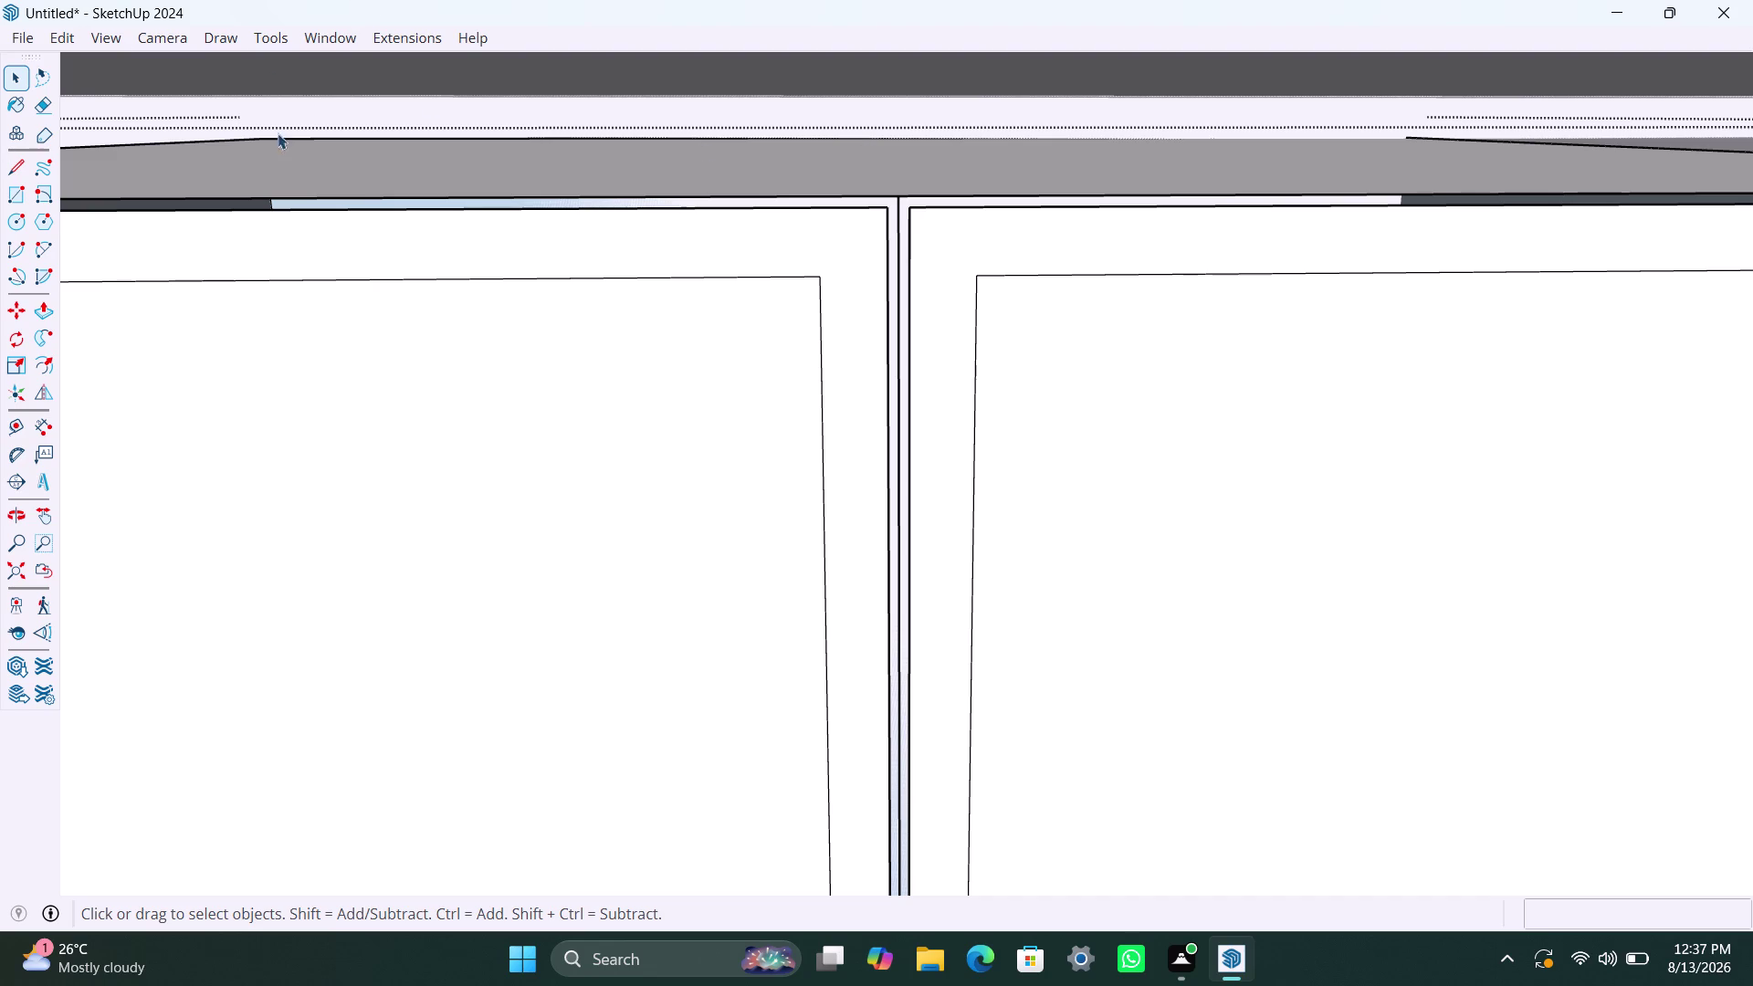
Orbit and zoom around the room to face the end cabinet's two doors head-on.
scroll(down, 3)
middle_click(209, 467)
scroll(down, 3)
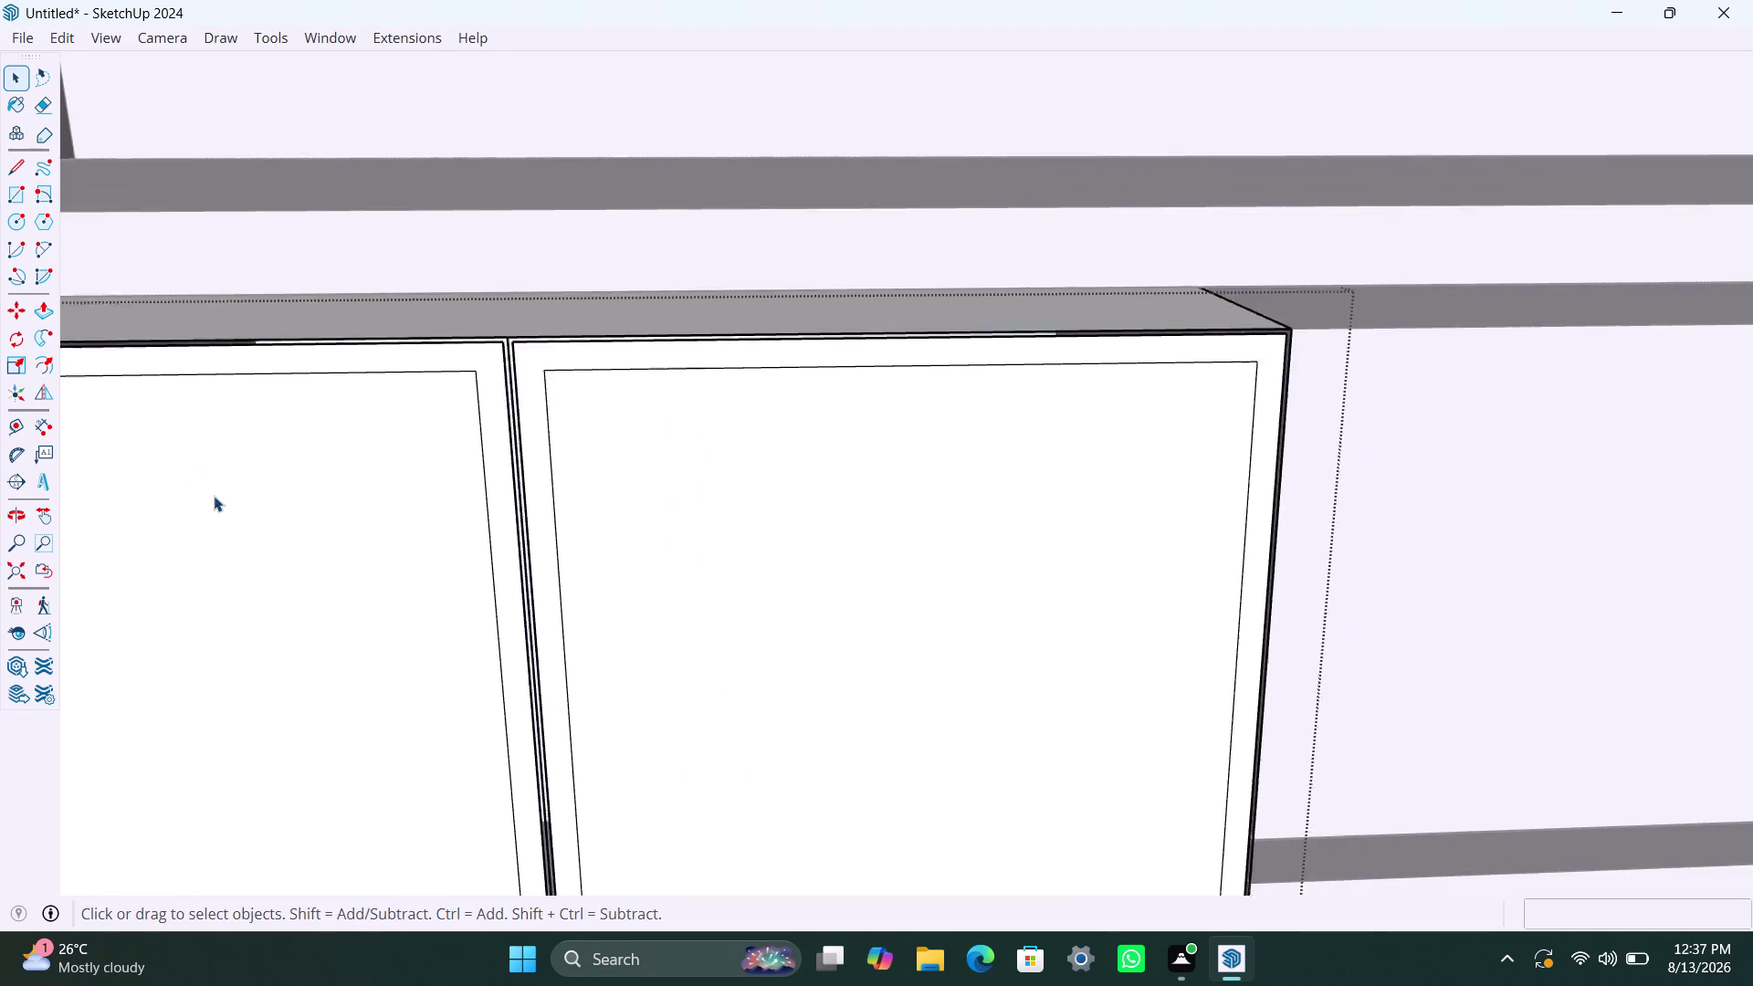
scroll(down, 3)
middle_drag(215, 519, 385, 247)
scroll(down, 3)
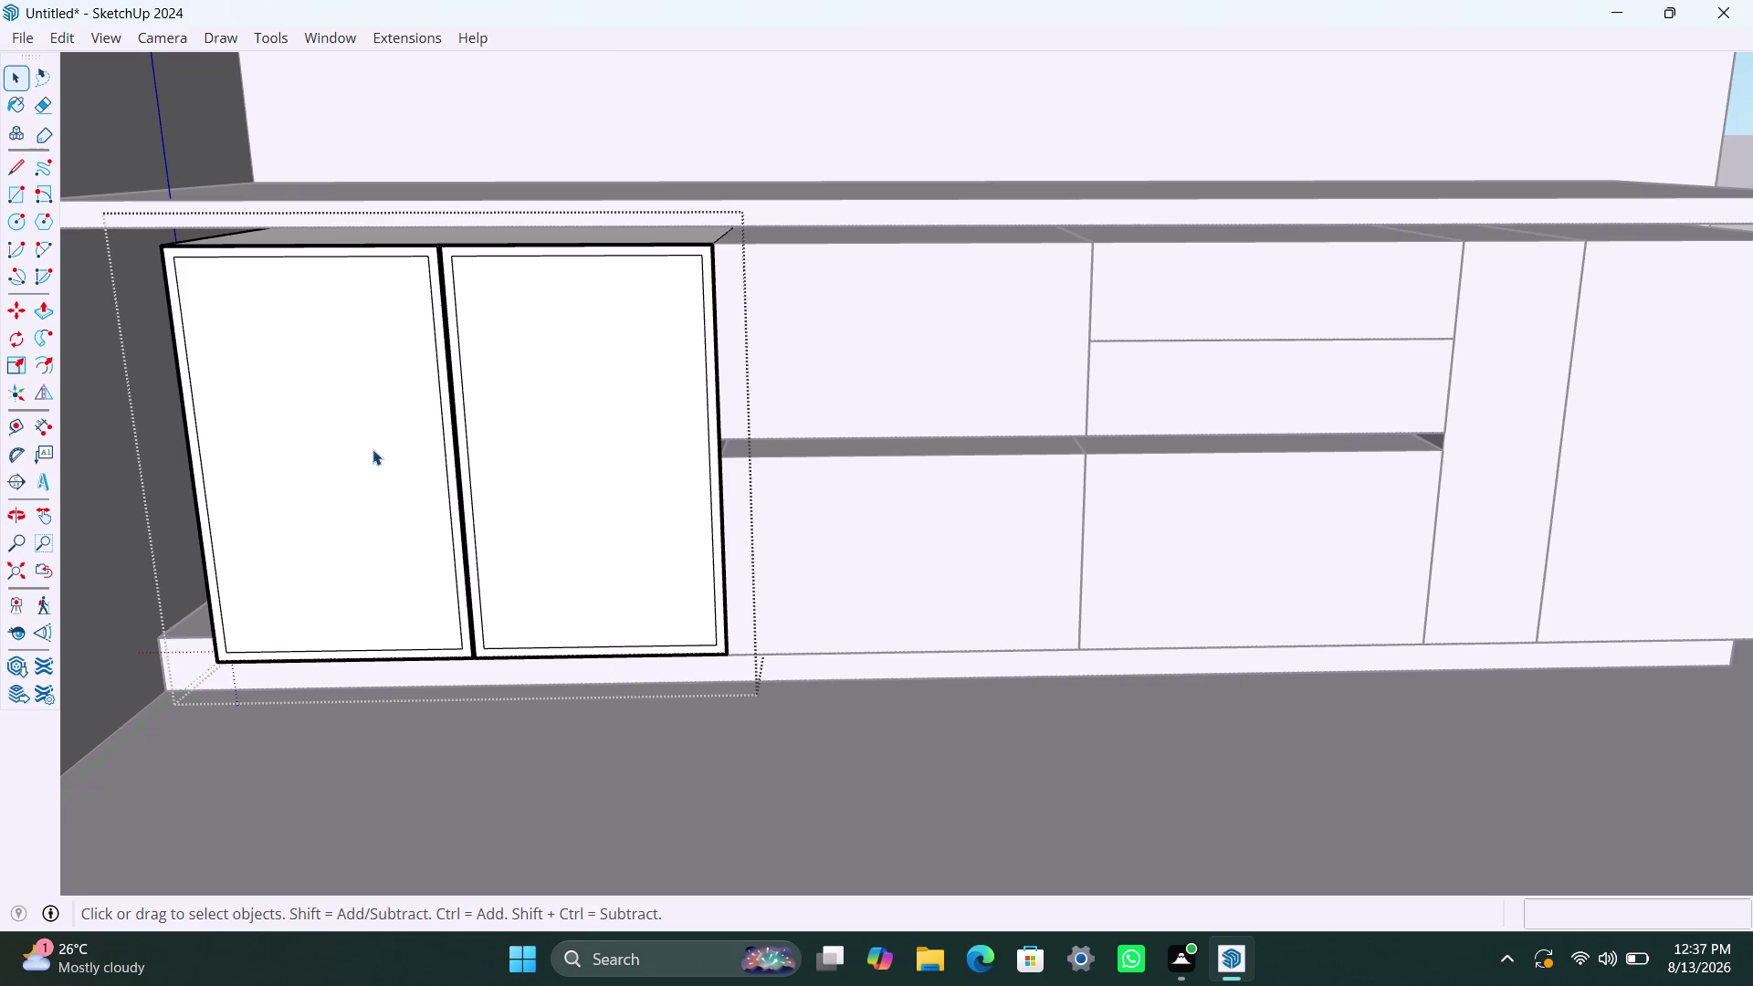
scroll(down, 3)
scroll(up, 3)
click(22, 567)
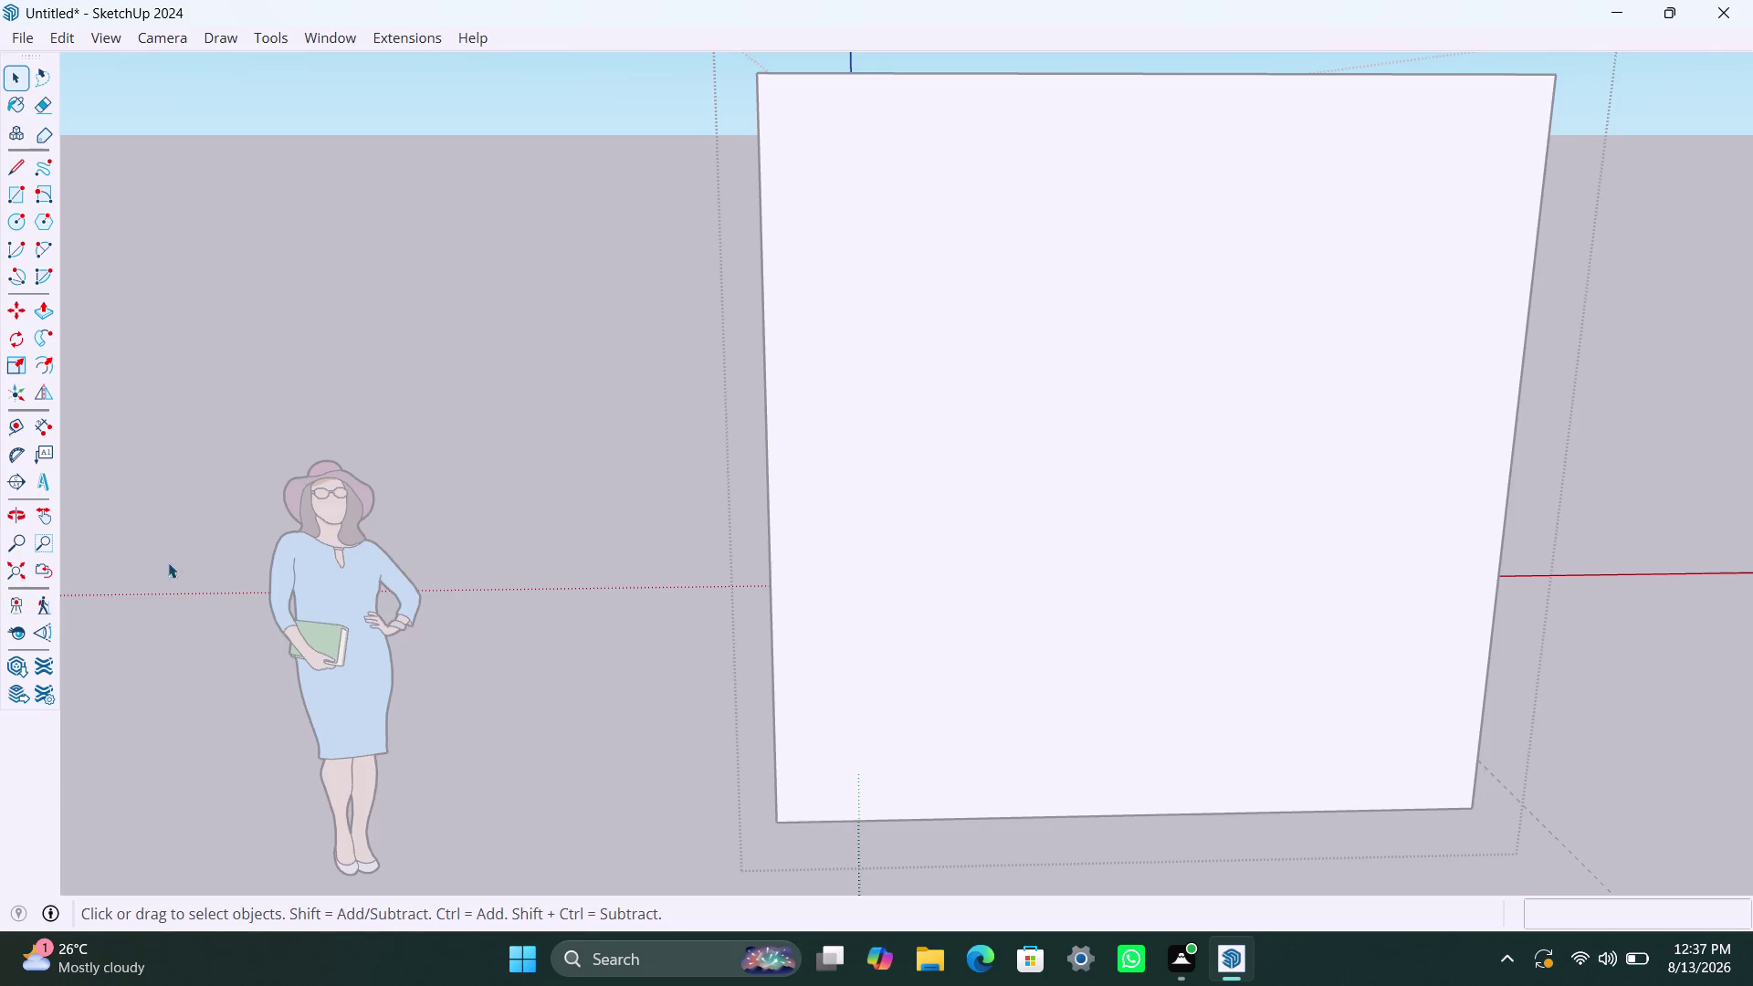
scroll(up, 3)
scroll(down, 3)
scroll(up, 3)
middle_drag(962, 288, 904, 347)
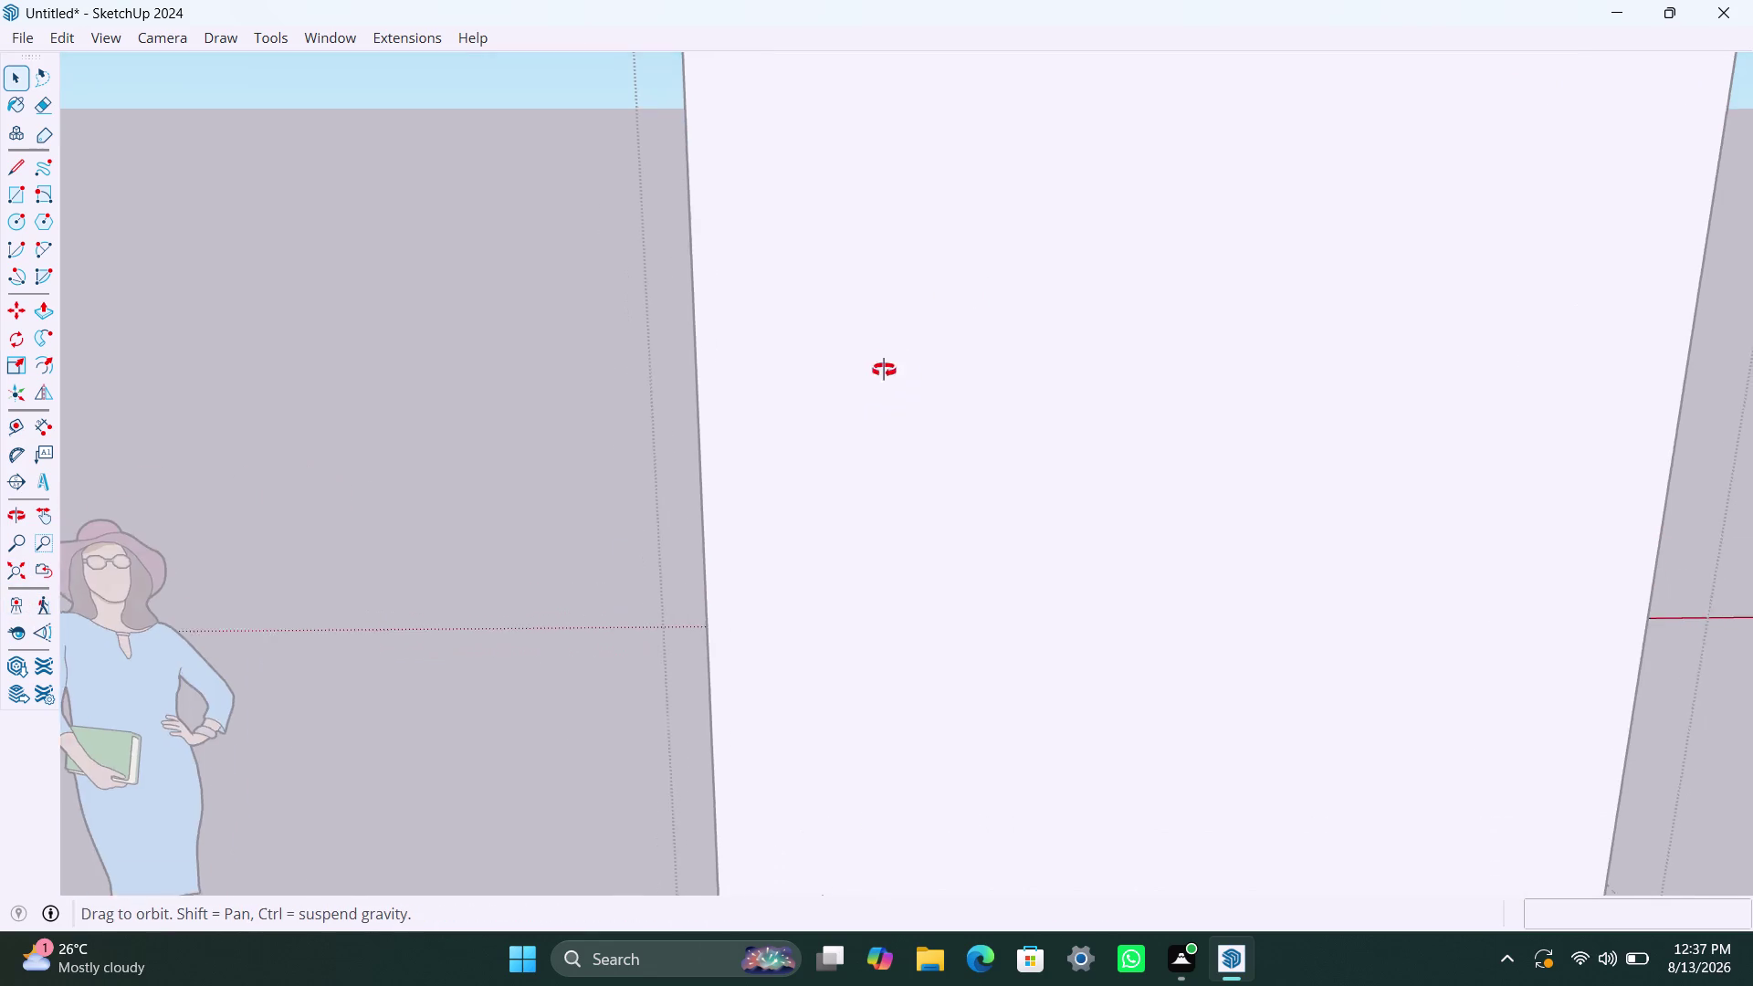
middle_drag(904, 347, 852, 765)
scroll(up, 3)
middle_drag(907, 712, 904, 616)
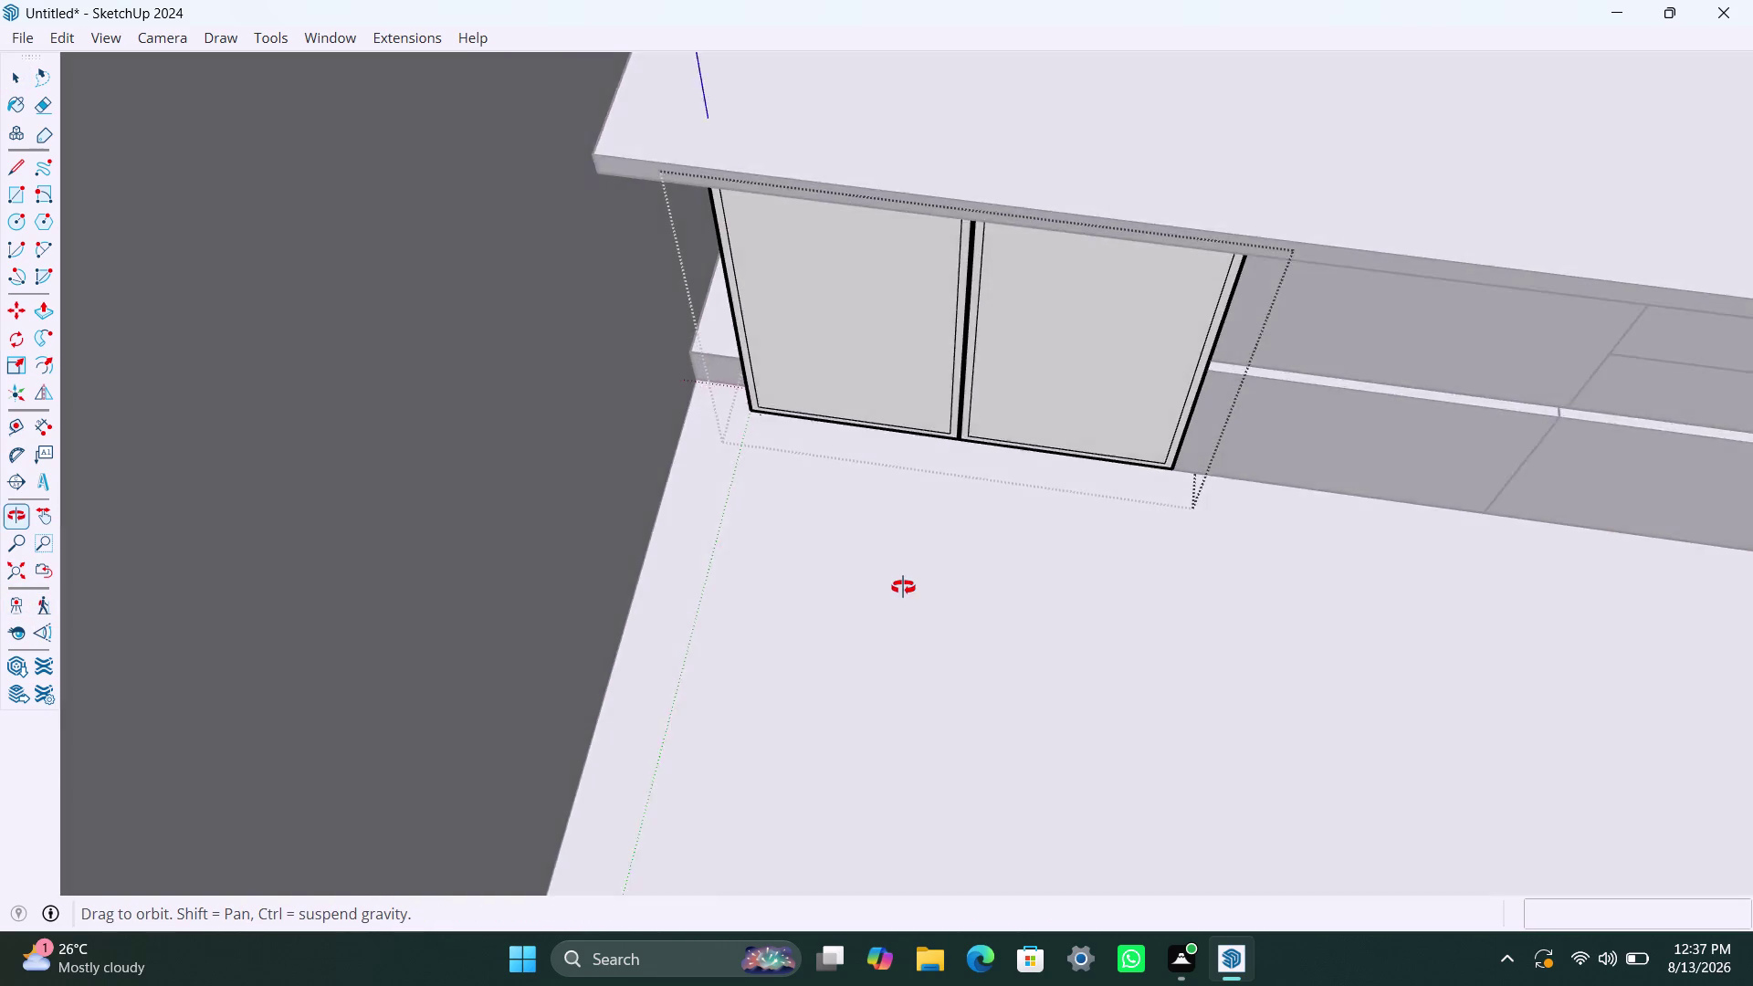
middle_drag(904, 616, 895, 461)
scroll(up, 3)
middle_drag(834, 429, 887, 450)
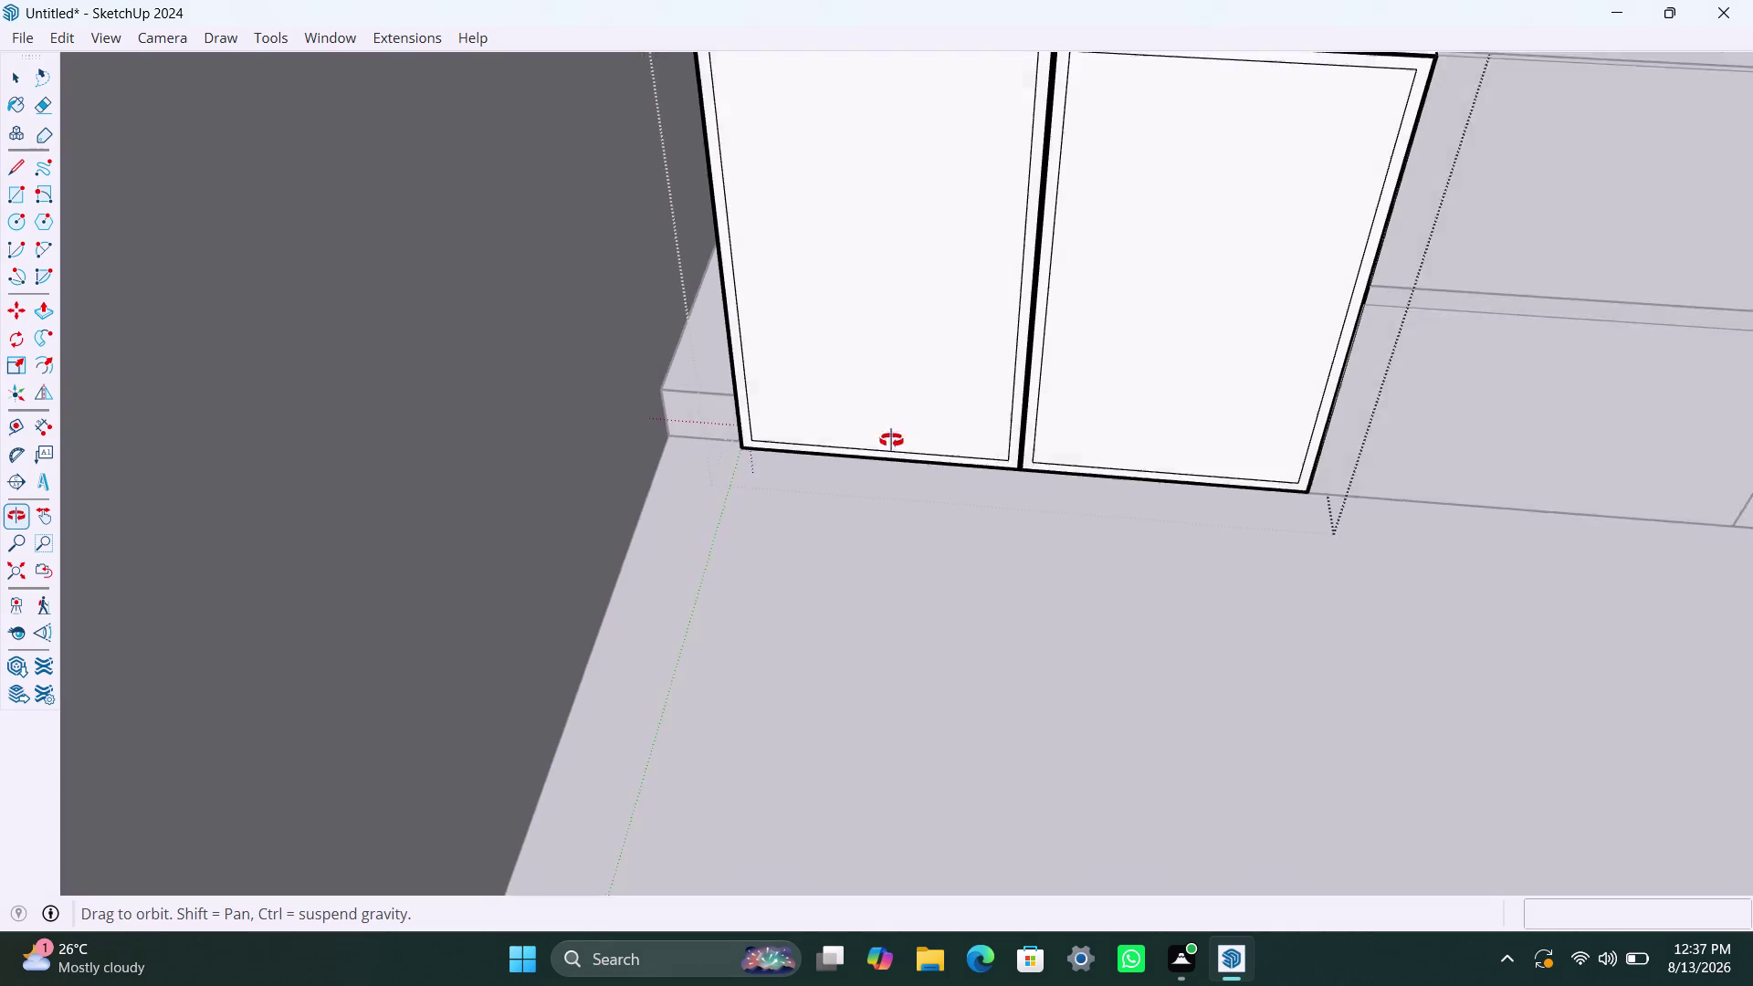
middle_drag(888, 450, 893, 427)
middle_drag(897, 426, 762, 752)
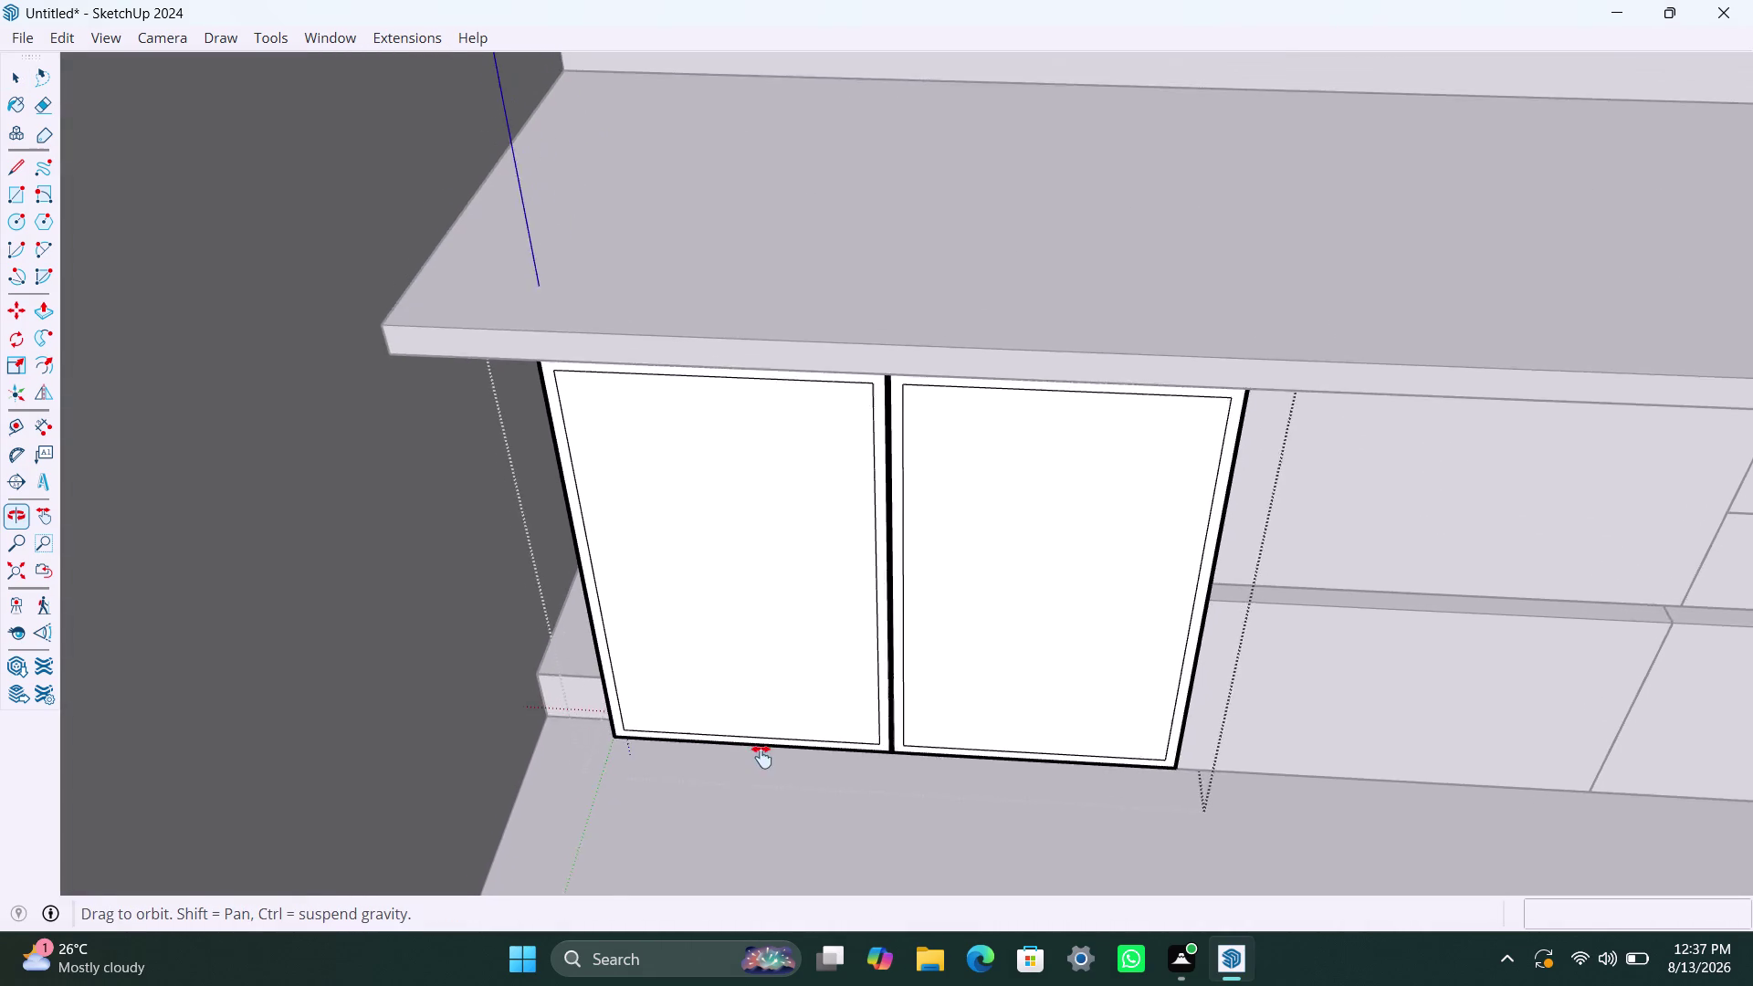
middle_drag(763, 752, 759, 766)
middle_drag(797, 697, 810, 446)
scroll(up, 3)
middle_drag(783, 309, 738, 397)
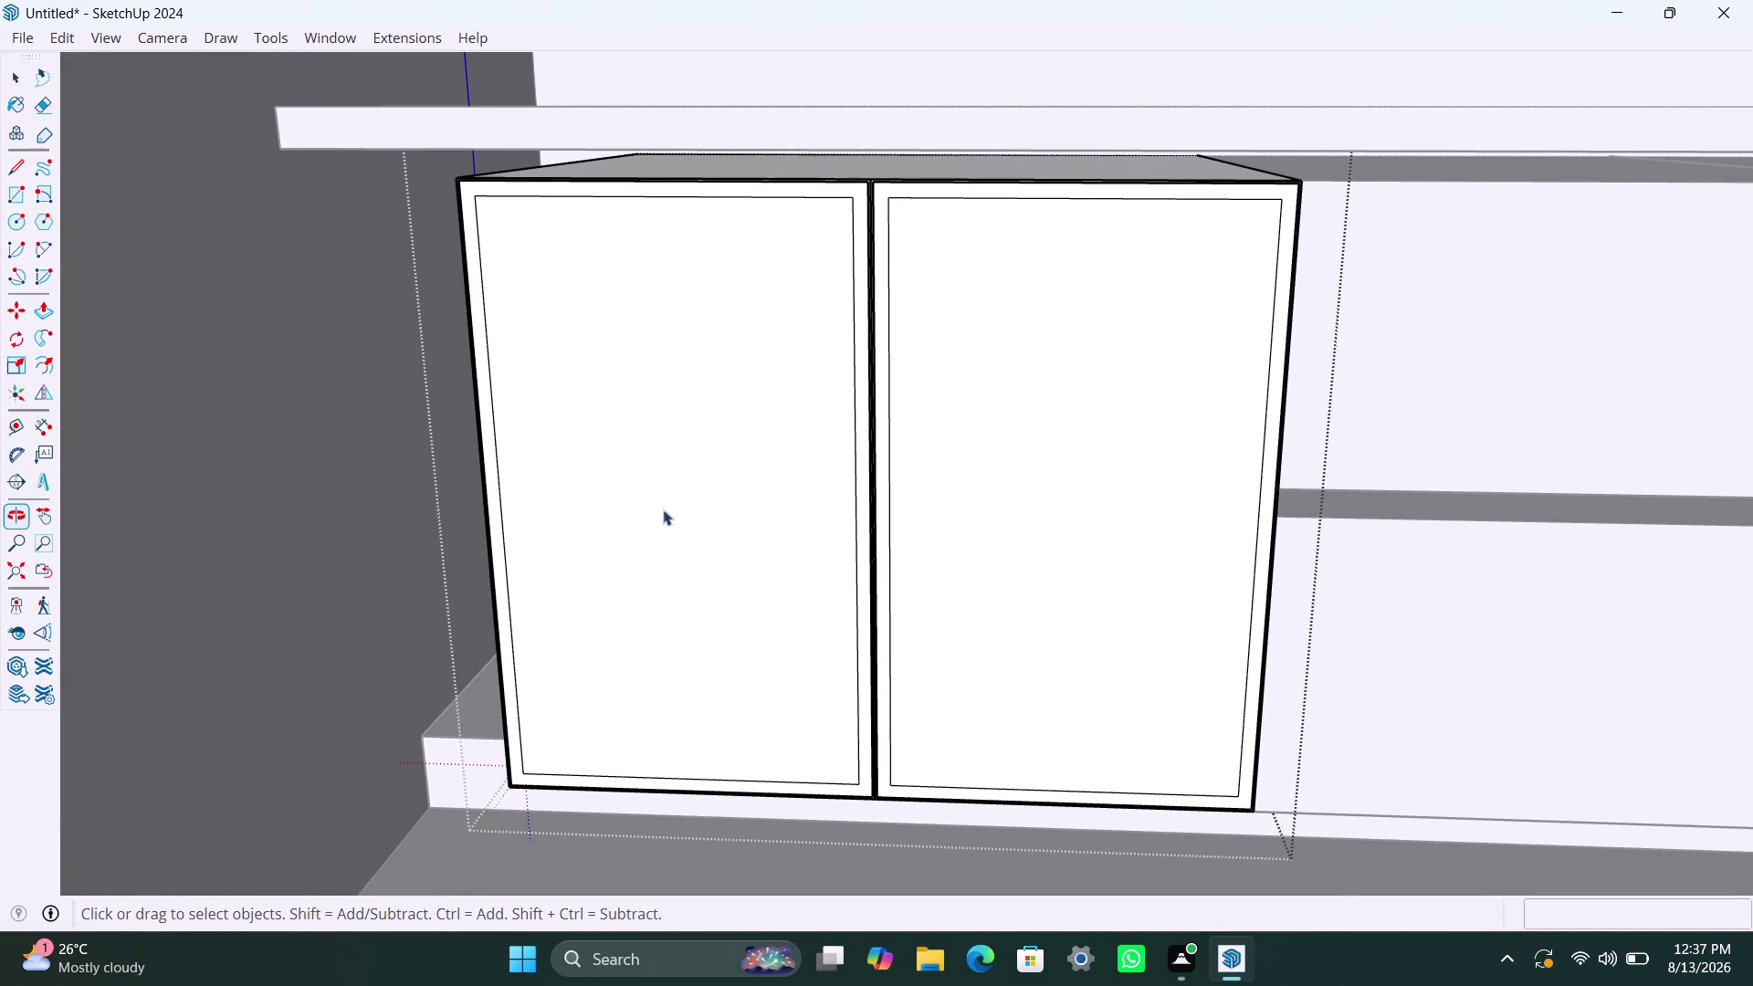
scroll(up, 3)
Push the left door face inward 50mm with Push/Pull, correcting an initial 900 entry.
click(693, 502)
key(p)
click(692, 500)
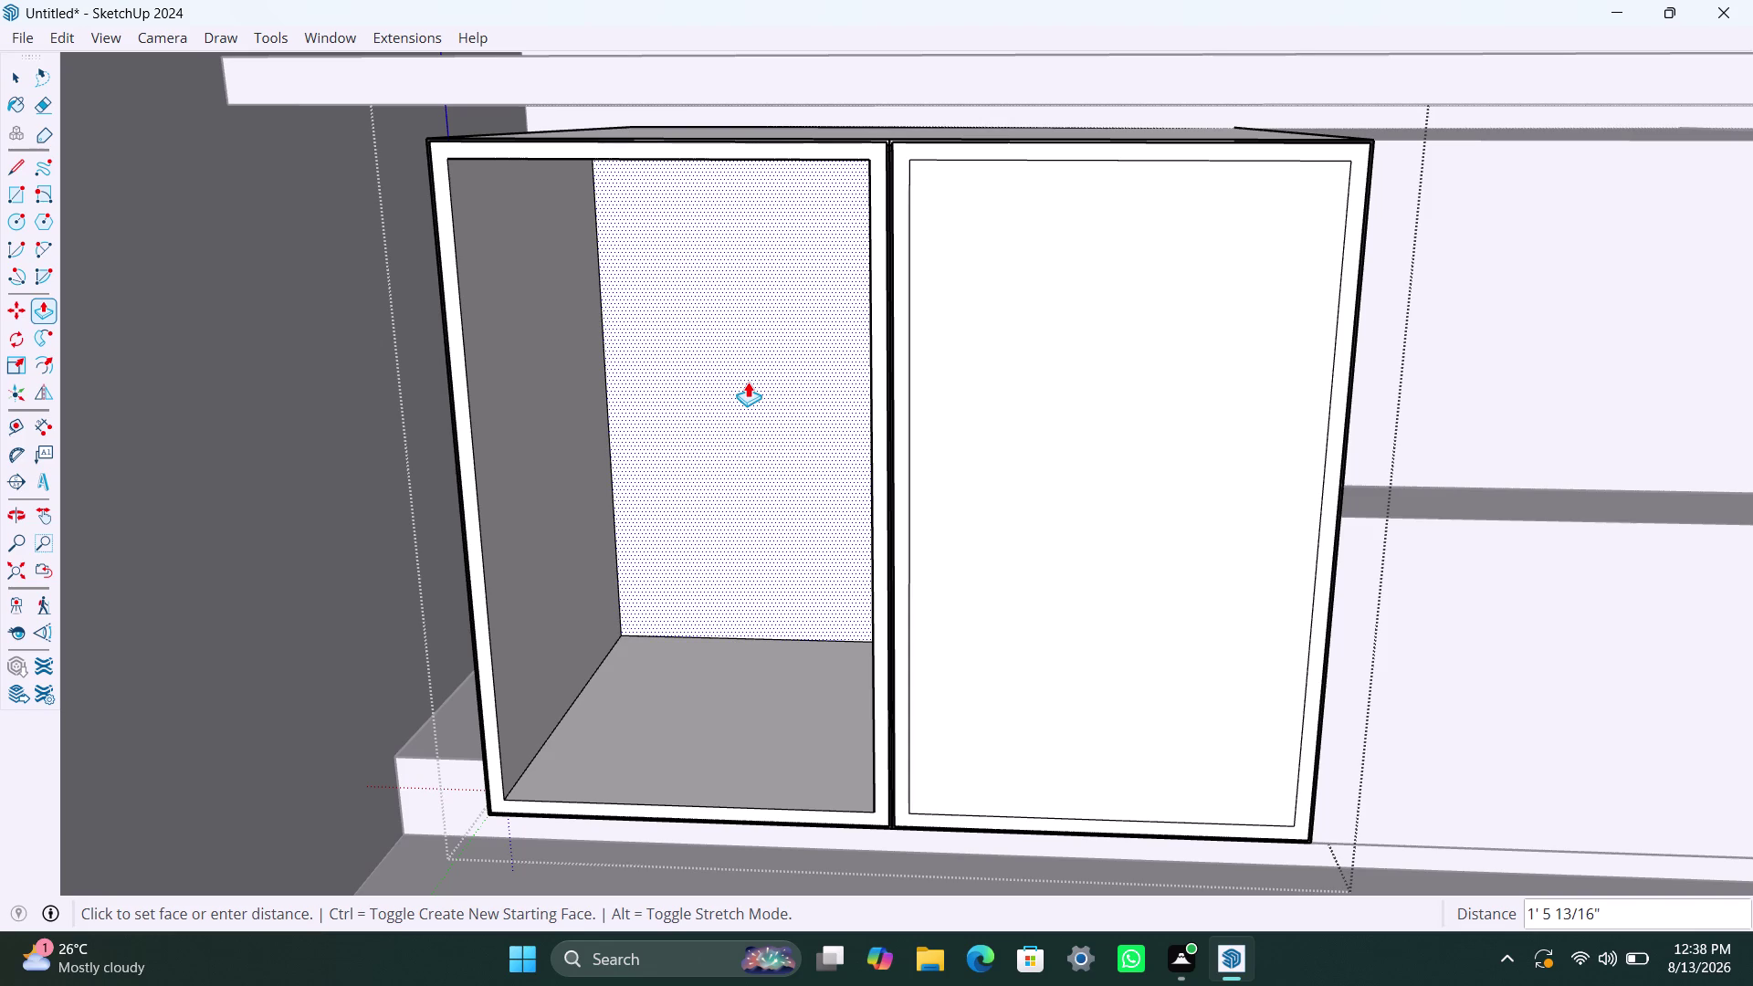
text(900)
key(BackSpace)
key(BackSpace)
text(50mm)
key(Return)
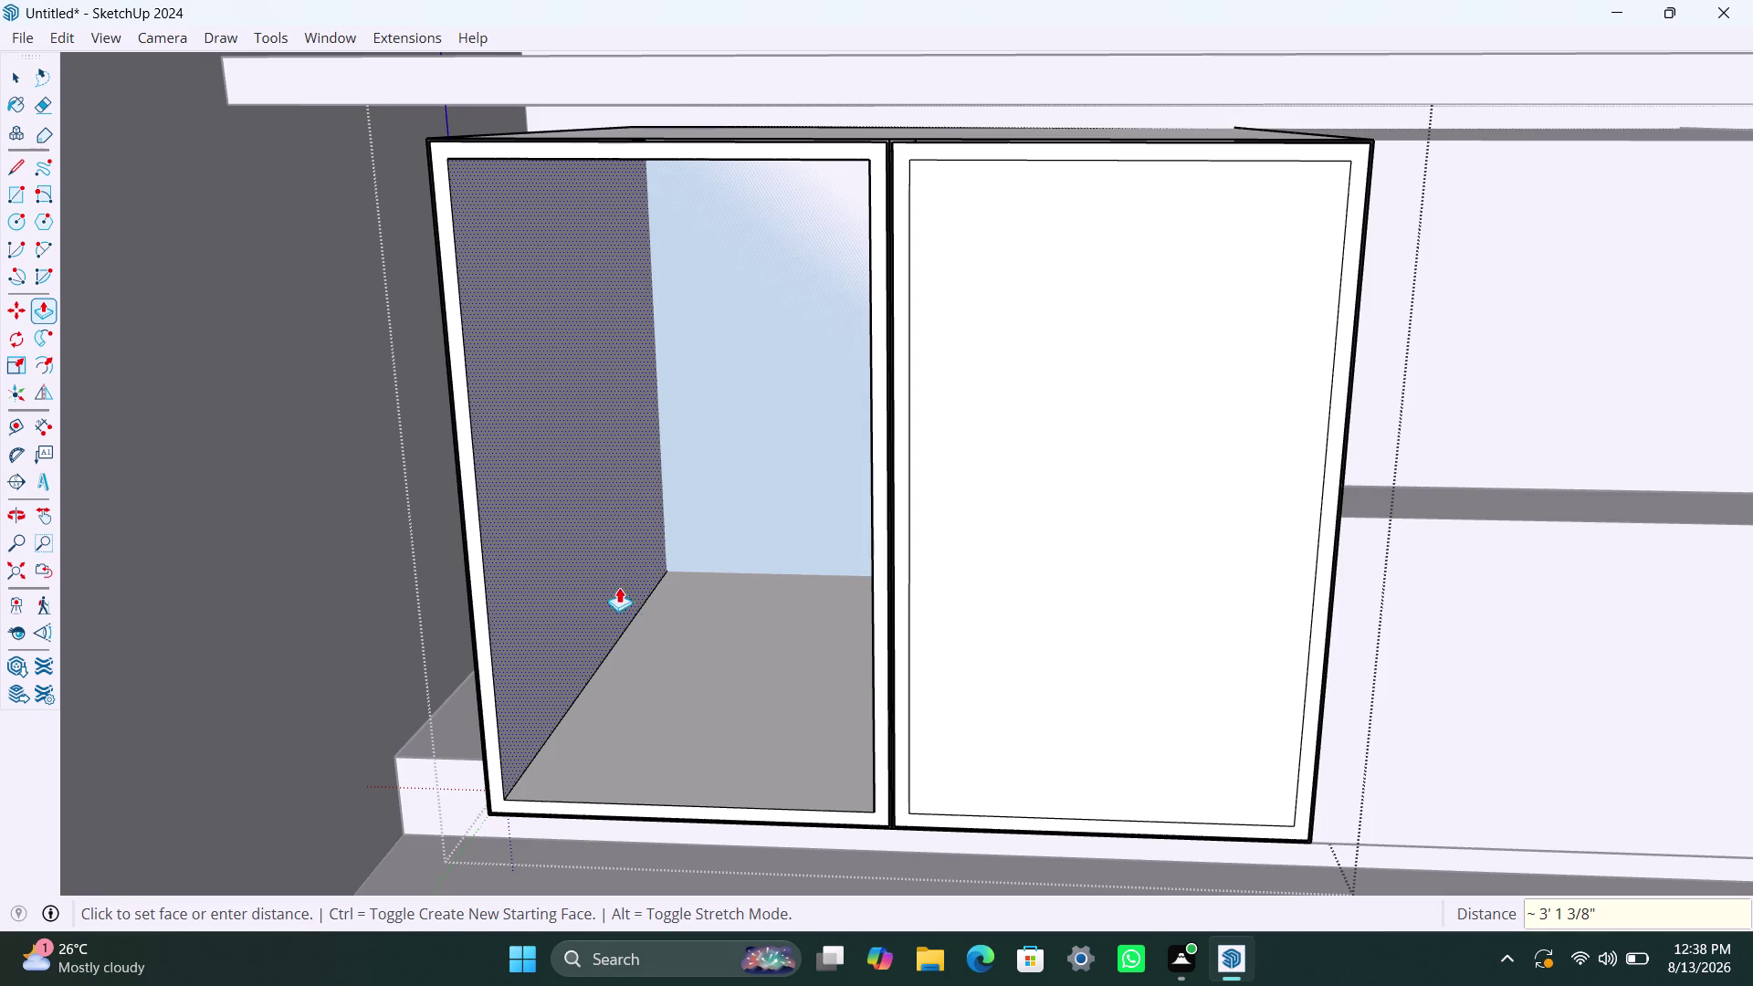
Orbit into the opened left cabinet to inspect its interior back and floor.
scroll(down, 3)
scroll(down, 3)
scroll(up, 3)
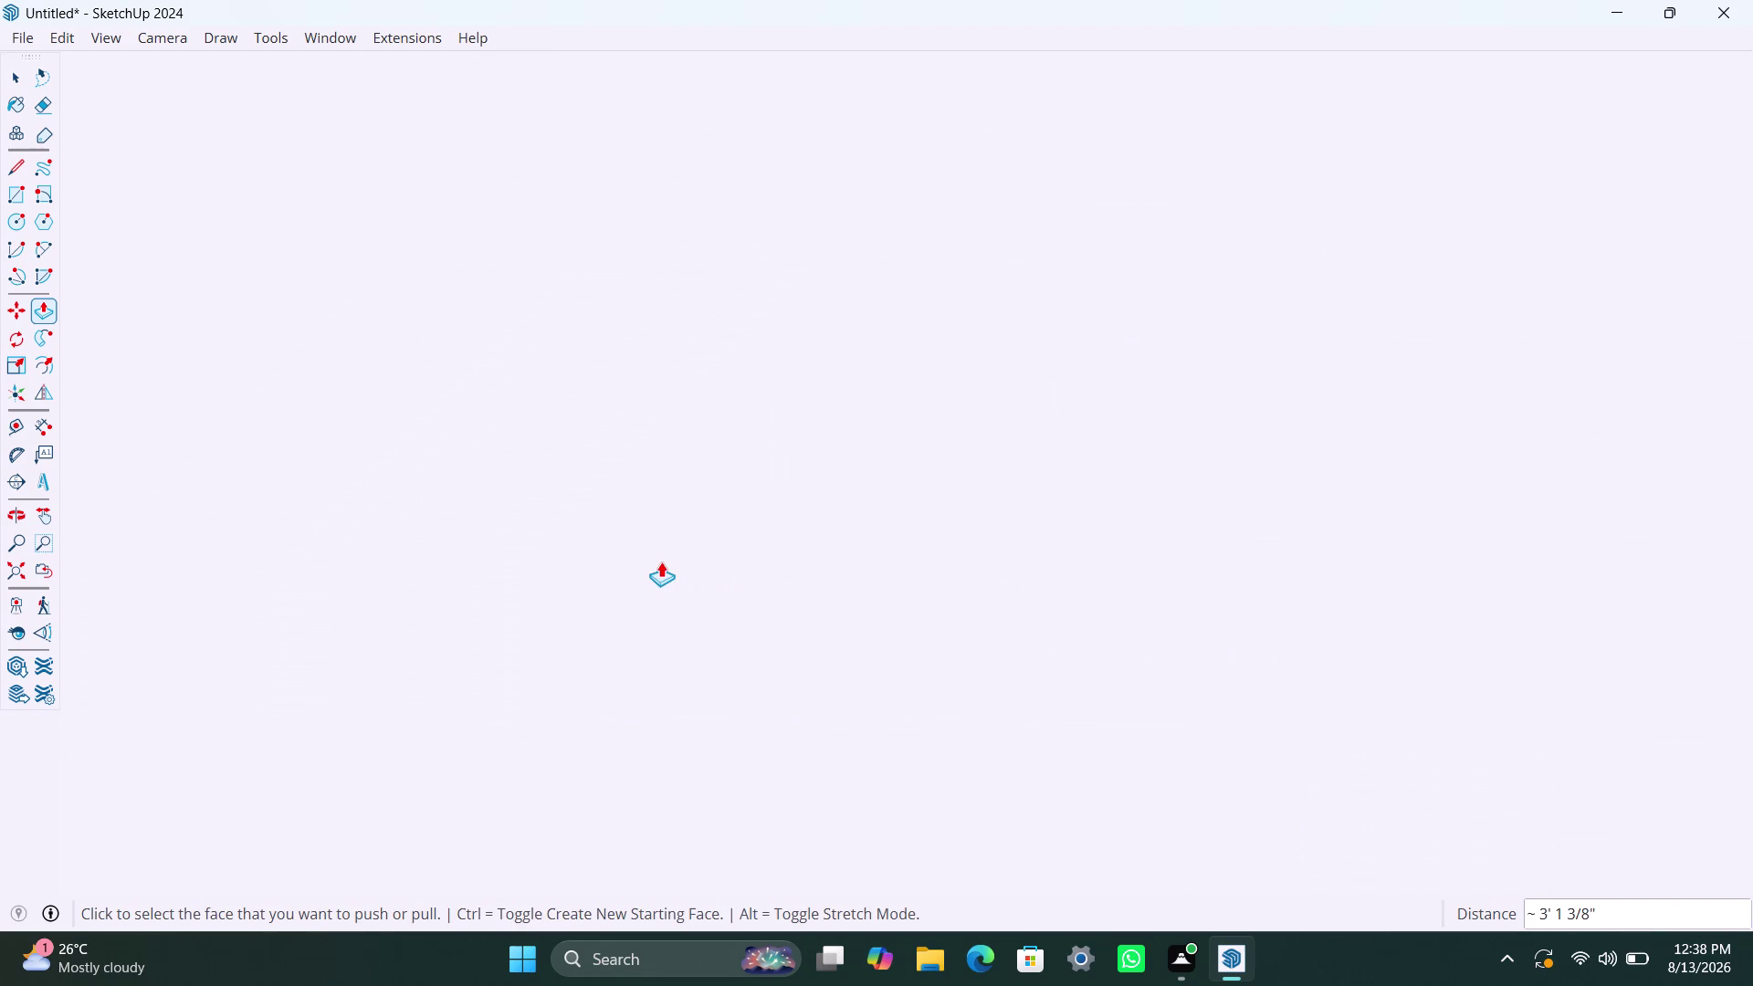
scroll(up, 3)
click(17, 572)
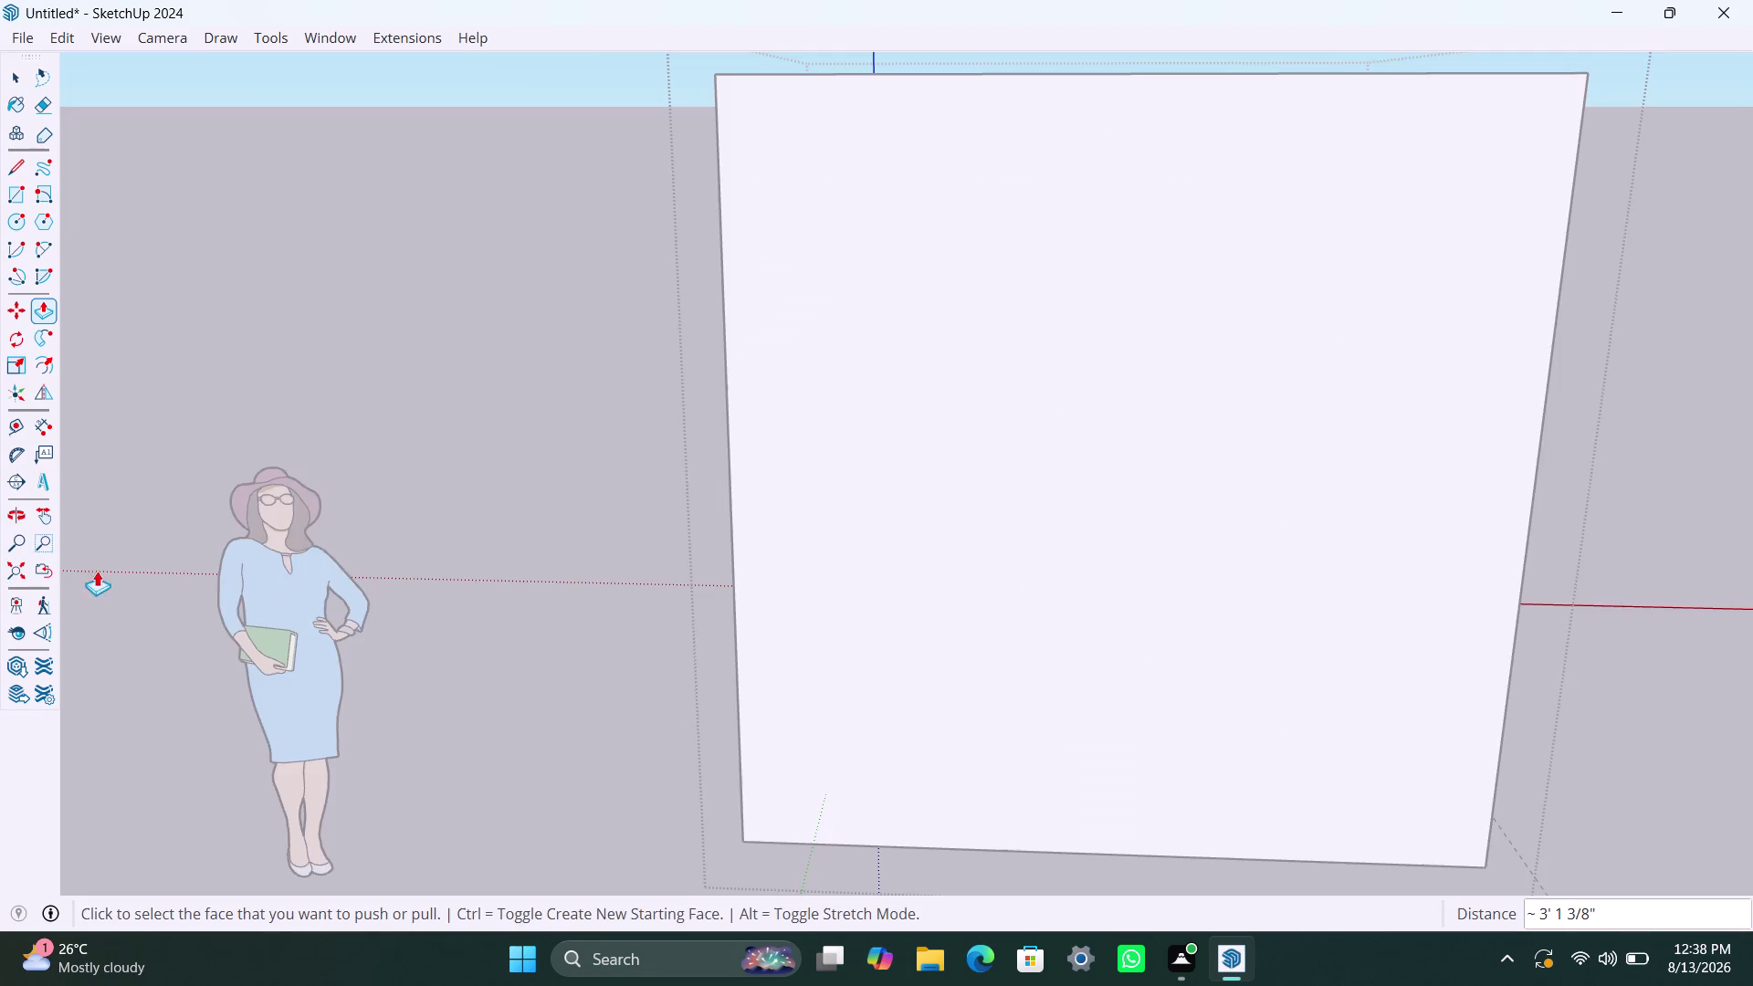
scroll(up, 3)
middle_drag(919, 242, 1043, 920)
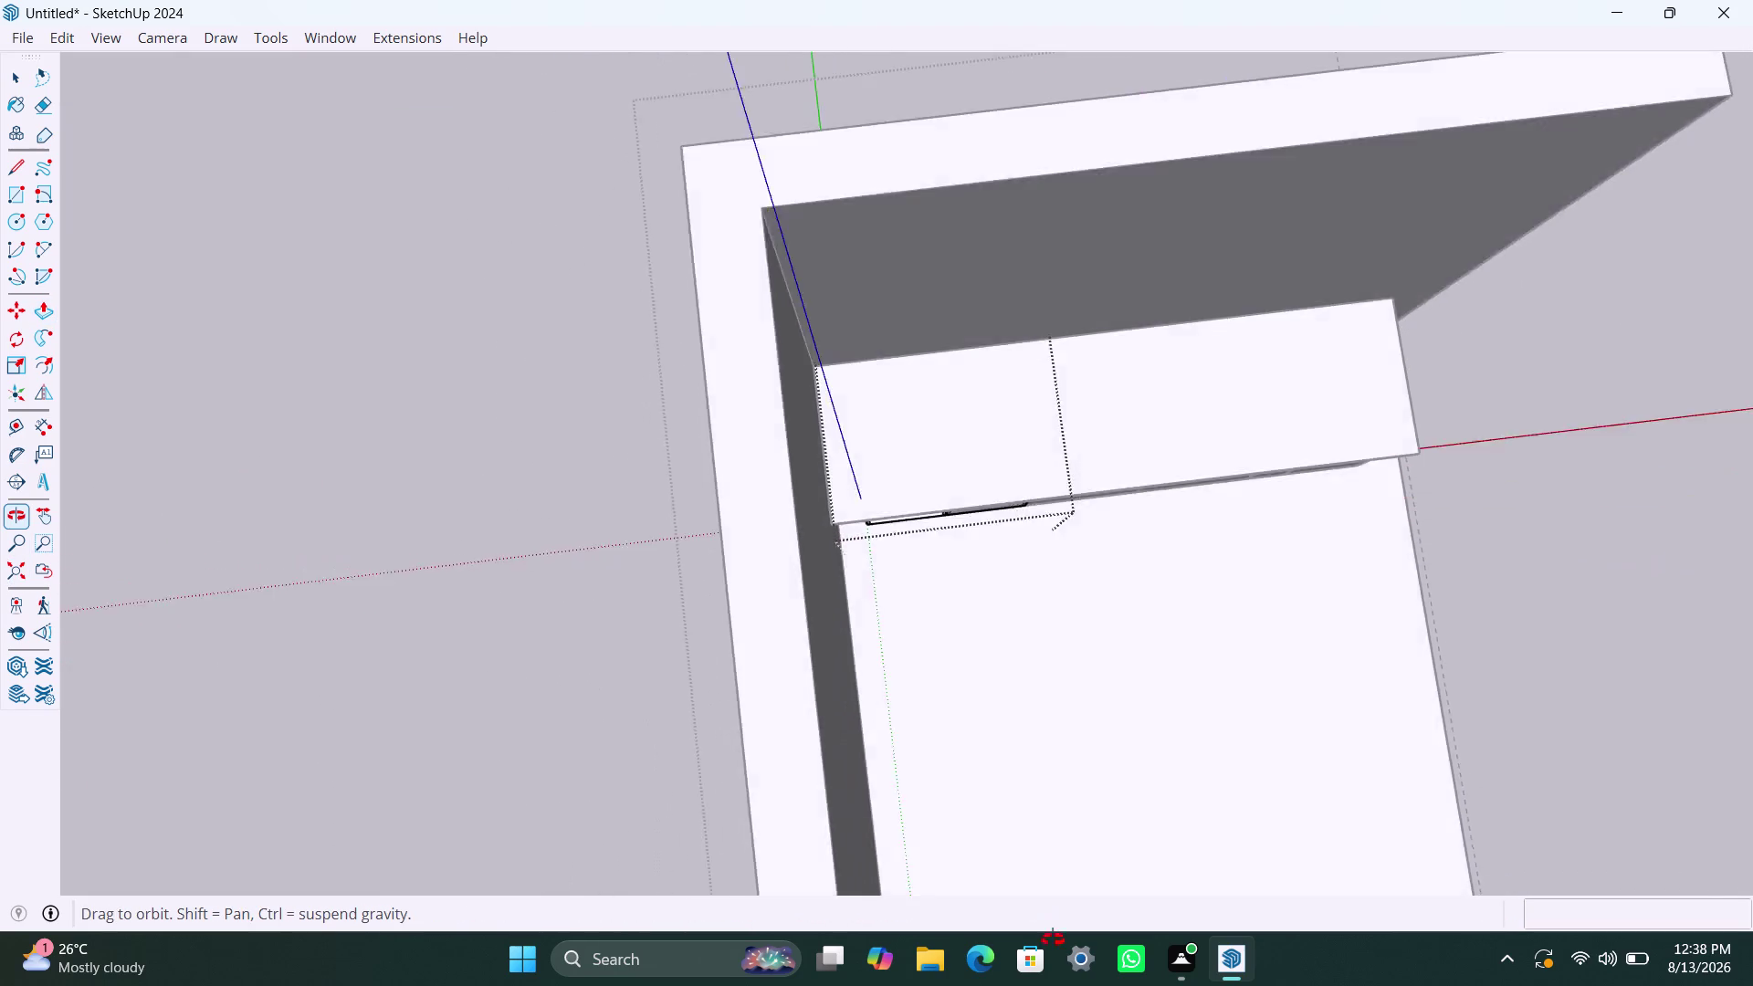
middle_drag(1043, 921, 1147, 976)
middle_drag(1058, 594, 1066, 772)
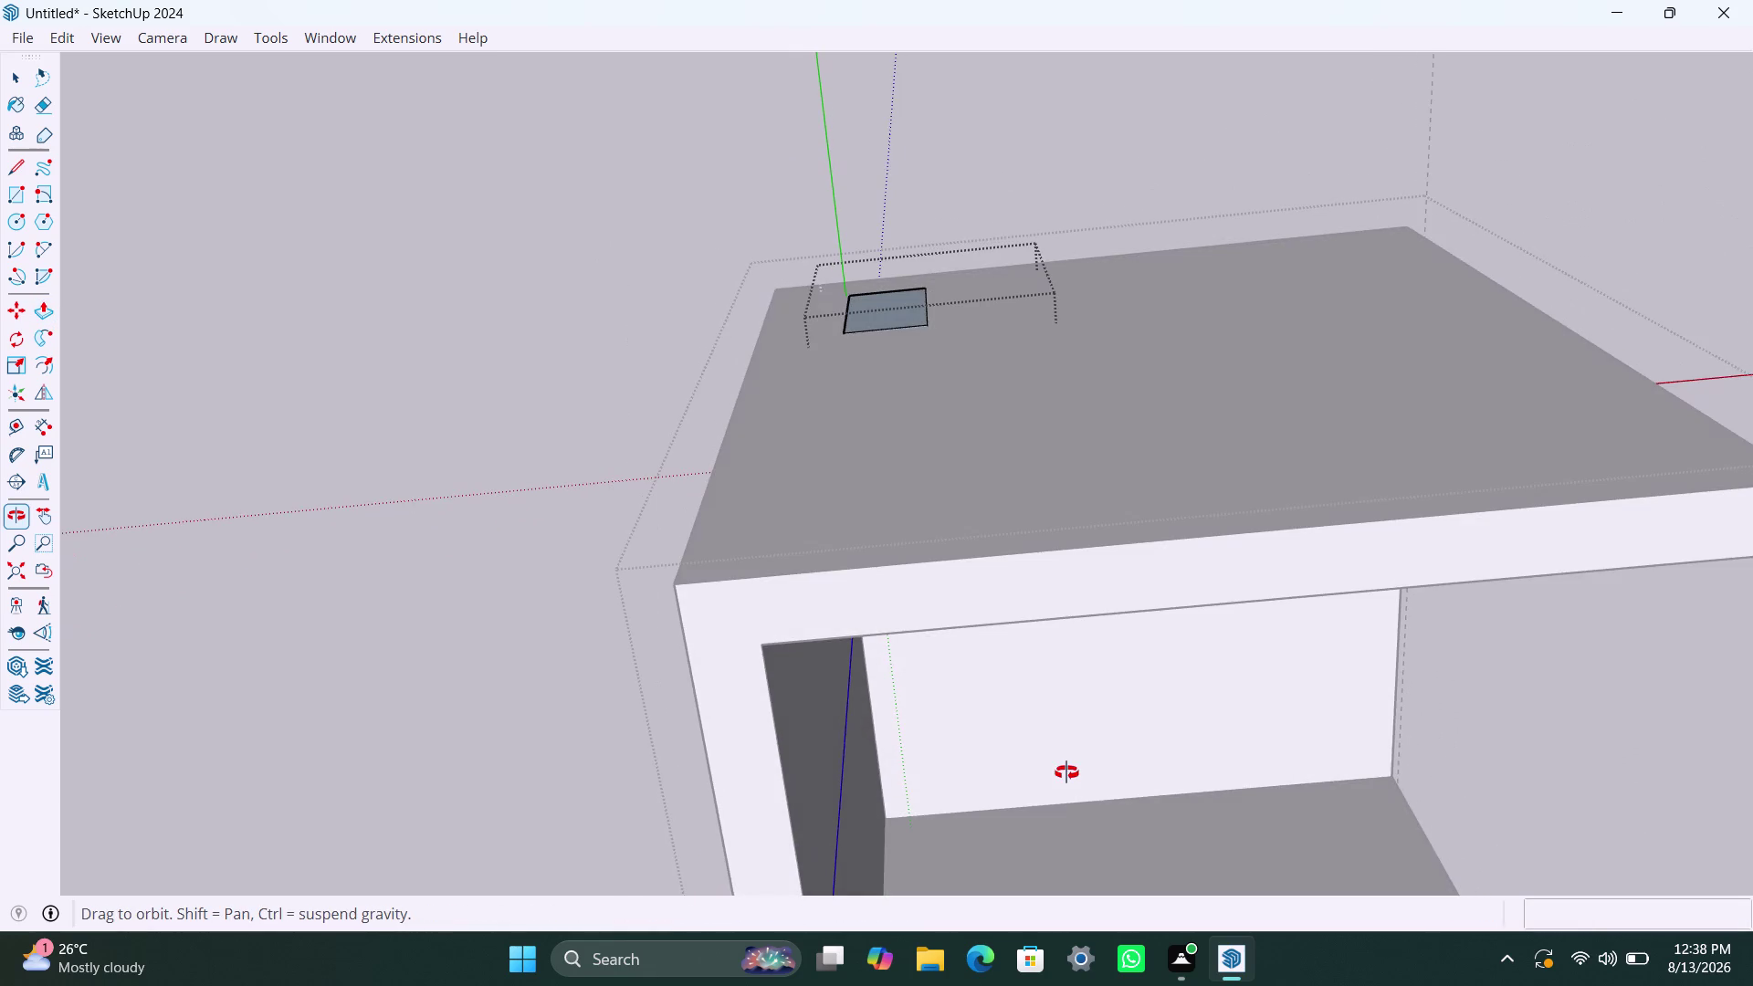
middle_drag(1067, 772, 670, 309)
scroll(up, 3)
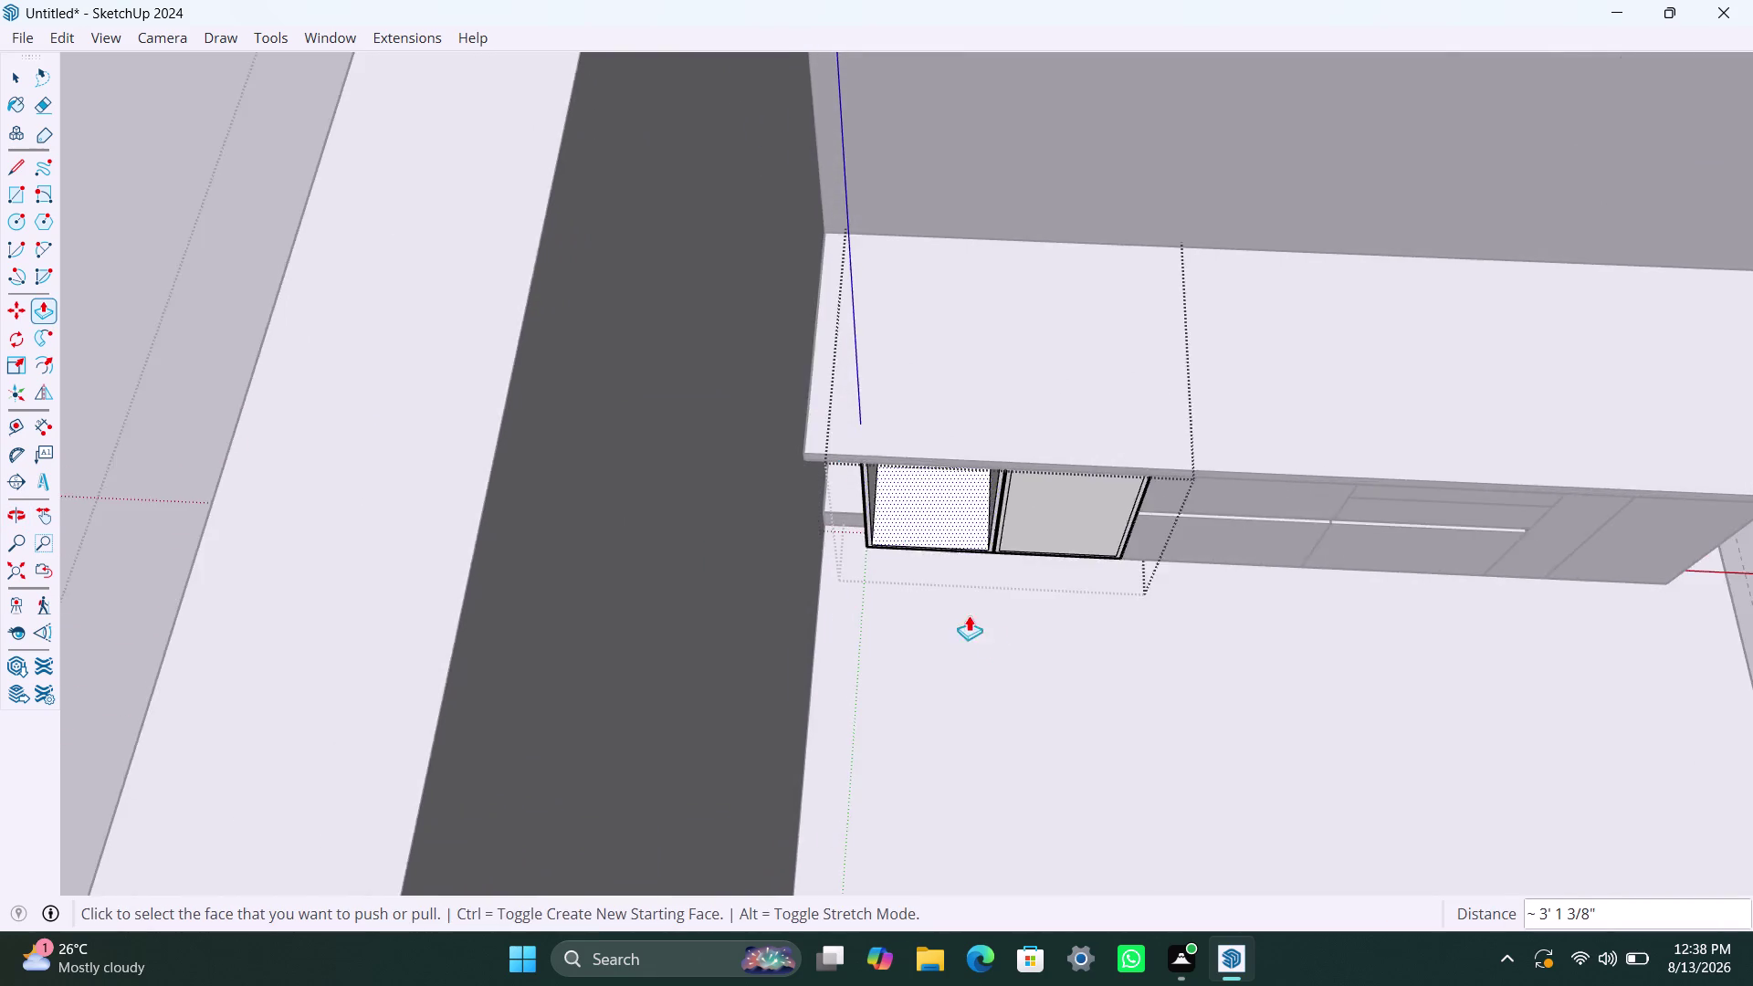
scroll(up, 3)
middle_drag(921, 611, 885, 292)
scroll(up, 3)
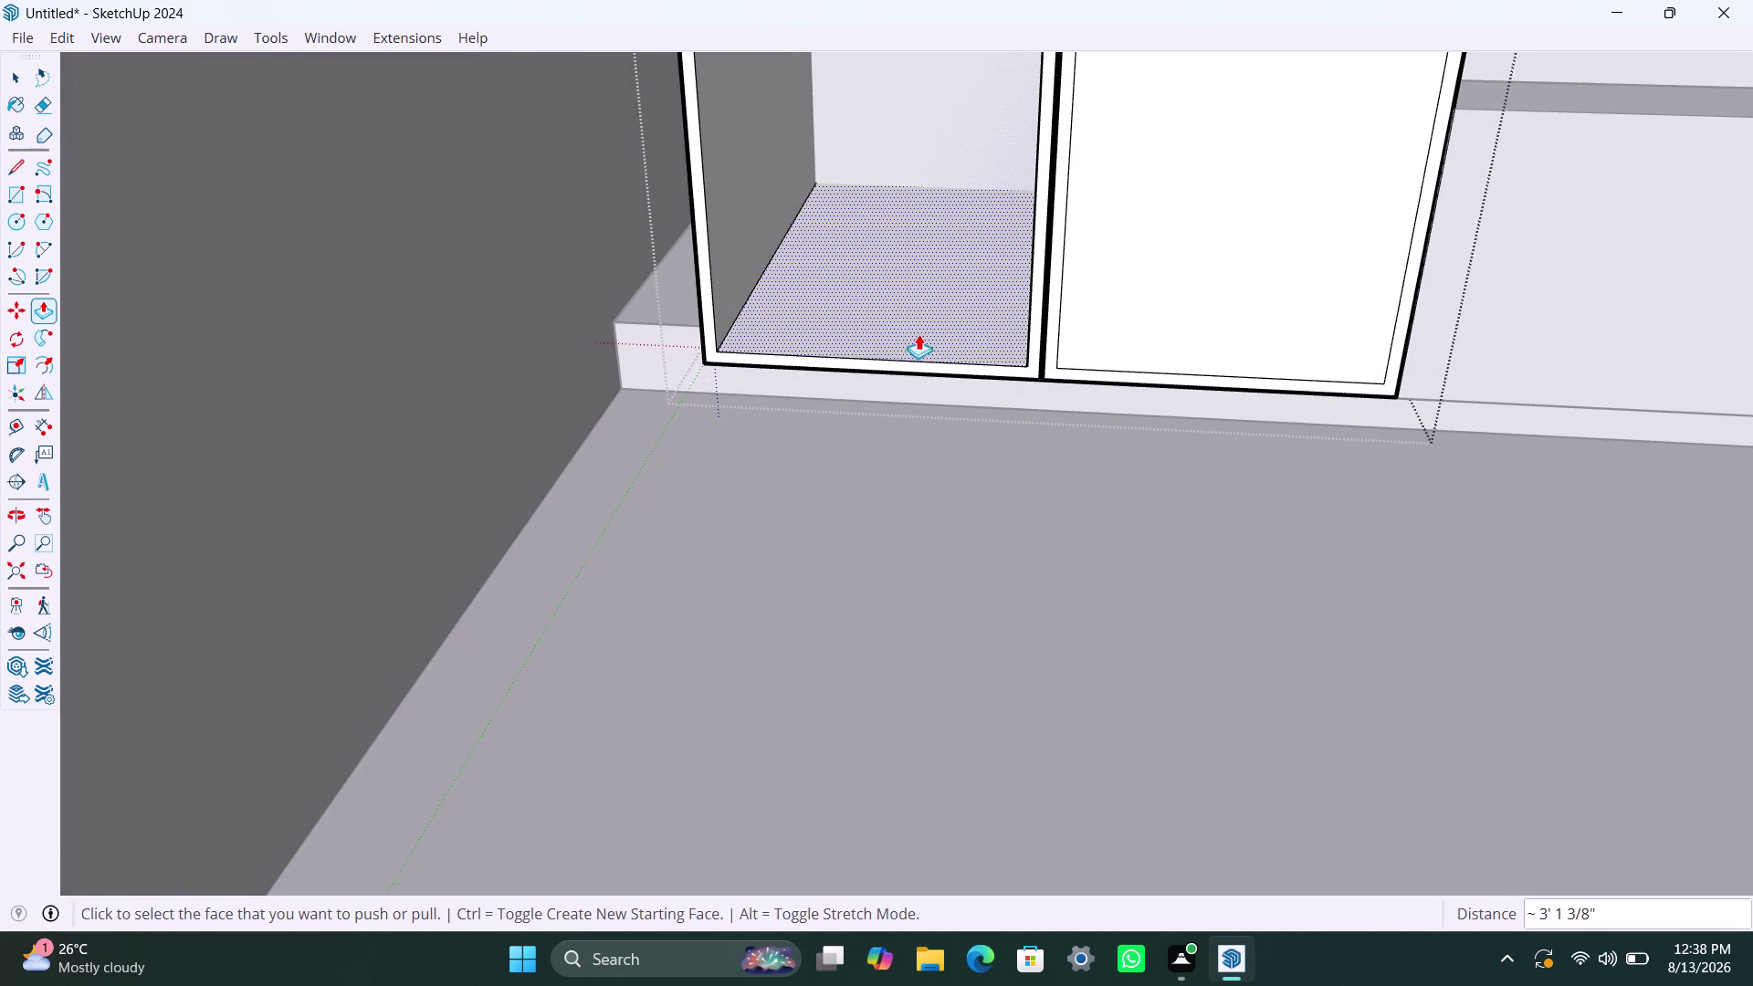
middle_drag(924, 334, 960, 778)
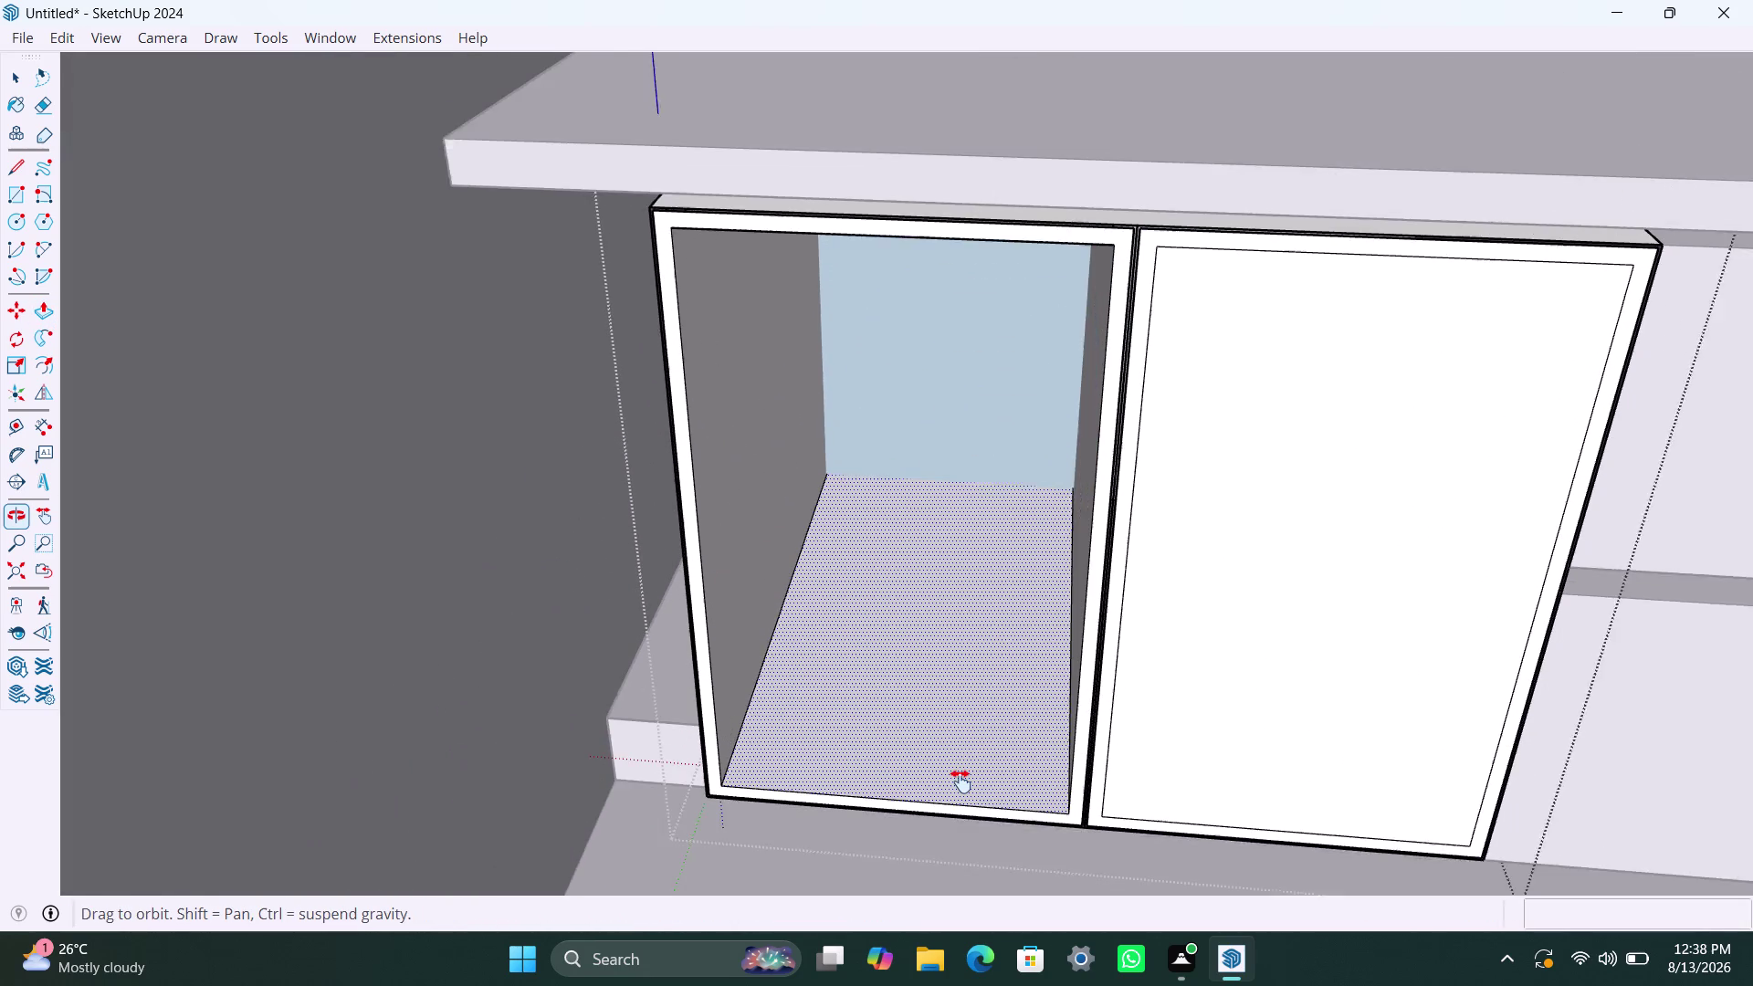
middle_drag(960, 778, 961, 781)
scroll(up, 3)
middle_drag(993, 660, 1016, 453)
scroll(down, 3)
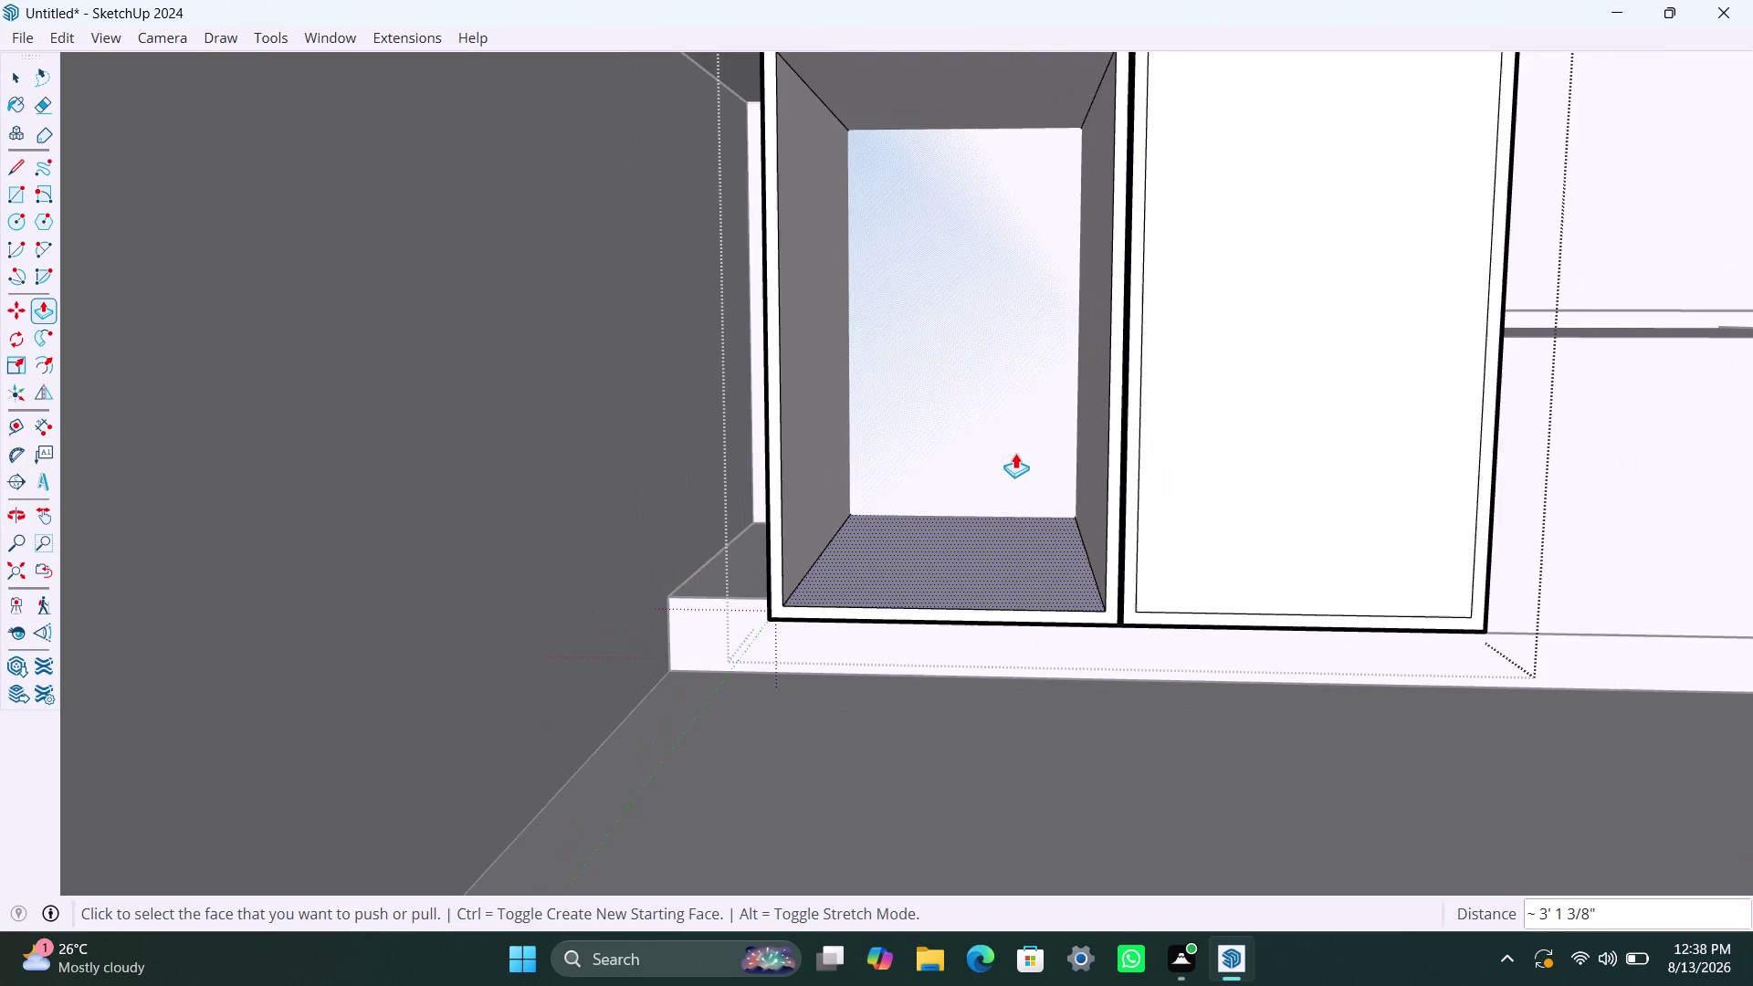
middle_drag(1015, 452, 1035, 514)
scroll(down, 3)
middle_click(1078, 404)
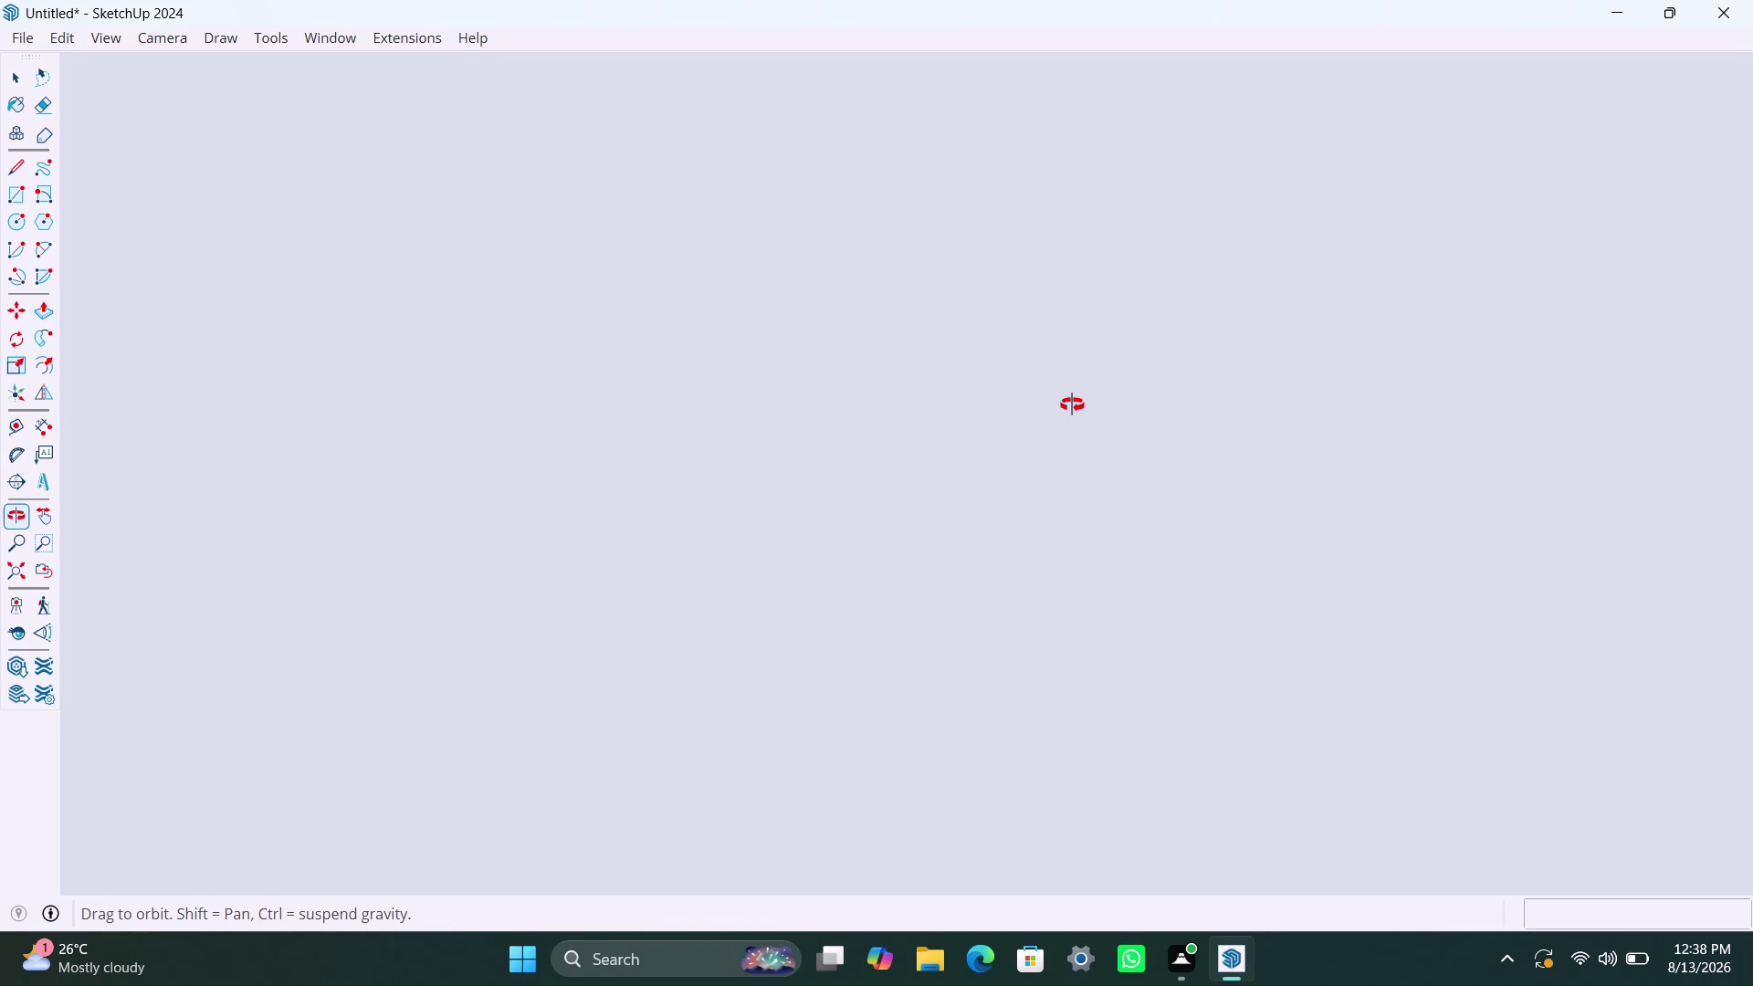
Orbit around the end cabinet to examine the remaining closed right door.
click(19, 567)
middle_drag(935, 142, 937, 142)
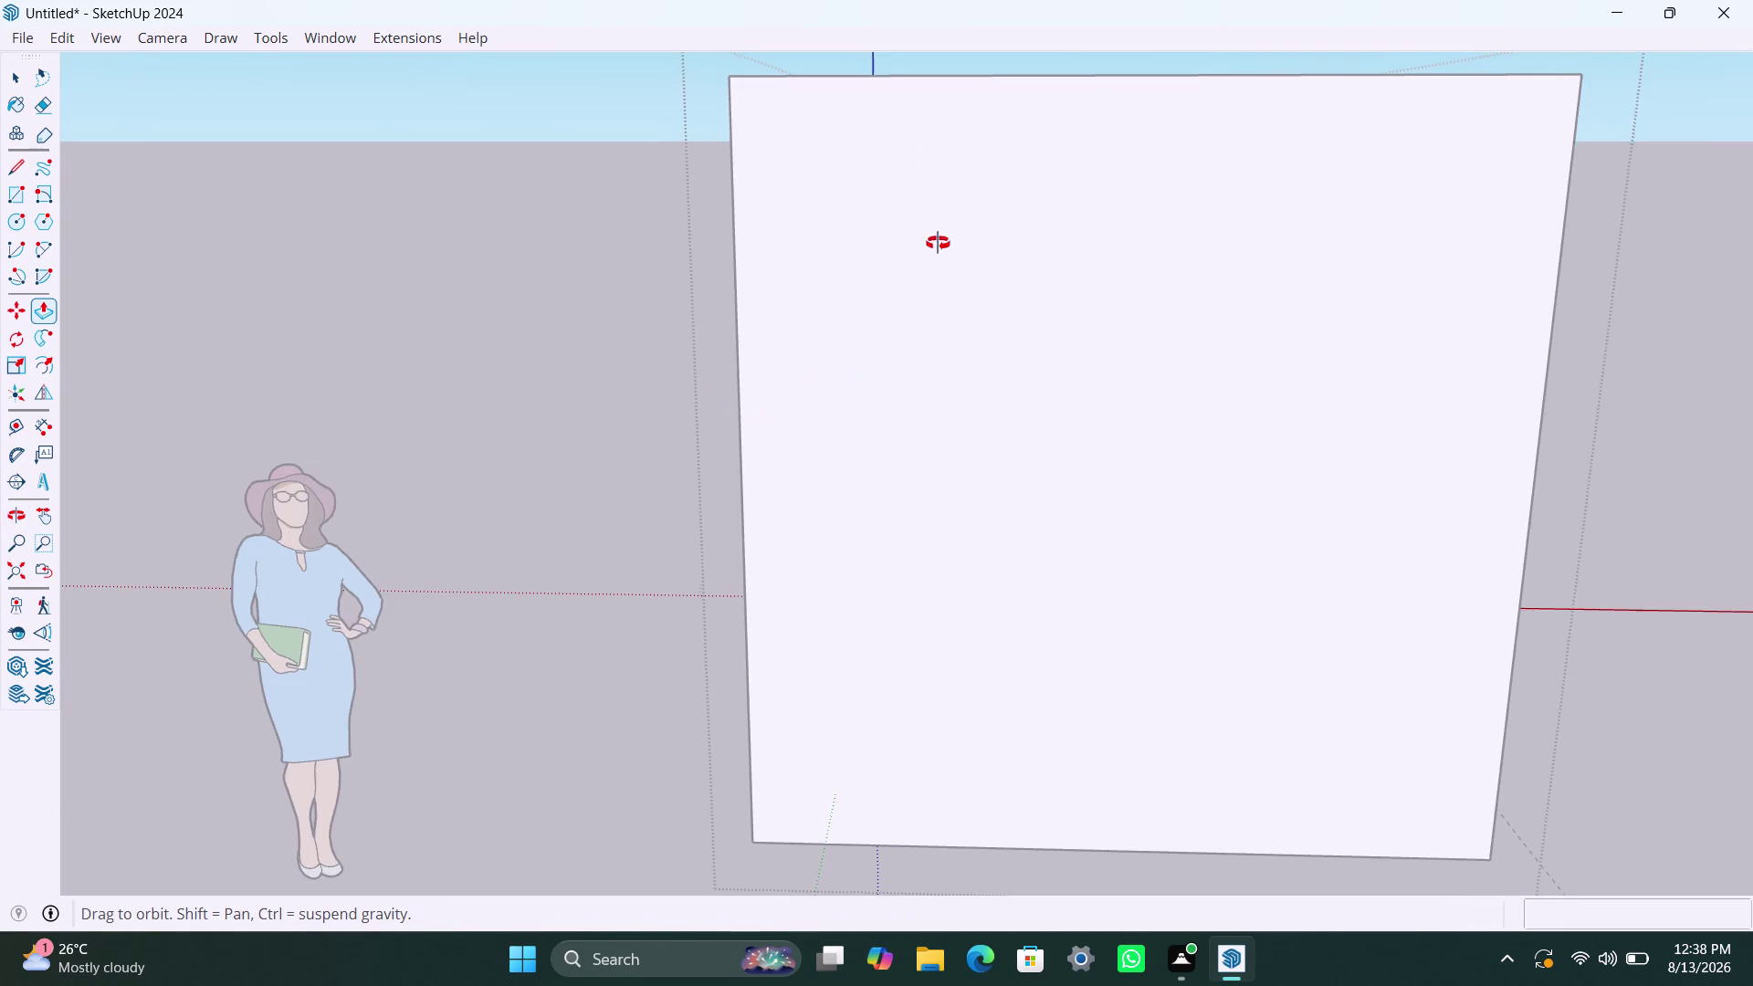
middle_drag(936, 142, 912, 655)
scroll(up, 3)
middle_drag(967, 593, 967, 439)
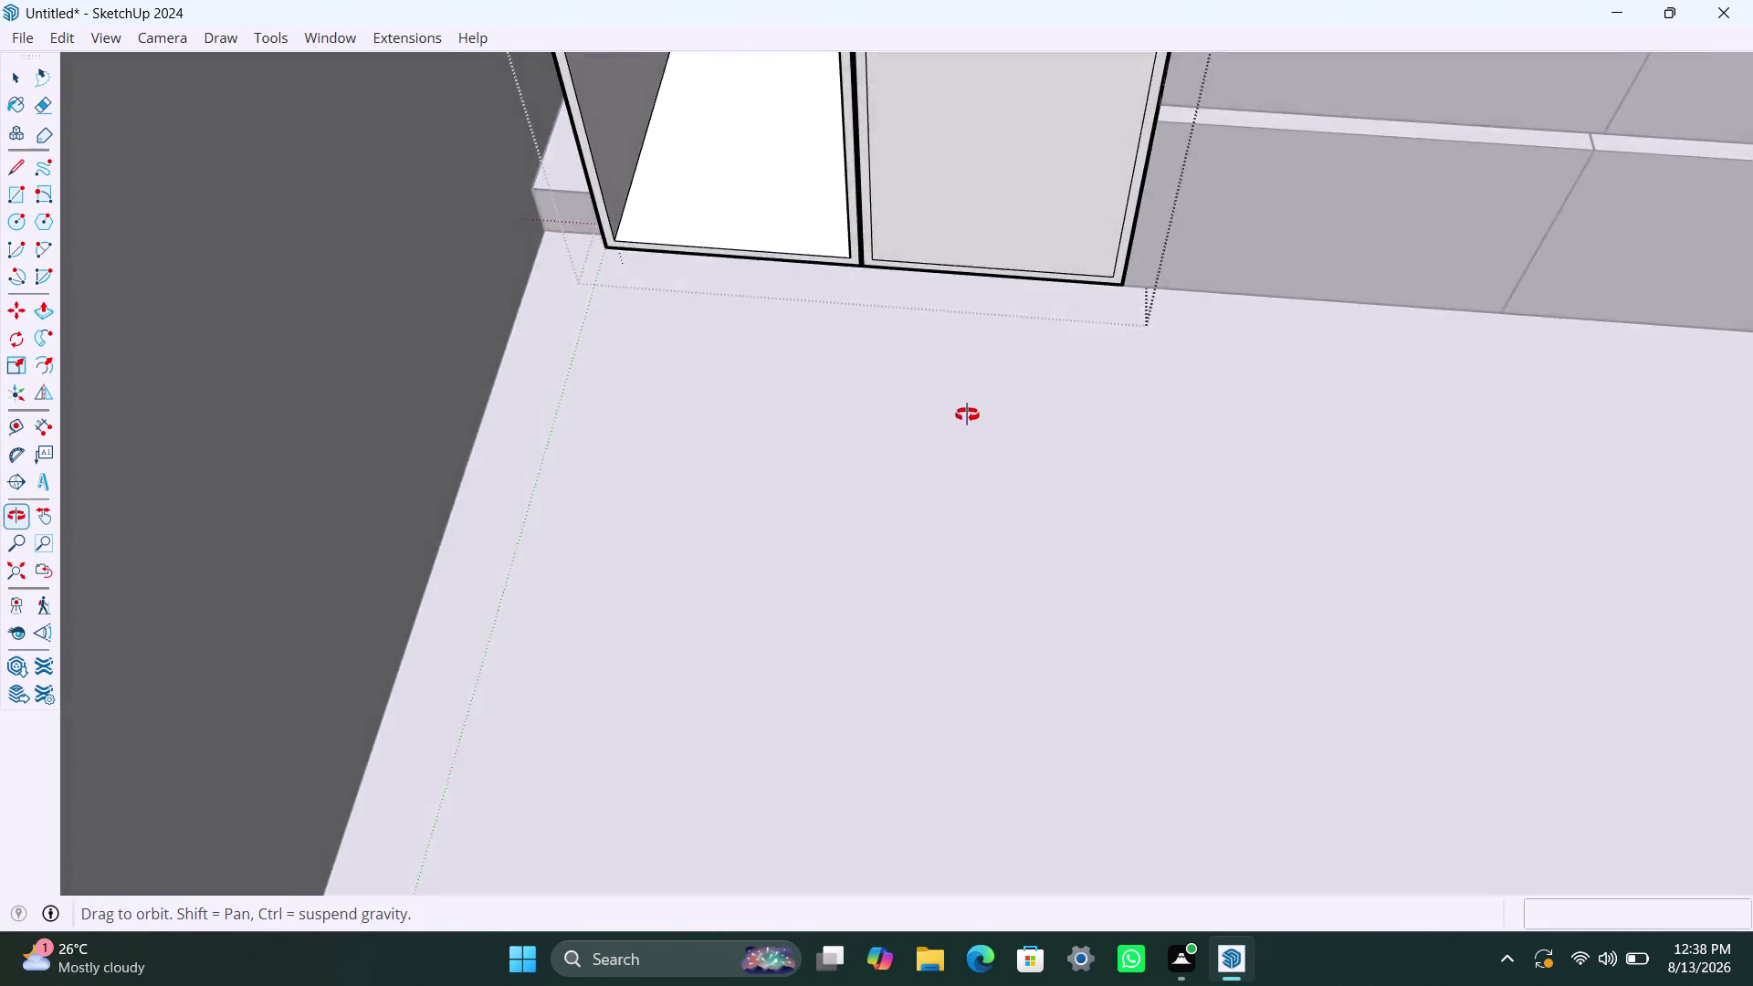
middle_drag(967, 439, 967, 389)
scroll(down, 3)
middle_drag(976, 105, 964, 134)
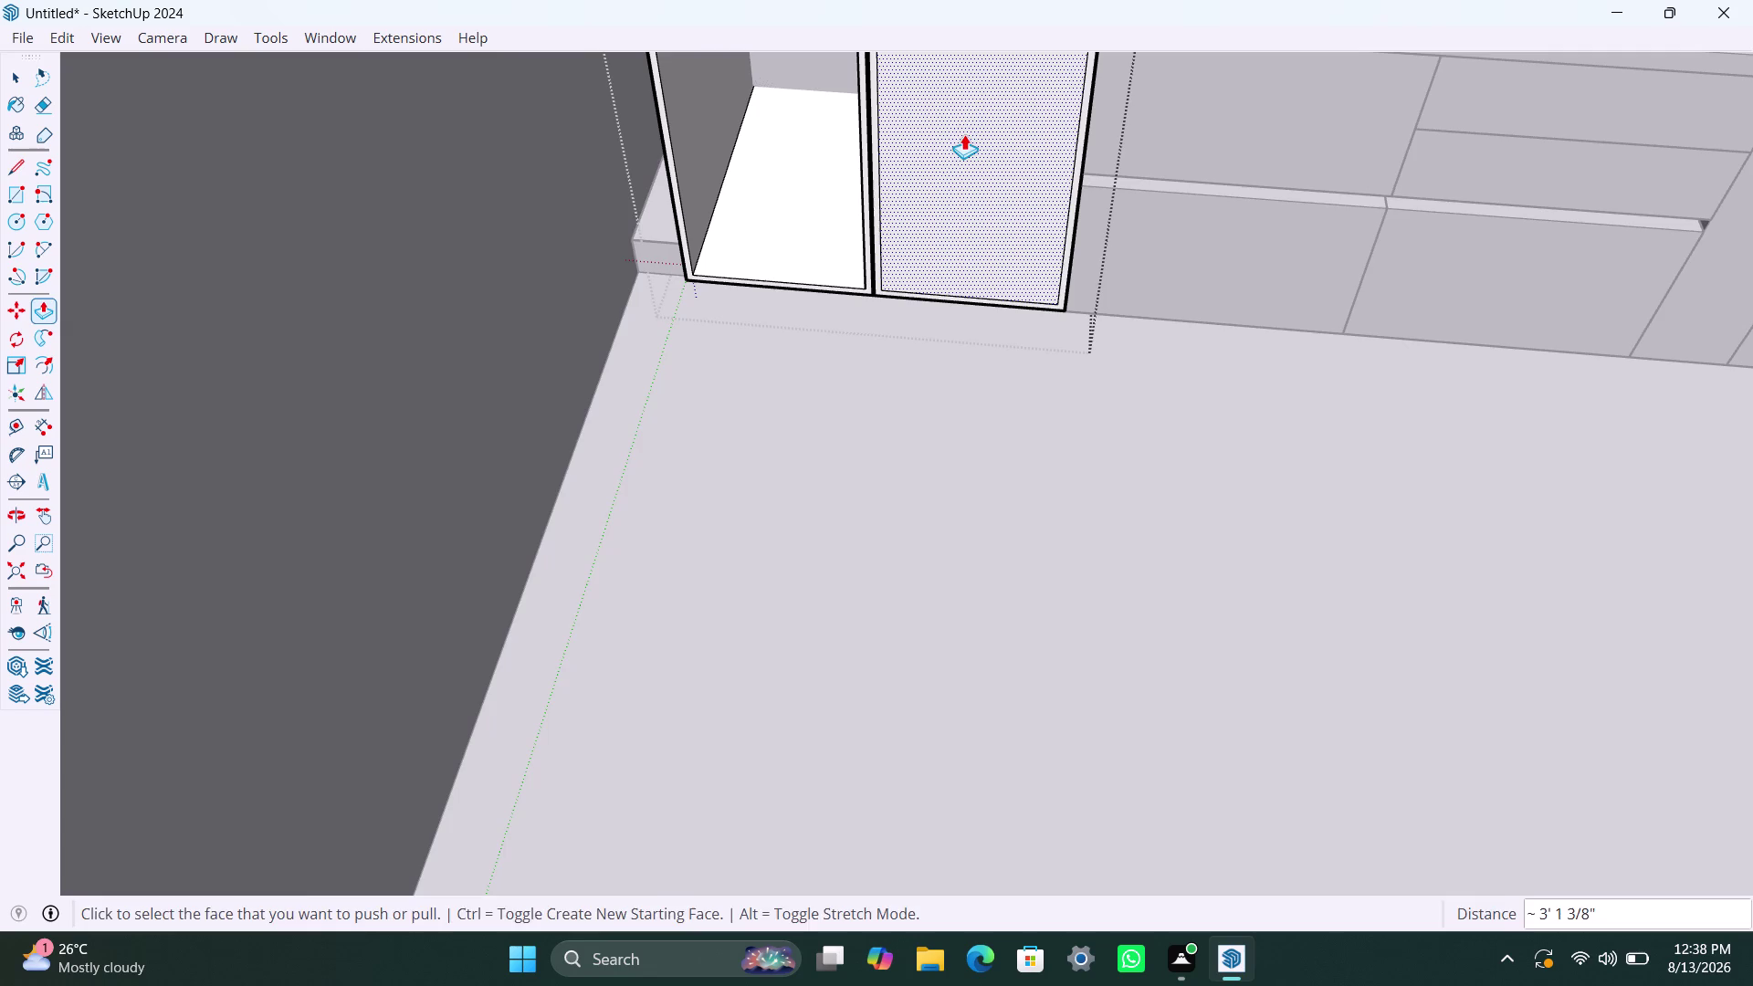
middle_drag(964, 135, 984, 481)
scroll(up, 3)
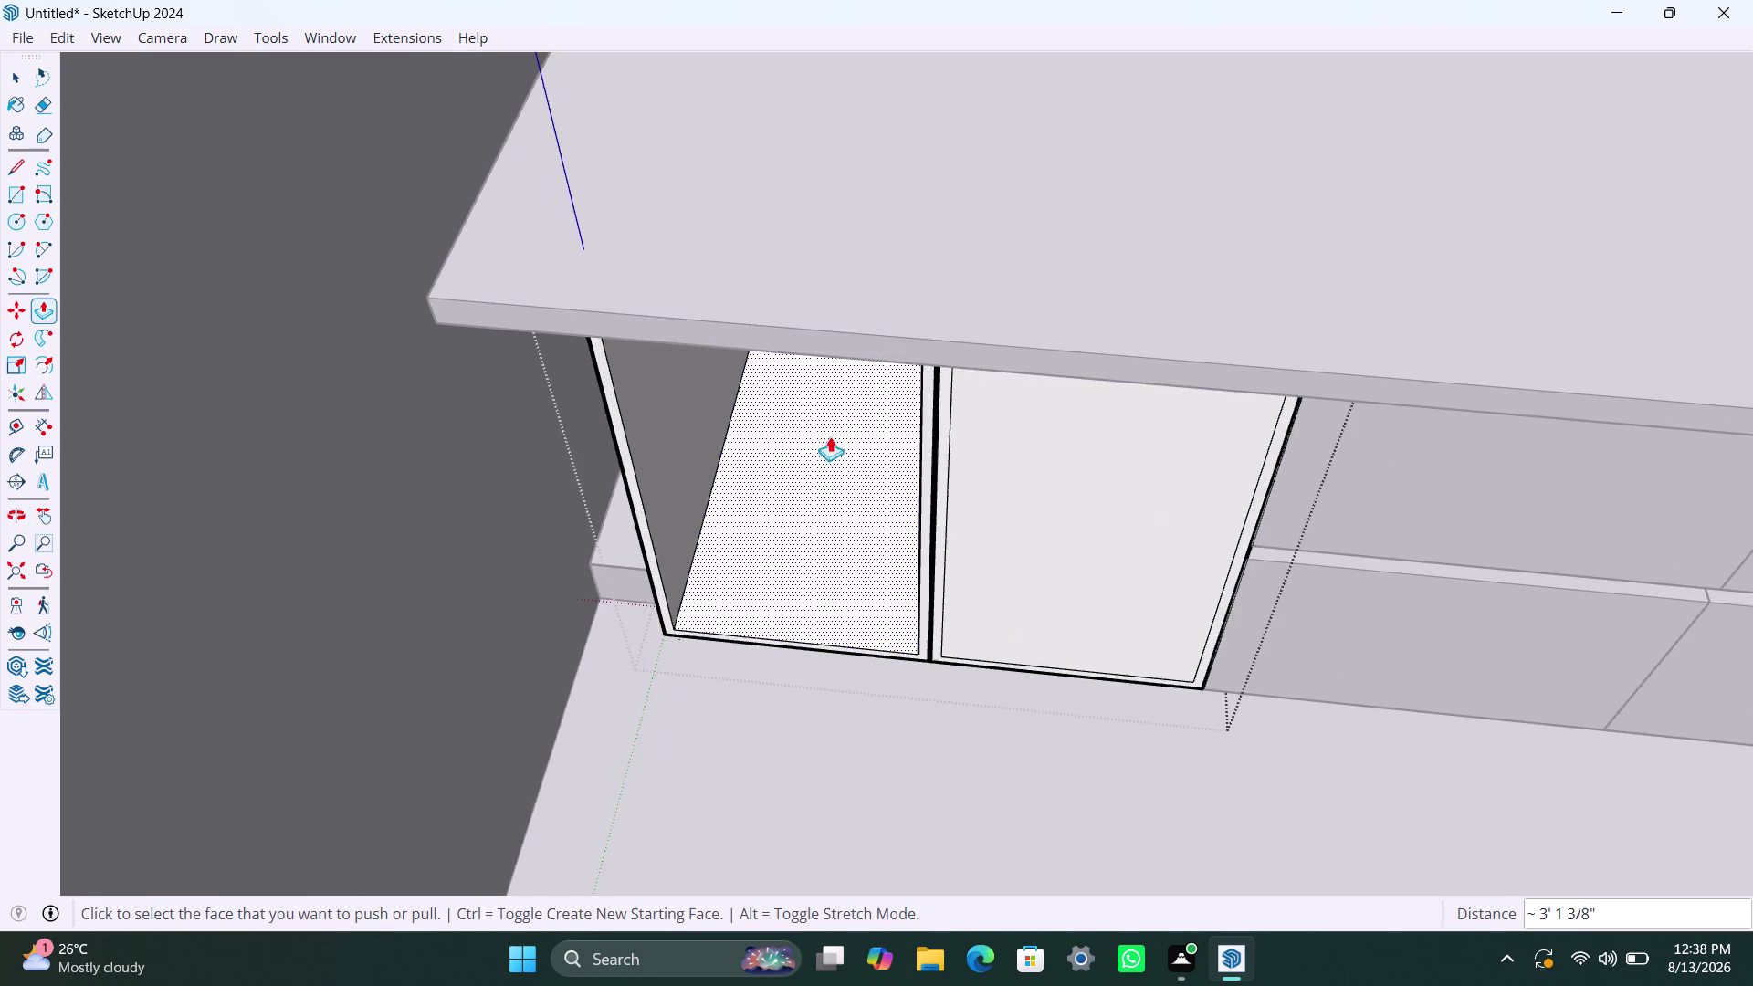
middle_drag(910, 410, 930, 288)
scroll(up, 3)
middle_drag(1022, 236, 1060, 183)
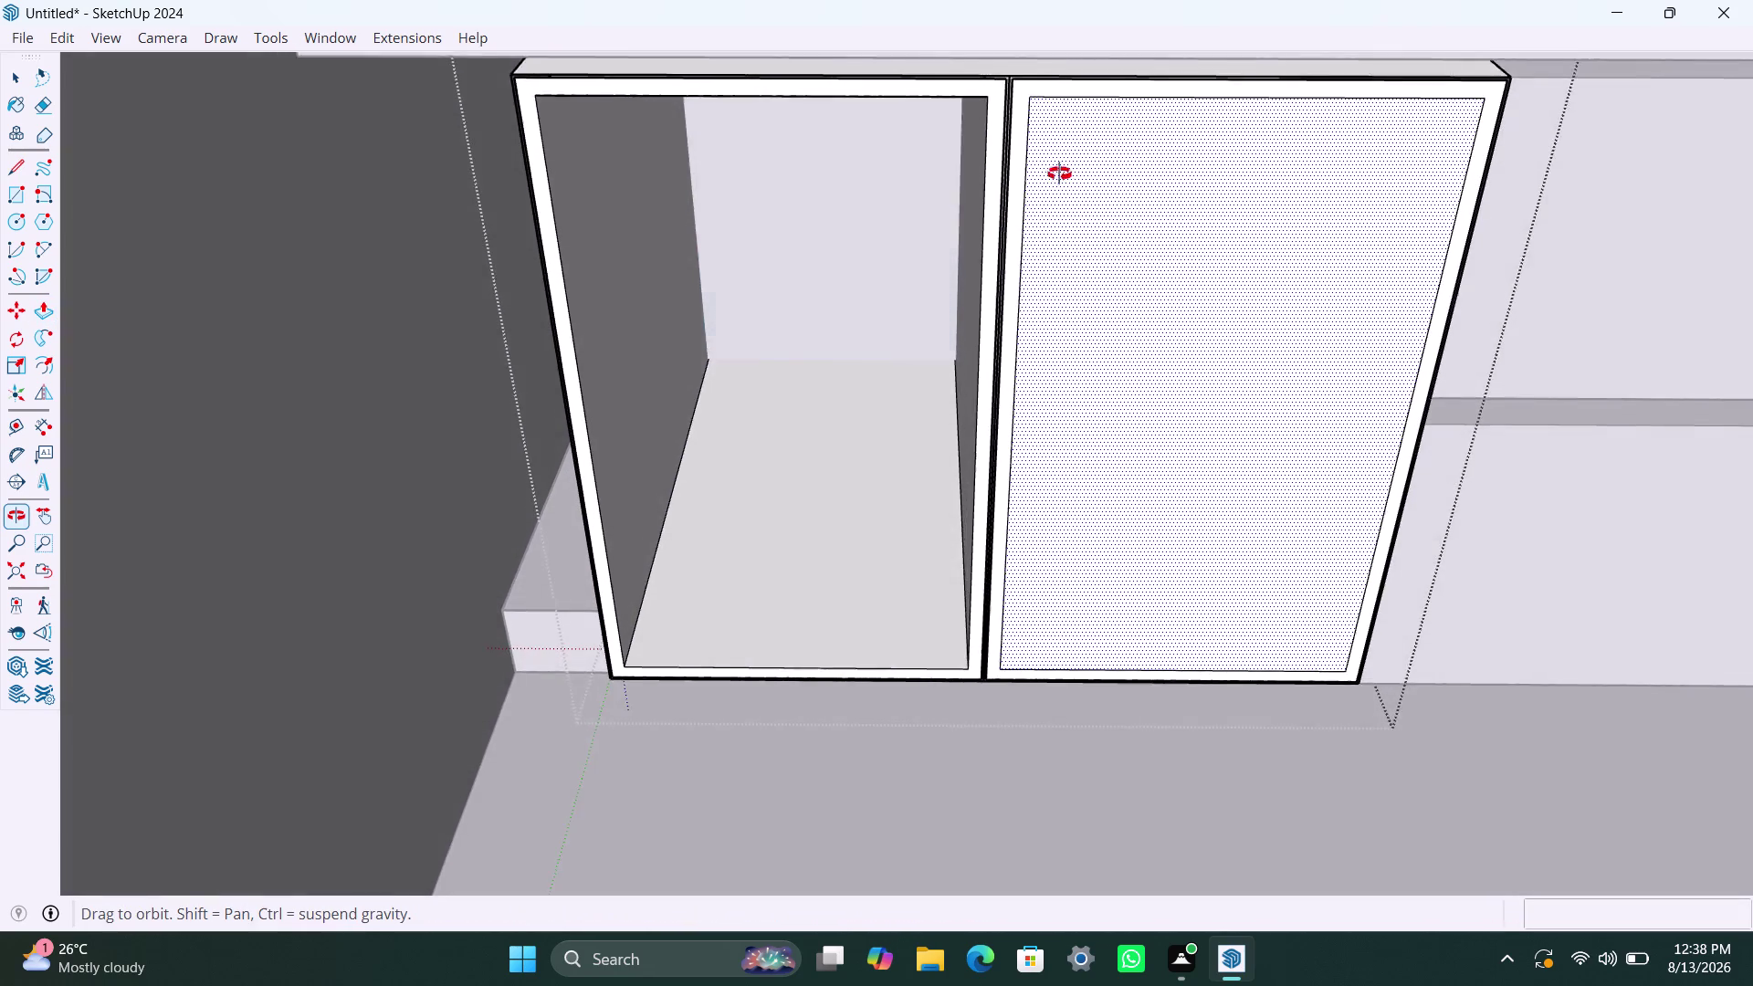
middle_drag(1060, 182, 1018, 211)
scroll(down, 3)
middle_drag(1070, 303, 1074, 269)
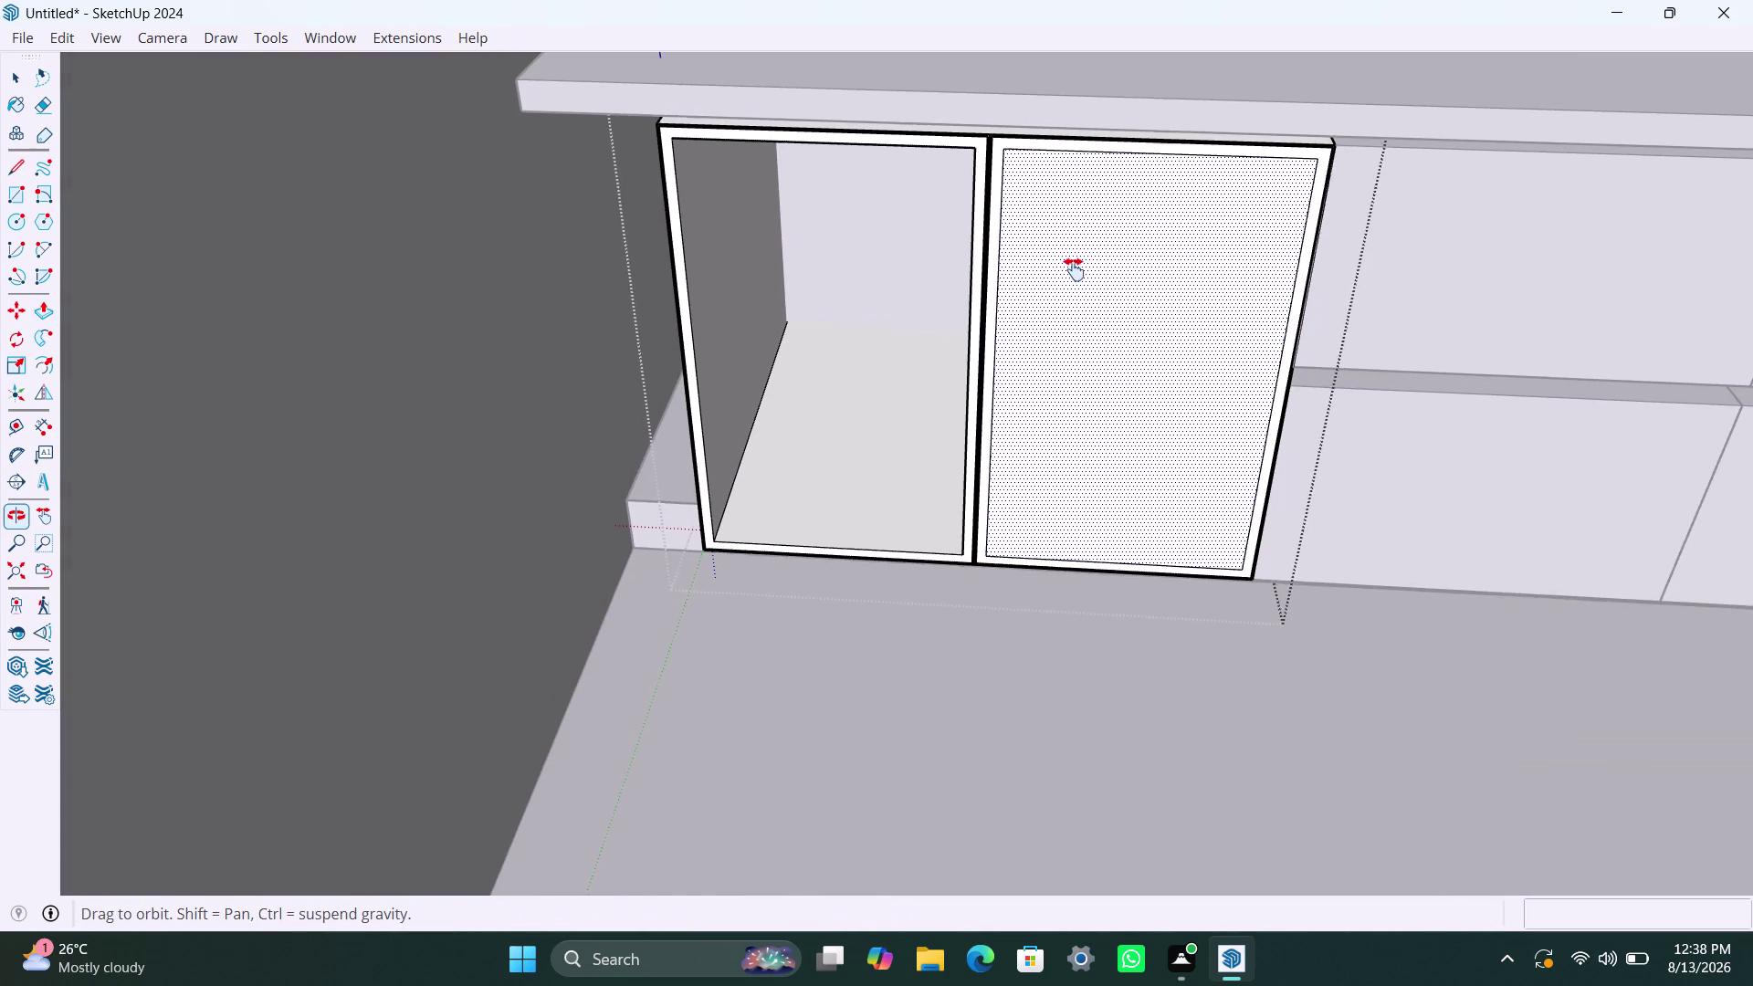
middle_drag(1073, 270, 1078, 186)
scroll(down, 3)
middle_click(1076, 171)
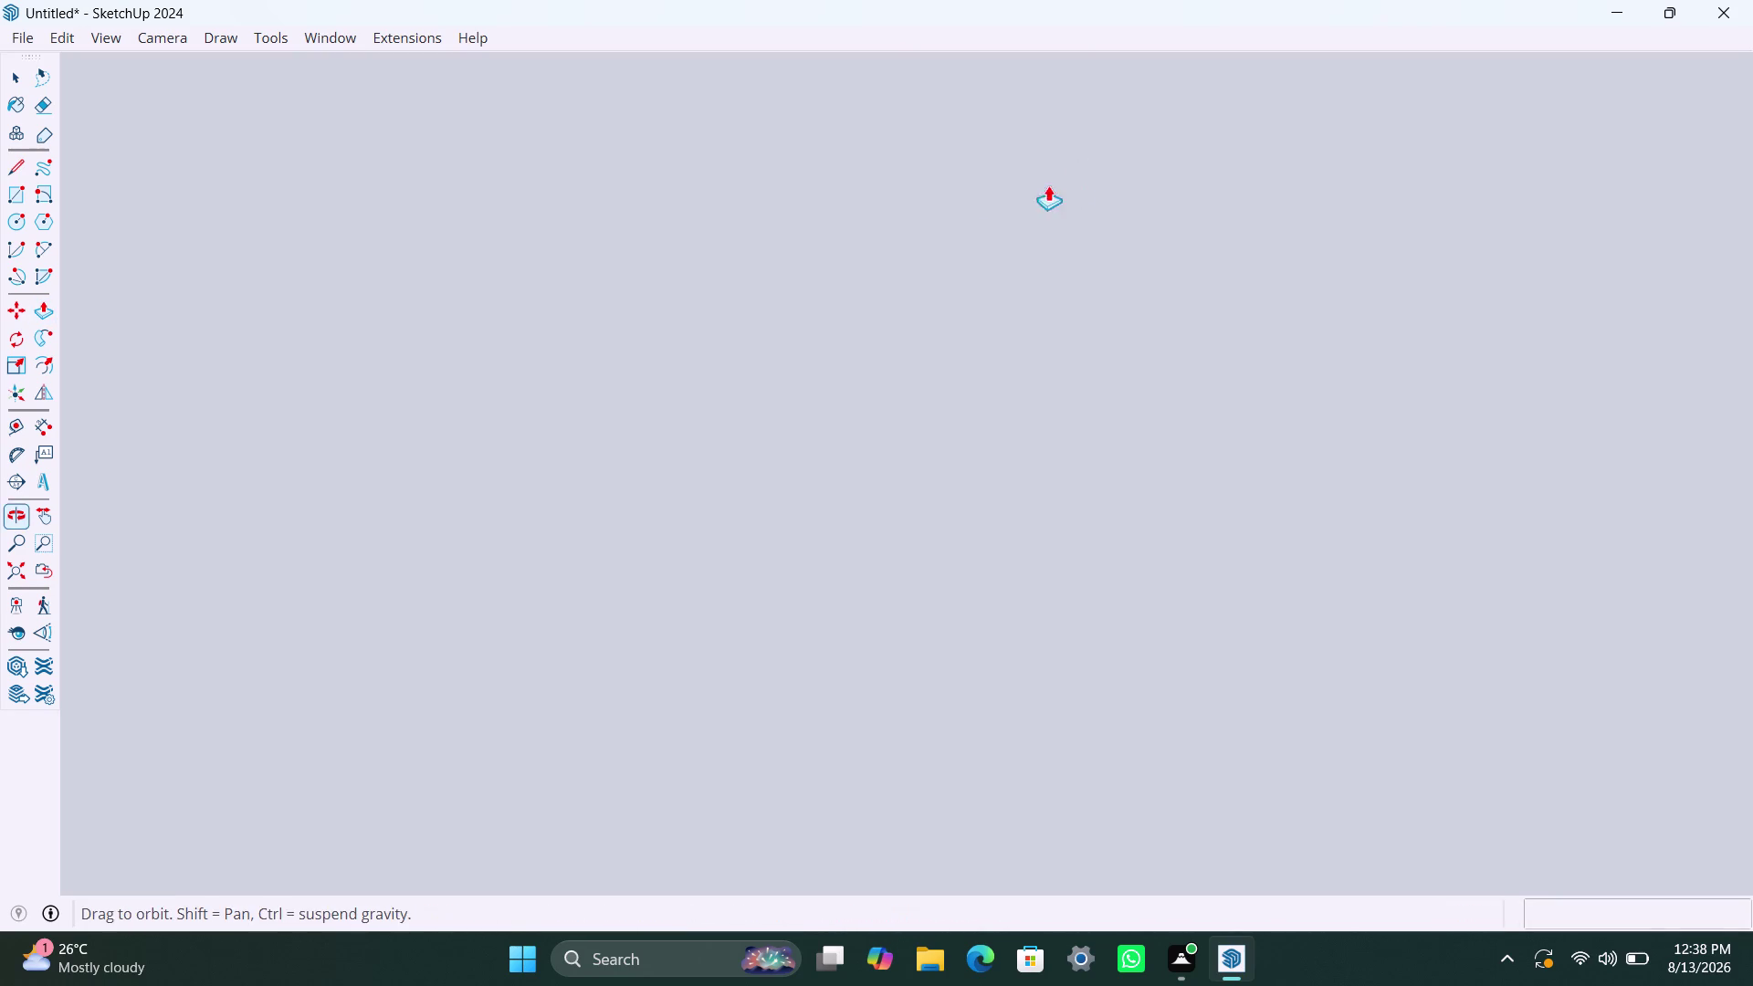
click(30, 568)
click(12, 574)
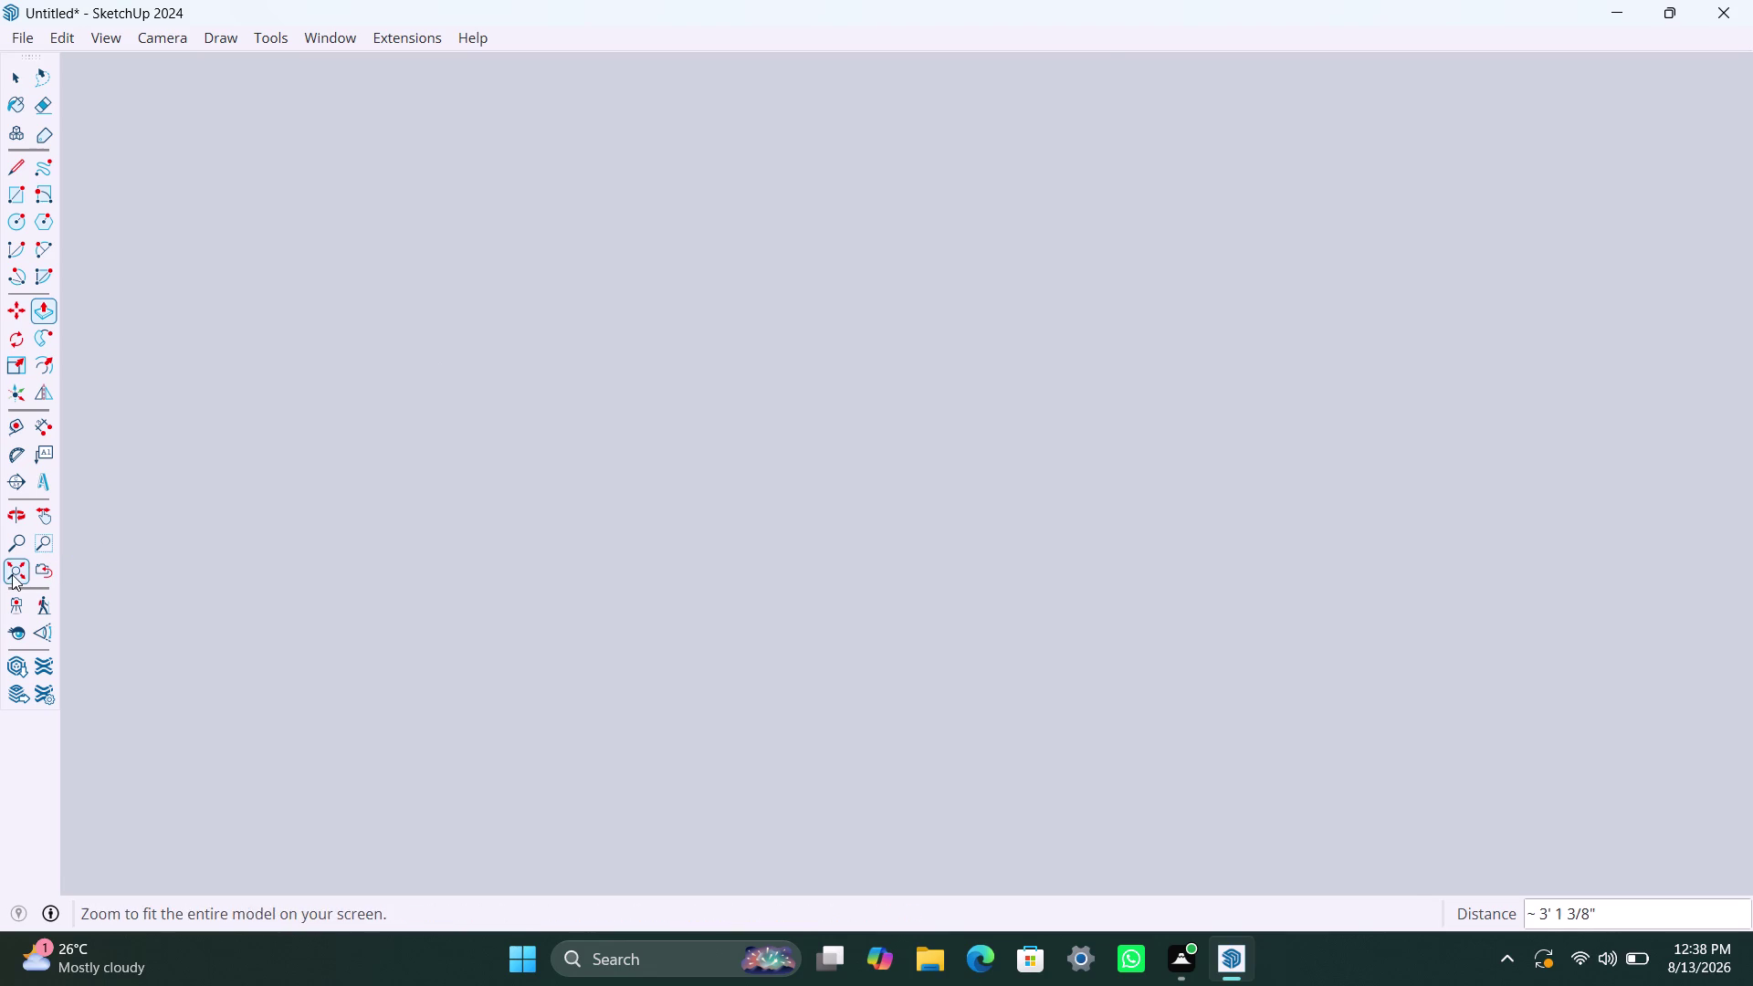
middle_drag(955, 176, 909, 641)
scroll(up, 3)
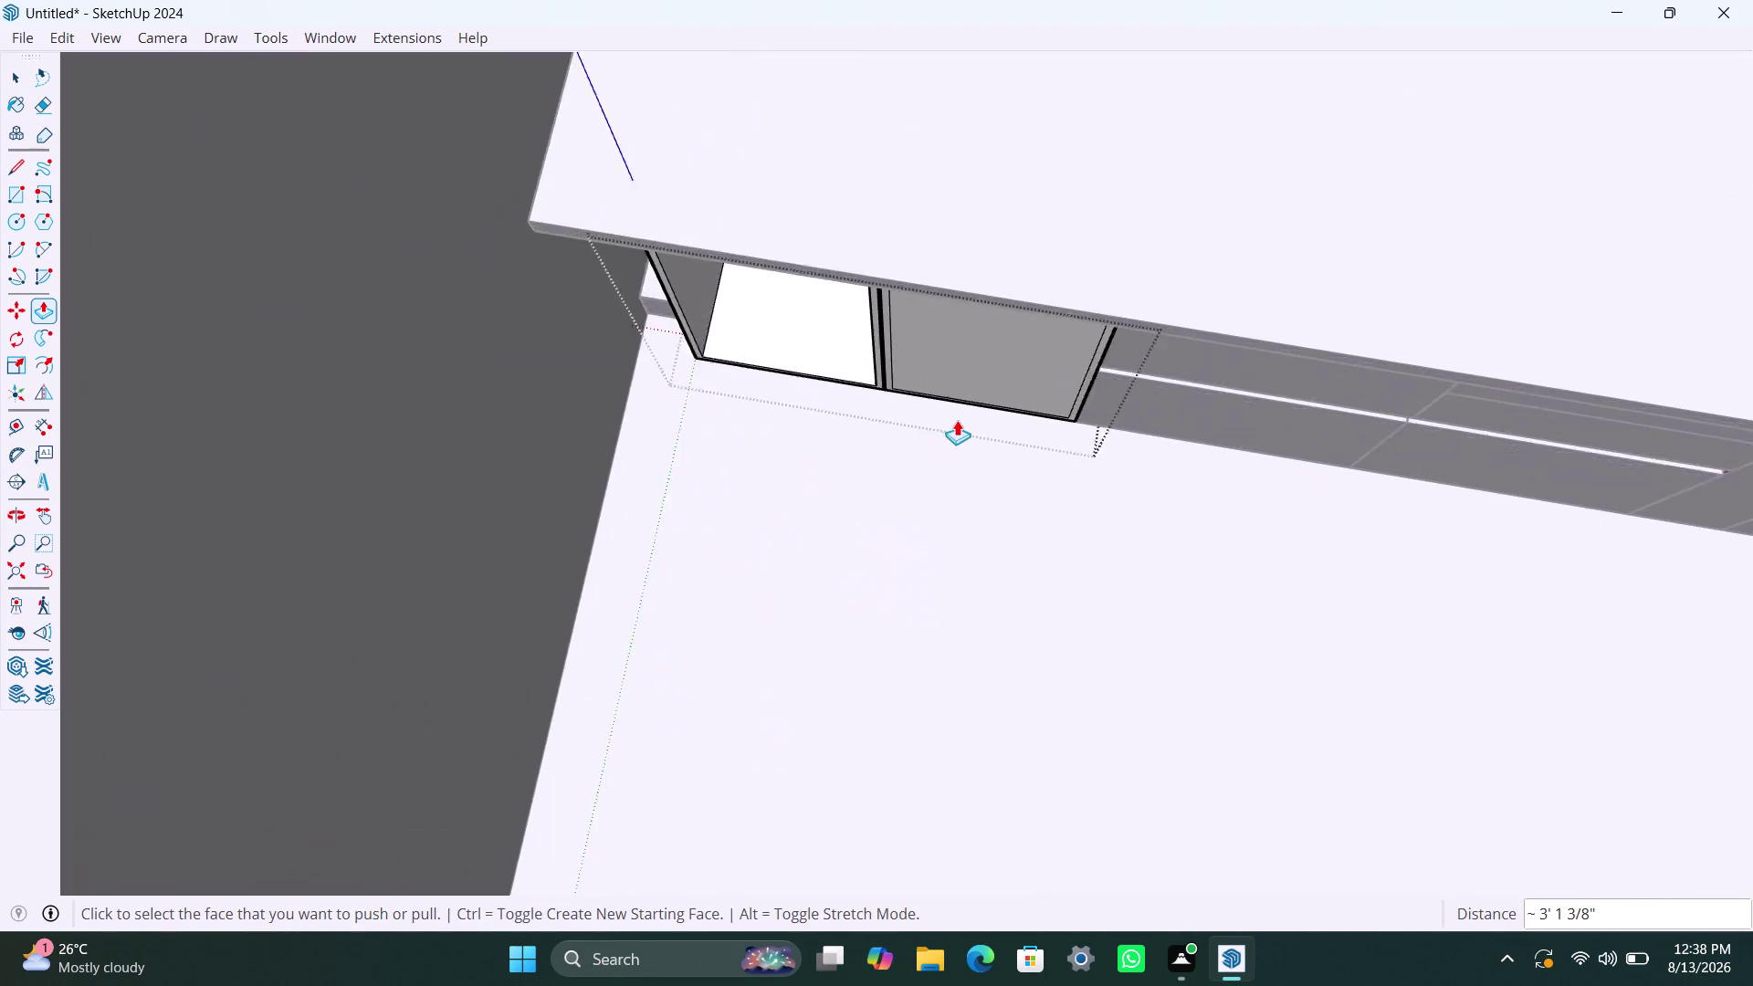
scroll(up, 3)
middle_drag(1010, 530, 1072, 148)
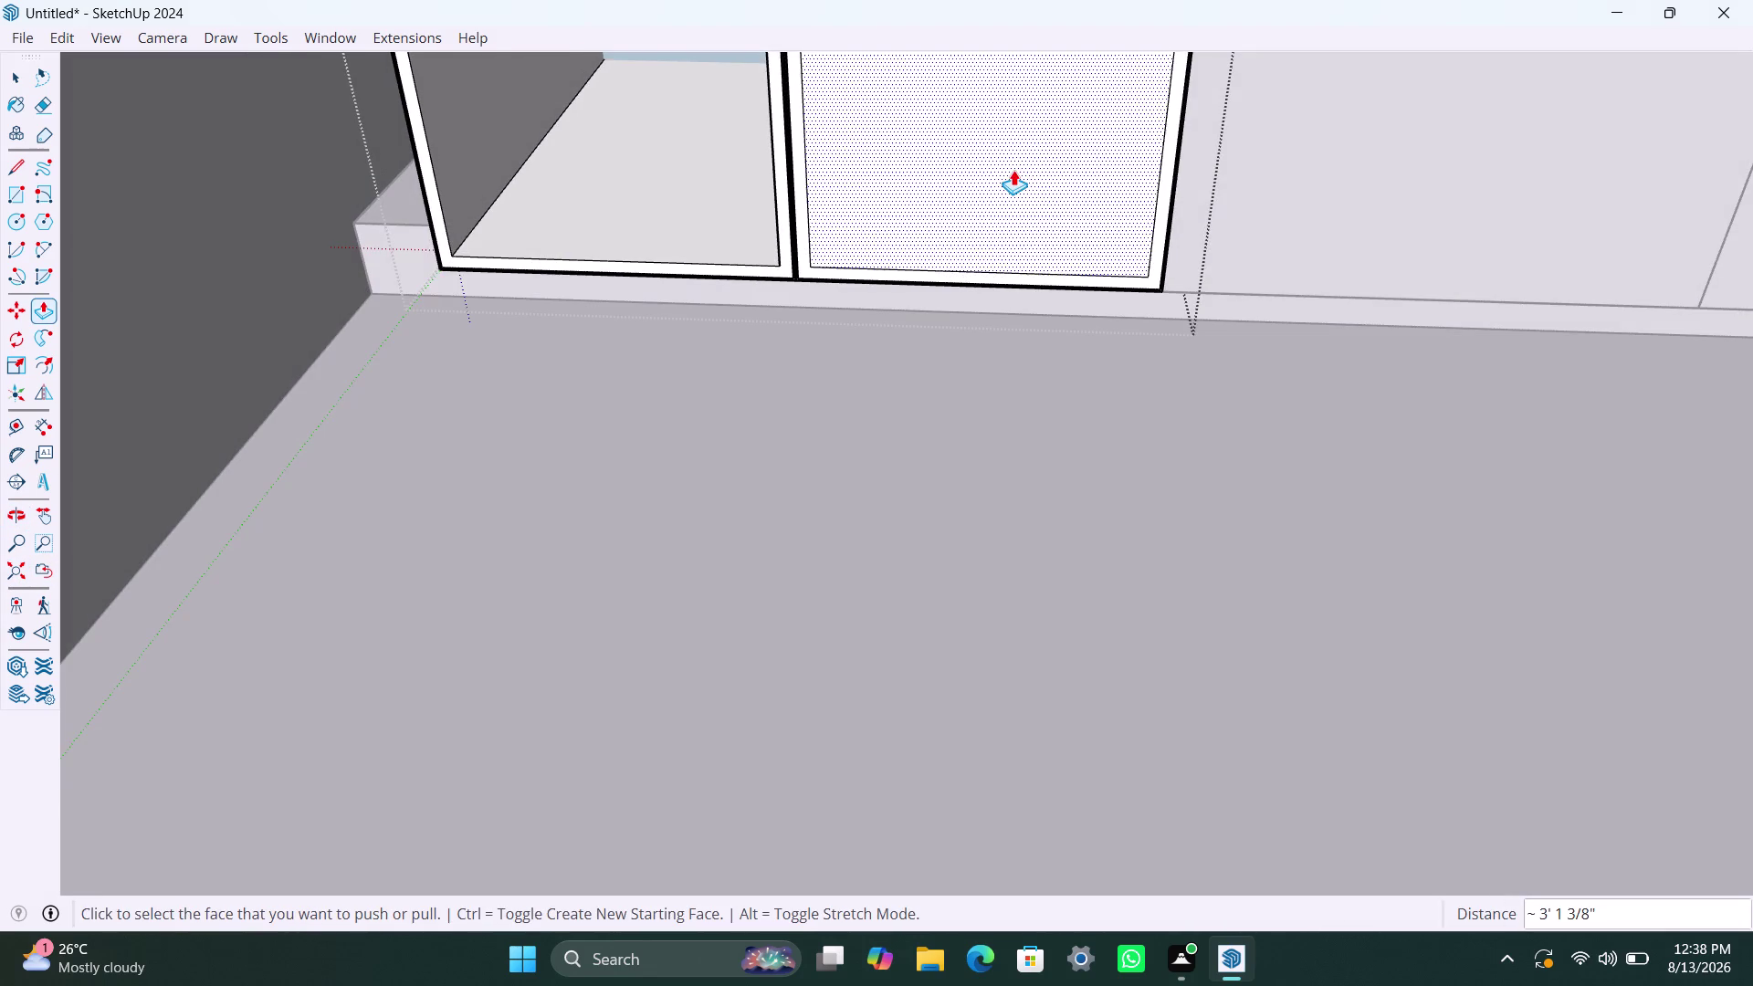
scroll(down, 3)
middle_drag(1046, 176, 1069, 213)
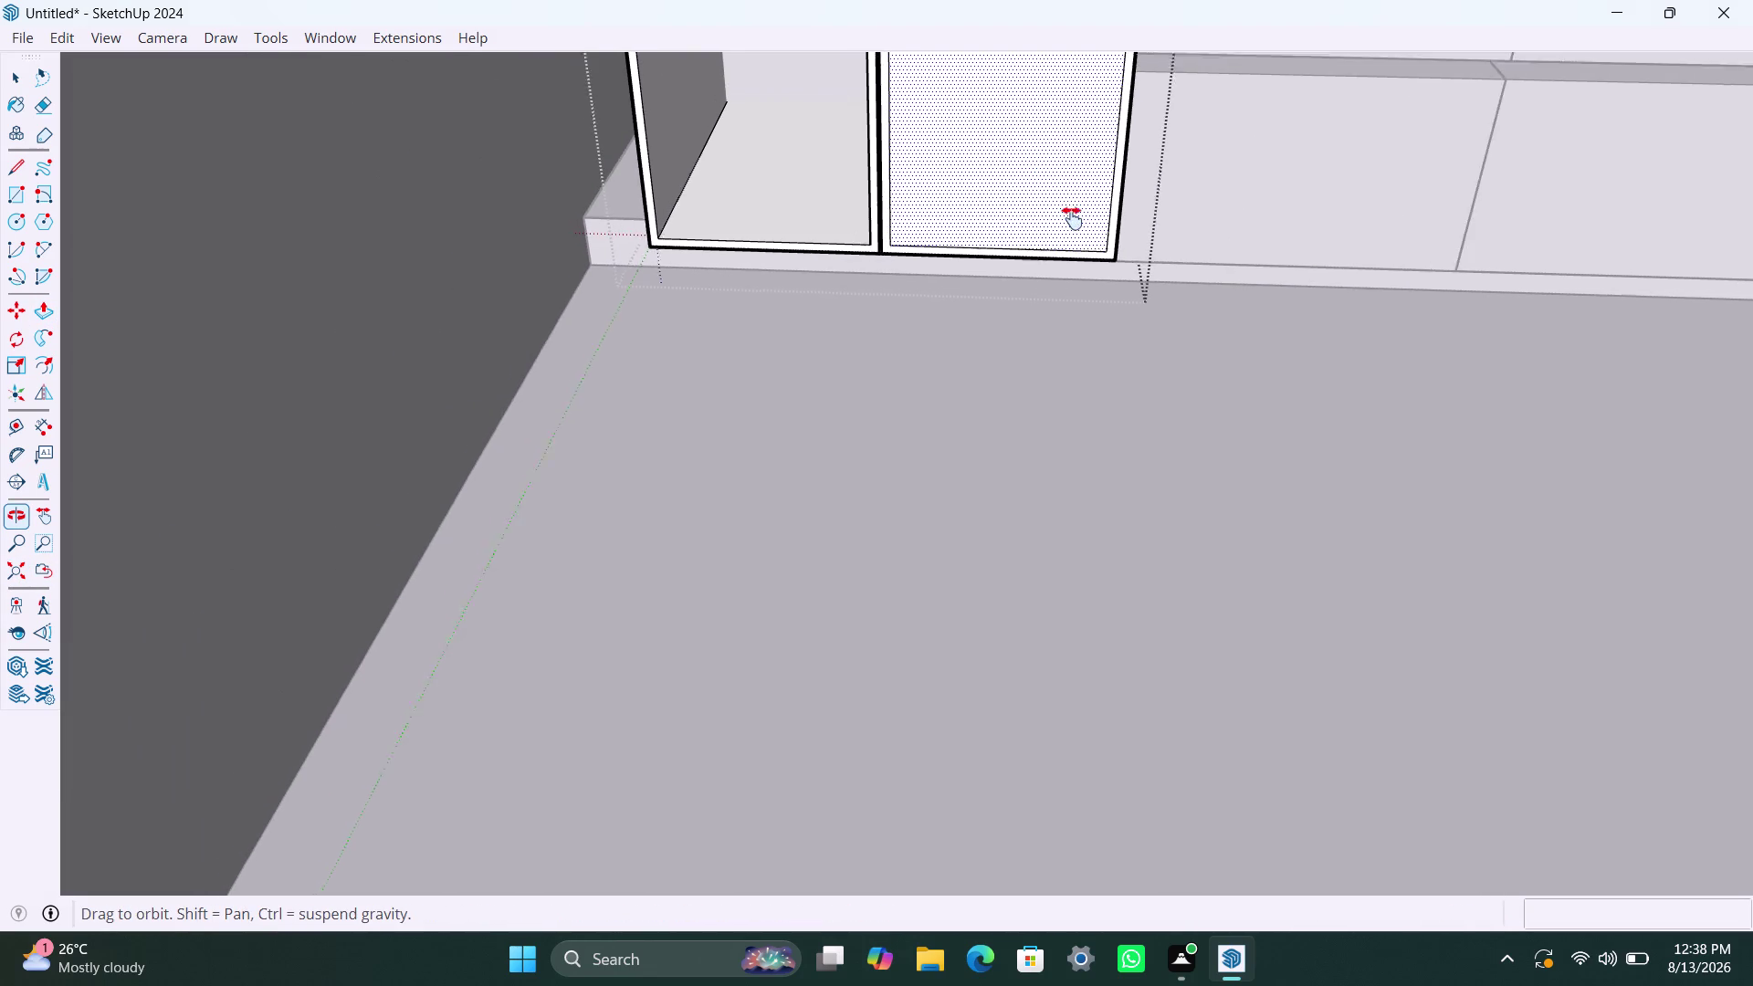
middle_drag(1070, 212, 1105, 755)
middle_drag(1079, 720, 1100, 487)
scroll(up, 3)
scroll(up, 3)
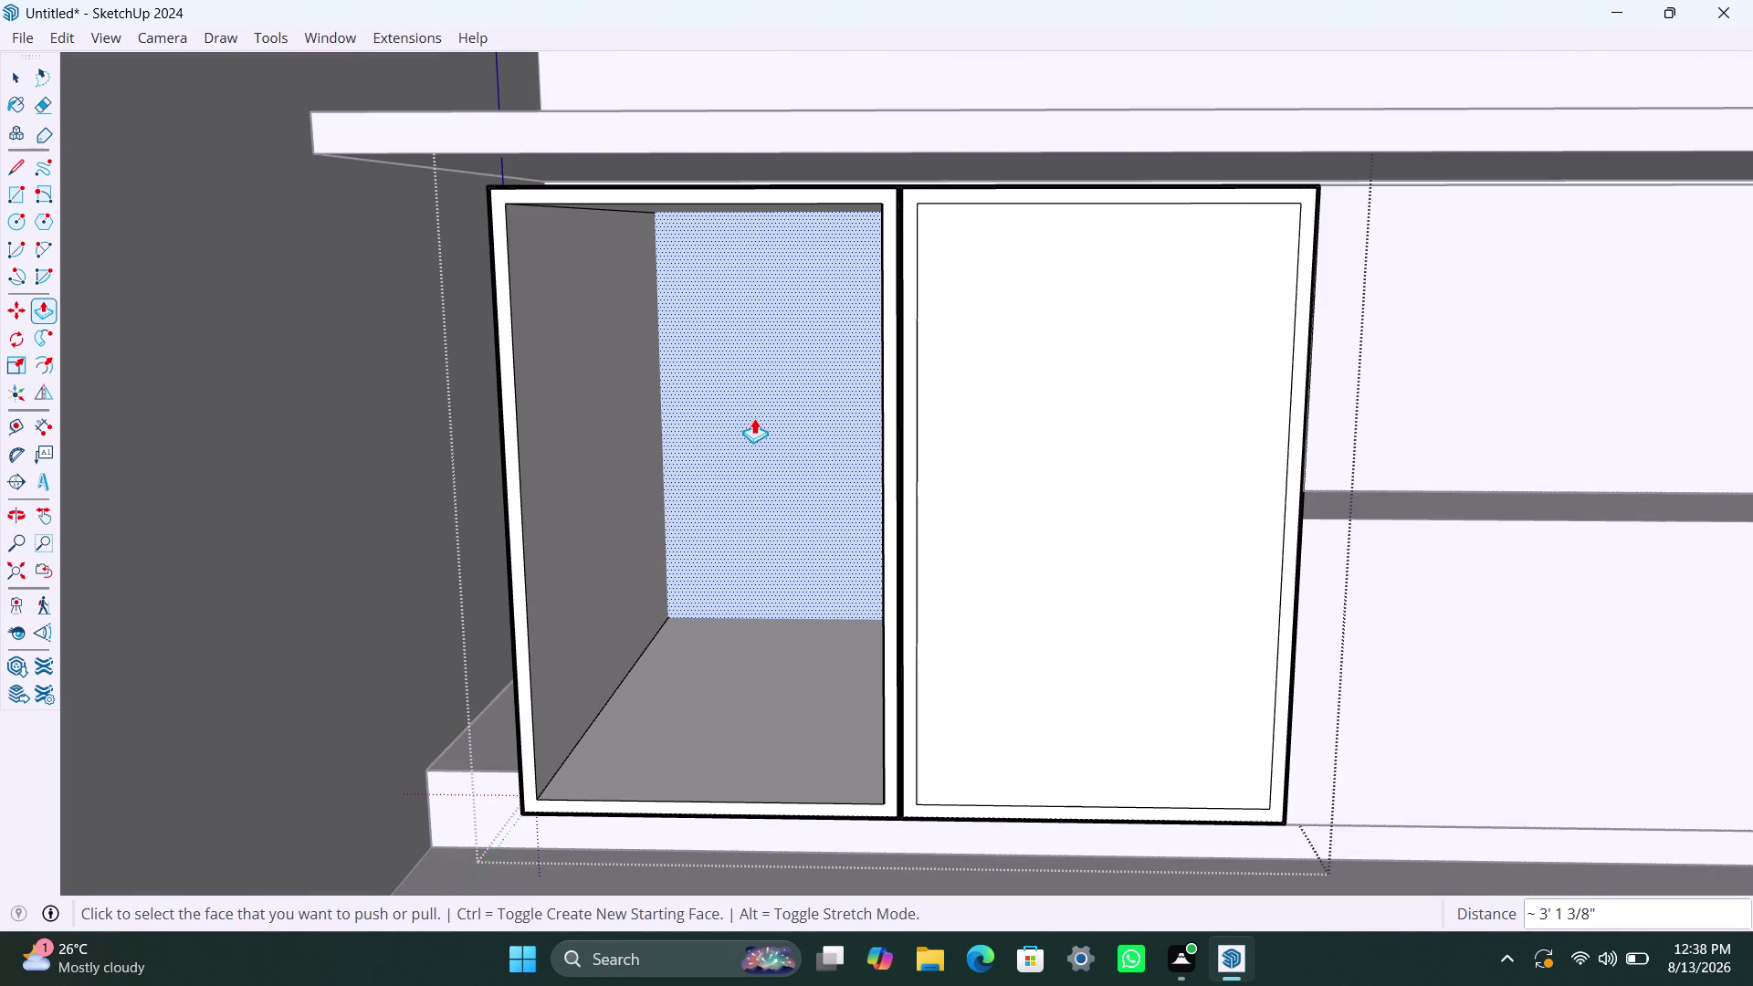
Recess the left cabinet front 940 mm into the box, redoing a first attempt.
click(756, 416)
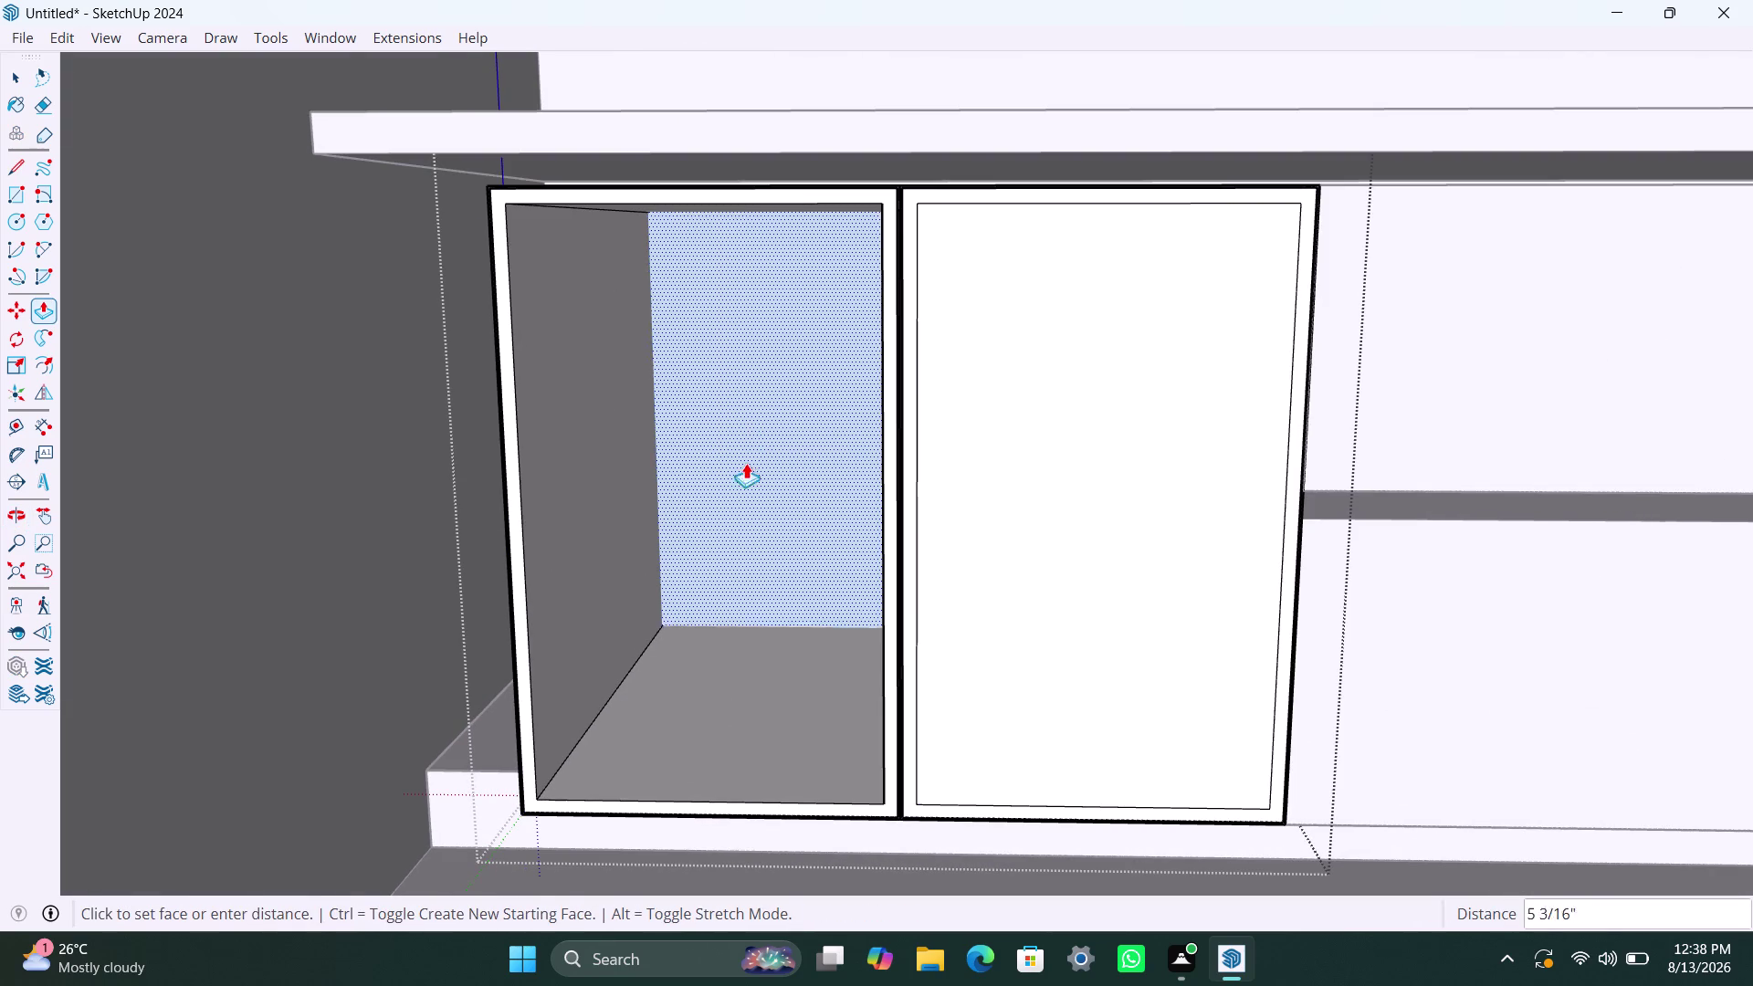
click(761, 446)
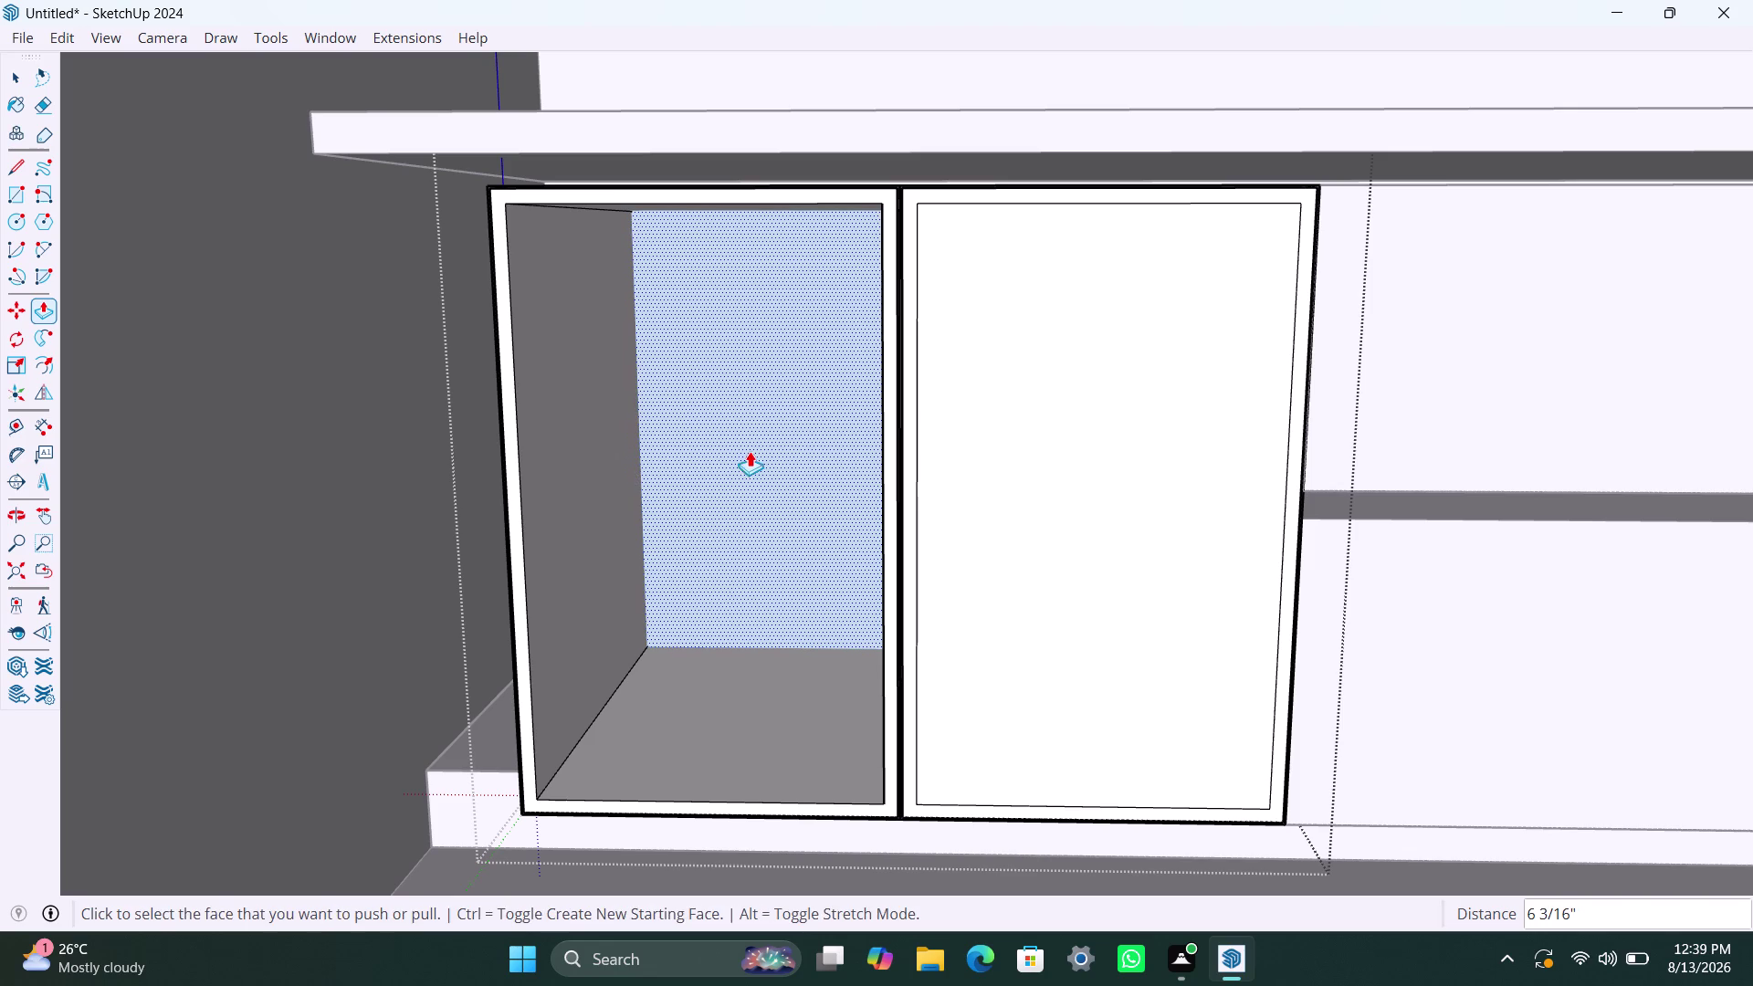
key(space)
click(730, 563)
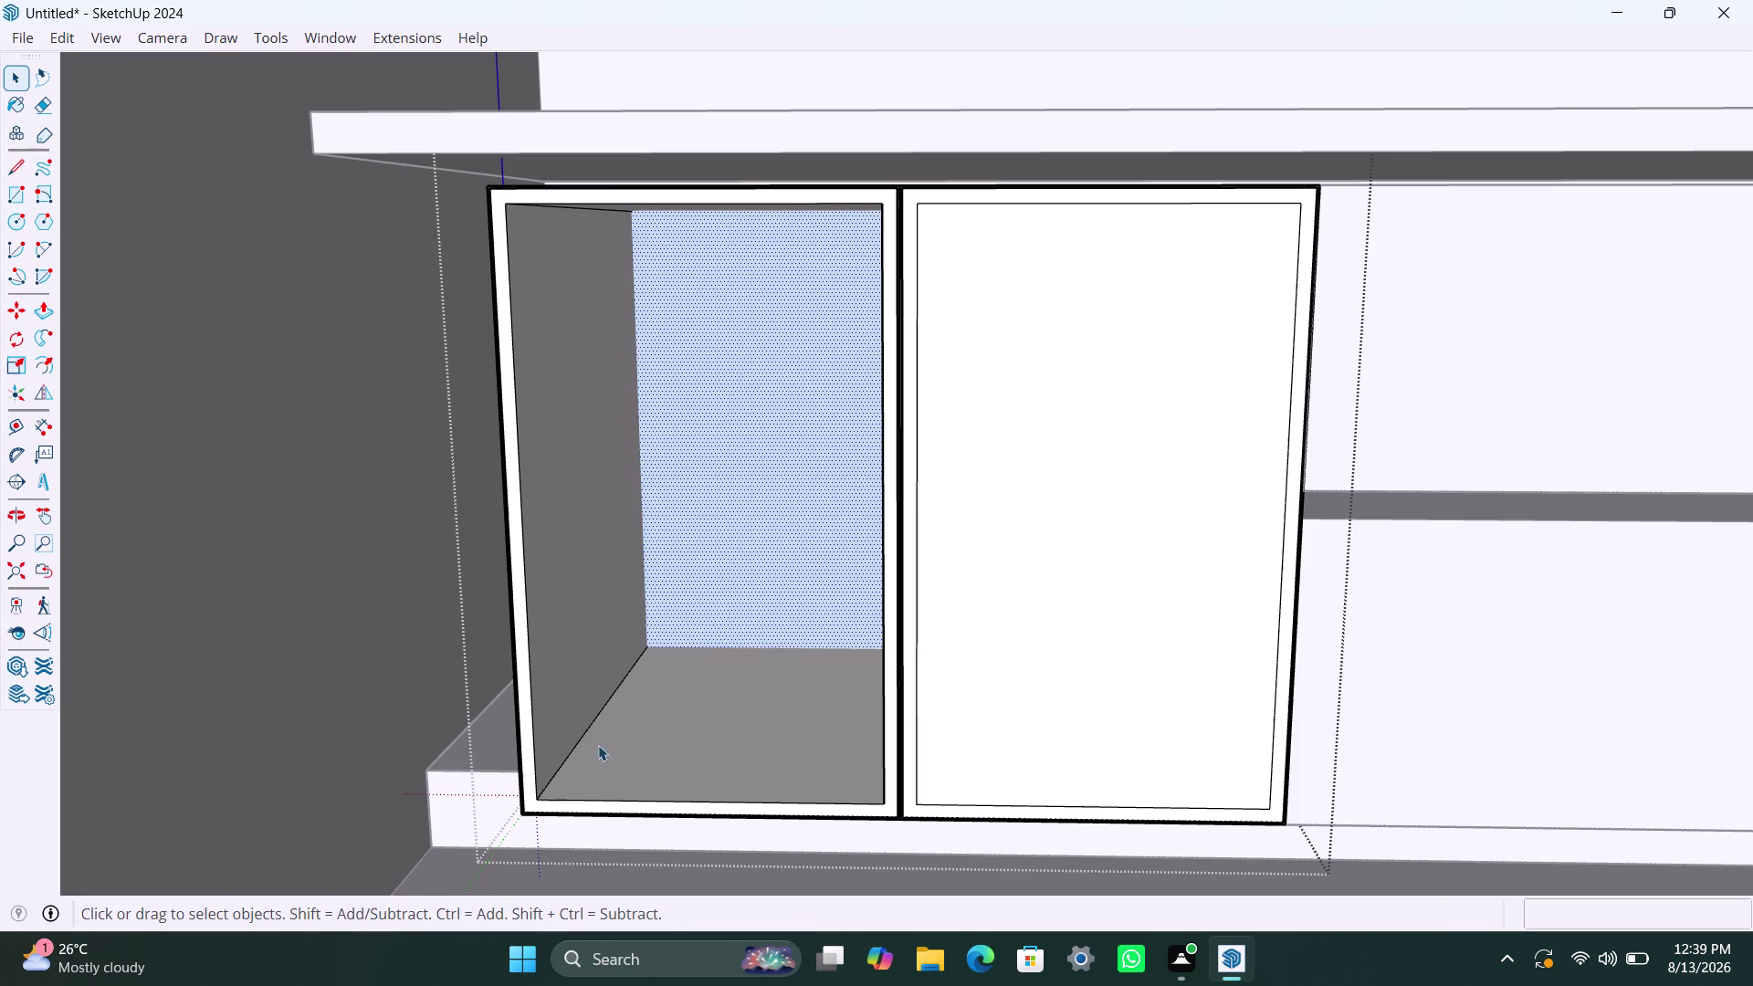
key(ctrl+z)
key(ctrl+z)
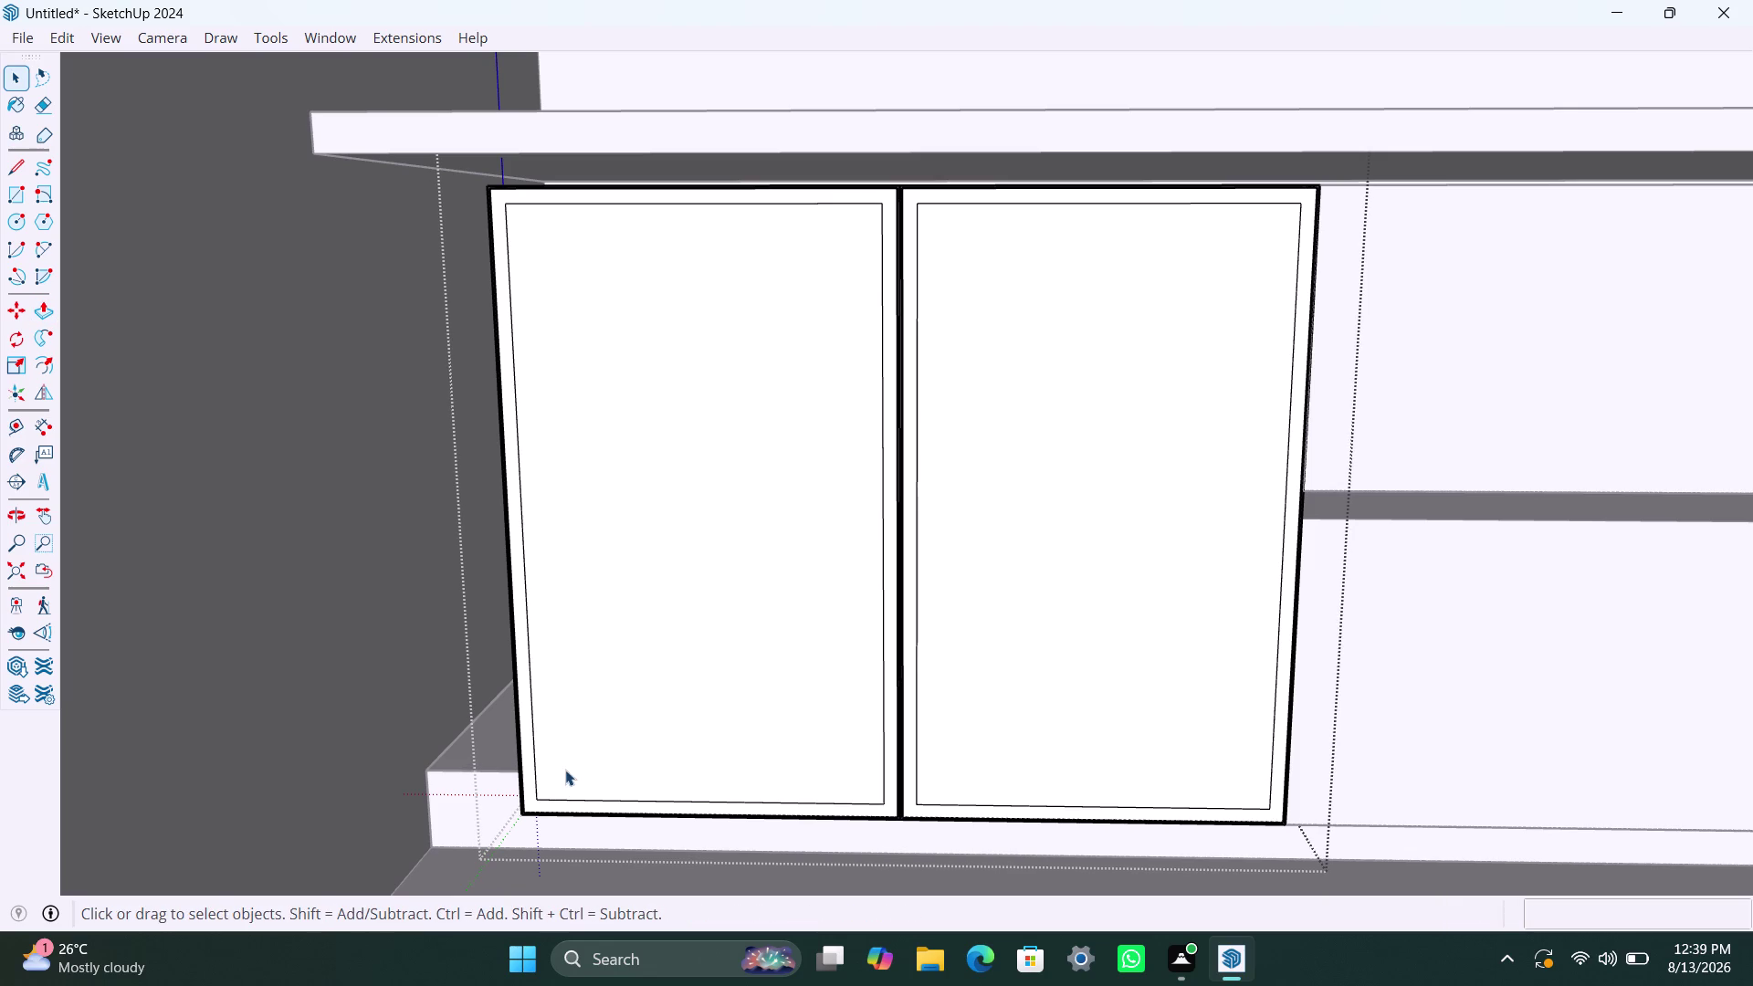
click(579, 720)
key(p)
click(626, 701)
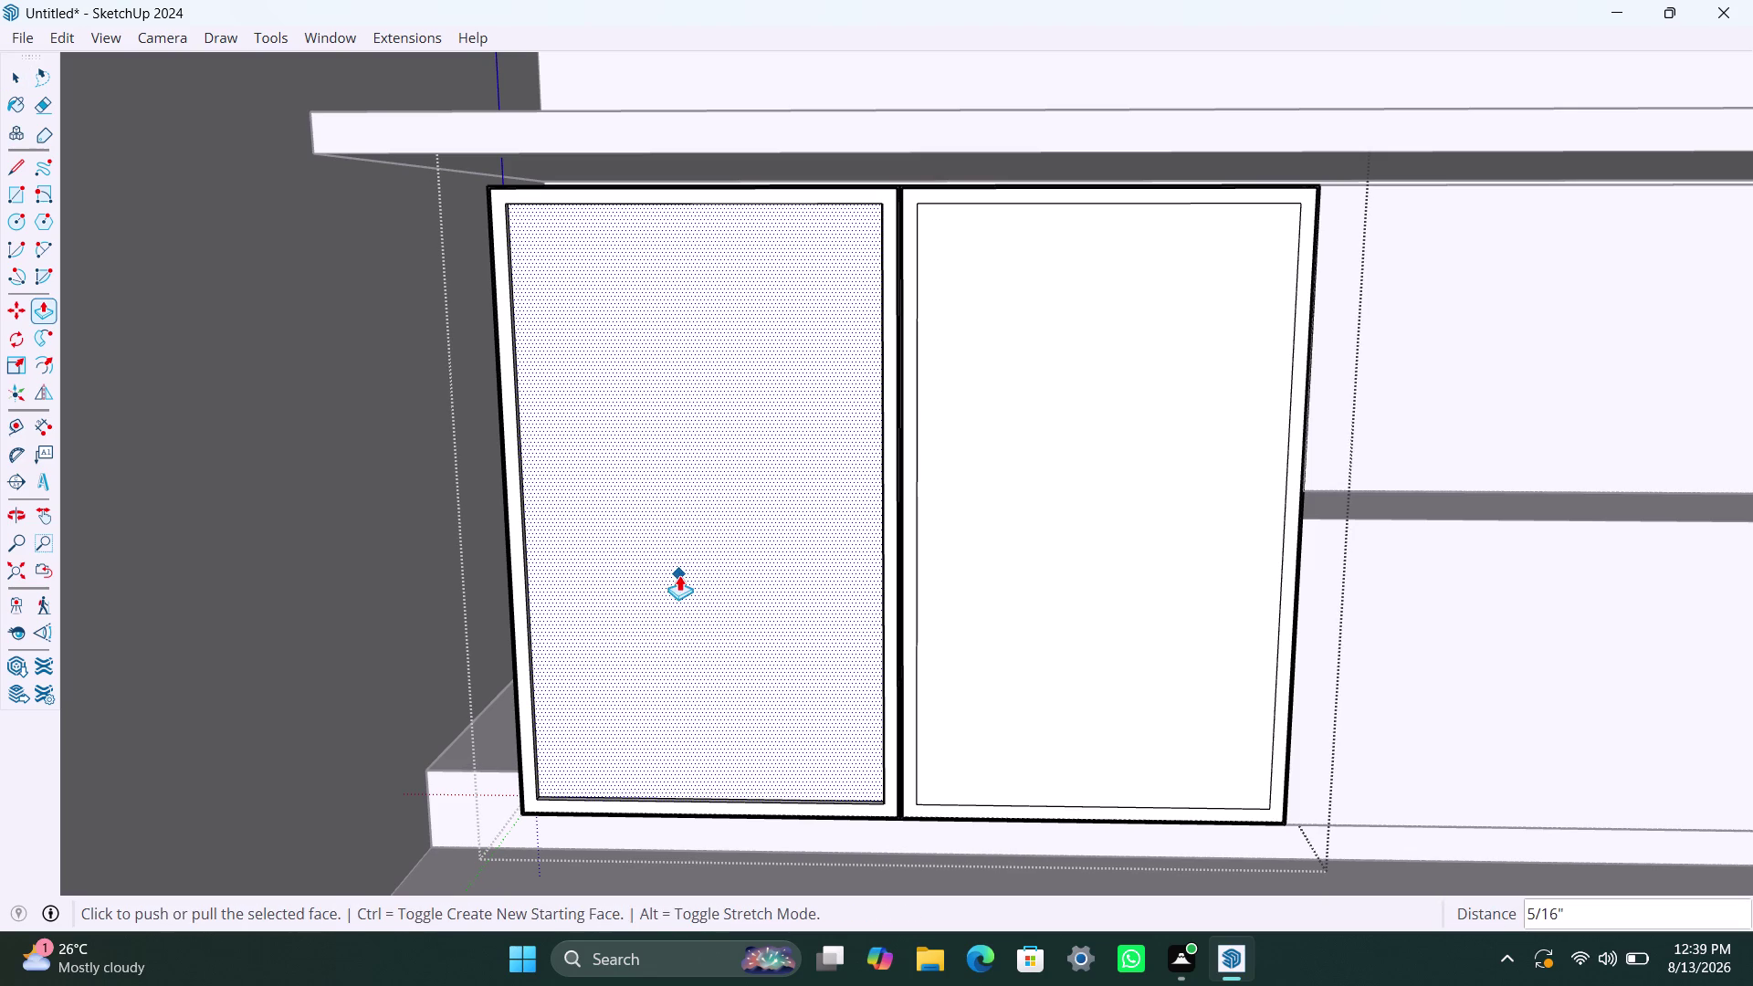
click(679, 575)
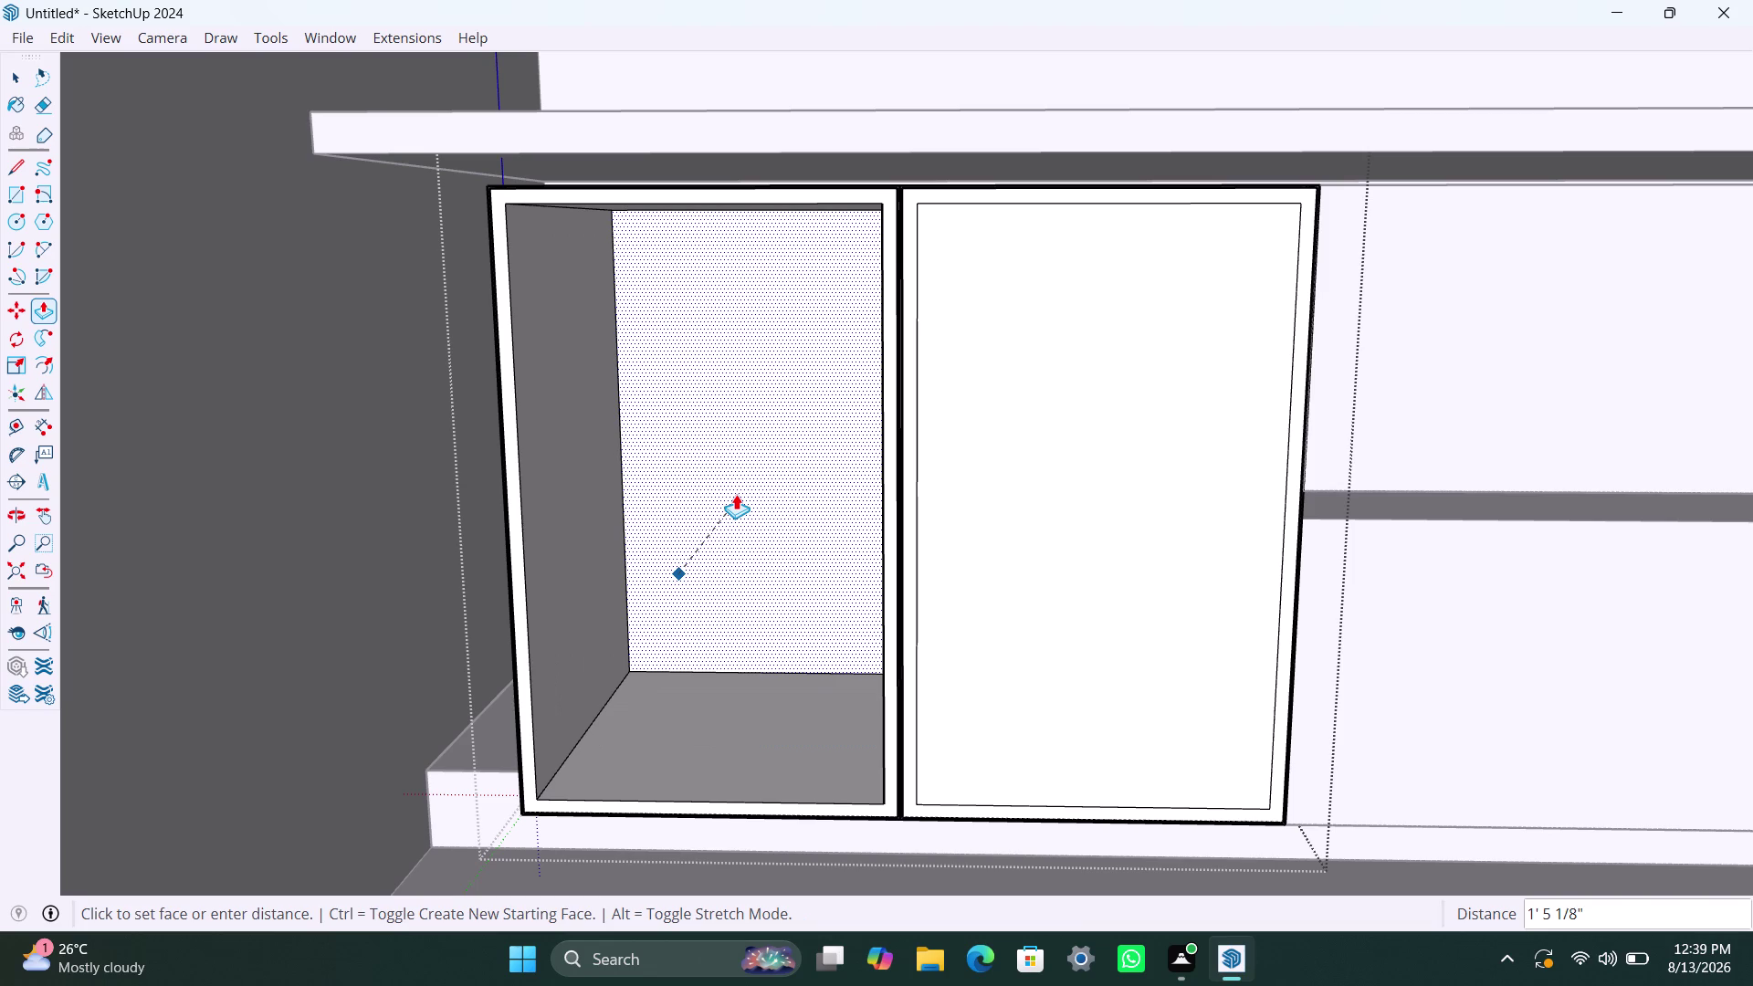
text(940mm)
key(Return)
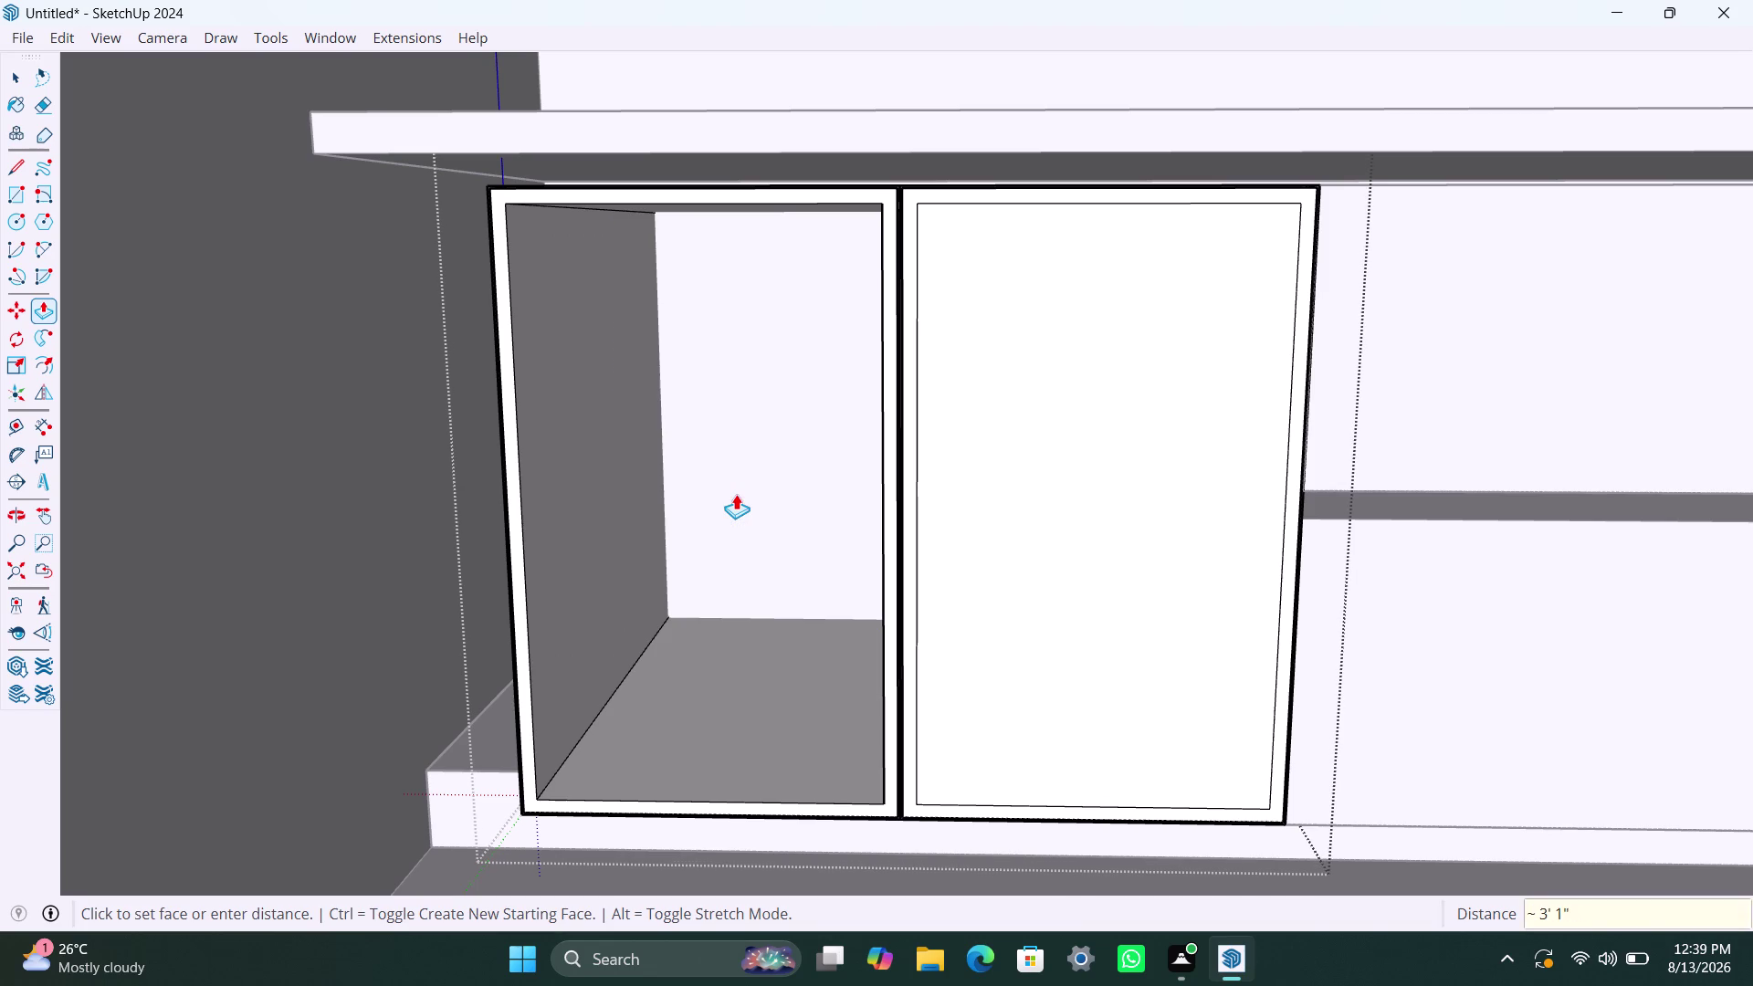
key(space)
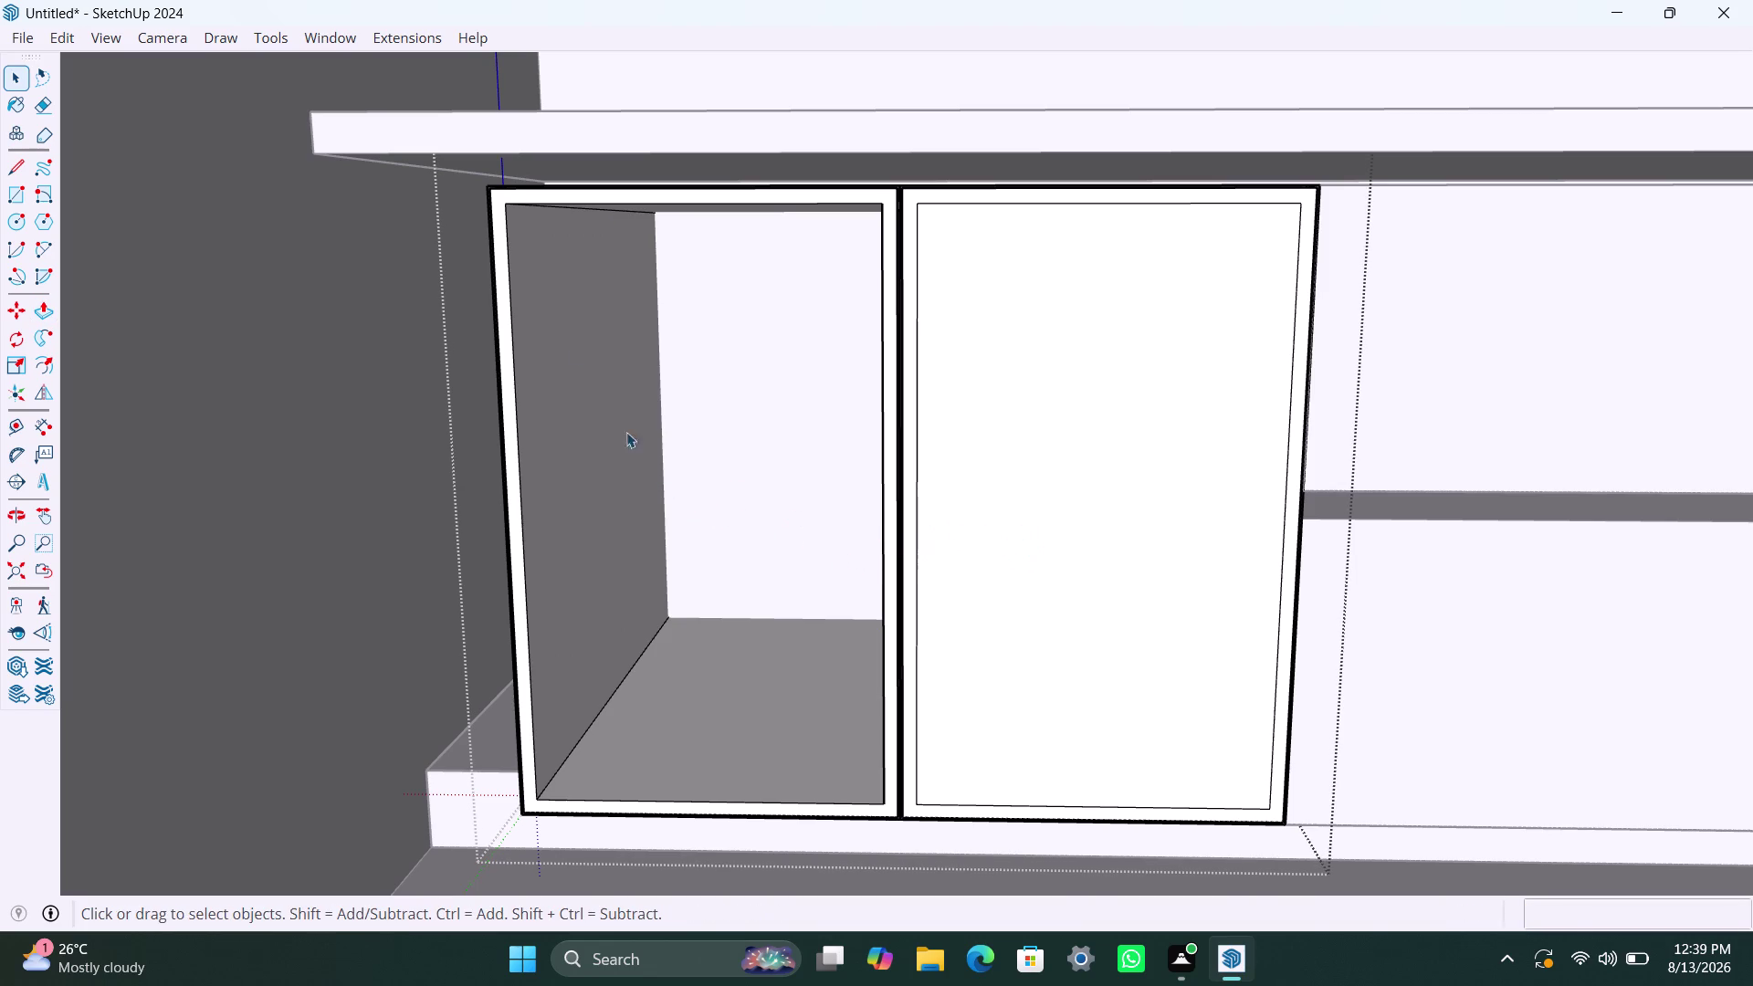
Draw a rectangle across the left opening to form a new door face.
key(r)
click(503, 205)
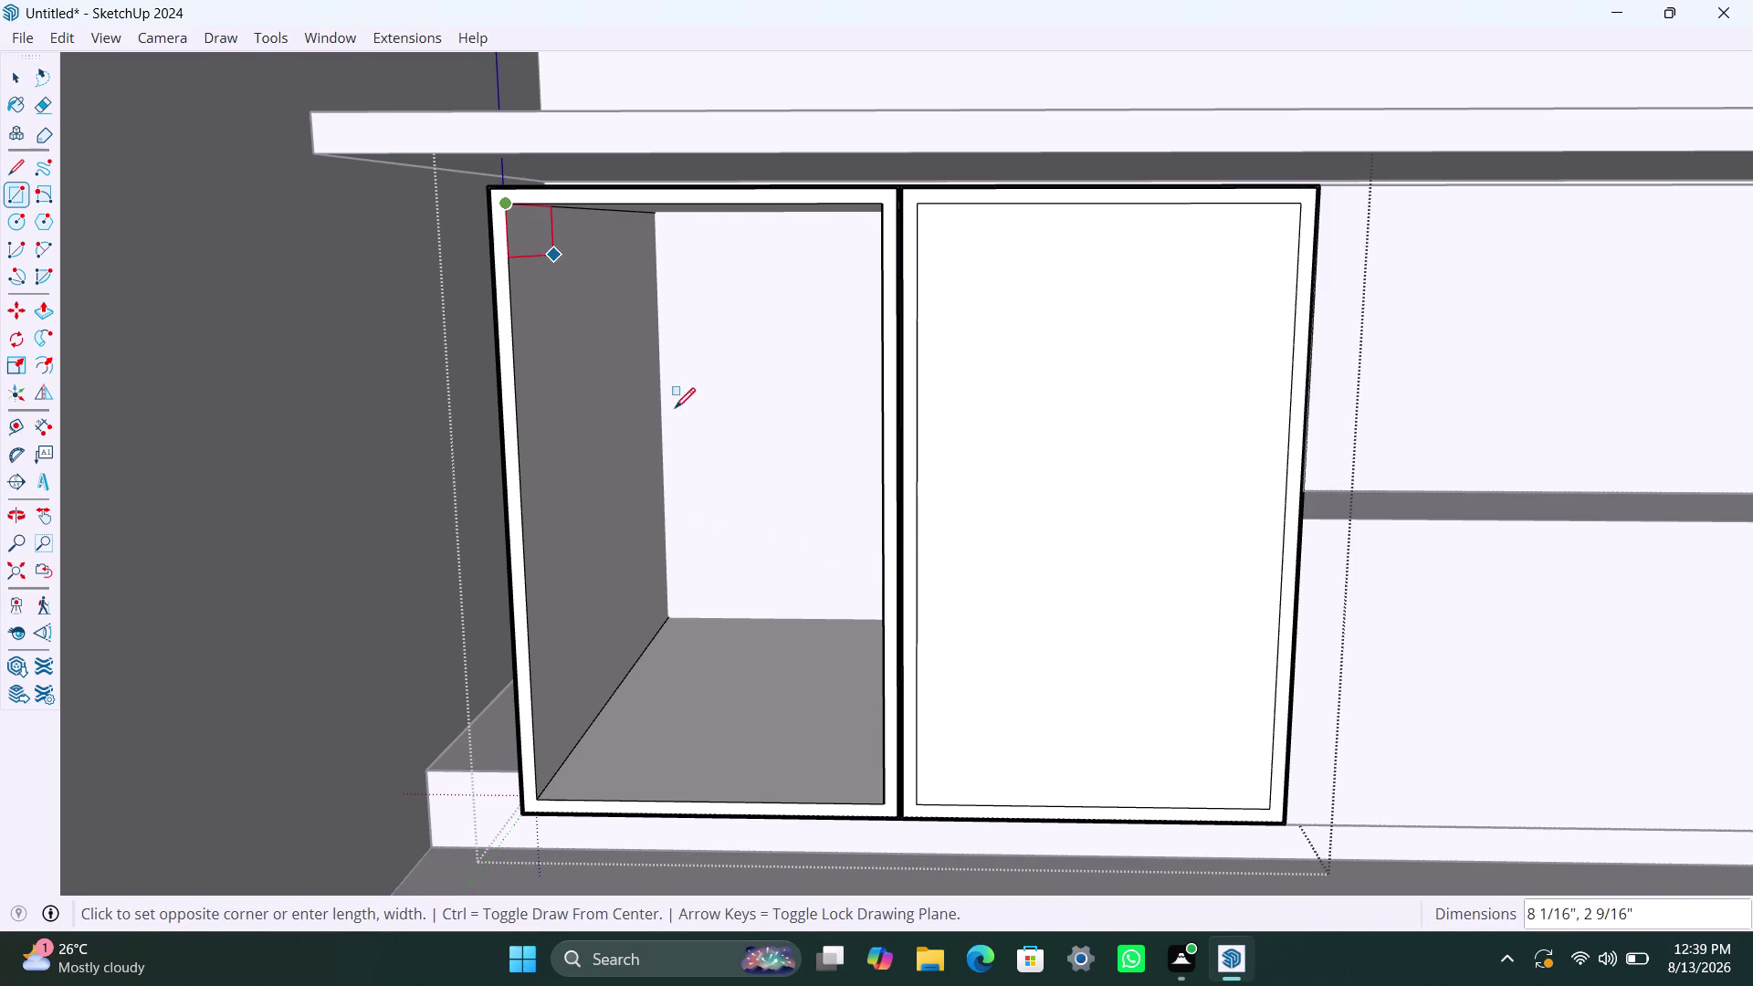
click(886, 800)
key(space)
double_click(787, 736)
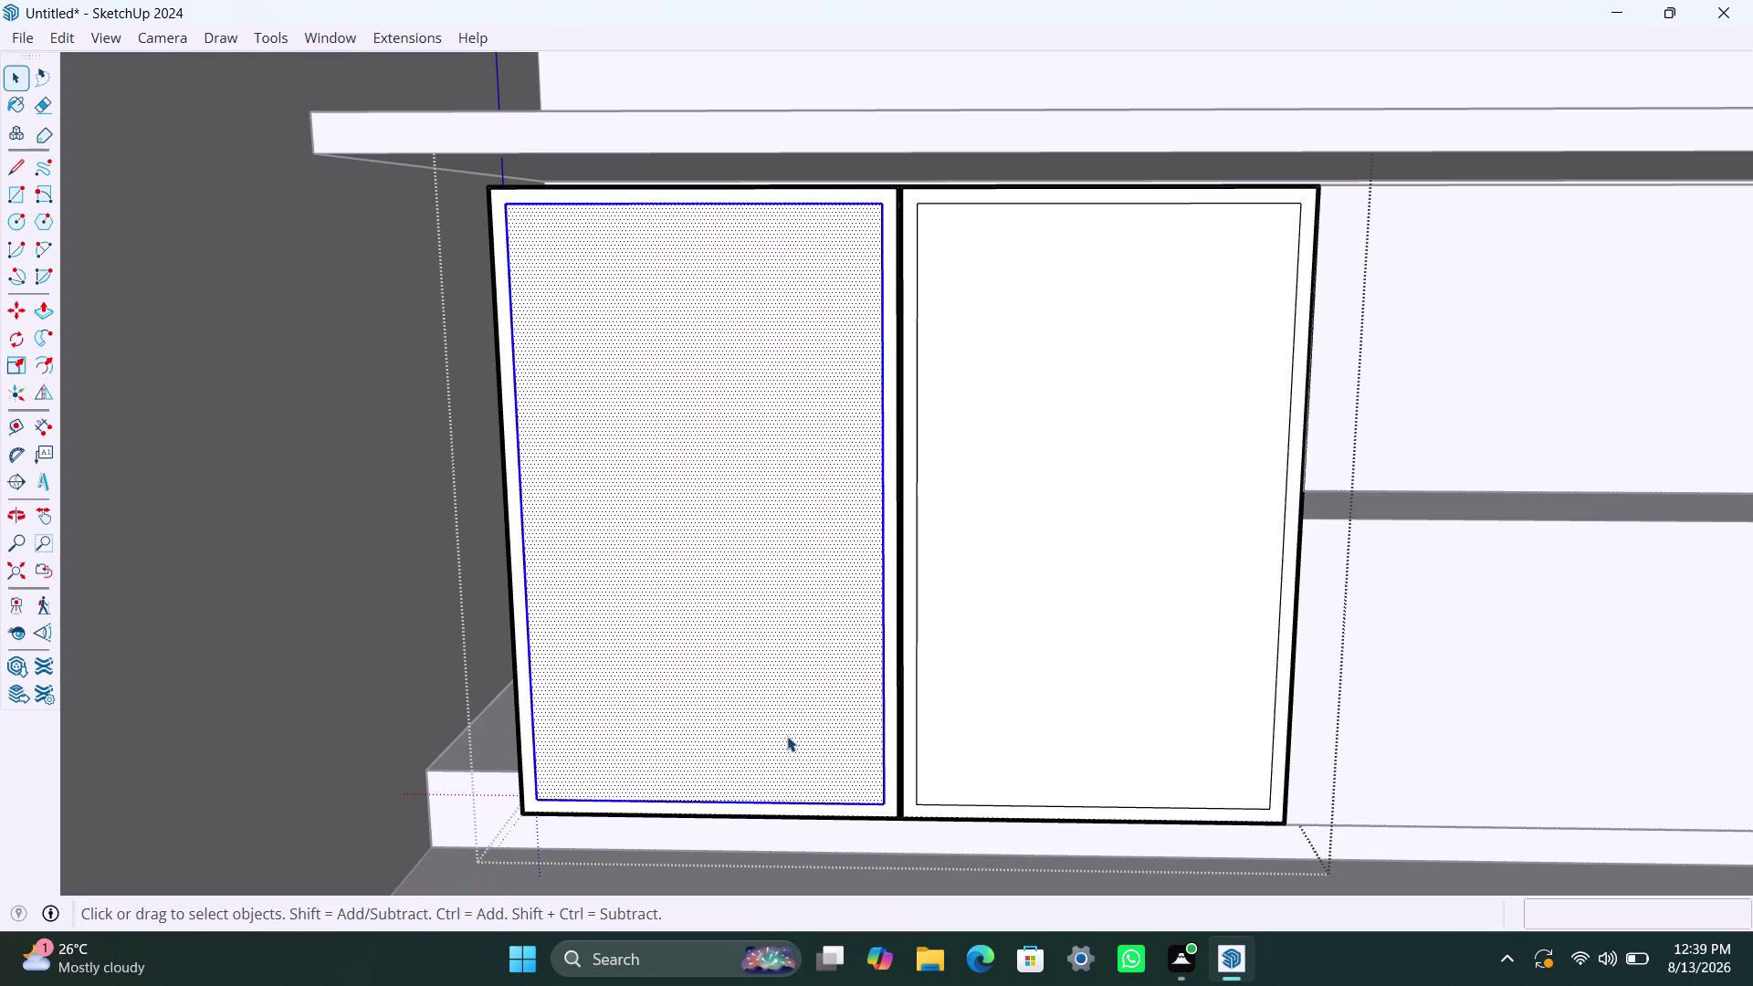
click(787, 736)
right_click(785, 733)
triple_click(683, 722)
right_click(682, 722)
click(800, 397)
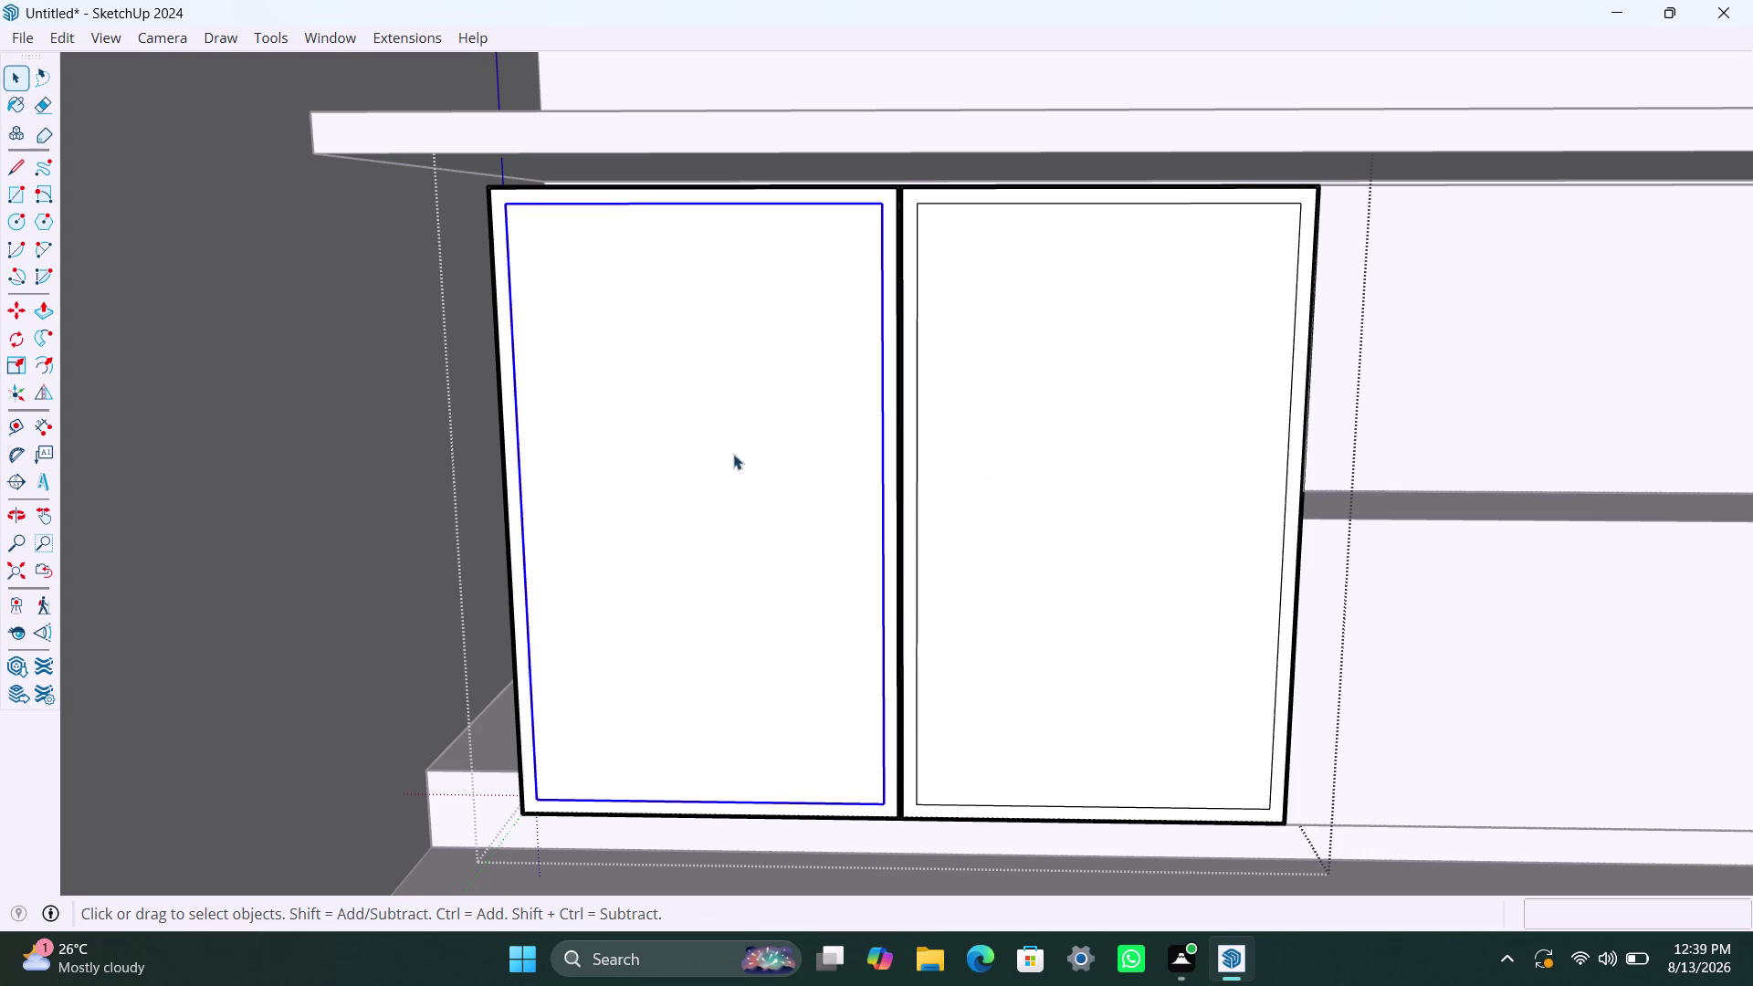
click(663, 507)
Pull the left door face out 18 mm.
double_click(664, 508)
key(p)
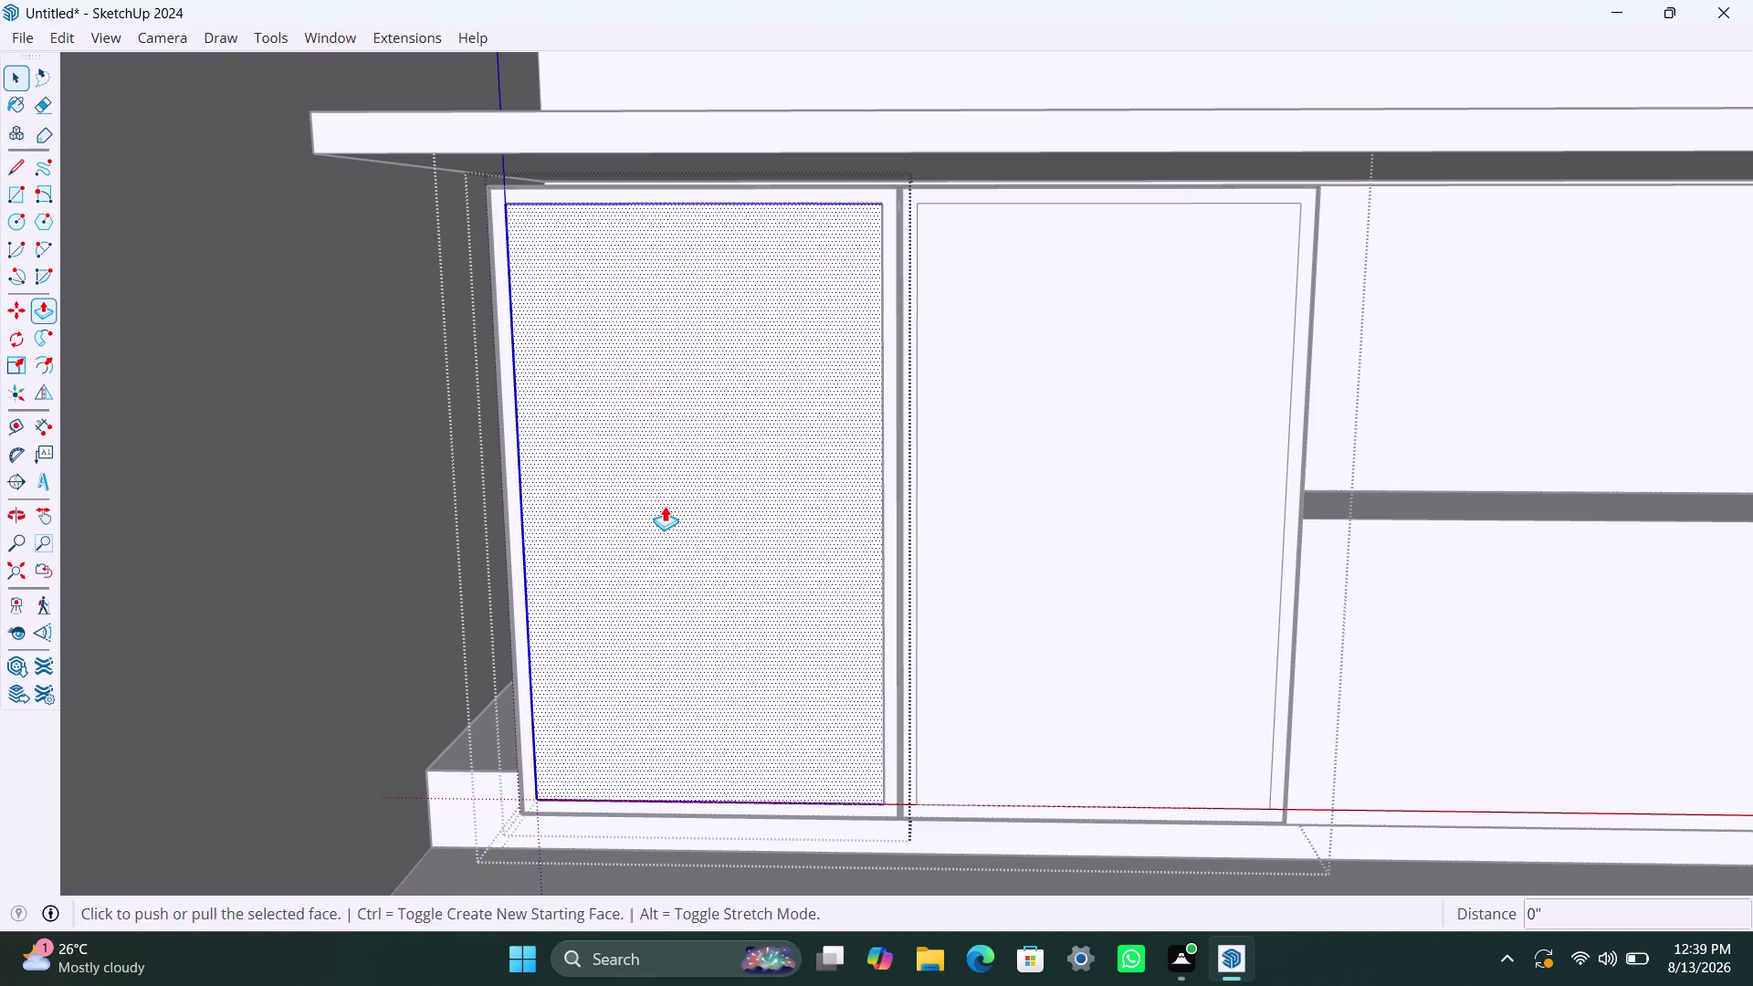
click(665, 506)
text(18m)
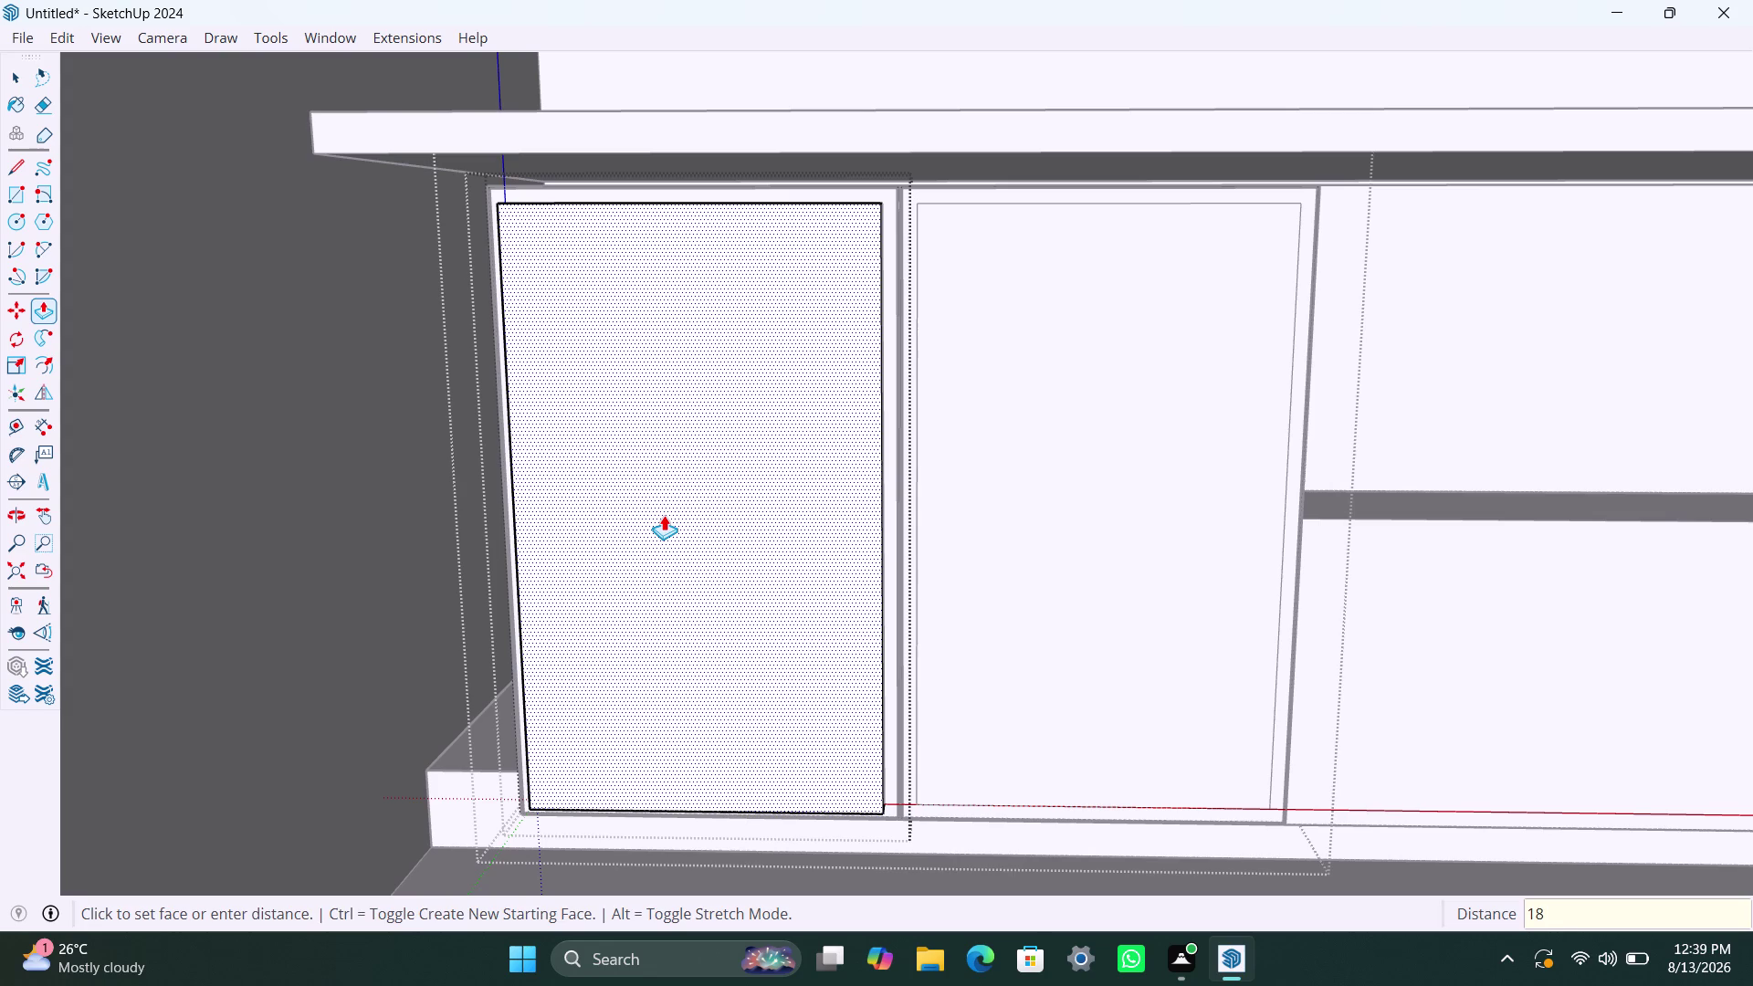
text(m)
key(Return)
key(space)
click(1019, 474)
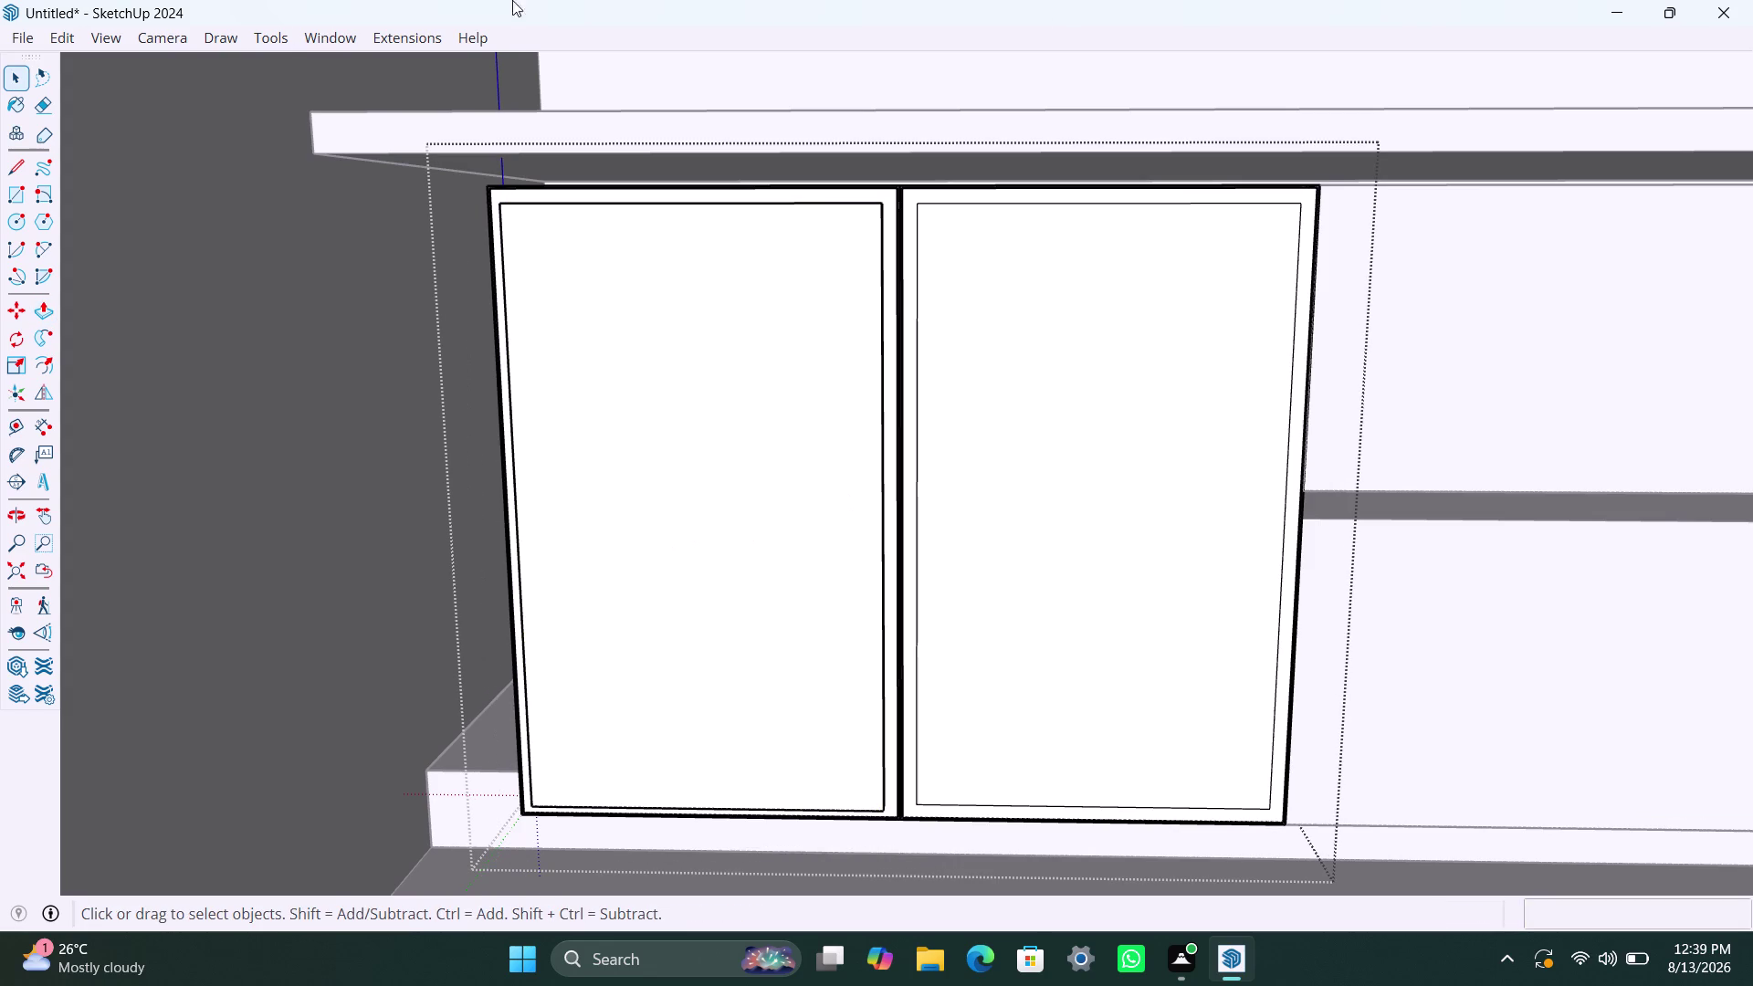
Recess the right cabinet front 940 mm into the box.
double_click(1041, 379)
click(1040, 380)
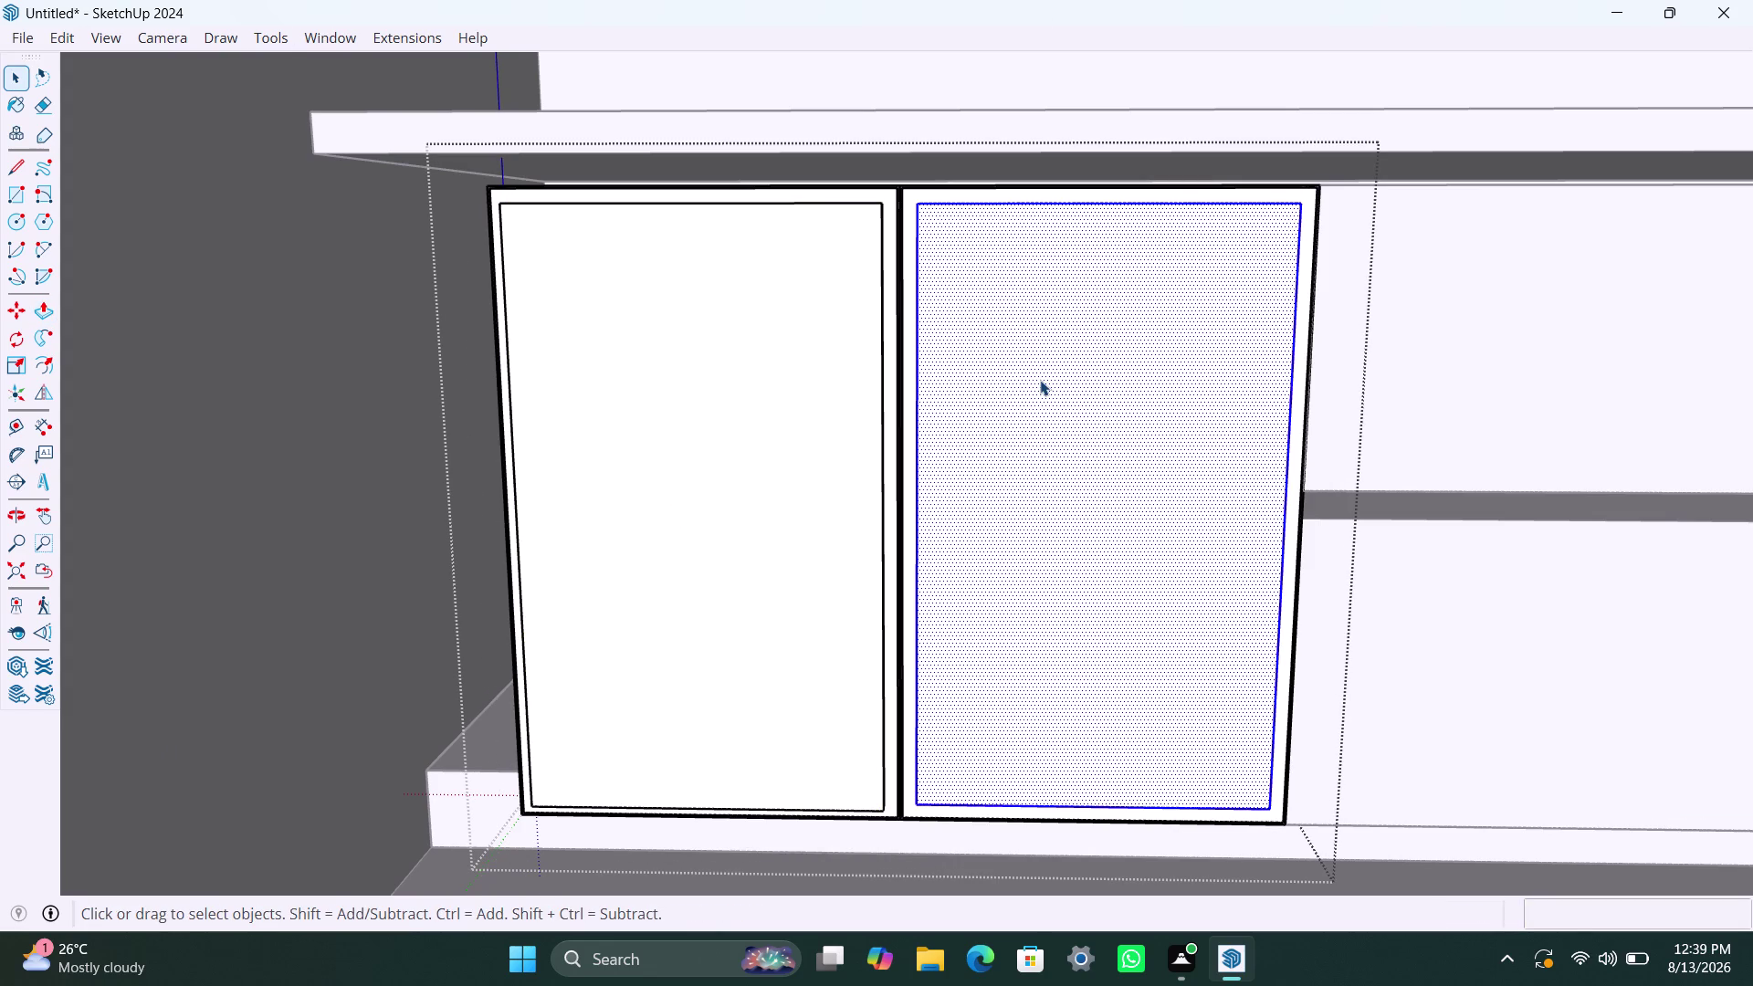
click(1039, 380)
key(p)
click(1039, 382)
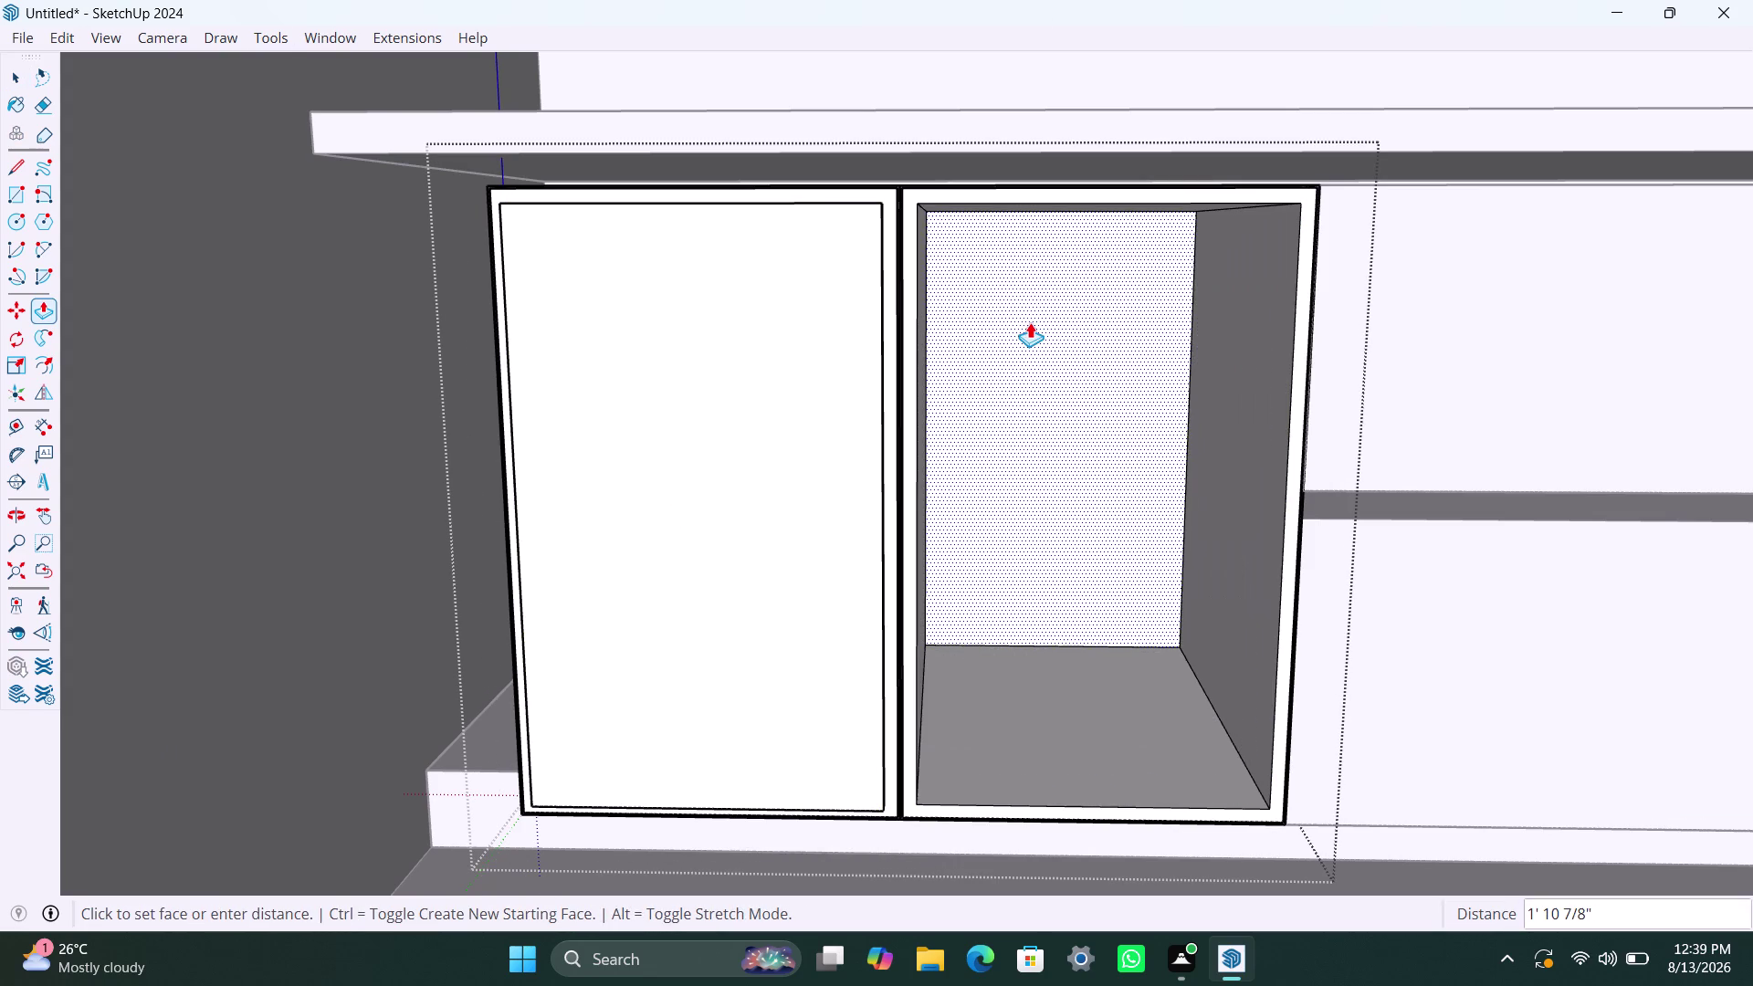
text(94)
text(0mm)
key(Return)
key(space)
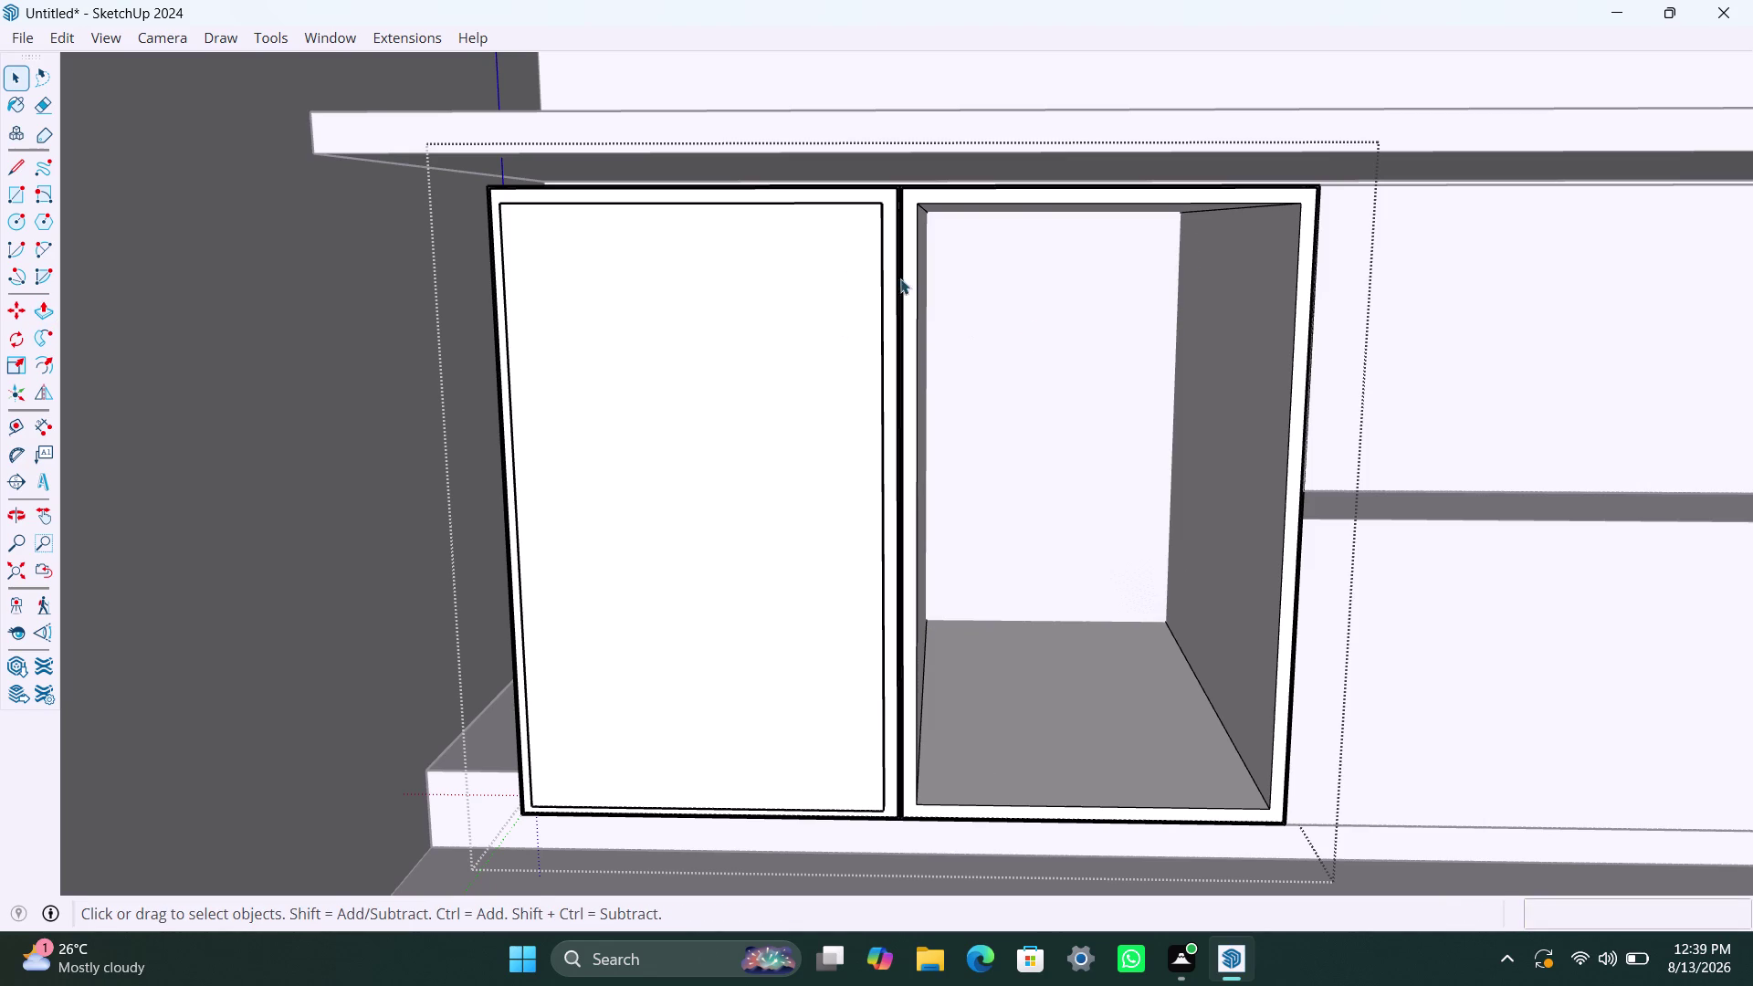
Draw a rectangle across the right opening to form a new door face.
key(r)
click(927, 204)
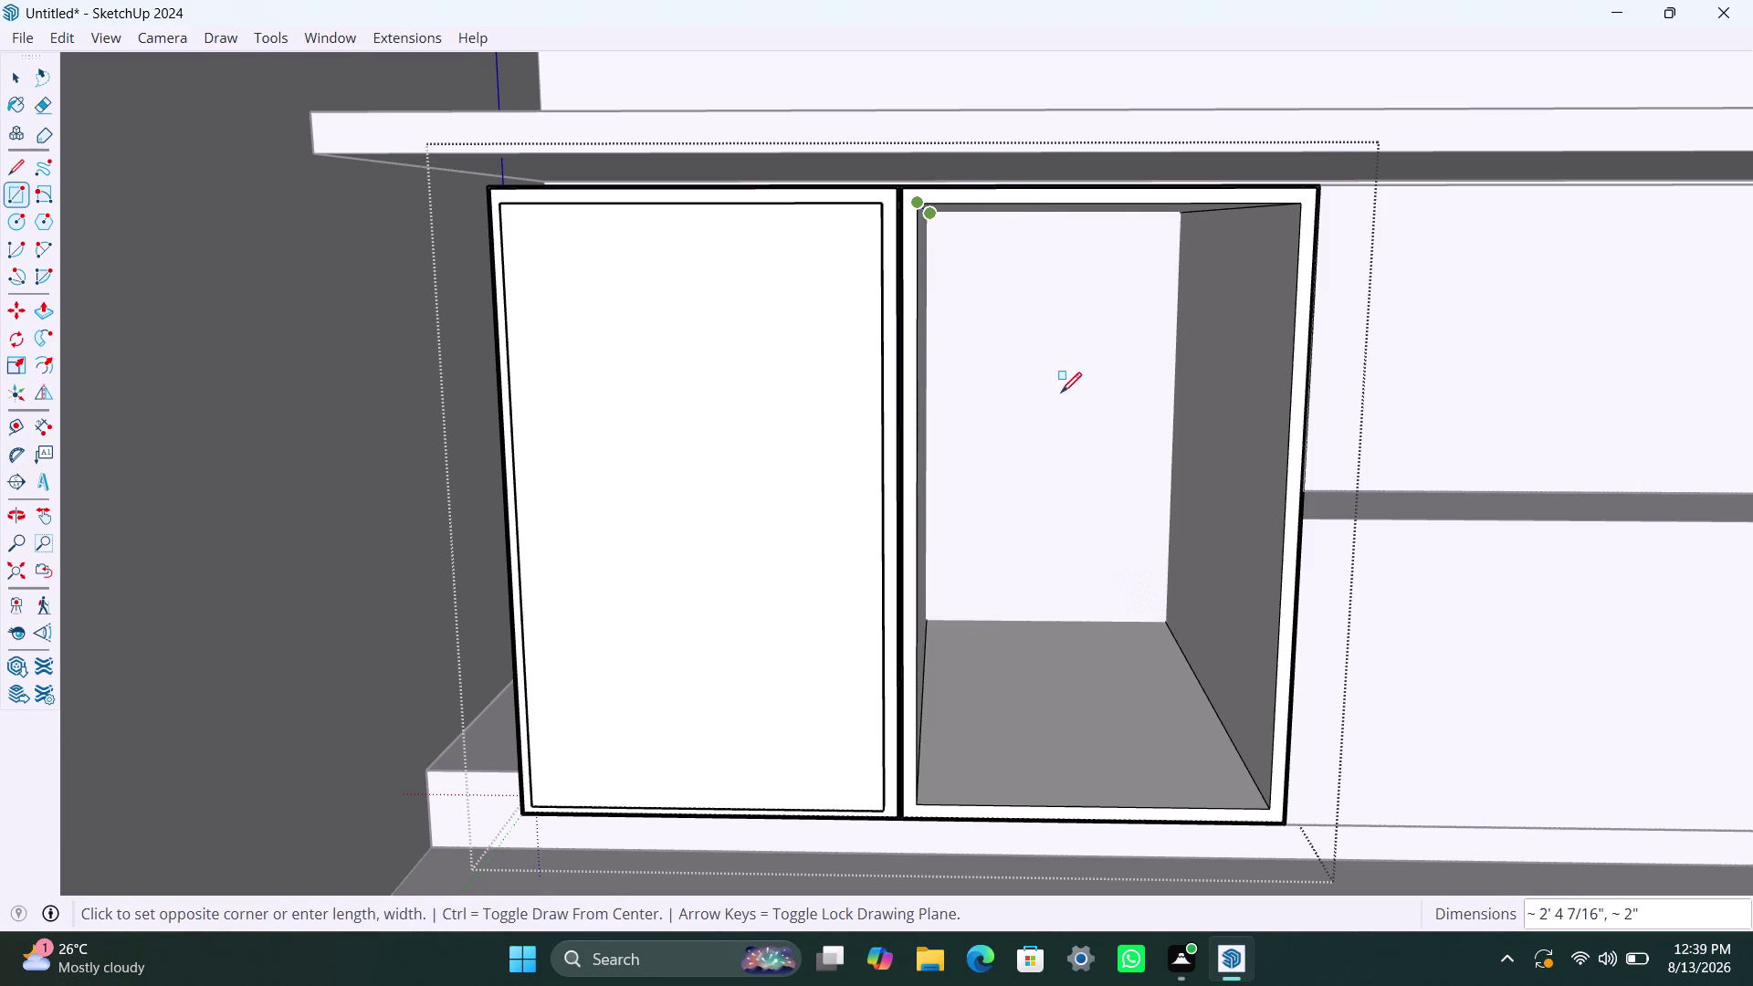
click(1264, 813)
key(v)
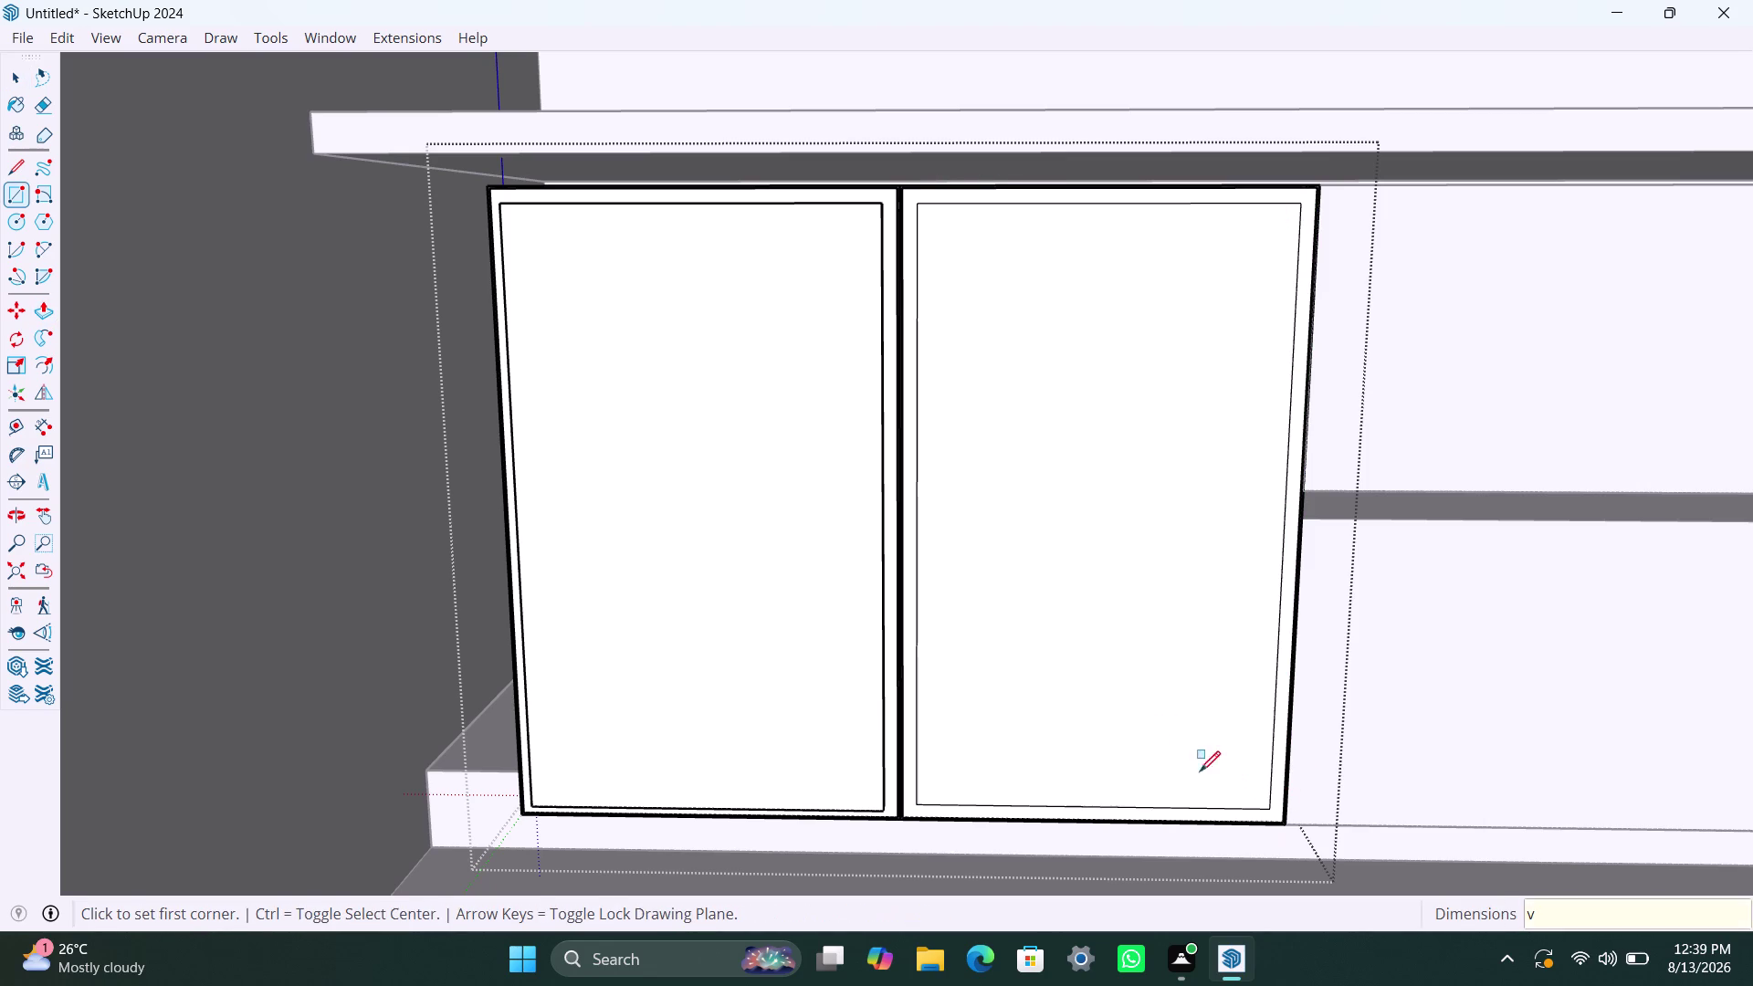
key(space)
double_click(1064, 679)
right_click(1065, 677)
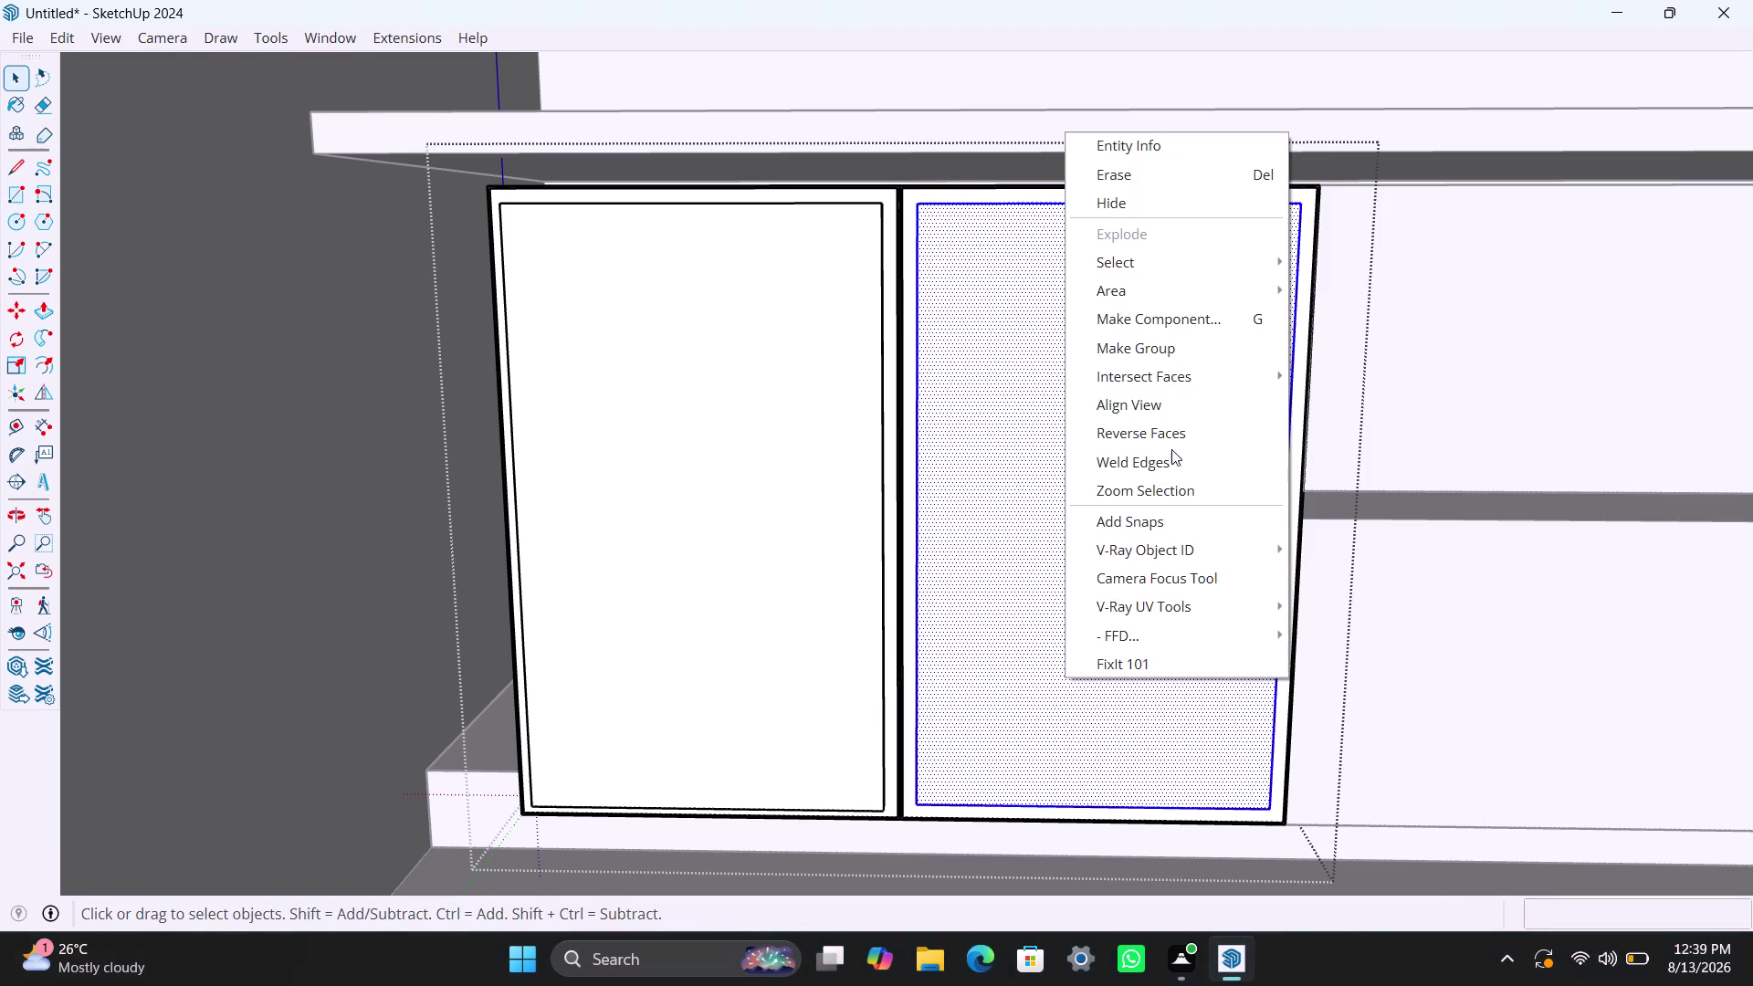
click(1164, 345)
Pull the right door face out 18 mm and finish editing the cabinet.
double_click(1032, 477)
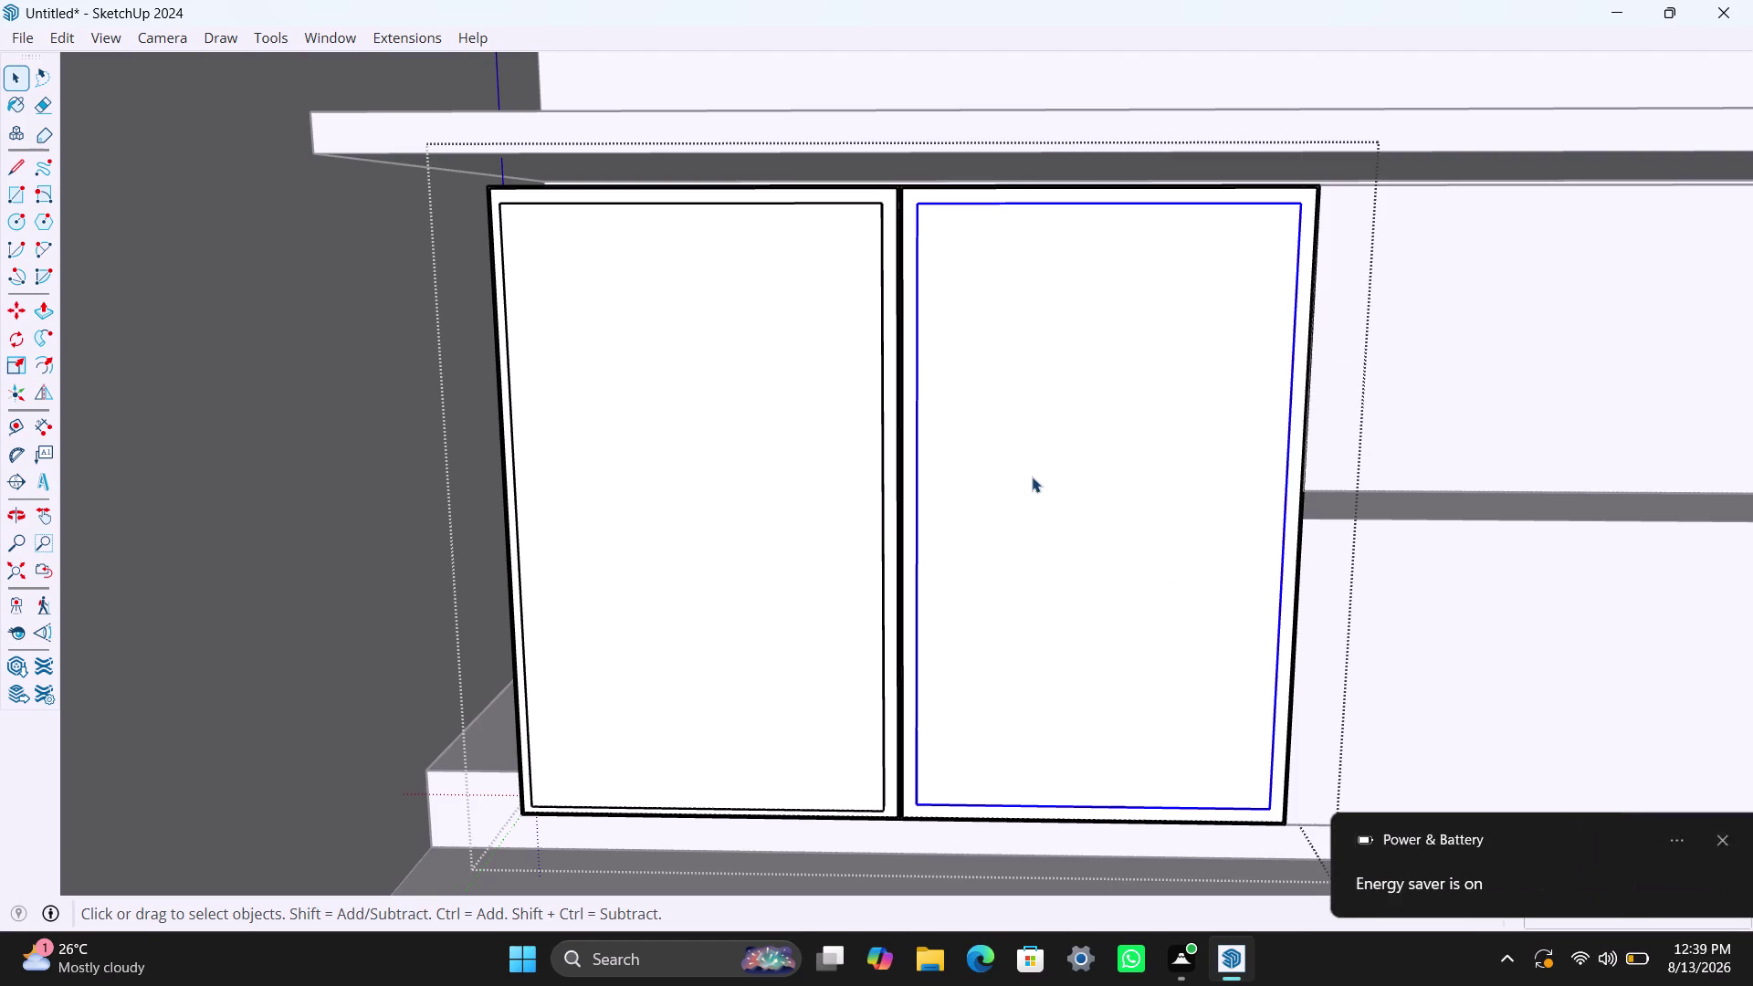
click(1031, 477)
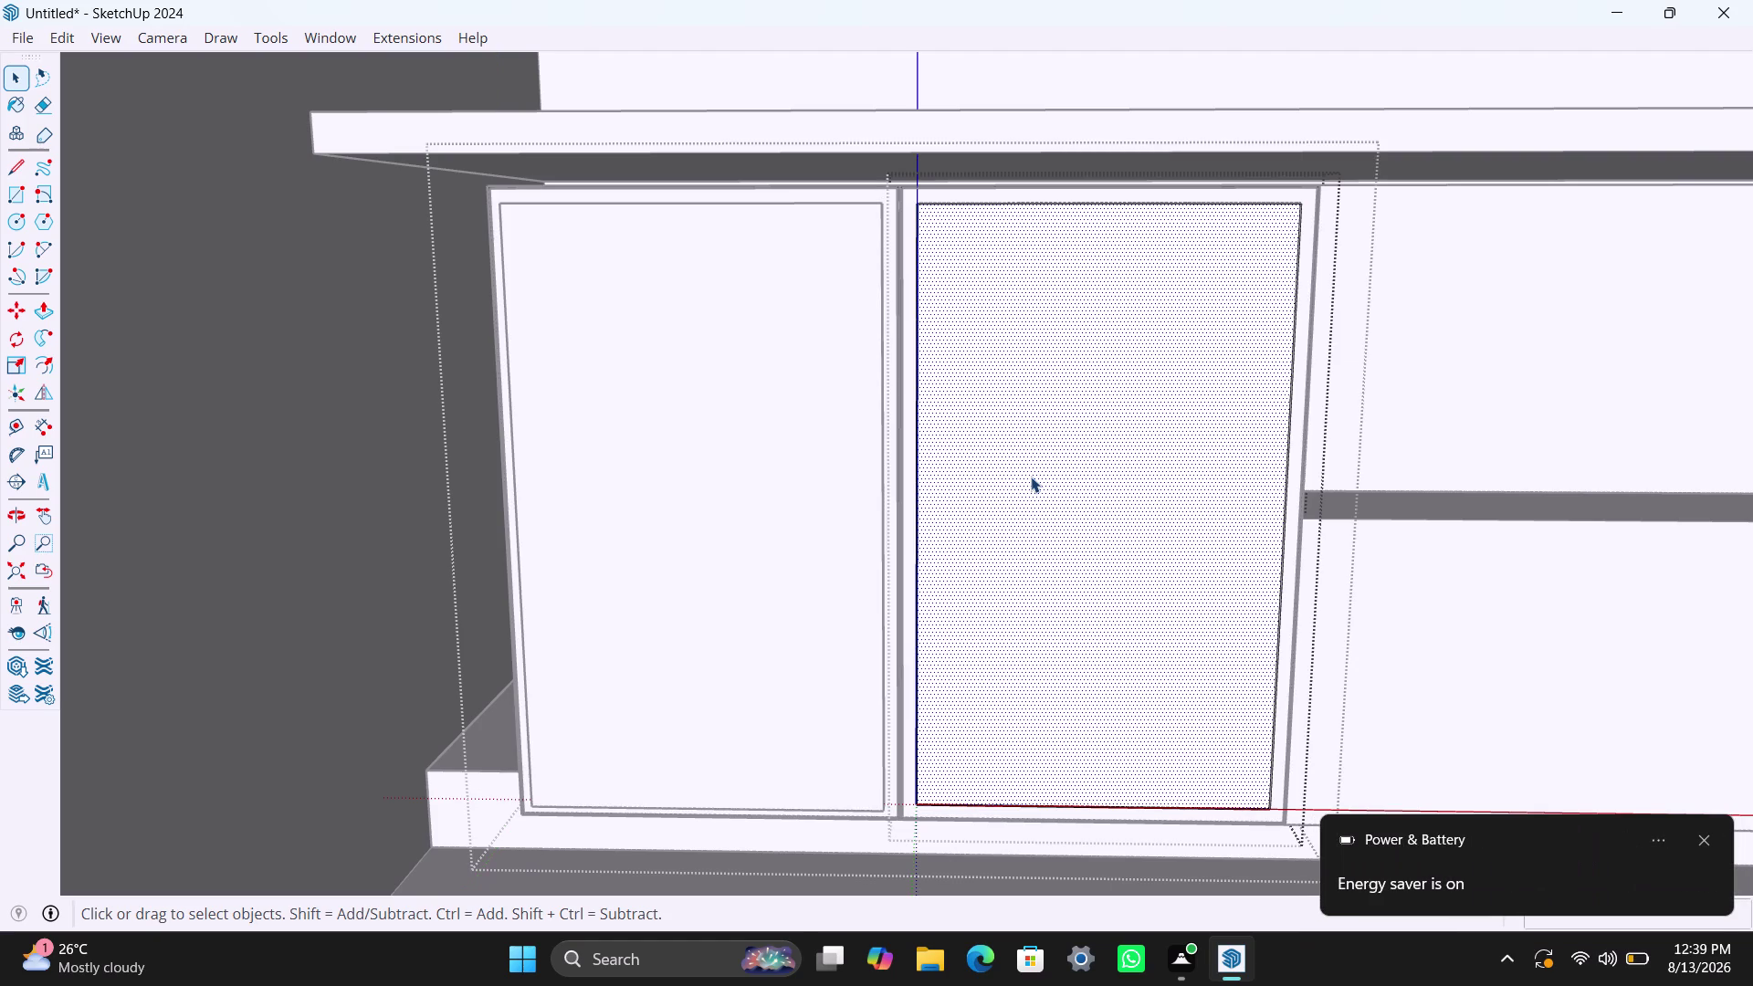
key(p)
click(1031, 477)
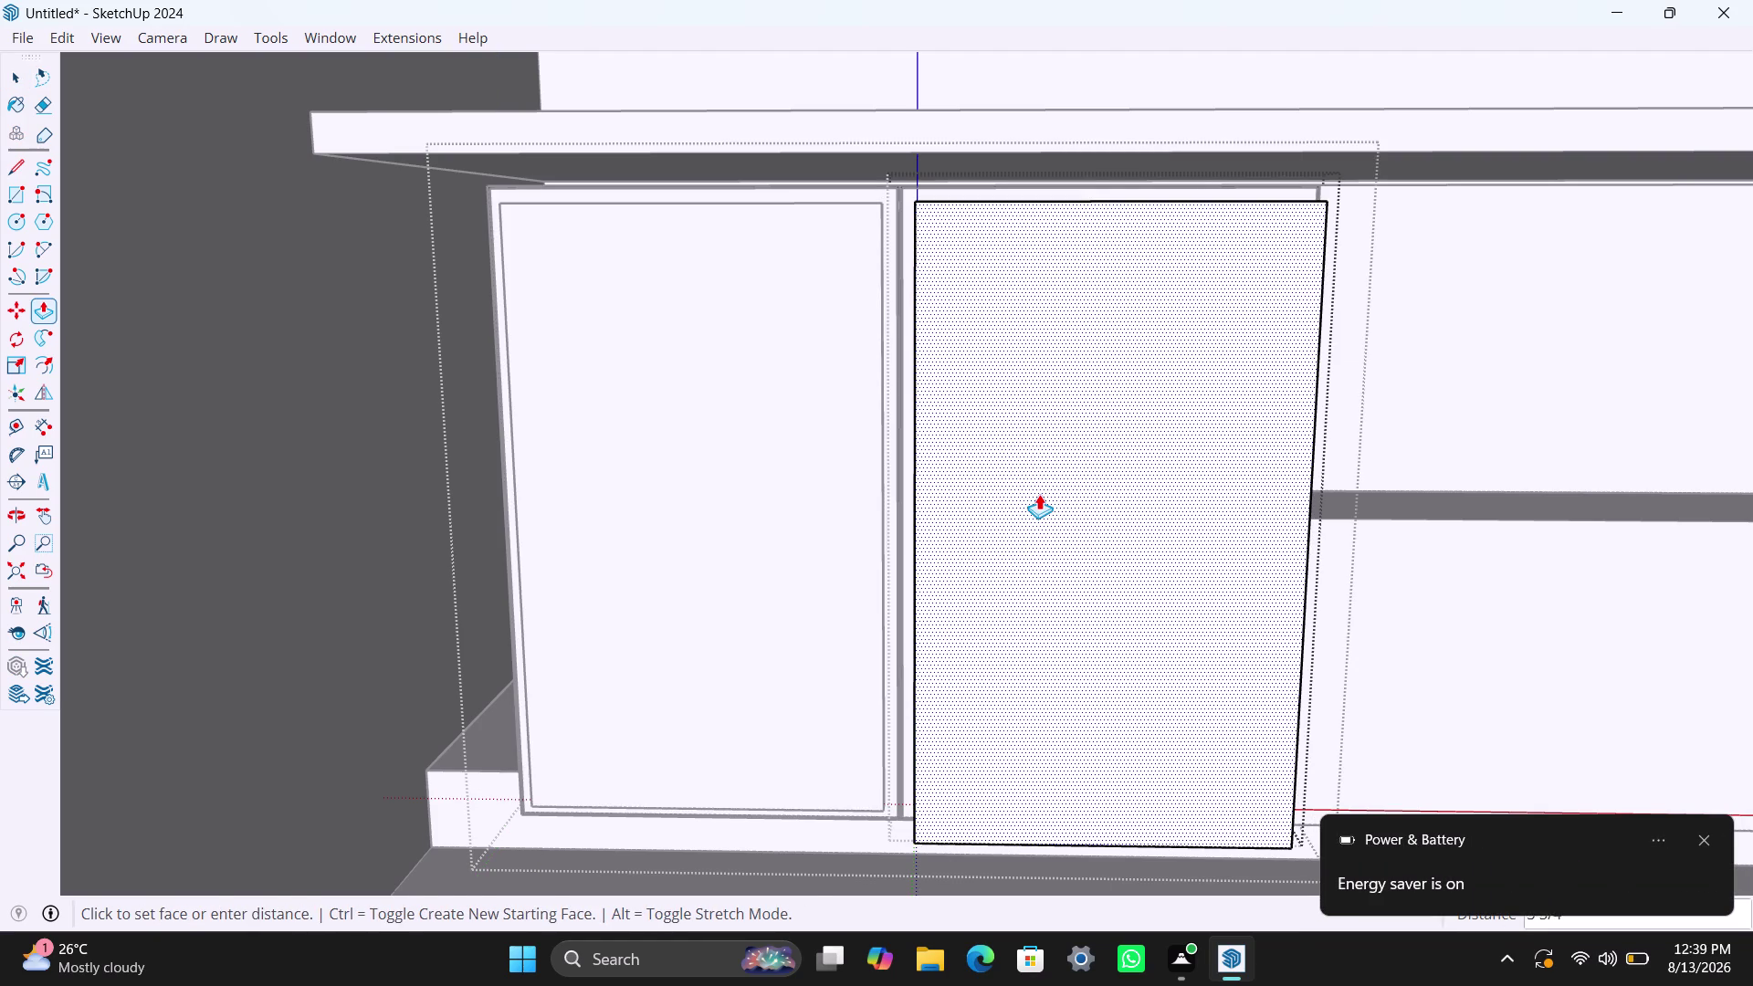
text(18mm)
key(Return)
key(space)
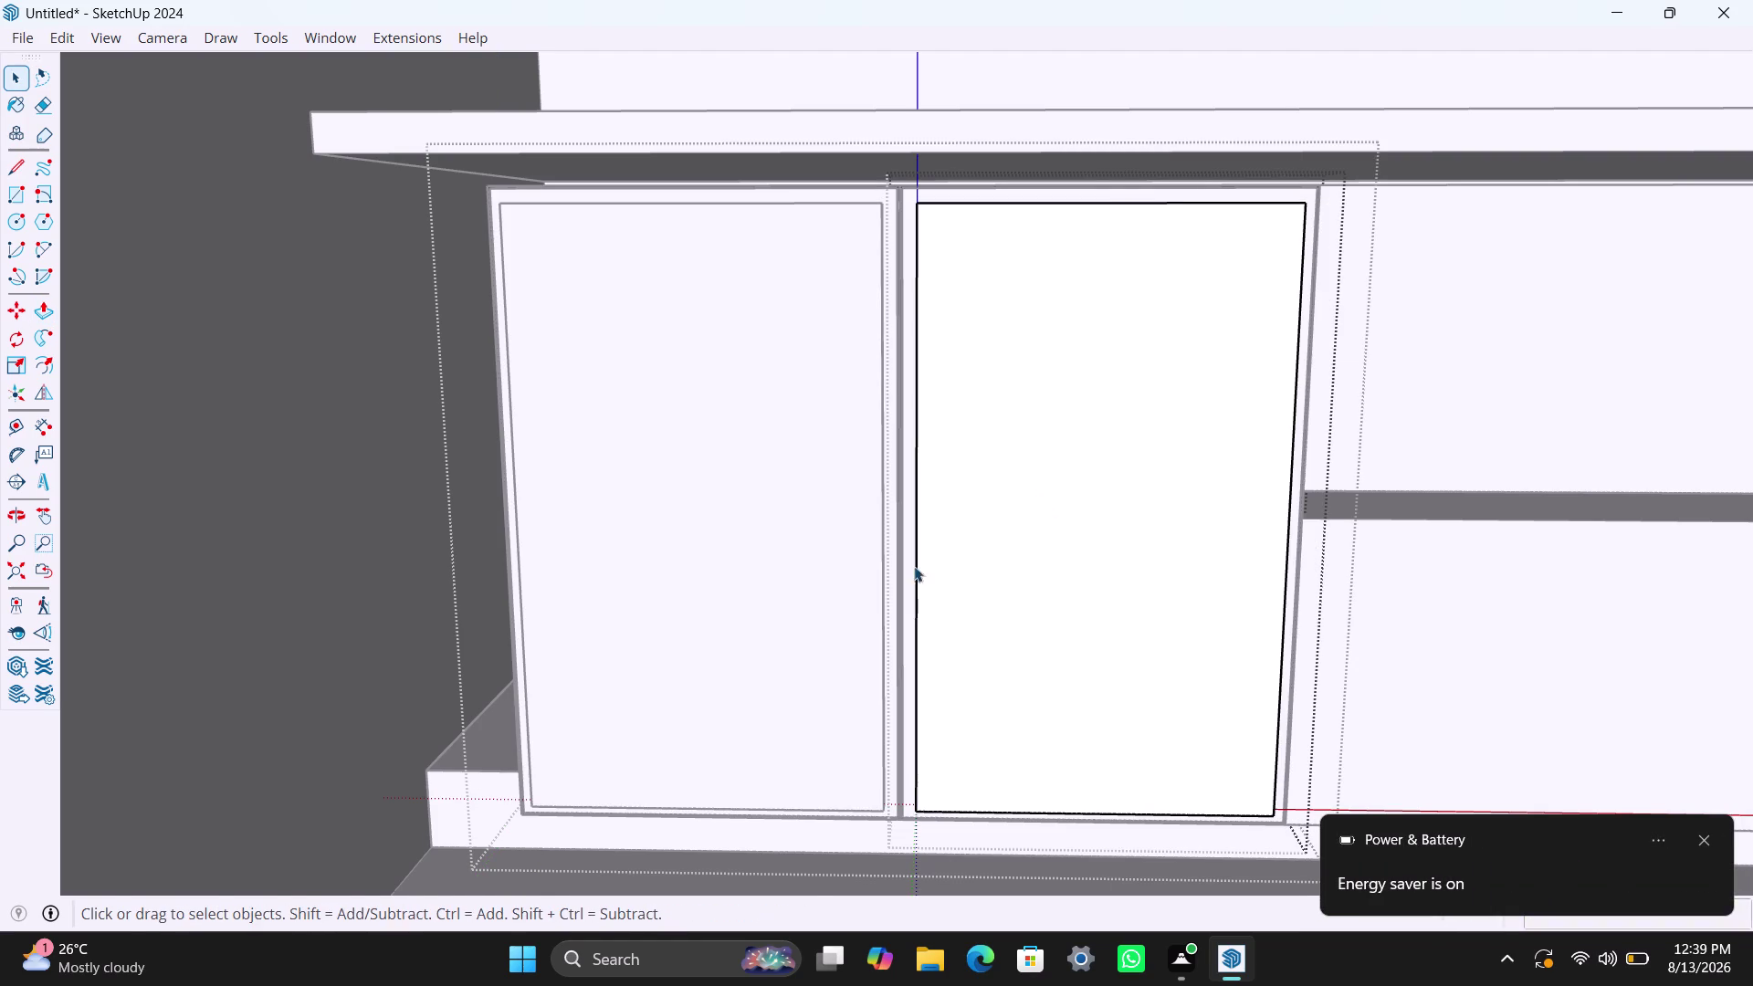
scroll(down, 3)
click(1312, 591)
scroll(down, 3)
middle_click(1005, 435)
click(1283, 368)
click(1331, 601)
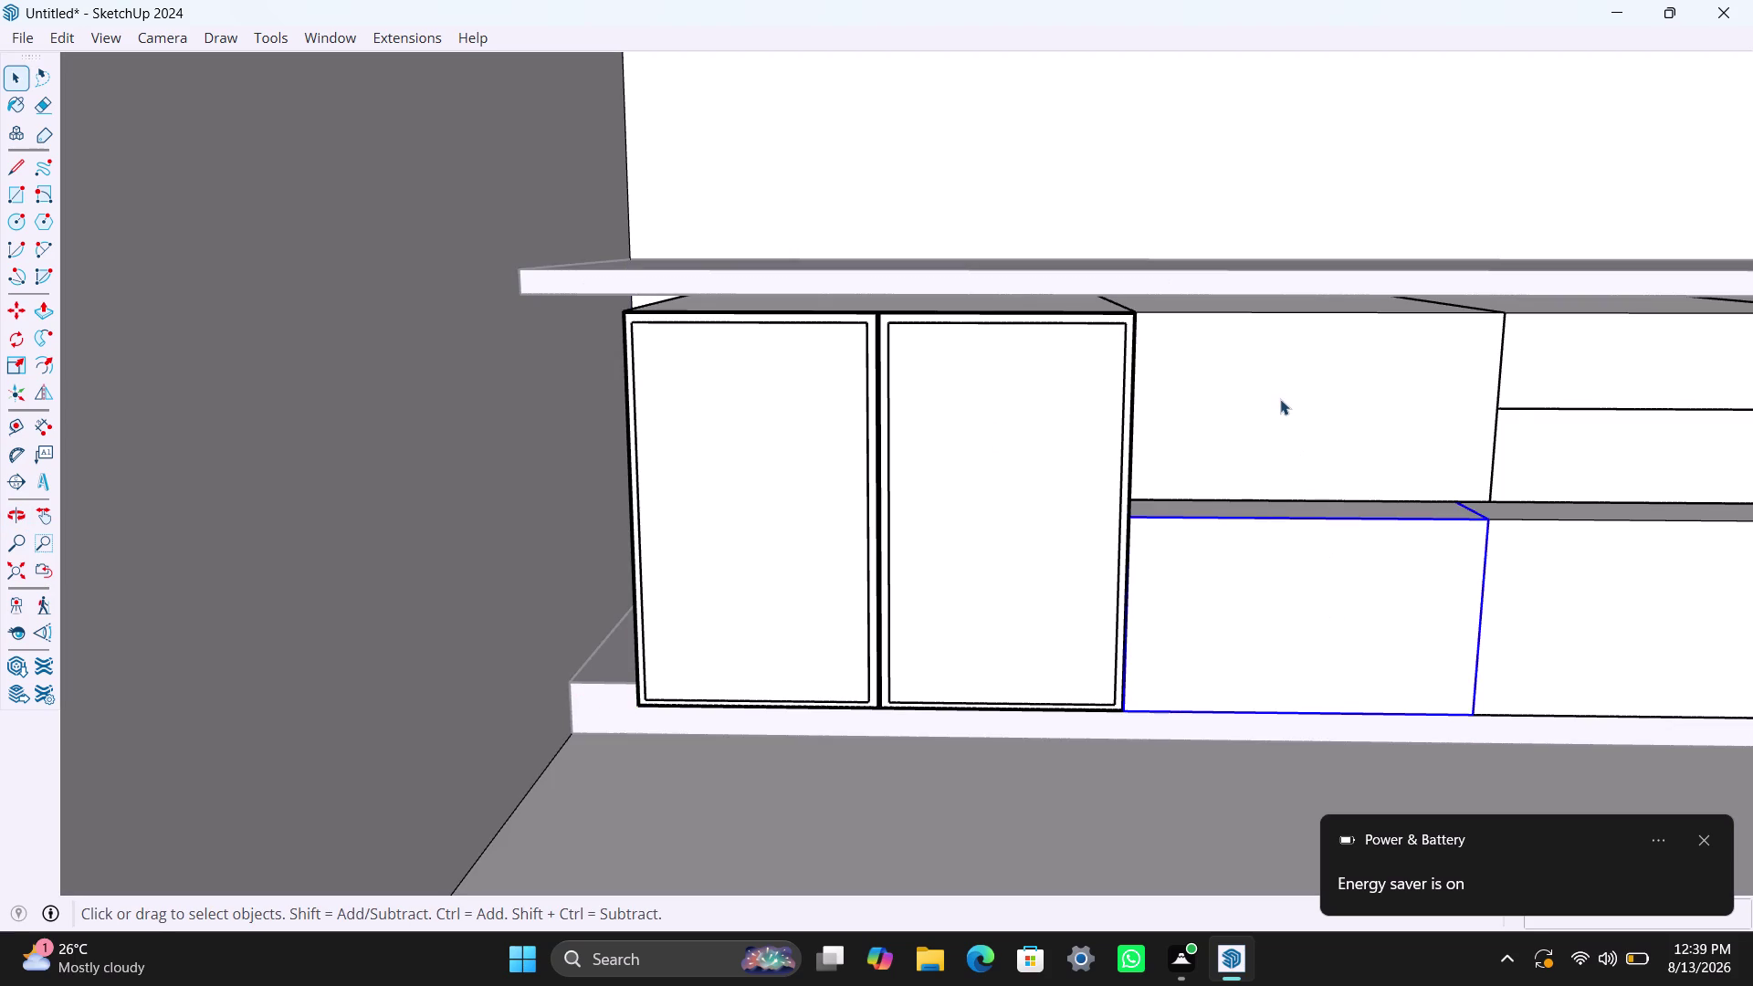
scroll(up, 3)
middle_drag(1304, 447, 1185, 456)
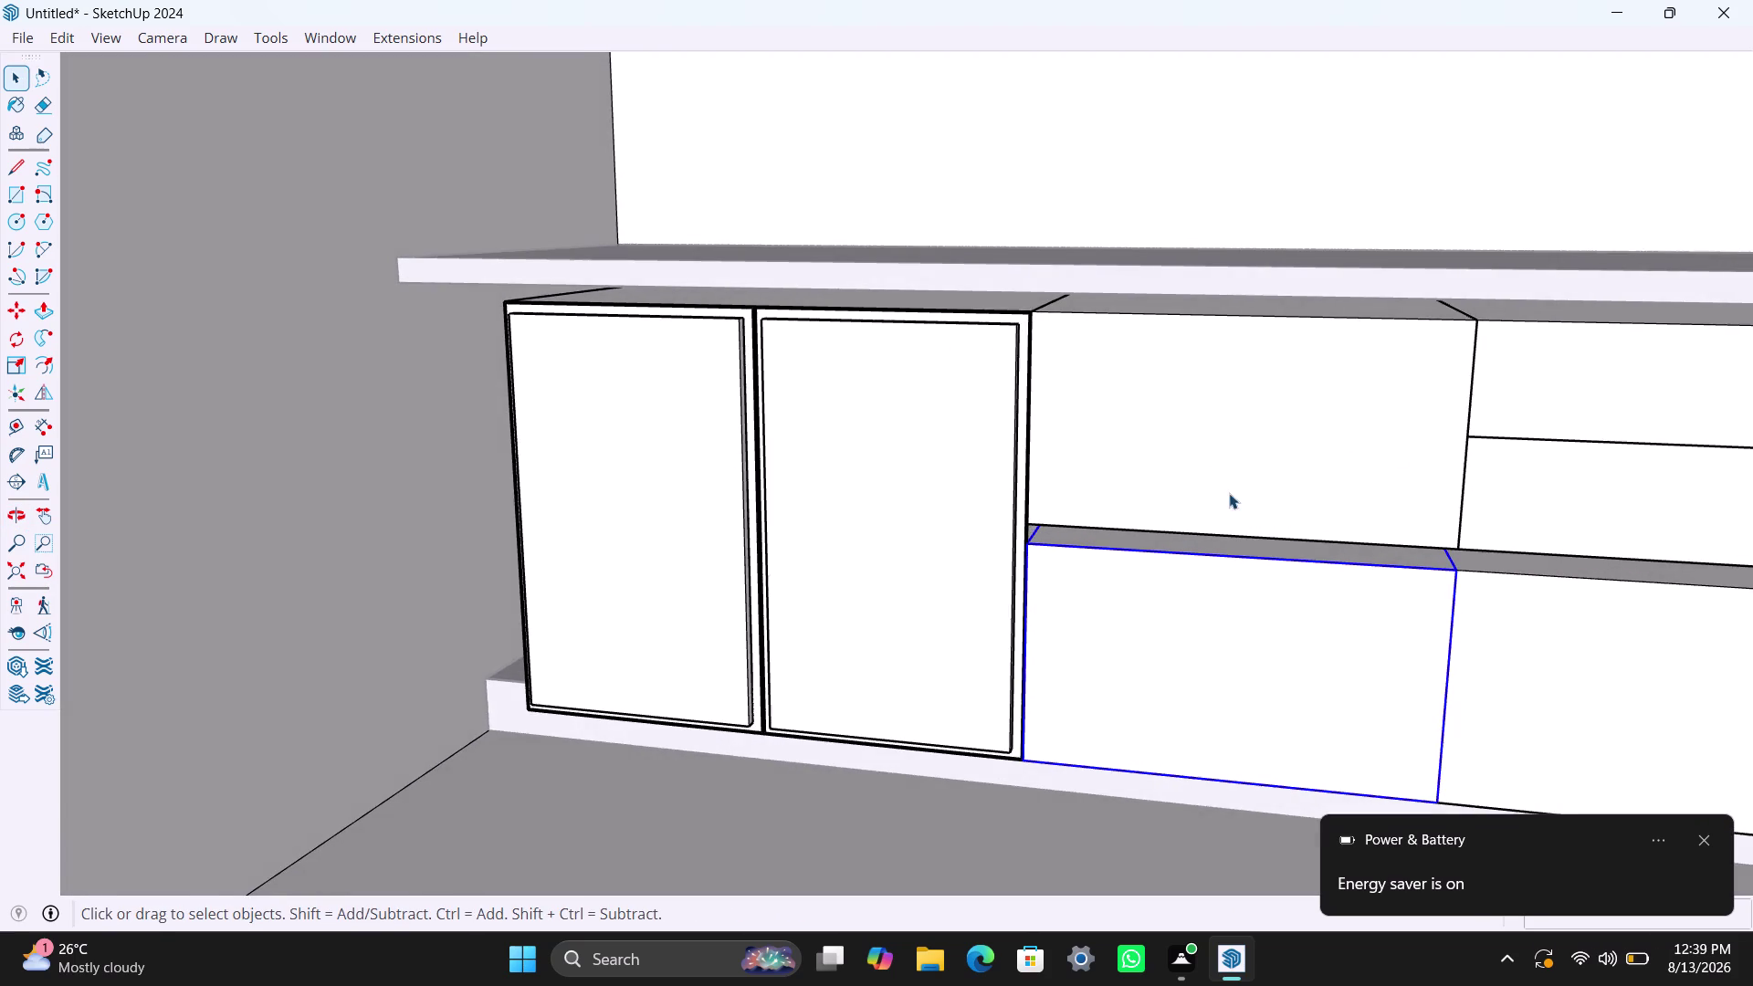
scroll(up, 3)
click(1179, 410)
click(1179, 412)
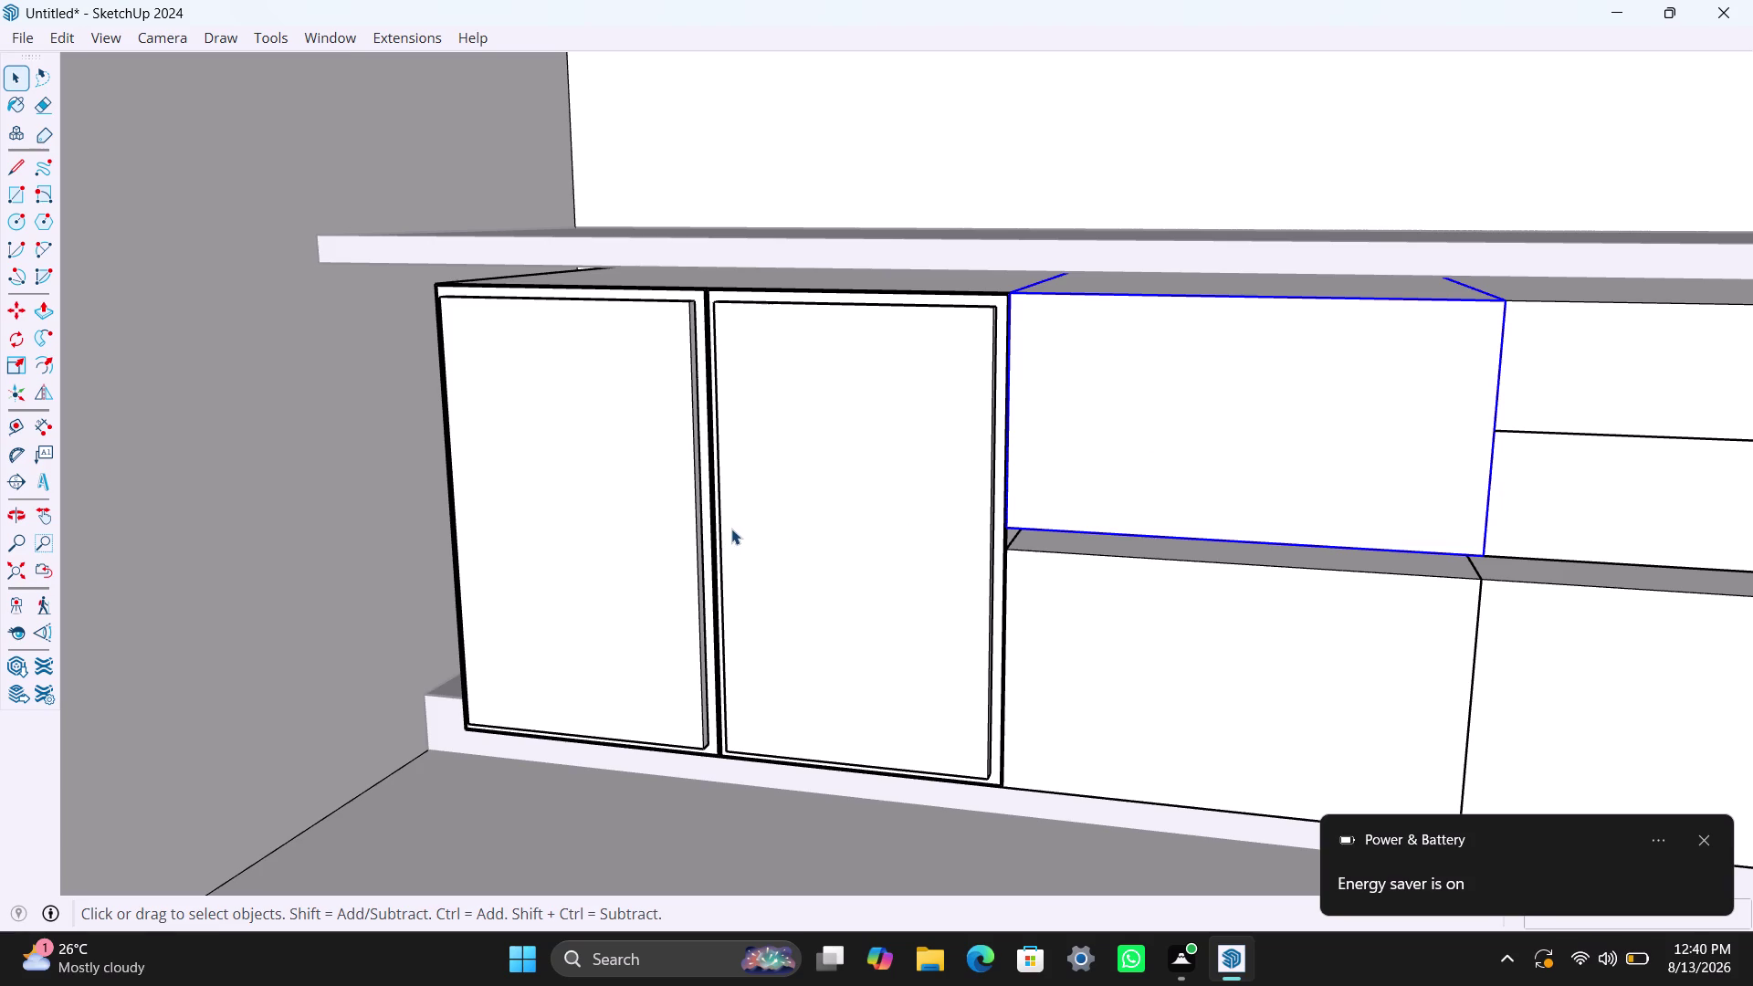
middle_drag(734, 532, 880, 567)
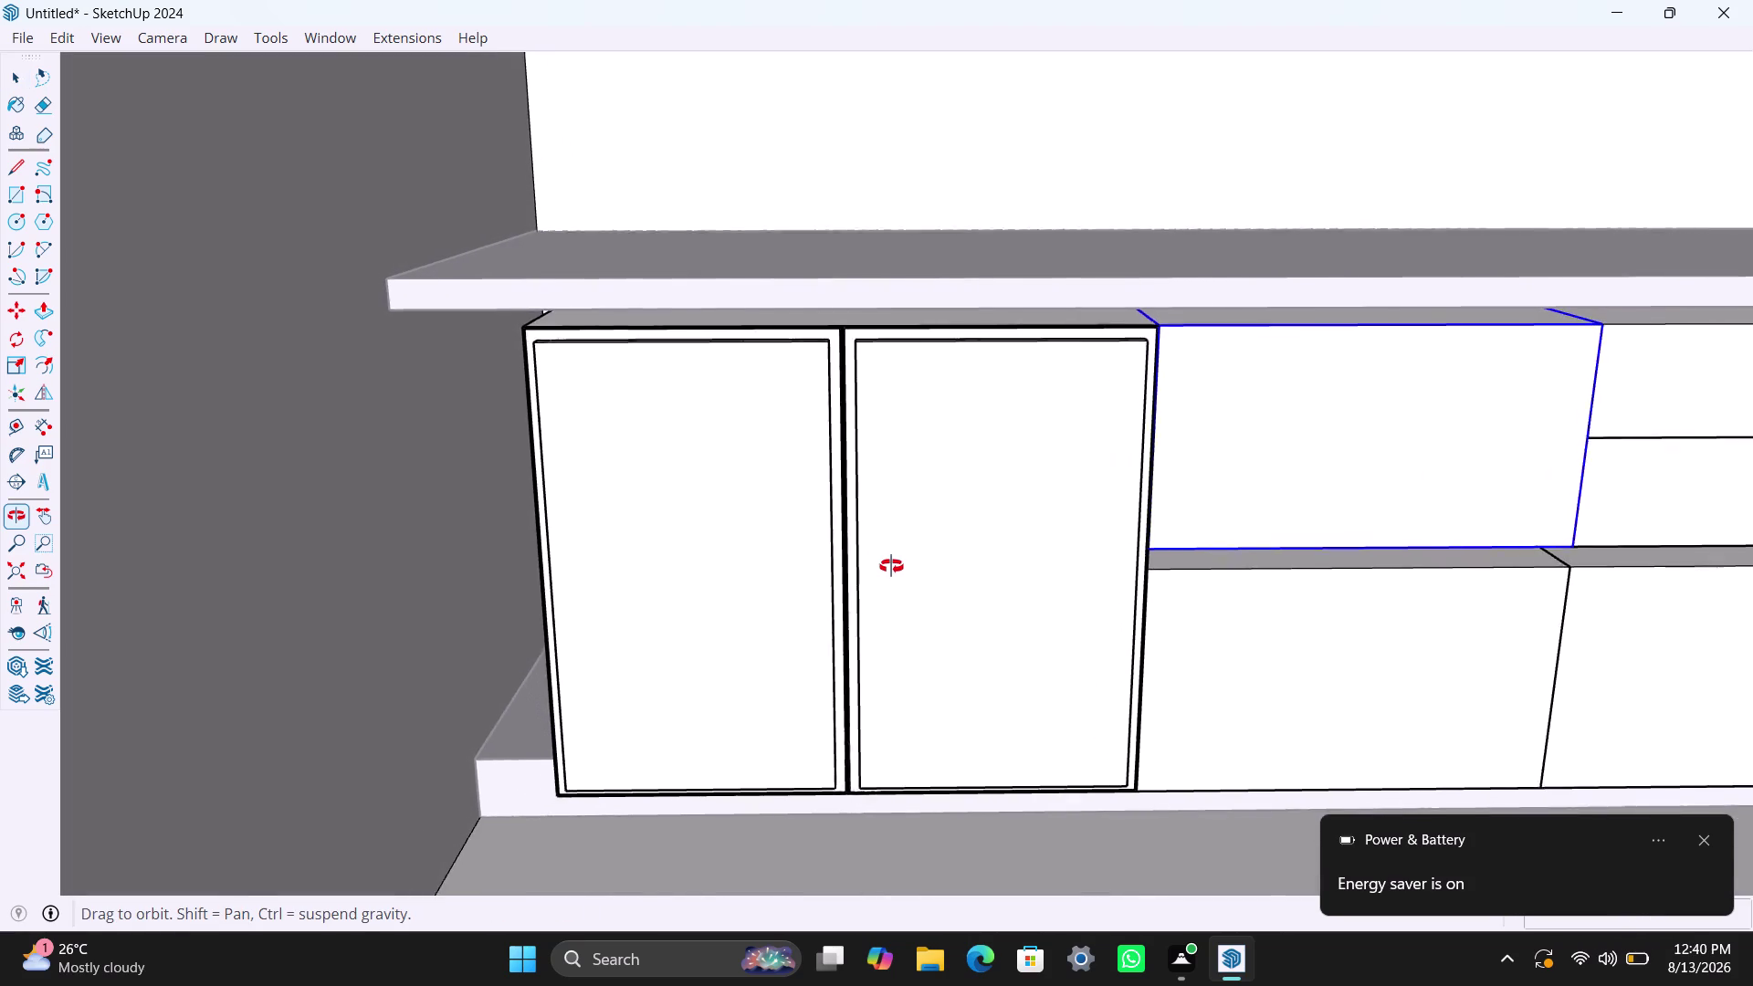
middle_drag(879, 567, 891, 567)
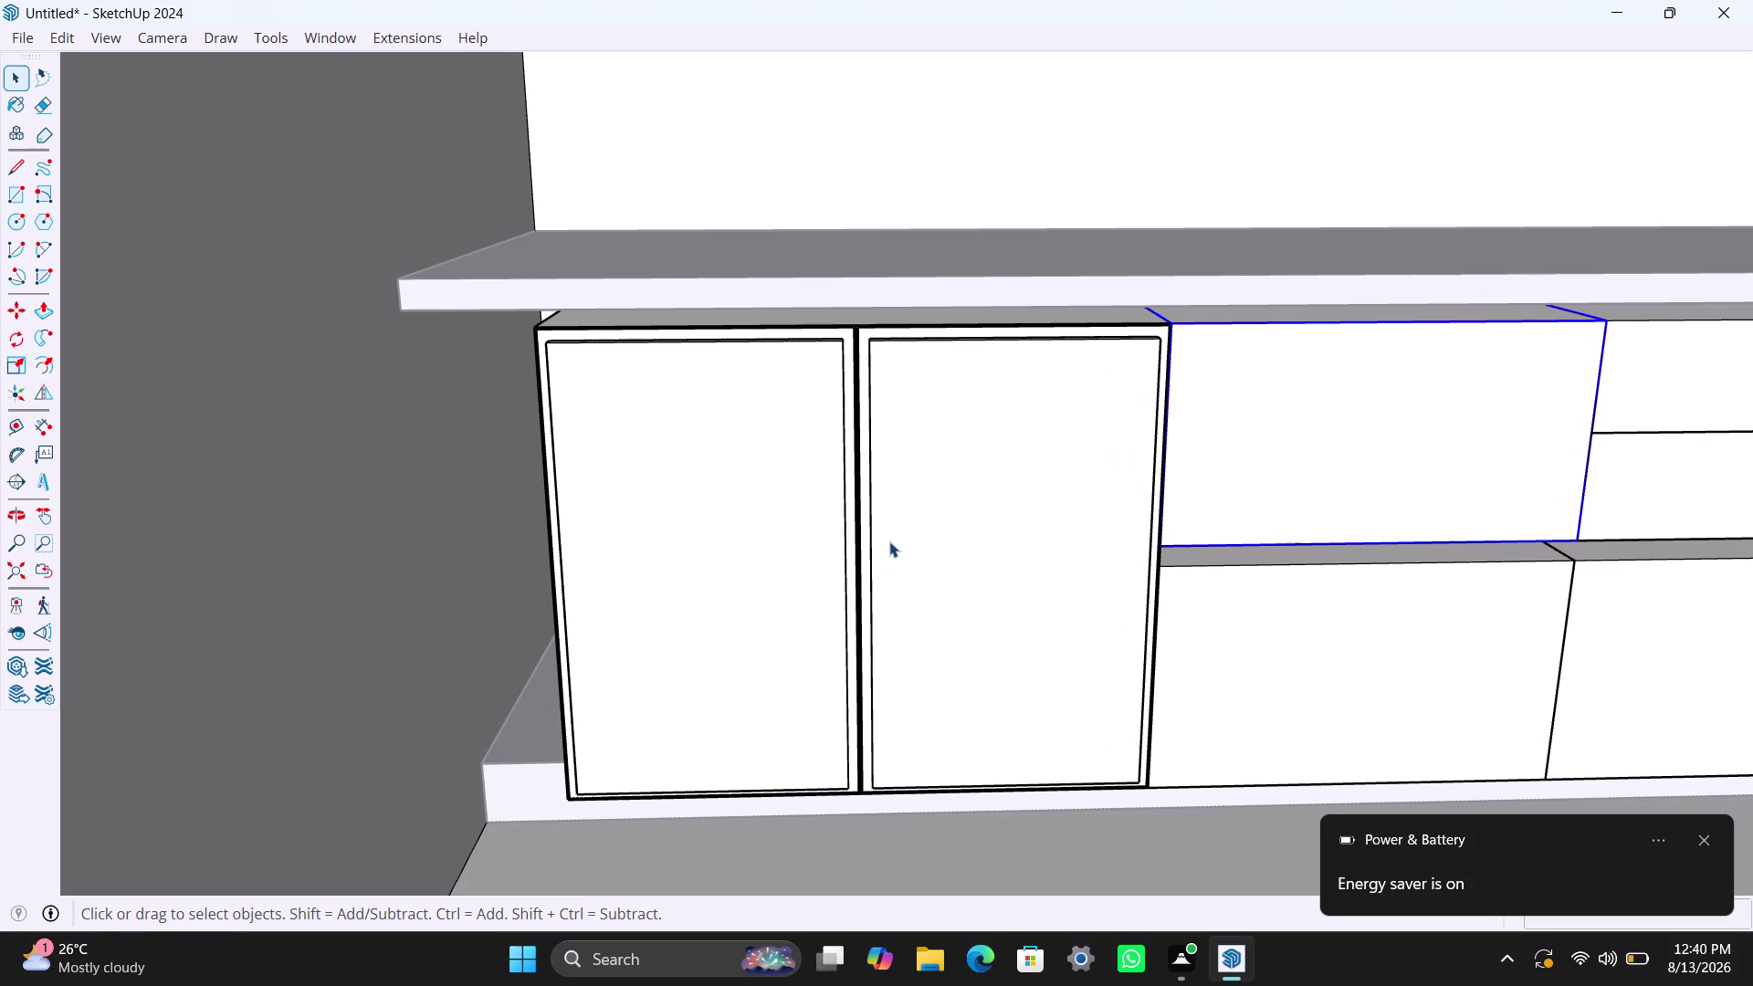
scroll(down, 3)
middle_drag(1048, 568, 1010, 566)
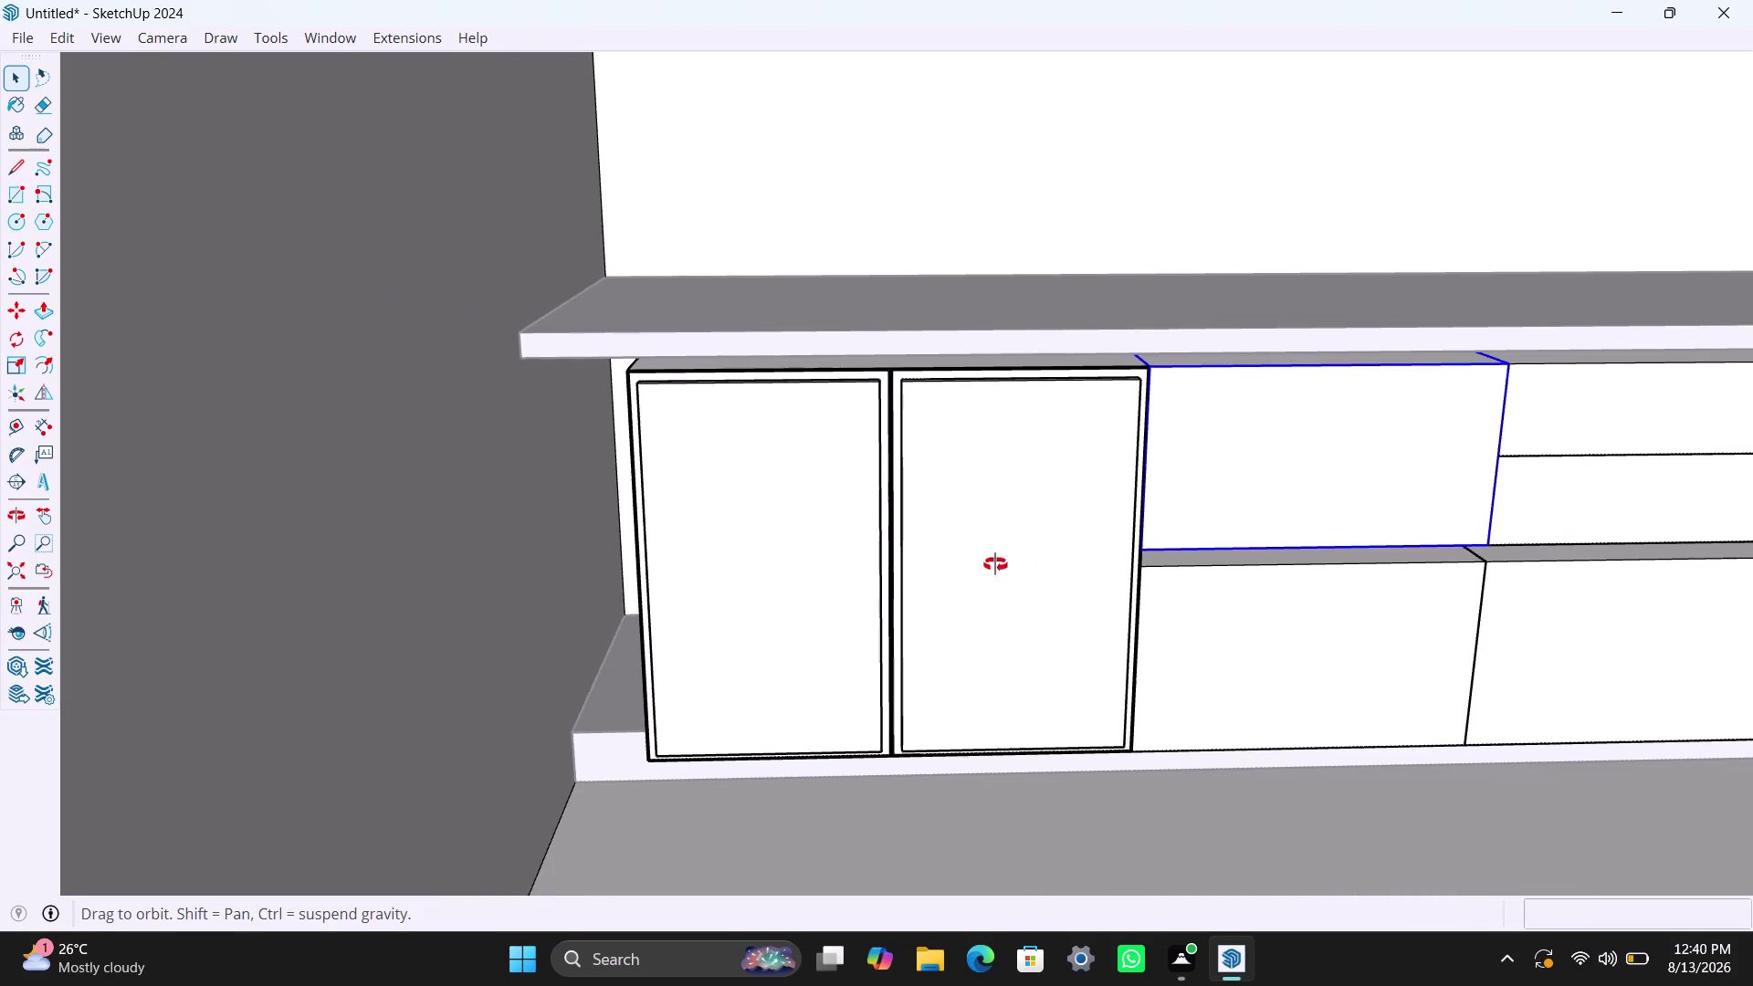
middle_drag(1010, 566, 962, 561)
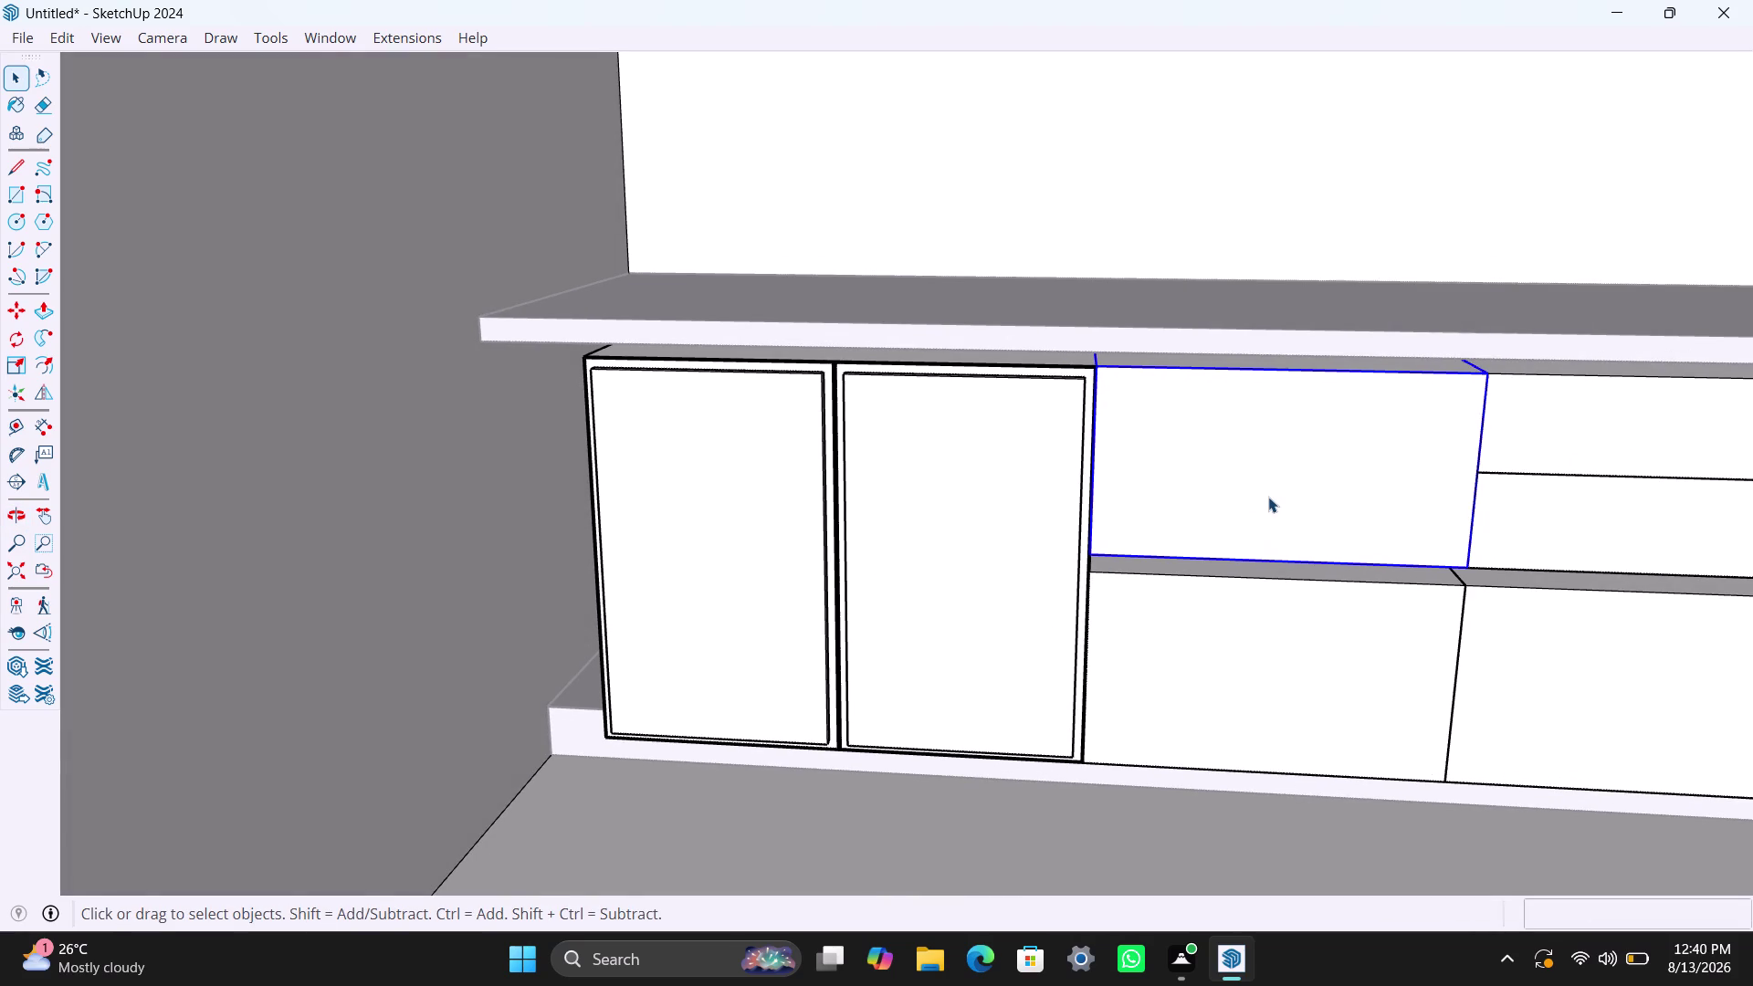
scroll(up, 3)
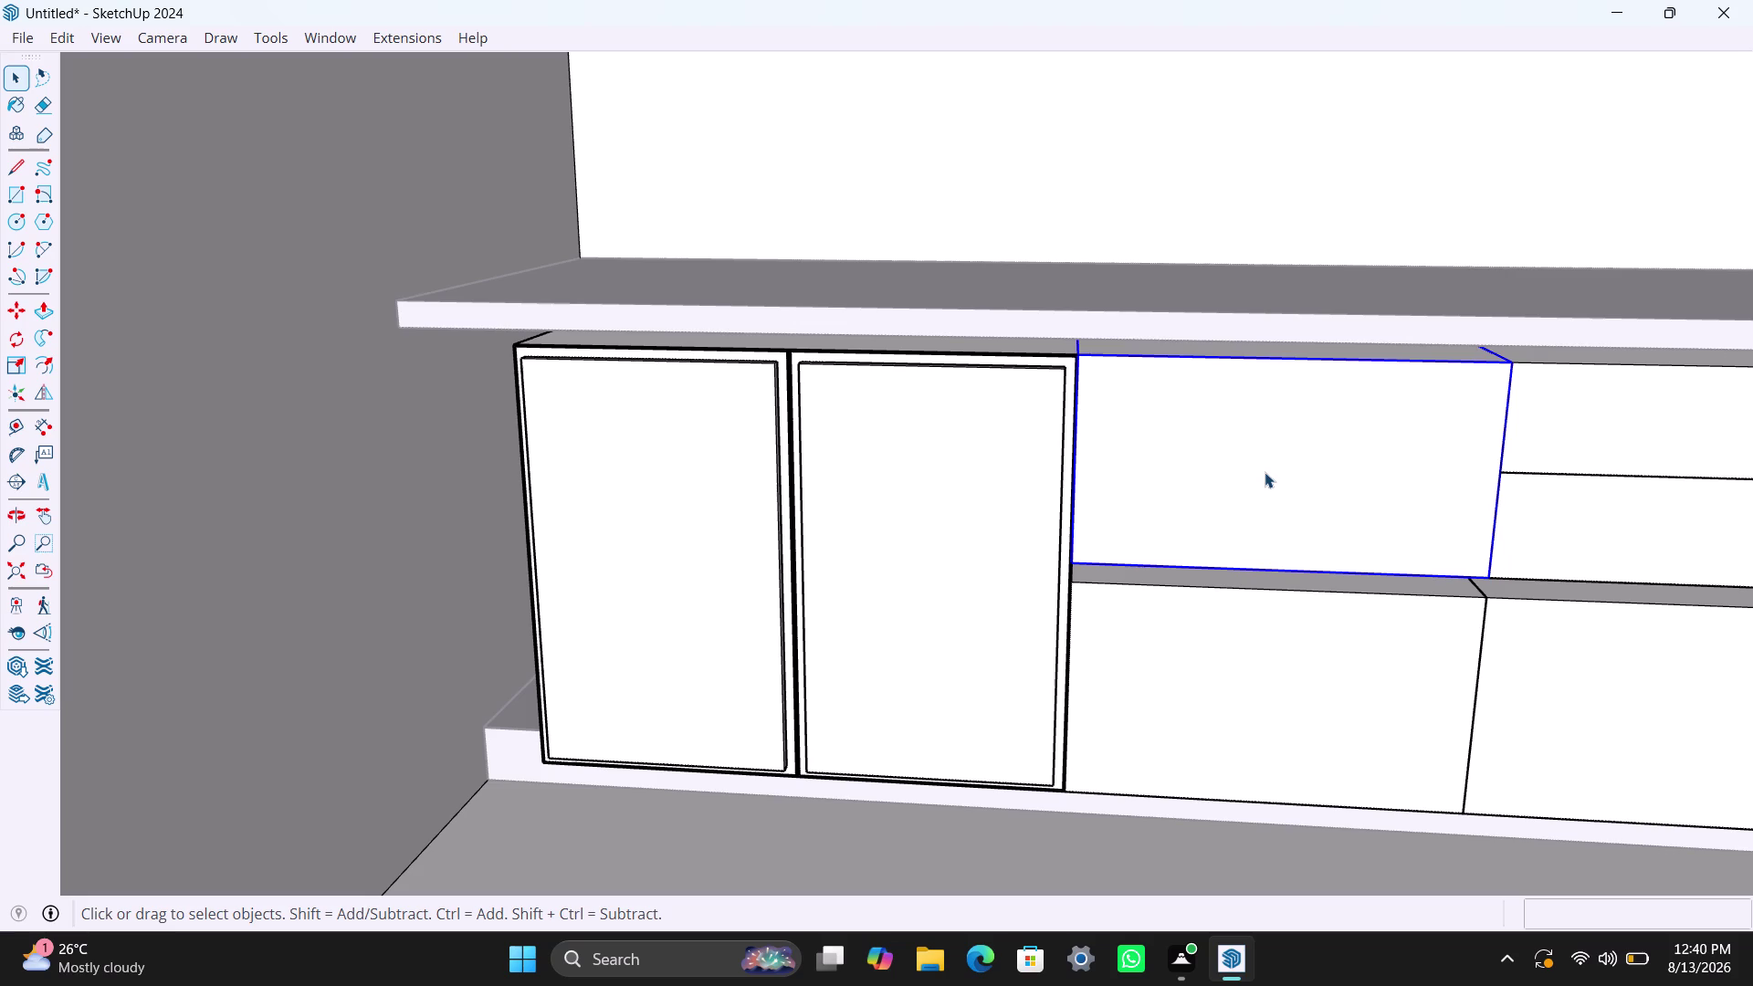
Open the upper box and offset its front face inward 2.5 mm, then 18 mm.
key(f)
key(space)
triple_click(1212, 463)
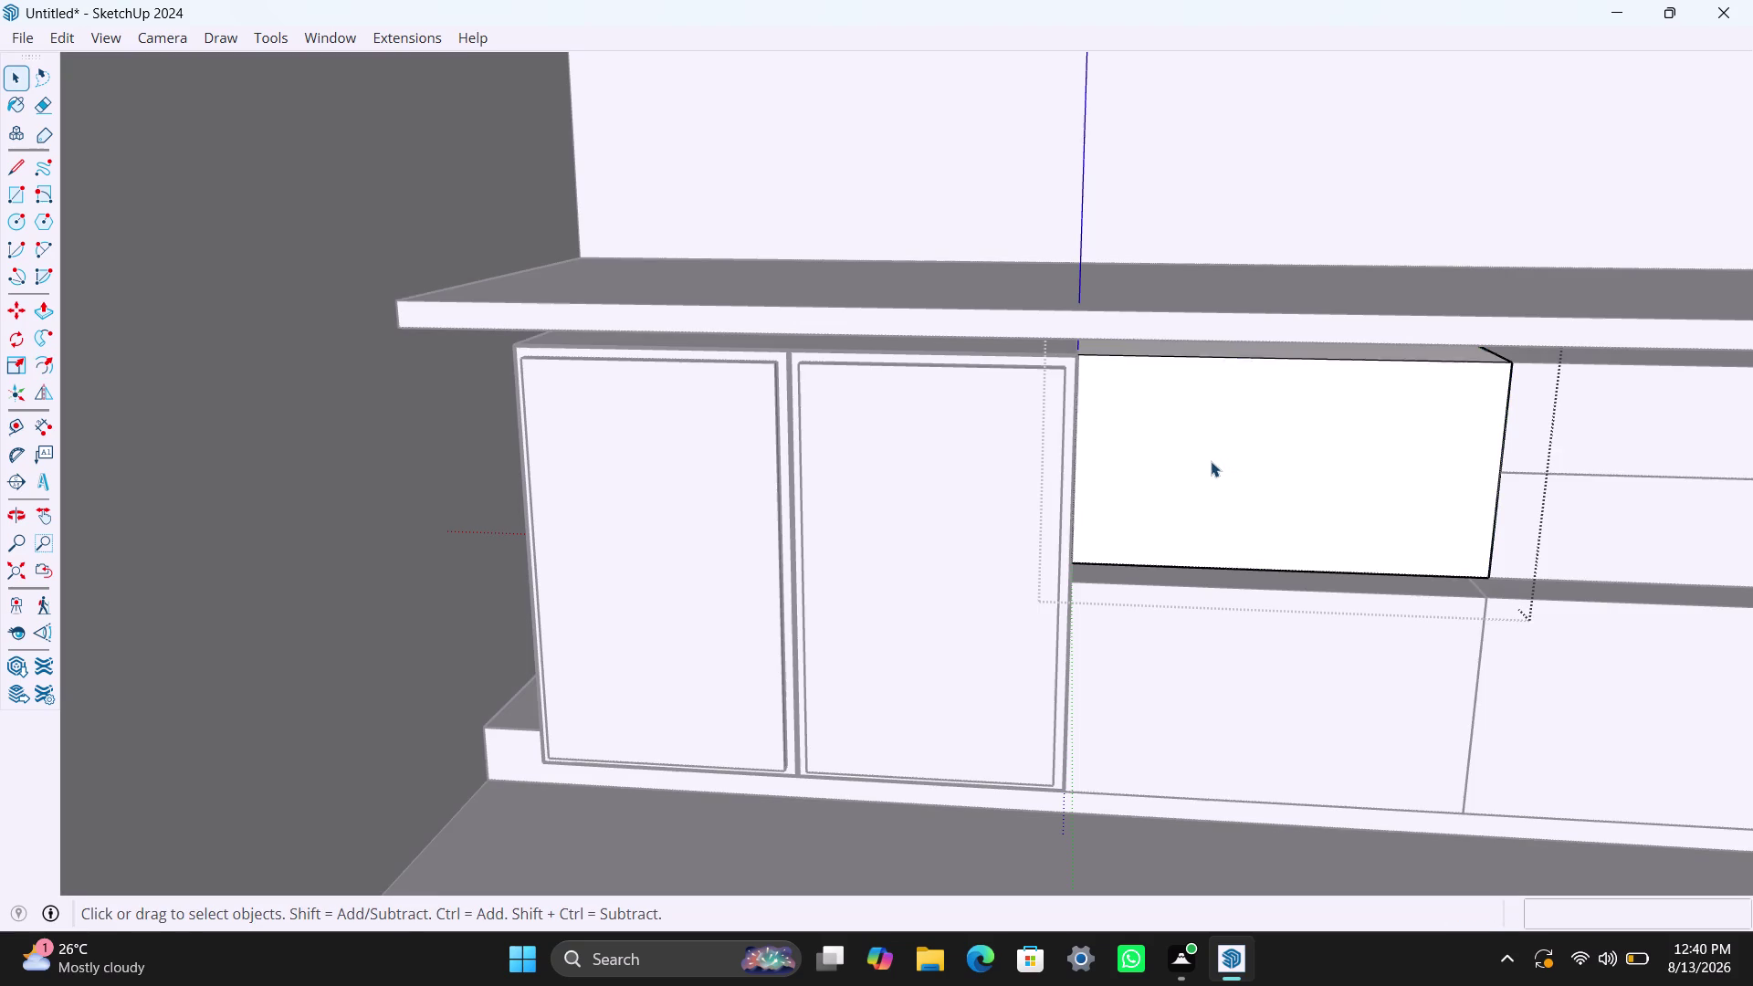
key(f)
click(1200, 461)
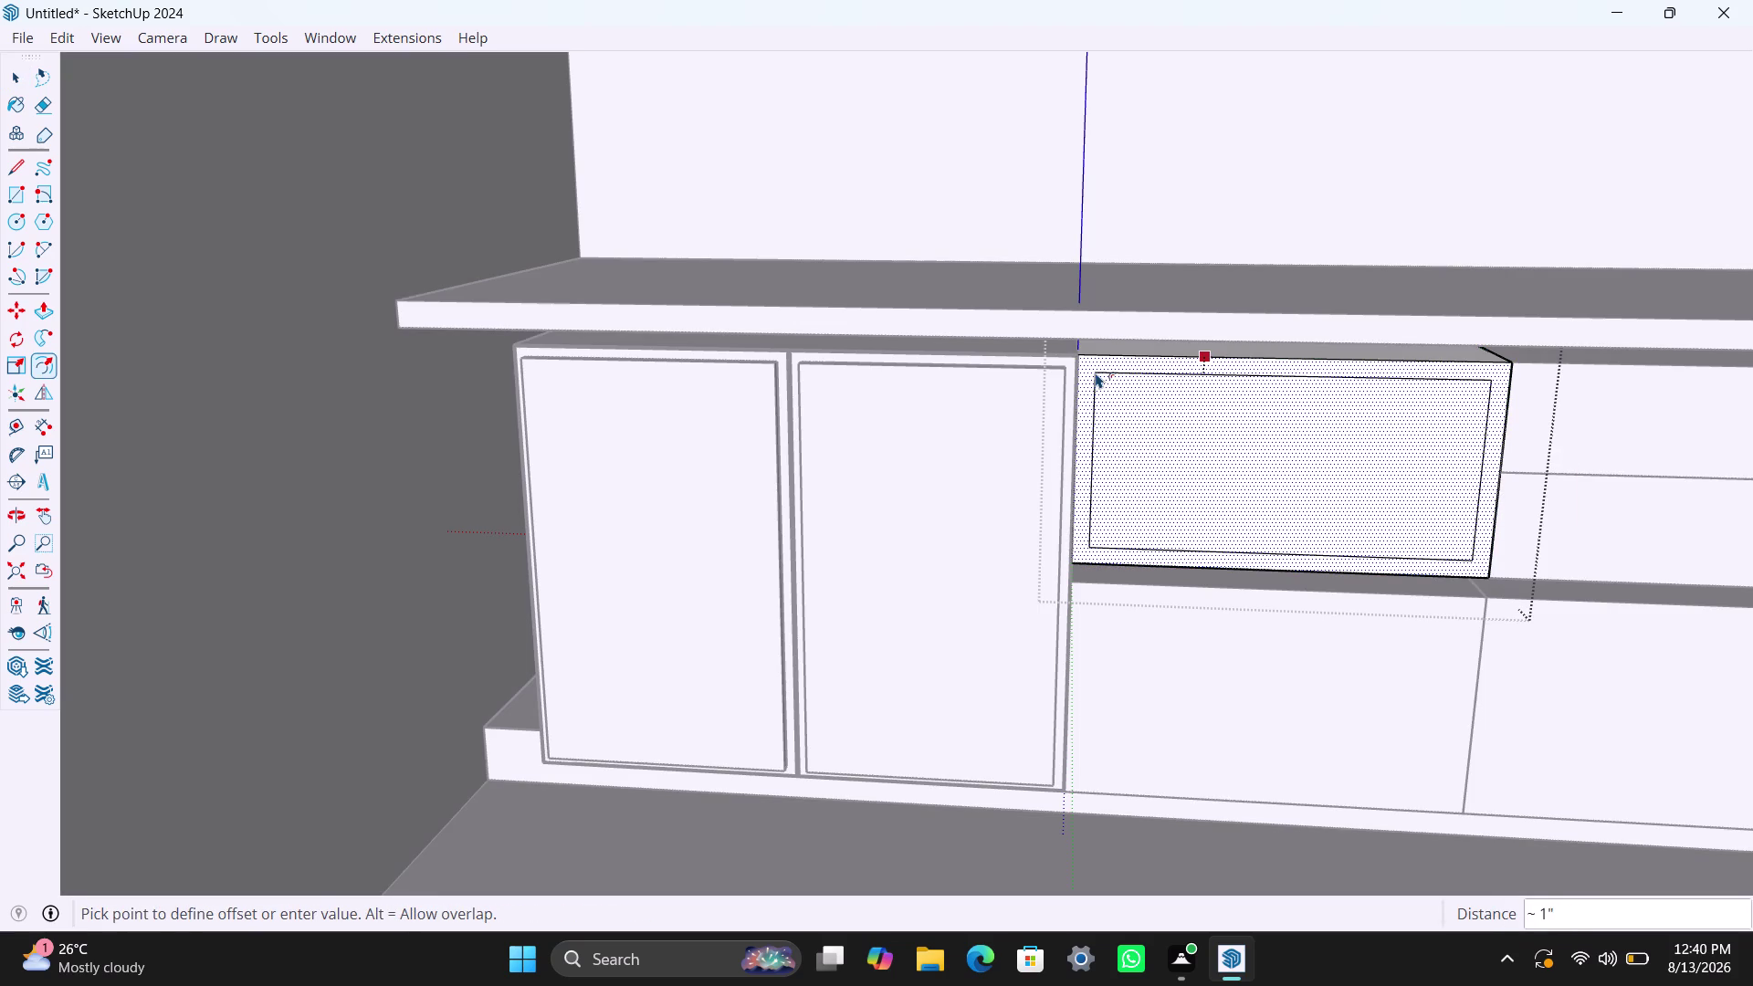
text(2.)
text(5mm)
key(Return)
click(1153, 440)
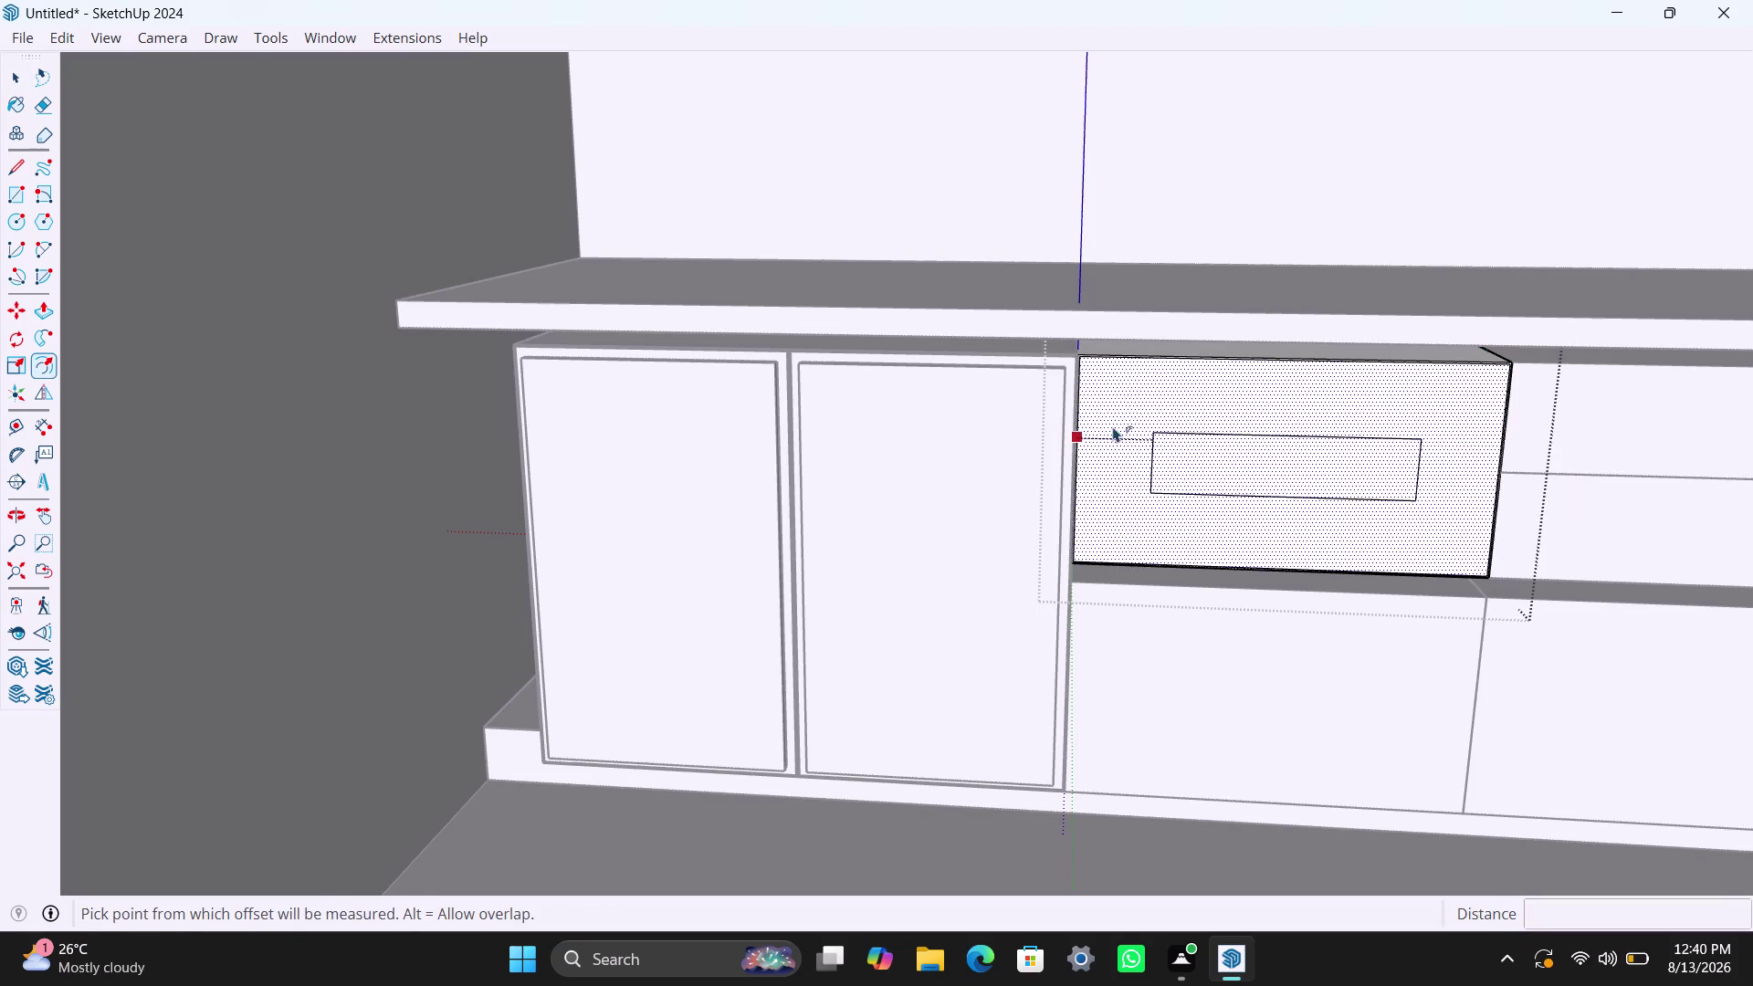
text(18m)
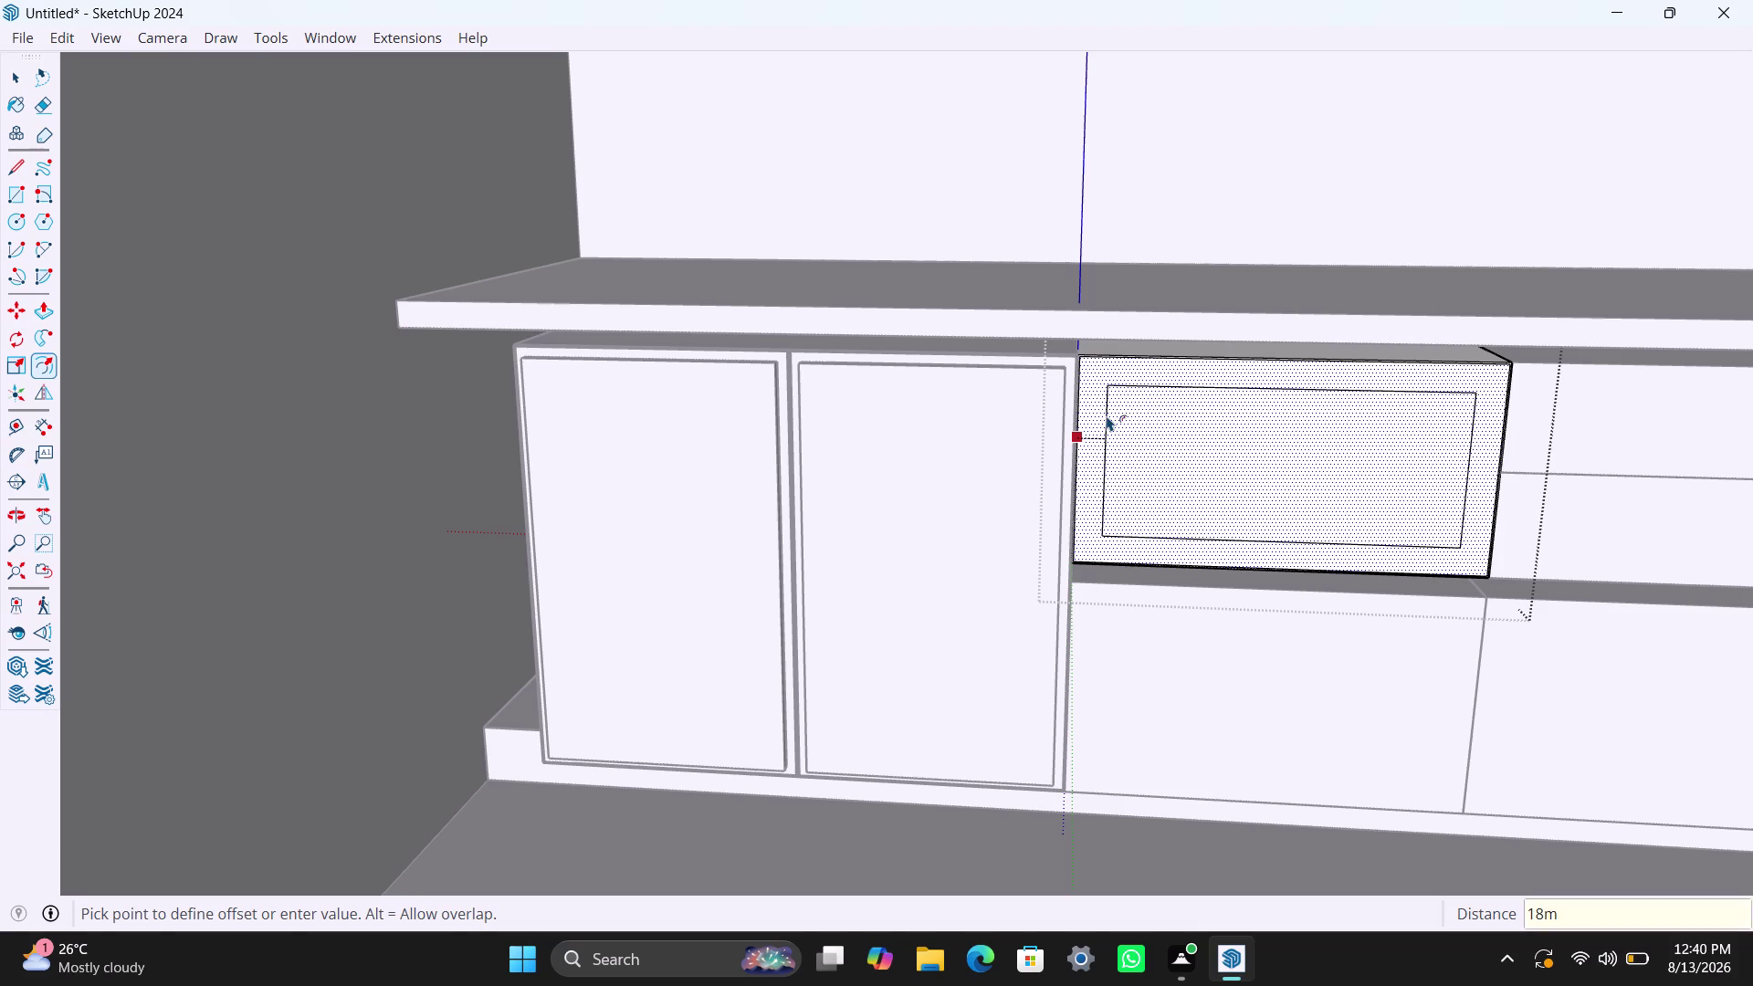
text(m)
key(Return)
key(space)
Push the inner offset face 940 mm into the box to form the niche.
click(1128, 419)
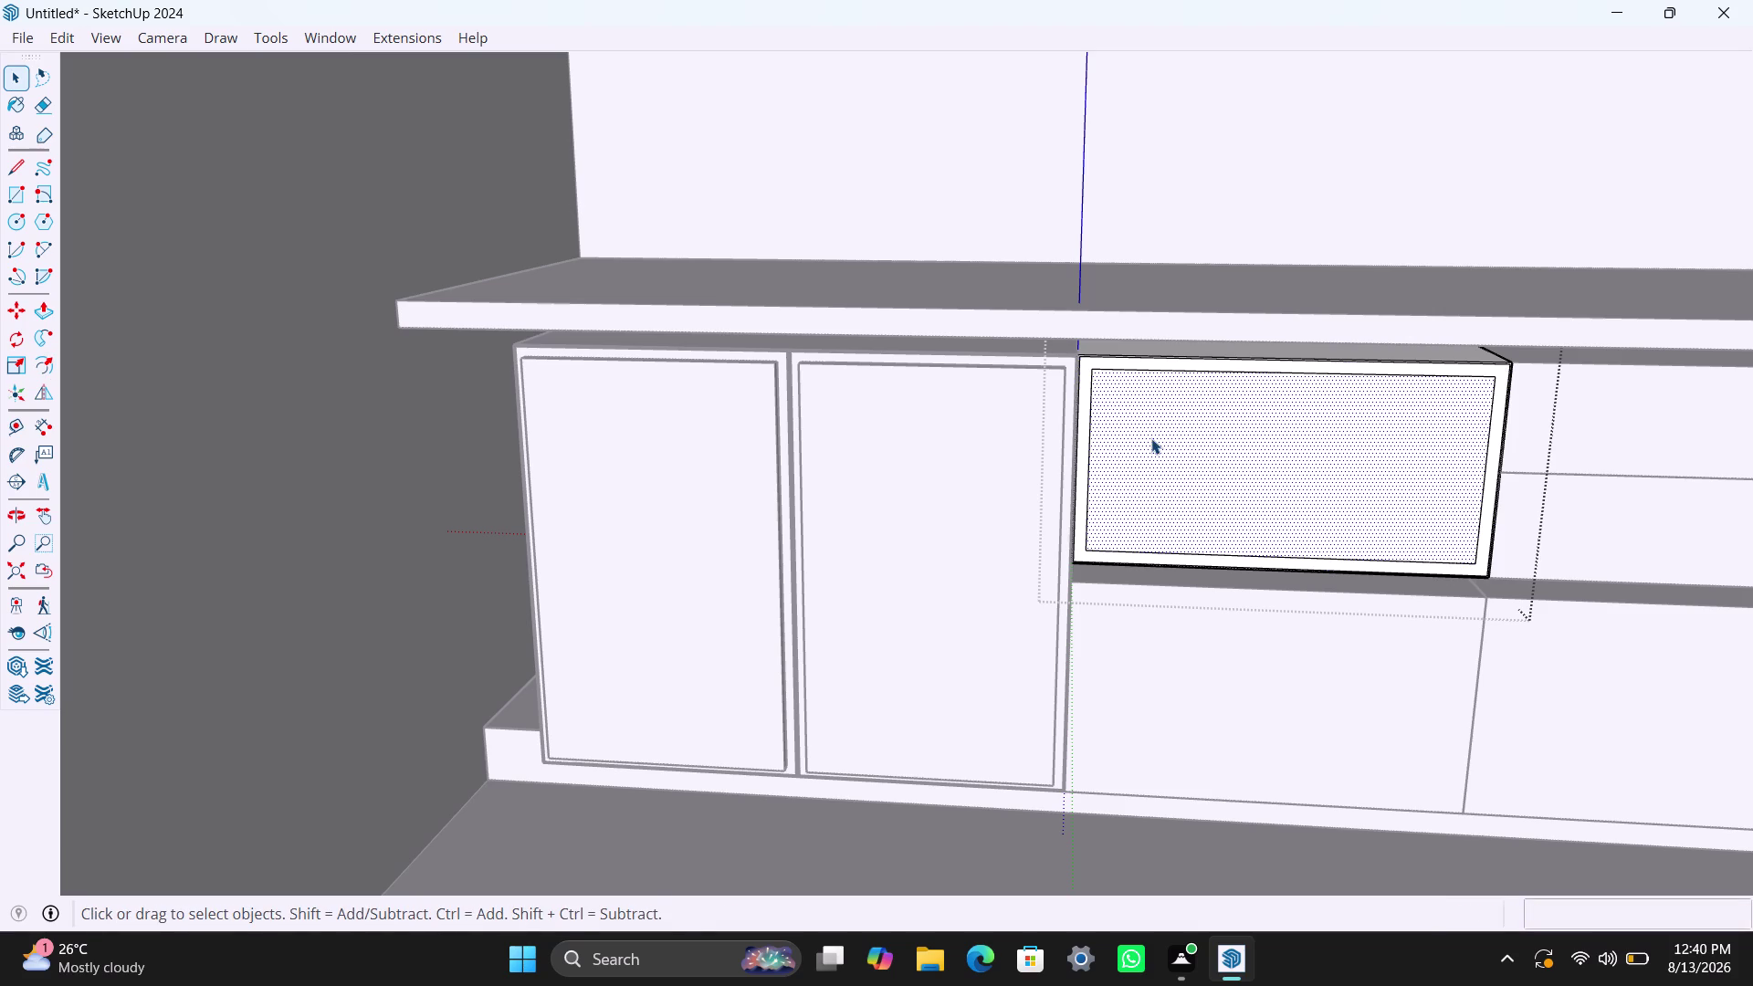
key(p)
click(1151, 438)
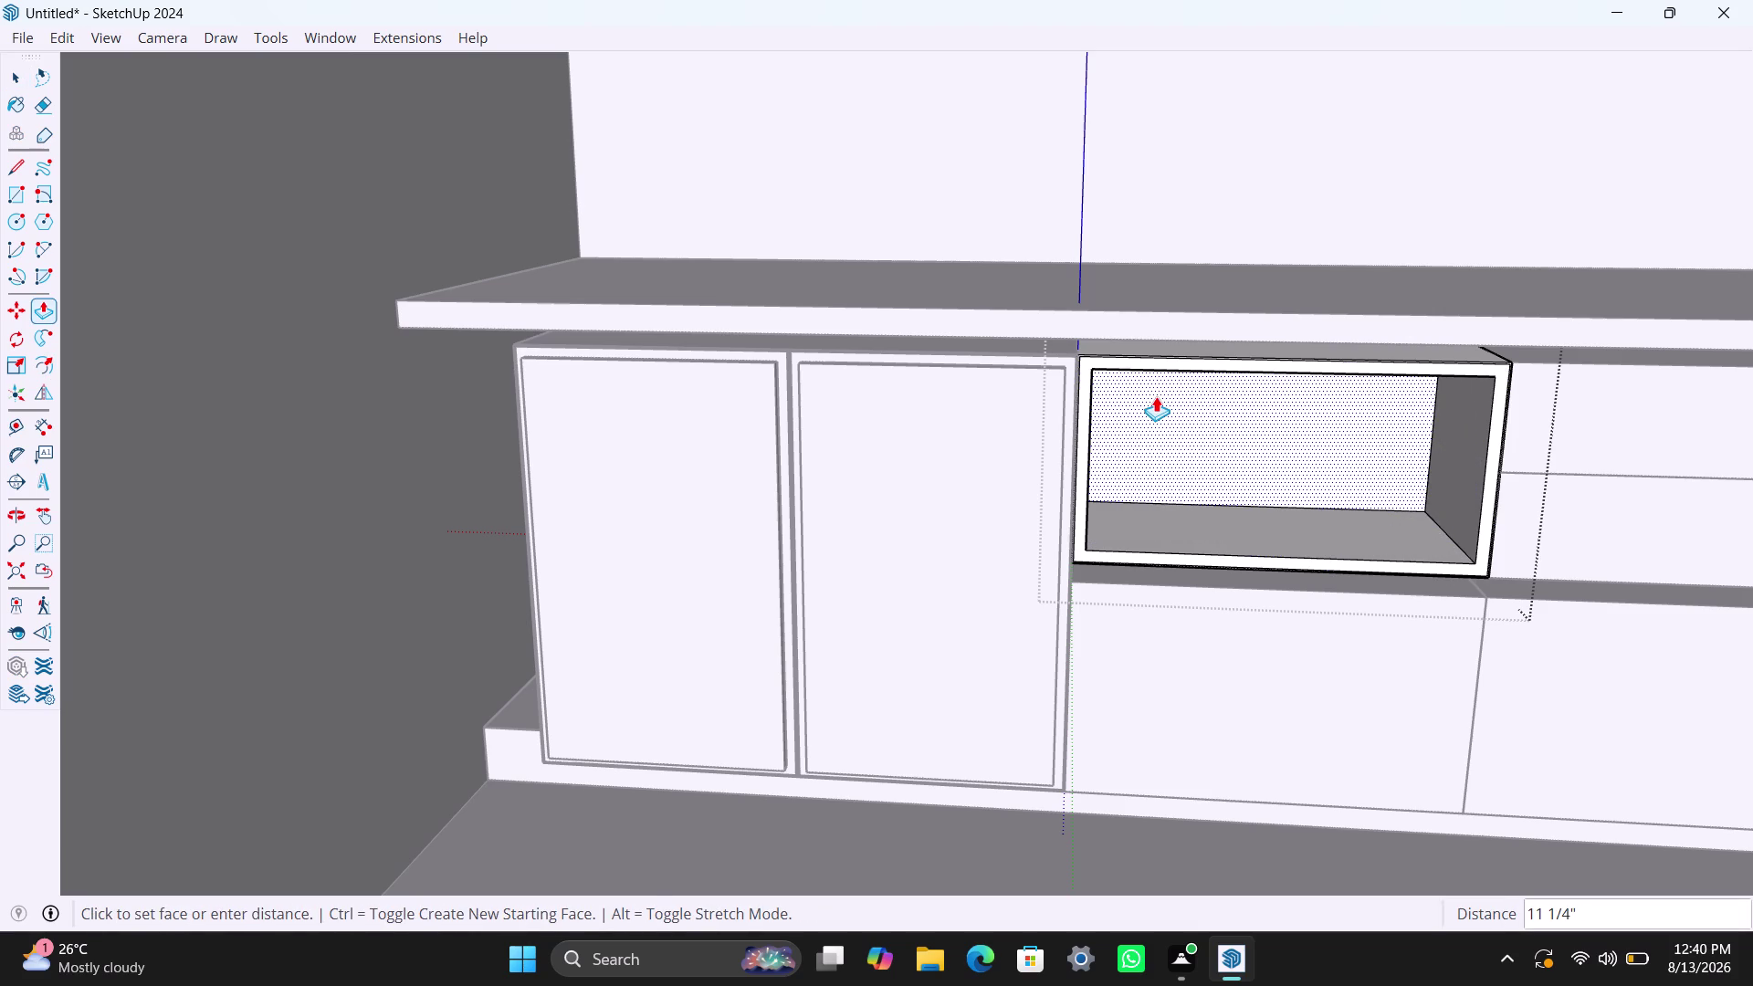
text(940mm)
key(Return)
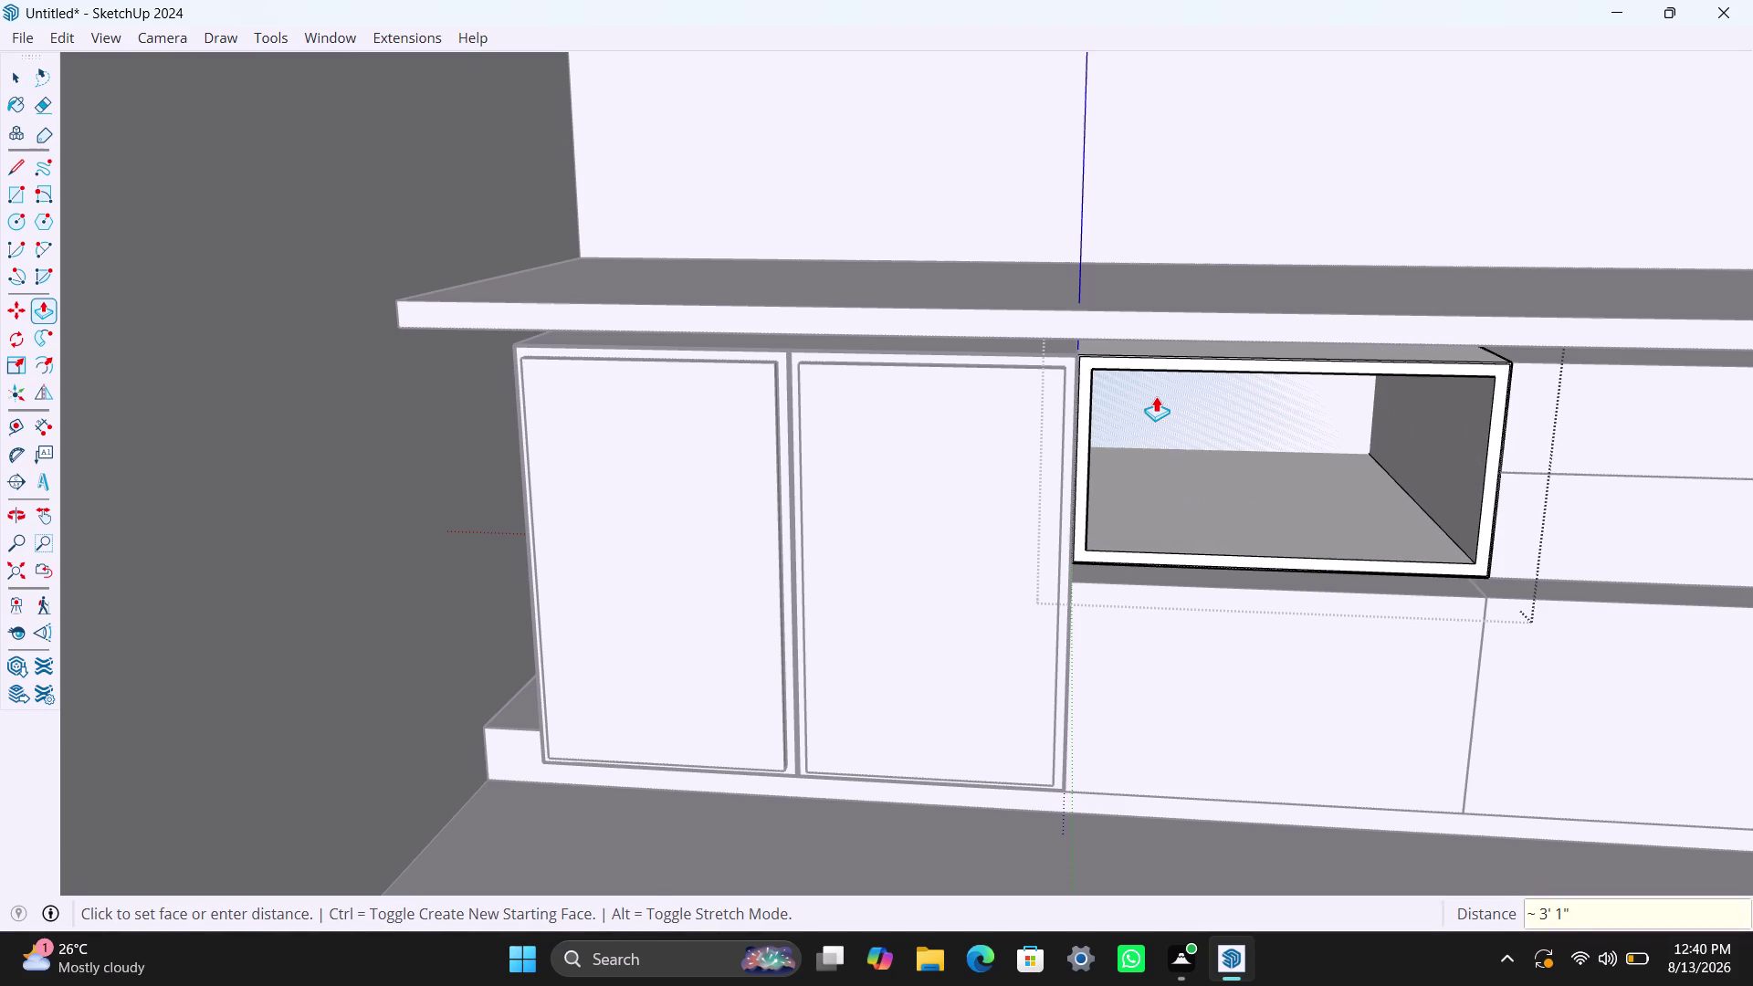
key(ctrl+z)
click(1216, 466)
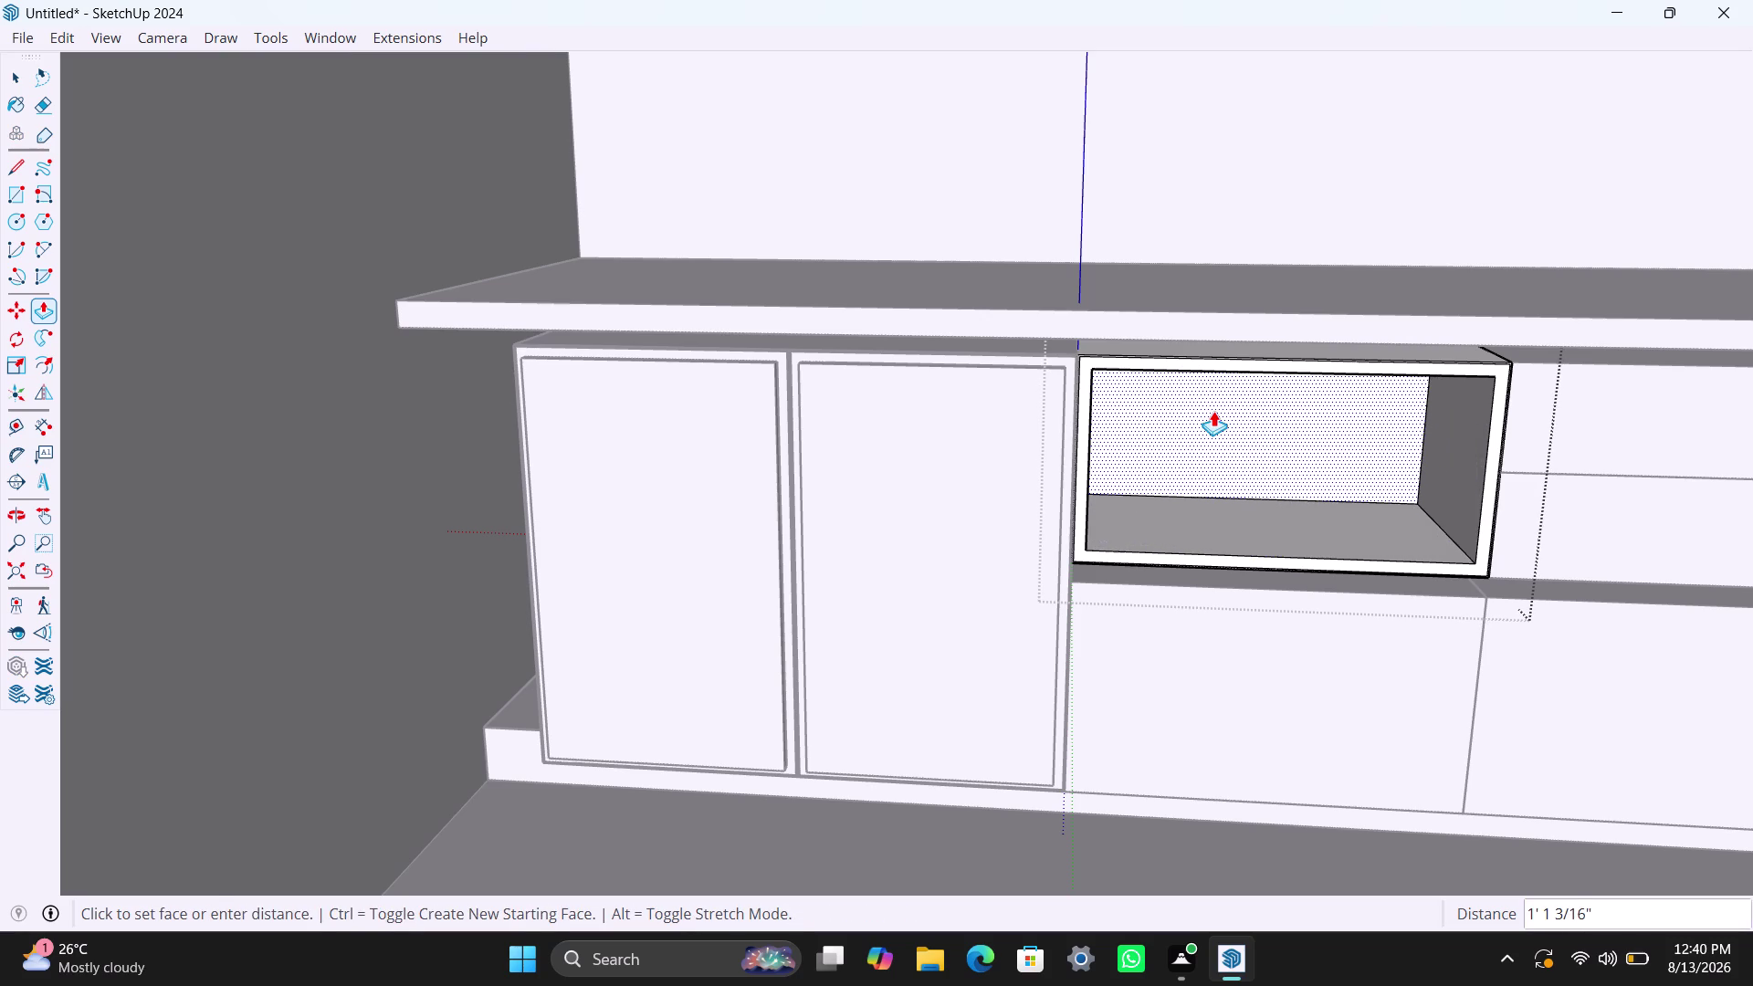
text(94)
text(0mm)
key(Return)
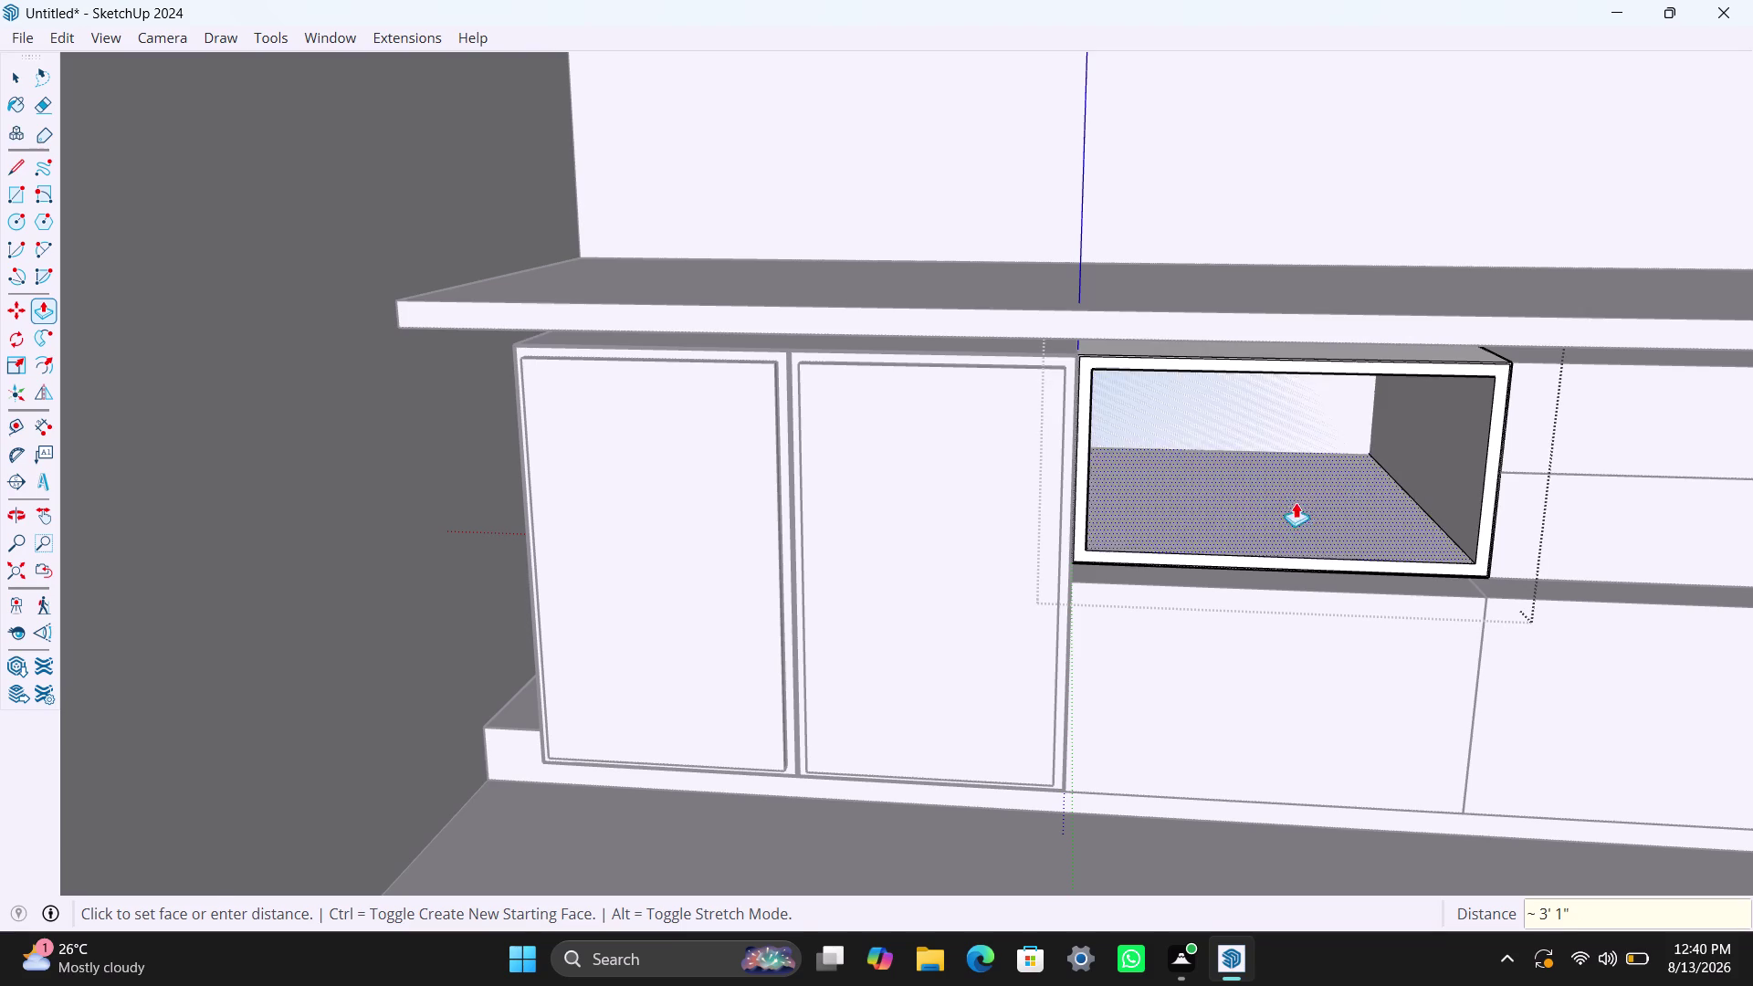
scroll(down, 3)
click(10, 564)
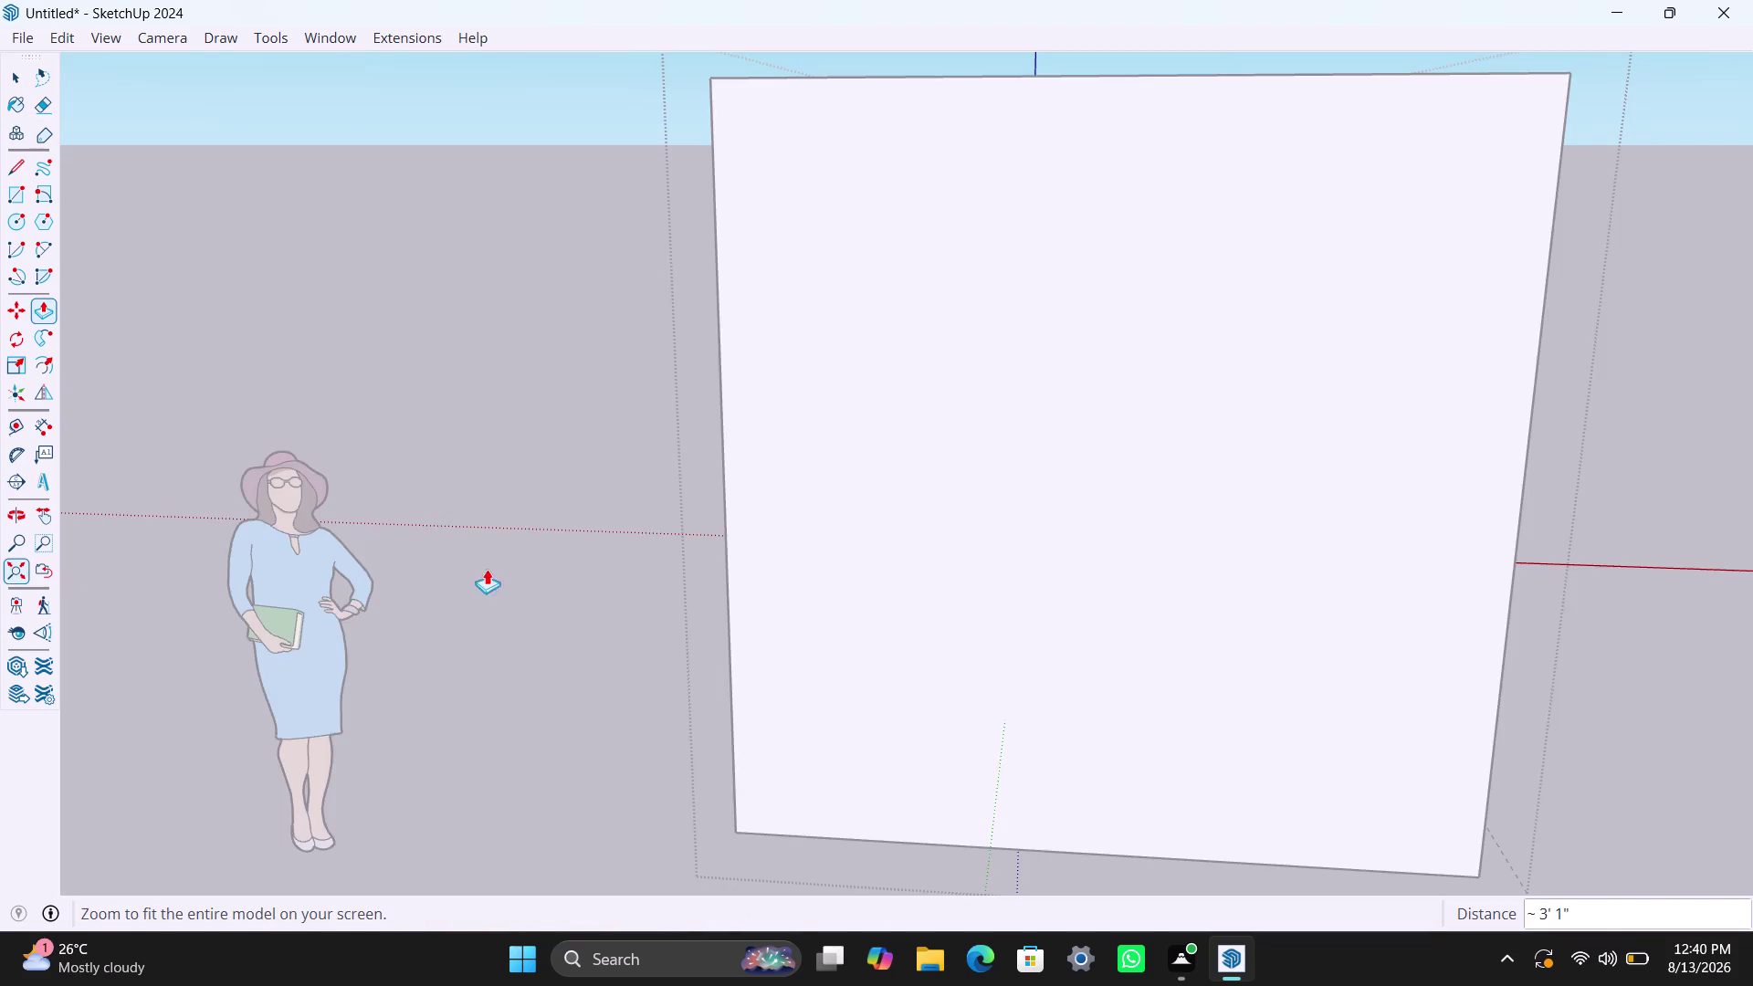
scroll(down, 3)
middle_drag(859, 411, 1594, 349)
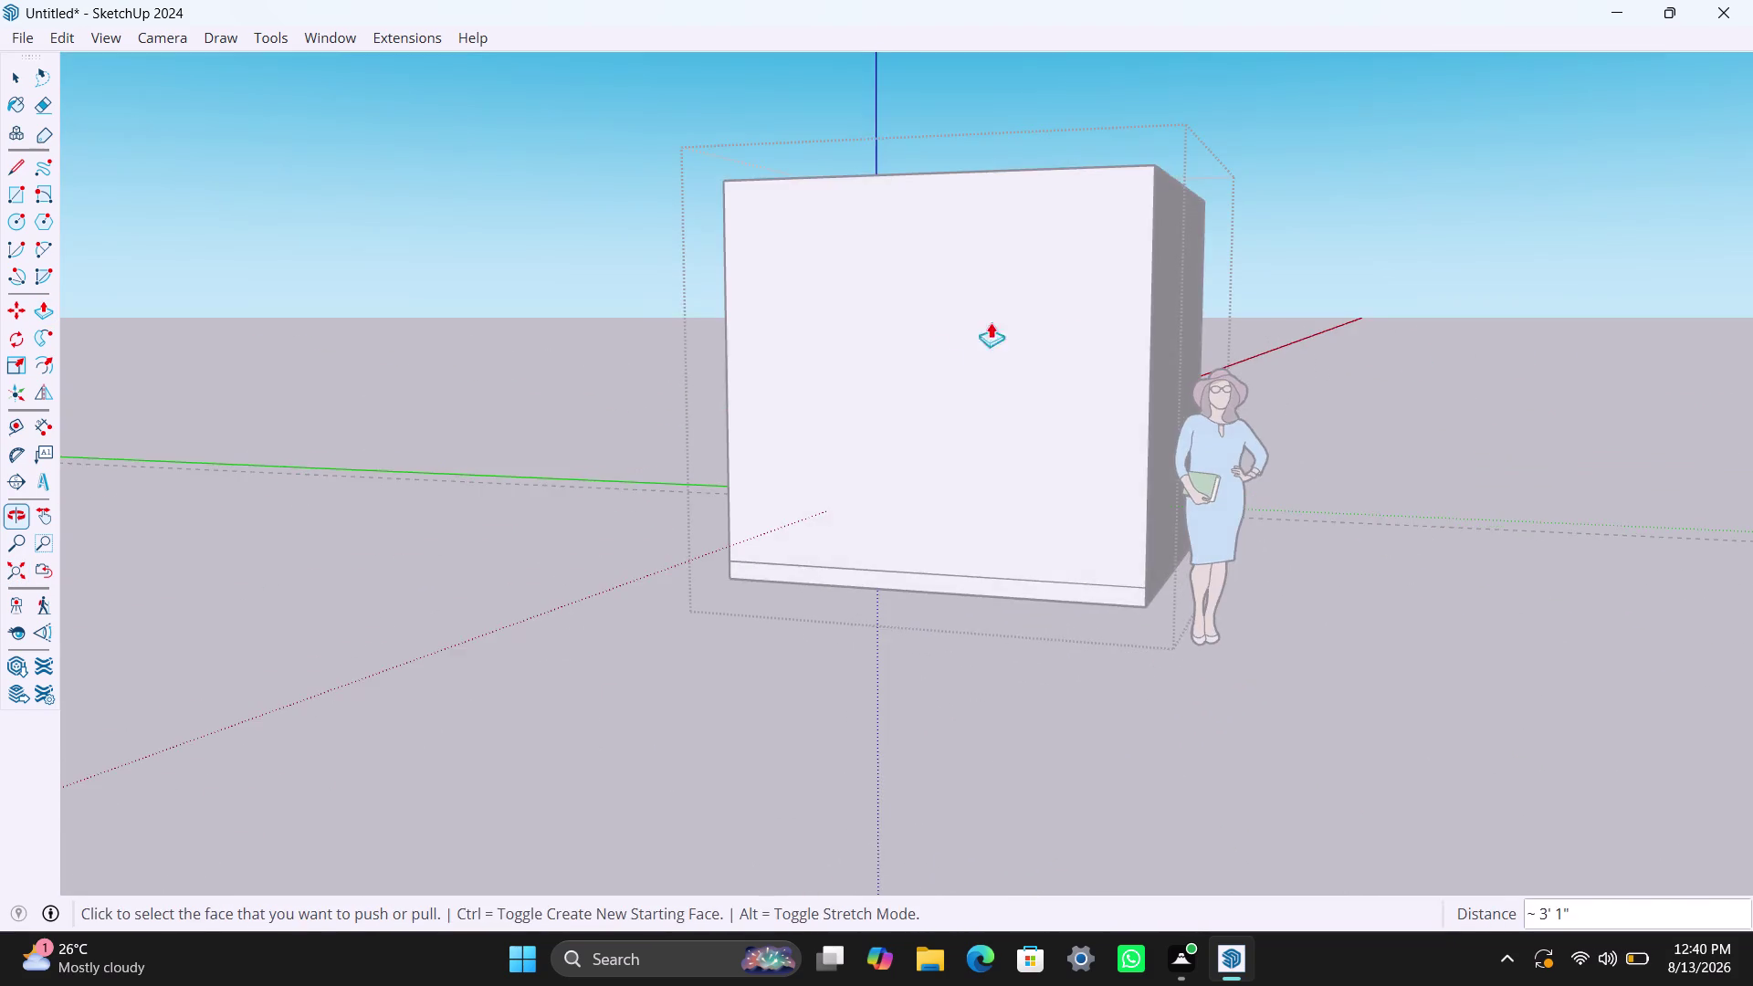
scroll(down, 3)
middle_drag(768, 398, 1279, 383)
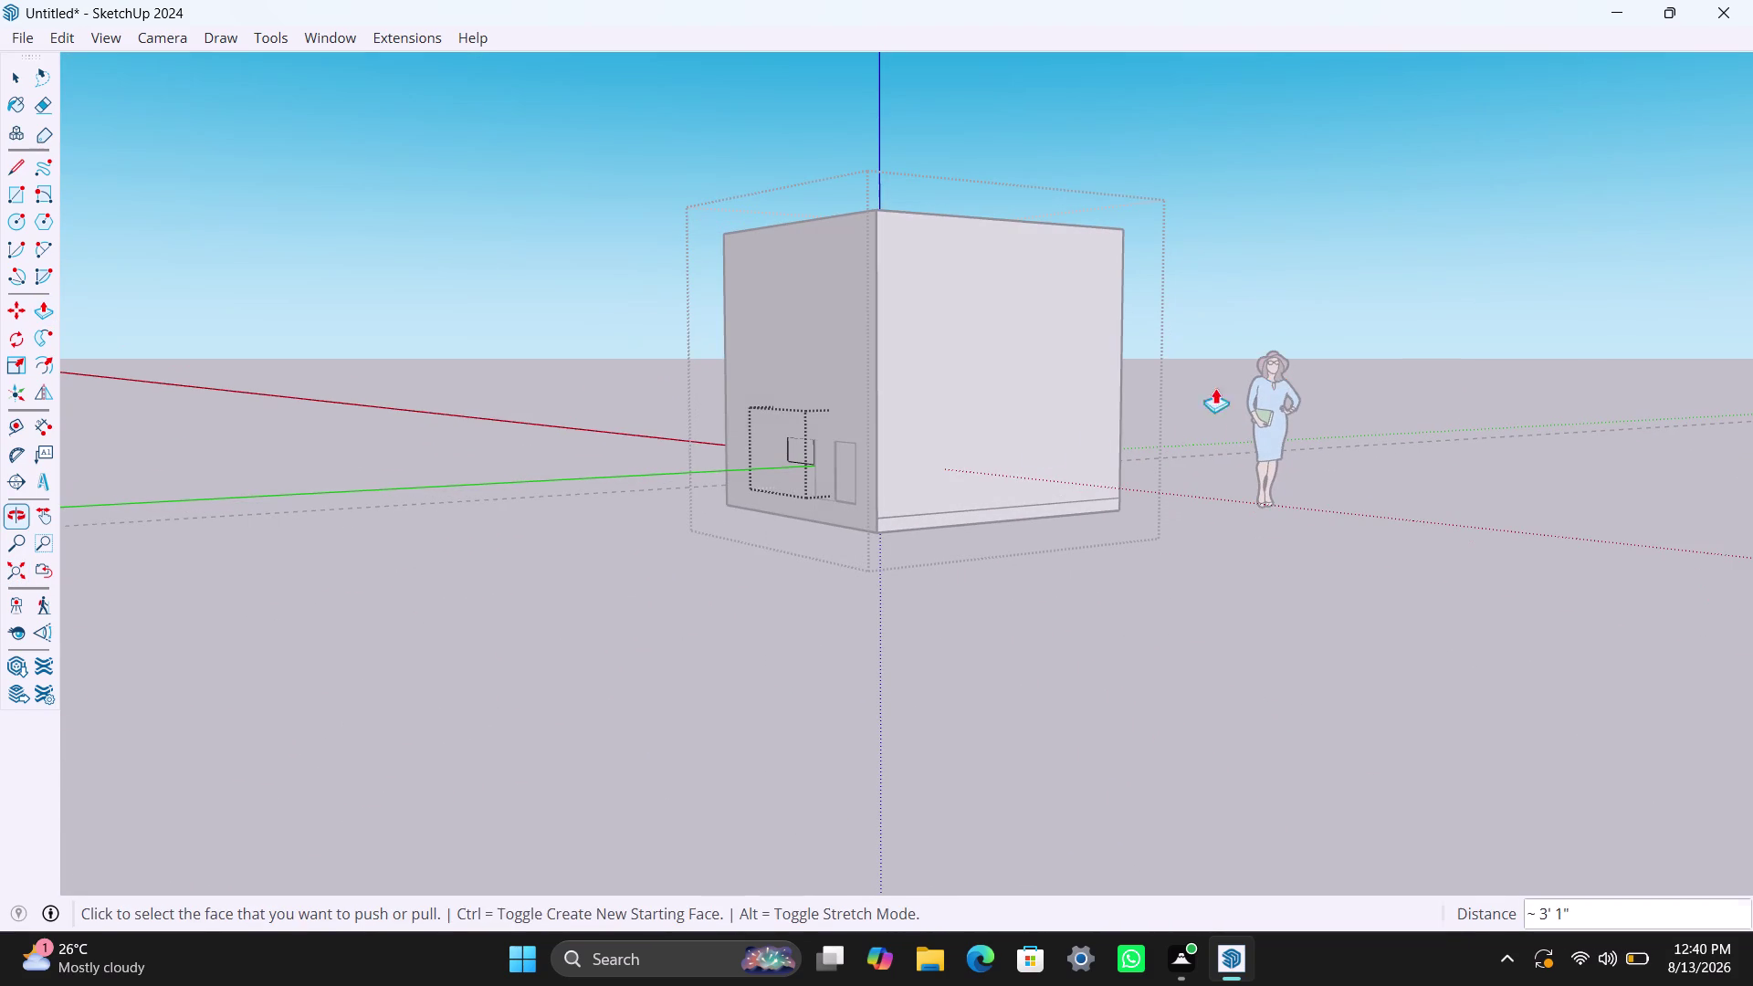
scroll(up, 3)
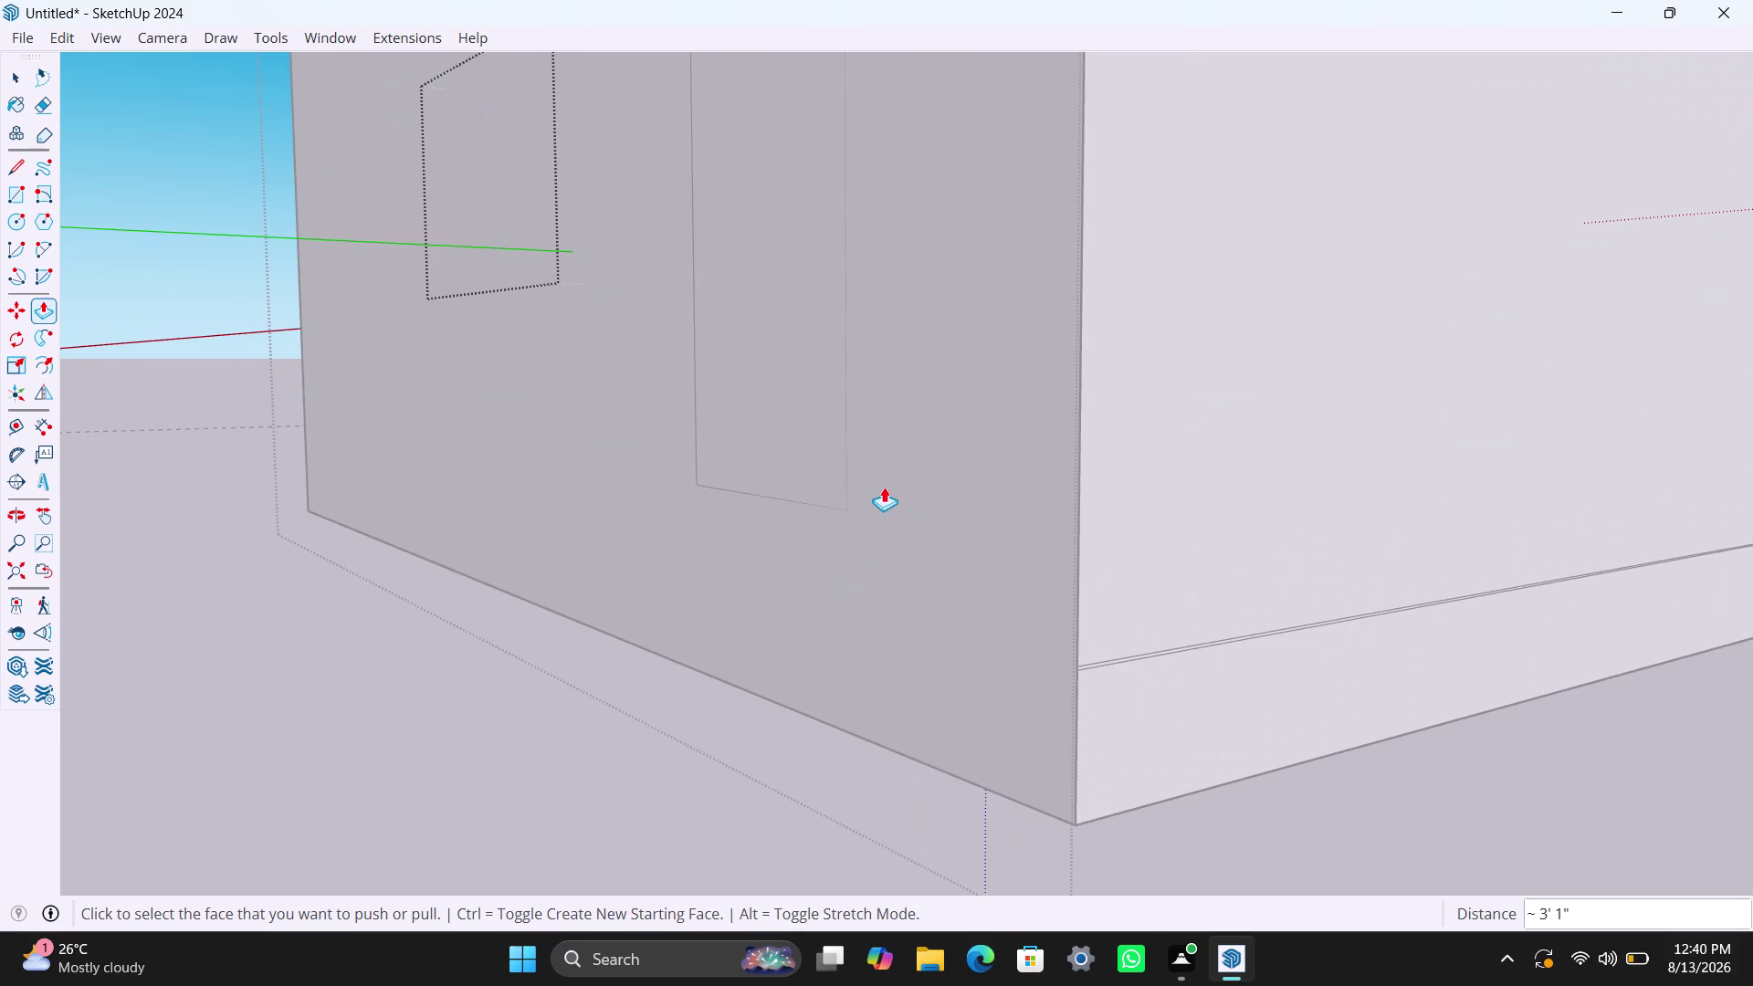
scroll(down, 3)
middle_drag(1165, 334, 1085, 444)
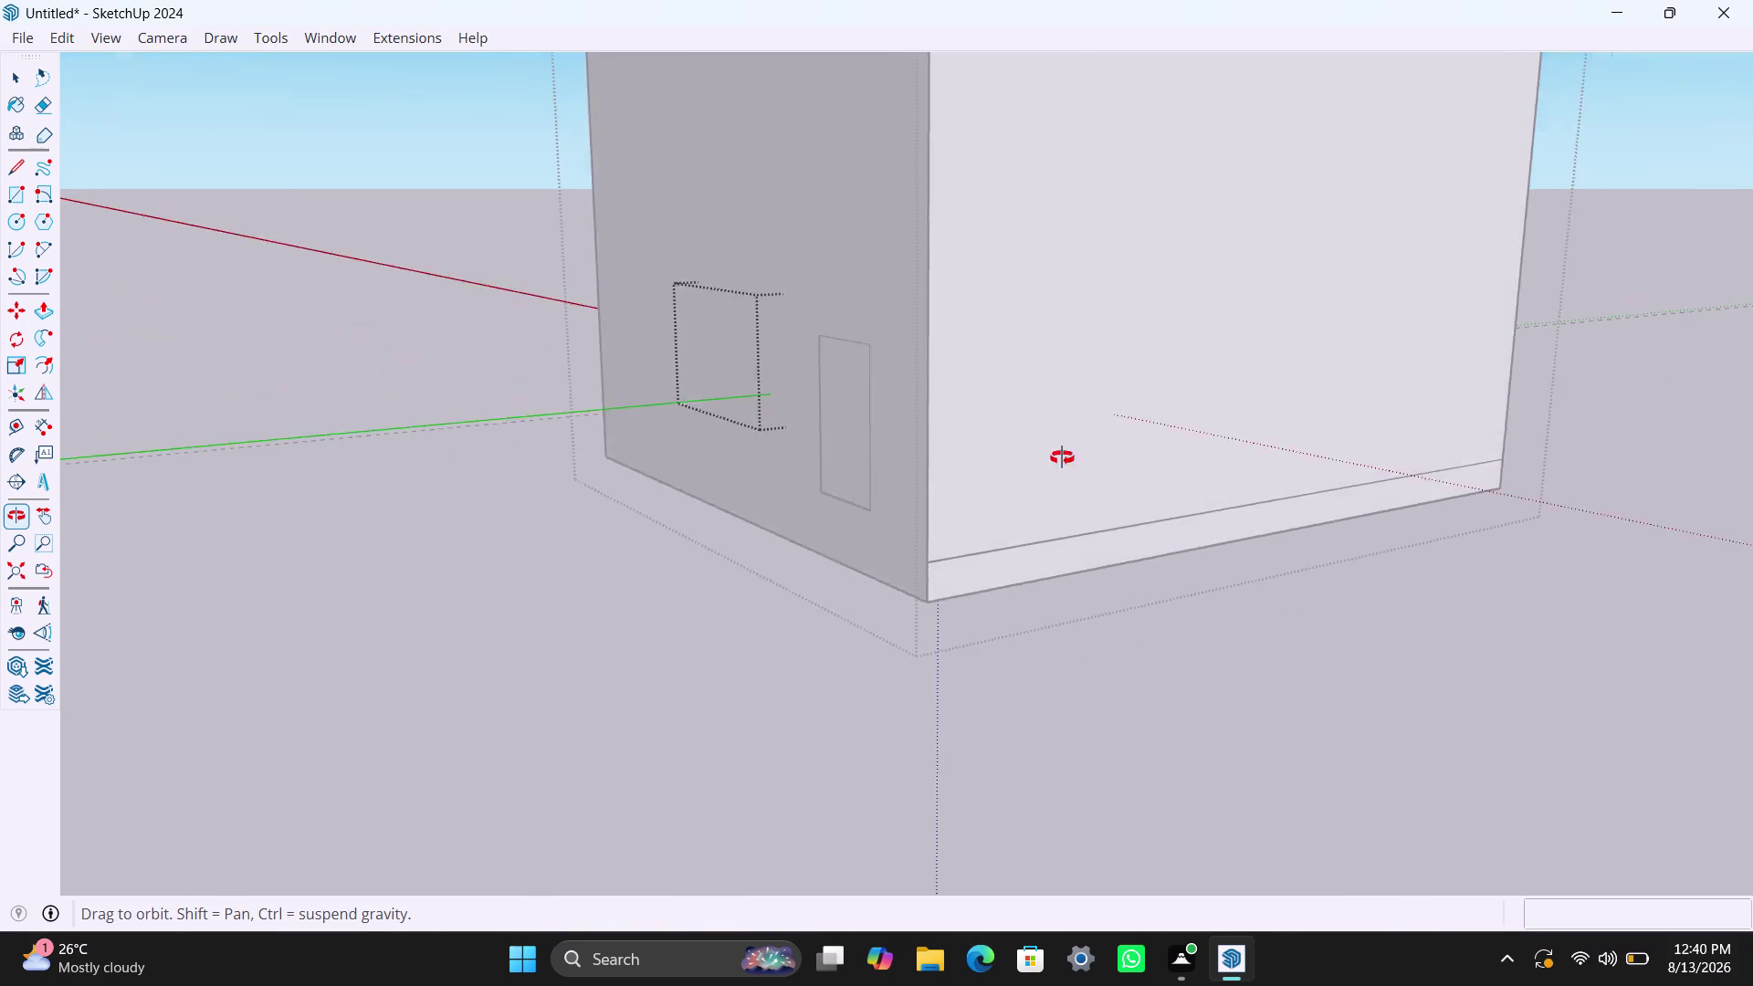
middle_drag(1085, 444, 0, 496)
scroll(down, 3)
middle_drag(943, 381, 944, 431)
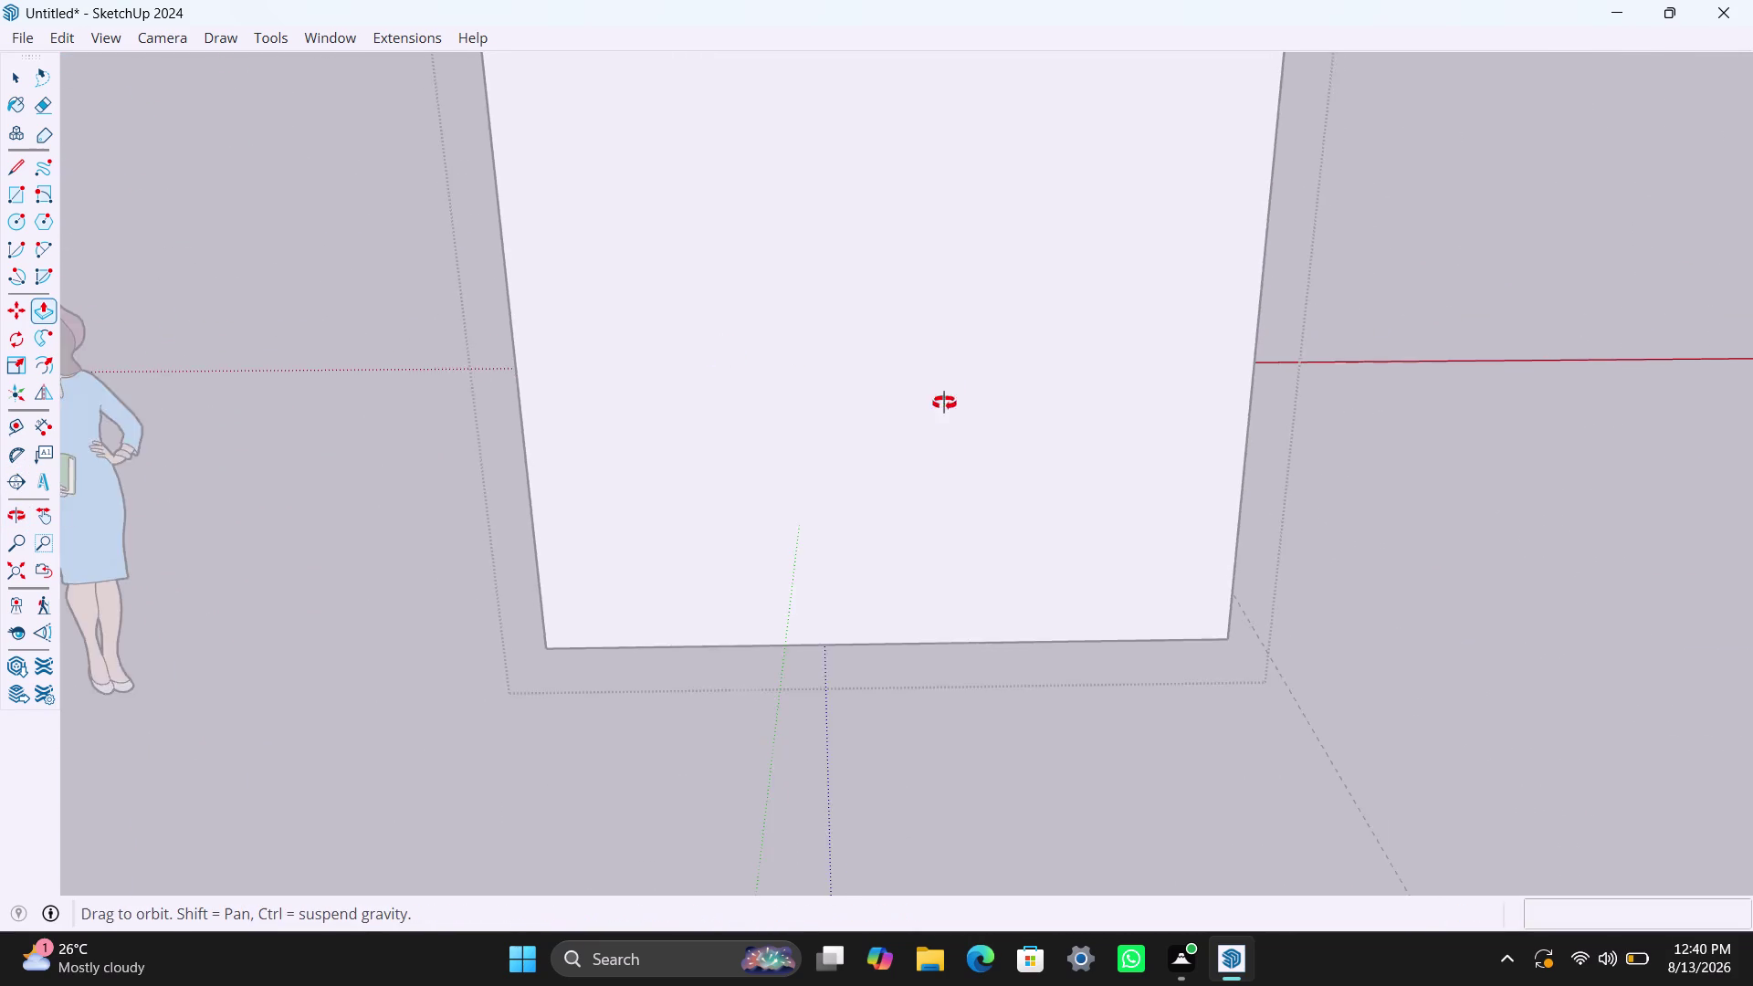
middle_drag(944, 431, 847, 808)
key(space)
click(1425, 443)
scroll(up, 3)
middle_drag(878, 422, 903, 431)
scroll(up, 3)
middle_drag(898, 504, 968, 507)
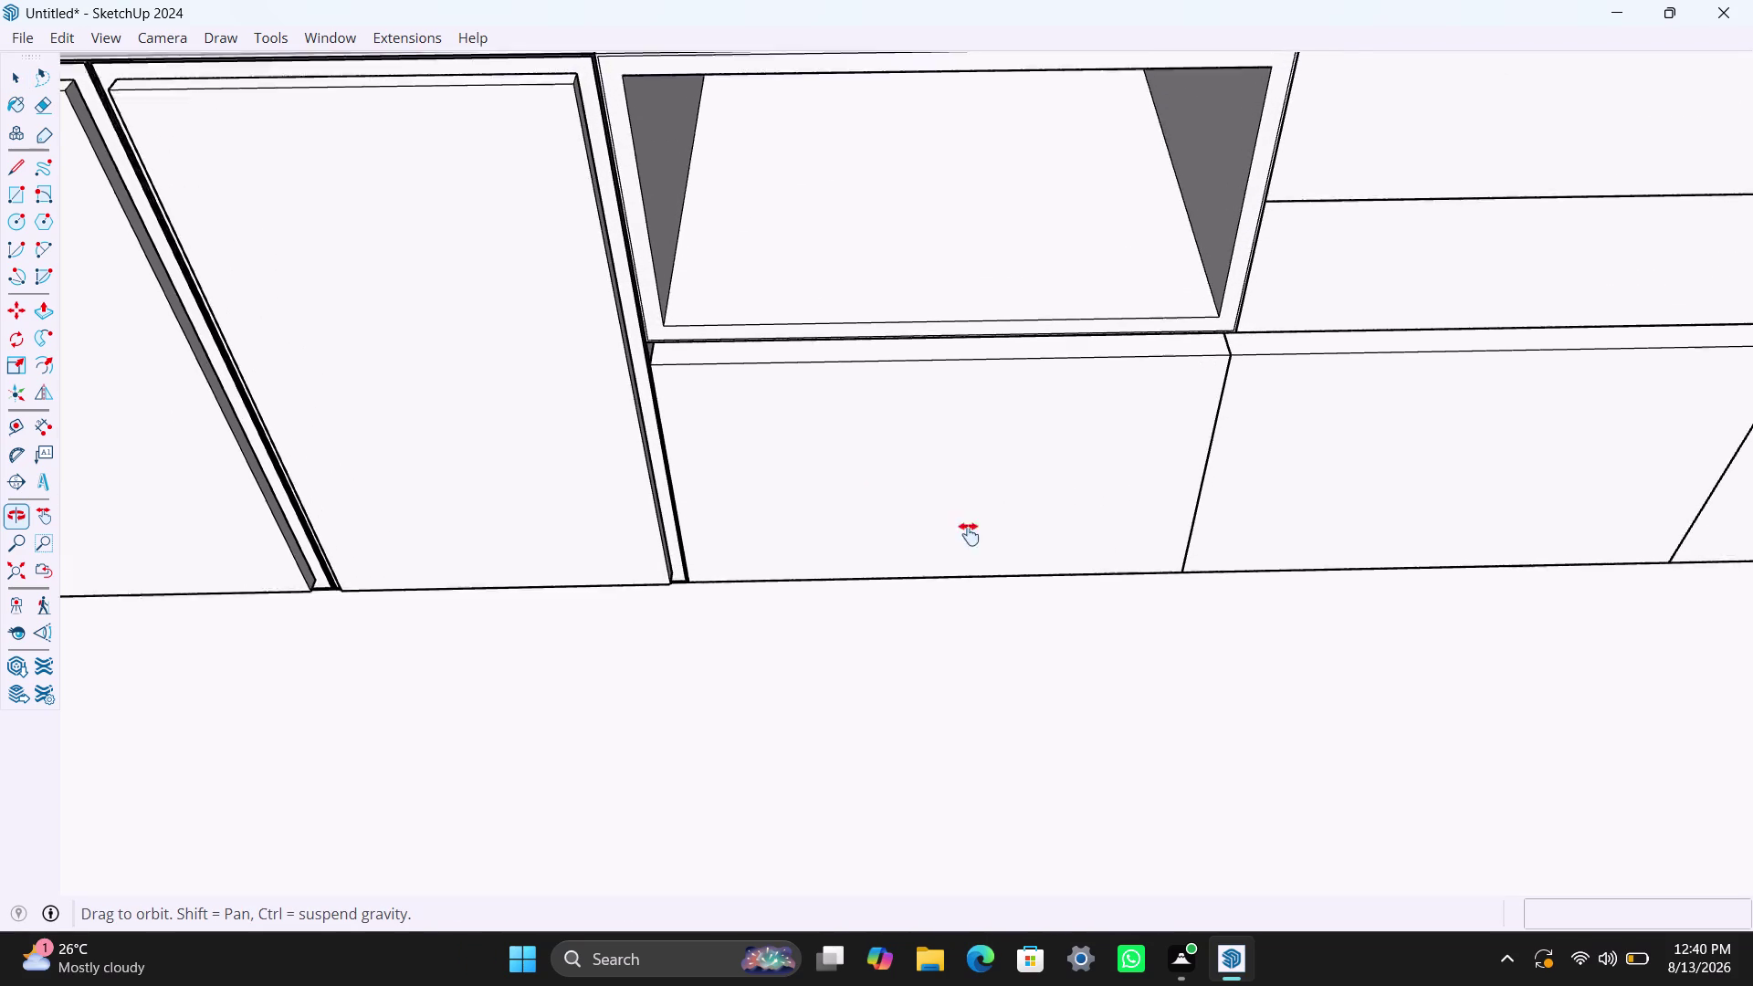
Open the upper-middle niche box and undo its earlier recess.
middle_drag(968, 507, 967, 509)
scroll(up, 3)
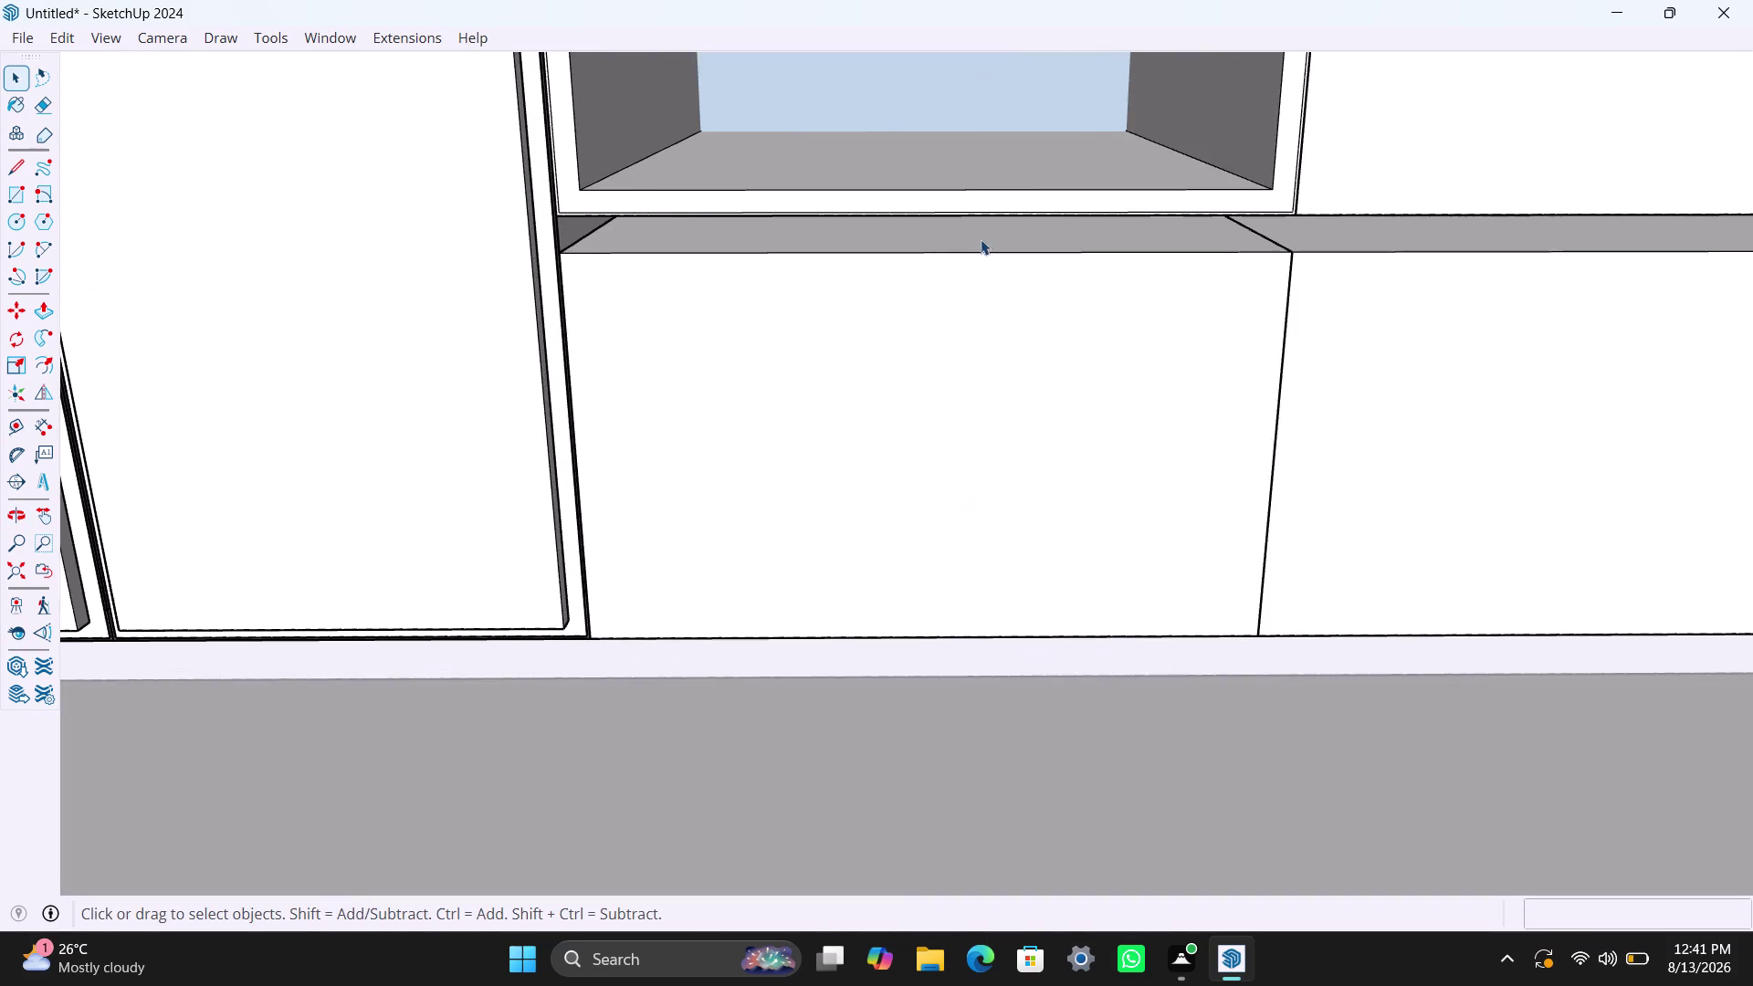
scroll(down, 3)
middle_drag(990, 290, 950, 409)
scroll(down, 3)
middle_drag(929, 359, 956, 342)
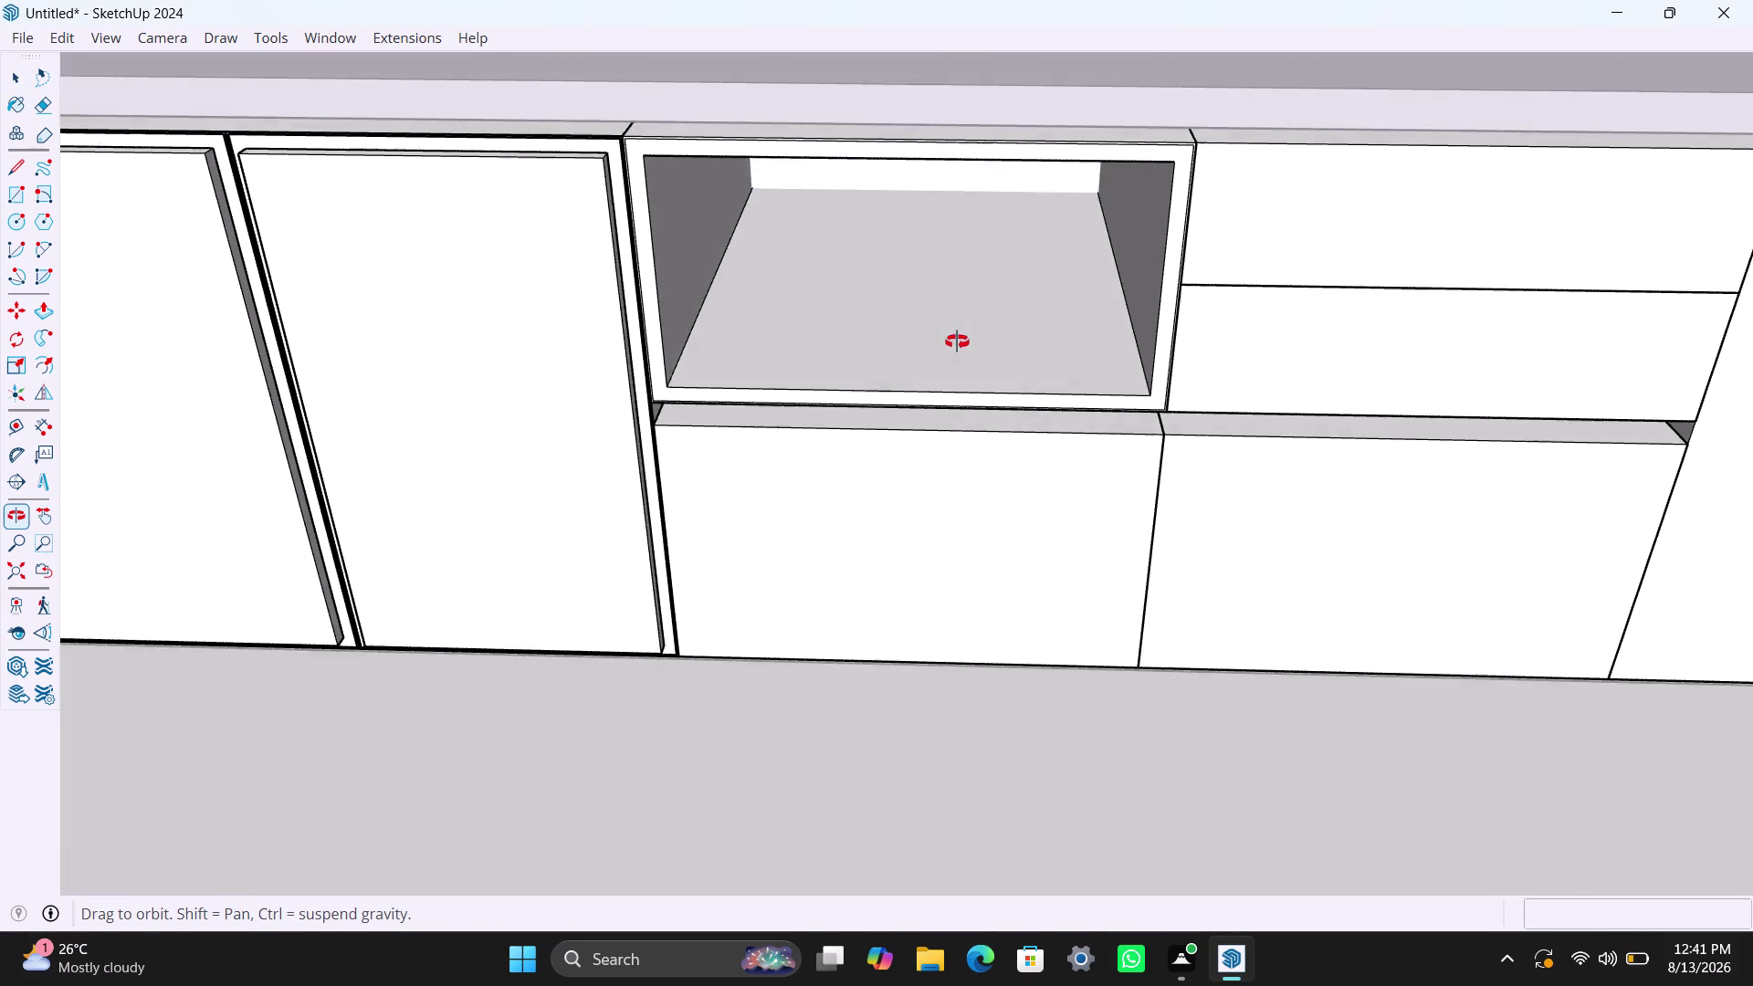
middle_drag(957, 342, 963, 292)
key(space)
click(940, 148)
click(923, 147)
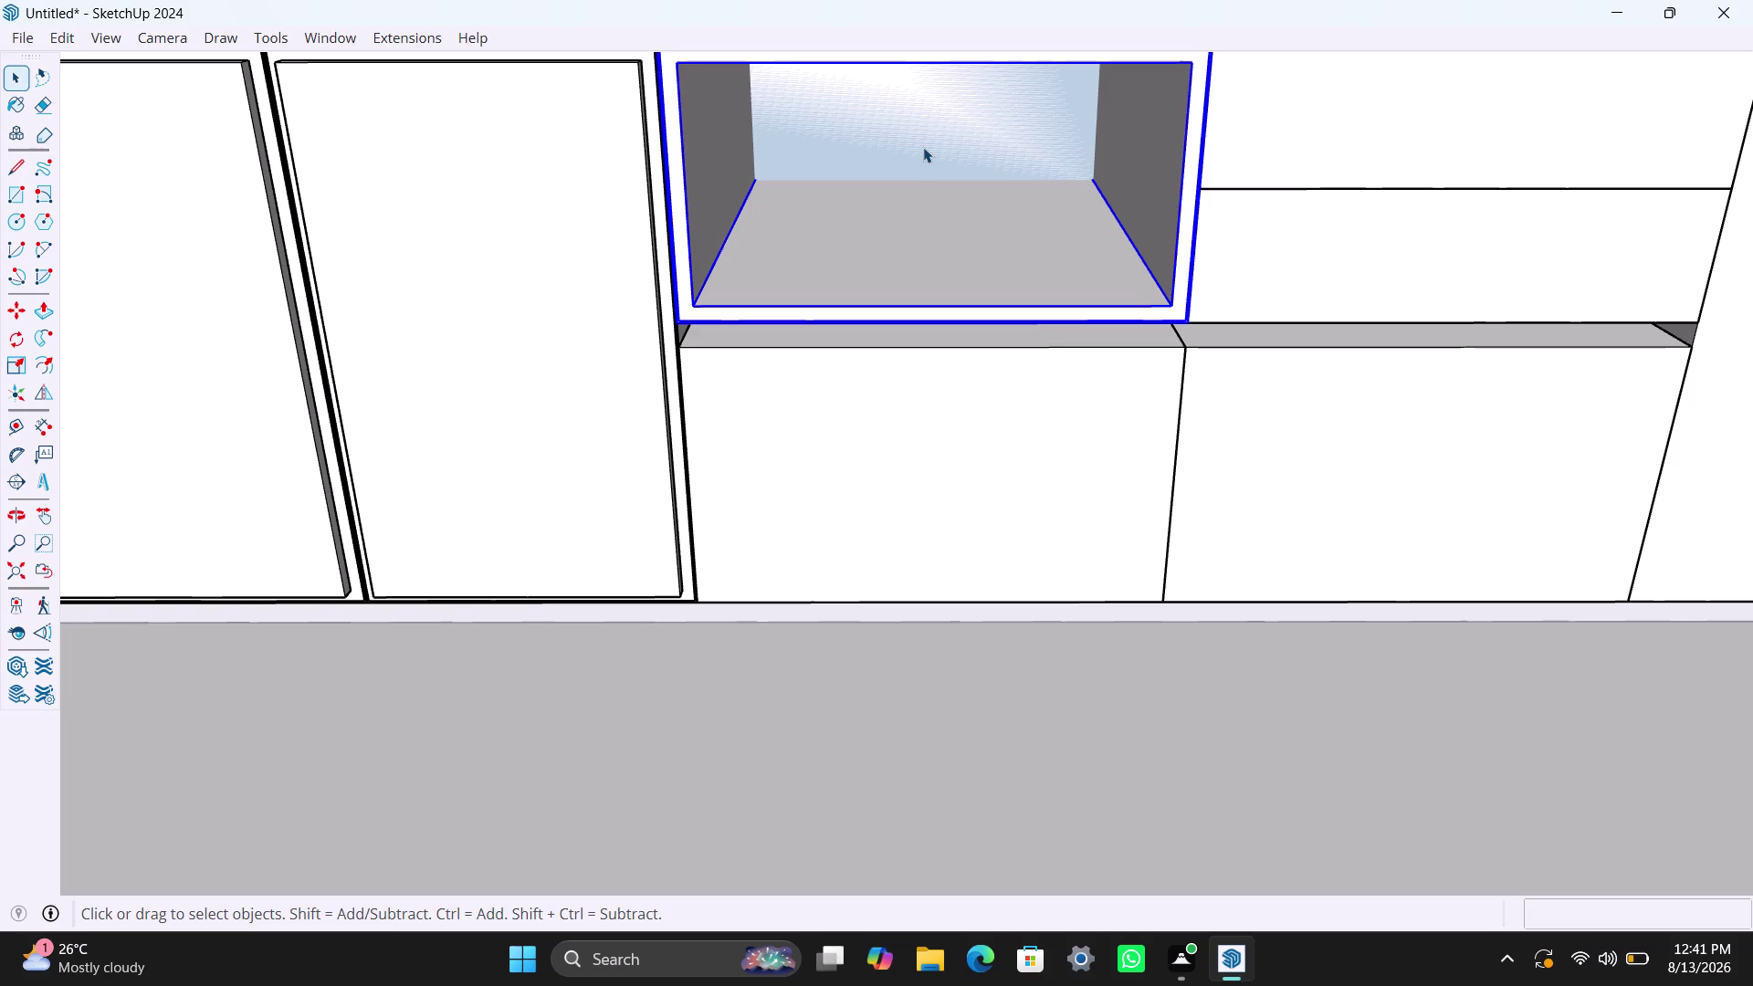
triple_click(912, 135)
click(912, 135)
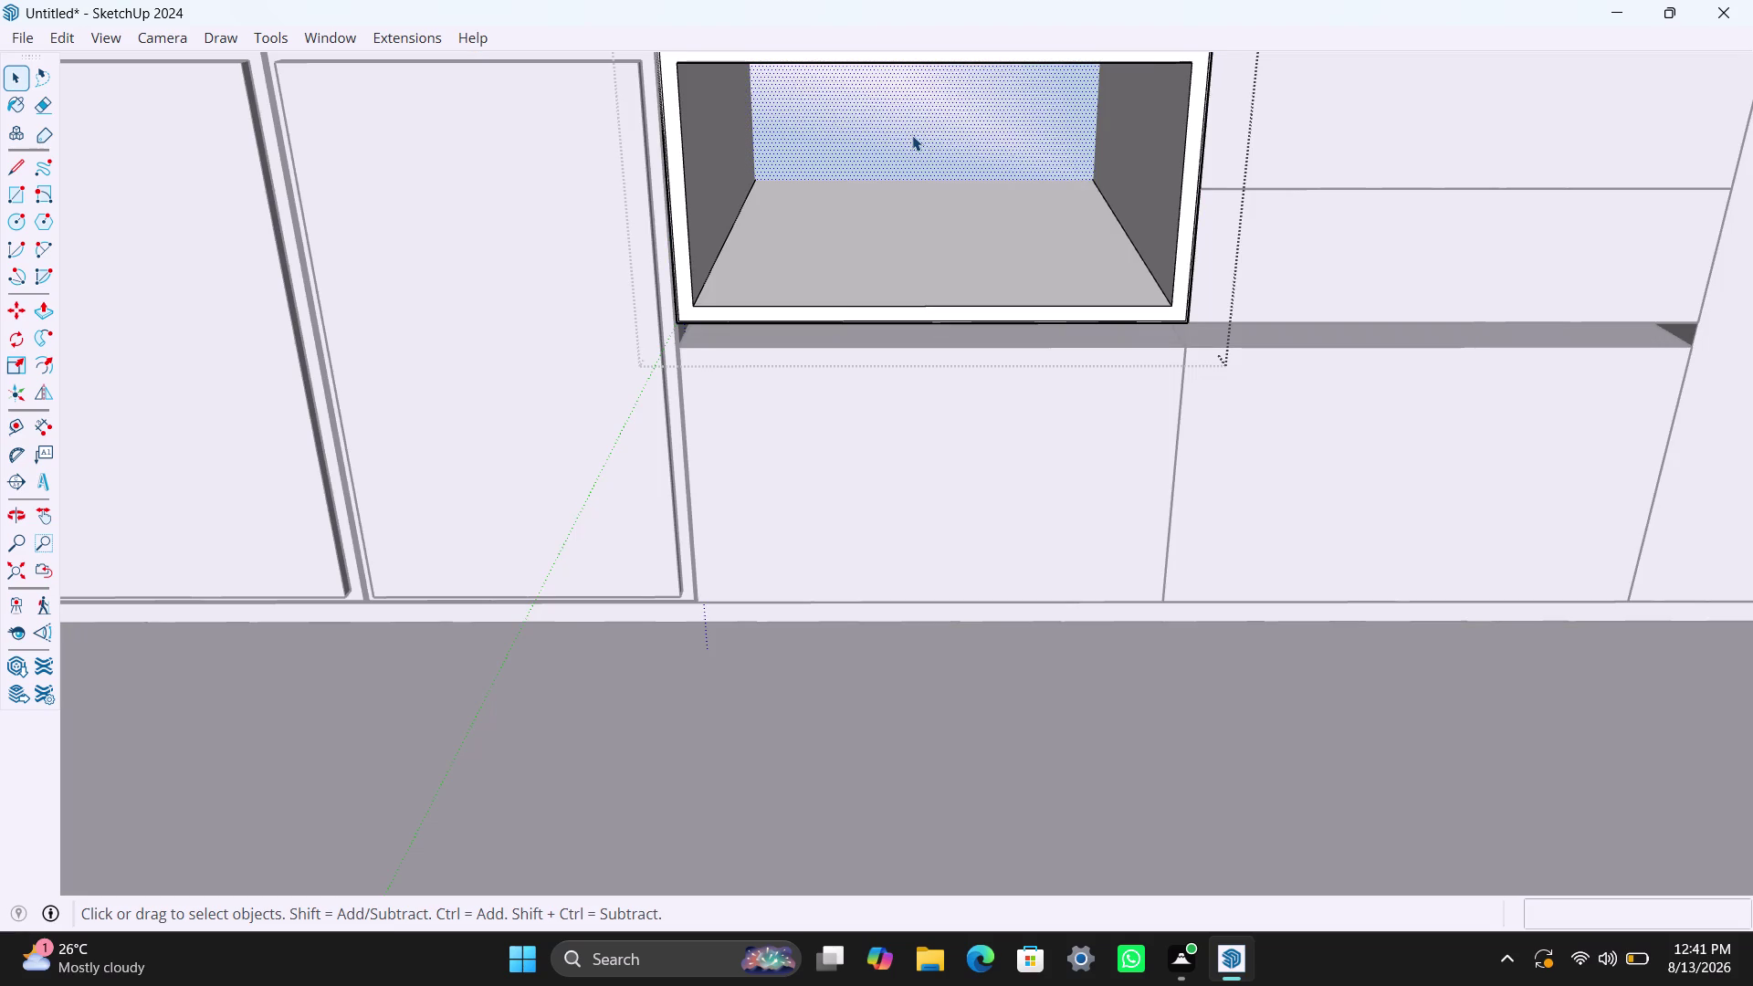
key(ctrl+z)
key(ctrl+z)
key(ctrl+z)
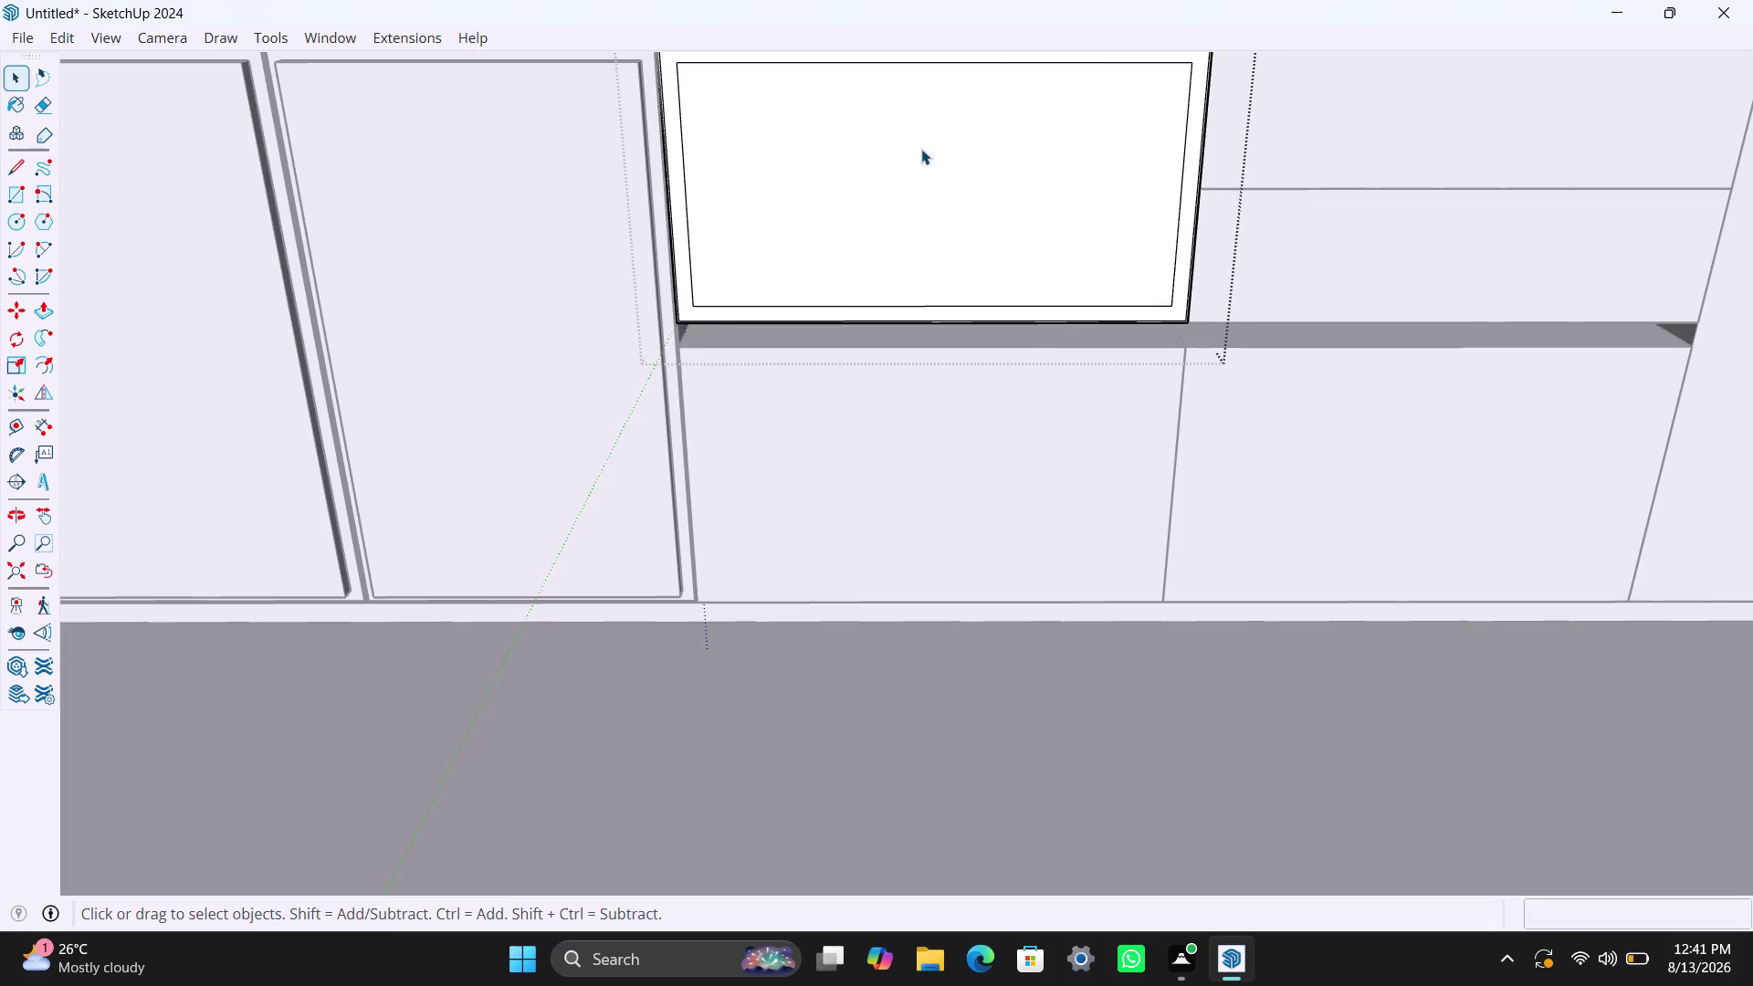
Push the niche's inner front face back 930 mm and inspect the niche floor.
click(921, 175)
key(p)
click(915, 203)
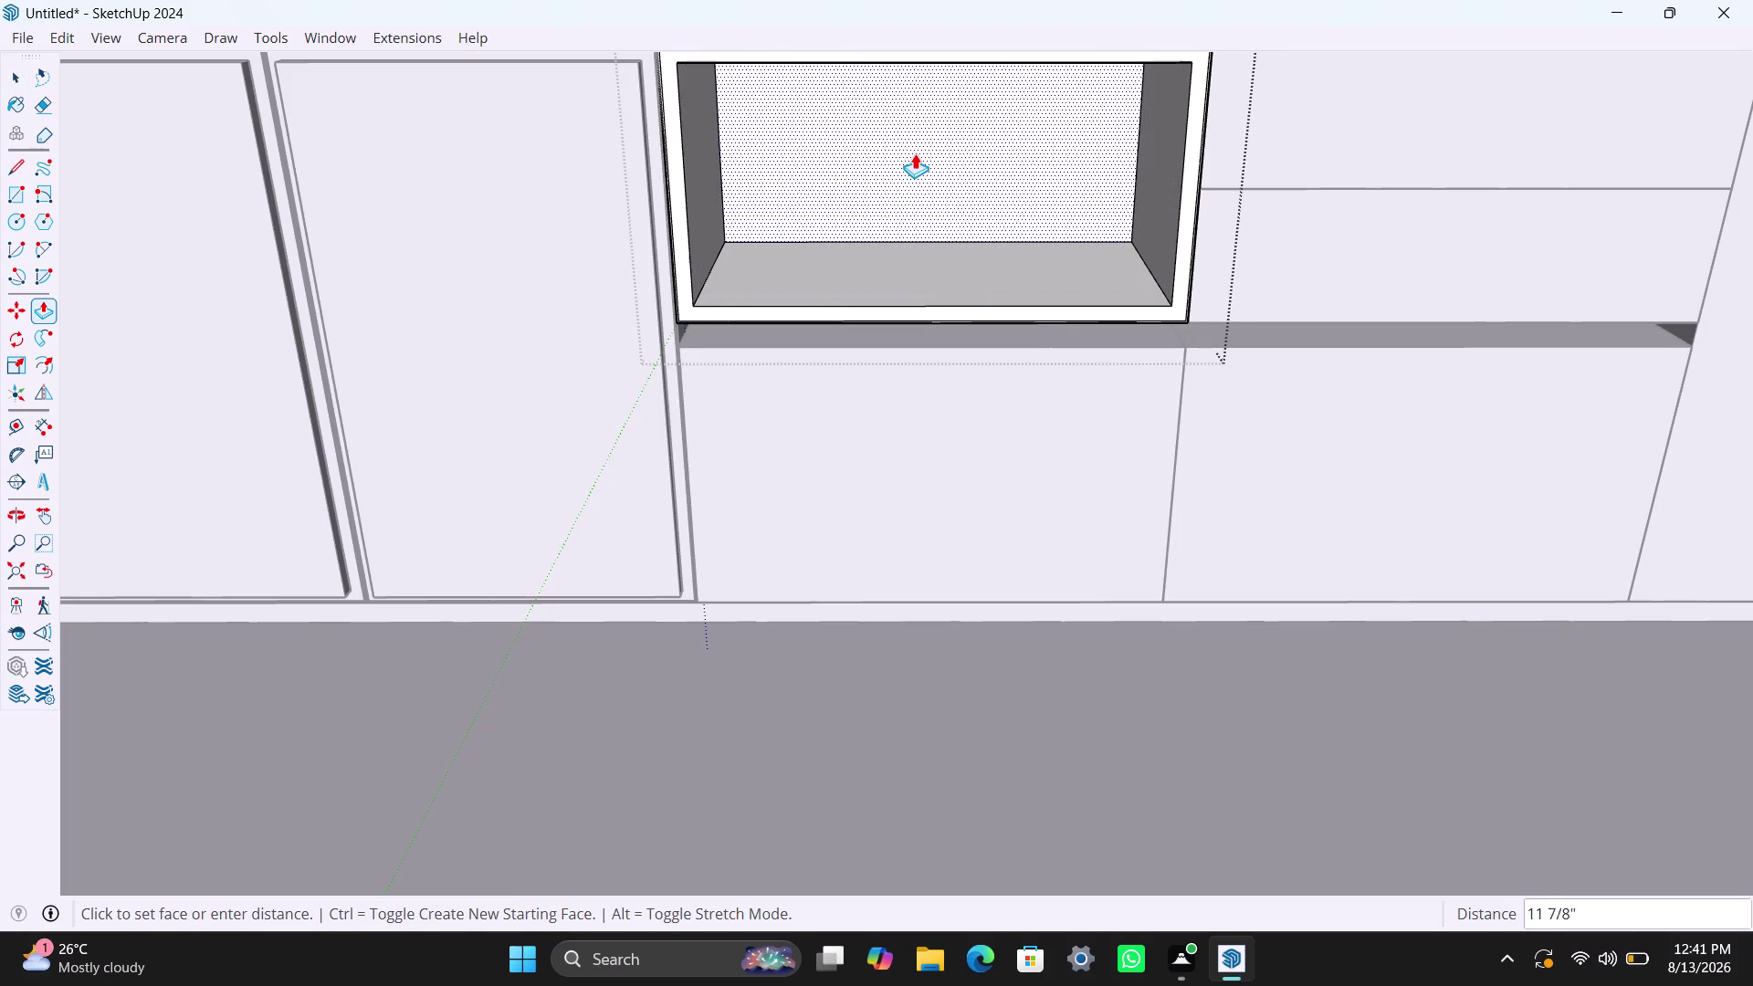
text(9)
text(30mm)
key(Return)
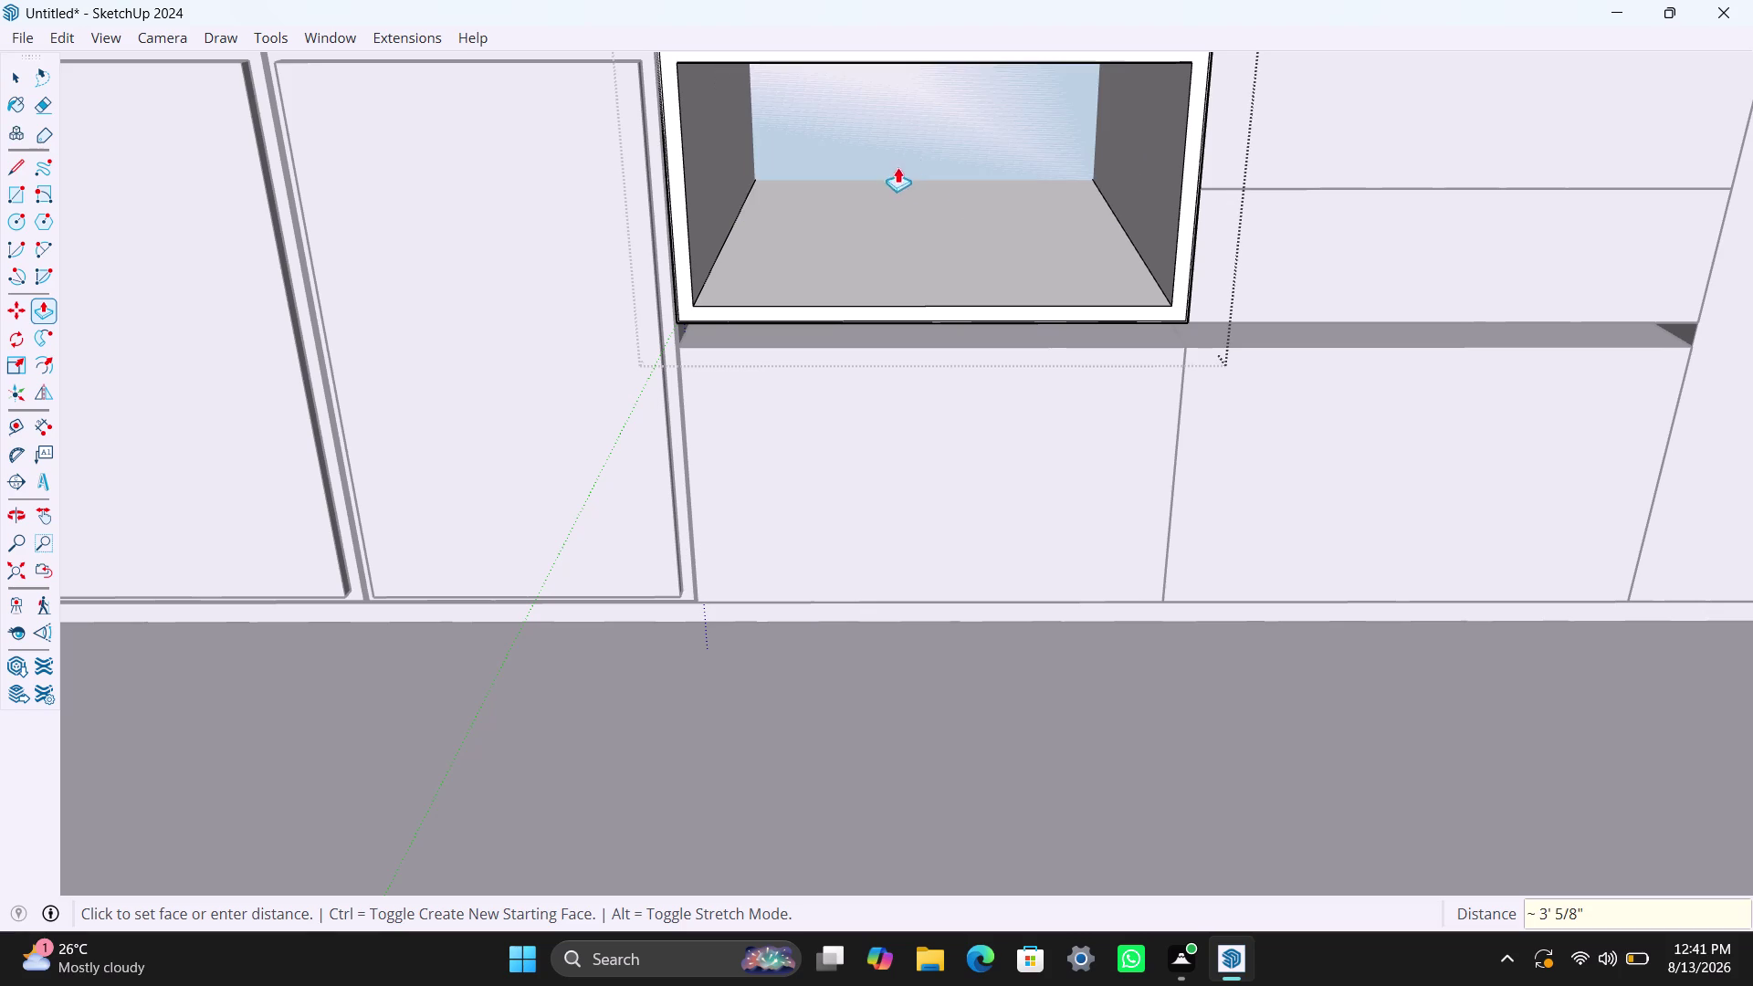
middle_drag(960, 215, 925, 103)
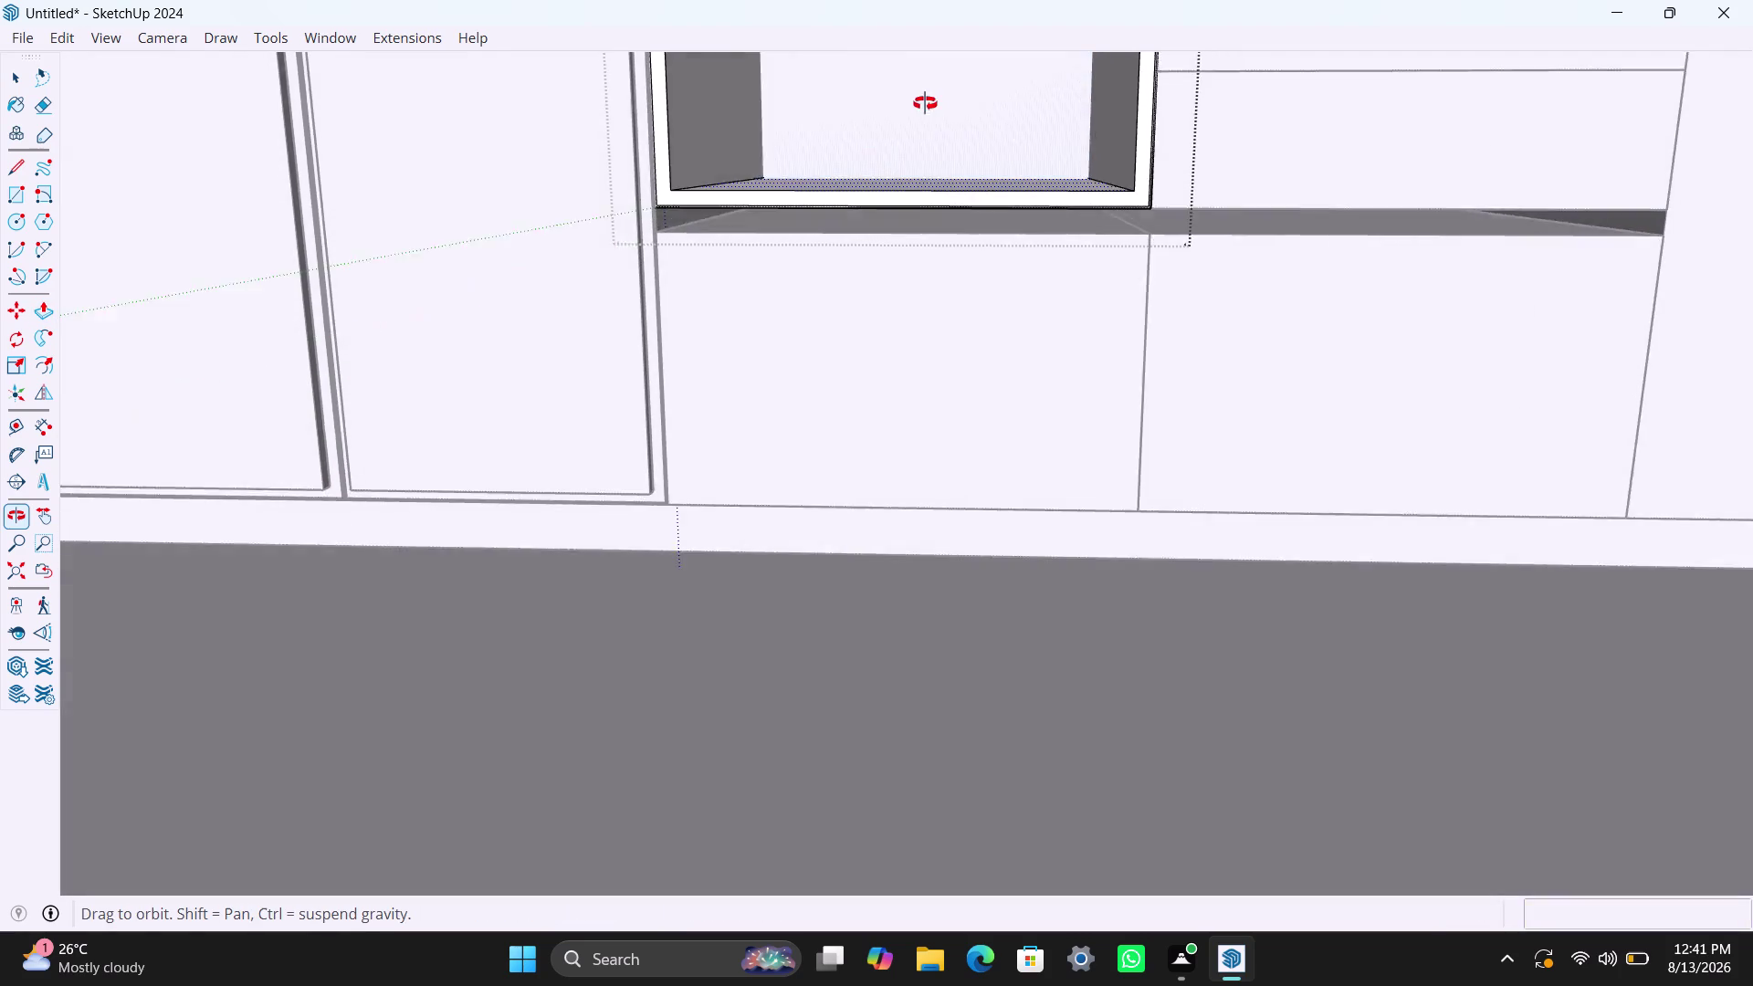
middle_drag(925, 103, 943, 83)
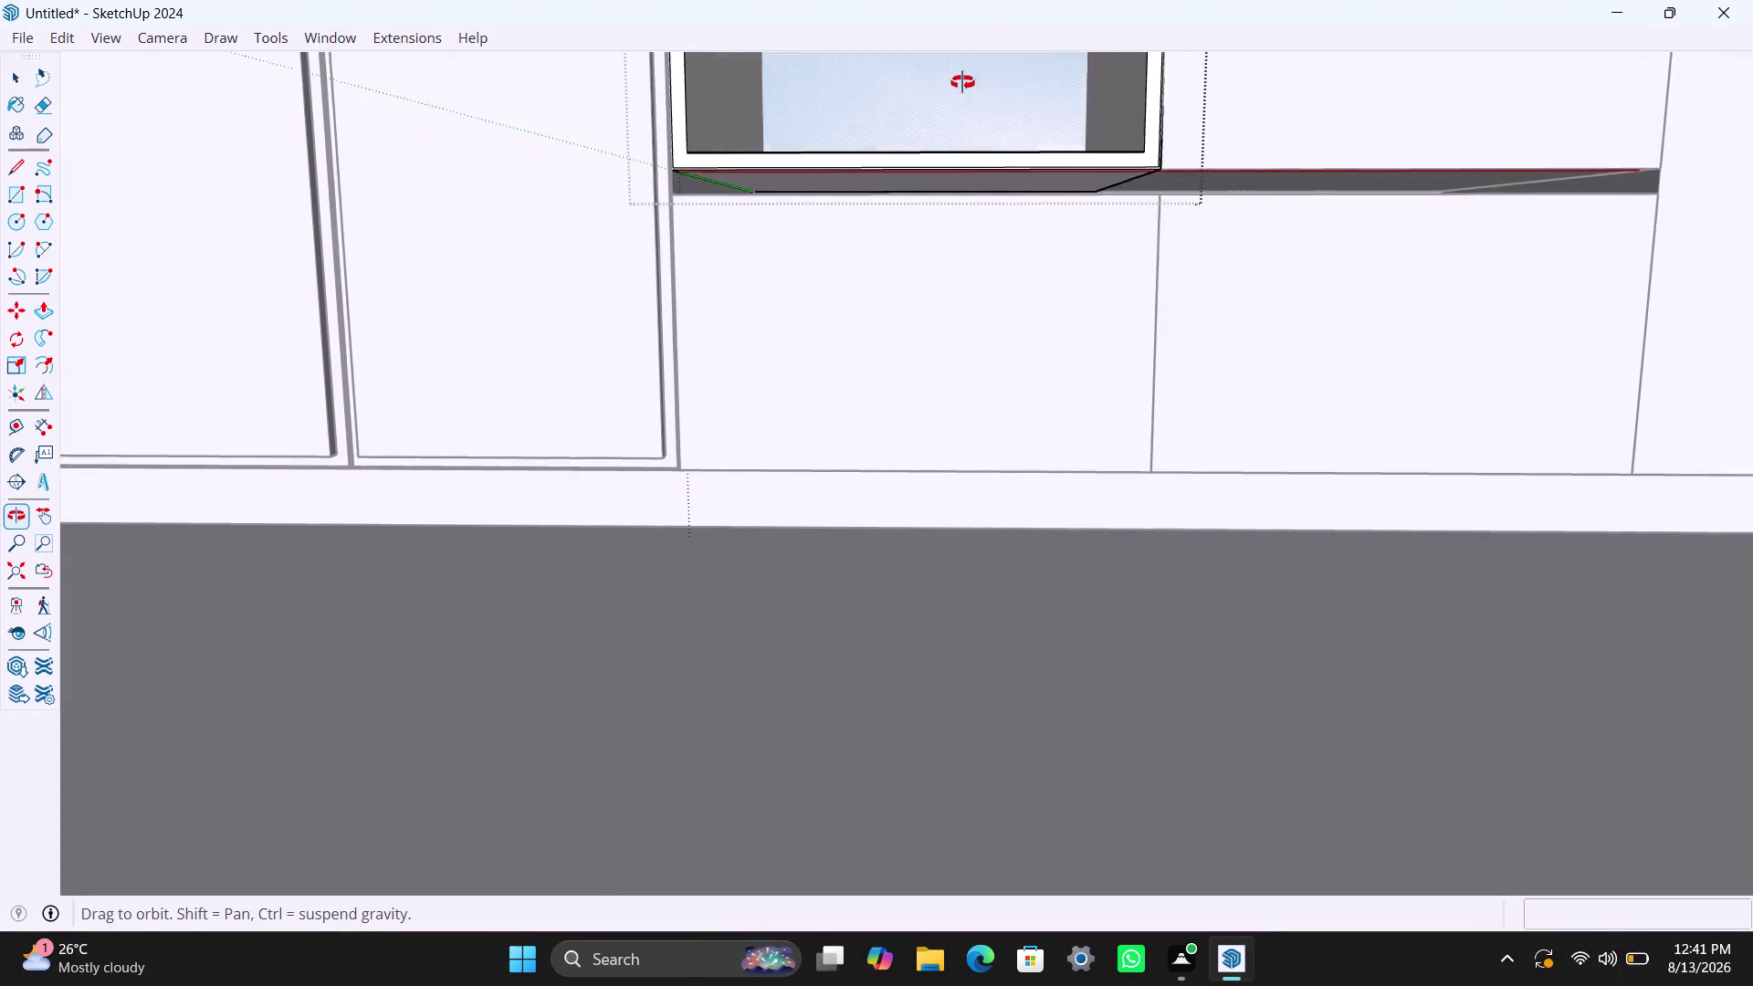
middle_drag(943, 82, 969, 138)
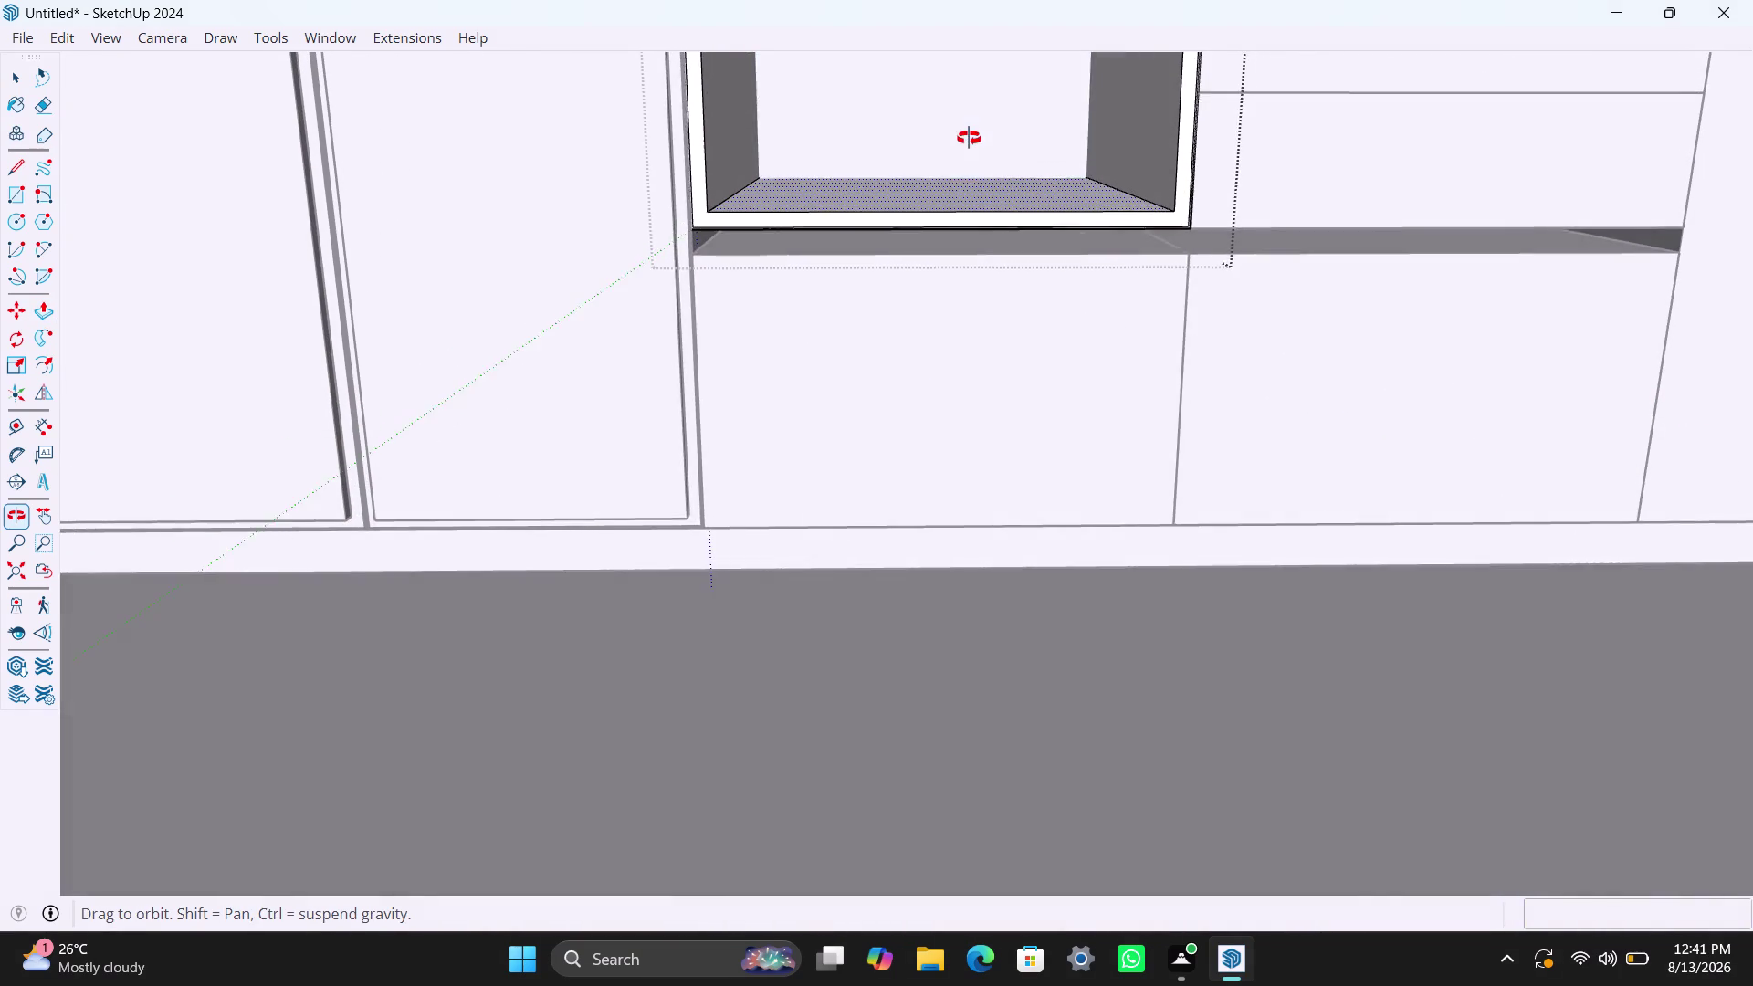
middle_drag(969, 138, 934, 101)
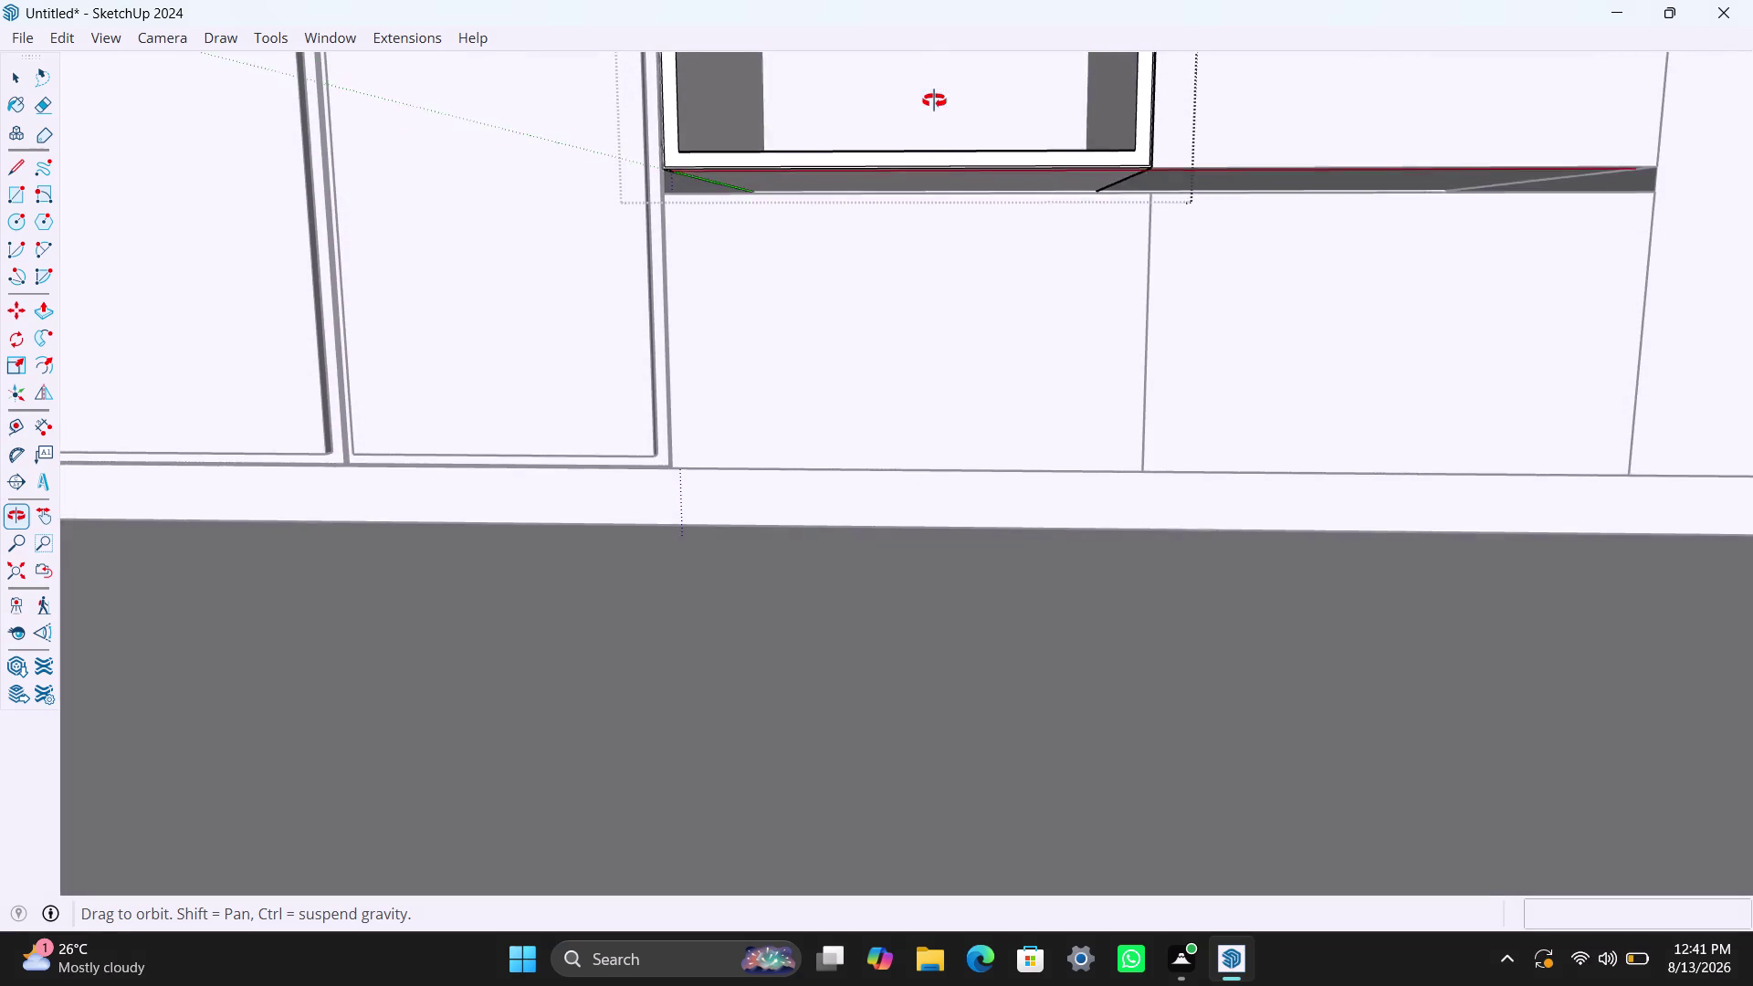
middle_drag(934, 100, 957, 164)
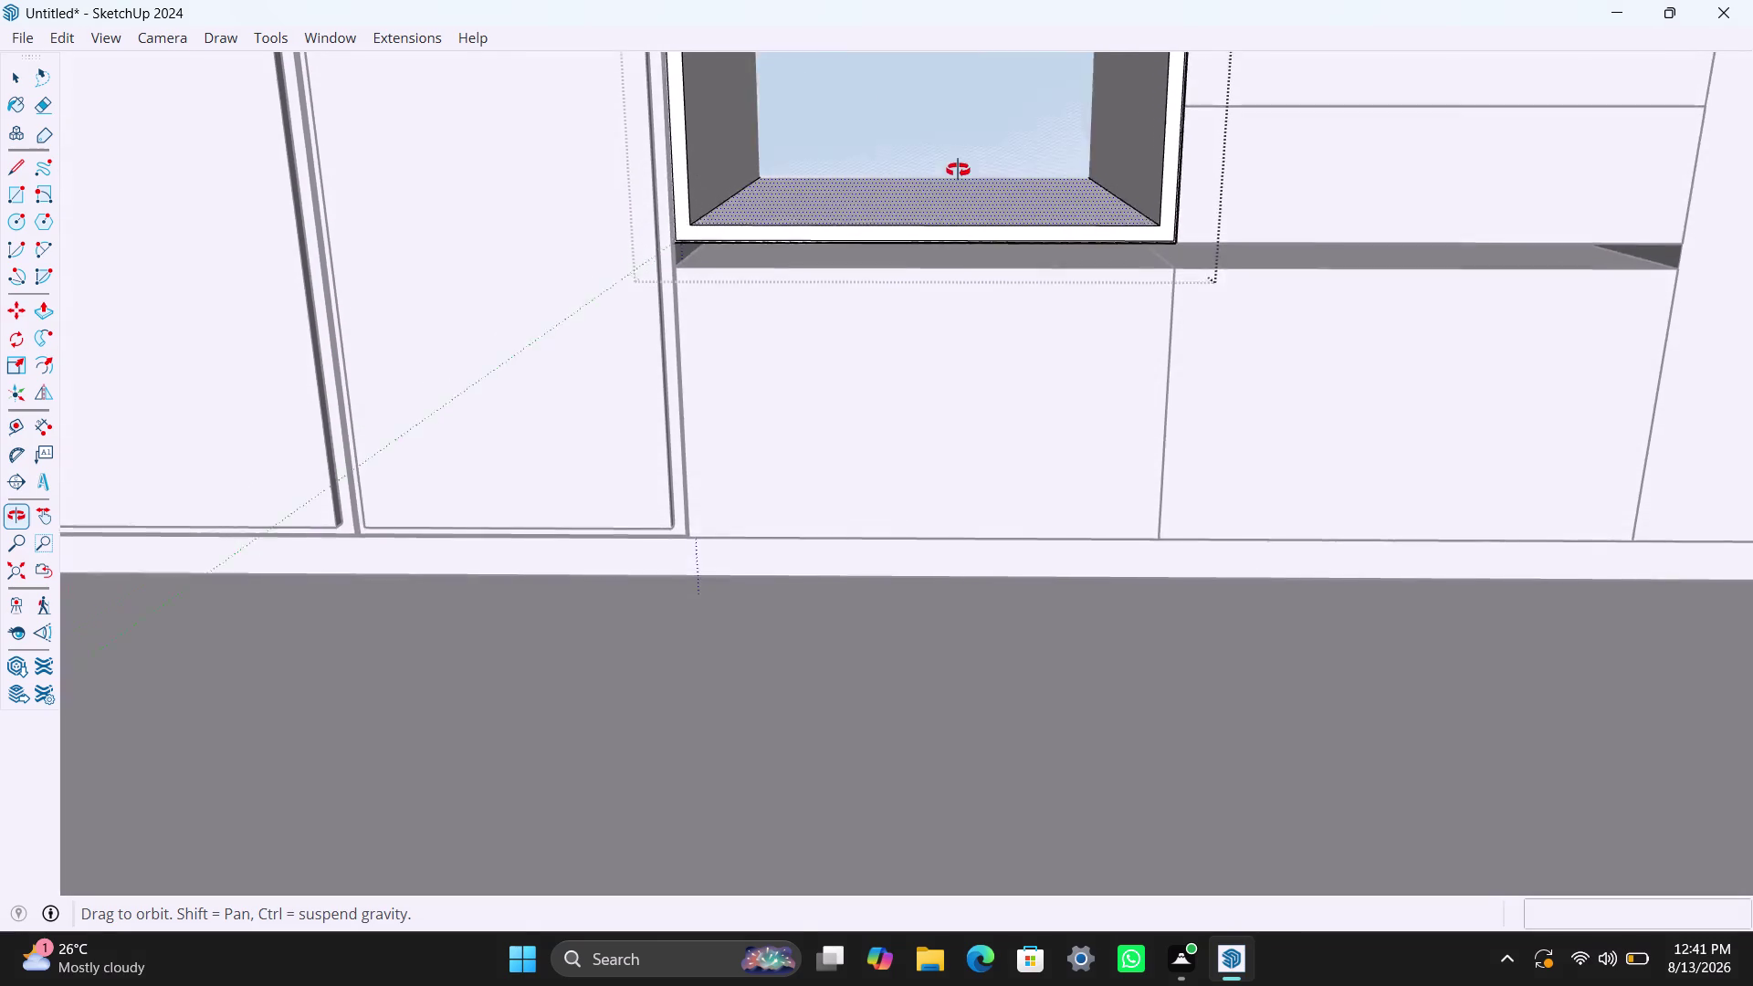
middle_drag(957, 164, 958, 176)
scroll(down, 3)
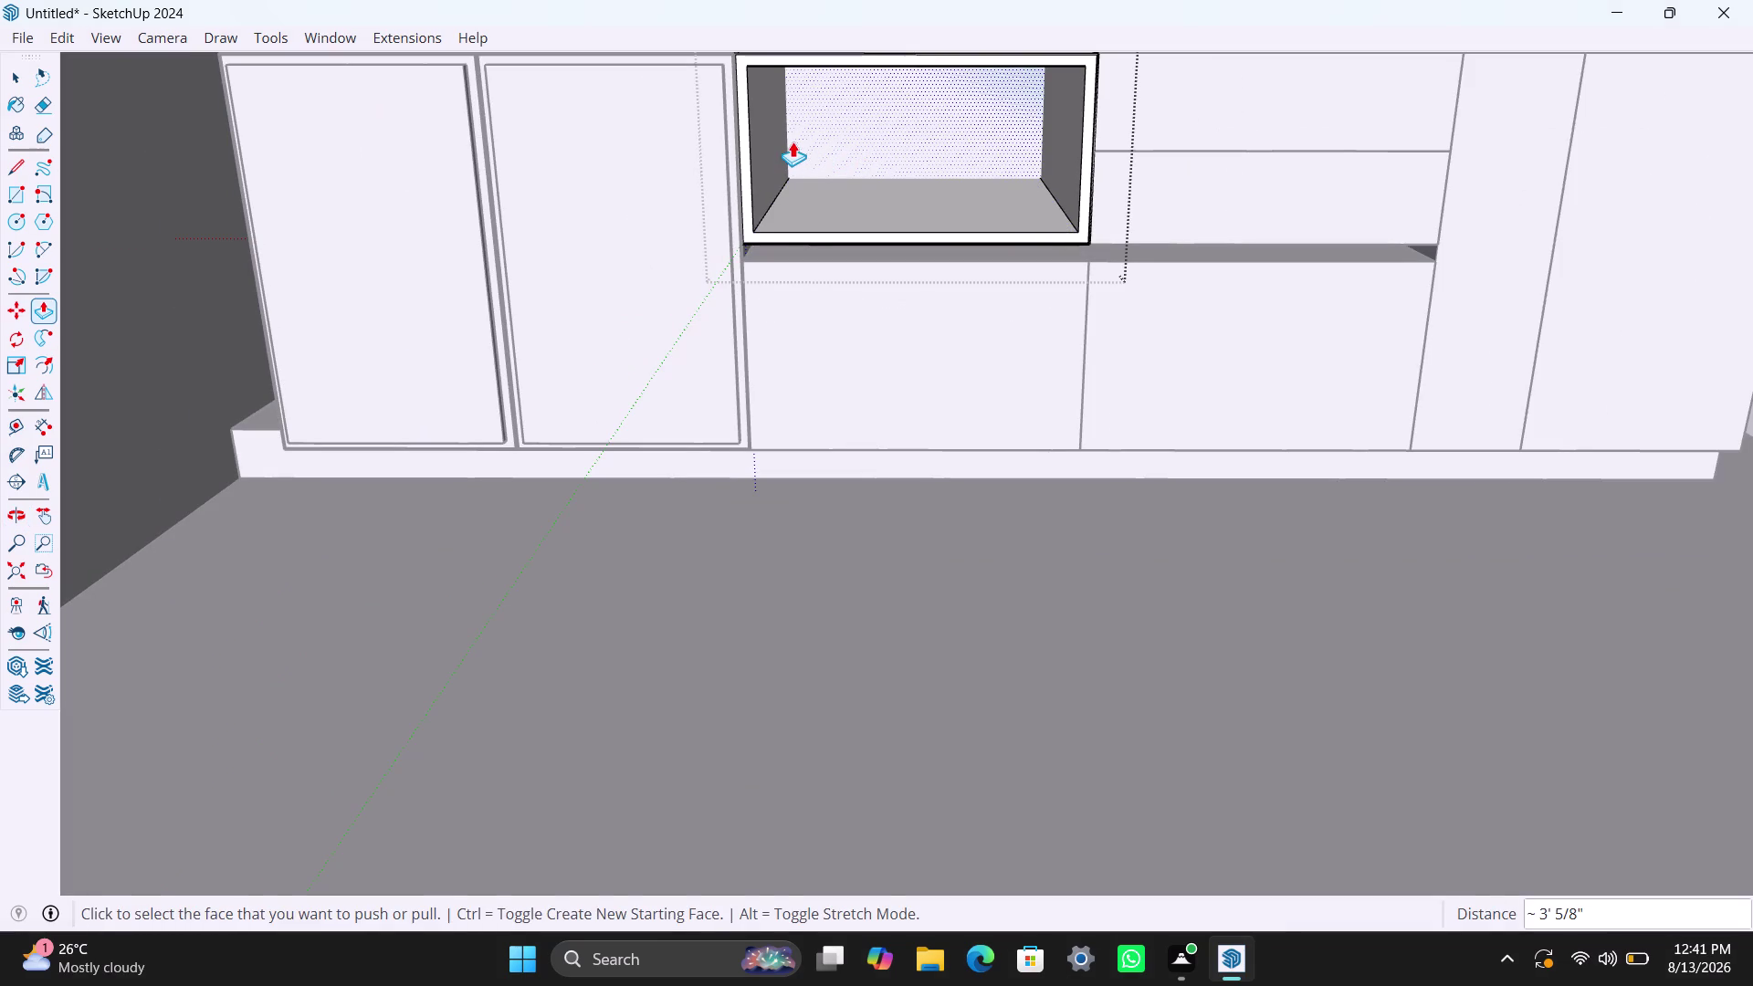
Undo that recess and push the inner front face back 900 mm instead.
key(ctrl+z)
click(821, 132)
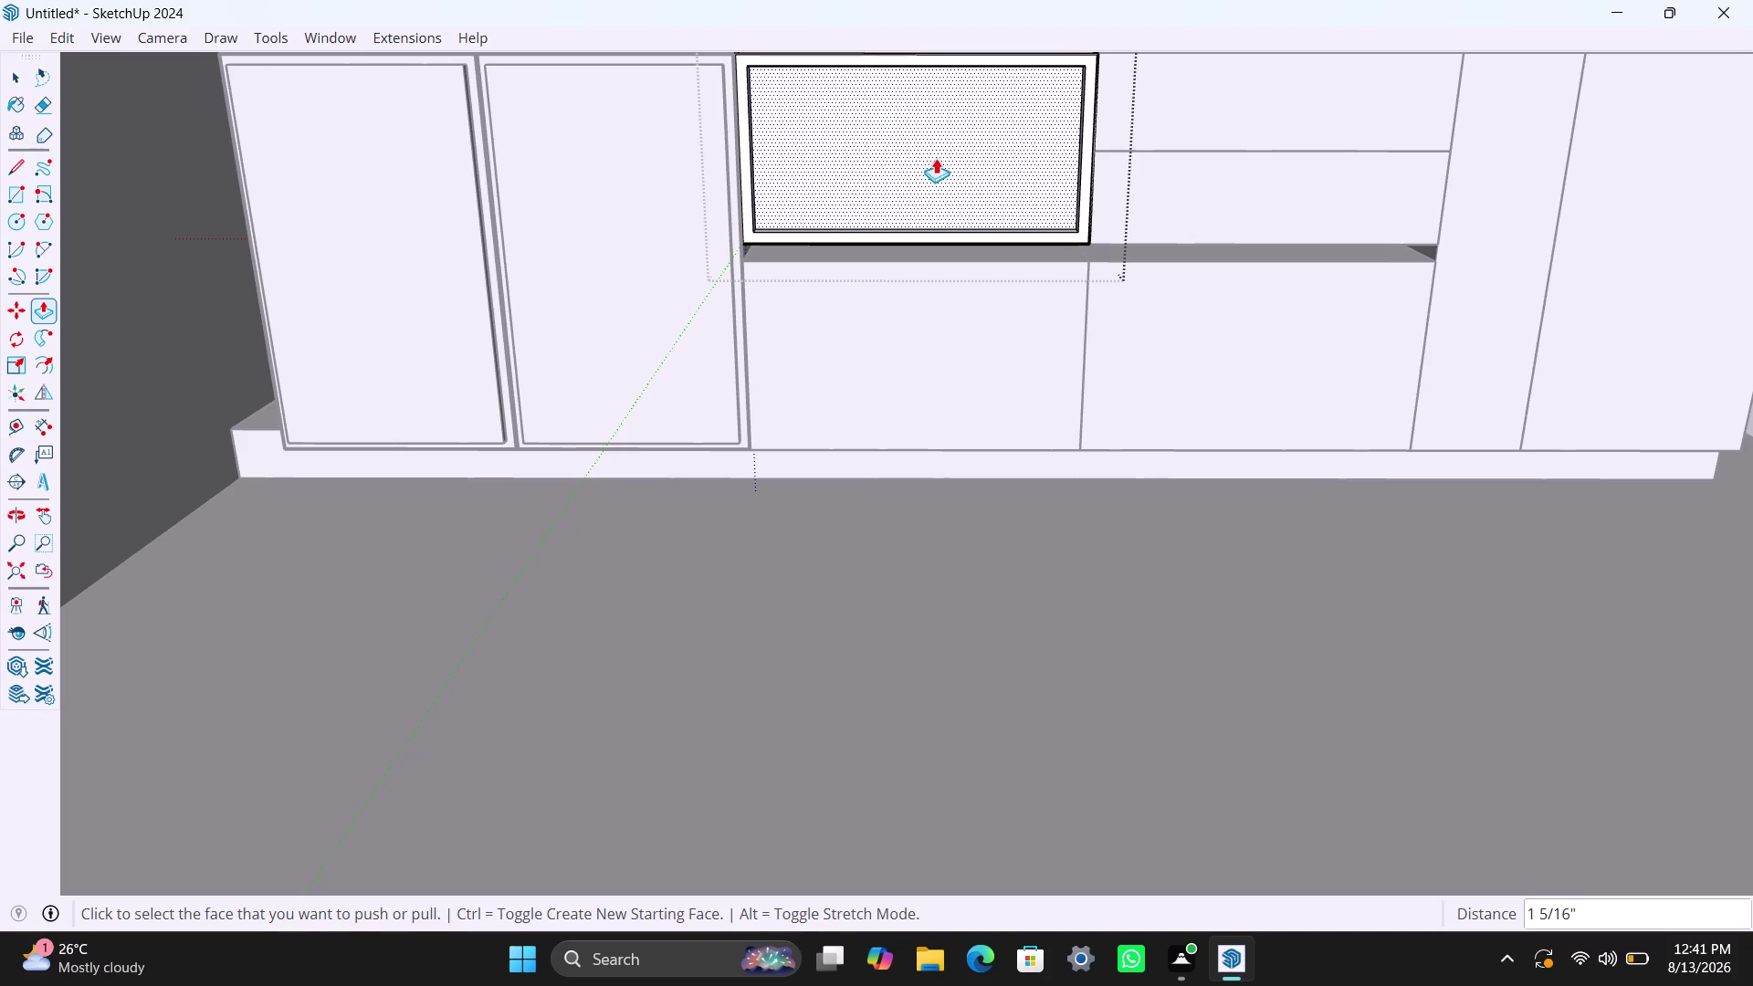
click(935, 162)
text(90)
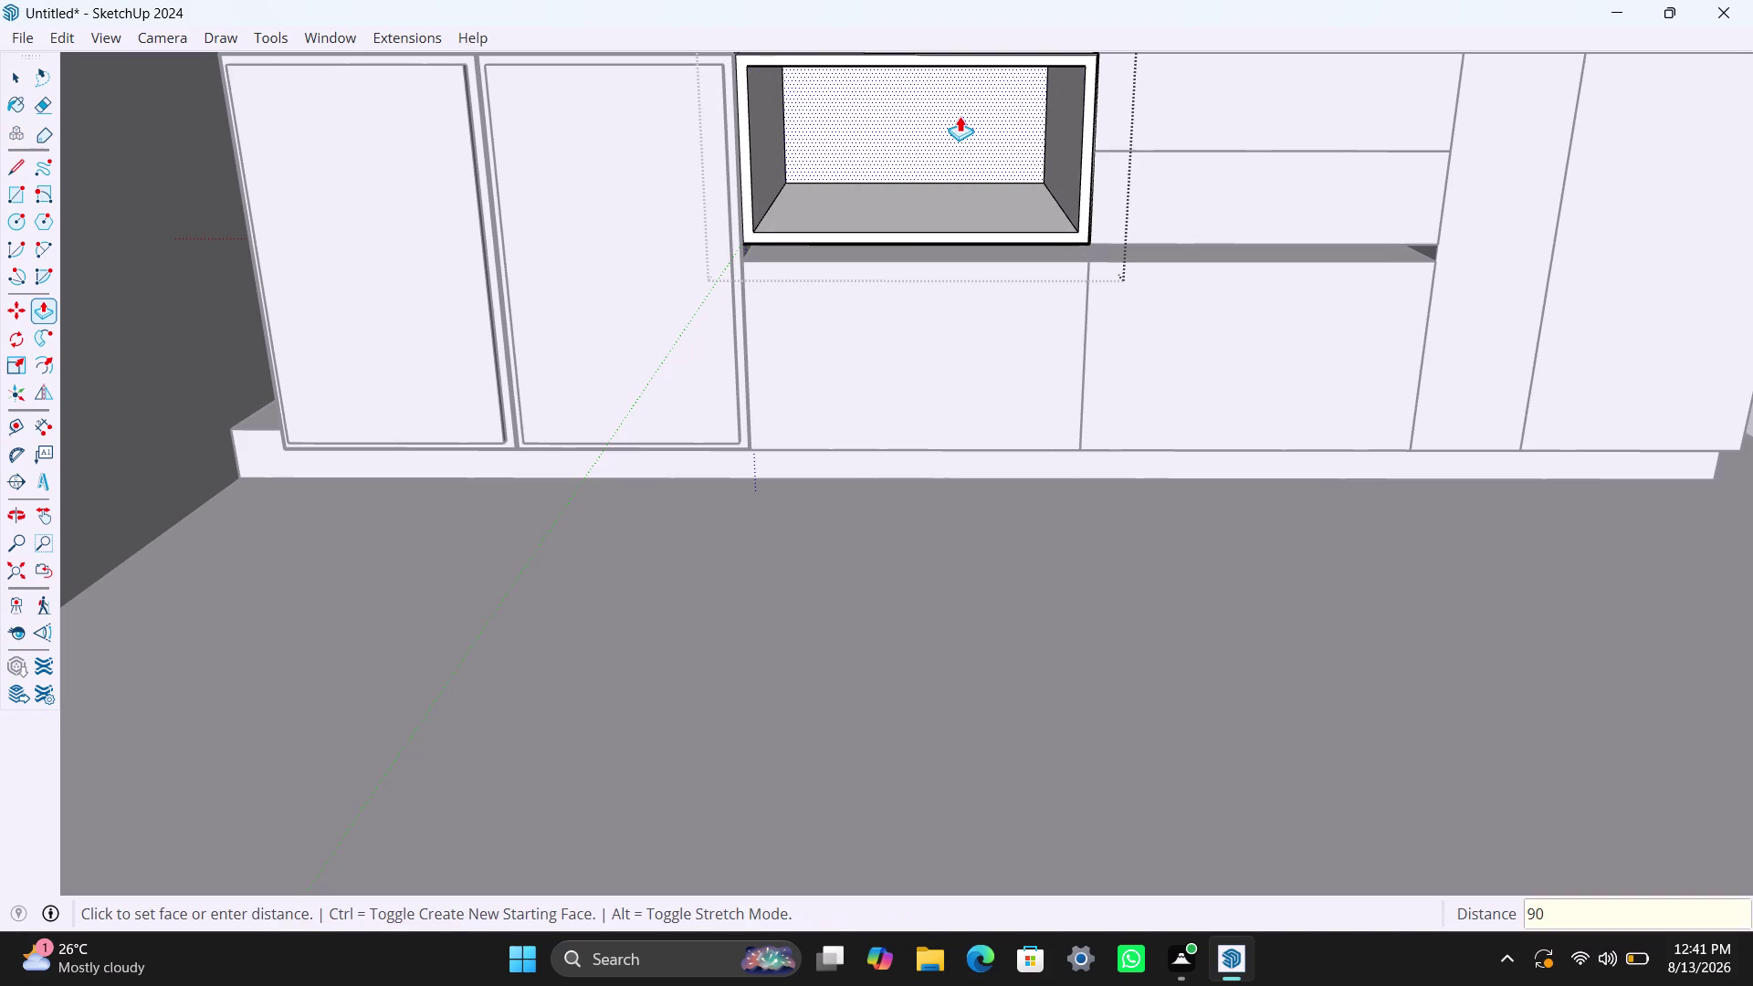
text(0mm)
key(Return)
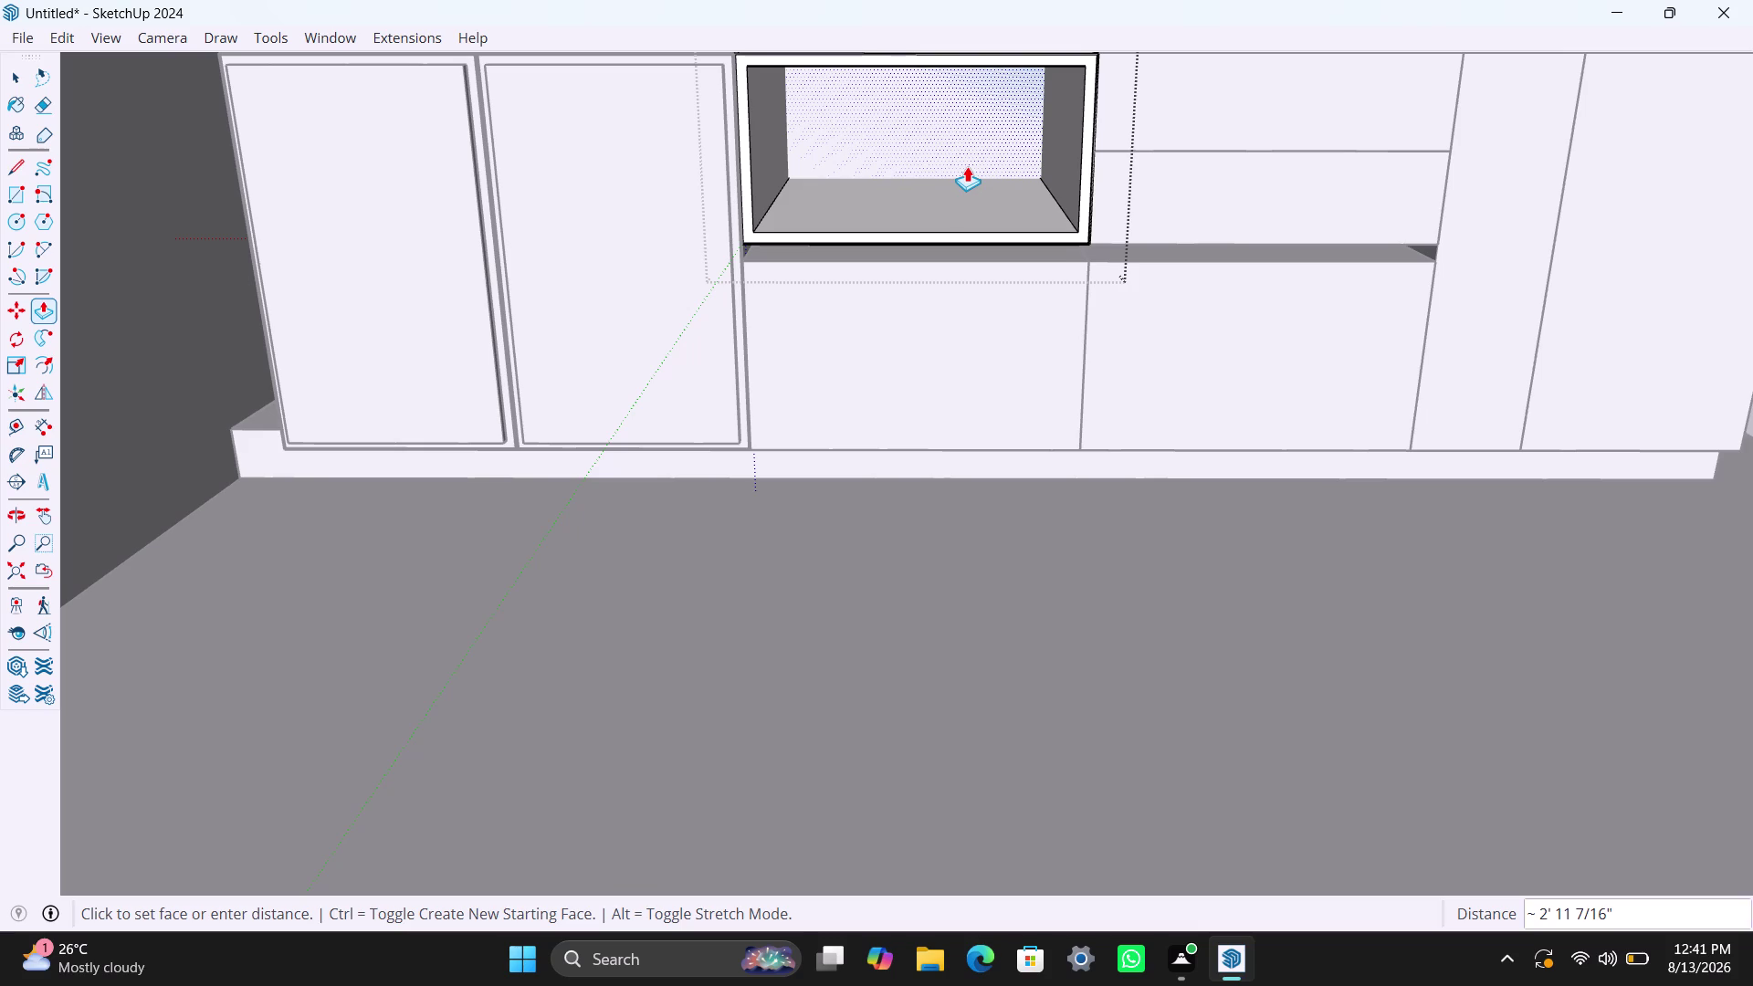
key(space)
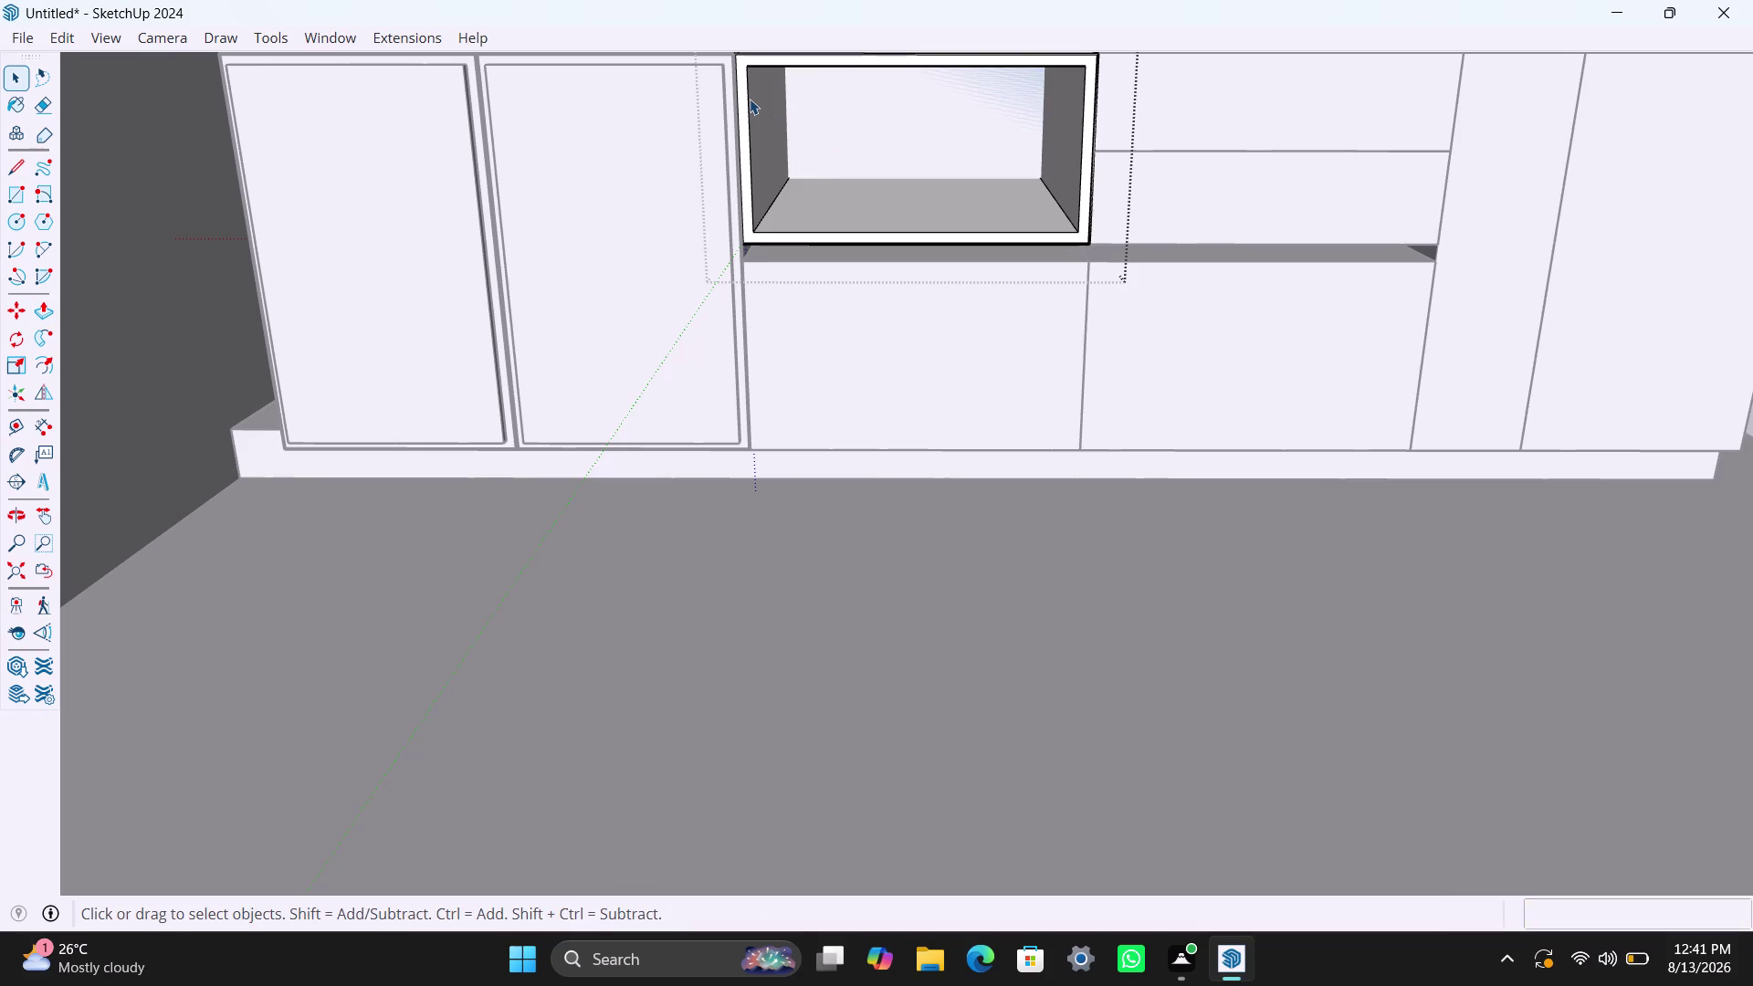
Draw a rectangle across the upper-middle cabinet opening and select its new face.
key(r)
click(756, 67)
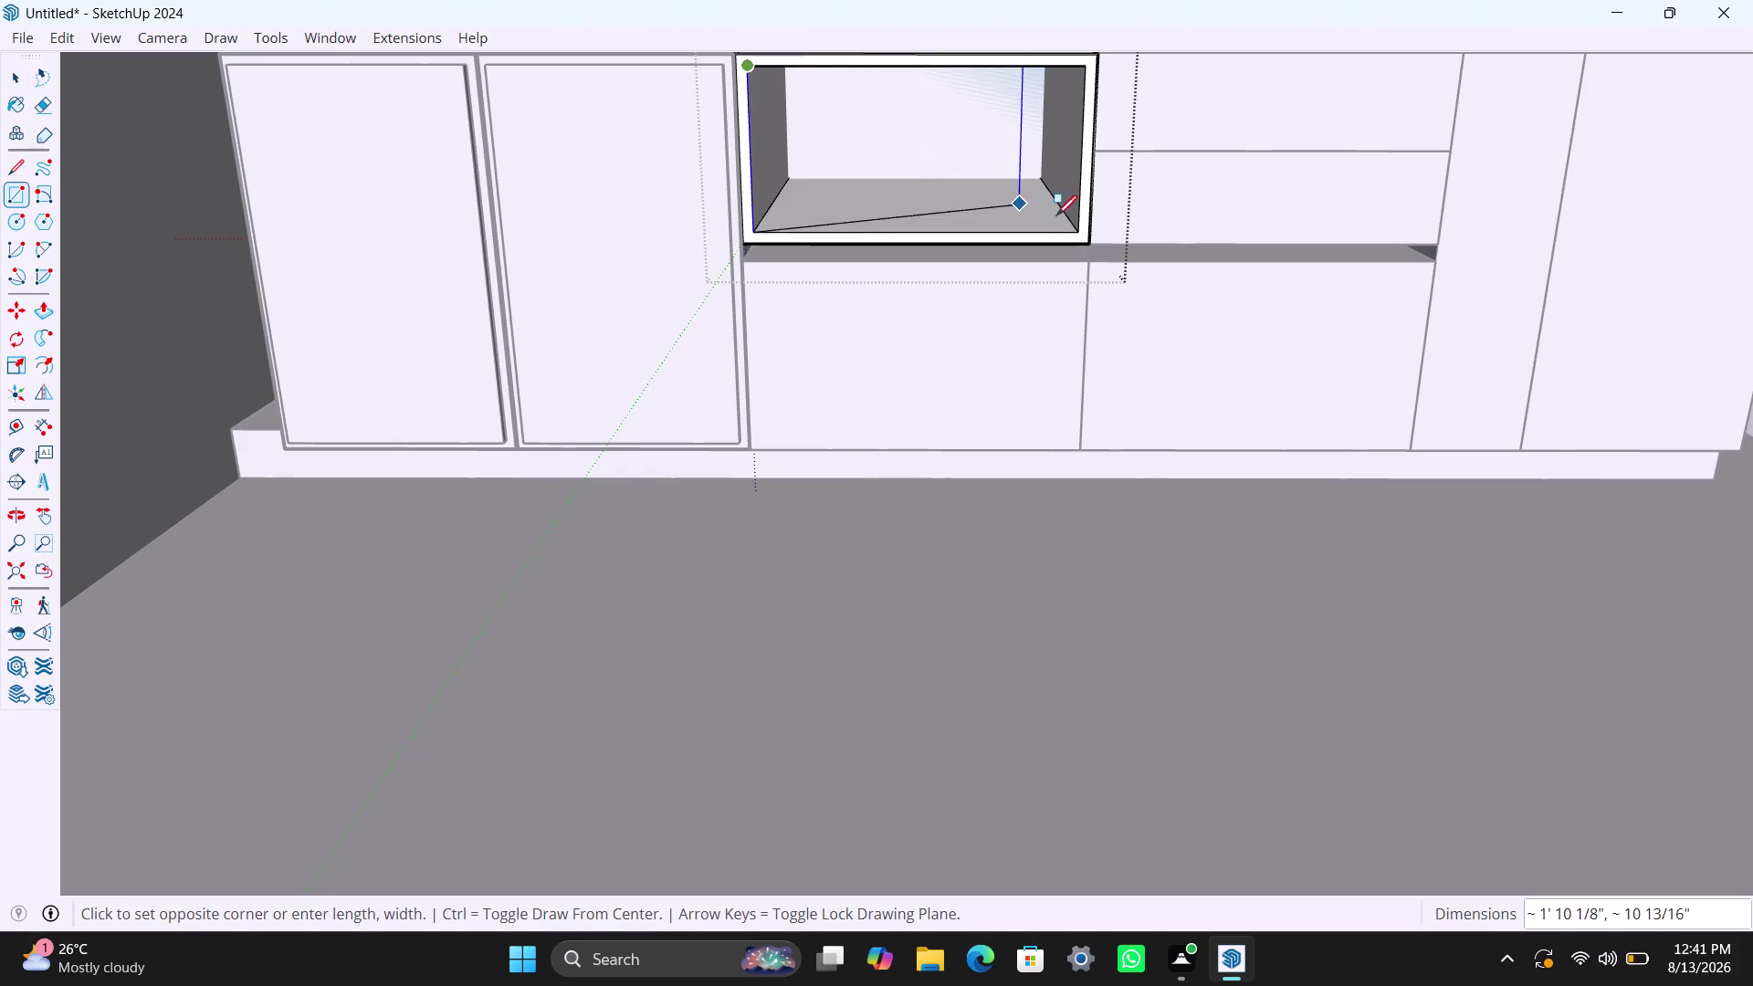
click(1081, 233)
key(space)
triple_click(963, 184)
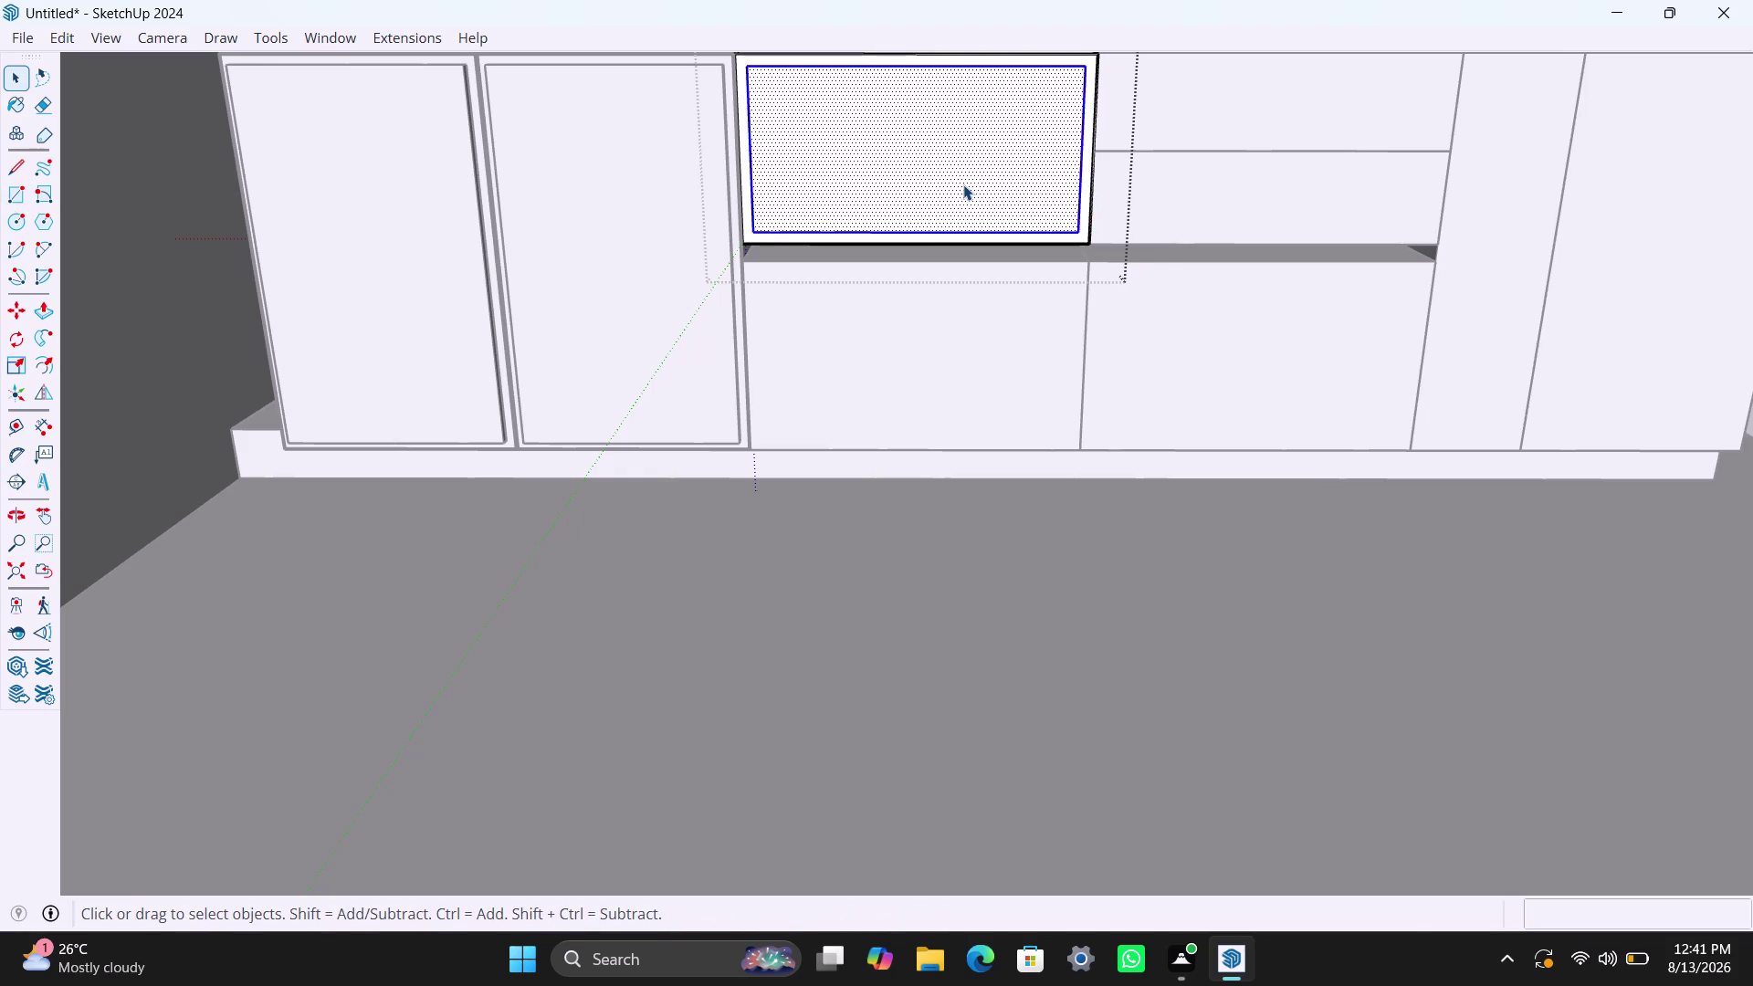
right_click(963, 185)
triple_click(908, 176)
right_click(906, 176)
click(973, 391)
click(895, 218)
triple_click(894, 213)
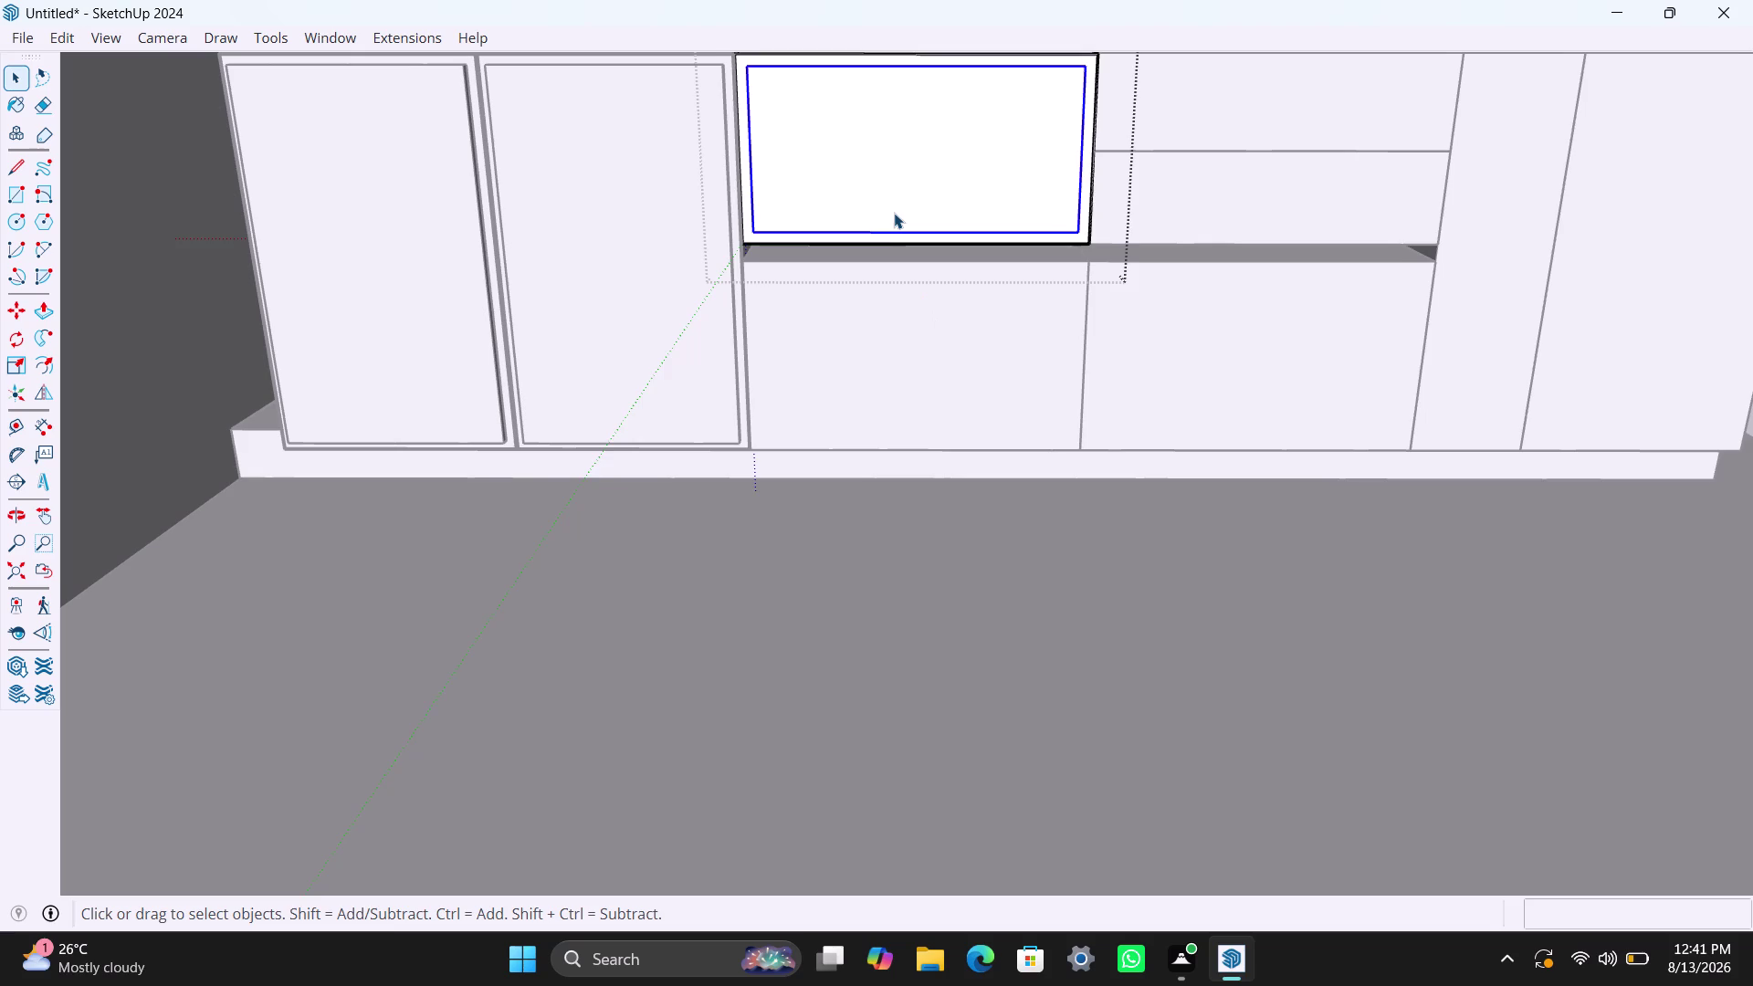
Pull the new face out 18 mm into a door panel, then open the lower-middle box.
key(p)
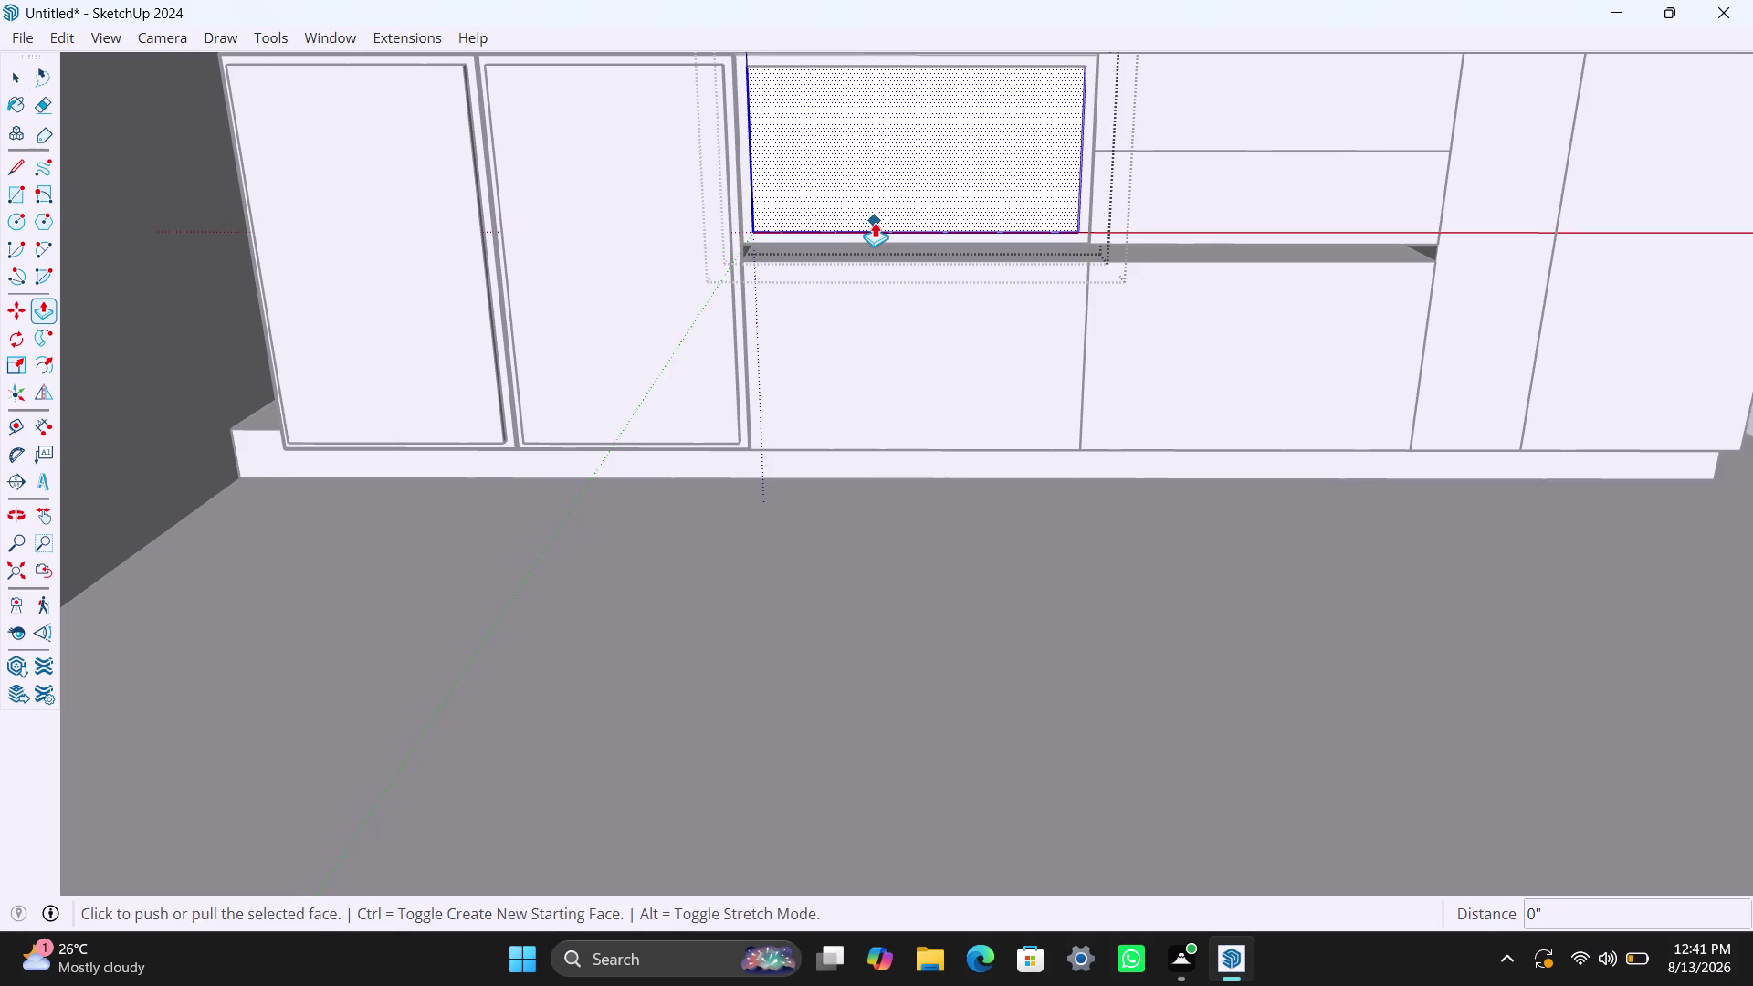
click(874, 221)
text(1)
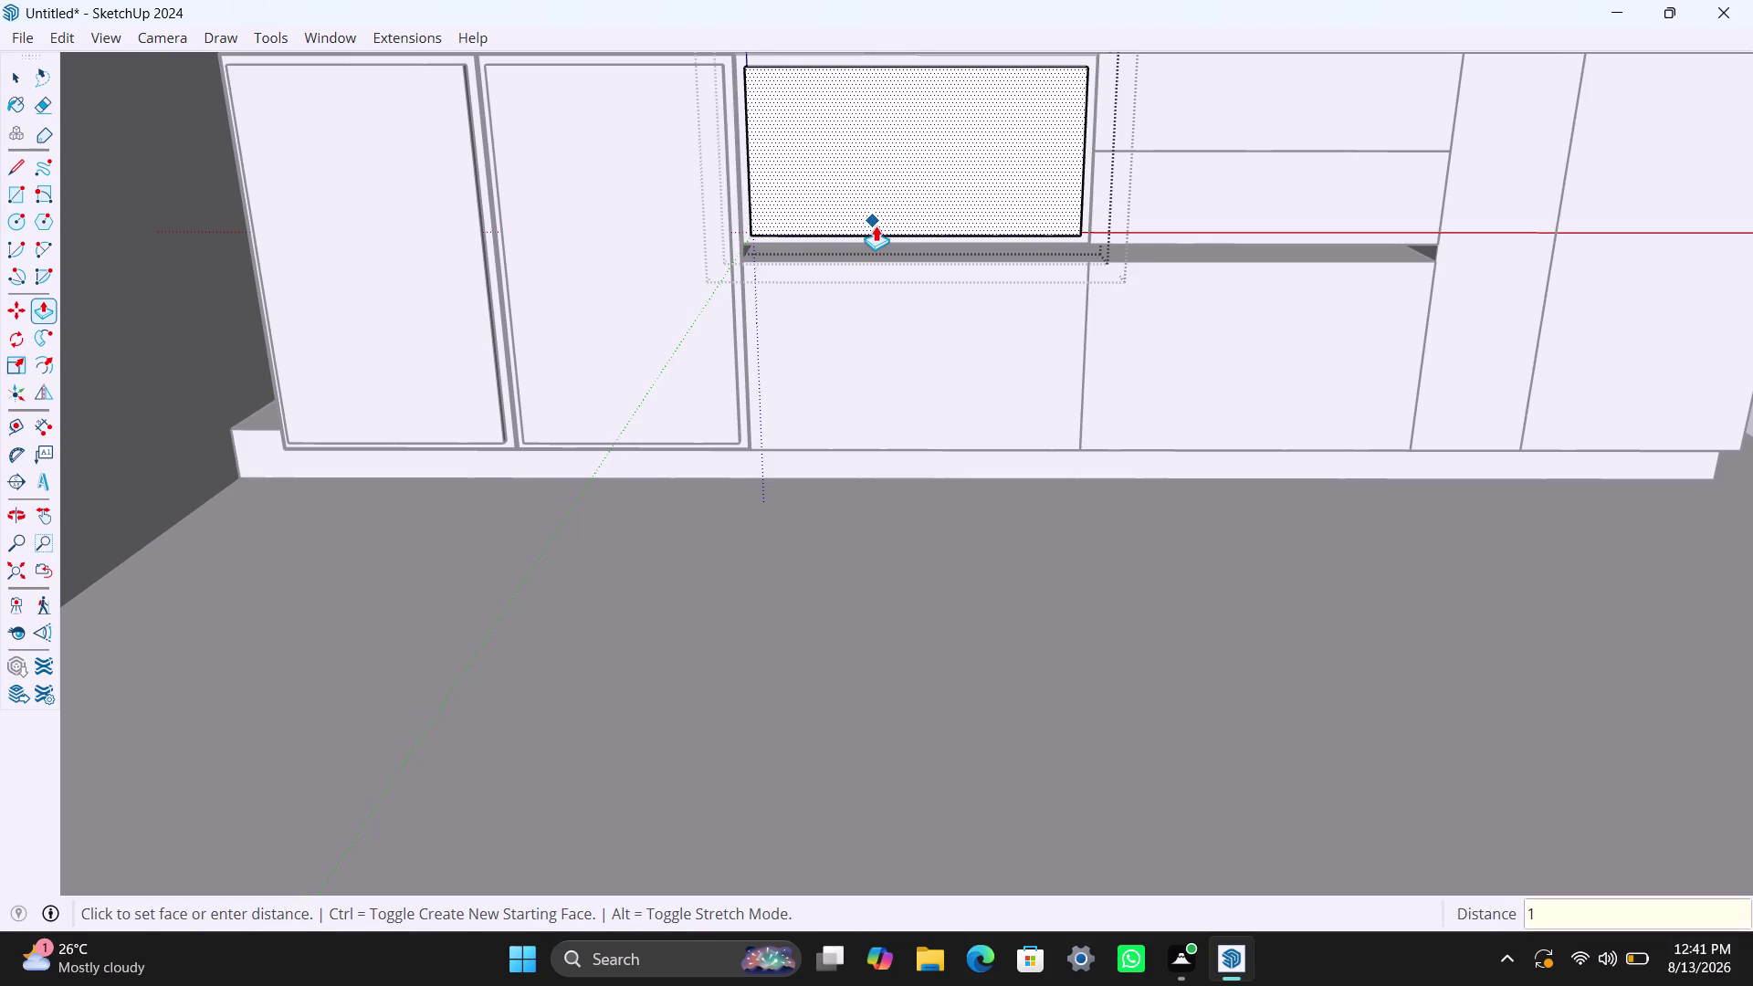
text(8mm)
key(Return)
key(space)
click(855, 381)
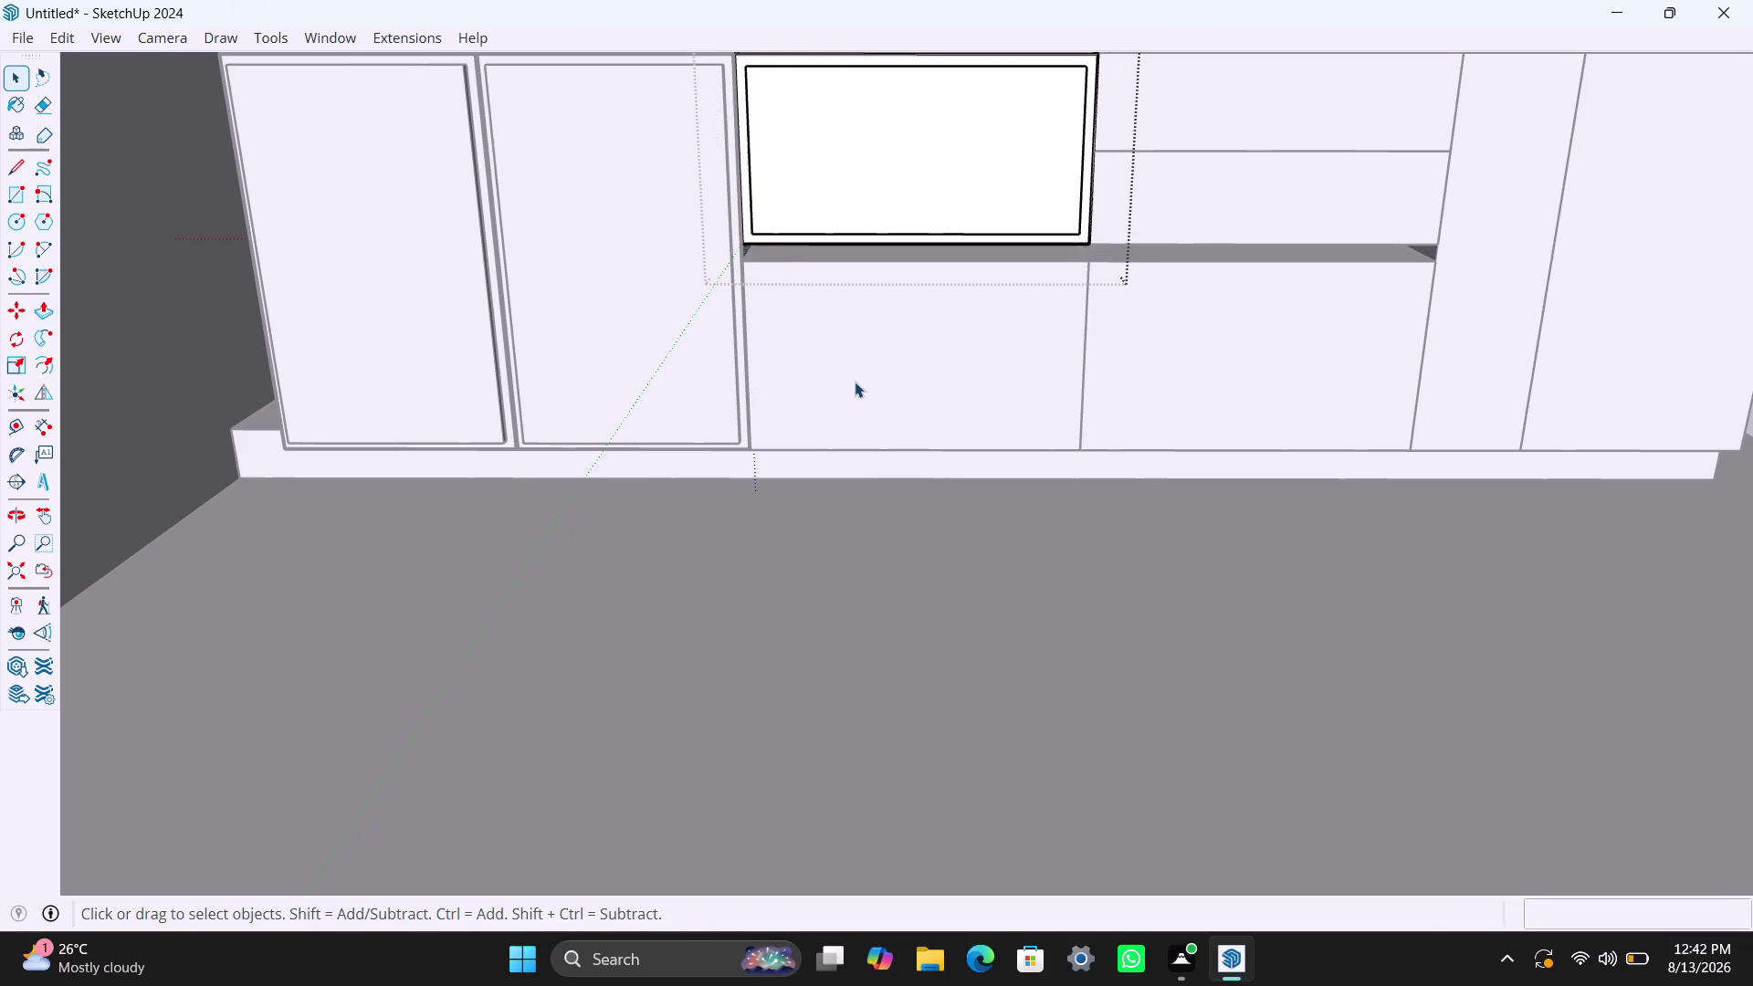
double_click(854, 381)
click(850, 375)
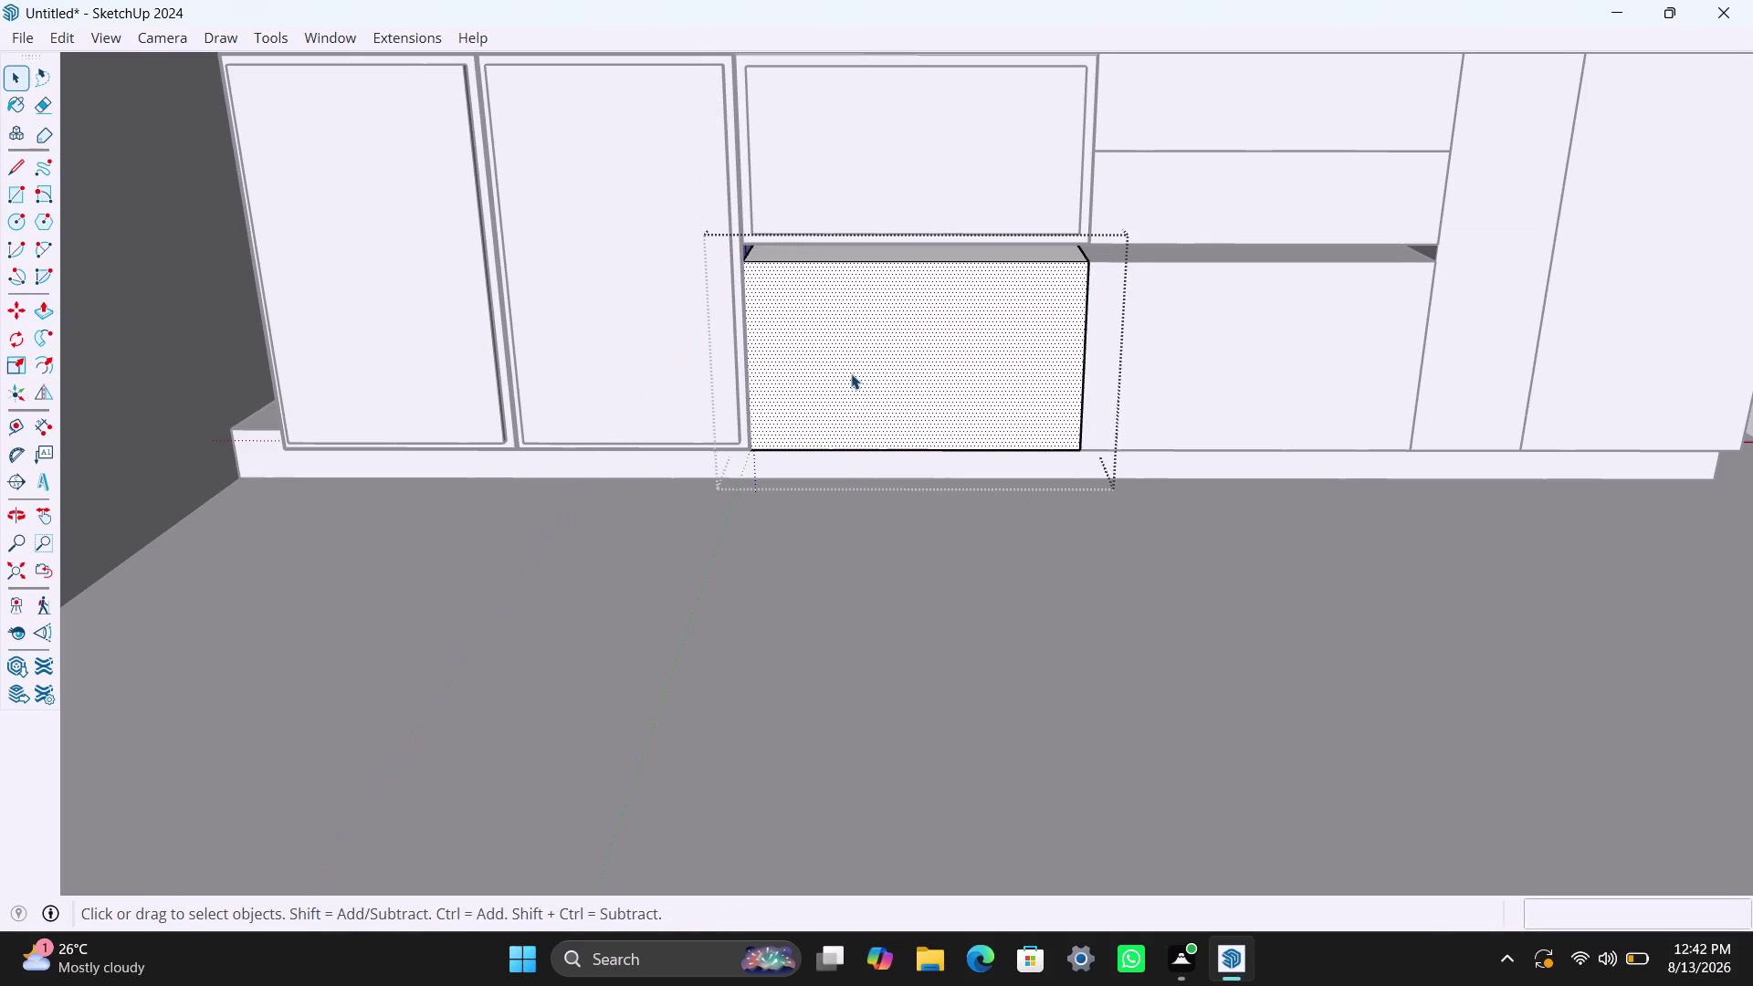
Offset the lower box's front face outline inward by 2.5 mm.
key(p)
click(851, 374)
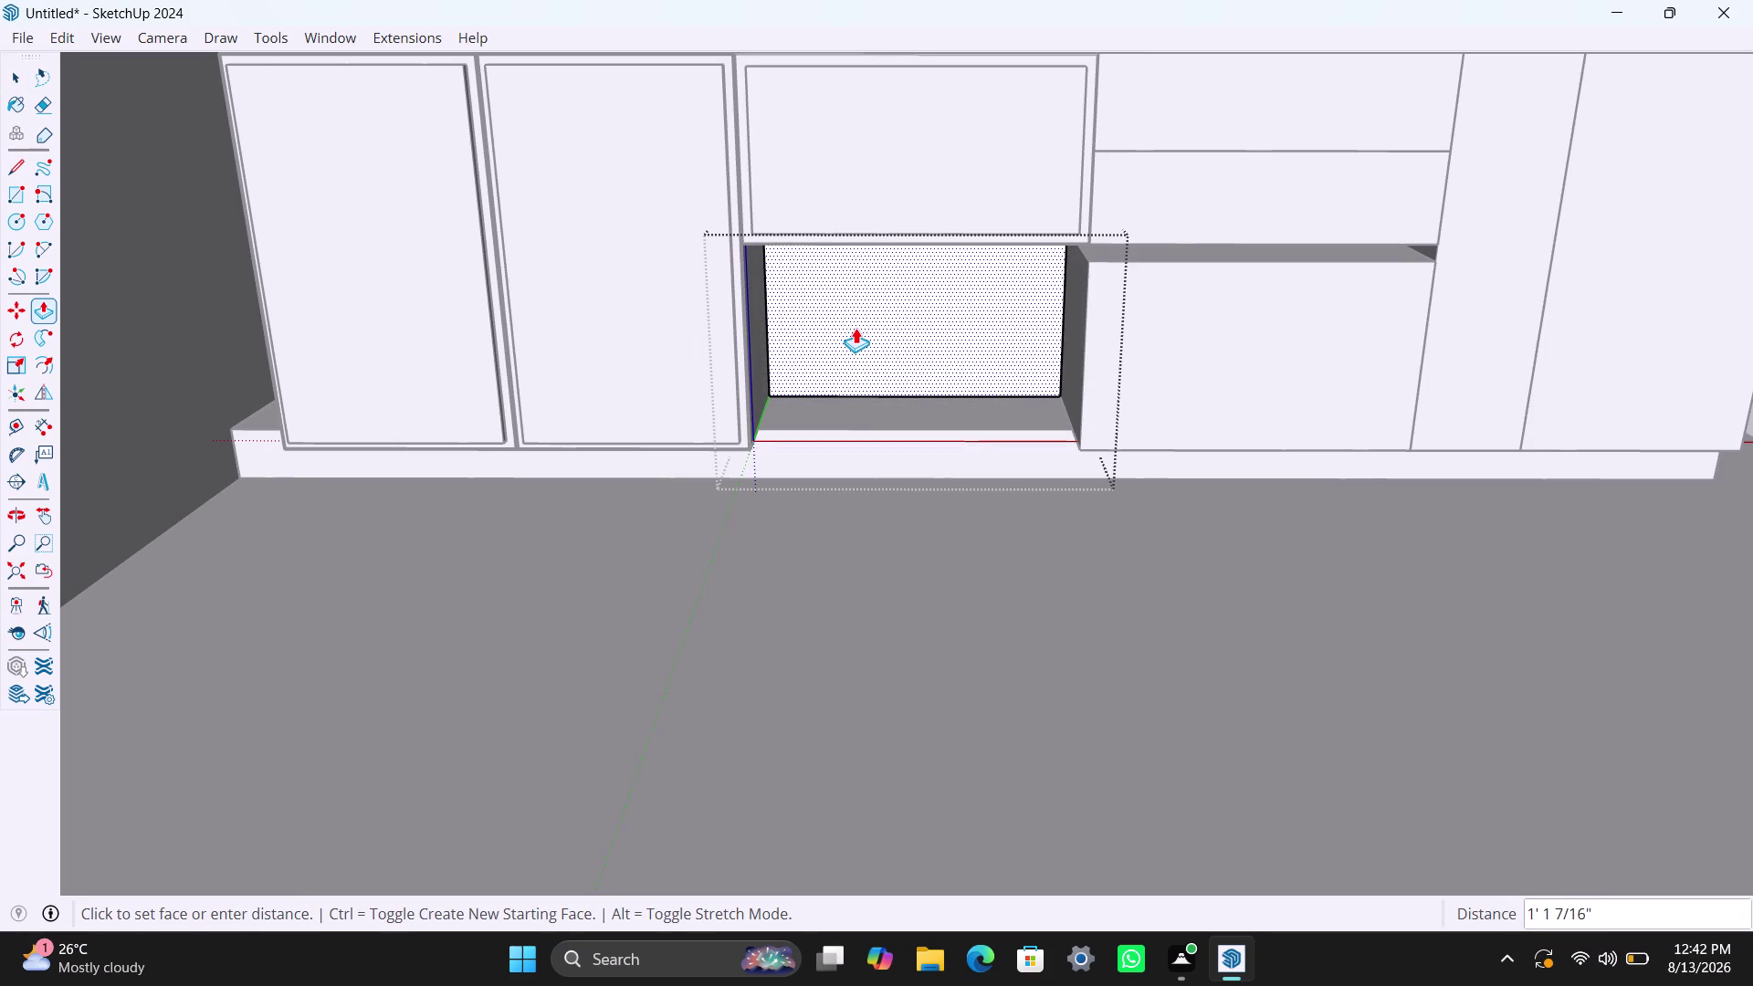
key(Escape)
key(space)
click(897, 371)
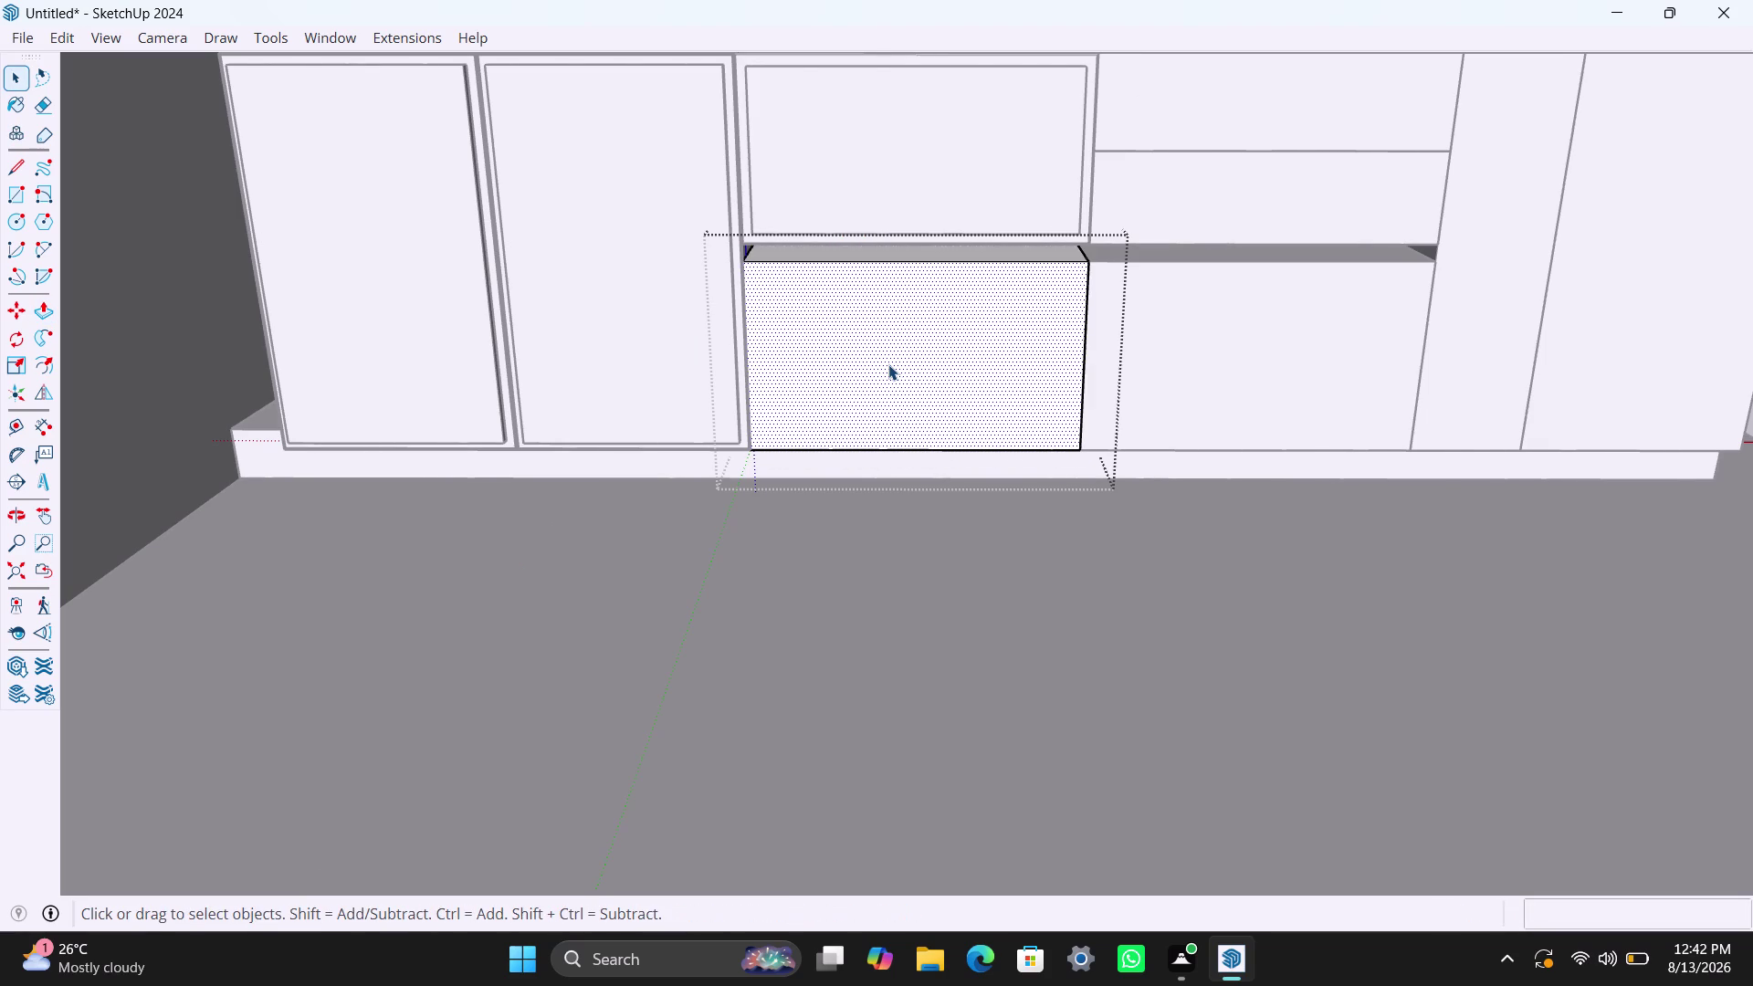
key(f)
click(864, 350)
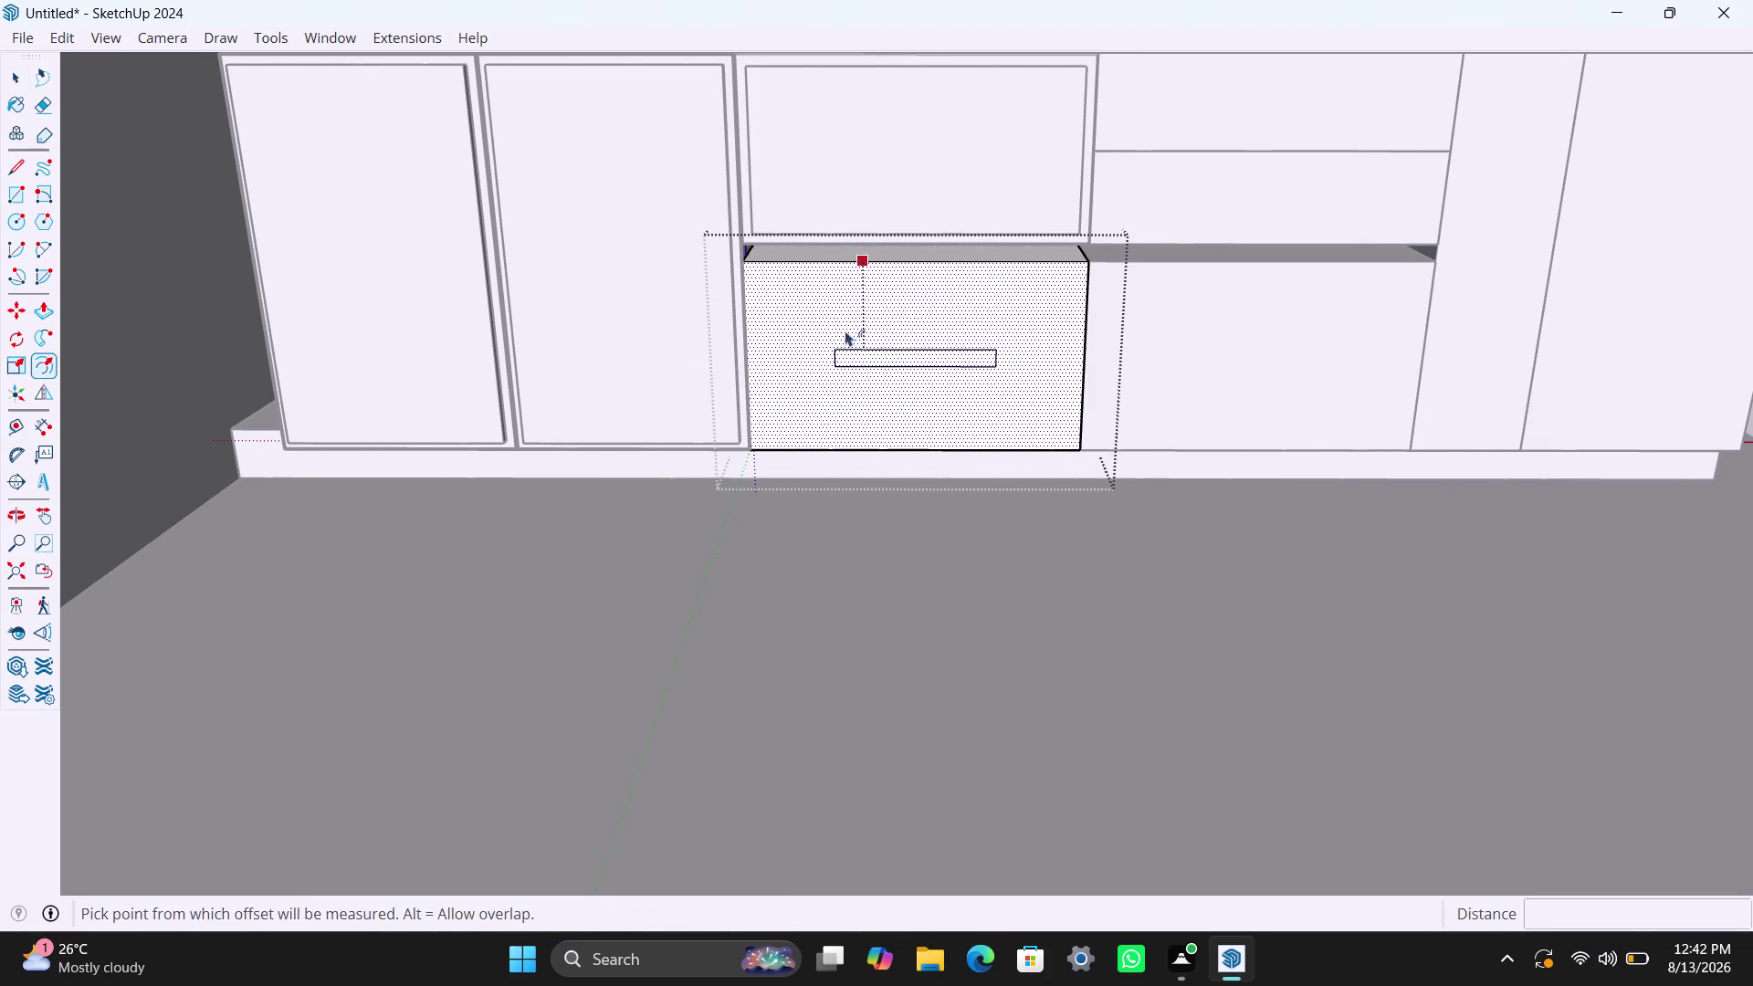
text(2.5)
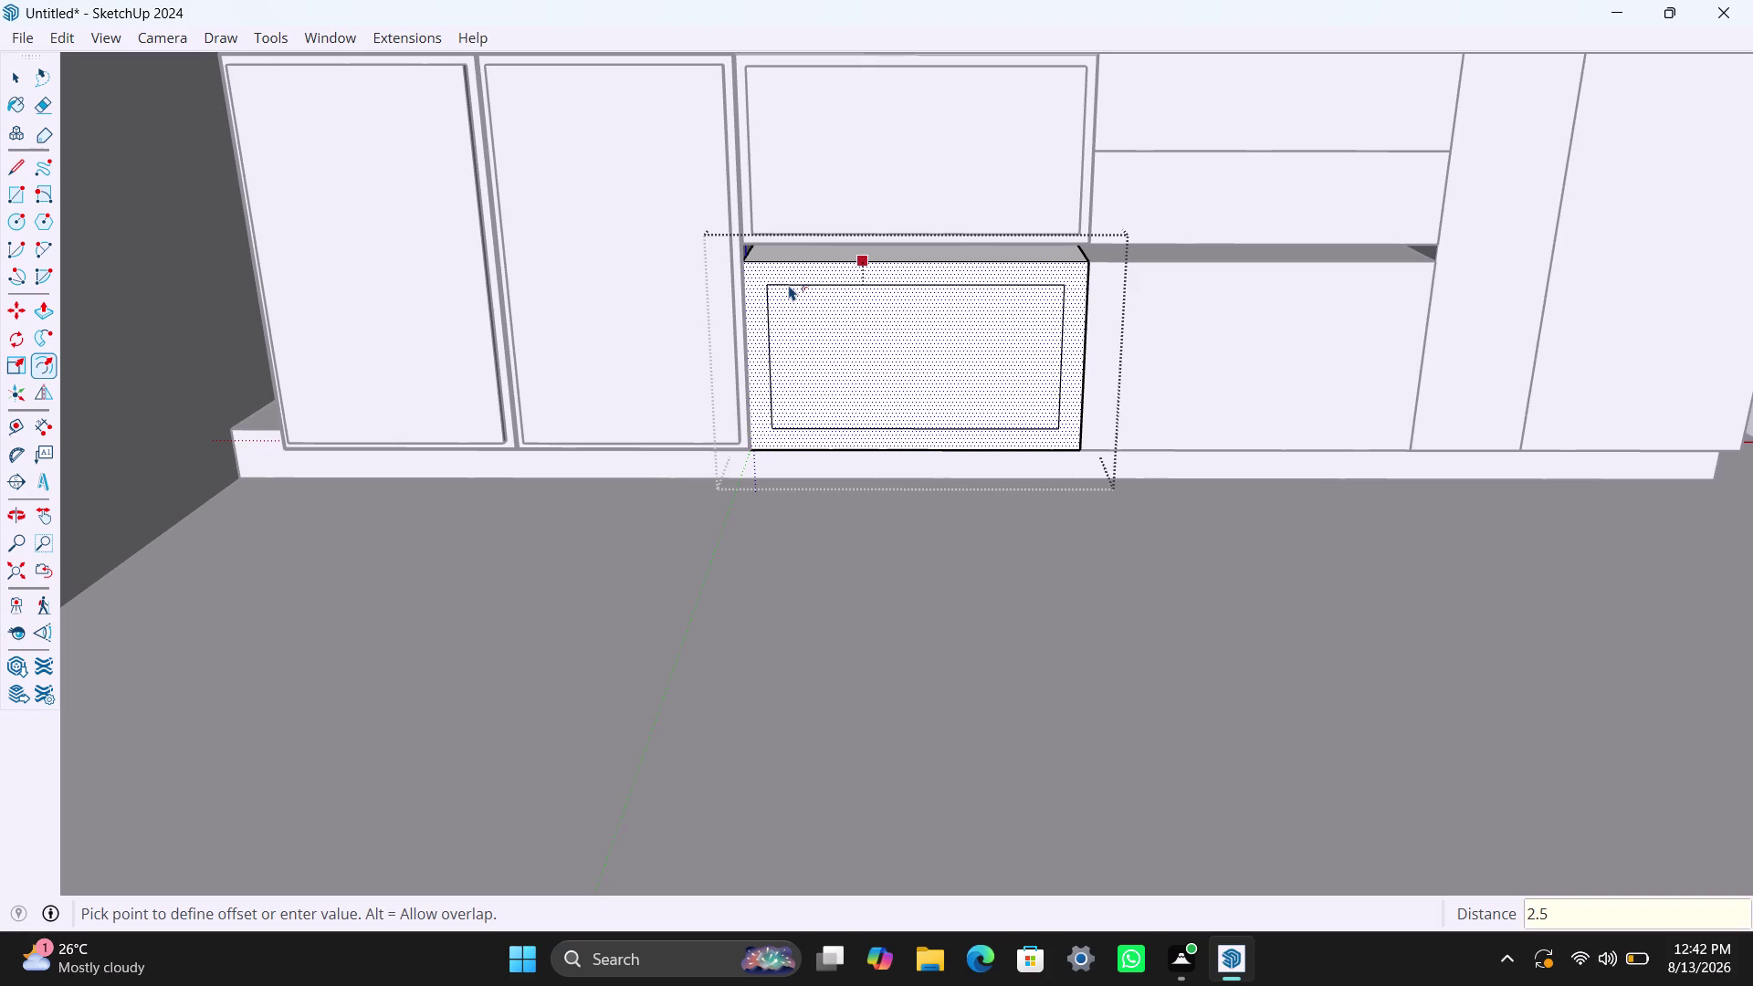
text(mm)
key(Return)
Offset an 18 mm border frame inside the lower front face.
click(797, 297)
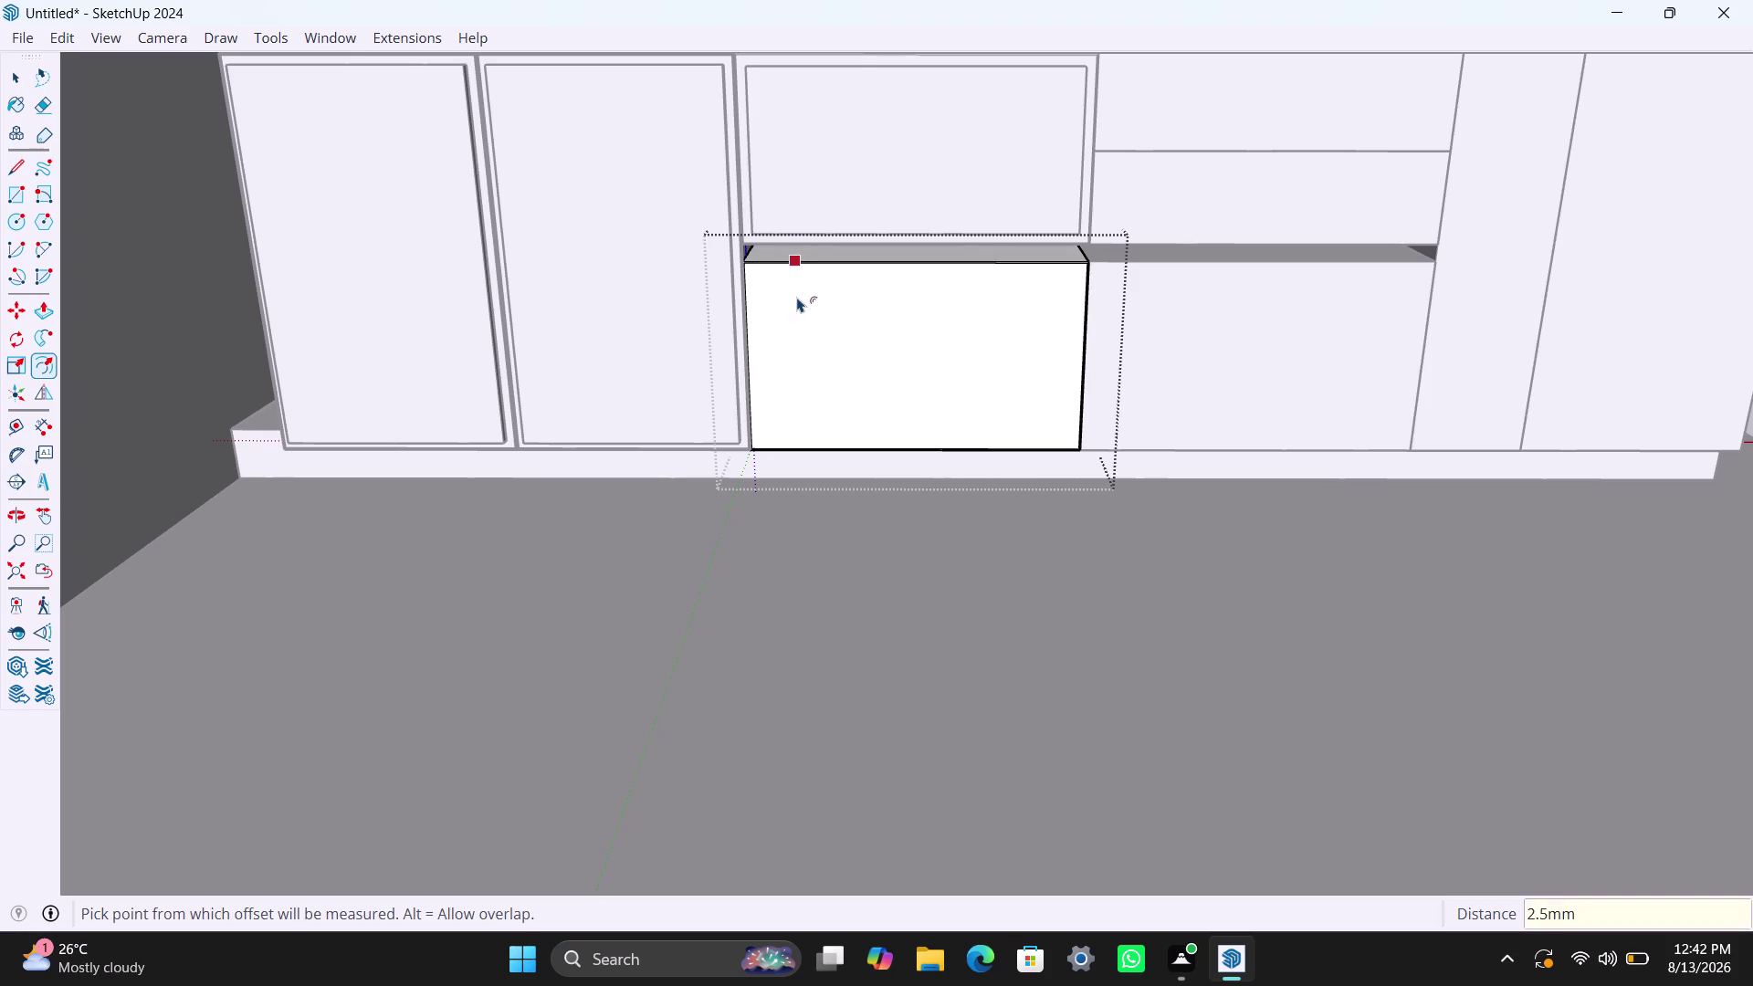
key(1)
text(8)
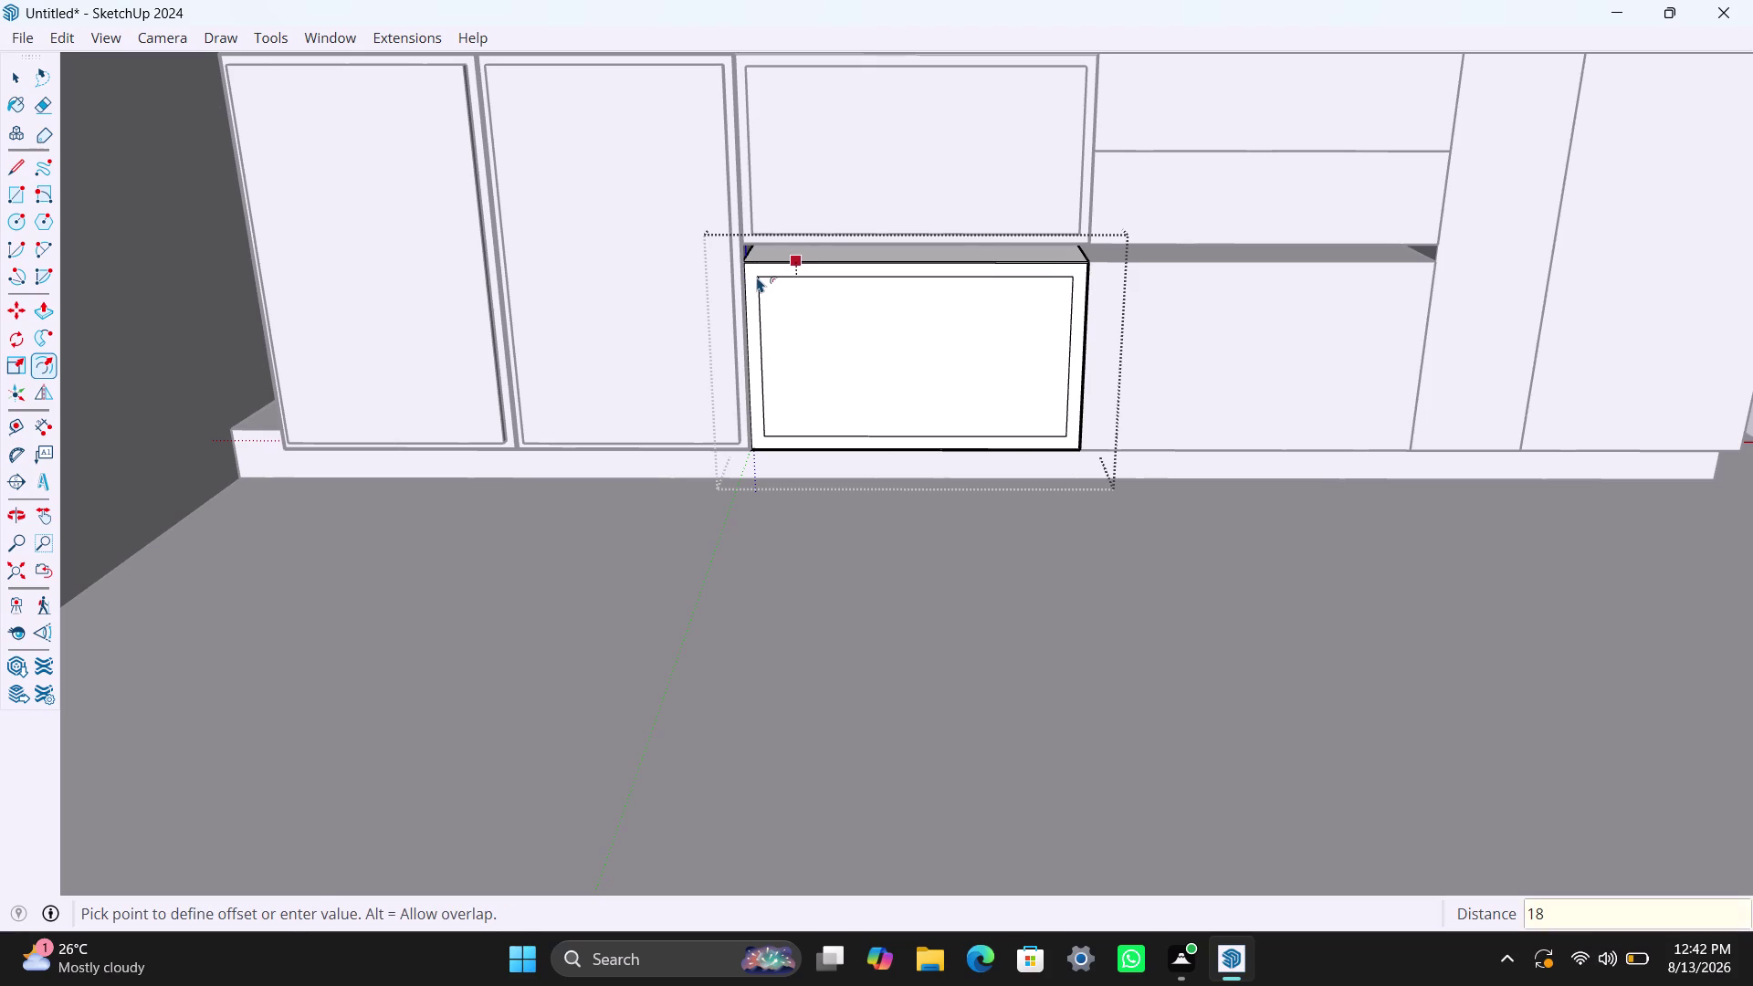
text(mm)
key(Return)
key(space)
click(832, 316)
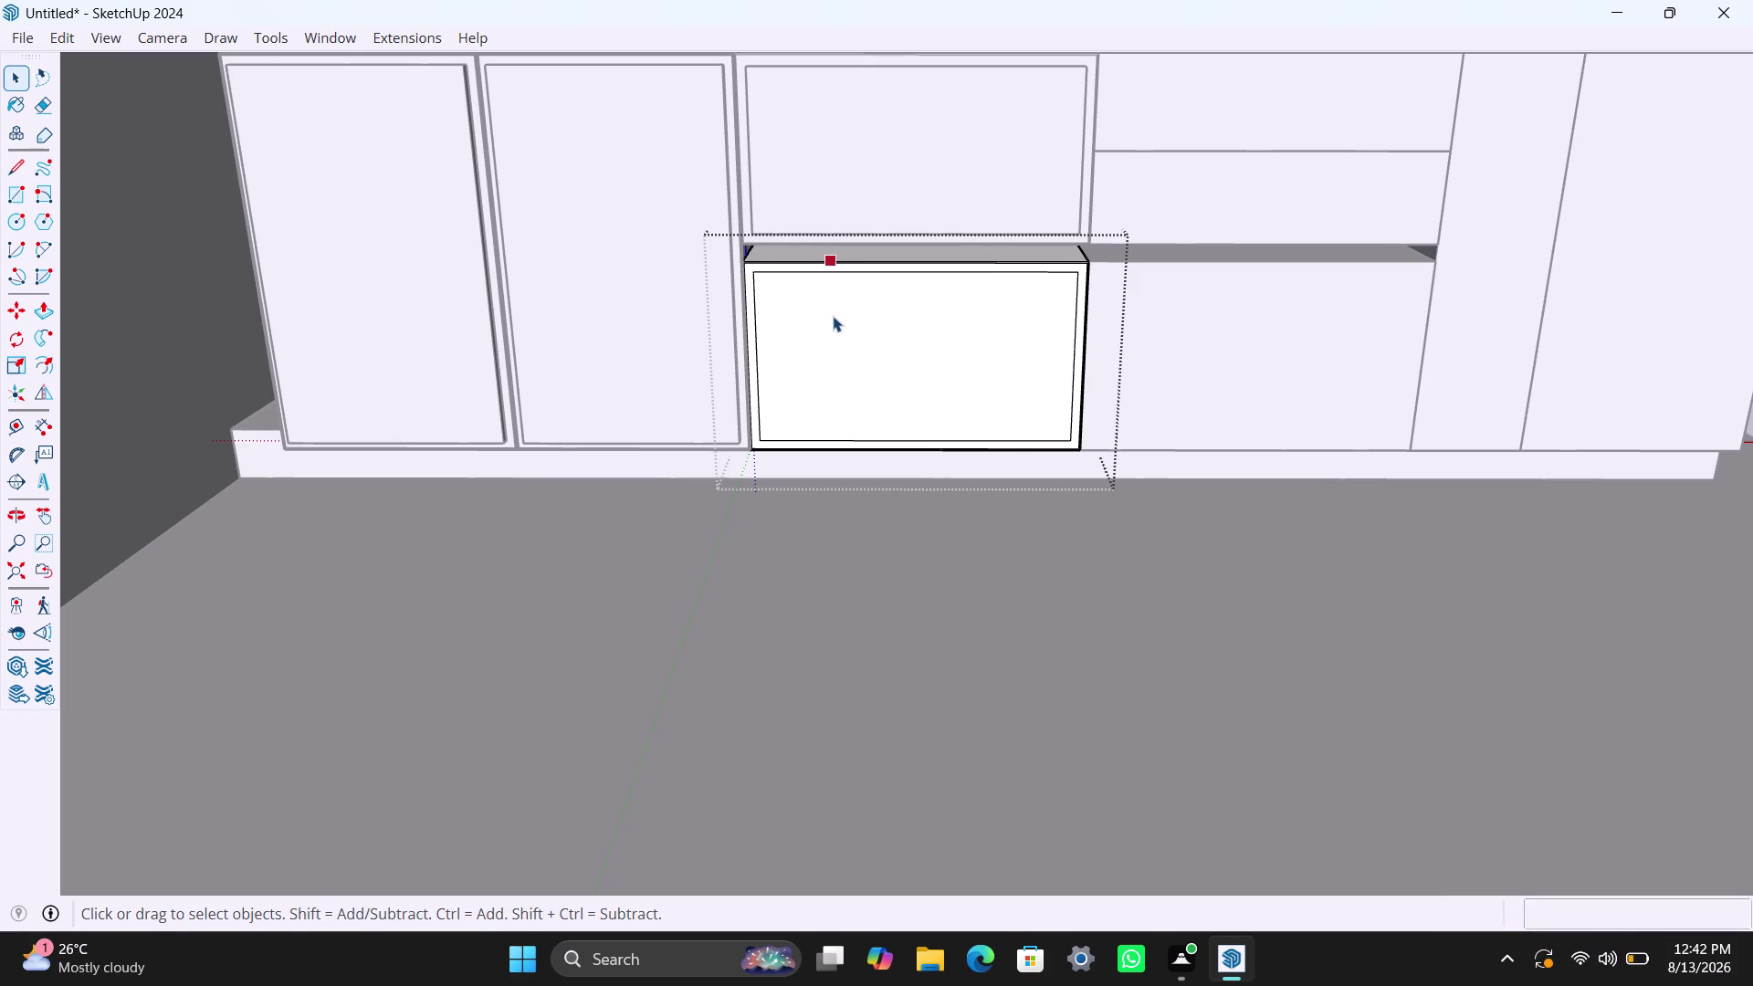
Push the inner face back 900 mm to hollow the lower cabinet.
key(p)
click(833, 316)
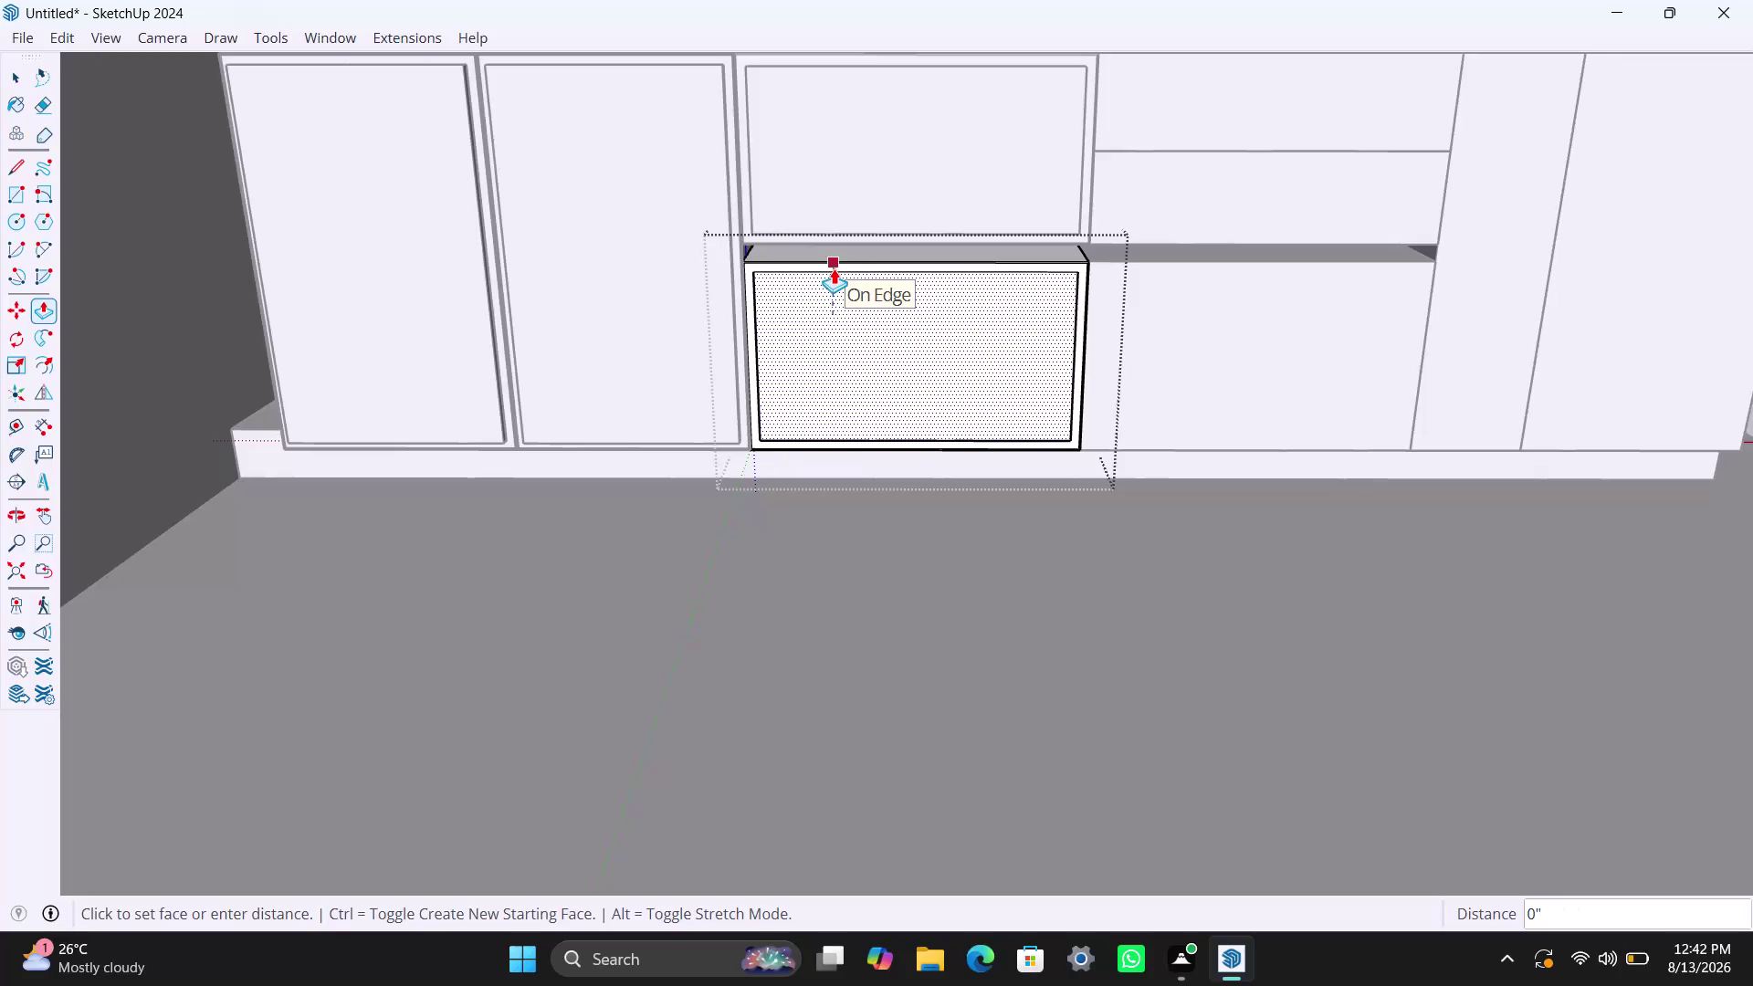
scroll(up, 3)
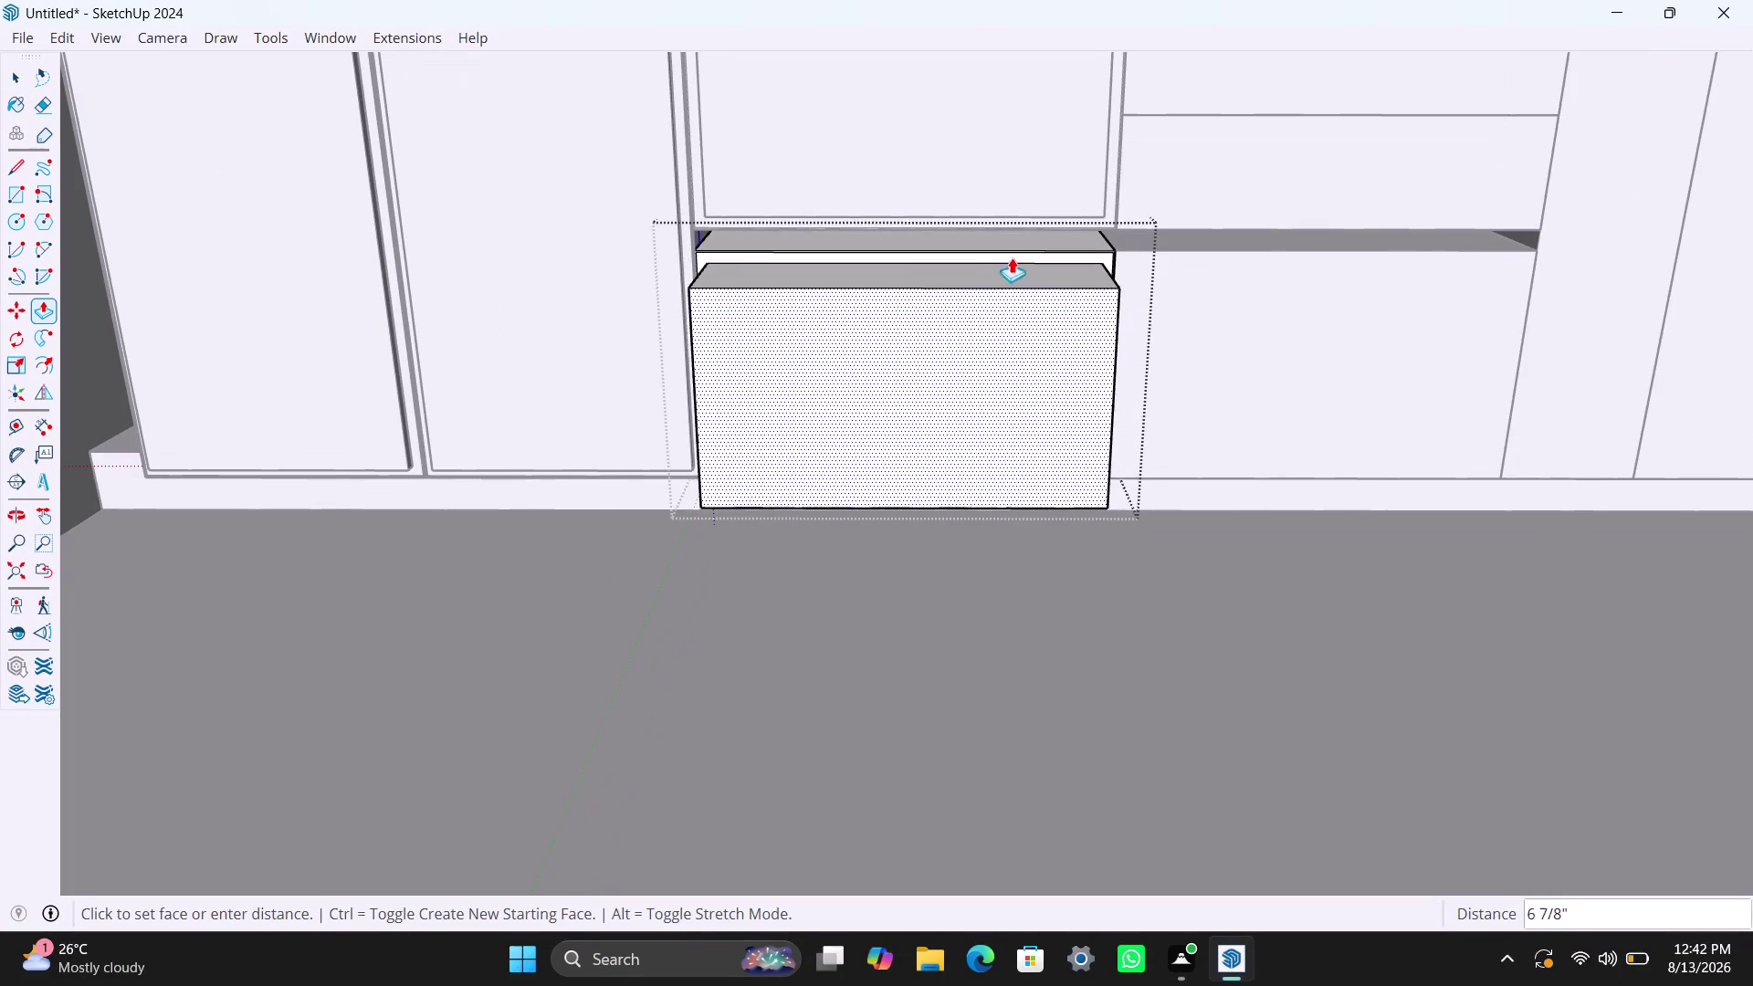
key(space)
click(967, 363)
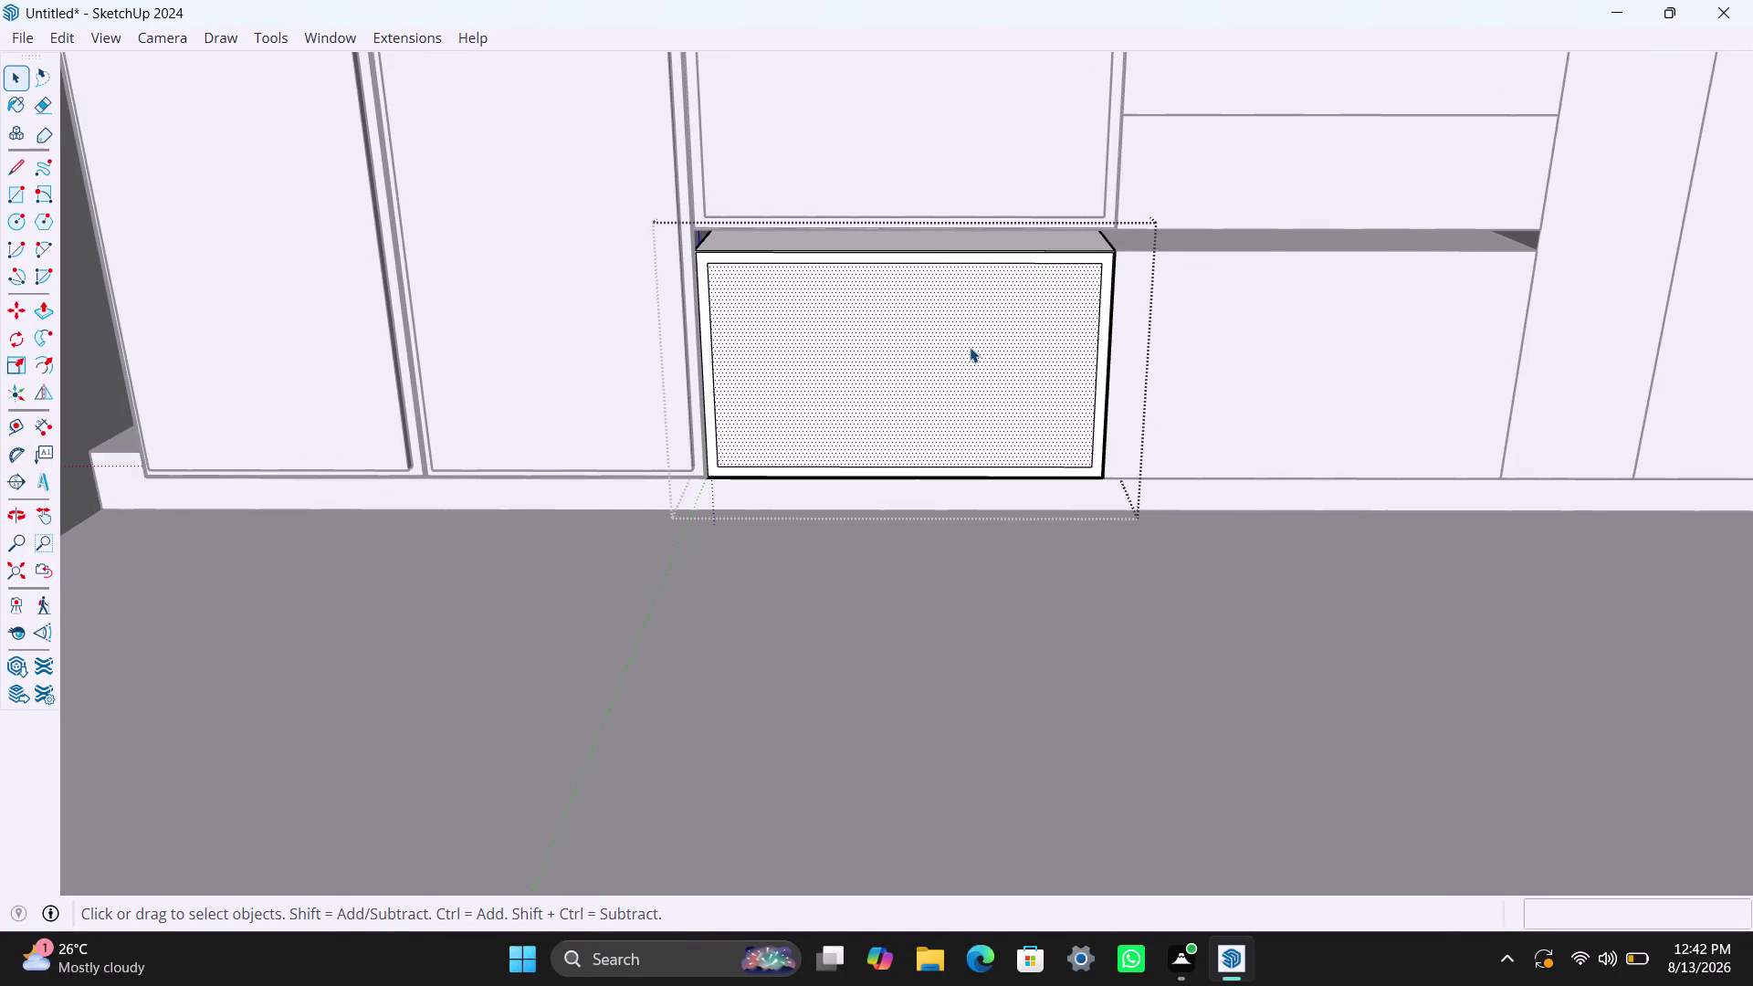
key(p)
click(970, 347)
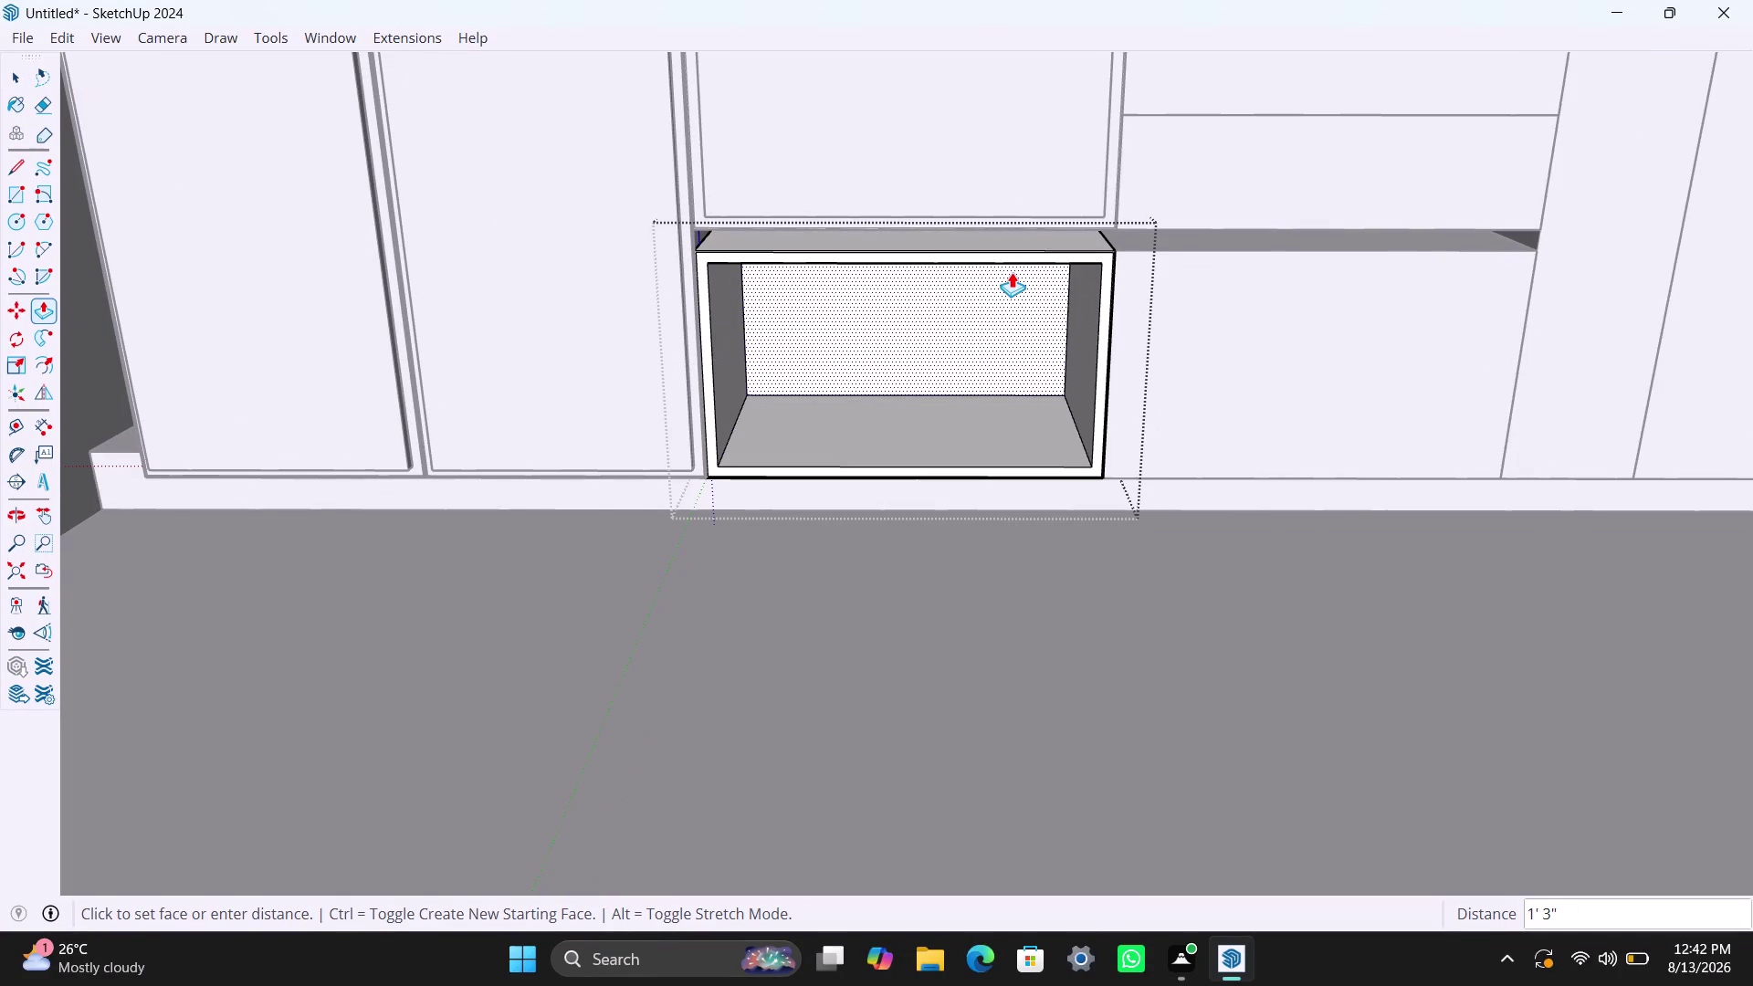
text(900)
text(mm)
key(Return)
key(space)
Draw a rectangle over the lower opening and select the new face.
key(r)
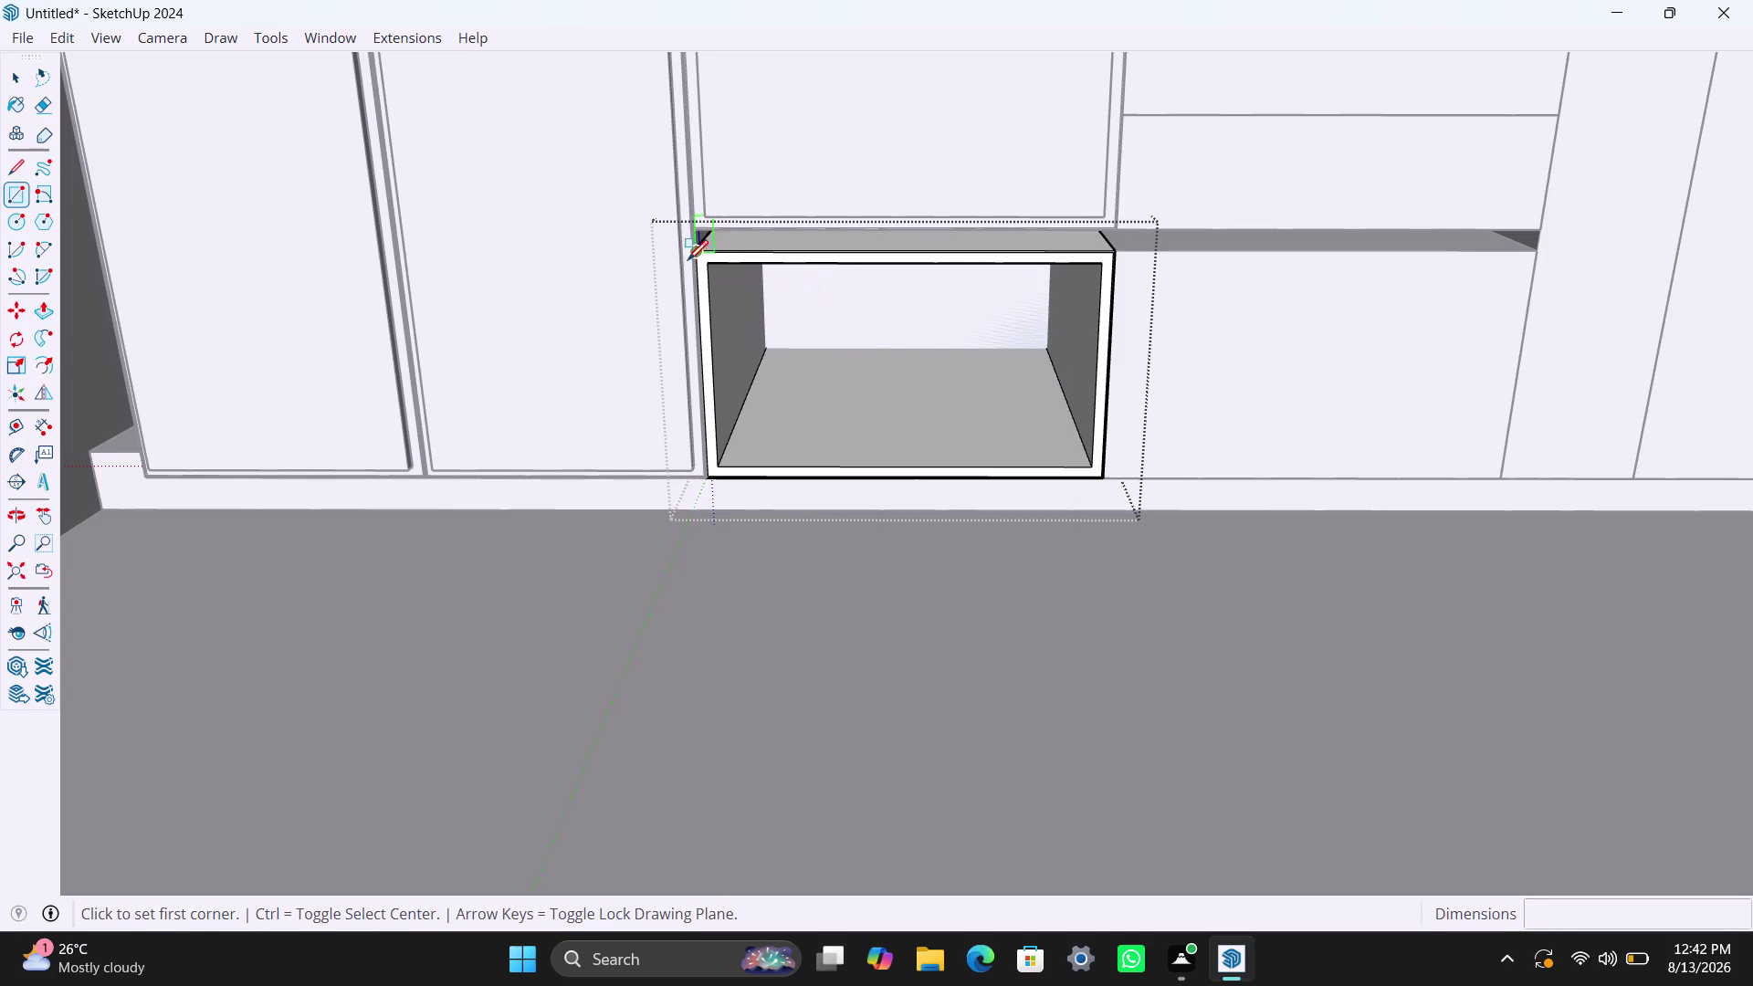
click(706, 267)
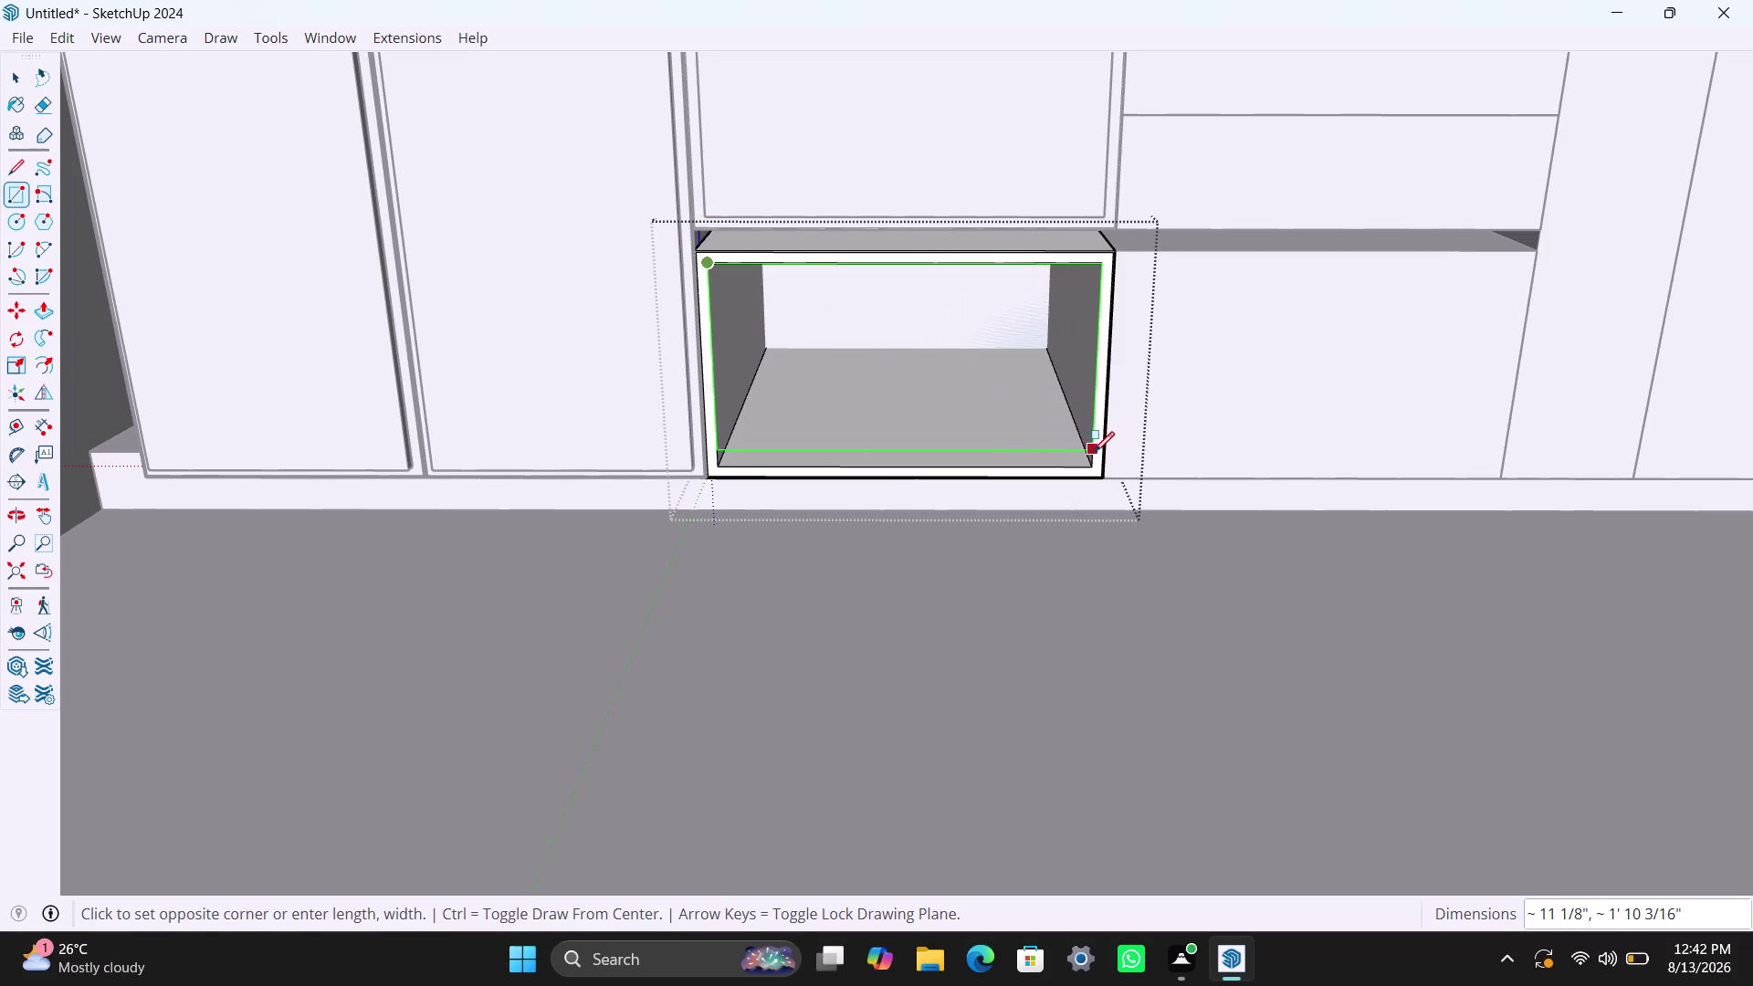
click(1093, 463)
key(space)
double_click(891, 355)
right_click(891, 355)
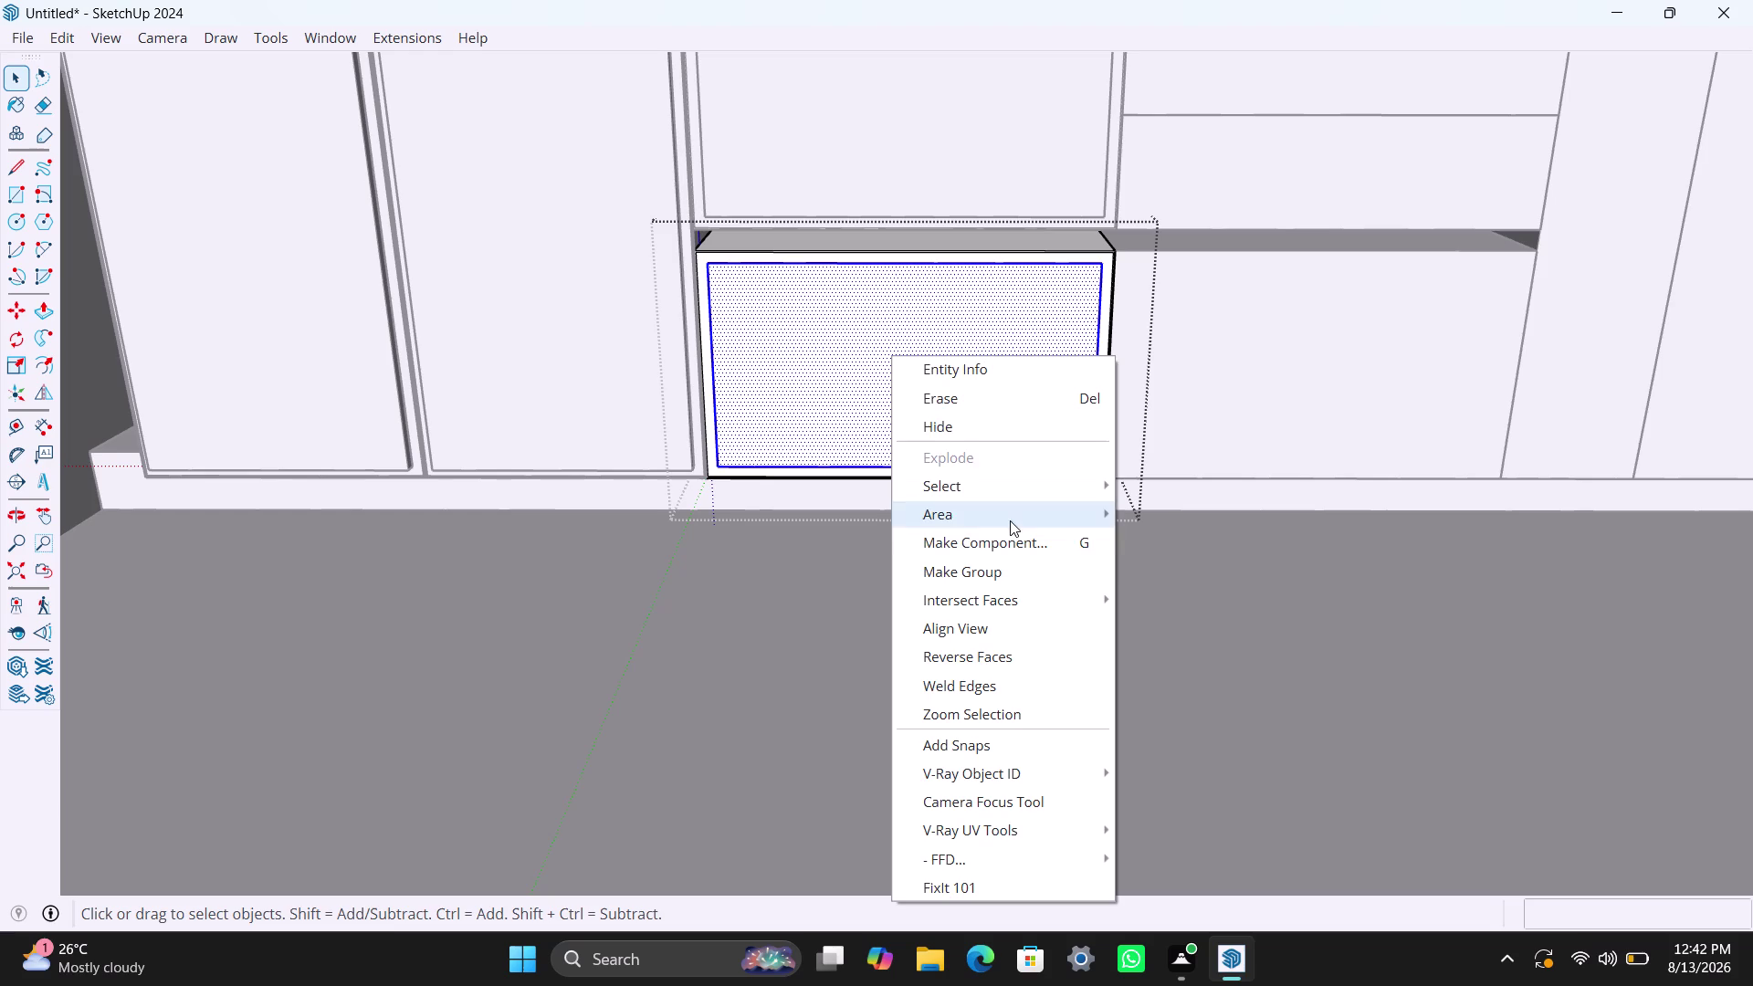
click(1014, 569)
triple_click(903, 399)
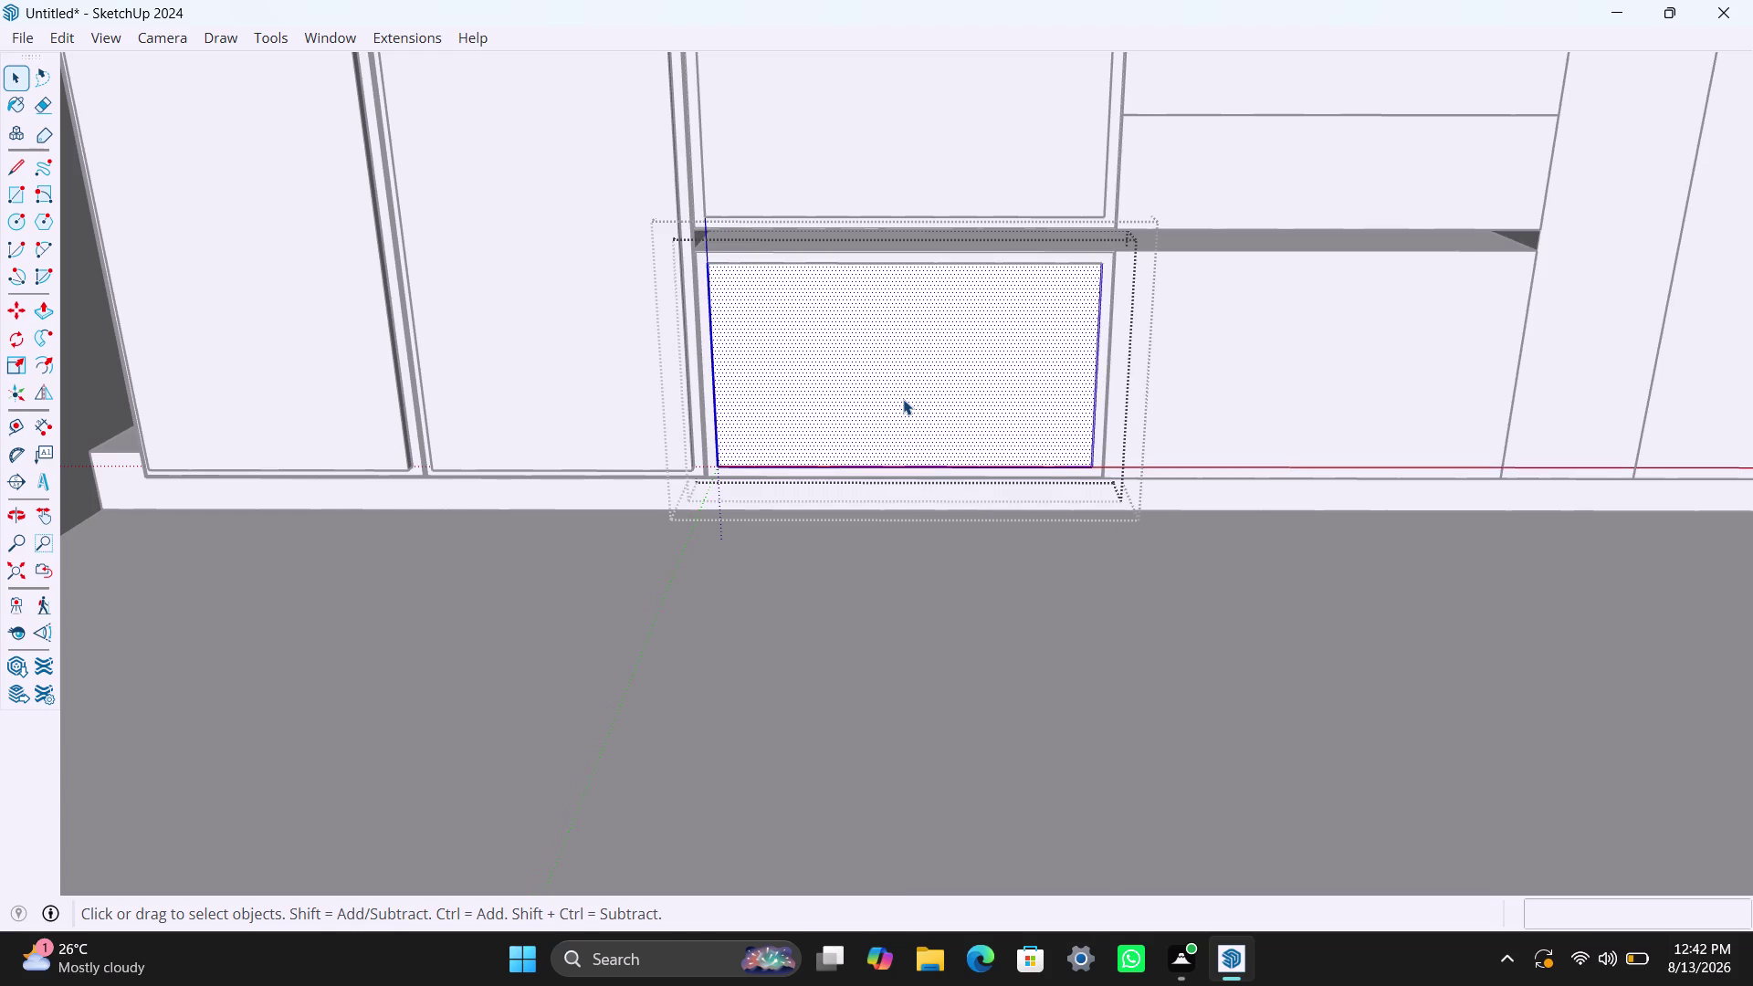
Pull the new face out 18 mm to form the lower front panel.
key(p)
click(903, 397)
text(18m)
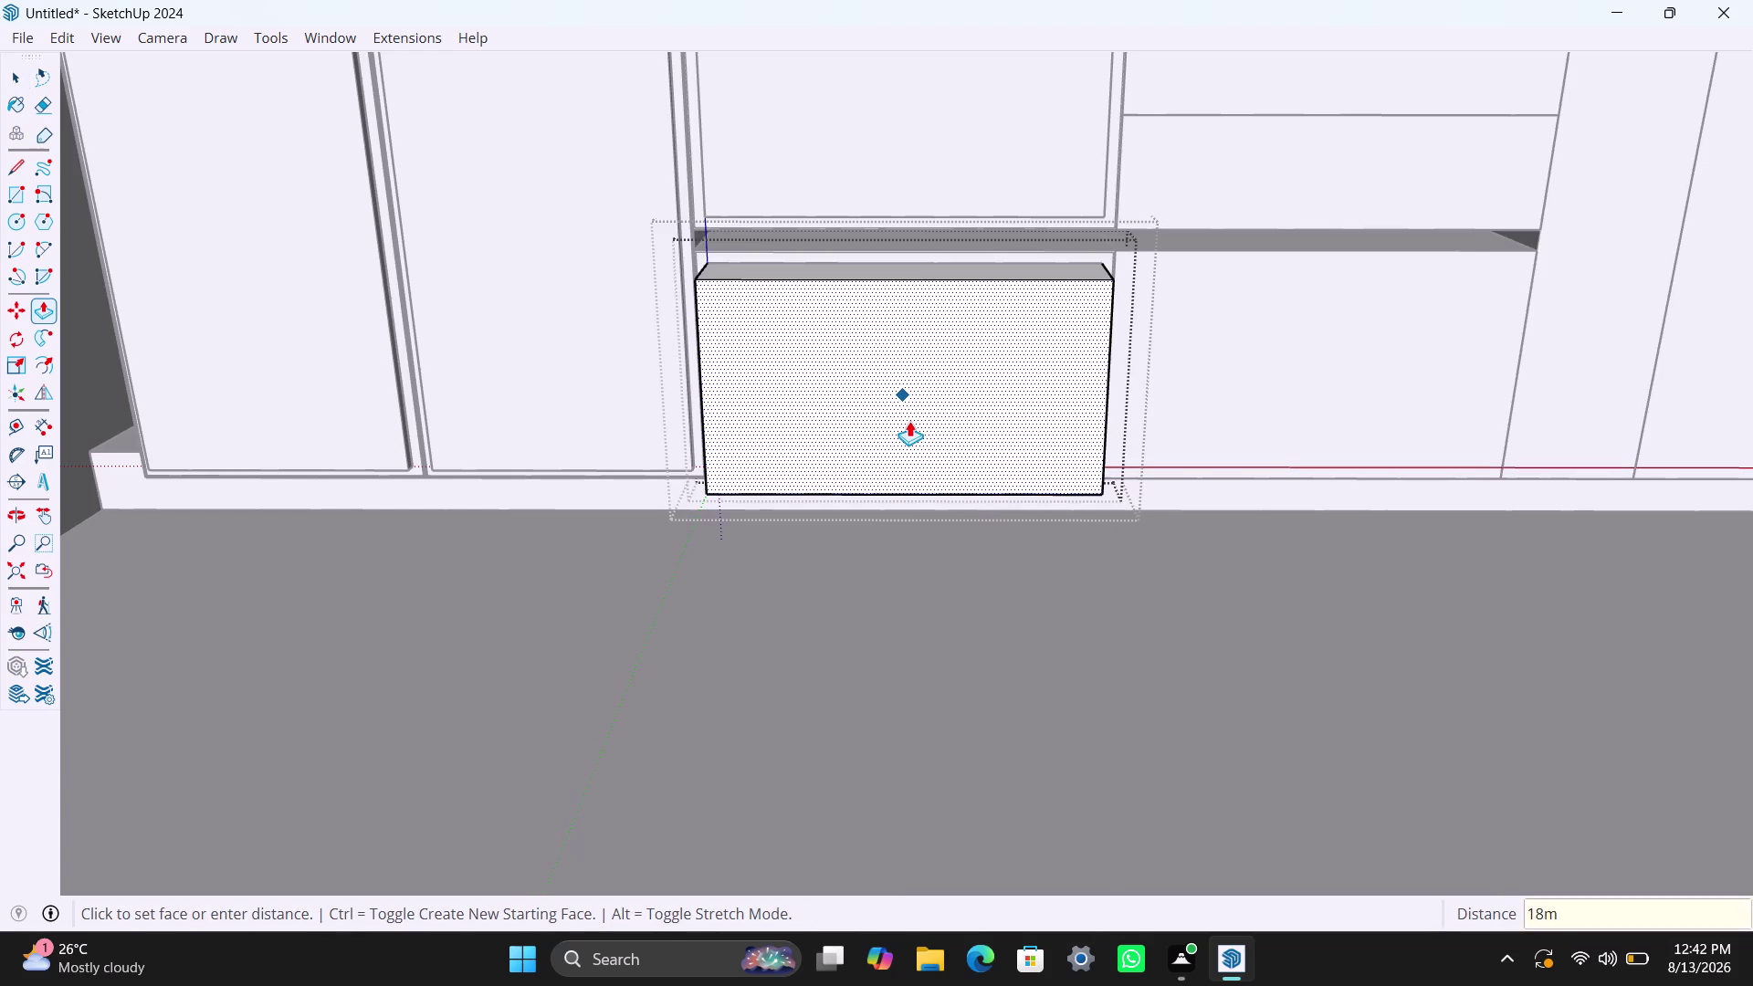
text(m)
key(Return)
key(space)
scroll(down, 3)
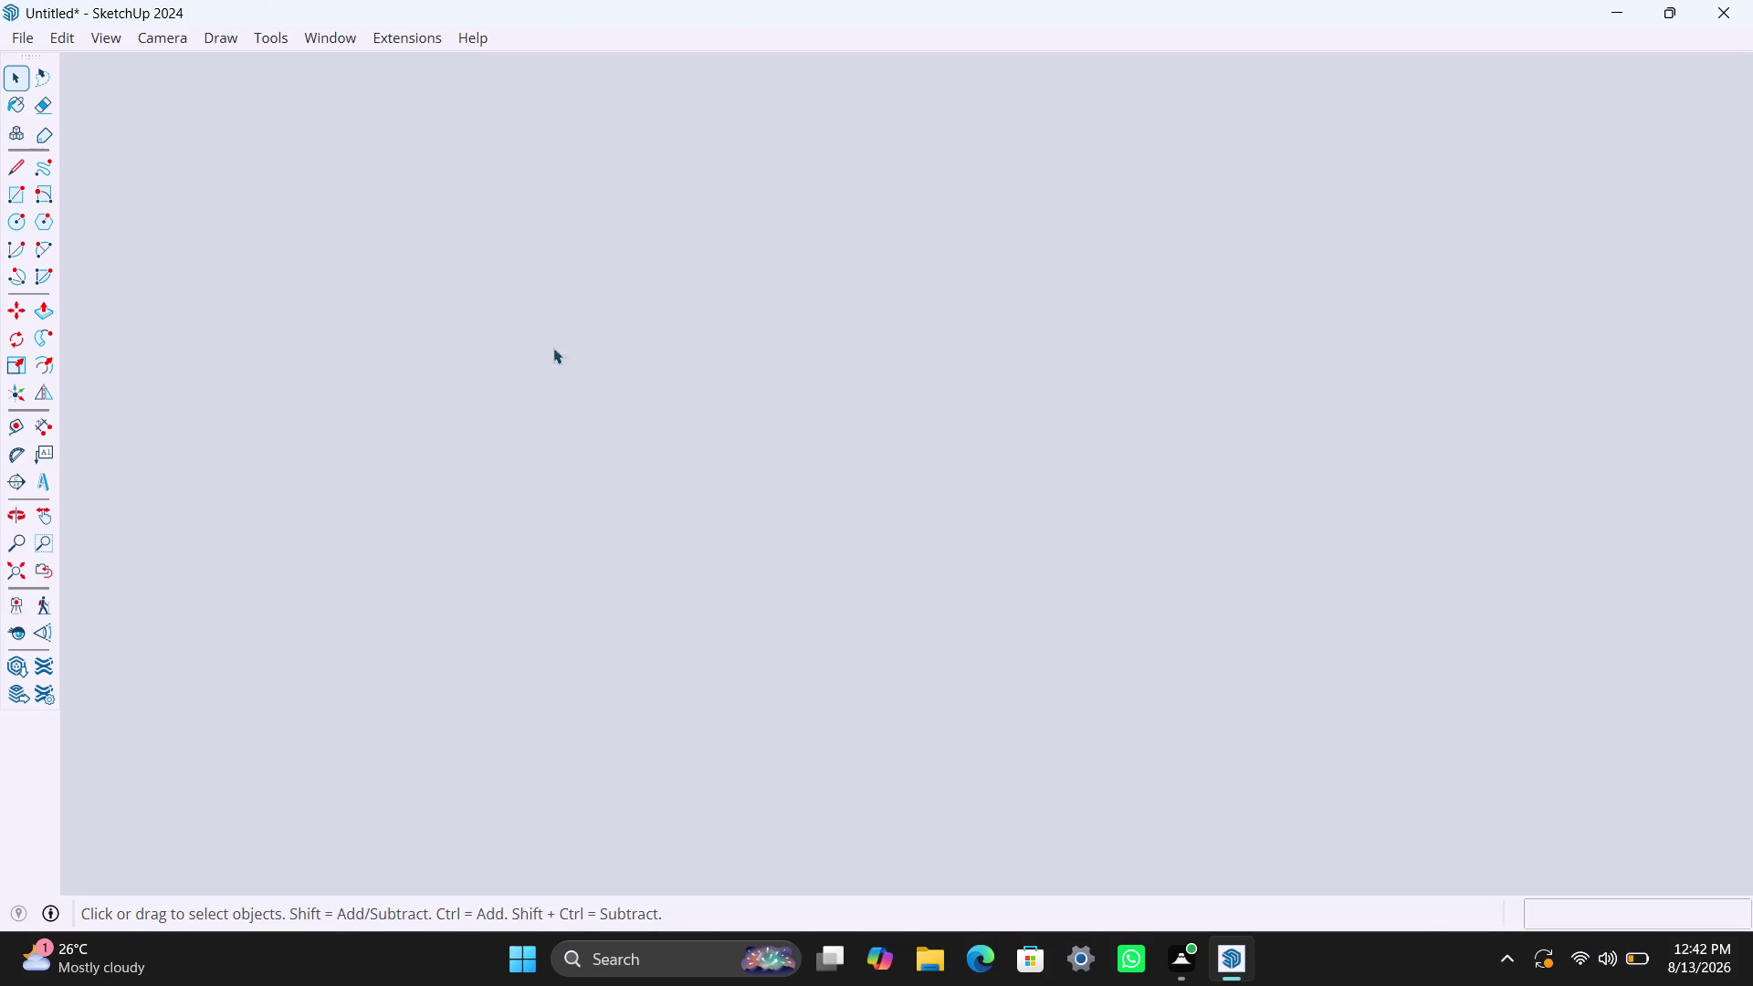
click(21, 566)
middle_drag(758, 406, 662, 812)
scroll(up, 3)
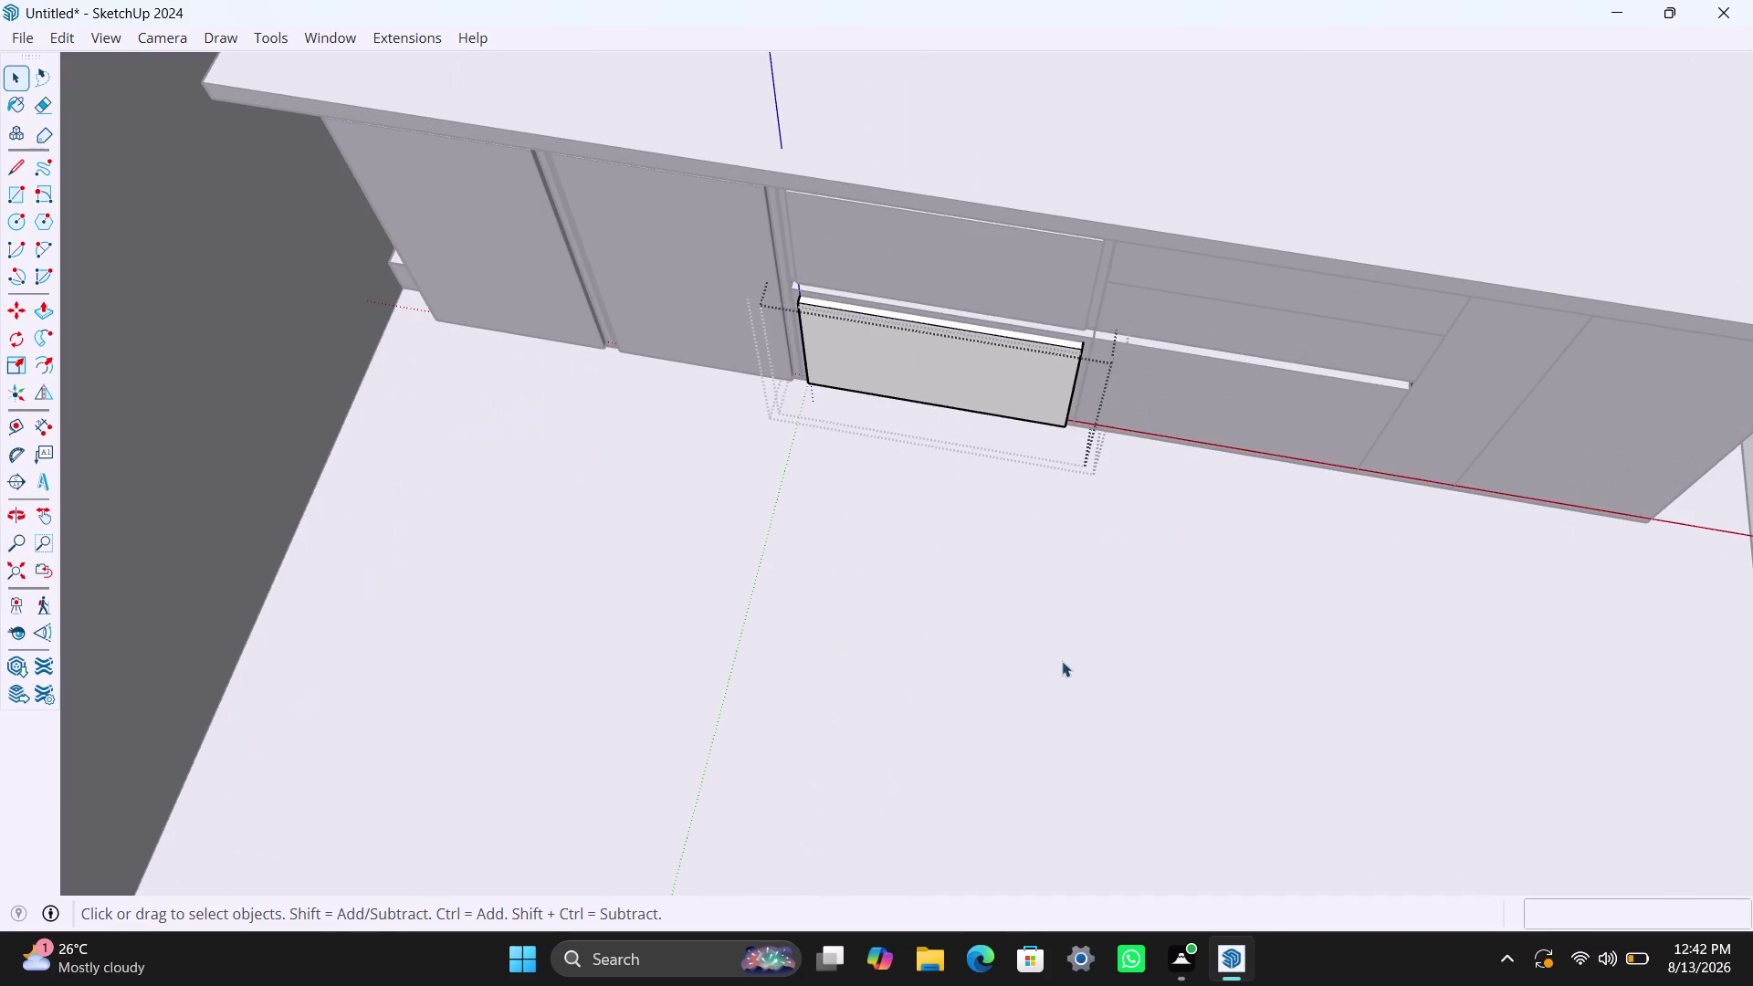
middle_drag(889, 670, 934, 644)
scroll(up, 3)
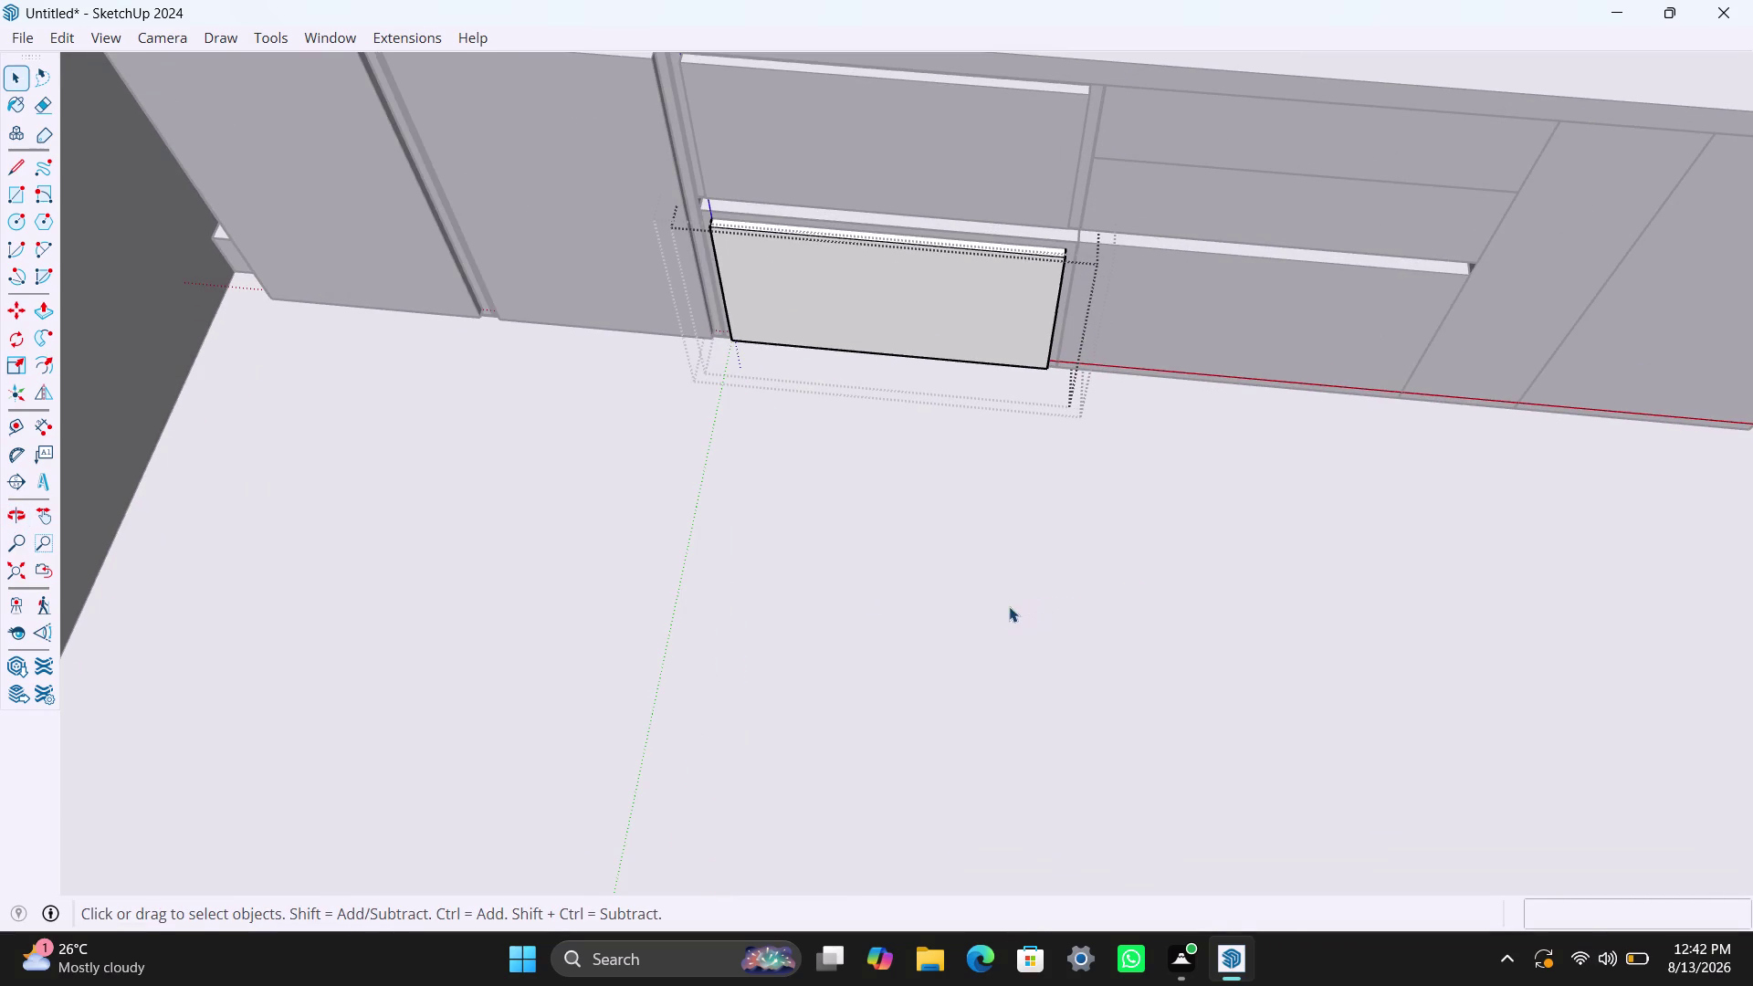
click(965, 611)
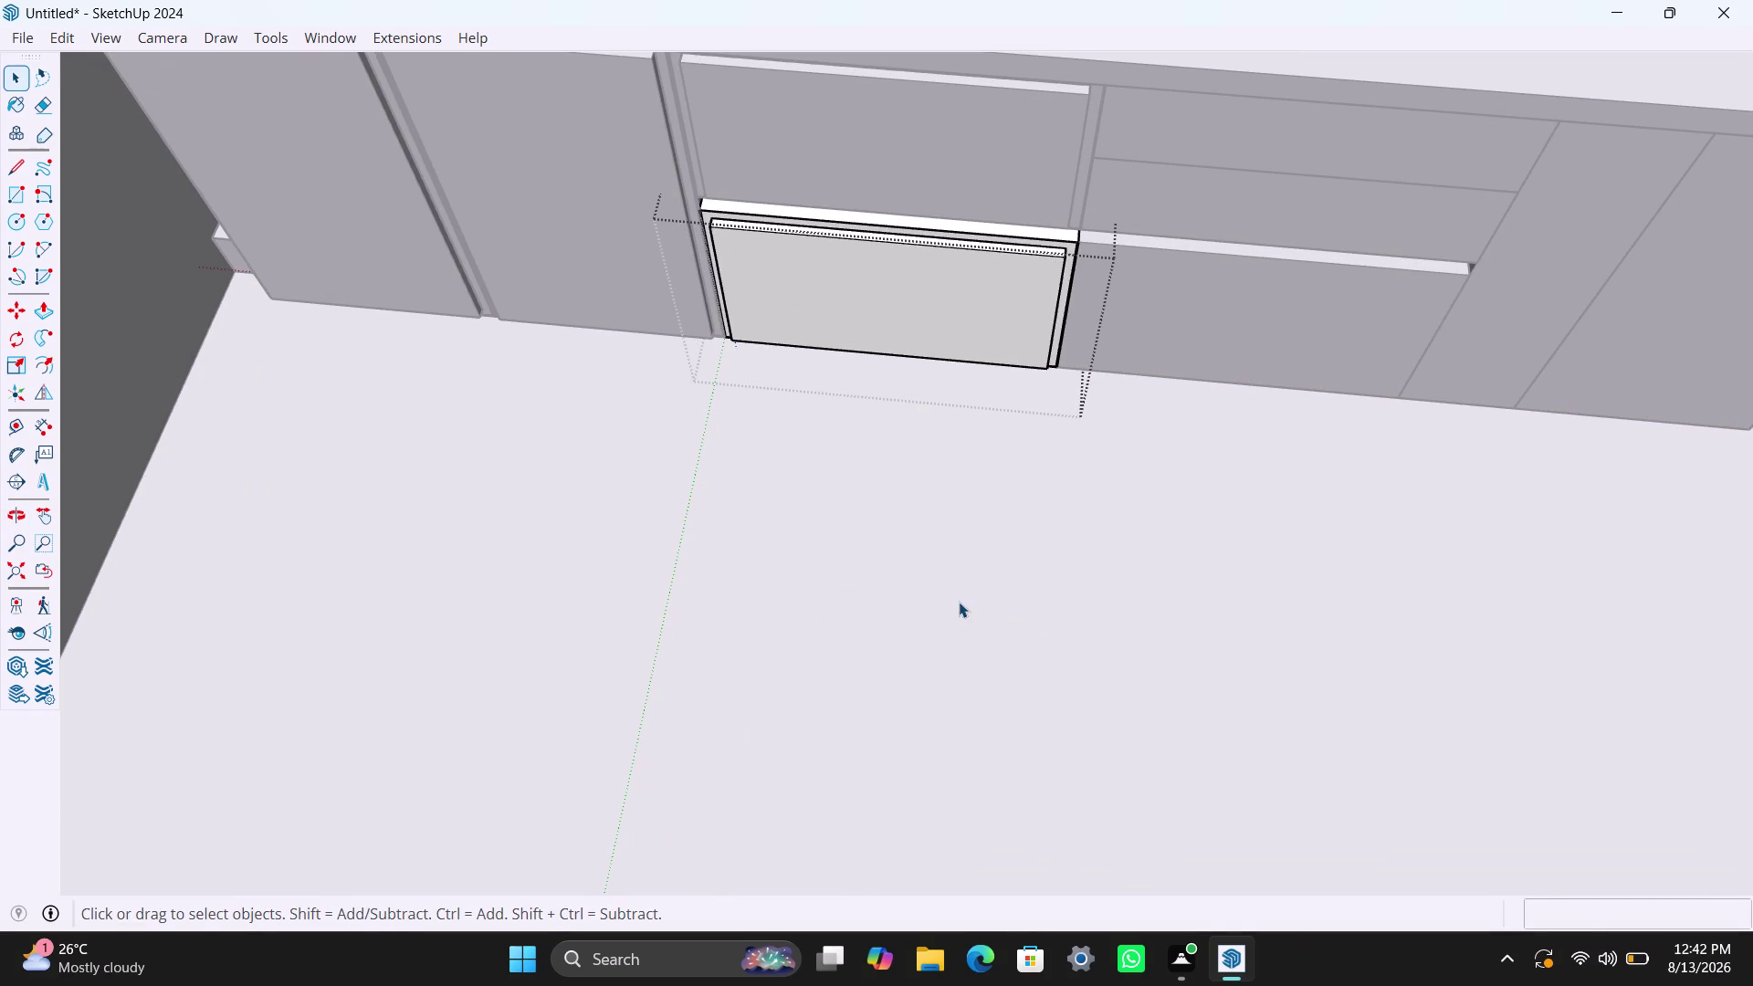
middle_drag(995, 662, 1143, 500)
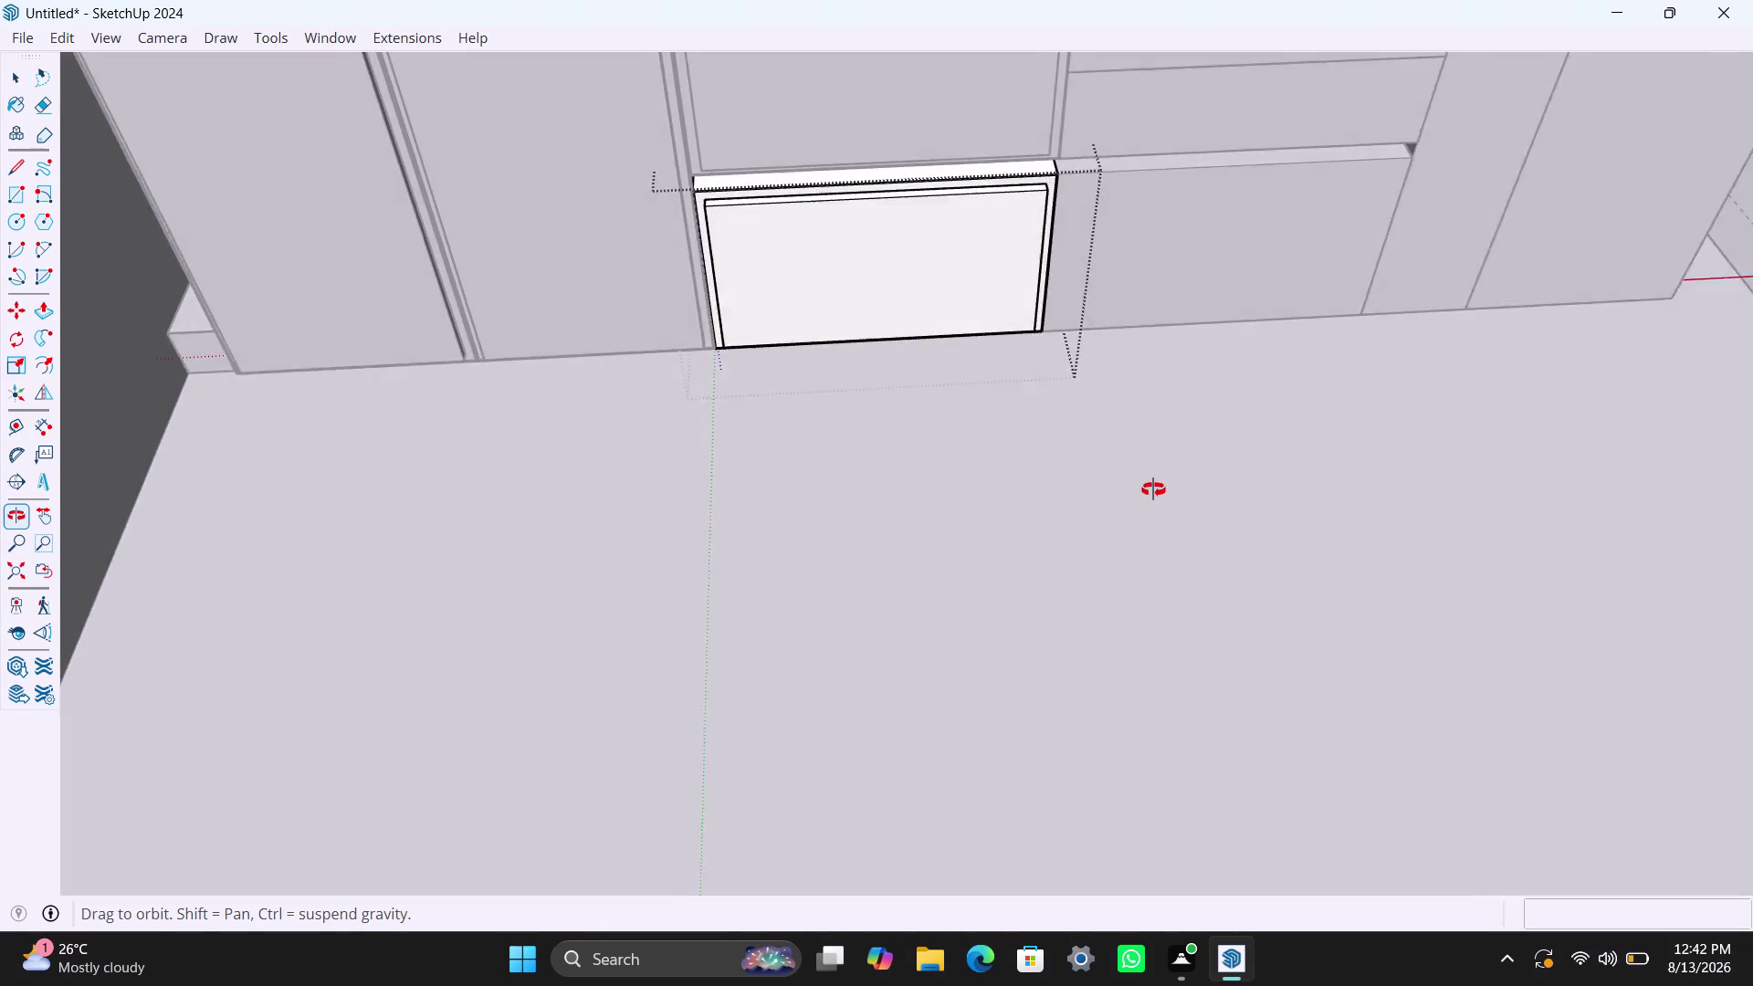
middle_drag(1142, 501, 1156, 486)
click(917, 526)
scroll(up, 3)
middle_drag(619, 351, 755, 371)
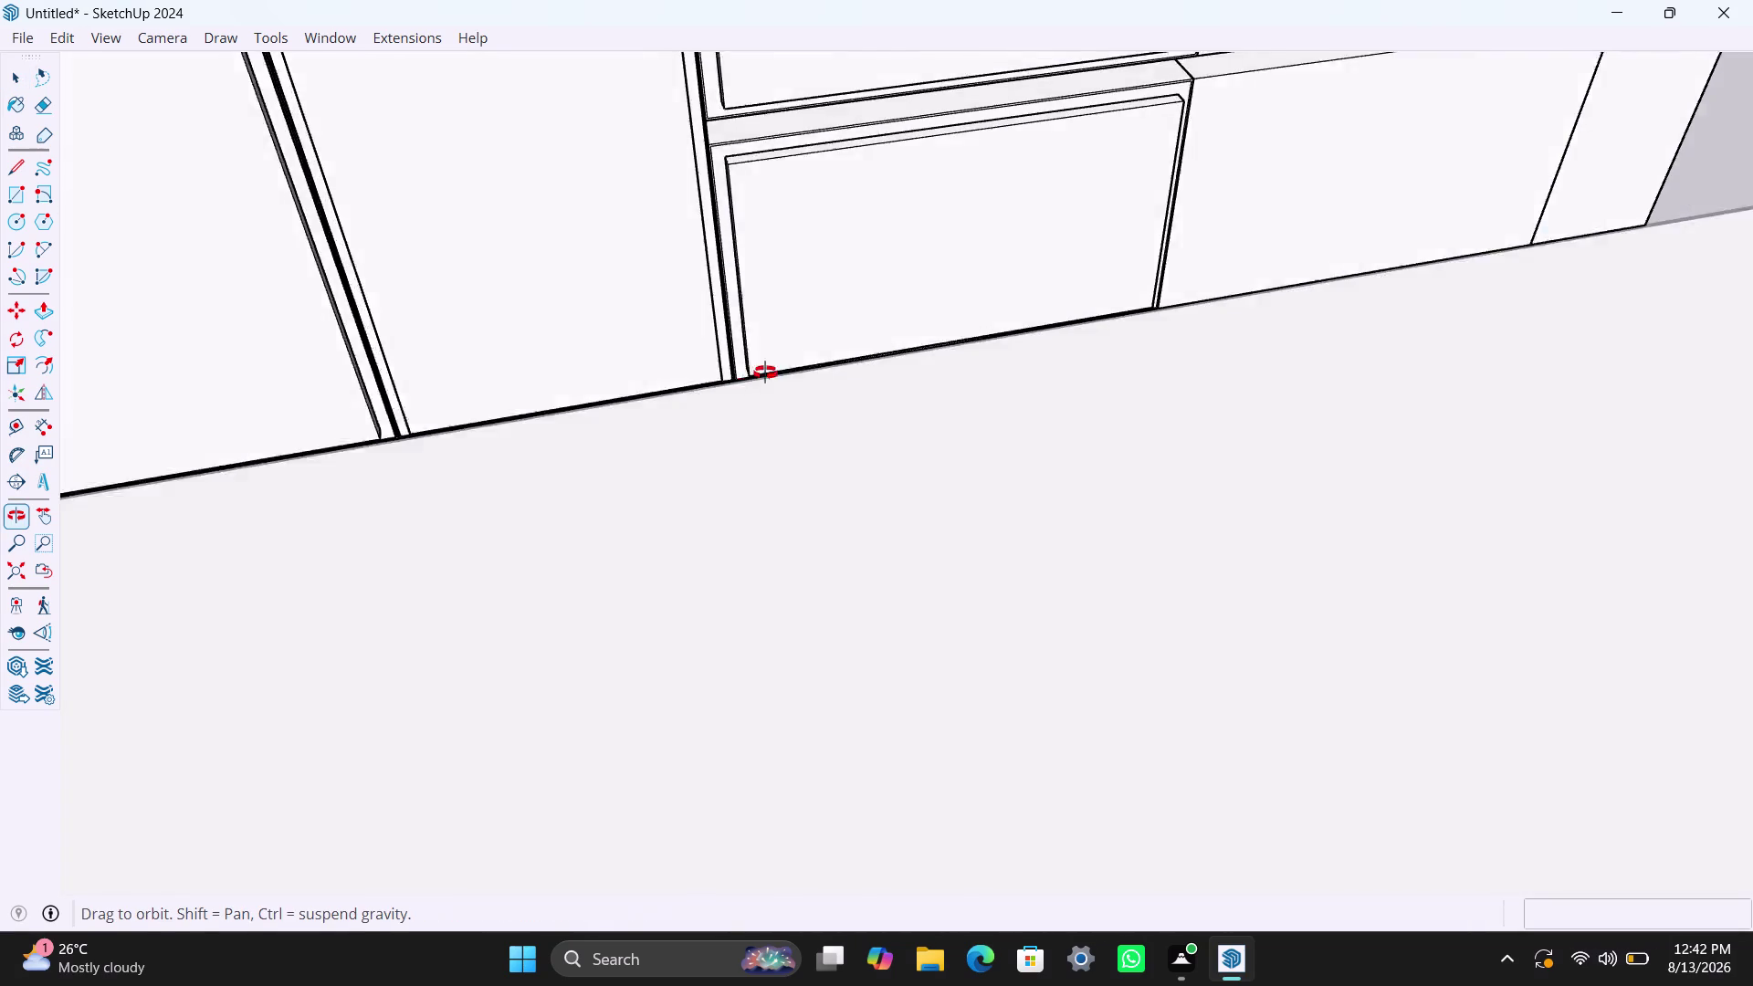
middle_drag(755, 370, 807, 368)
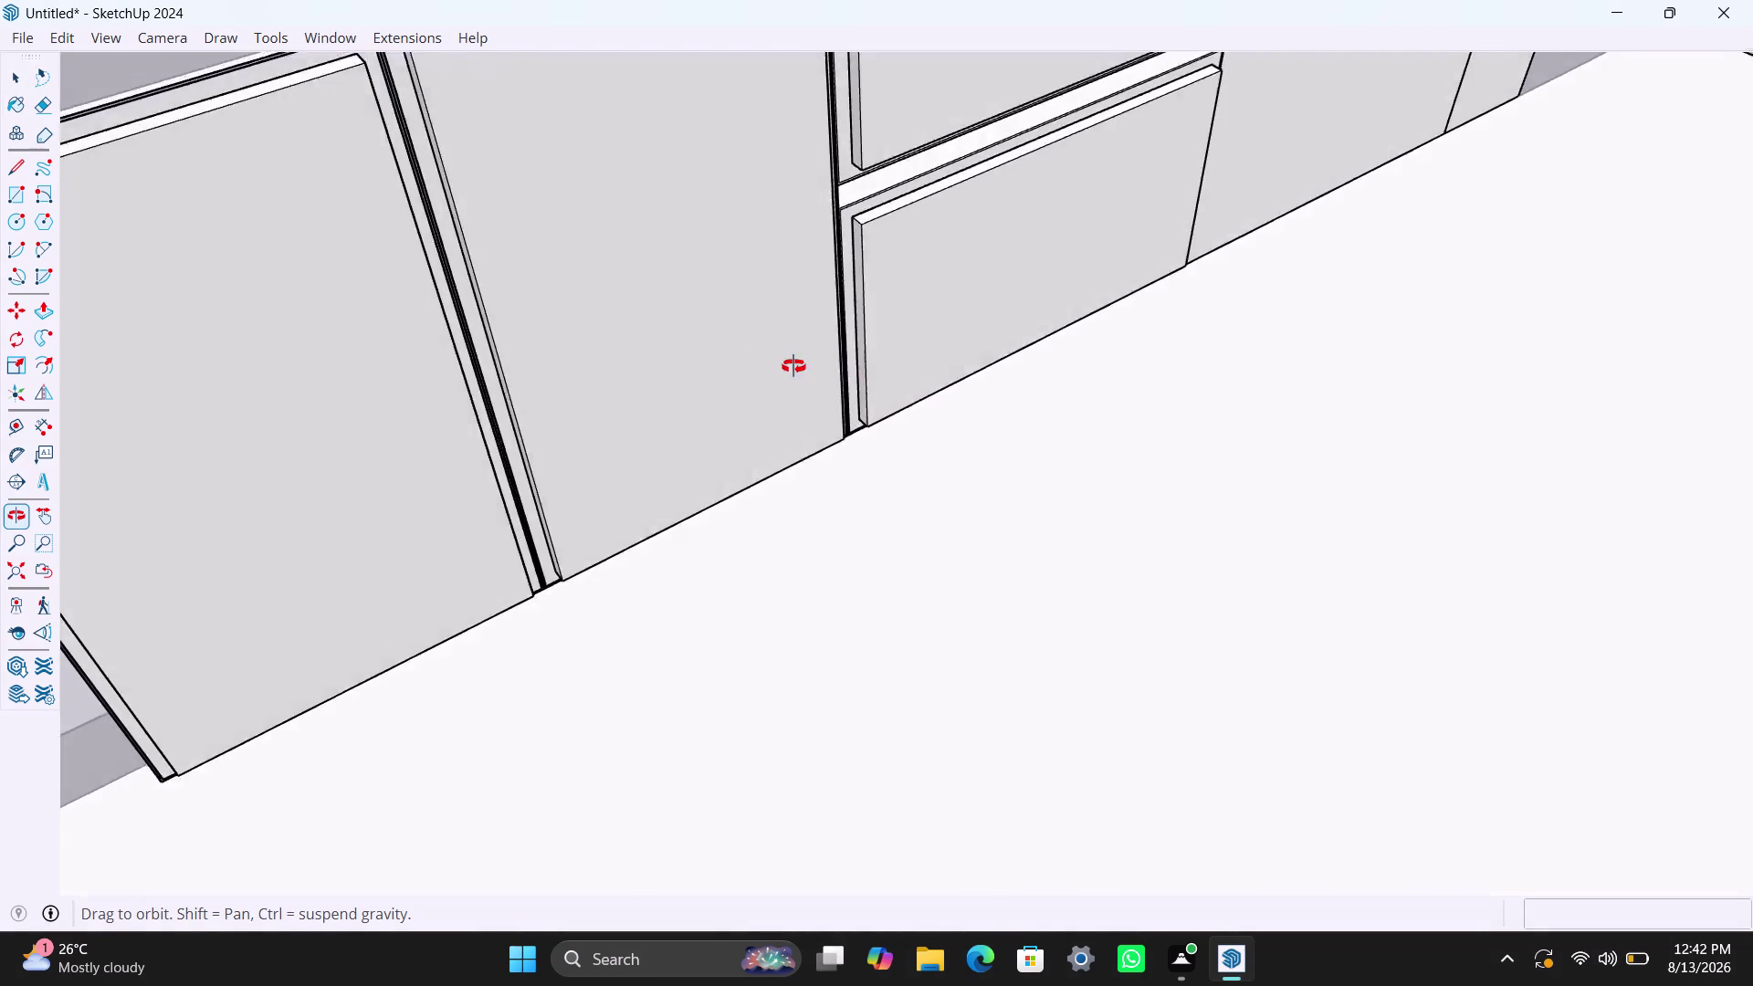
middle_drag(807, 368, 411, 317)
scroll(down, 3)
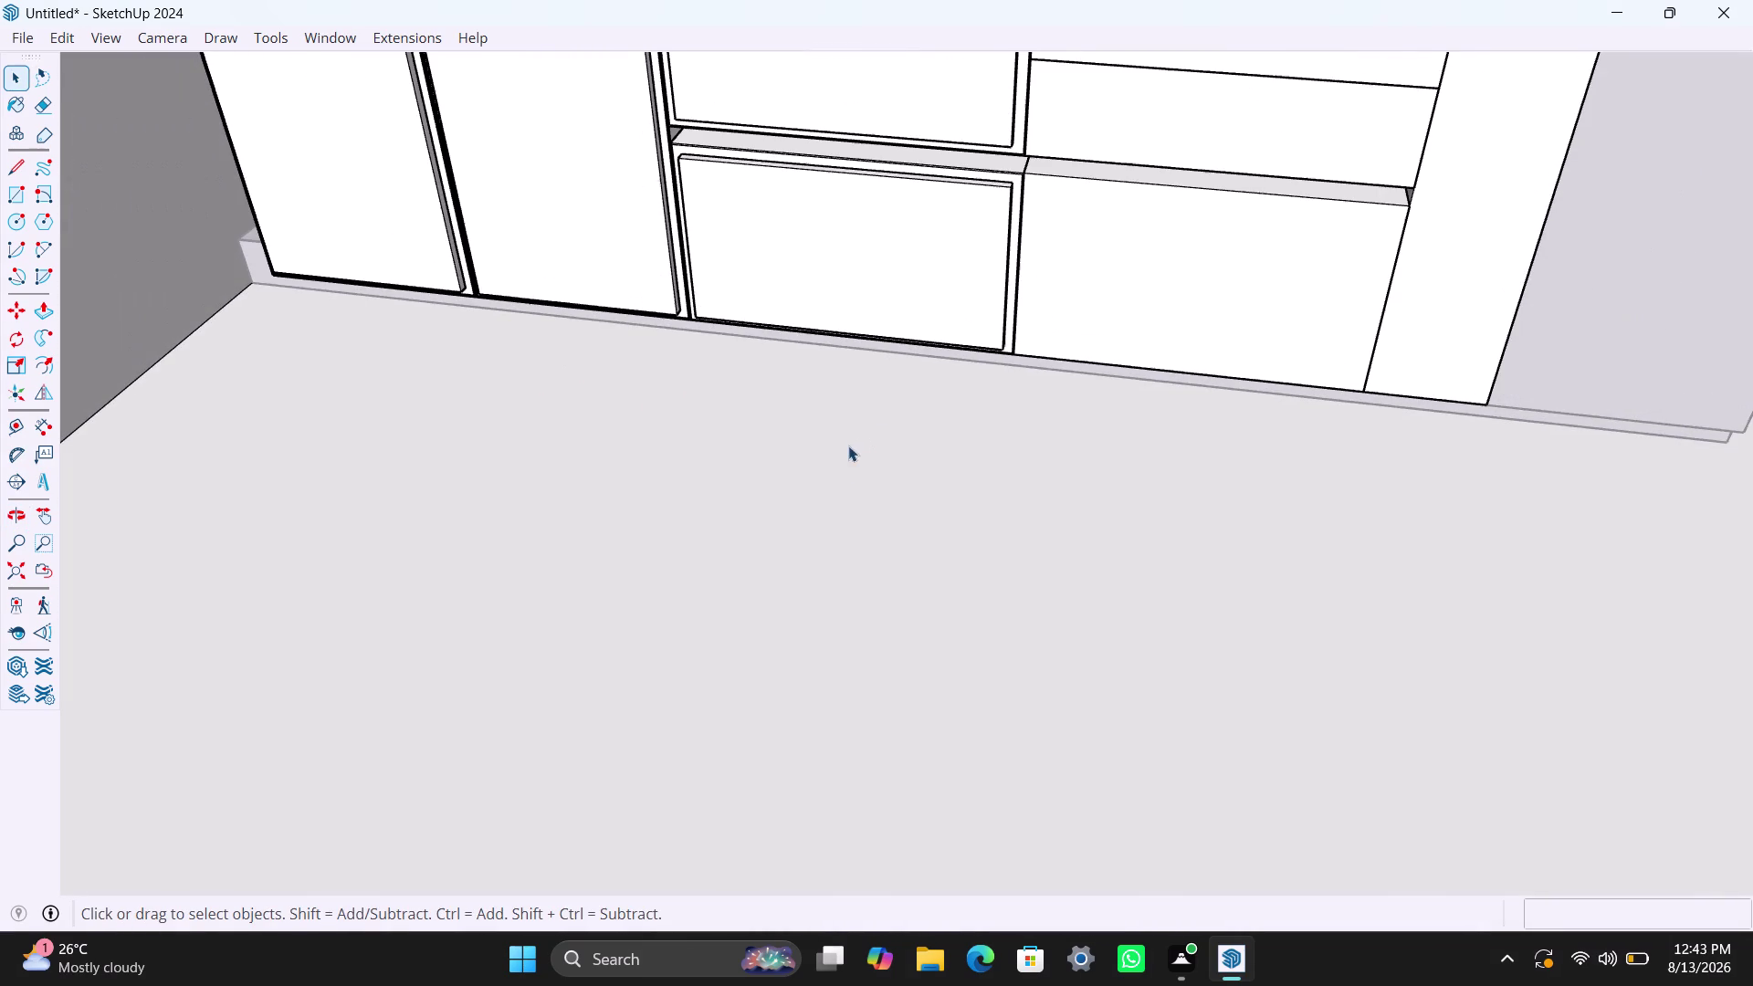
middle_drag(842, 464, 873, 465)
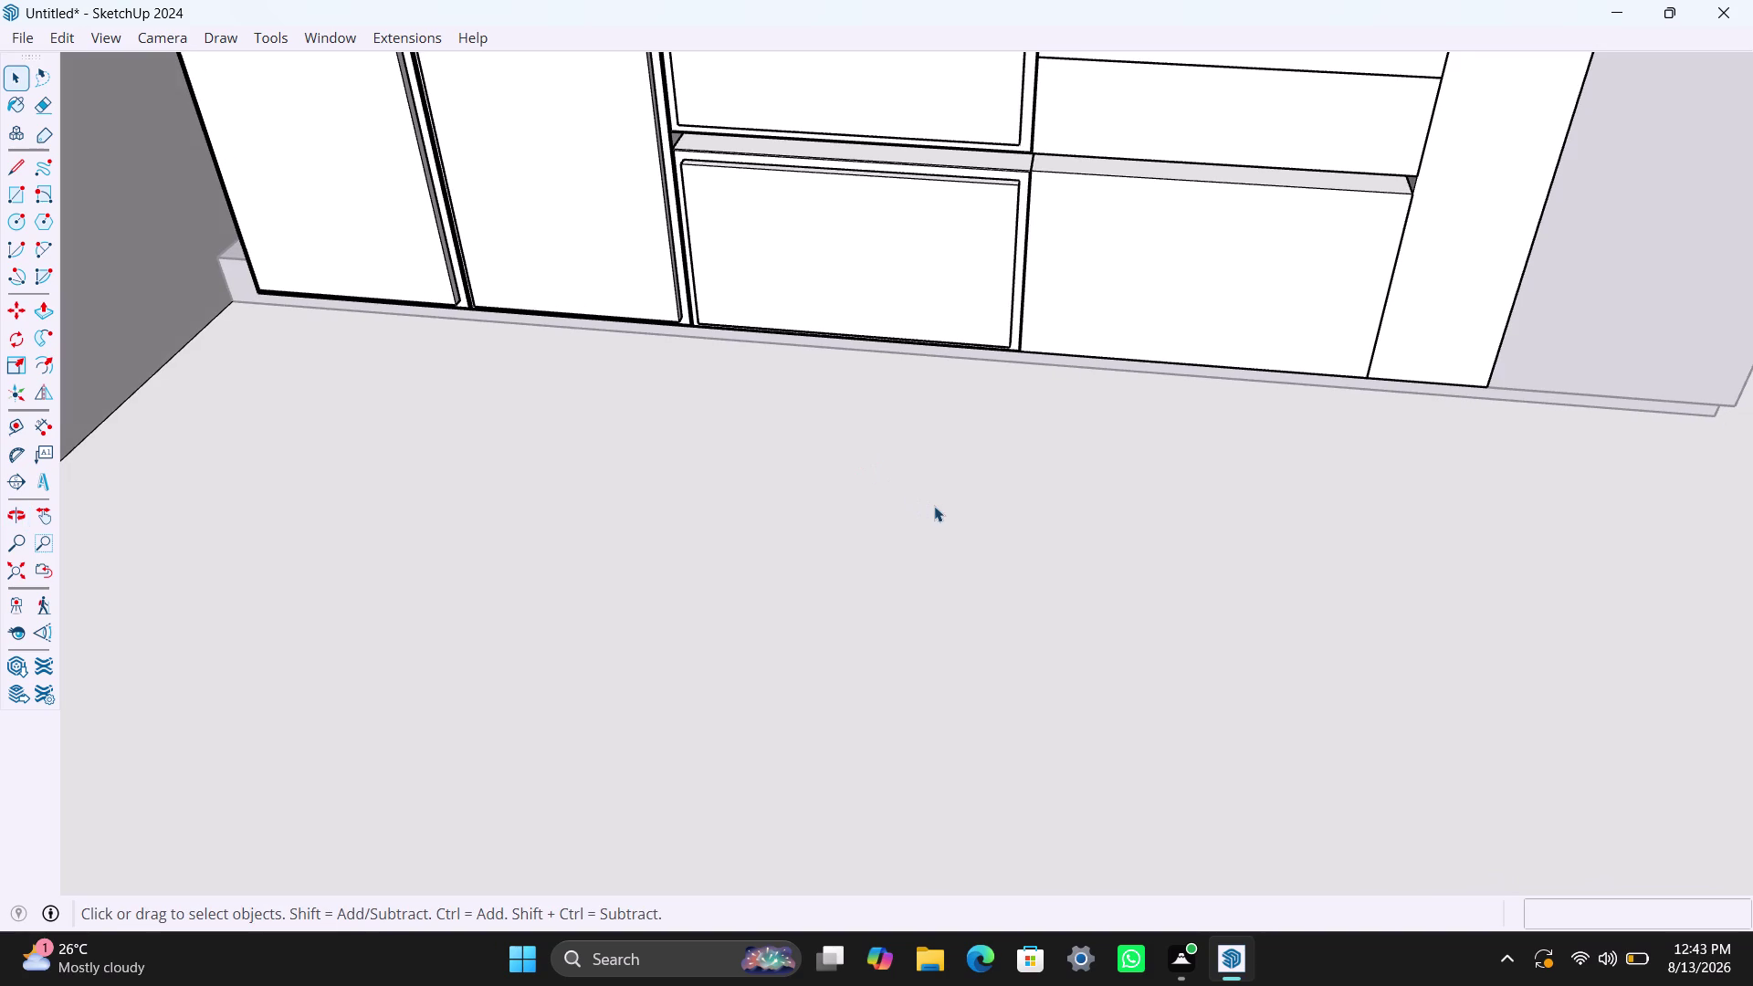
middle_drag(926, 503, 1015, 811)
scroll(up, 3)
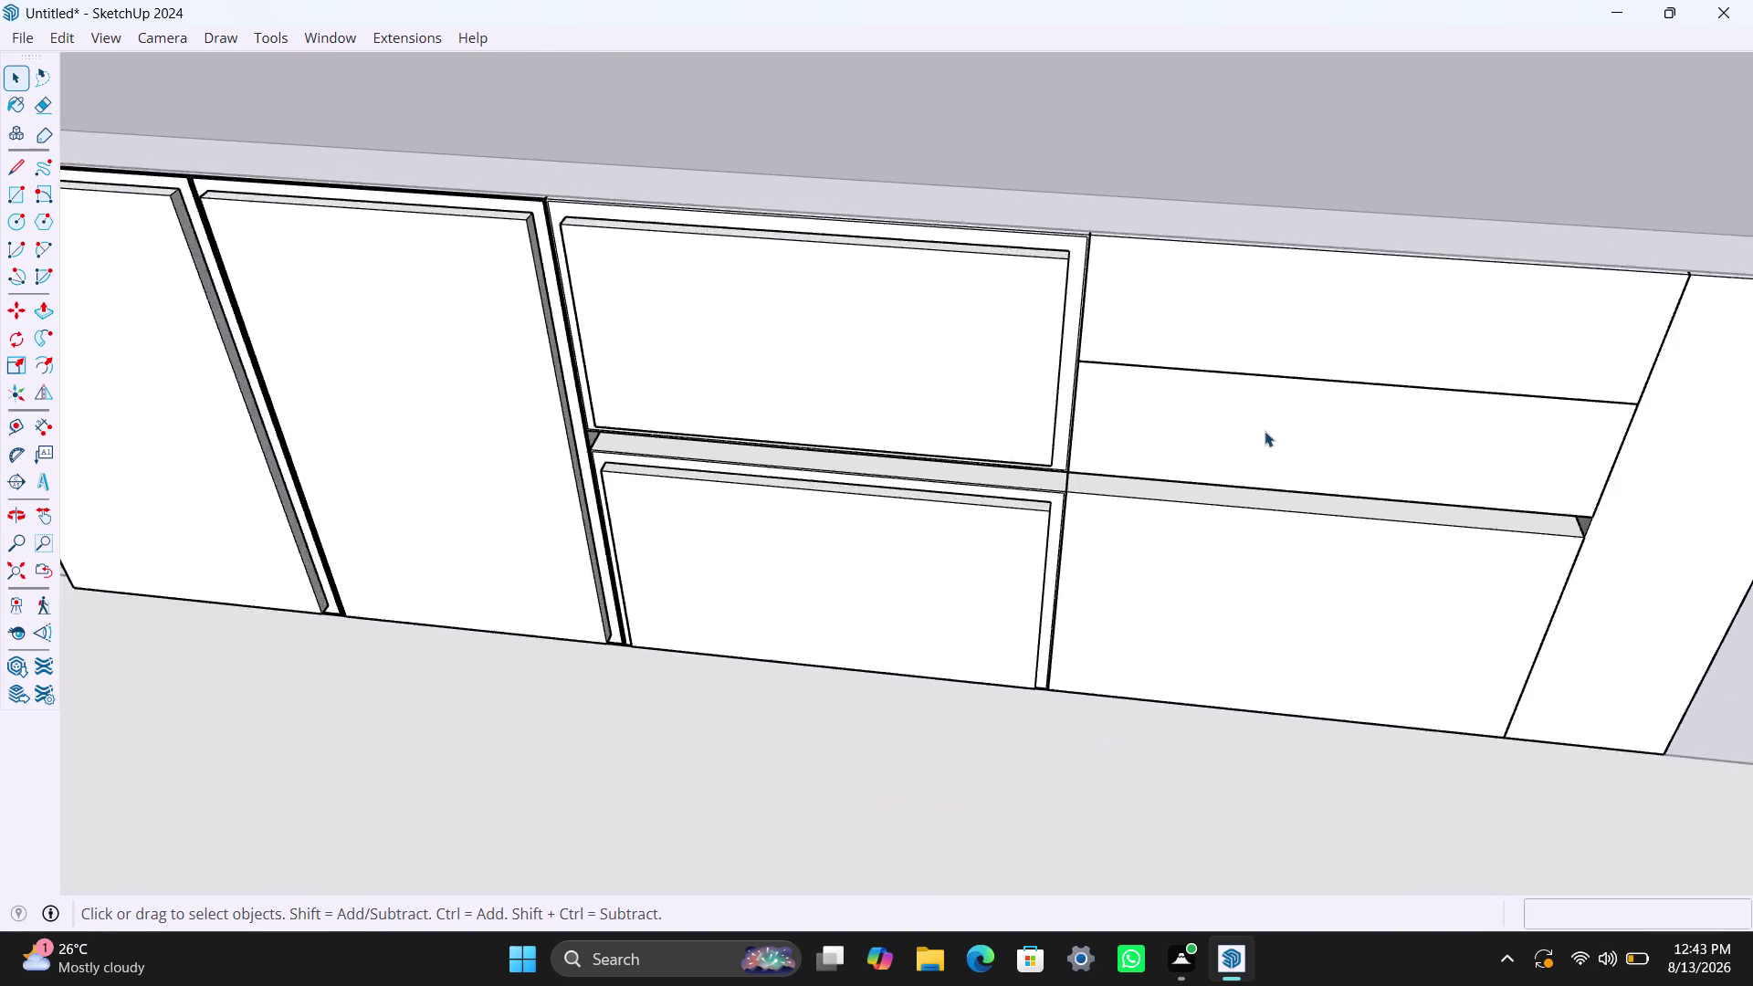
middle_drag(1223, 479, 1295, 483)
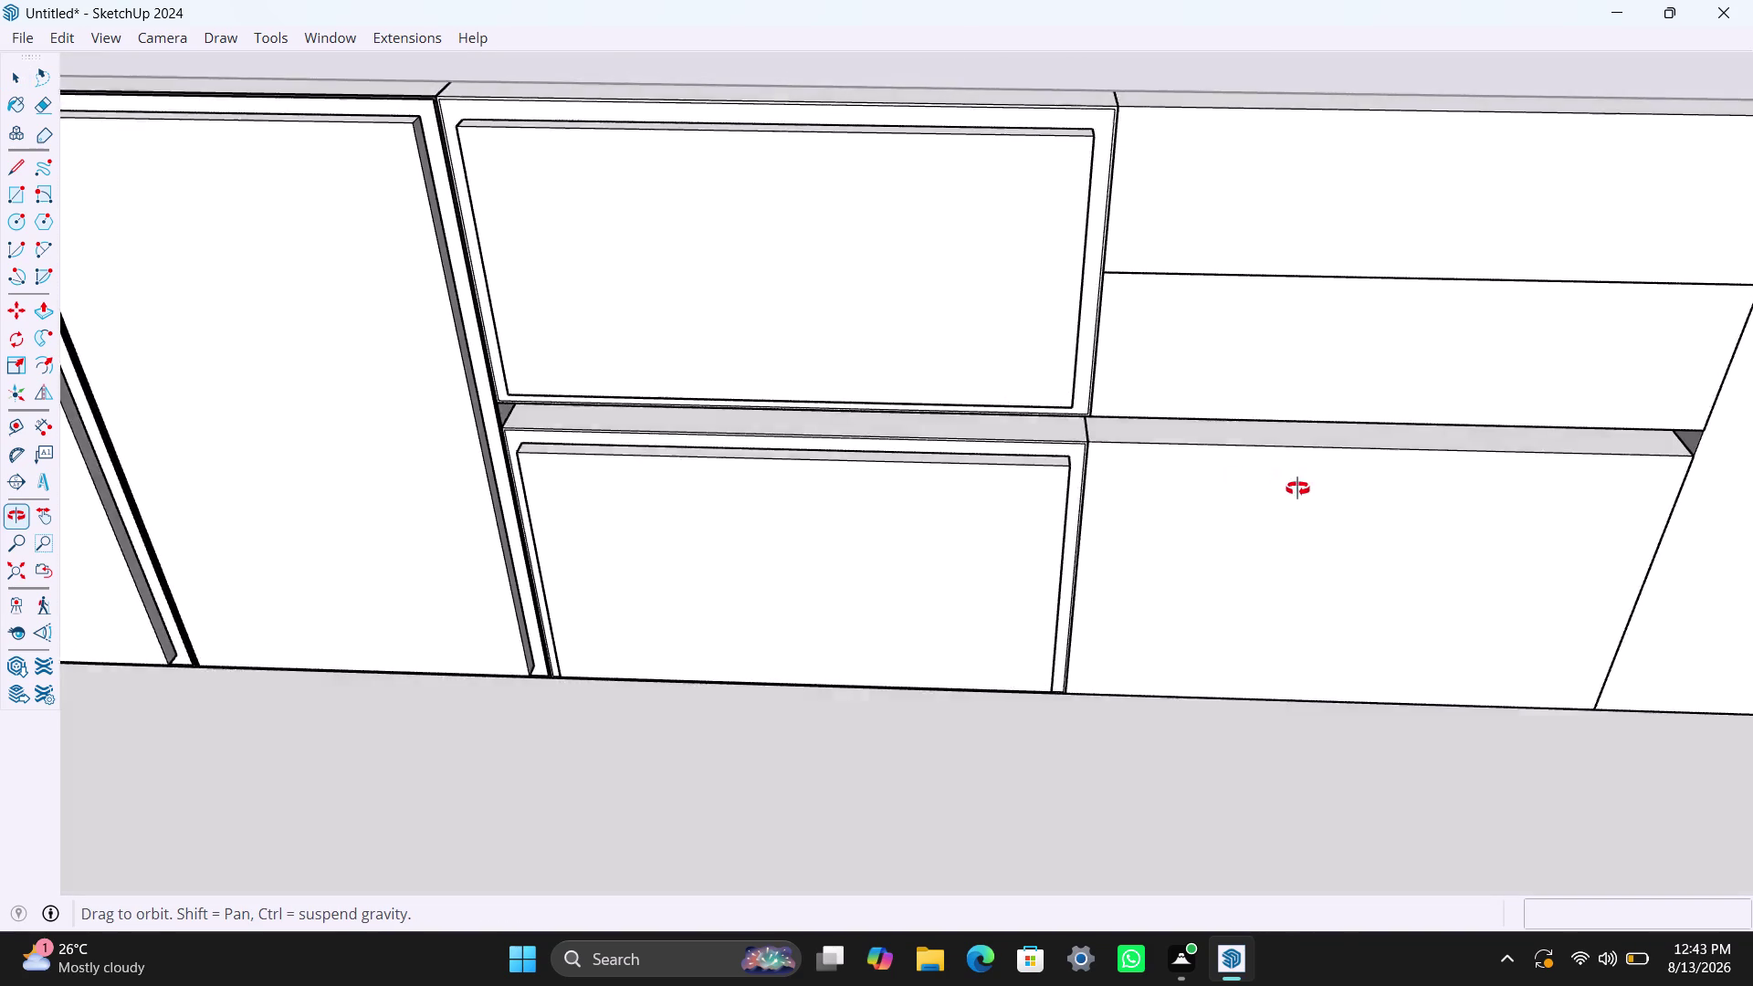
middle_drag(1294, 483, 1298, 489)
middle_drag(1229, 619, 1192, 307)
scroll(down, 3)
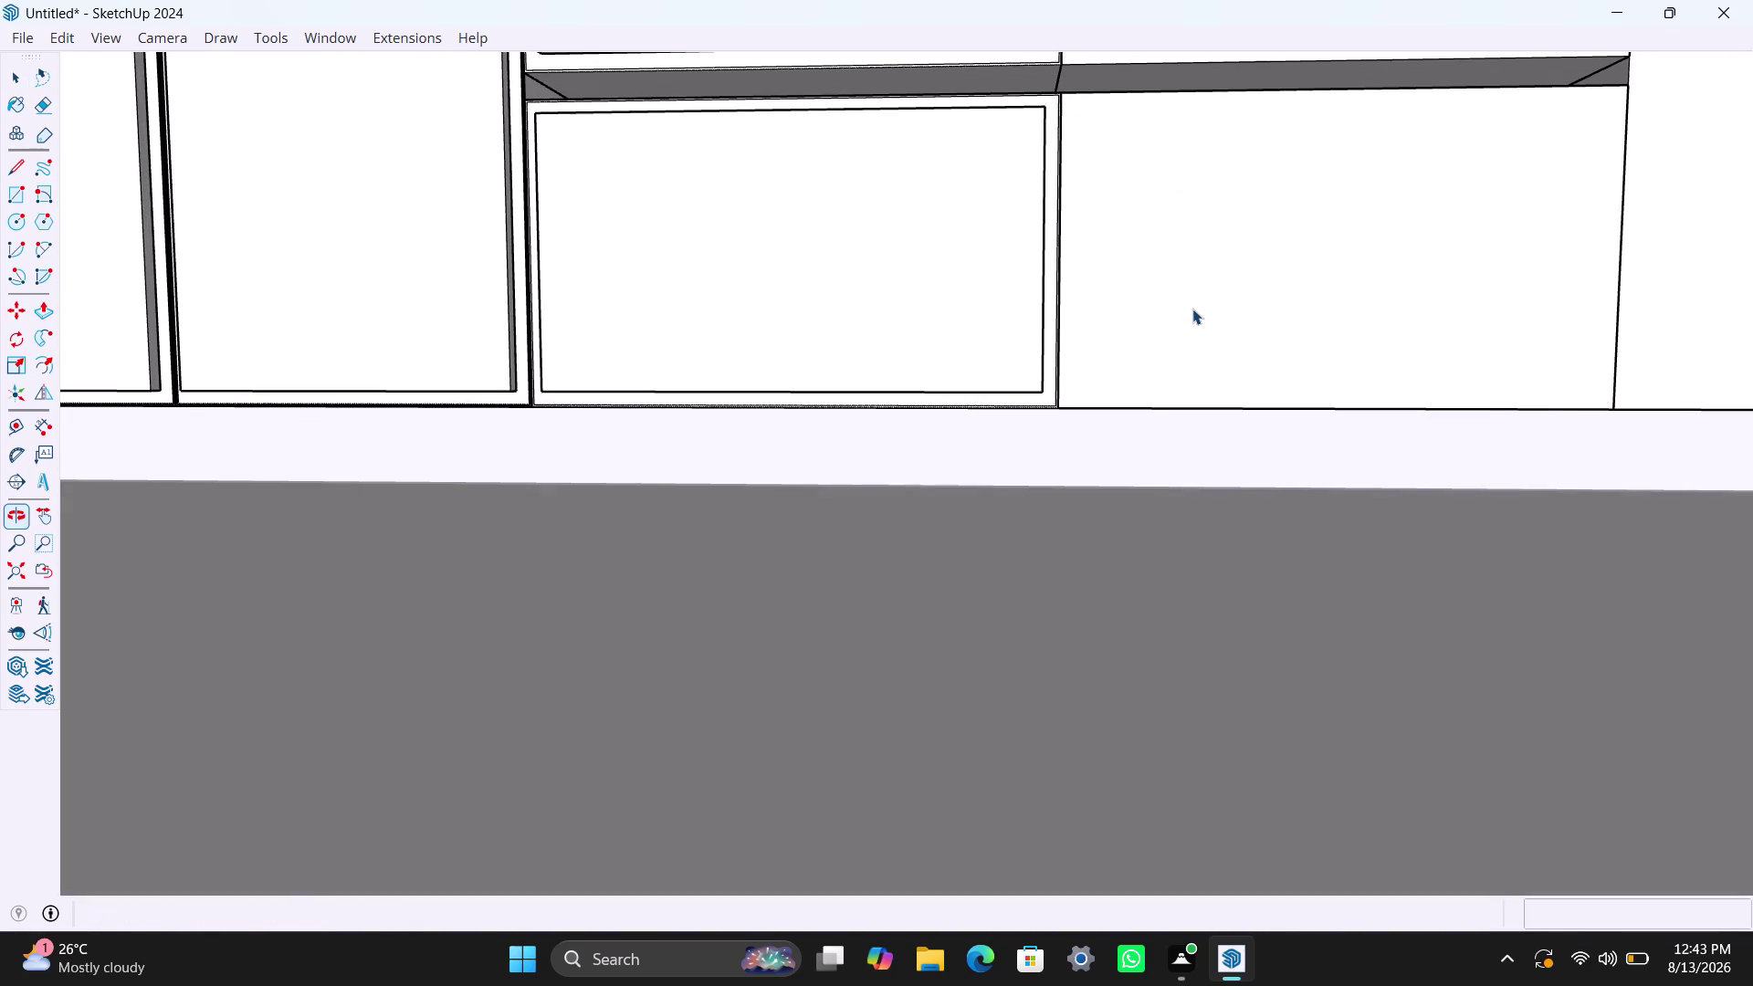
scroll(down, 3)
middle_drag(1189, 328, 1157, 411)
scroll(down, 3)
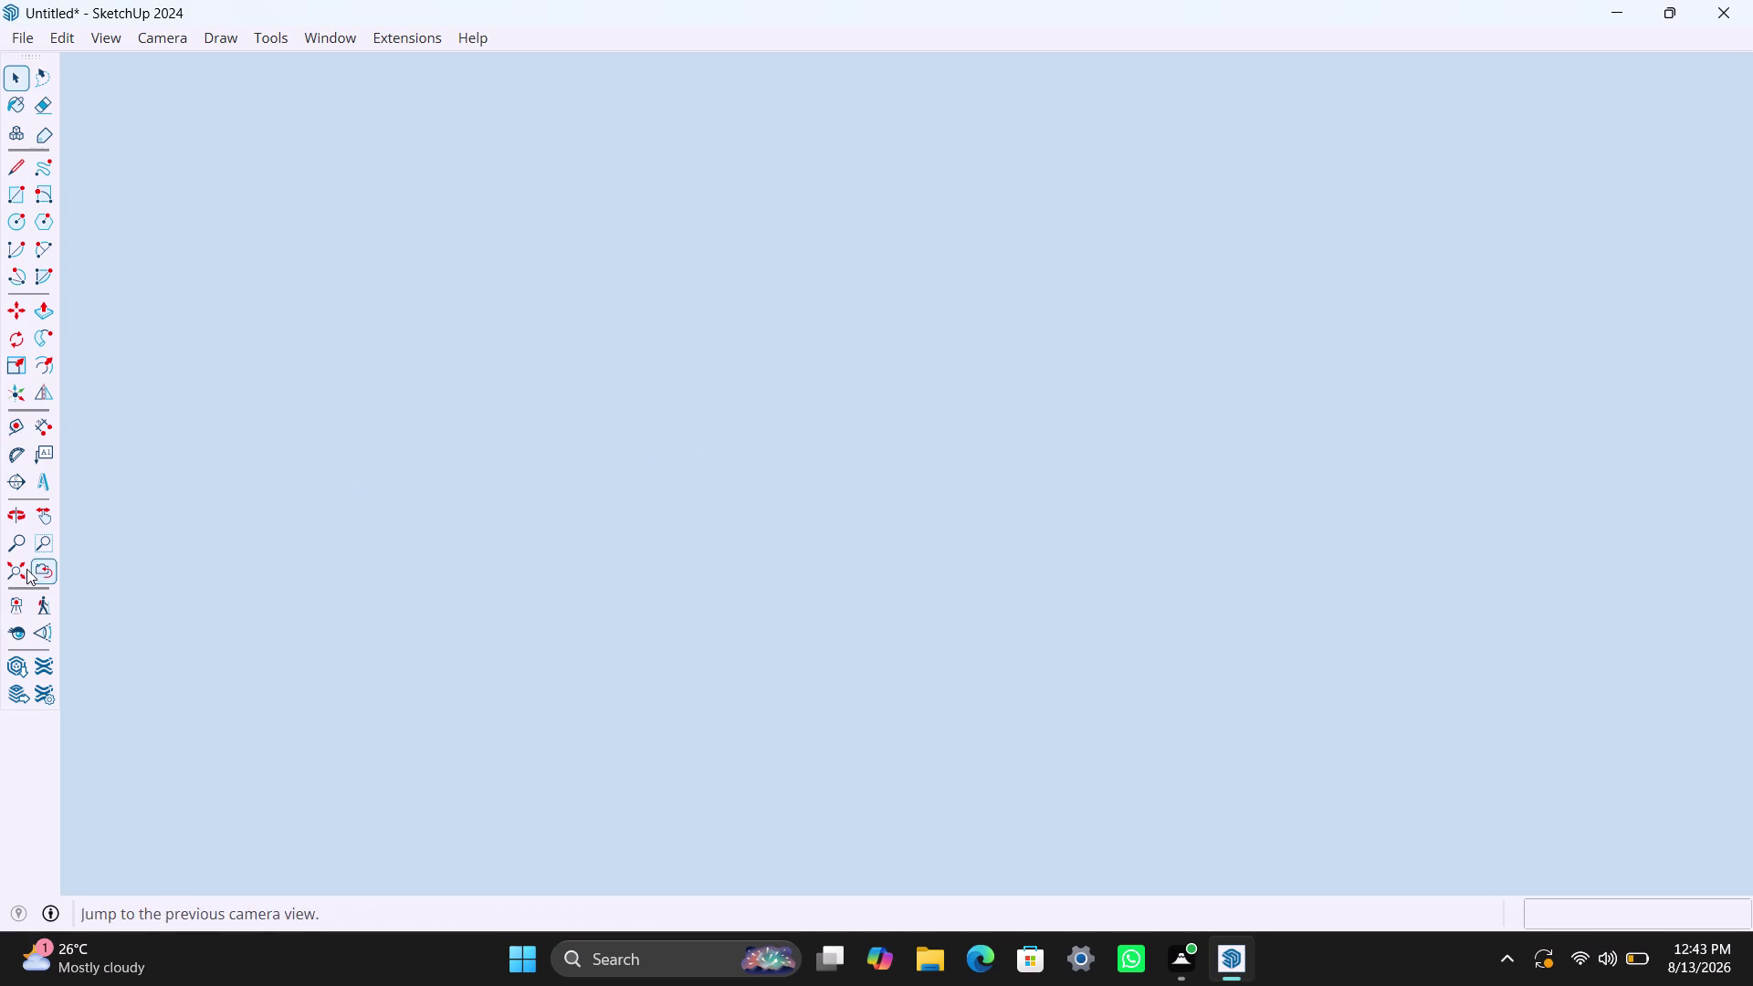
click(8, 572)
scroll(down, 3)
middle_drag(1032, 359, 1021, 735)
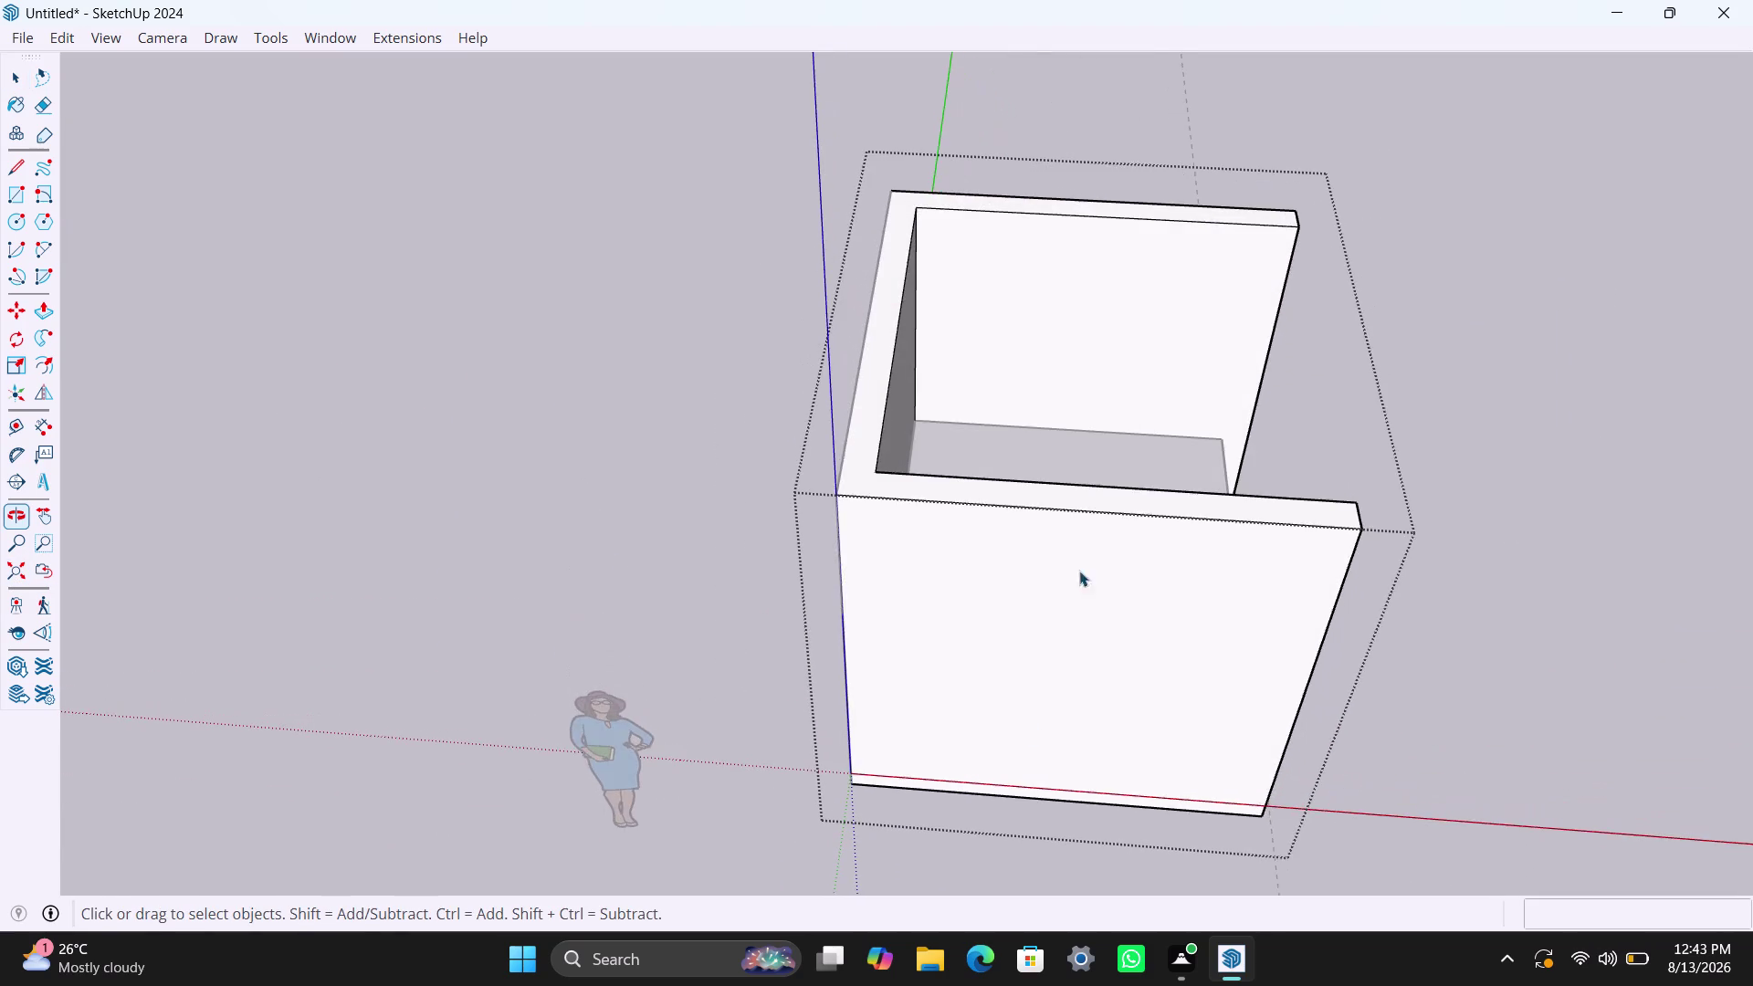
scroll(up, 3)
middle_drag(1056, 675, 1065, 581)
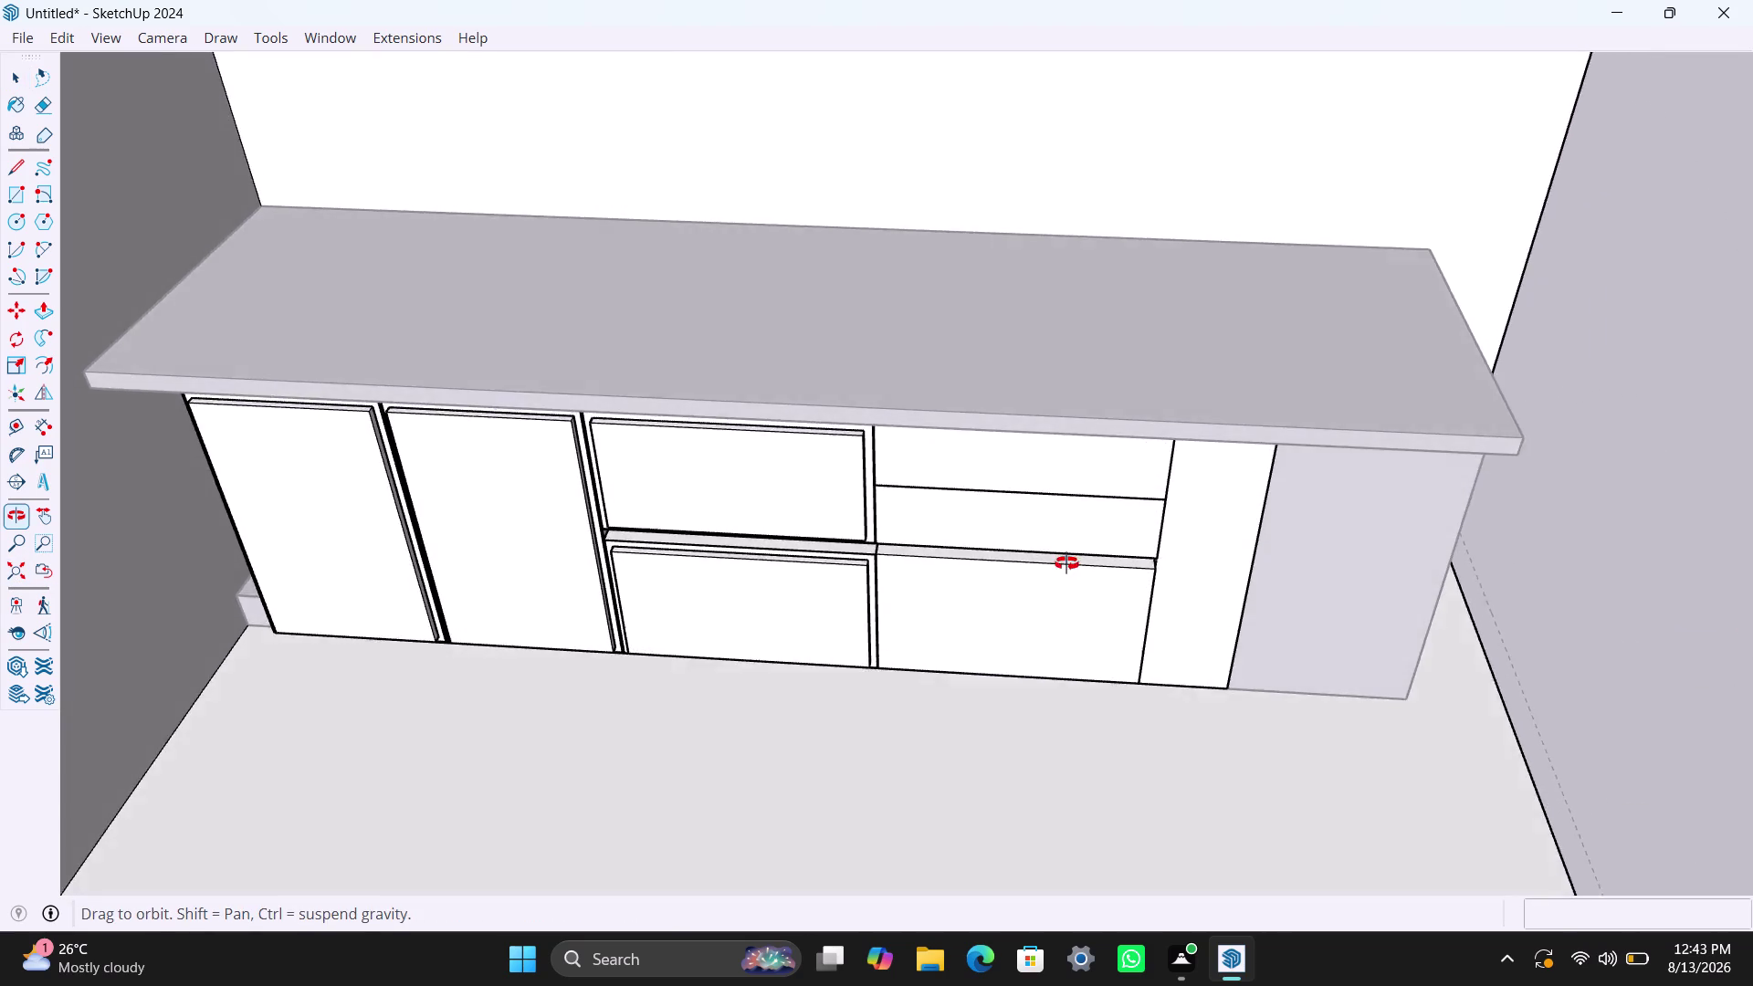
middle_drag(1065, 582, 1071, 532)
scroll(up, 3)
middle_drag(1074, 533, 1059, 694)
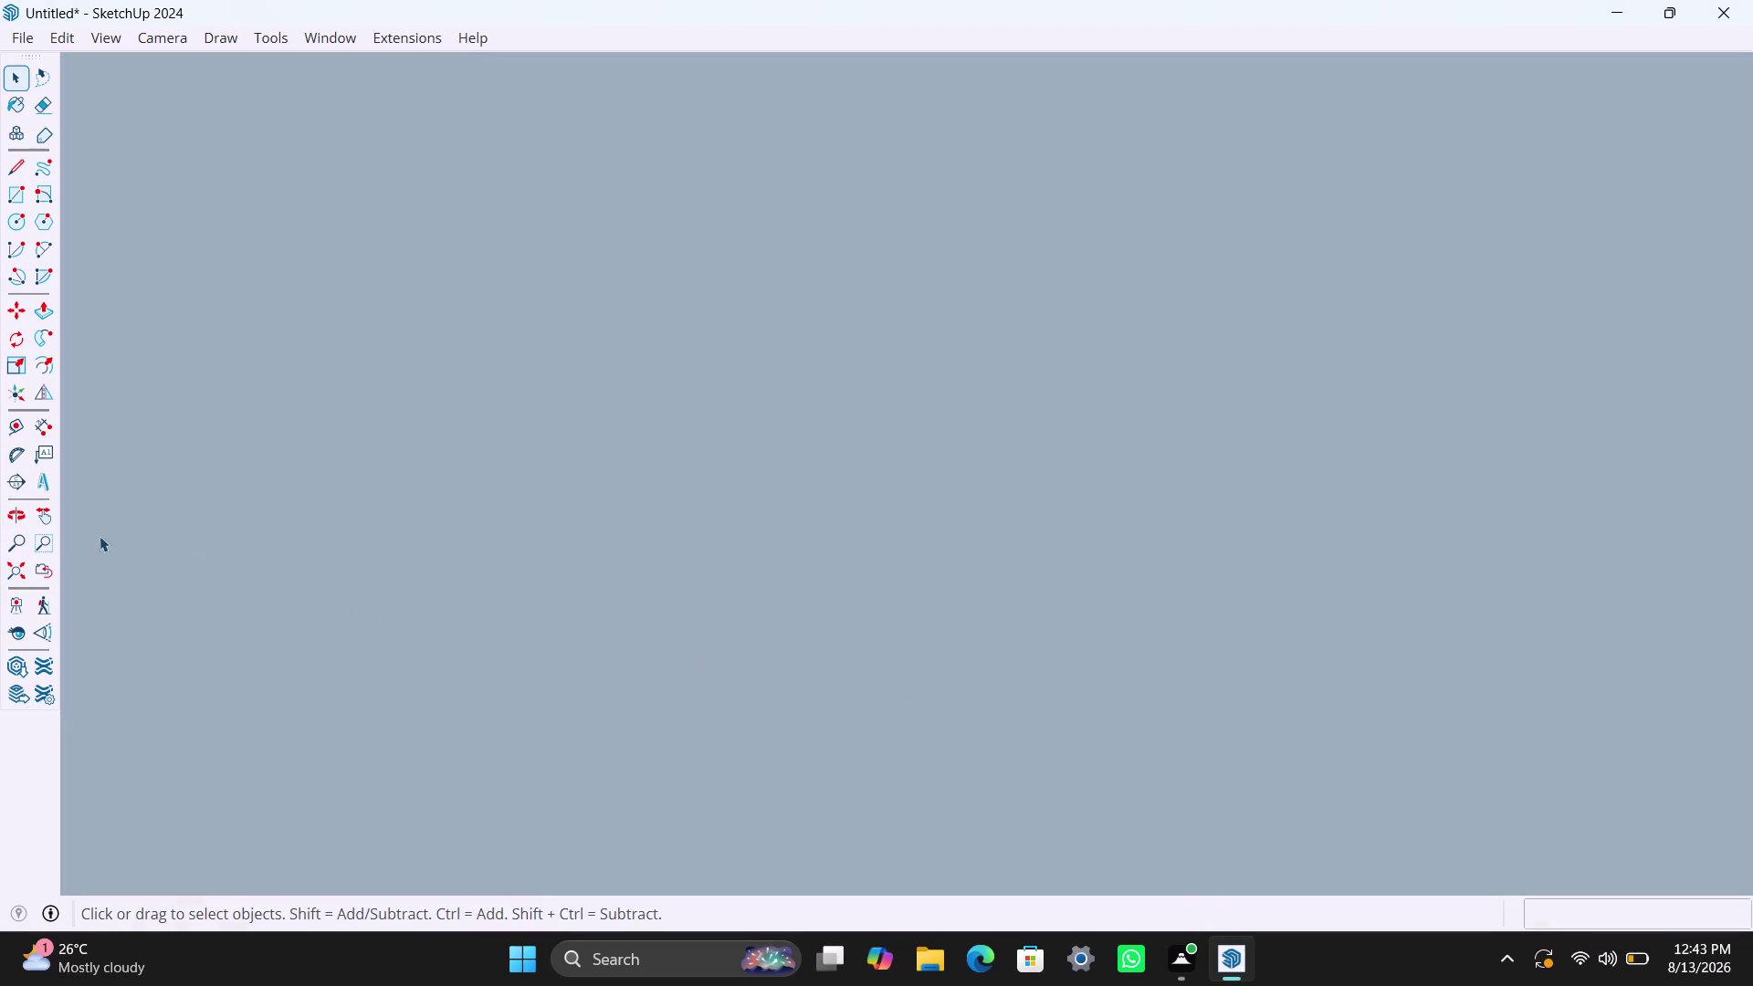
click(21, 566)
scroll(up, 3)
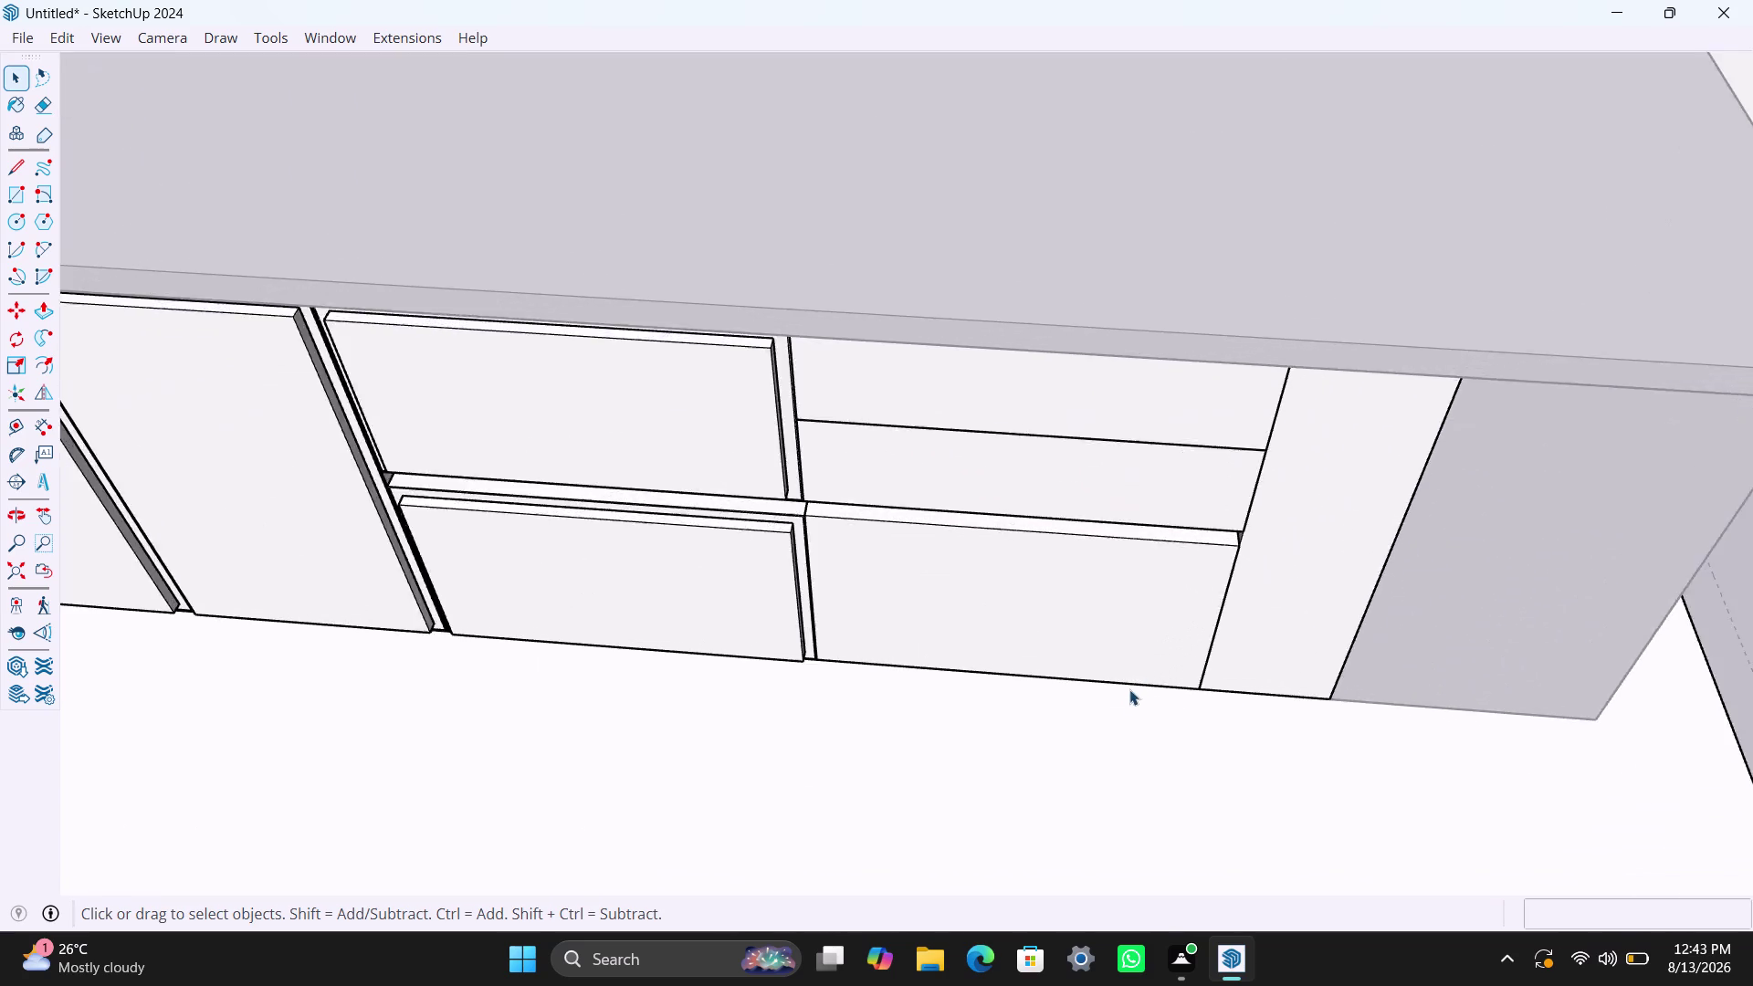
scroll(up, 3)
middle_drag(1085, 731, 1124, 705)
scroll(down, 3)
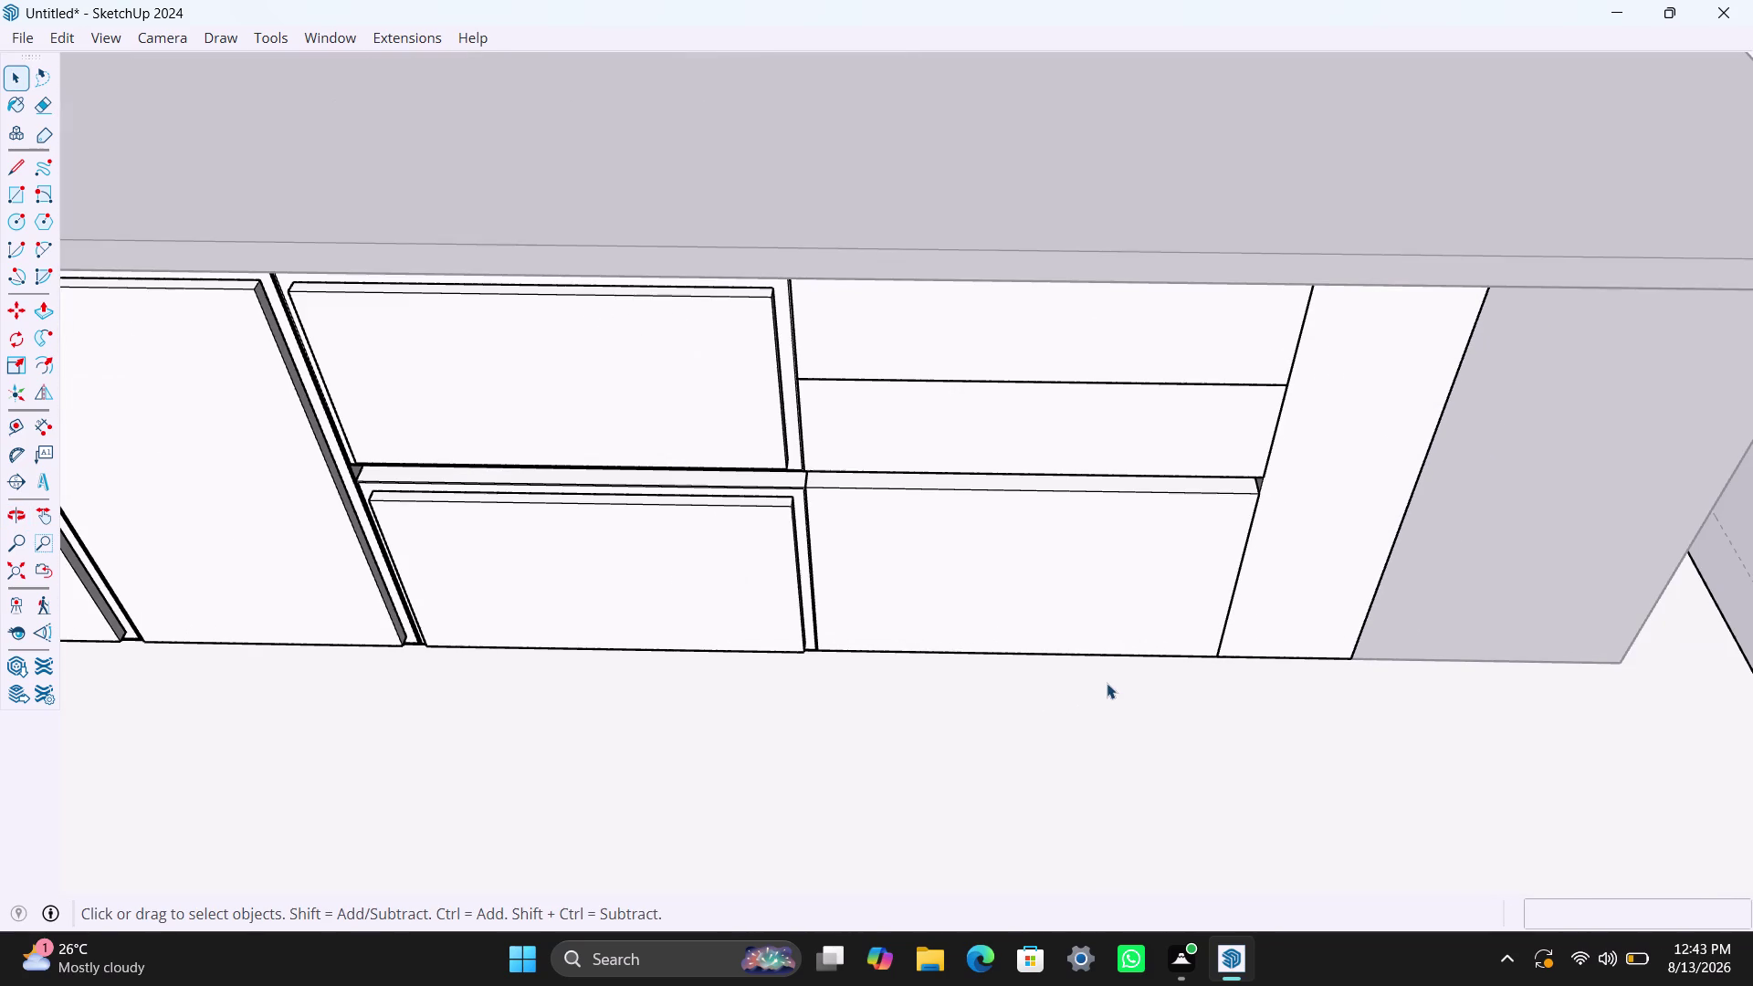
middle_drag(1097, 683, 1110, 615)
scroll(up, 3)
scroll(down, 3)
middle_drag(1082, 627, 1079, 511)
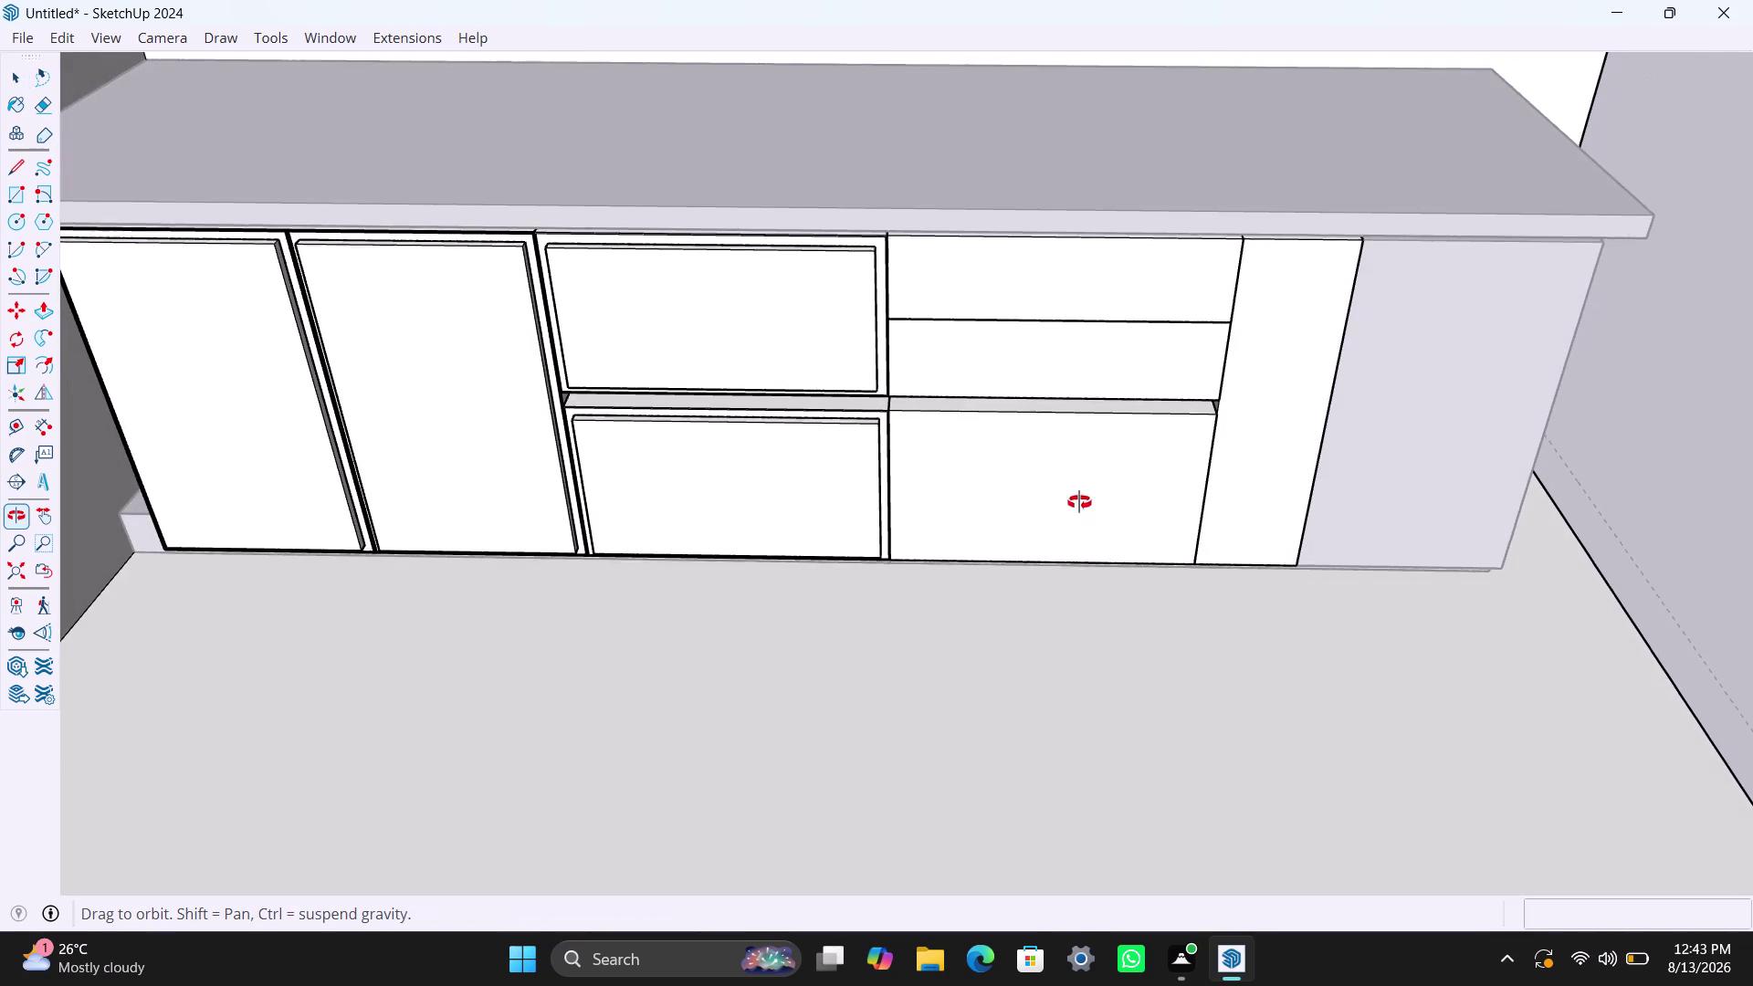
middle_drag(1080, 511, 1077, 464)
scroll(up, 3)
scroll(up, 3)
middle_drag(1176, 512, 1172, 458)
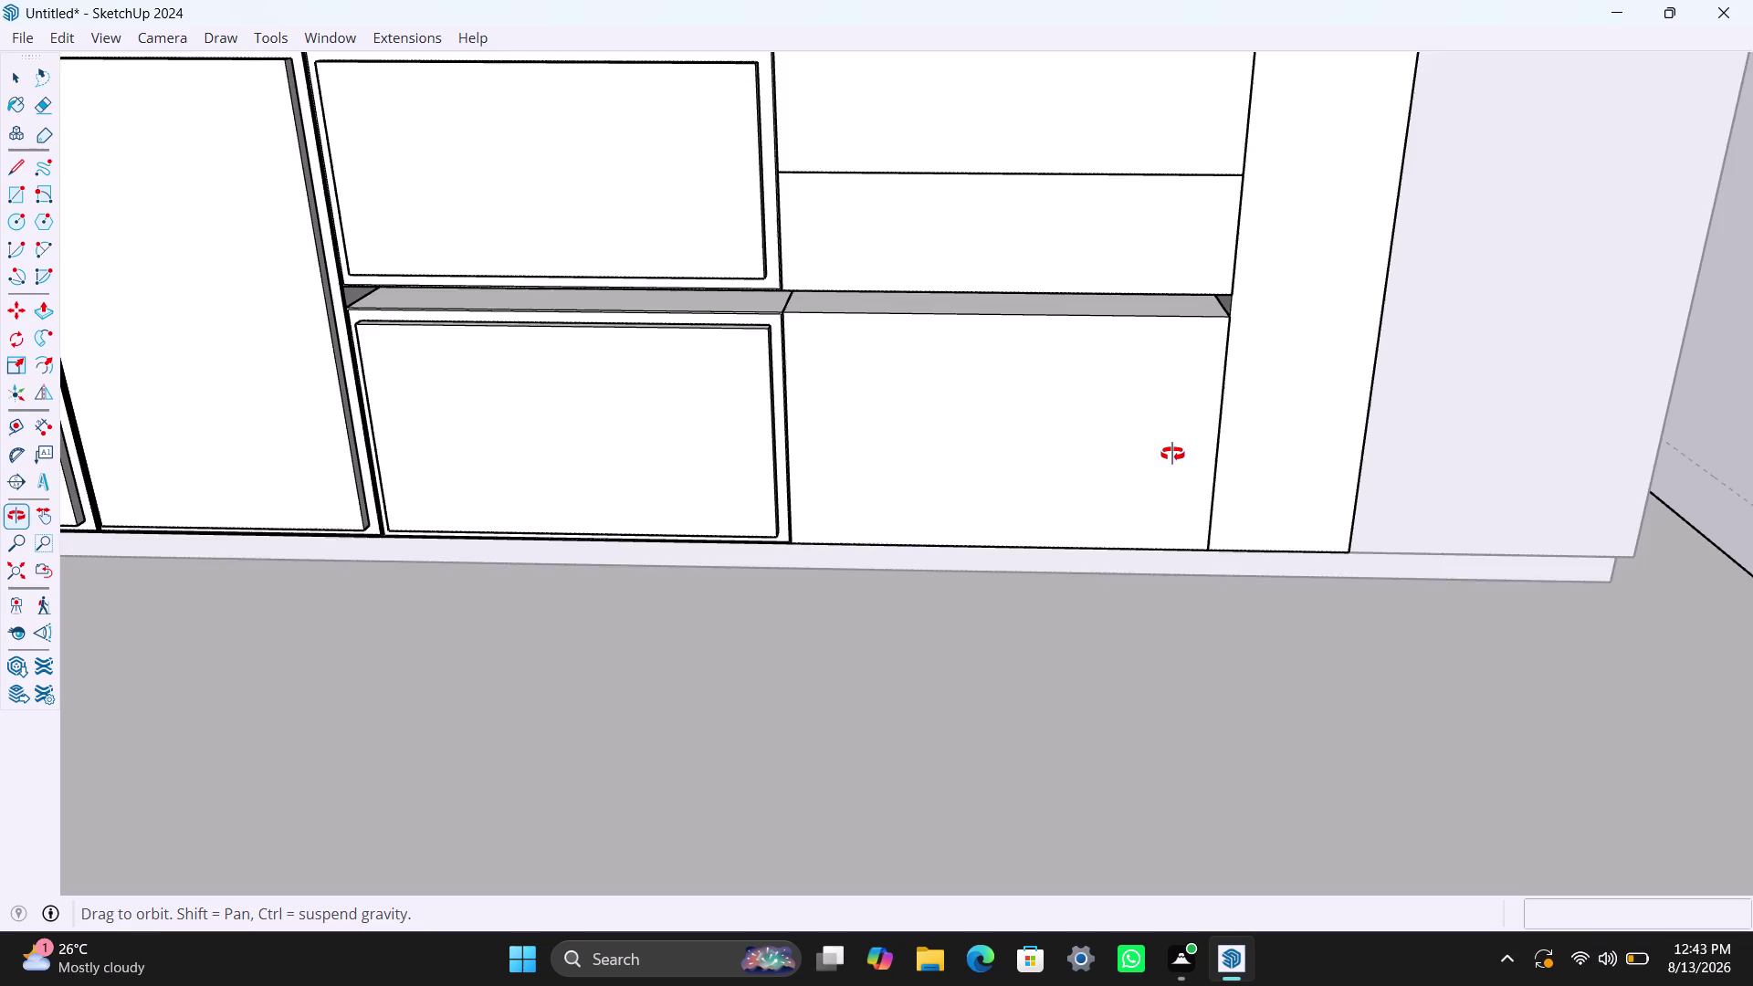
middle_drag(1172, 457, 1172, 440)
scroll(down, 3)
middle_drag(1170, 460, 1175, 551)
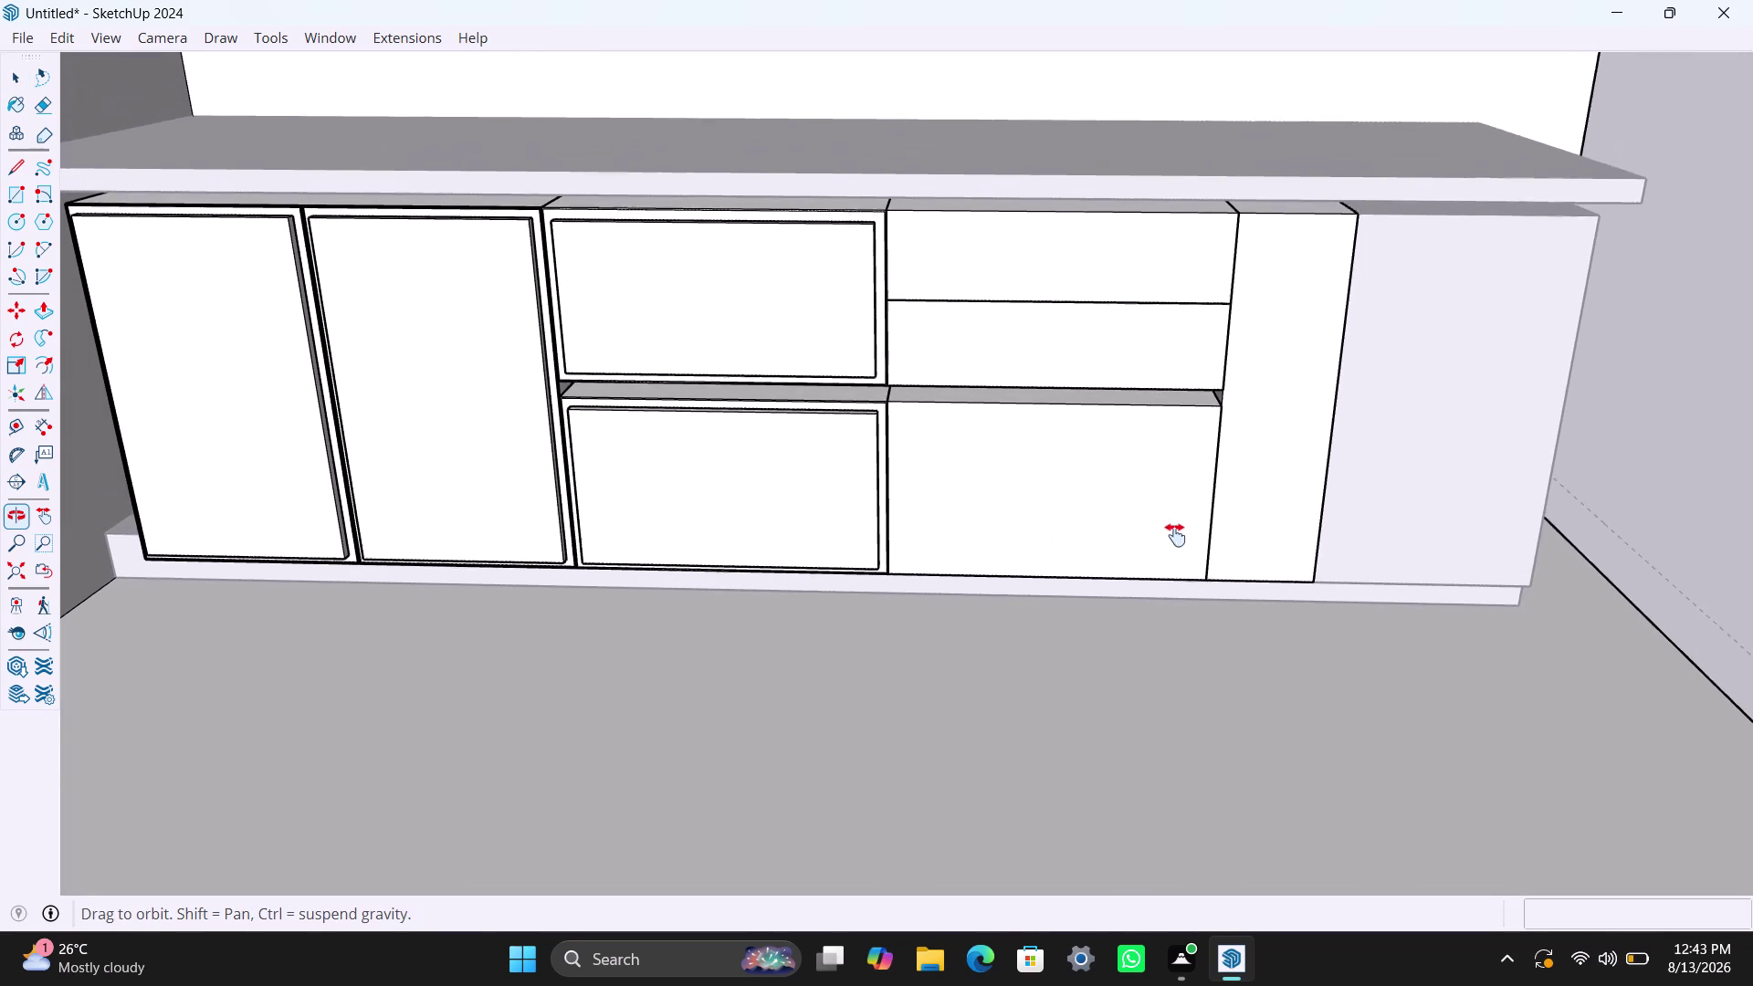
middle_drag(1175, 551, 1182, 833)
middle_drag(1177, 740, 1169, 637)
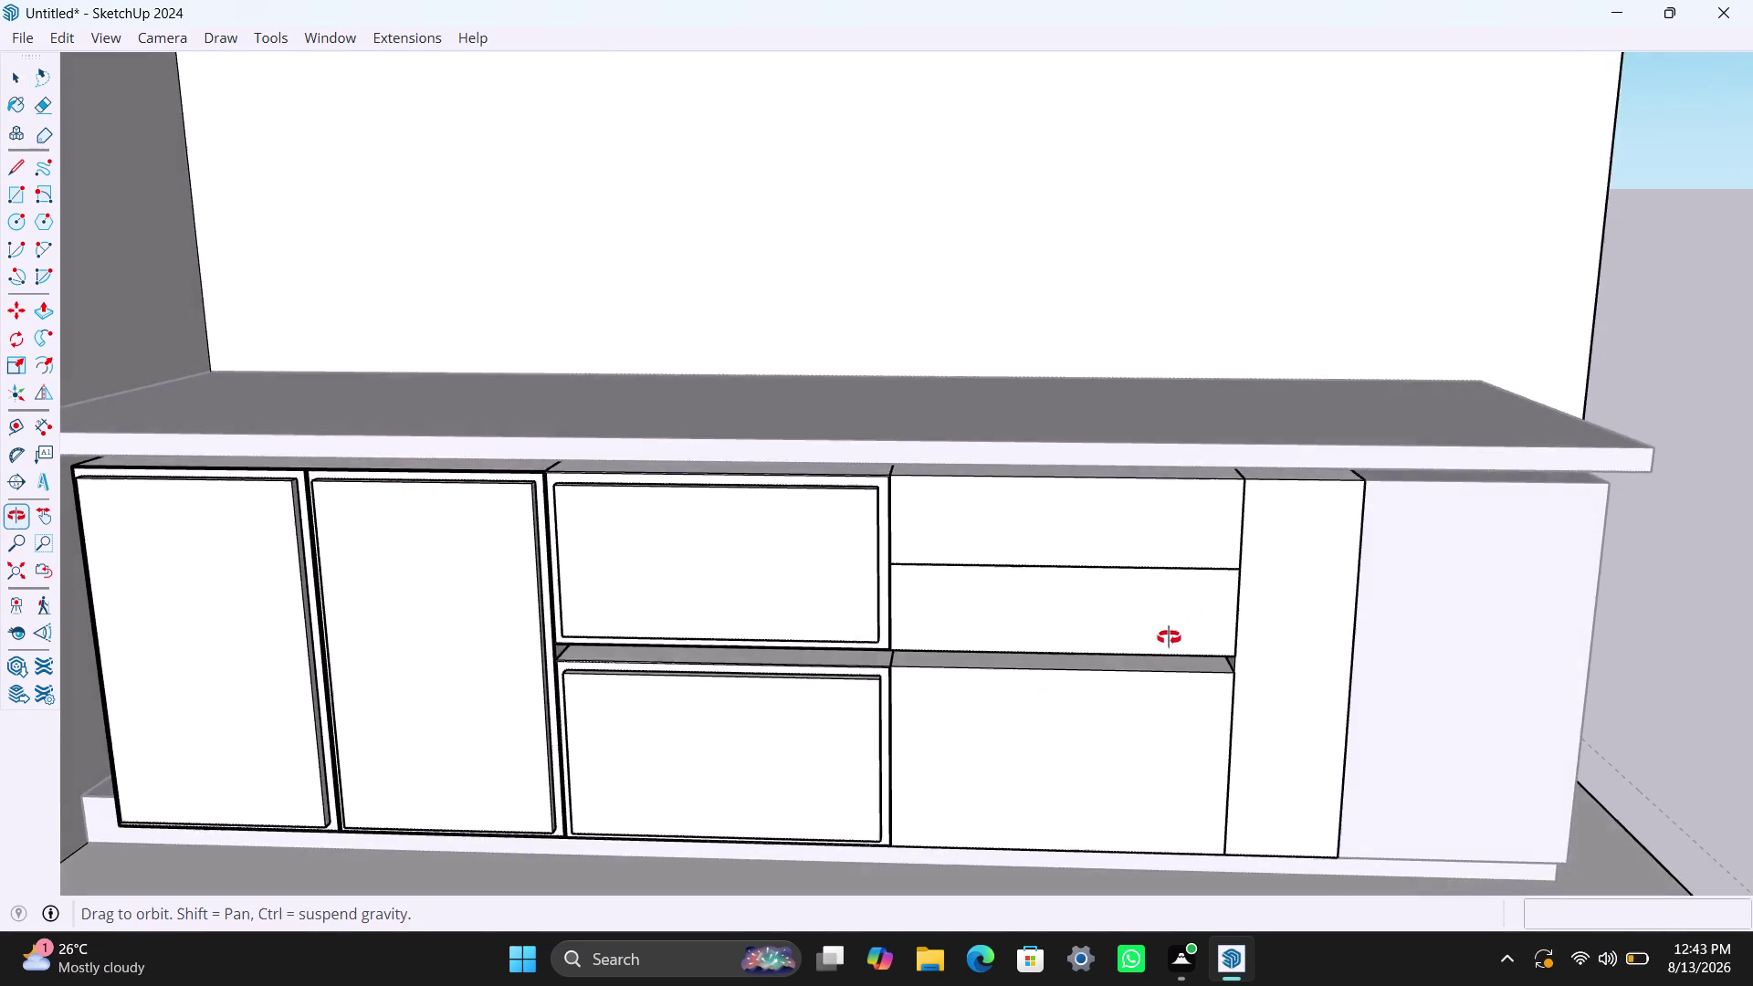
middle_drag(1169, 637, 1159, 536)
scroll(up, 3)
middle_drag(1036, 697, 1069, 704)
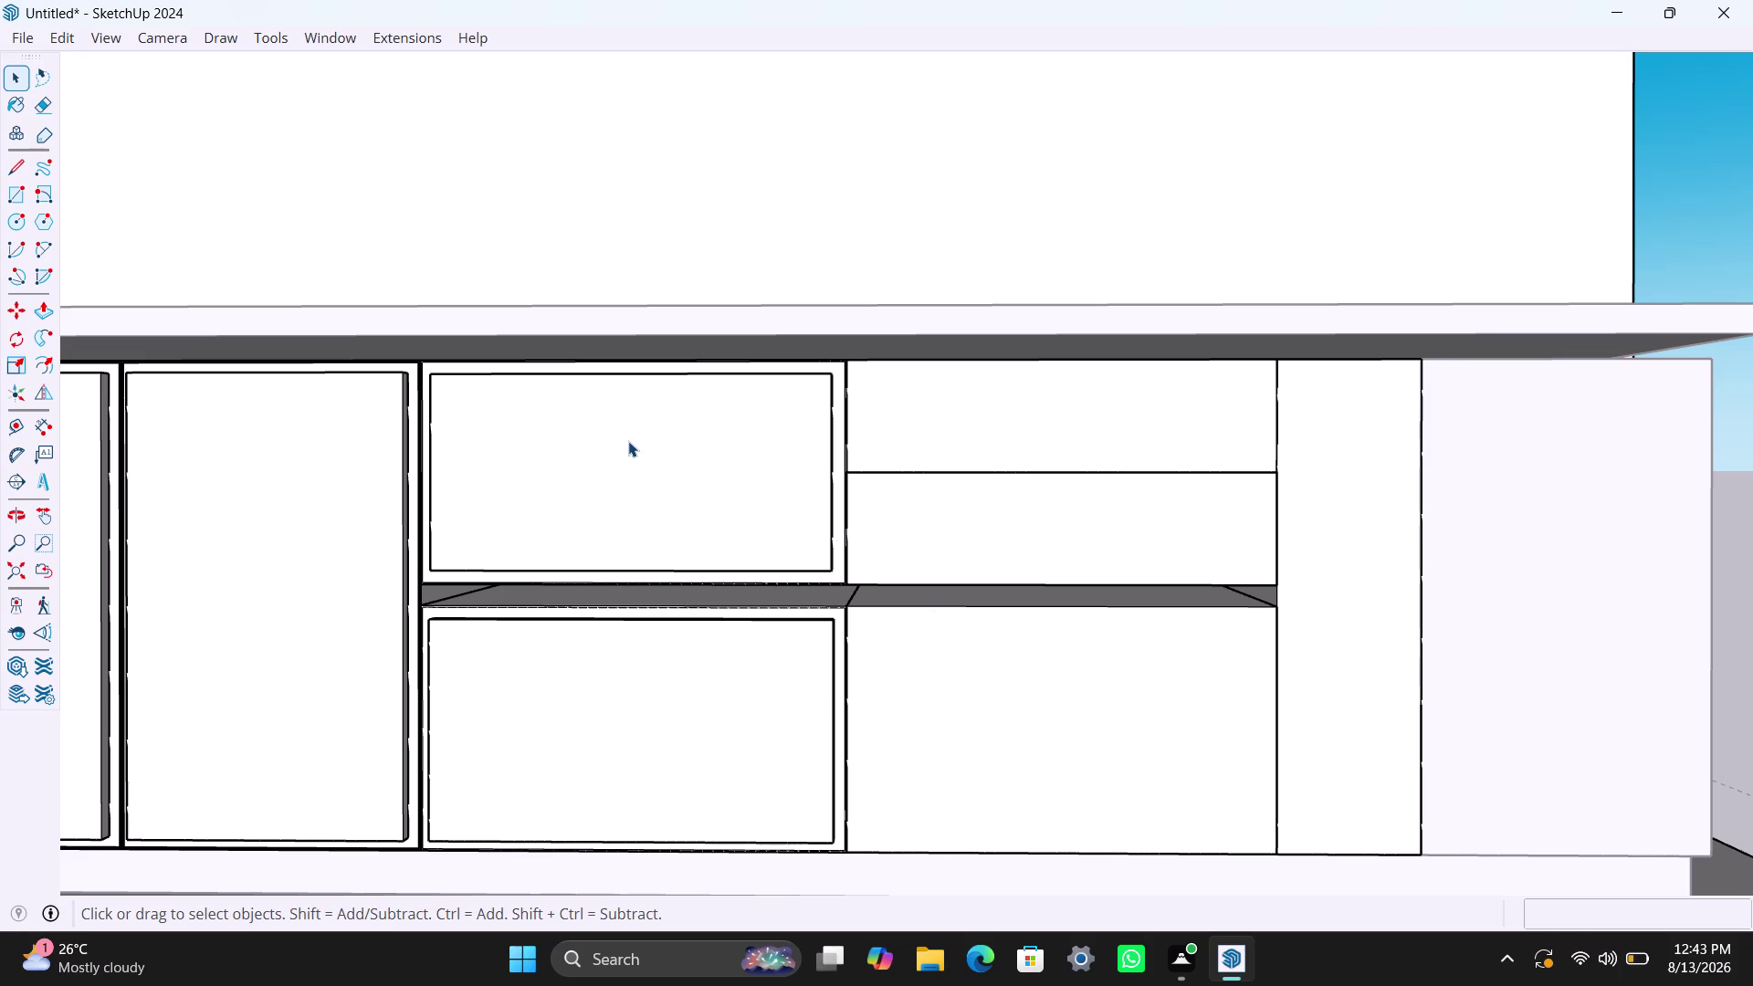
click(943, 439)
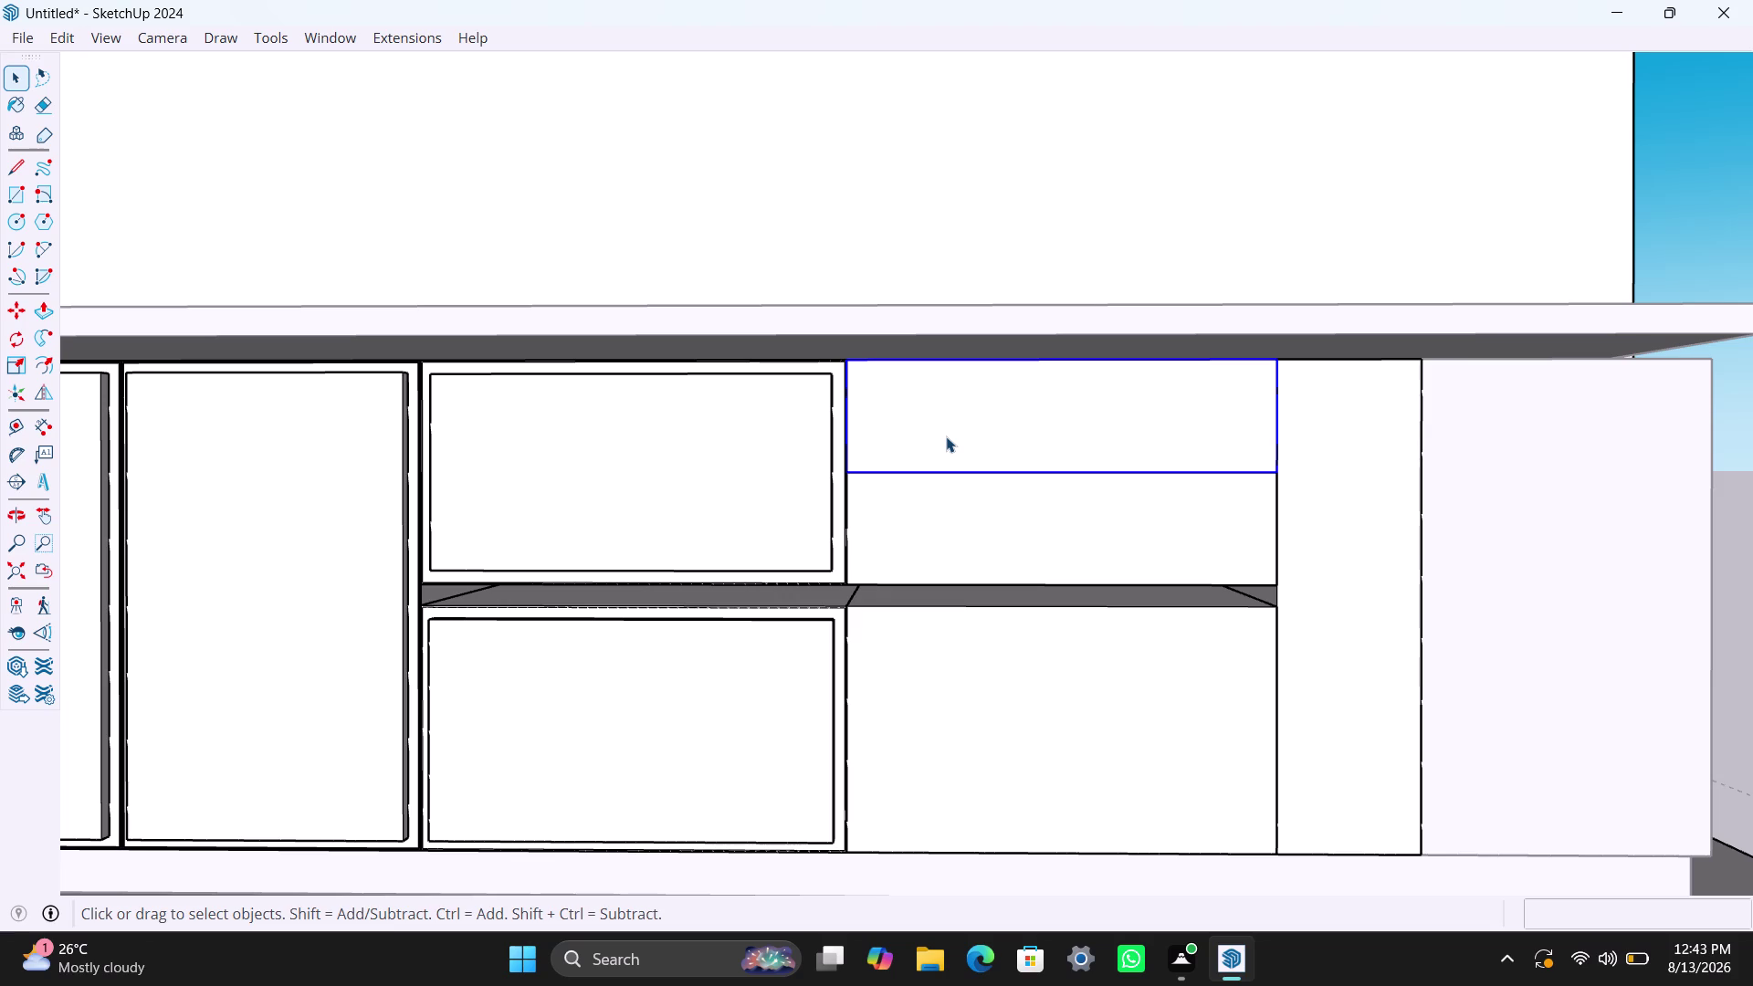
Select the upper right drawer face and inset its outline by 2.5 mm.
double_click(946, 436)
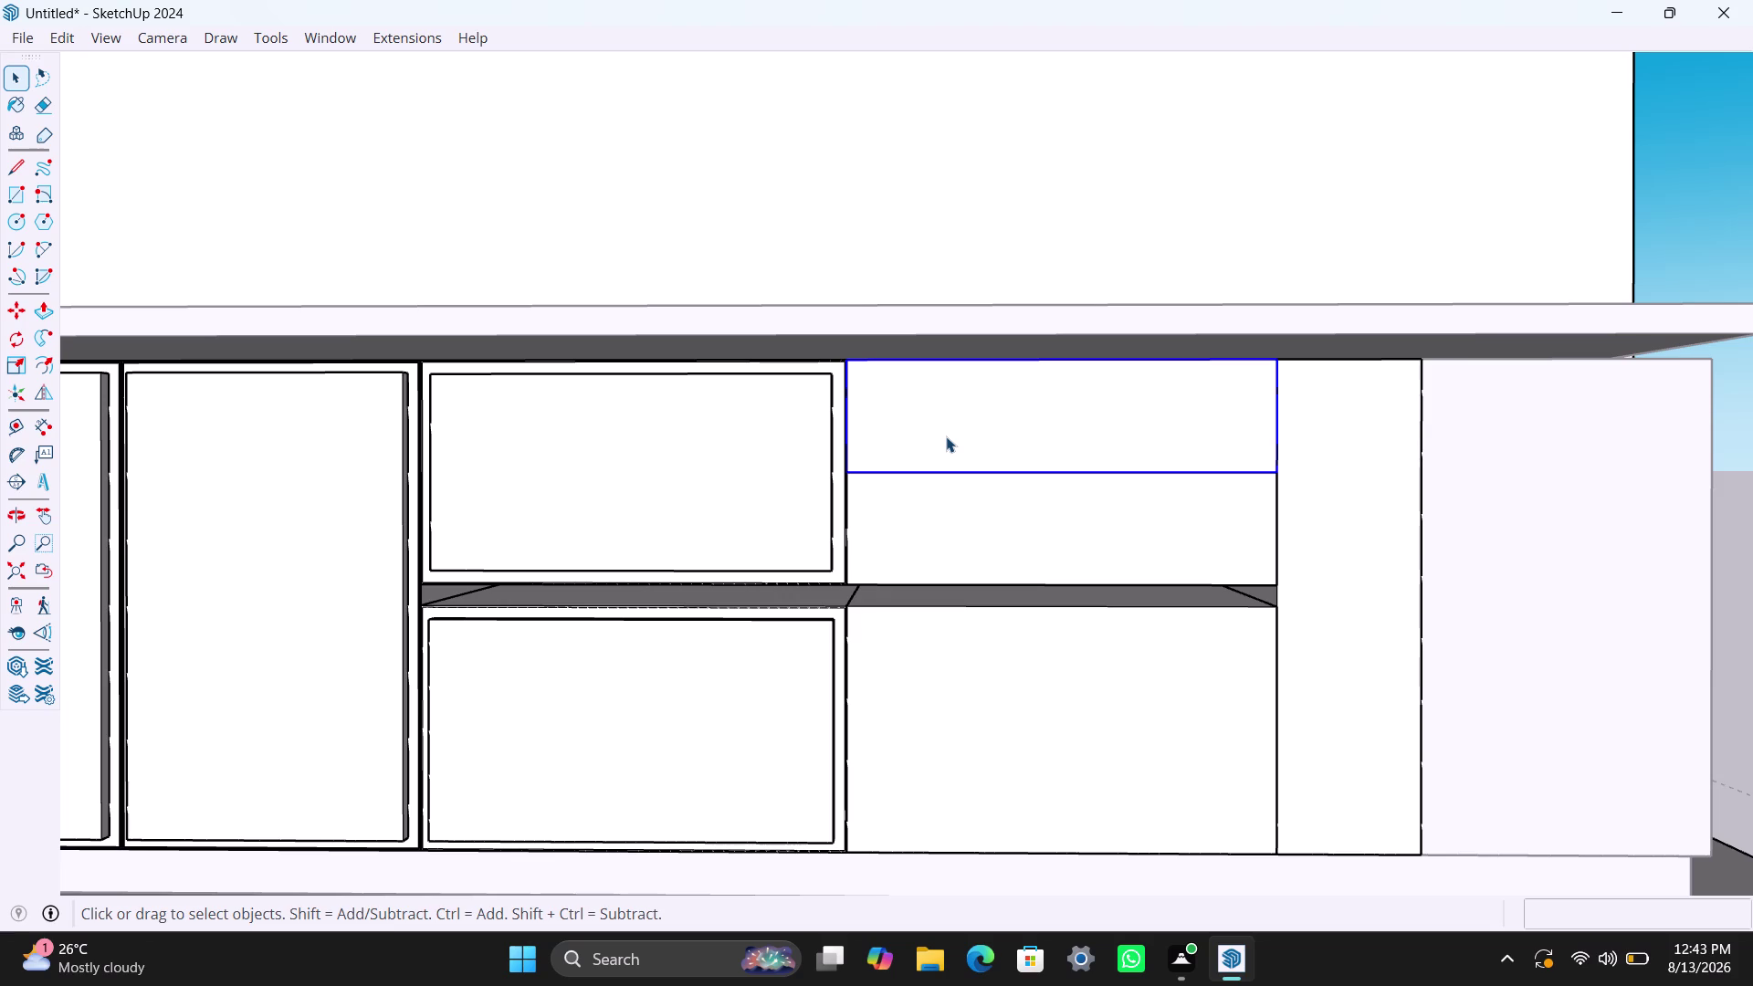
click(946, 437)
key(f)
click(940, 437)
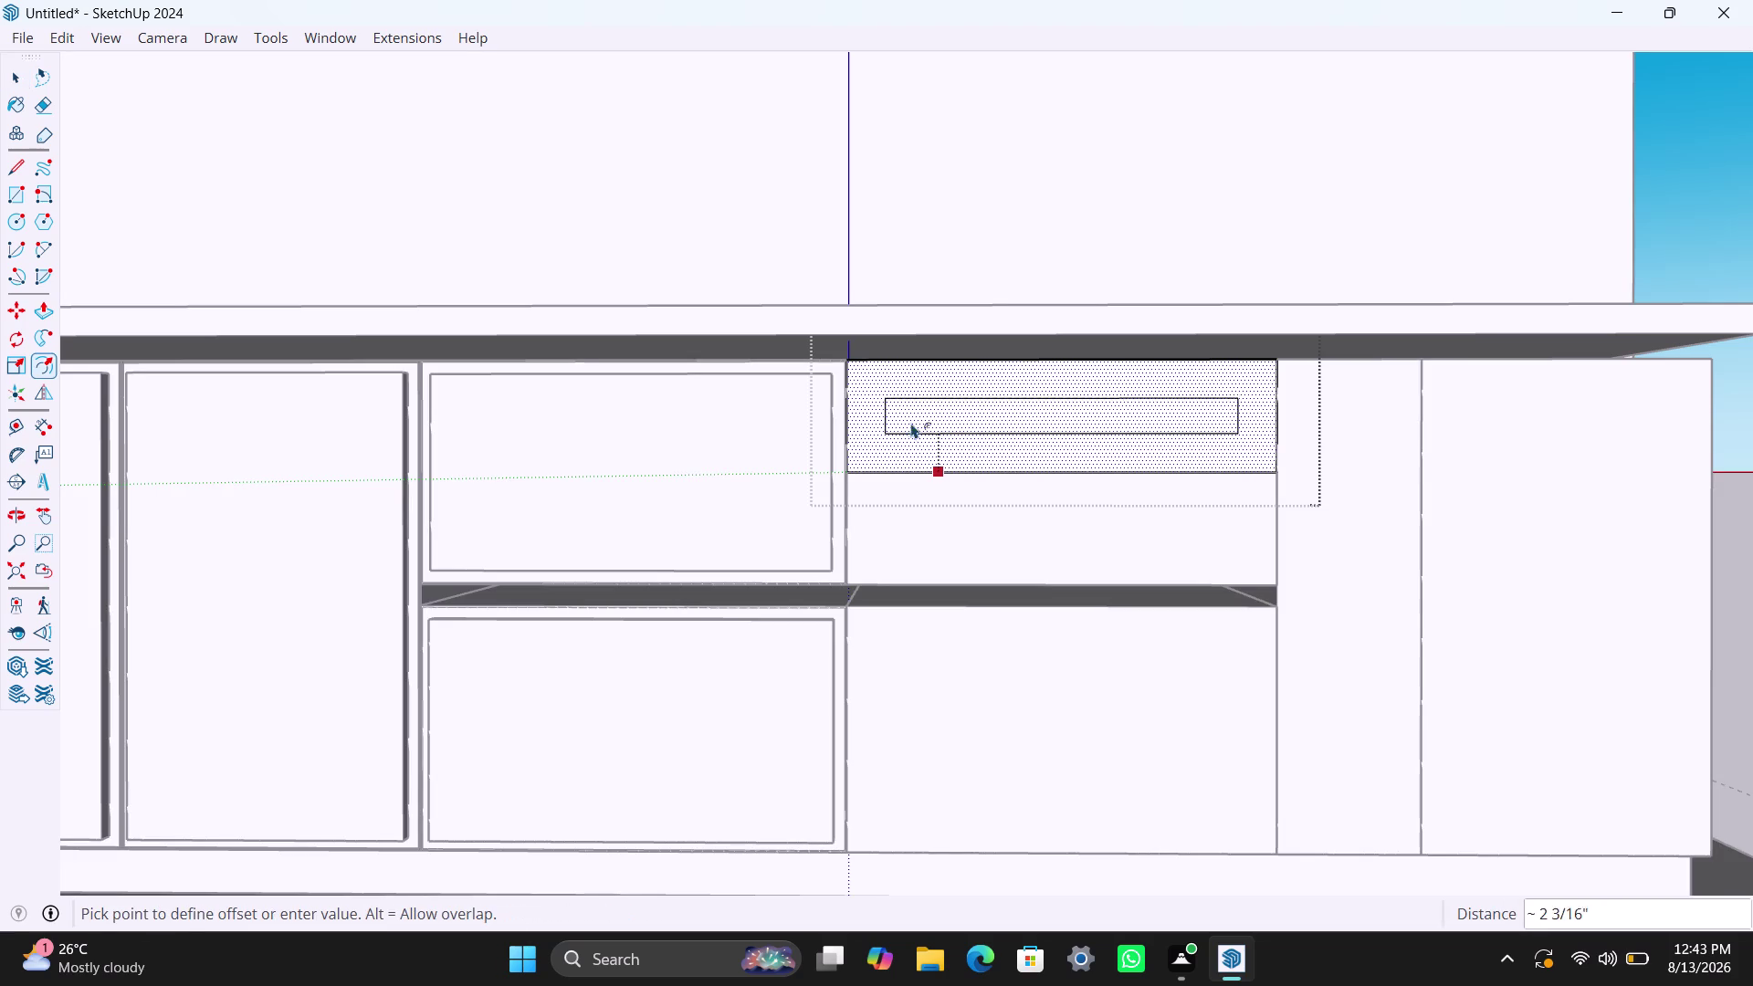
text(2)
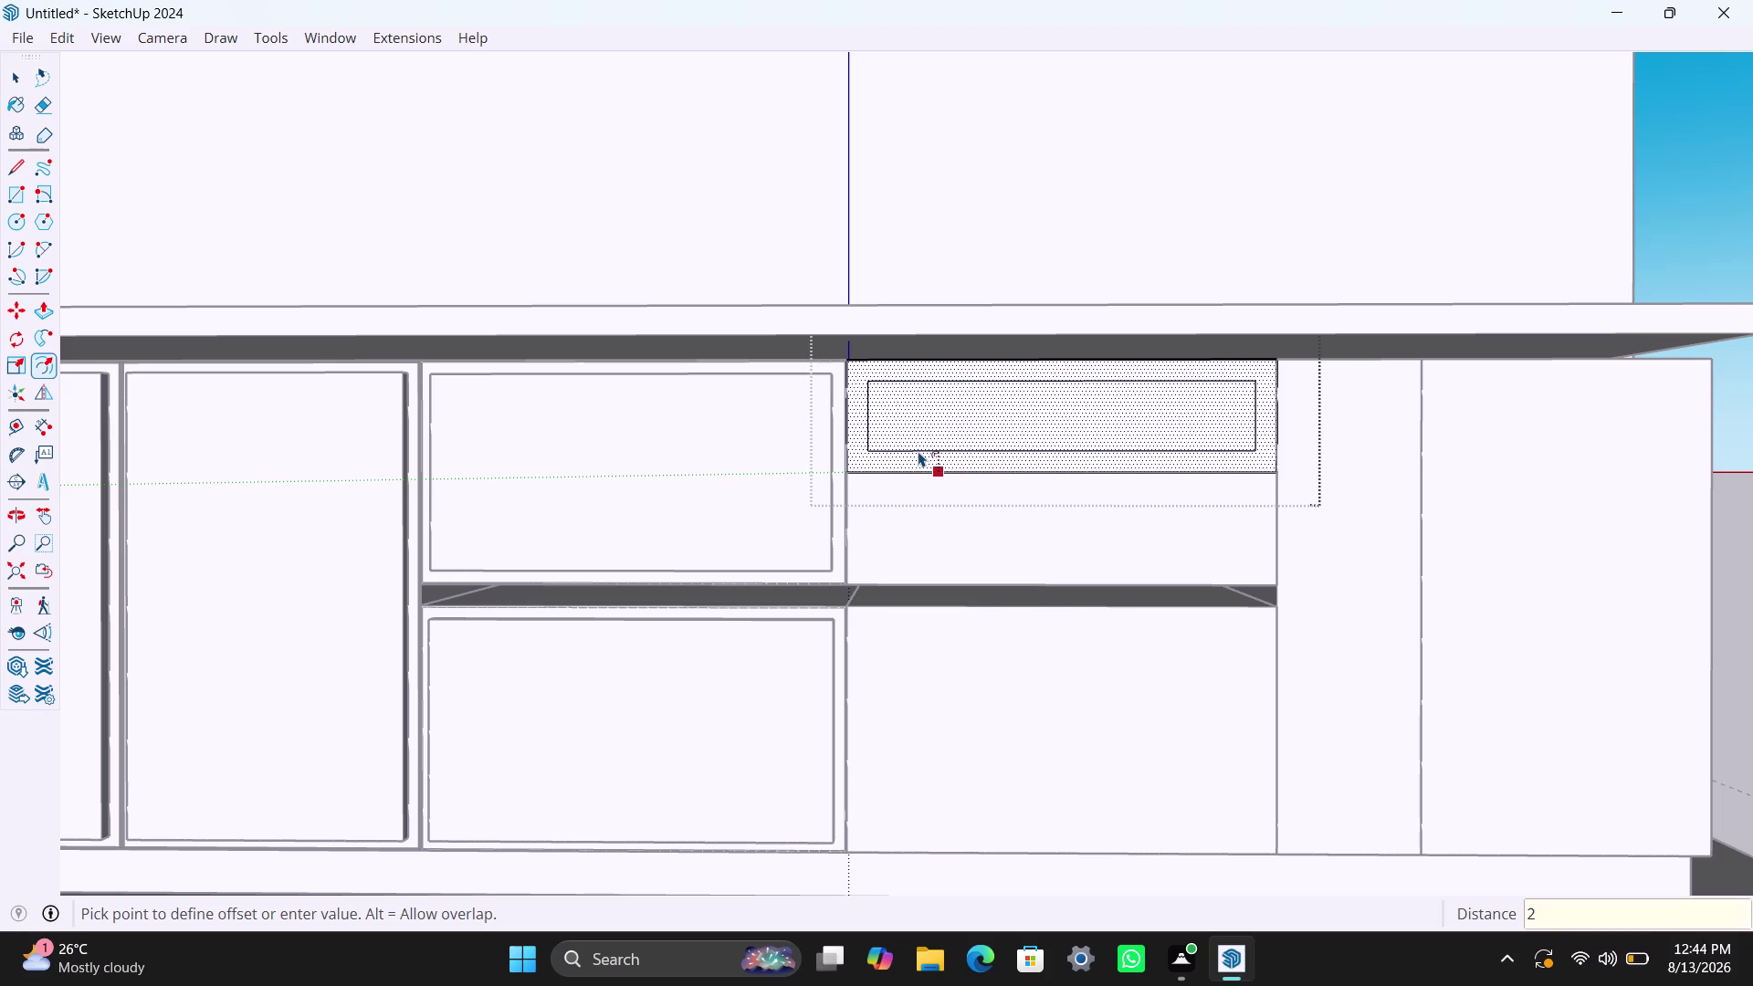
text(.5)
text(mm)
key(Return)
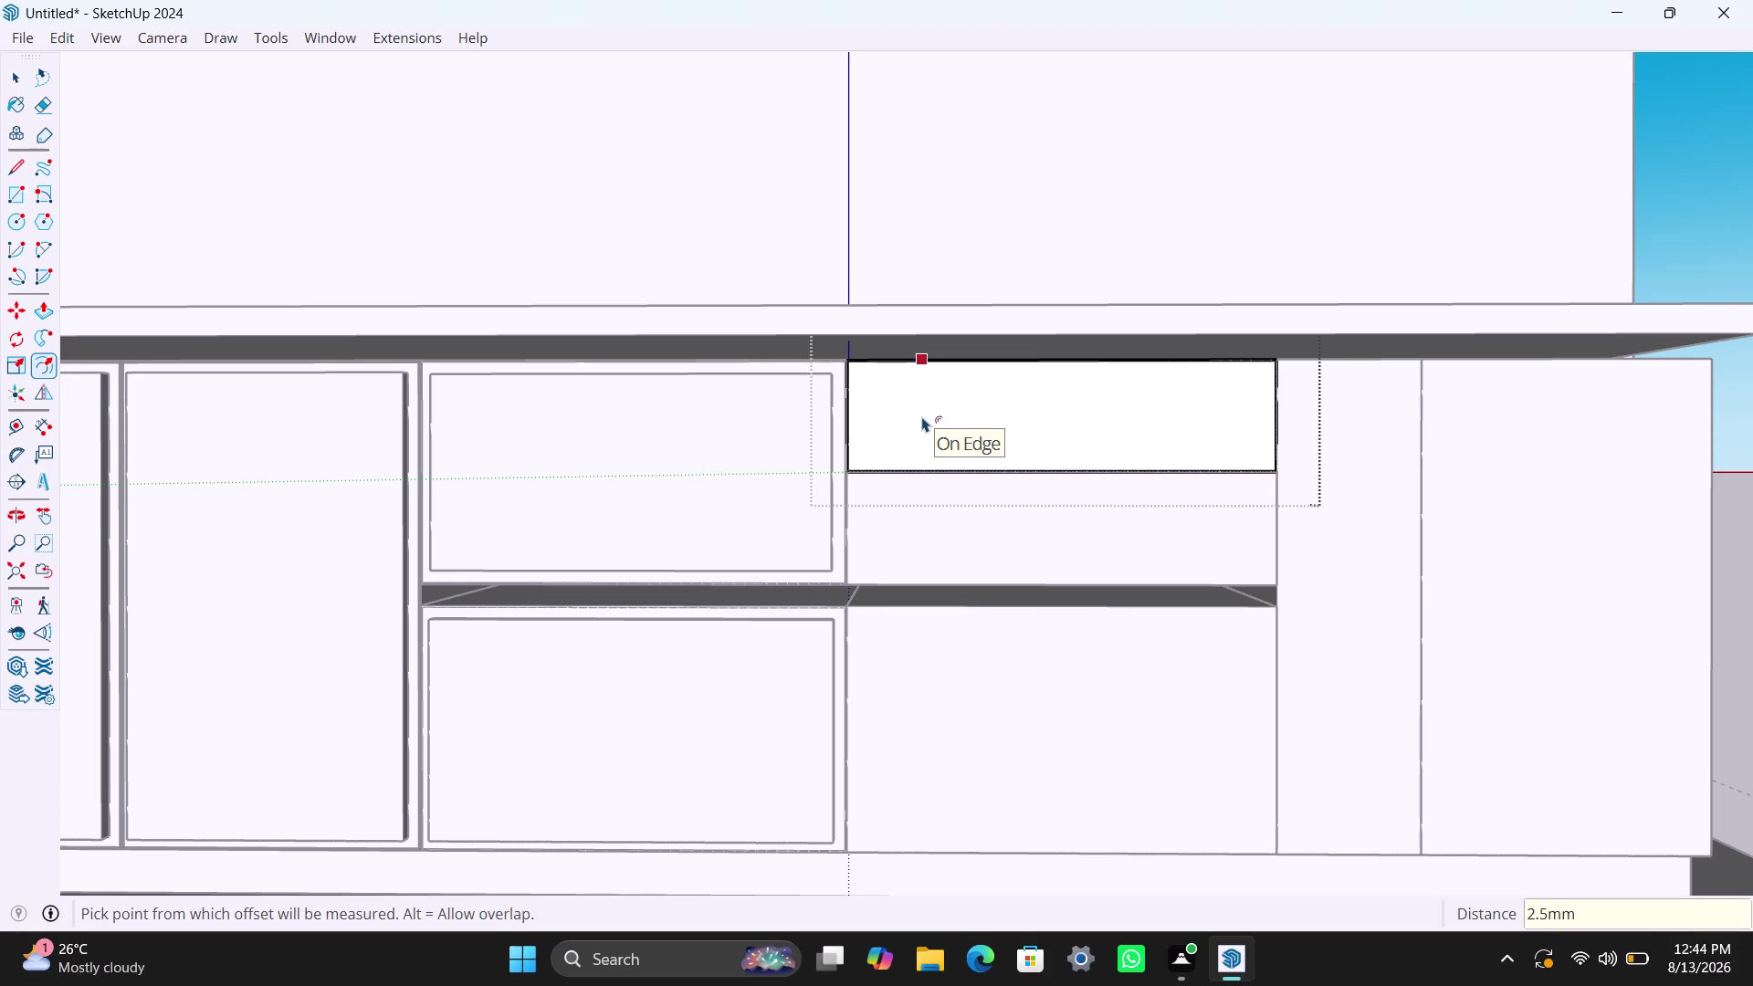
Inset an 18 mm border on the drawer face and select the inner face.
click(923, 416)
text(1)
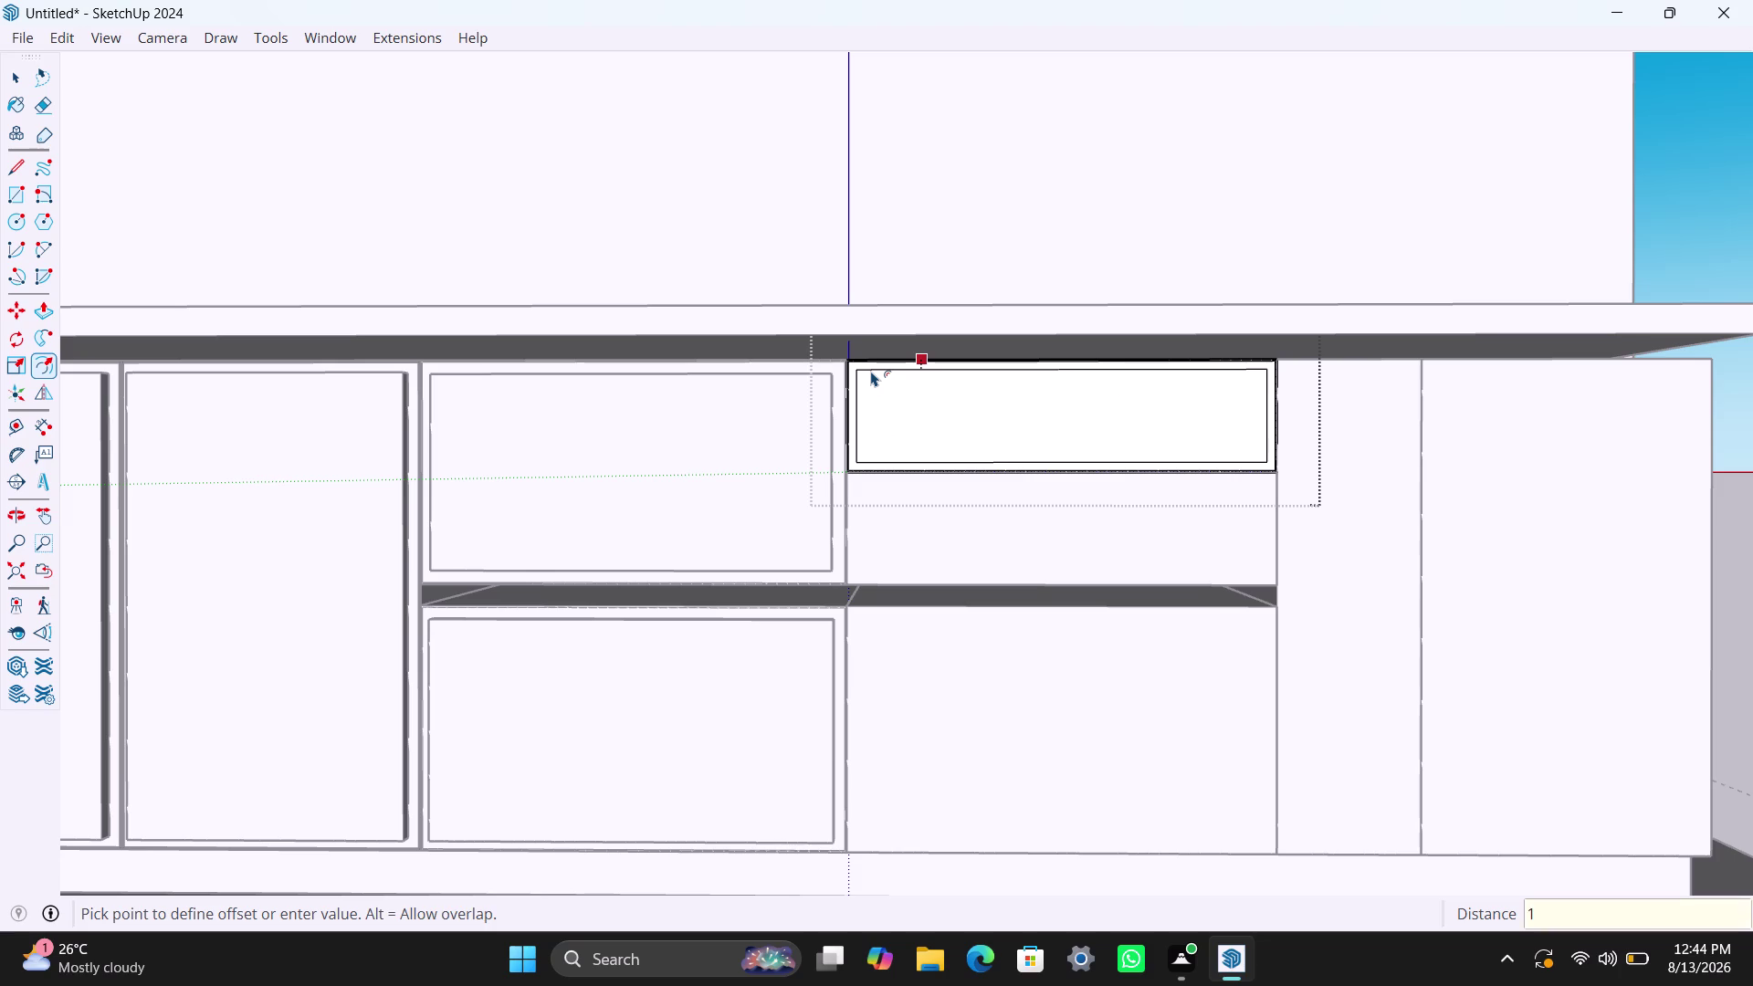
text(8mm)
key(Return)
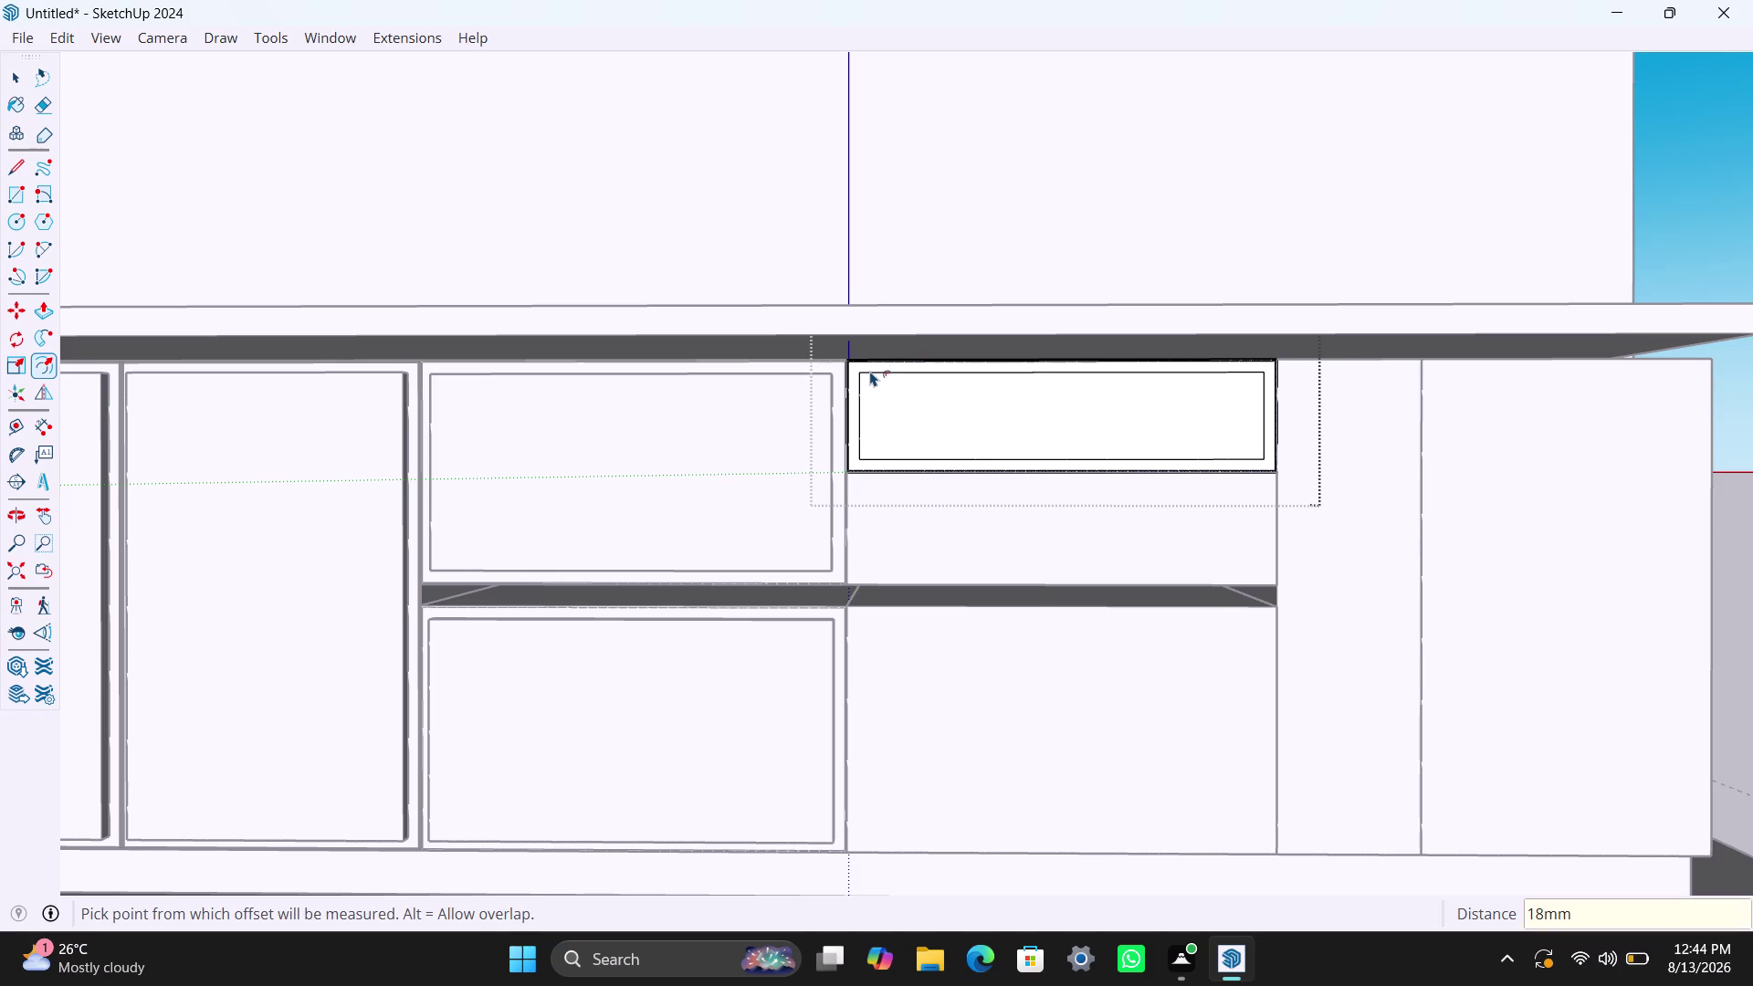
key(space)
click(922, 417)
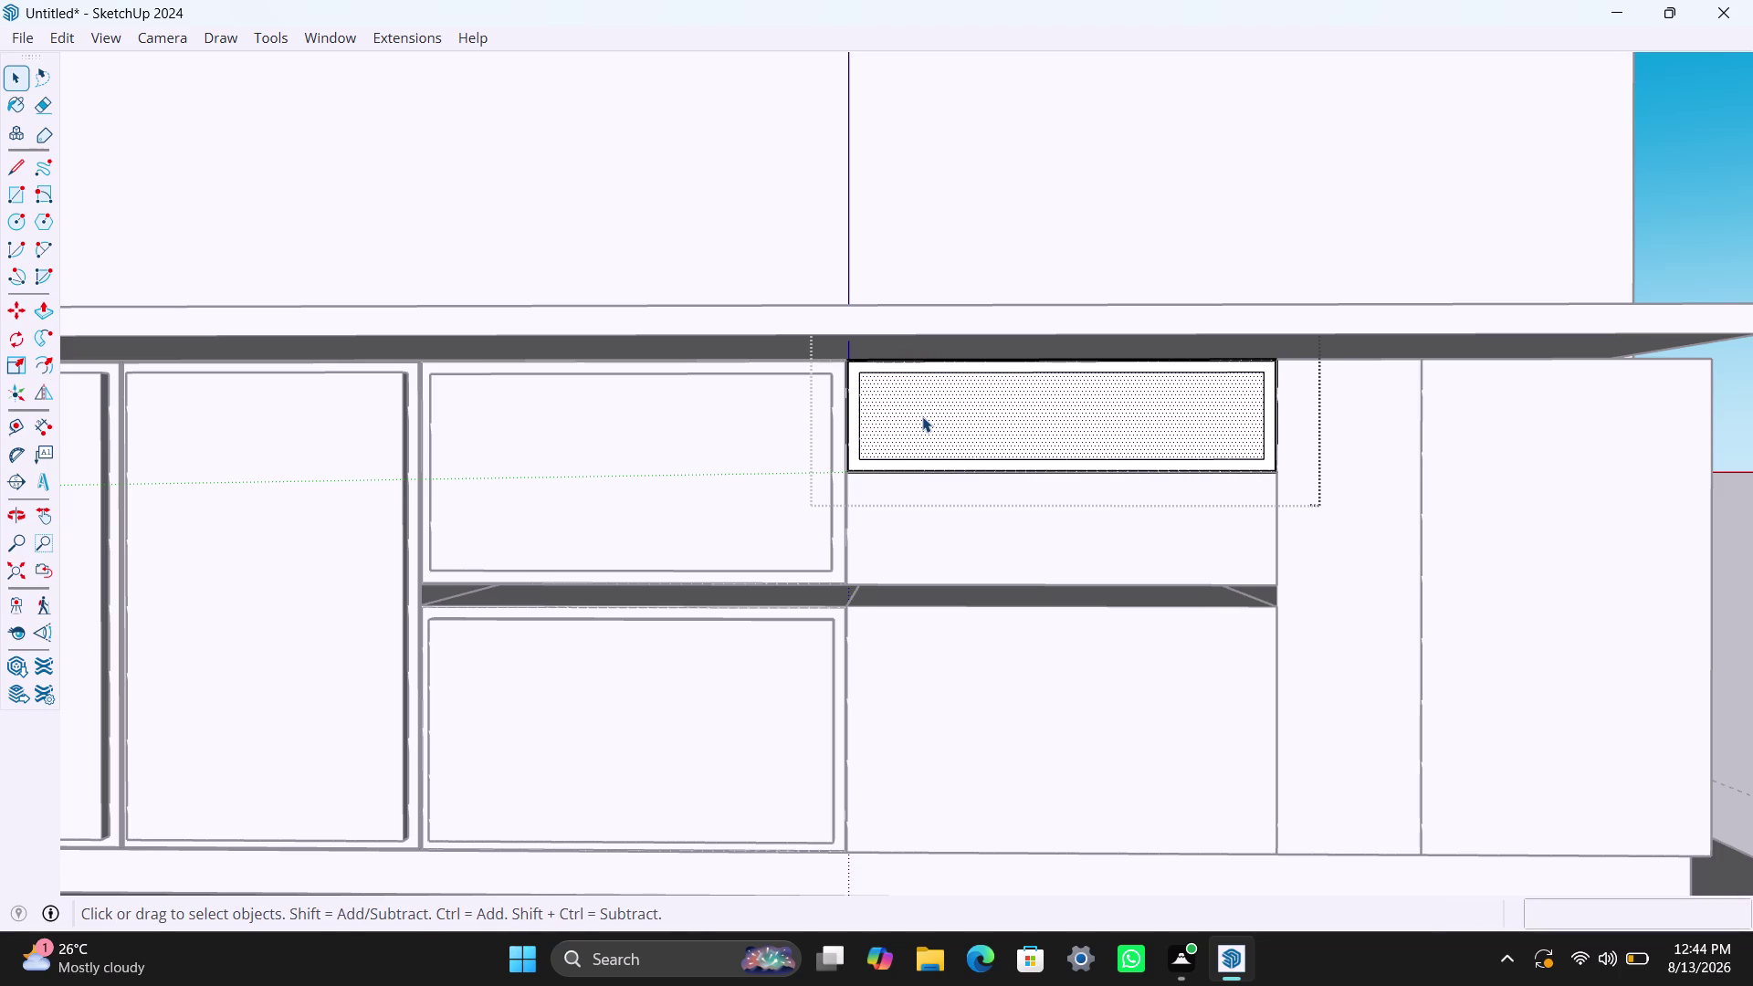
Push the inner face back 940 mm and orbit to inspect the recess.
key(p)
click(922, 416)
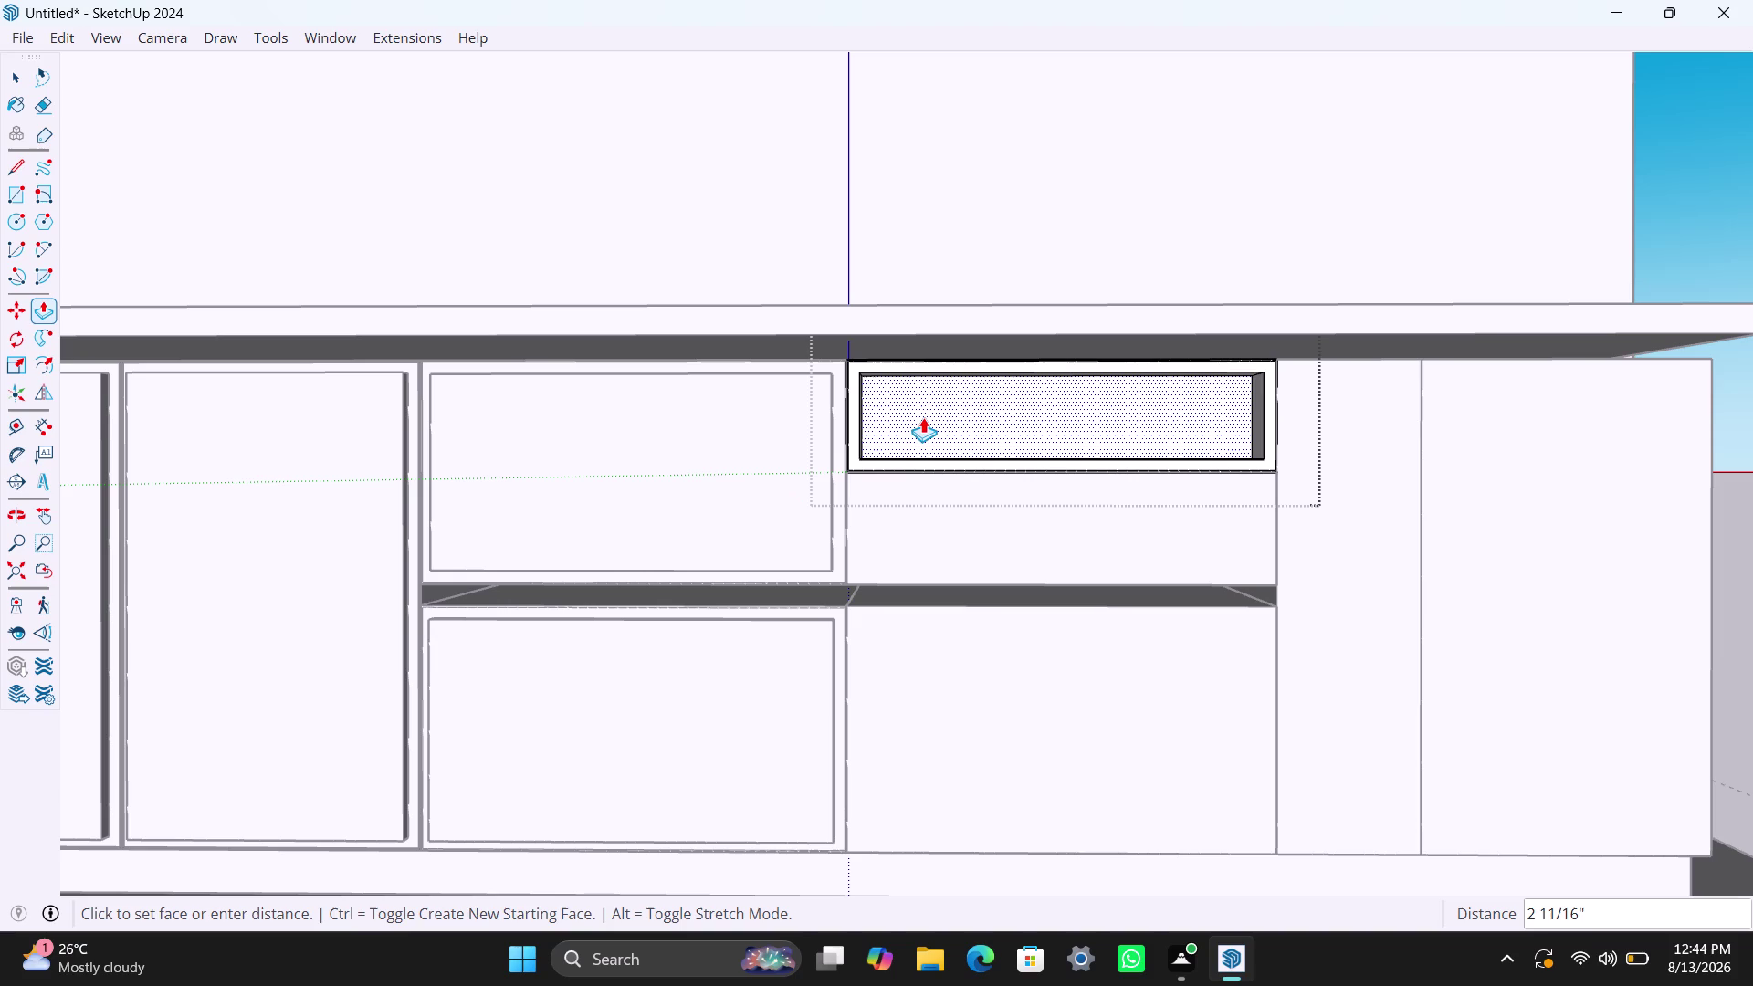
text(940mm)
key(Return)
key(space)
scroll(down, 3)
middle_drag(917, 483, 918, 483)
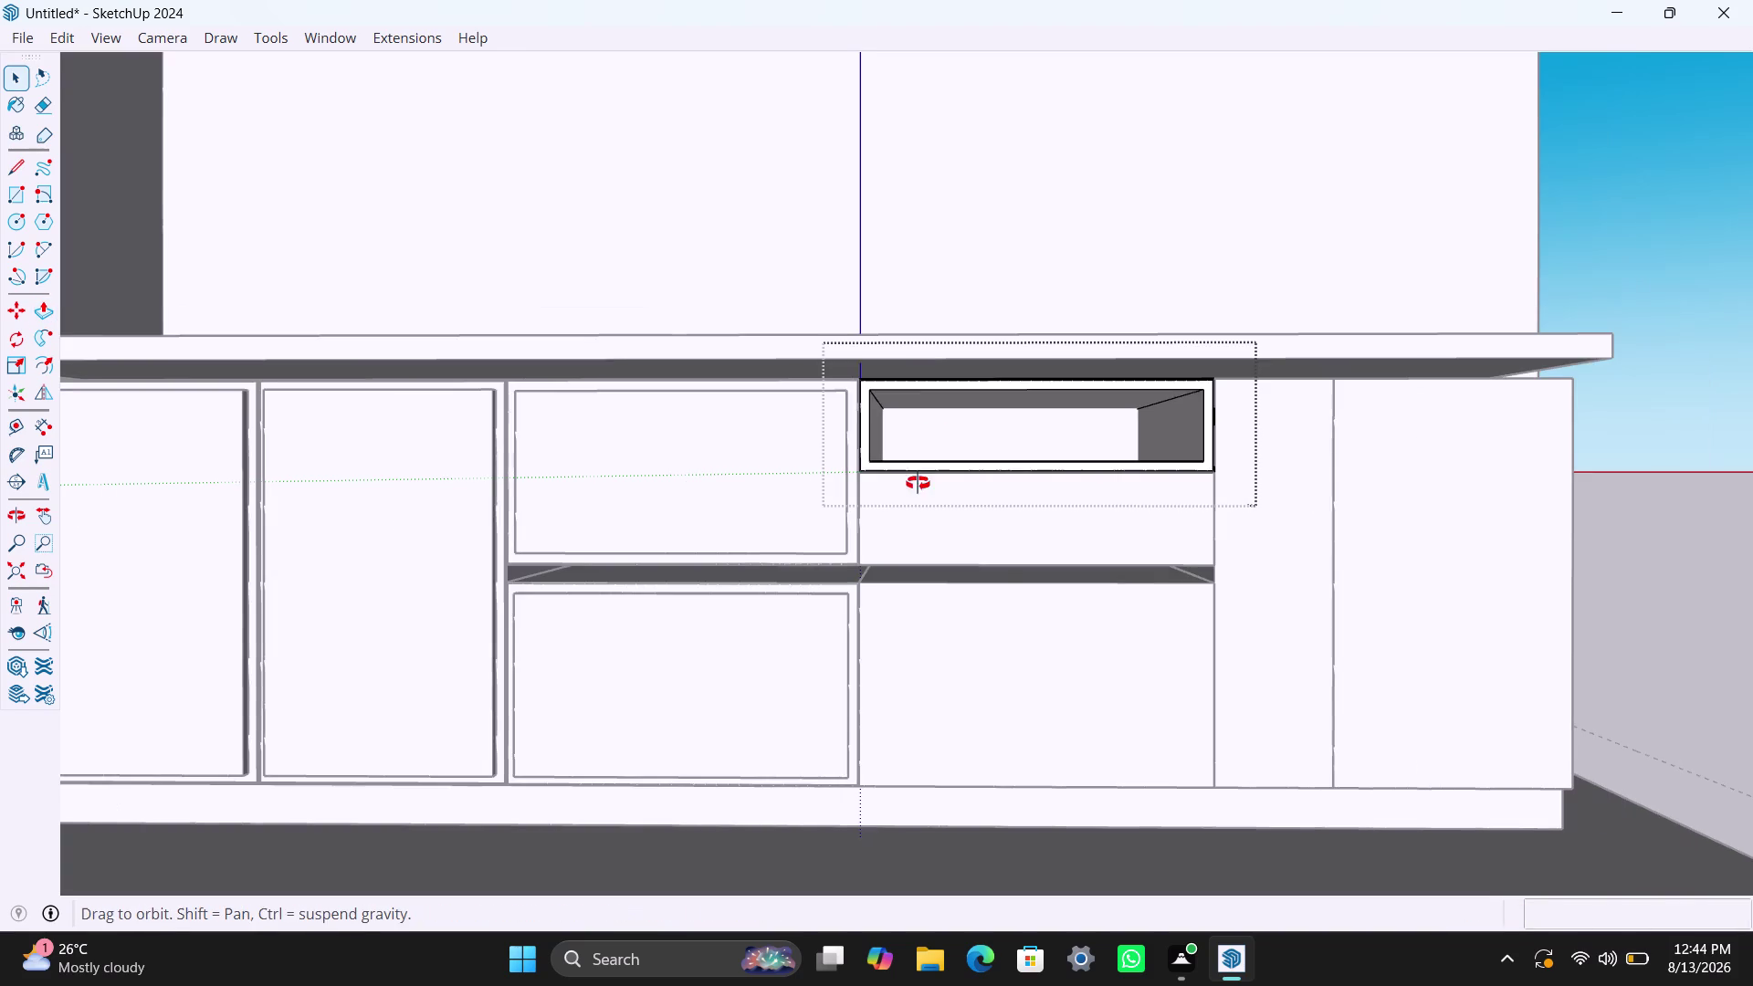
middle_drag(918, 483, 907, 543)
scroll(up, 3)
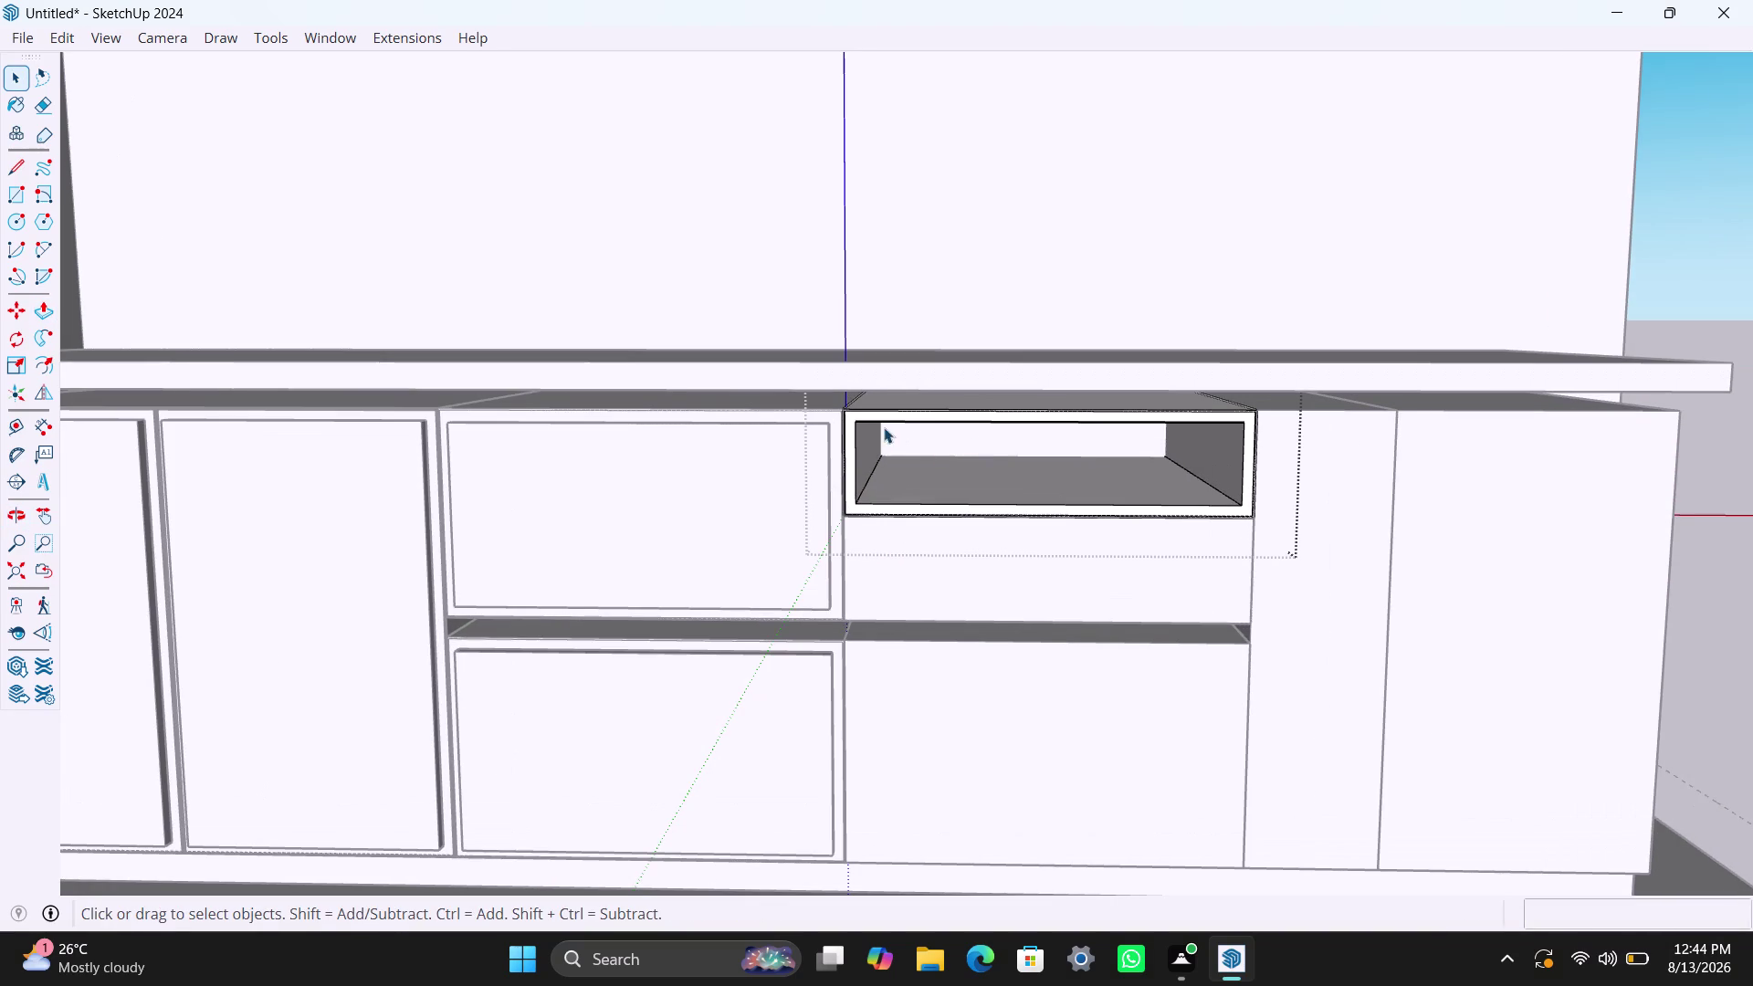
Draw a rectangle over the upper drawer recess and select the new face.
key(r)
click(862, 422)
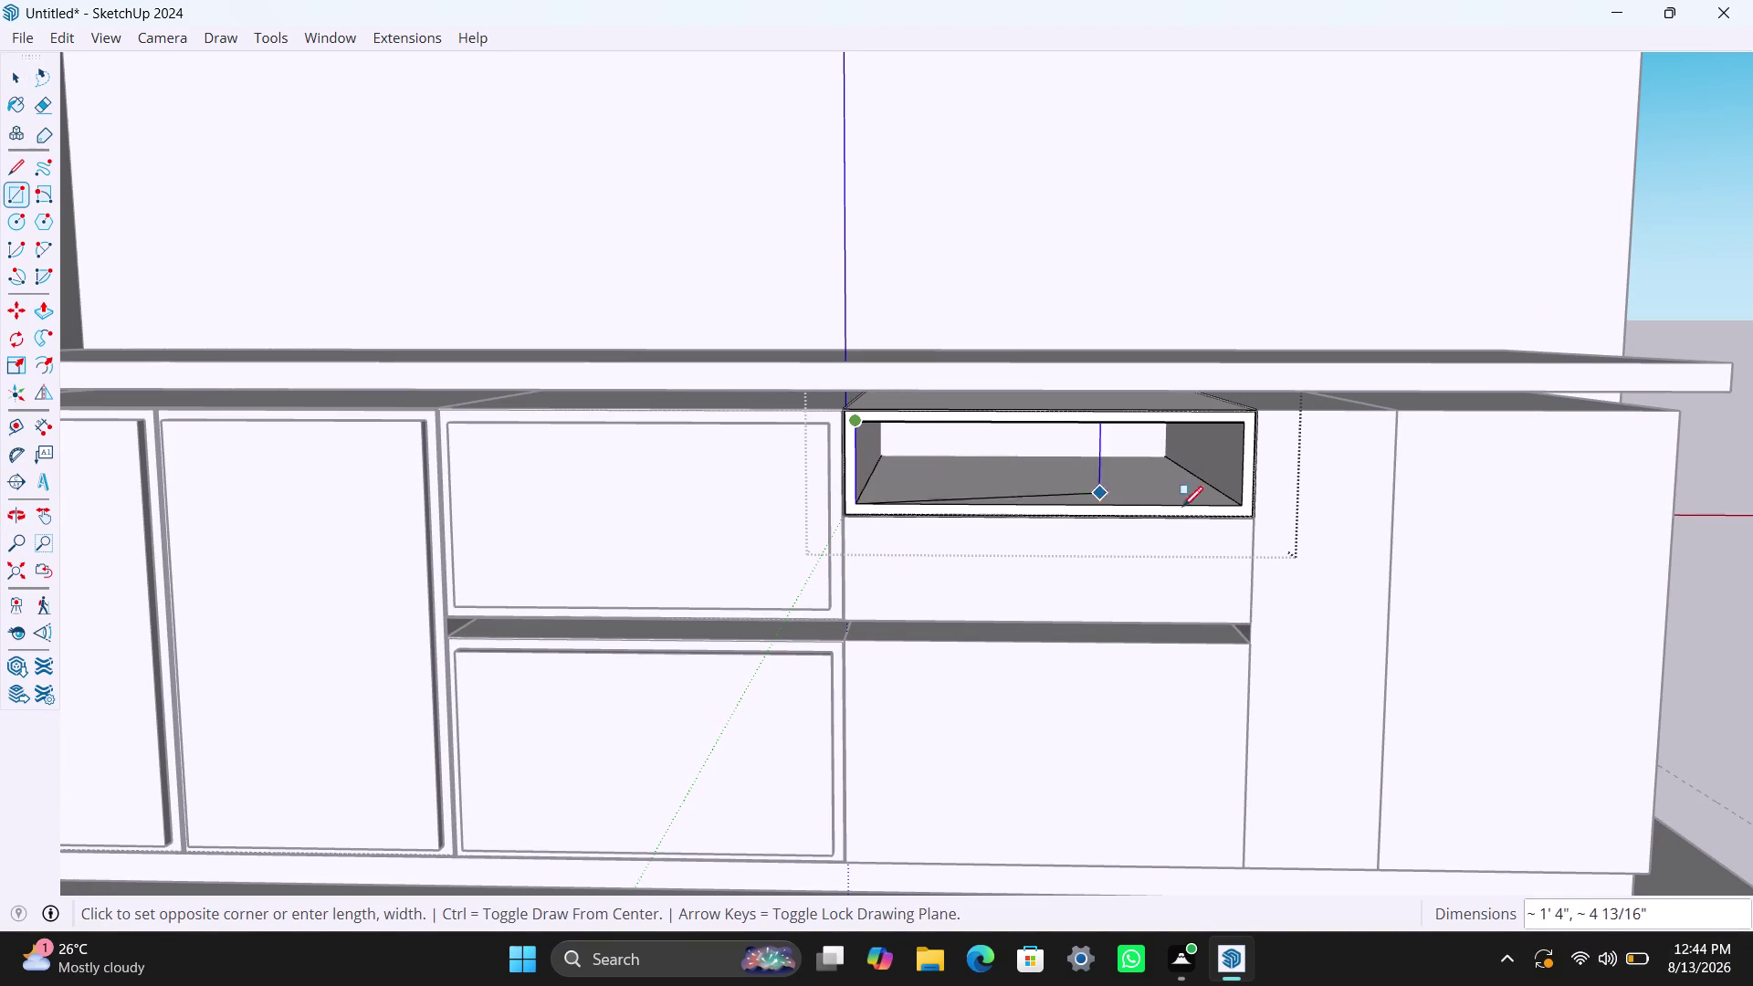
click(1244, 504)
key(space)
double_click(1126, 466)
right_click(1127, 467)
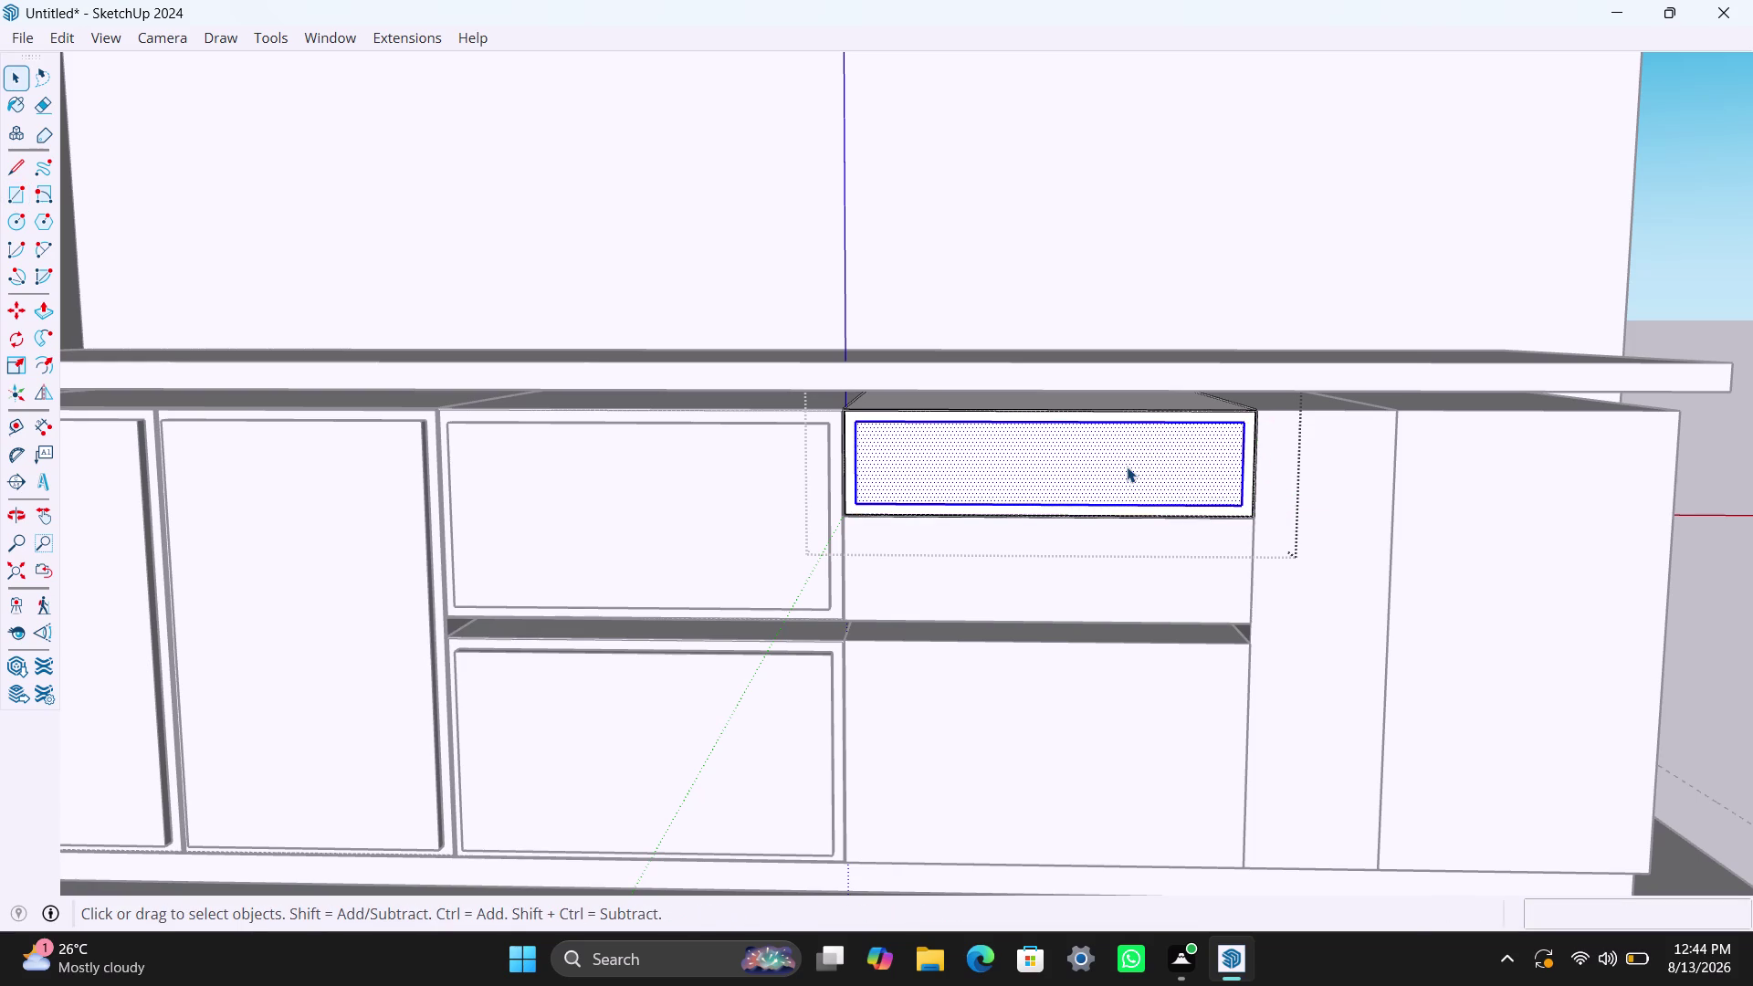
click(1202, 229)
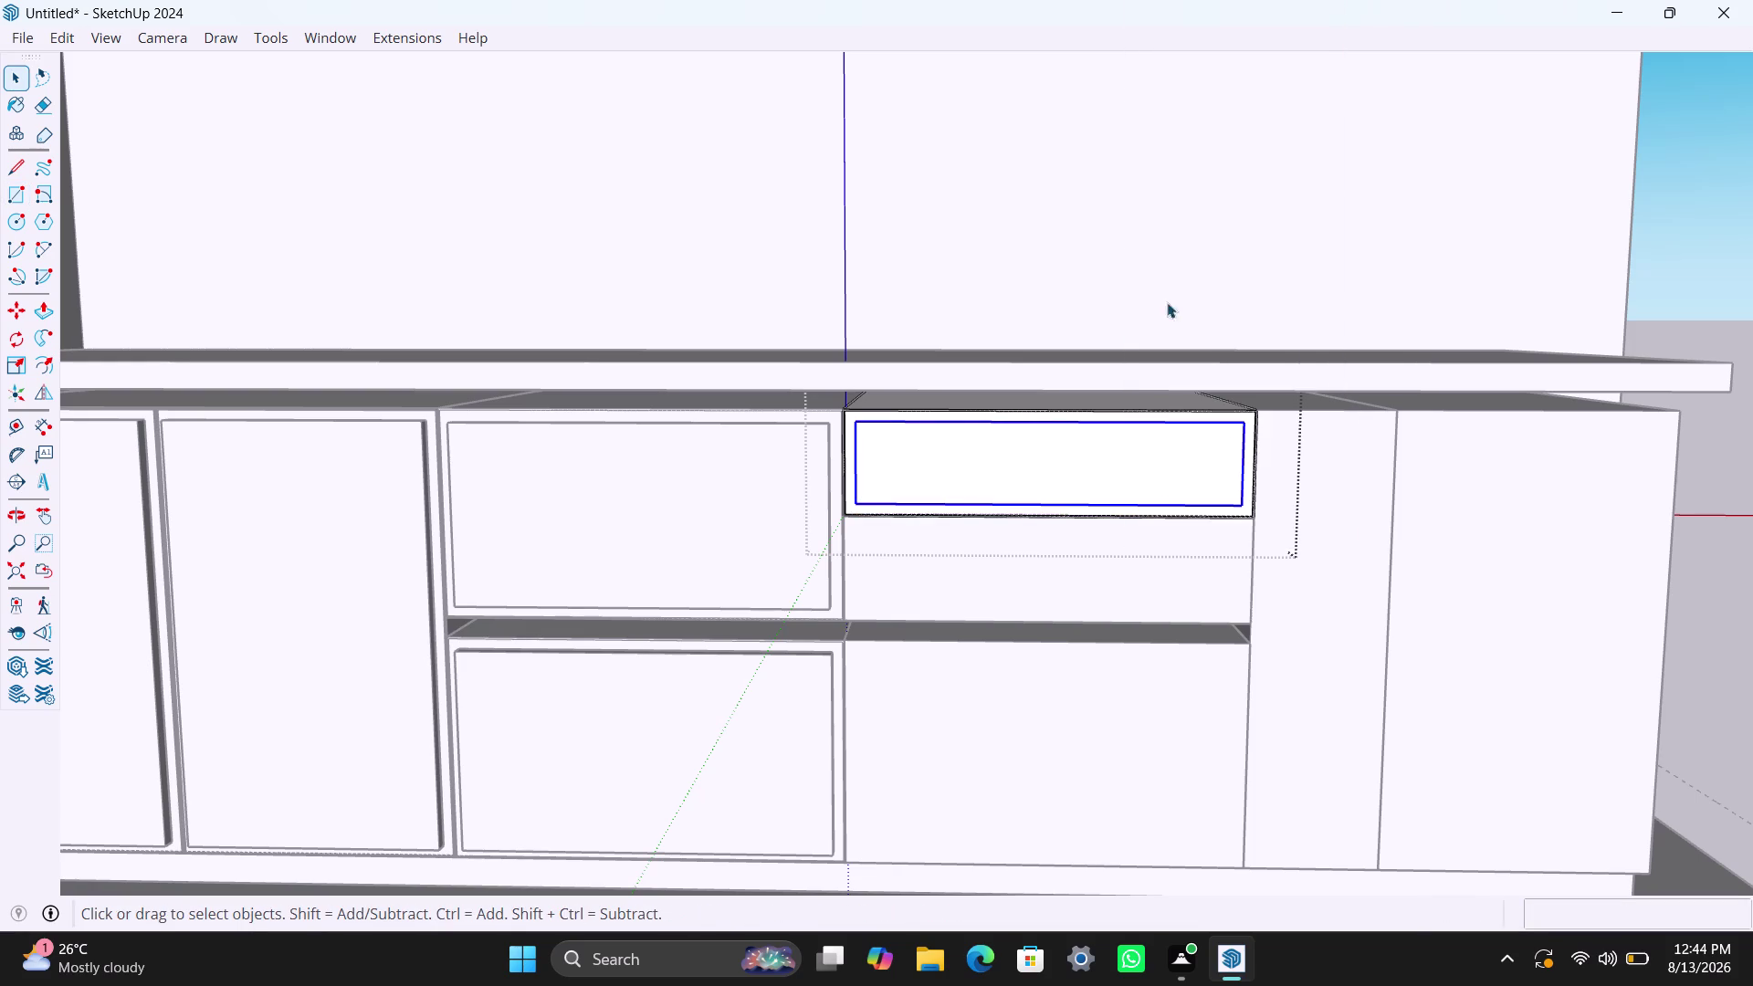
triple_click(1084, 464)
Pull the upper drawer face out 18 mm, then select the box below.
key(p)
click(1085, 464)
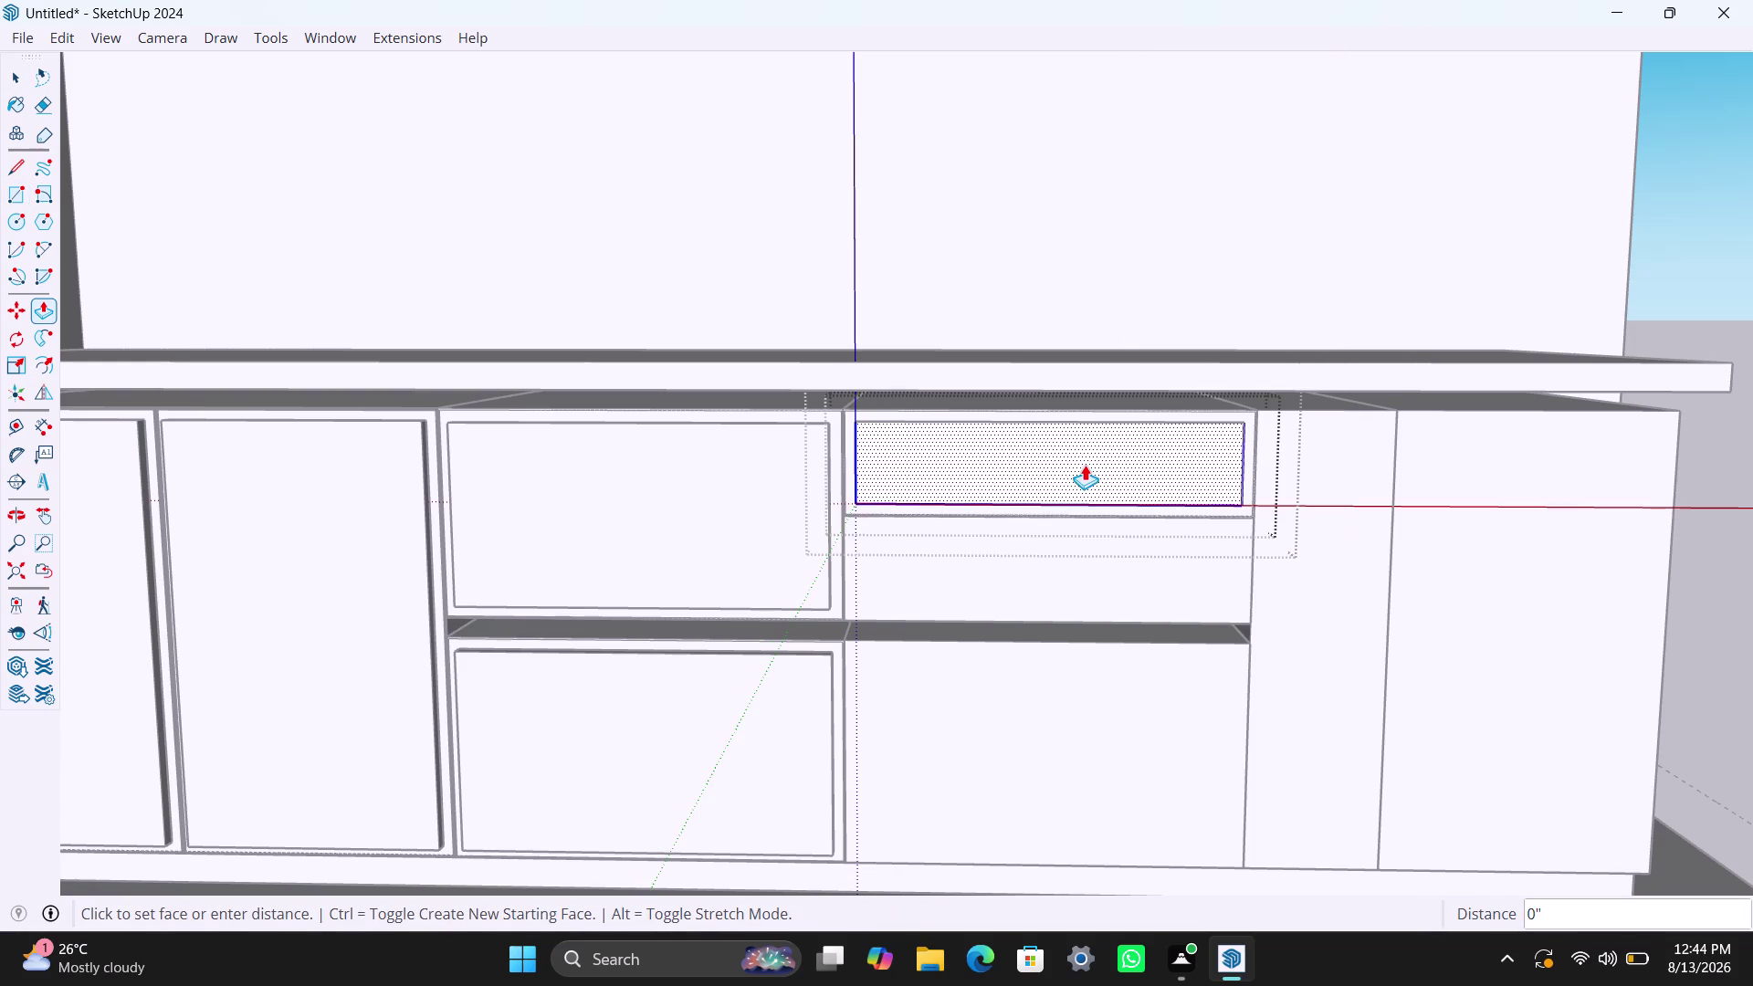
text(18mm)
key(Return)
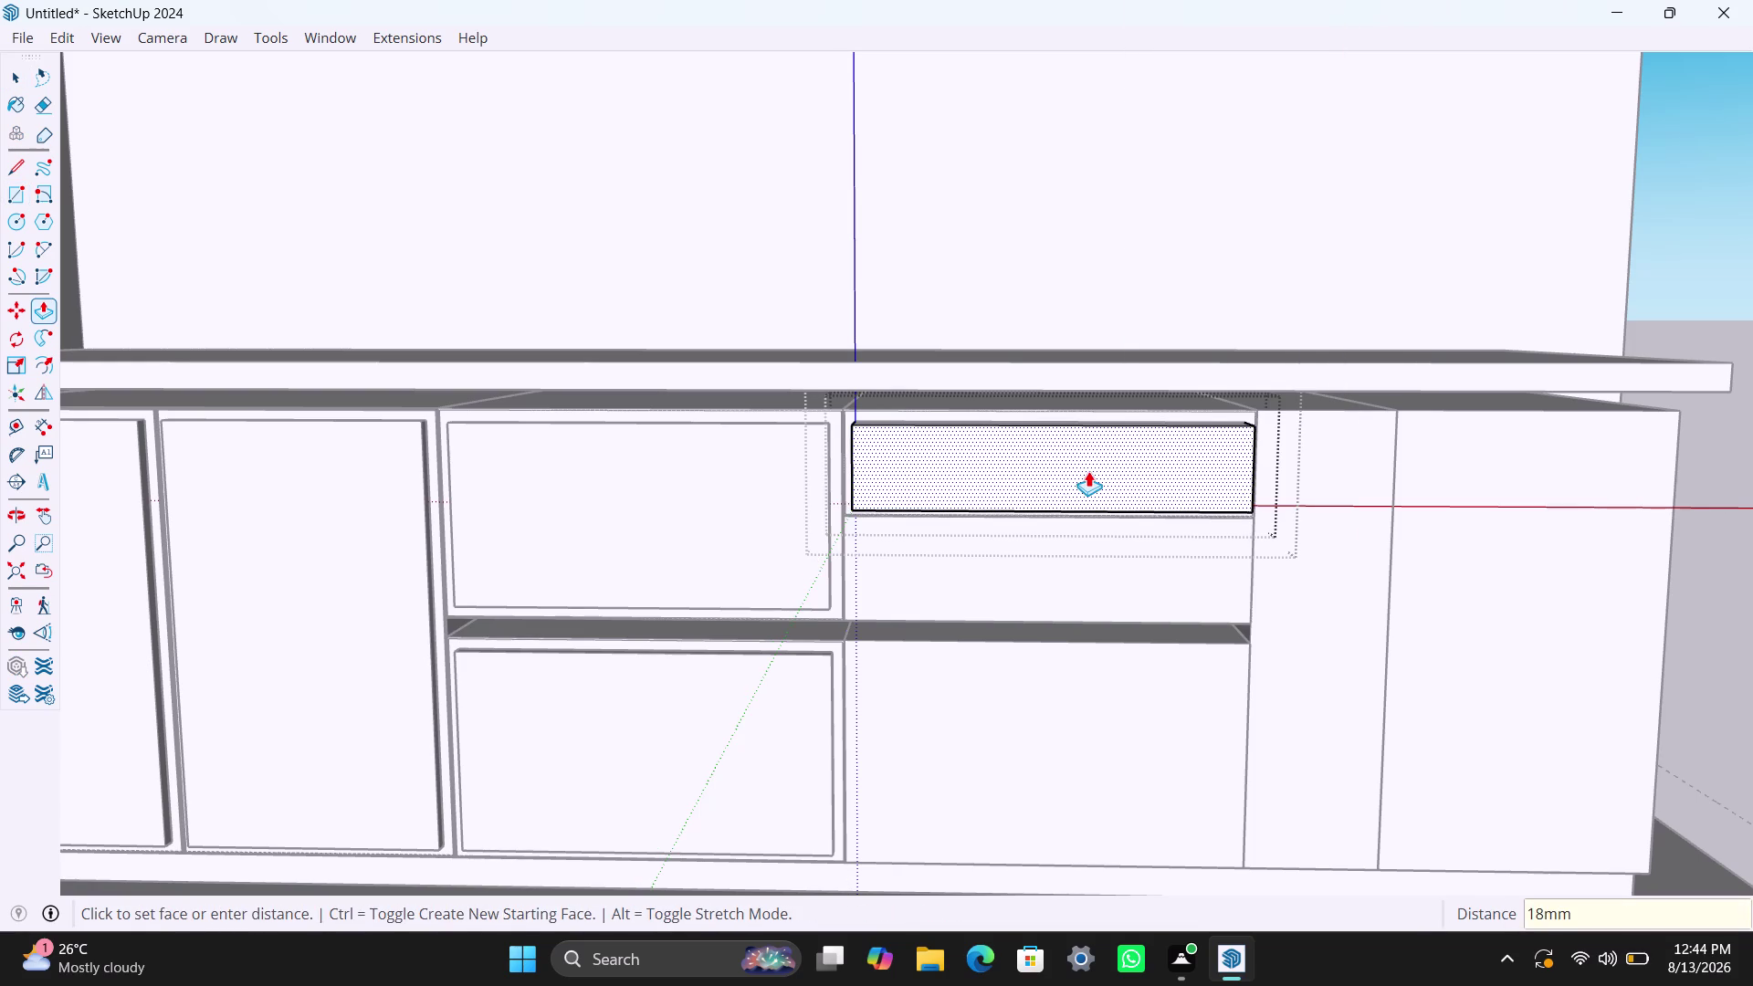
key(space)
click(1062, 567)
double_click(1060, 592)
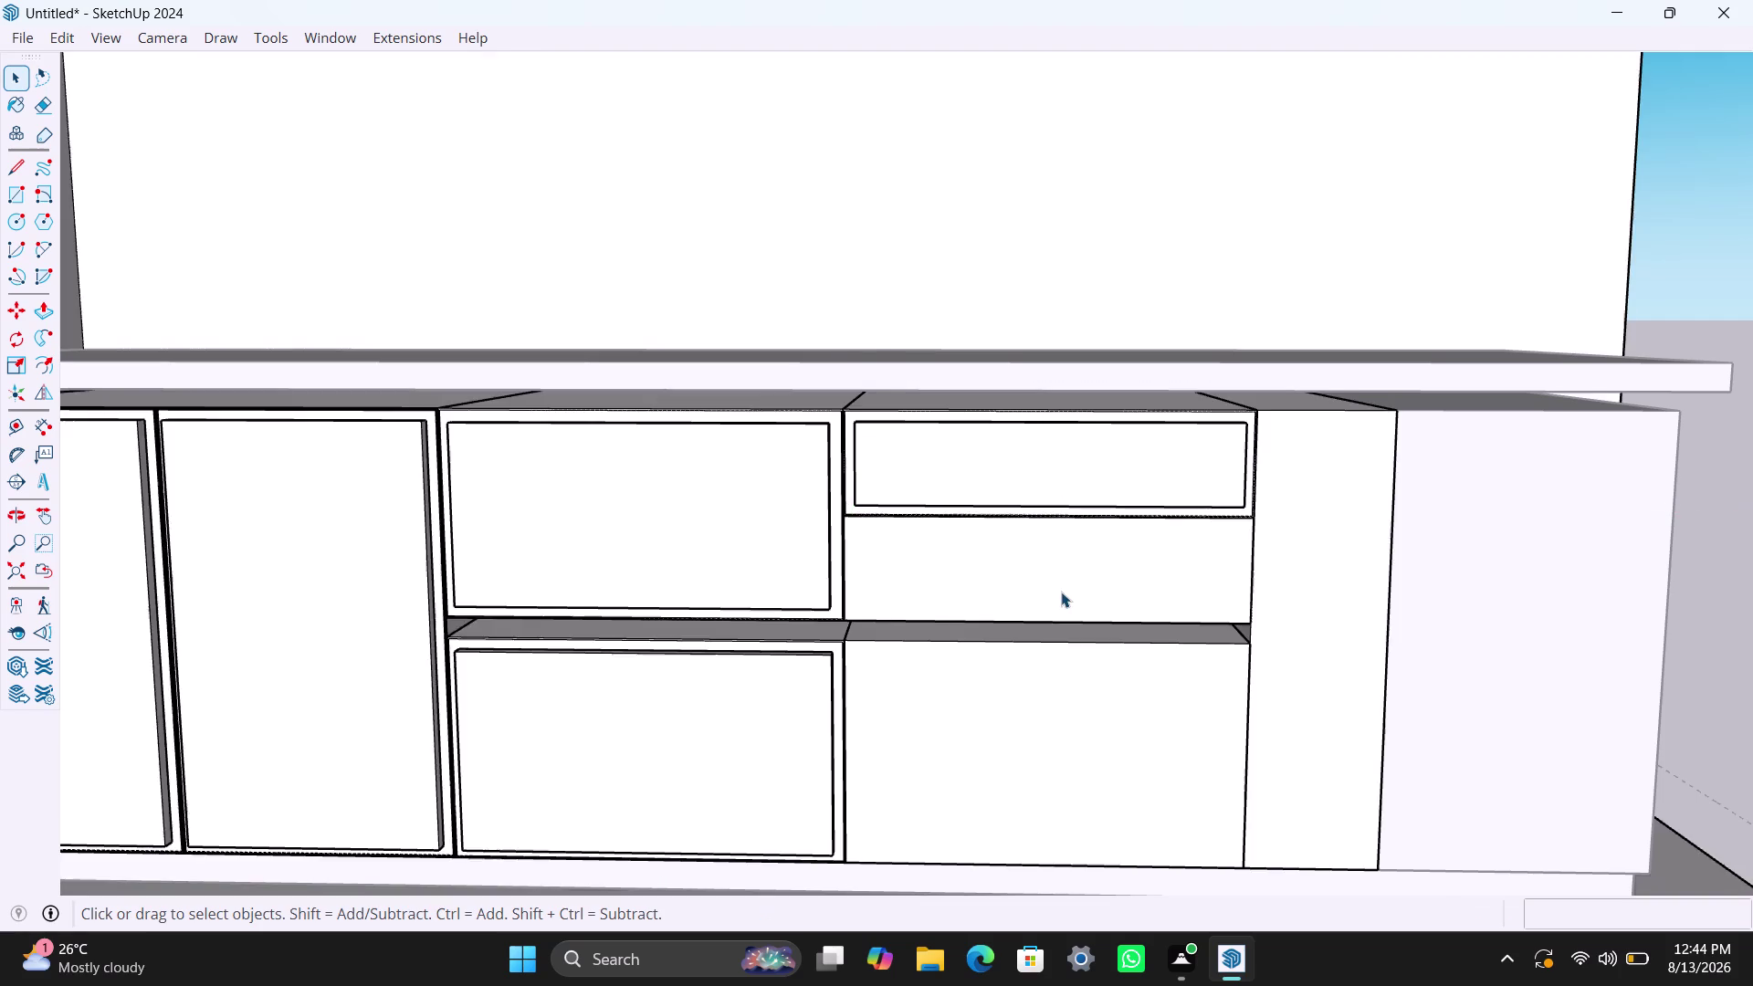
Inset the lower drawer face outline by 2.5 mm, then by 18 mm.
key(f)
click(1053, 582)
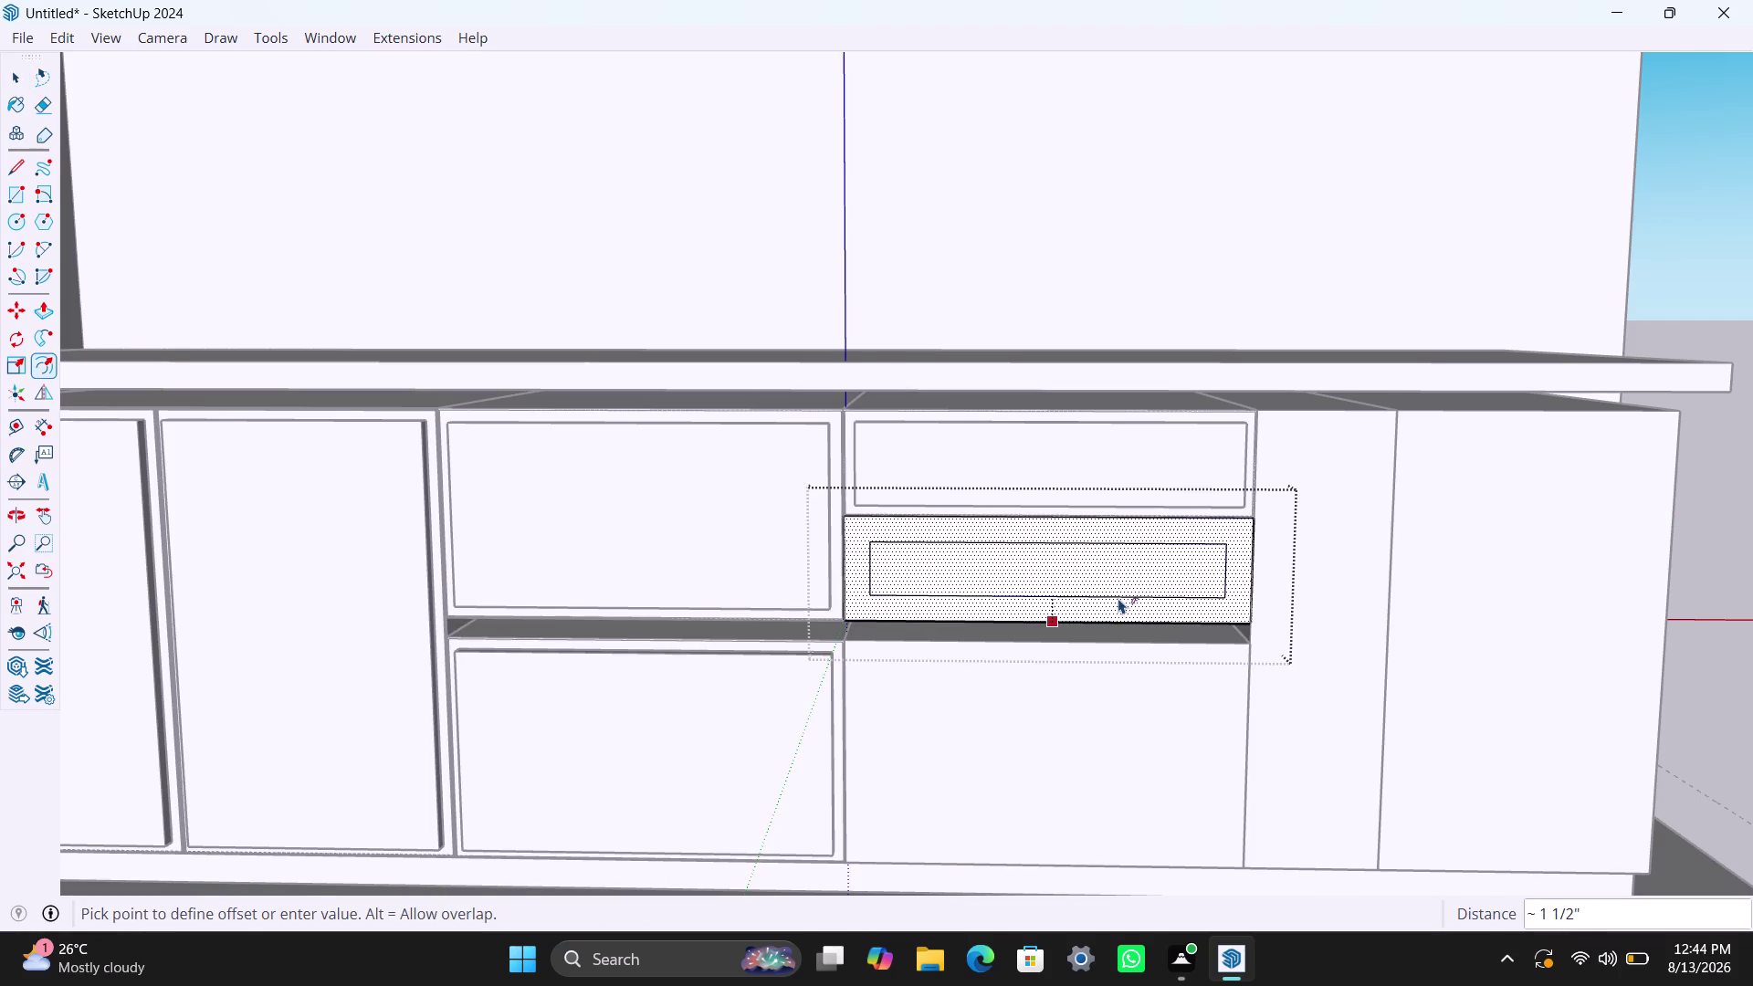
text(2.5)
text(mm)
key(Return)
click(1049, 557)
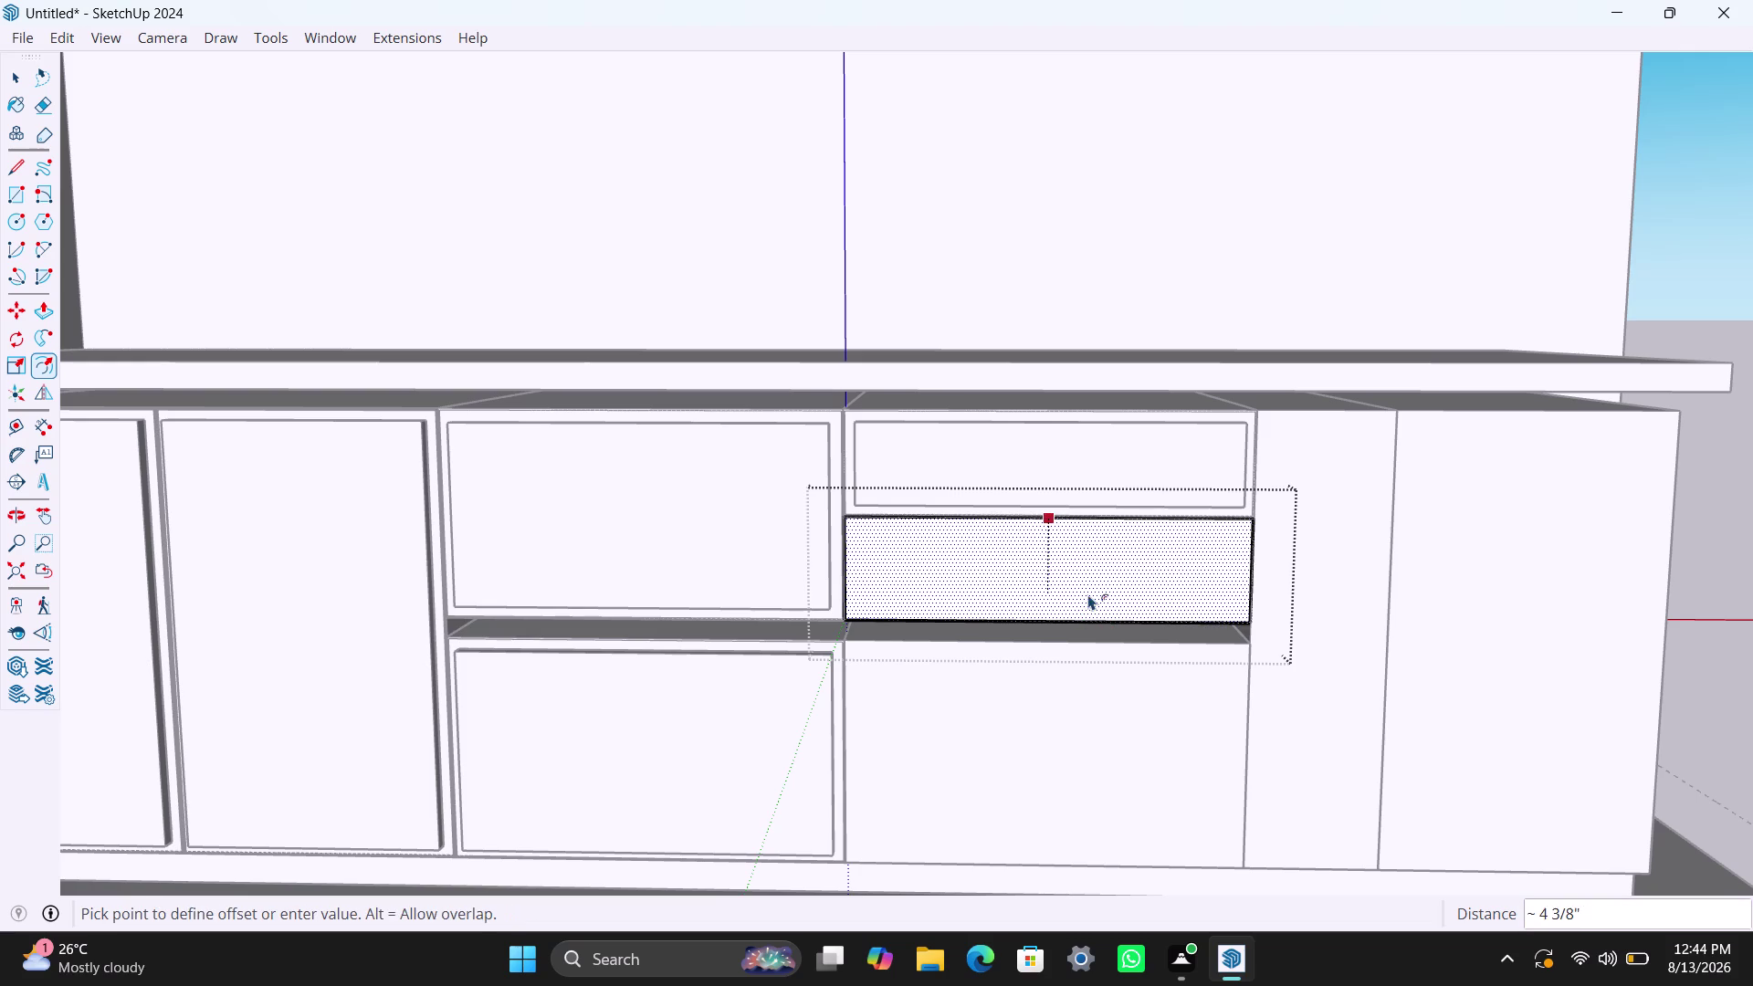
text(1)
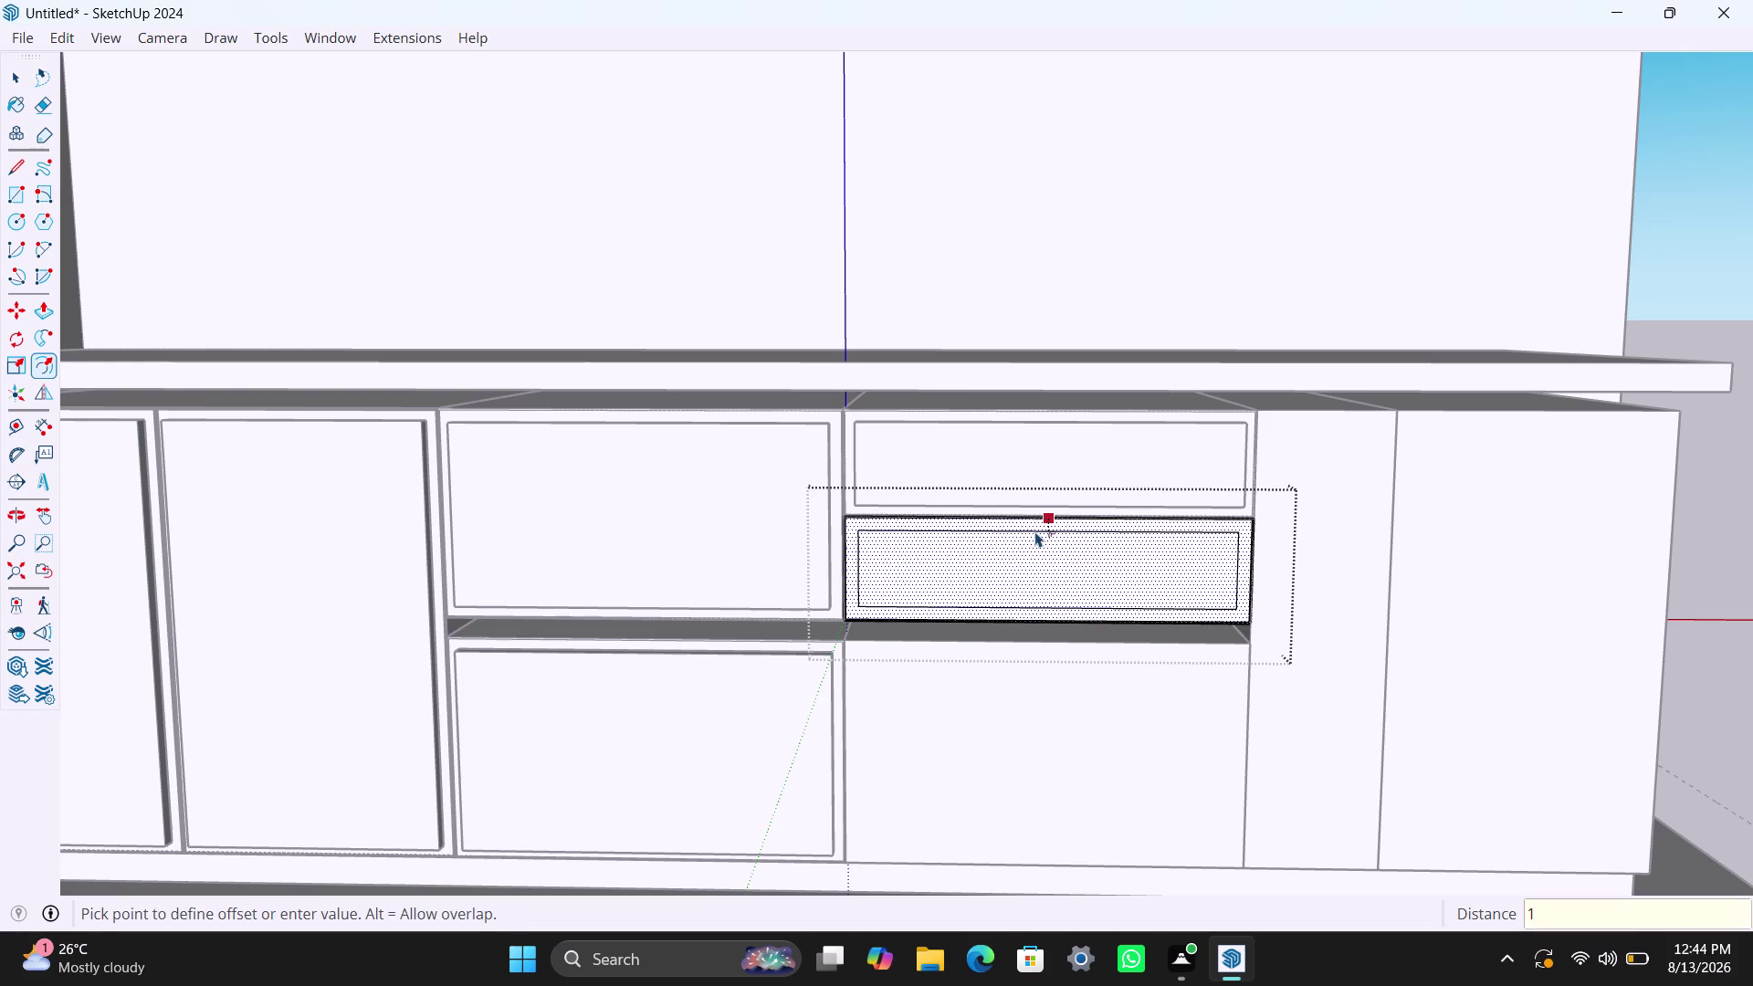
text(8mm)
key(Return)
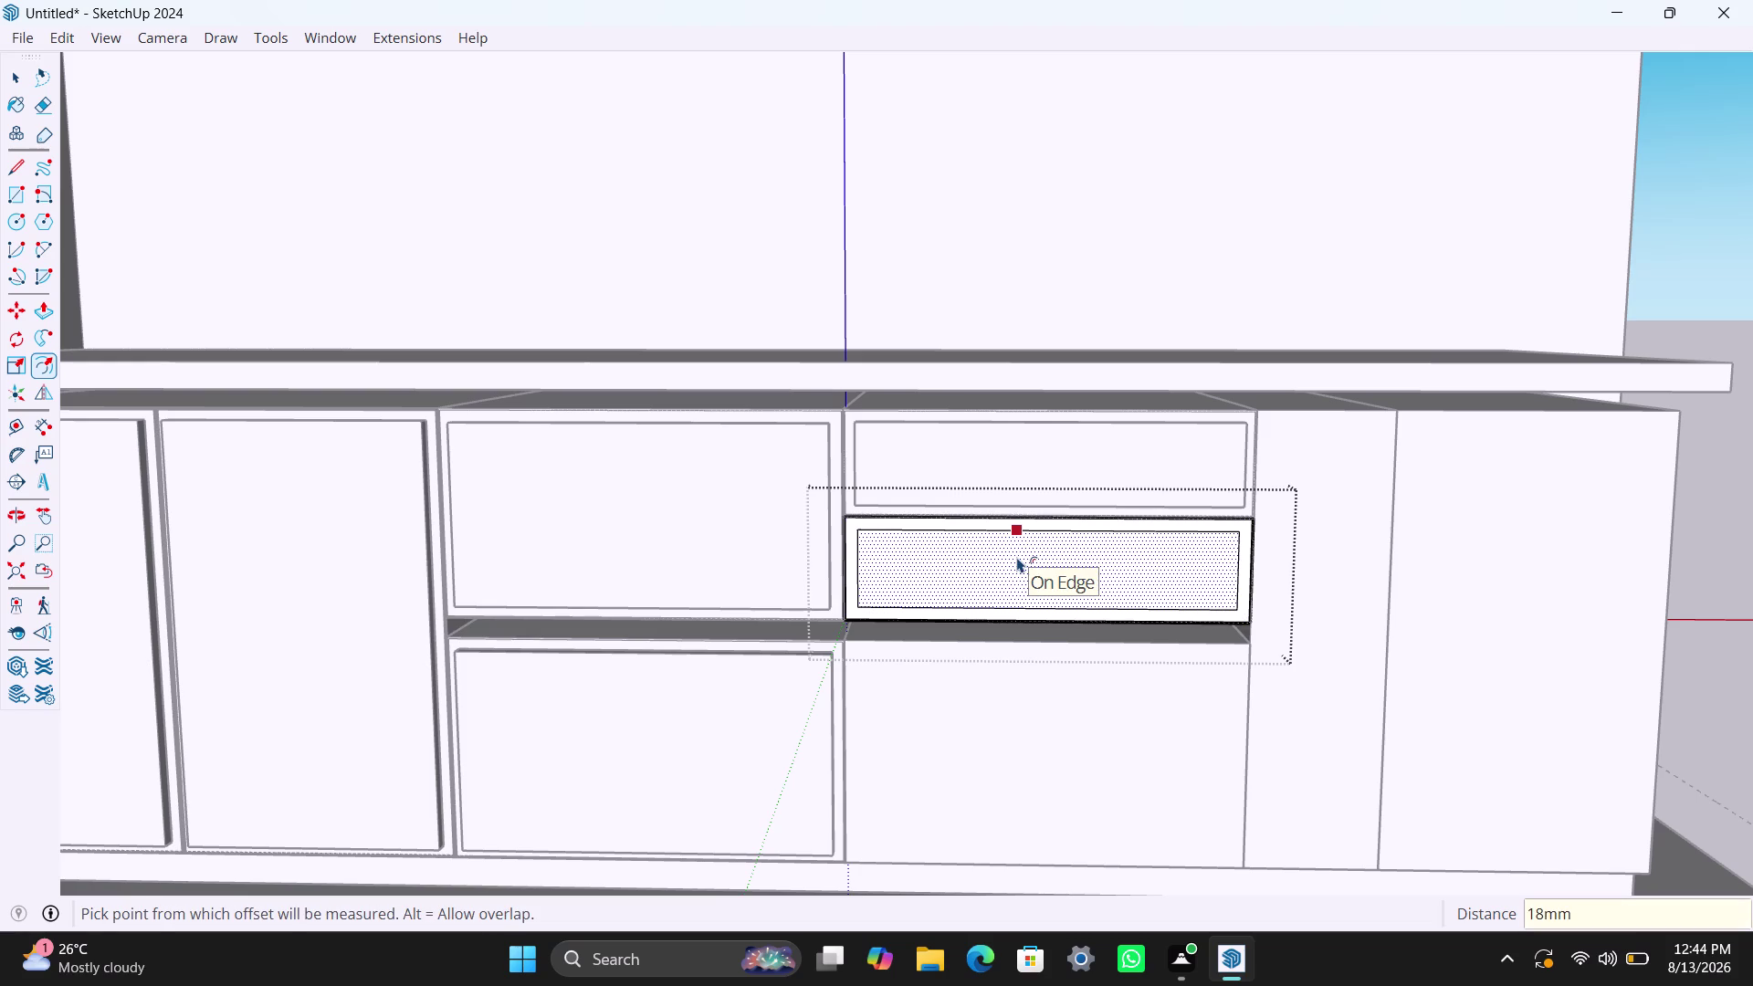
Push the lower drawer's inner face back 940 mm.
key(space)
click(1017, 557)
key(p)
click(1017, 558)
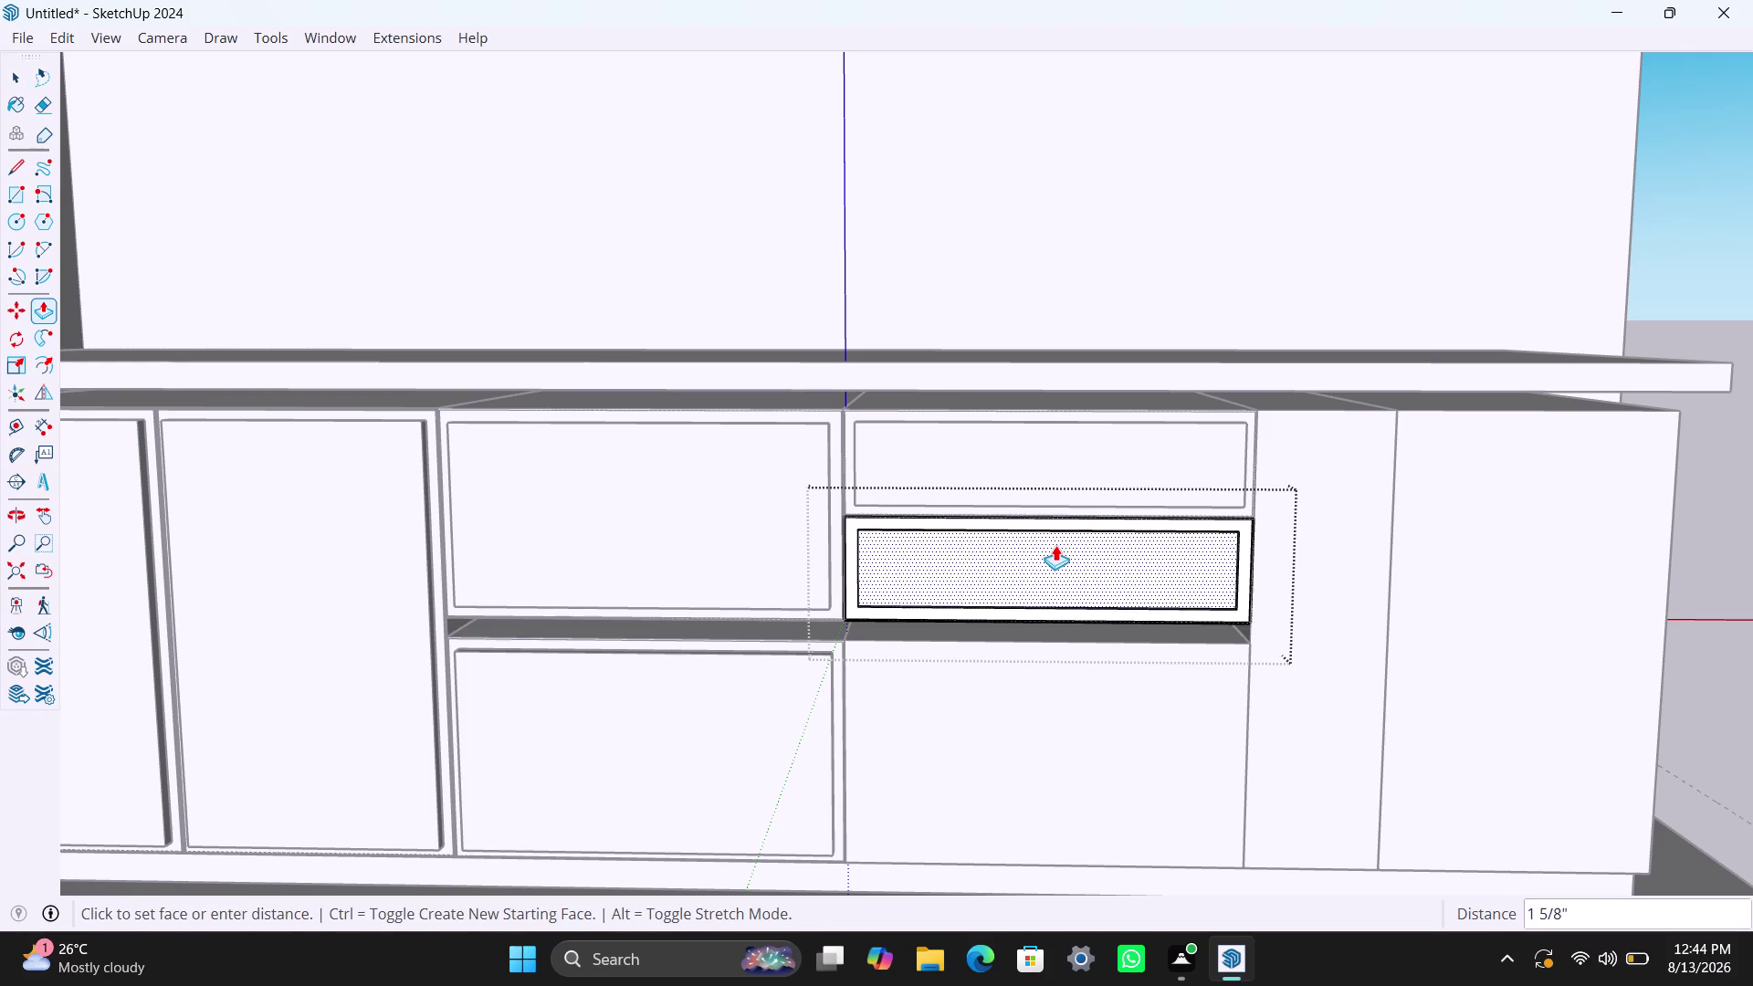
scroll(up, 3)
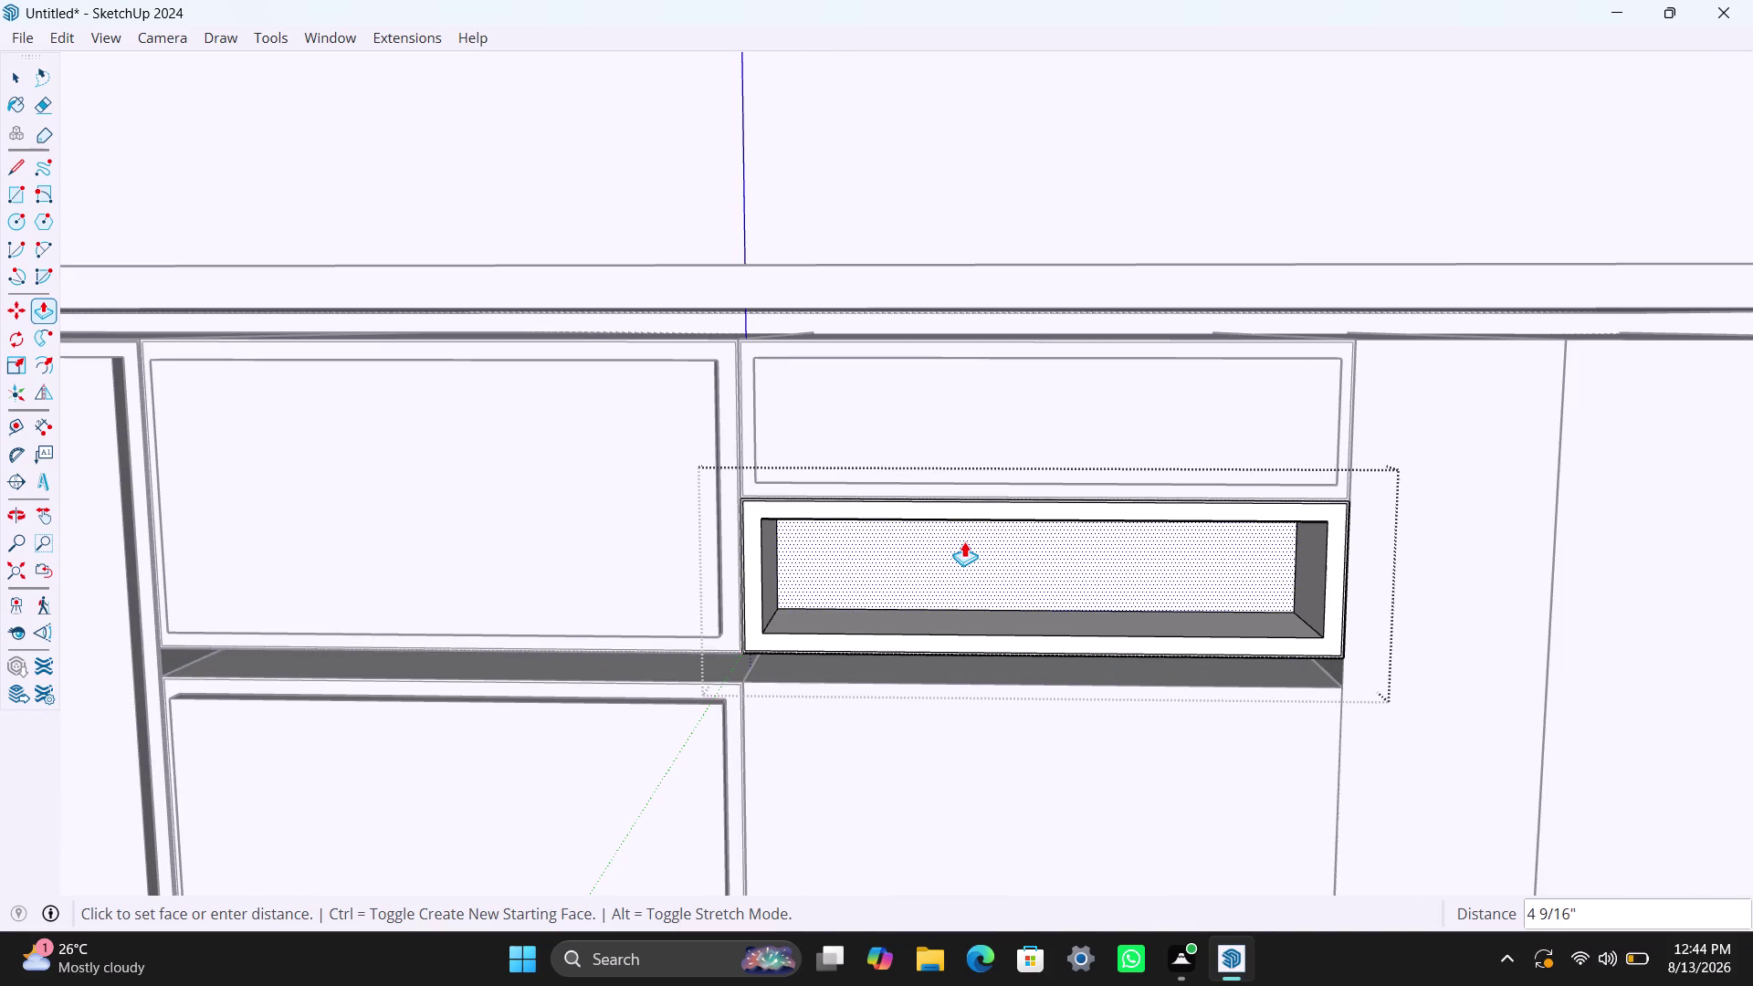
text(94)
text(0mm)
key(Return)
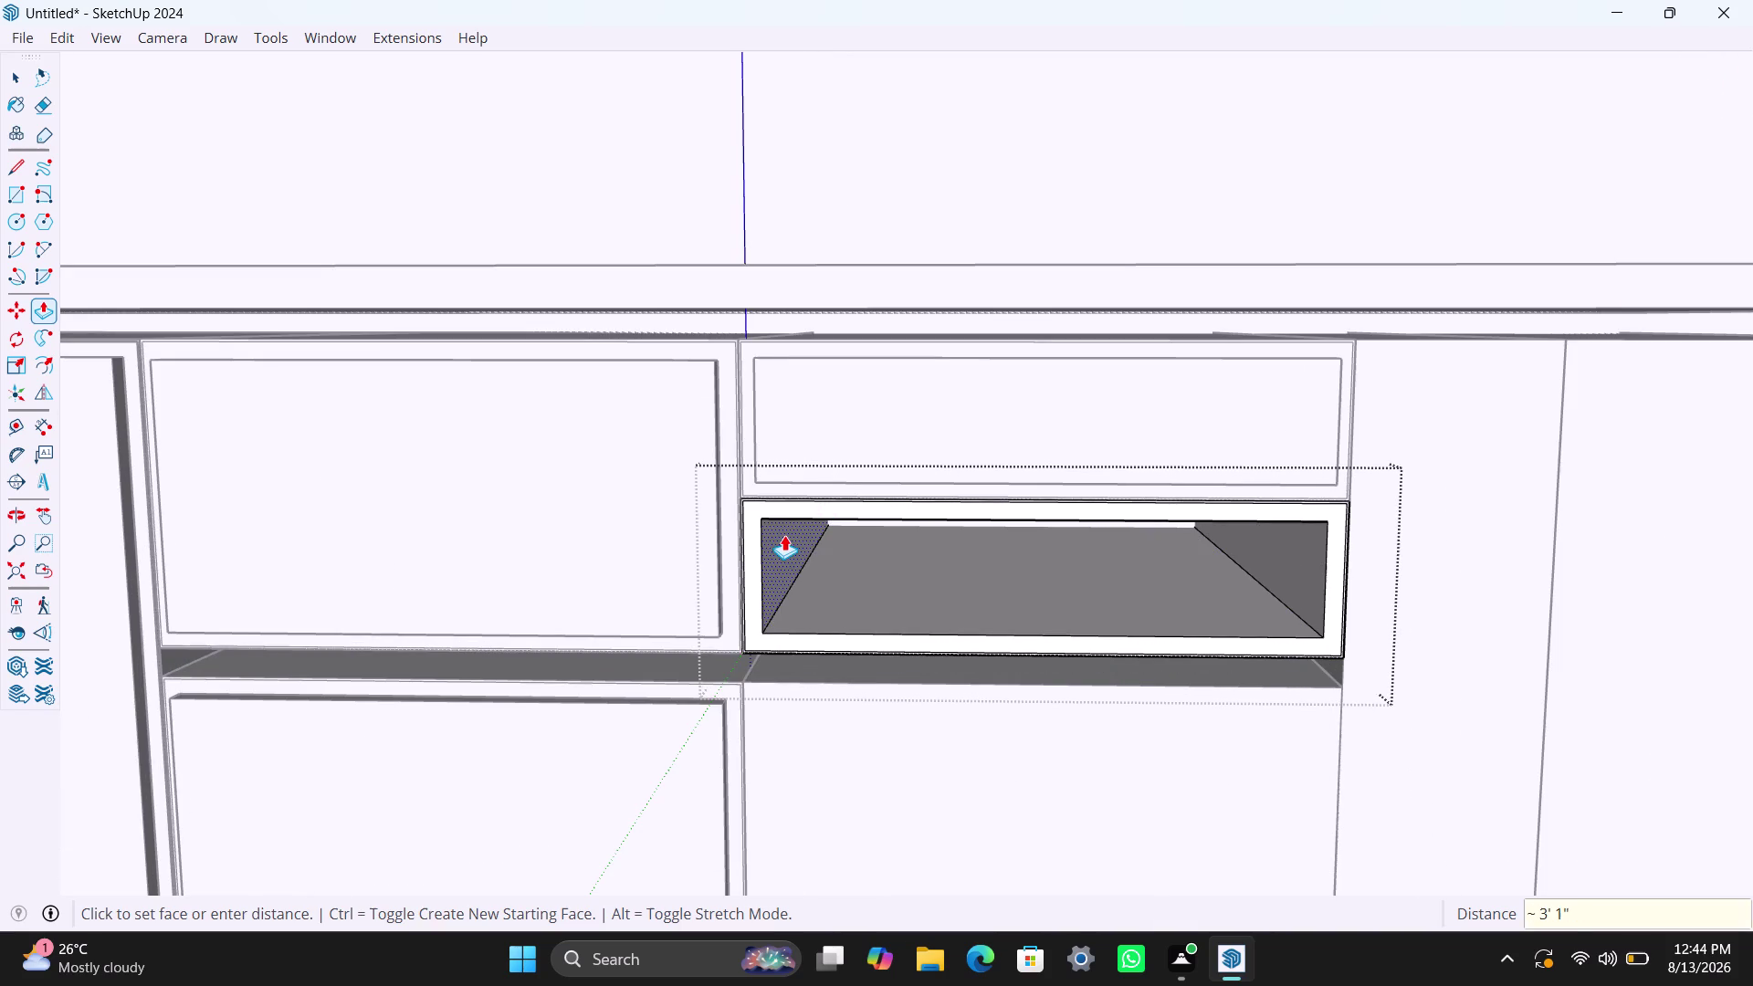
Draw a rectangle covering the lower drawer opening and select the new face.
key(r)
click(764, 522)
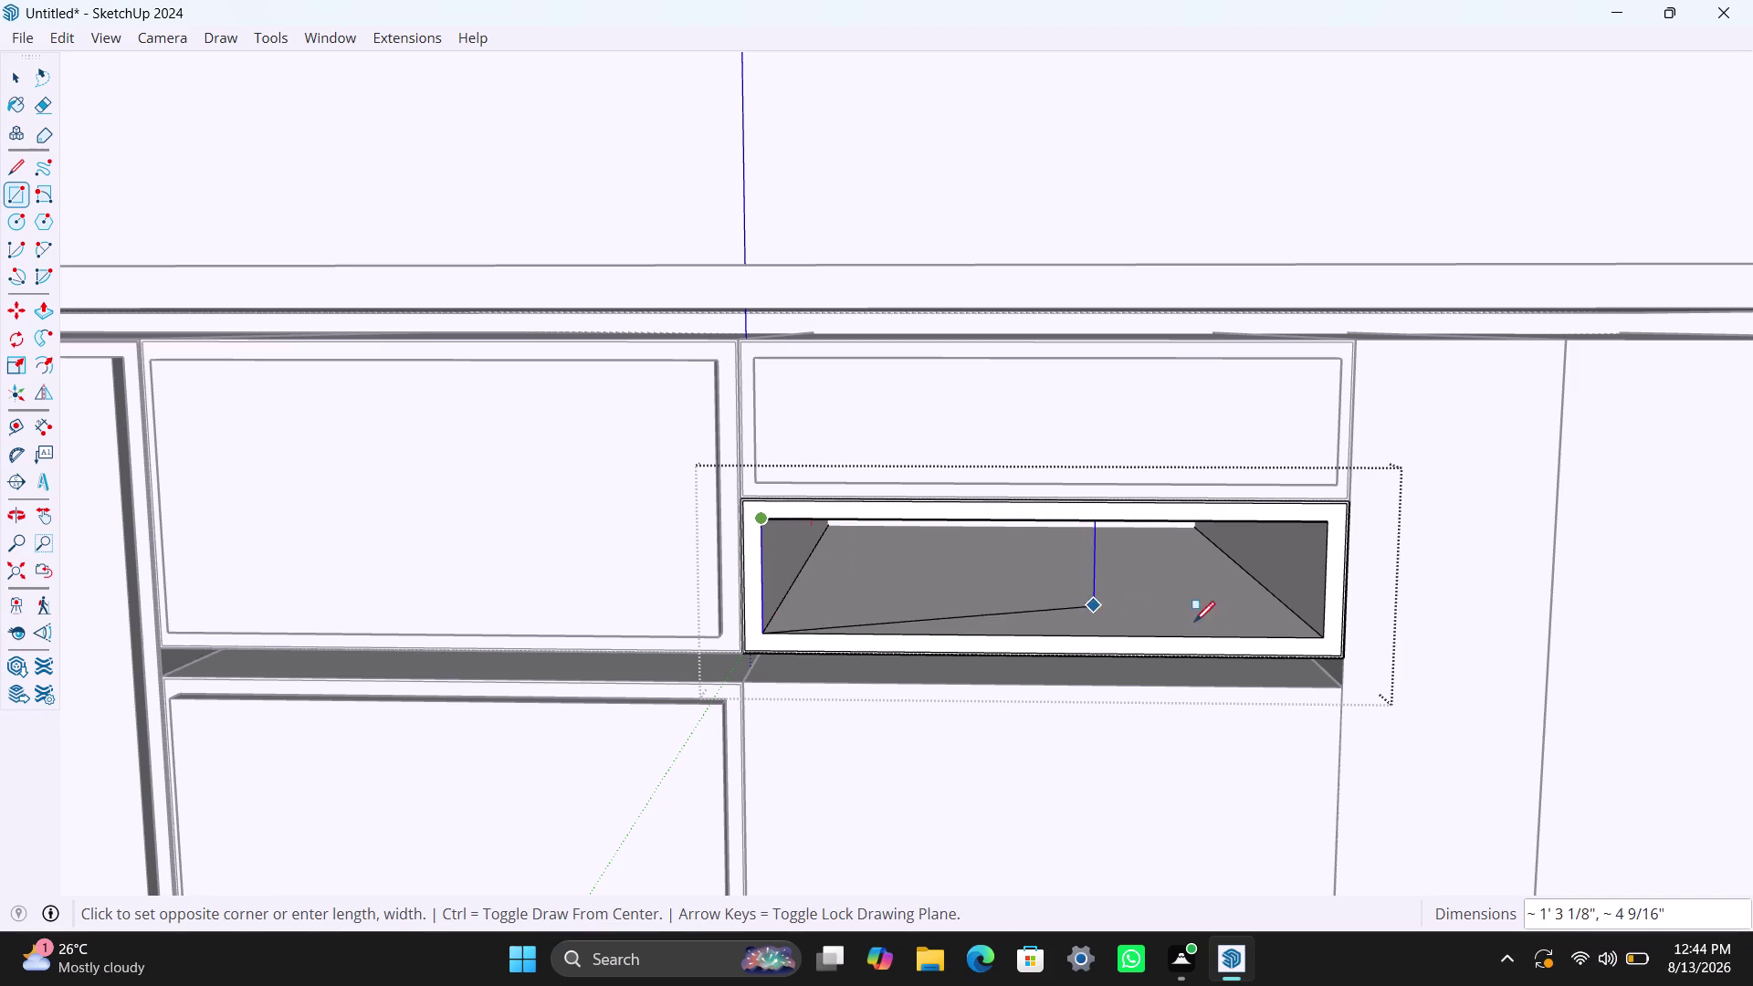
click(1324, 642)
key(space)
double_click(1178, 600)
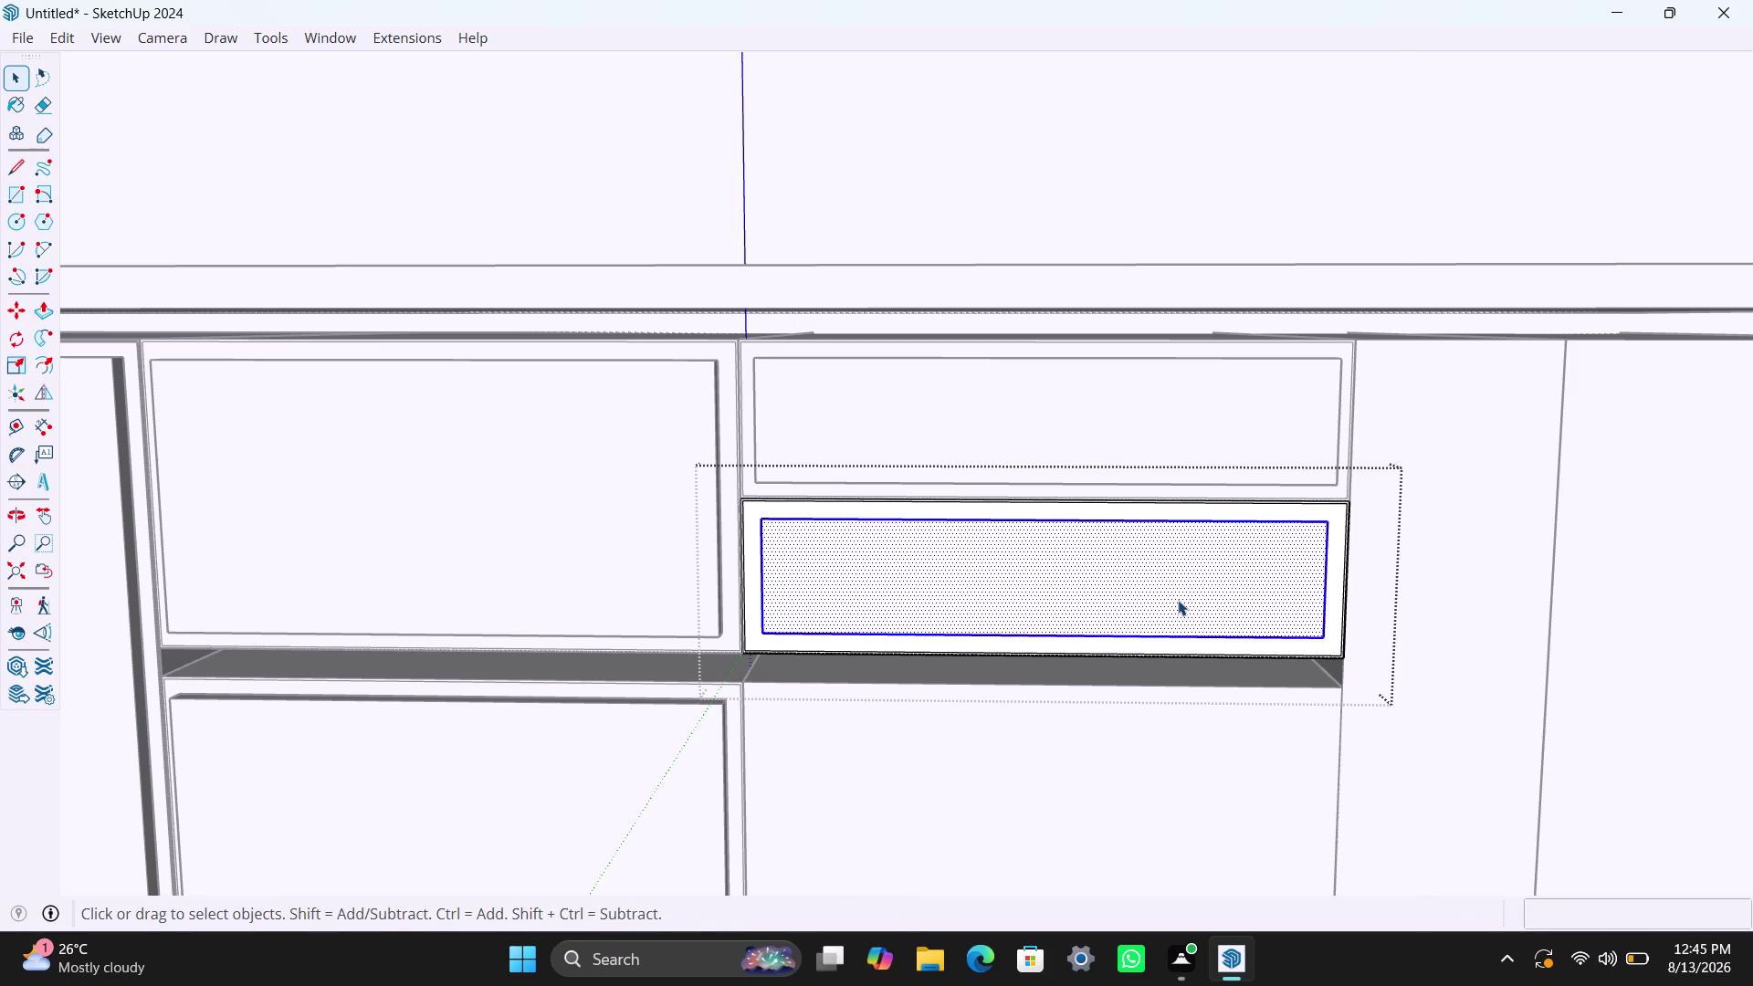
right_click(1178, 600)
click(1263, 272)
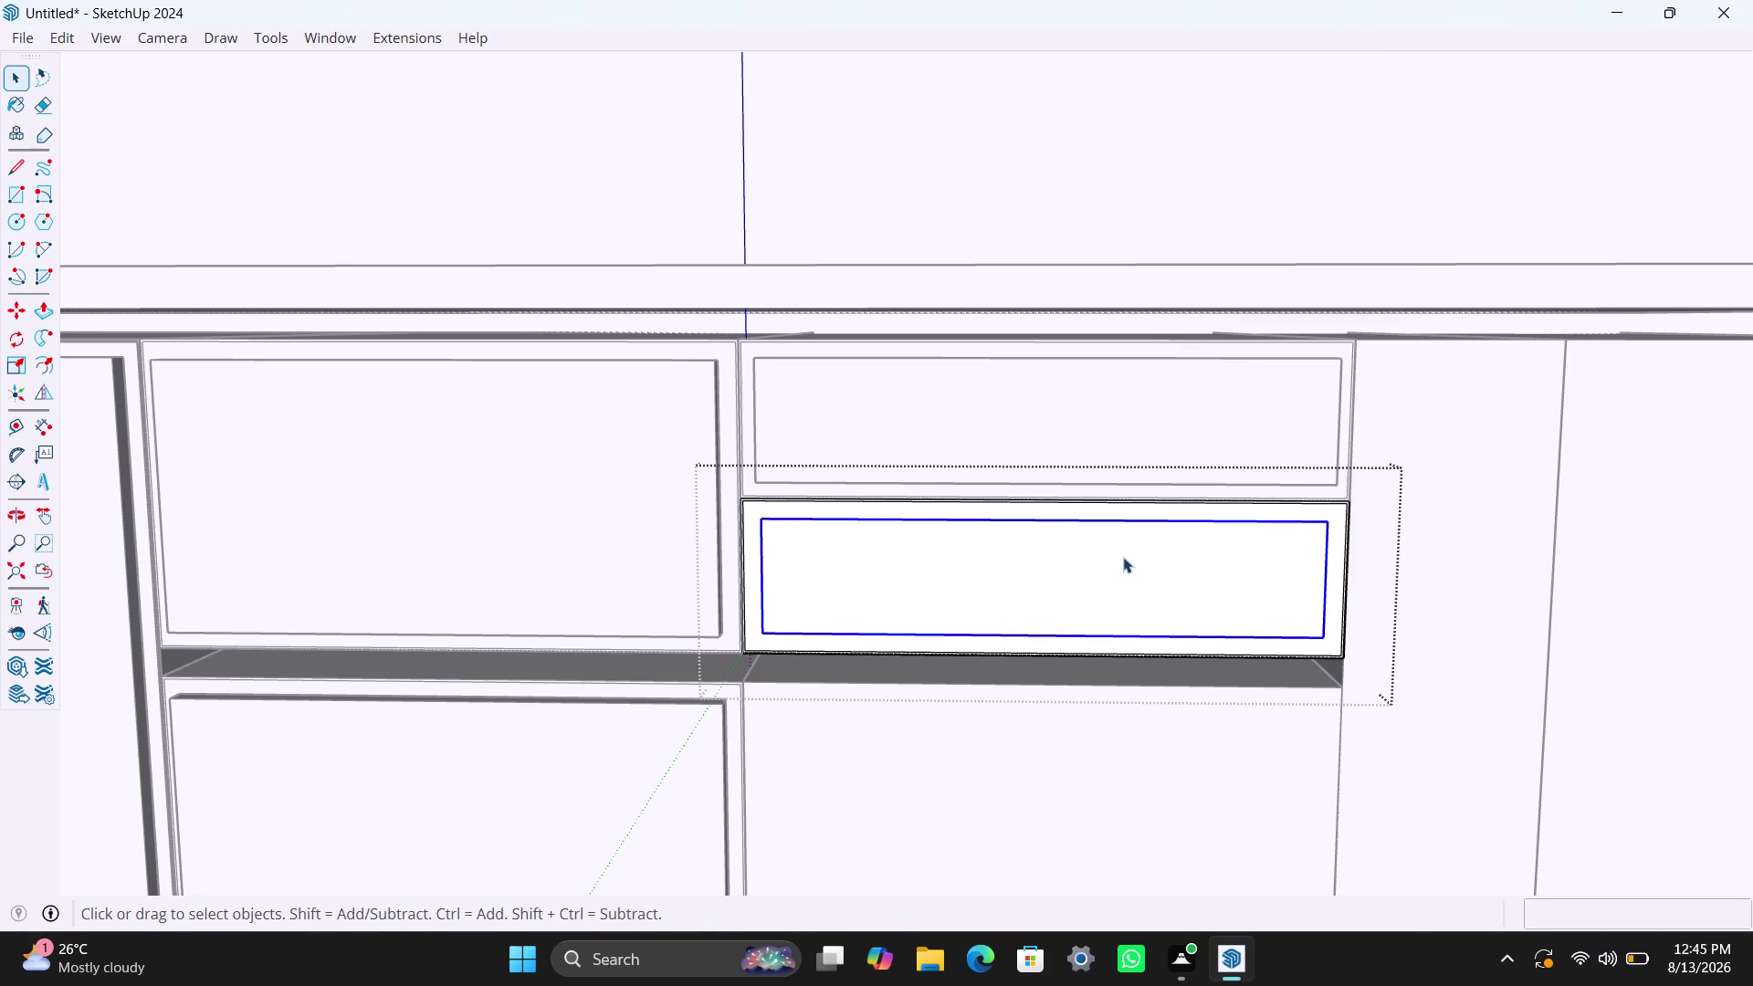
triple_click(1122, 561)
Pull the new face out 18 mm as the lower drawer front.
key(p)
click(1121, 561)
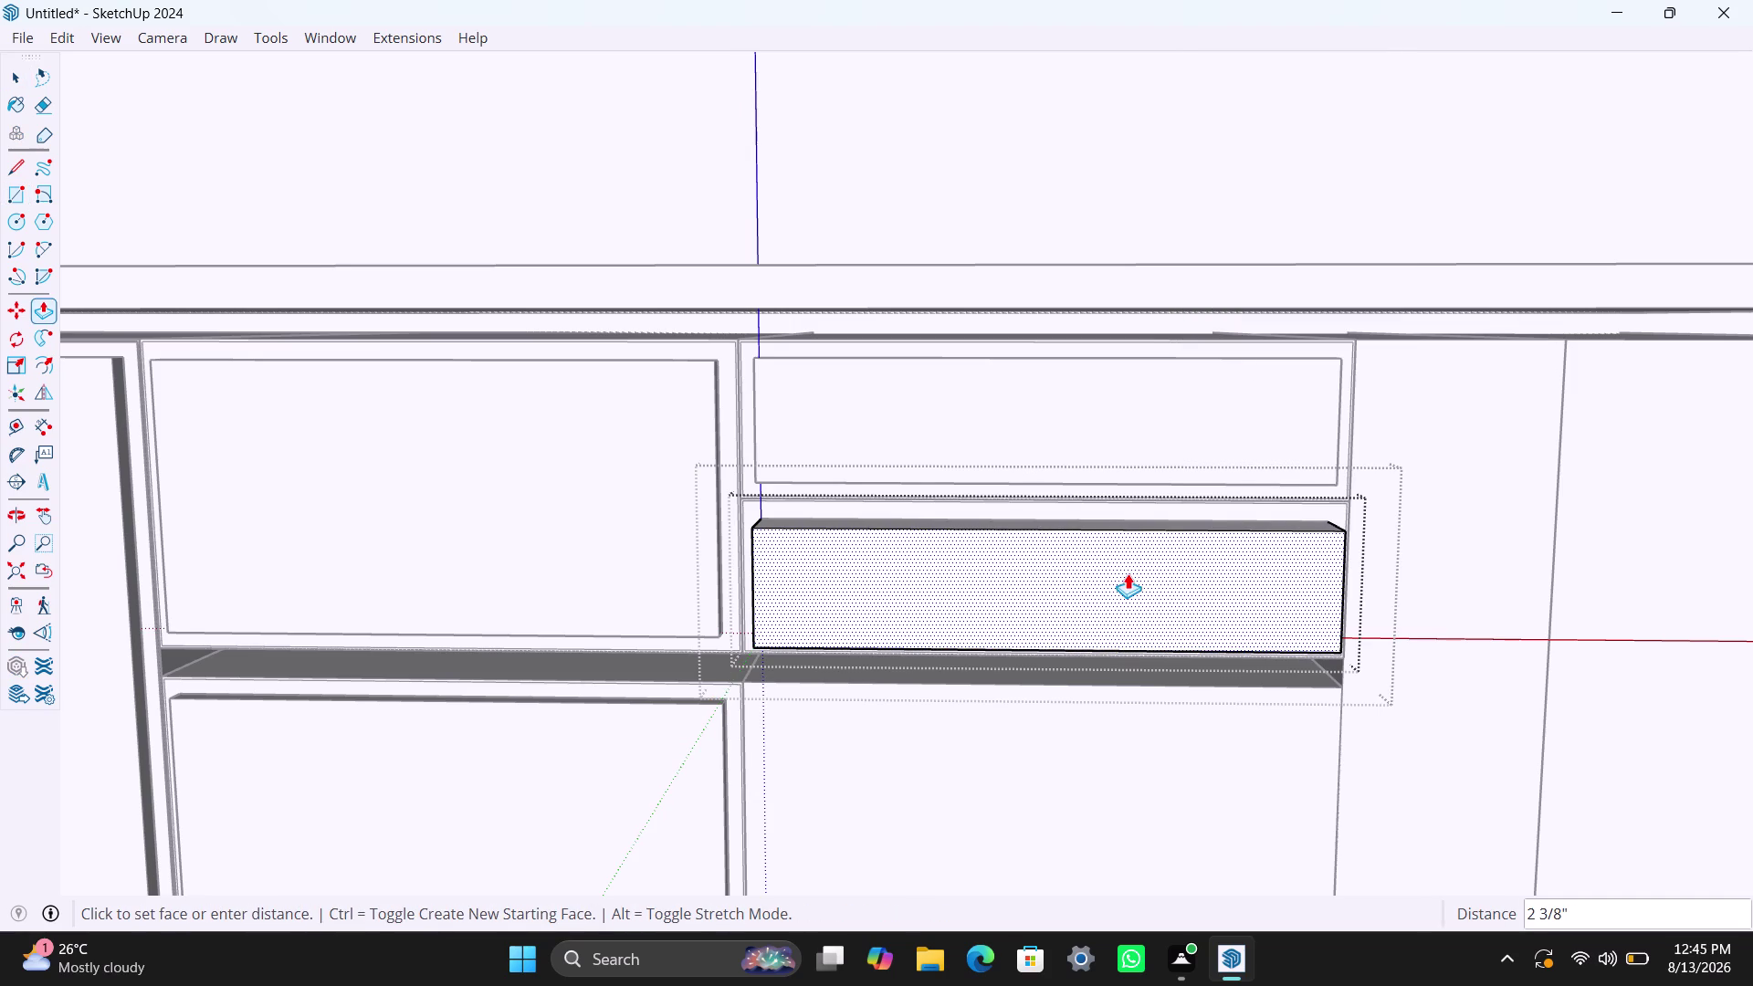
text(18mm)
key(Return)
key(space)
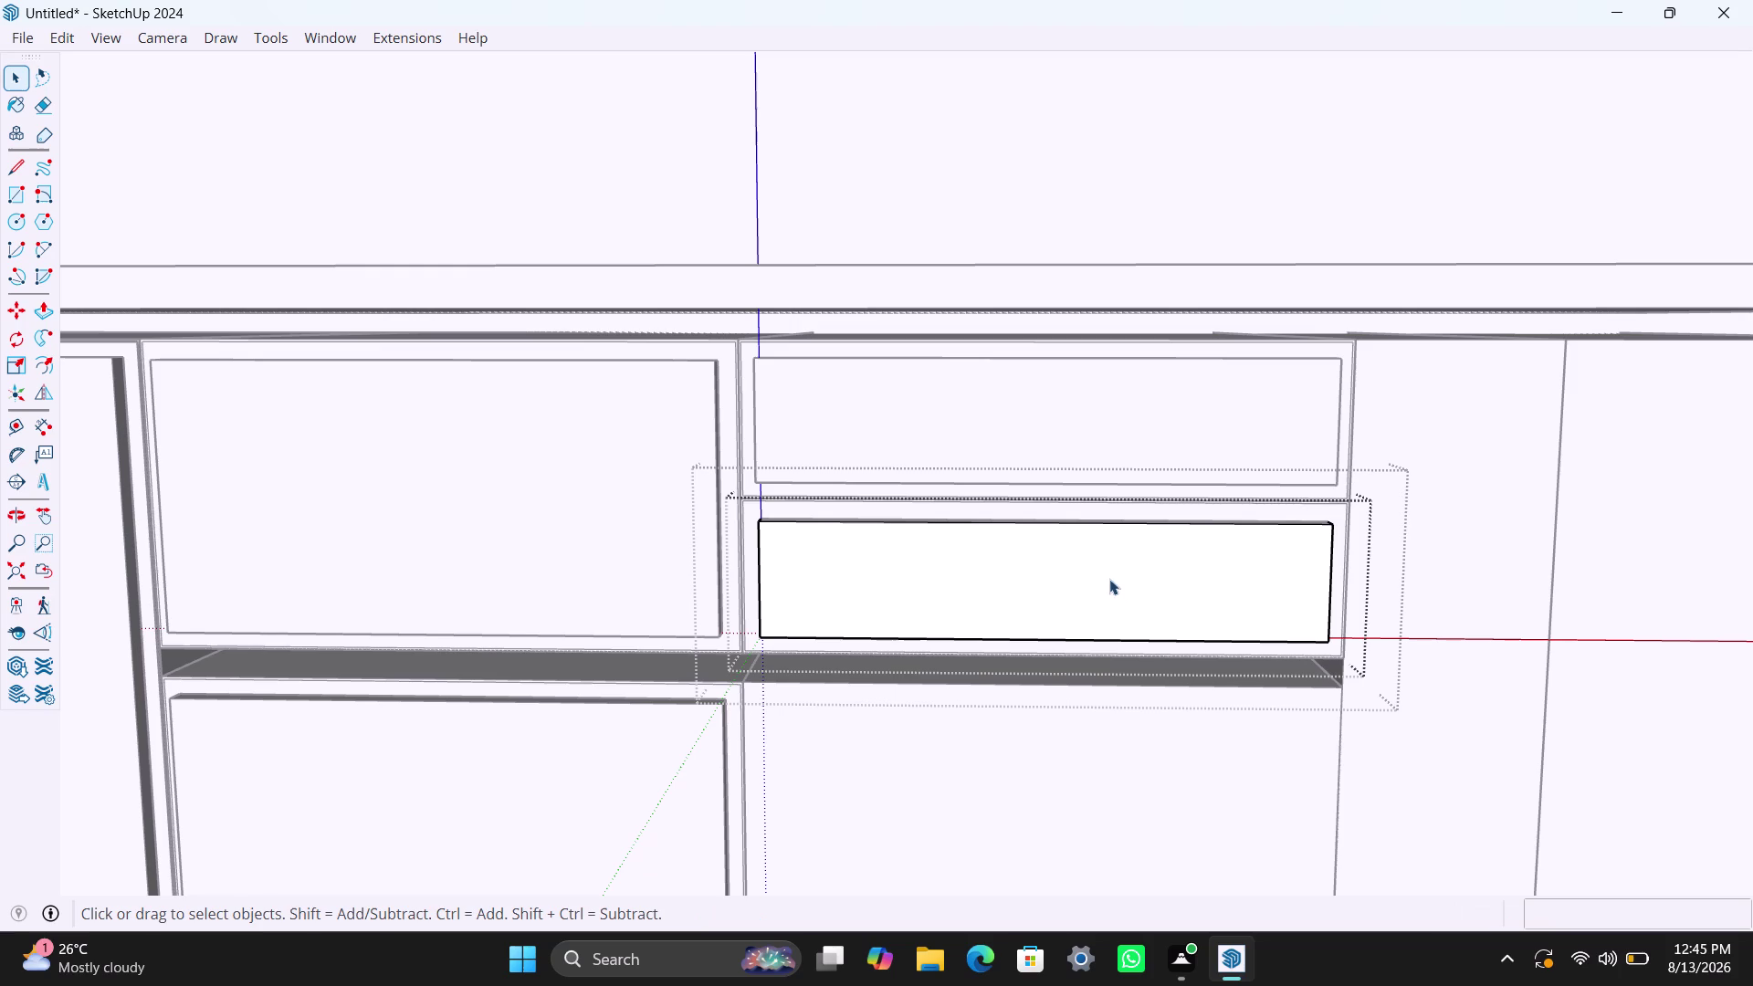
click(1453, 463)
scroll(up, 3)
Delete a selected element beside the drawers.
scroll(up, 3)
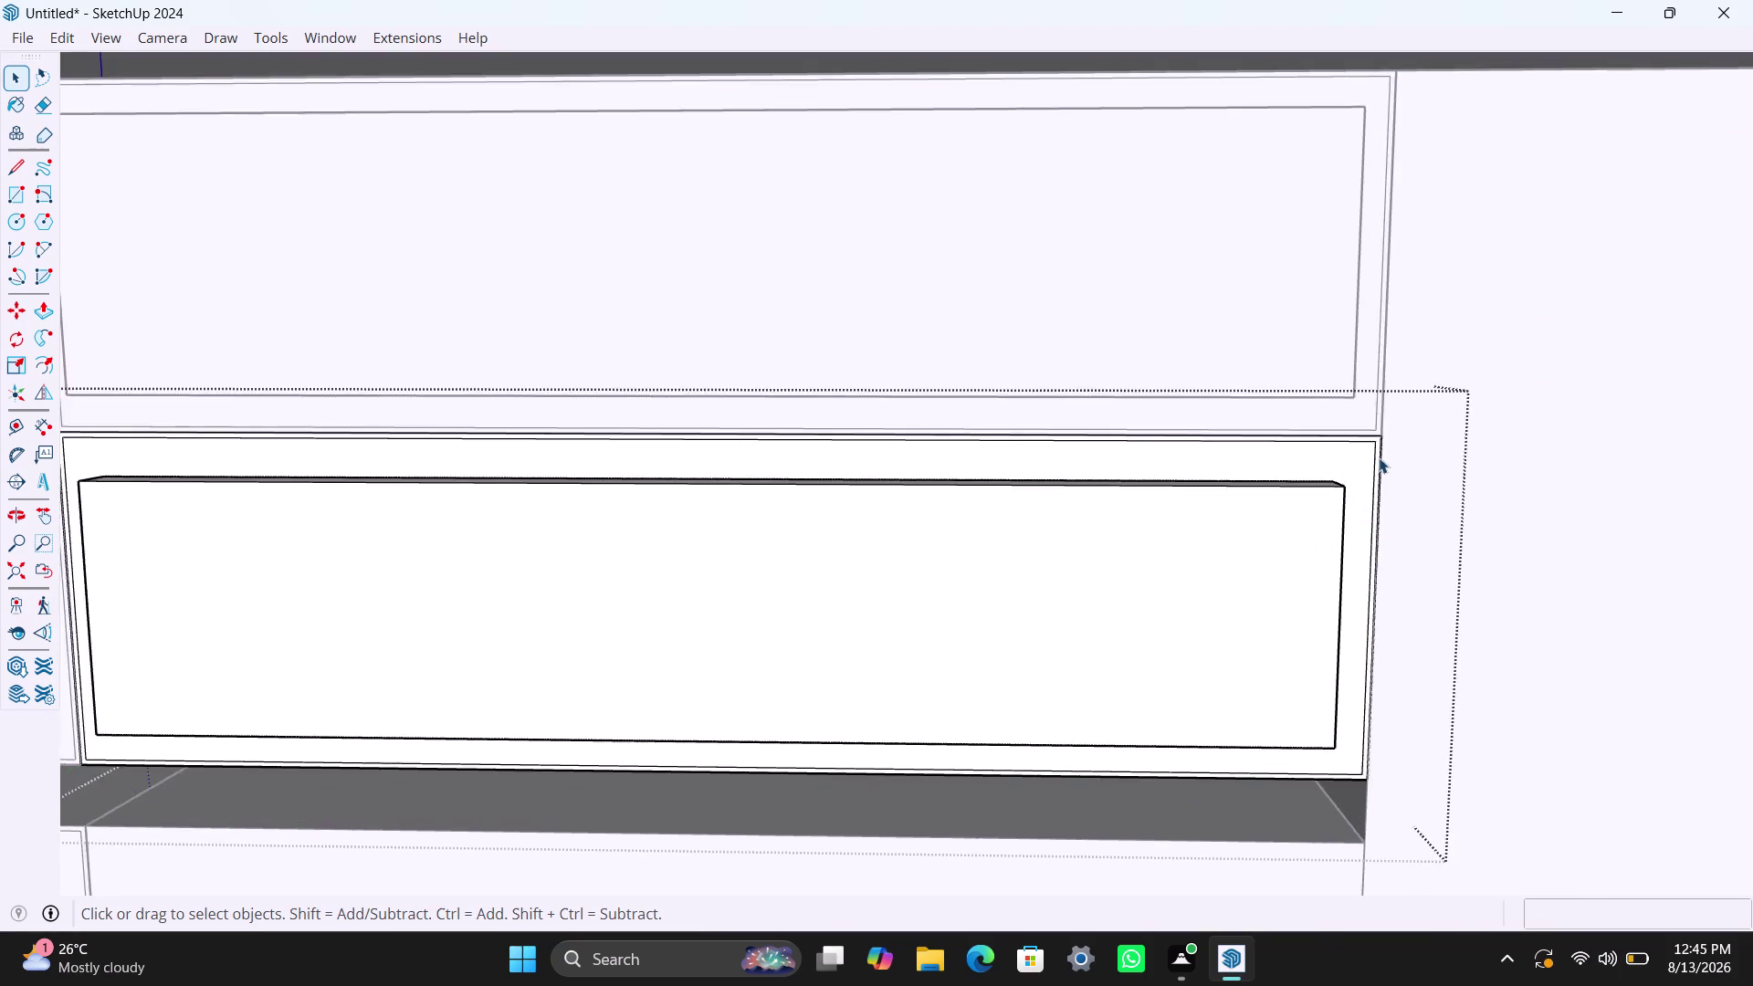
scroll(up, 3)
click(1376, 440)
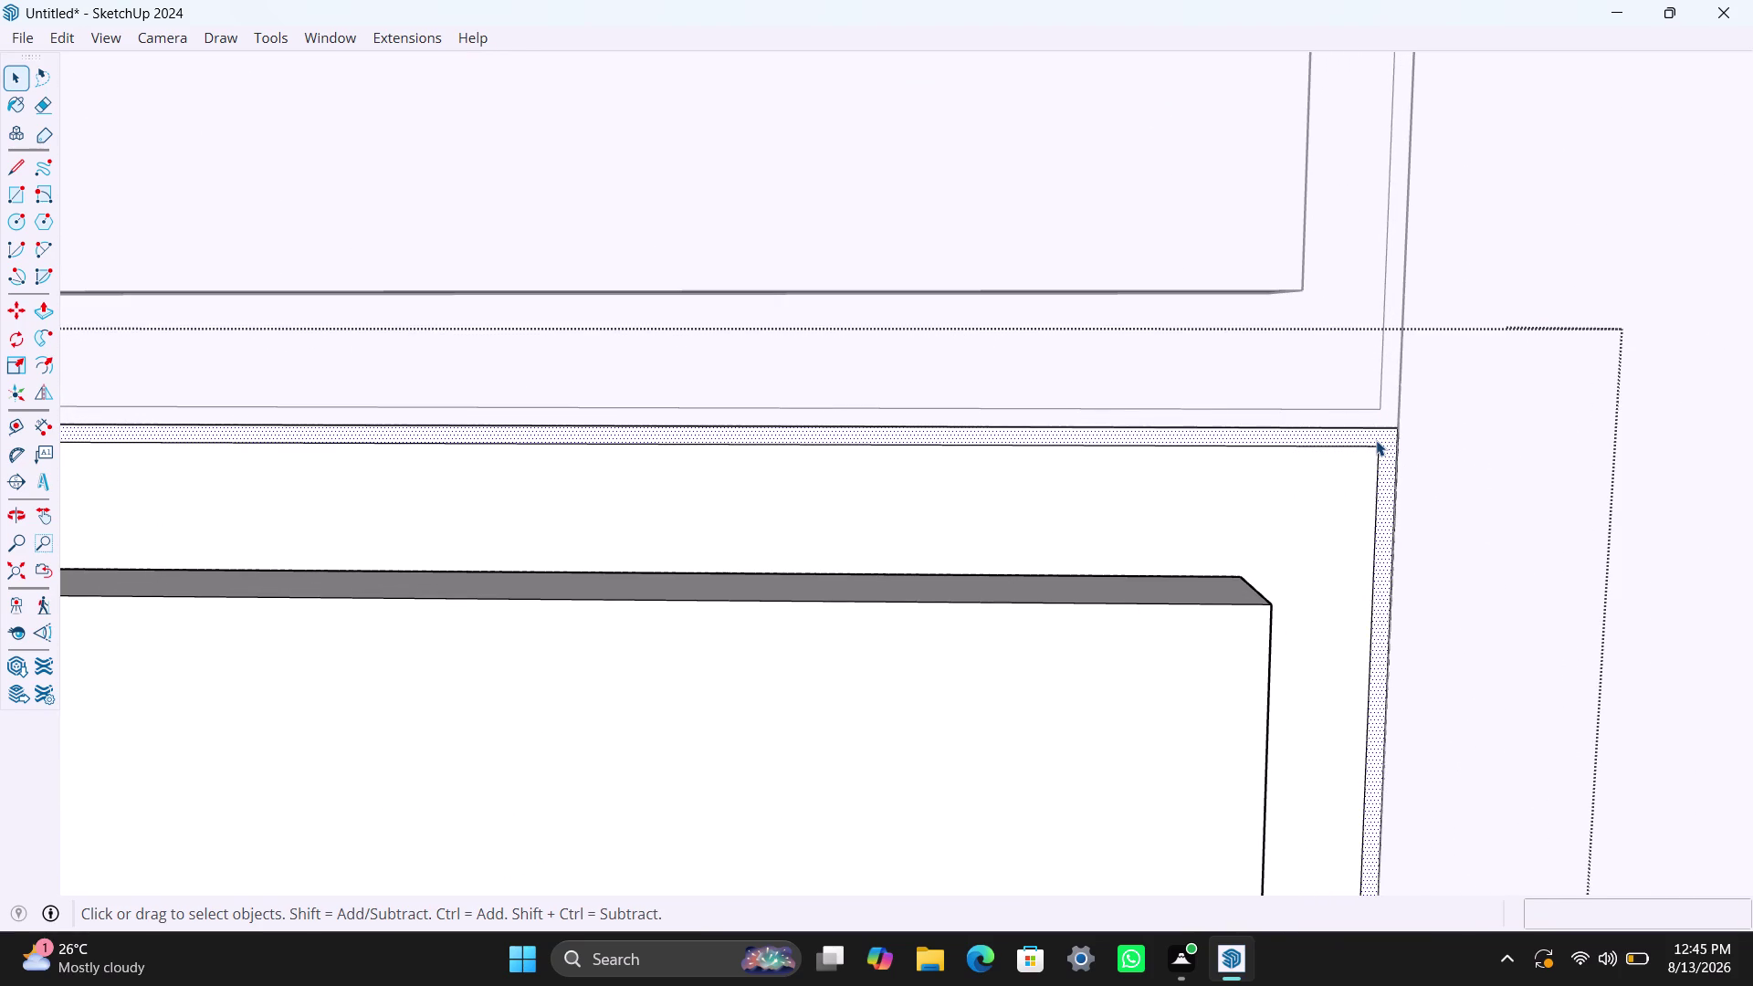
key(BackSpace)
key(Delete)
Select the upper drawer front face and delete it.
click(1386, 405)
click(1387, 415)
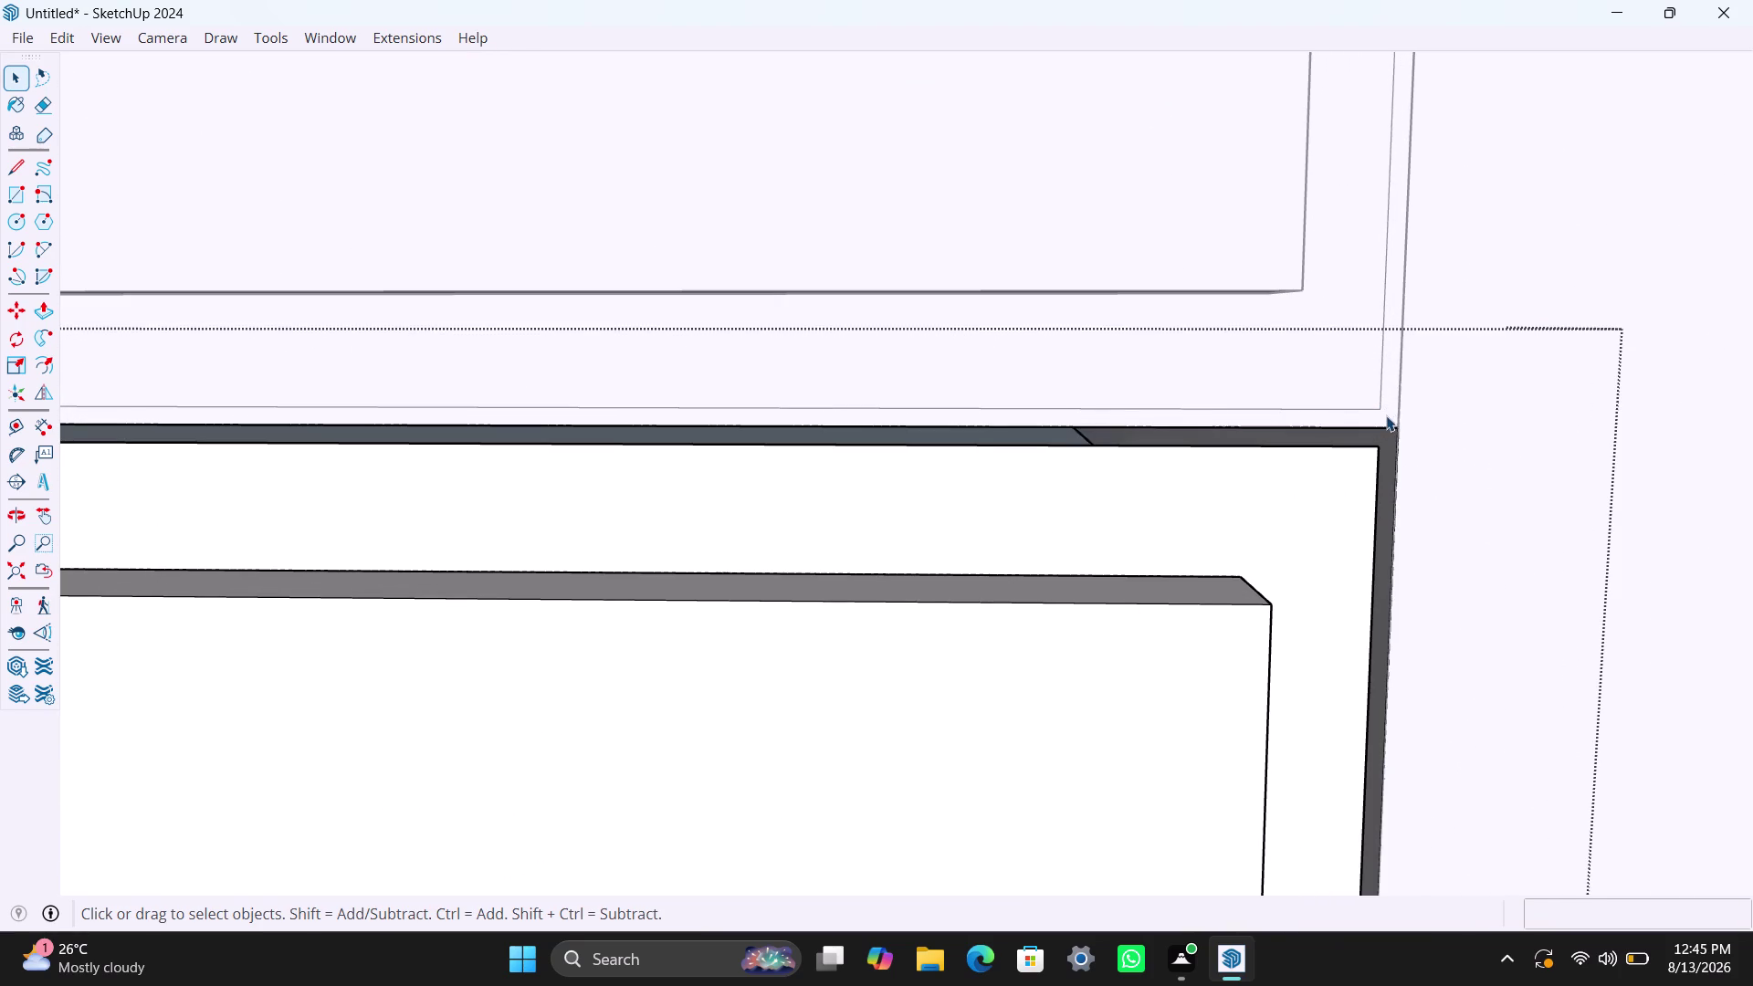
click(1378, 415)
click(1378, 272)
click(1265, 269)
triple_click(1388, 359)
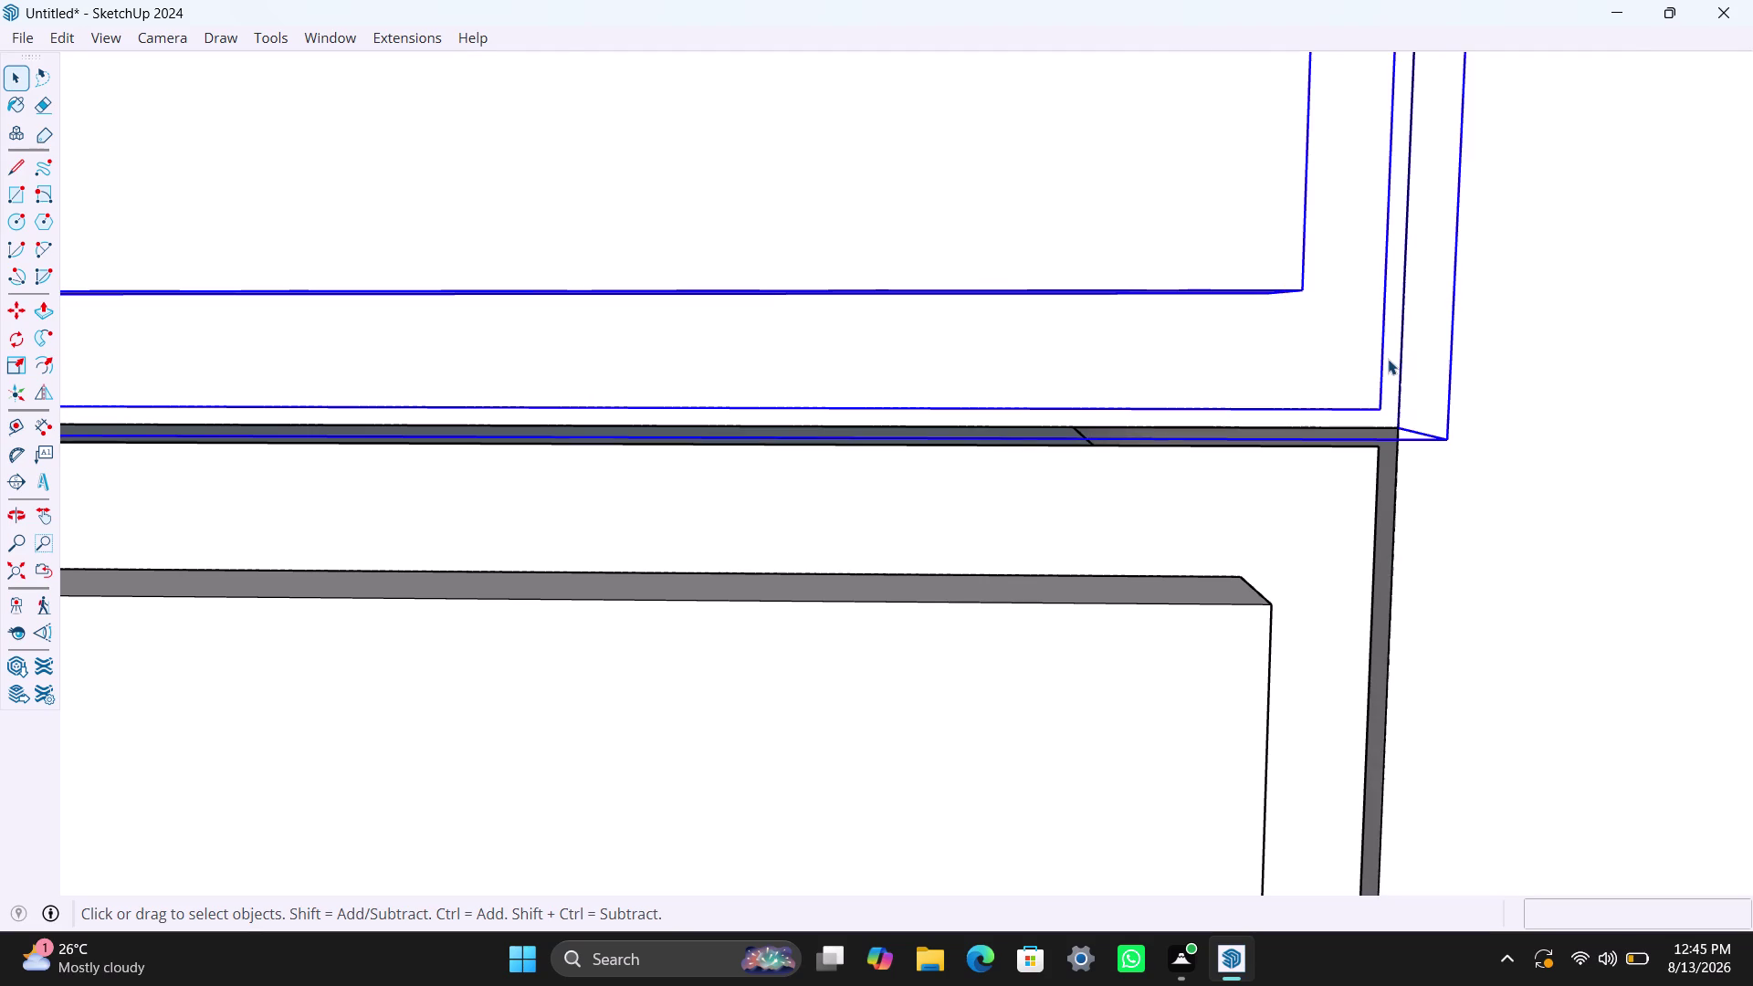
click(1388, 360)
click(1390, 367)
click(1393, 391)
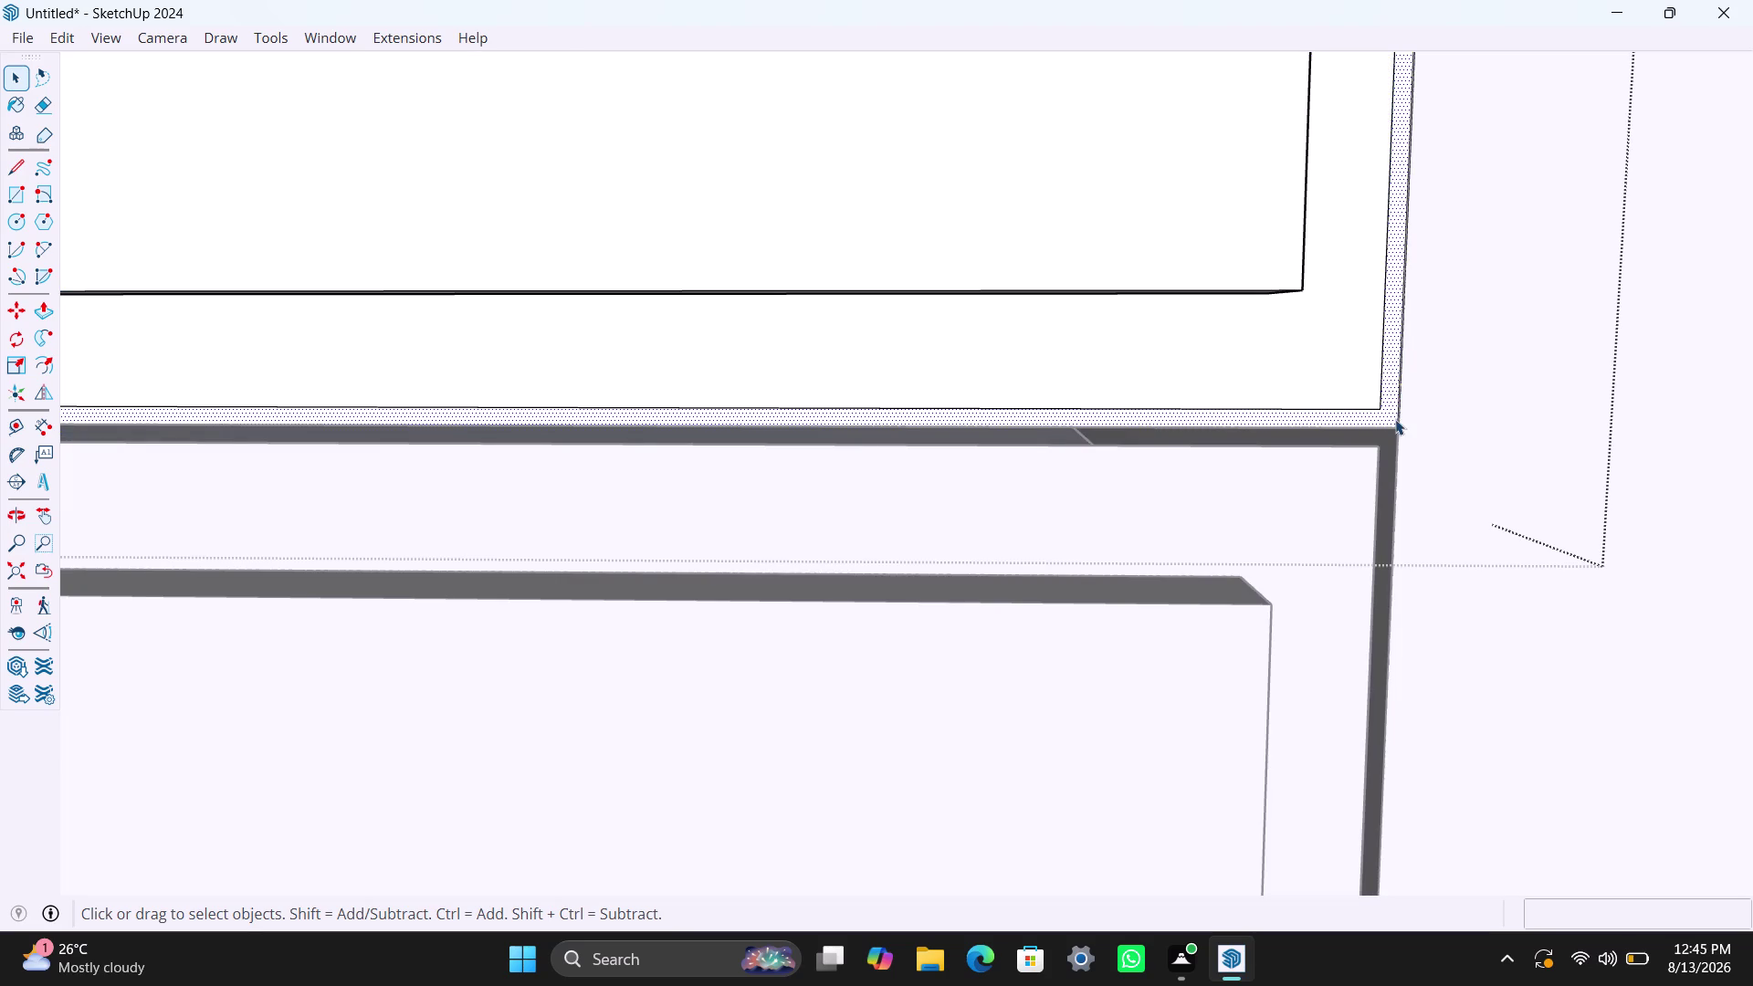
key(Delete)
Select the left cabinet door edge and delete it.
scroll(down, 3)
scroll(down, 3)
scroll(down, 3)
scroll(up, 3)
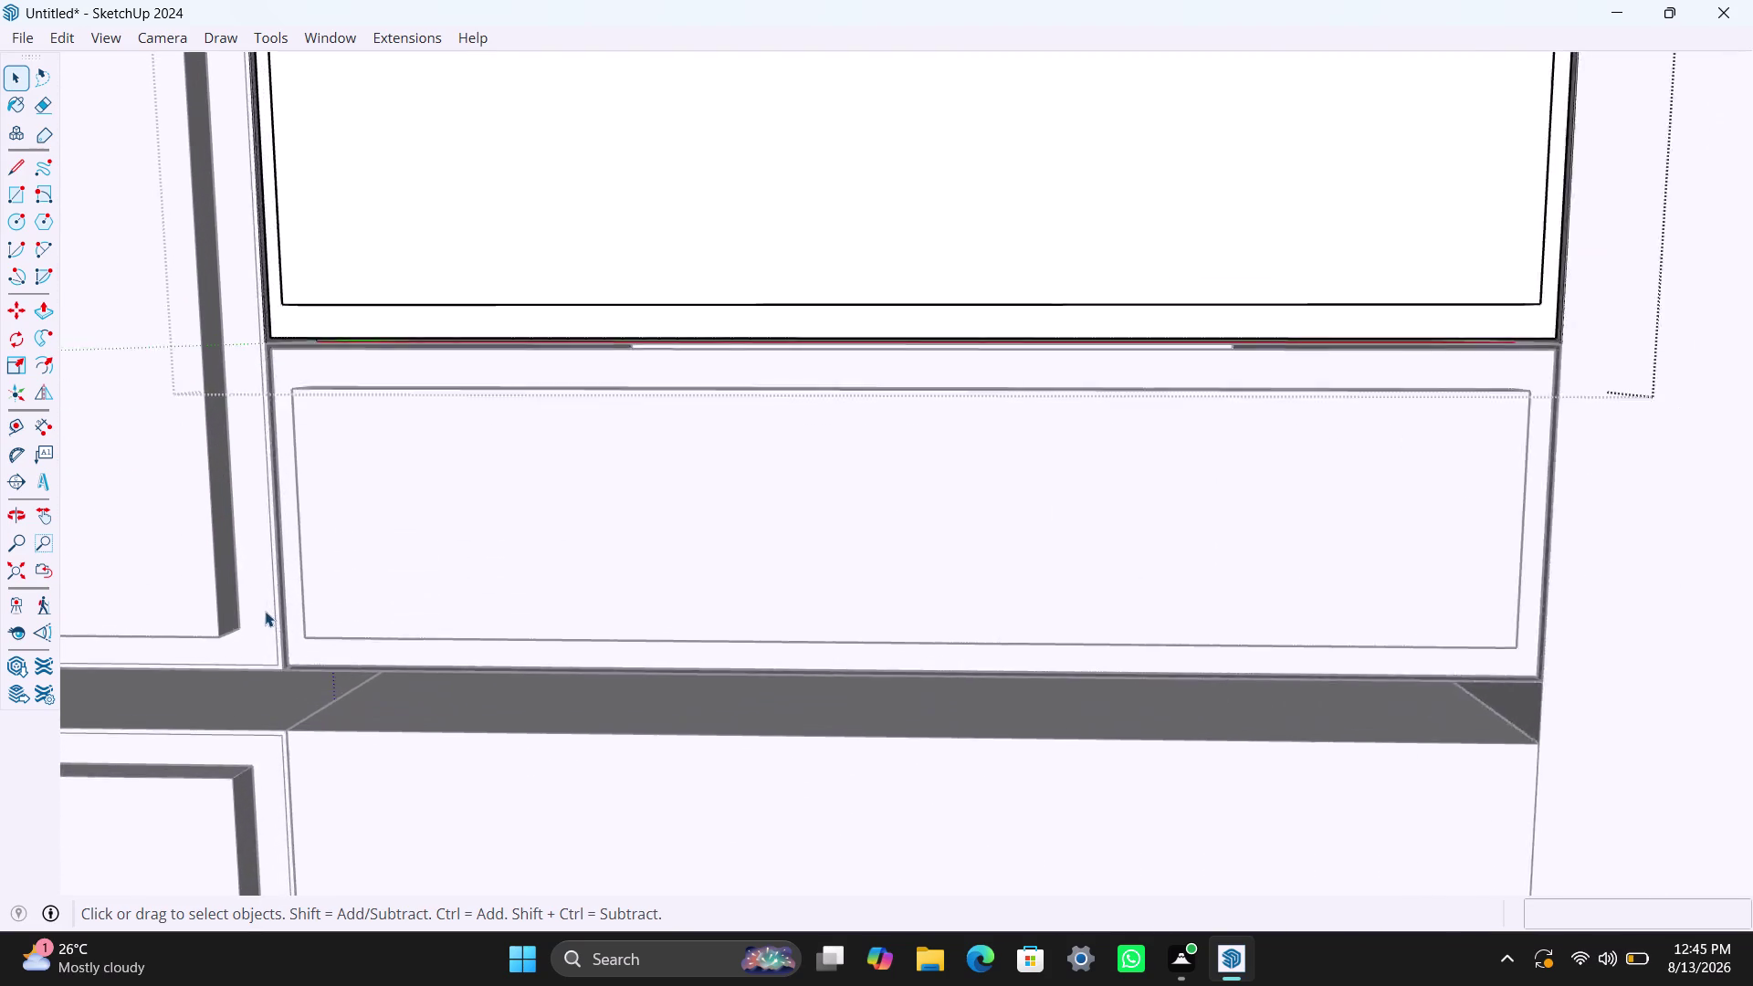
scroll(up, 3)
click(274, 615)
double_click(298, 630)
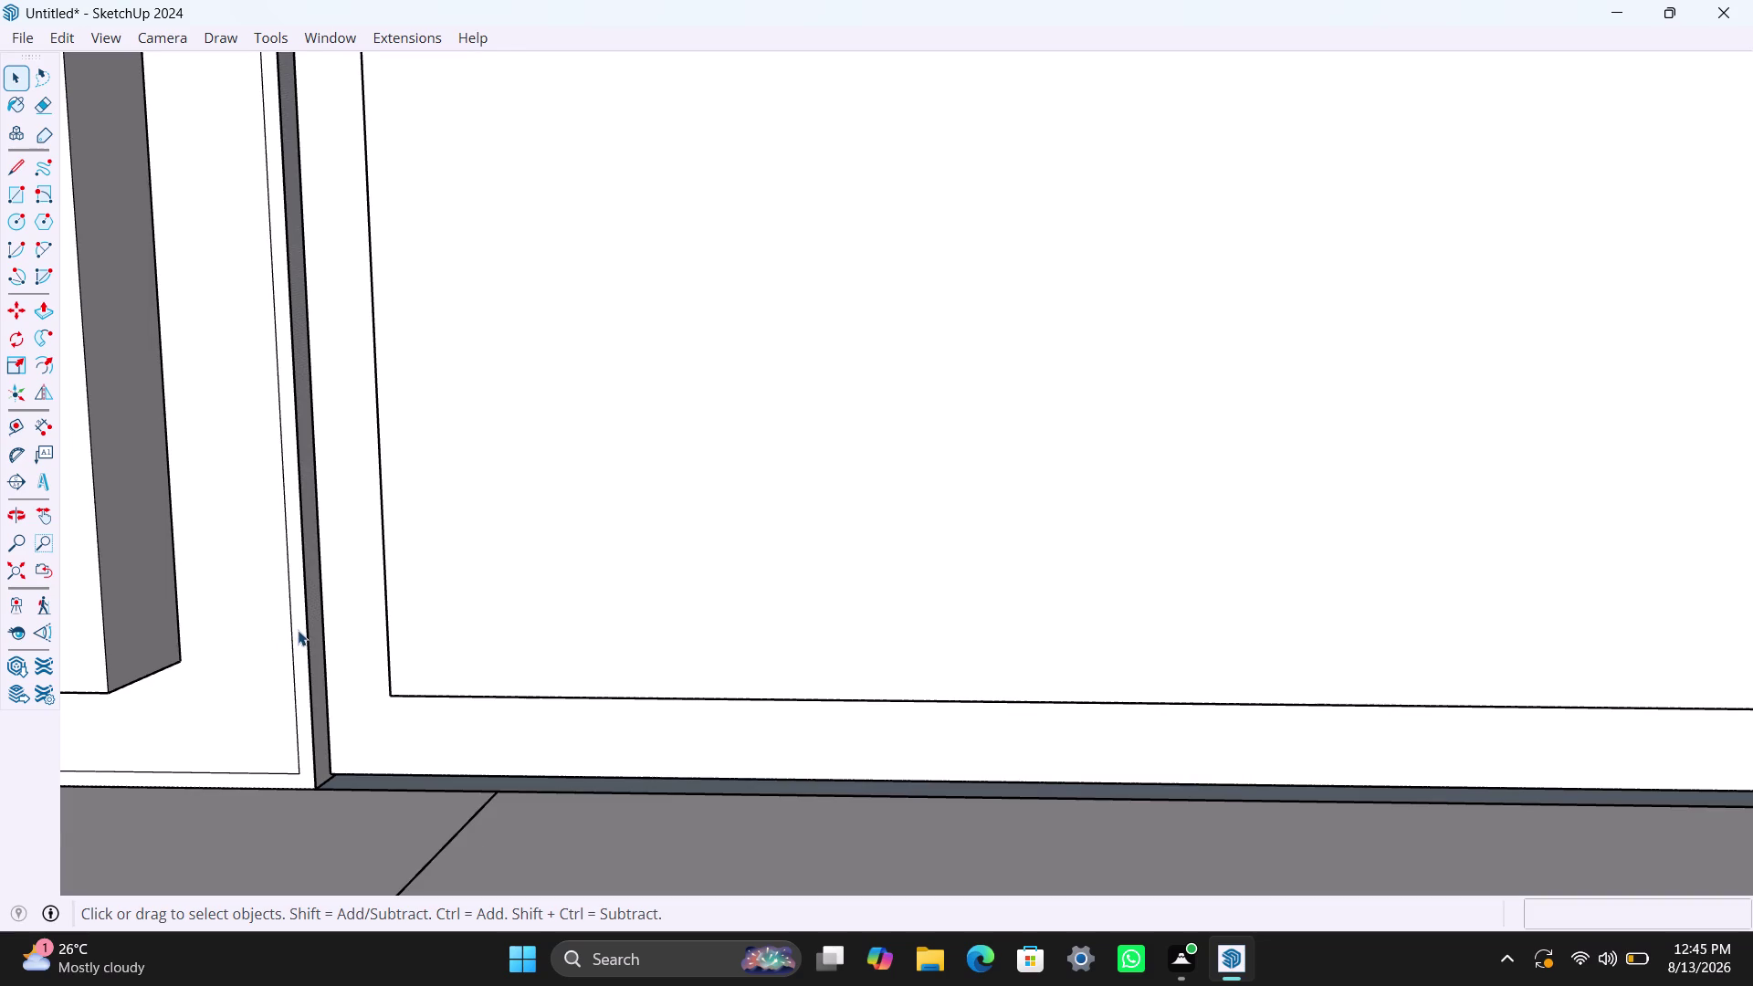
click(297, 629)
click(298, 630)
click(302, 634)
scroll(up, 3)
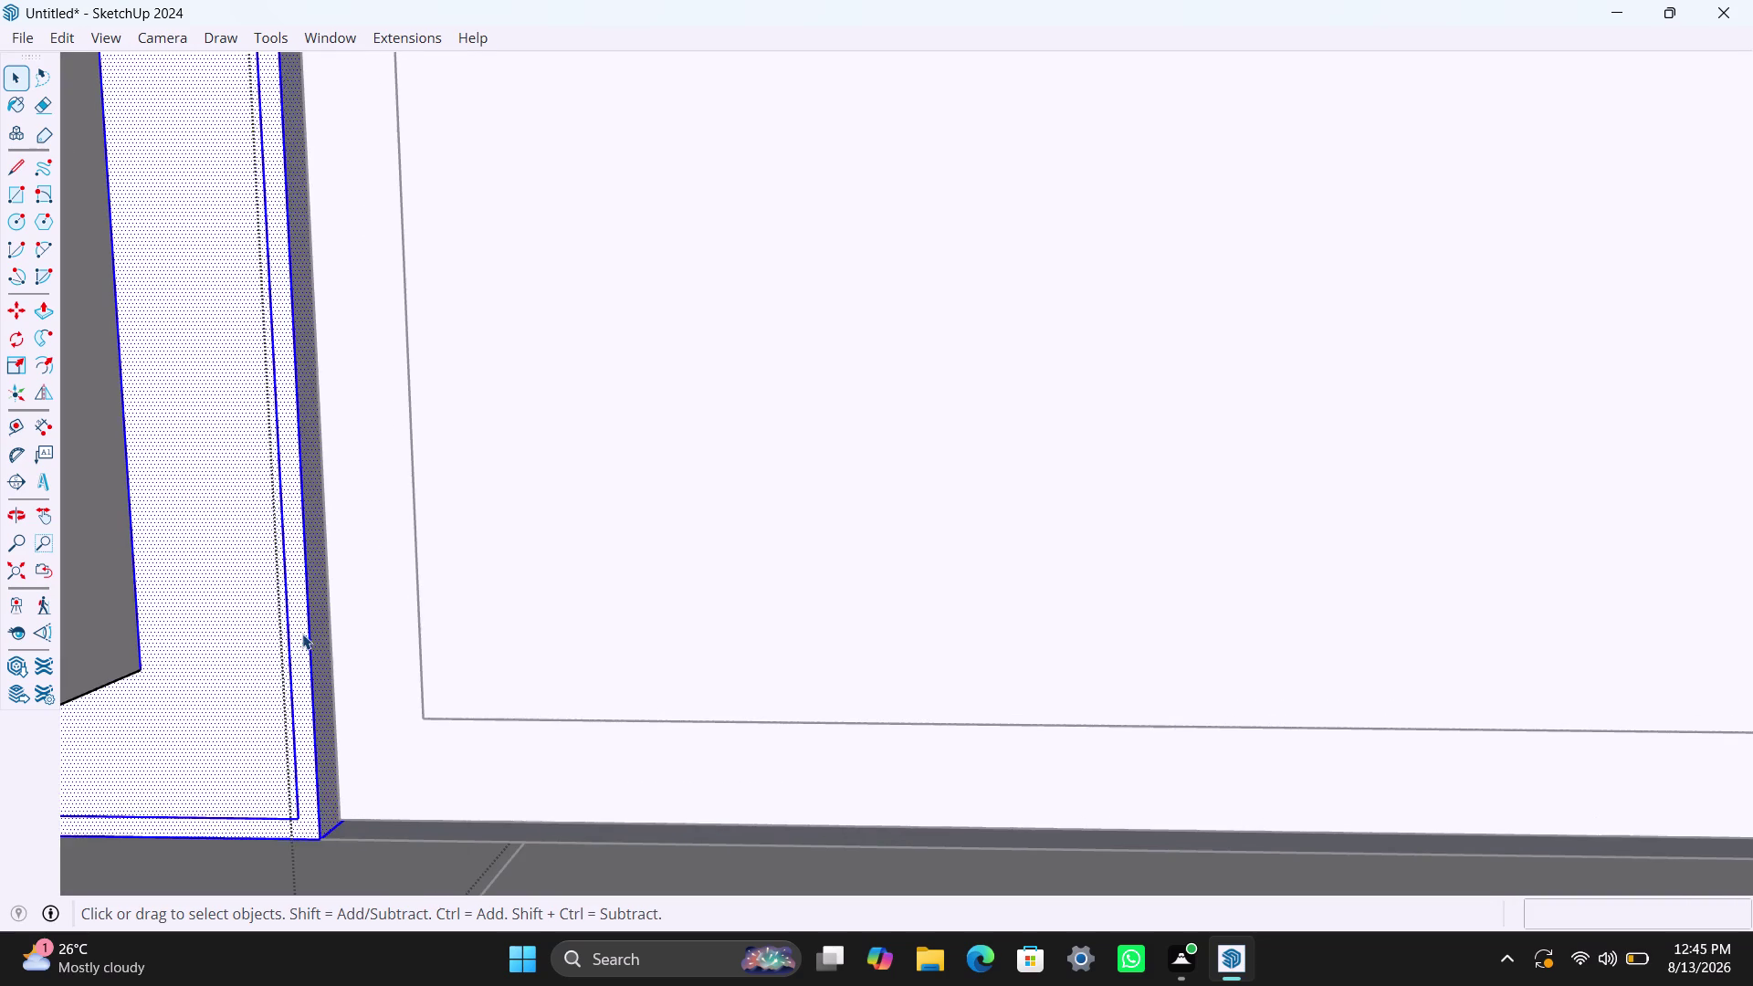
click(302, 634)
key(Delete)
Select and delete another piece of geometry at the lower left of the run.
scroll(down, 3)
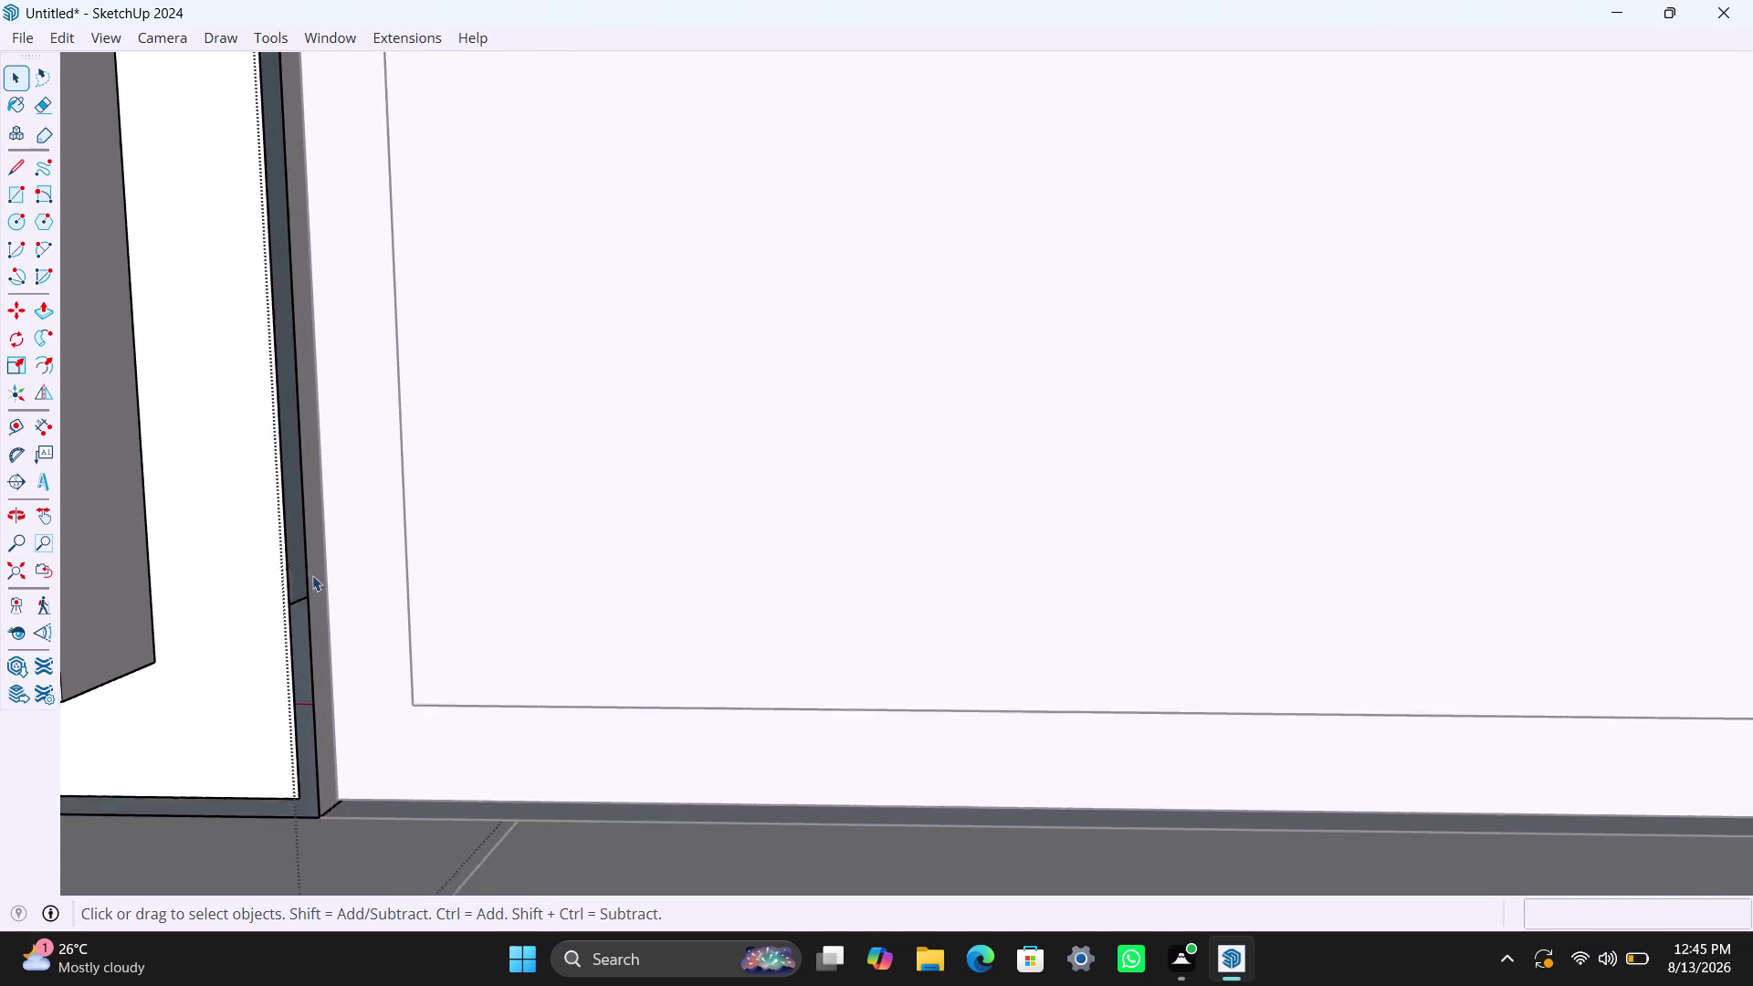
scroll(down, 3)
scroll(down, 3)
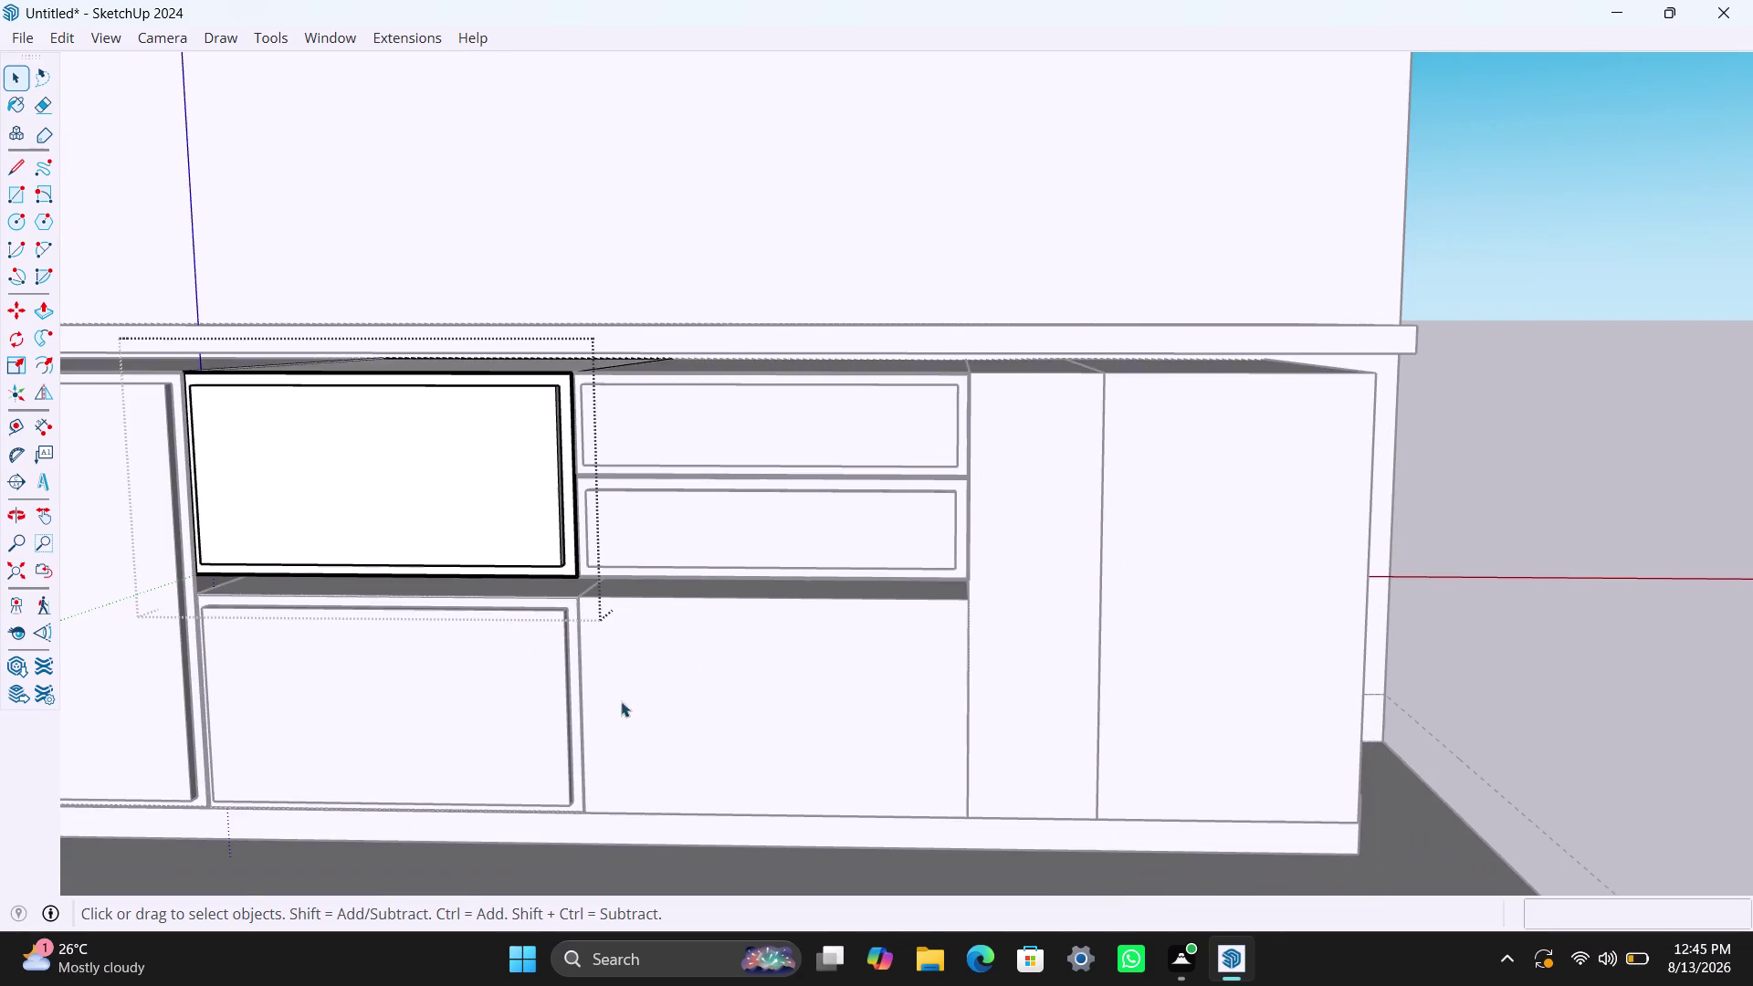
scroll(up, 3)
click(619, 717)
triple_click(650, 700)
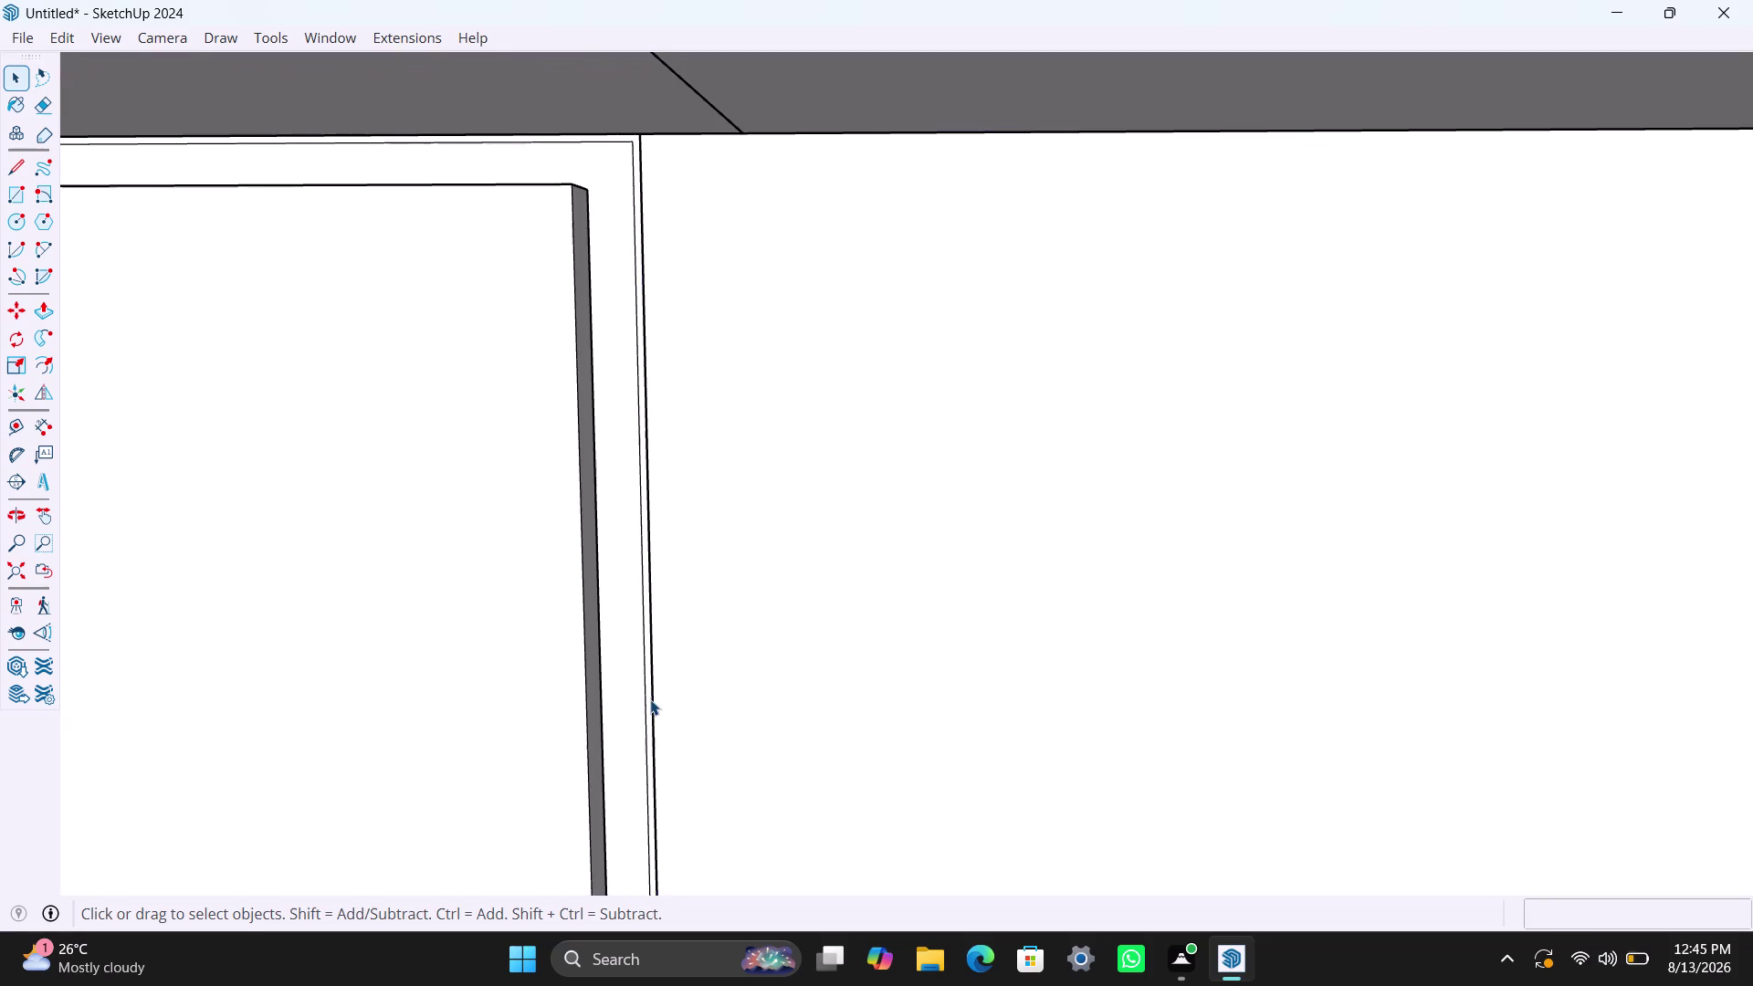
scroll(up, 3)
triple_click(646, 696)
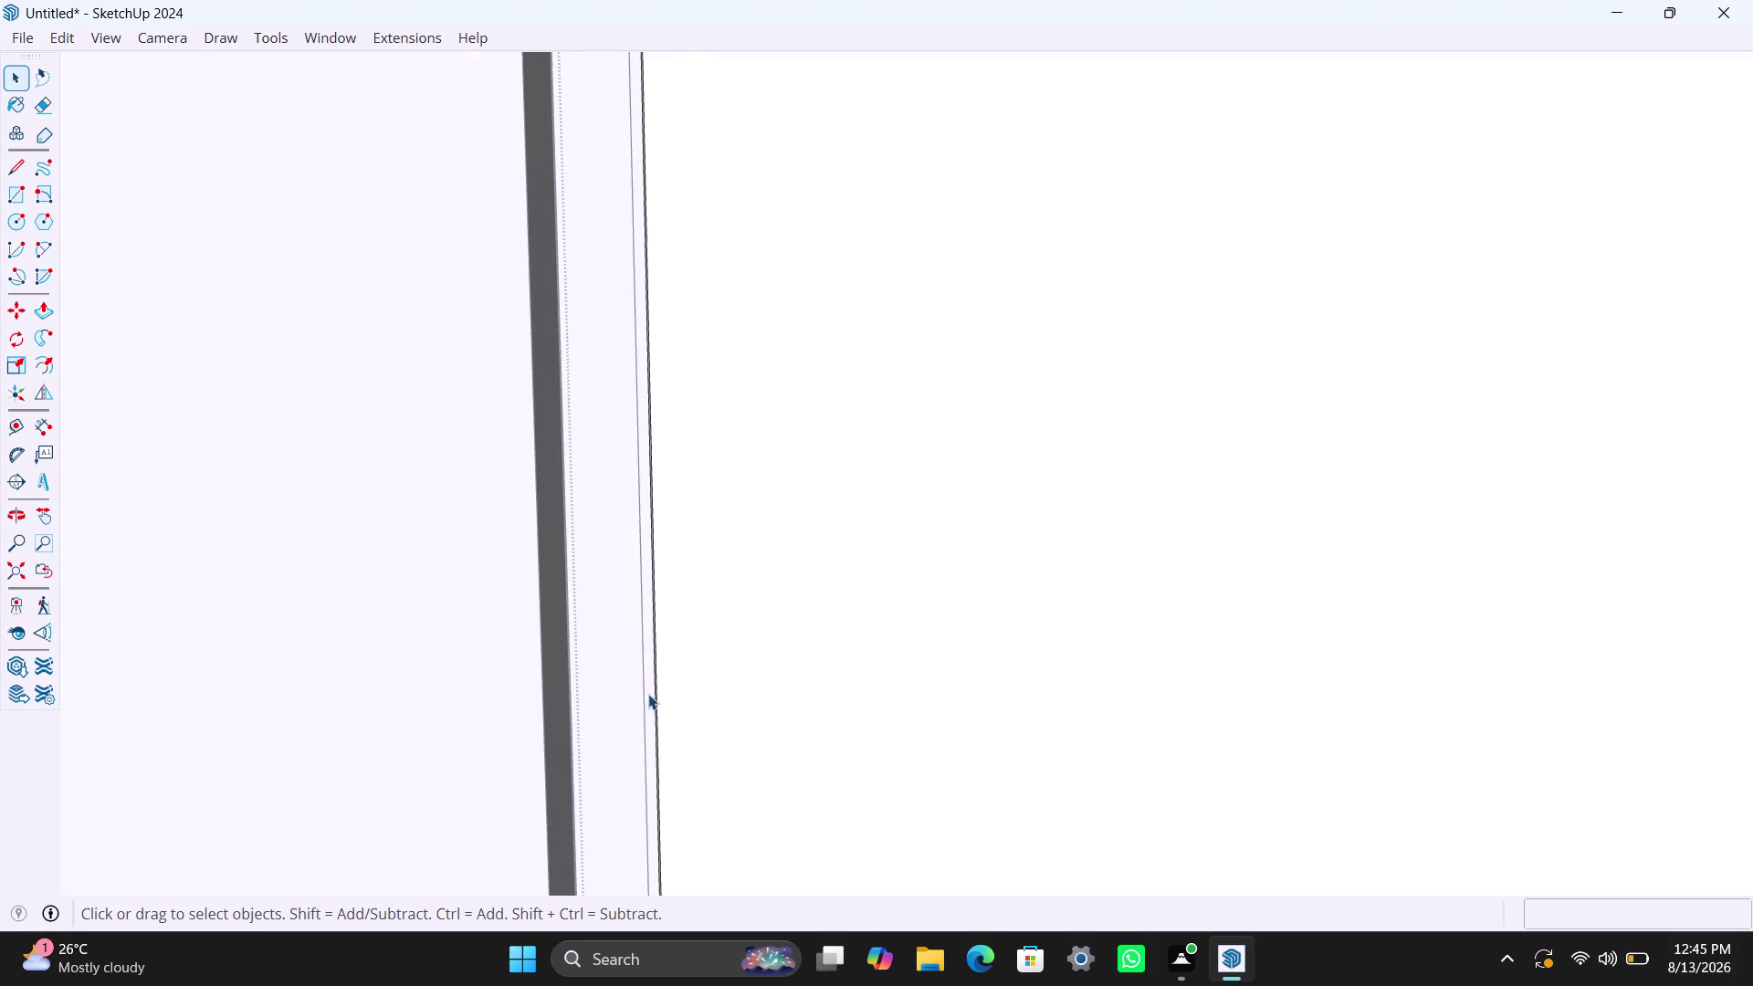
scroll(up, 3)
click(649, 689)
click(649, 689)
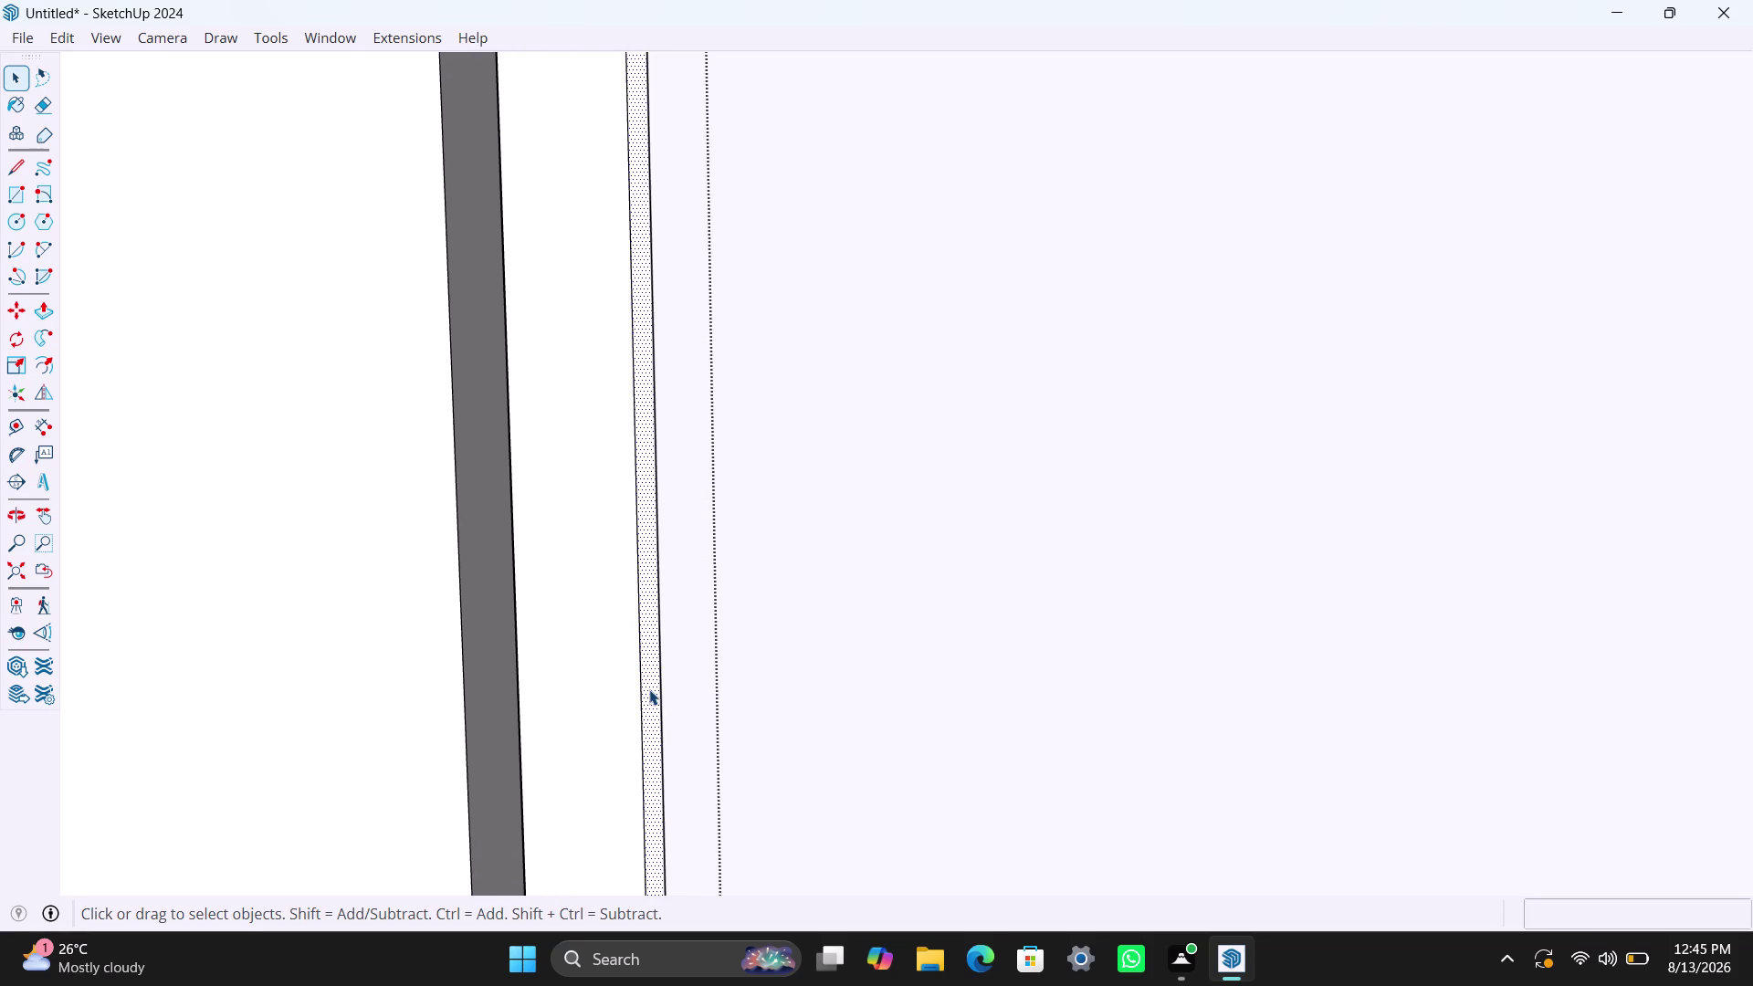
key(Delete)
Select the lower-right cabinet's front face.
scroll(down, 3)
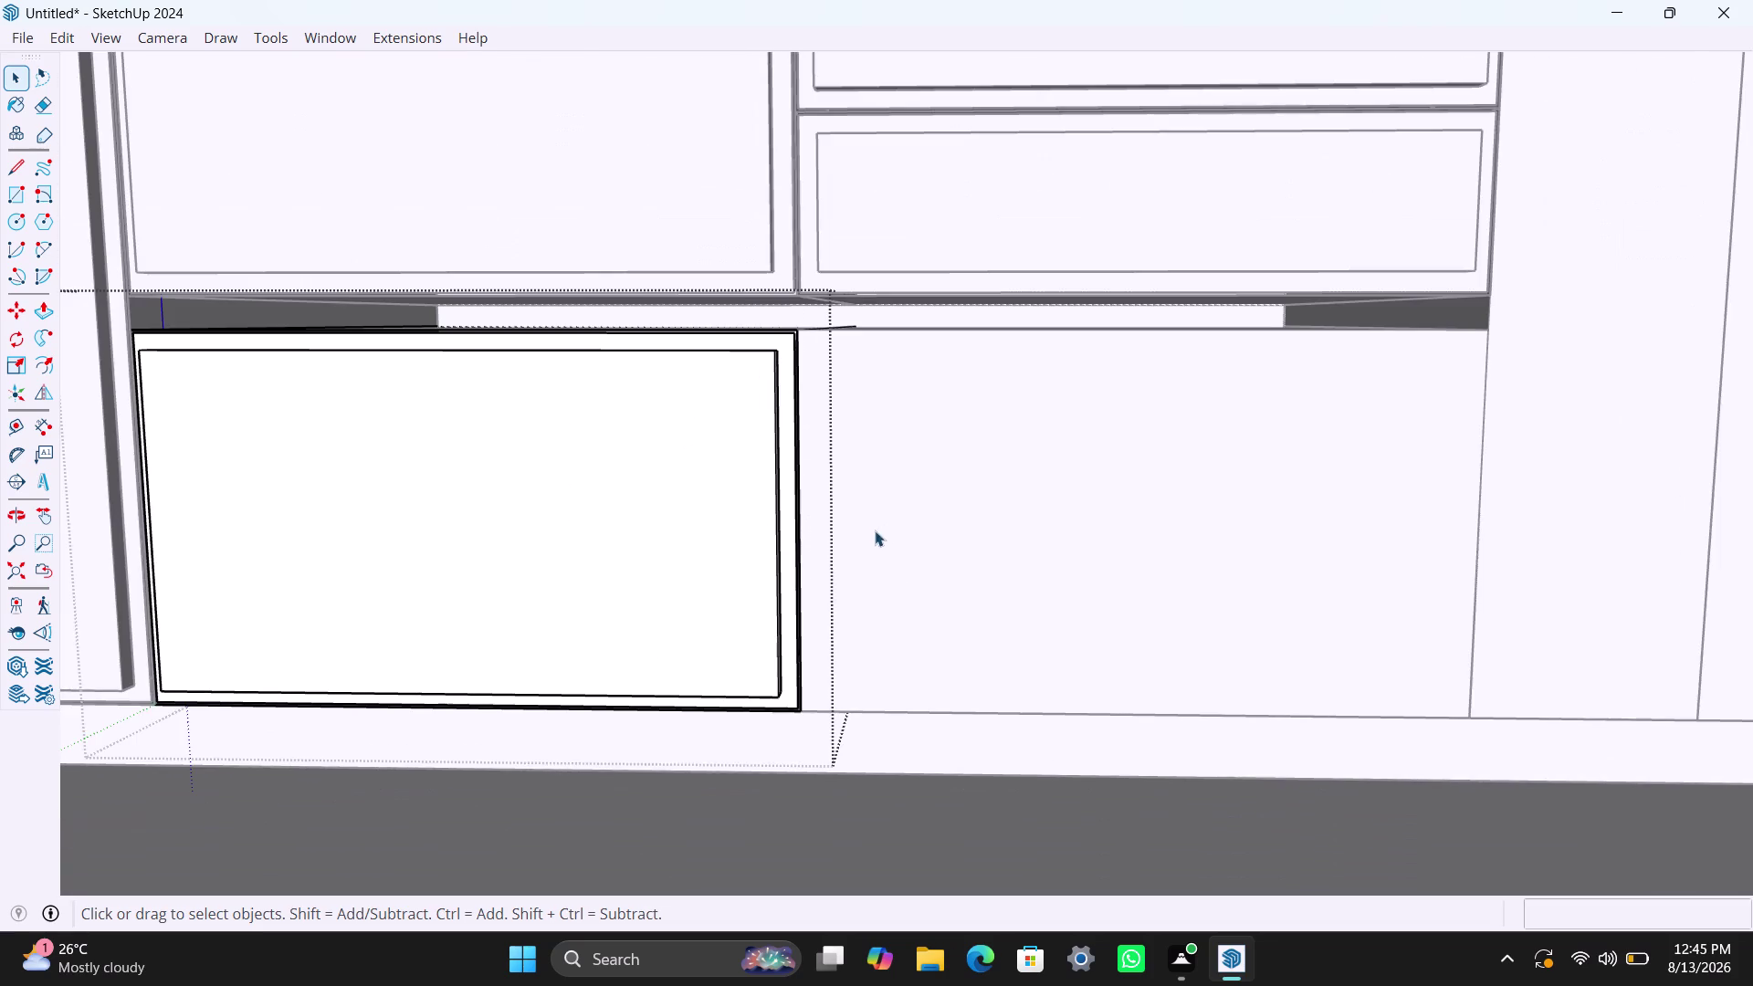
click(1019, 549)
click(1019, 549)
scroll(down, 3)
triple_click(1032, 530)
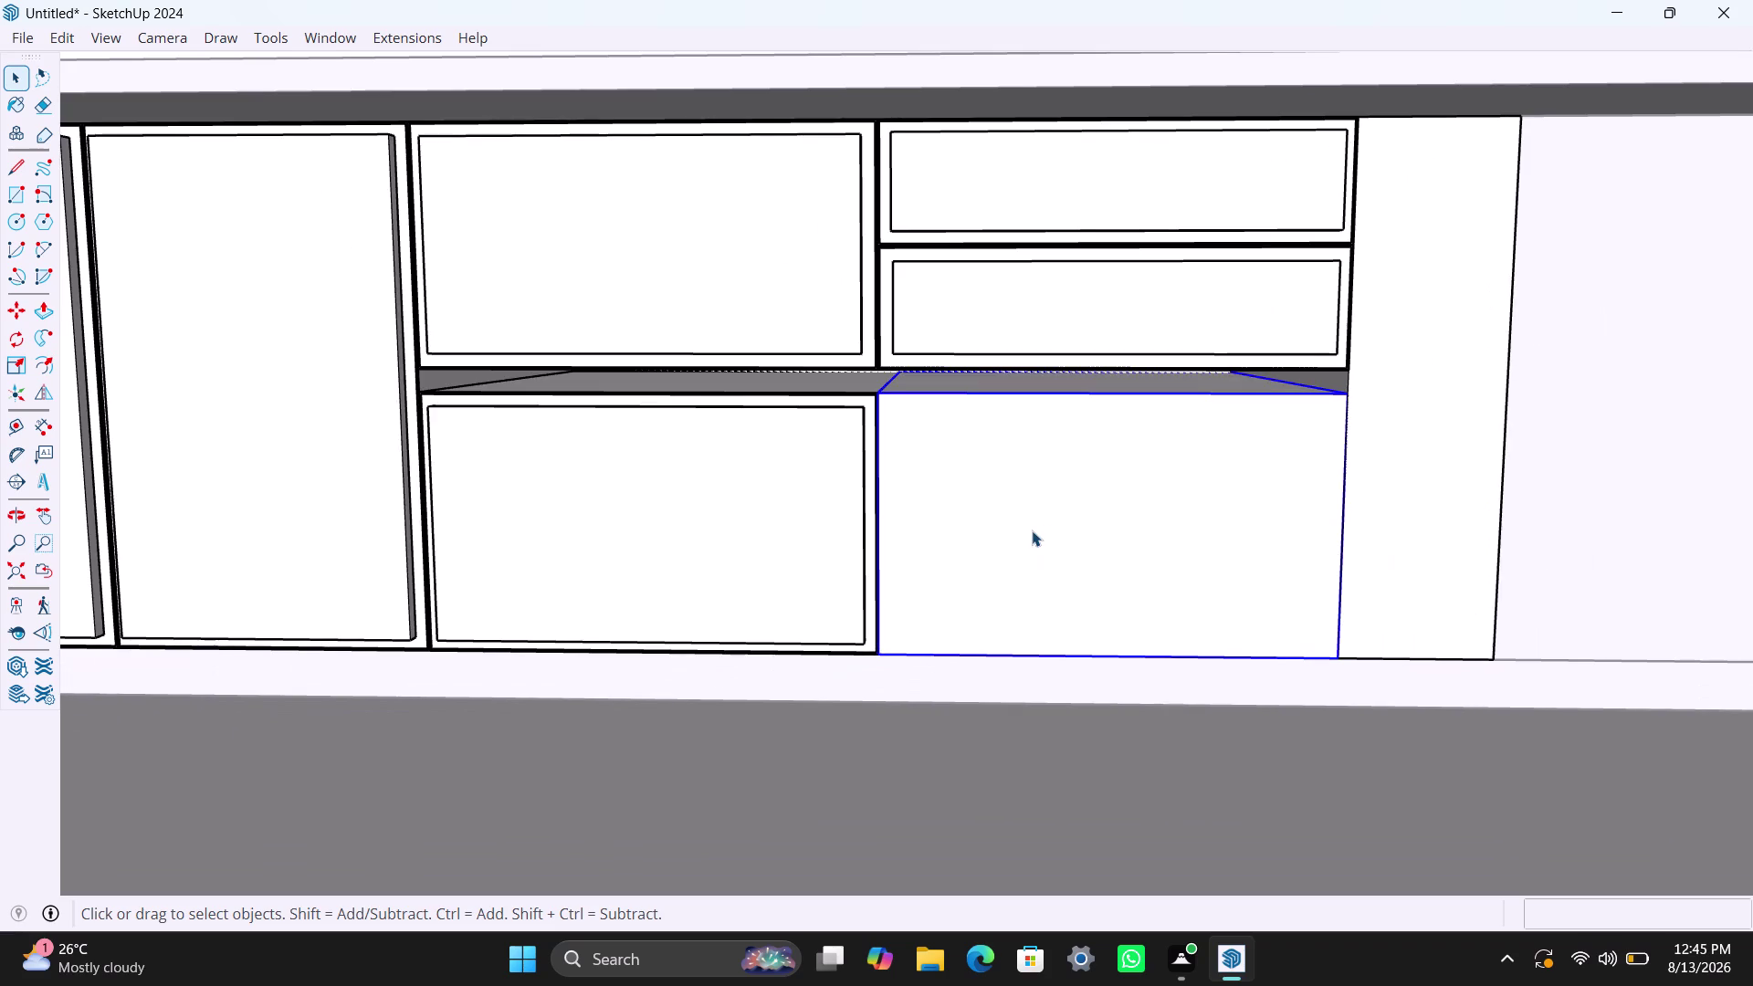
Offset the lower-right cabinet front inward by 18mm, after a first 2.5mm try.
key(f)
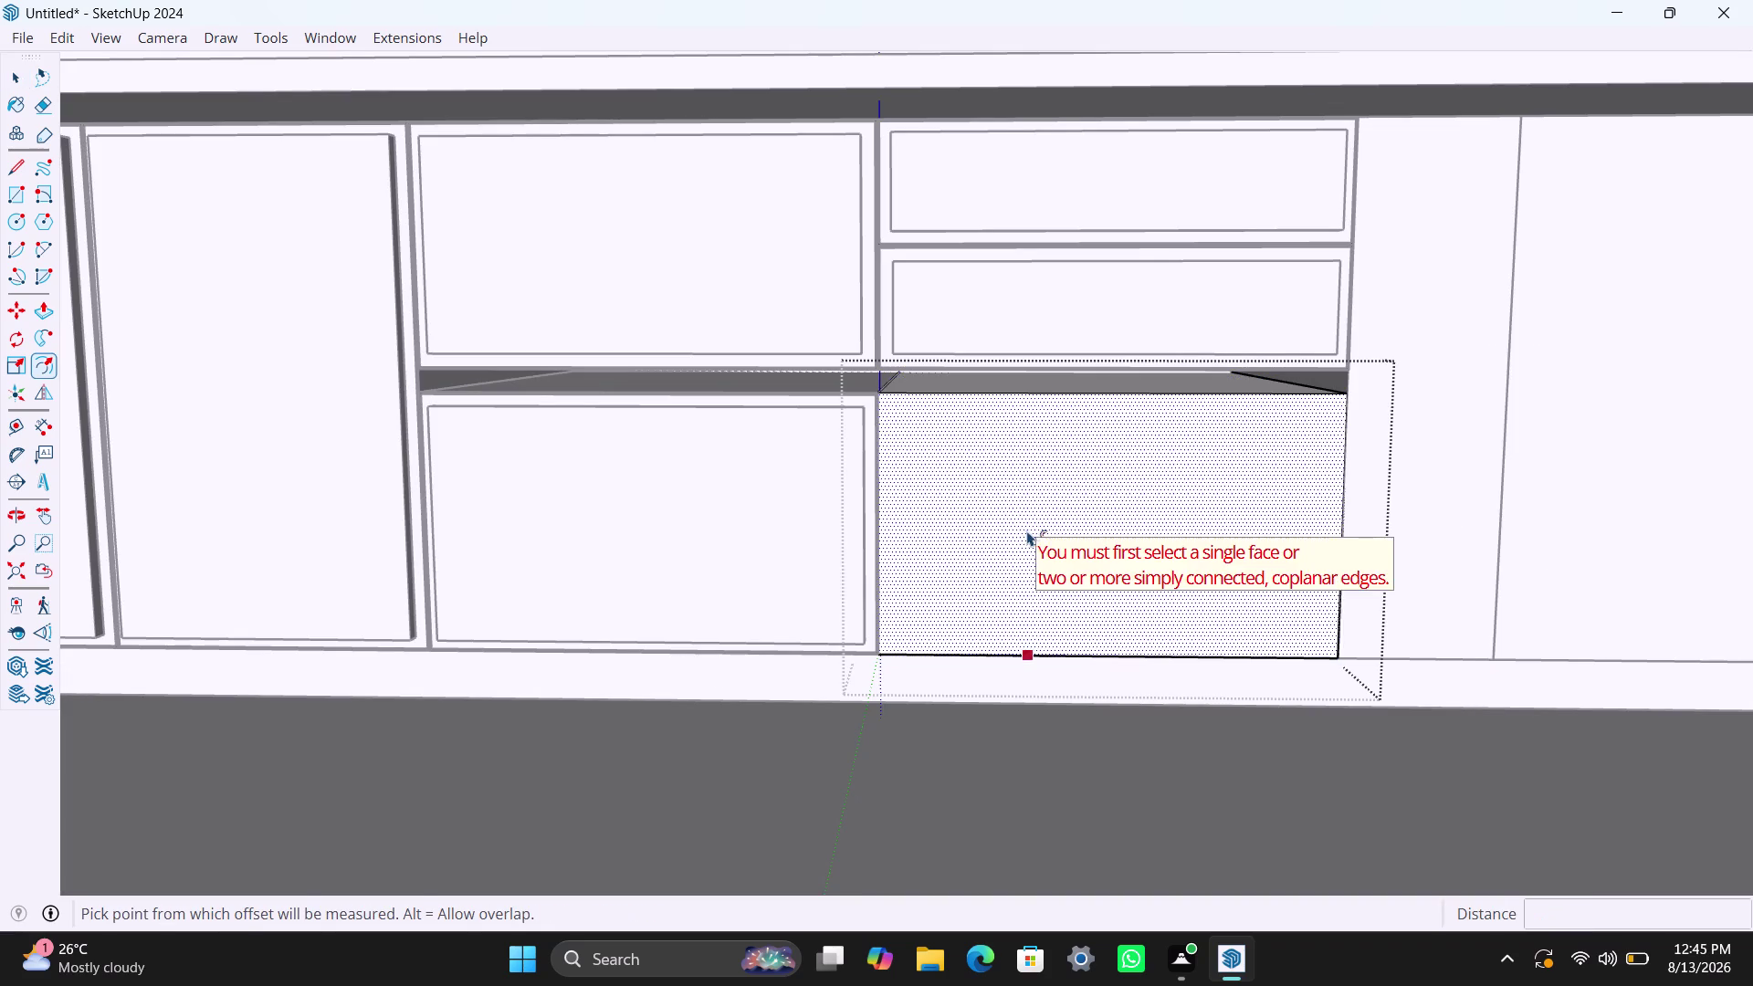
click(1027, 530)
key(ctrl+z)
click(943, 458)
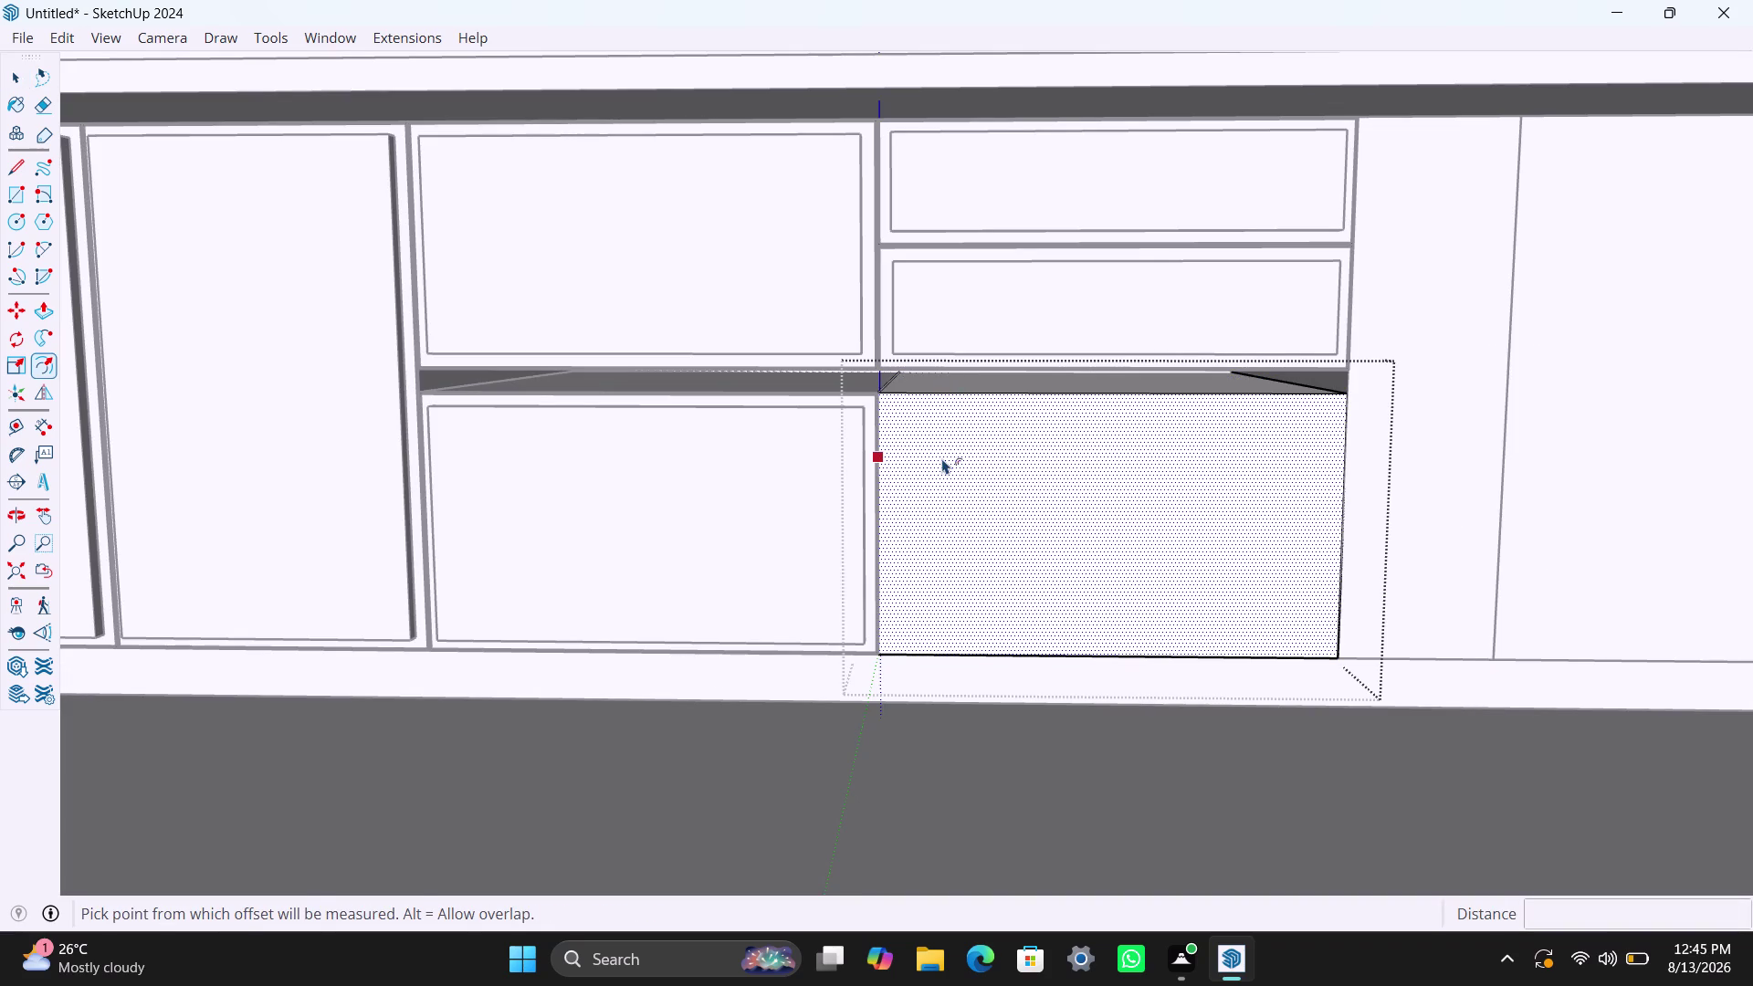
text(2.)
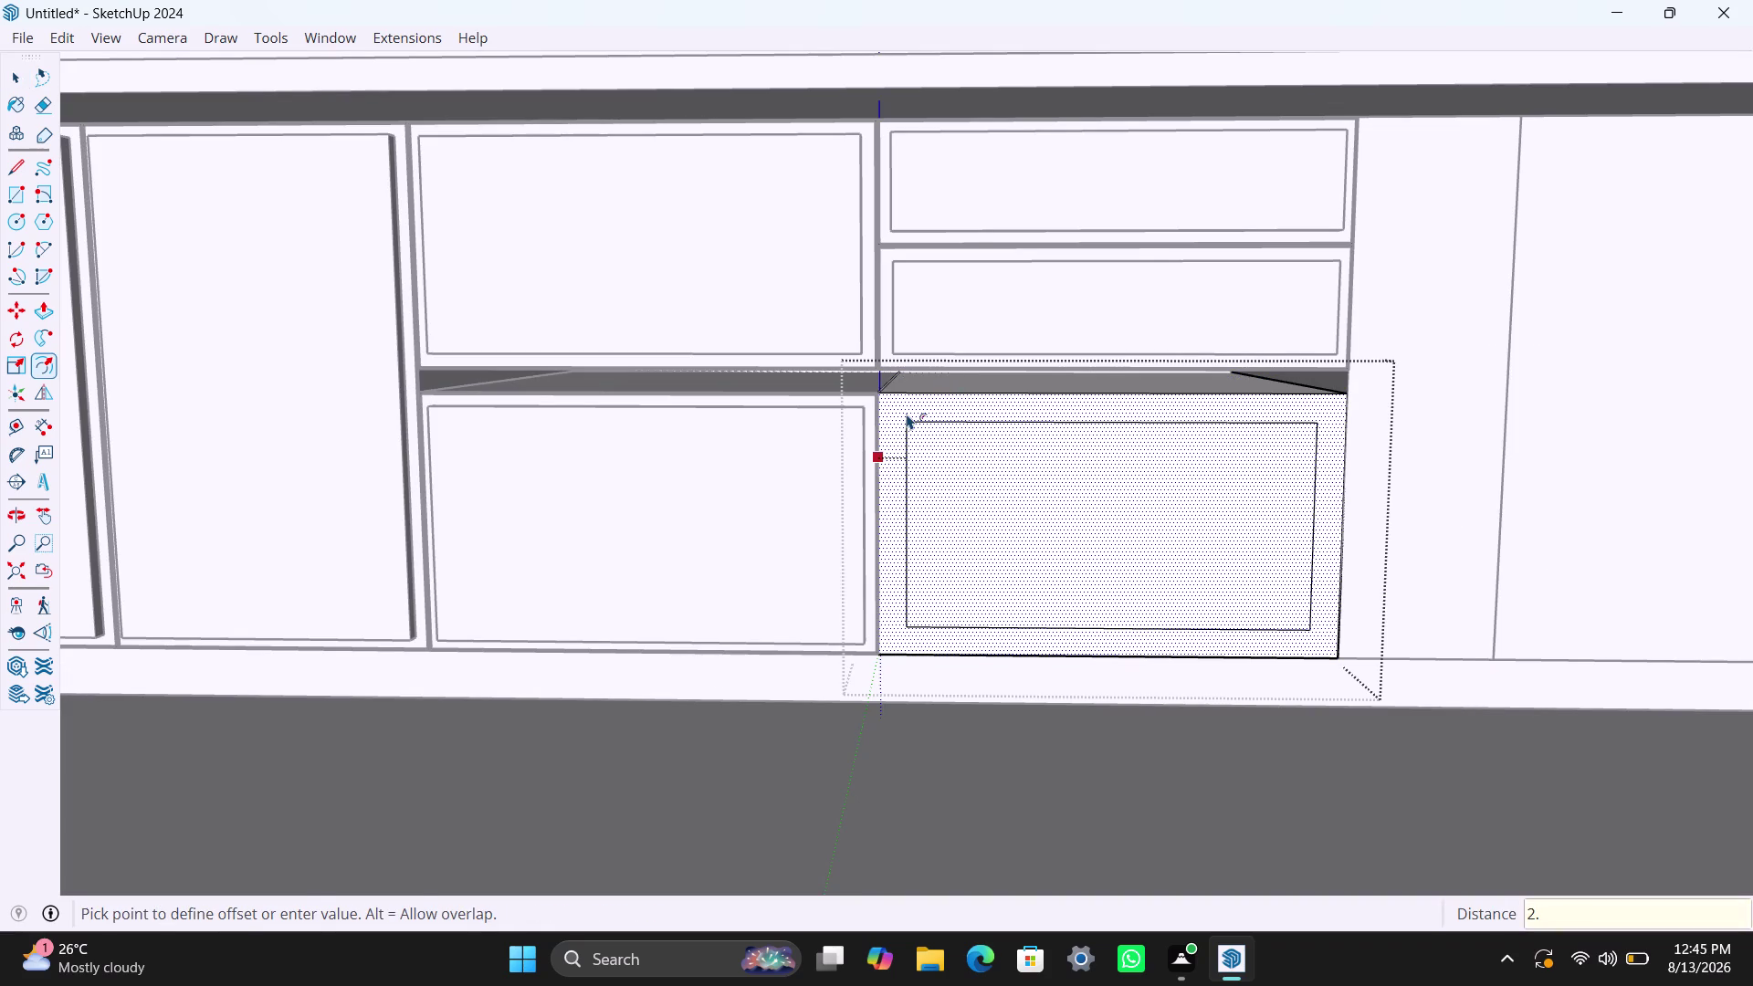
text(5)
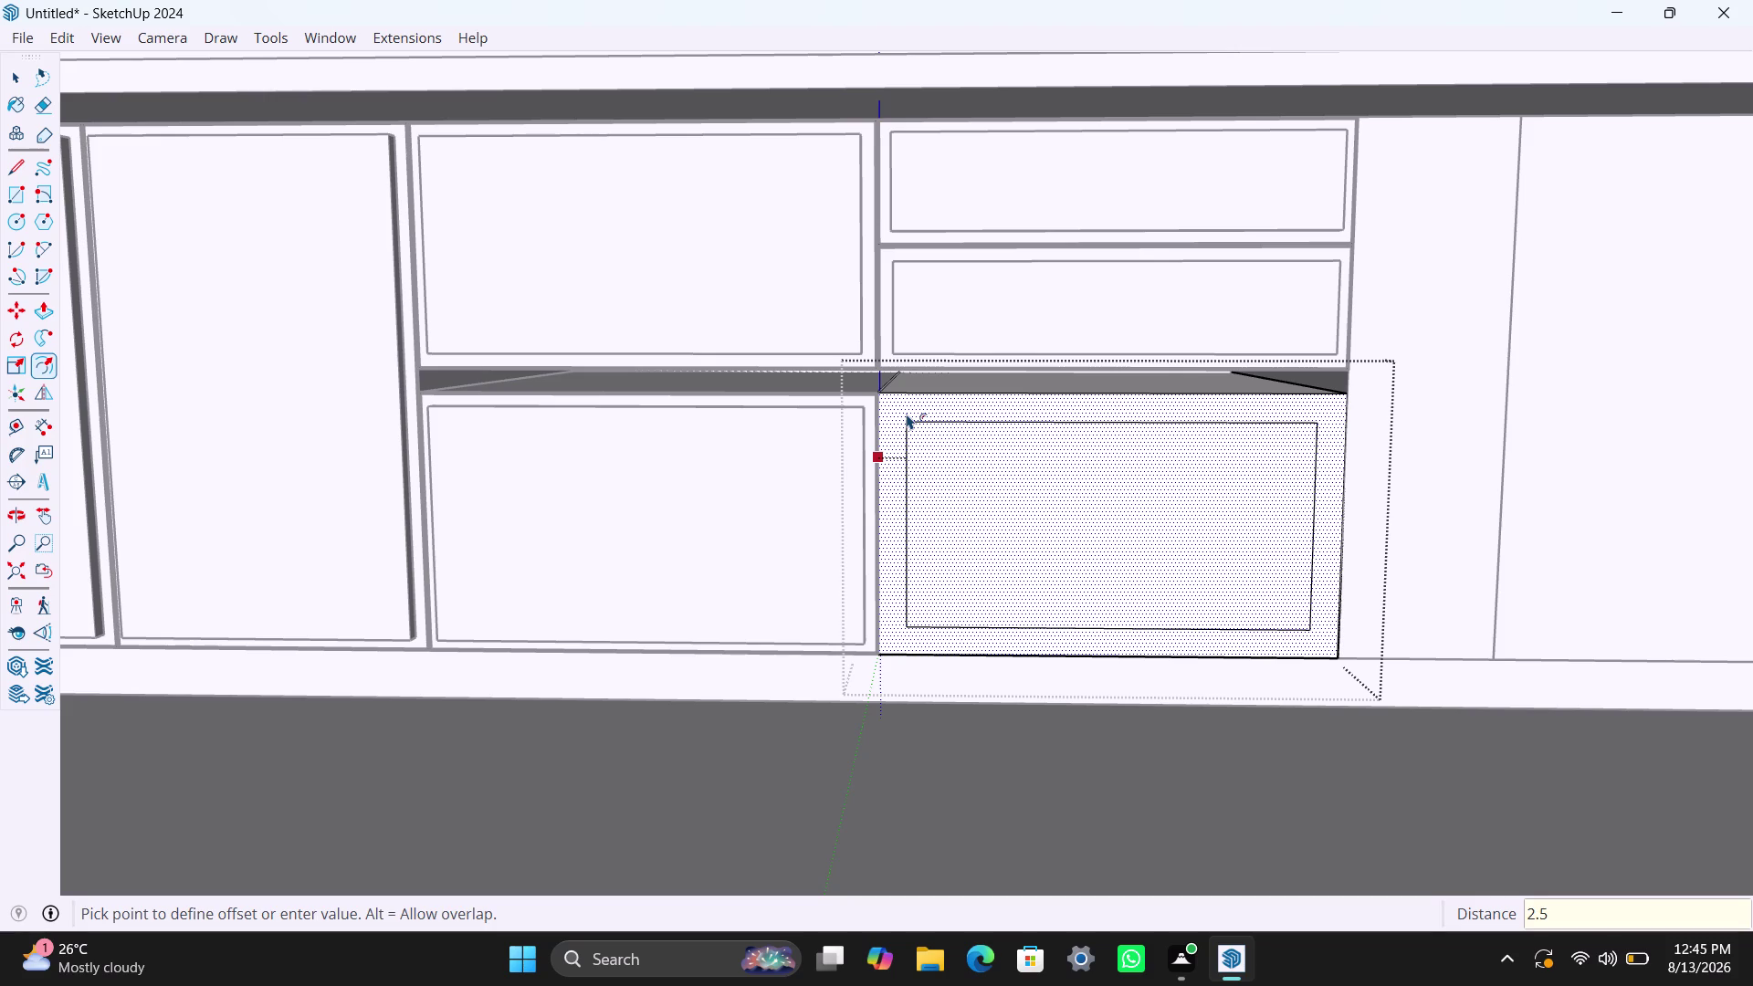
text(mm)
key(Return)
click(908, 415)
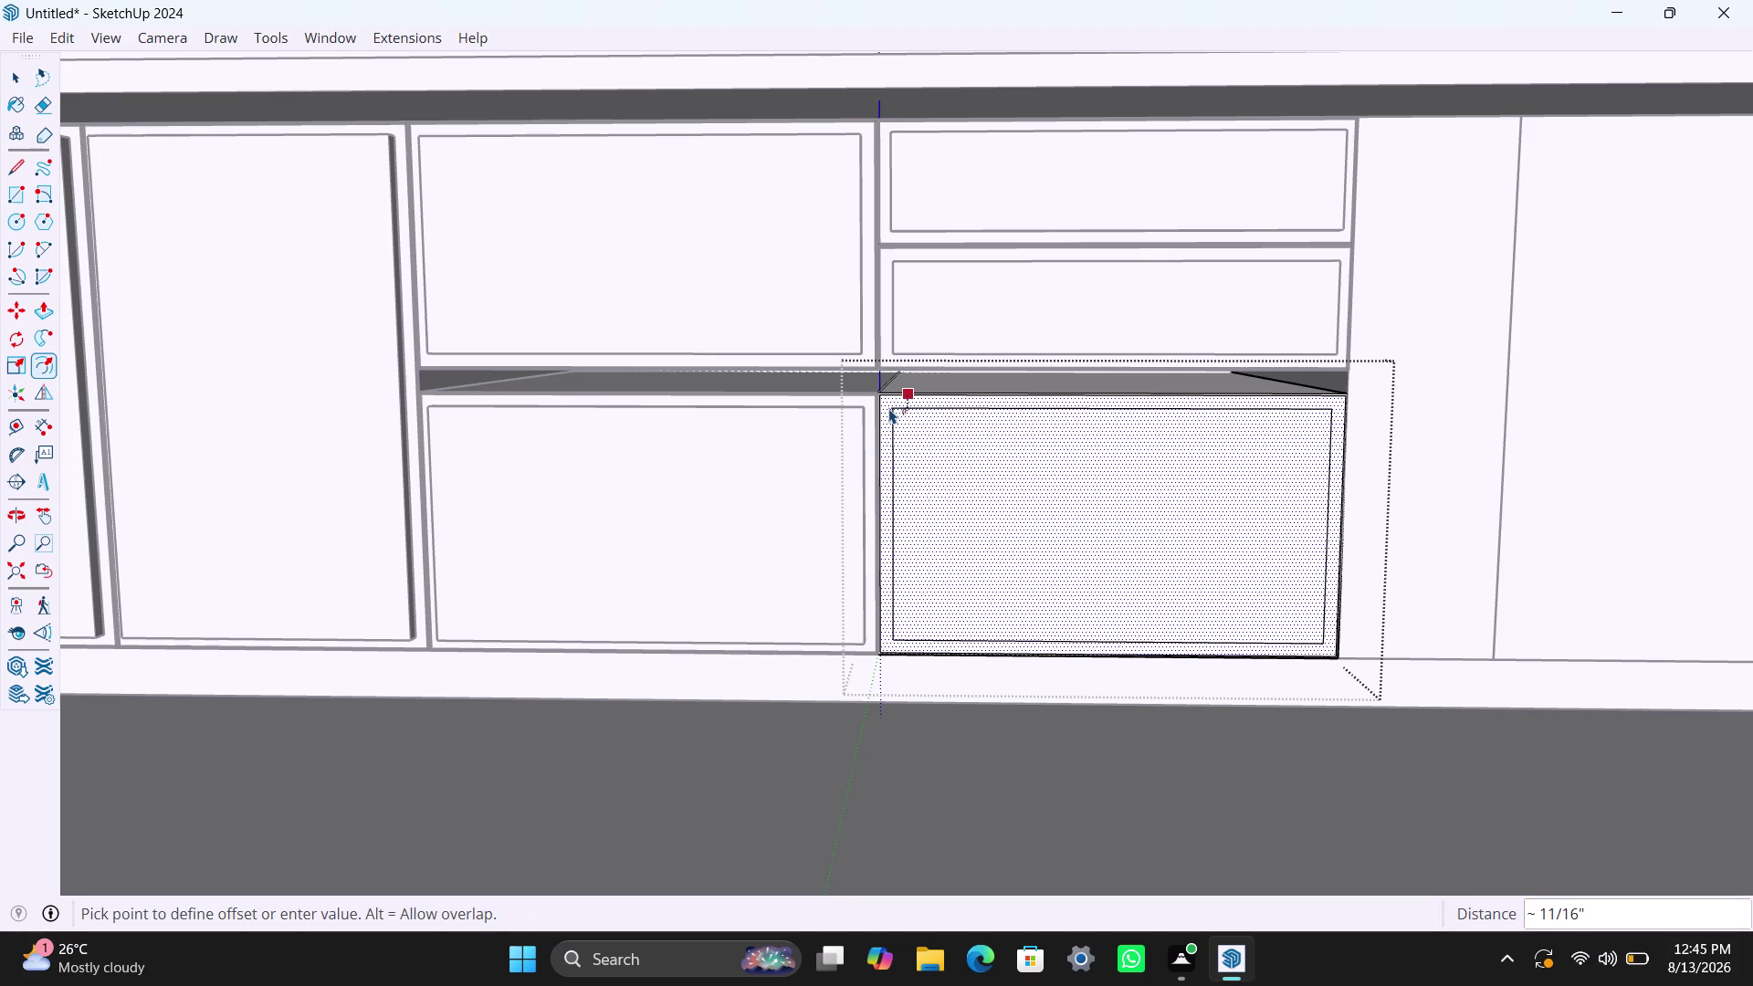
text(18mm)
key(Return)
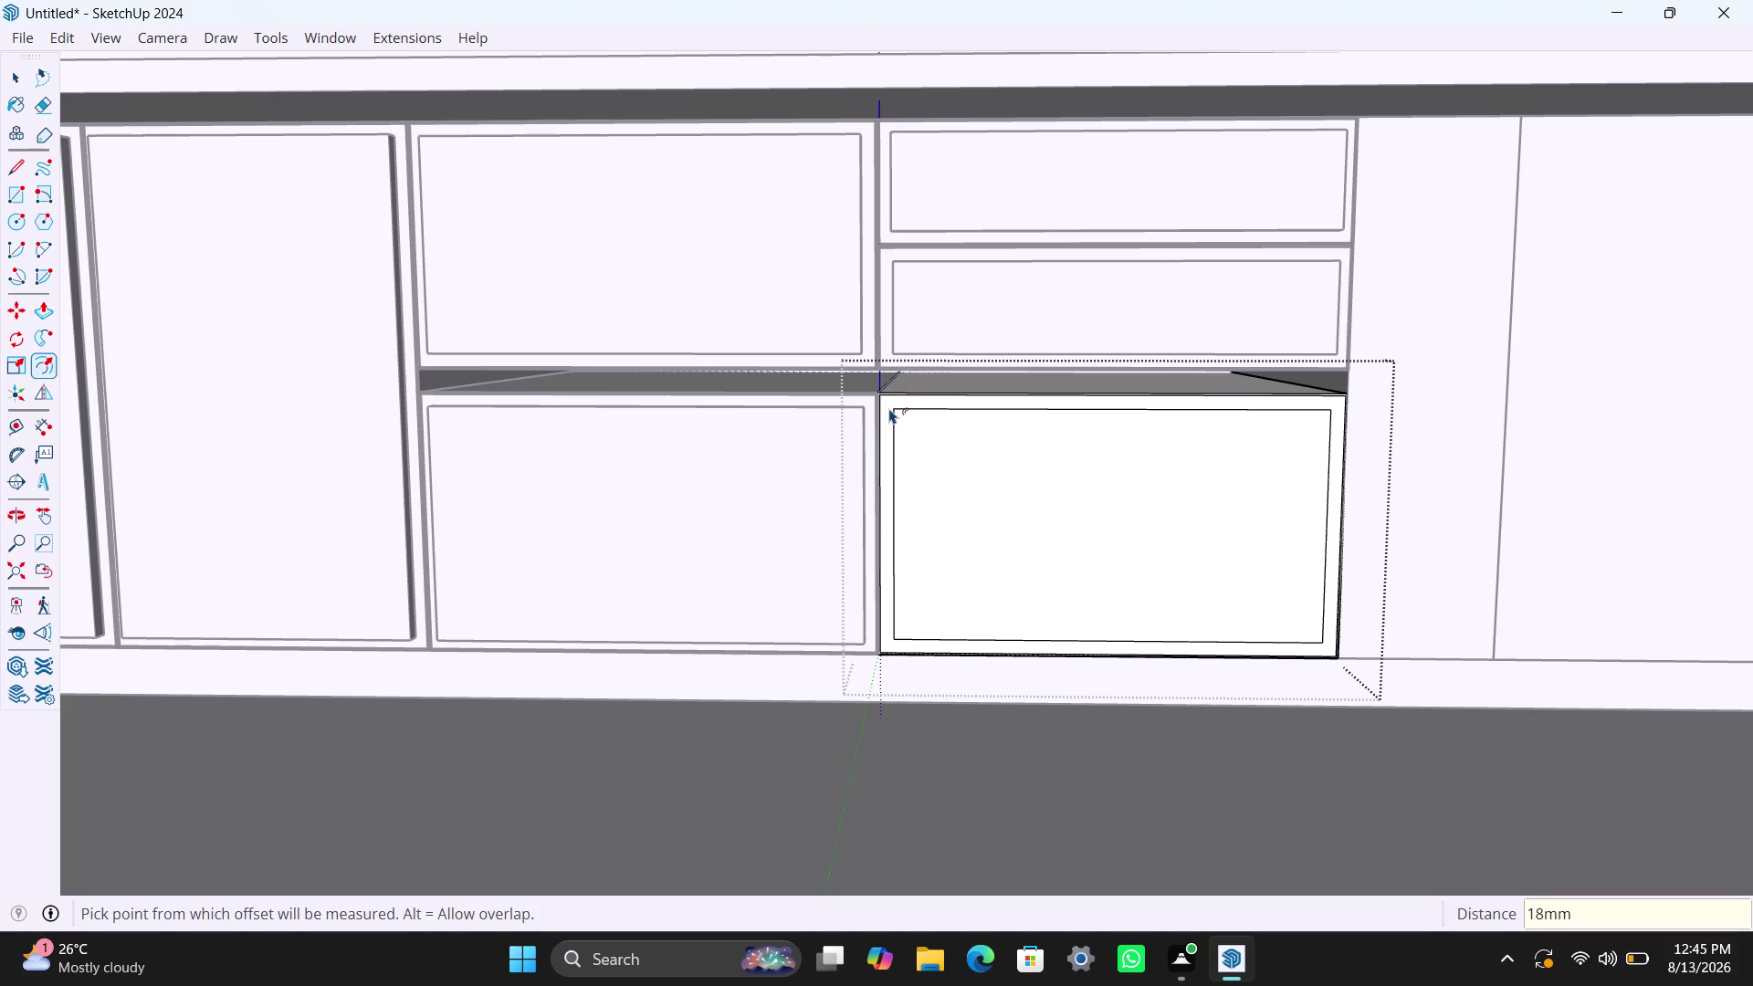
Push the inner face 940mm back to form the open cabinet cavity.
key(space)
click(972, 447)
key(p)
click(972, 446)
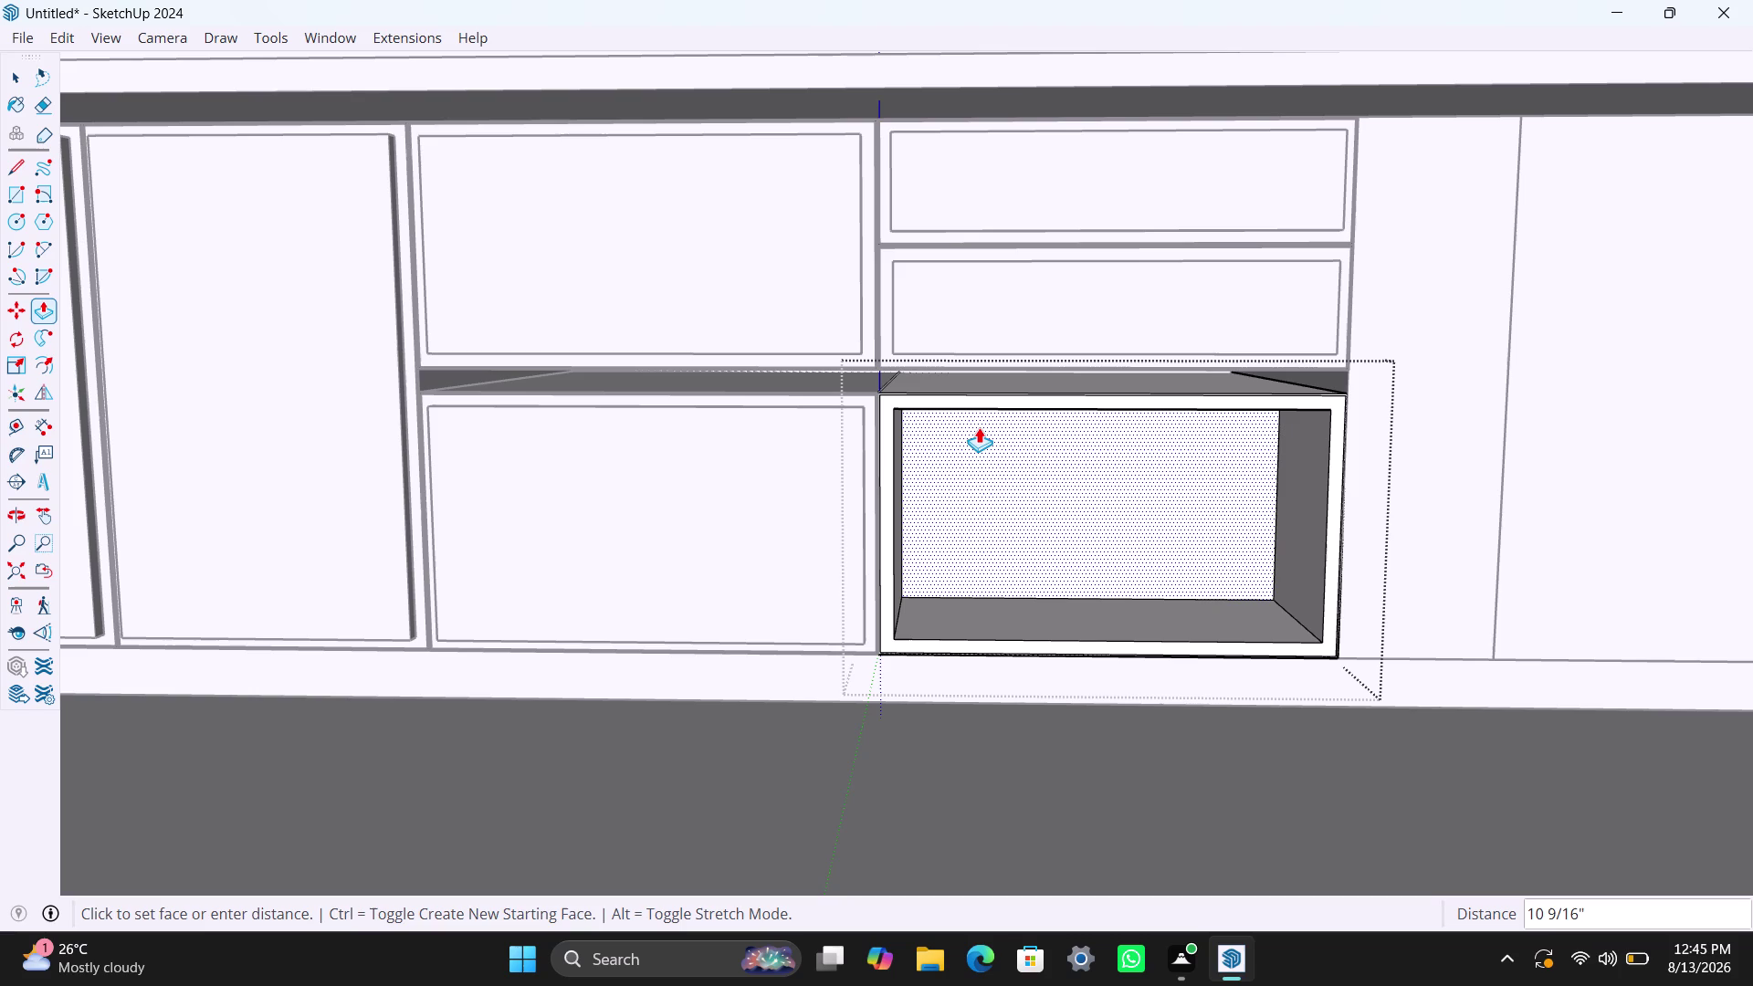
text(94)
text(0mm)
key(Return)
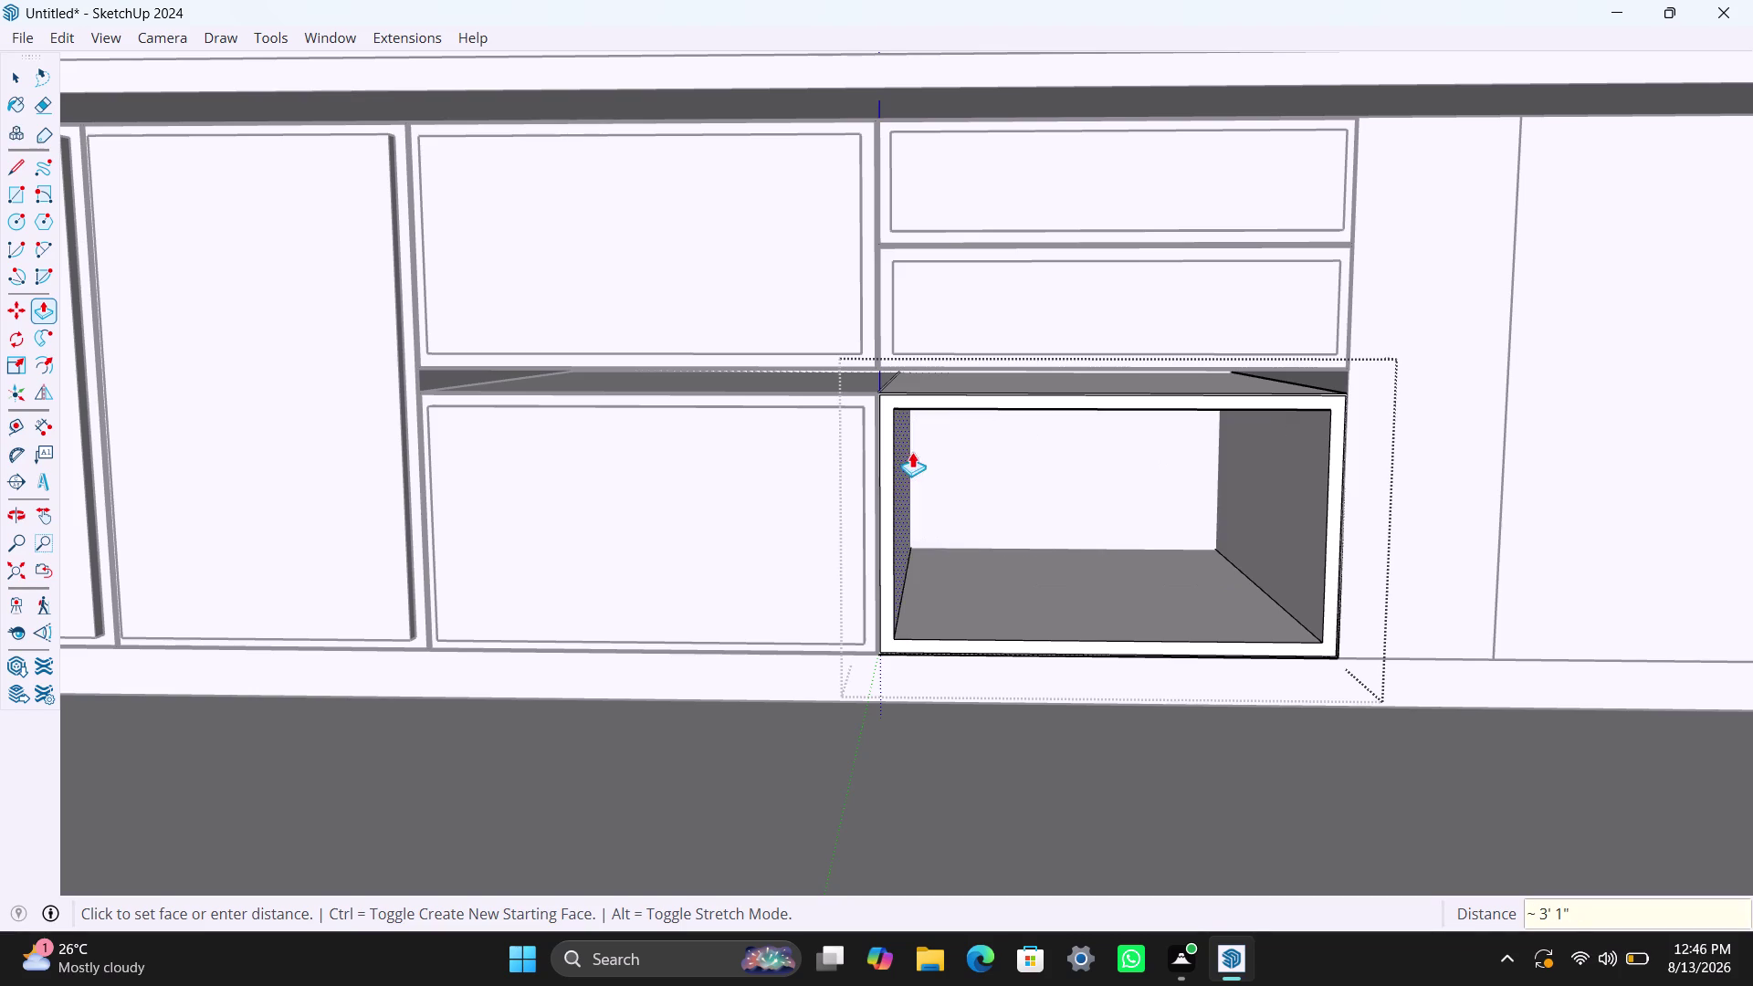
key(space)
scroll(up, 3)
scroll(down, 3)
scroll(up, 3)
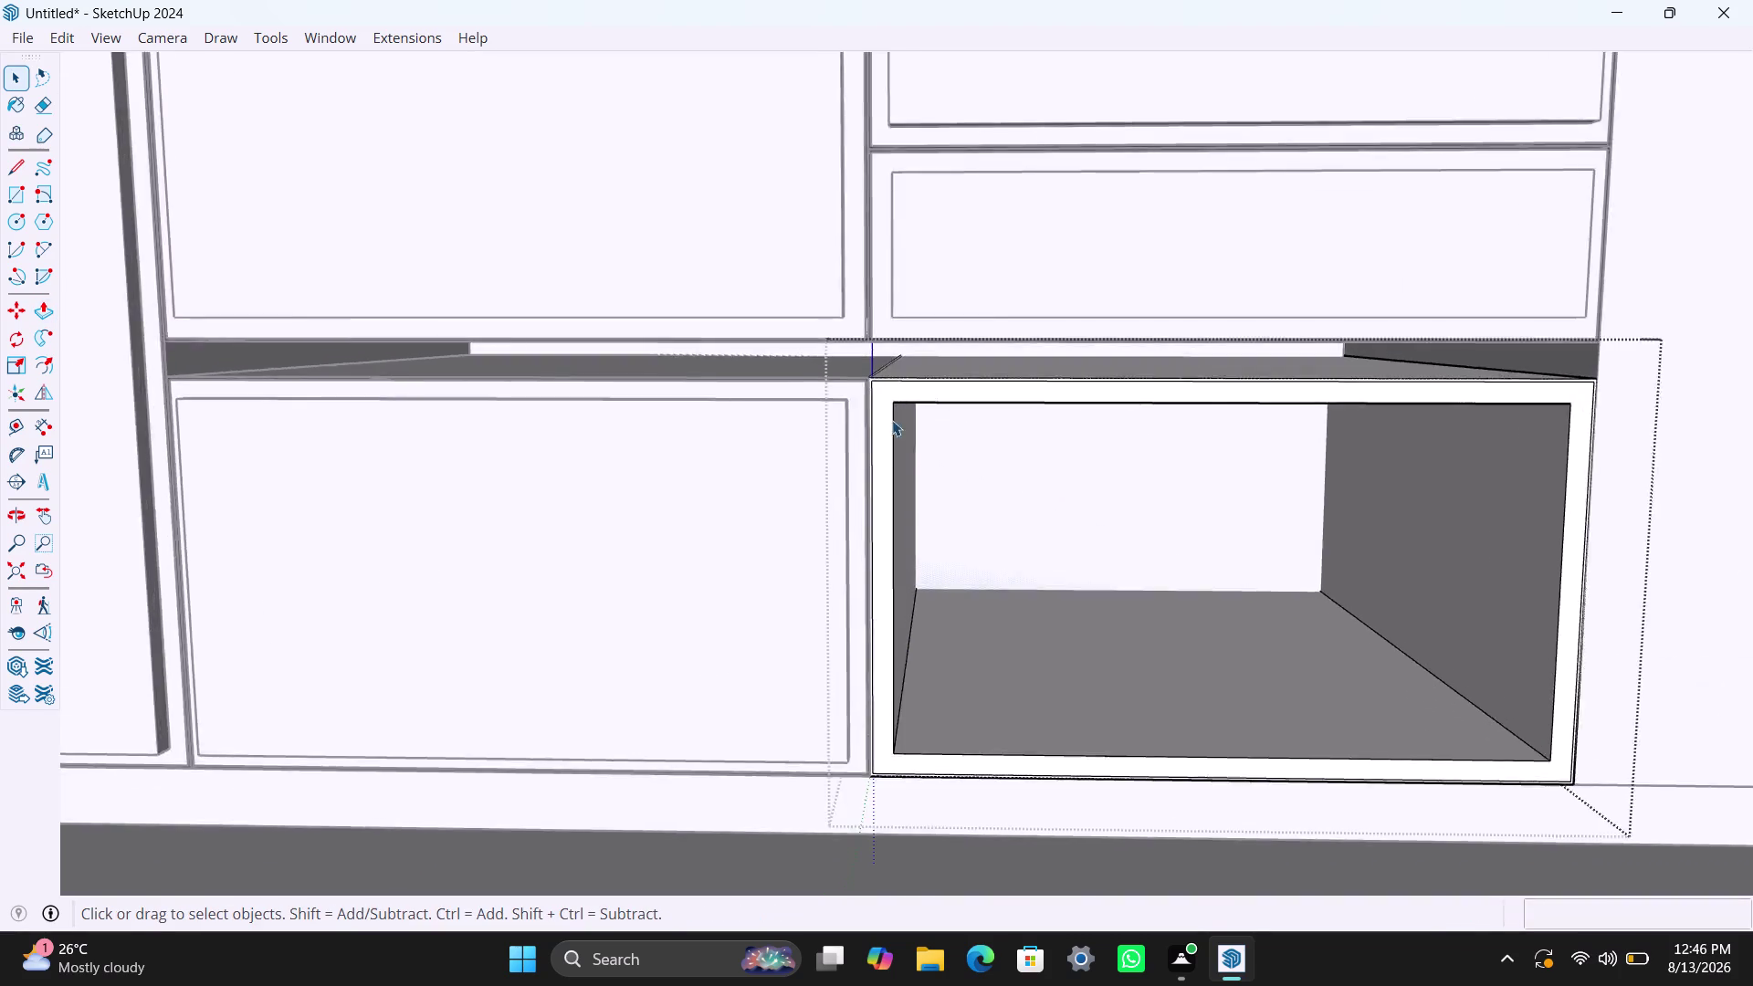
Delete a selected element and orbit back to view the whole cabinet run.
scroll(up, 3)
click(865, 398)
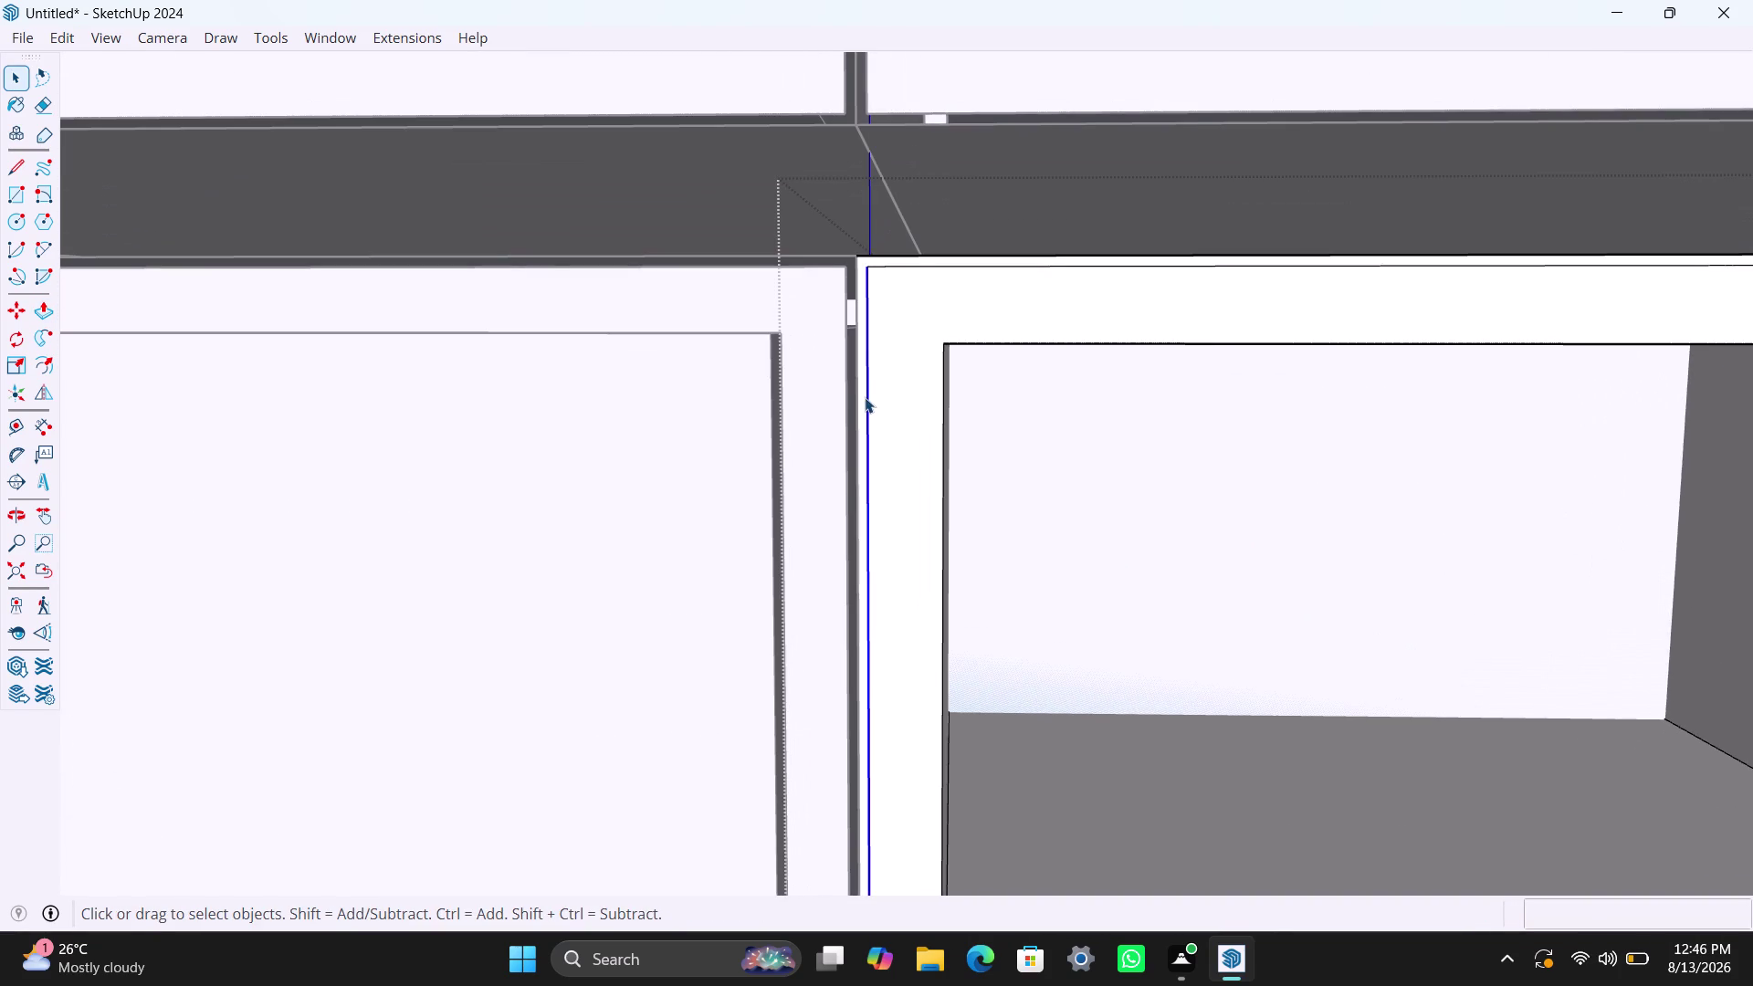
scroll(up, 3)
click(868, 389)
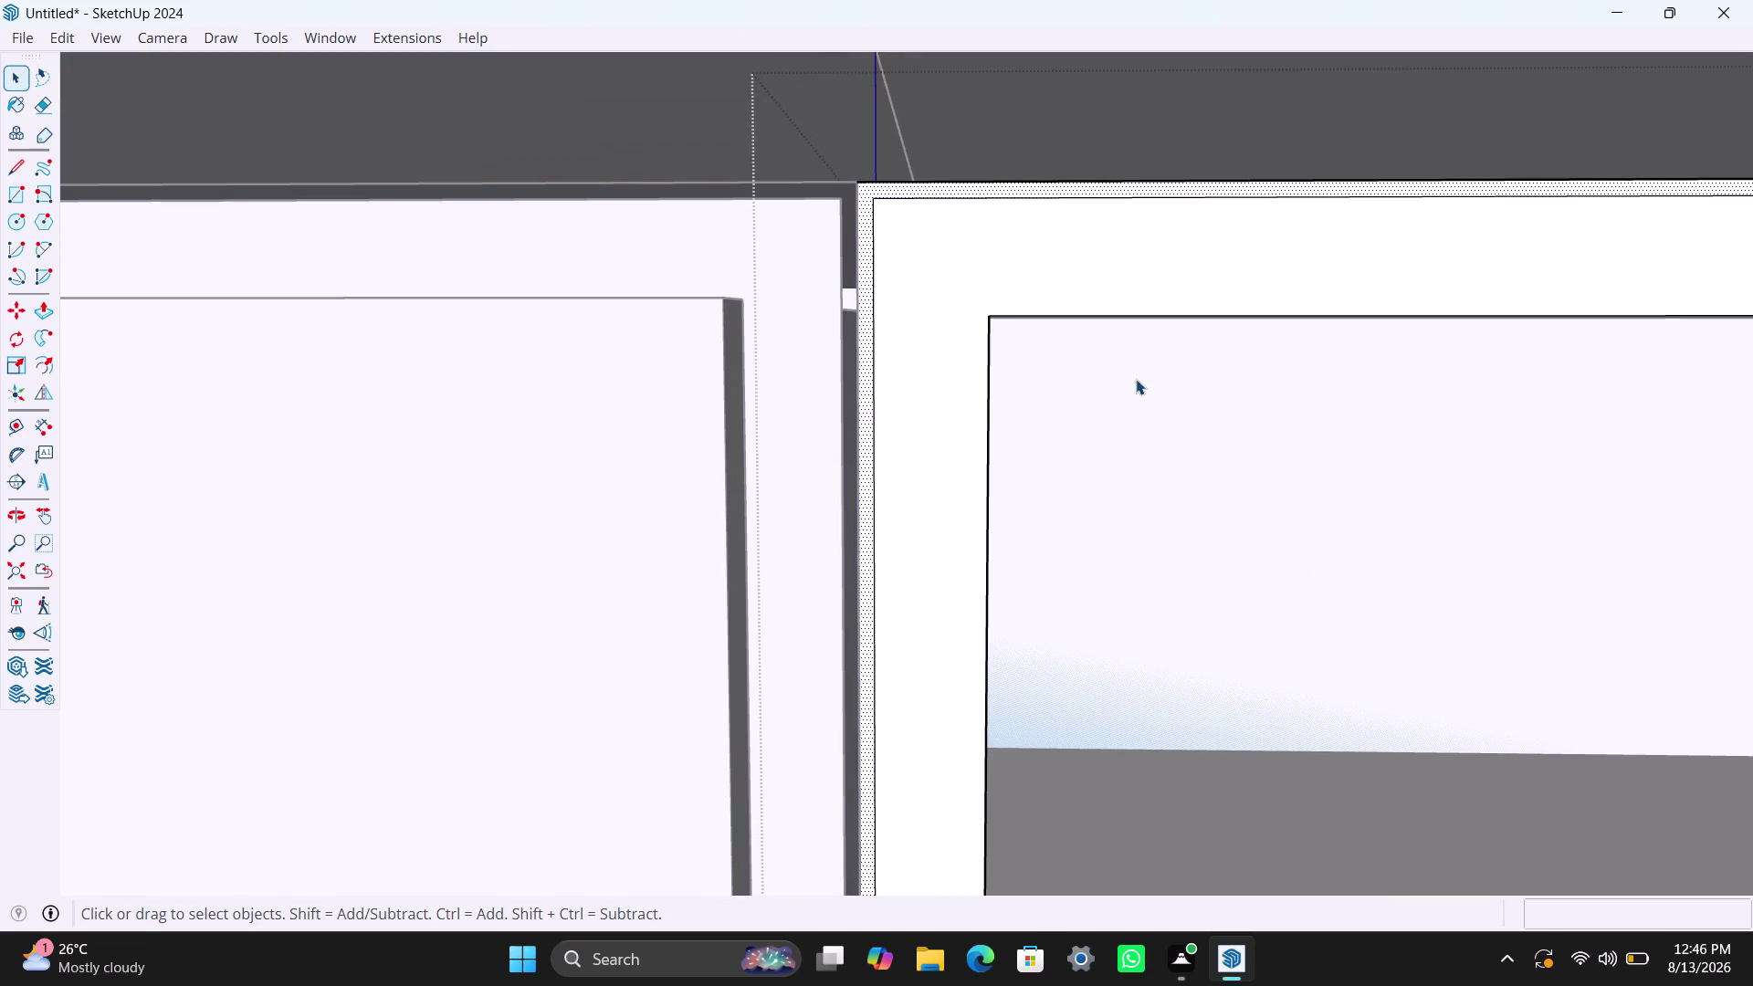
key(Delete)
scroll(down, 3)
middle_drag(1197, 484, 1123, 467)
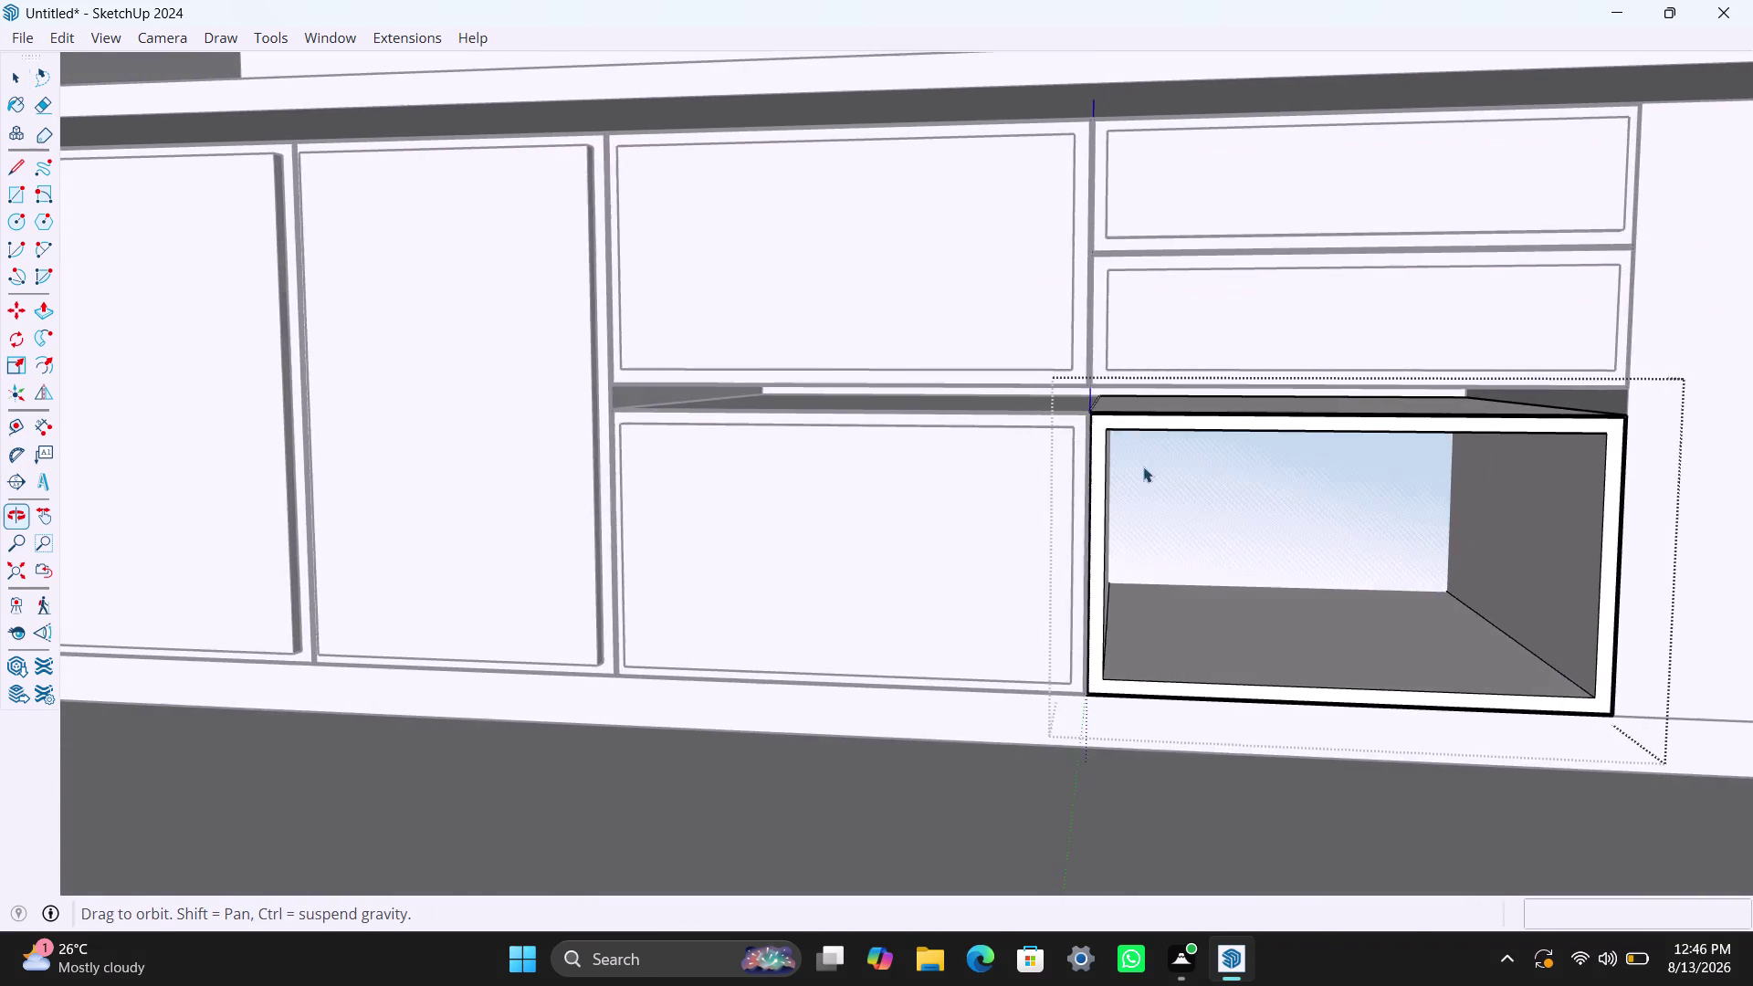
scroll(up, 3)
Draw a front panel rectangle across the lower-right cabinet opening.
key(r)
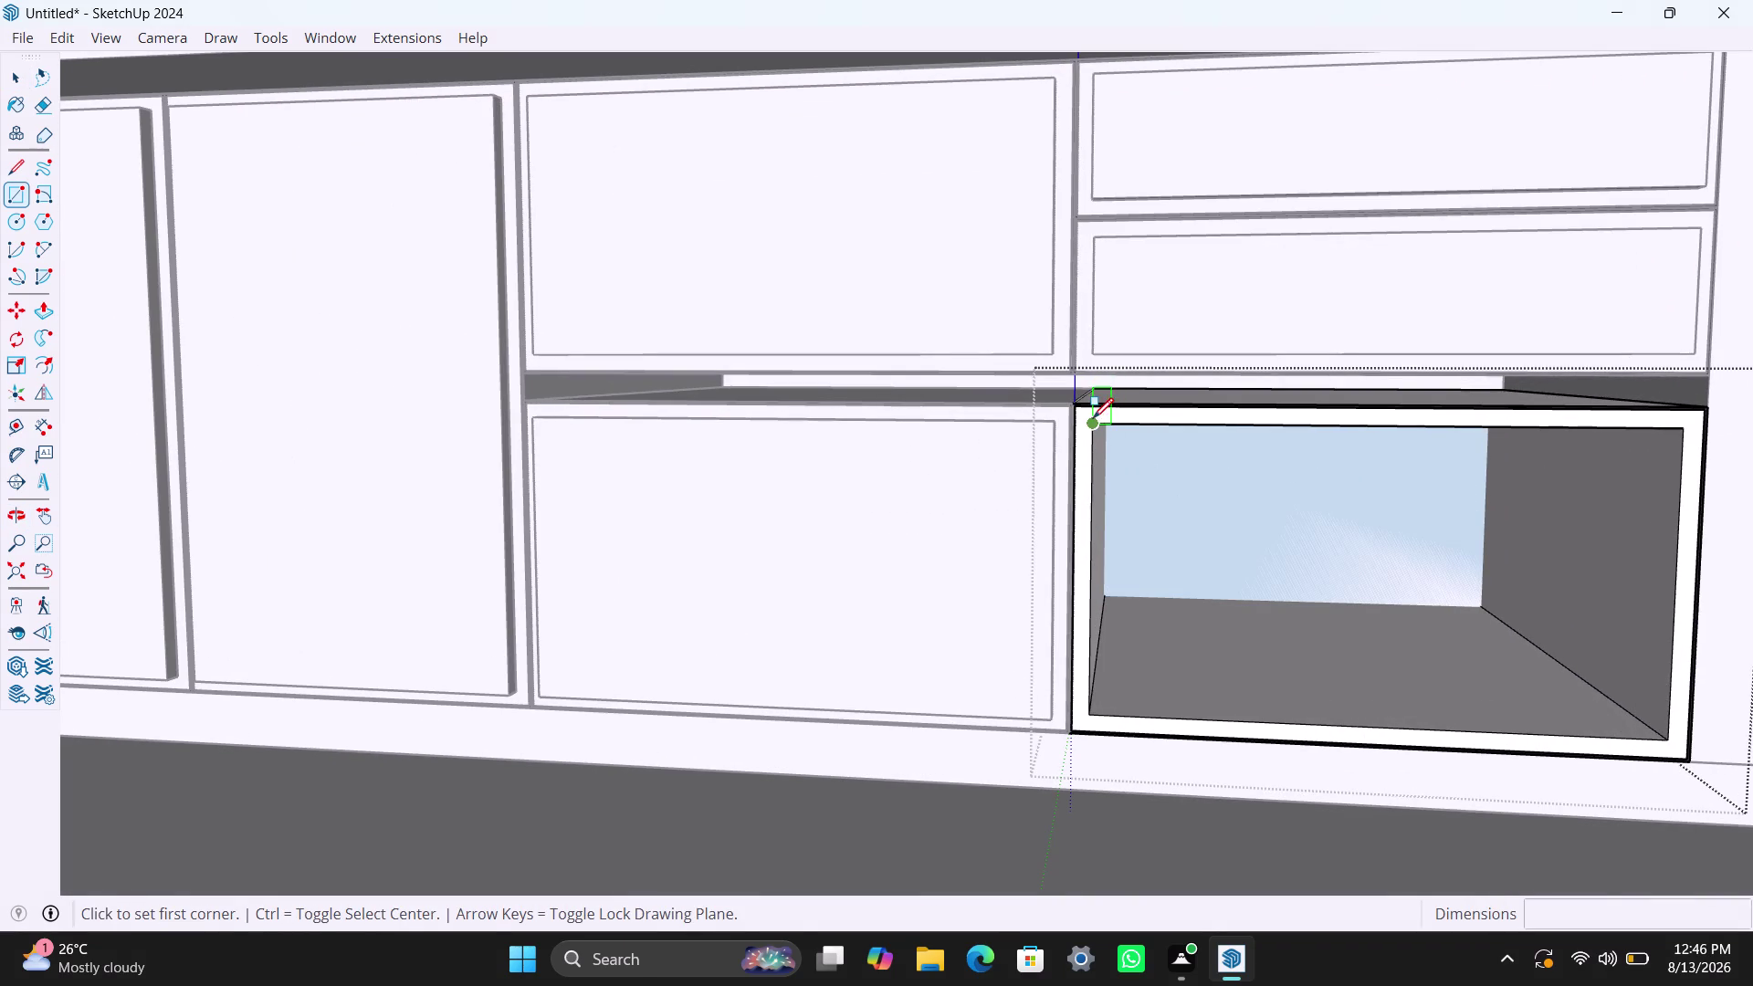
click(1092, 418)
click(1666, 740)
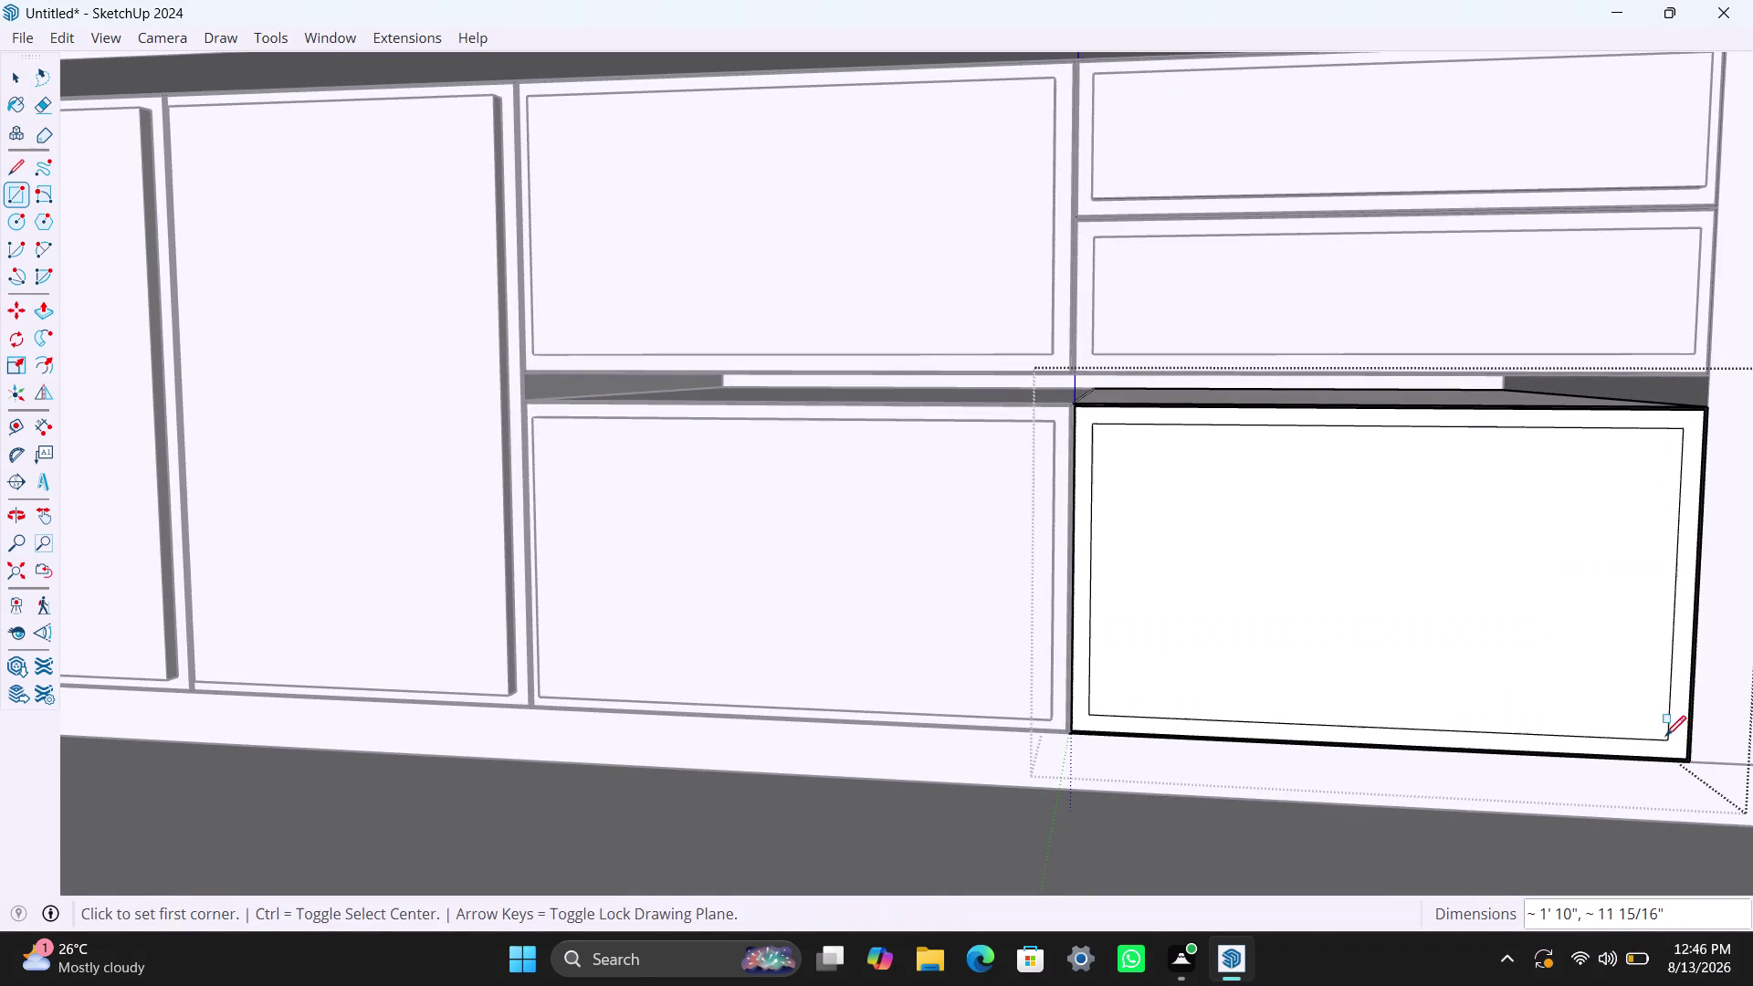
key(space)
click(1426, 630)
click(1403, 622)
click(1403, 621)
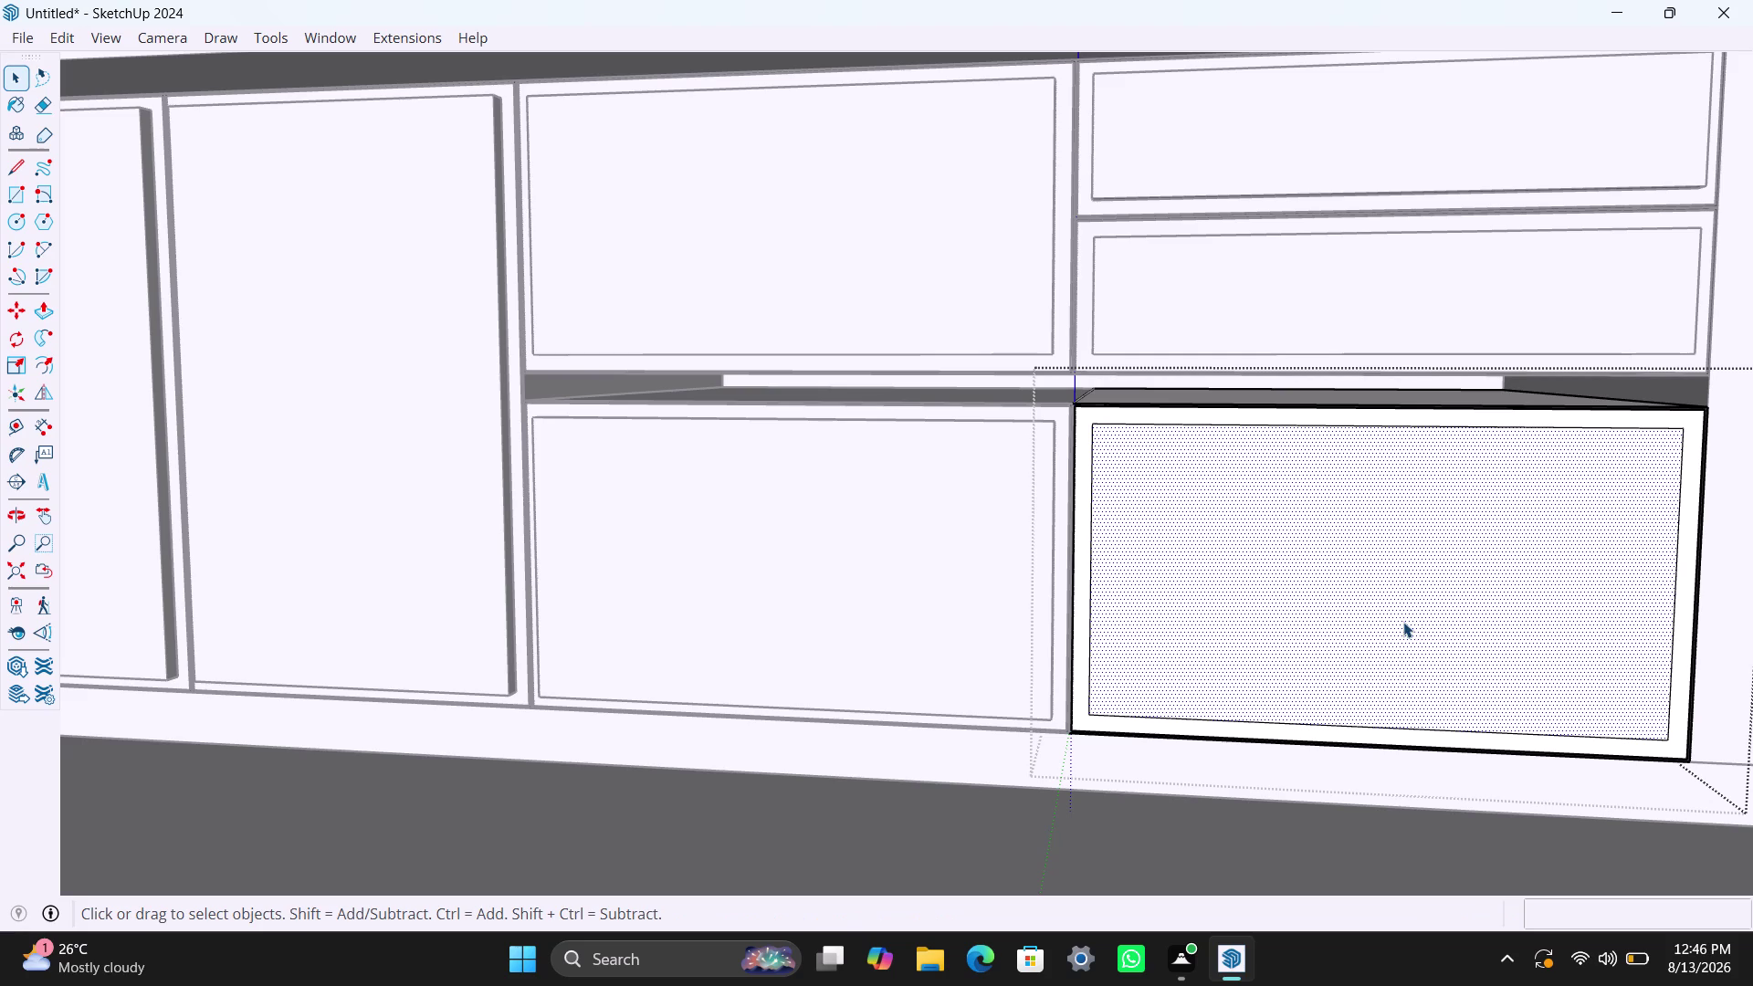
Select the new front panel face, dismissing its context menu.
double_click(1403, 622)
click(1403, 621)
double_click(1396, 619)
right_click(1395, 618)
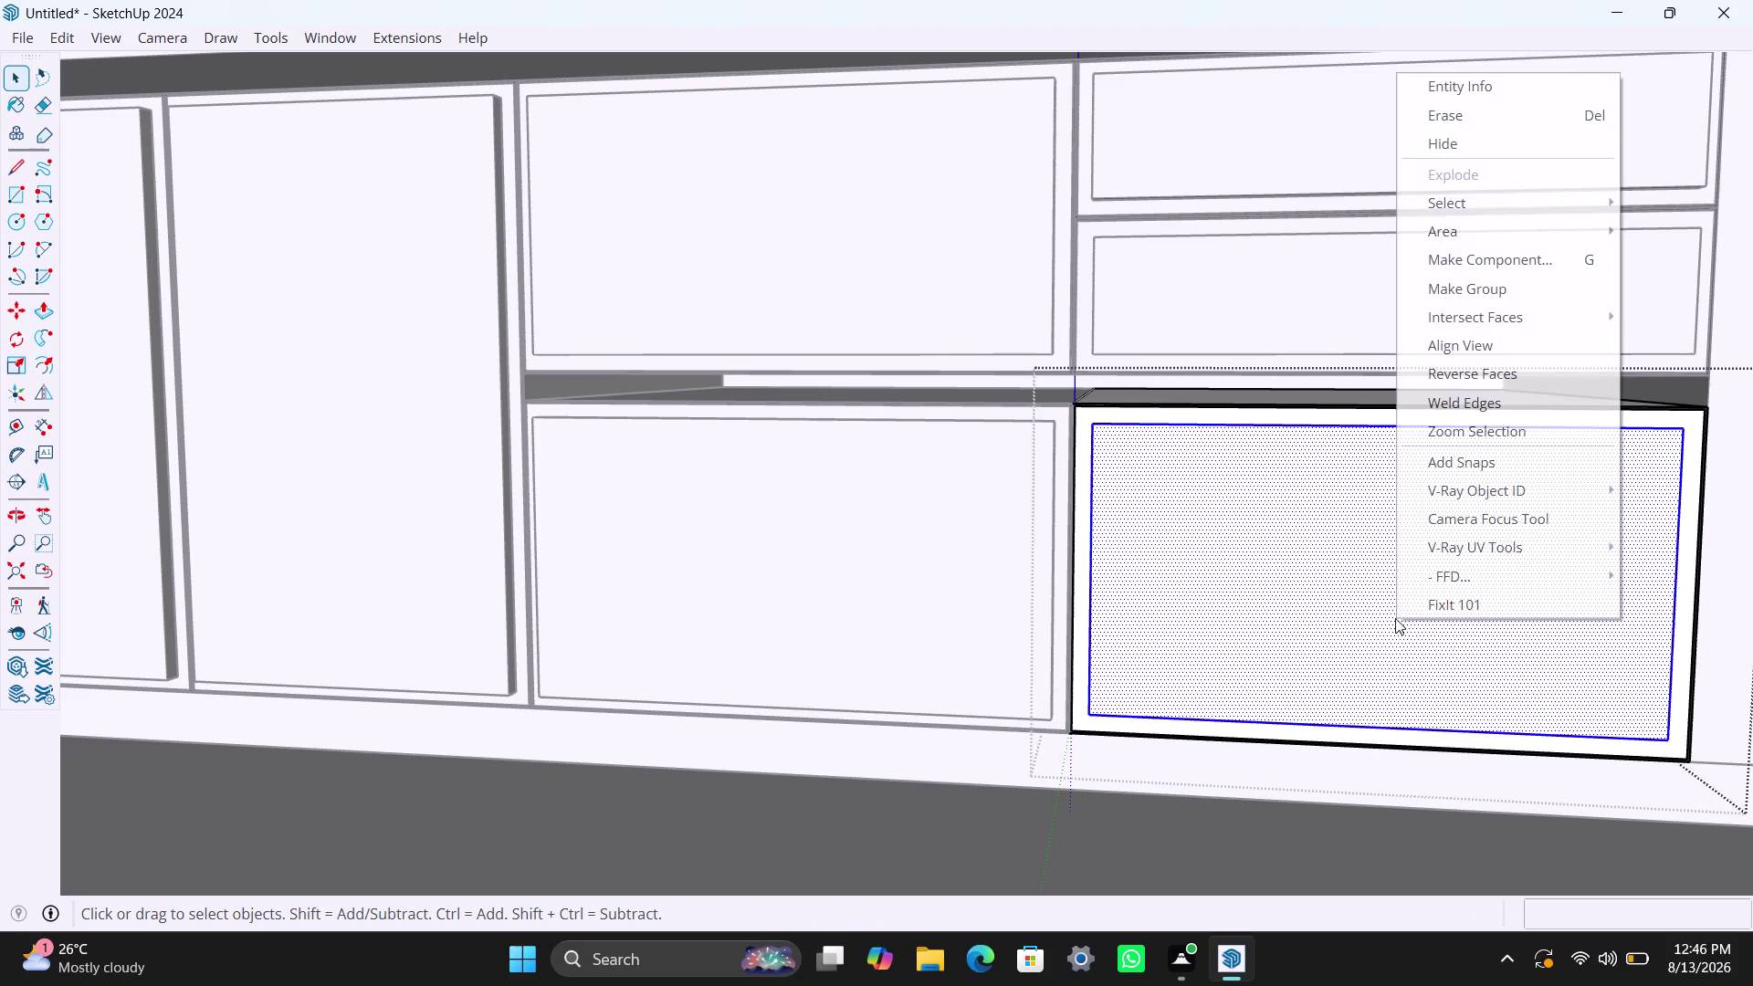
click(1444, 281)
triple_click(1342, 585)
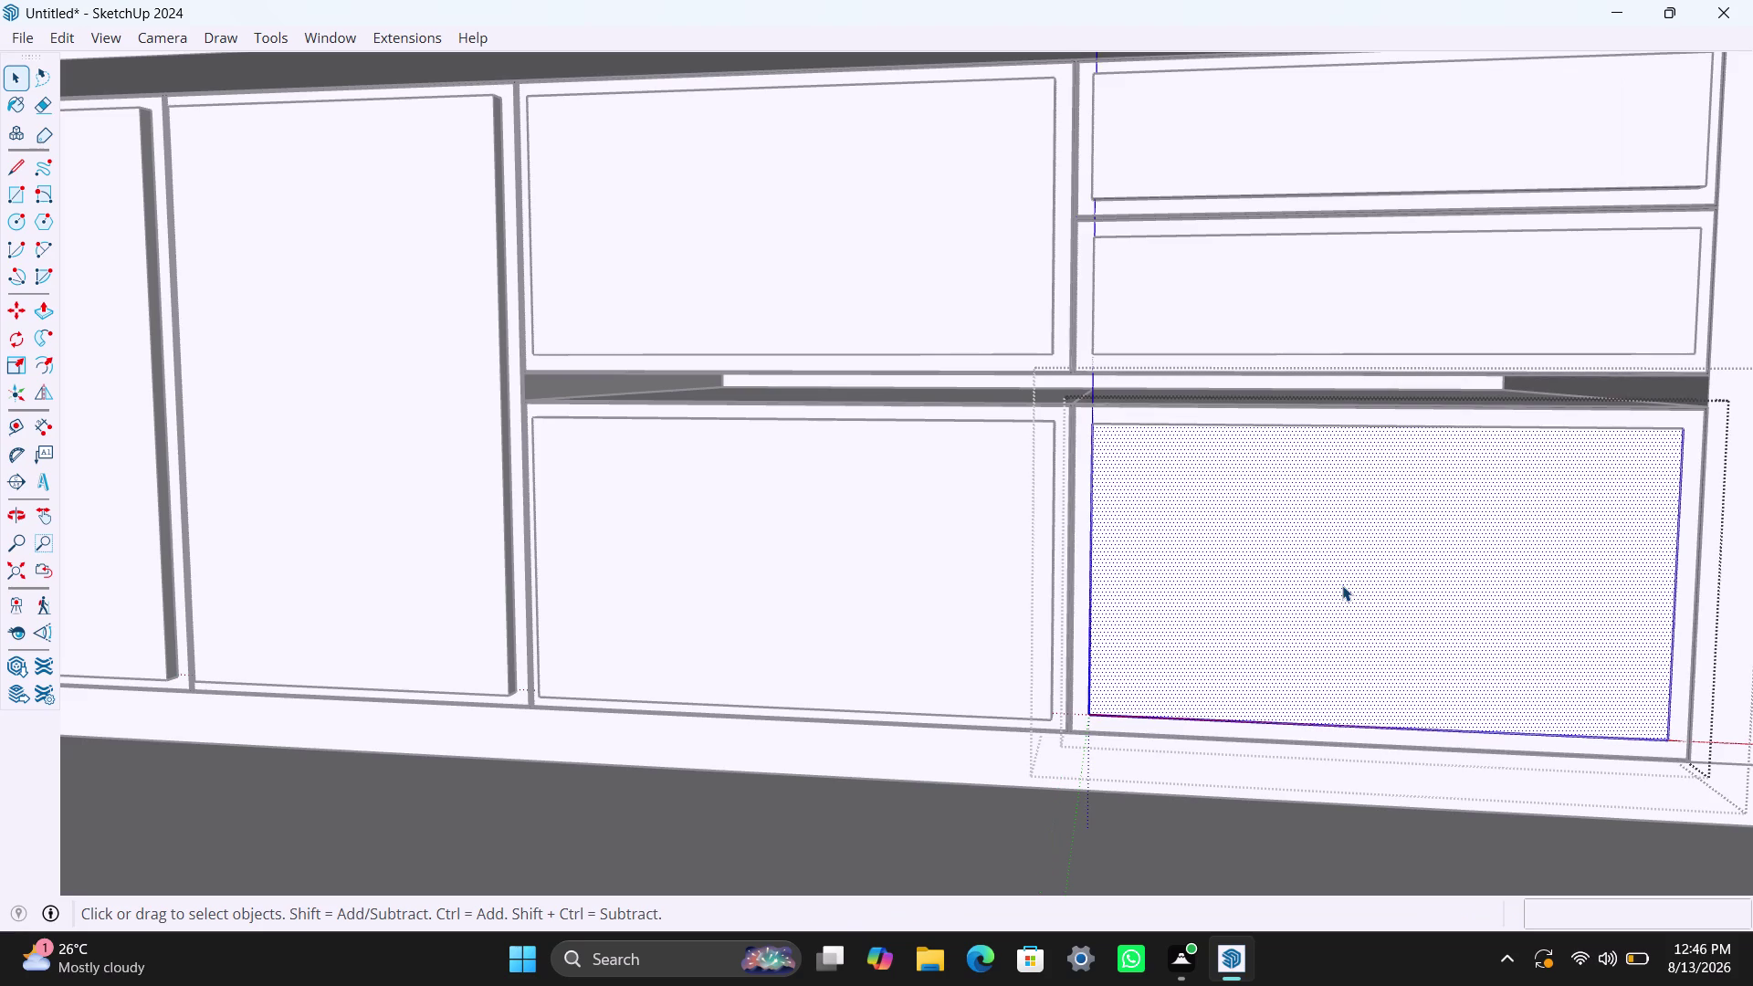
click(1342, 587)
click(1342, 587)
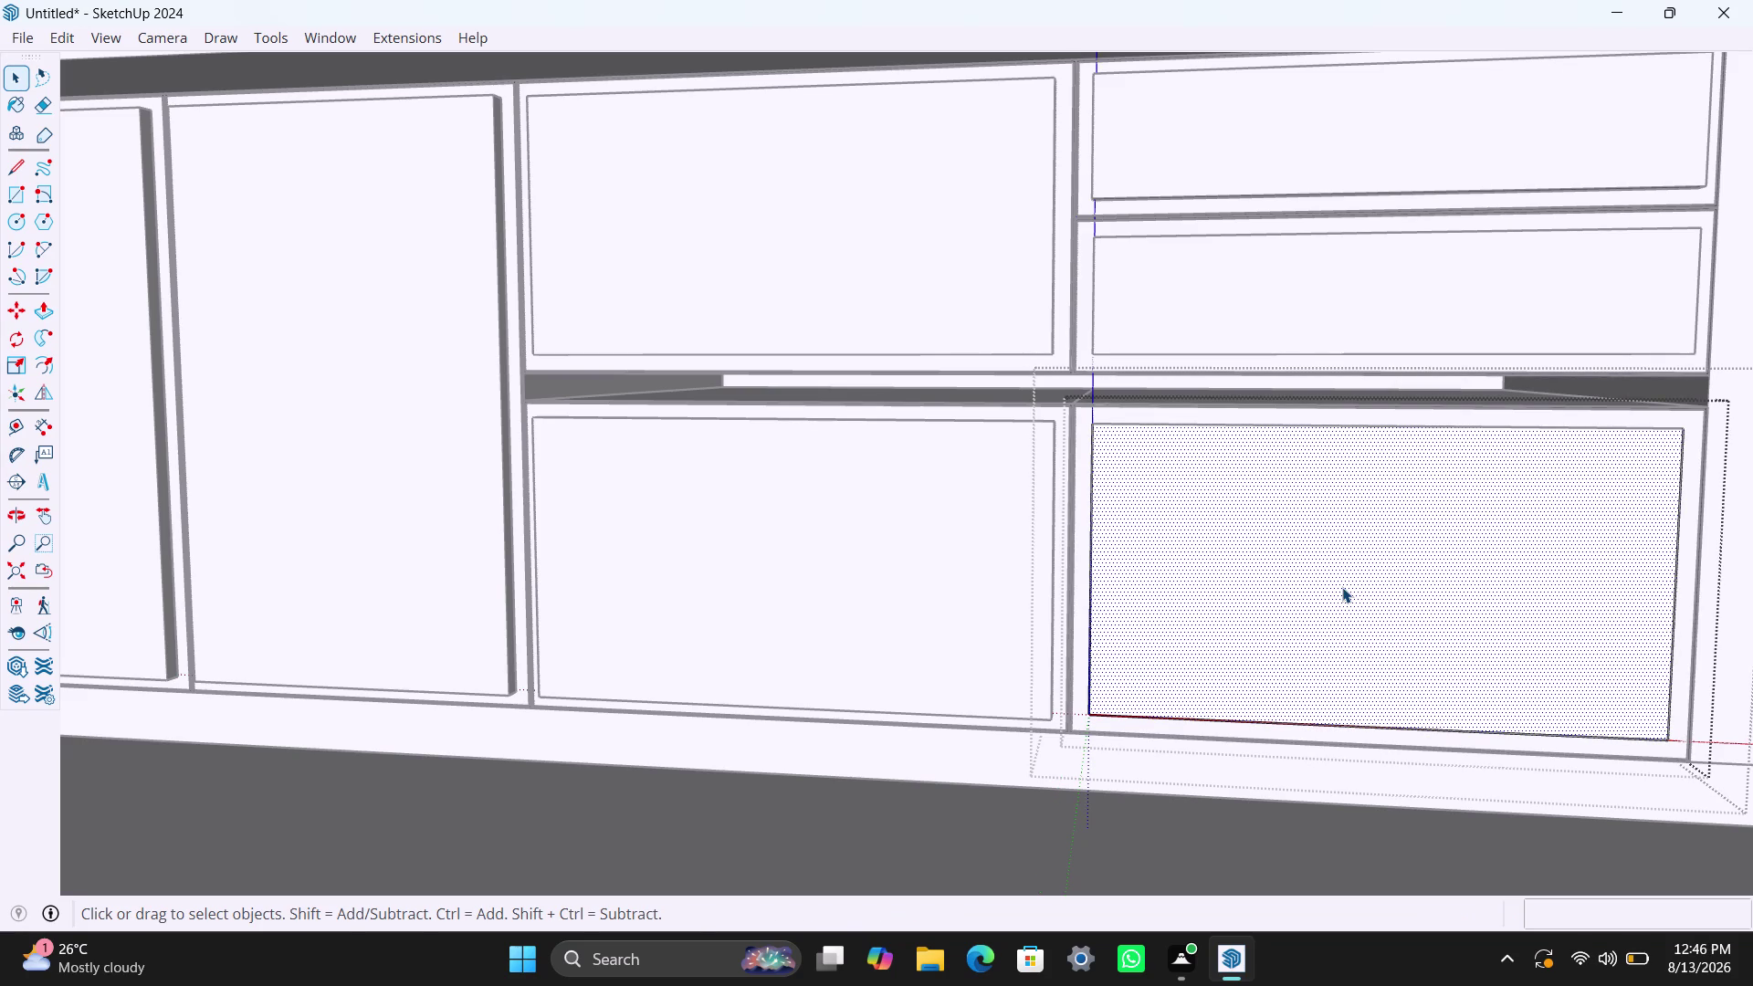
Push/Pull the front panel out to an 18mm thickness.
key(p)
click(1342, 587)
text(18)
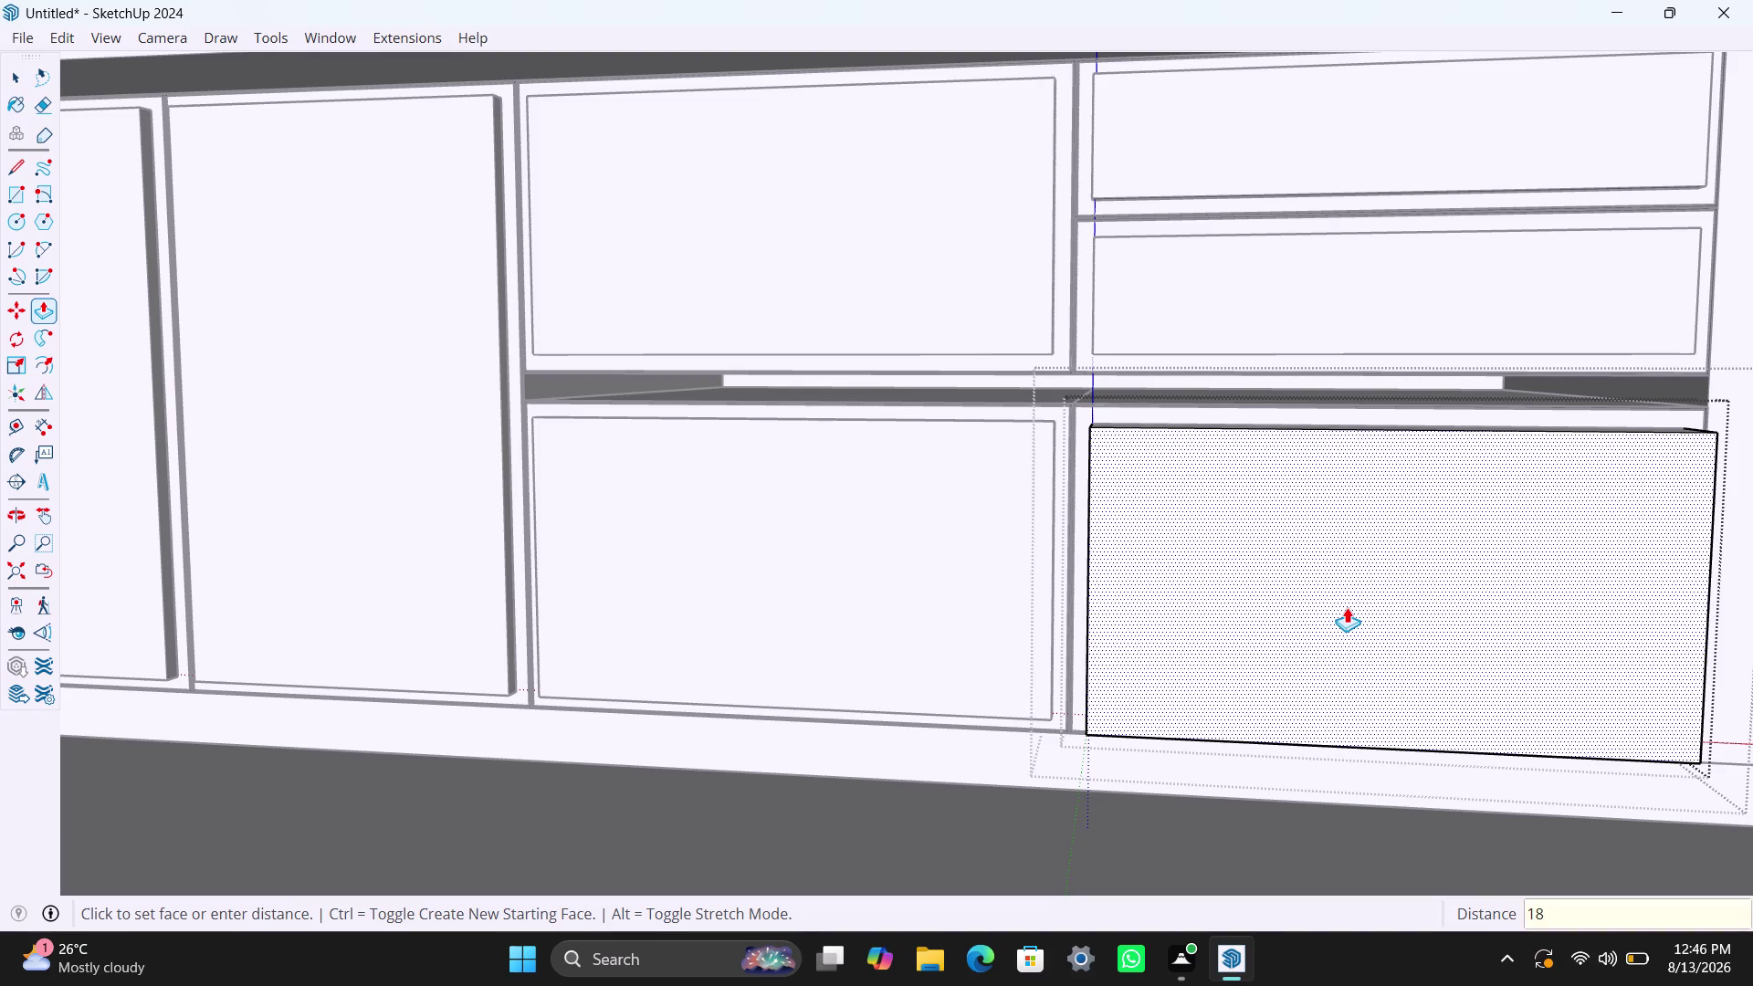
text(mm)
key(Return)
key(space)
scroll(down, 3)
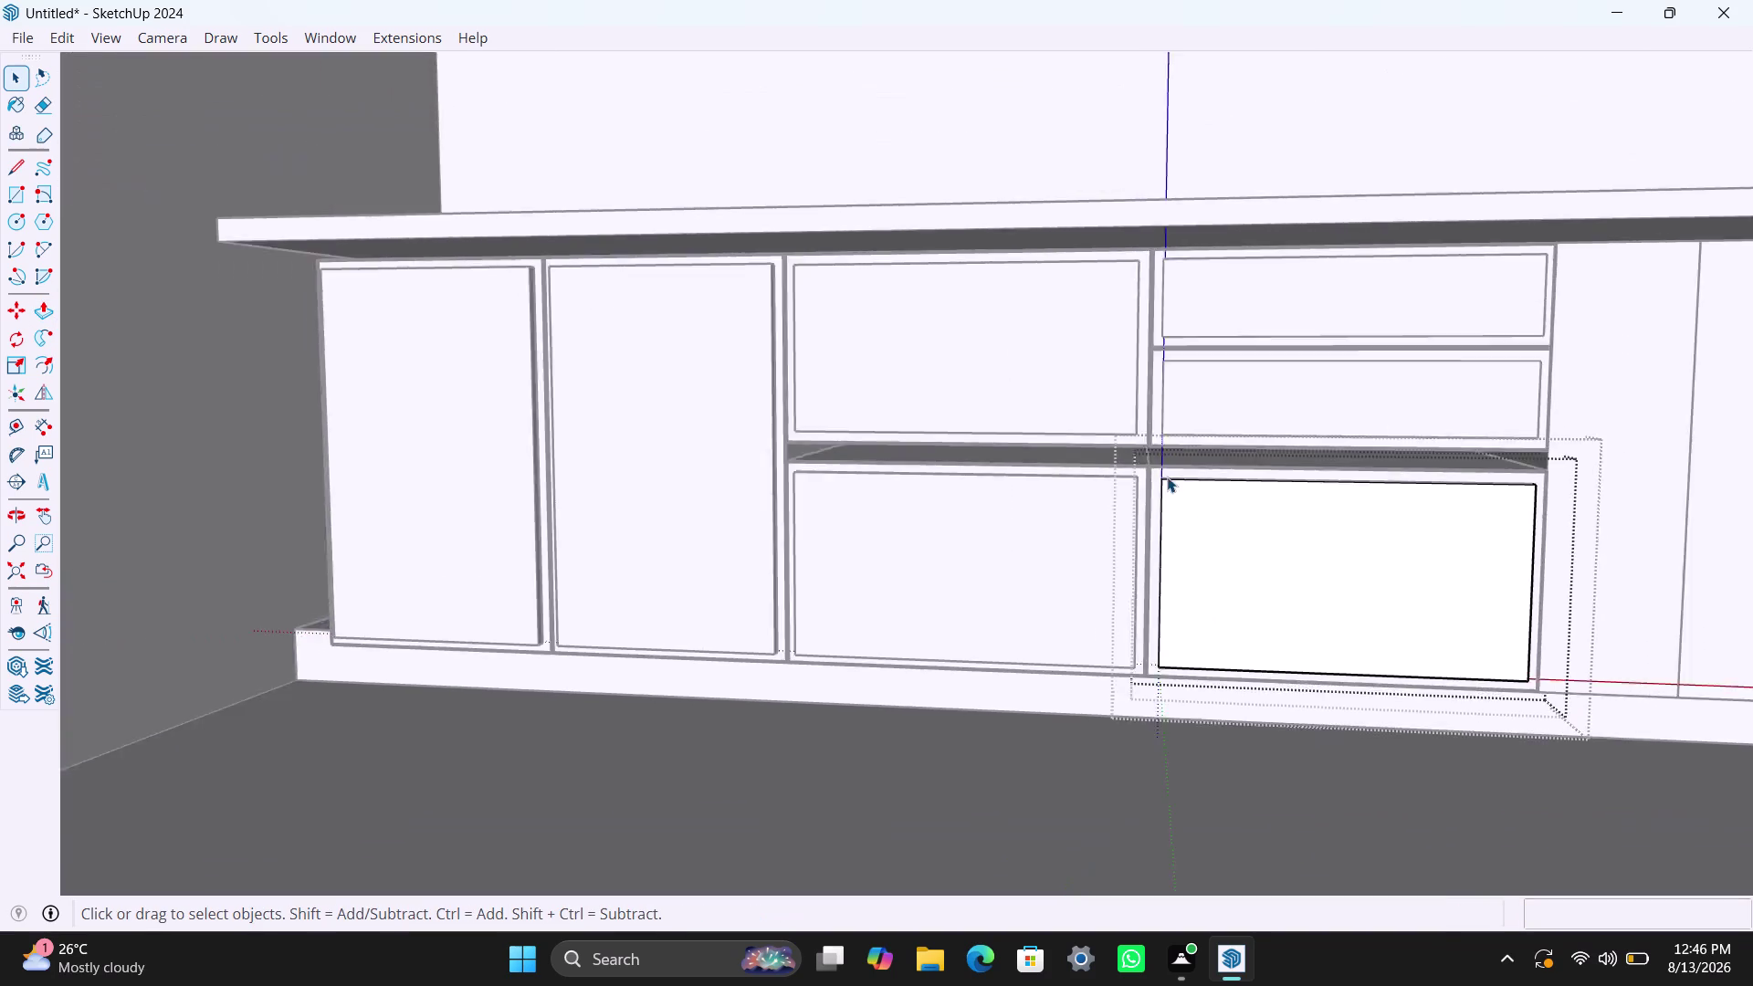
click(19, 567)
middle_drag(1112, 397, 1044, 899)
scroll(up, 3)
click(1252, 535)
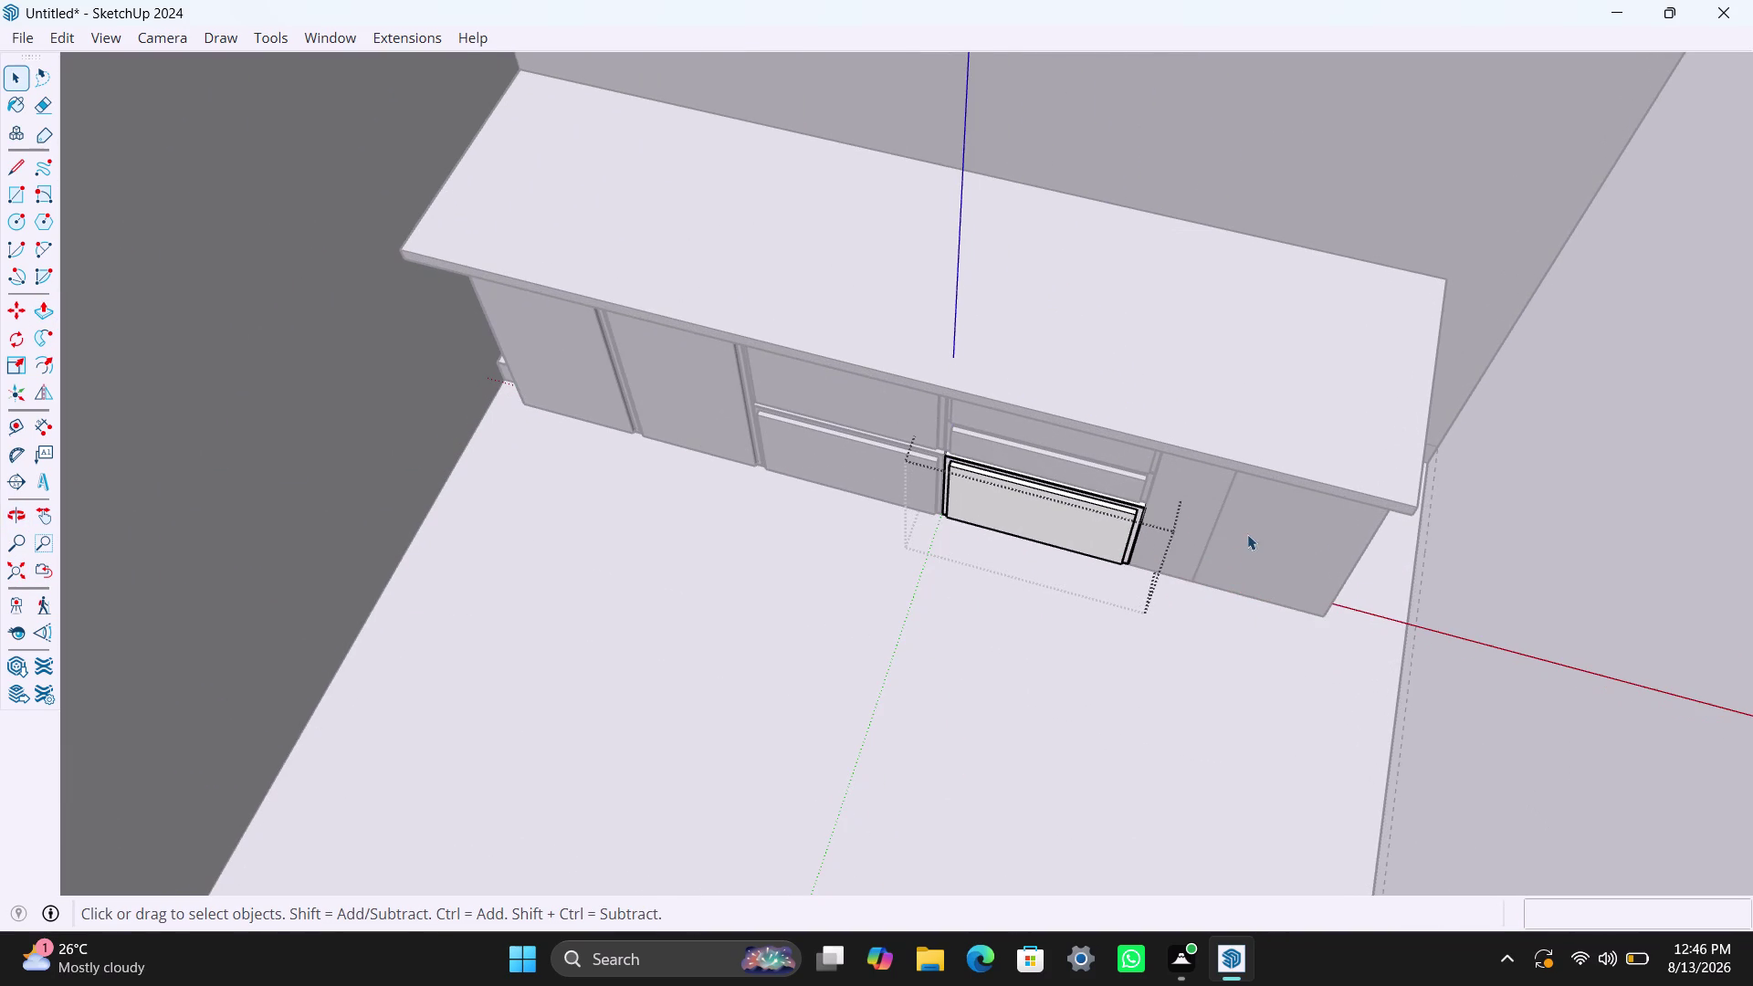
click(1169, 528)
double_click(1204, 520)
scroll(up, 3)
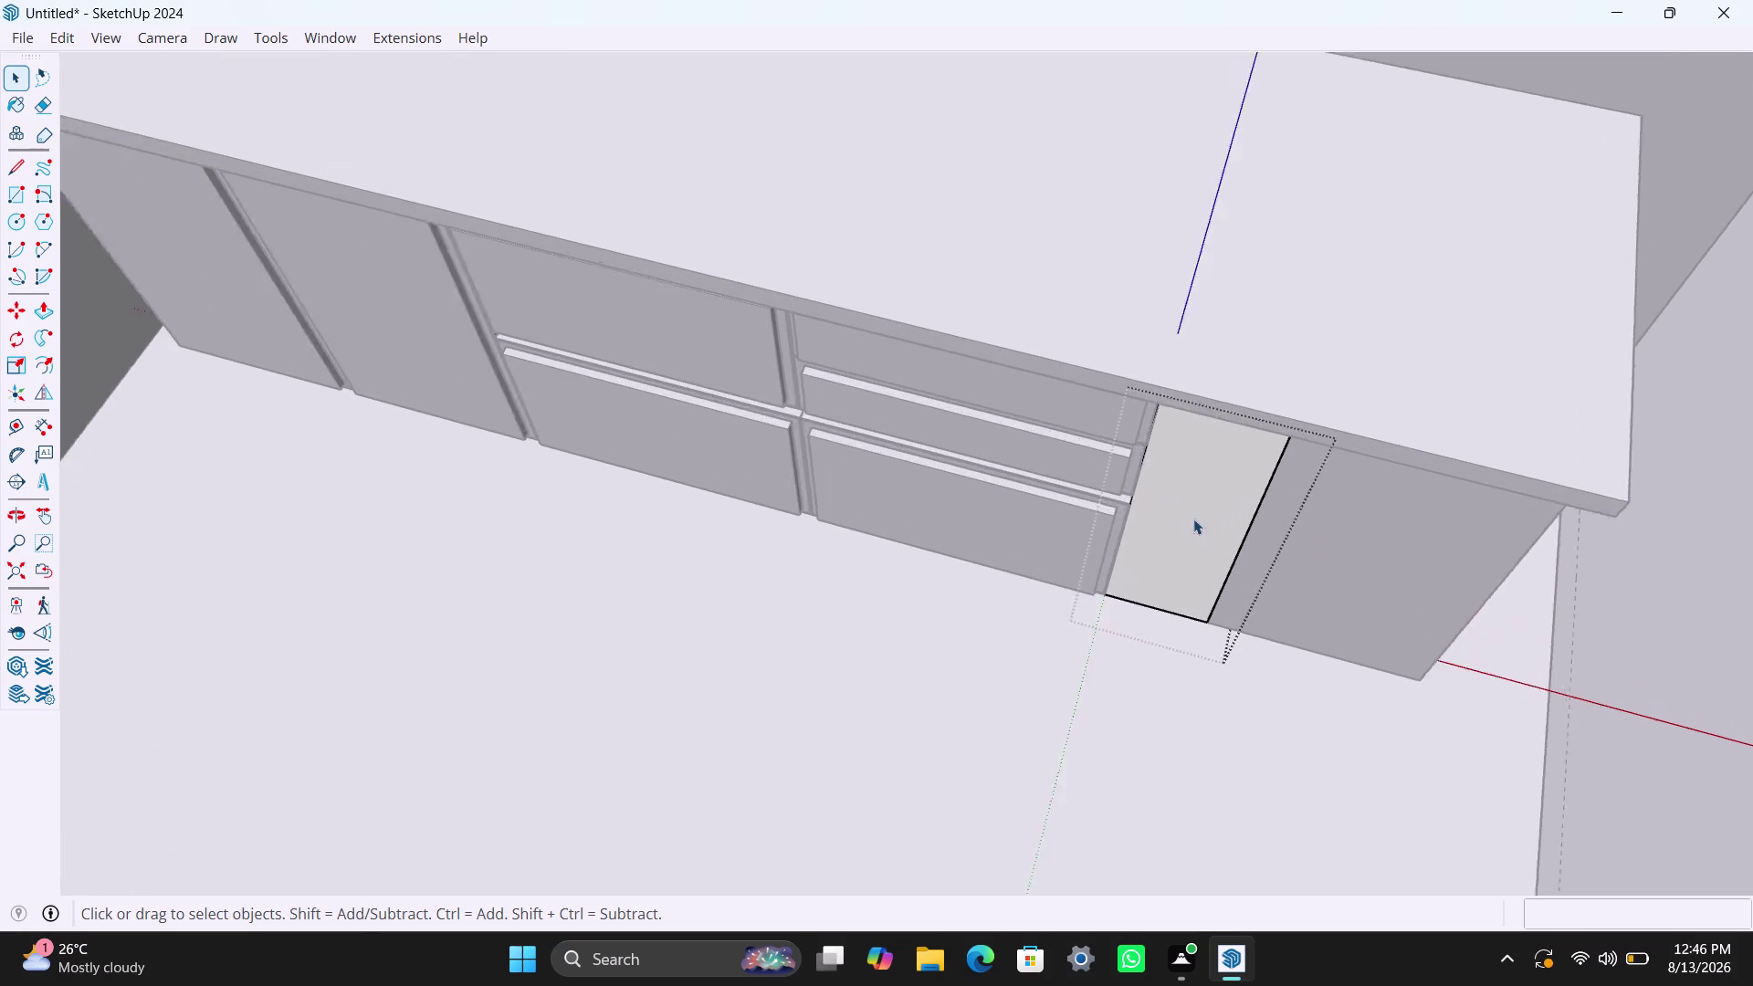
middle_drag(1150, 638, 1309, 522)
scroll(up, 3)
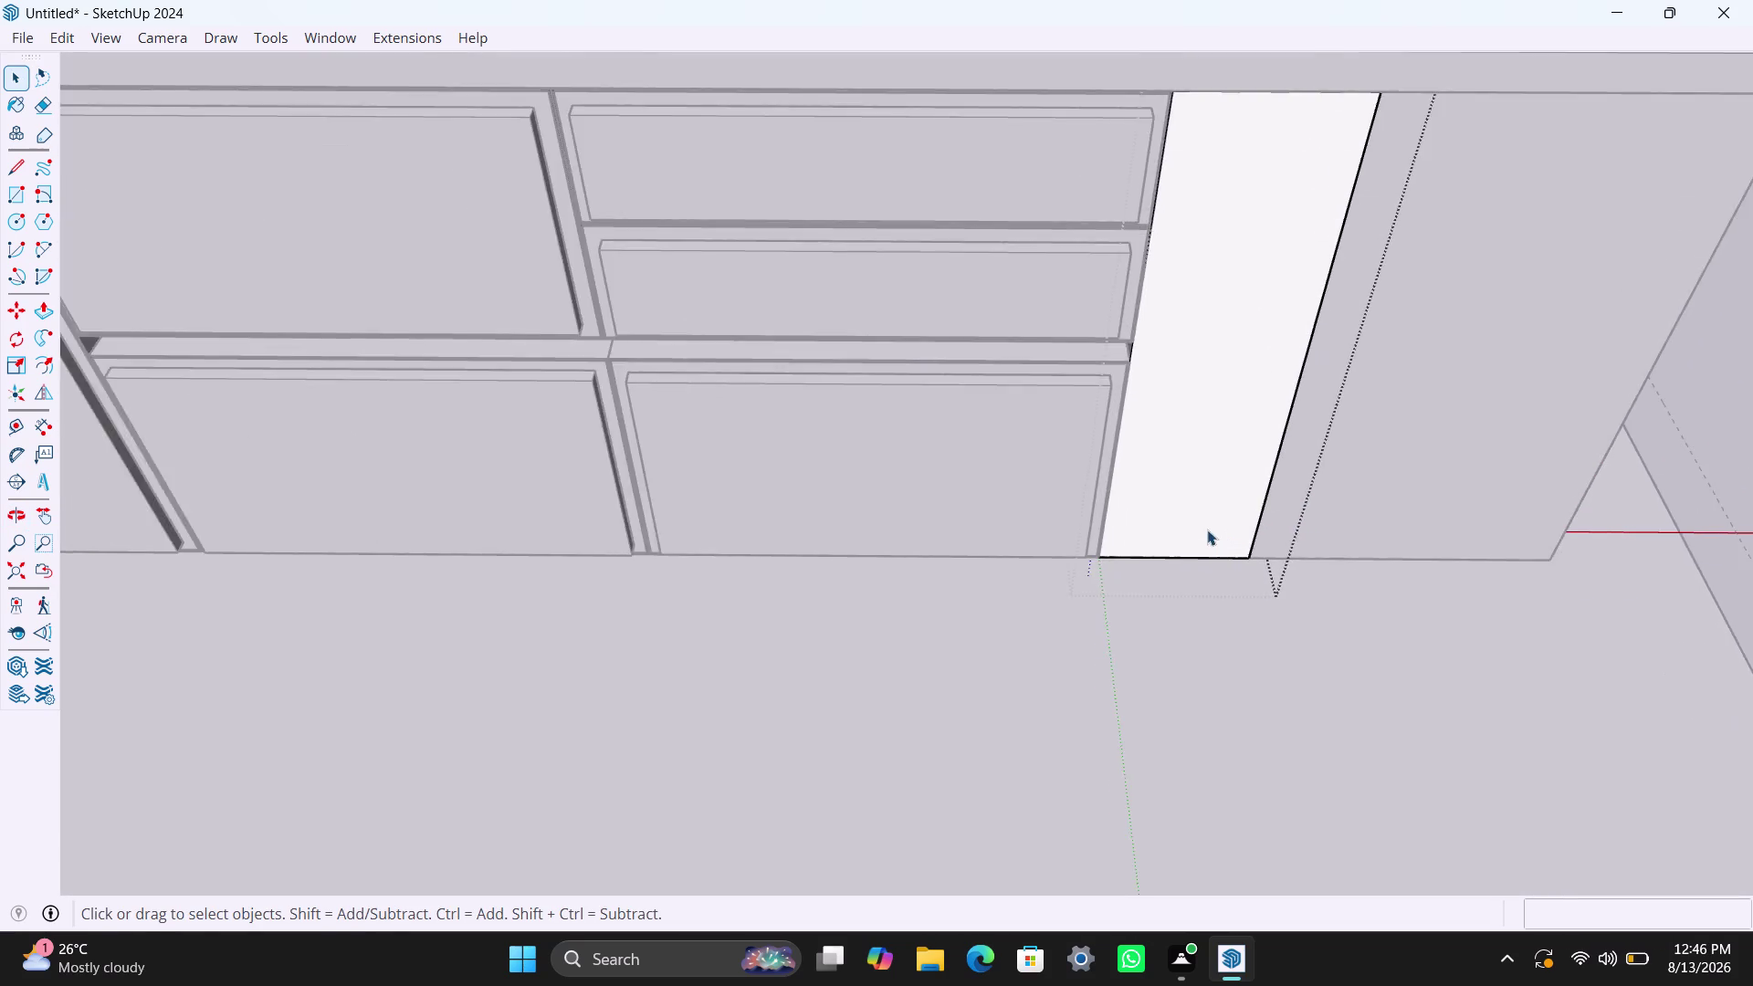
scroll(down, 3)
middle_drag(1179, 564, 1112, 508)
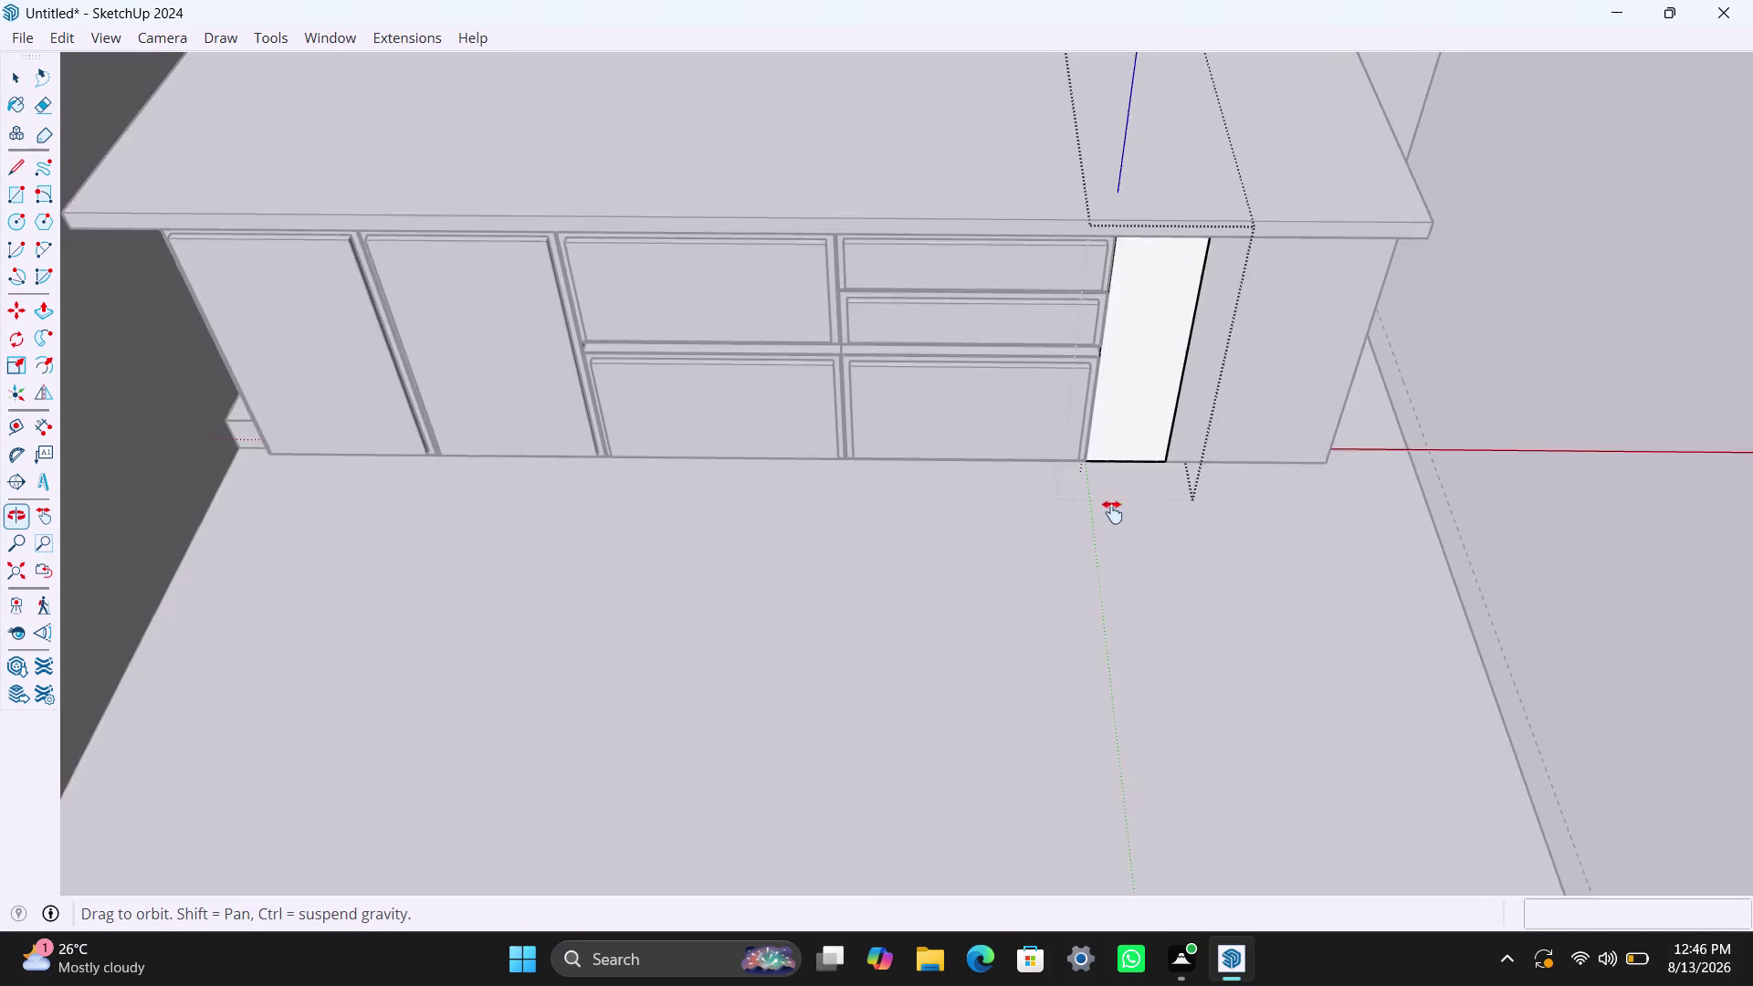
middle_drag(1112, 508, 1146, 744)
middle_drag(1166, 590, 1131, 345)
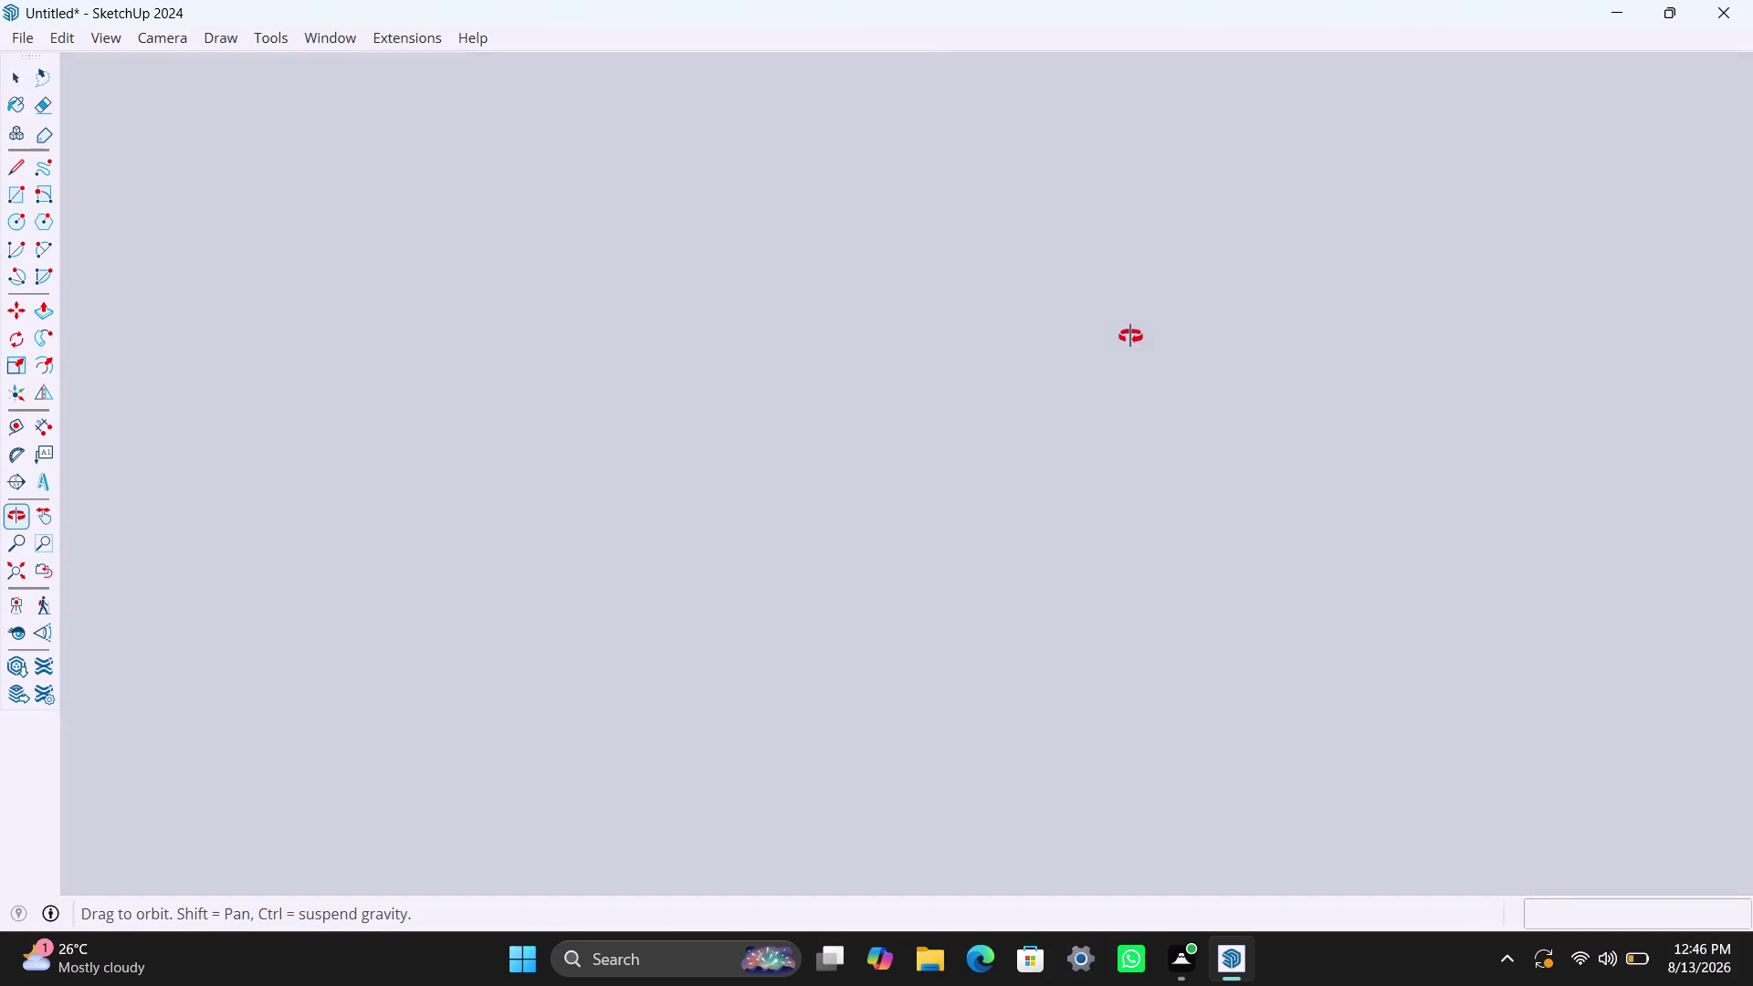
middle_drag(1131, 345, 1130, 475)
scroll(up, 3)
middle_drag(1214, 616, 1210, 605)
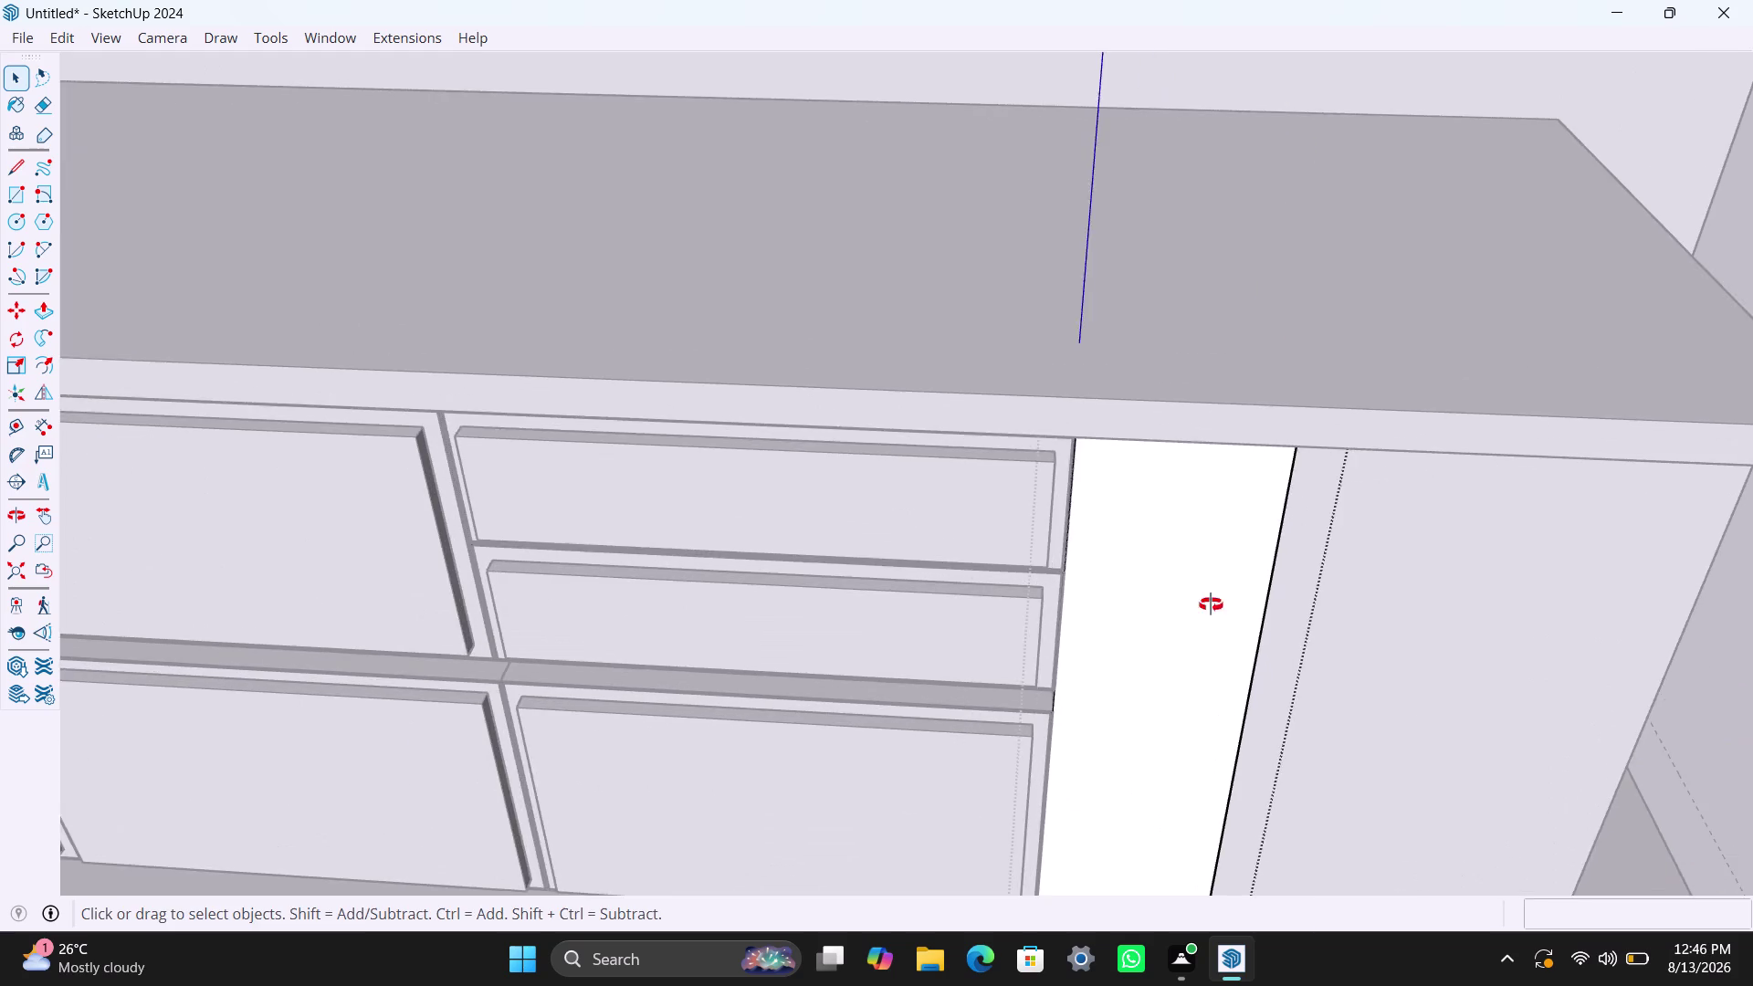
middle_drag(1210, 605, 1195, 407)
scroll(down, 3)
middle_drag(1189, 579, 1204, 590)
key(space)
click(1097, 531)
key(f)
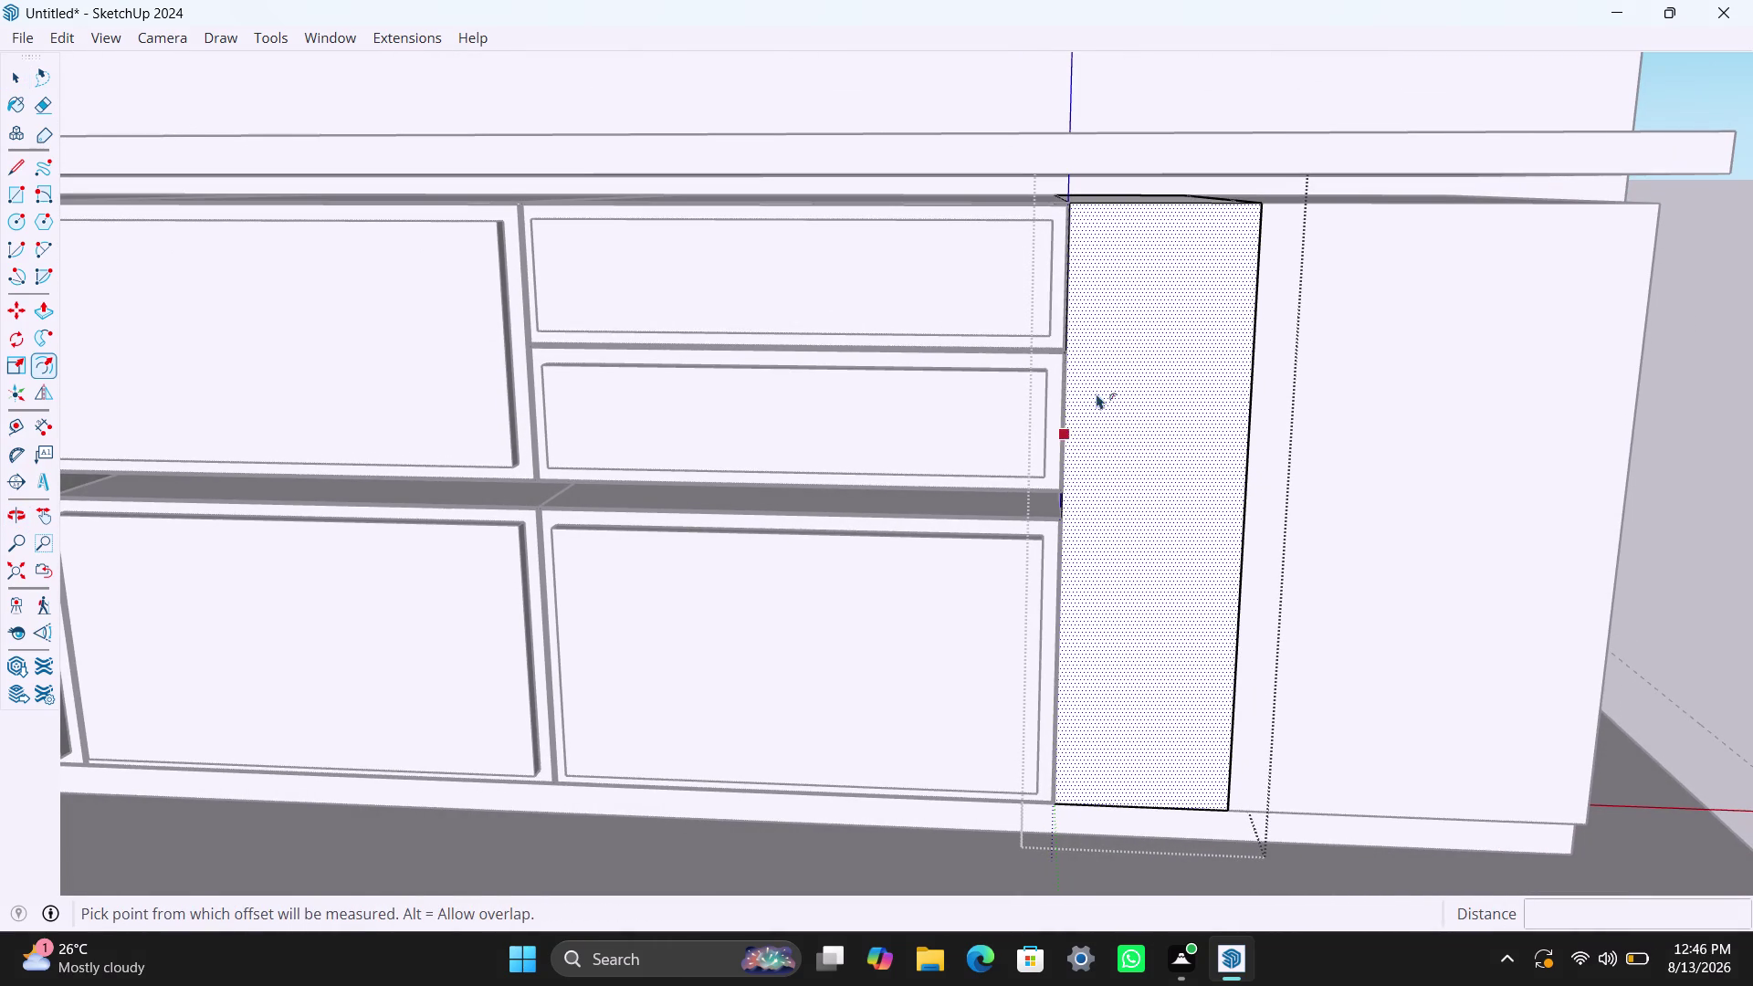
Offset the tall narrow front inward by 2.5 mm, then inset its outline 18 mm.
click(1097, 391)
key(ctrl+z)
click(1112, 342)
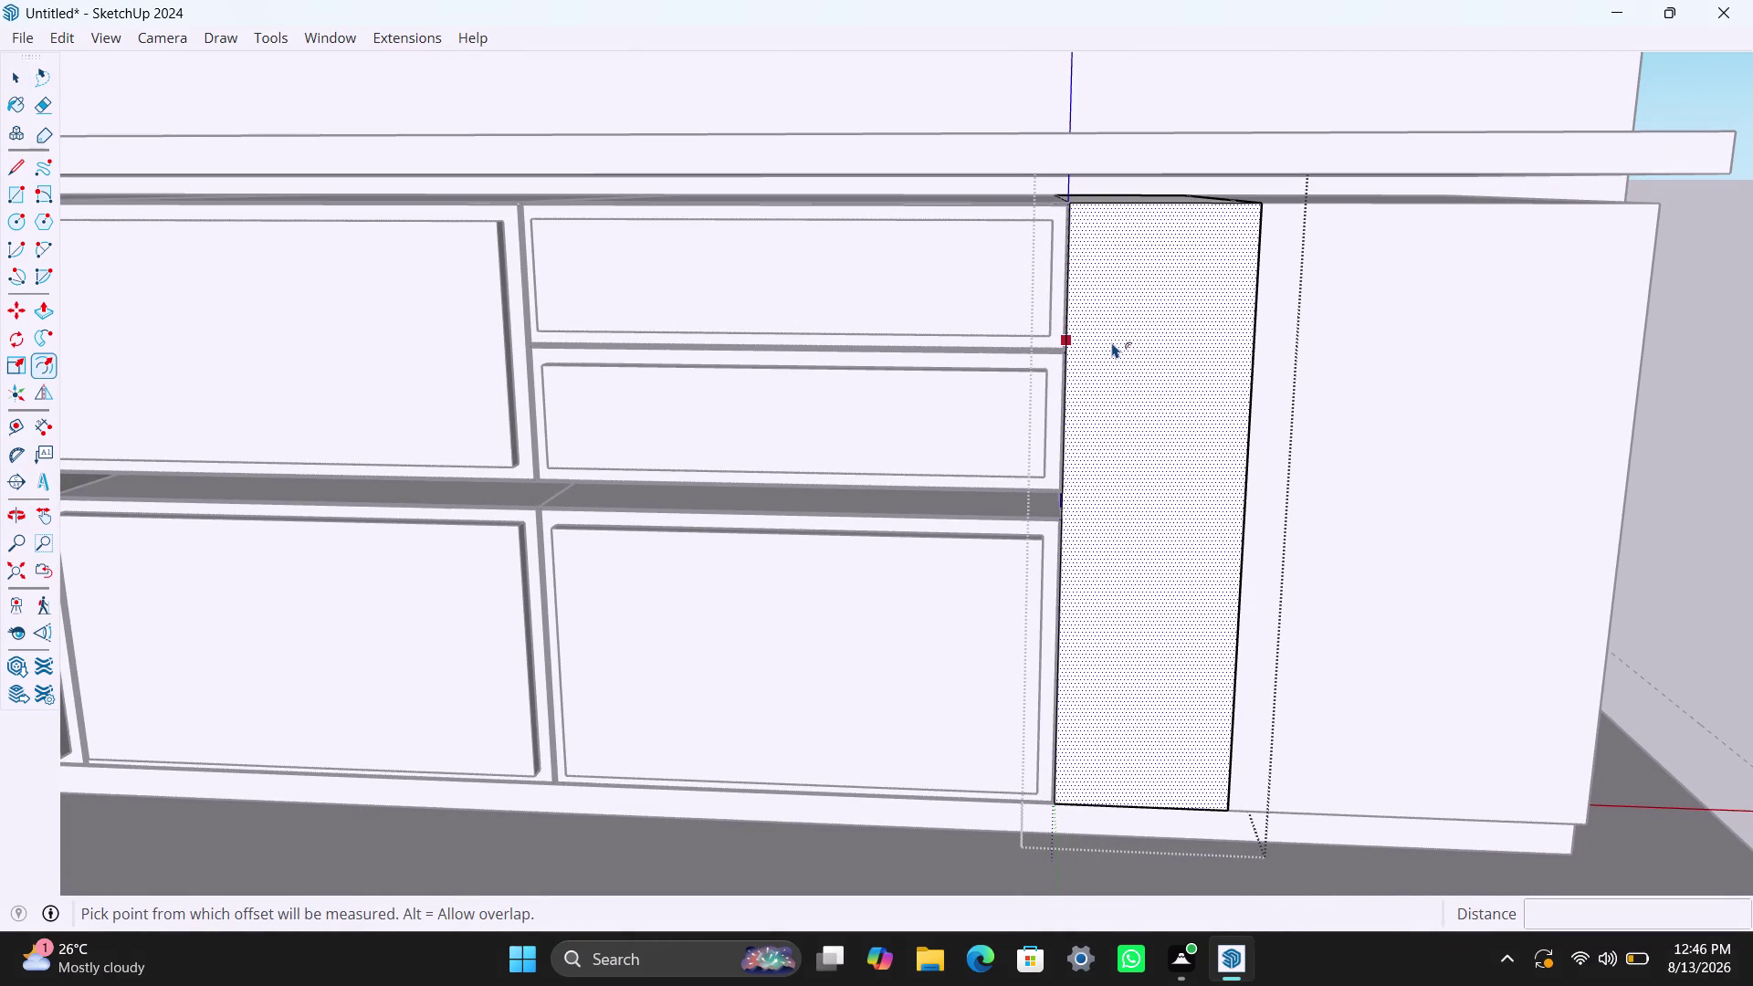
text(2.)
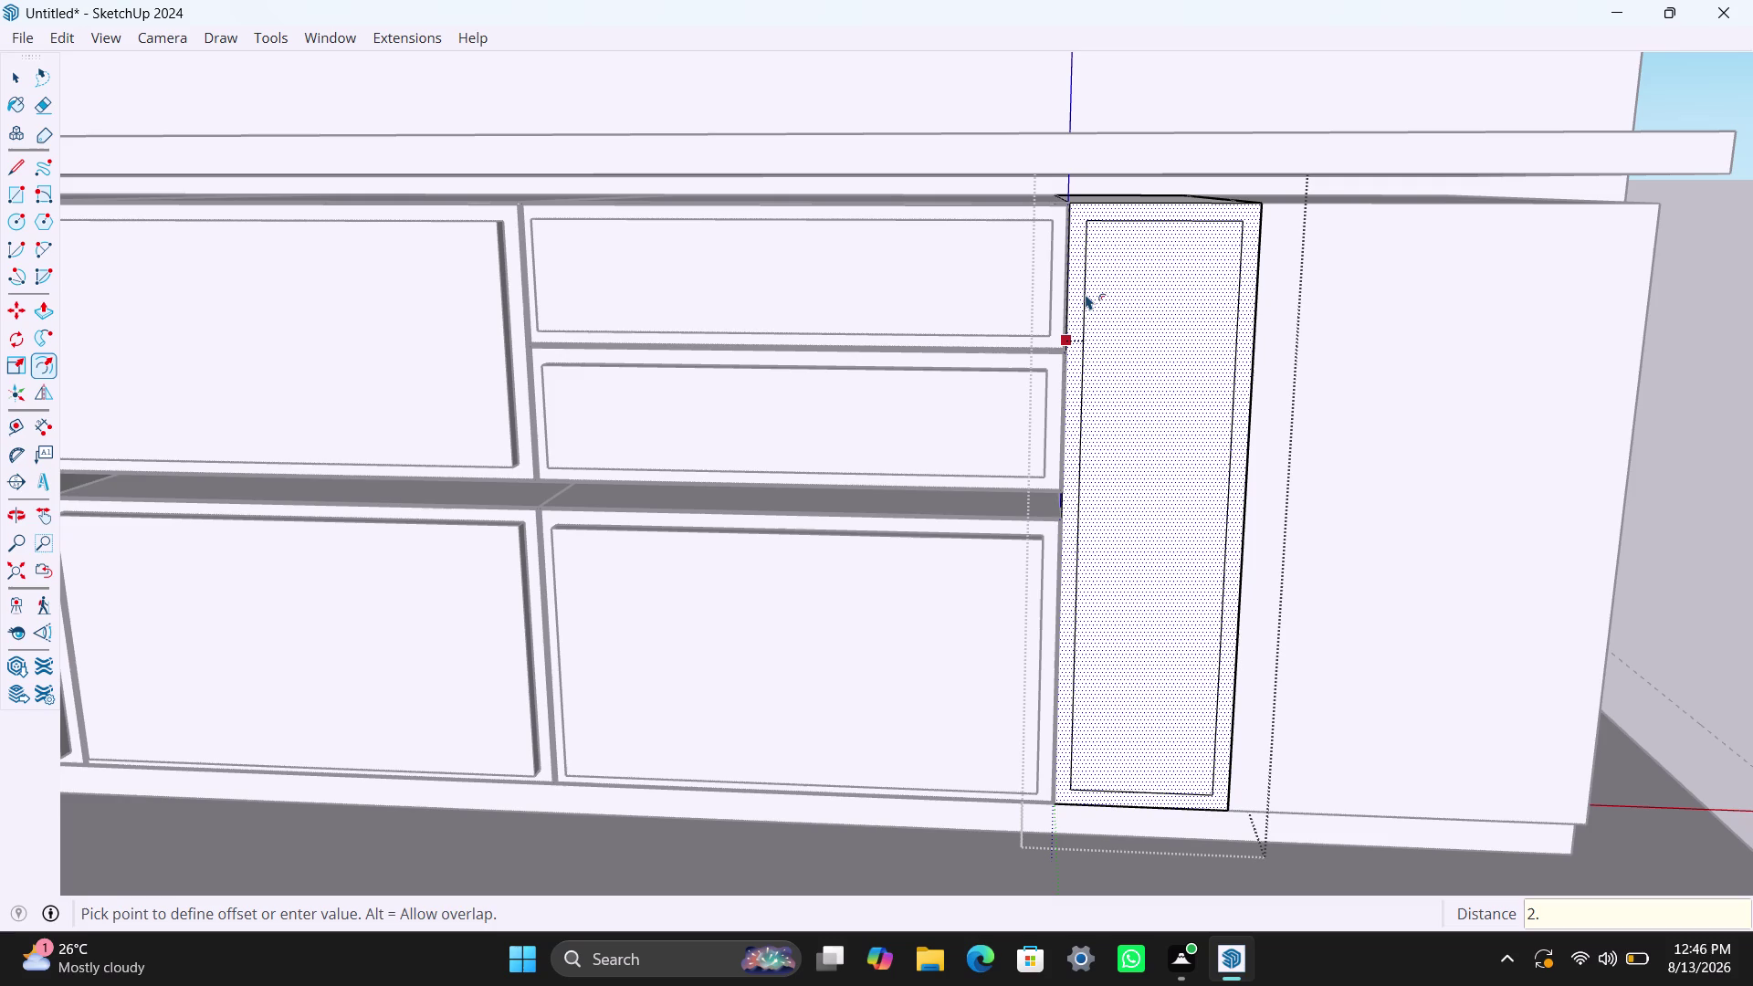
text(5mm)
key(Return)
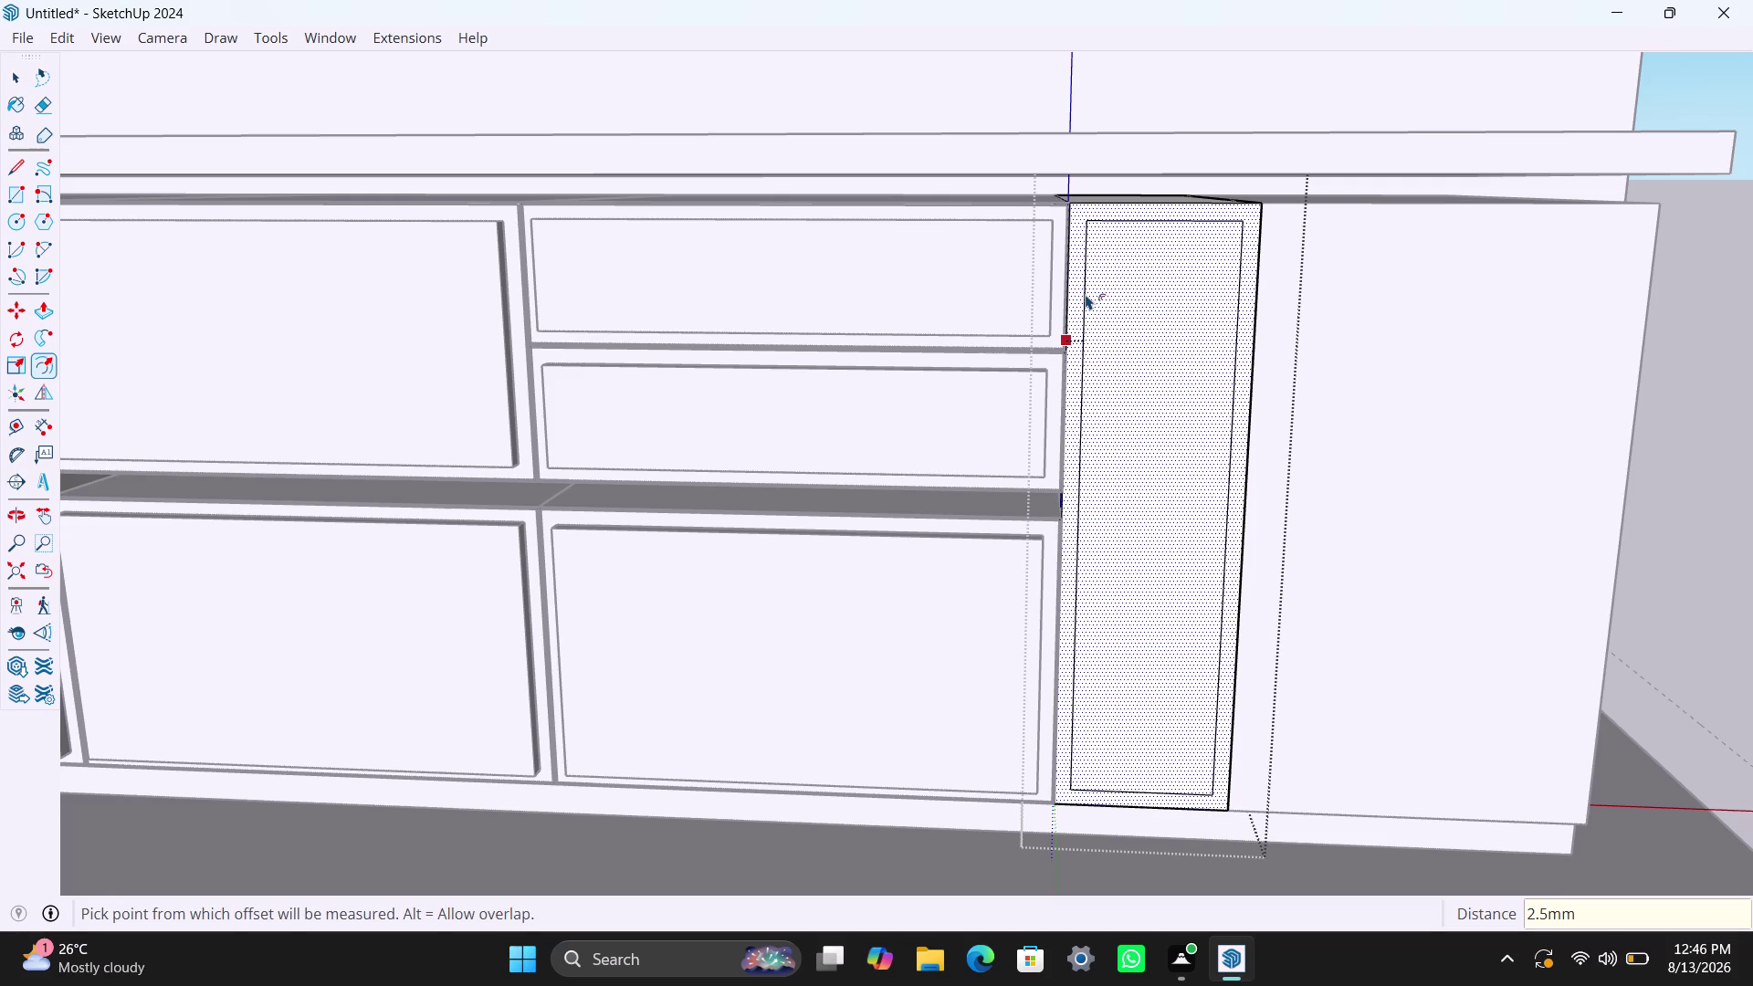
click(1111, 316)
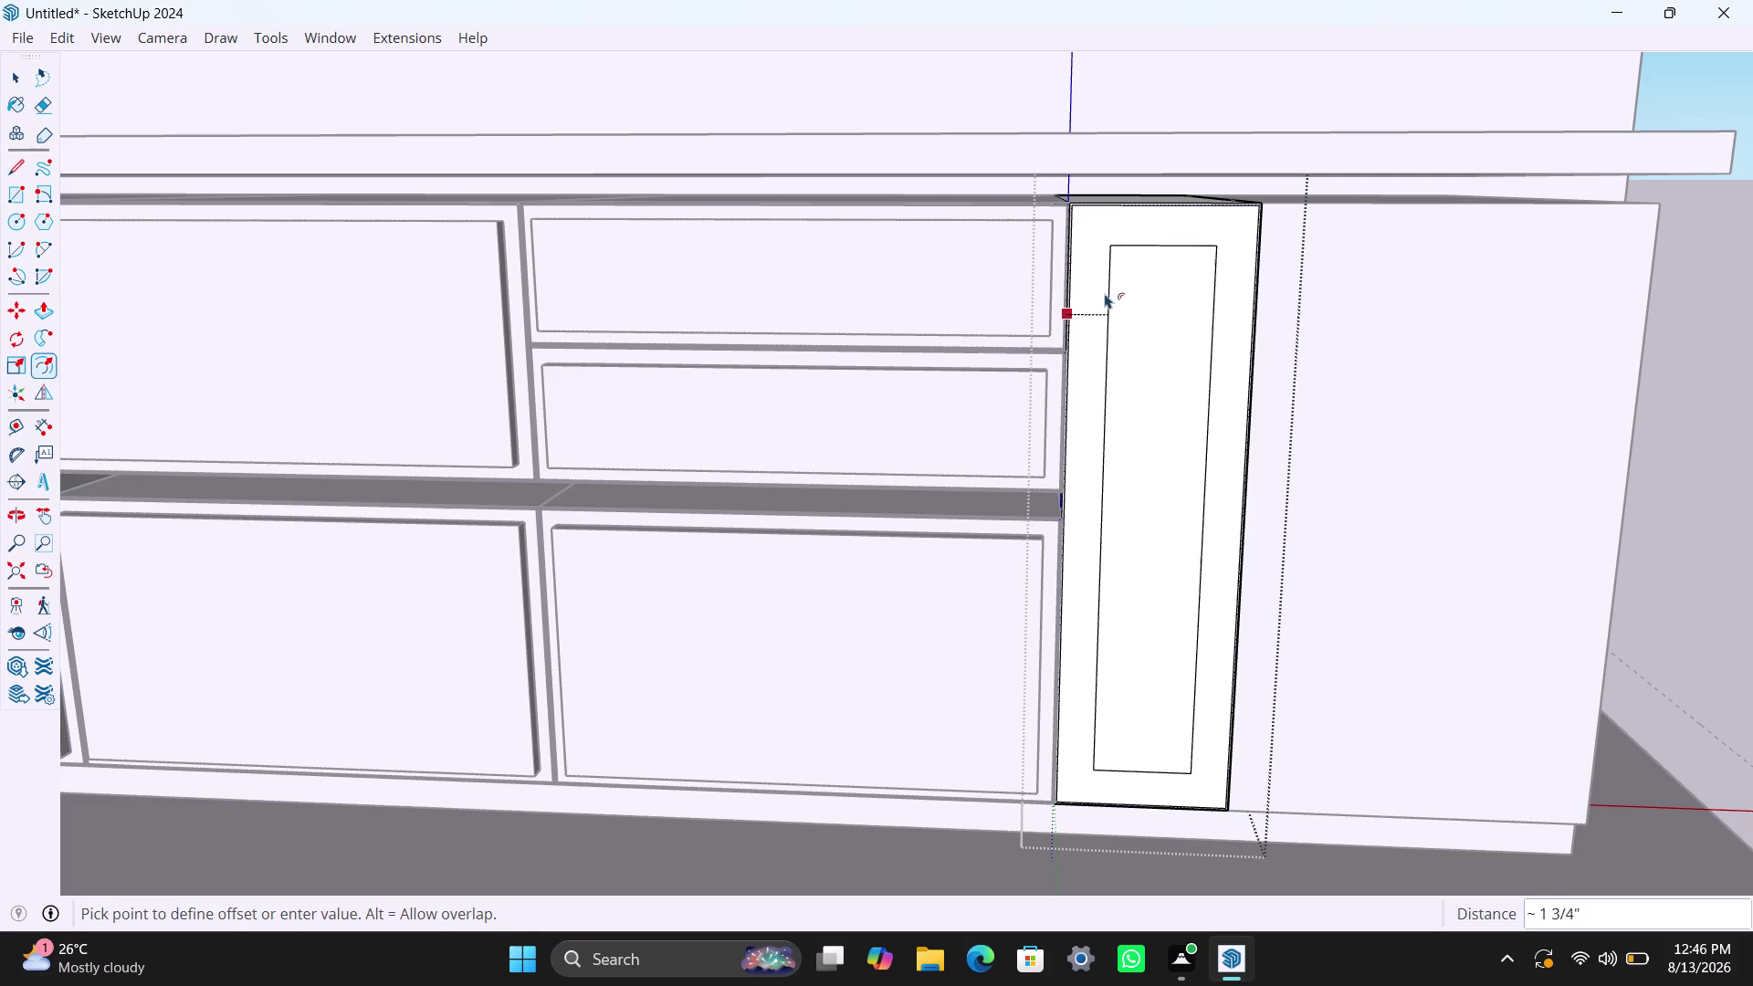
text(18)
text(m)
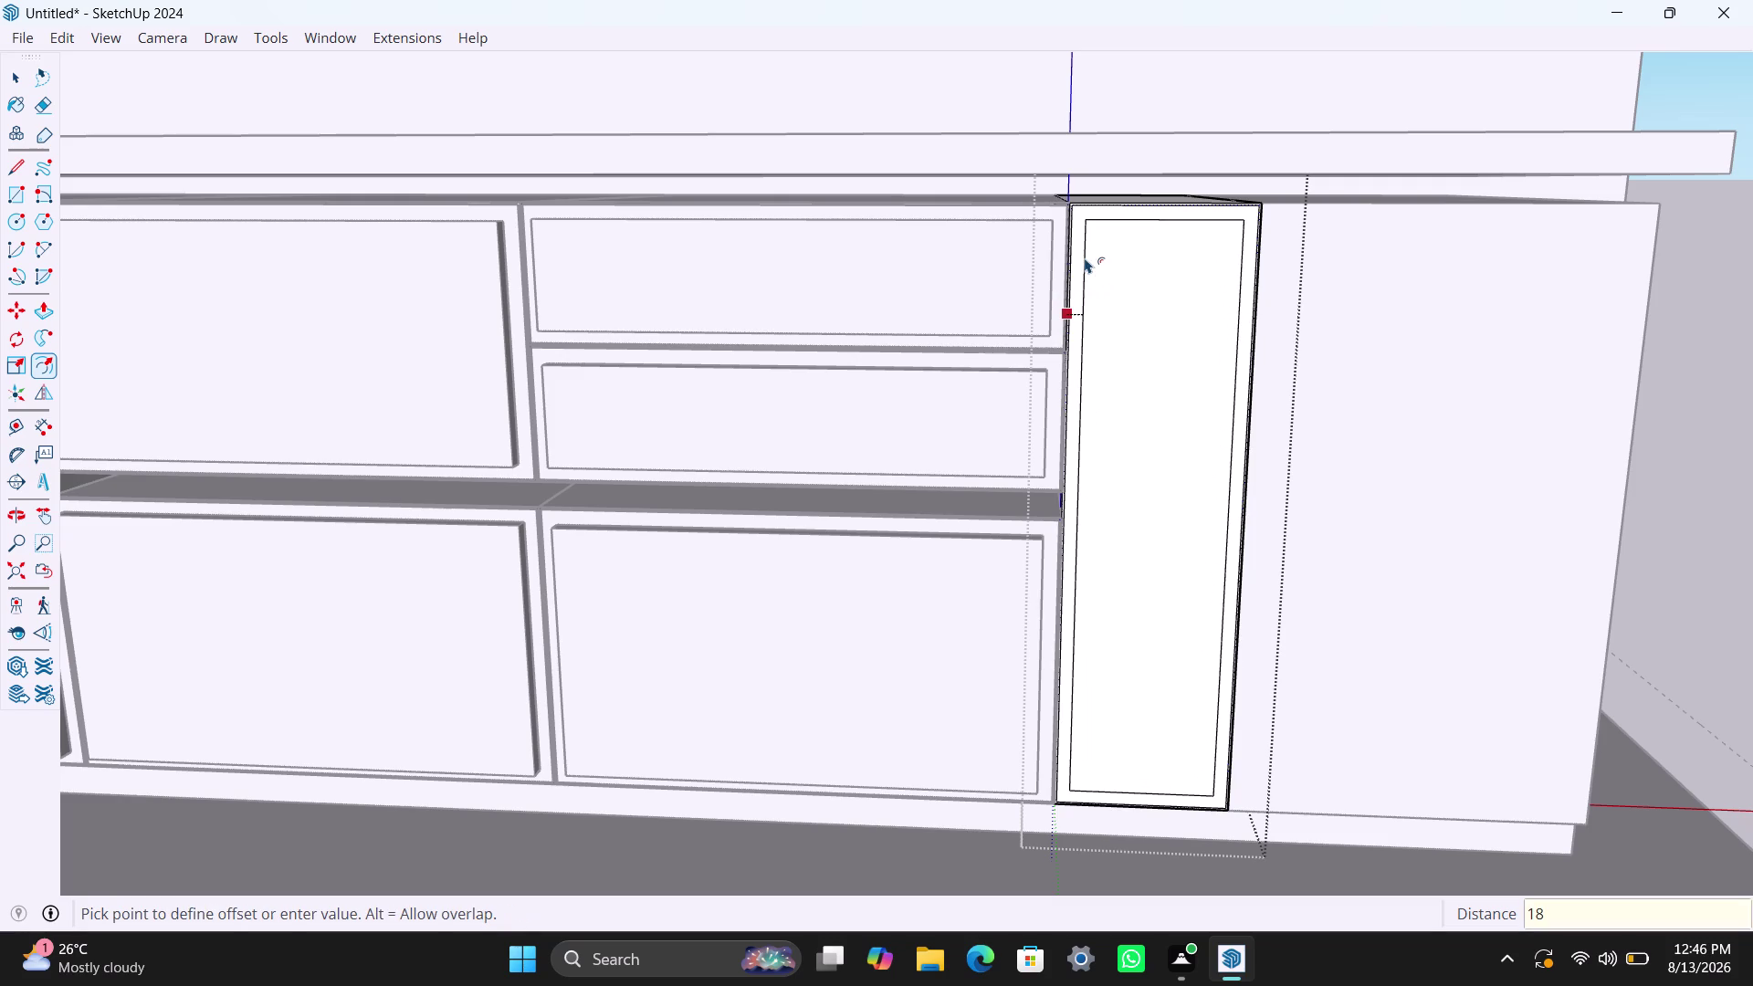
text(m)
key(Return)
Push the inset inner face of the tall front inward to form the recess.
key(space)
click(1112, 290)
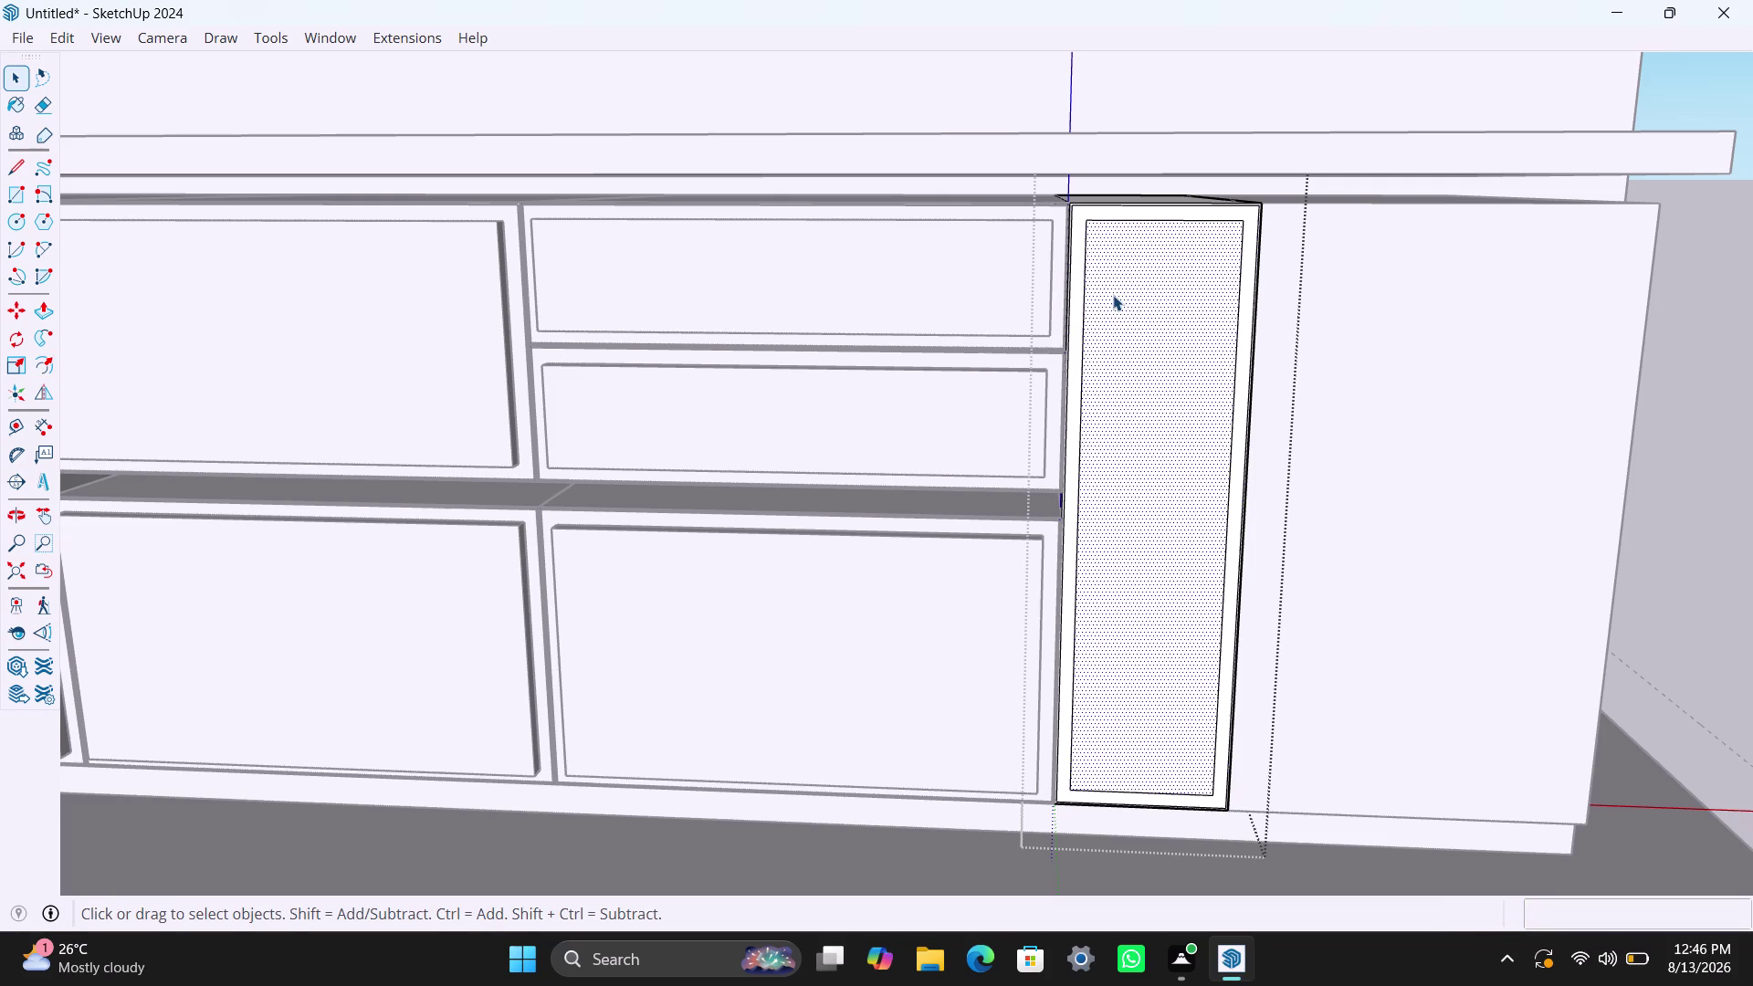
key(p)
click(1113, 301)
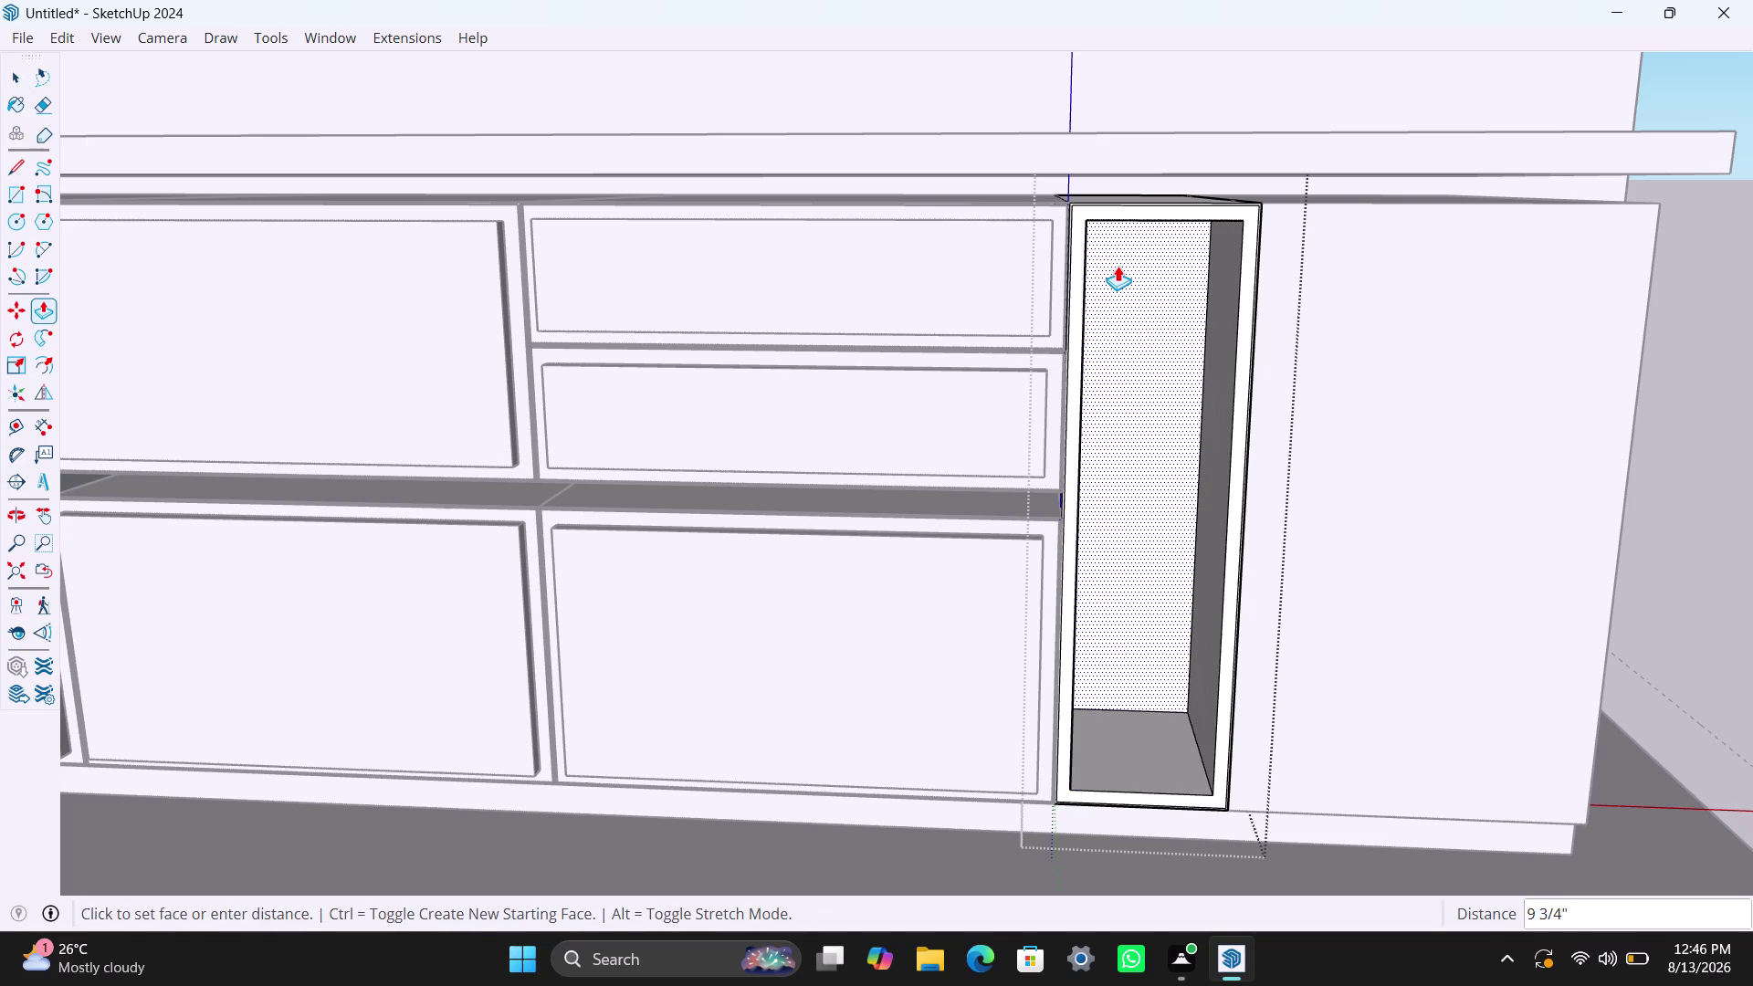
key(9)
text(40mm)
key(Return)
key(space)
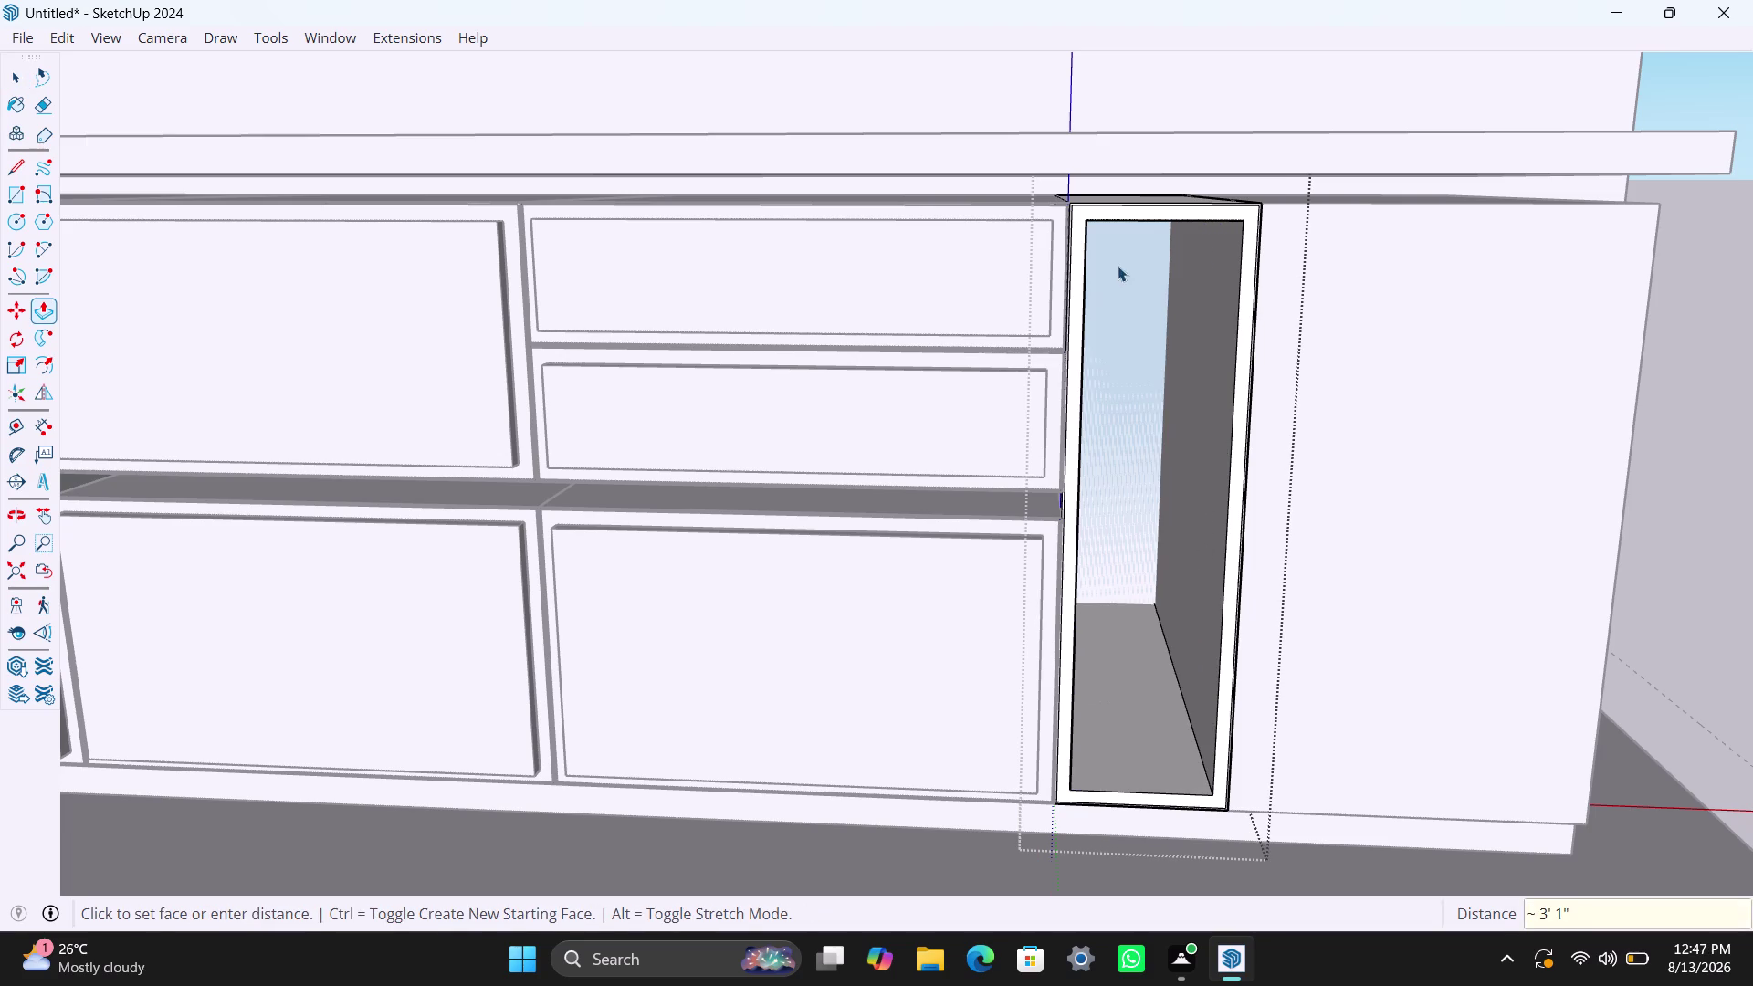
Close the recessed opening with a rectangle face and make that face its own group.
key(r)
click(1092, 222)
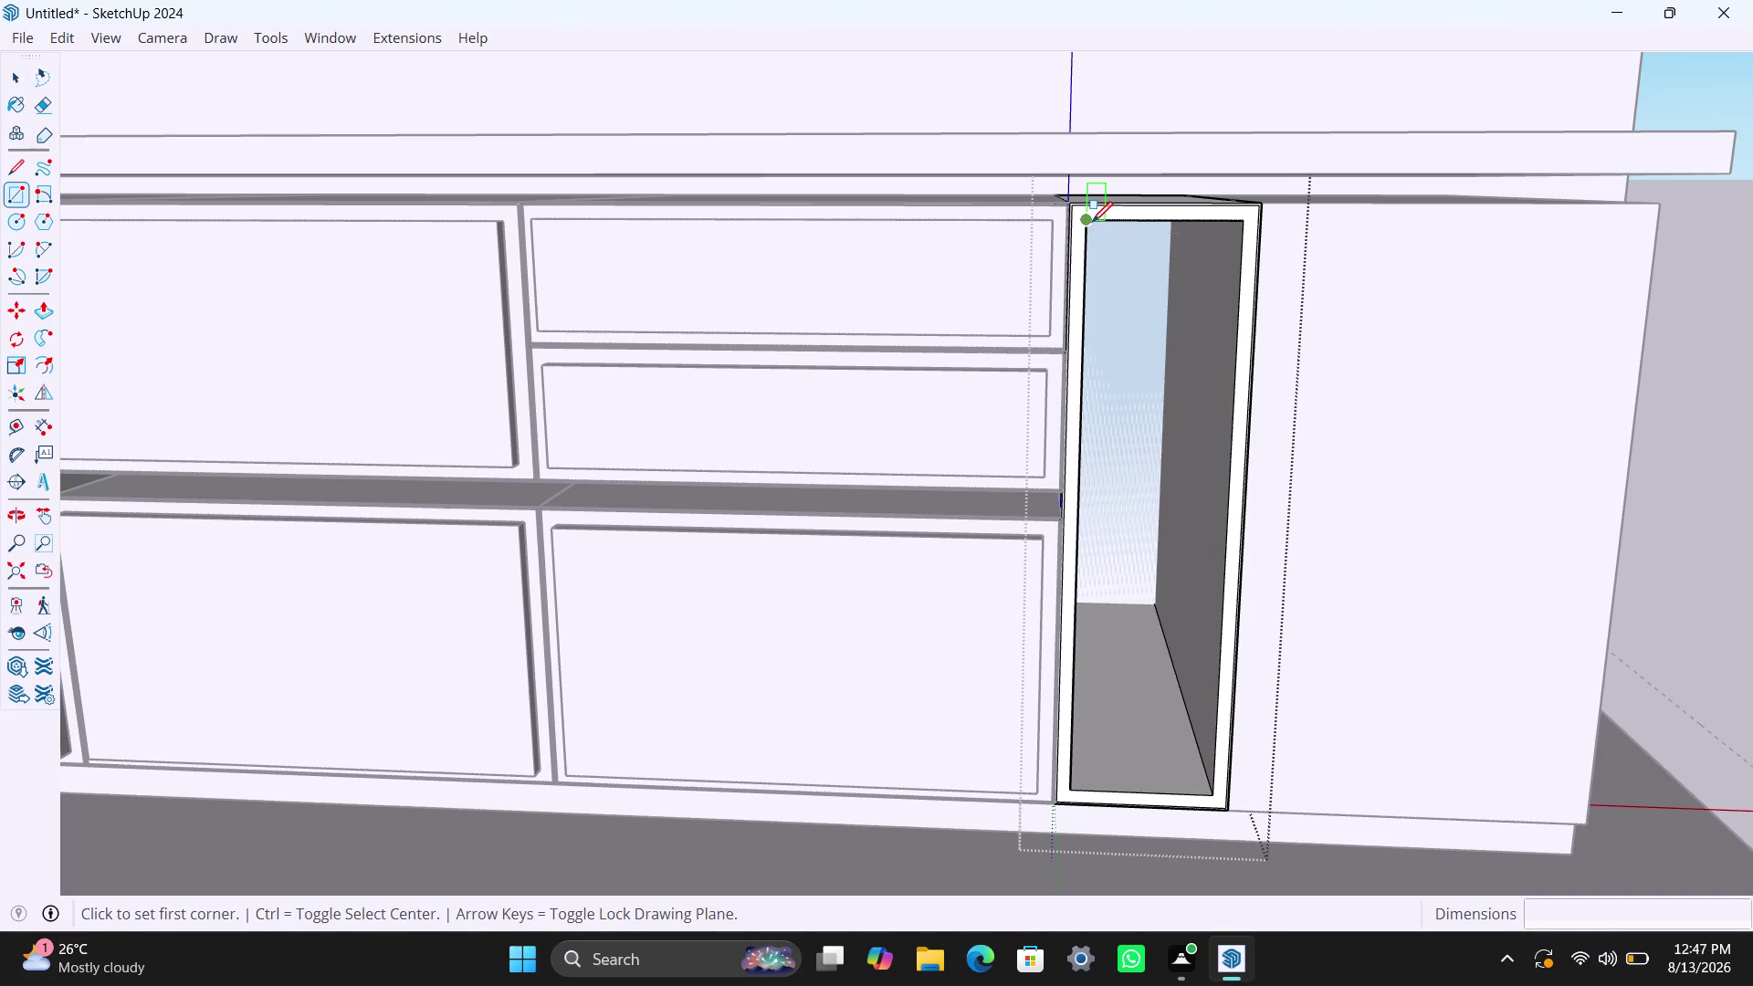
click(1212, 793)
key(space)
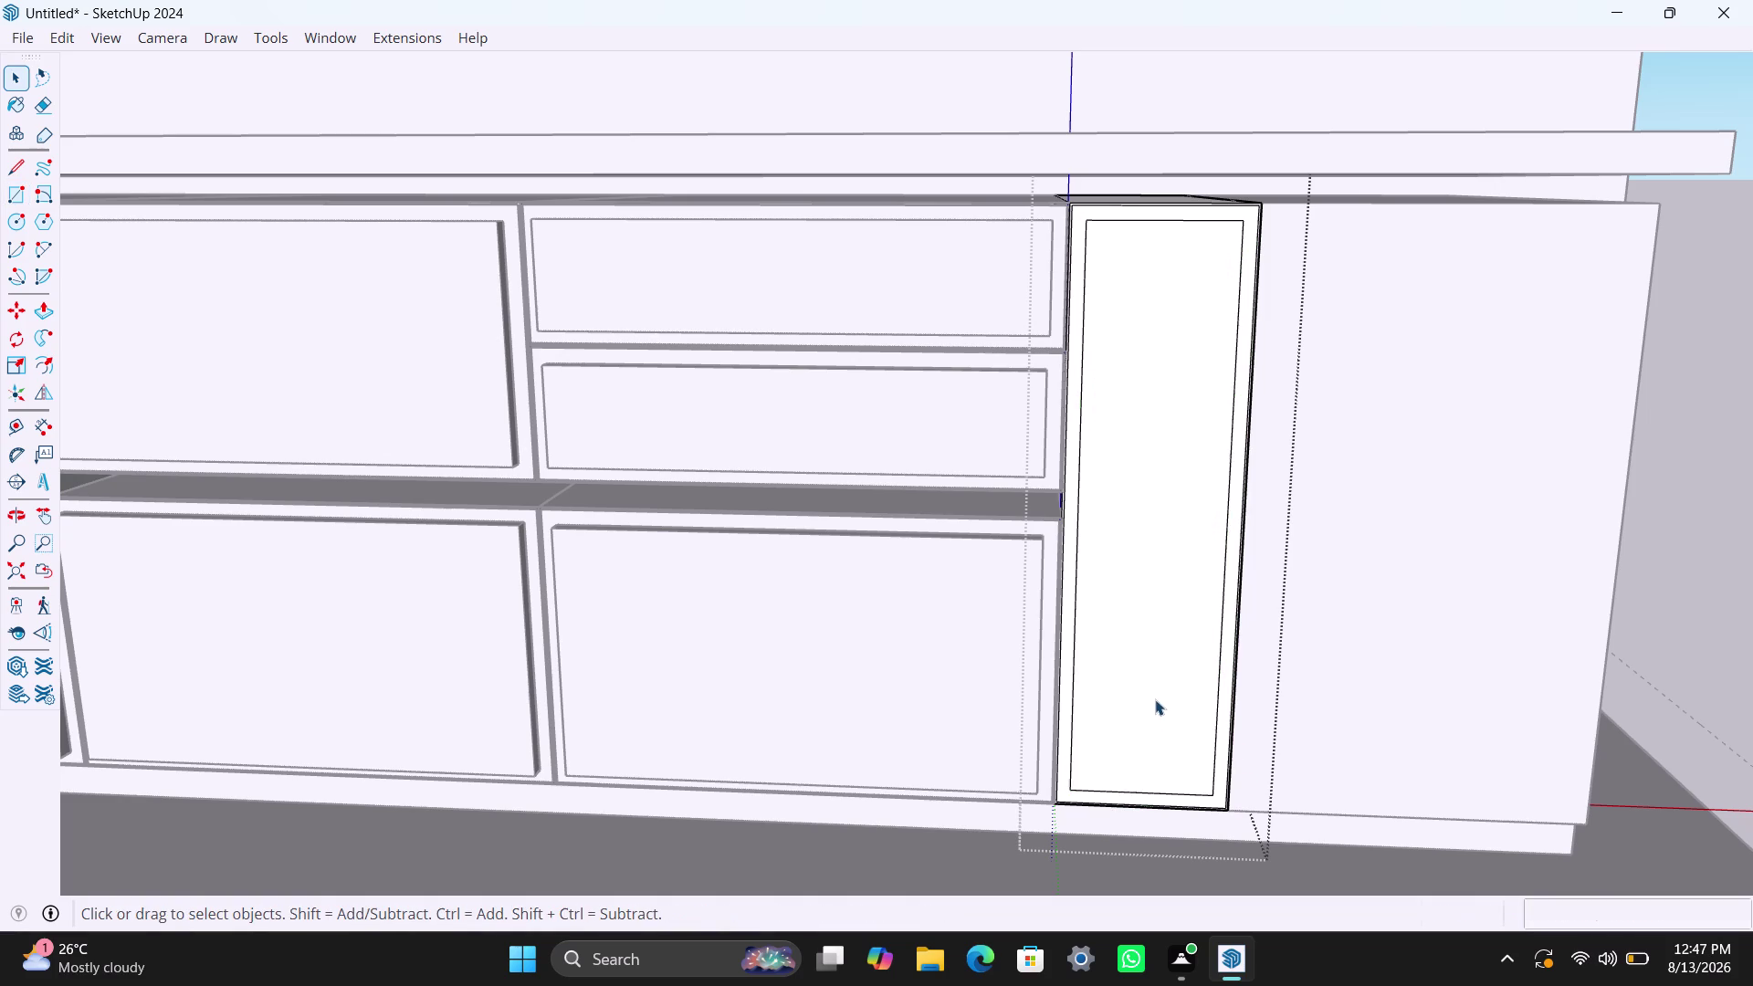
triple_click(1155, 699)
right_click(1156, 699)
triple_click(1139, 698)
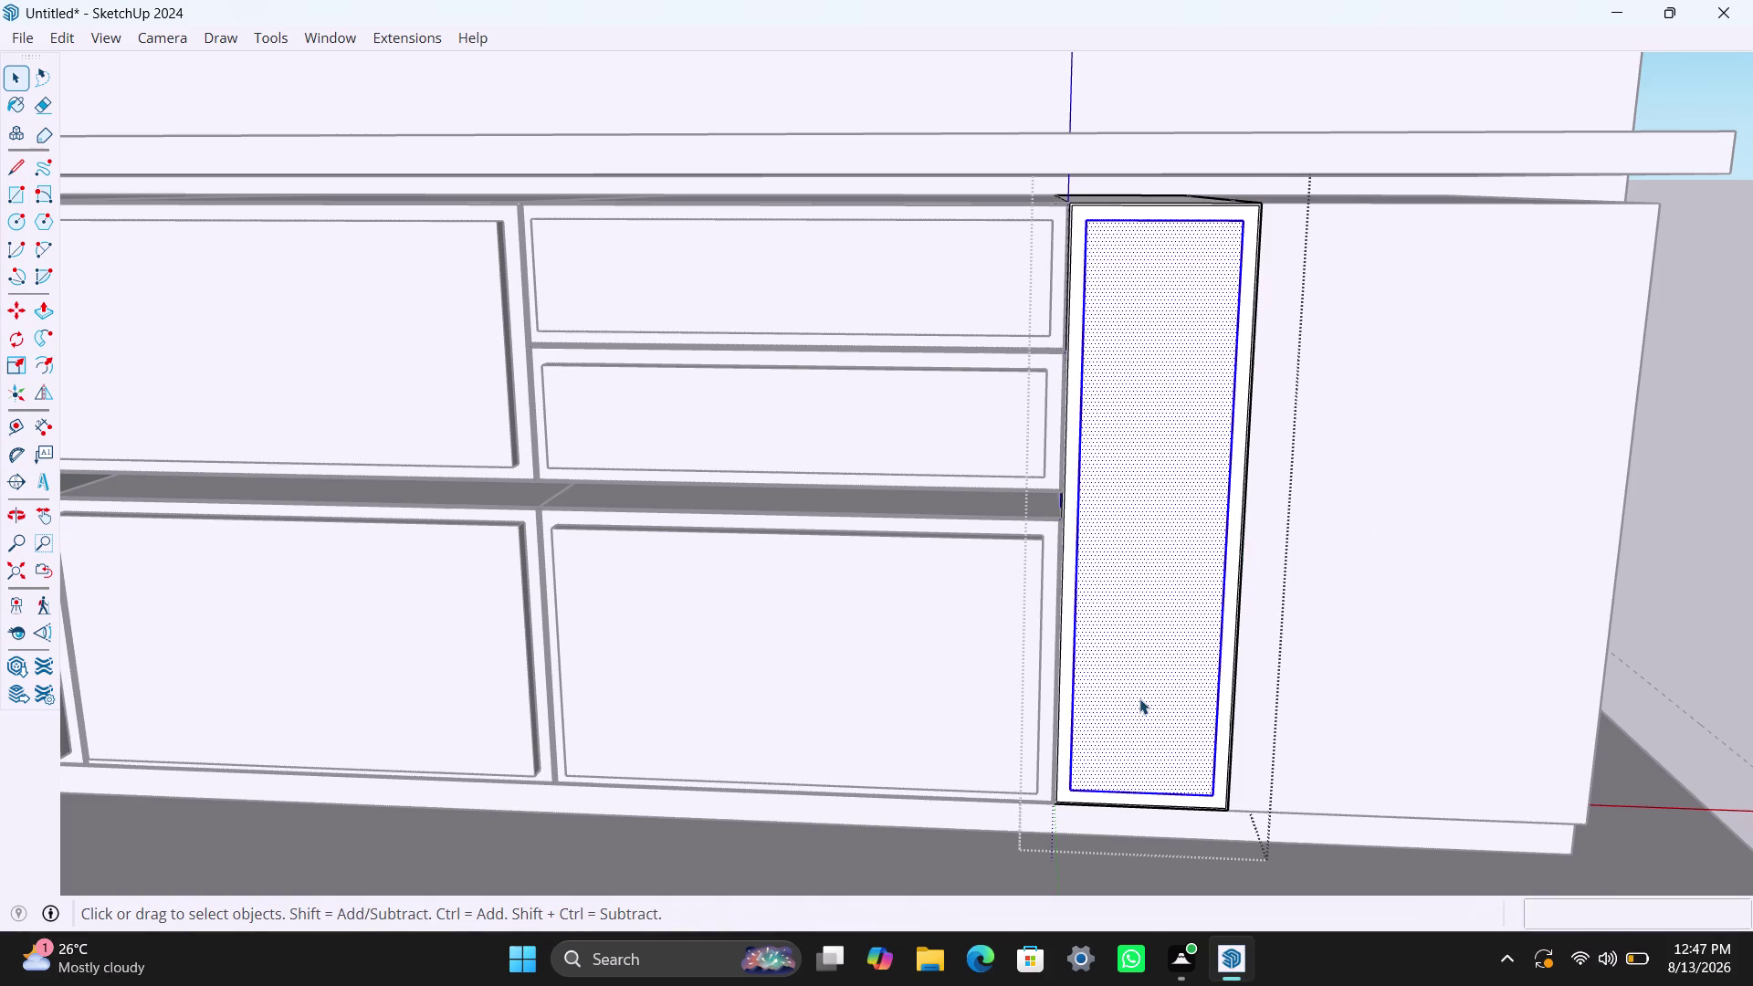
right_click(1137, 698)
click(1240, 377)
Pull the grouped face out 18 mm into the door panel.
triple_click(1145, 446)
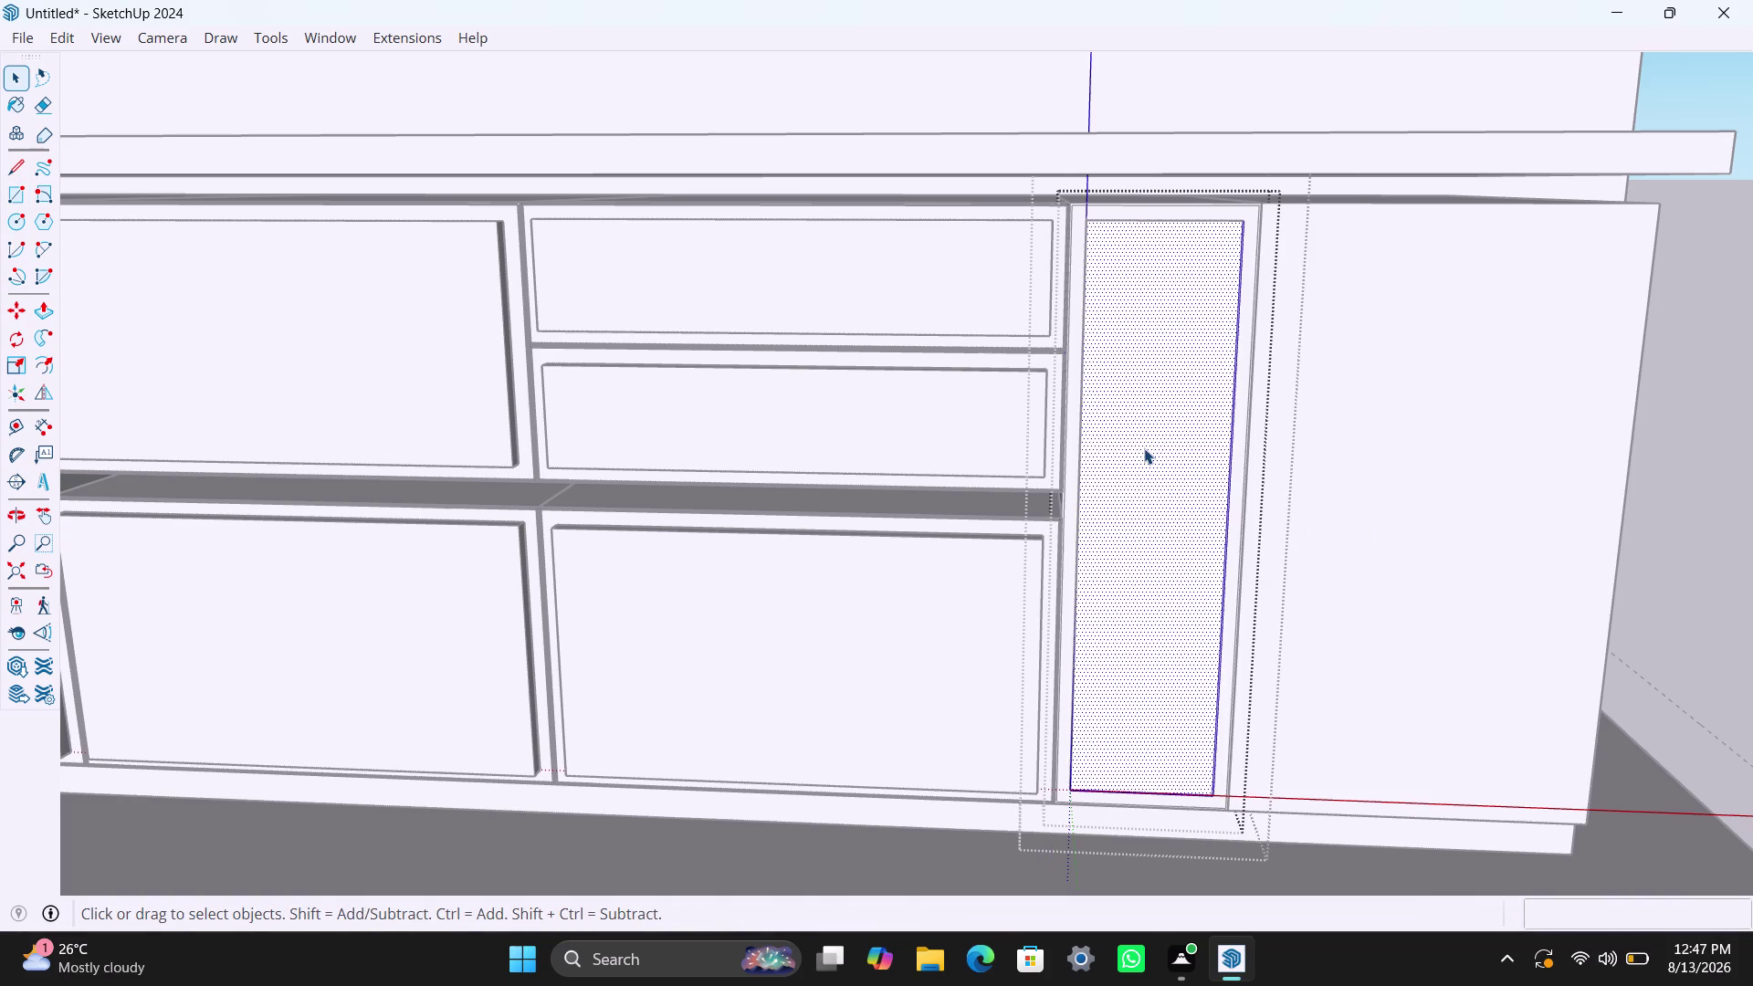
key(p)
click(1144, 448)
text(18)
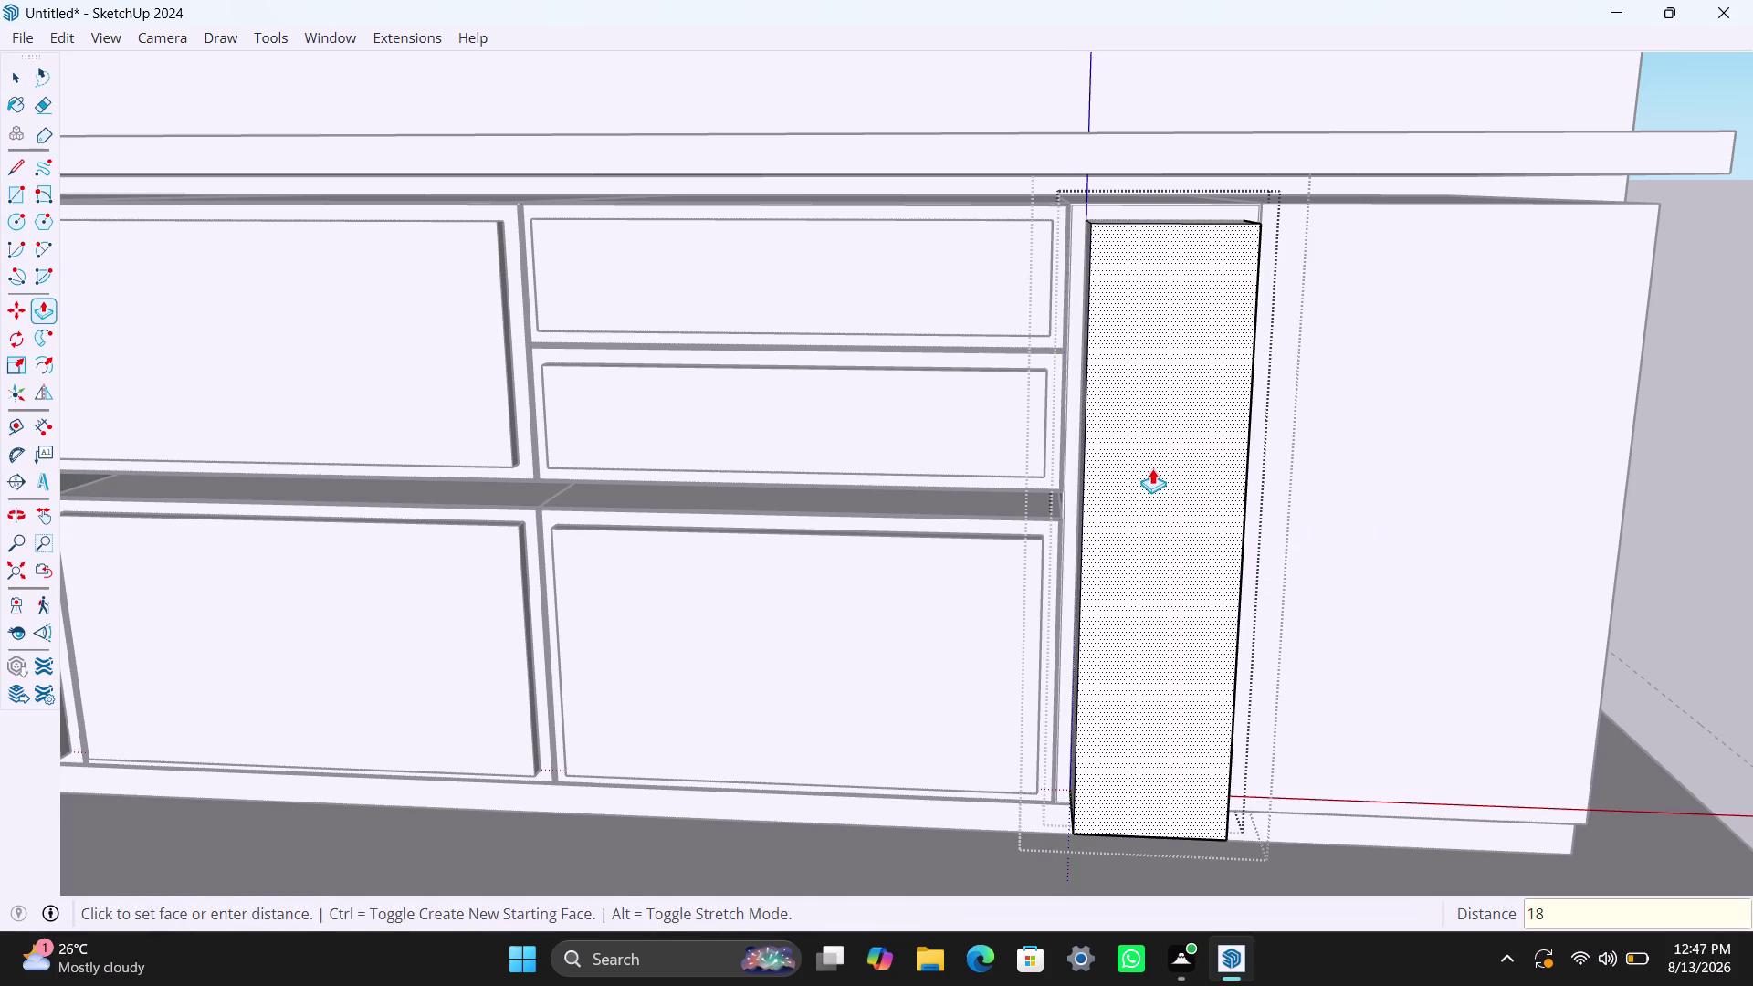
text(mm)
key(Return)
key(space)
Delete the panel's thin side face and bring the whole cabinet run back into view.
scroll(up, 3)
scroll(up, 3)
scroll(up, 3)
scroll(up, 3)
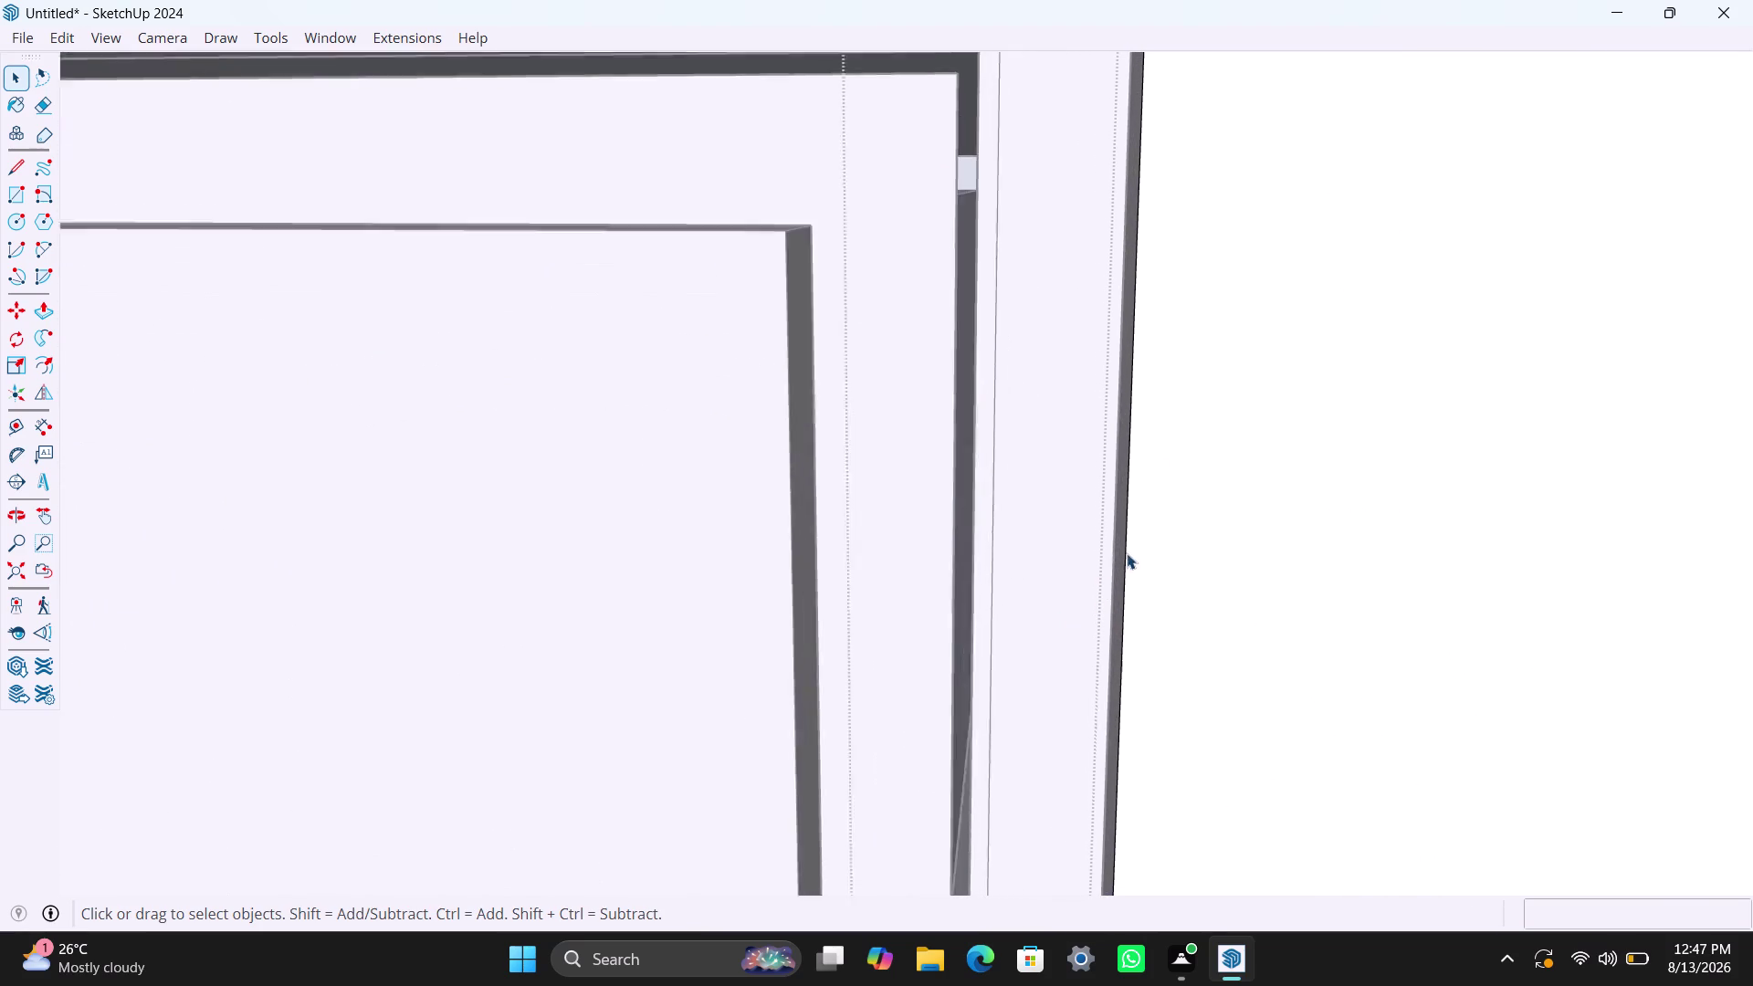
click(946, 582)
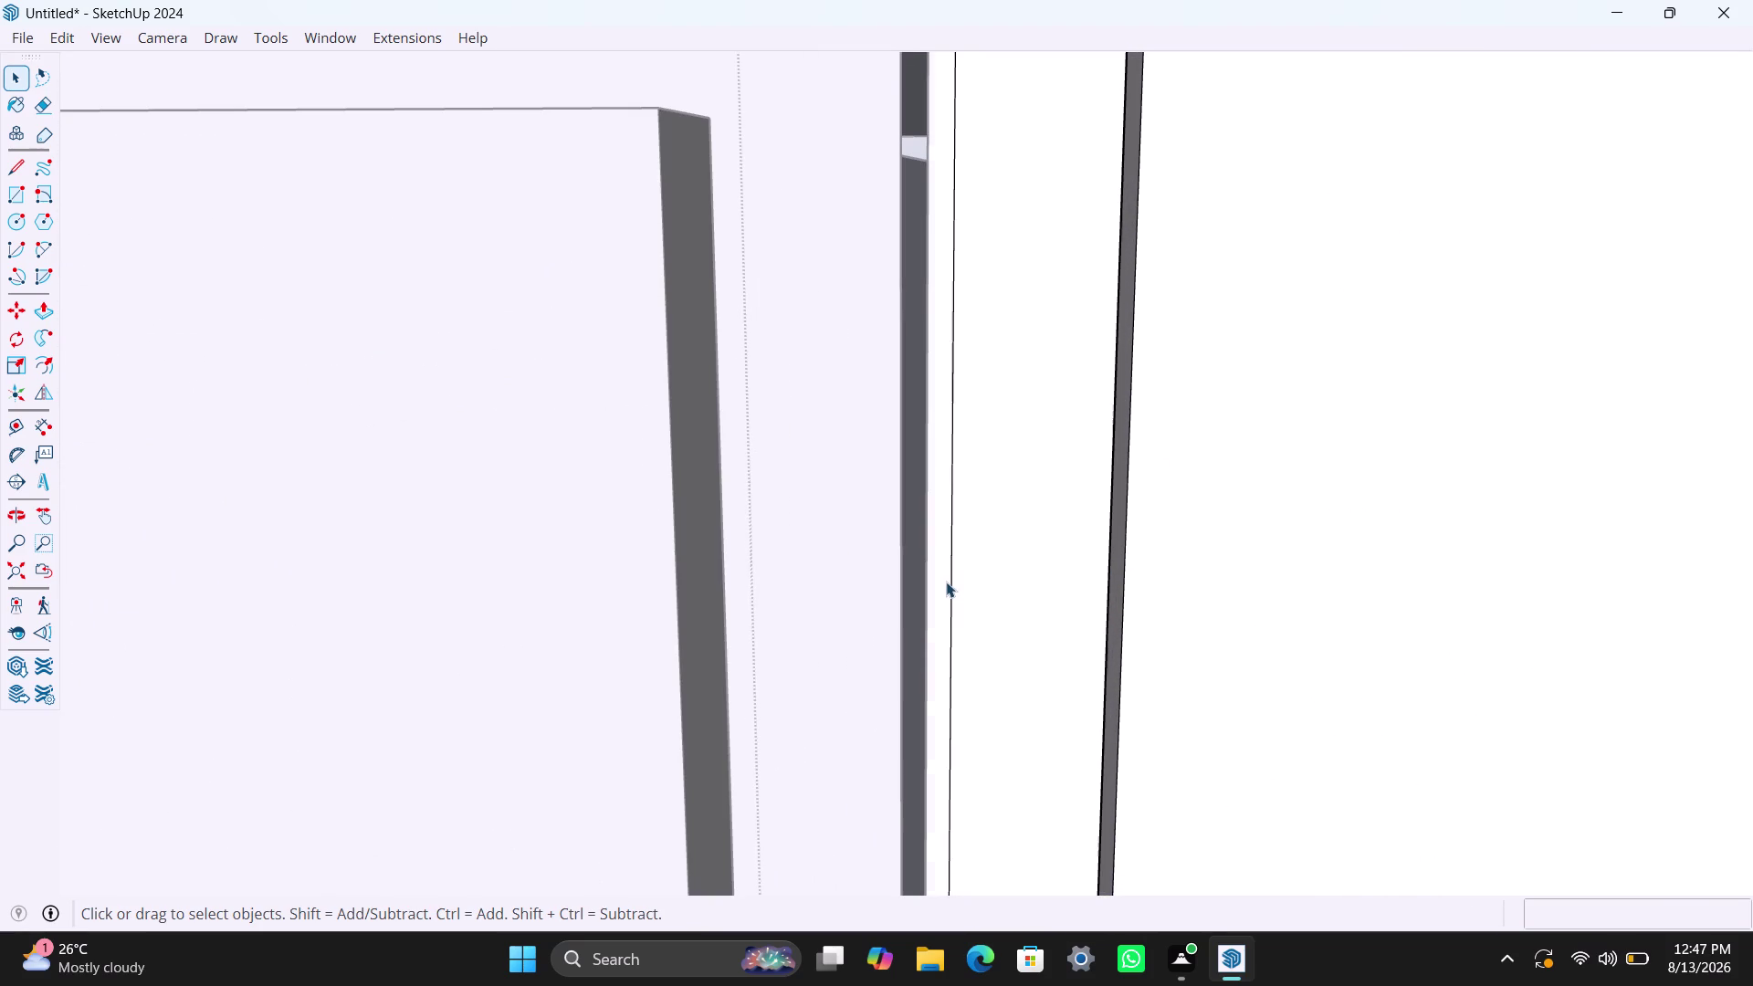
double_click(939, 578)
click(940, 578)
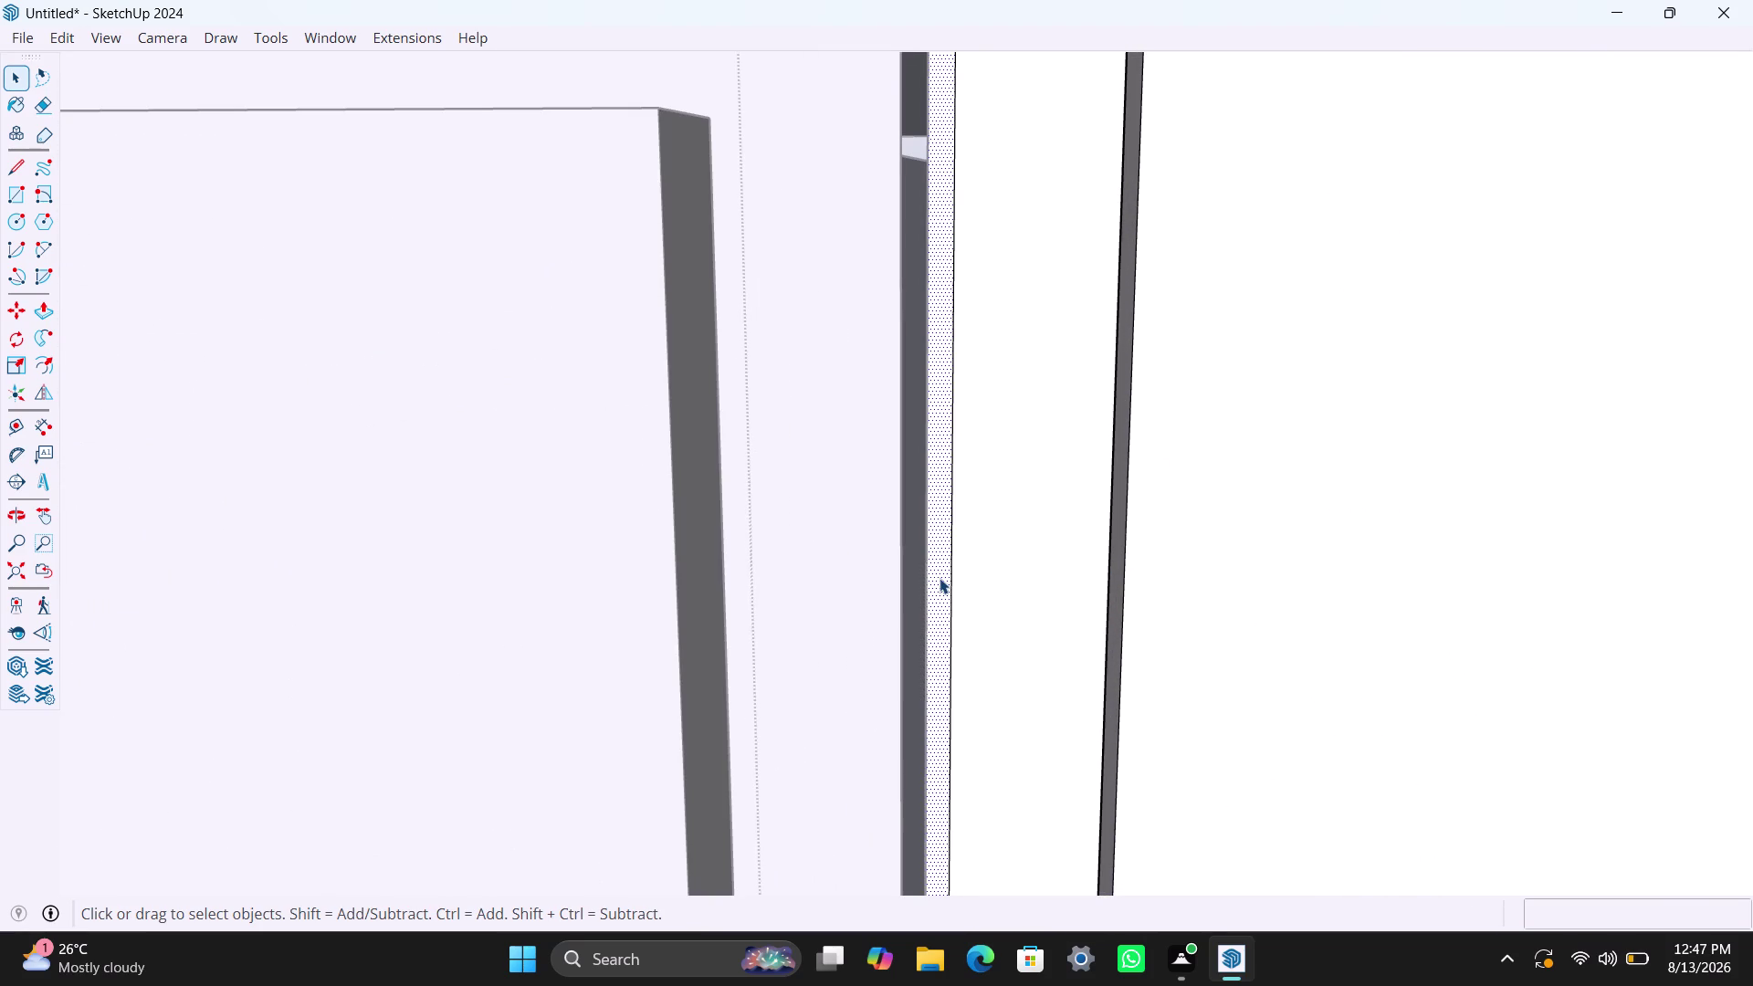
key(Delete)
scroll(down, 3)
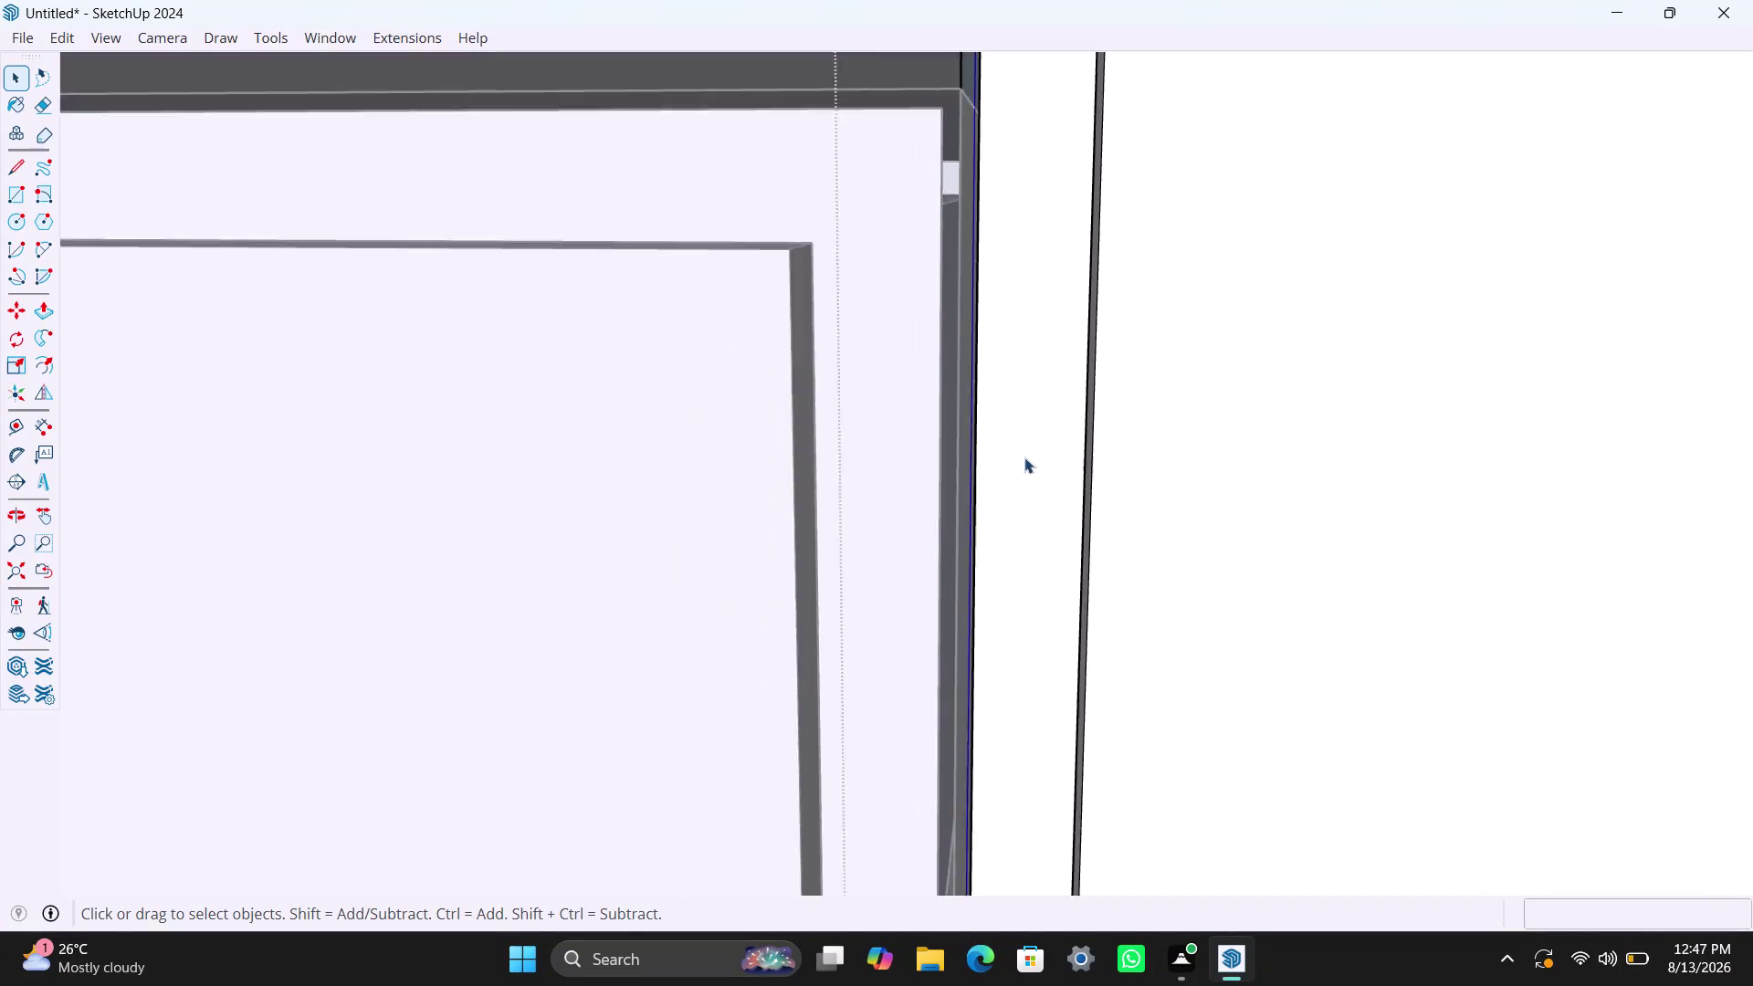
scroll(down, 3)
click(1277, 584)
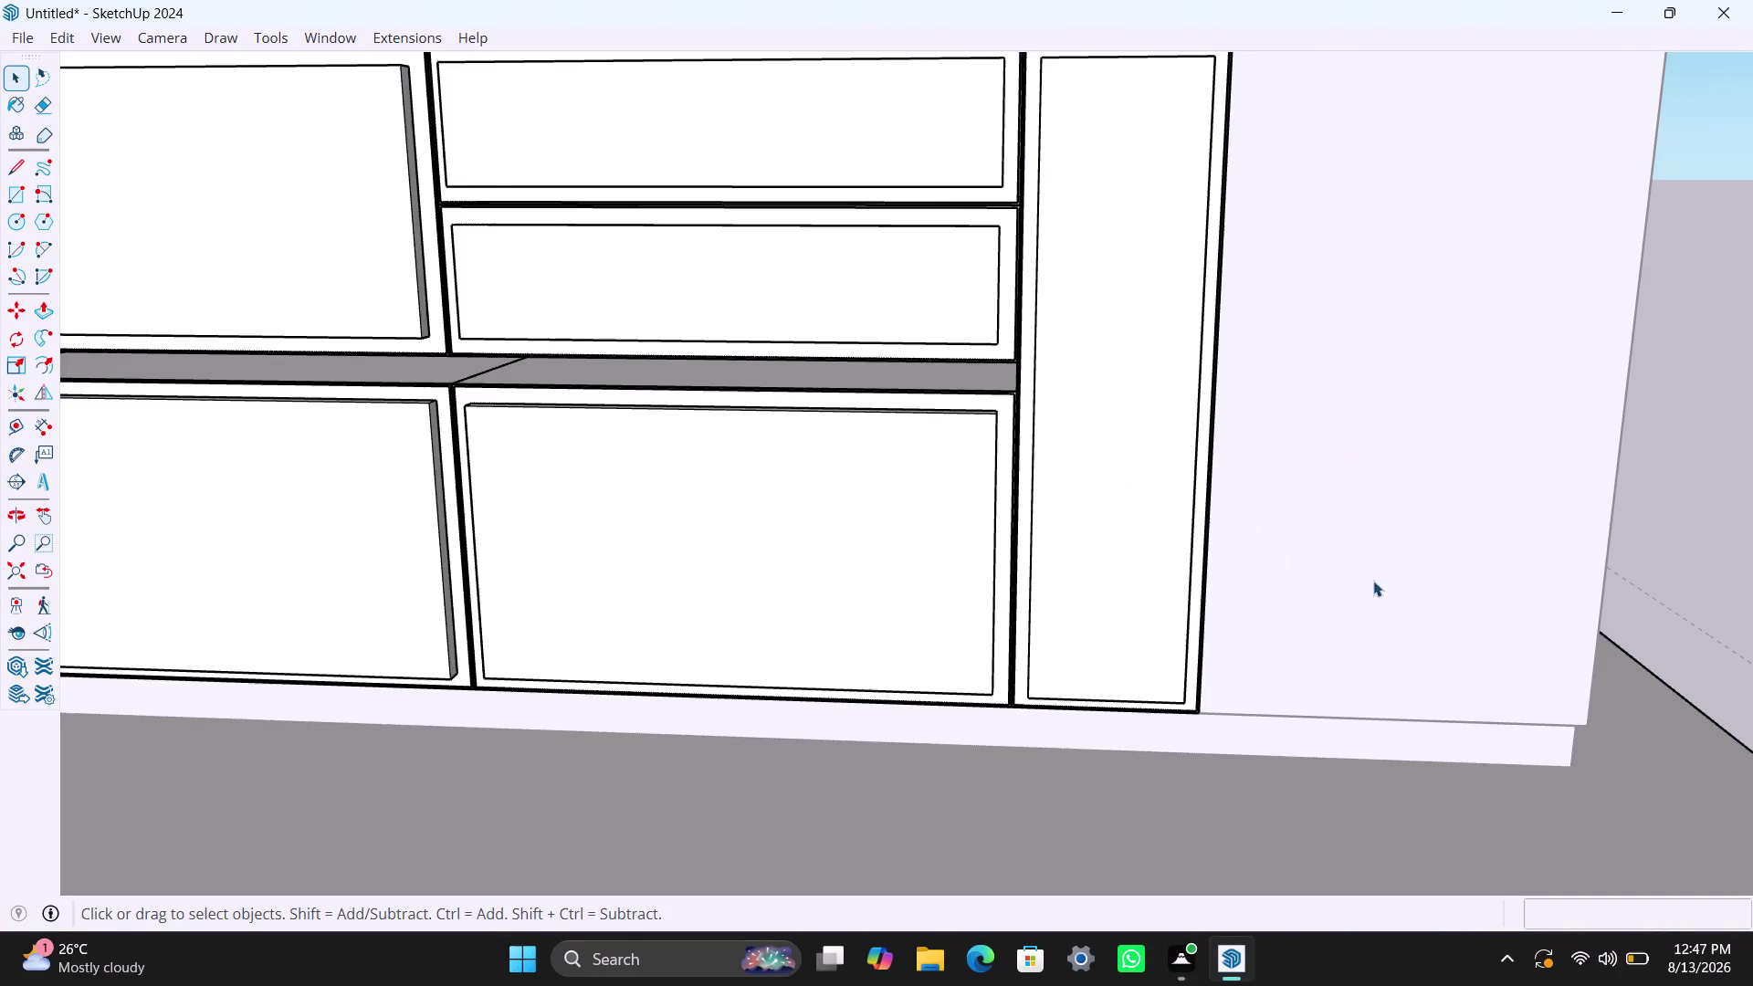
scroll(down, 3)
middle_drag(1350, 378, 1302, 391)
click(1347, 330)
double_click(1334, 331)
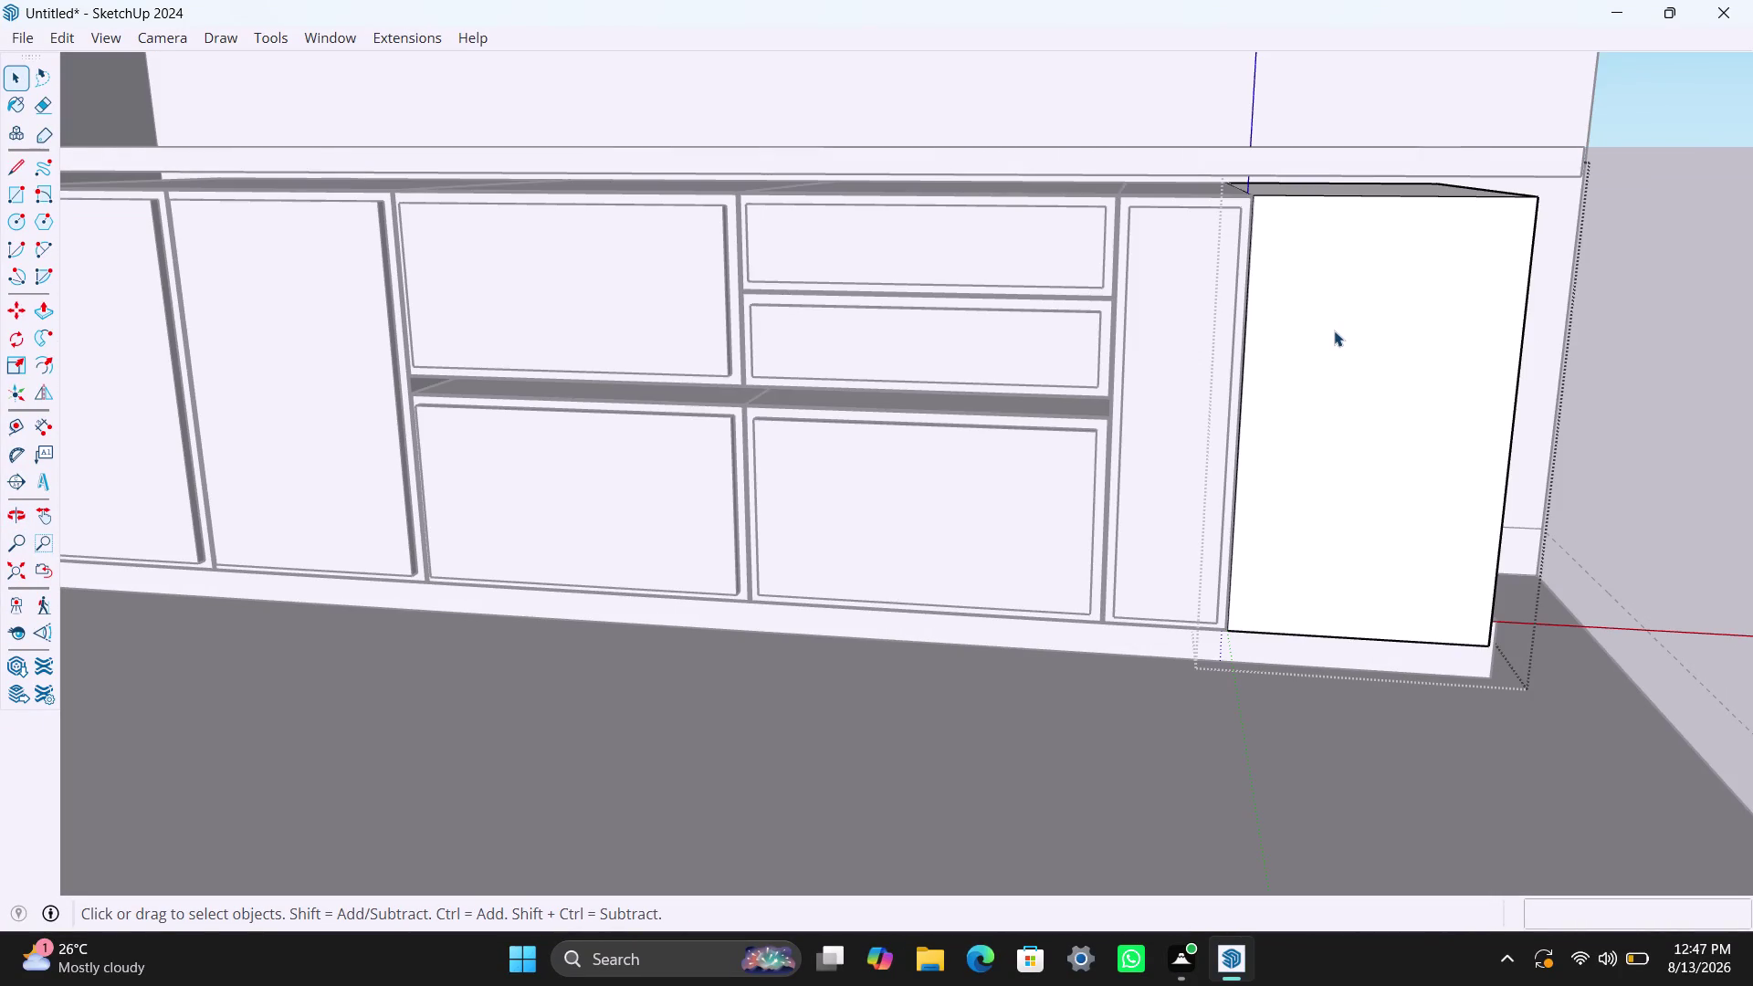
click(1333, 331)
key(f)
click(1310, 336)
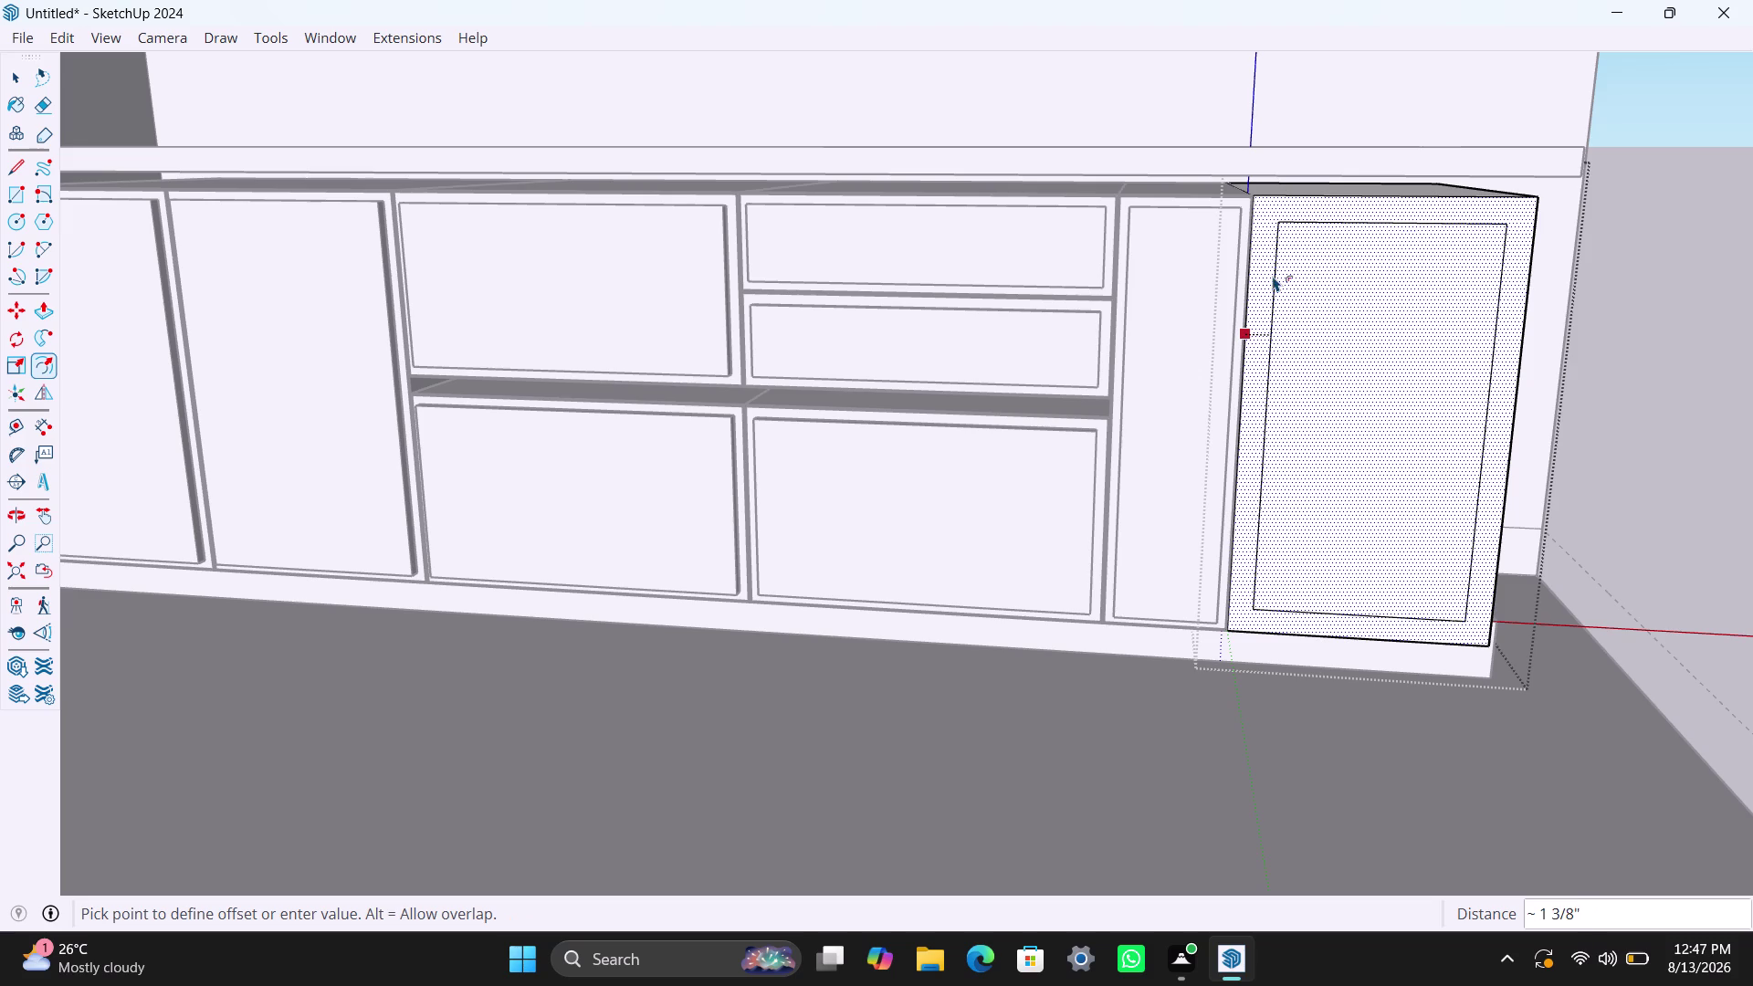
text(2.5)
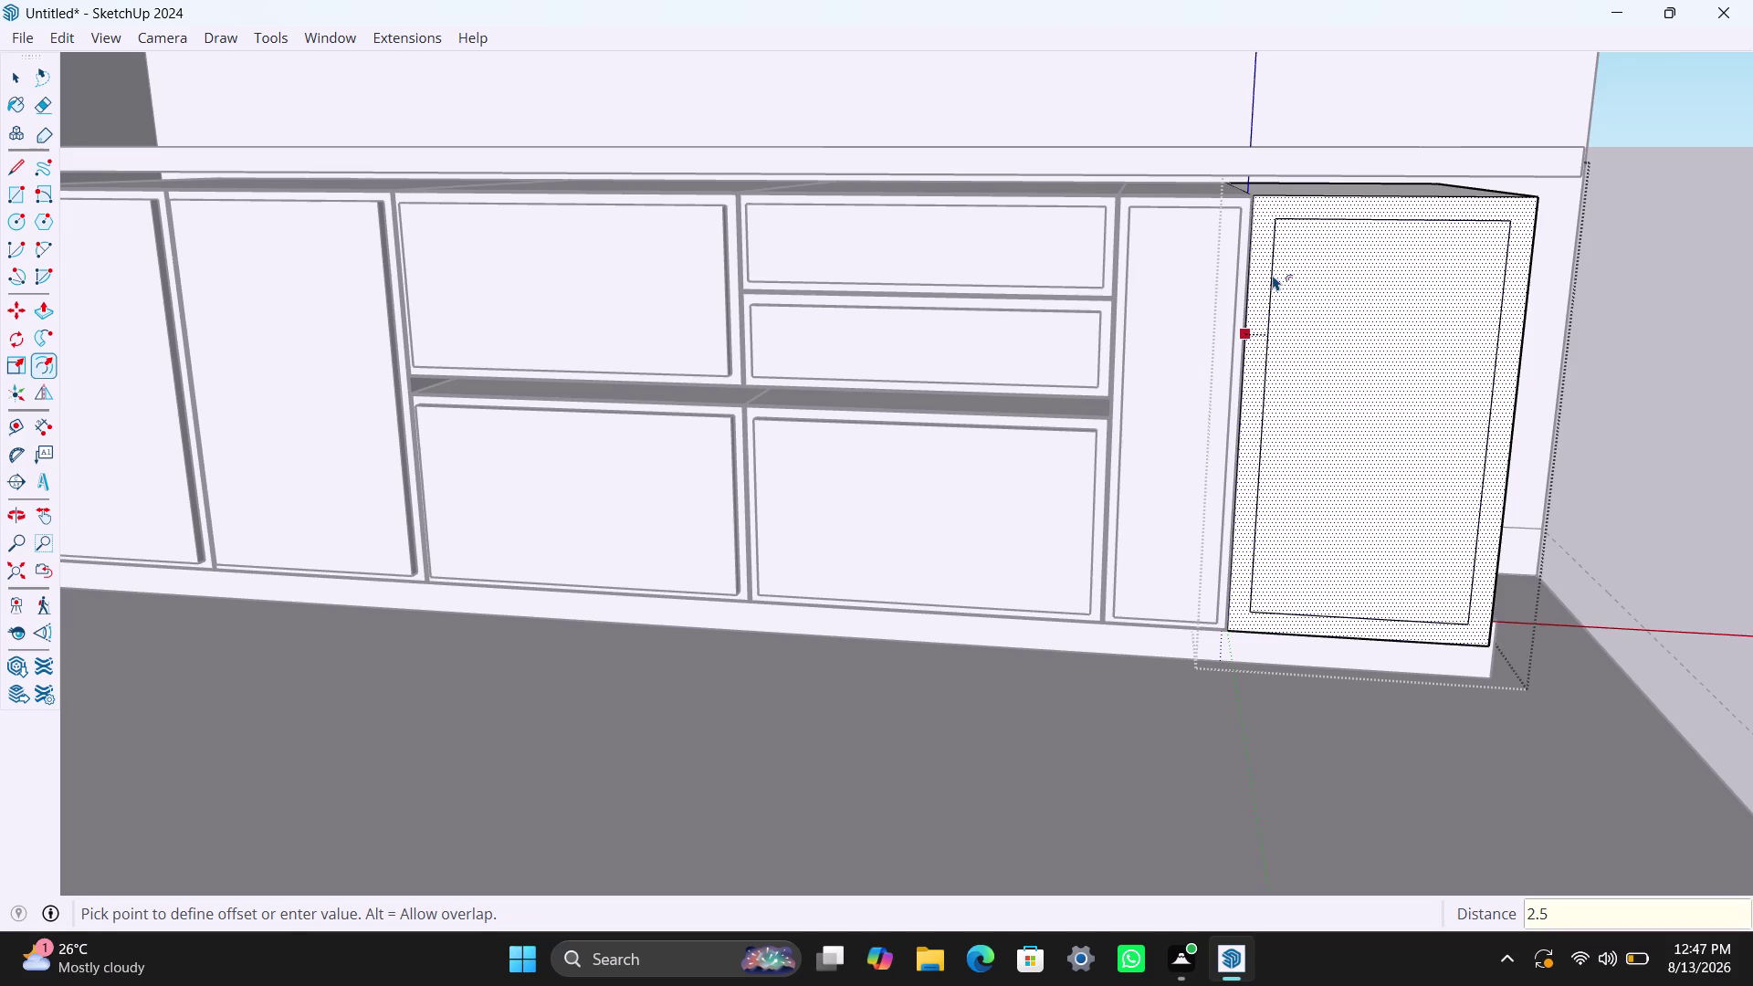
text(mm)
key(Return)
click(1277, 274)
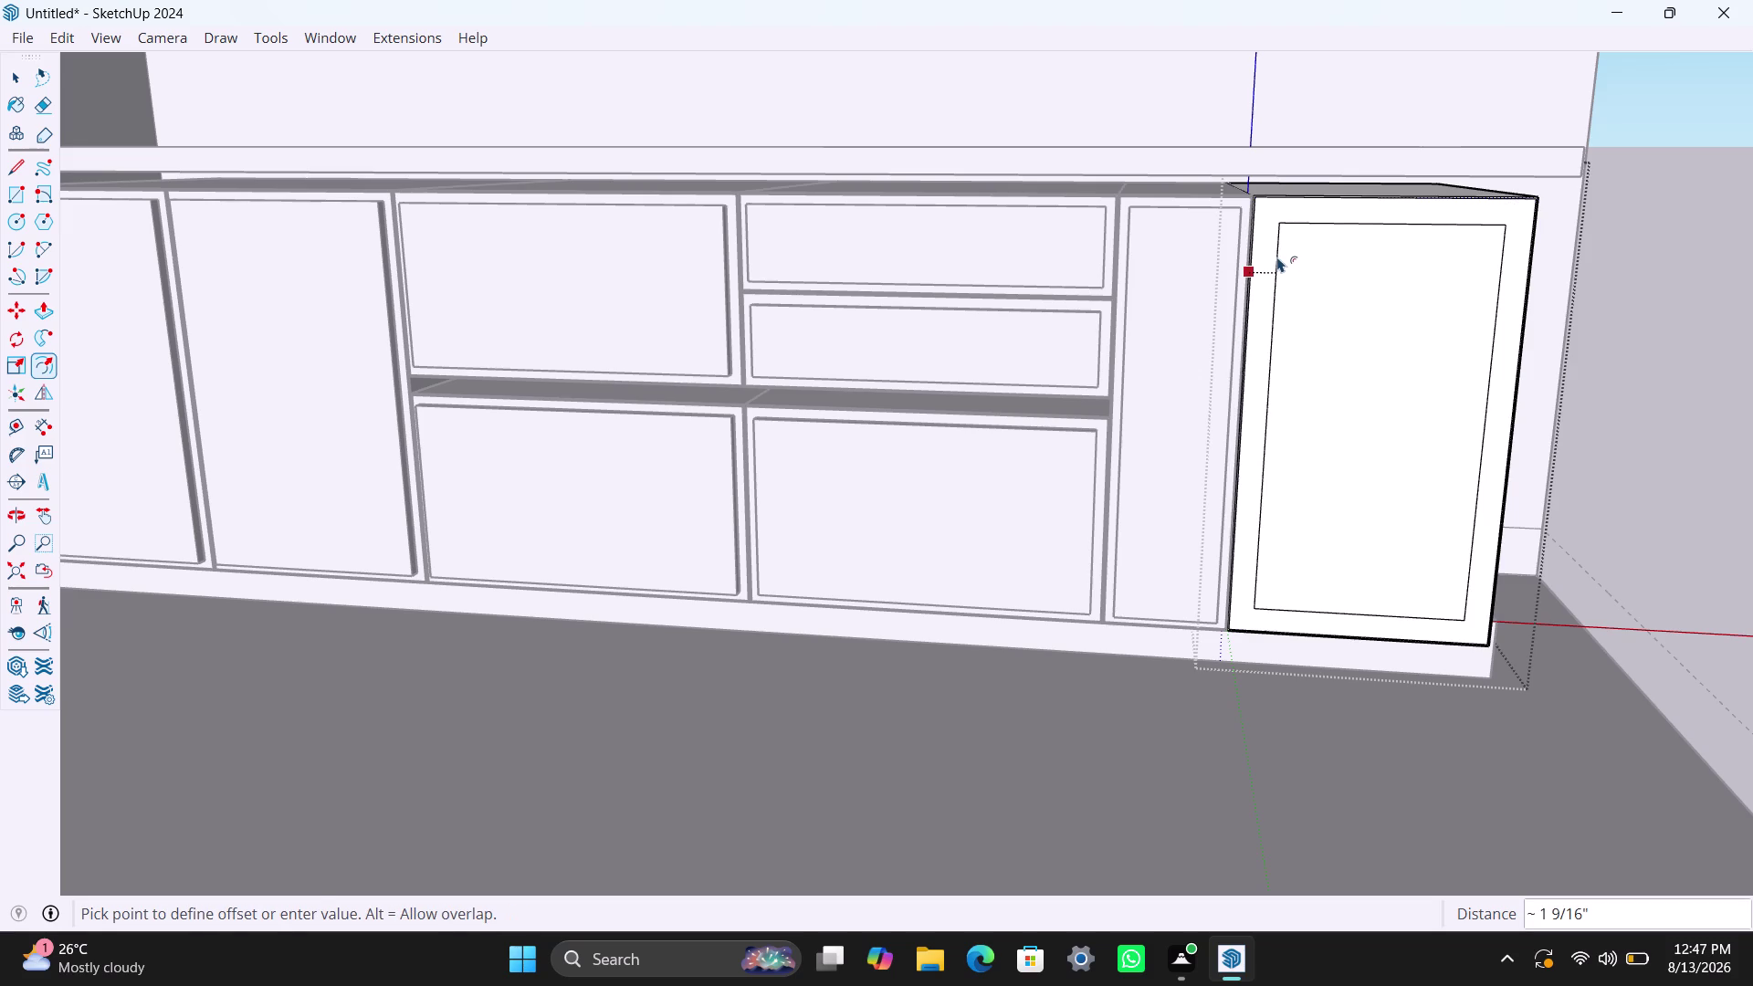
text(18mm)
key(Return)
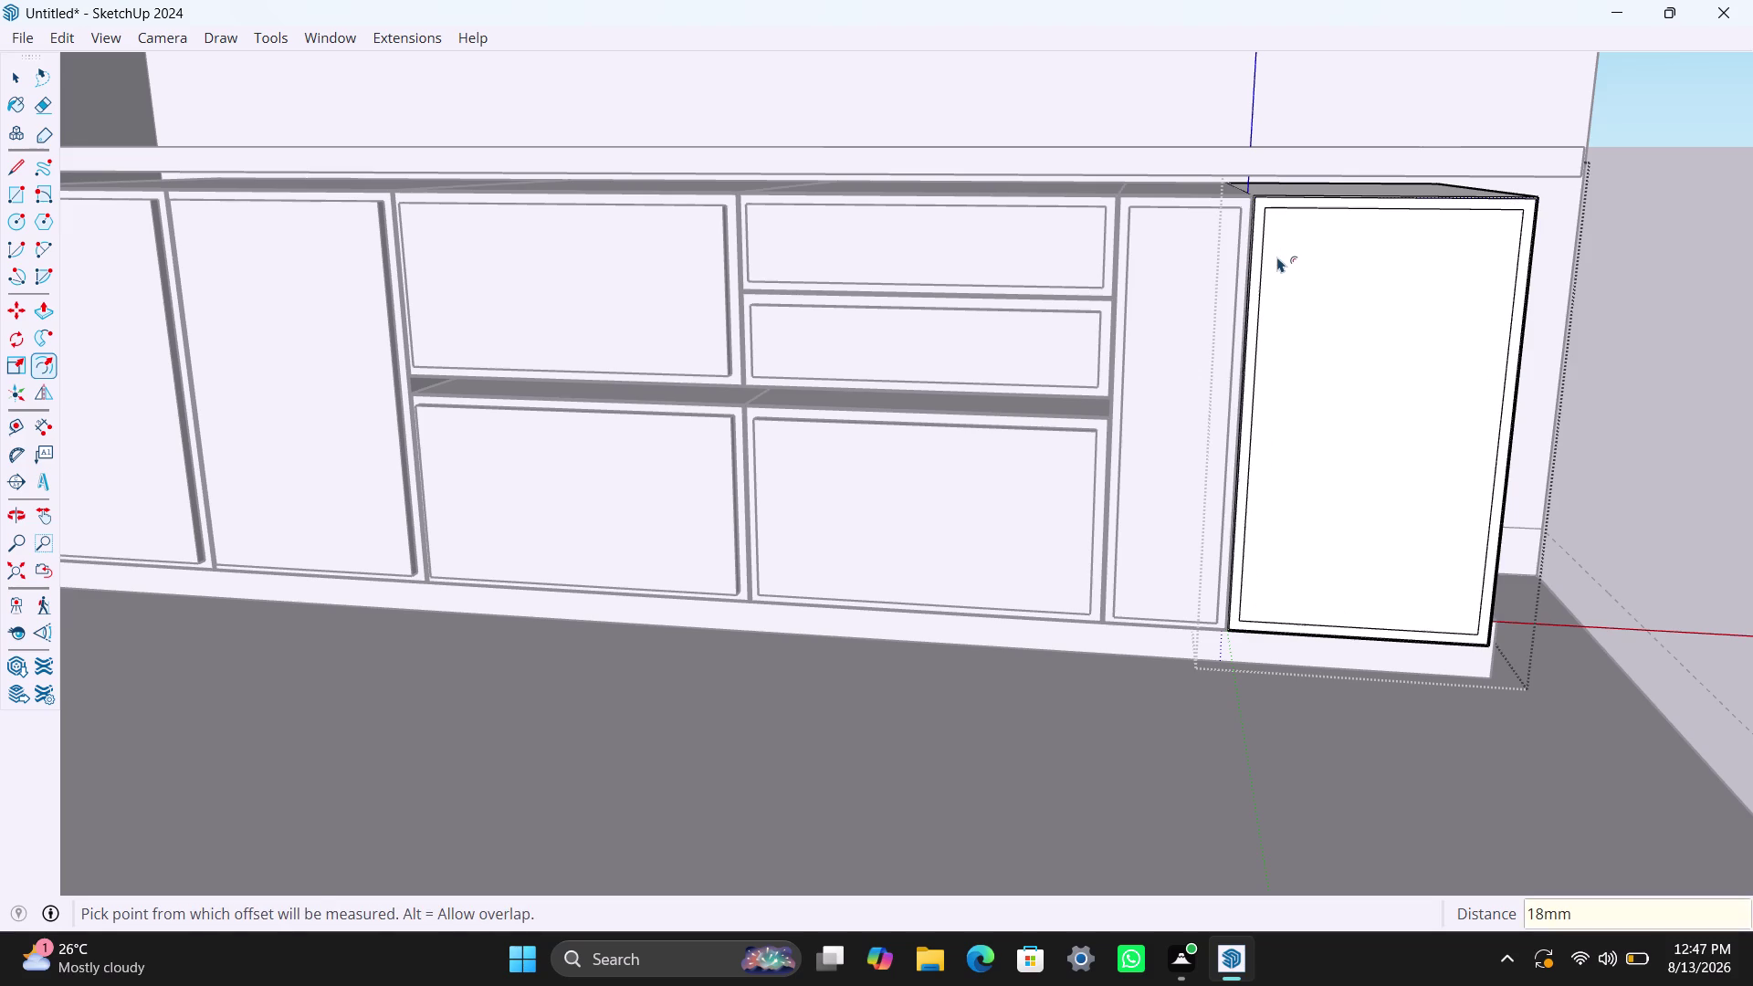
key(space)
click(1294, 279)
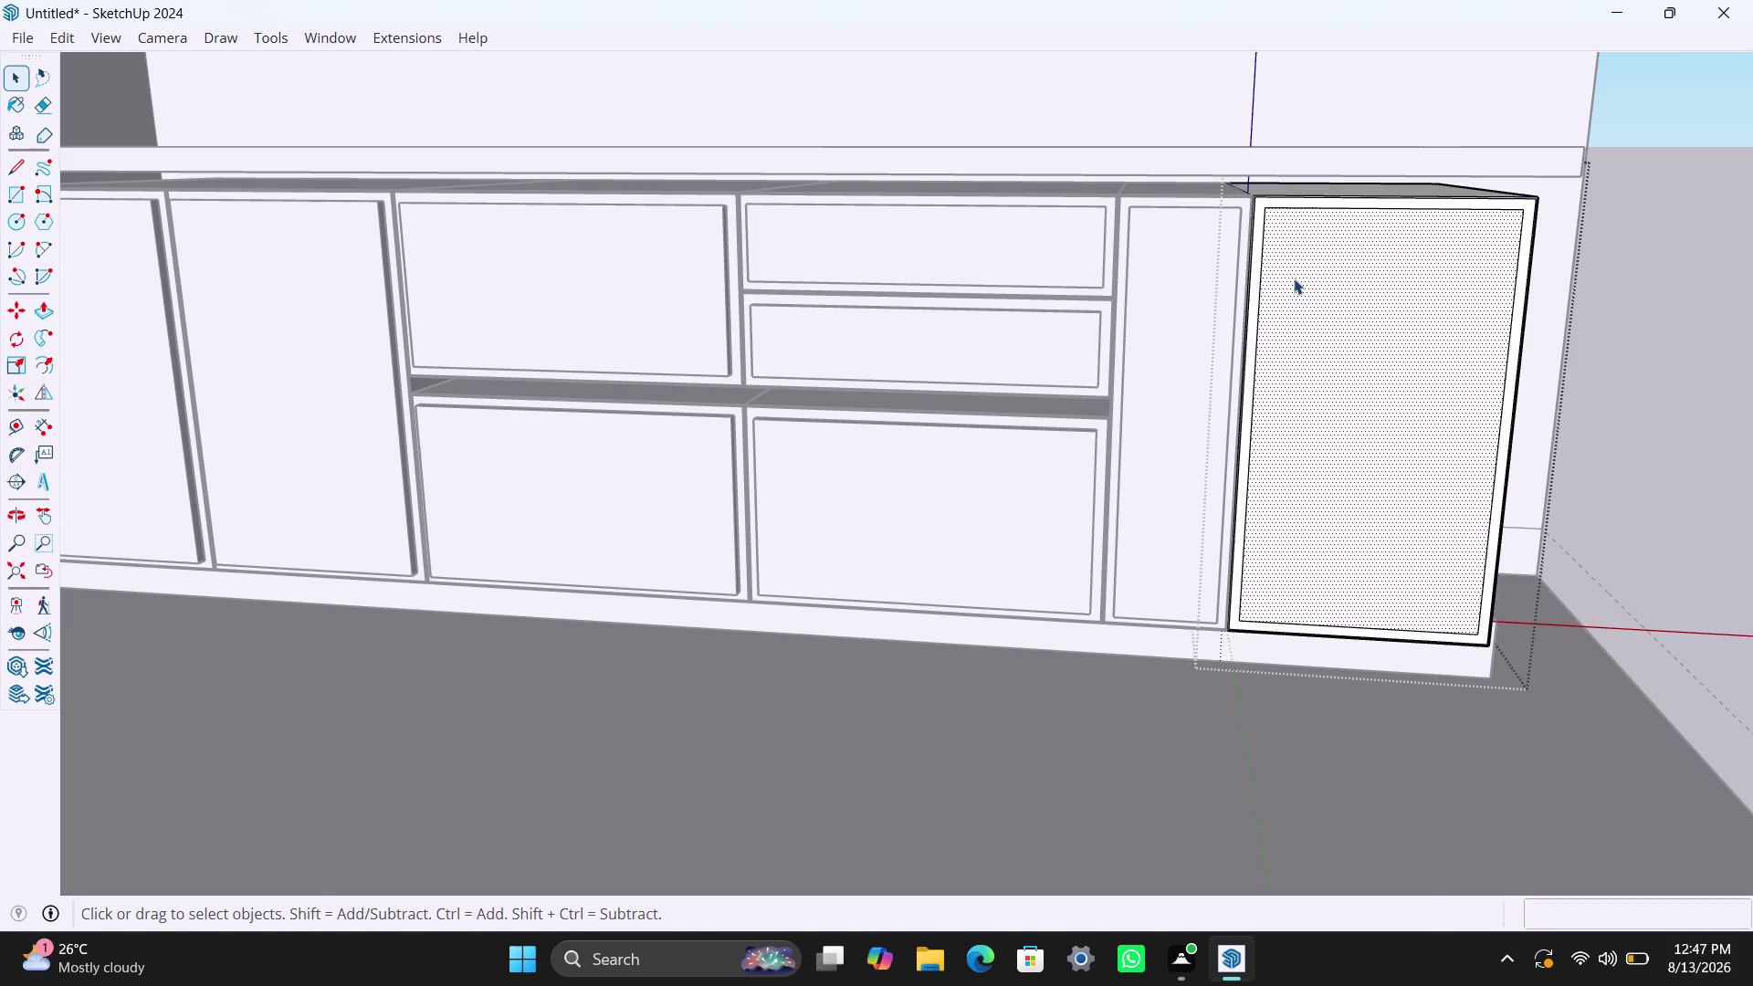
key(p)
click(1294, 279)
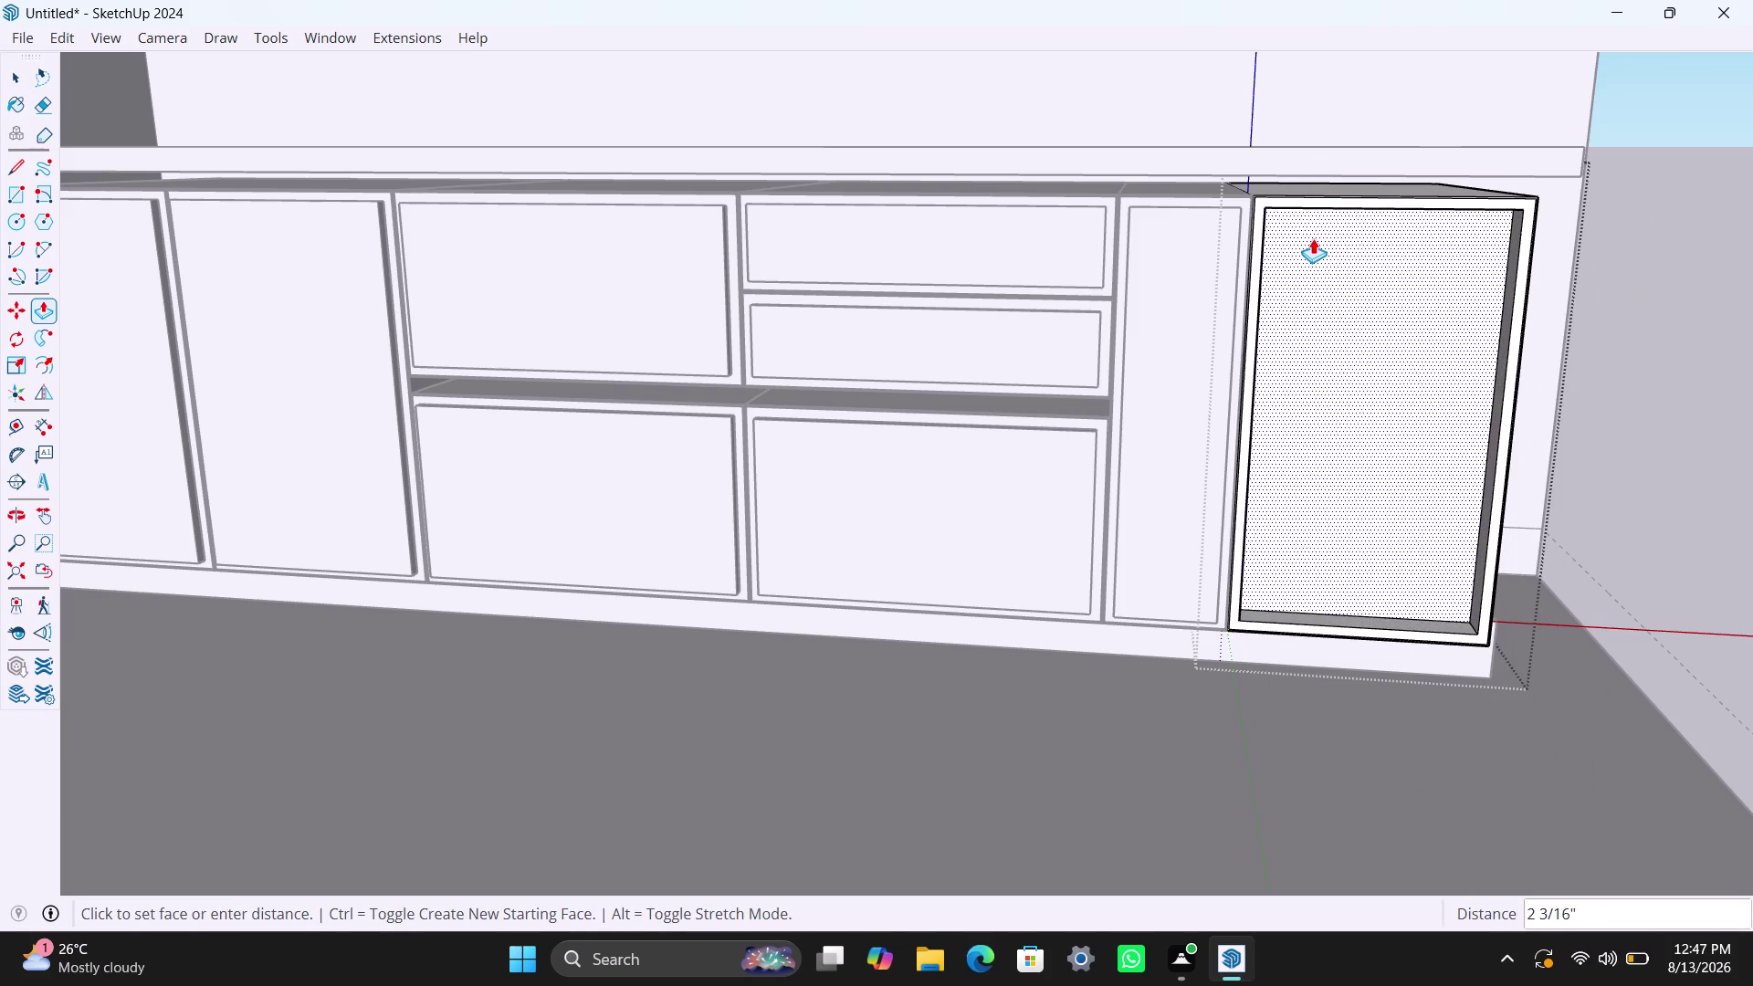
text(940mm)
key(Return)
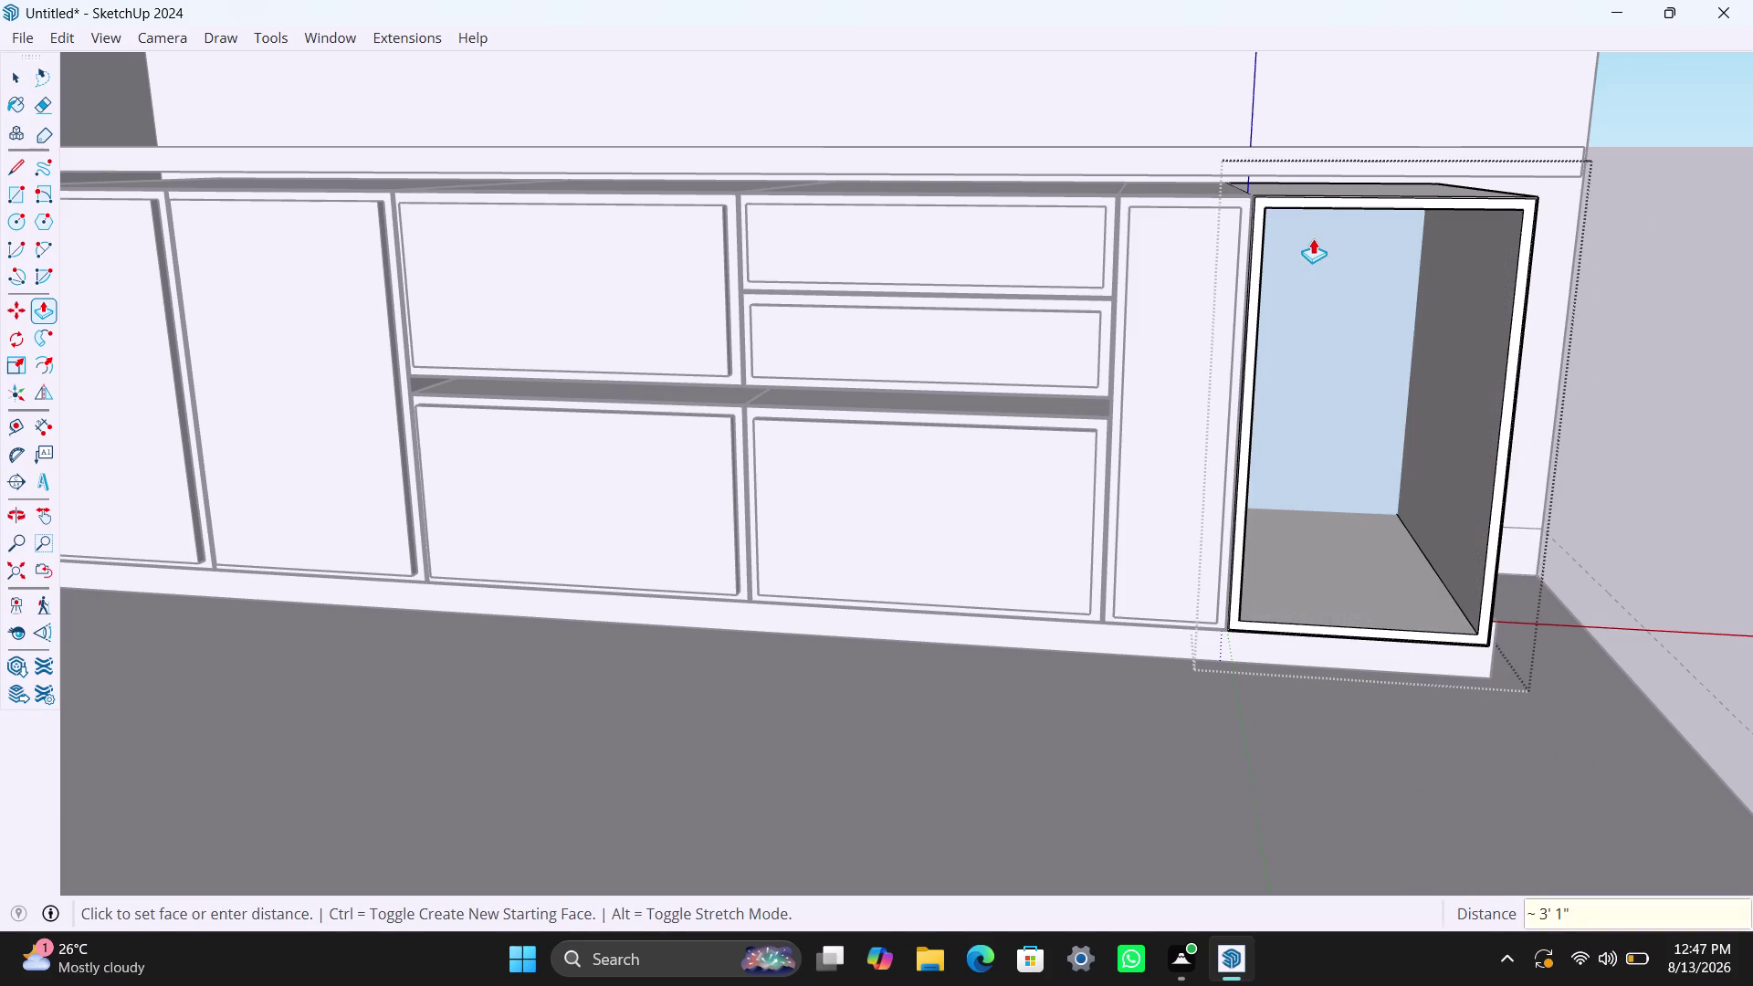
key(space)
key(r)
click(1266, 208)
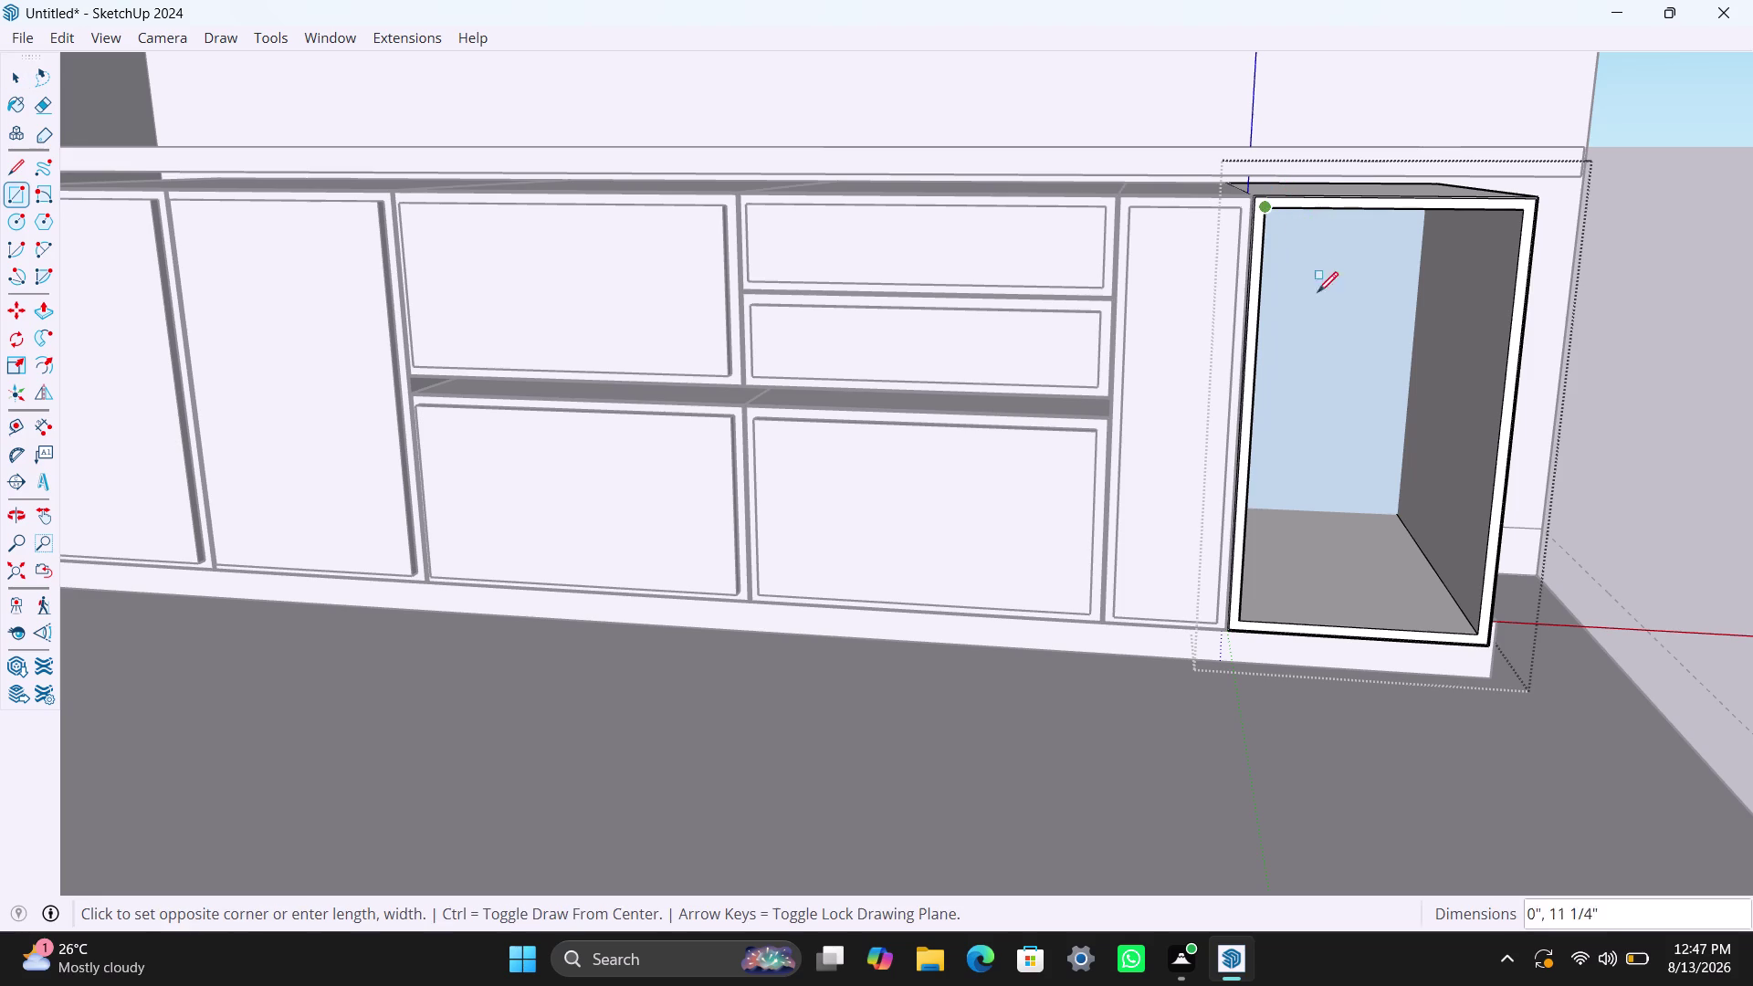
click(1481, 635)
key(space)
triple_click(1414, 517)
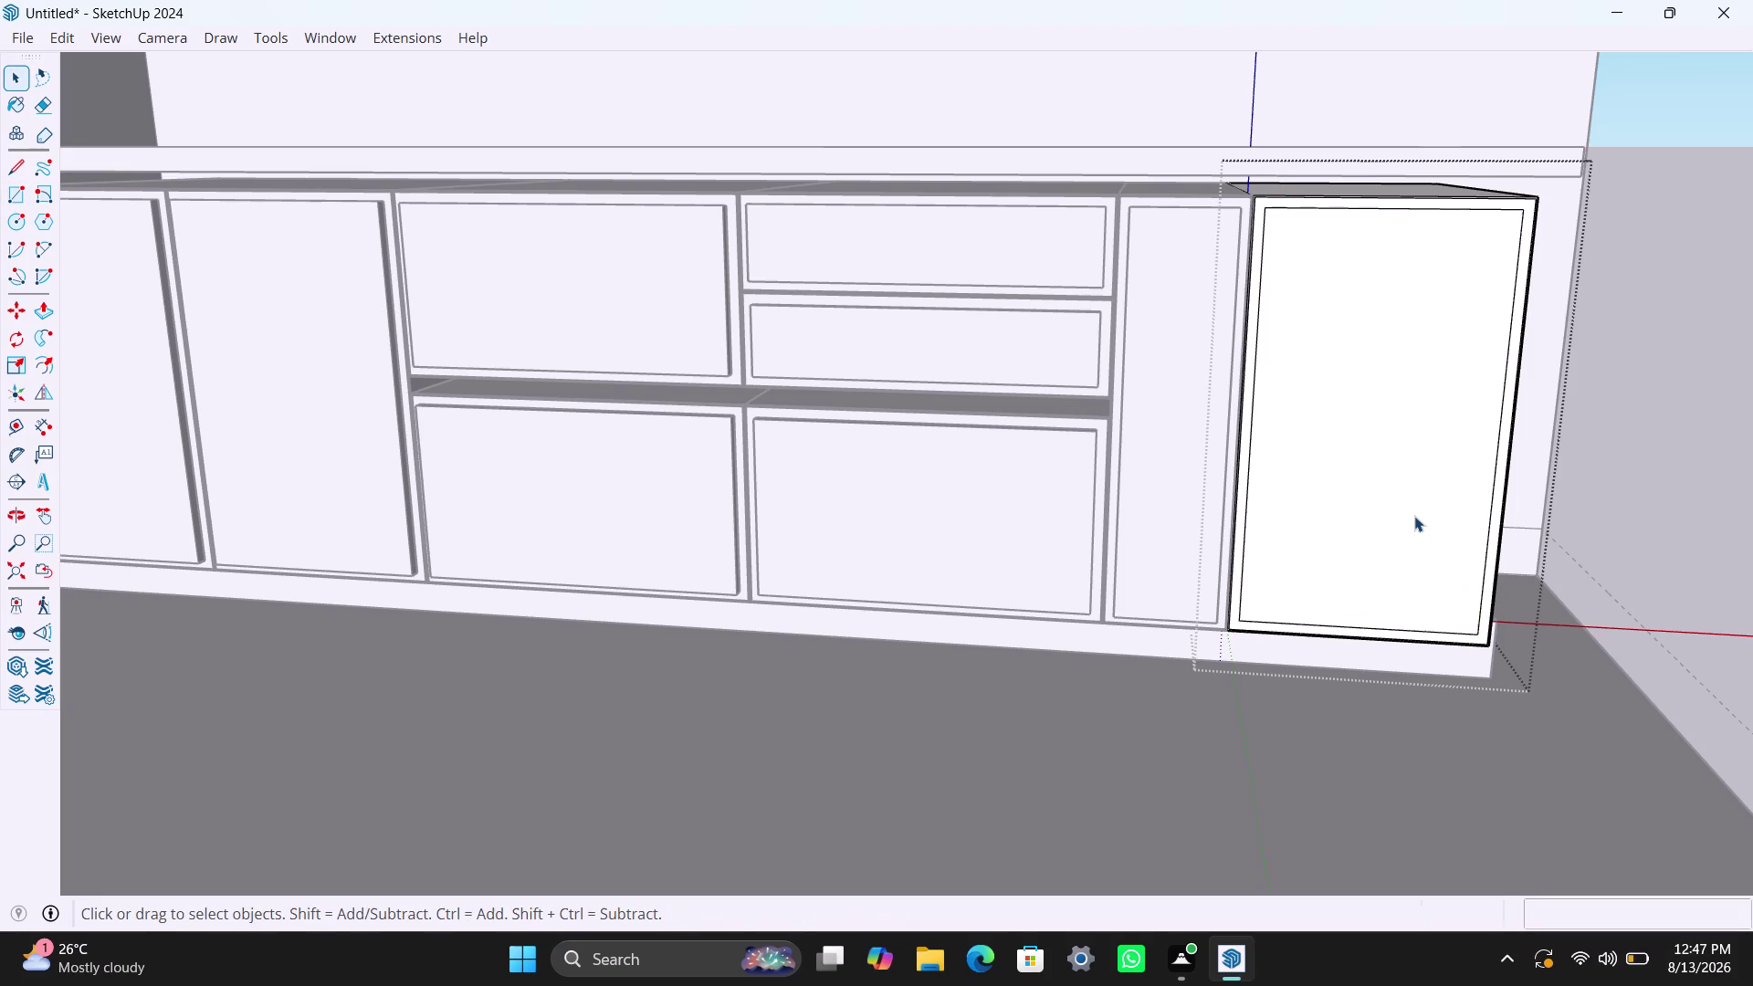
right_click(1414, 514)
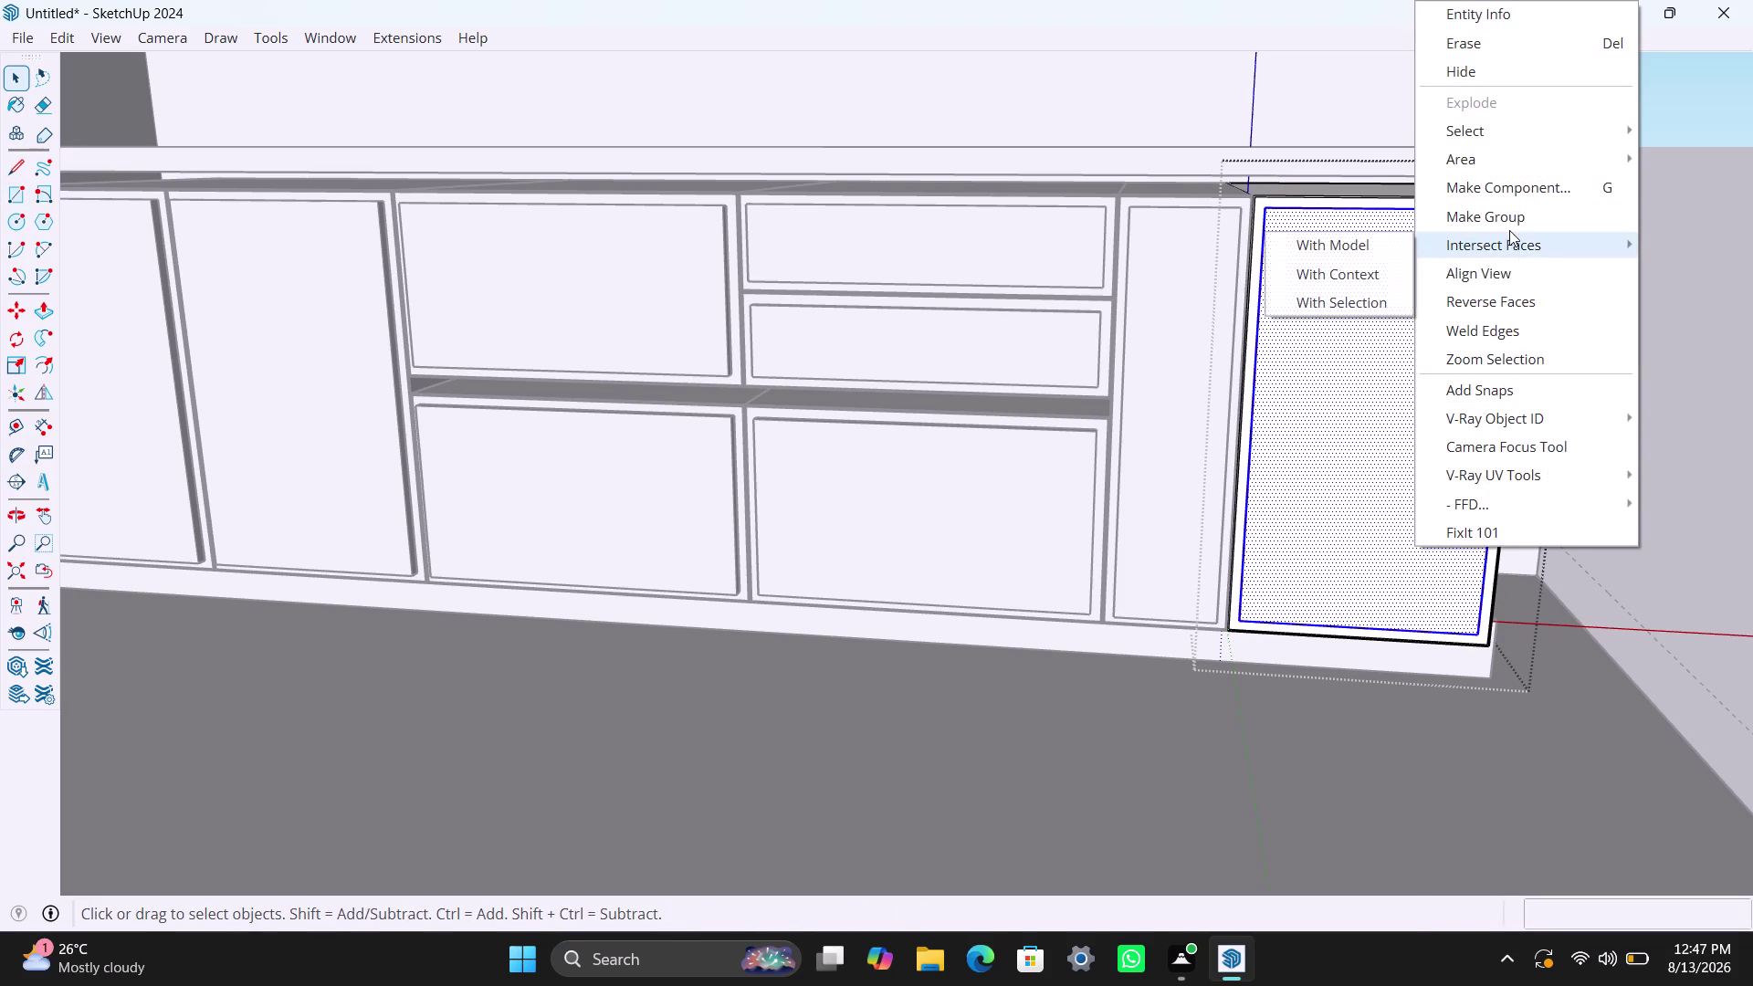
click(1506, 218)
triple_click(1389, 404)
click(1389, 404)
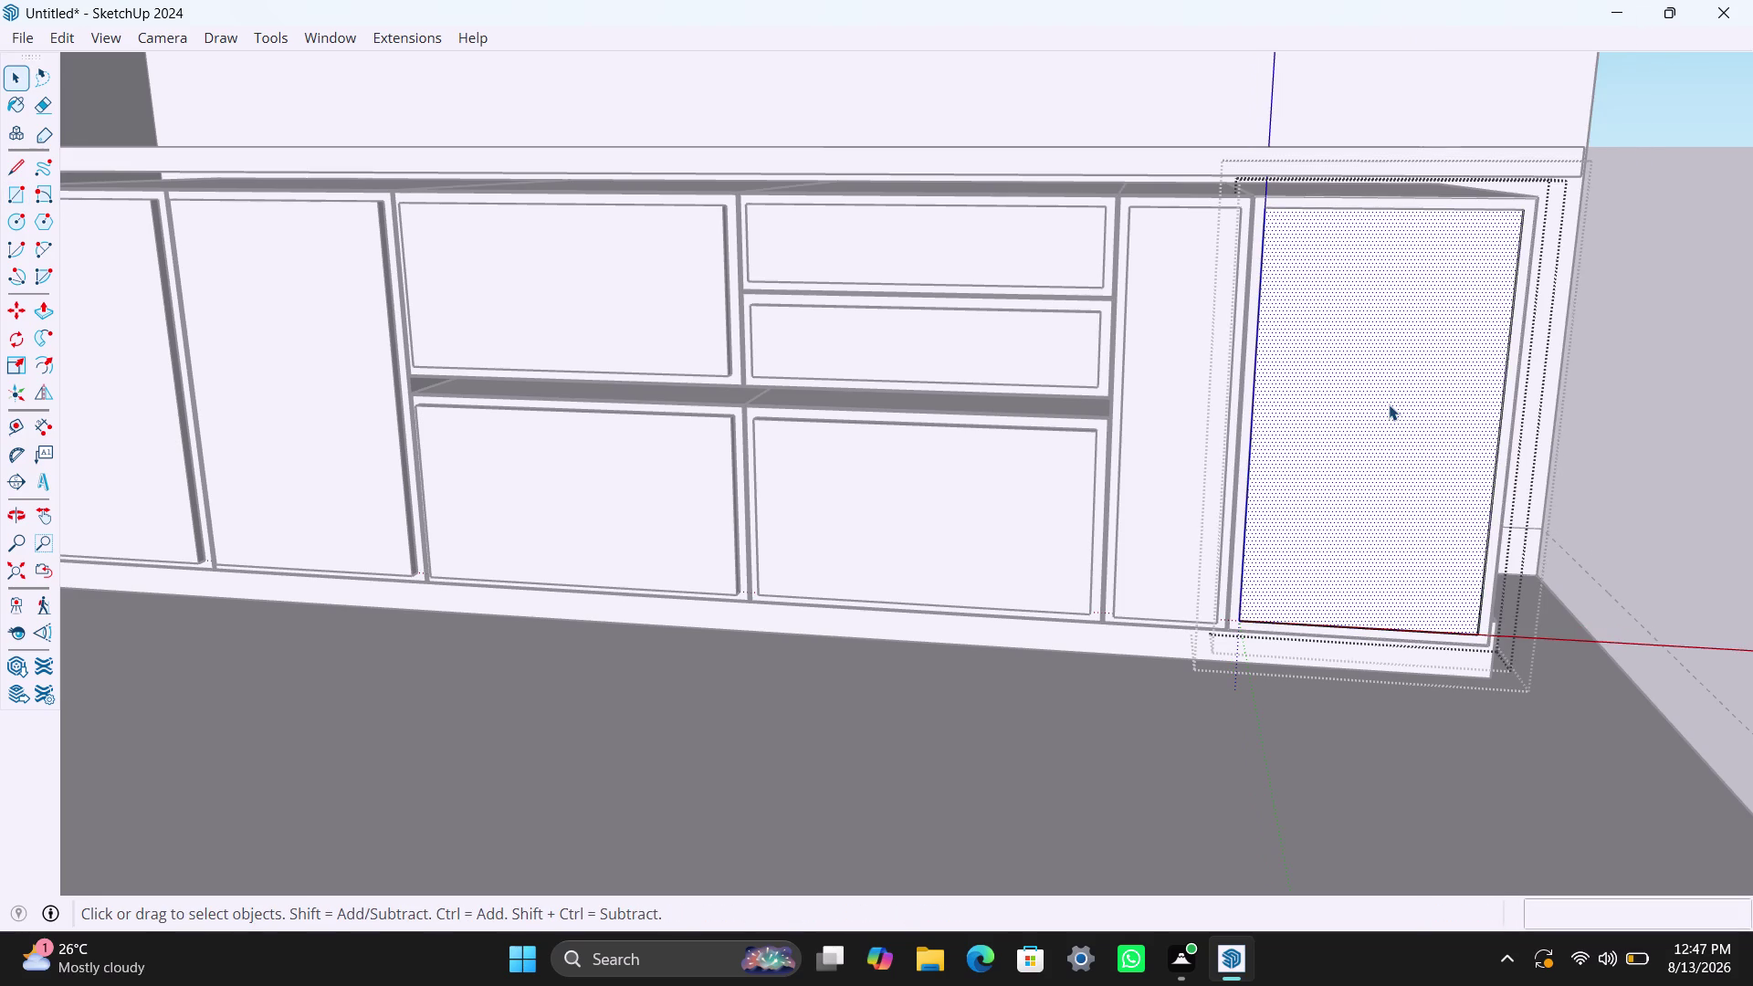
click(1389, 404)
key(p)
click(1388, 406)
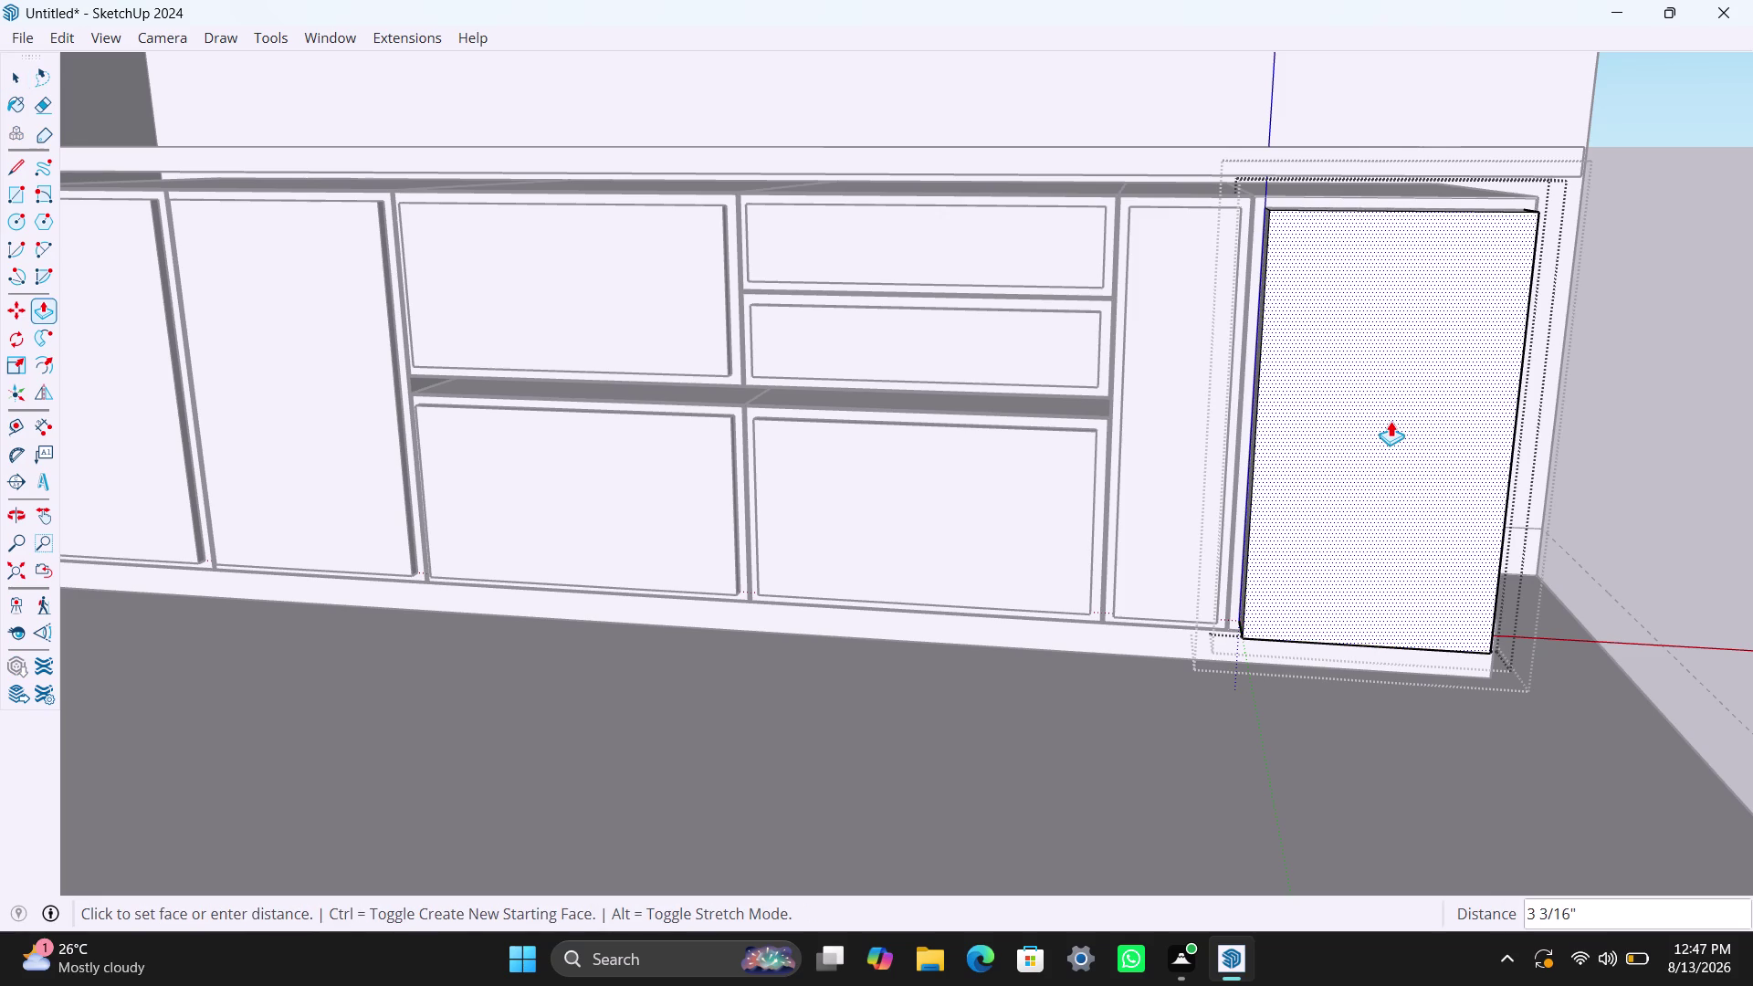
text(18mm)
key(Return)
key(space)
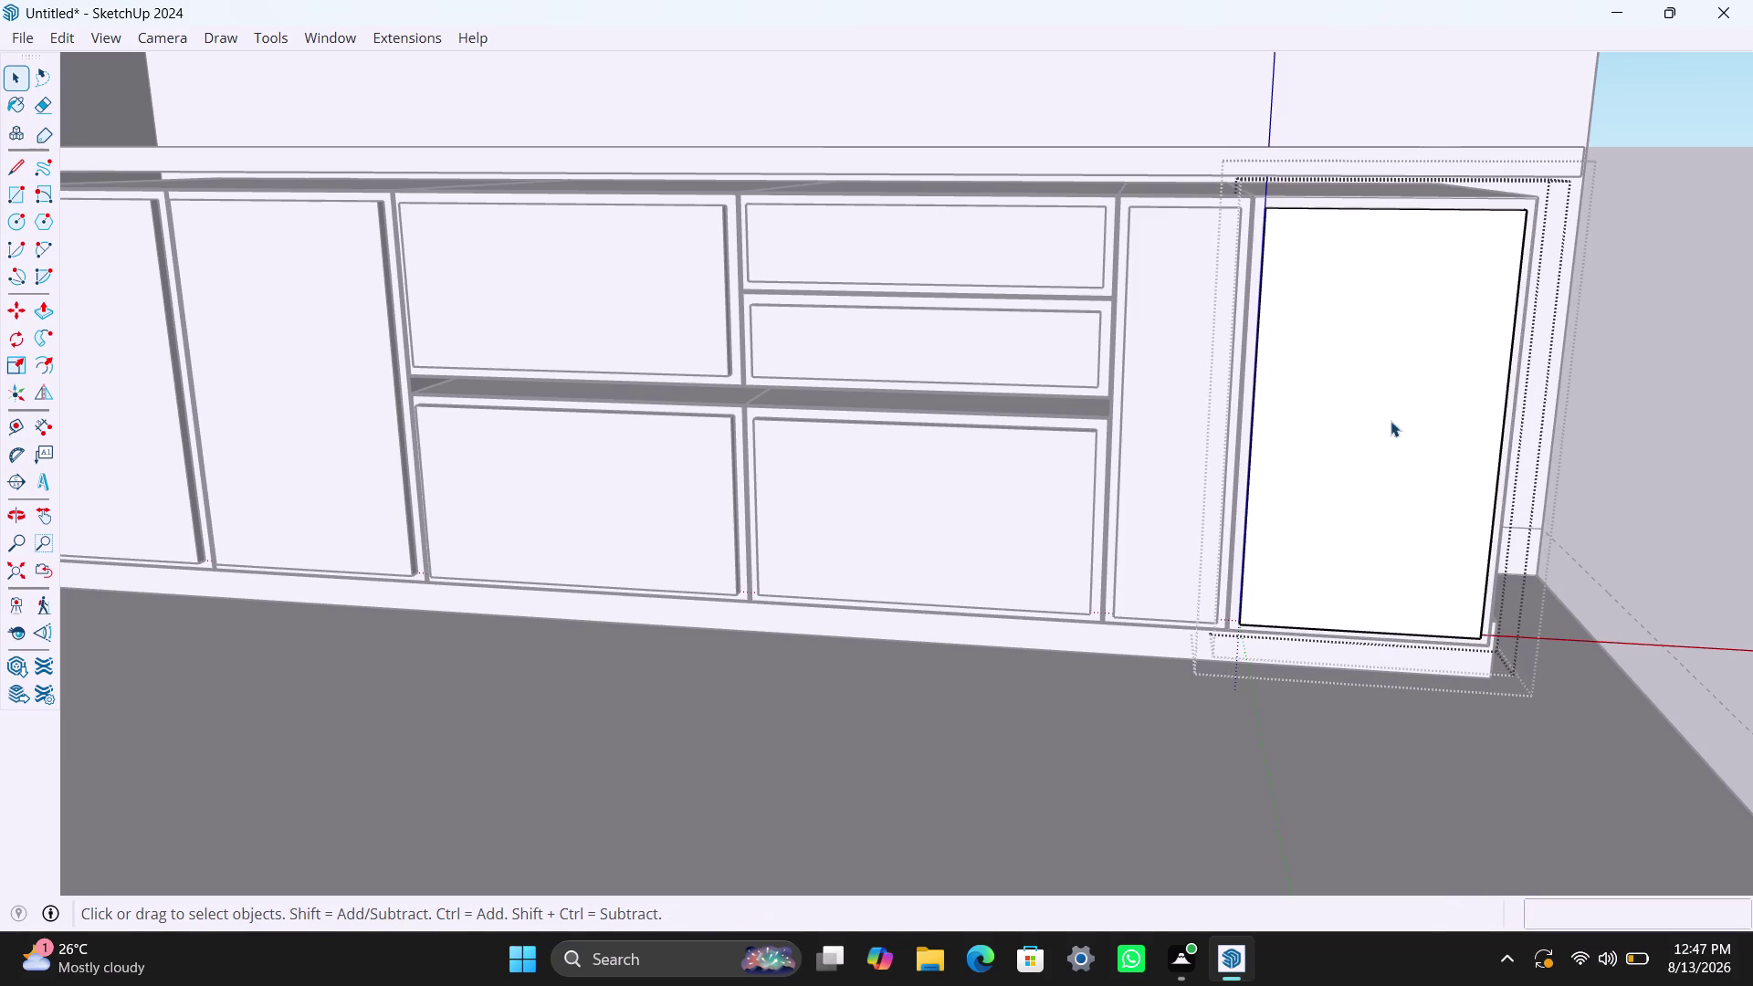
scroll(up, 3)
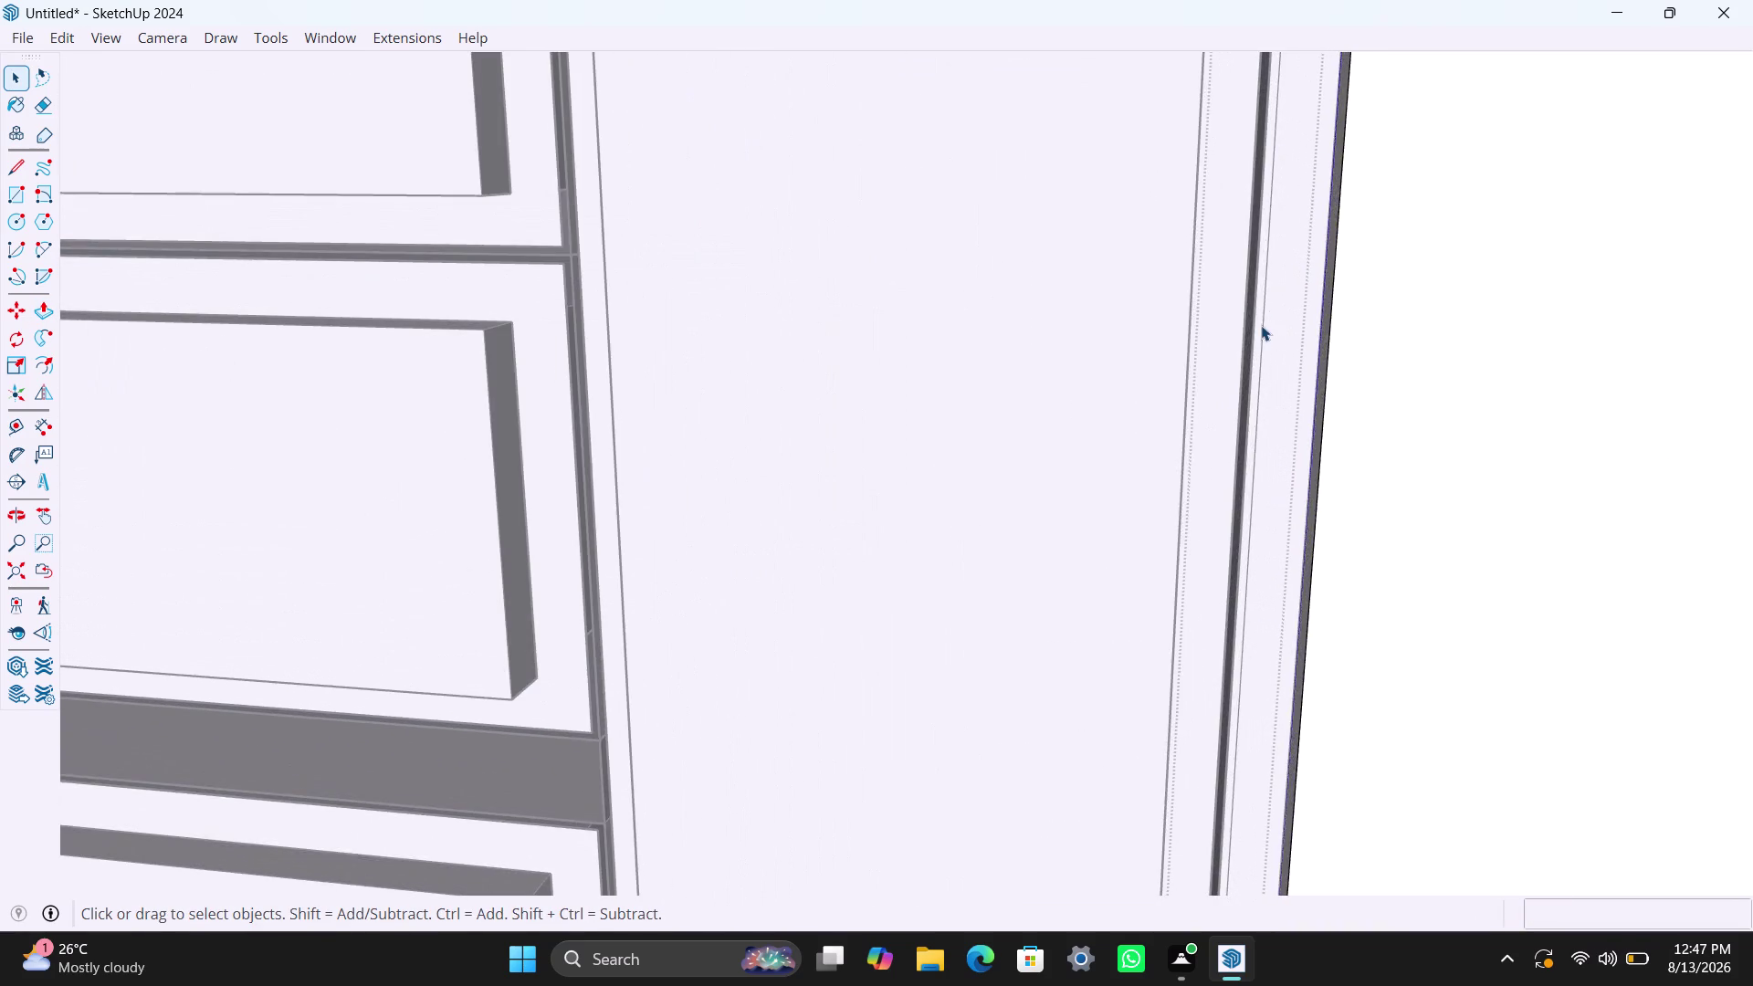
scroll(up, 3)
click(1259, 324)
click(1259, 324)
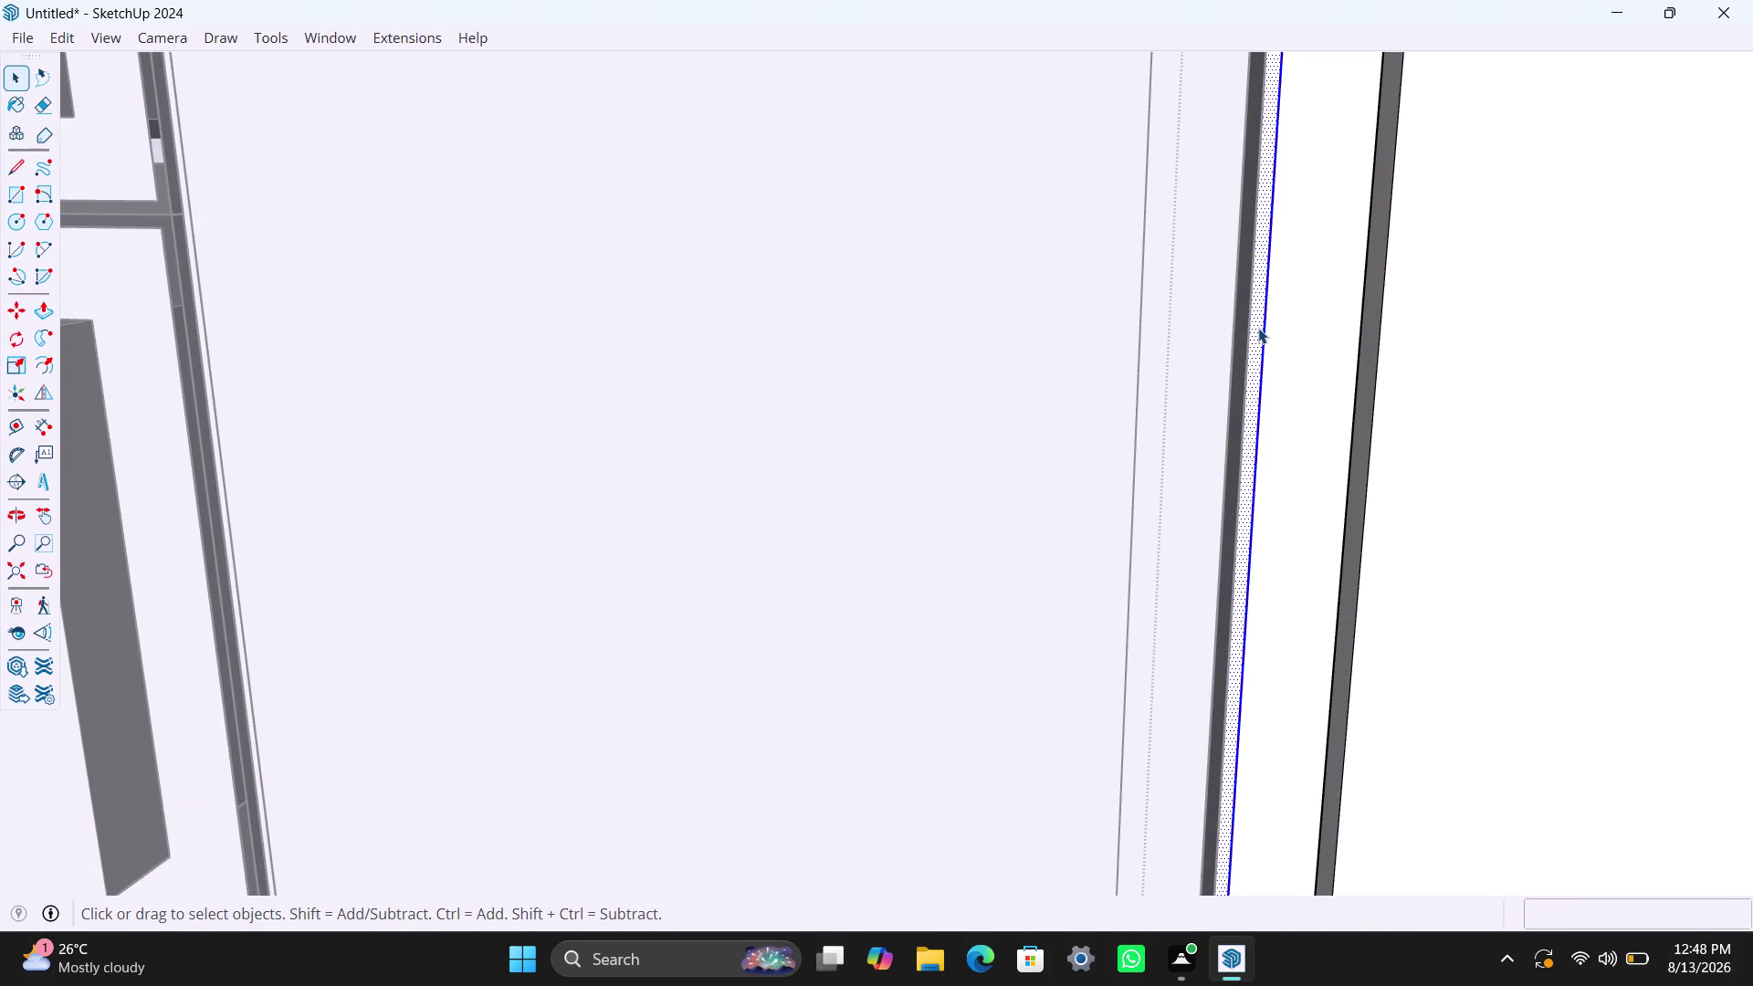
scroll(up, 3)
click(1250, 327)
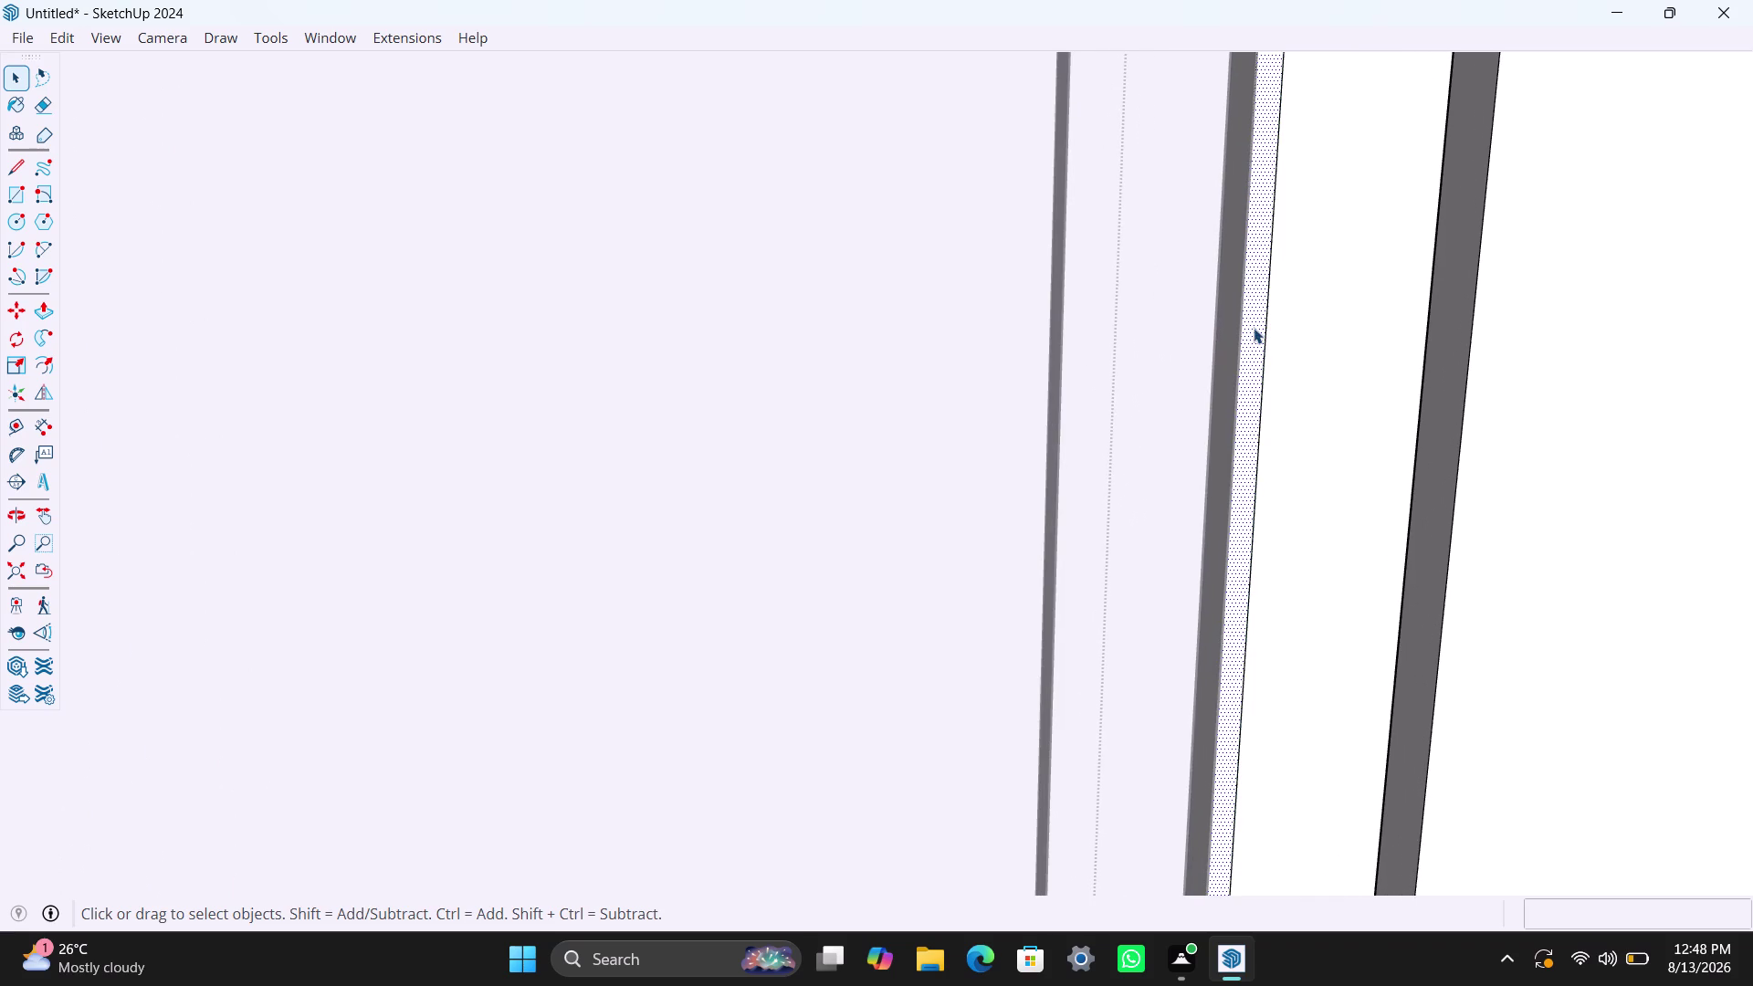
key(Delete)
scroll(down, 3)
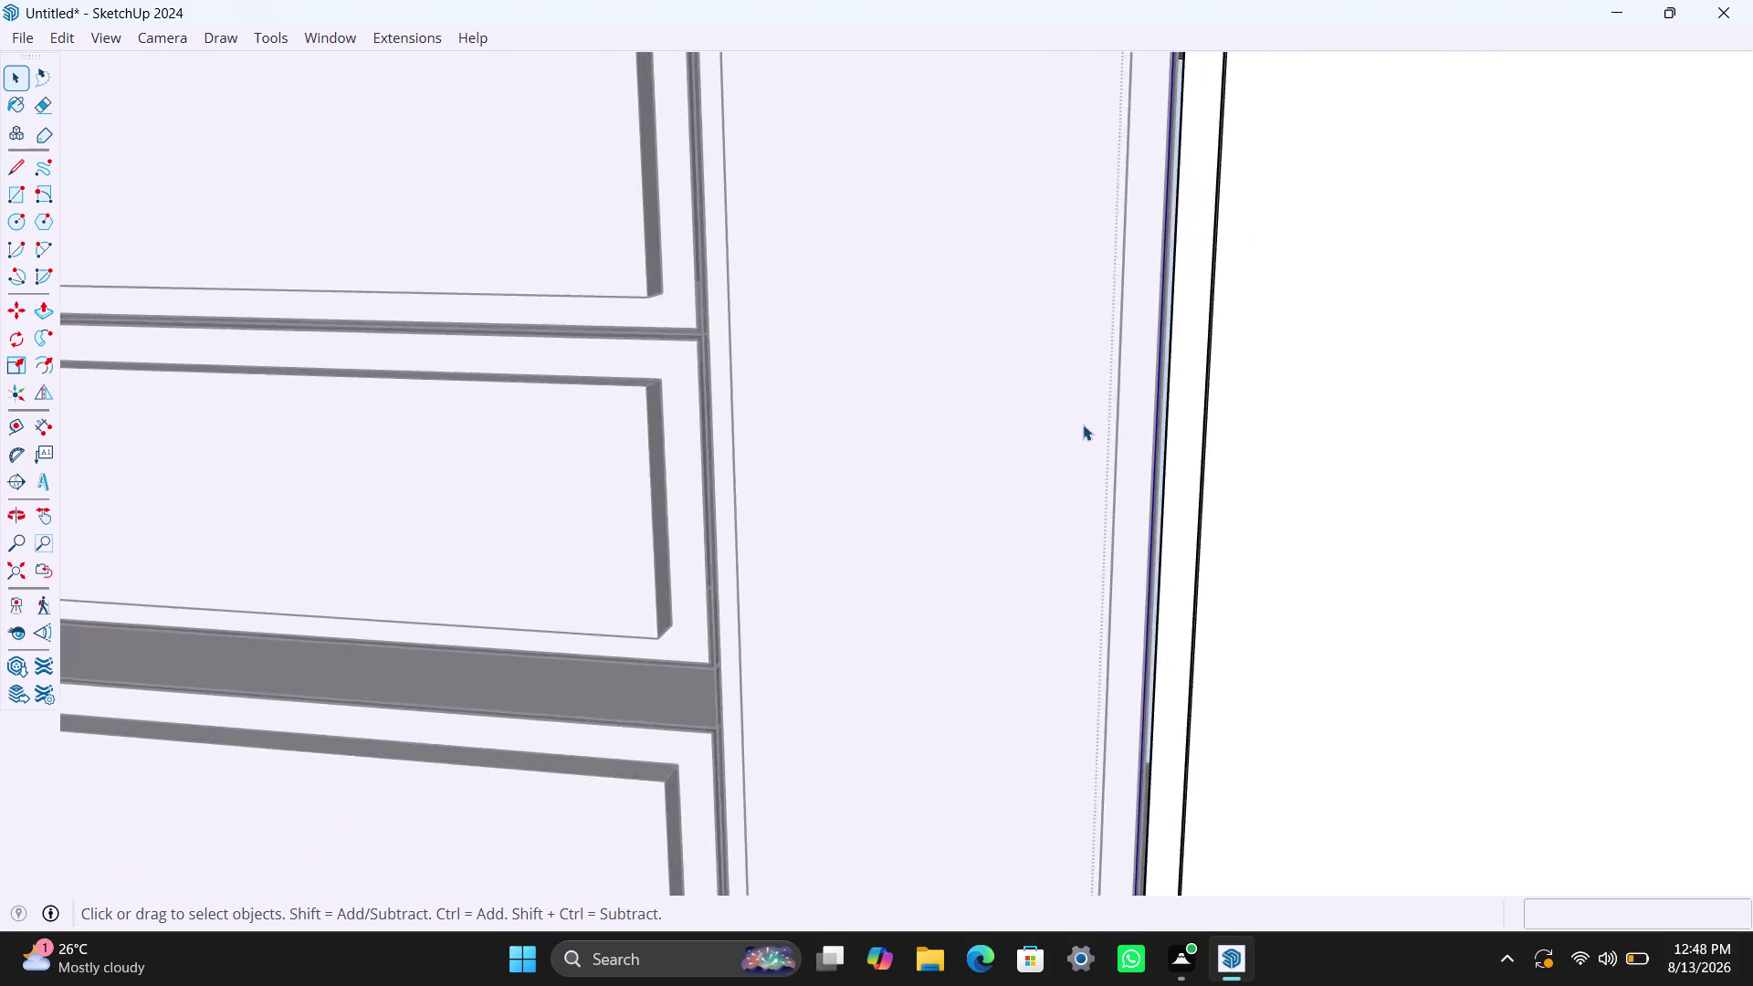
scroll(down, 3)
scroll(down, 3)
click(1513, 572)
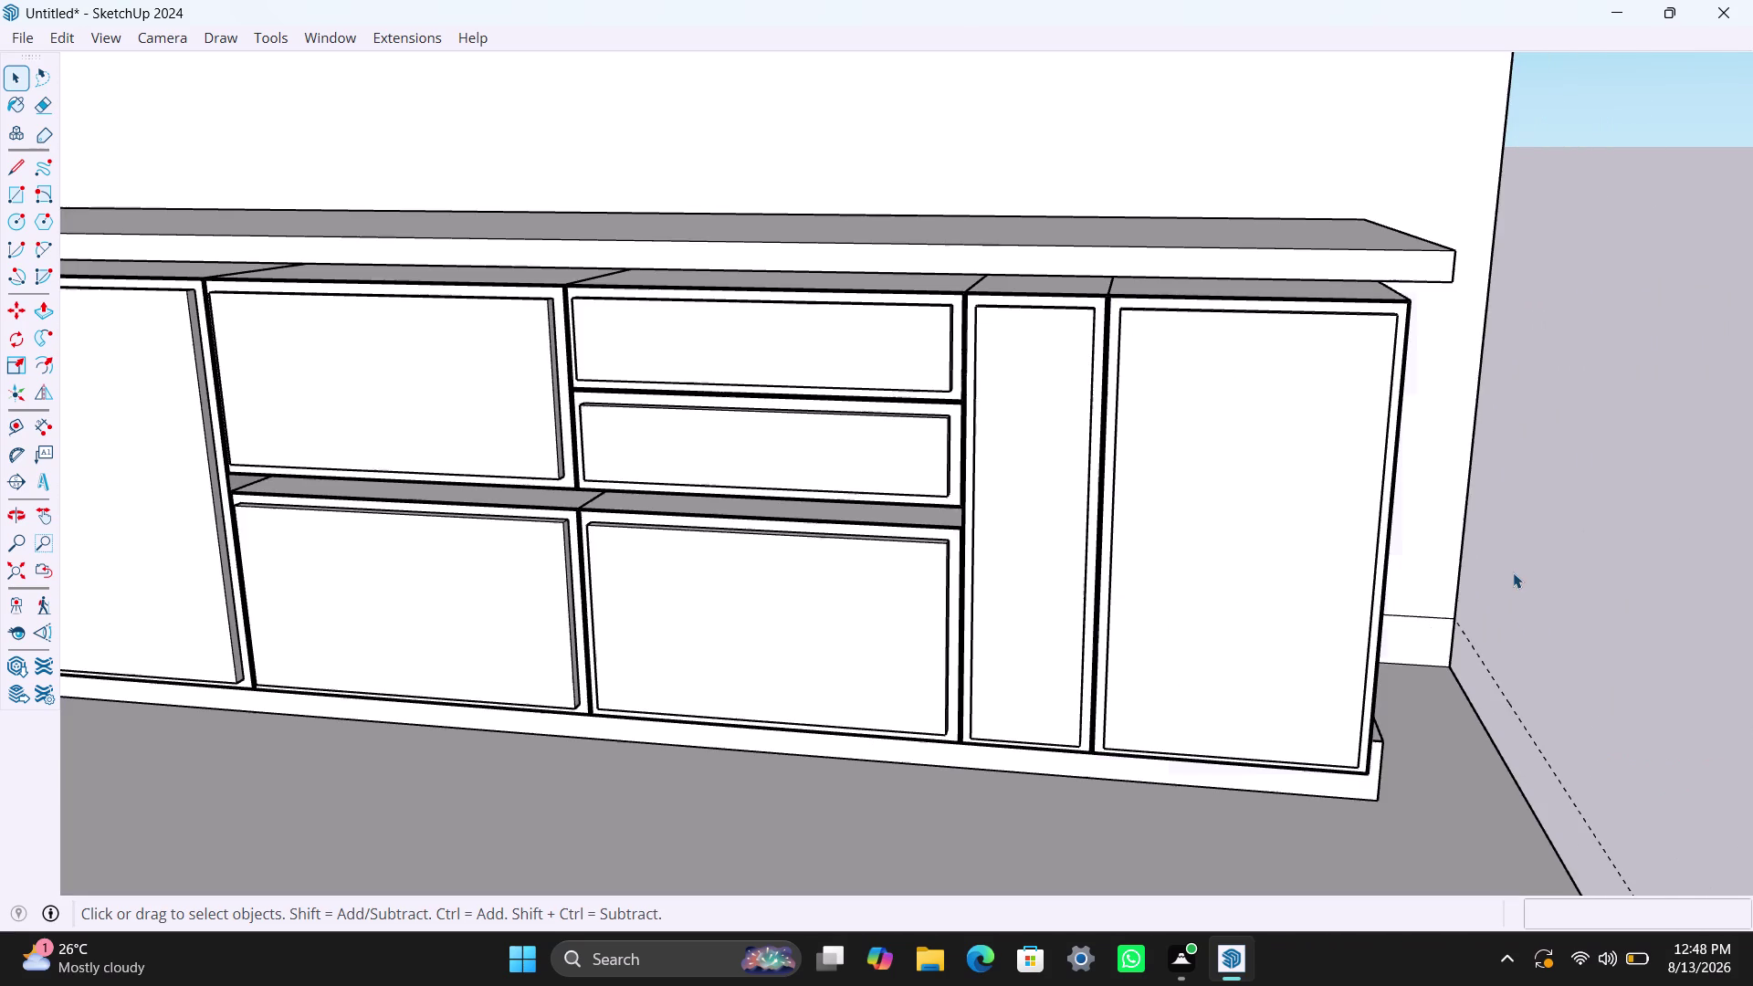
Orbit and zoom around the cabinet run to inspect the drawer and door fronts.
scroll(down, 3)
middle_drag(917, 666, 950, 676)
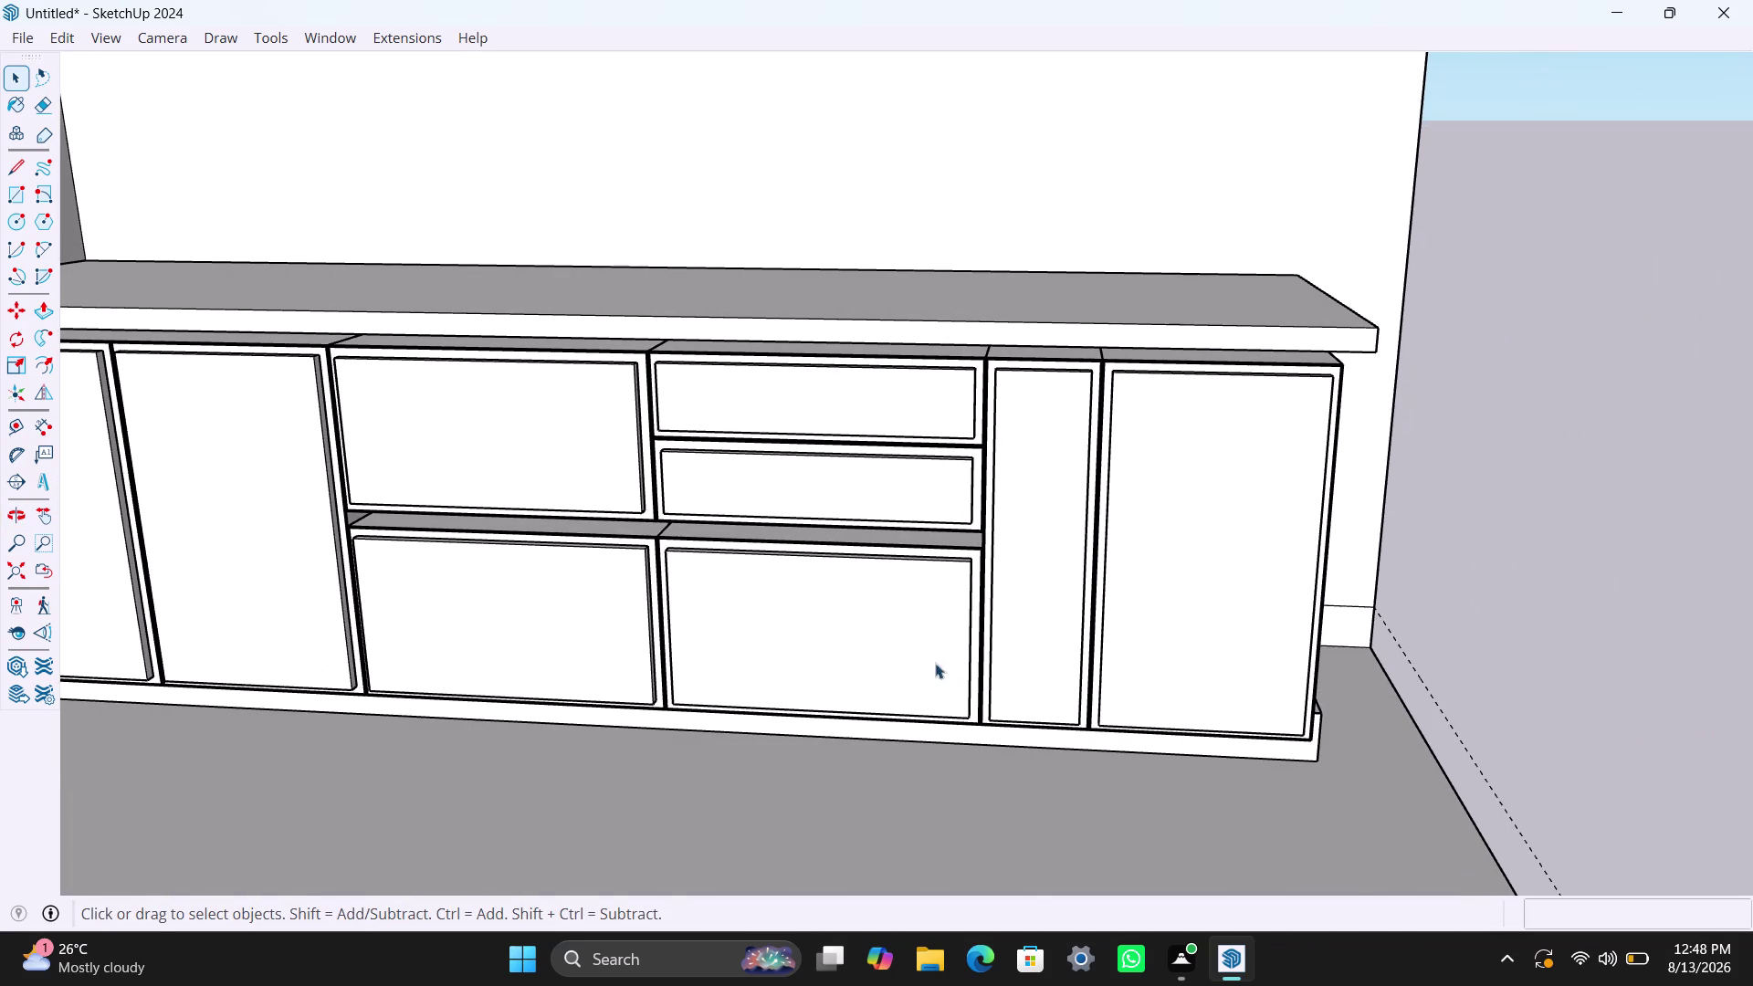
middle_drag(758, 660, 1030, 535)
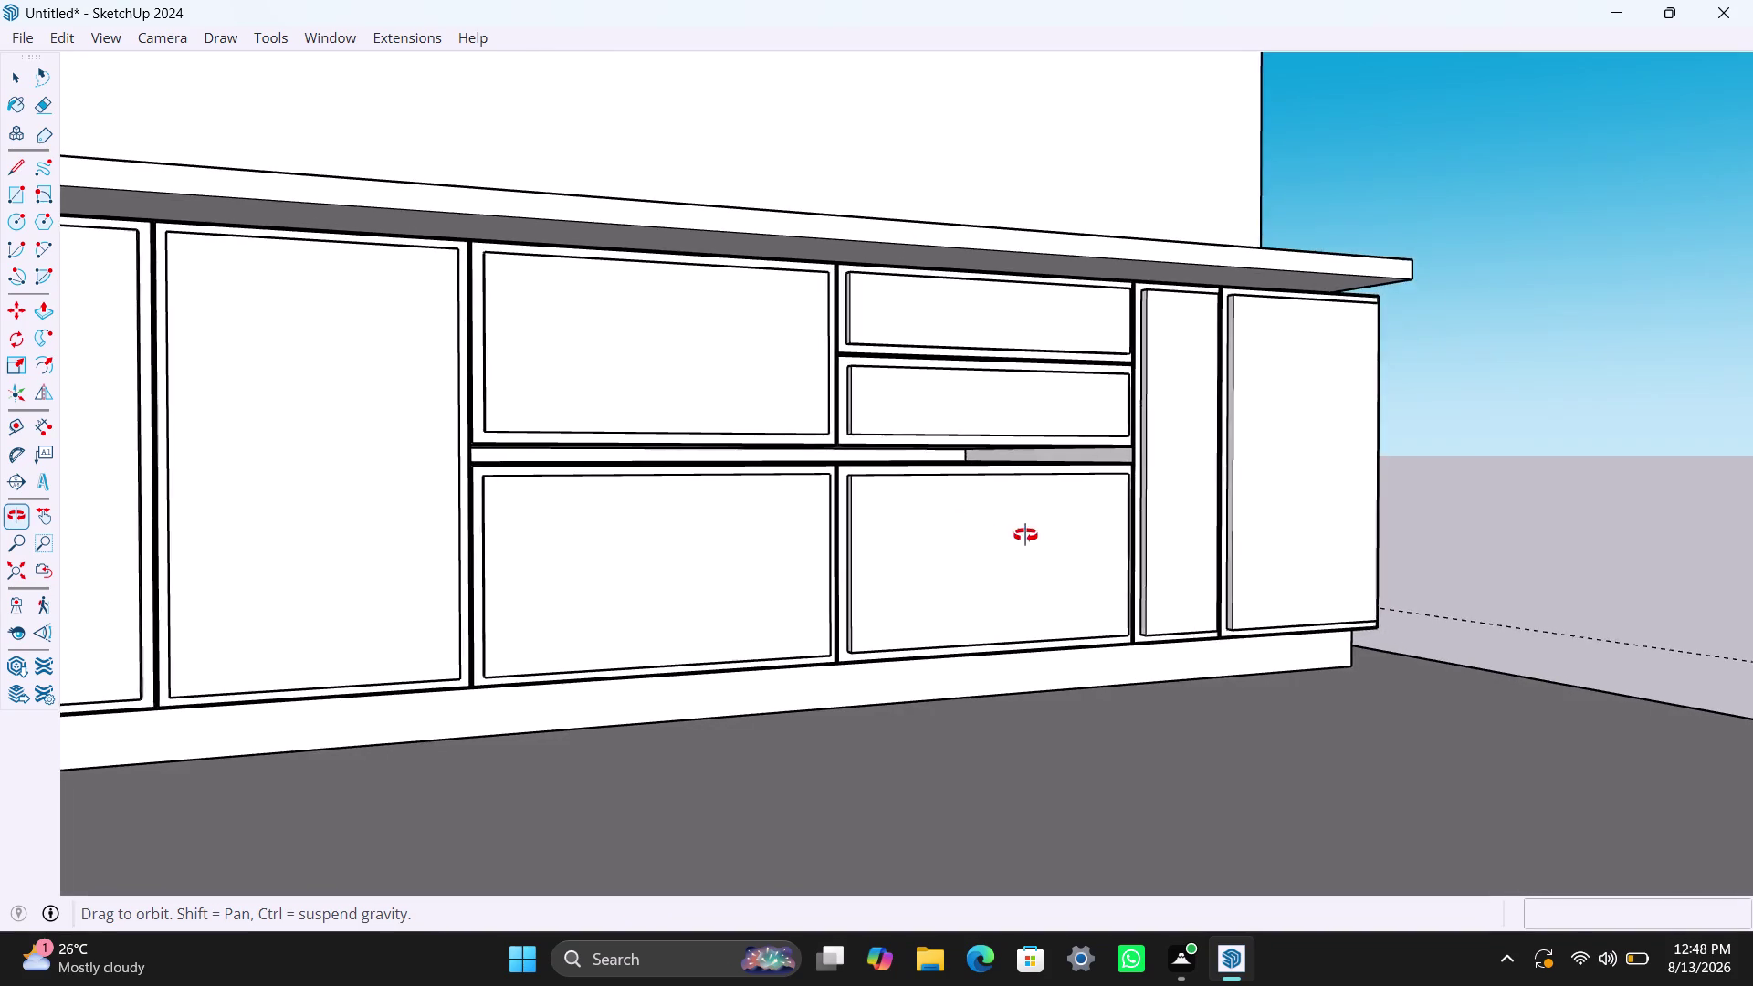
middle_drag(1030, 535, 884, 583)
scroll(down, 3)
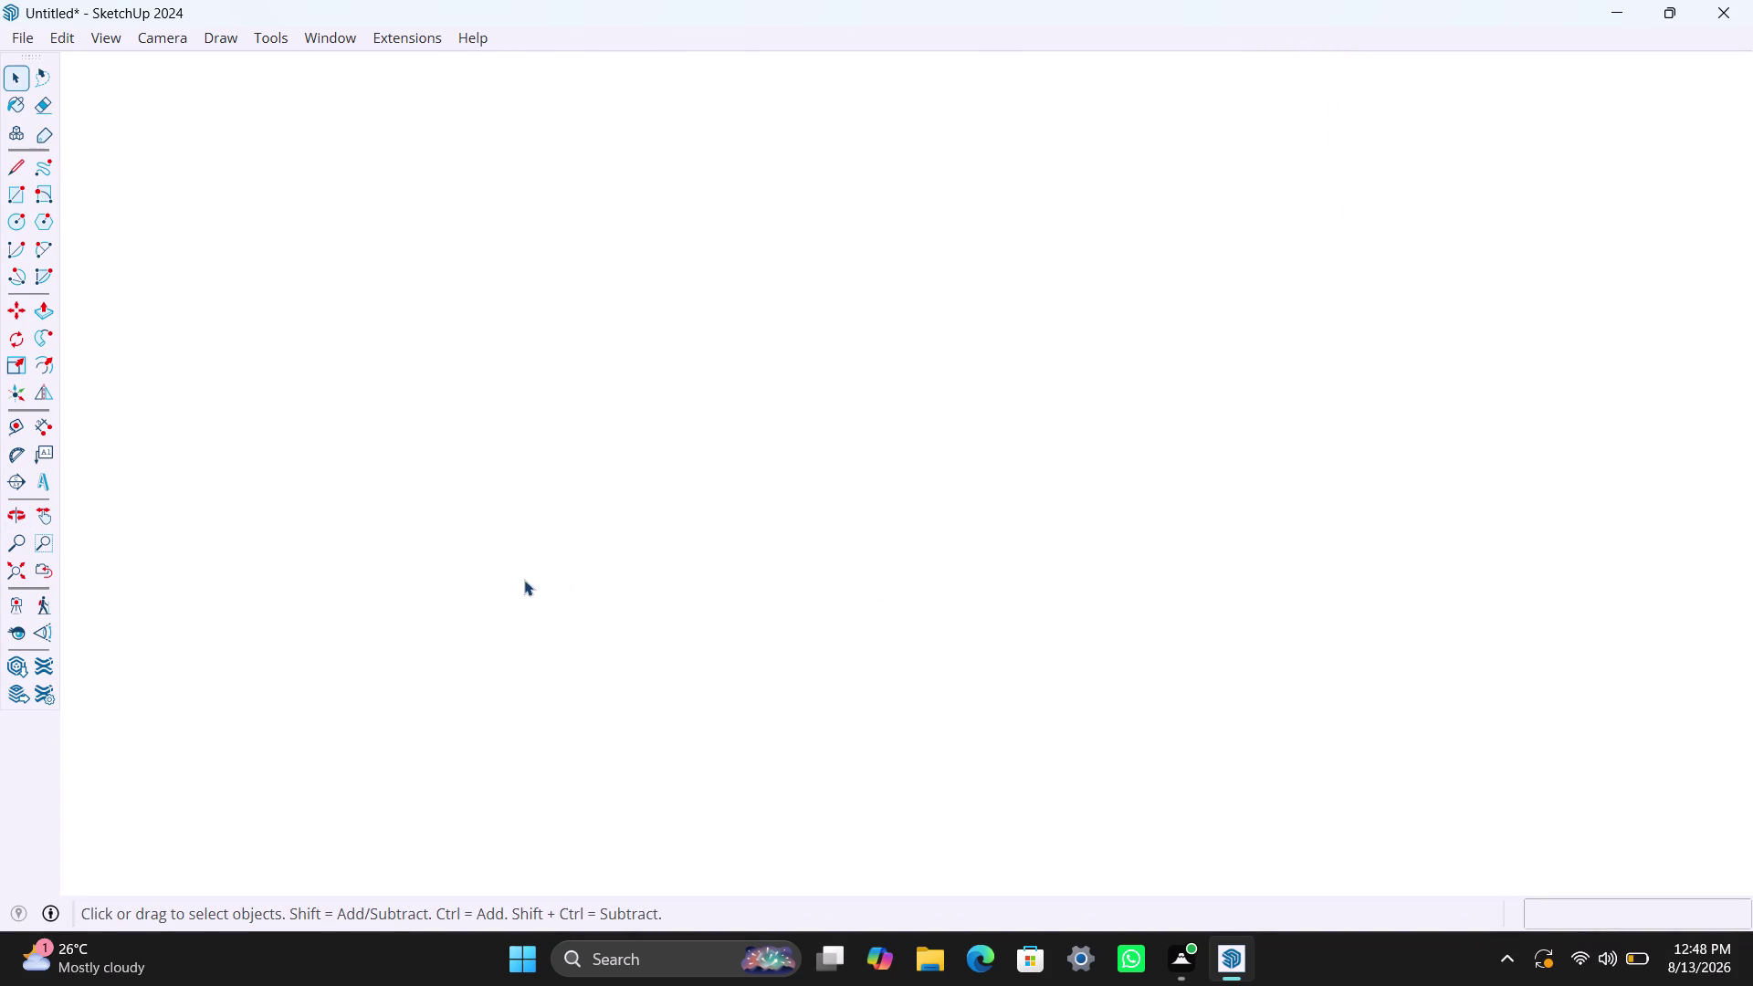
click(9, 567)
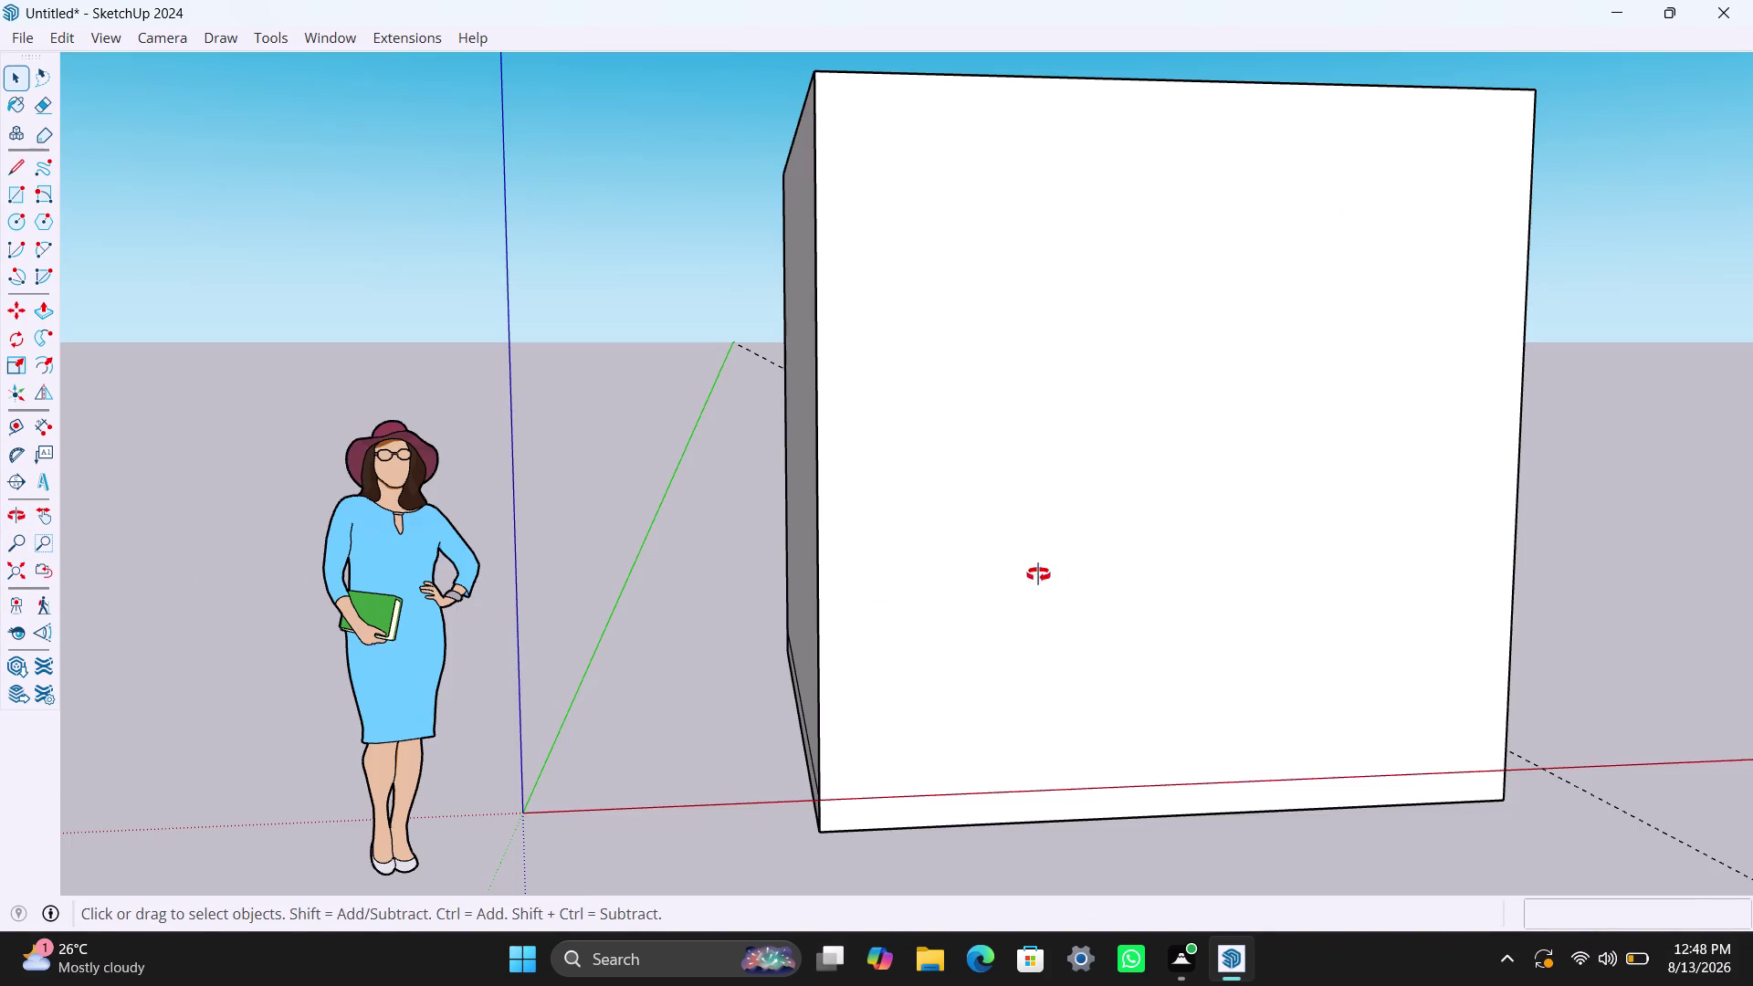
middle_drag(1038, 574, 924, 979)
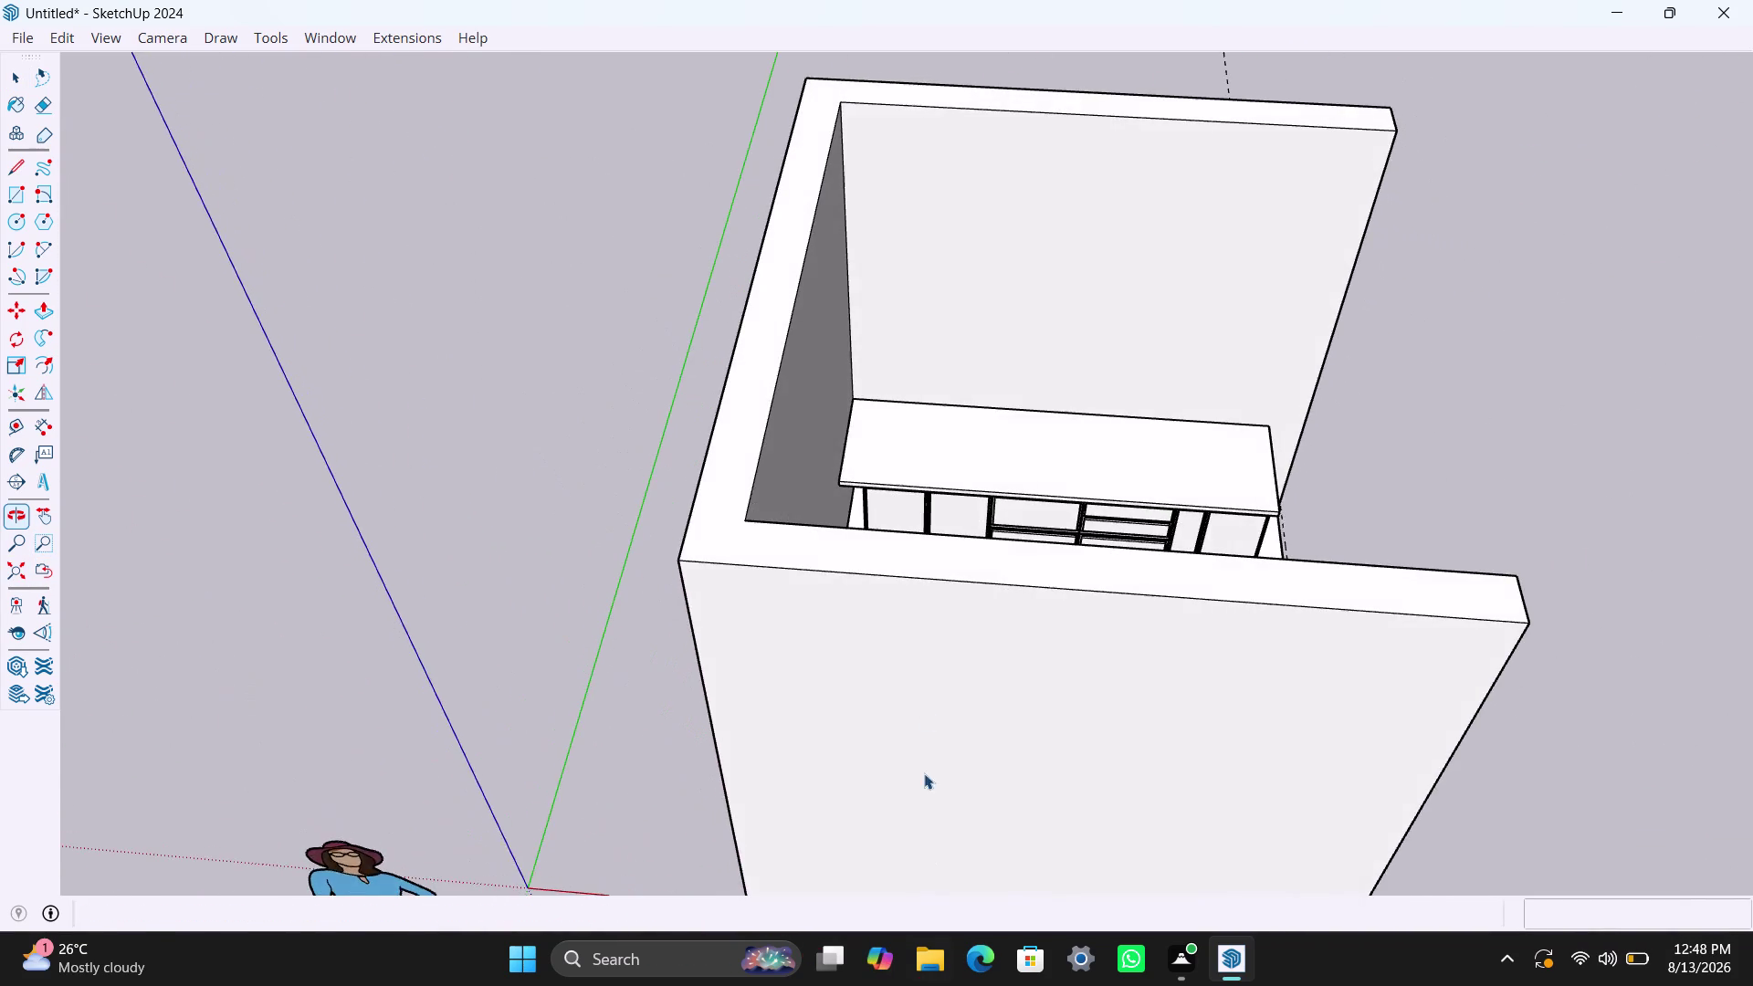
scroll(up, 3)
middle_drag(925, 511, 964, 646)
scroll(up, 3)
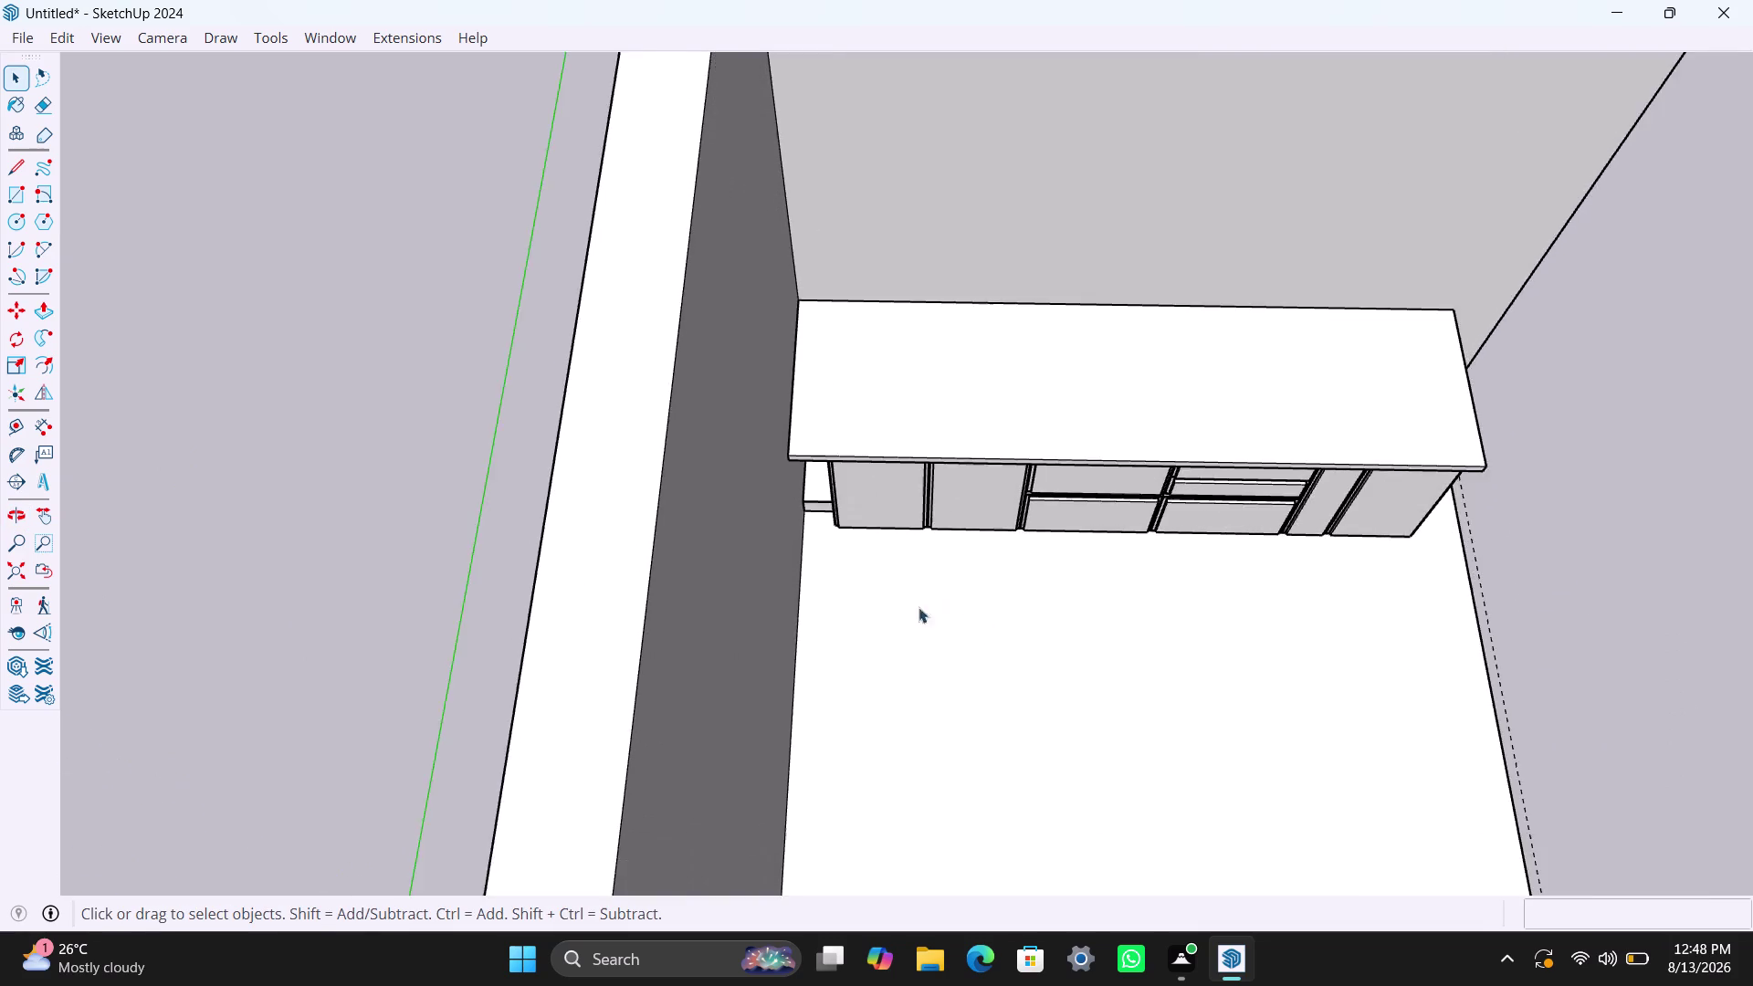
scroll(up, 3)
middle_drag(1016, 659, 928, 638)
scroll(up, 3)
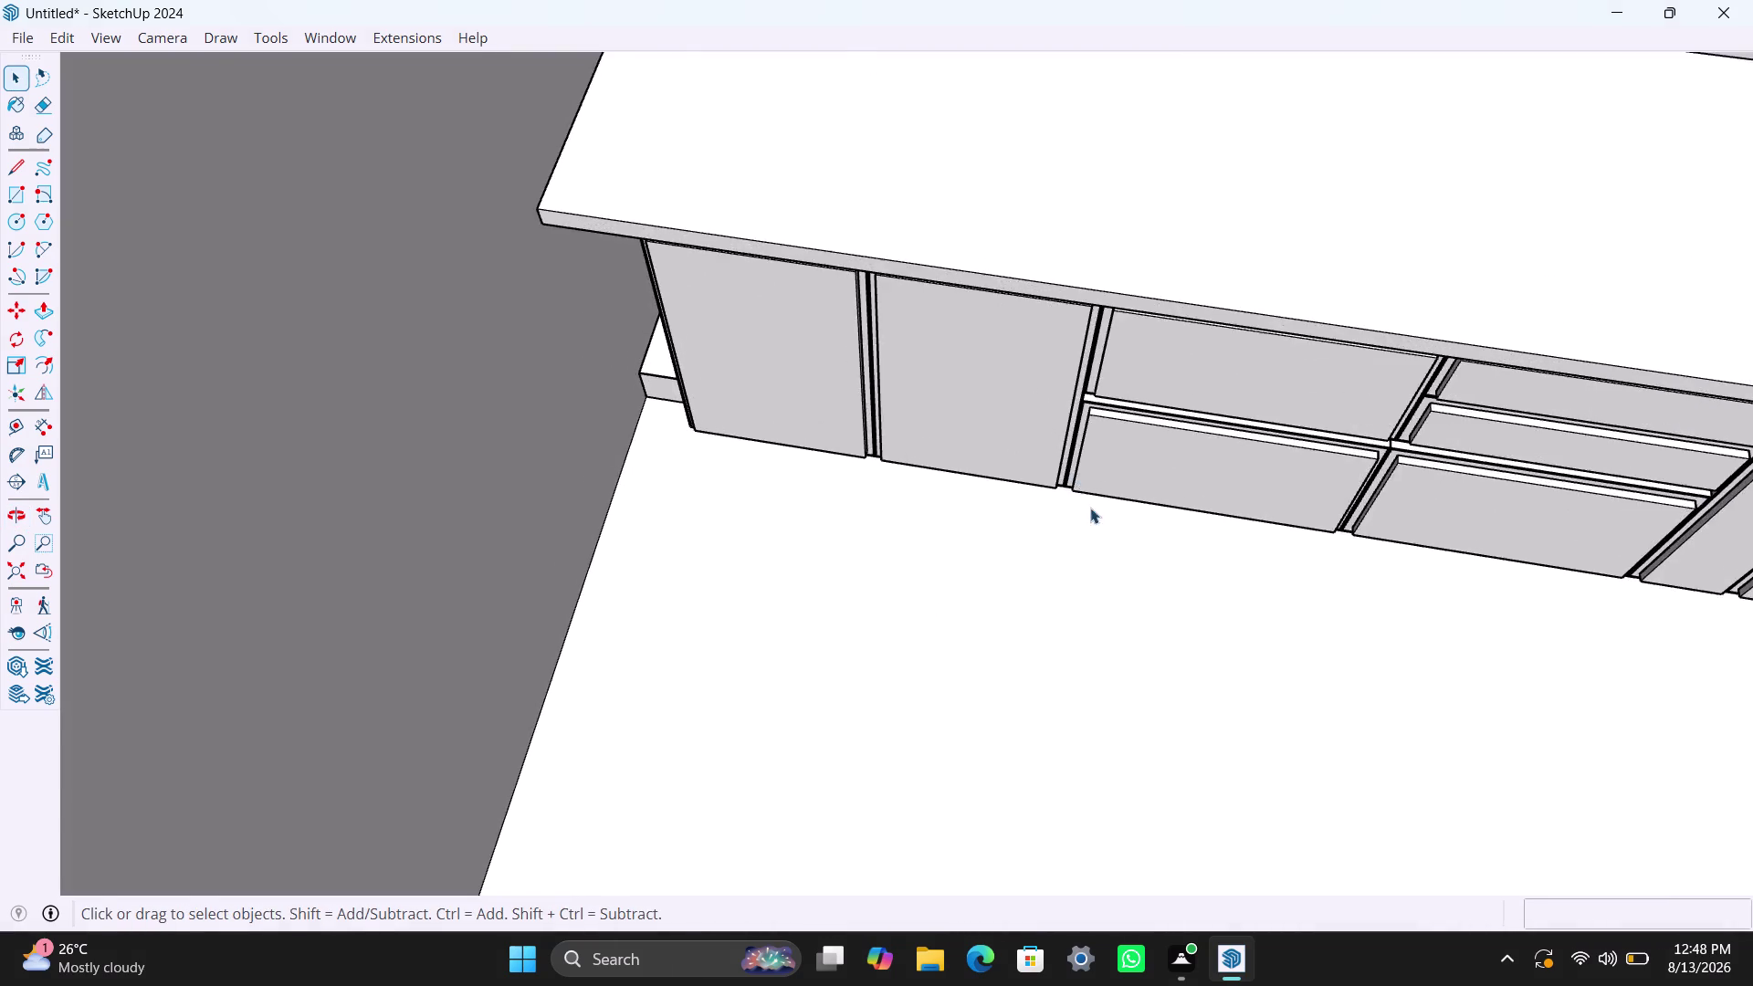
scroll(up, 3)
middle_drag(1070, 553, 1107, 436)
scroll(down, 3)
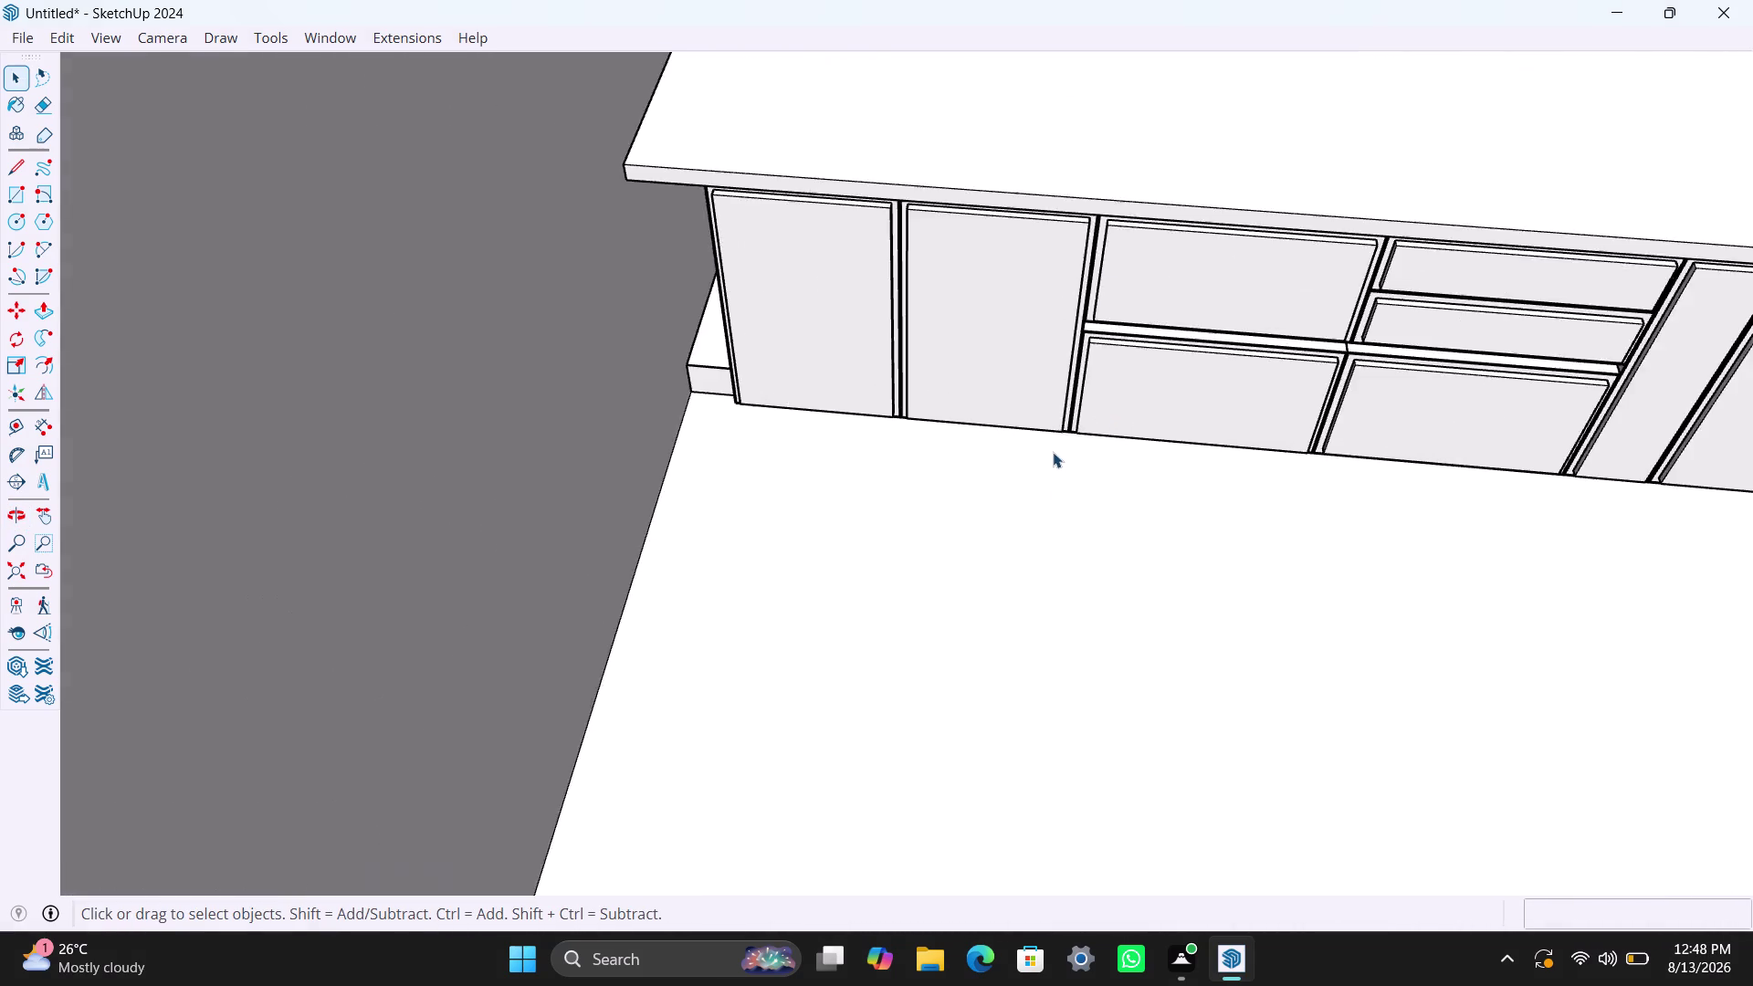
scroll(down, 3)
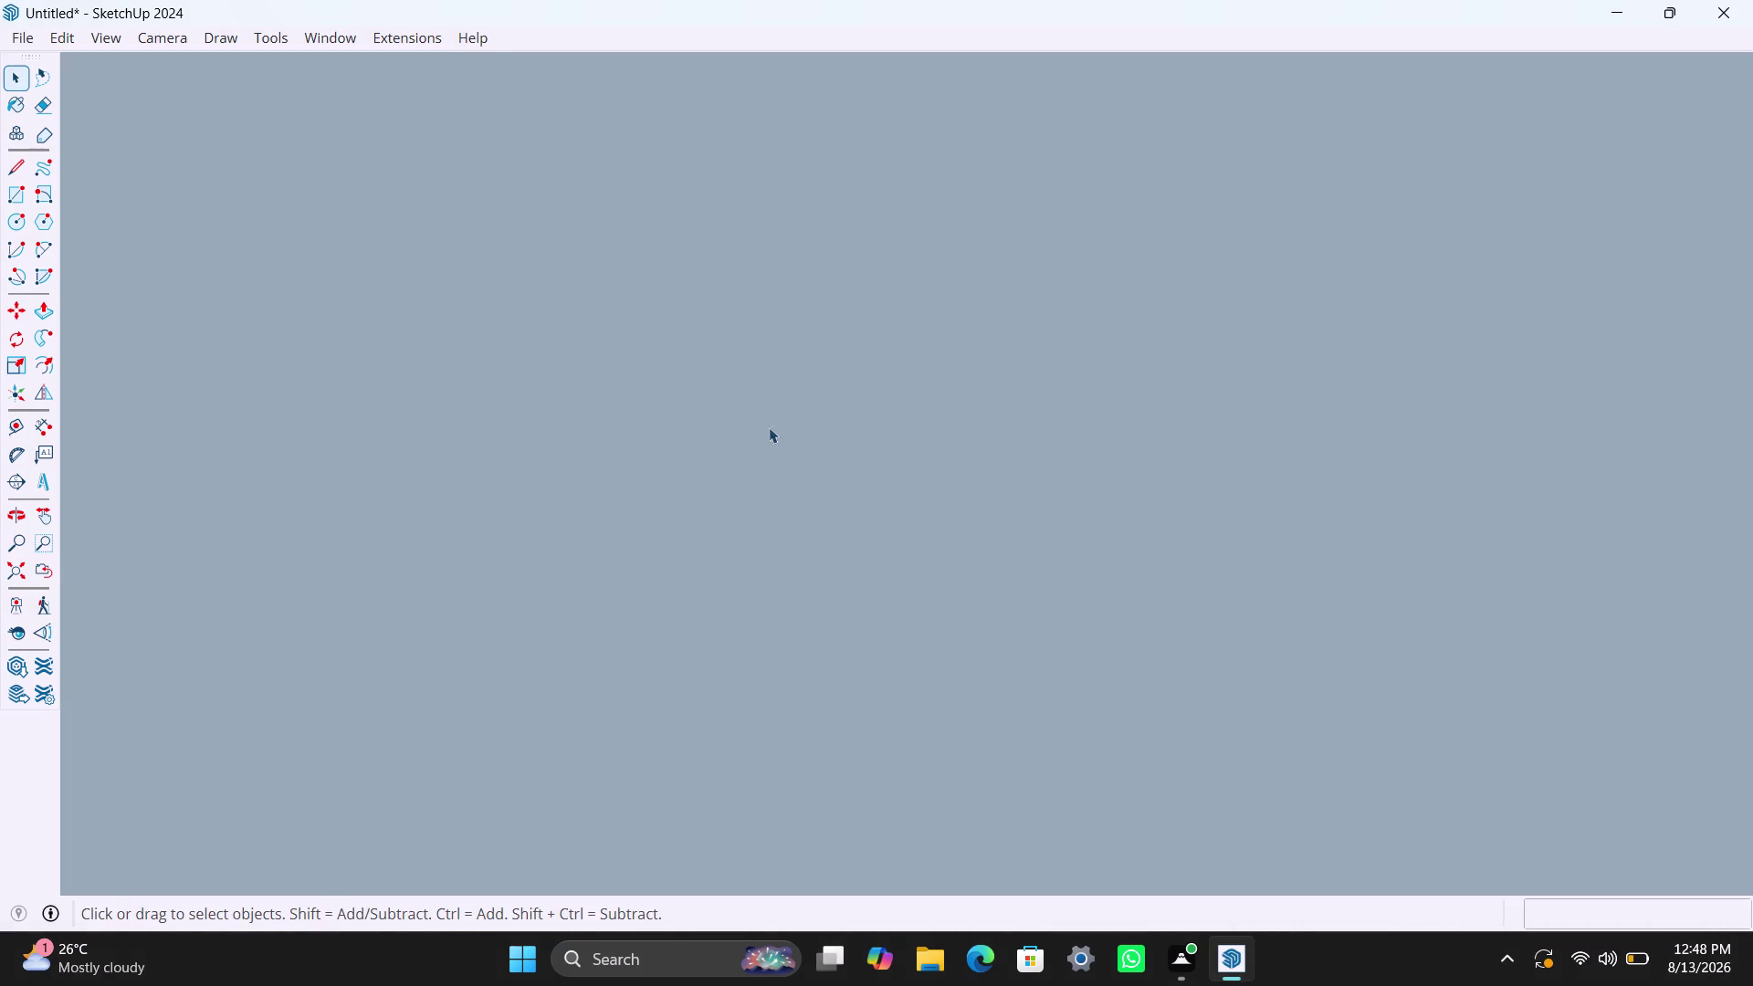
scroll(down, 3)
click(7, 569)
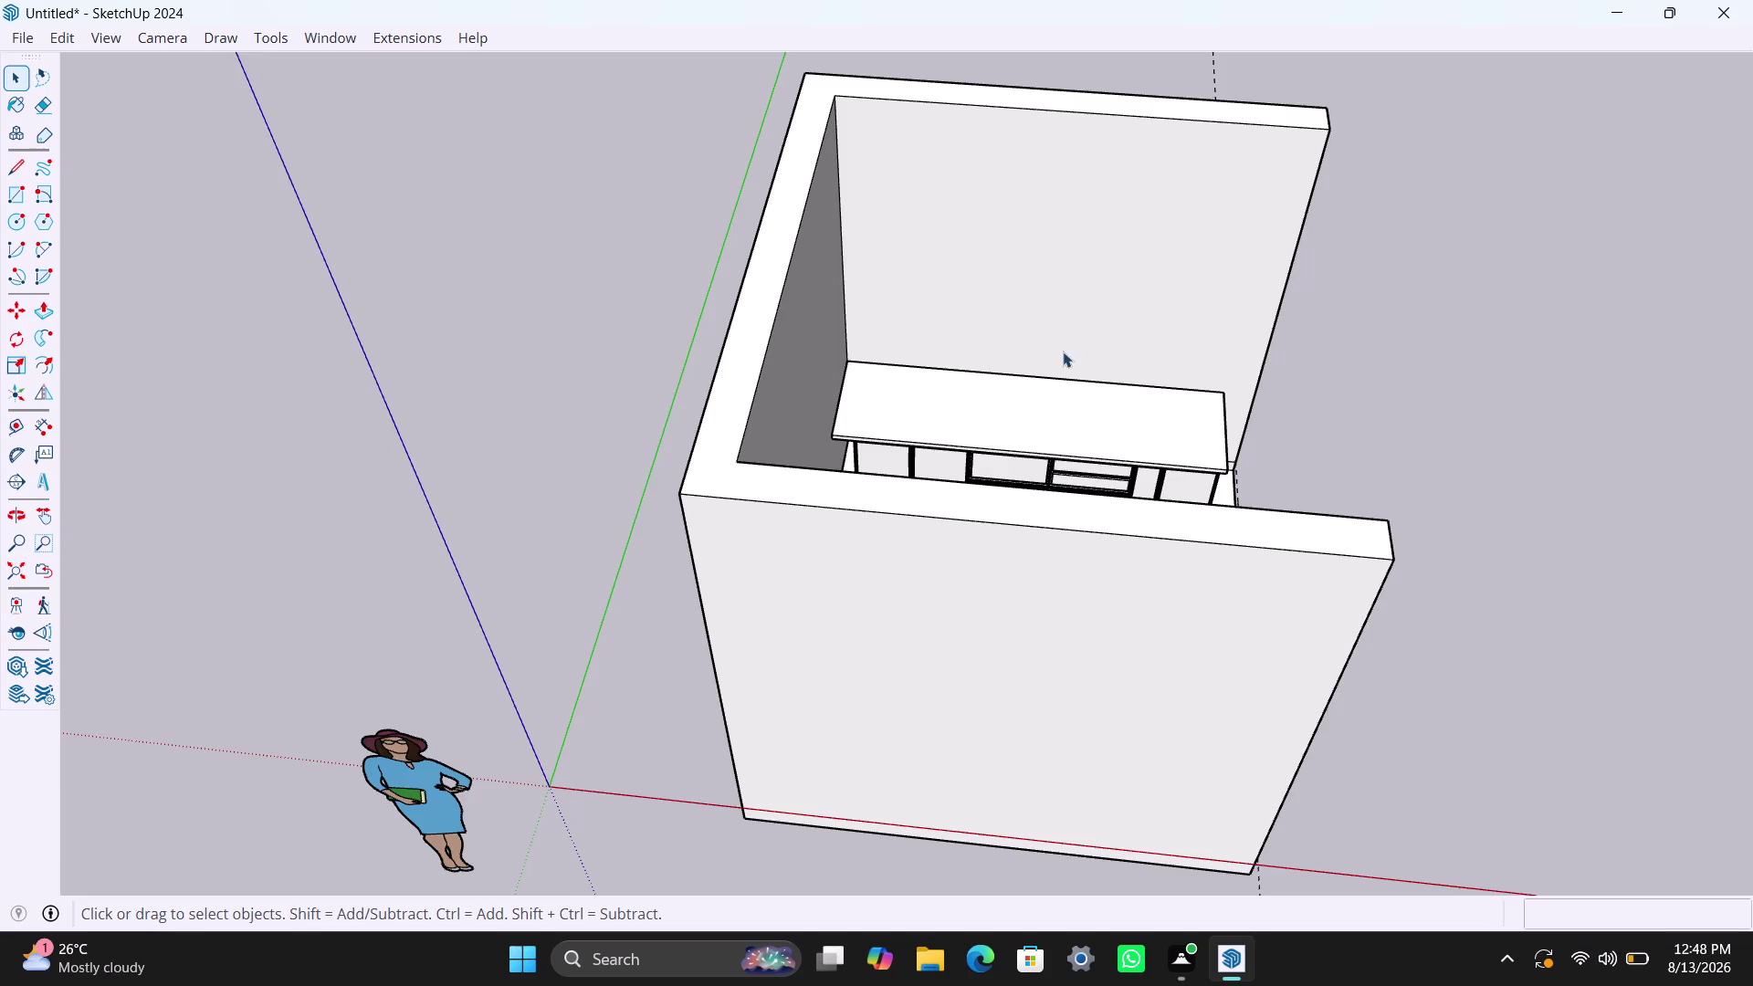
middle_drag(1058, 398, 820, 526)
scroll(up, 3)
middle_drag(934, 643, 1257, 623)
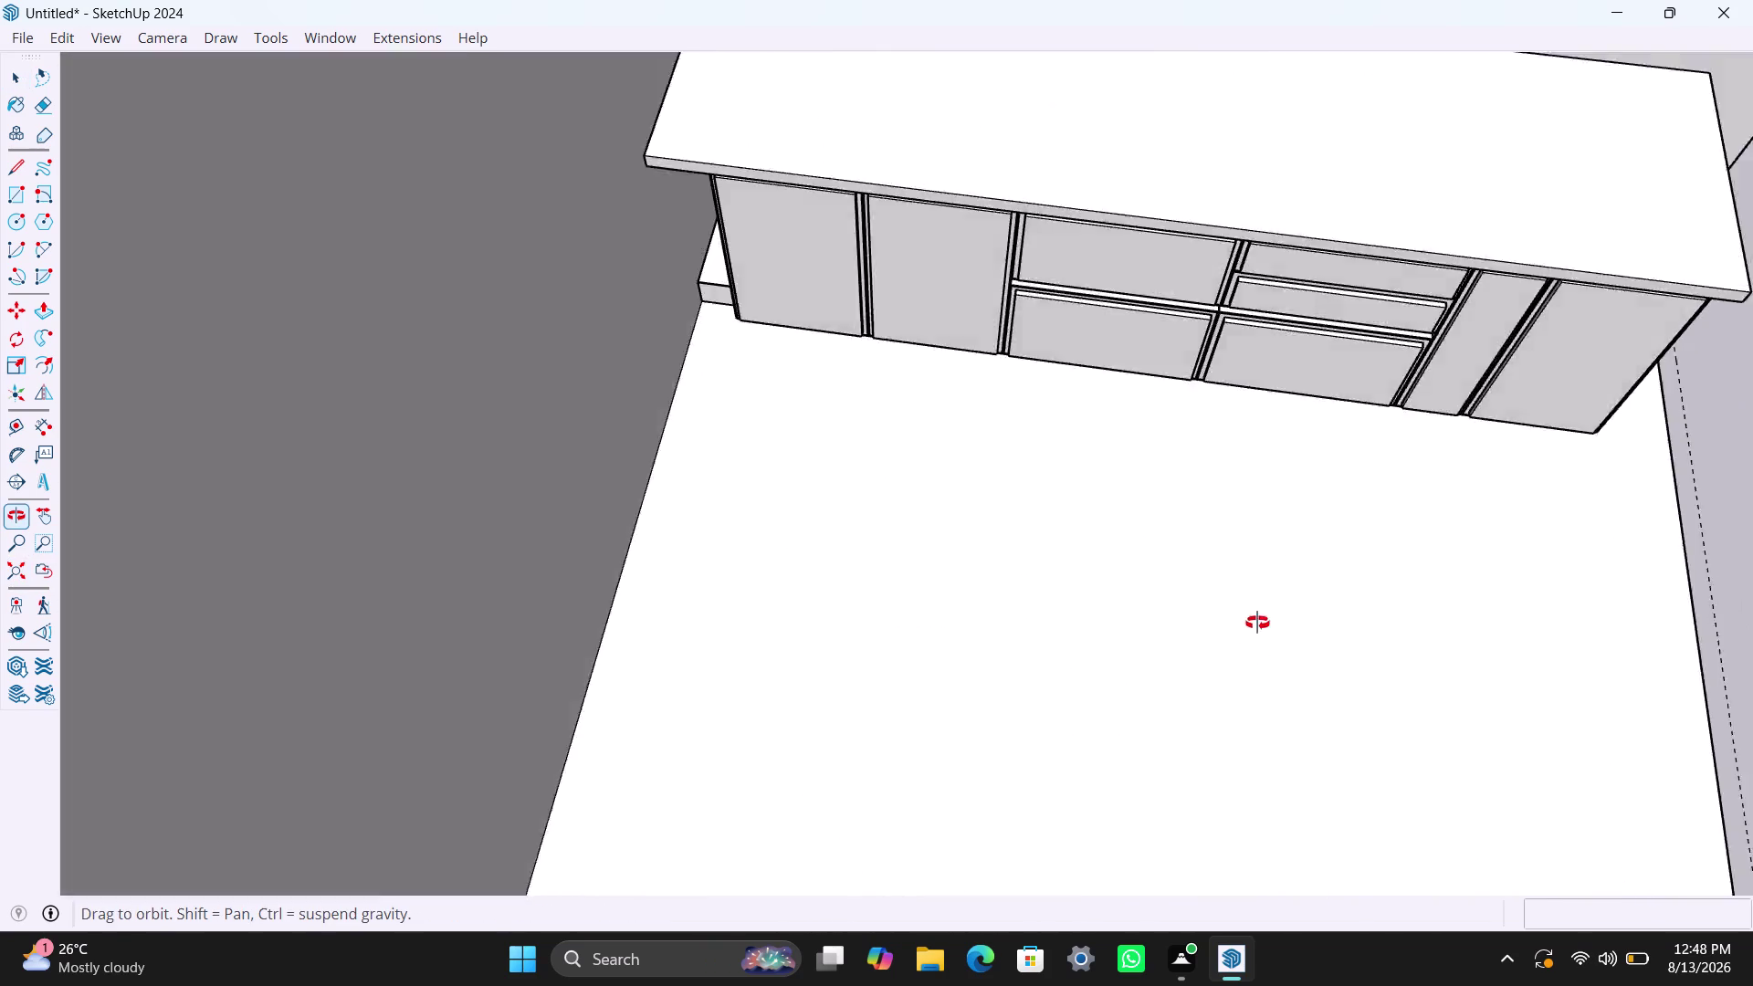
middle_drag(1257, 622, 1324, 600)
middle_drag(1088, 329, 955, 457)
scroll(down, 3)
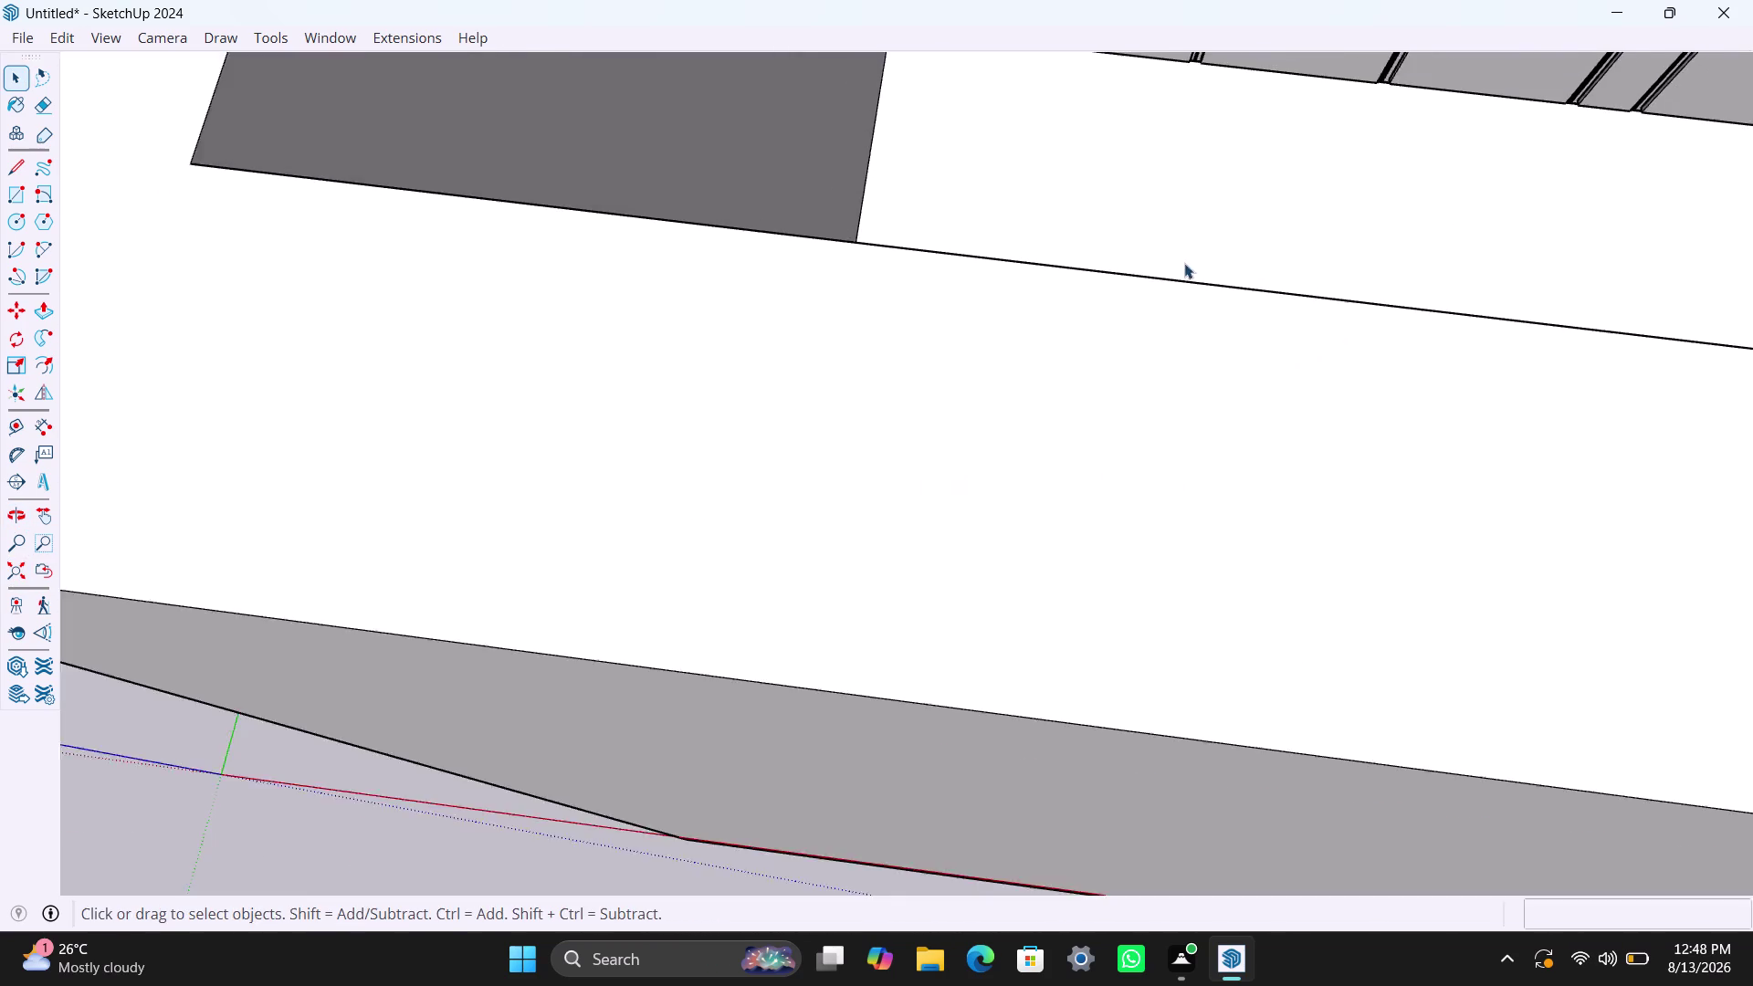
middle_drag(1184, 263, 848, 831)
middle_drag(907, 763, 902, 574)
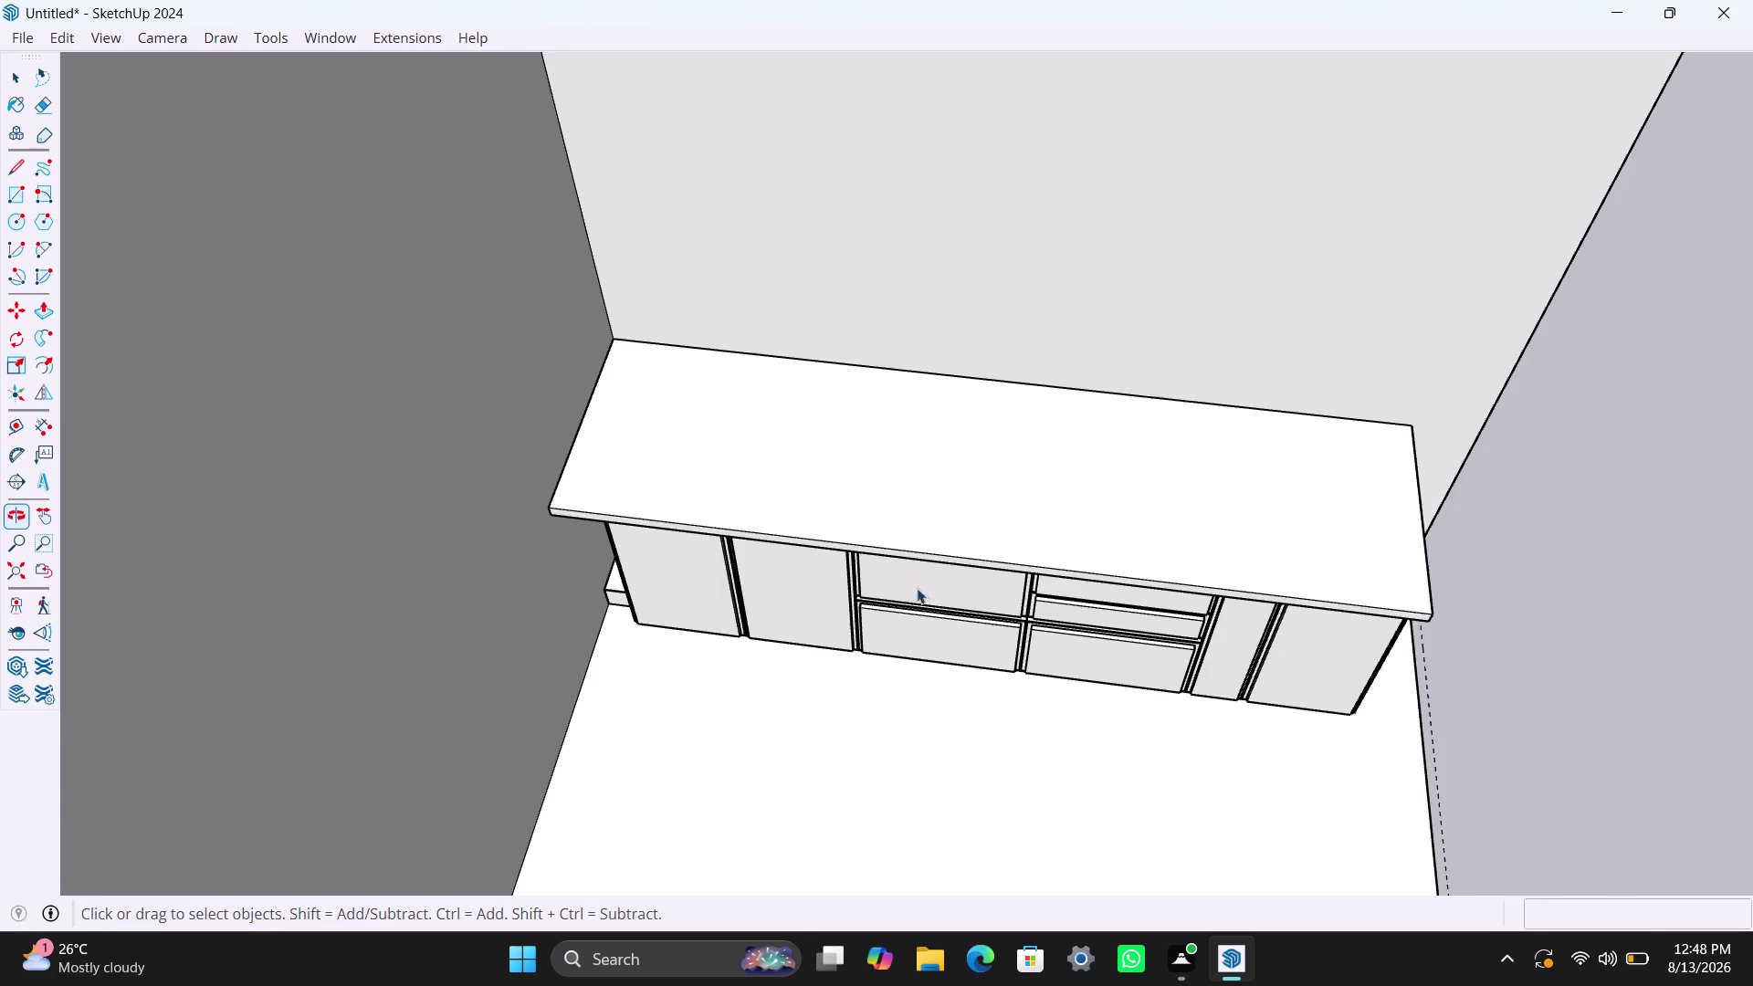
scroll(up, 3)
middle_drag(960, 605, 1021, 444)
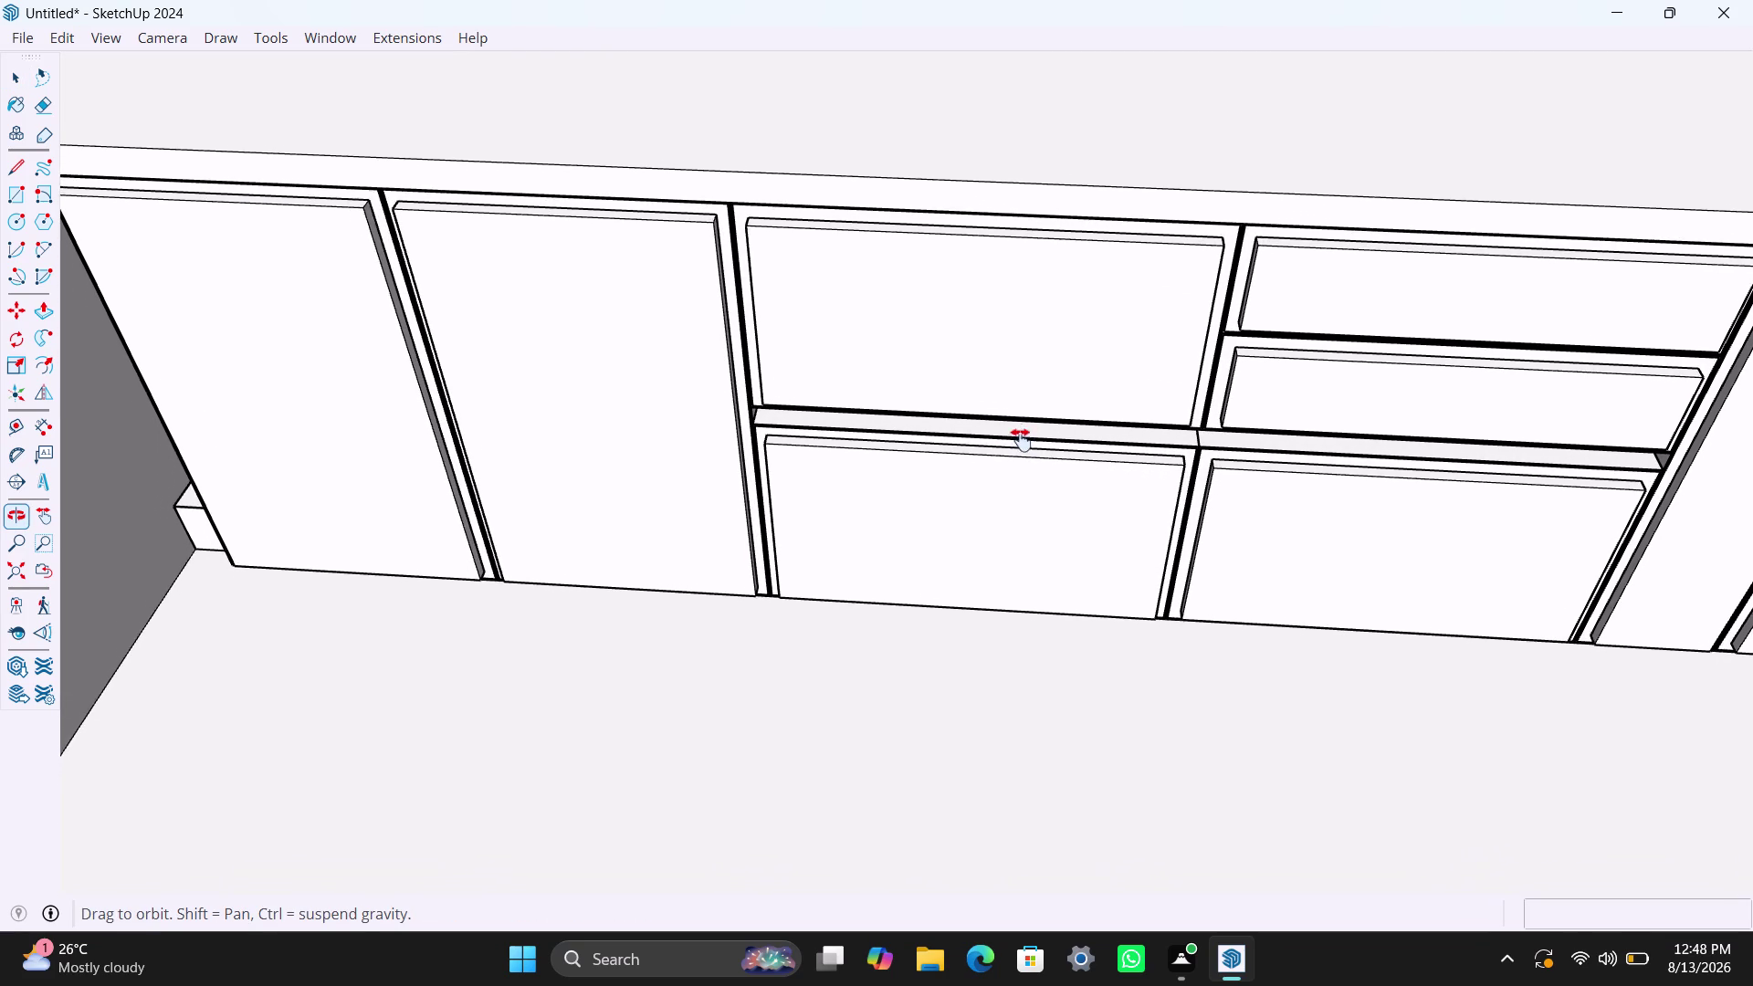
middle_drag(1021, 443, 1022, 434)
scroll(down, 3)
middle_drag(995, 492, 994, 326)
scroll(down, 3)
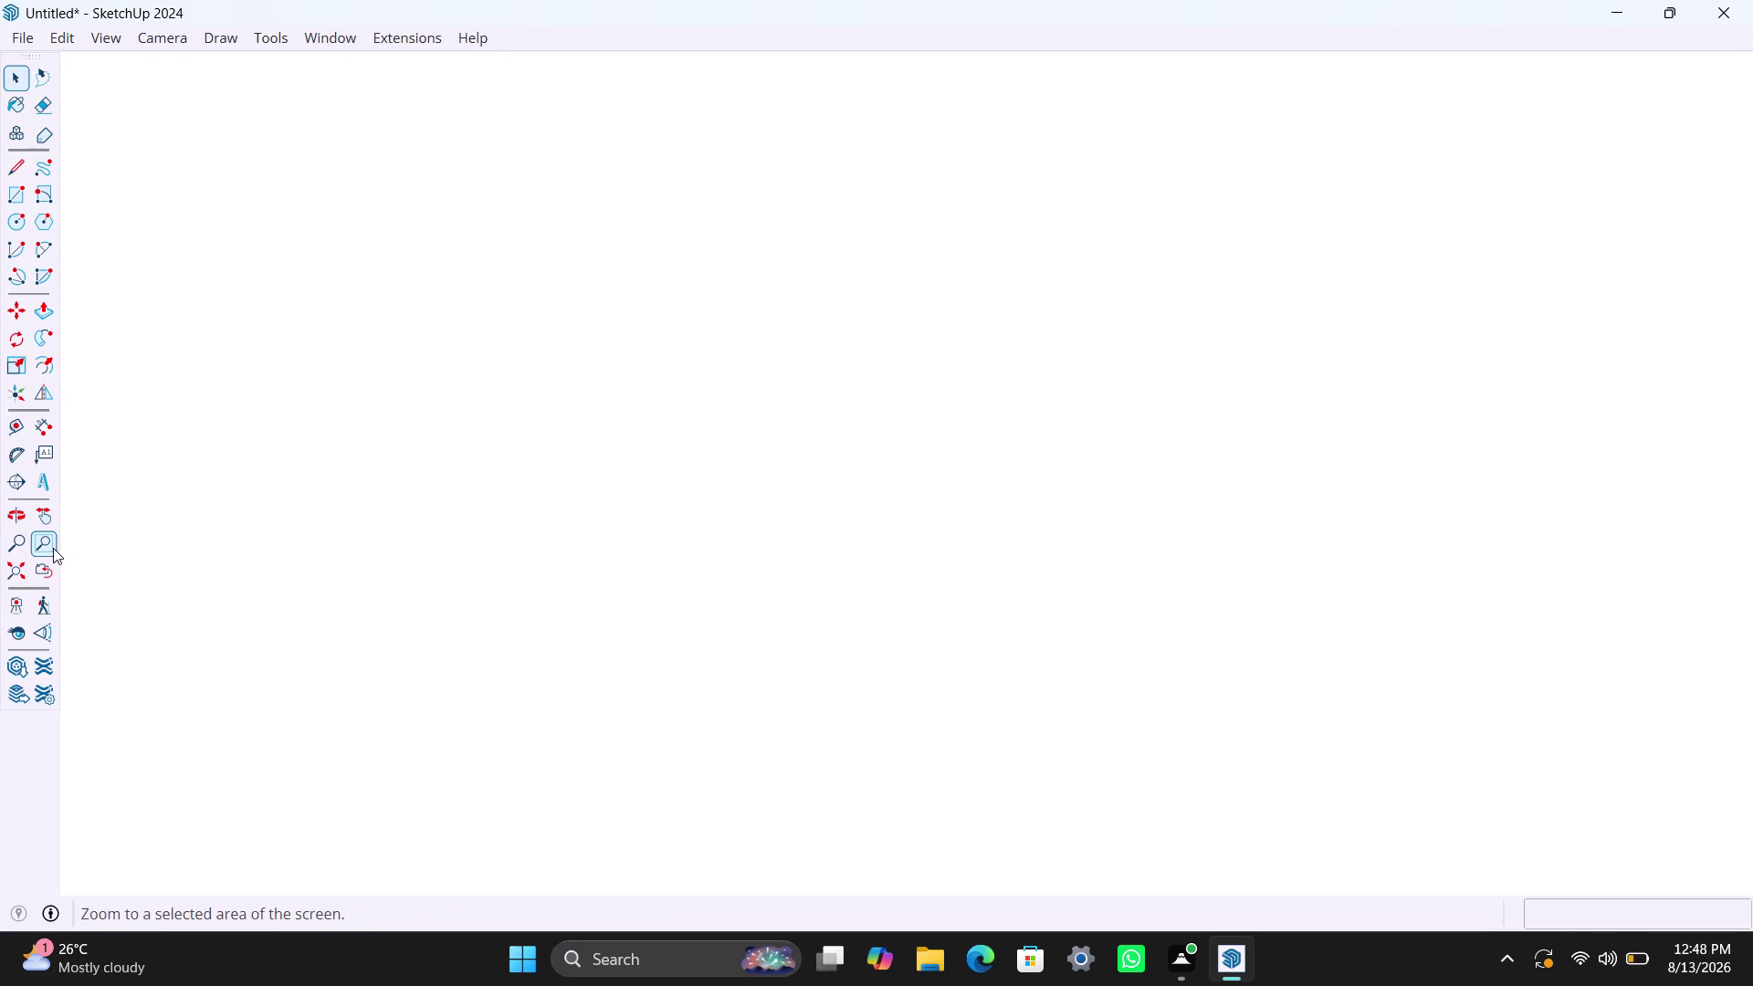
click(53, 547)
click(23, 545)
click(47, 546)
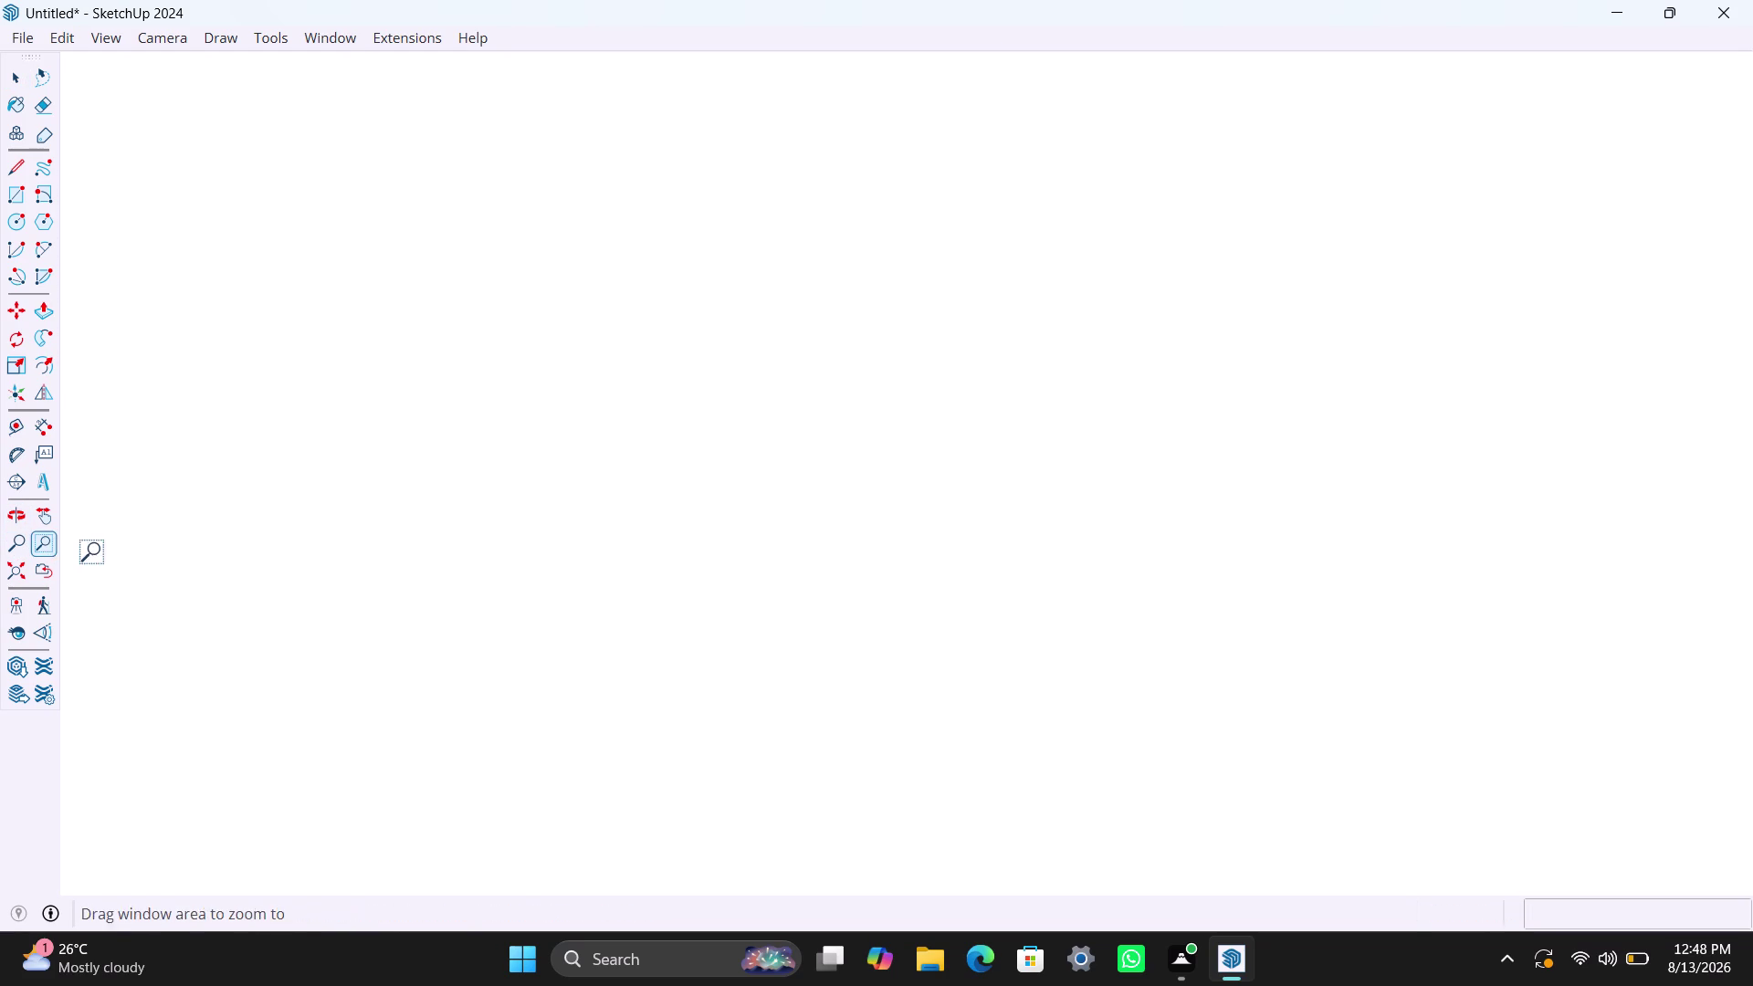
click(14, 567)
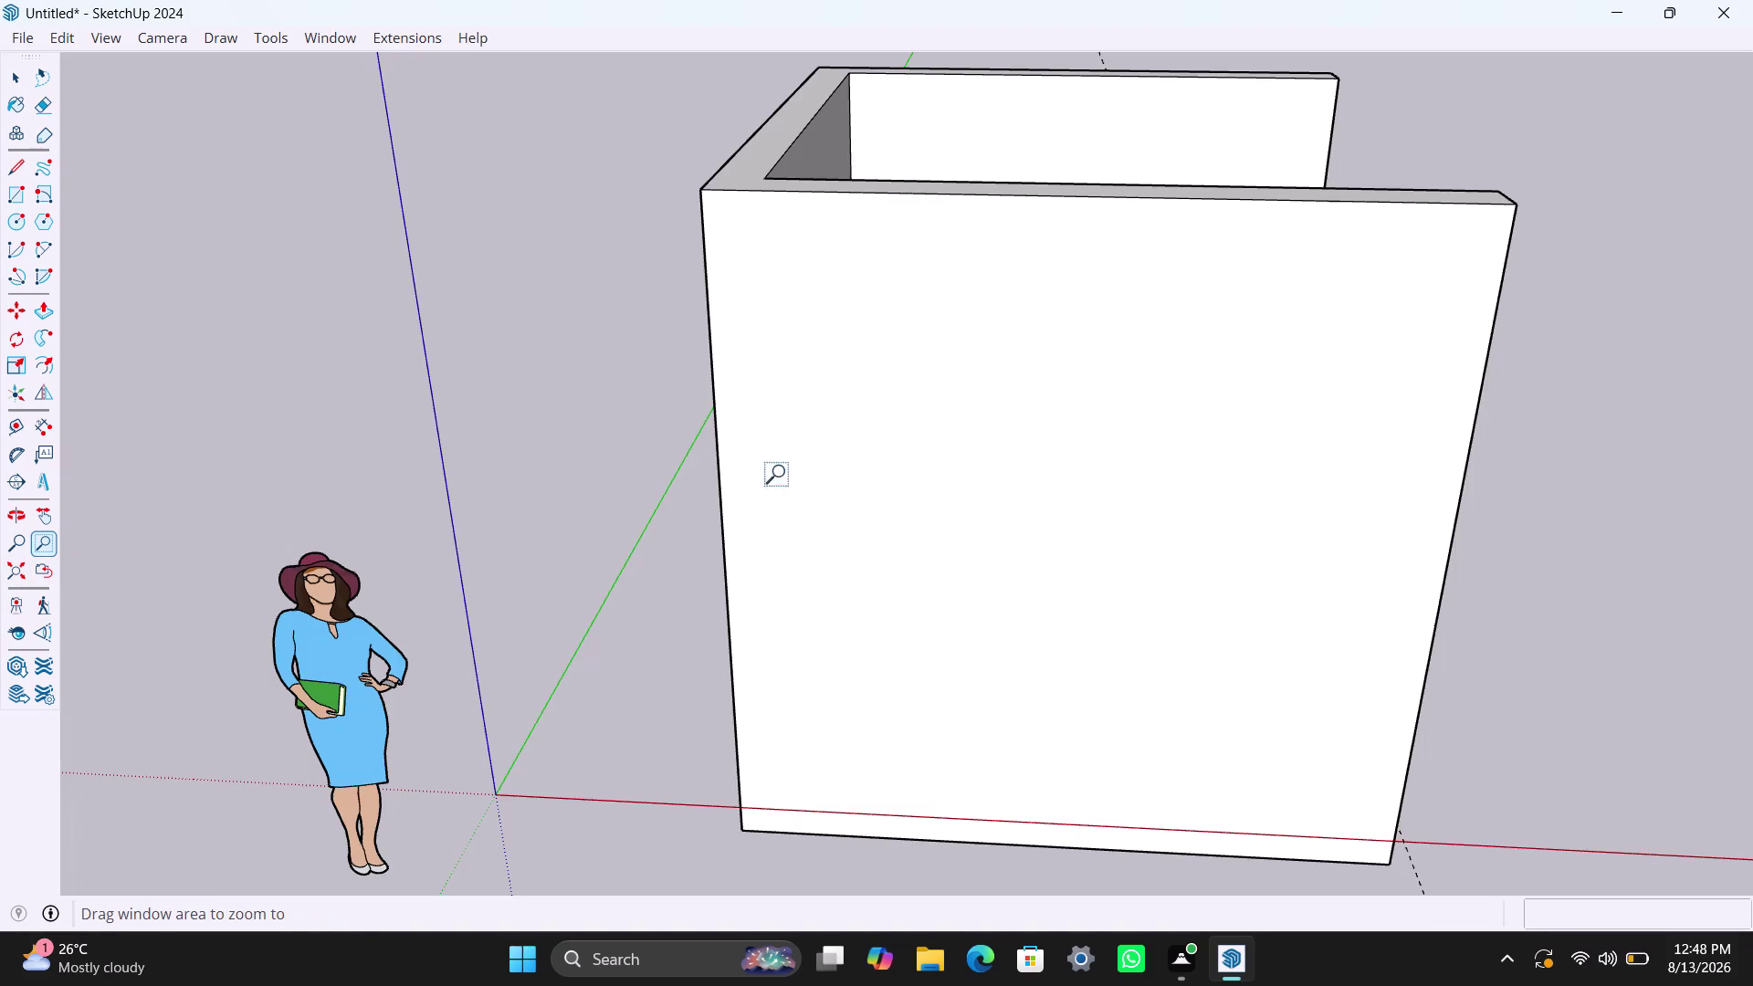
scroll(down, 3)
middle_drag(998, 407, 790, 529)
Select the room's wall group and bring up its context menu.
key(space)
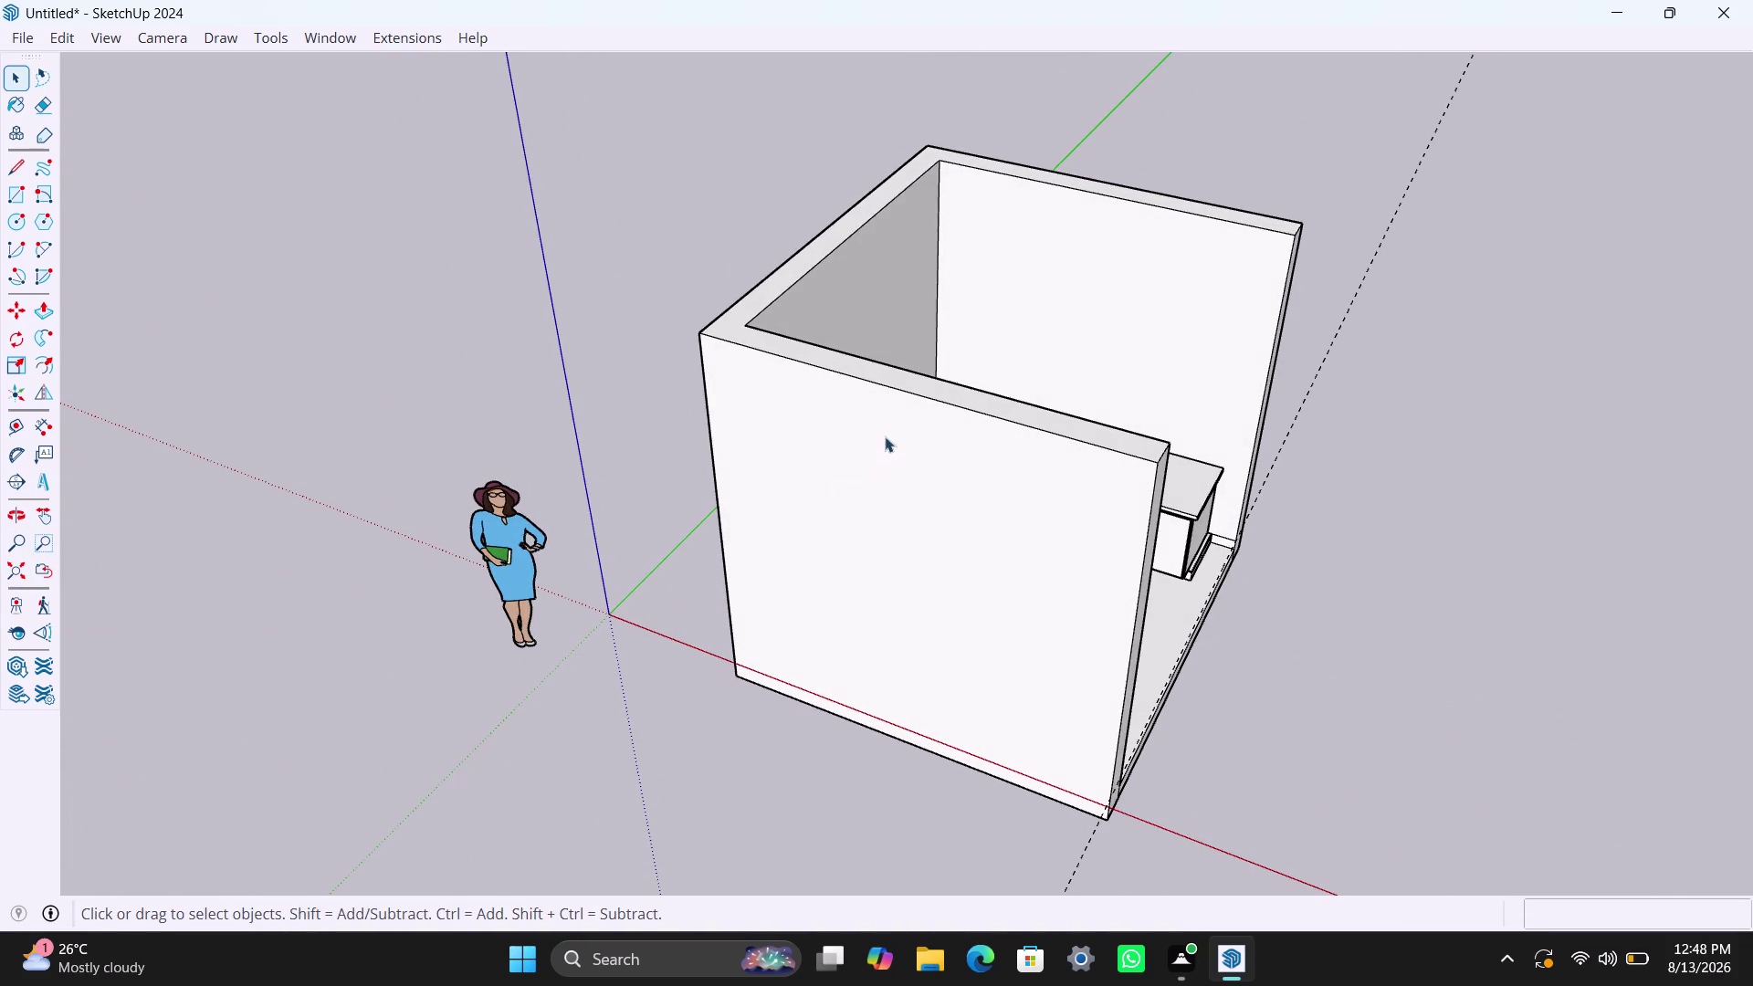
click(908, 403)
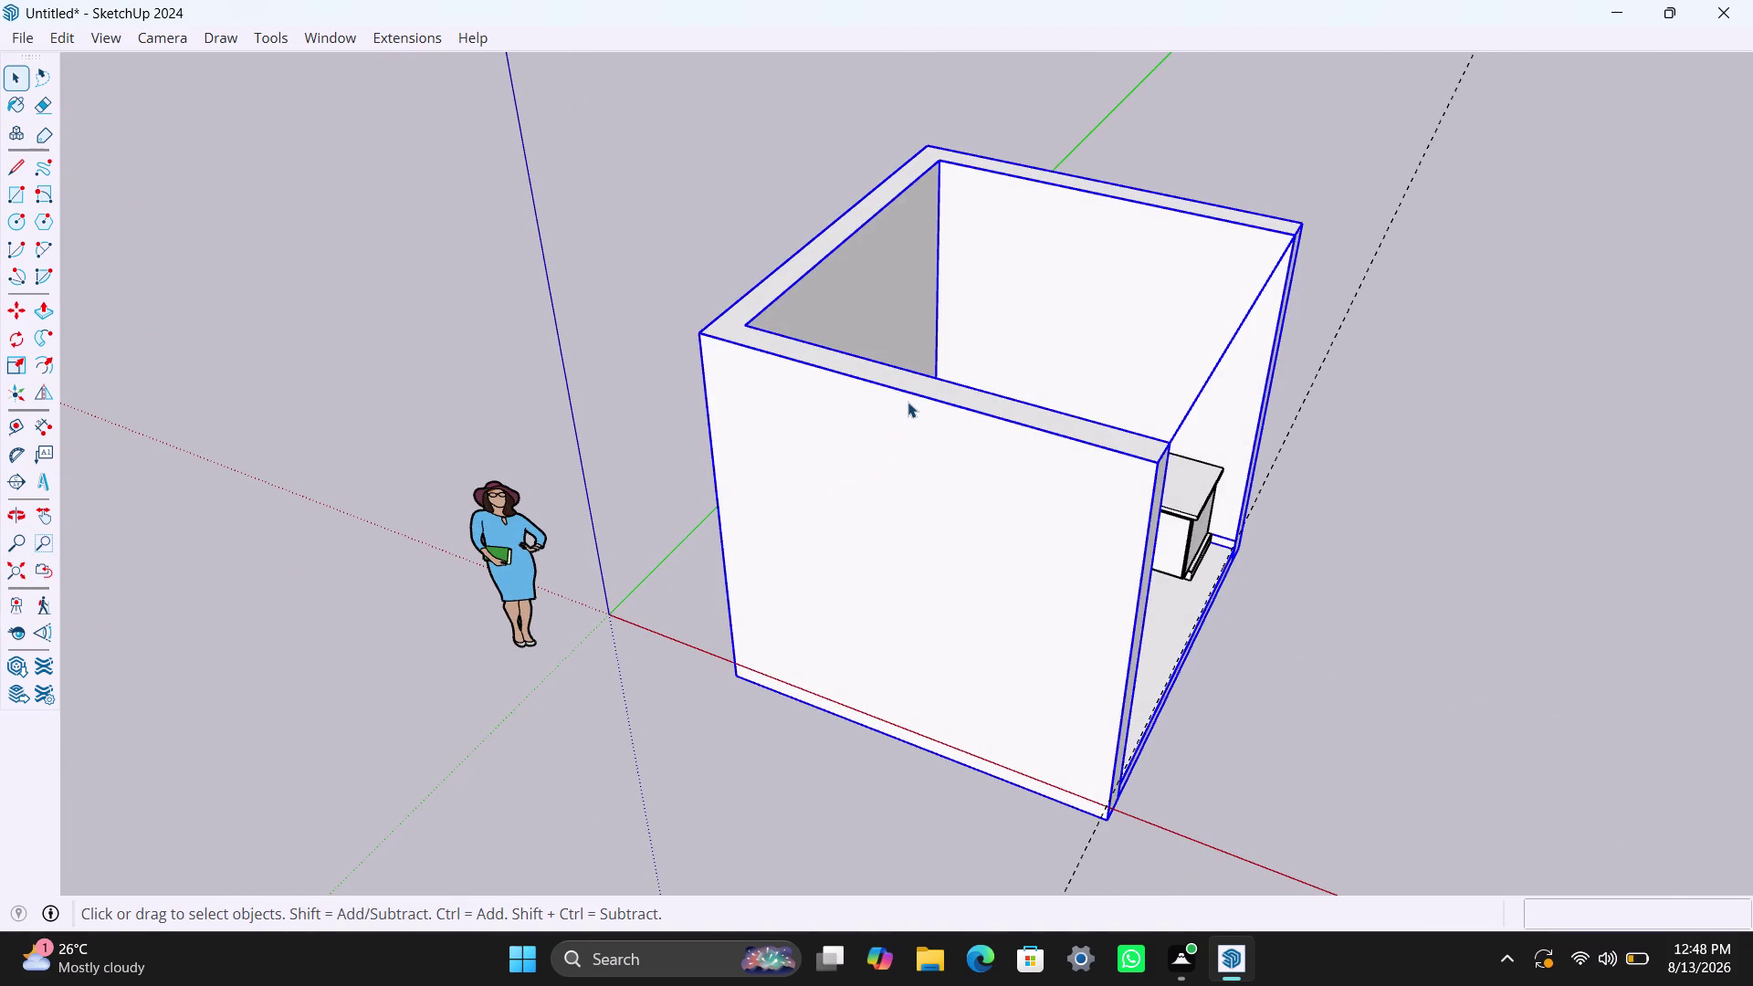
right_click(908, 401)
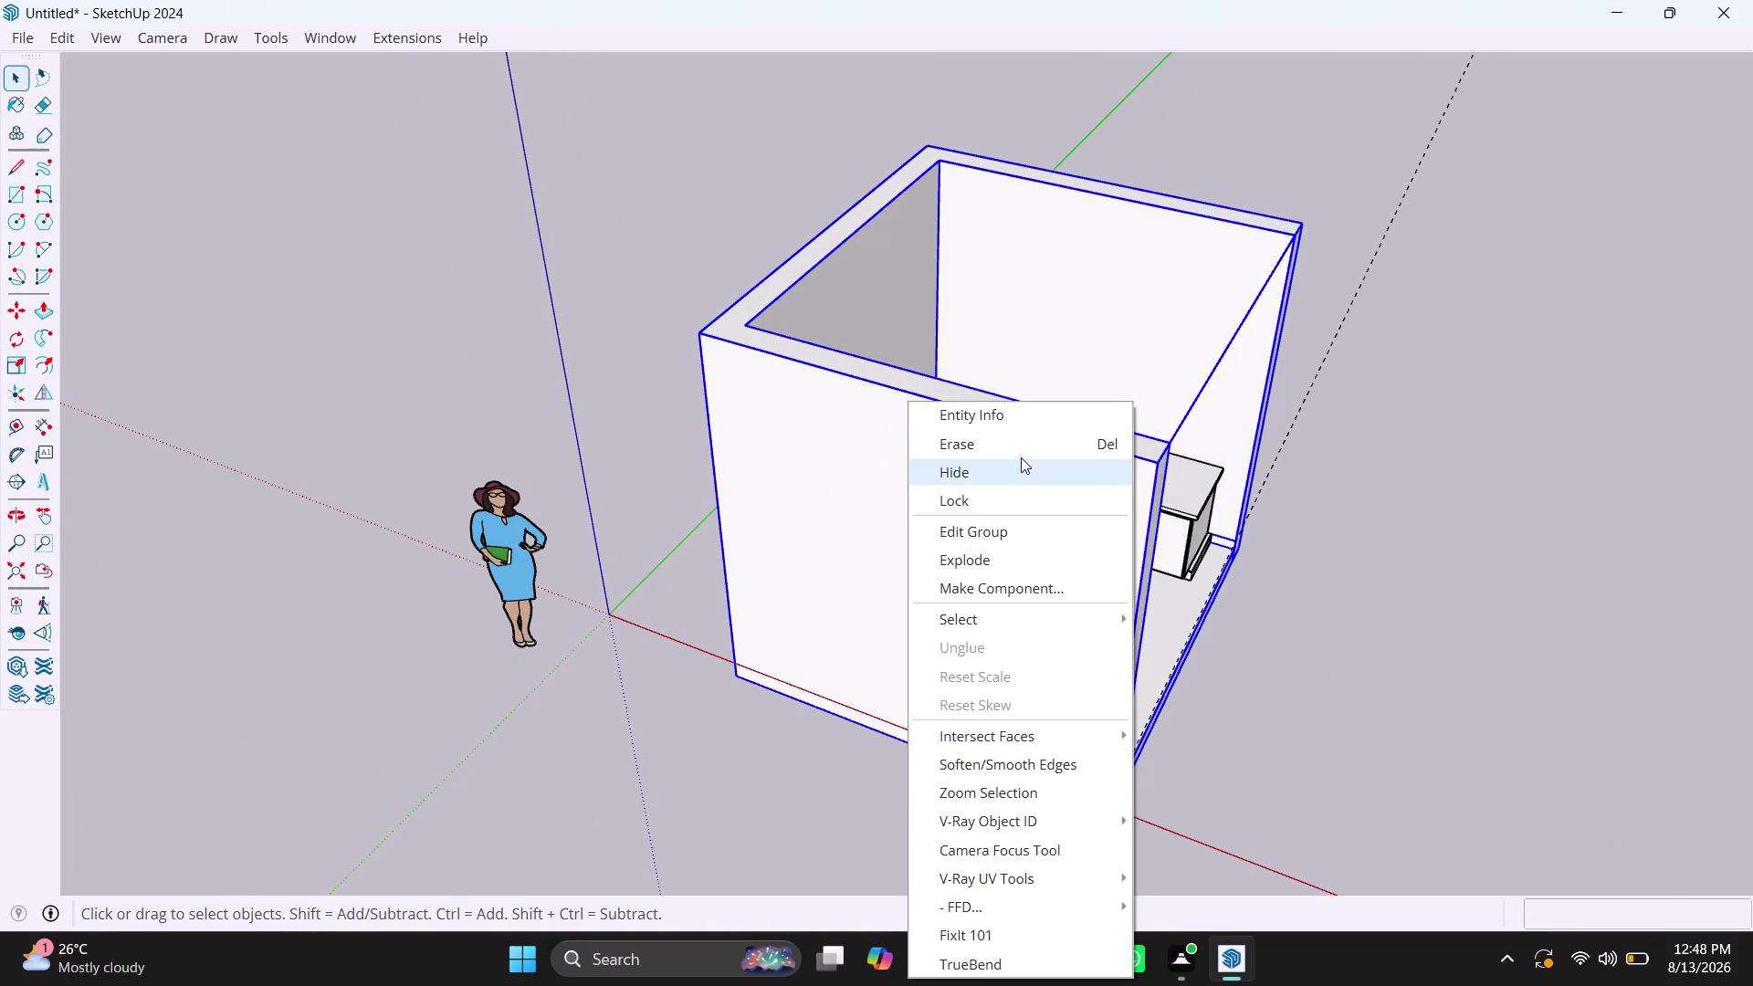
Dismiss the wall menu, clear the selection, and orbit back to the outside corner view.
click(1021, 457)
key(ctrl+z)
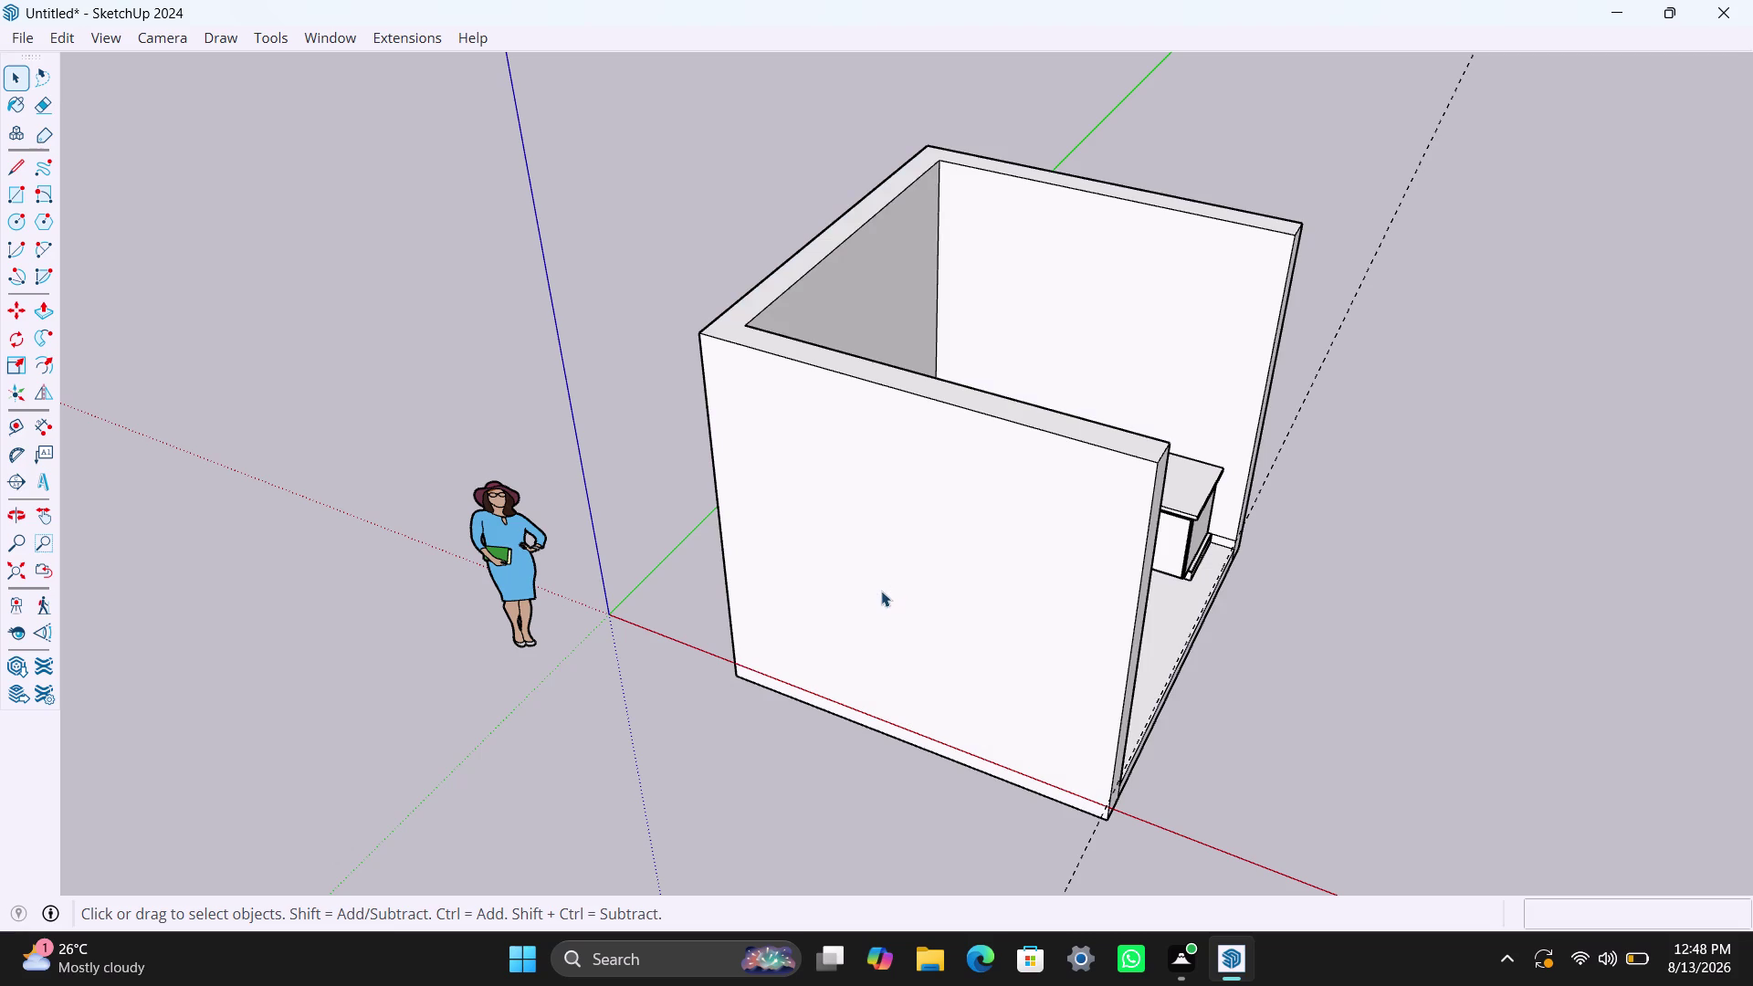
middle_drag(1164, 587, 387, 496)
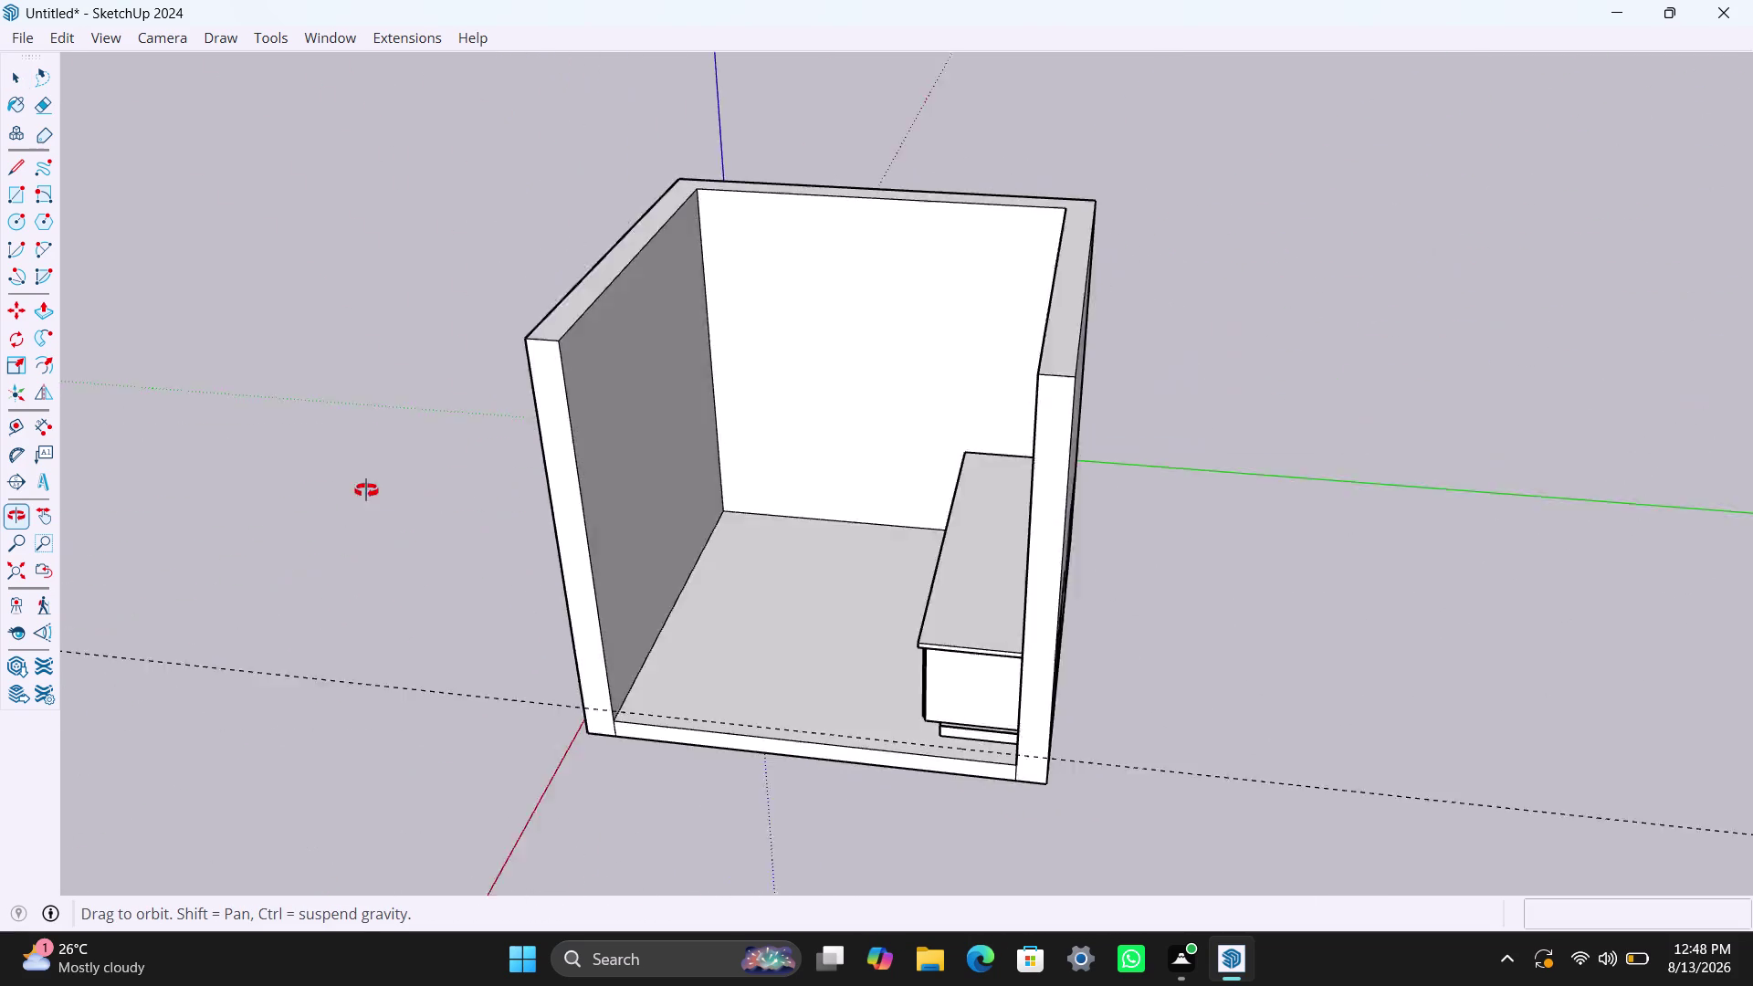
middle_drag(387, 496, 1015, 601)
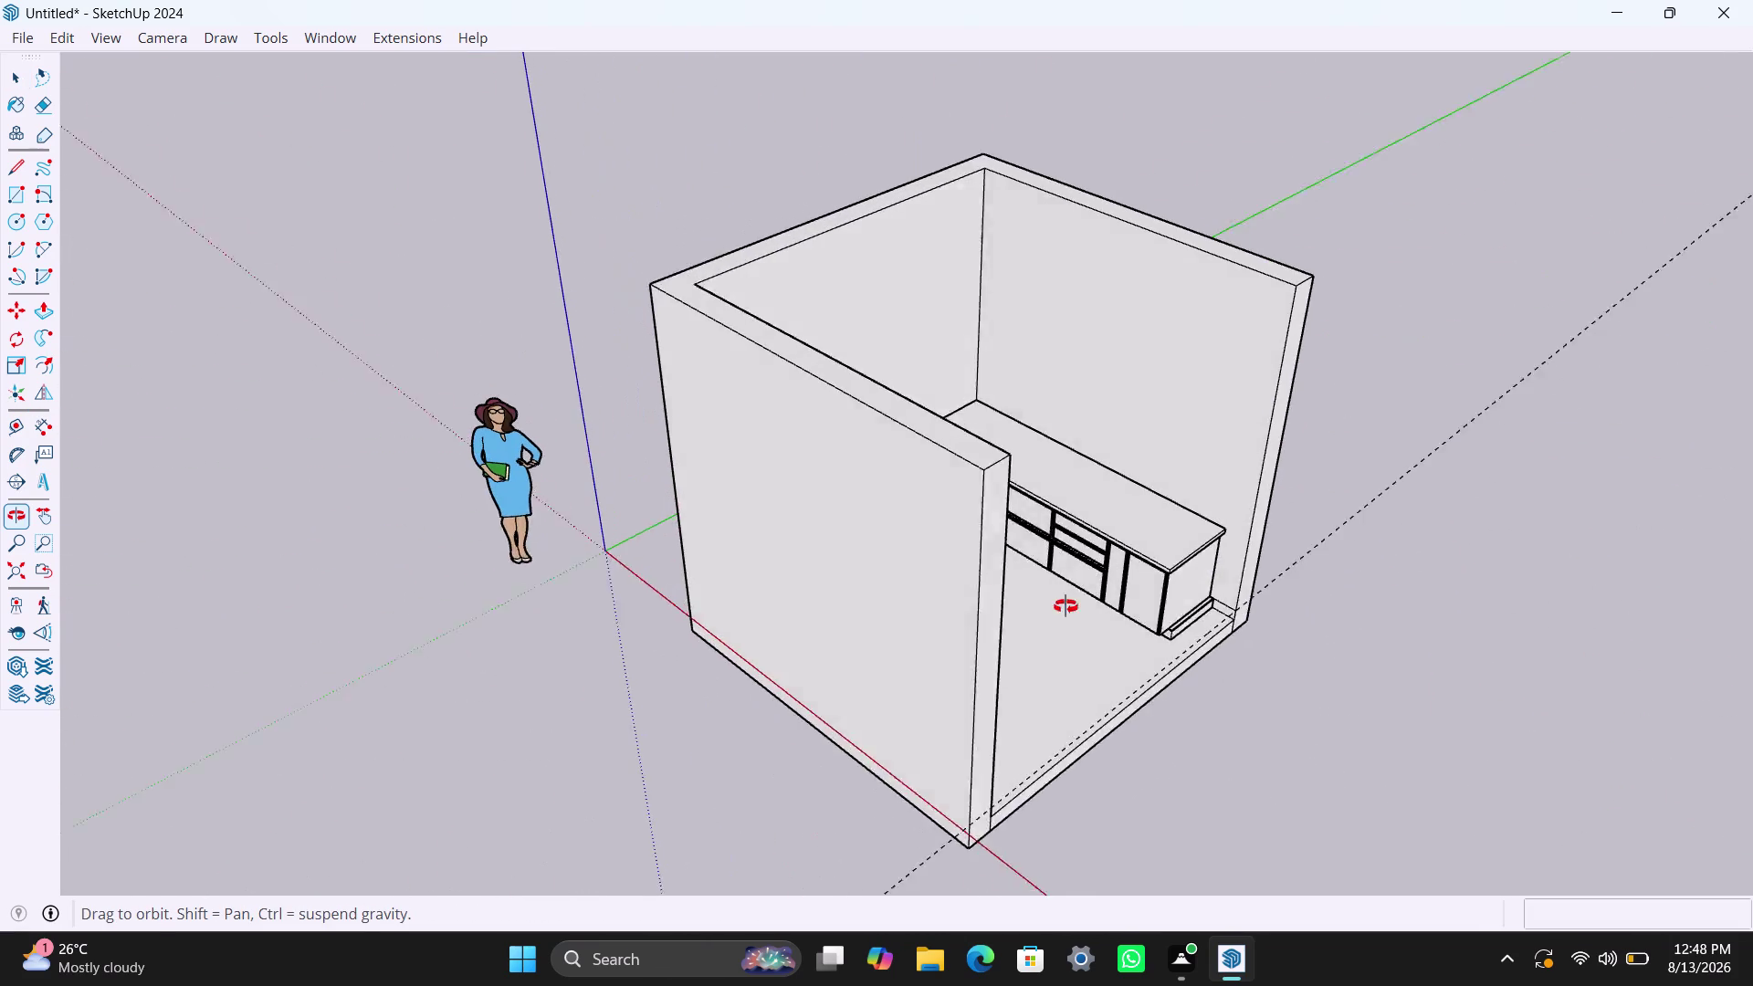
middle_drag(1016, 601, 1066, 606)
scroll(up, 3)
Select the wall geometry inside the wall group and unhide its hidden geometry.
click(911, 467)
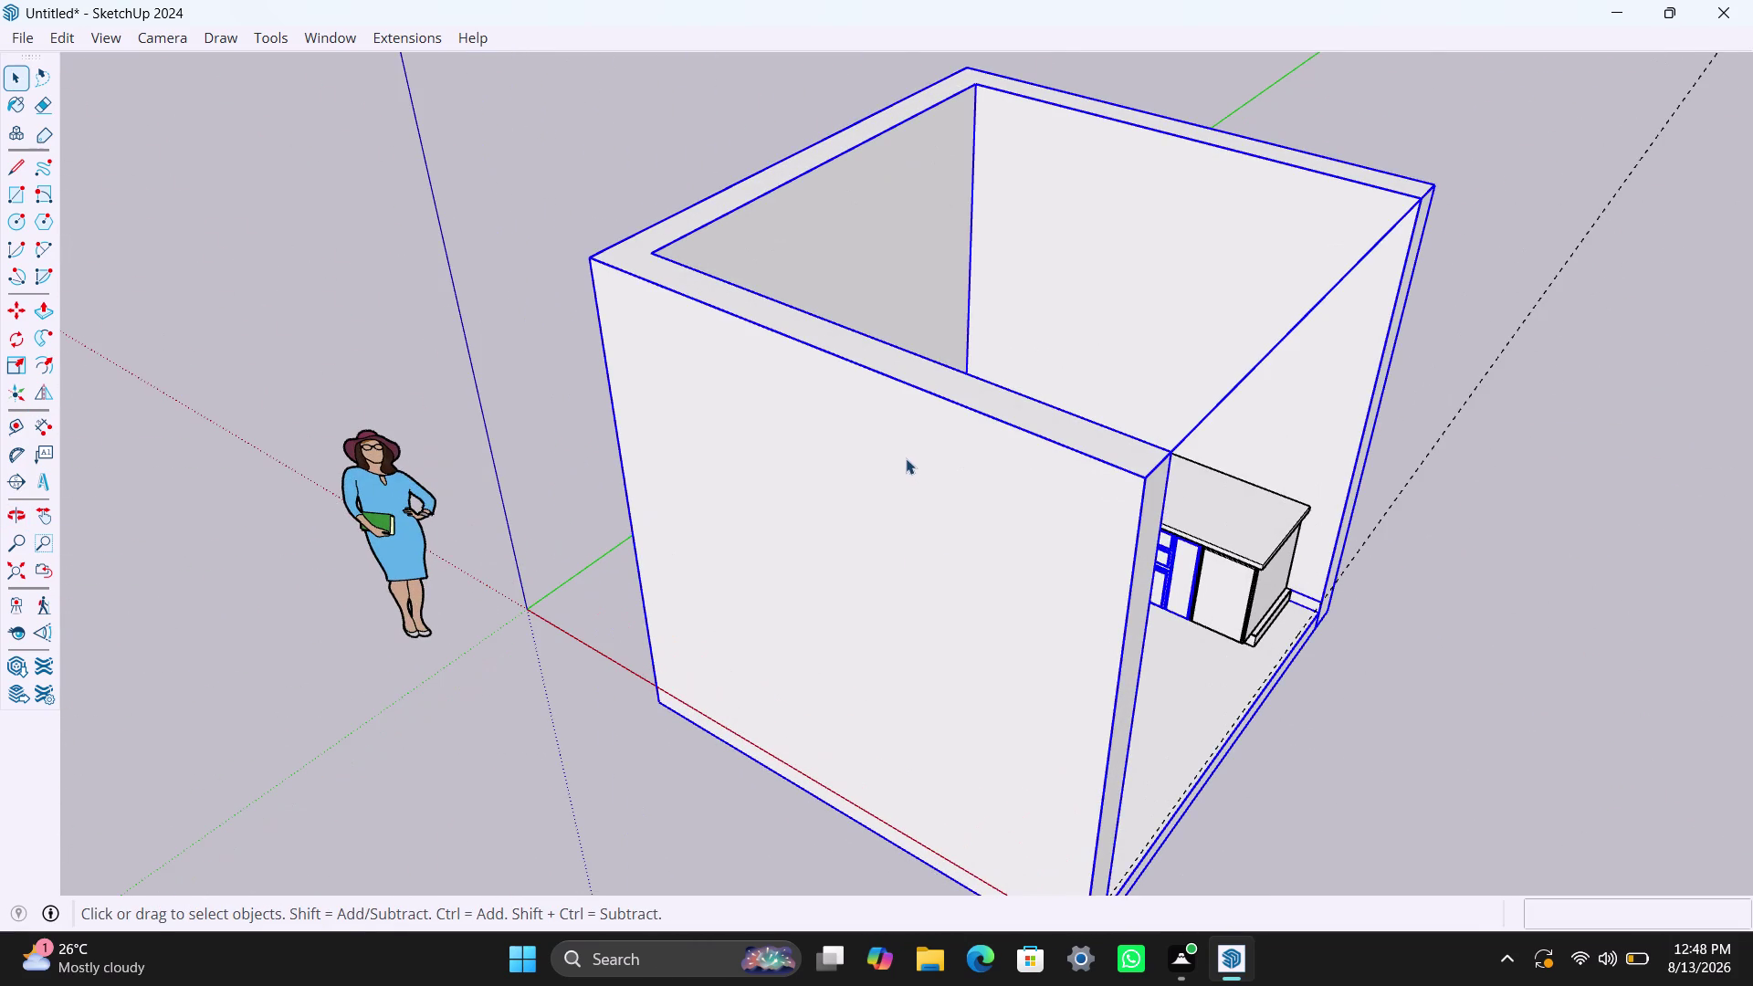
double_click(906, 457)
click(904, 454)
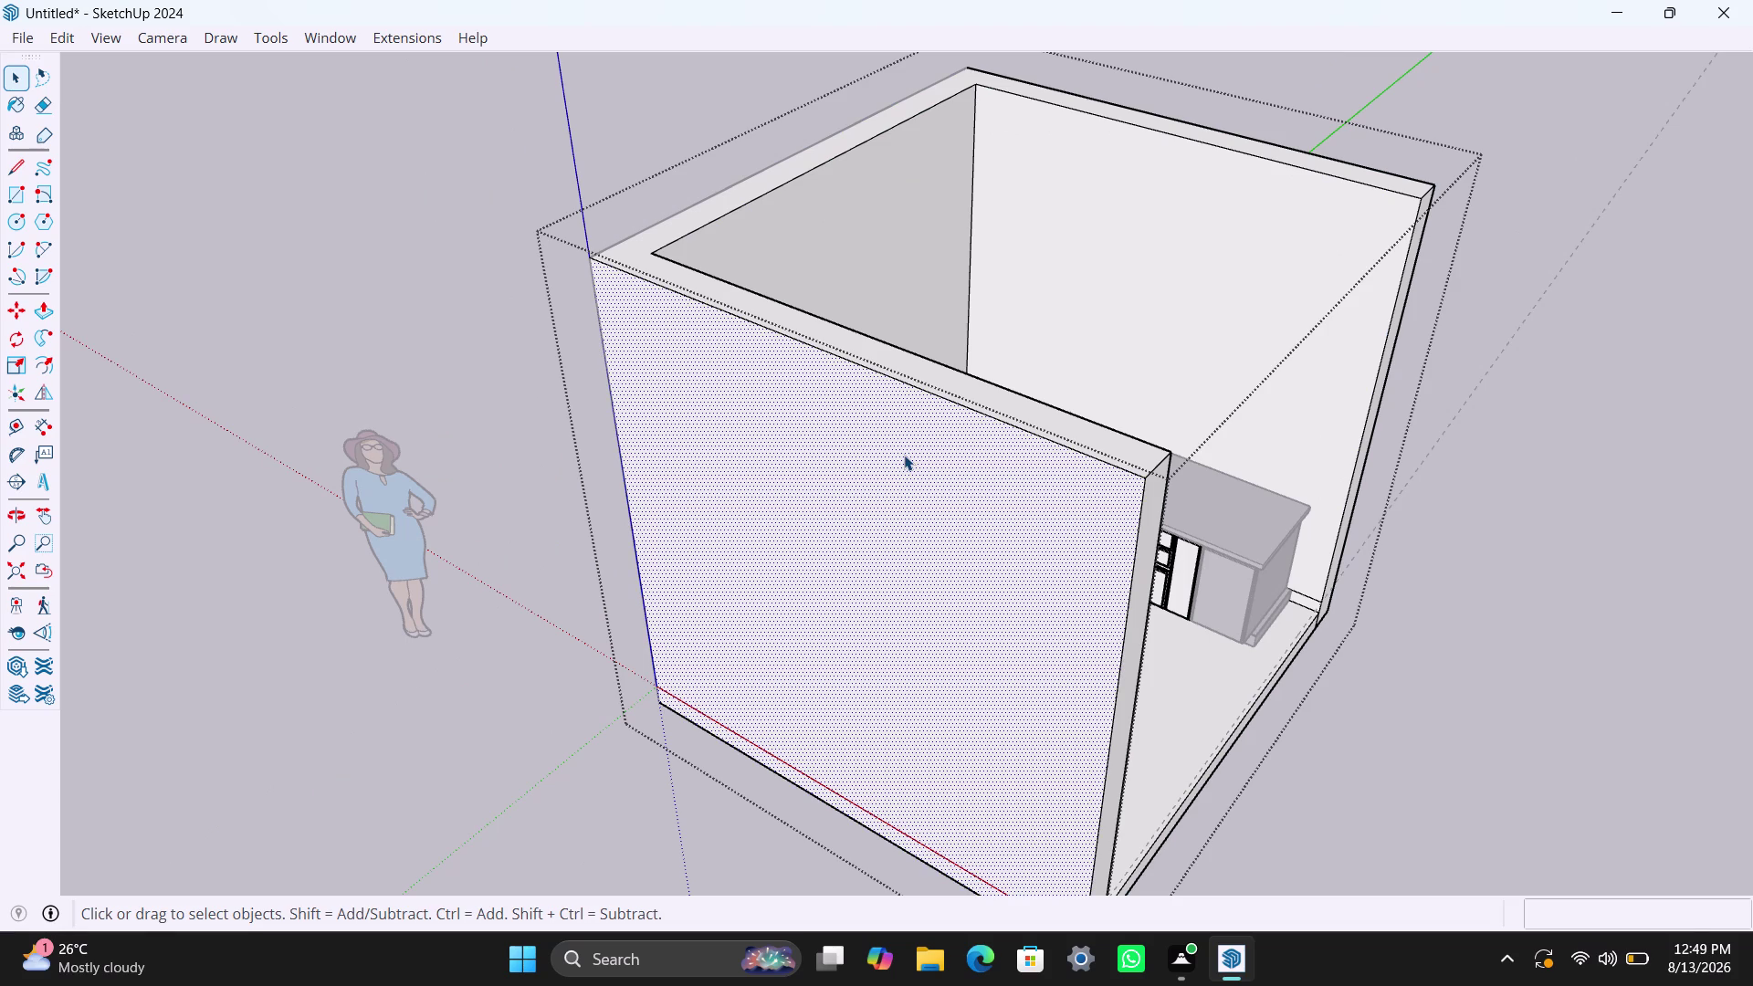
double_click(904, 455)
triple_click(904, 455)
click(903, 454)
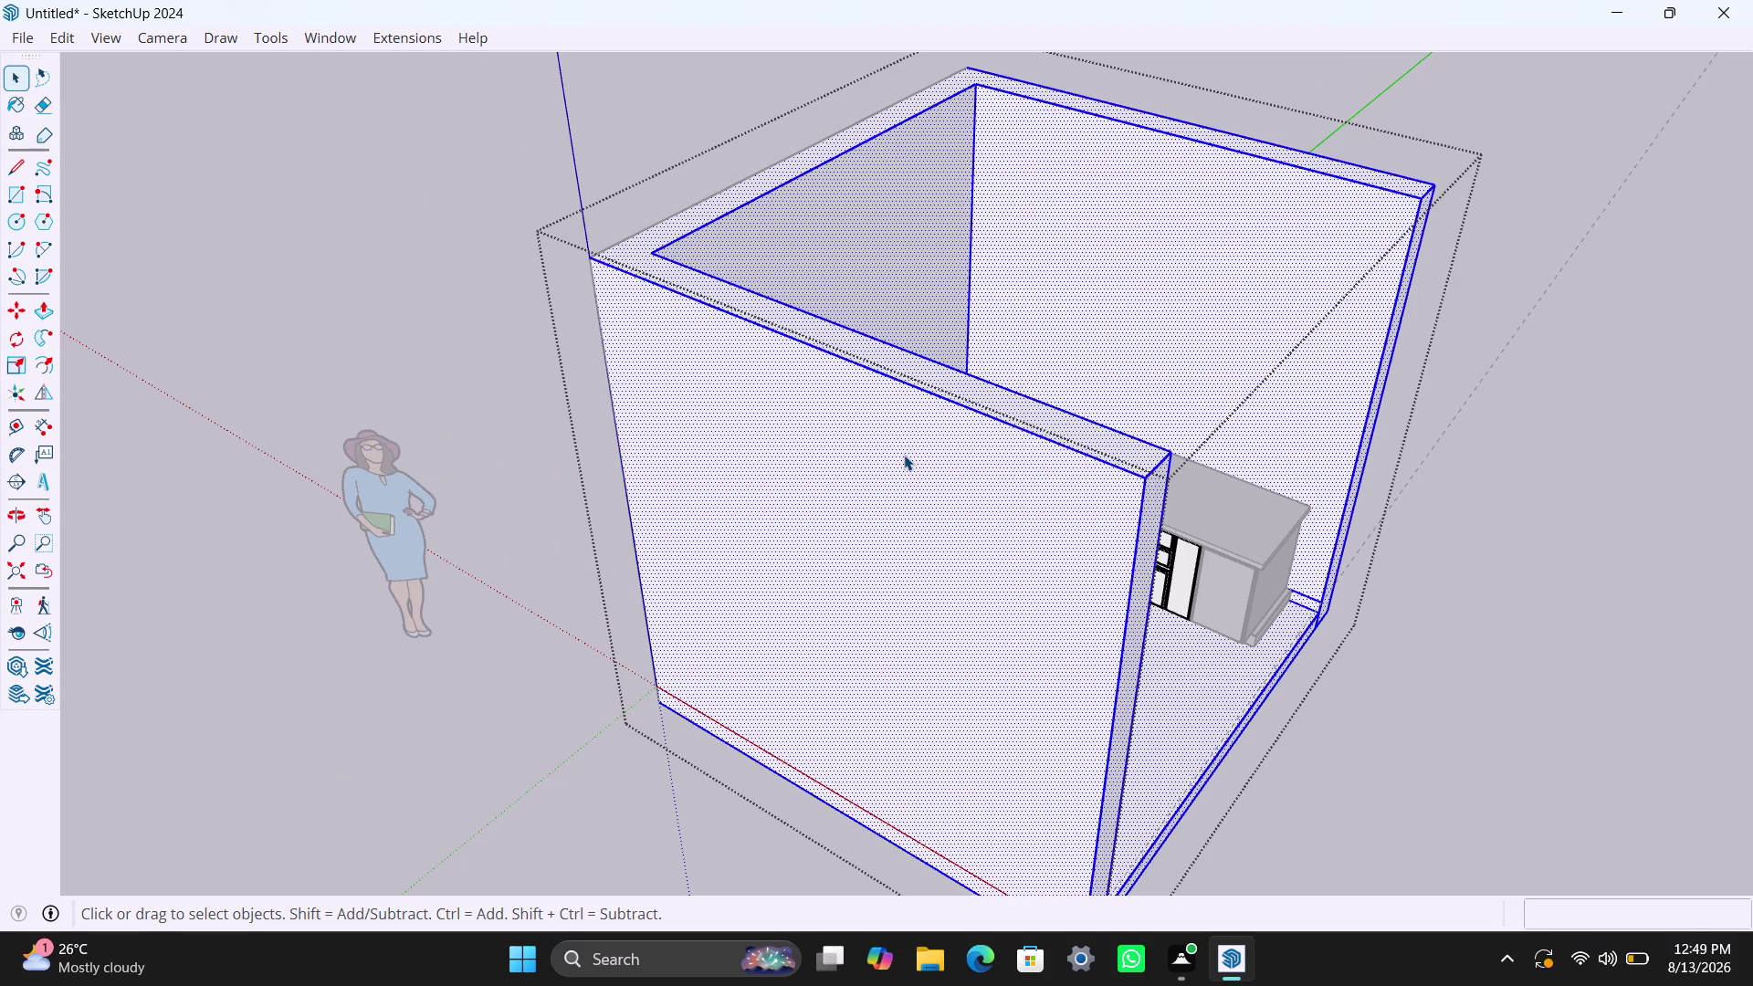
right_click(903, 454)
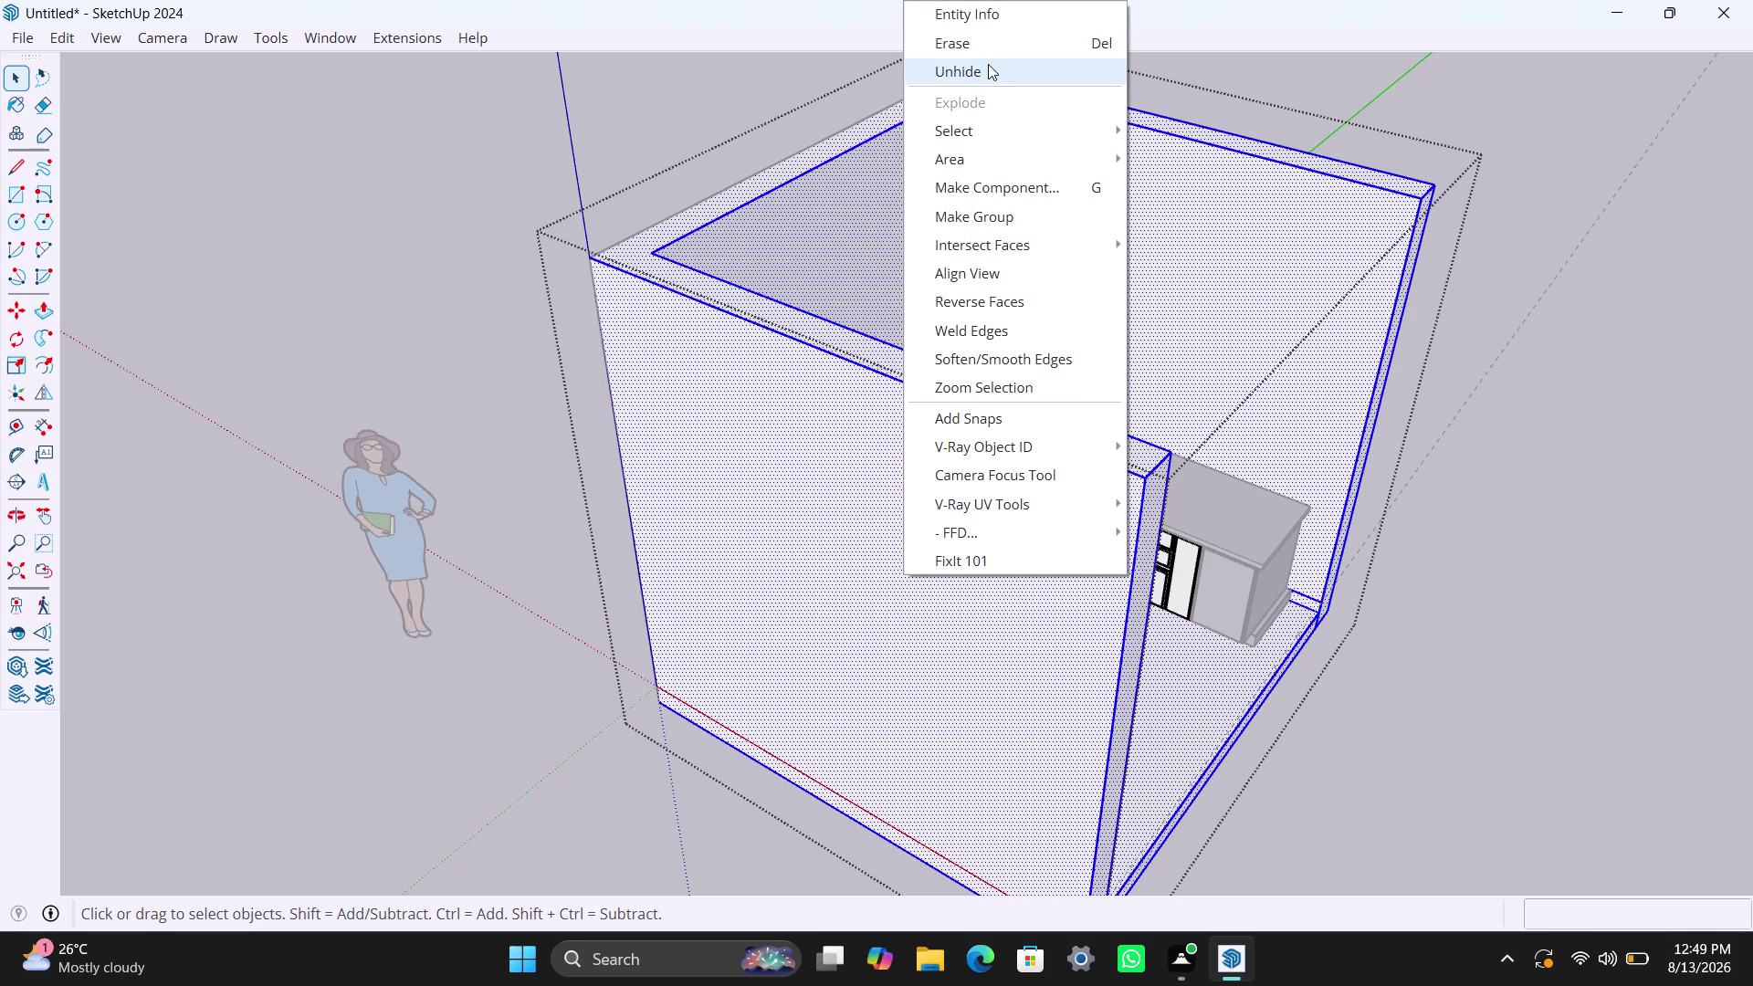
click(988, 64)
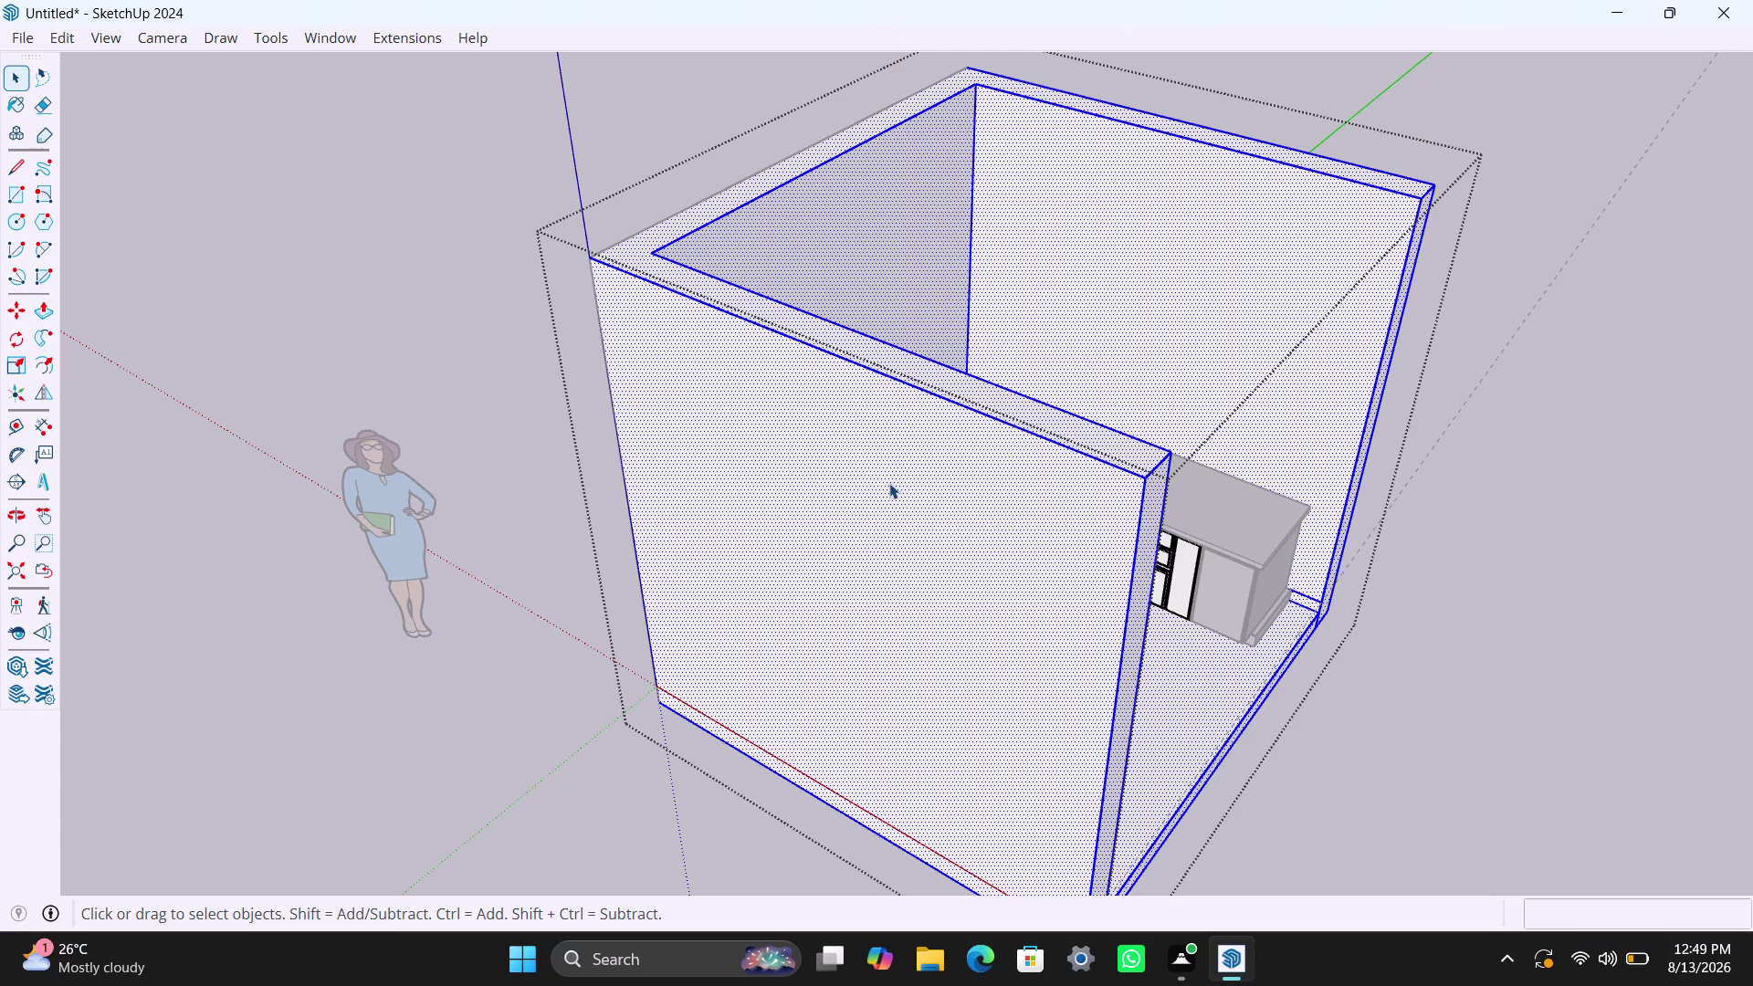
Hide the entire room box, then clear the selection.
triple_click(889, 483)
click(888, 483)
right_click(886, 475)
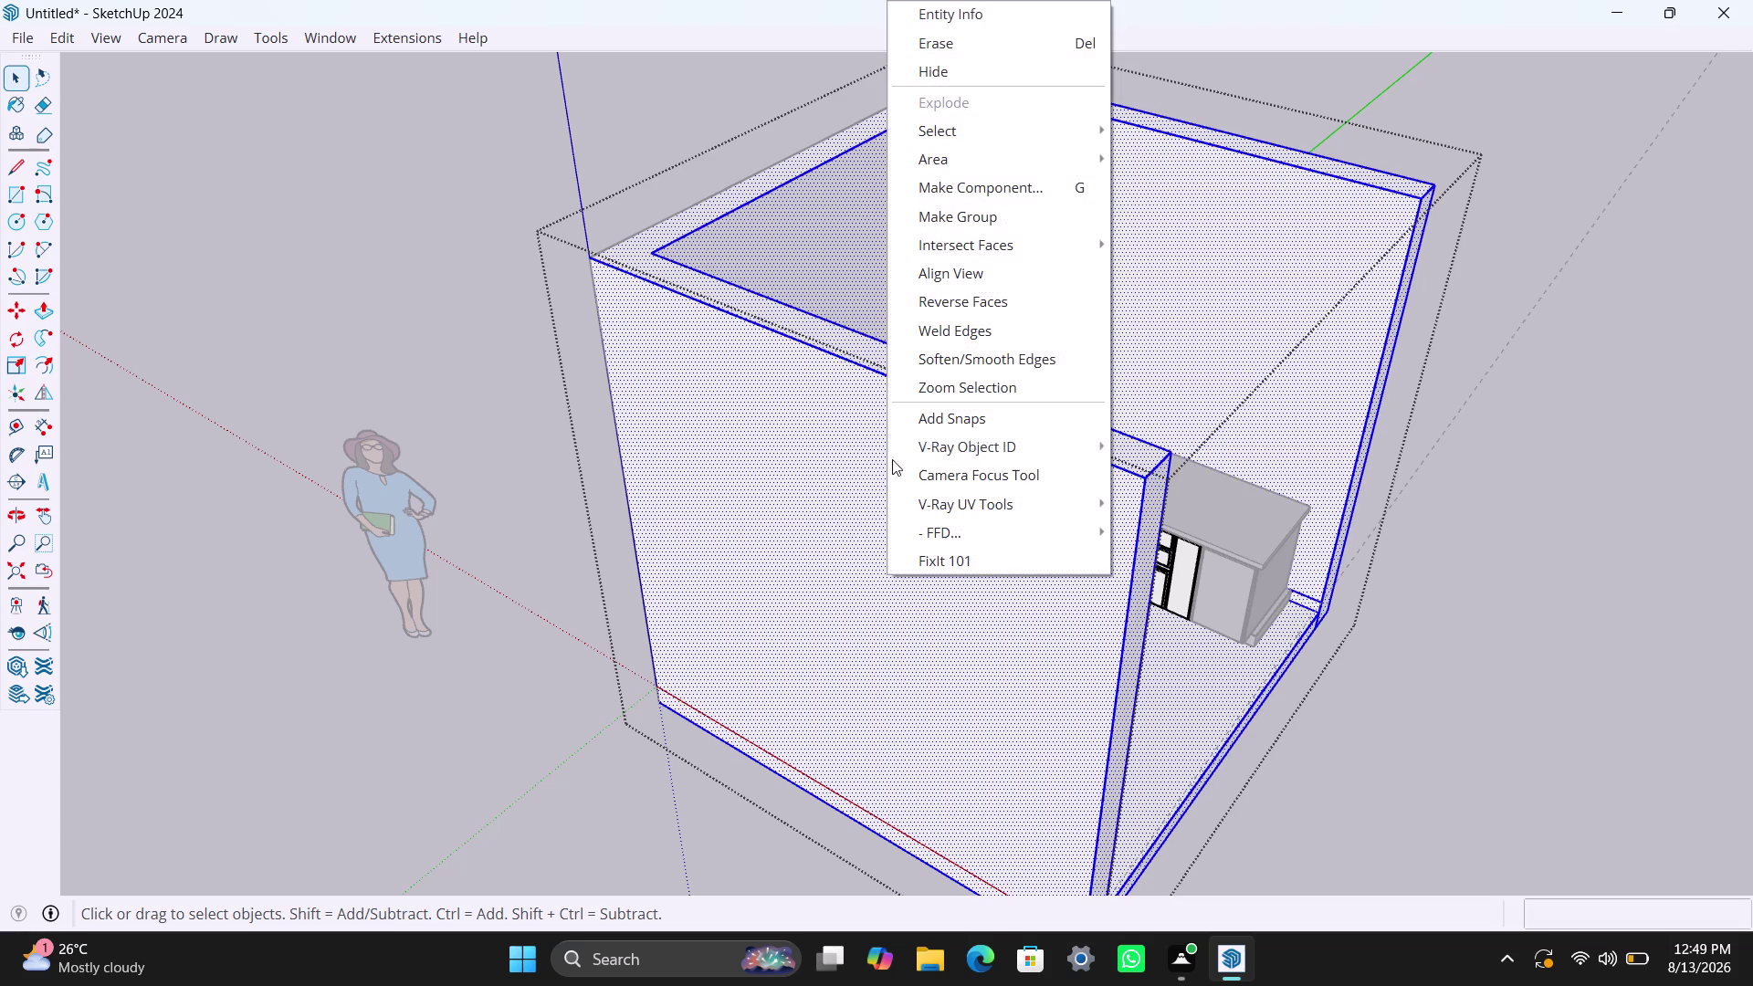
click(926, 75)
click(1499, 454)
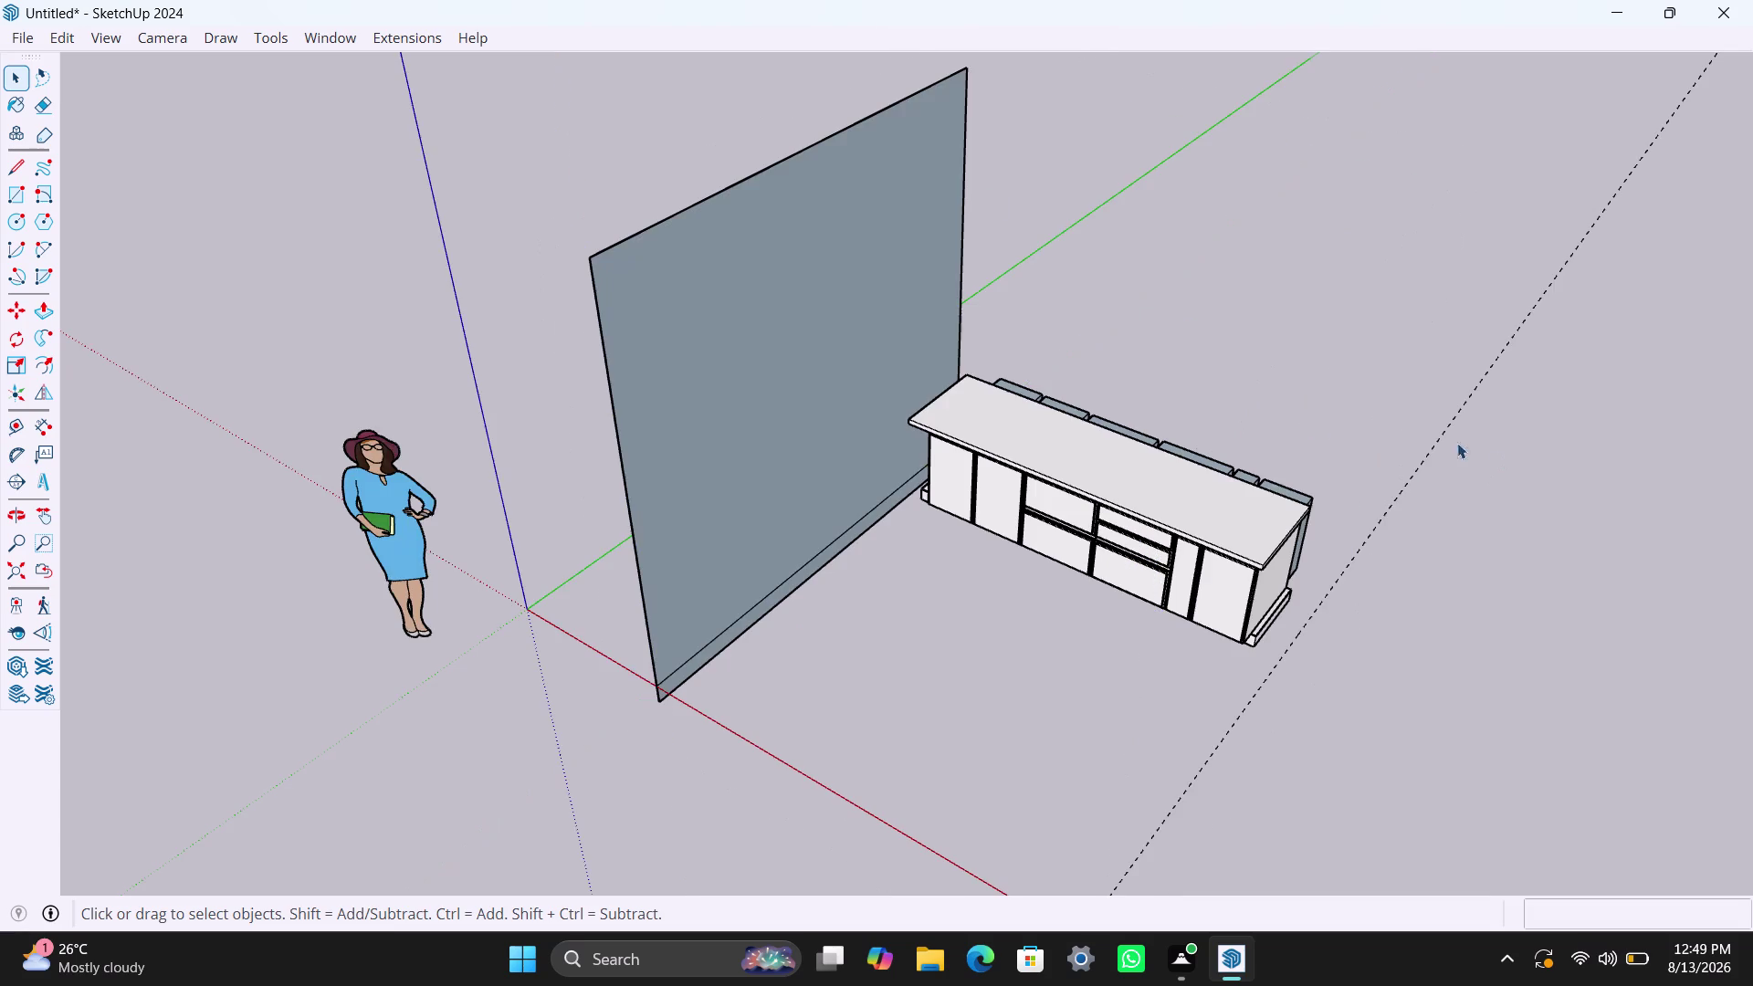
Inside the cabinet group, push the end door block's face back flush with the body.
scroll(up, 3)
middle_drag(1270, 634, 539, 558)
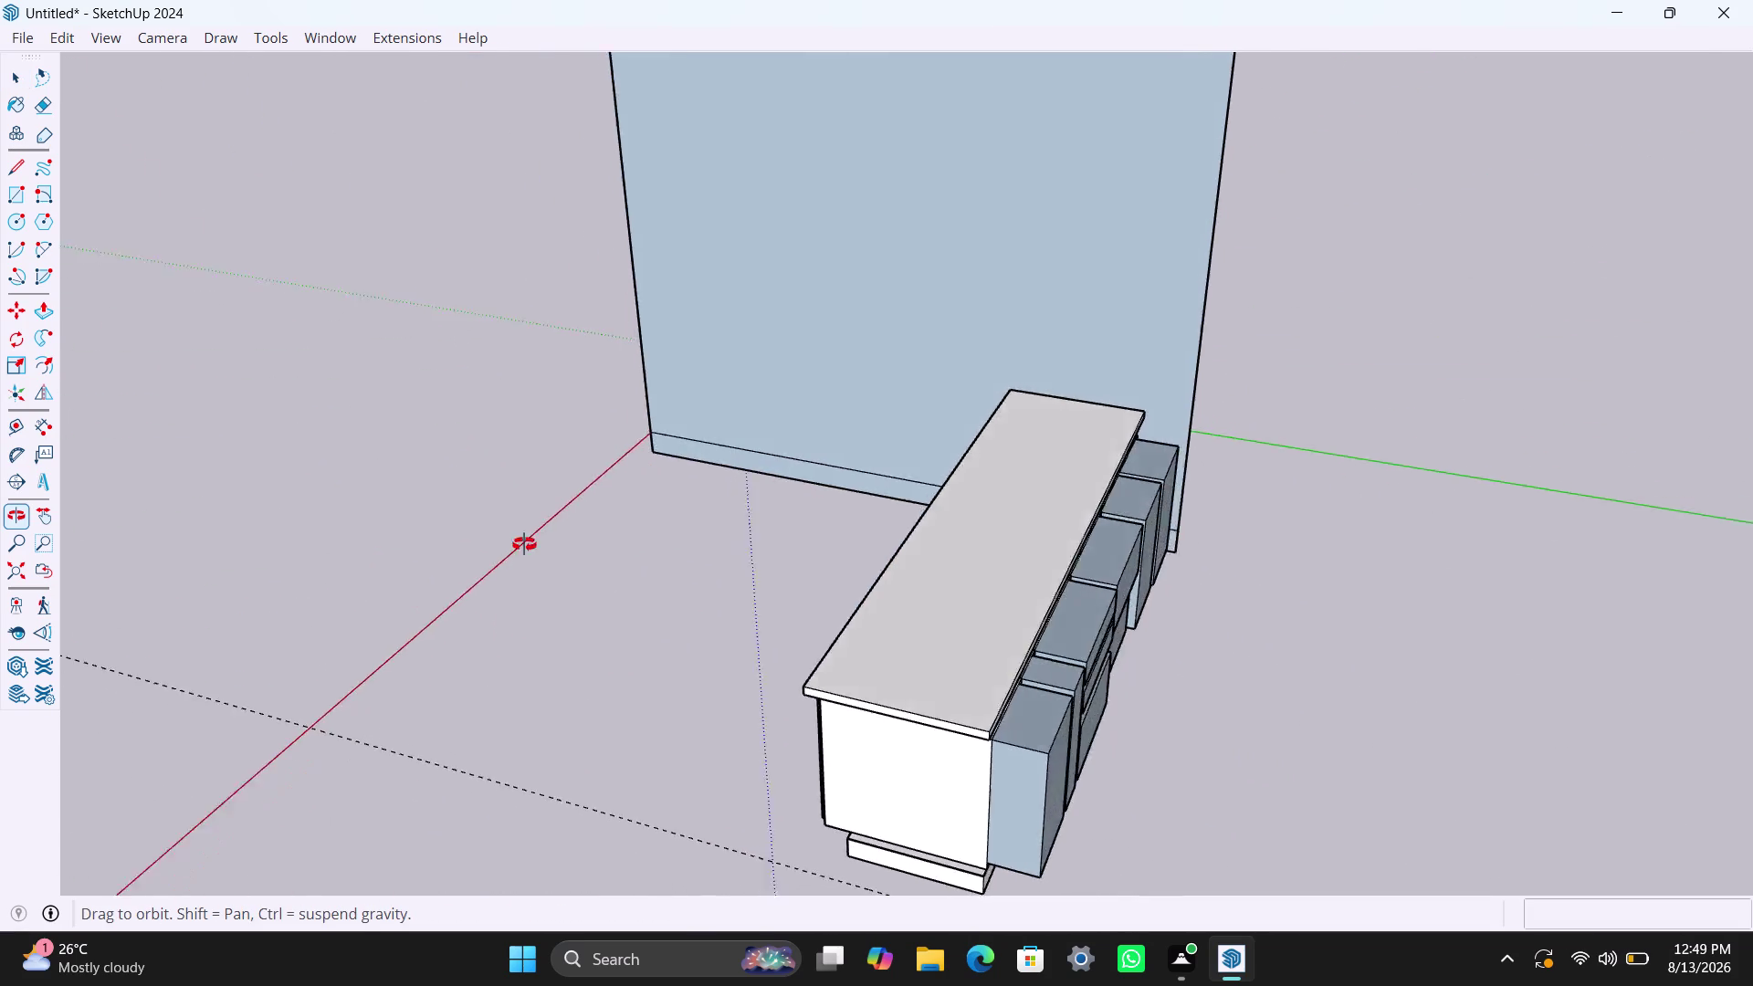
middle_drag(538, 559, 405, 433)
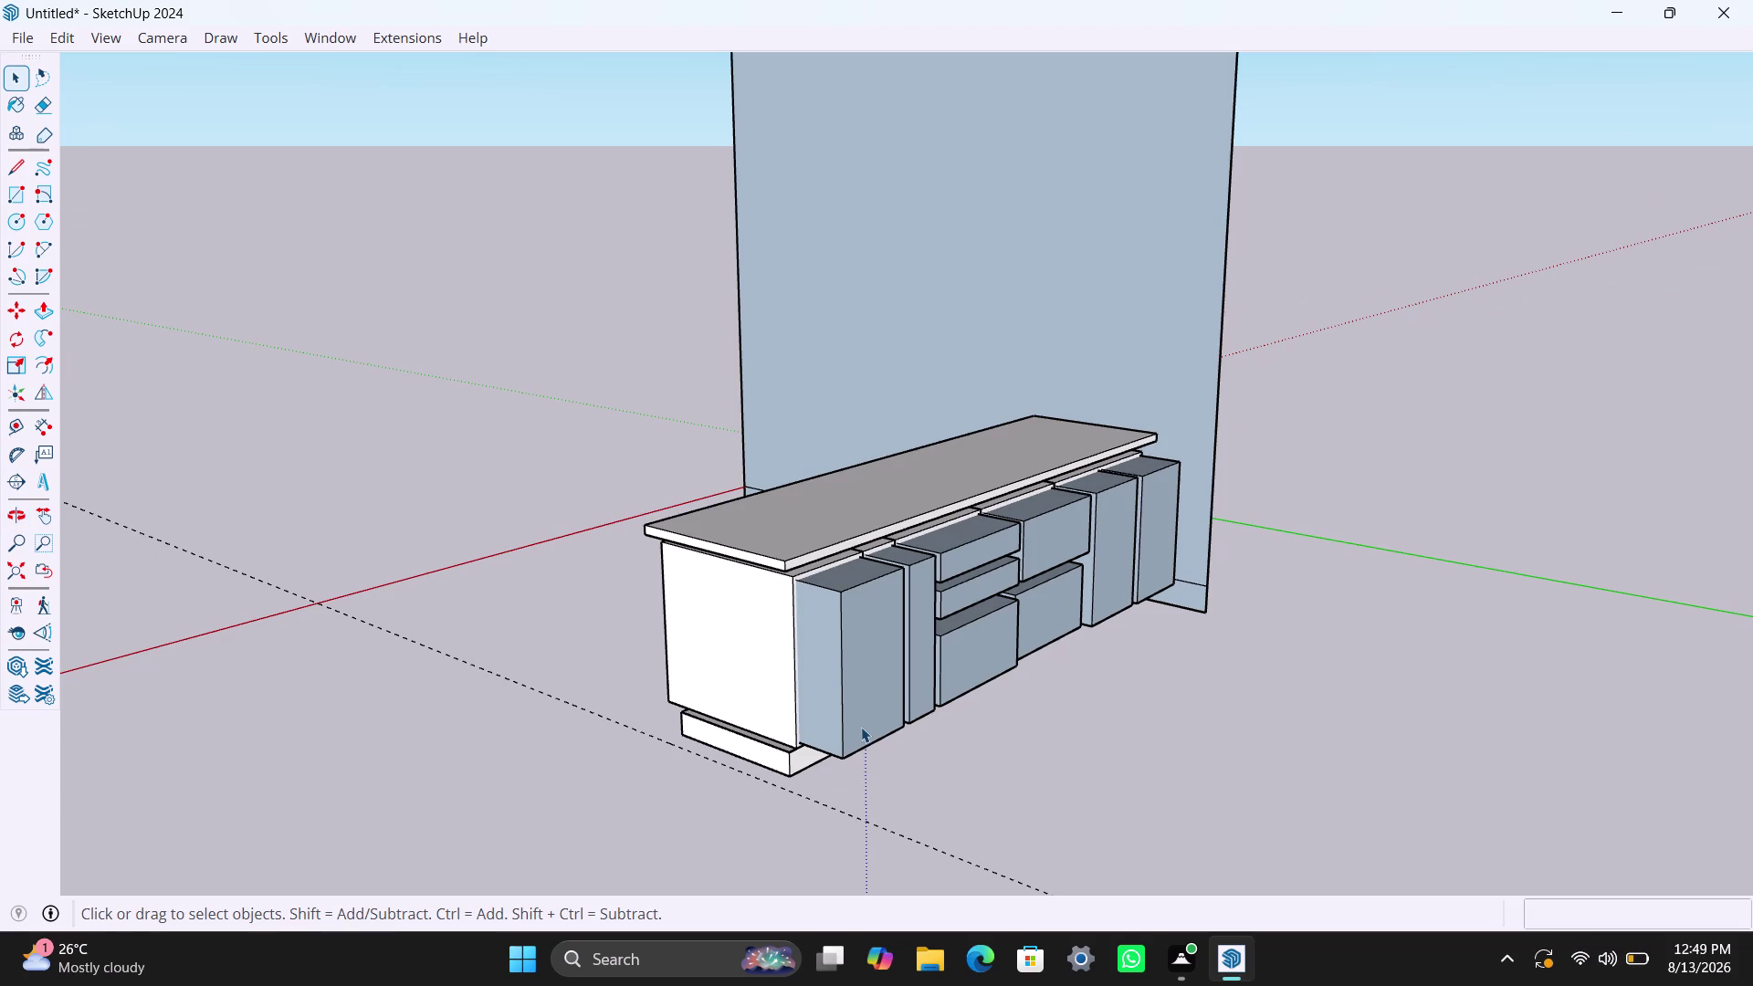
scroll(up, 3)
scroll(up, 3)
scroll(up, 3)
middle_drag(820, 768, 854, 892)
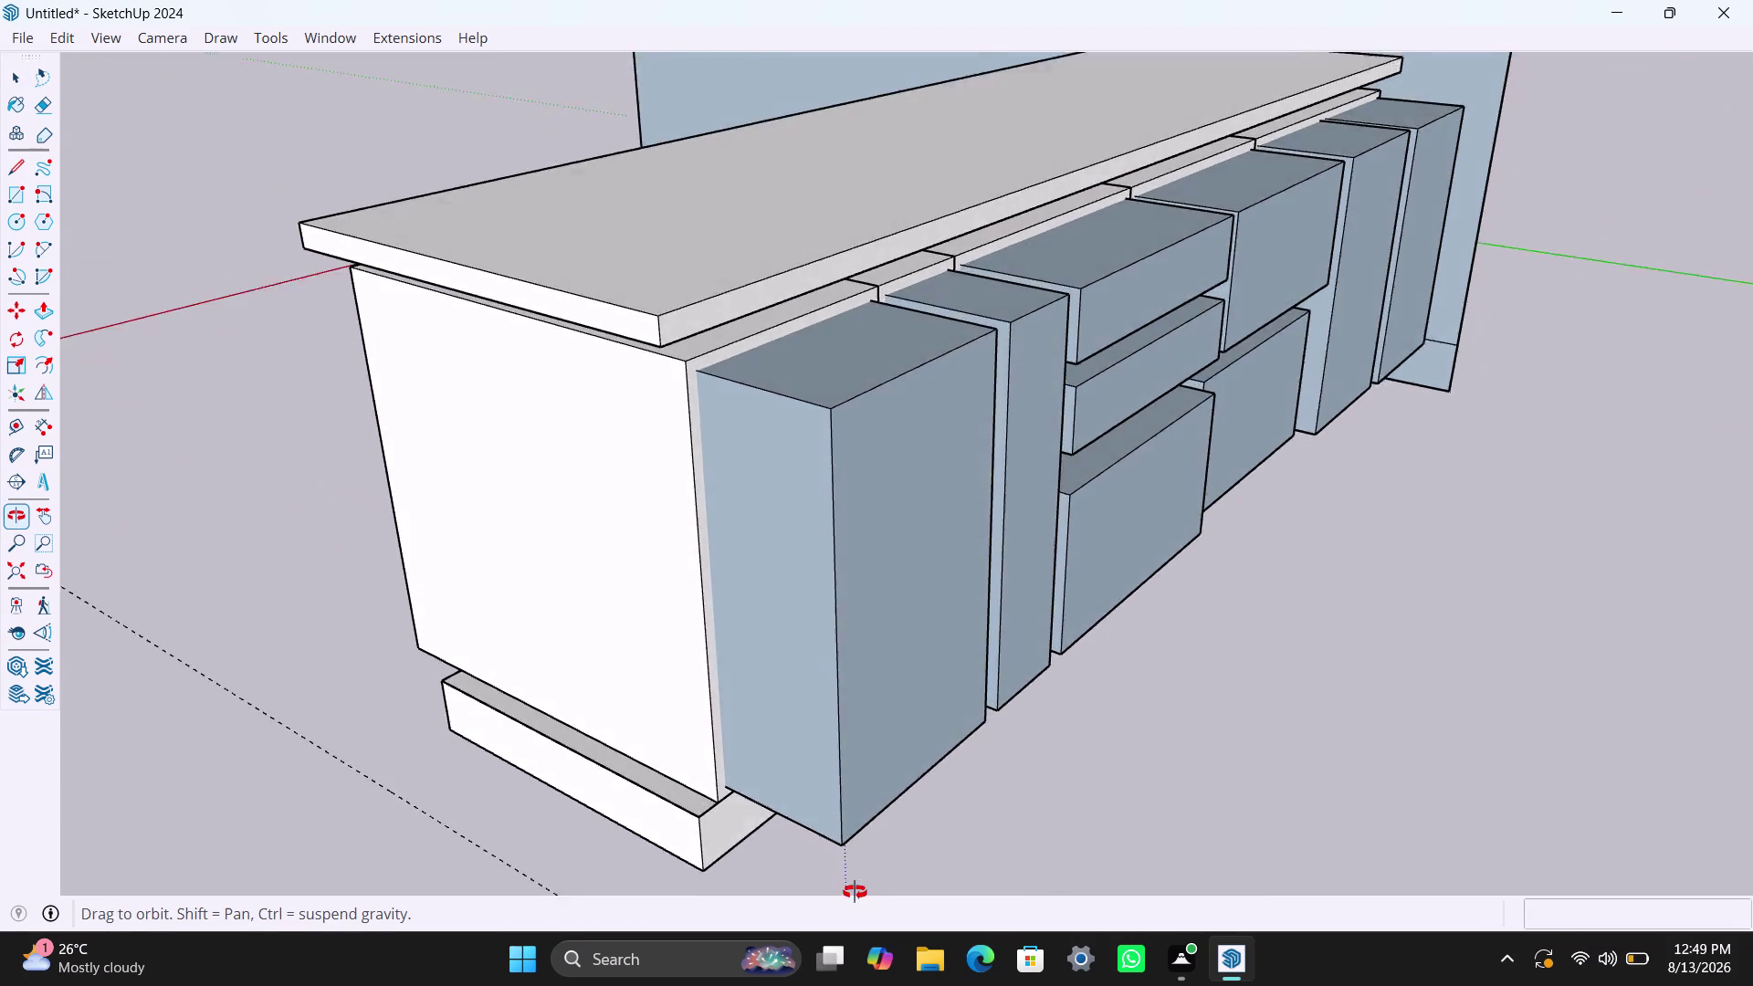
middle_drag(855, 892, 808, 868)
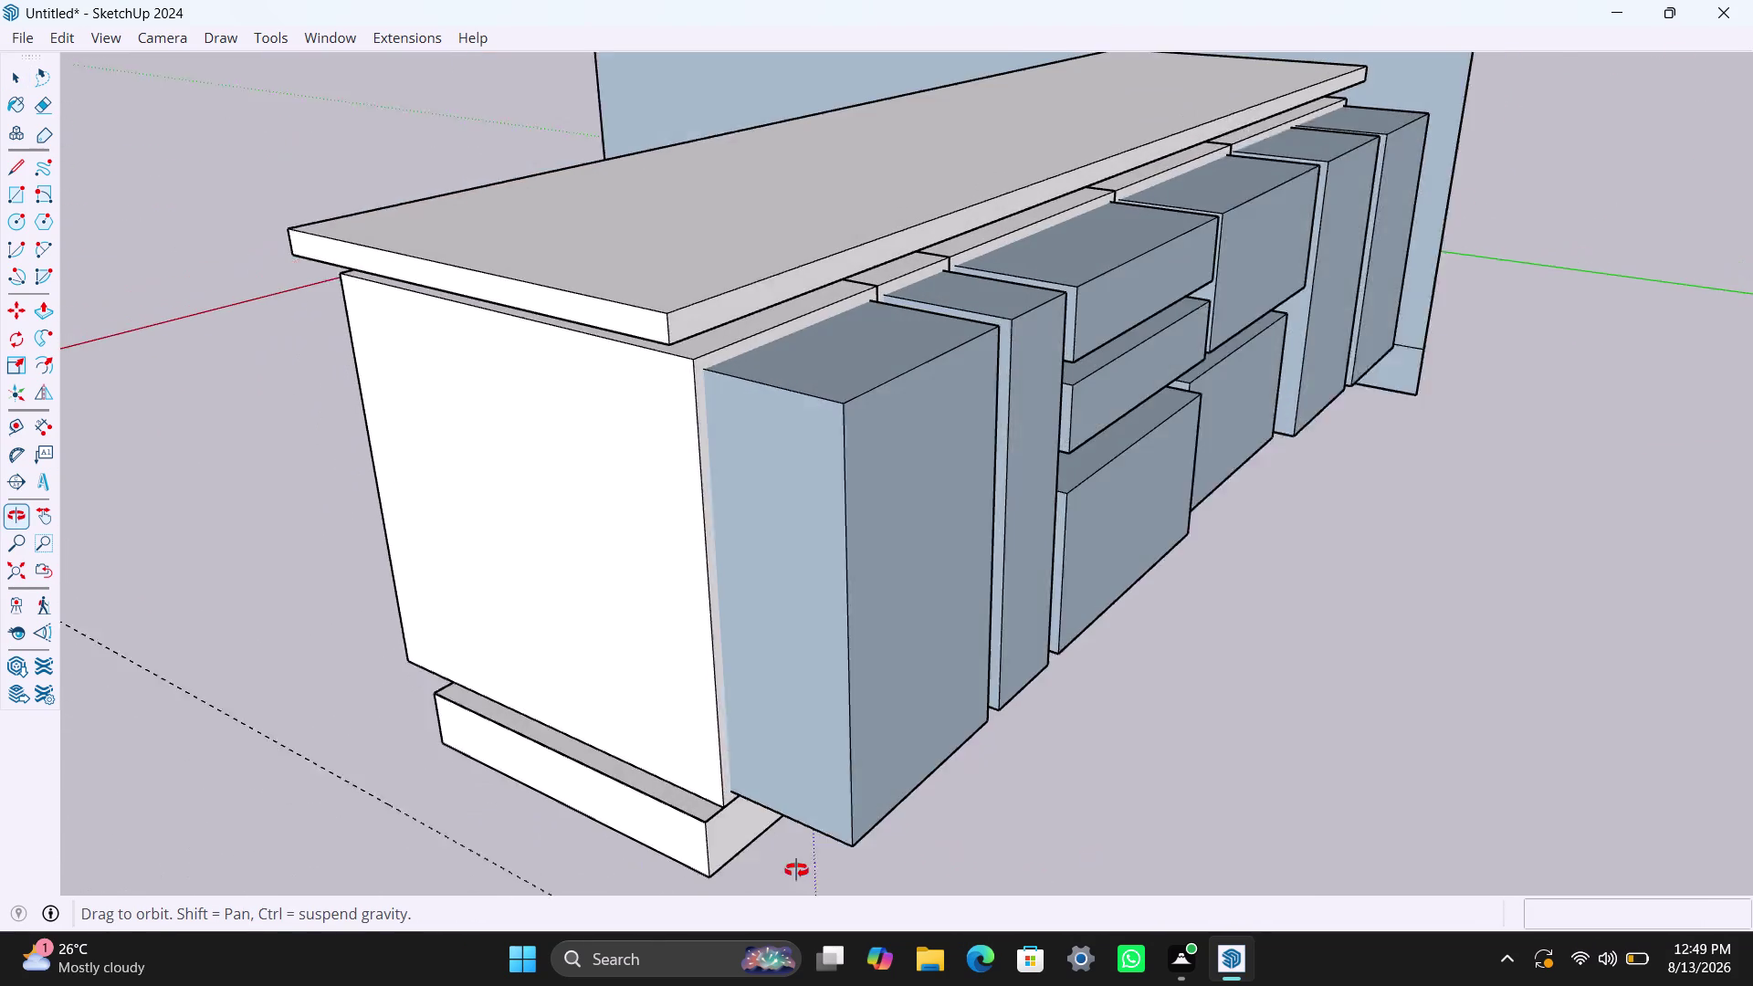
middle_drag(808, 869, 785, 871)
click(893, 660)
double_click(892, 660)
click(852, 668)
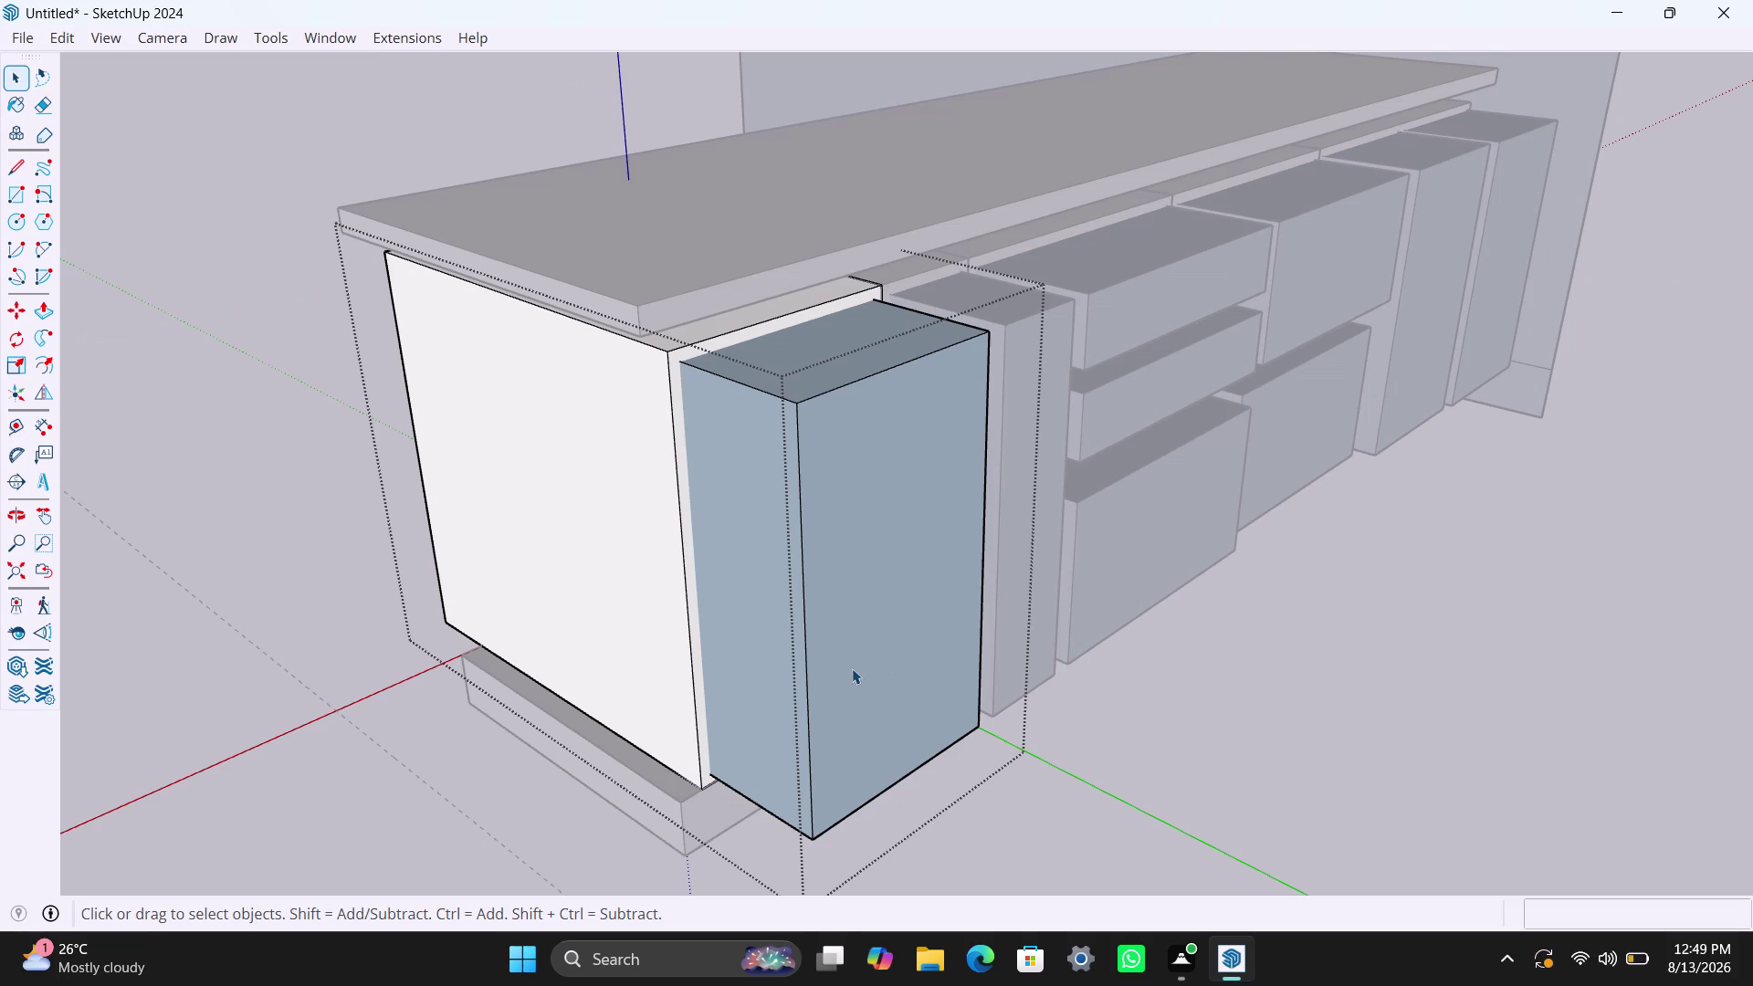
key(p)
click(851, 668)
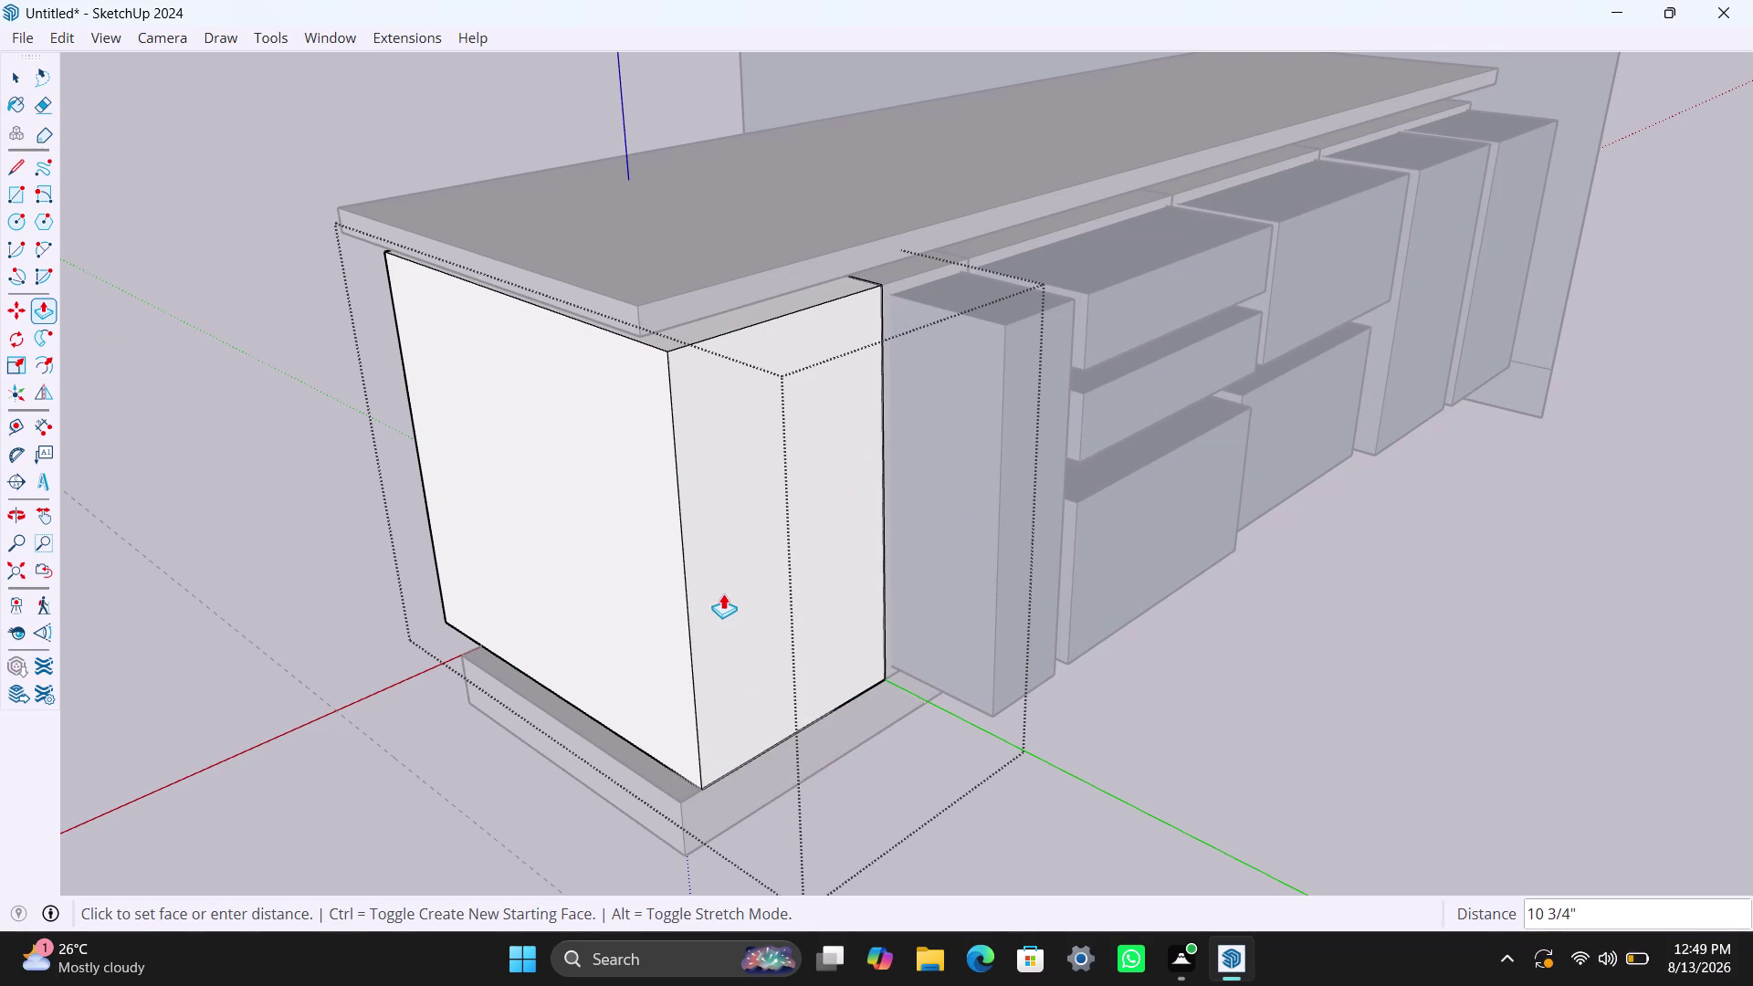
click(696, 595)
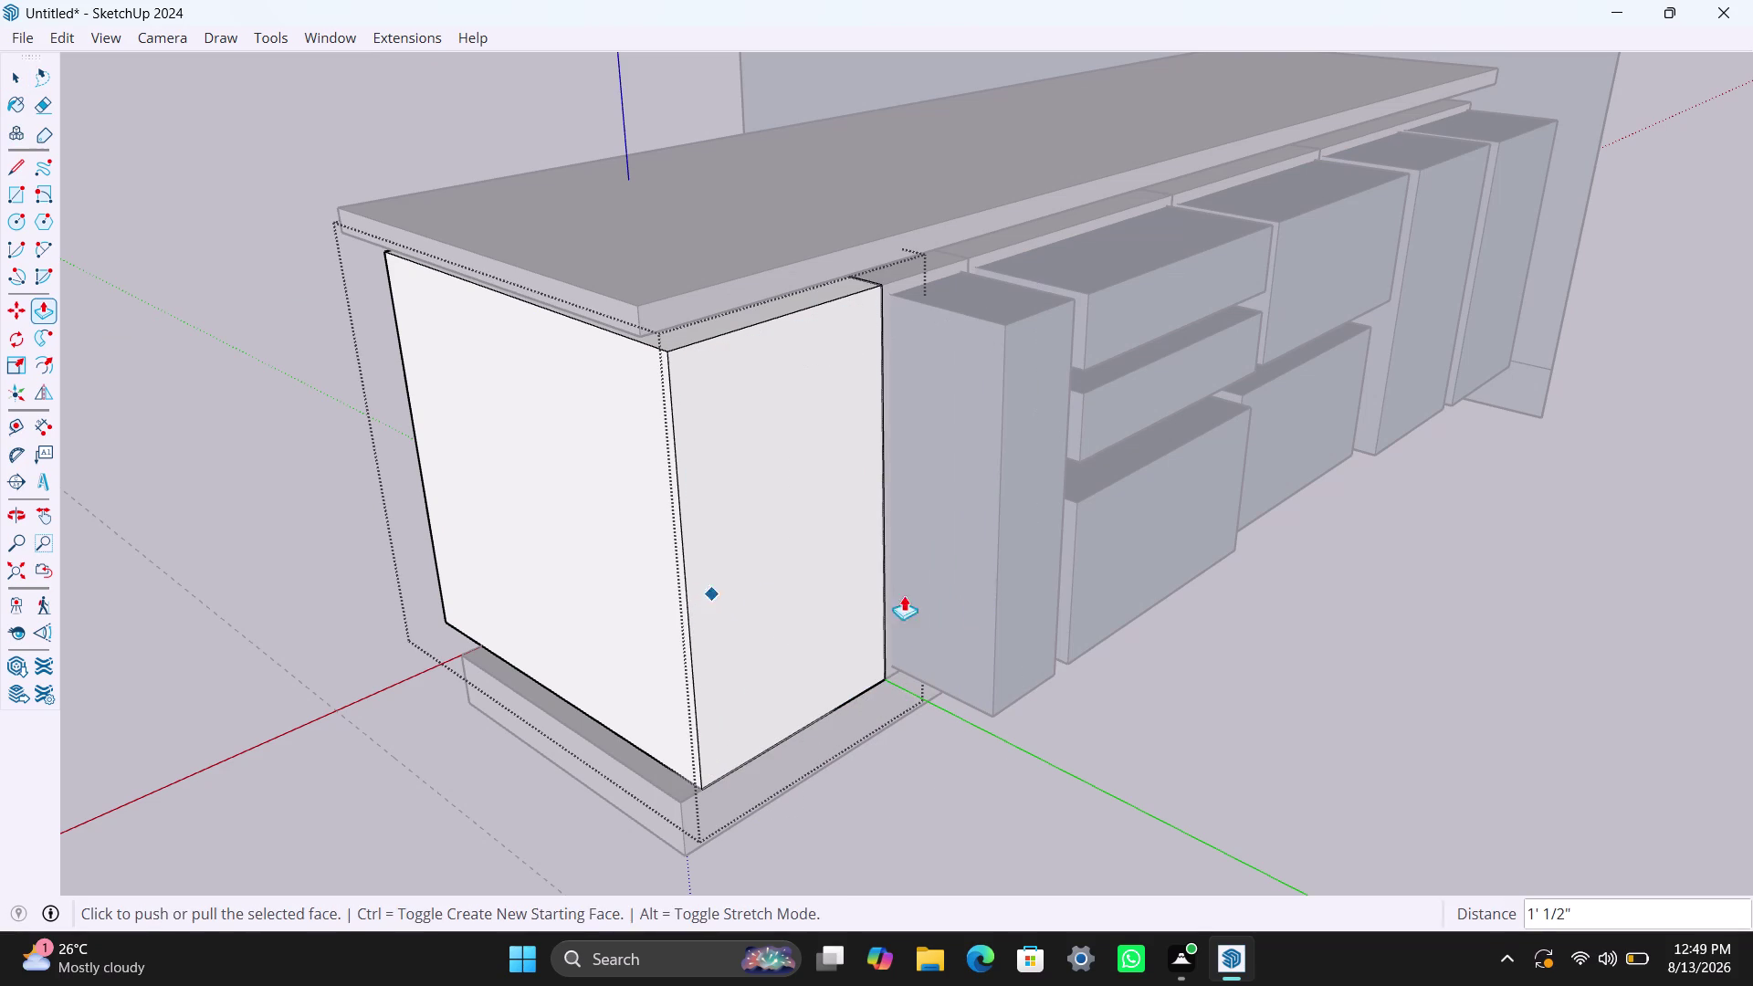
key(space)
Push the narrow filler block's front face back into the cabinet.
click(1012, 421)
double_click(1027, 440)
click(1028, 440)
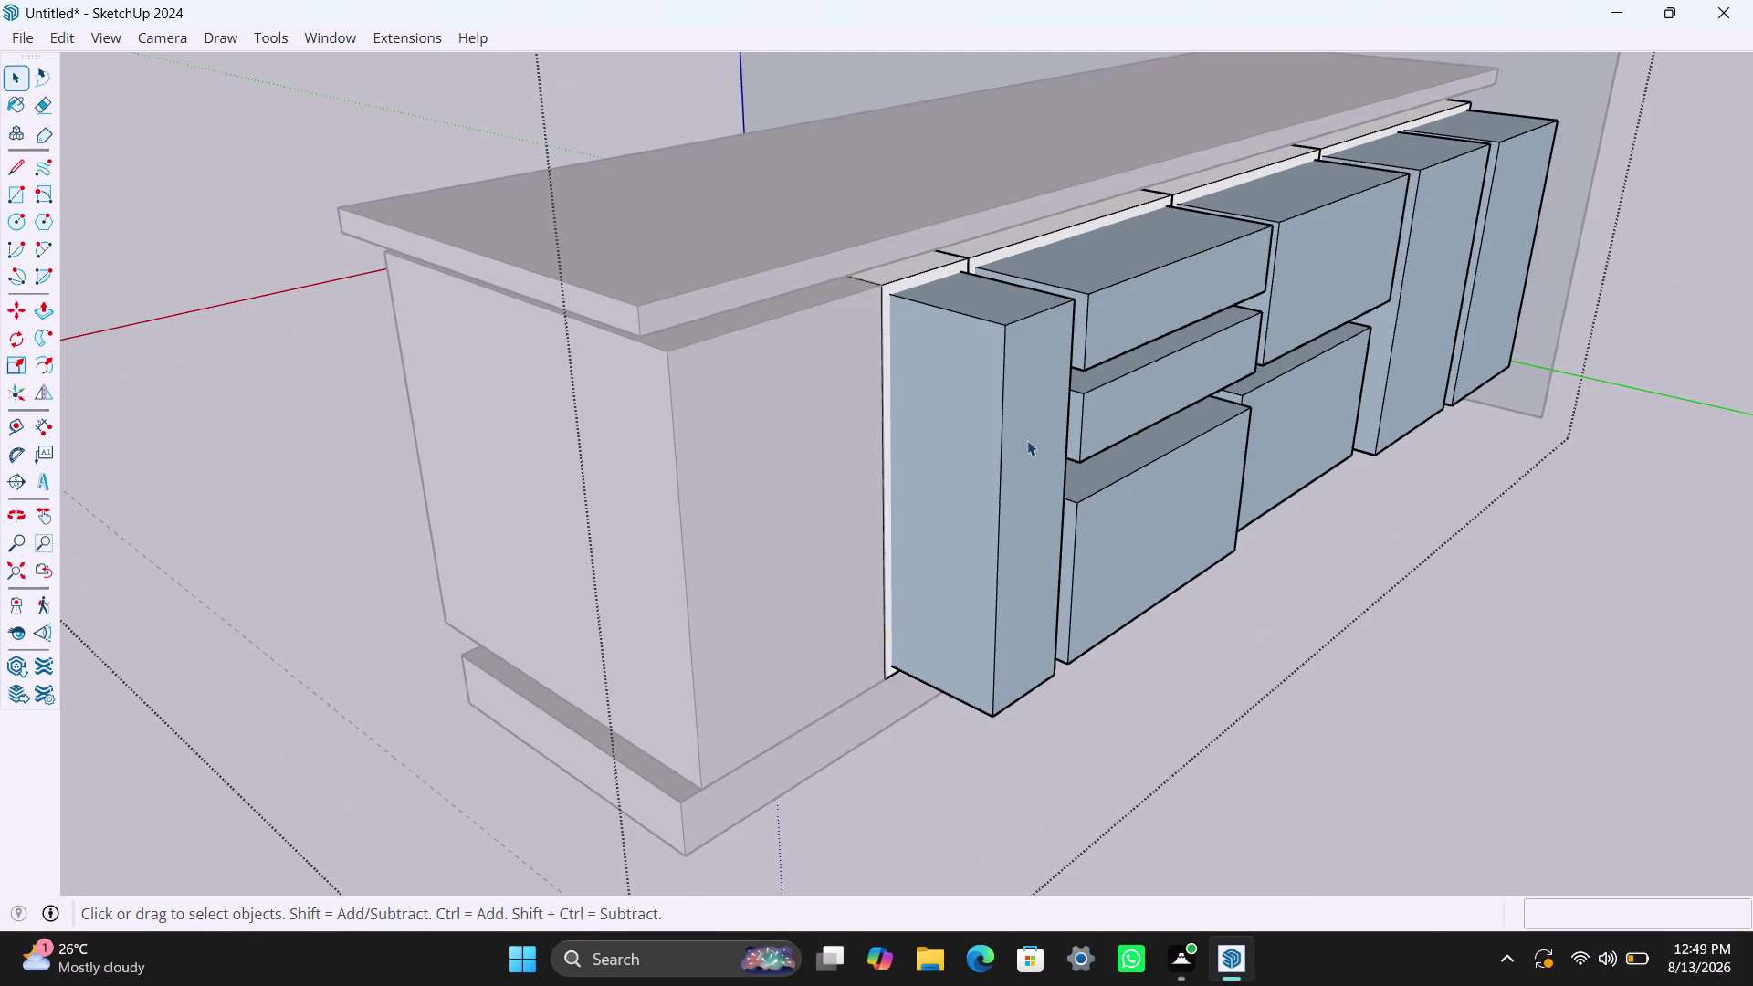
double_click(1027, 440)
click(1026, 441)
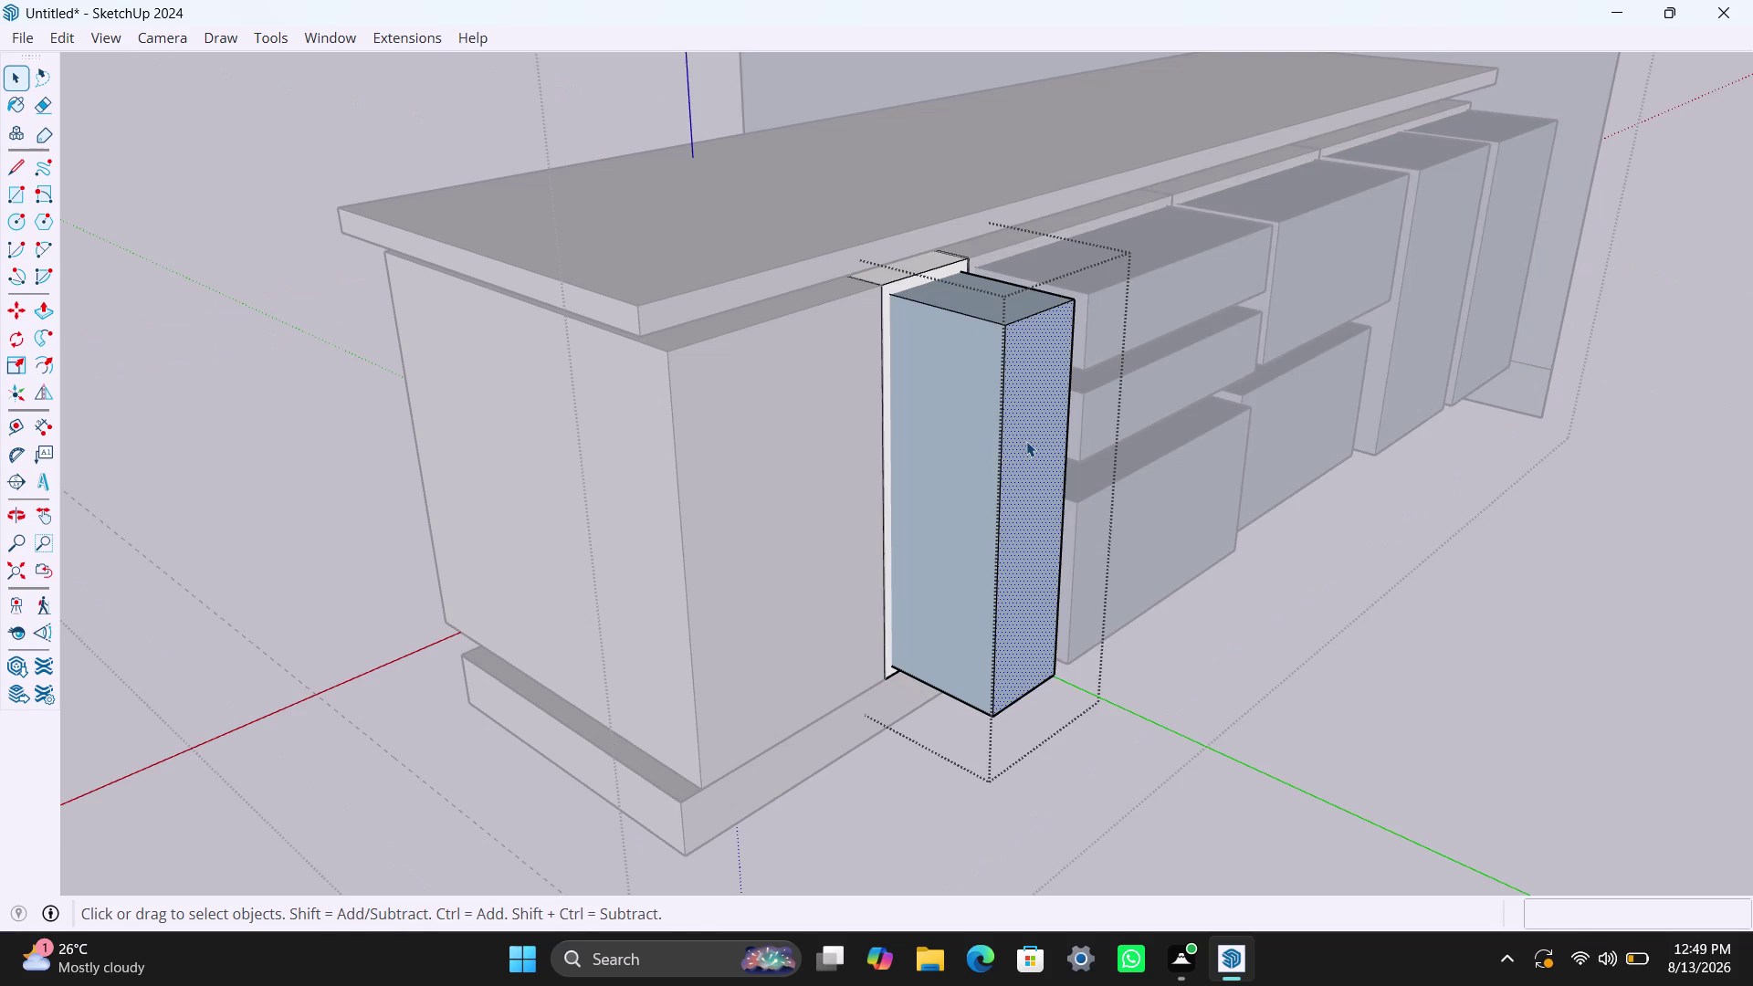
key(p)
click(1025, 441)
click(819, 437)
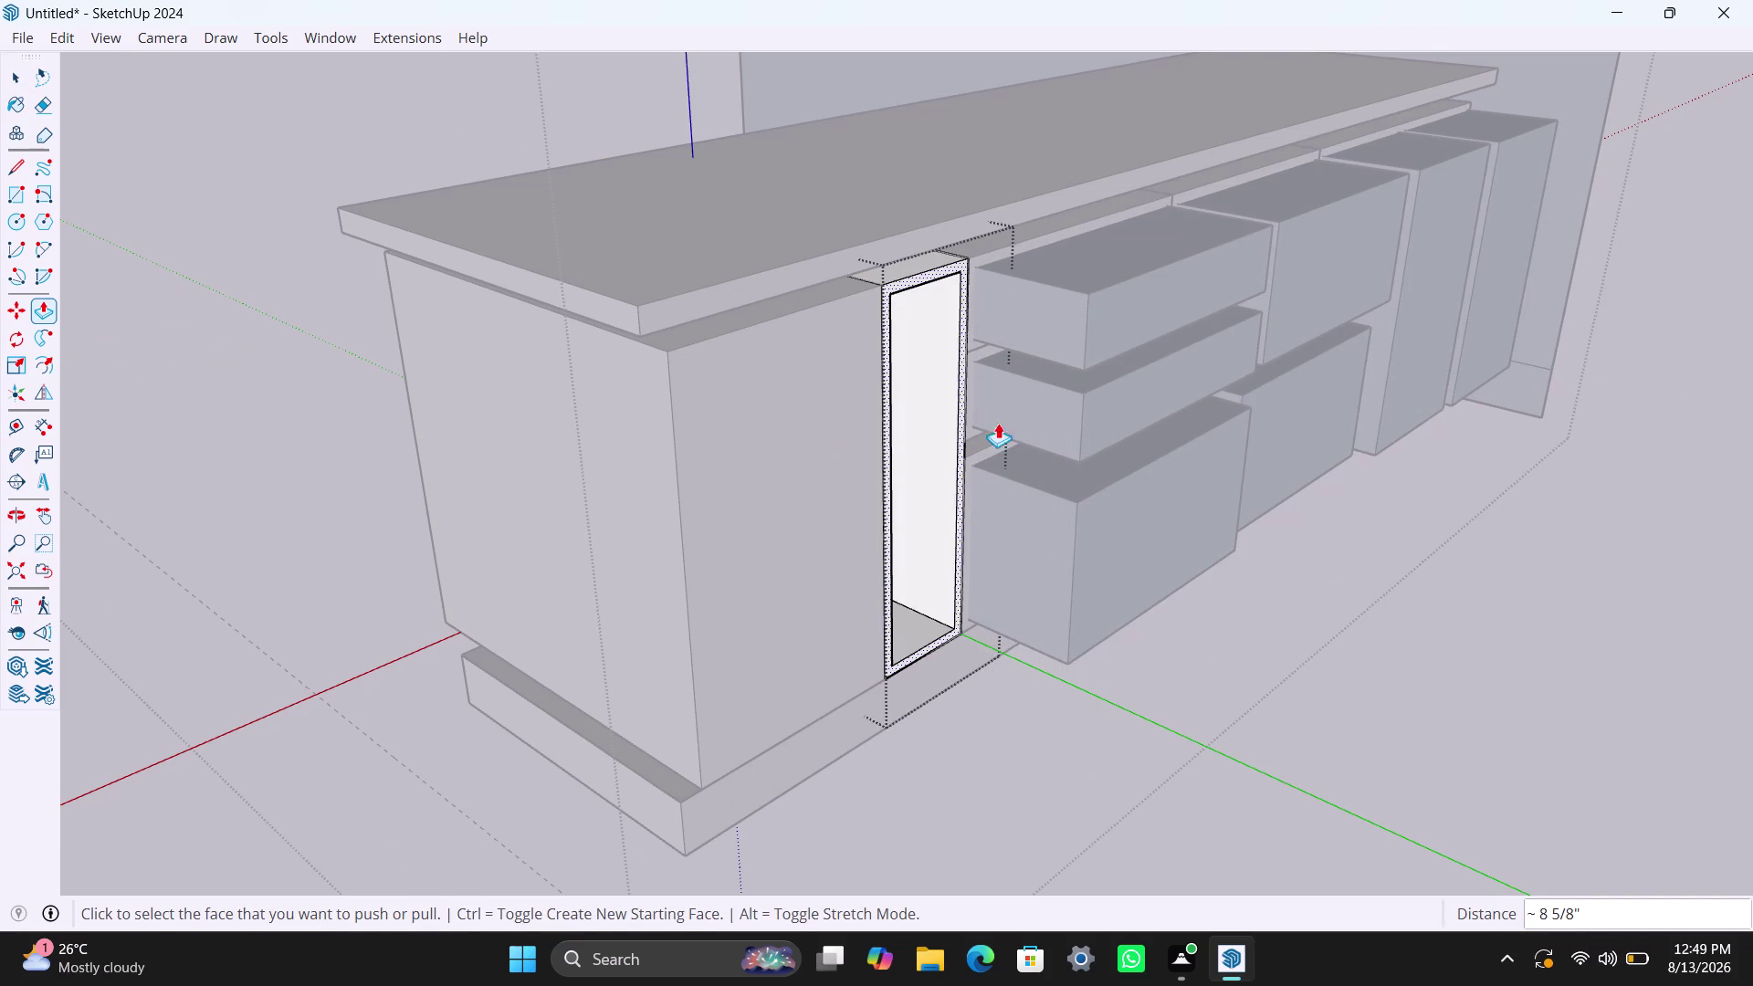
key(space)
Undo the last push and orbit back to an angled view of the fronts.
scroll(down, 3)
middle_drag(828, 627, 1621, 631)
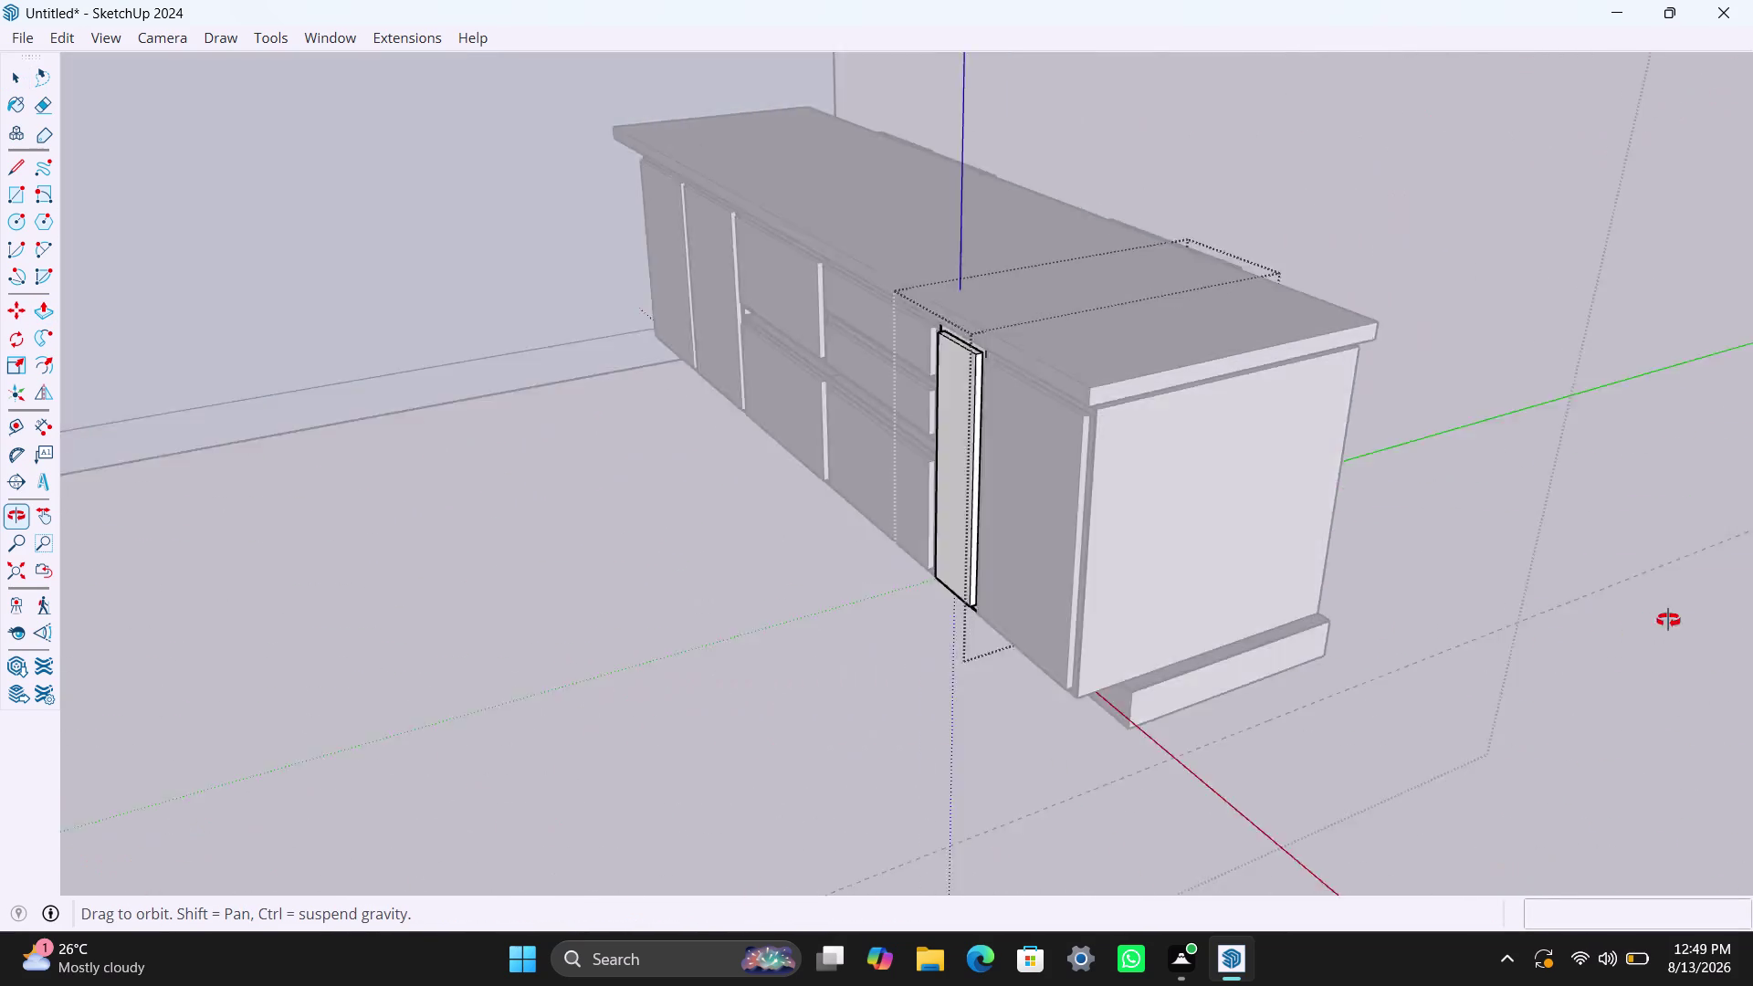
middle_drag(1621, 631, 1712, 545)
key(ctrl+z)
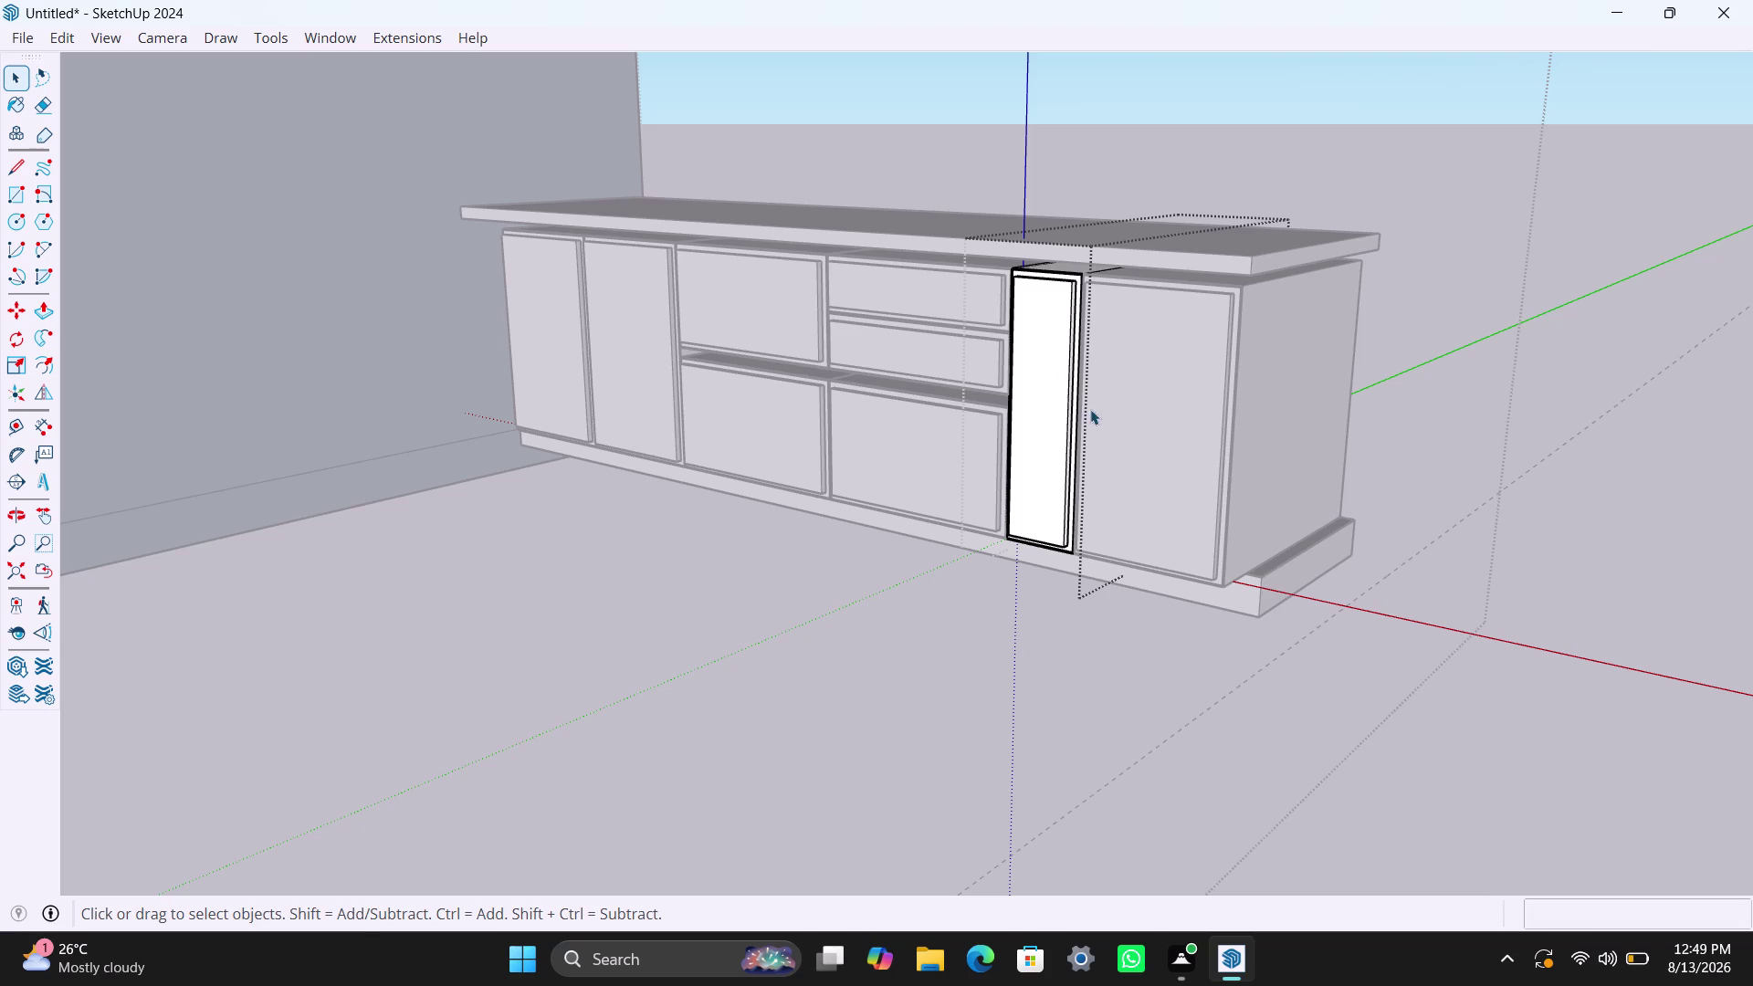
middle_drag(1094, 526, 240, 581)
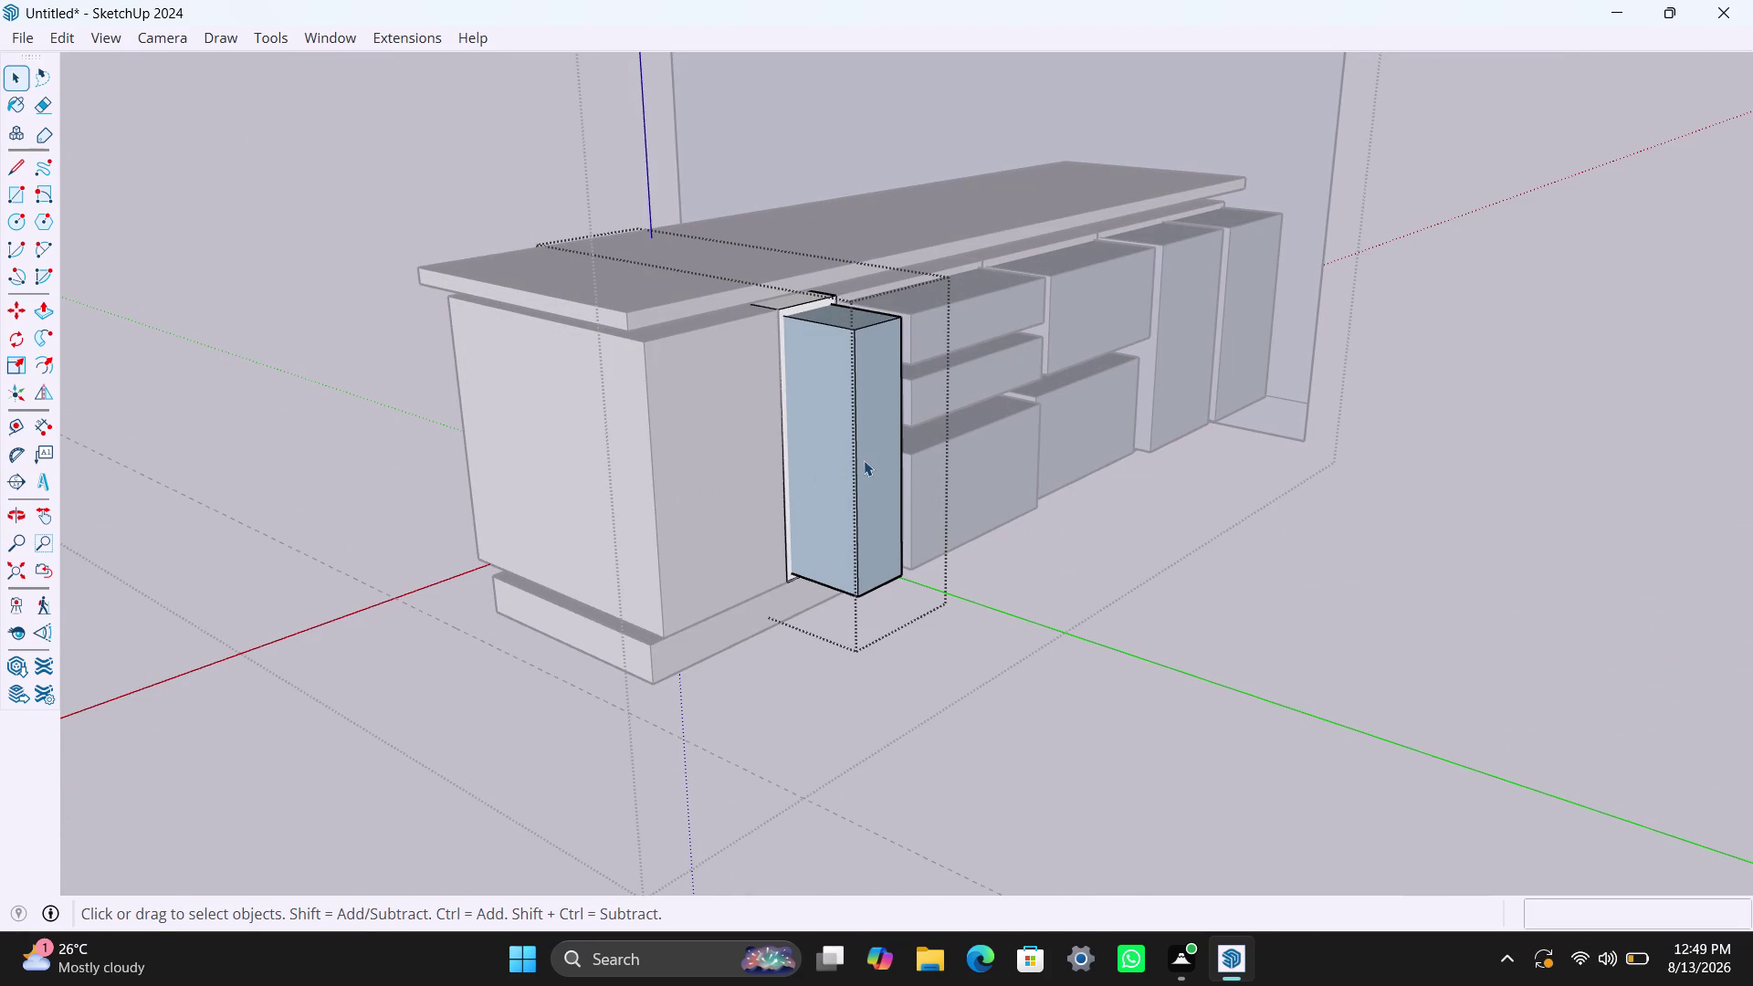
Push the narrow filler block's front face back into the cabinet.
click(863, 460)
key(p)
click(863, 460)
click(748, 471)
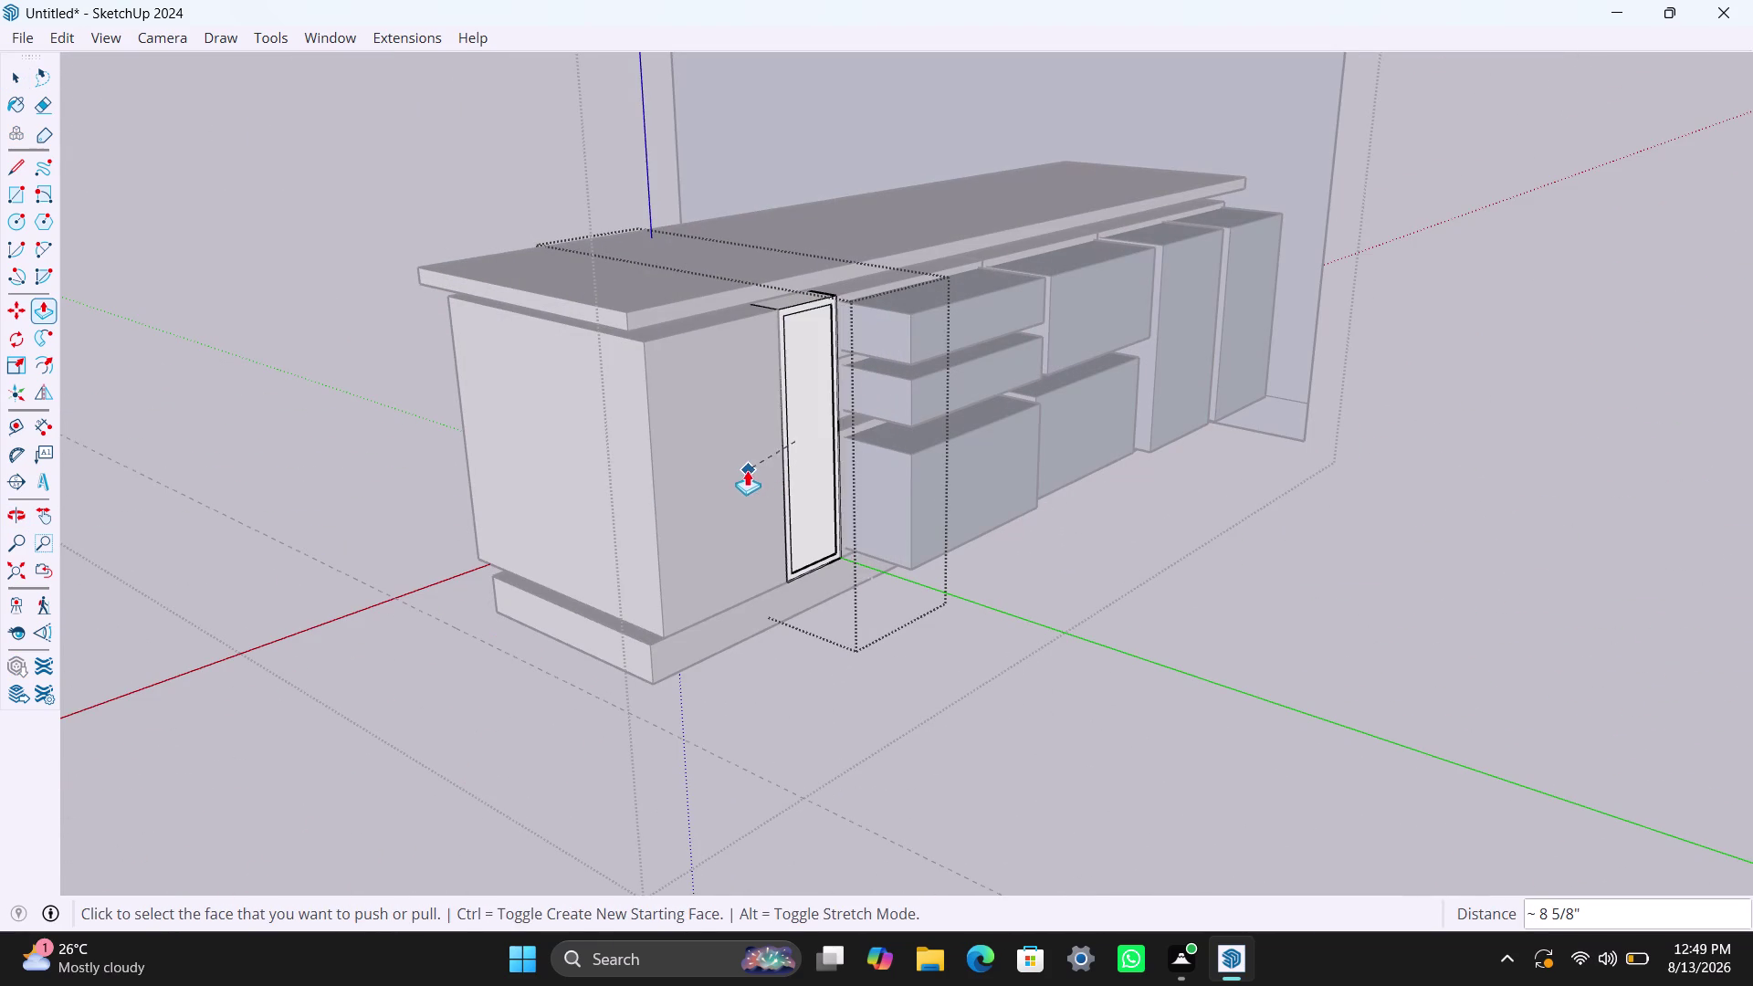
key(space)
Push the top, second and large lower drawer blocks back into the cabinet.
click(950, 316)
triple_click(950, 322)
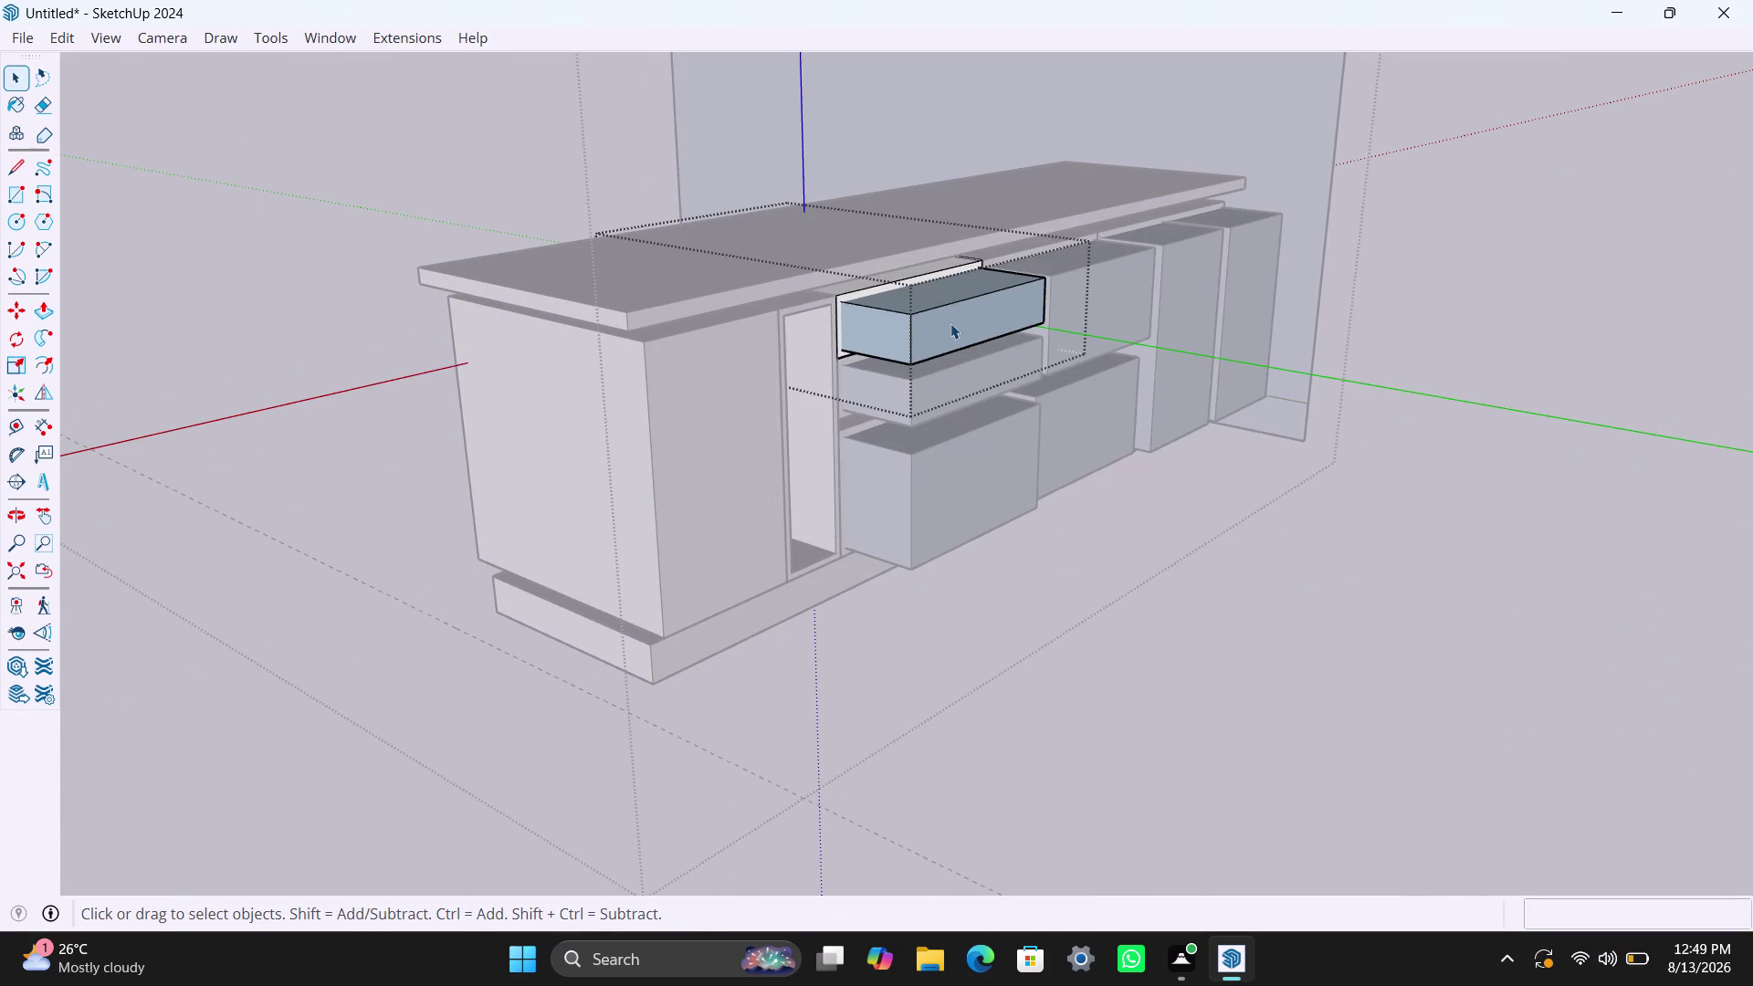
key(p)
click(950, 325)
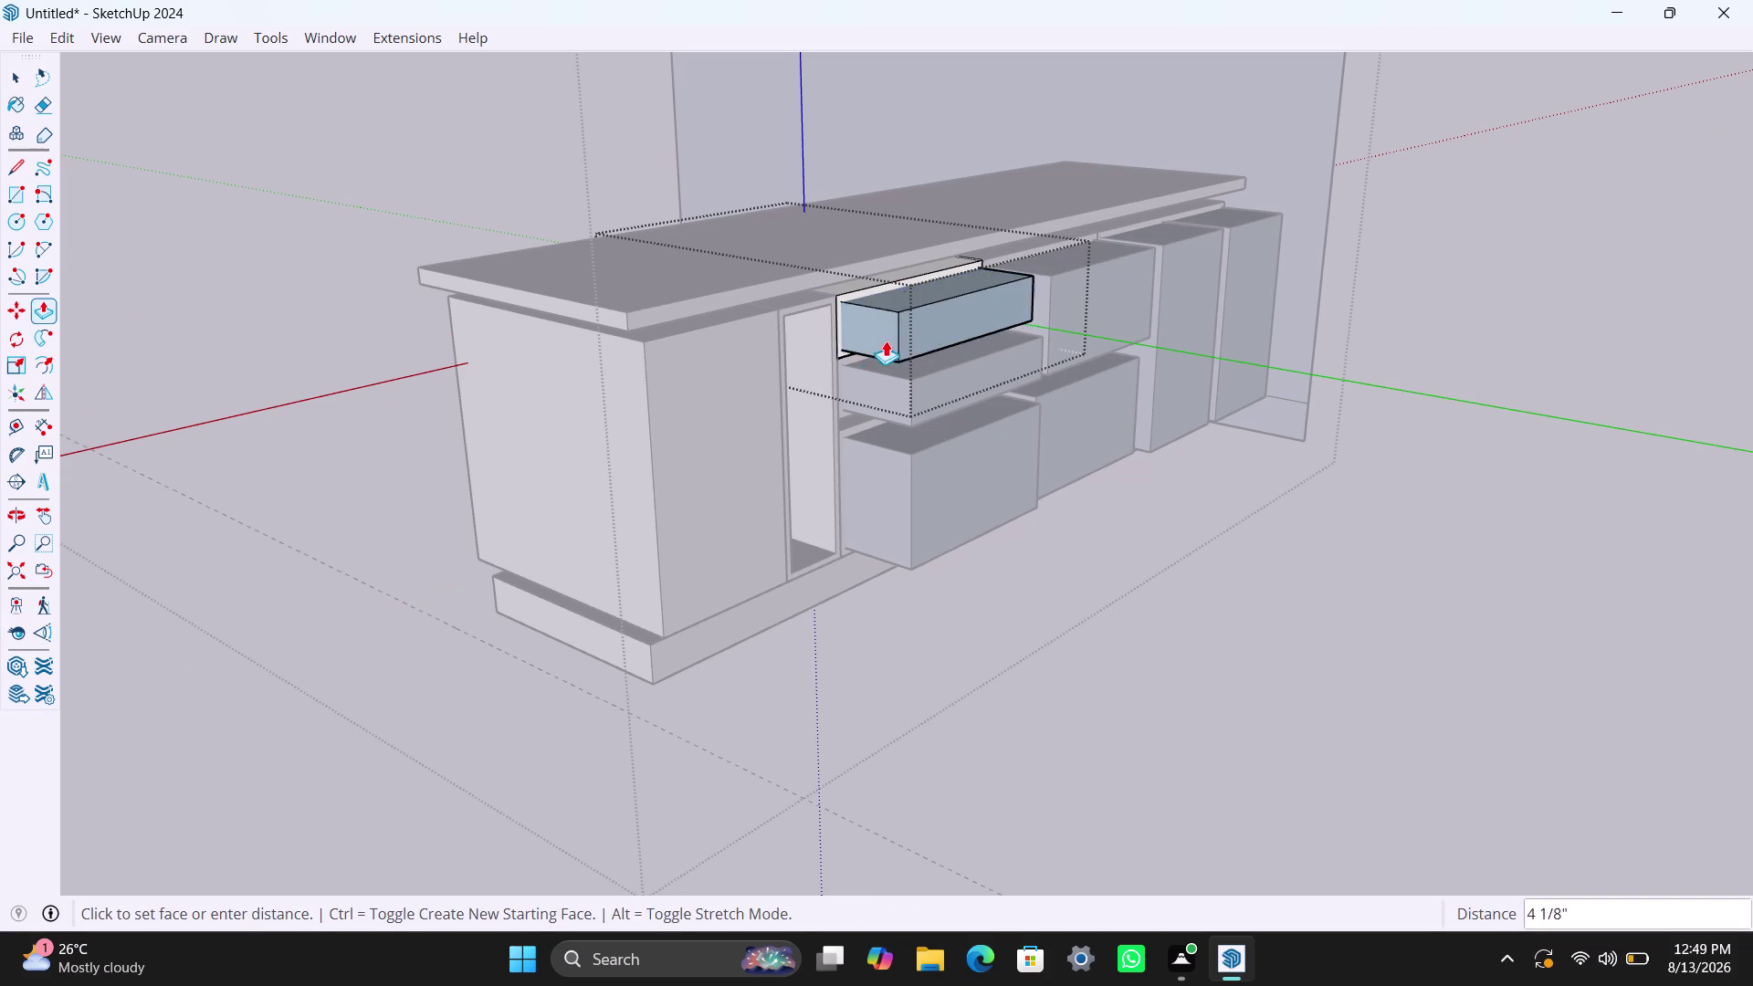
click(808, 340)
key(space)
triple_click(940, 389)
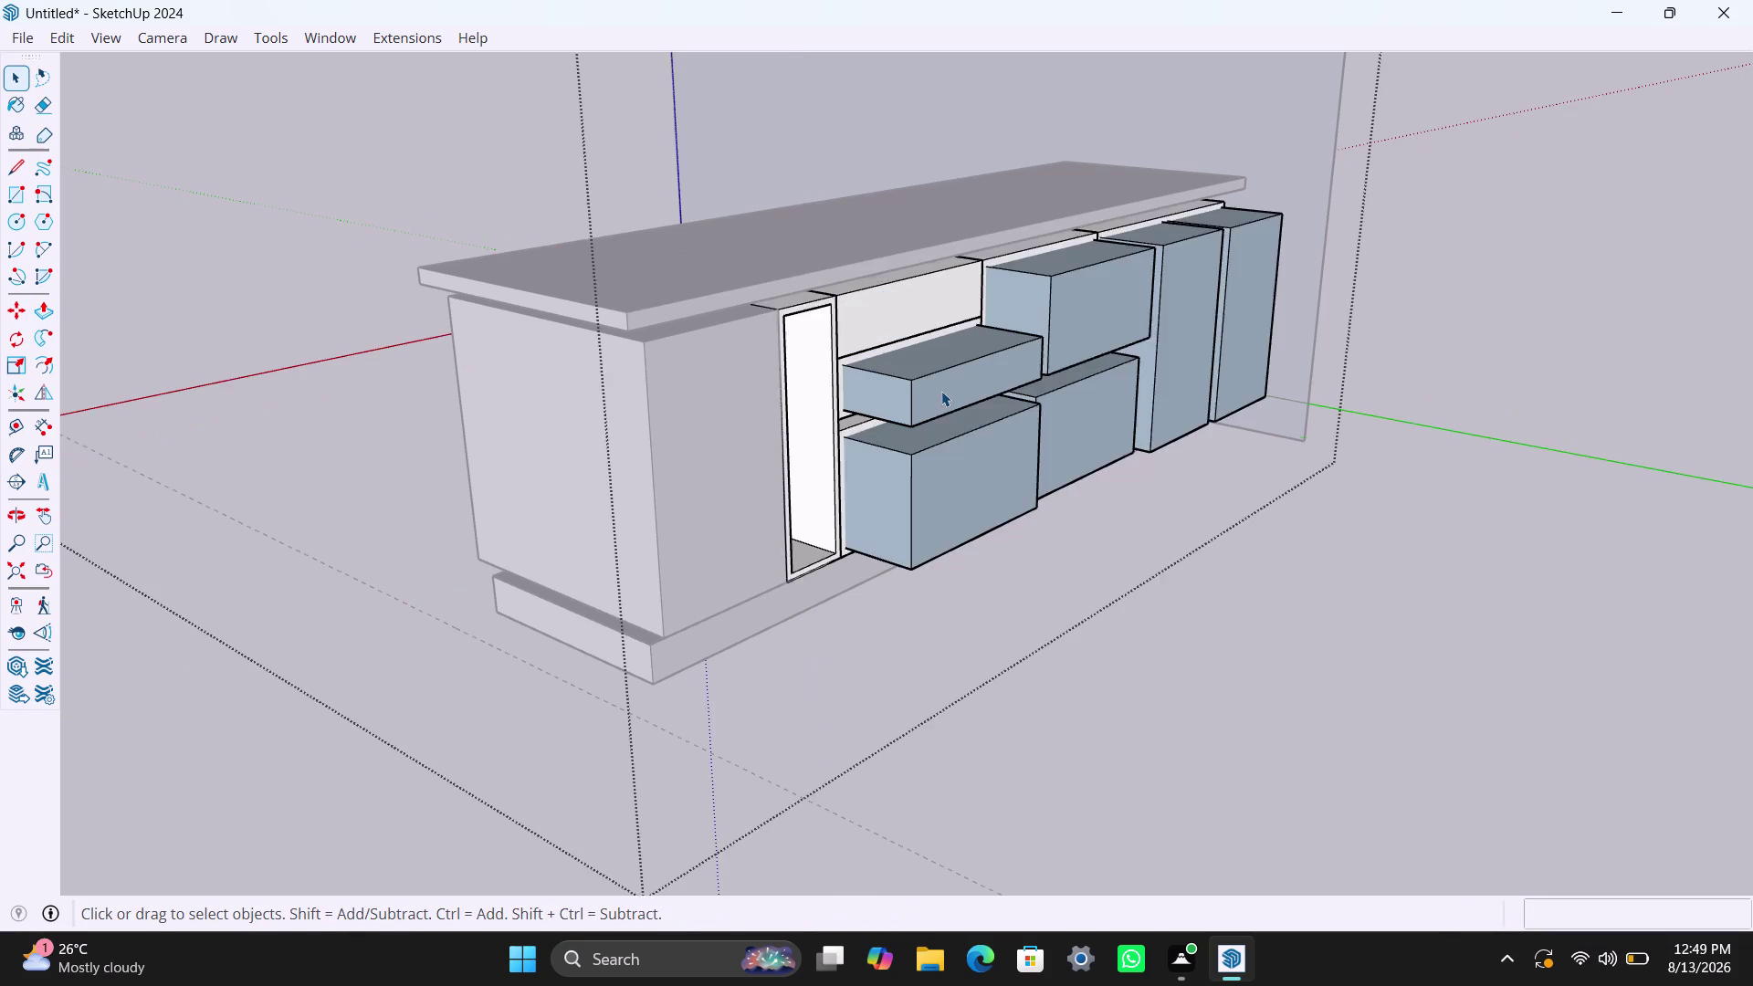
key(p)
click(941, 391)
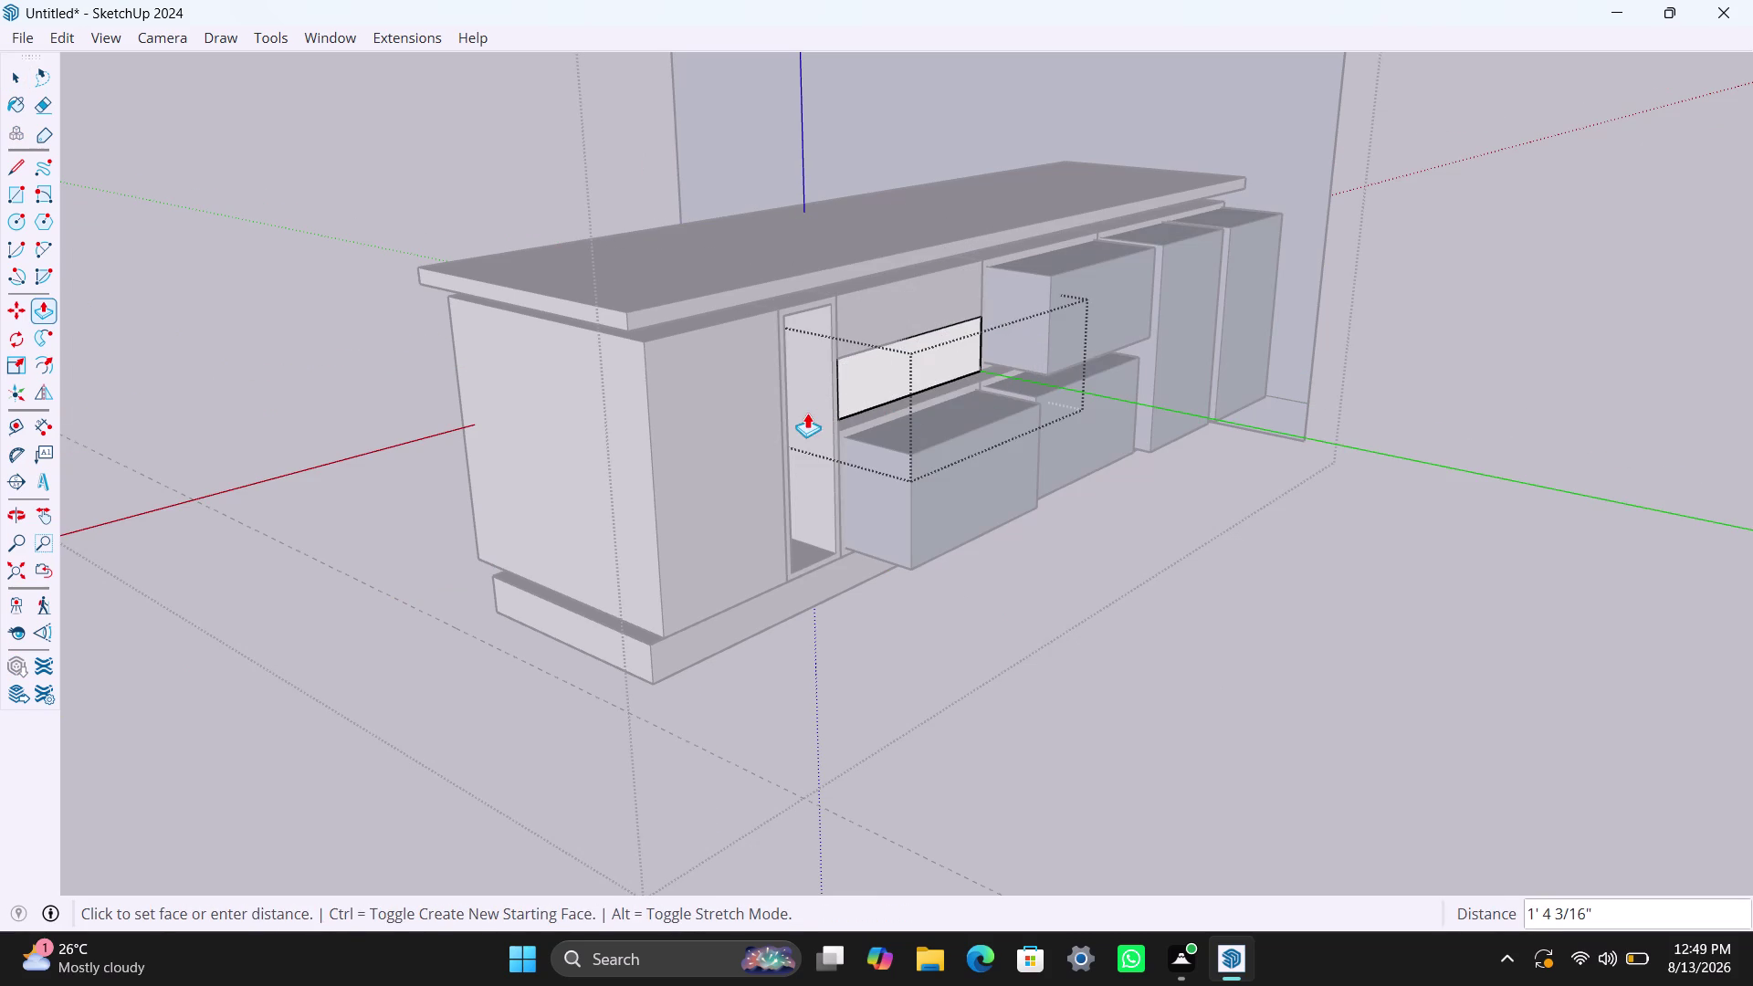
click(807, 413)
key(space)
triple_click(941, 470)
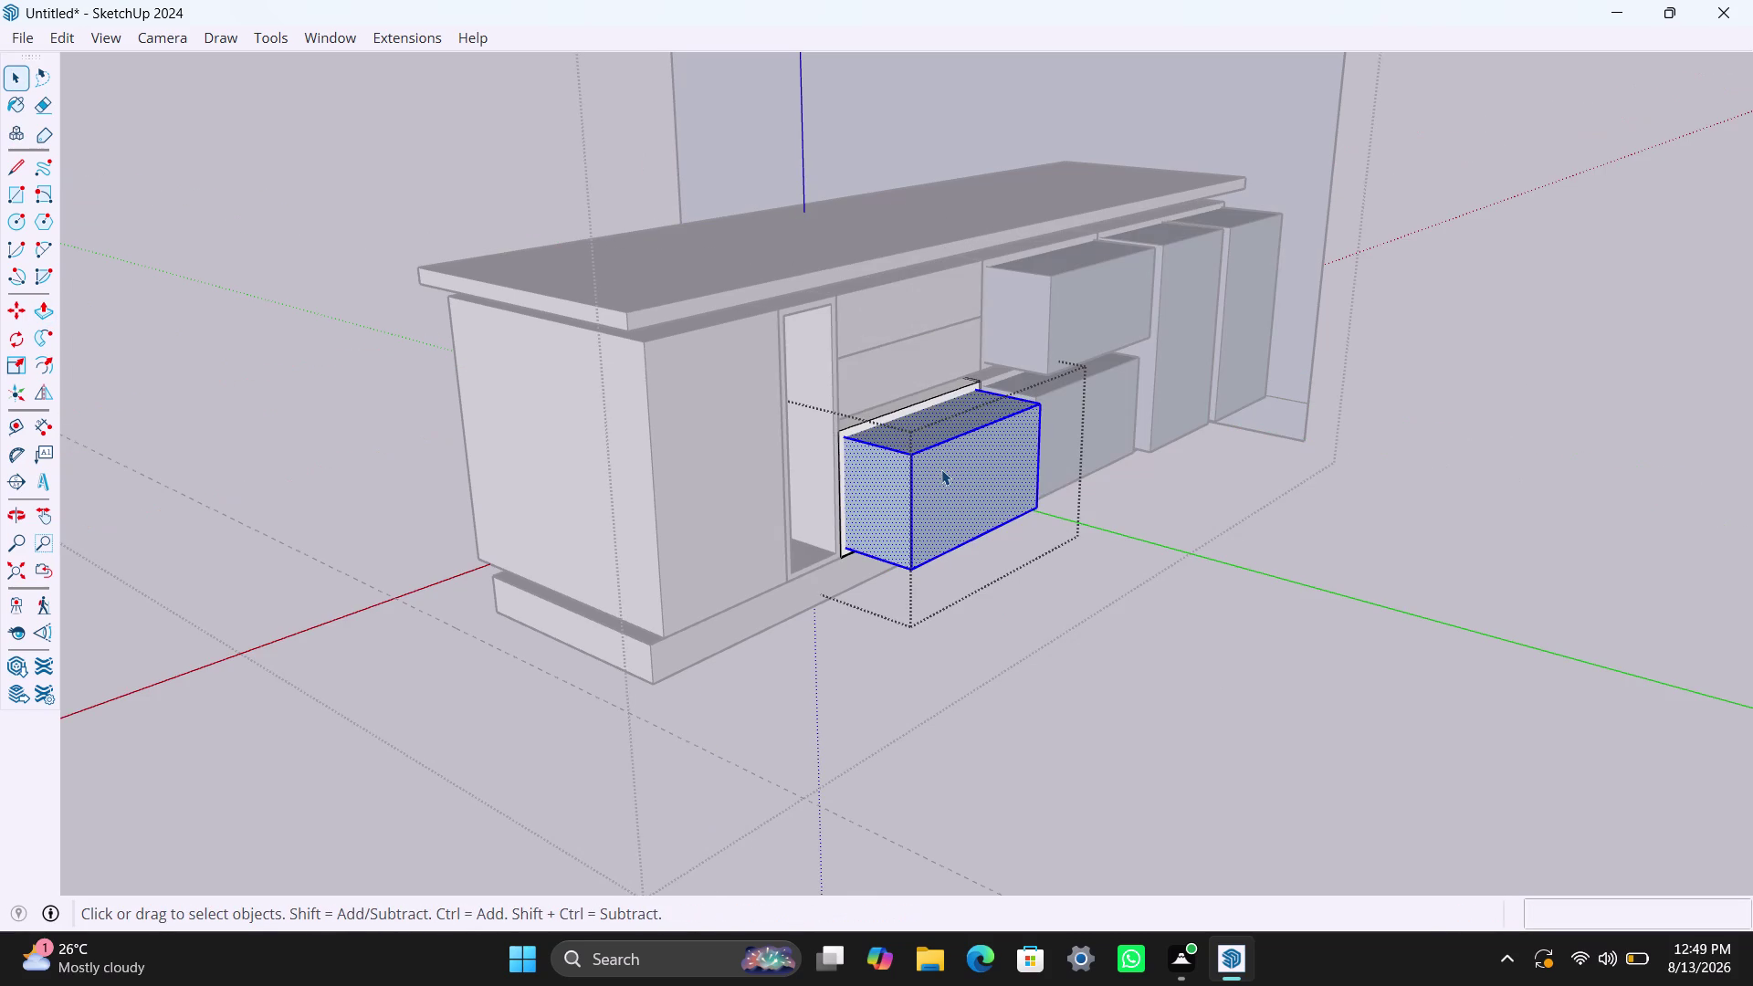
key(p)
click(941, 469)
click(818, 490)
key(space)
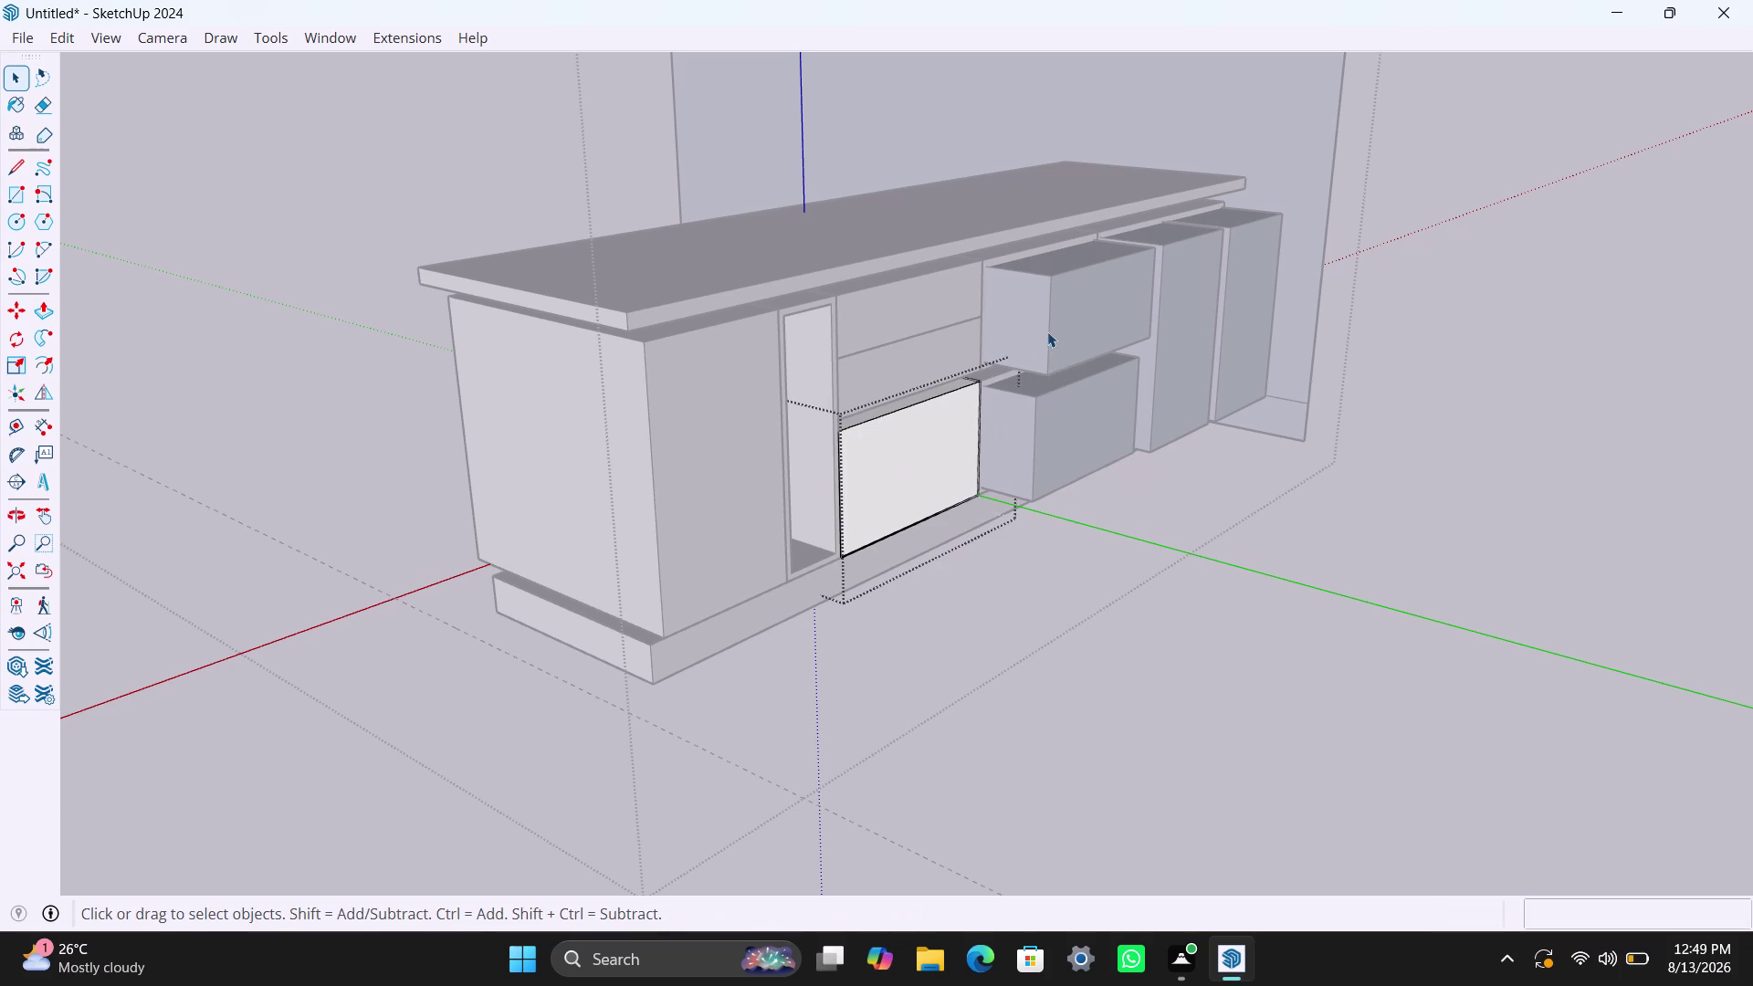
Push the upper middle block's front face back into its framed opening.
click(1047, 332)
double_click(1072, 329)
click(1072, 329)
key(p)
click(1072, 329)
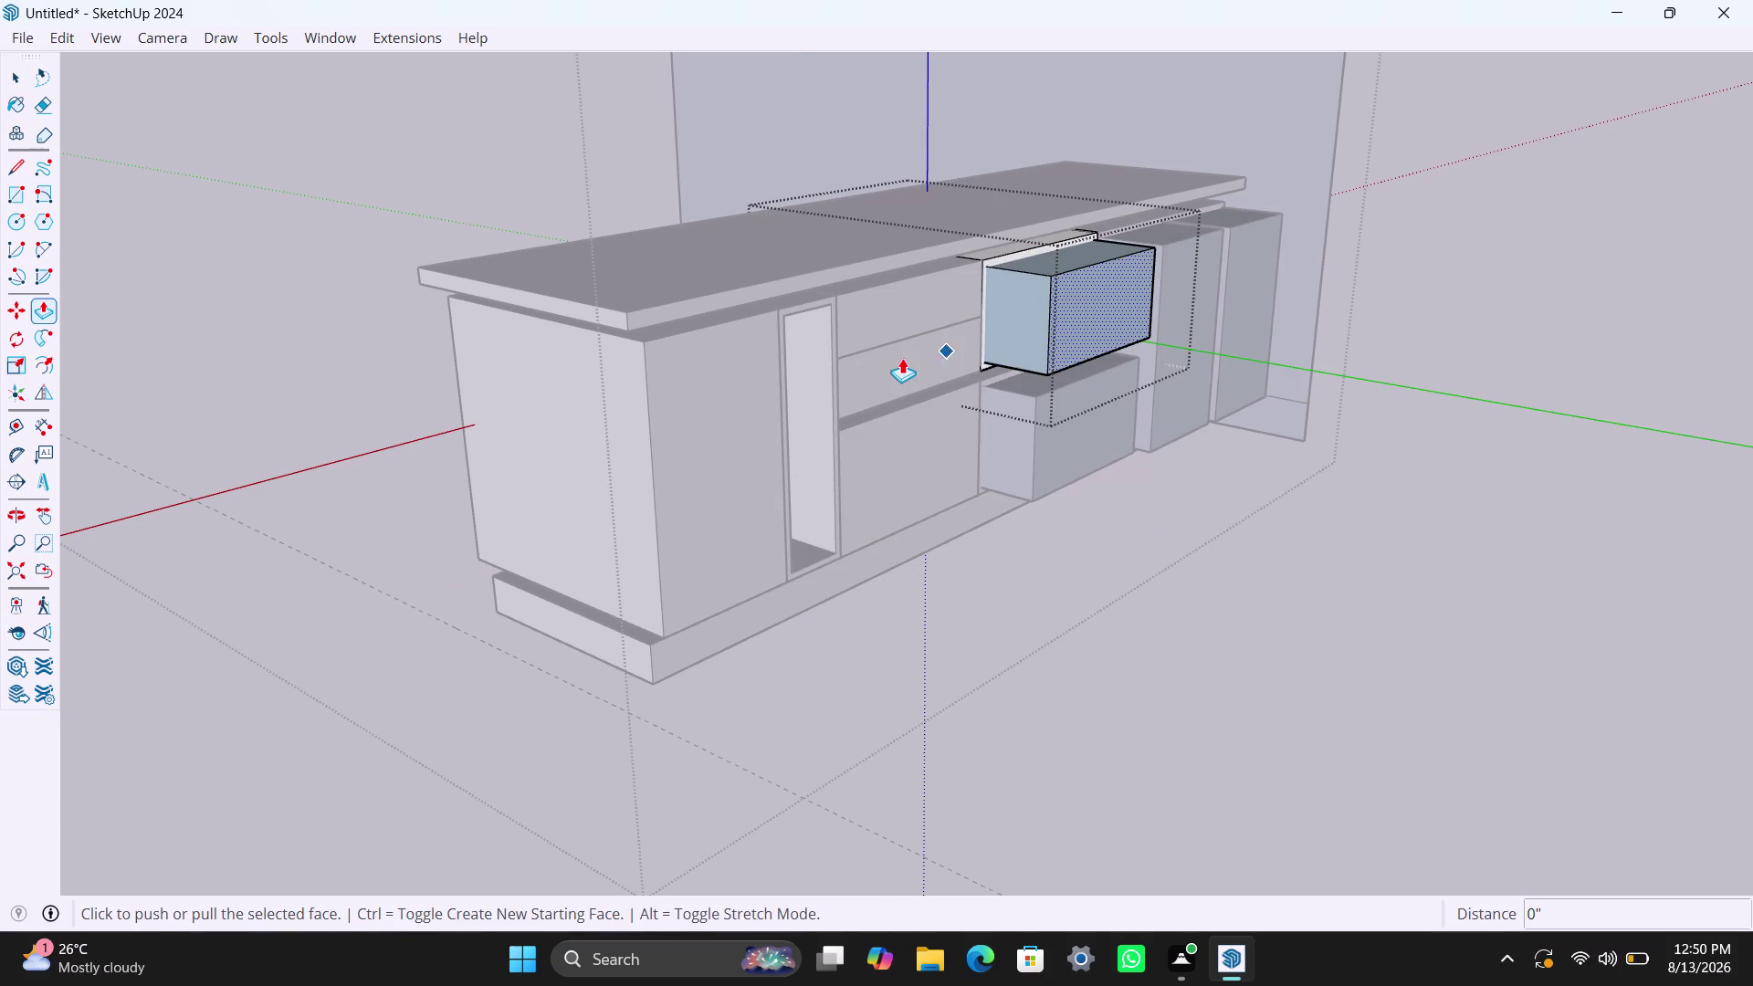
click(1081, 318)
click(926, 345)
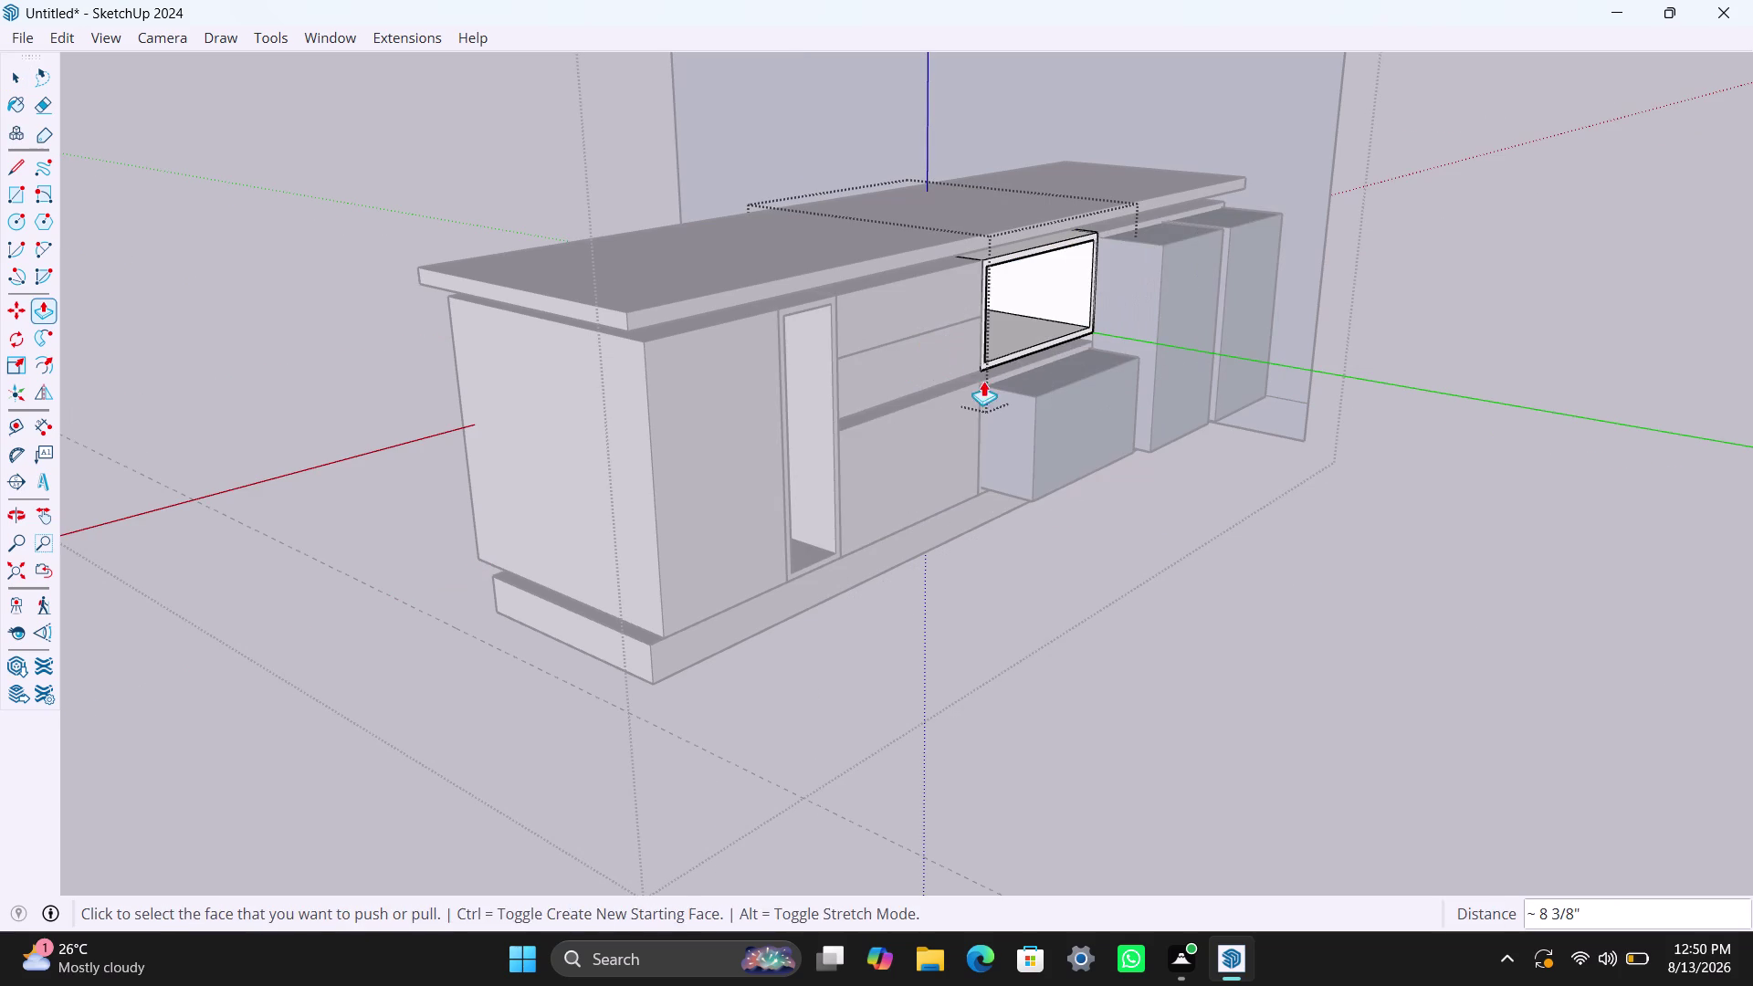
key(space)
Open the lower middle block and push its front face back into the cabinet.
click(1063, 442)
click(1064, 444)
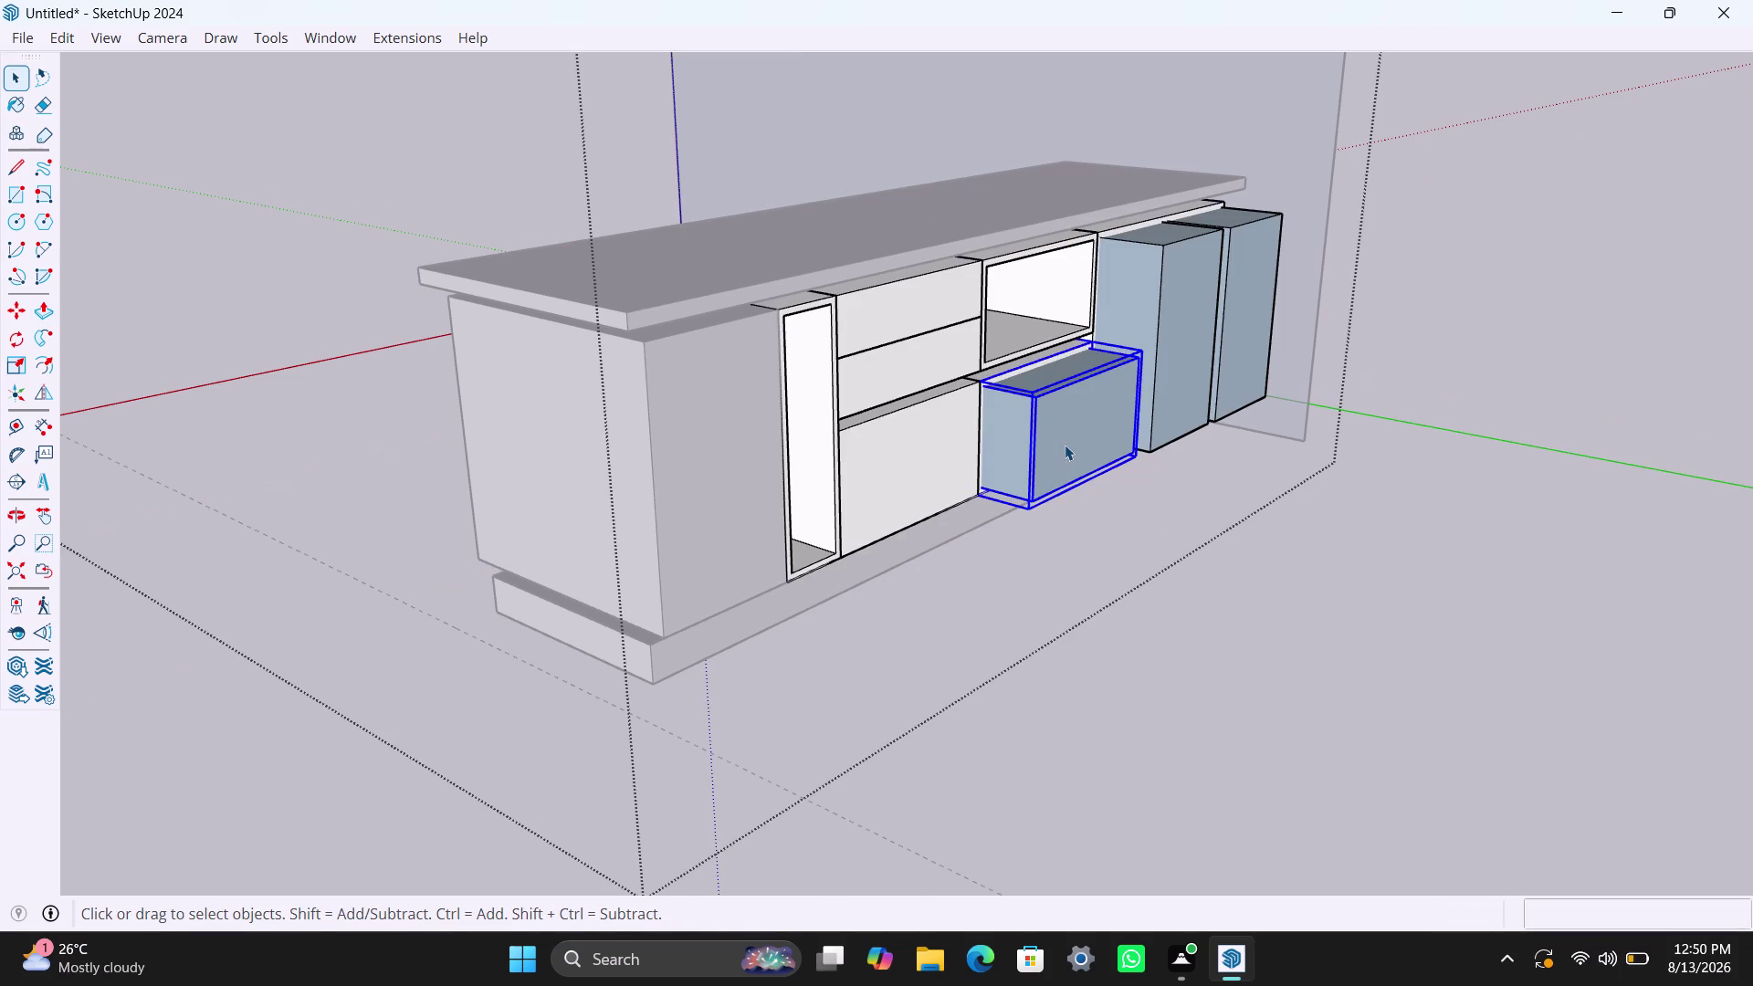
click(1065, 444)
key(p)
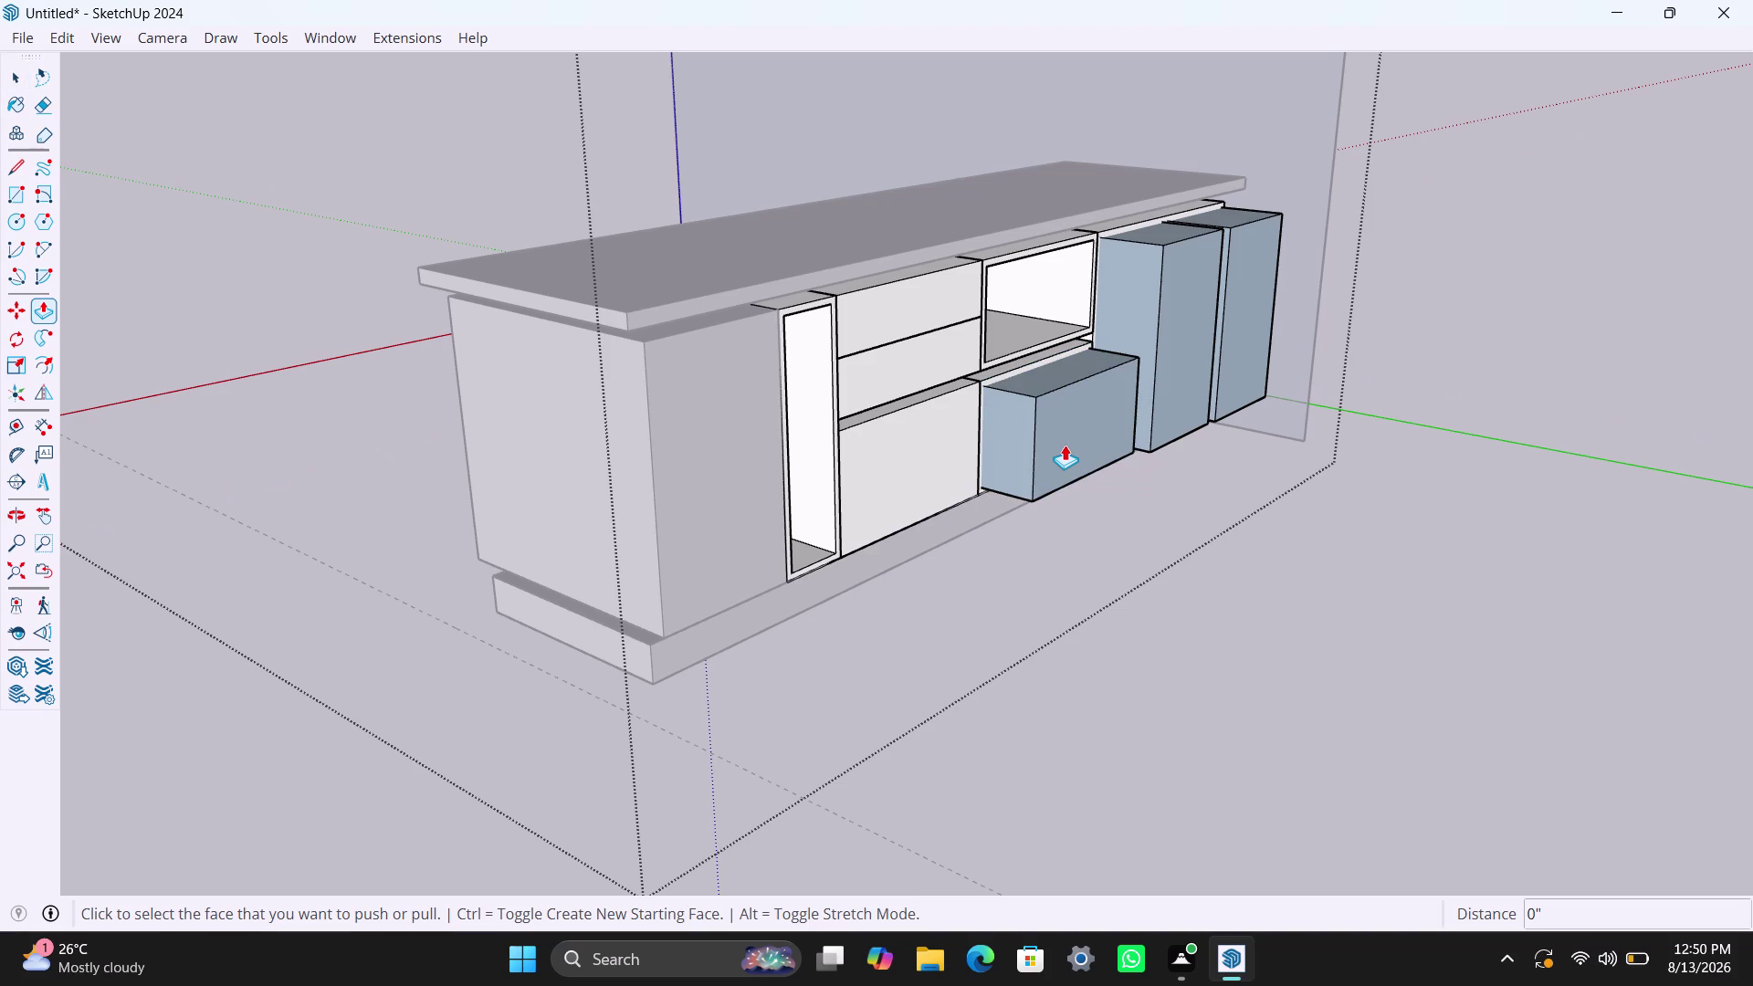
key(p)
key(space)
click(1065, 445)
click(1065, 444)
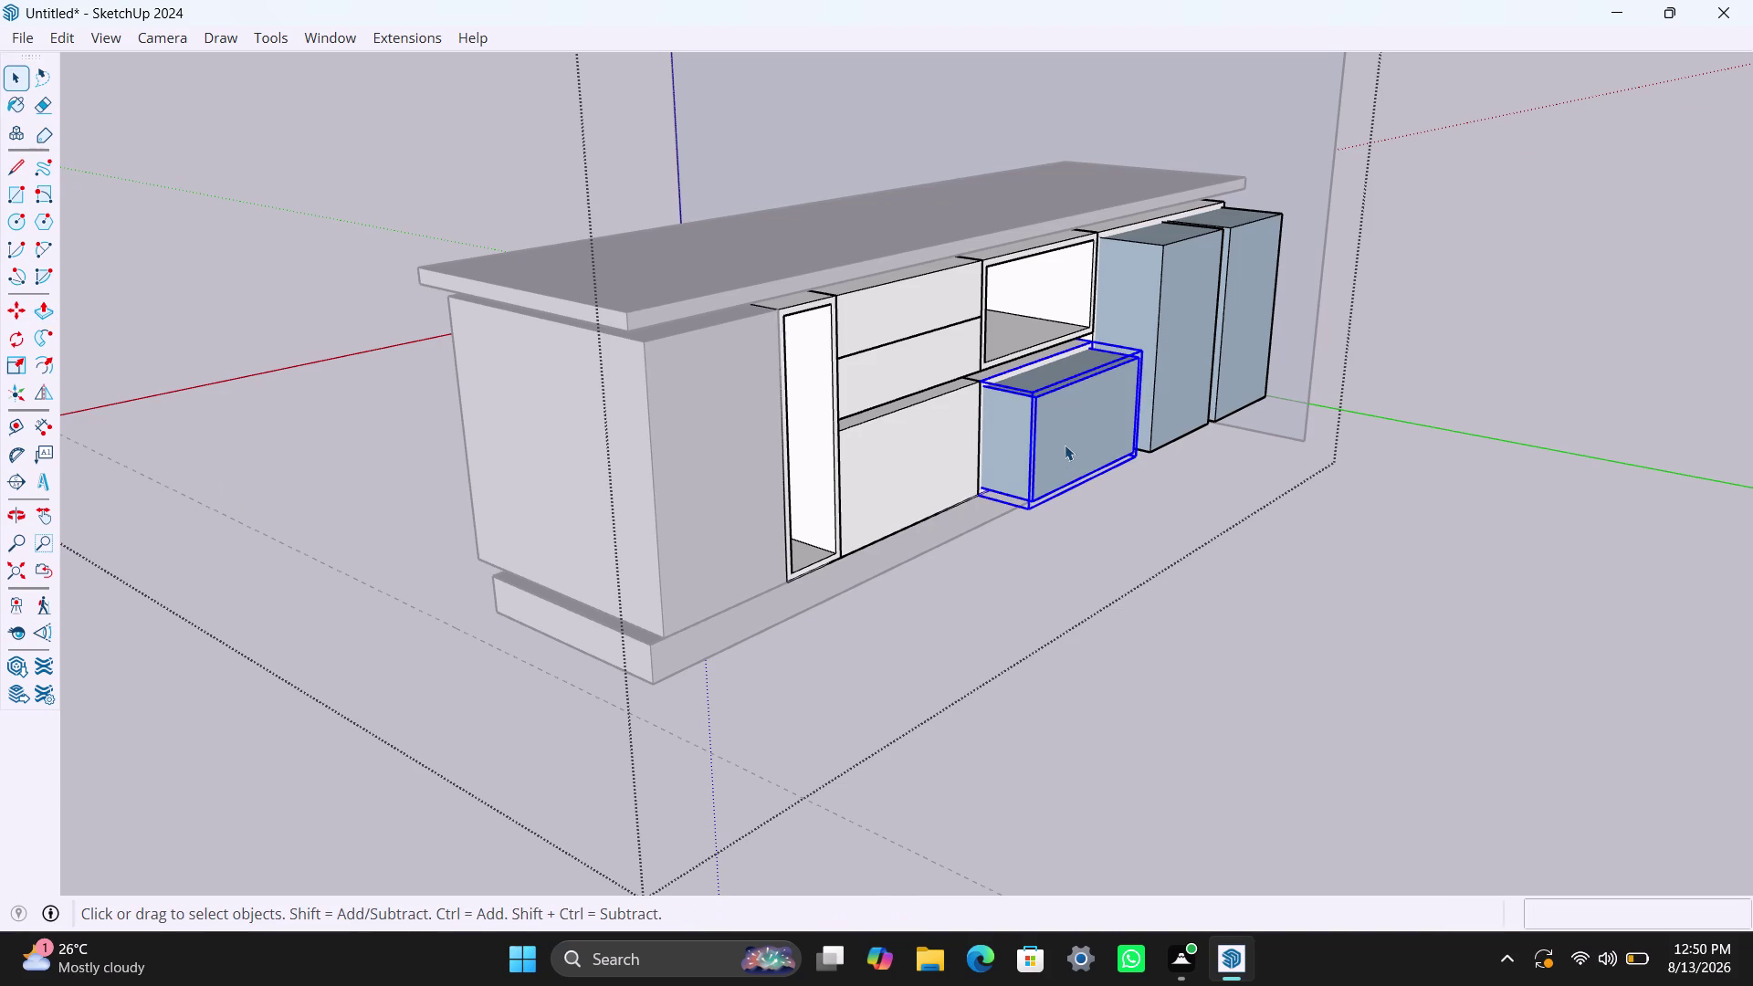
key(p)
key(space)
double_click(1064, 444)
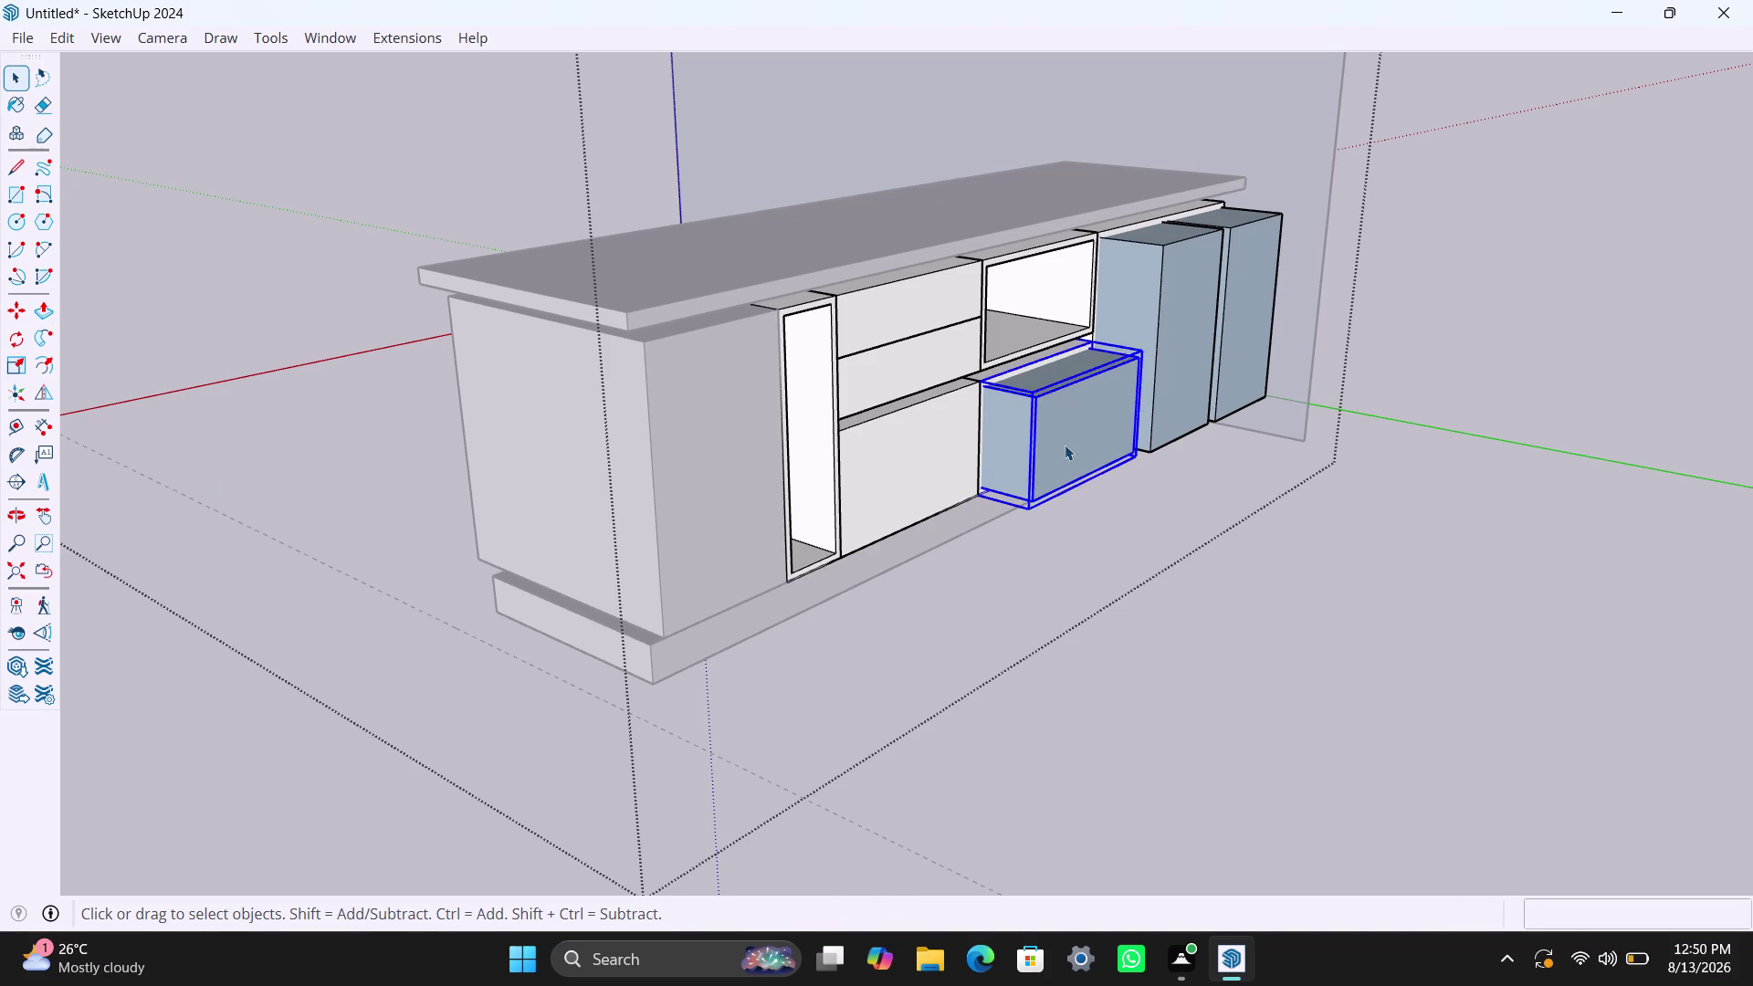
click(1064, 444)
key(p)
click(1065, 445)
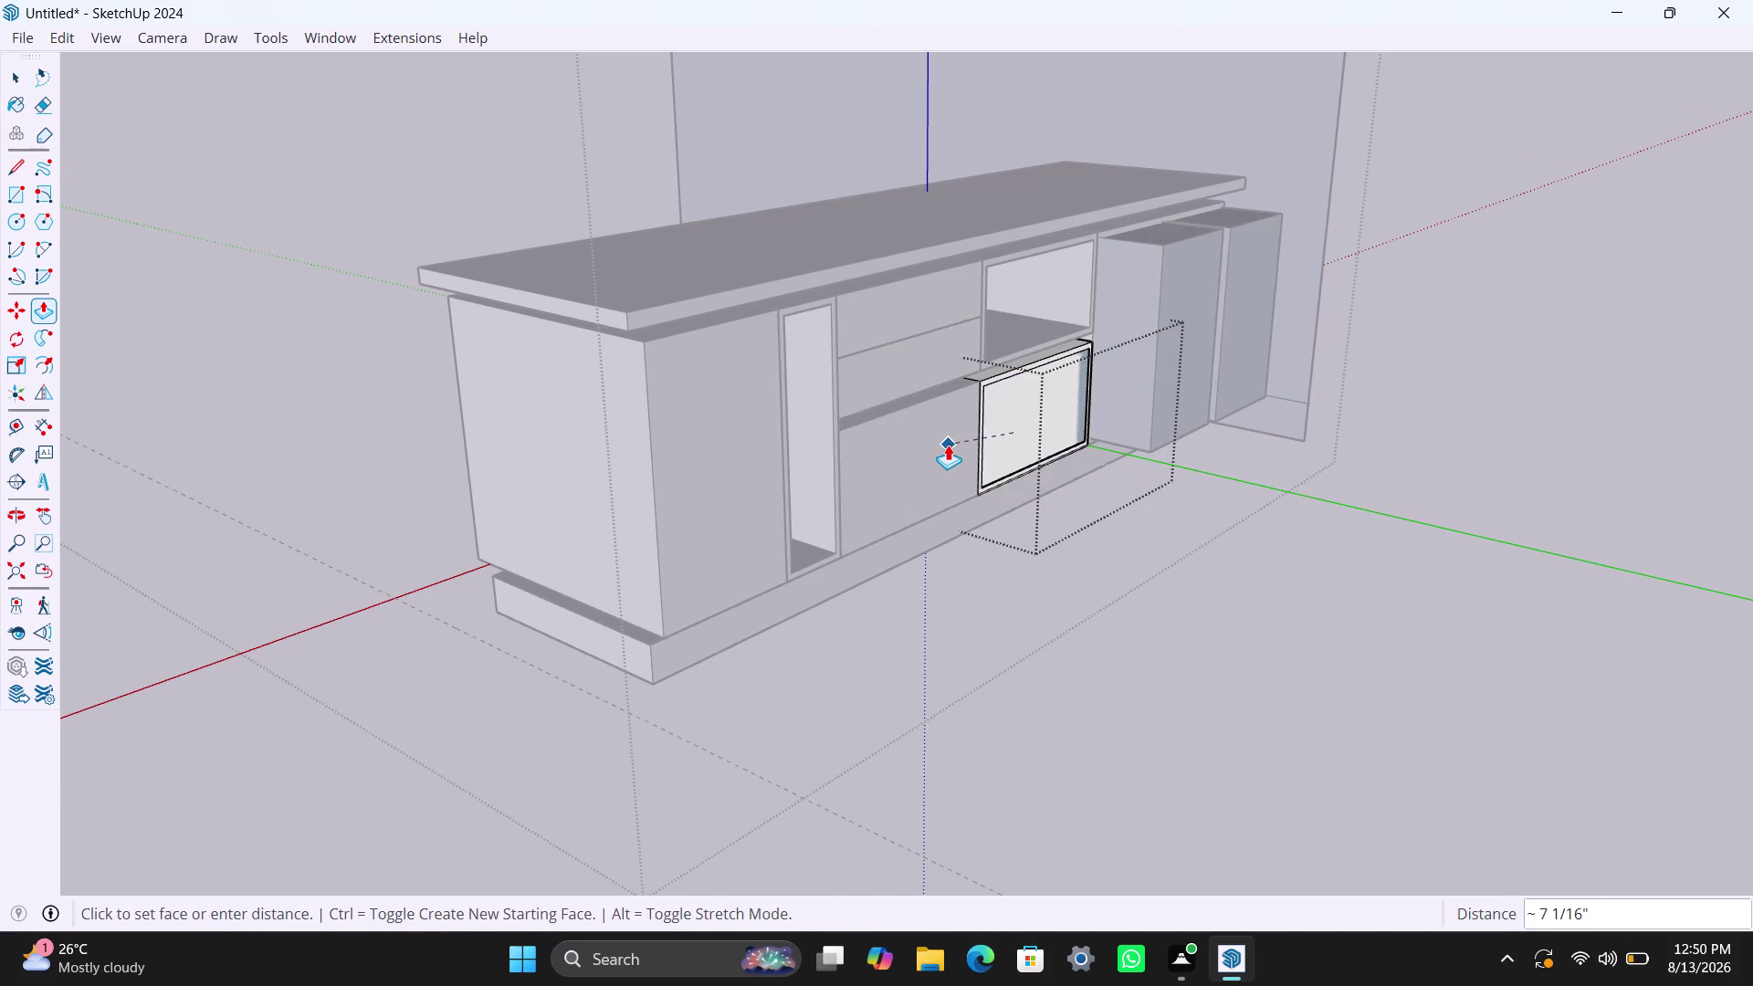
click(948, 444)
key(space)
Push the right cabinet's left door face back into its opening.
scroll(down, 3)
middle_drag(1122, 617, 685, 648)
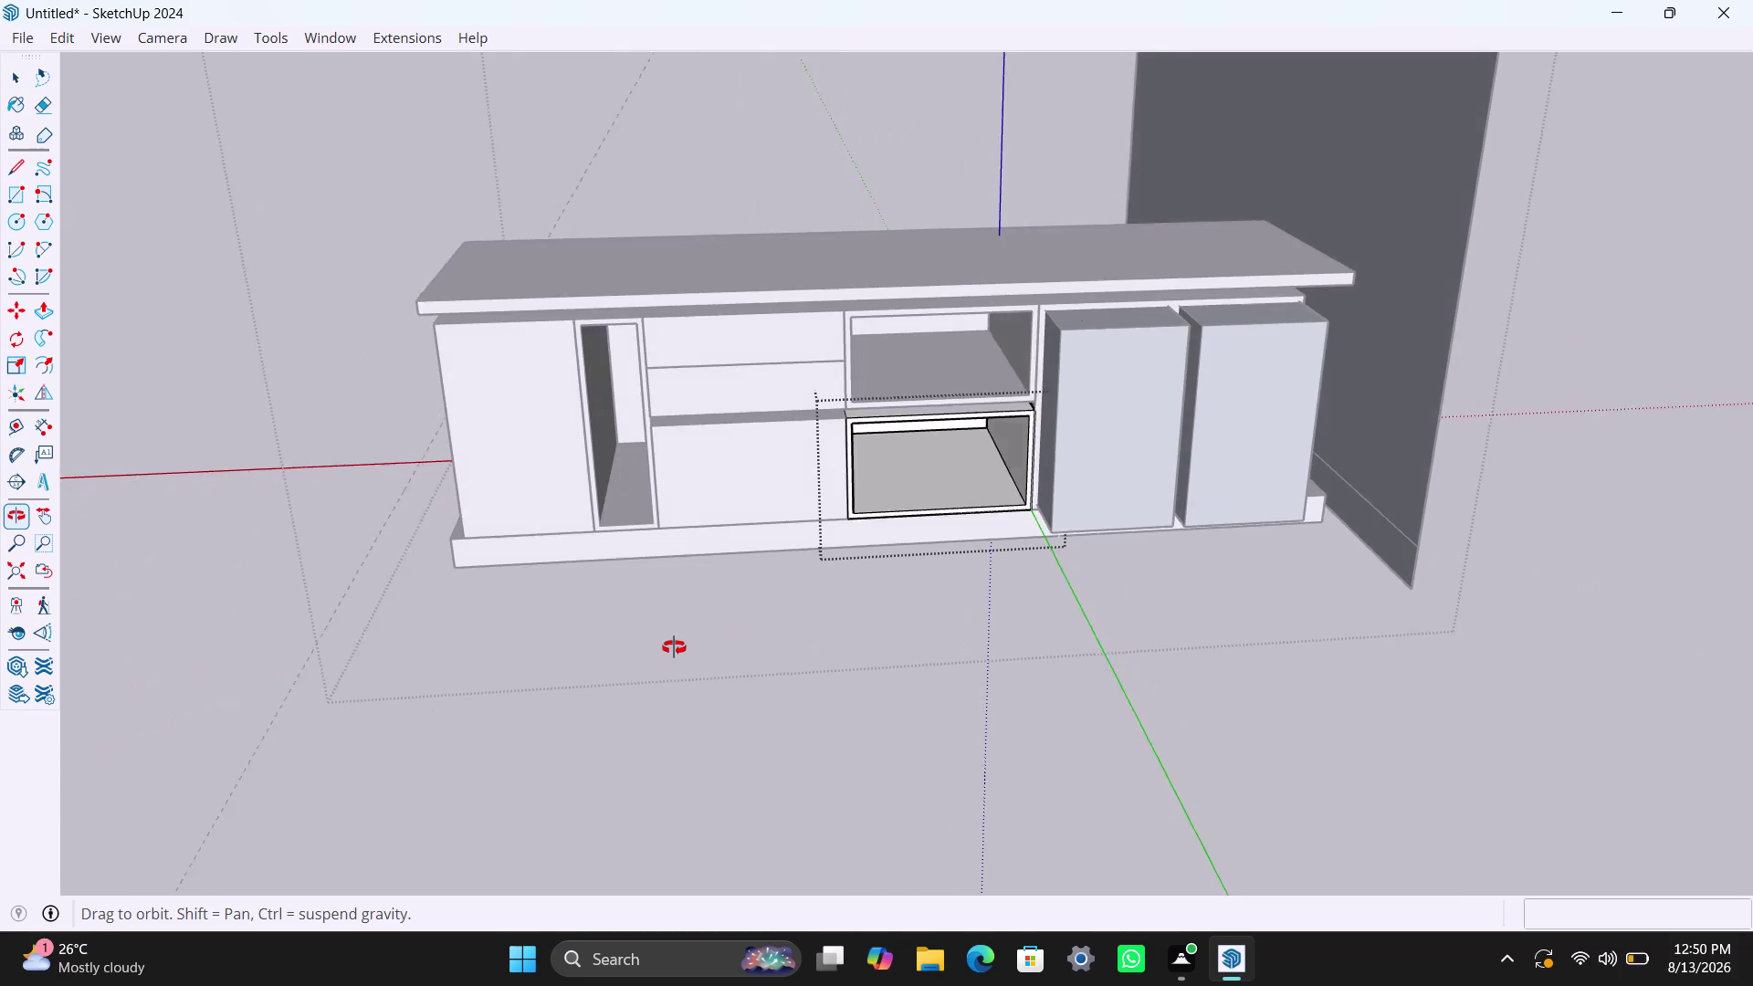
middle_drag(686, 648, 722, 597)
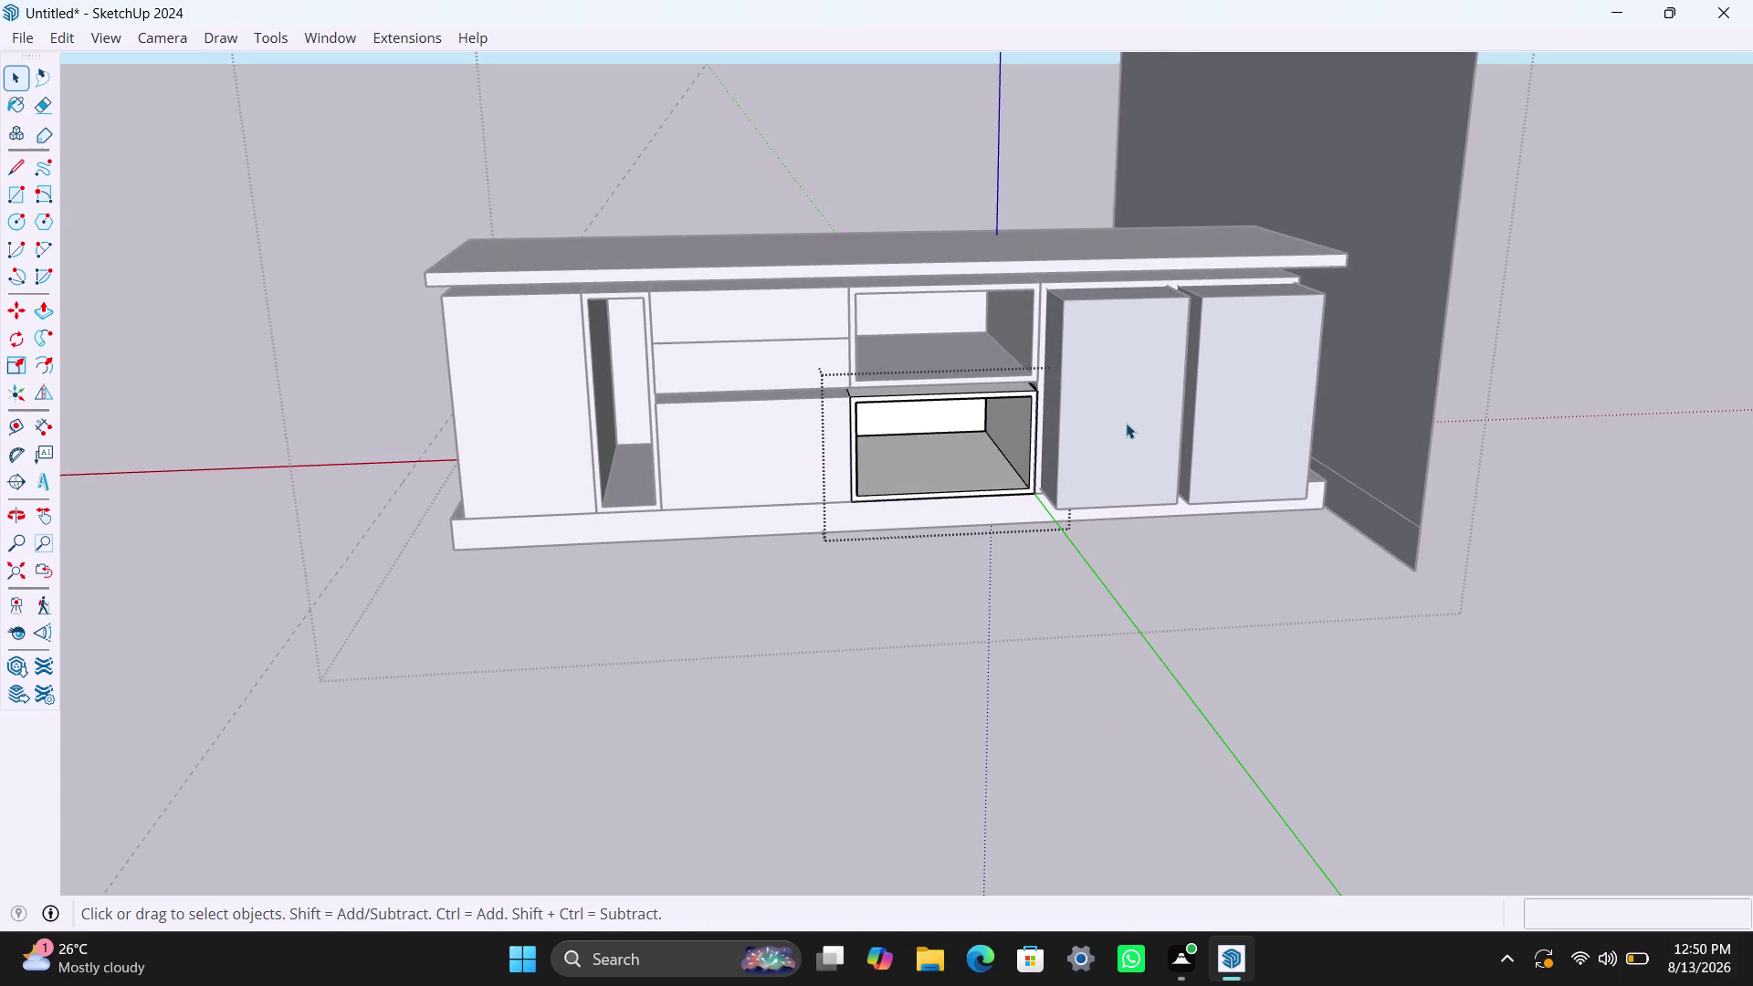
click(1126, 422)
double_click(1127, 421)
key(p)
click(1127, 420)
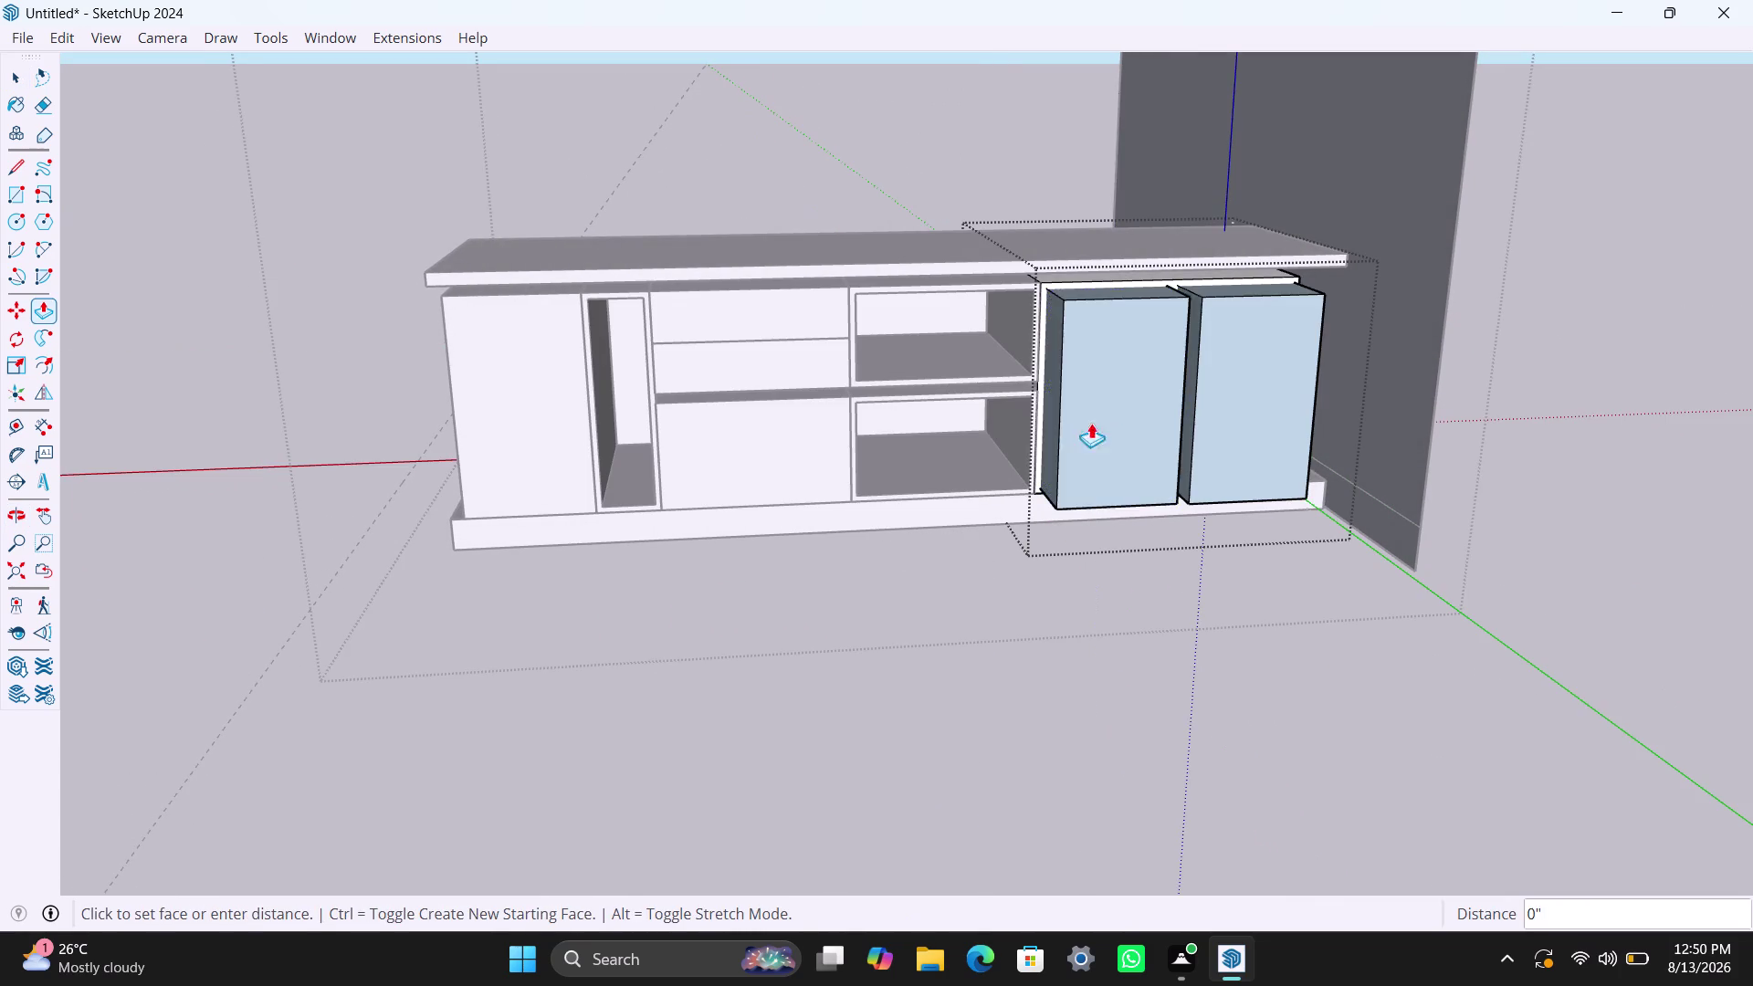
click(821, 424)
key(space)
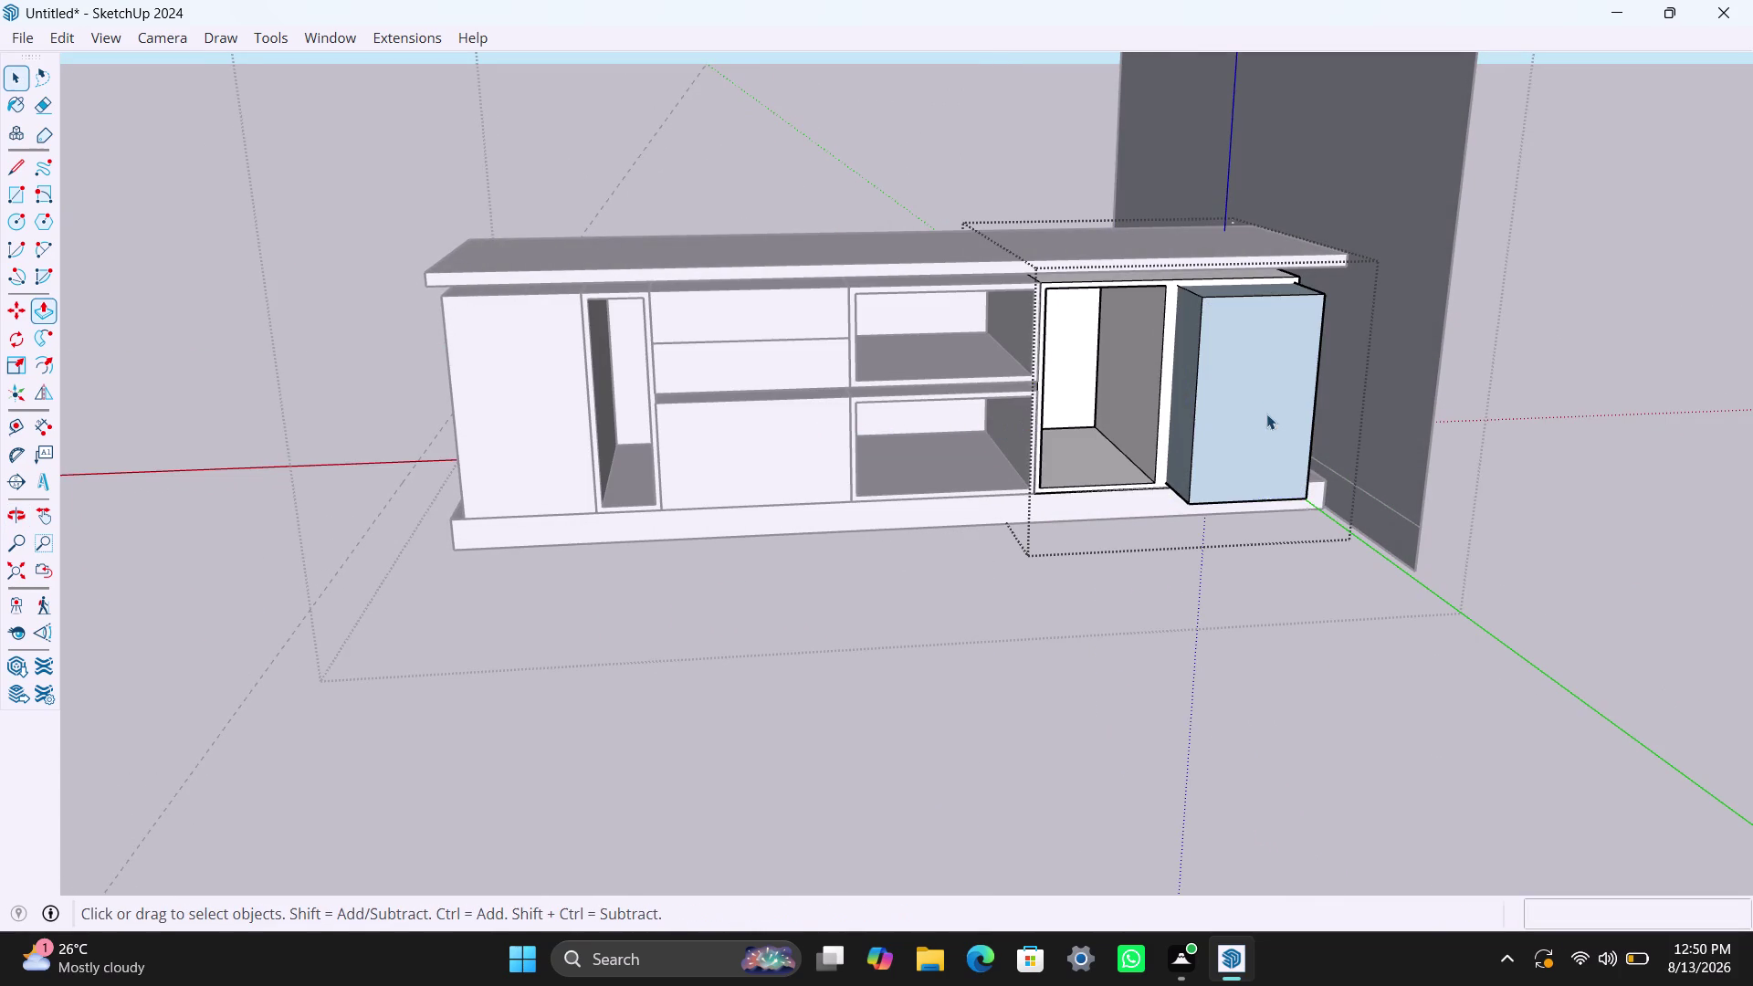
Push the right door face back into its opening, undo, and retry a flush position.
click(1250, 418)
click(1250, 417)
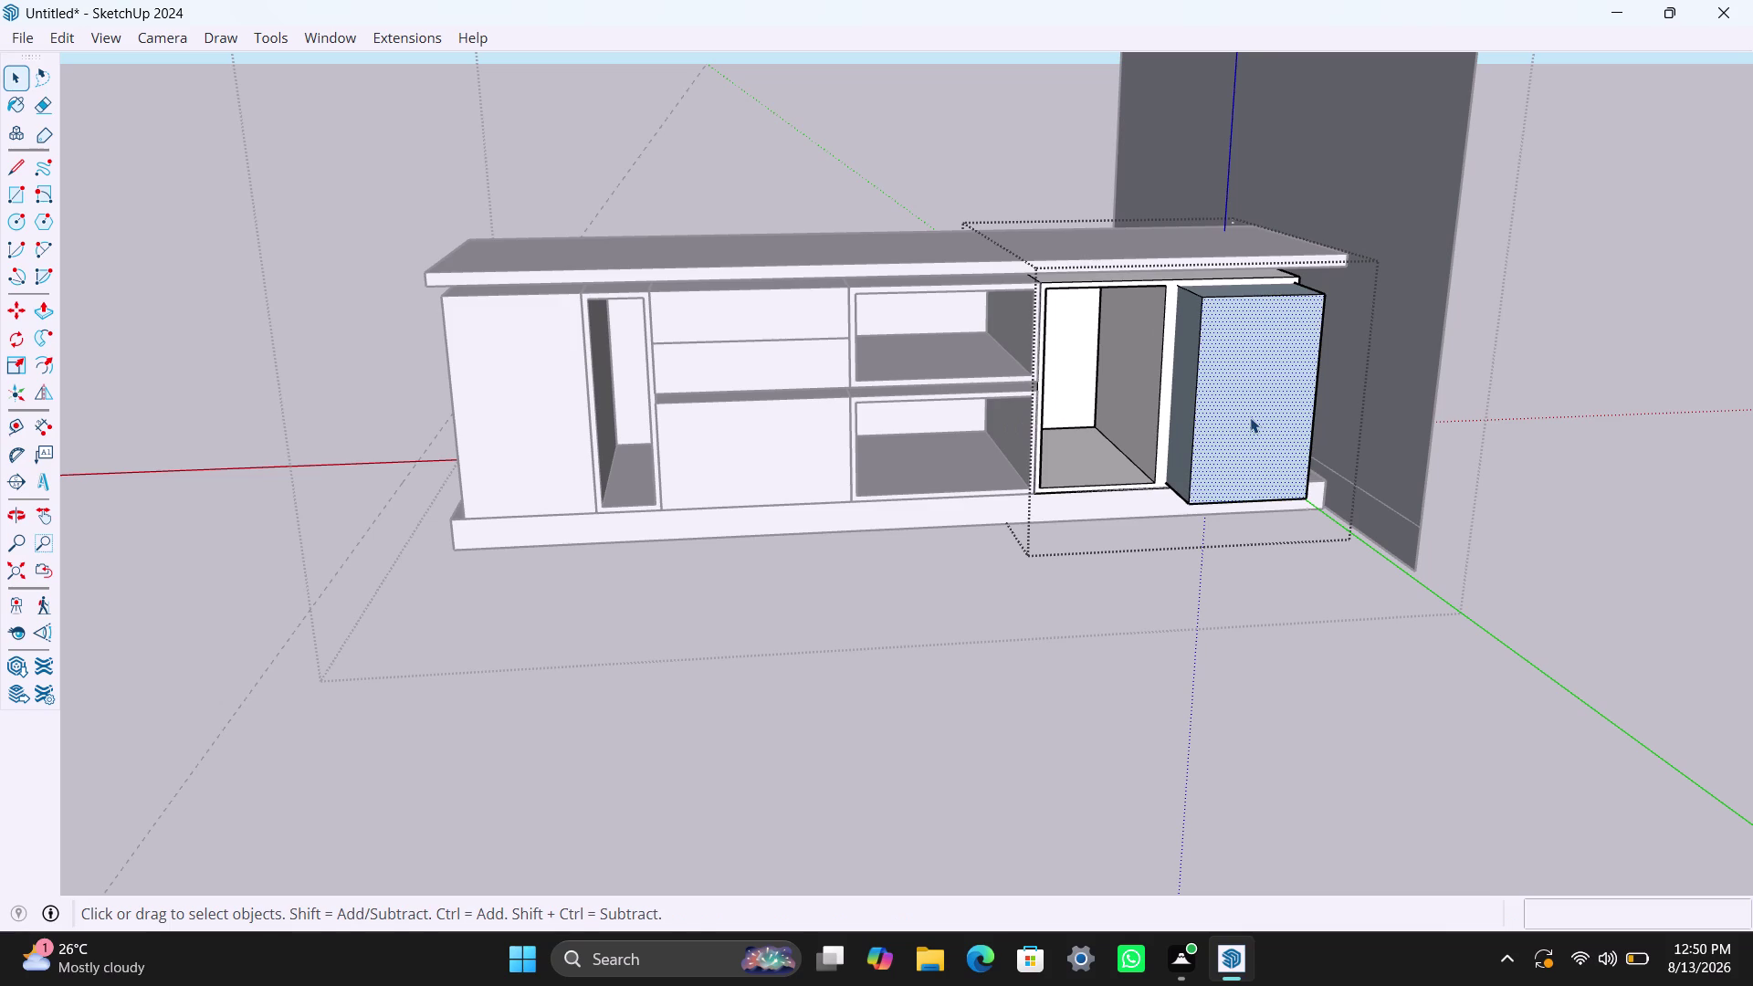
key(p)
click(1250, 417)
click(1190, 418)
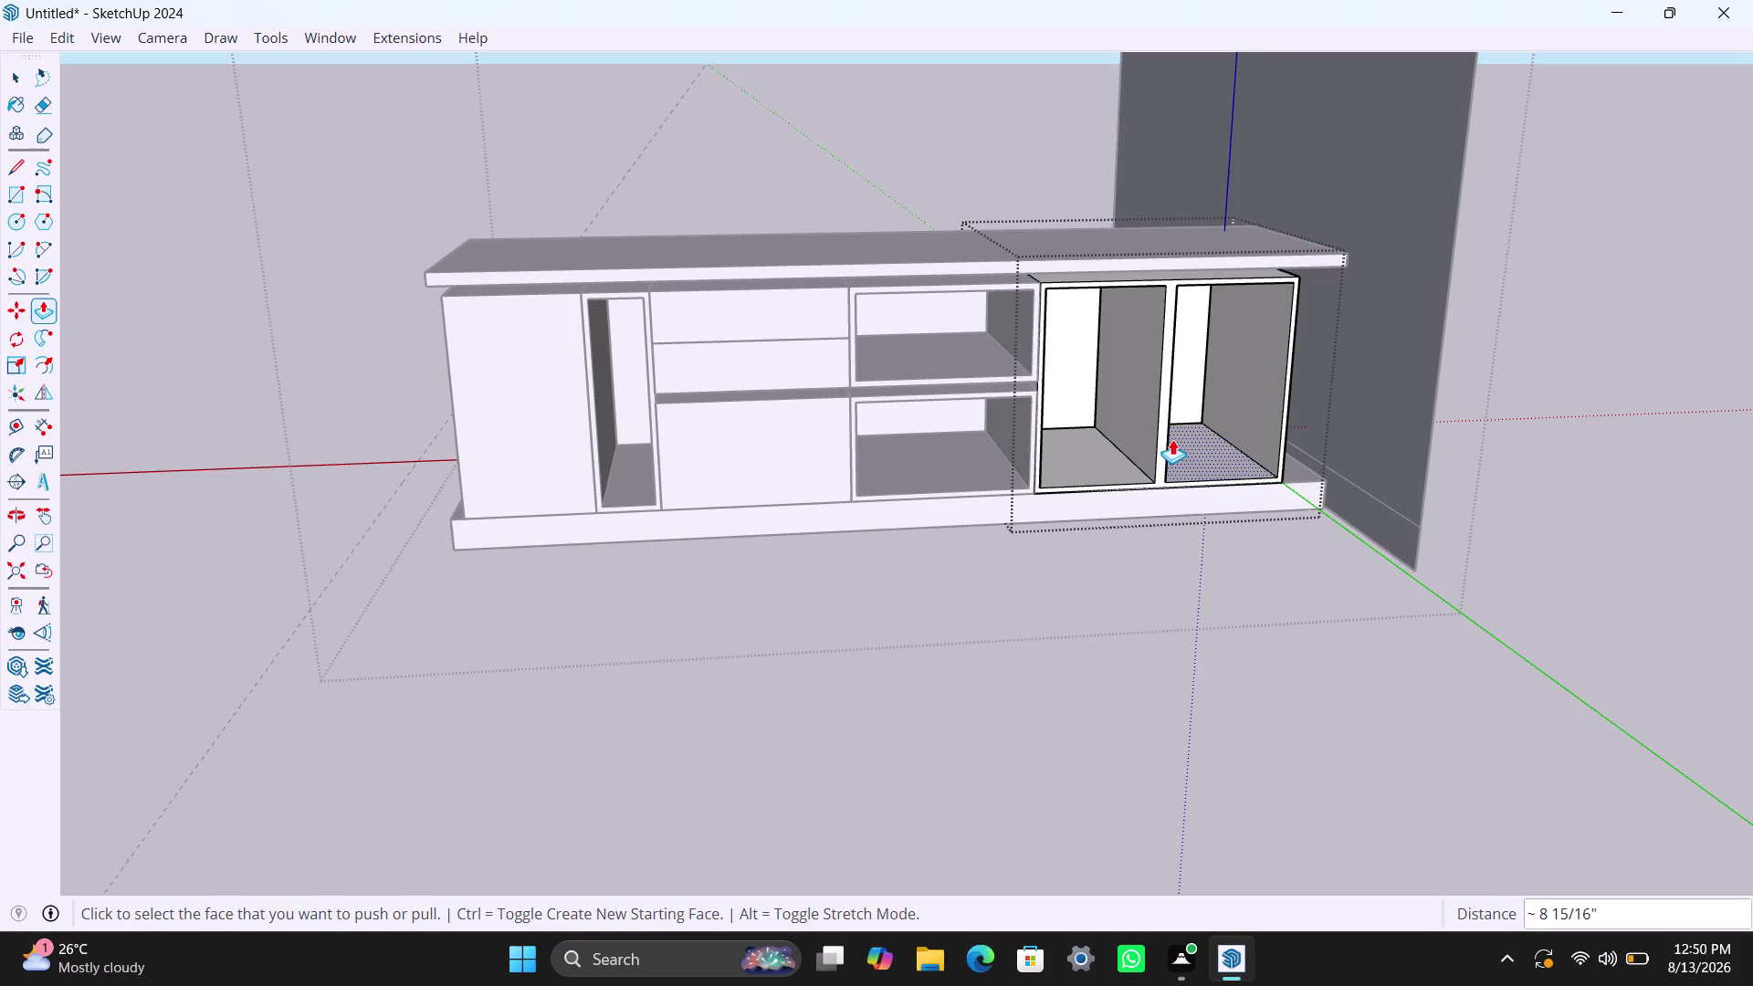
key(ctrl+z)
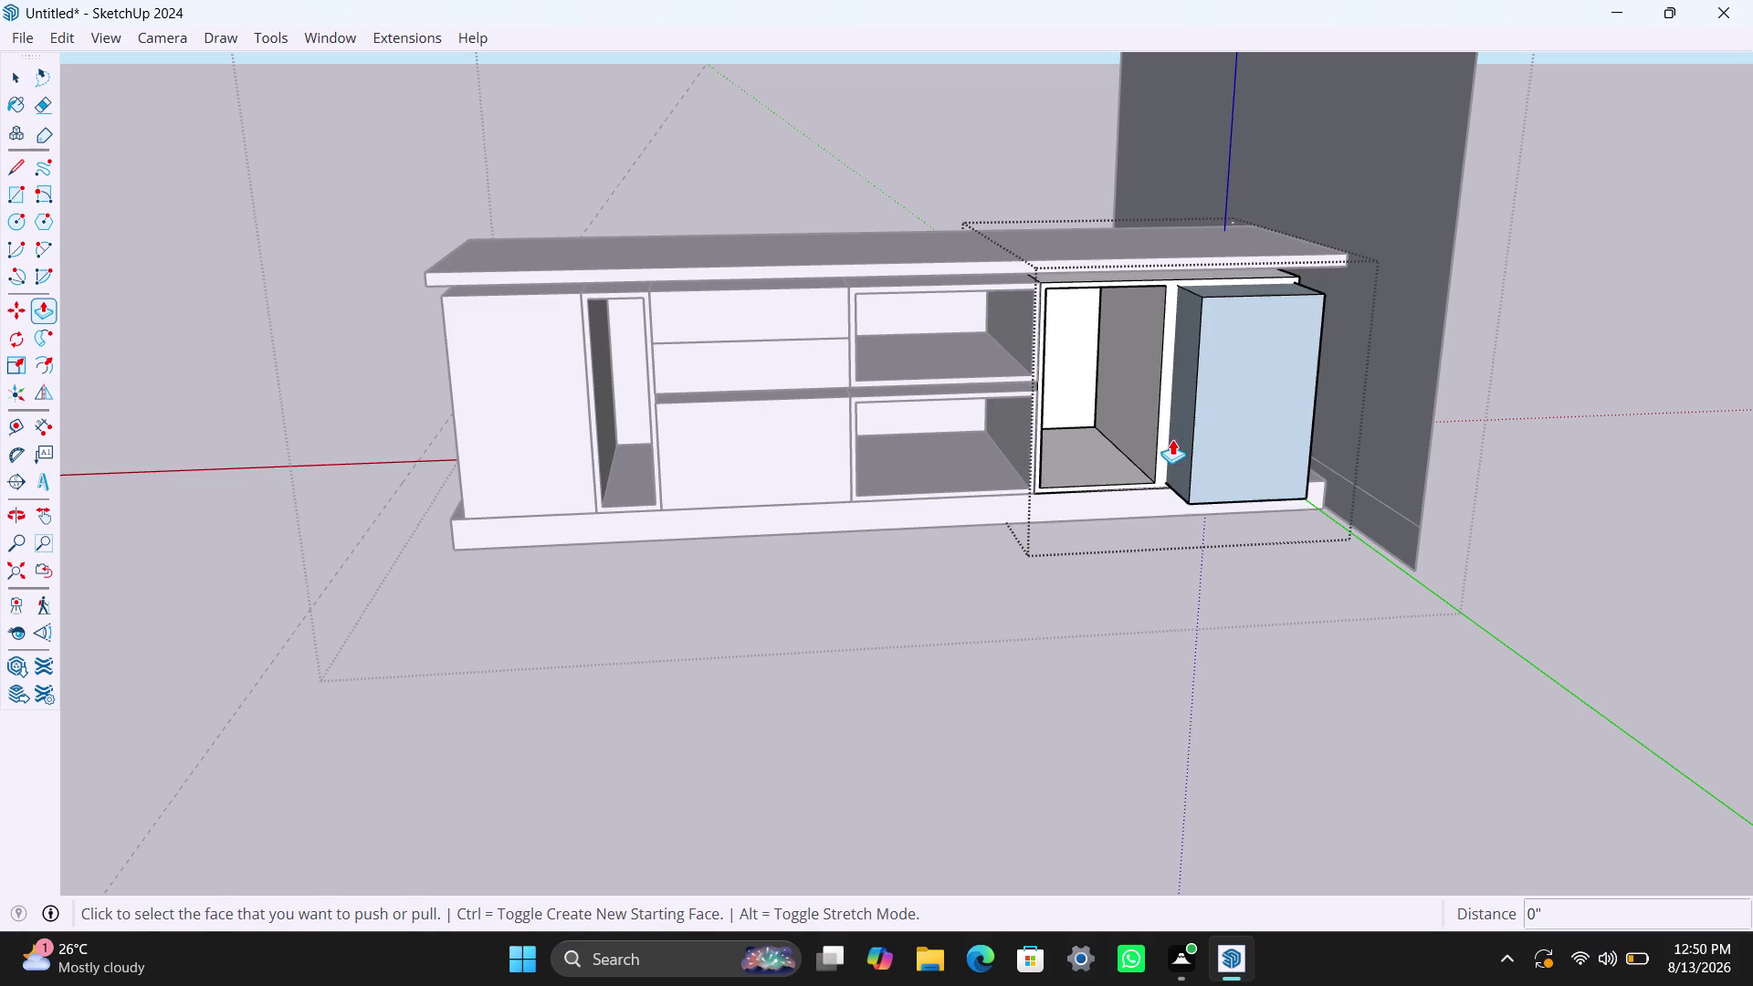
click(1204, 433)
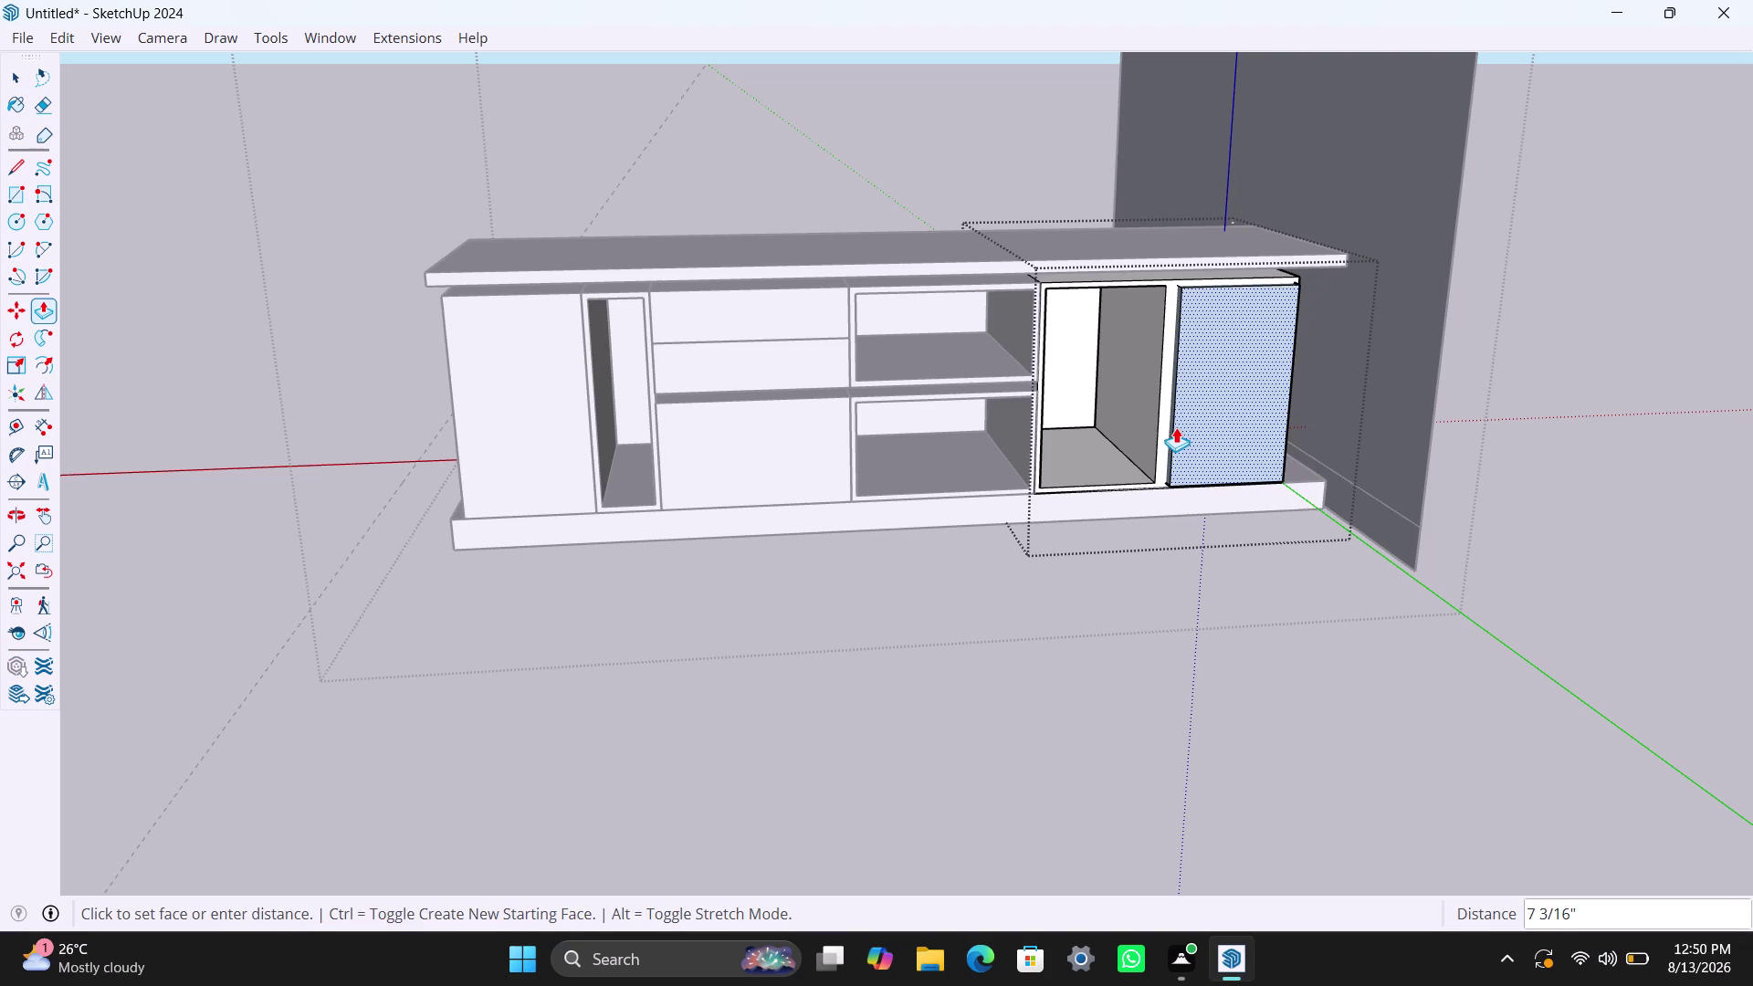
click(1173, 425)
Undo the right door change, push its face in again, and orbit to check the run.
scroll(up, 3)
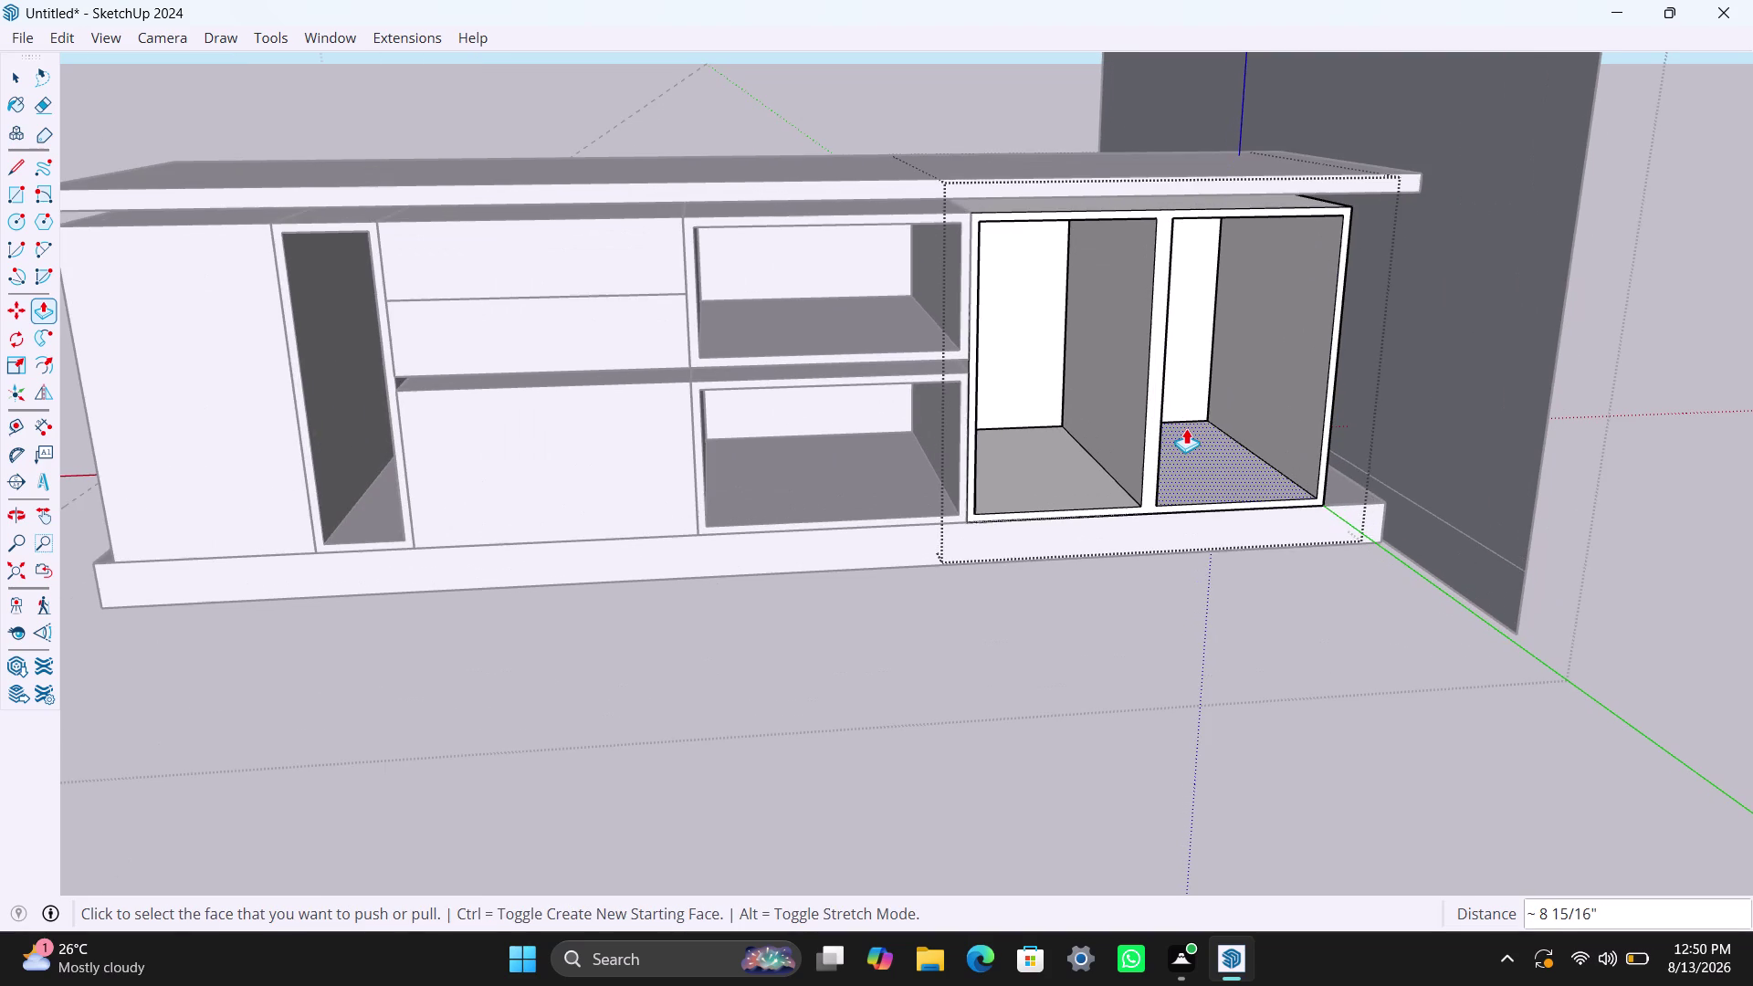
key(ctrl+z)
scroll(up, 3)
click(1211, 442)
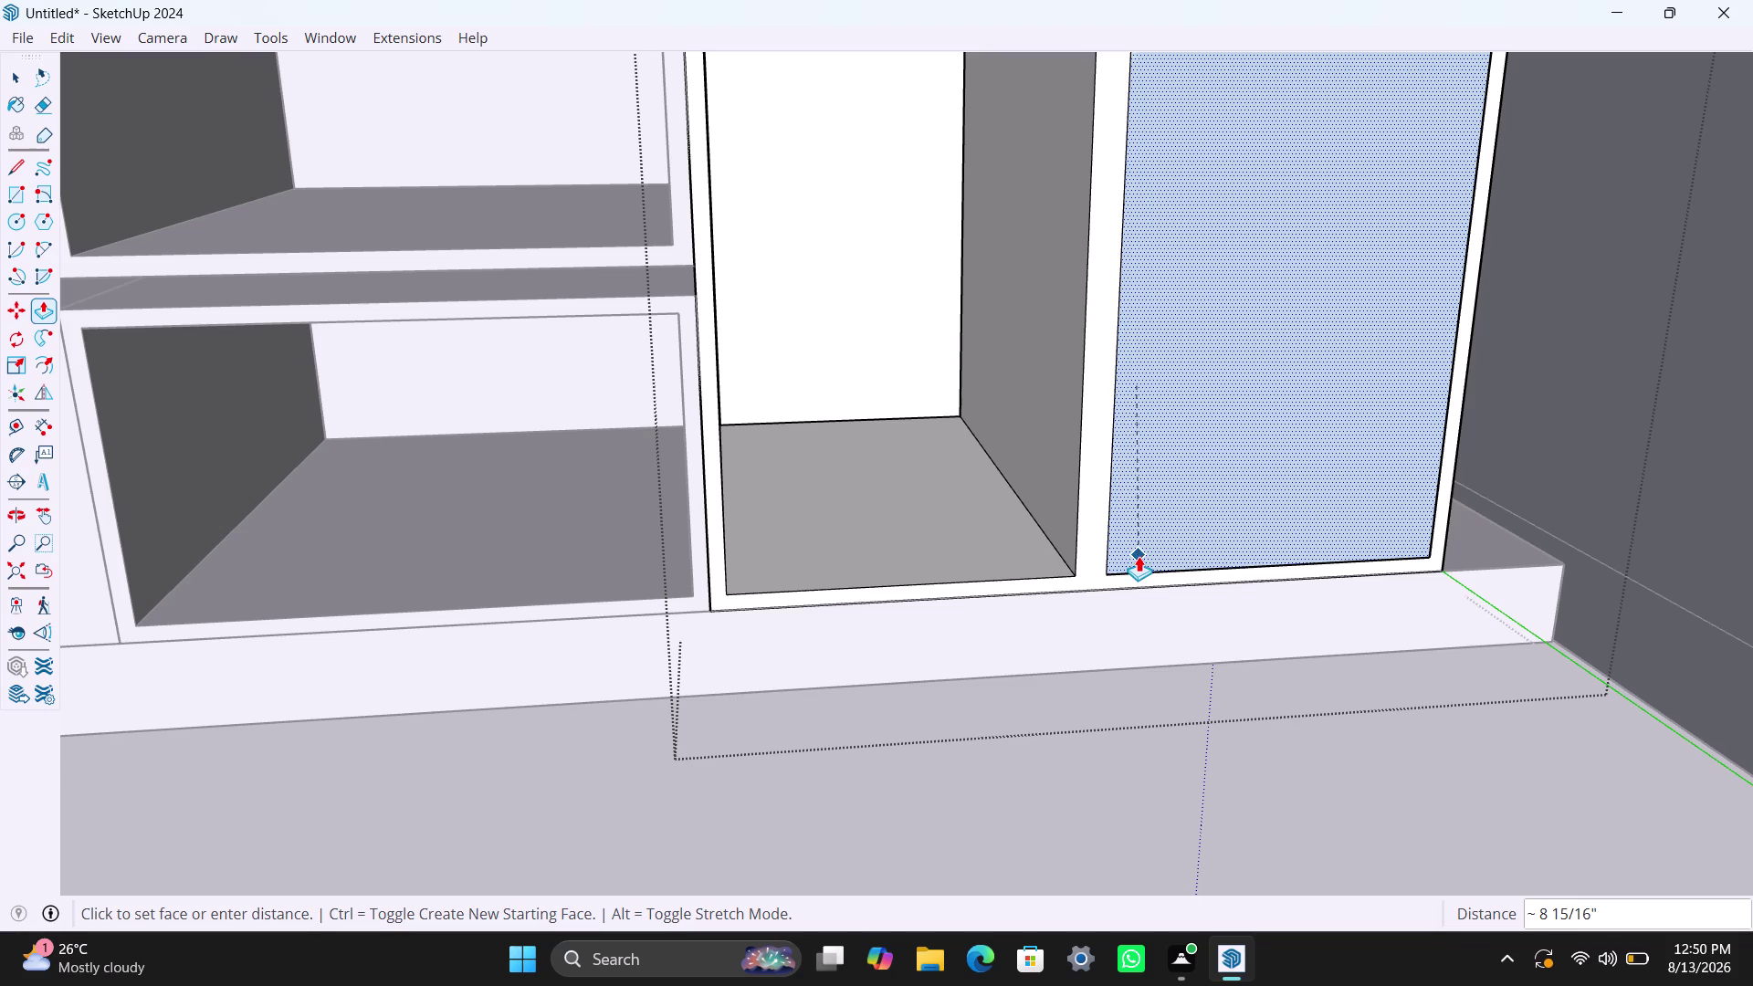
click(1144, 507)
scroll(down, 3)
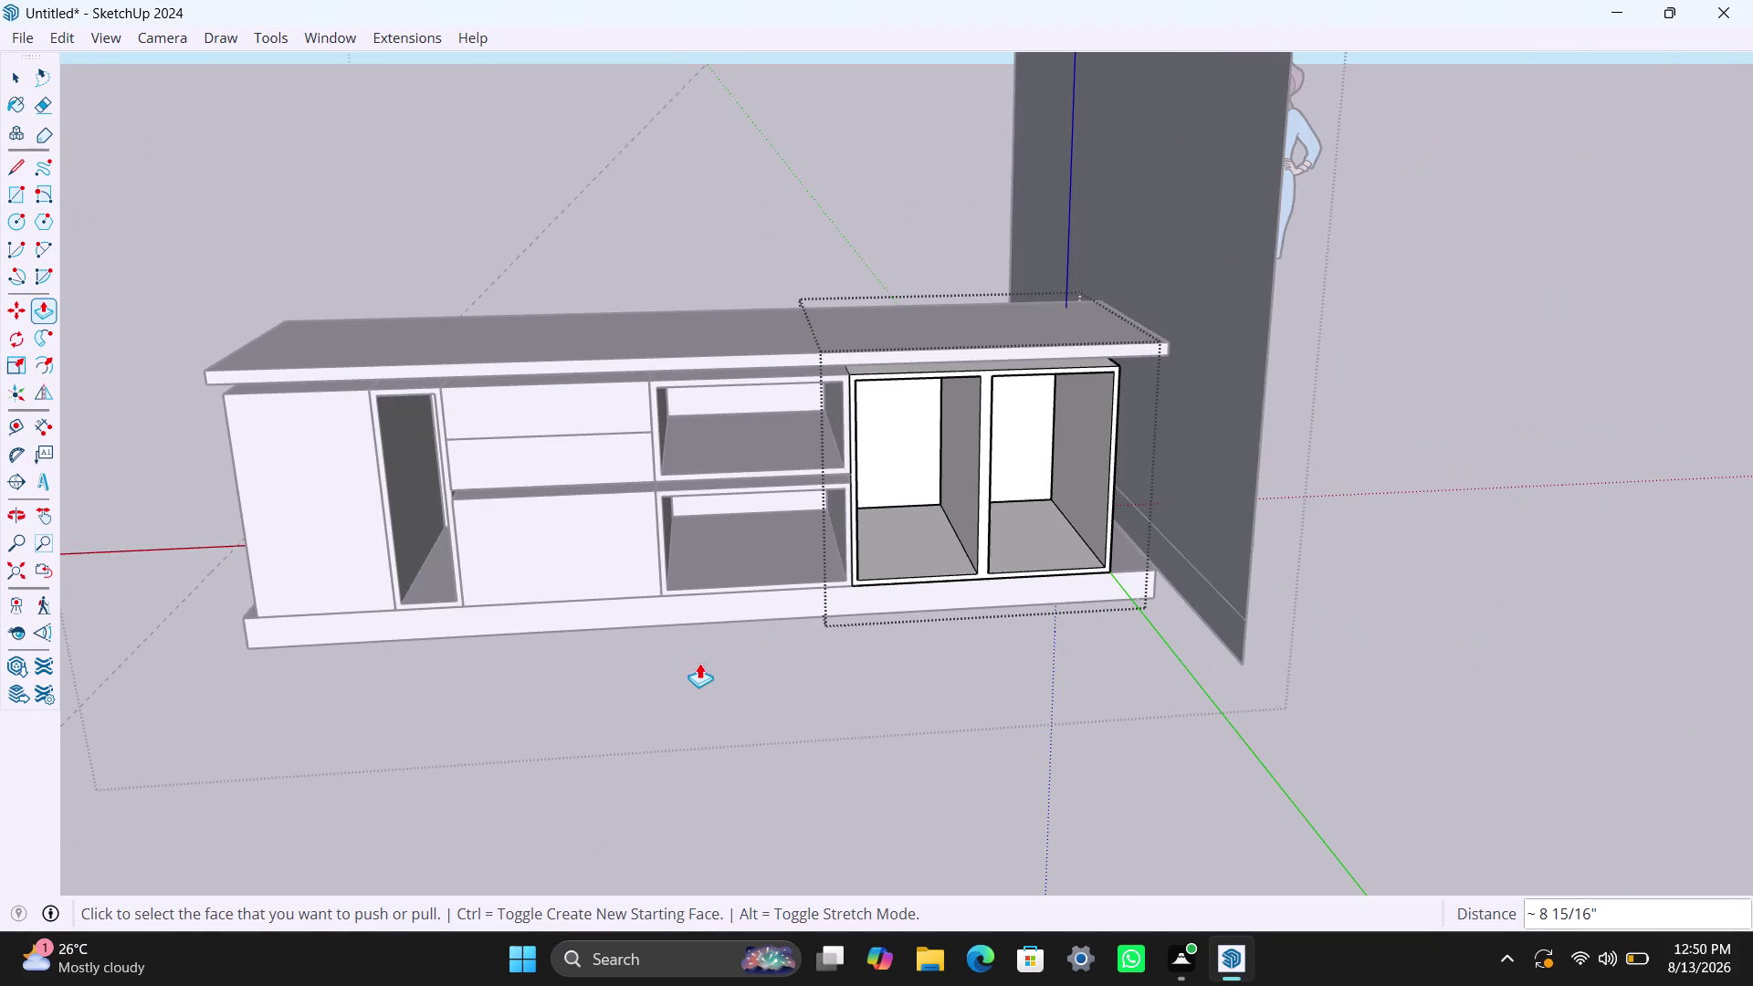
middle_drag(701, 664, 901, 666)
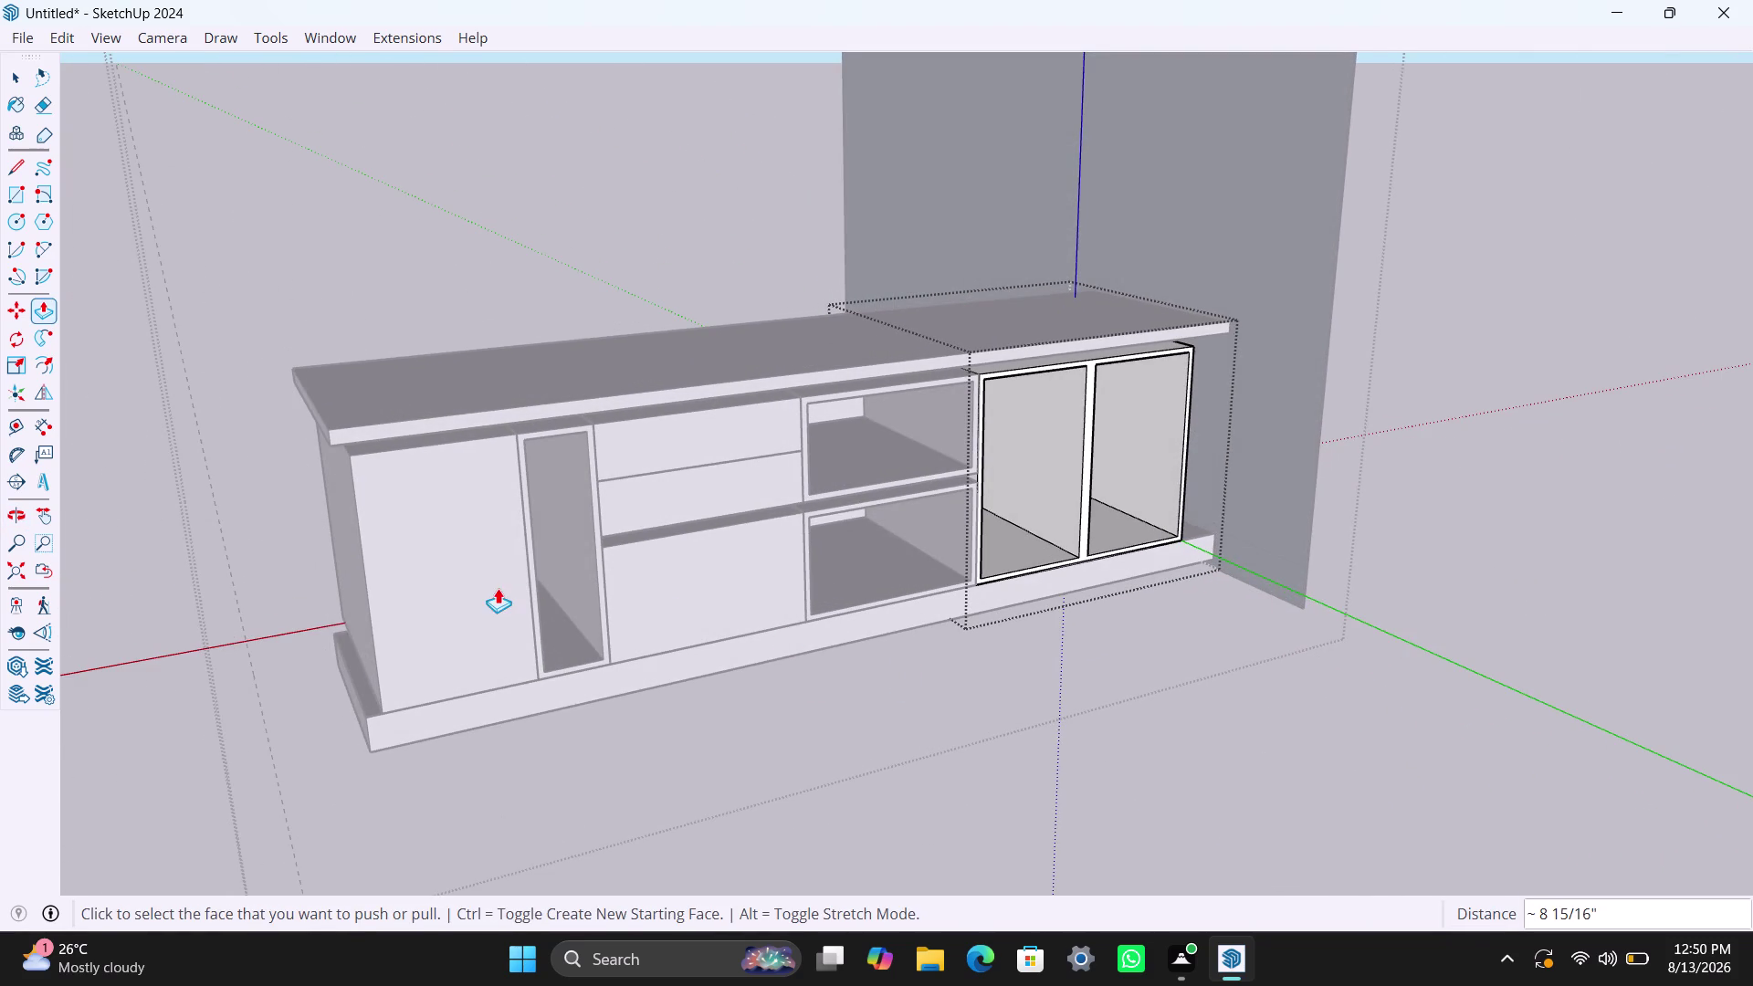
scroll(down, 3)
middle_drag(508, 599, 686, 632)
Restore the undone door, drawer and narrow tall front extrusions one by one.
key(ctrl+z)
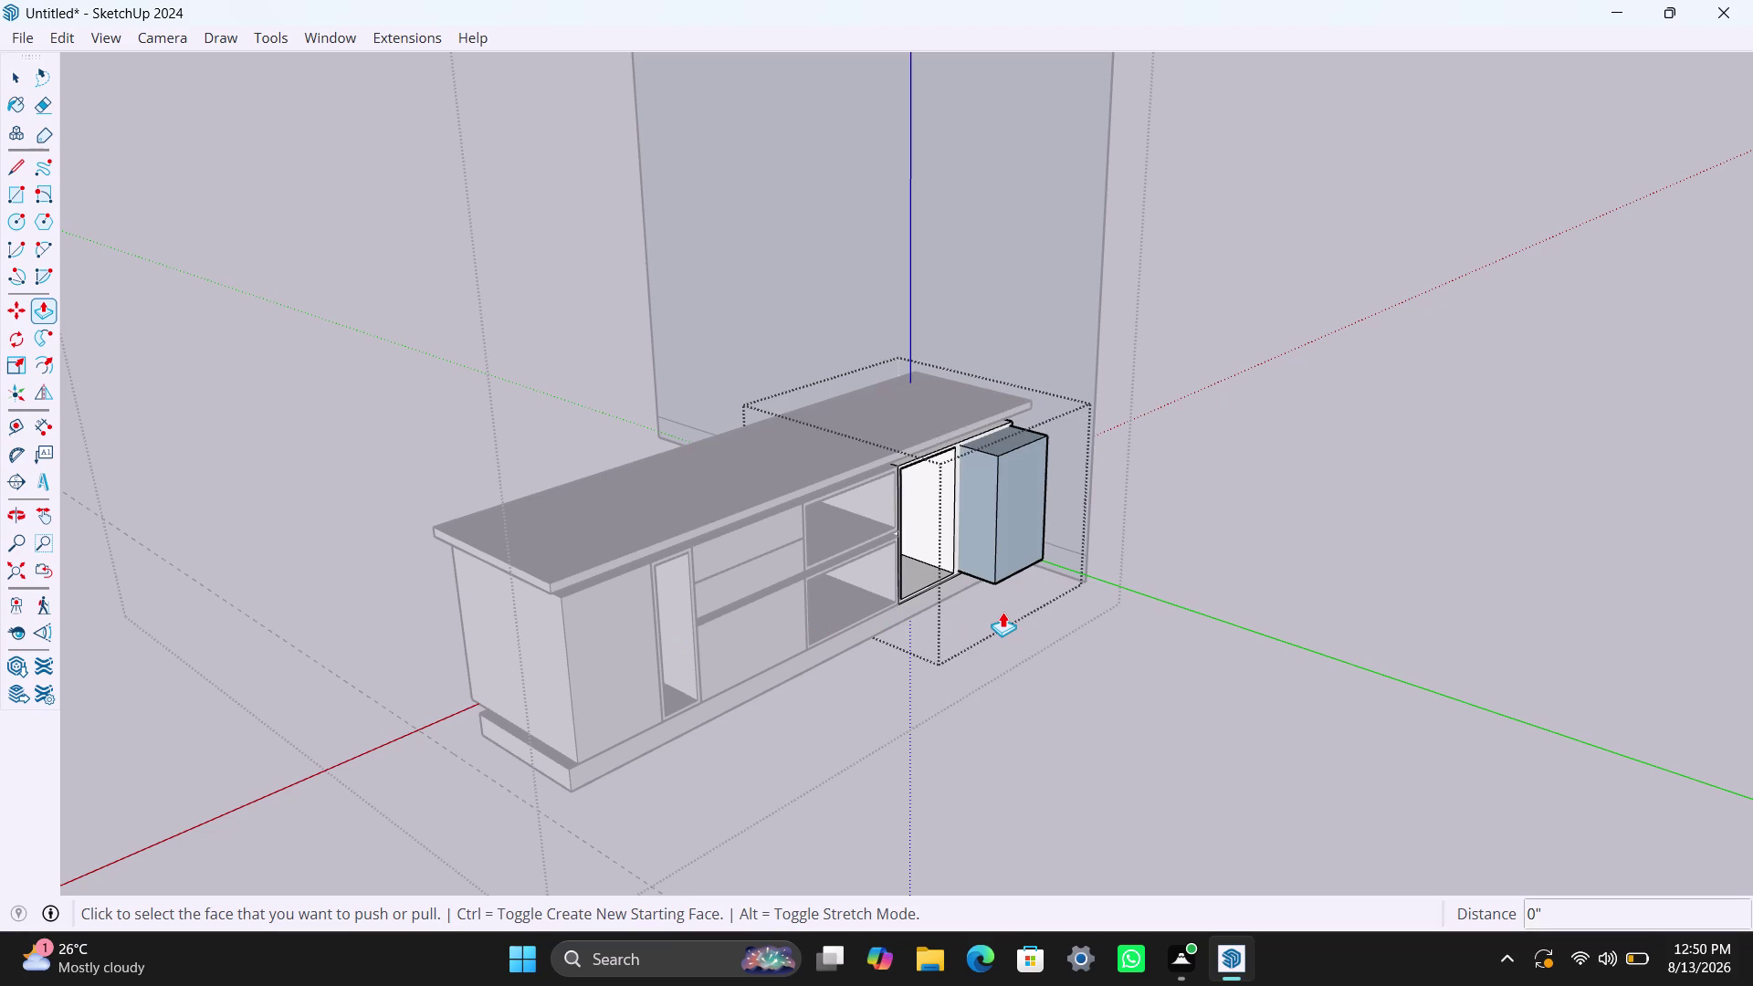
key(ctrl+z)
key(ctrl+z)
key(ctrl+z)
key(ctrl+z)
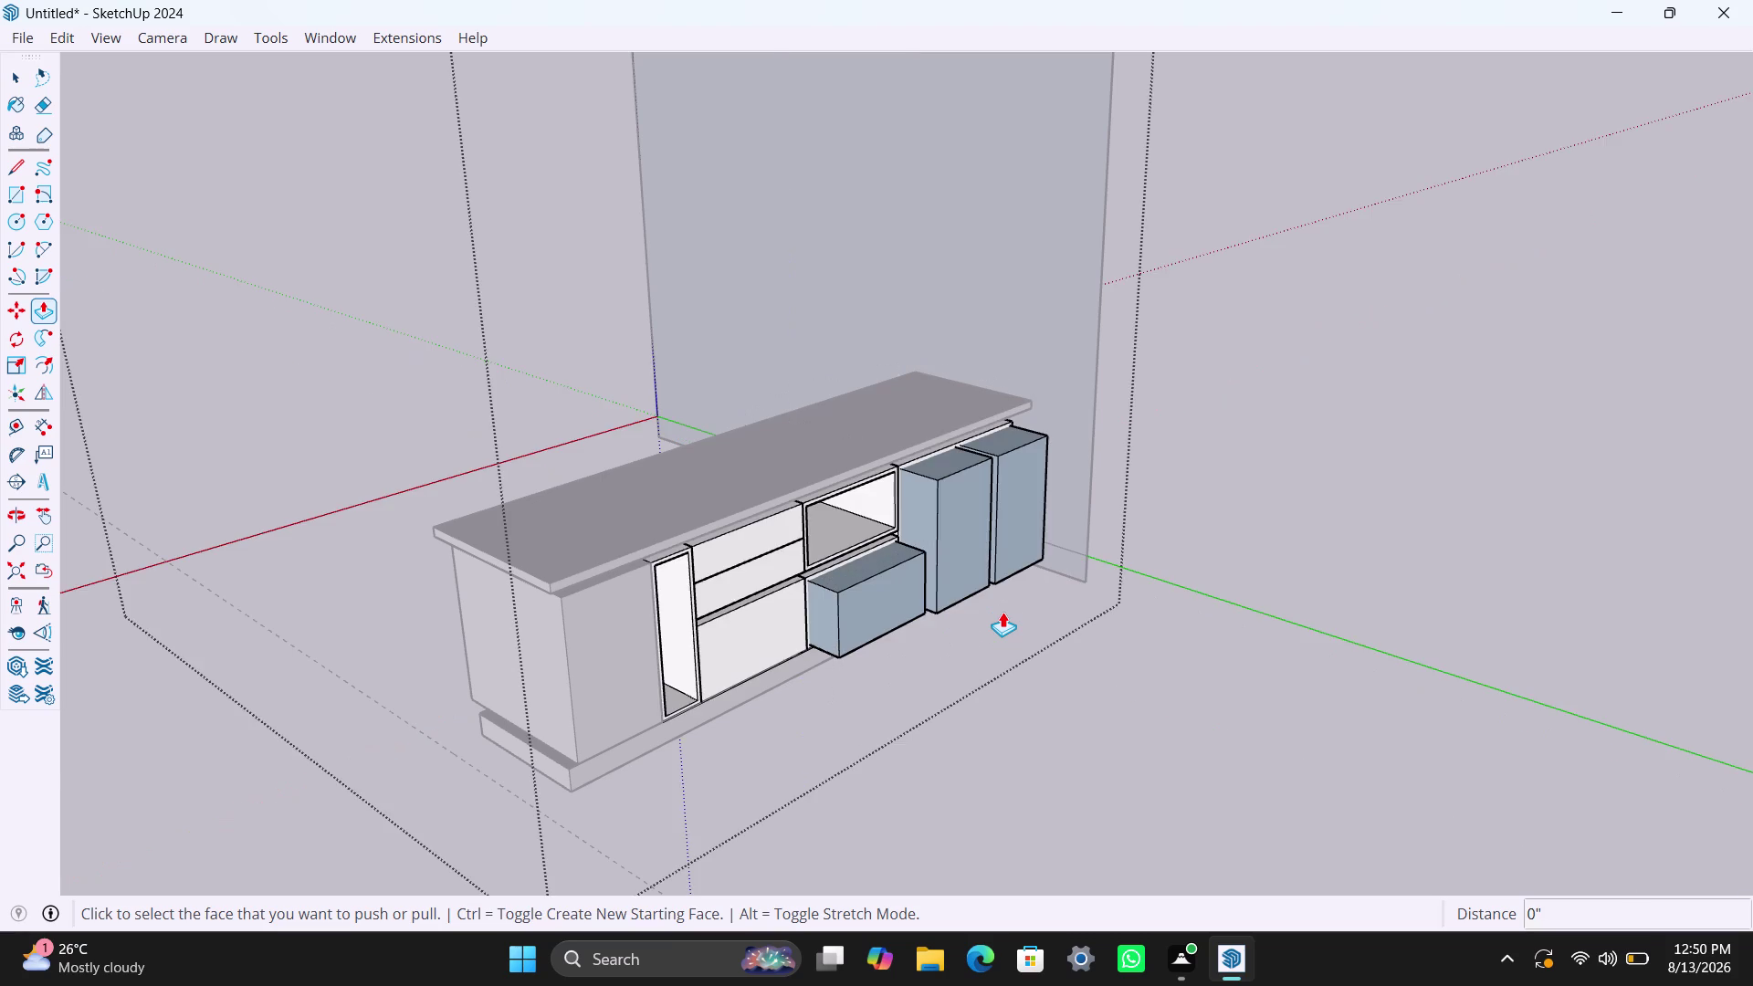
key(ctrl+z)
key(ctrl+z)
key(ctrl+z)
key(ctrl+z)
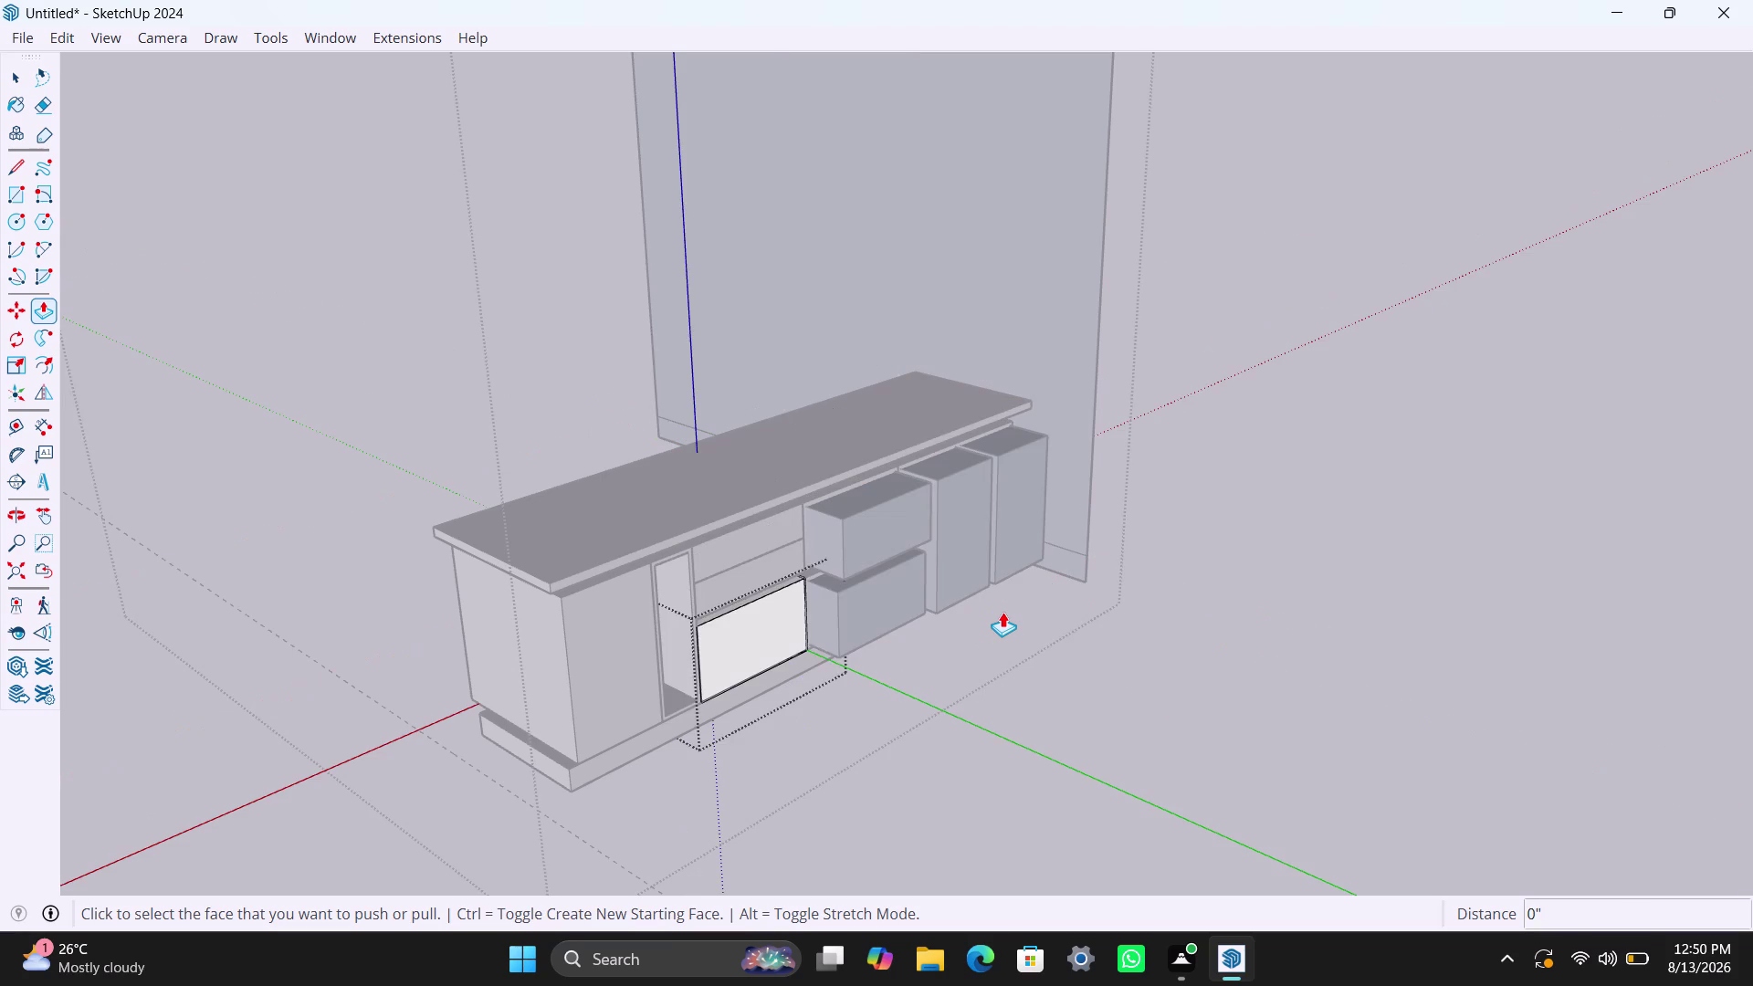
key(ctrl+z)
key(ctrl+z)
key(ctrl+z)
key(ctrl+z)
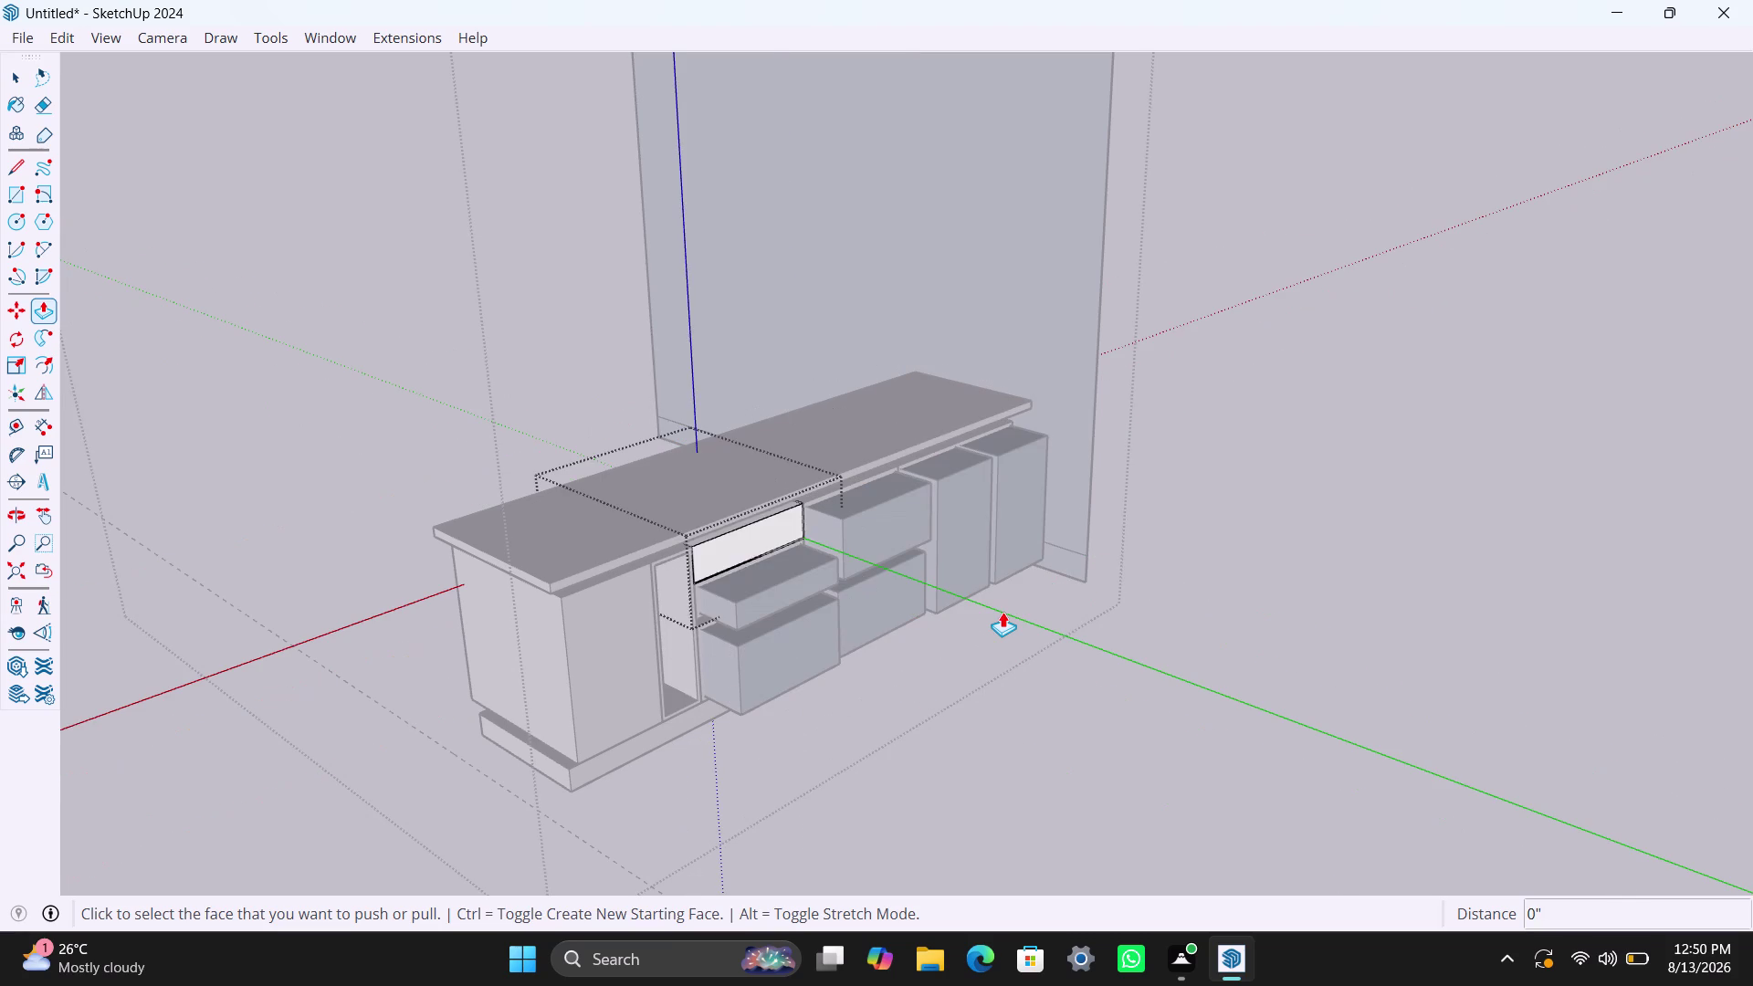
key(ctrl+z)
key(ctrl+z)
key(ctrl+z)
key(ctrl+z)
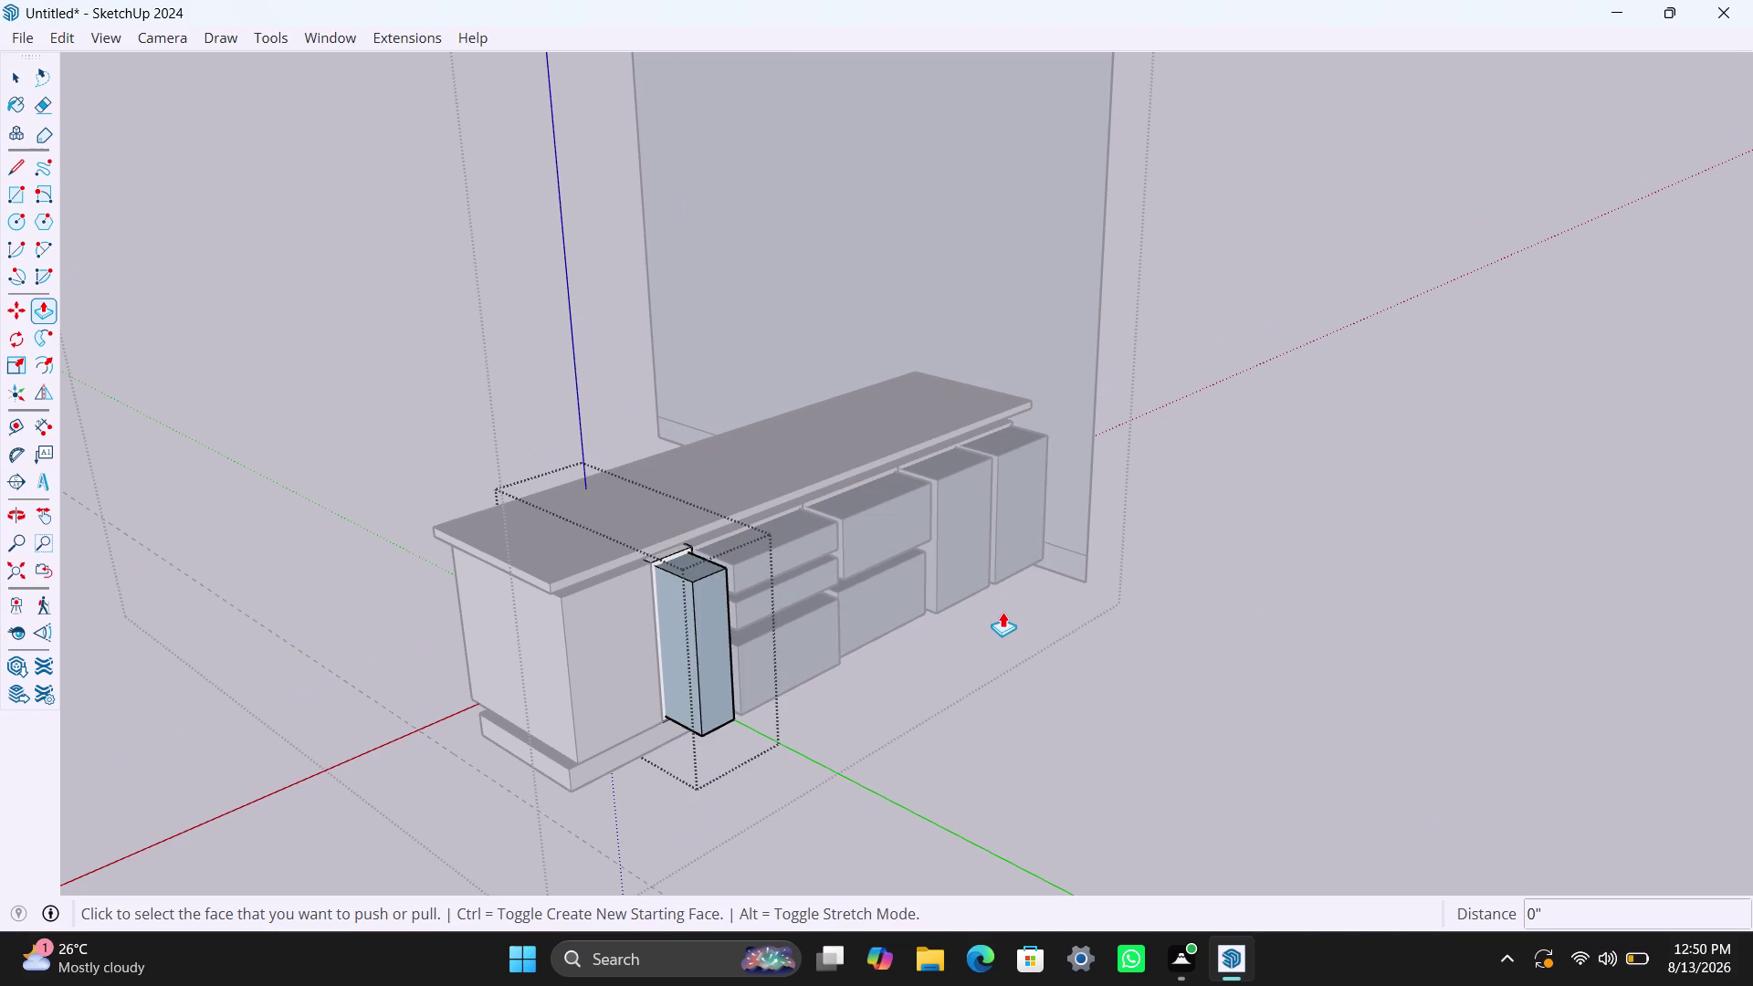
key(ctrl+z)
key(ctrl+z)
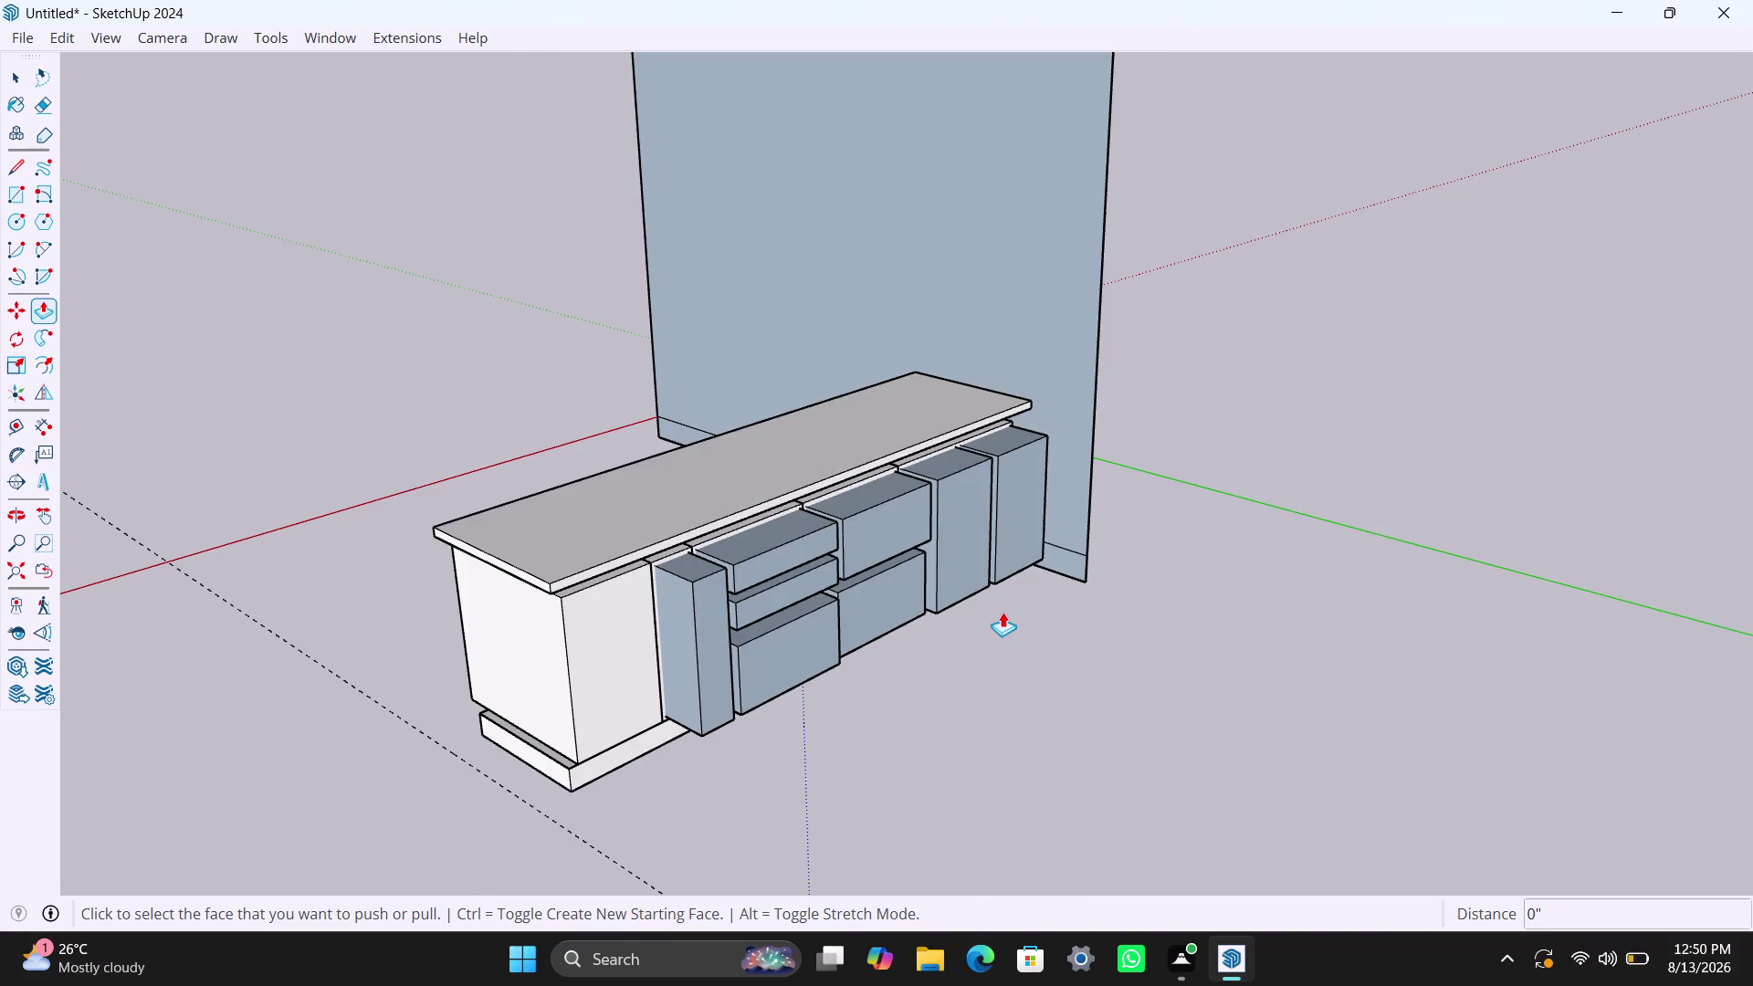
key(ctrl+z)
key(ctrl+z)
Restore the end cabinet's front and view the run against the wall and from above.
click(1231, 651)
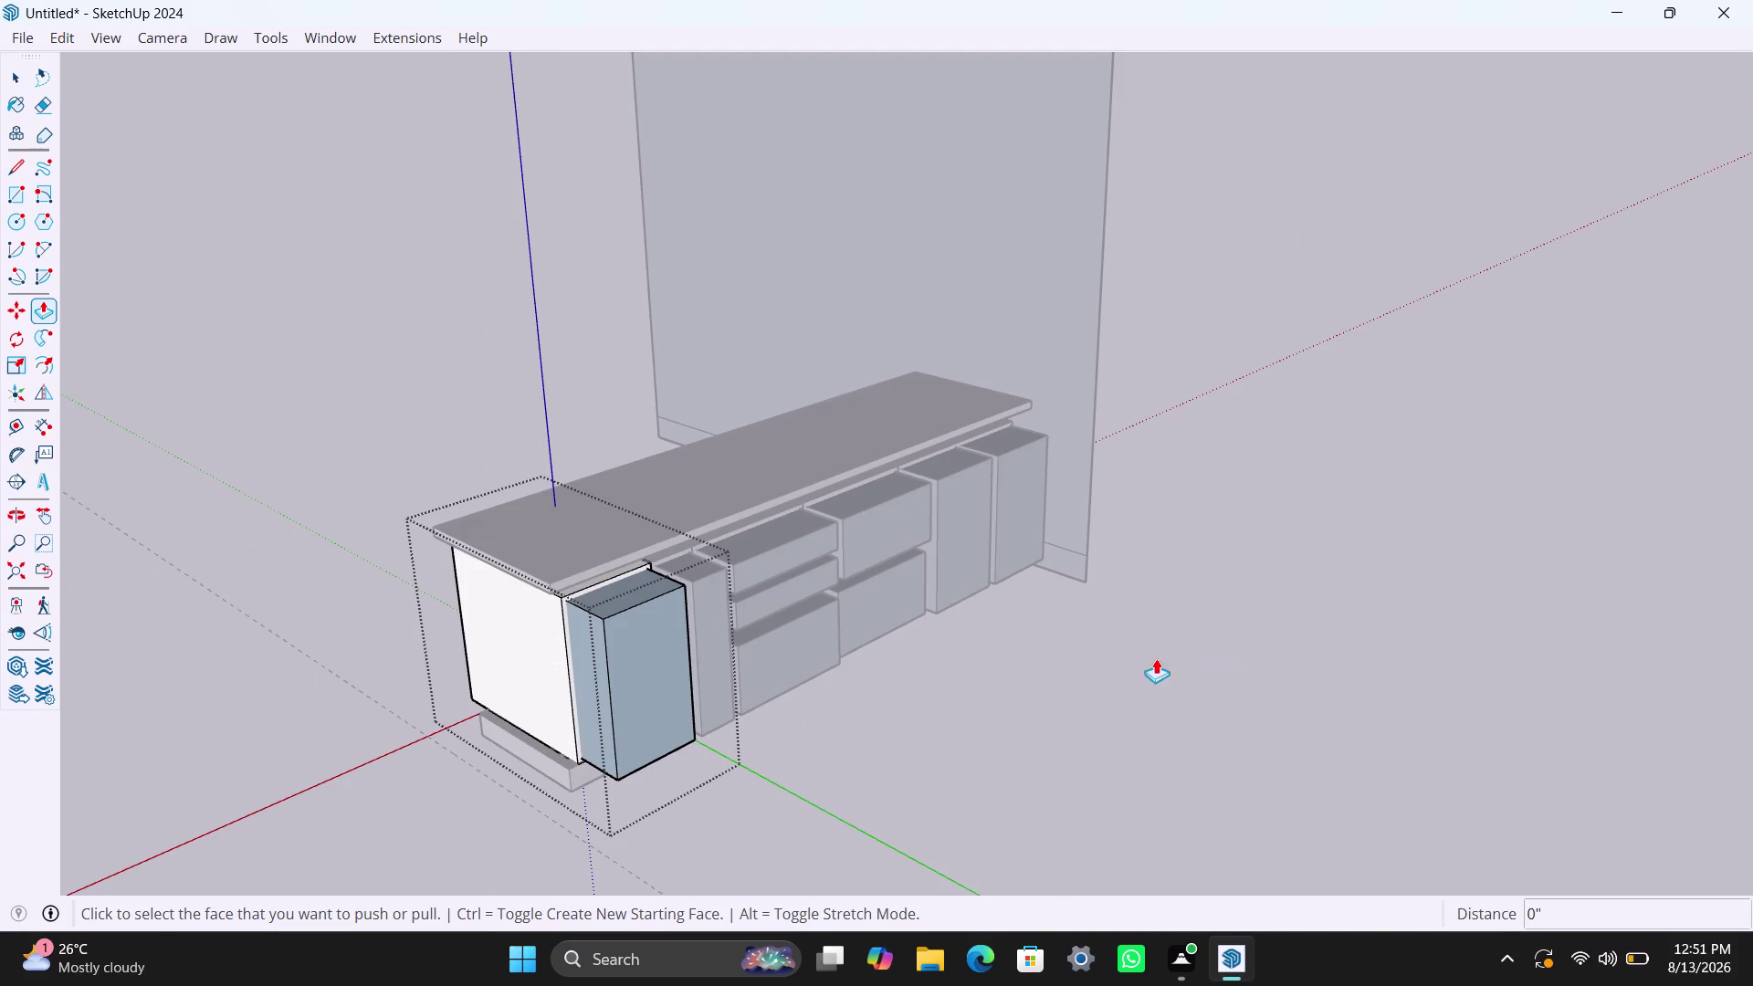
key(space)
double_click(1096, 668)
scroll(down, 3)
middle_drag(652, 683, 969, 731)
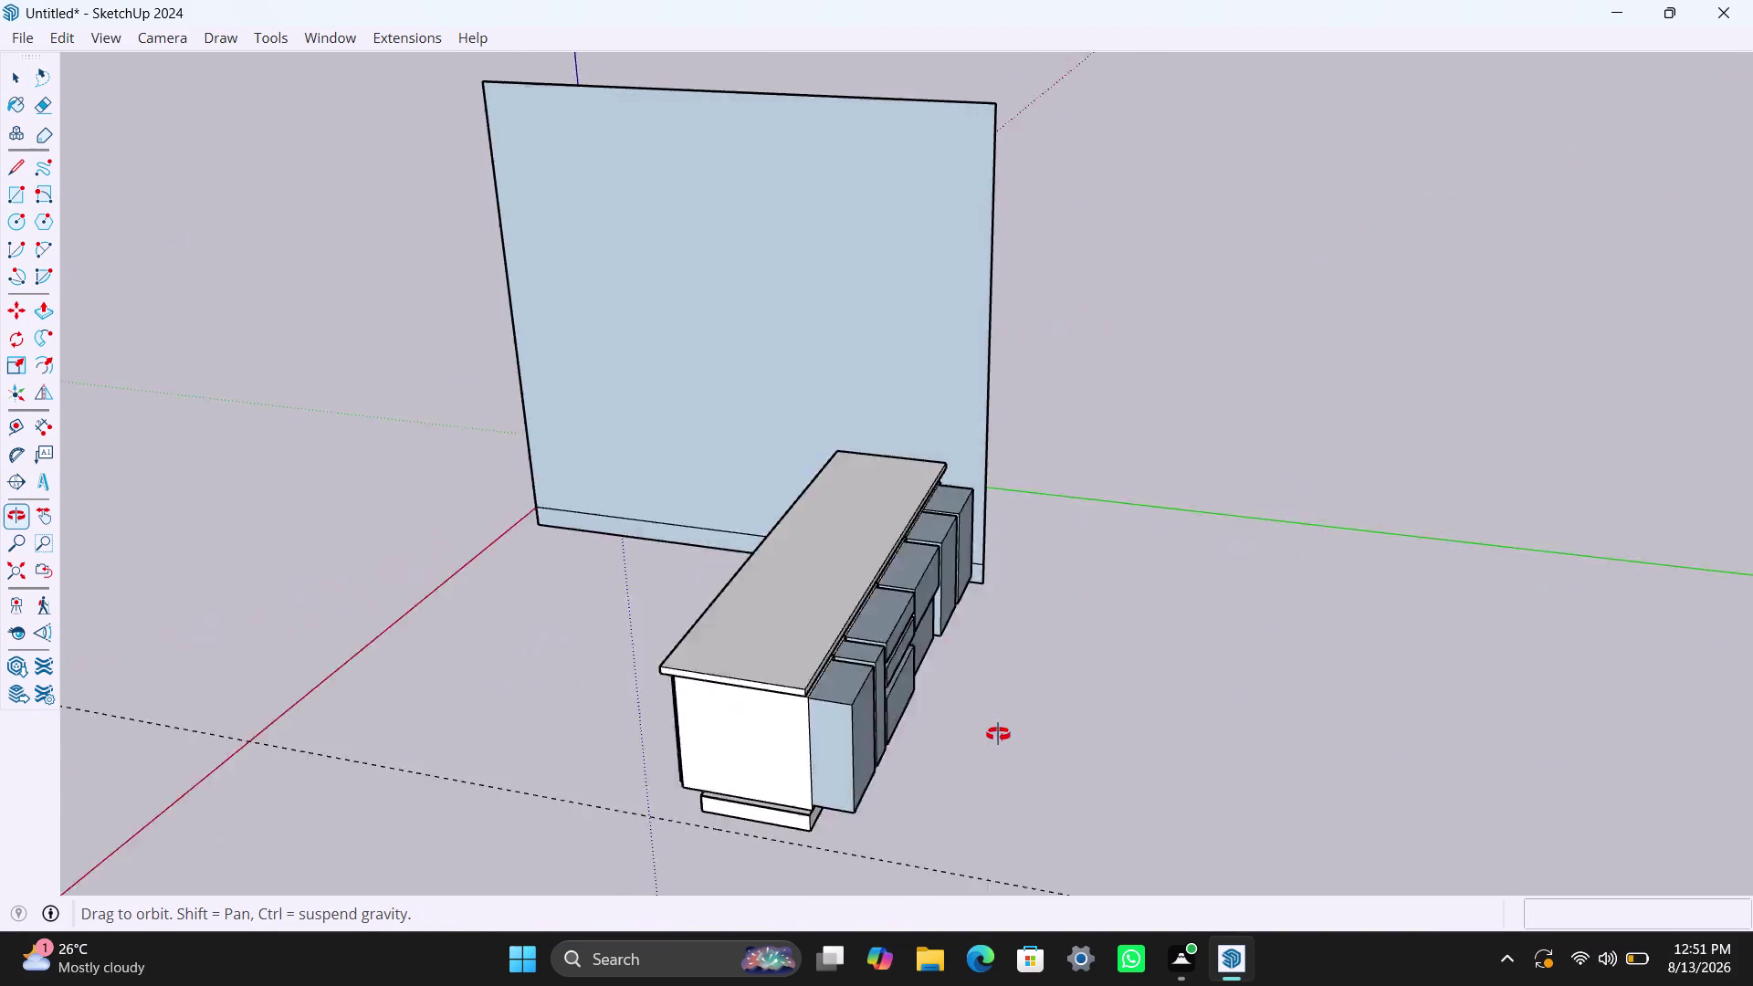
middle_drag(968, 732, 738, 625)
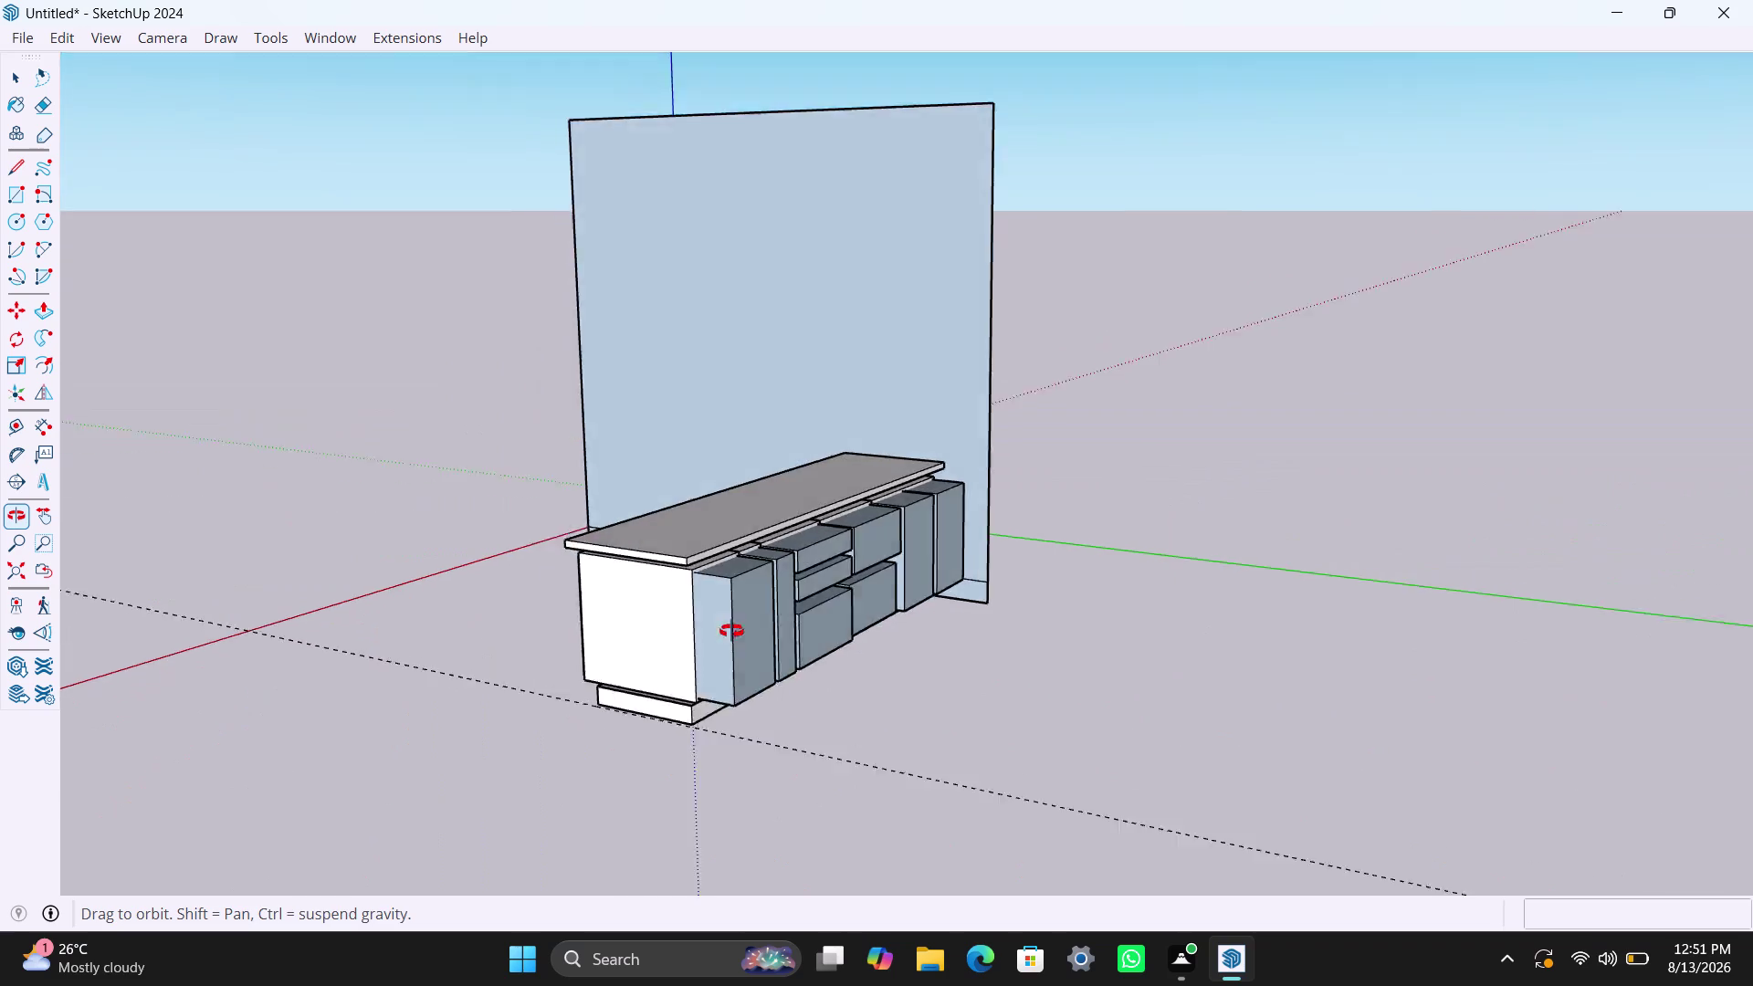
middle_drag(738, 624, 1049, 800)
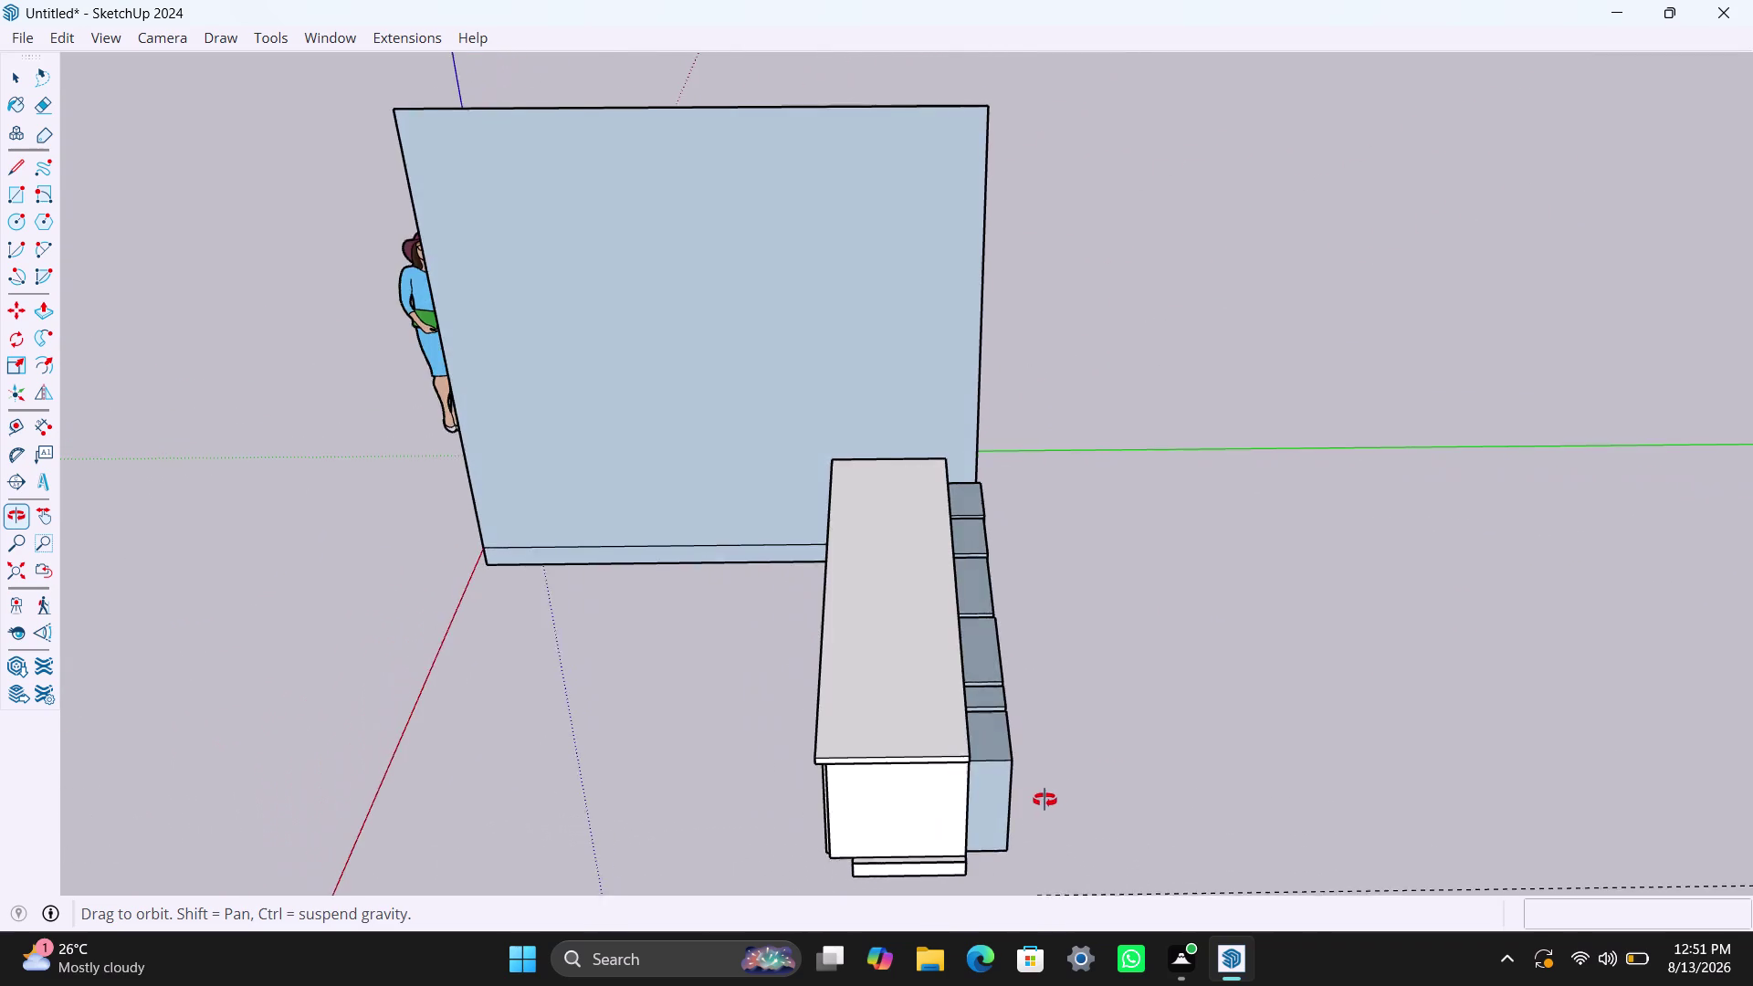
middle_drag(1049, 800, 821, 770)
scroll(up, 3)
Push the end cabinet's front piece back so it is thinner.
double_click(795, 771)
double_click(788, 770)
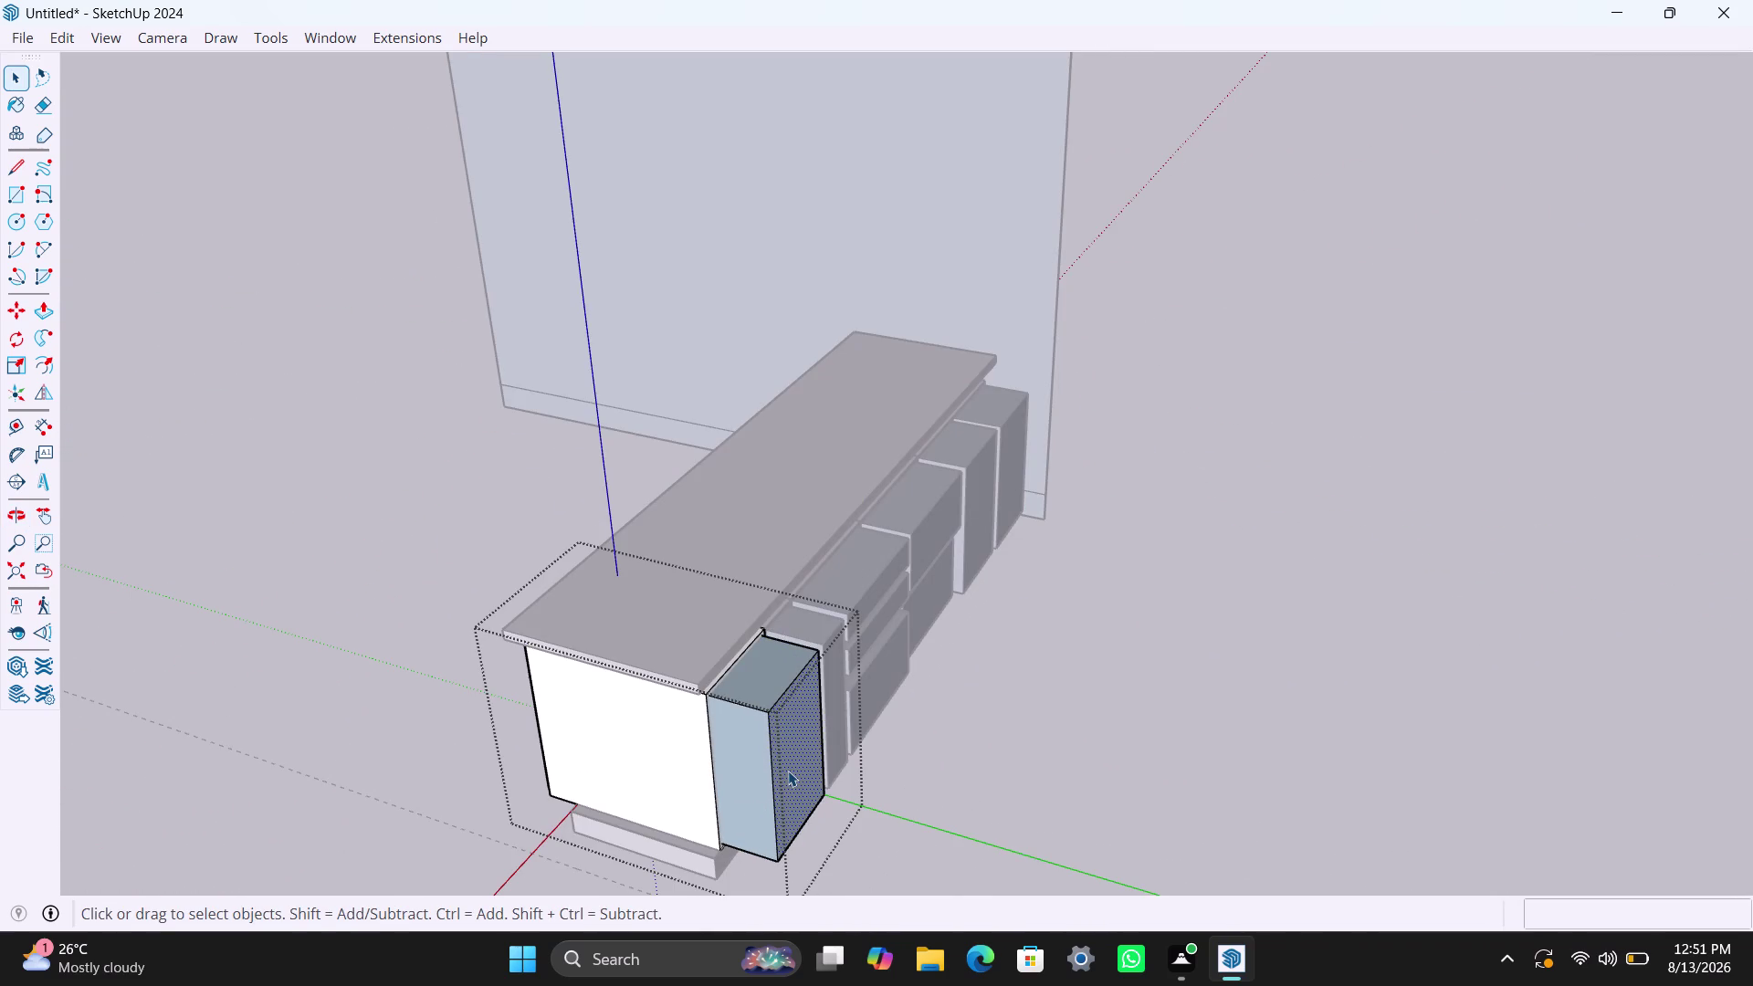
key(p)
click(792, 762)
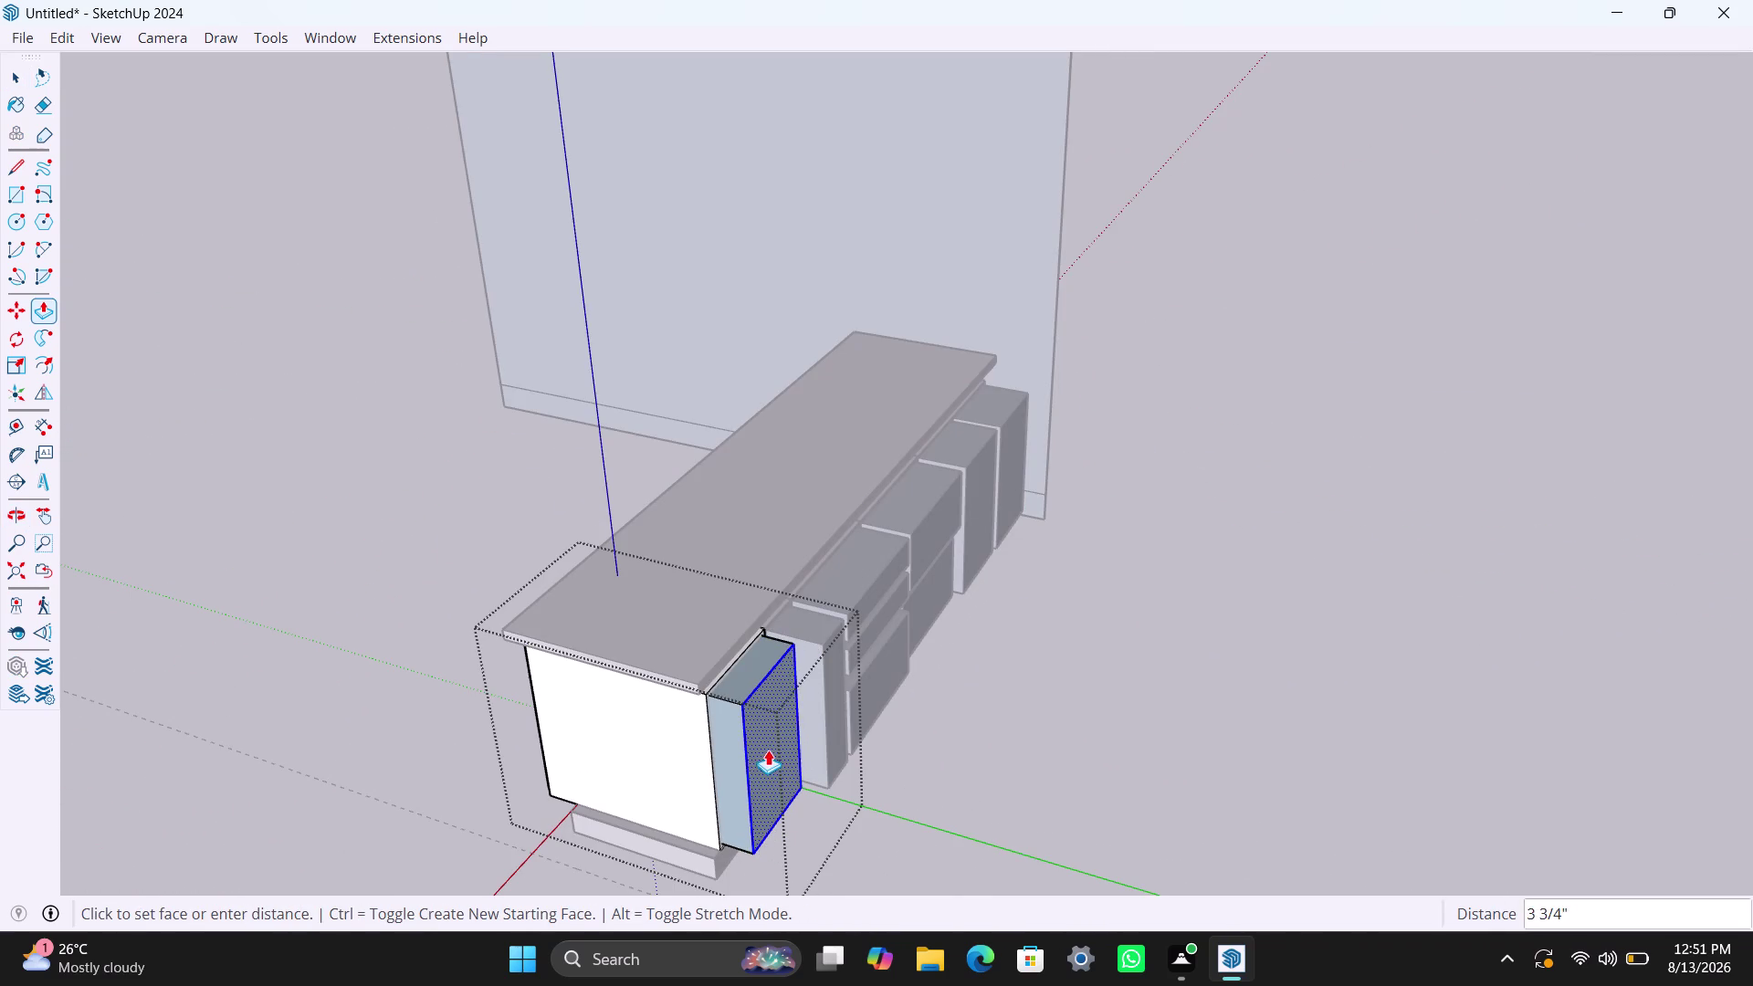
click(761, 745)
key(space)
triple_click(835, 654)
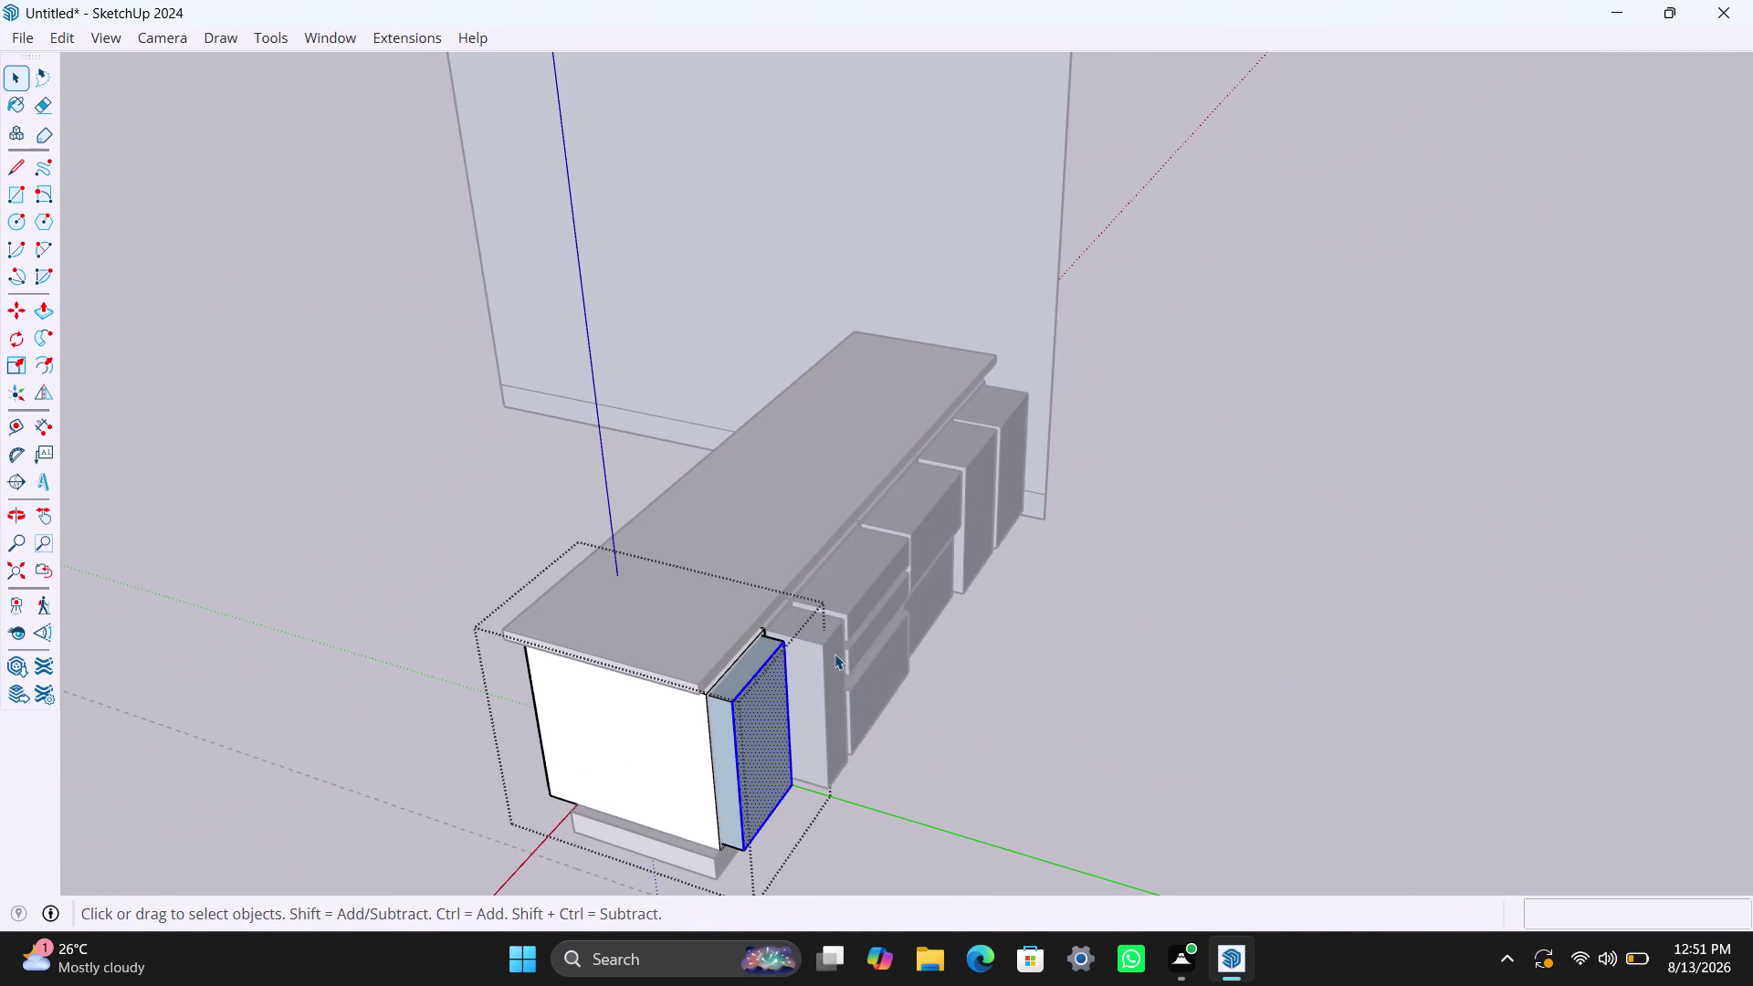
key(p)
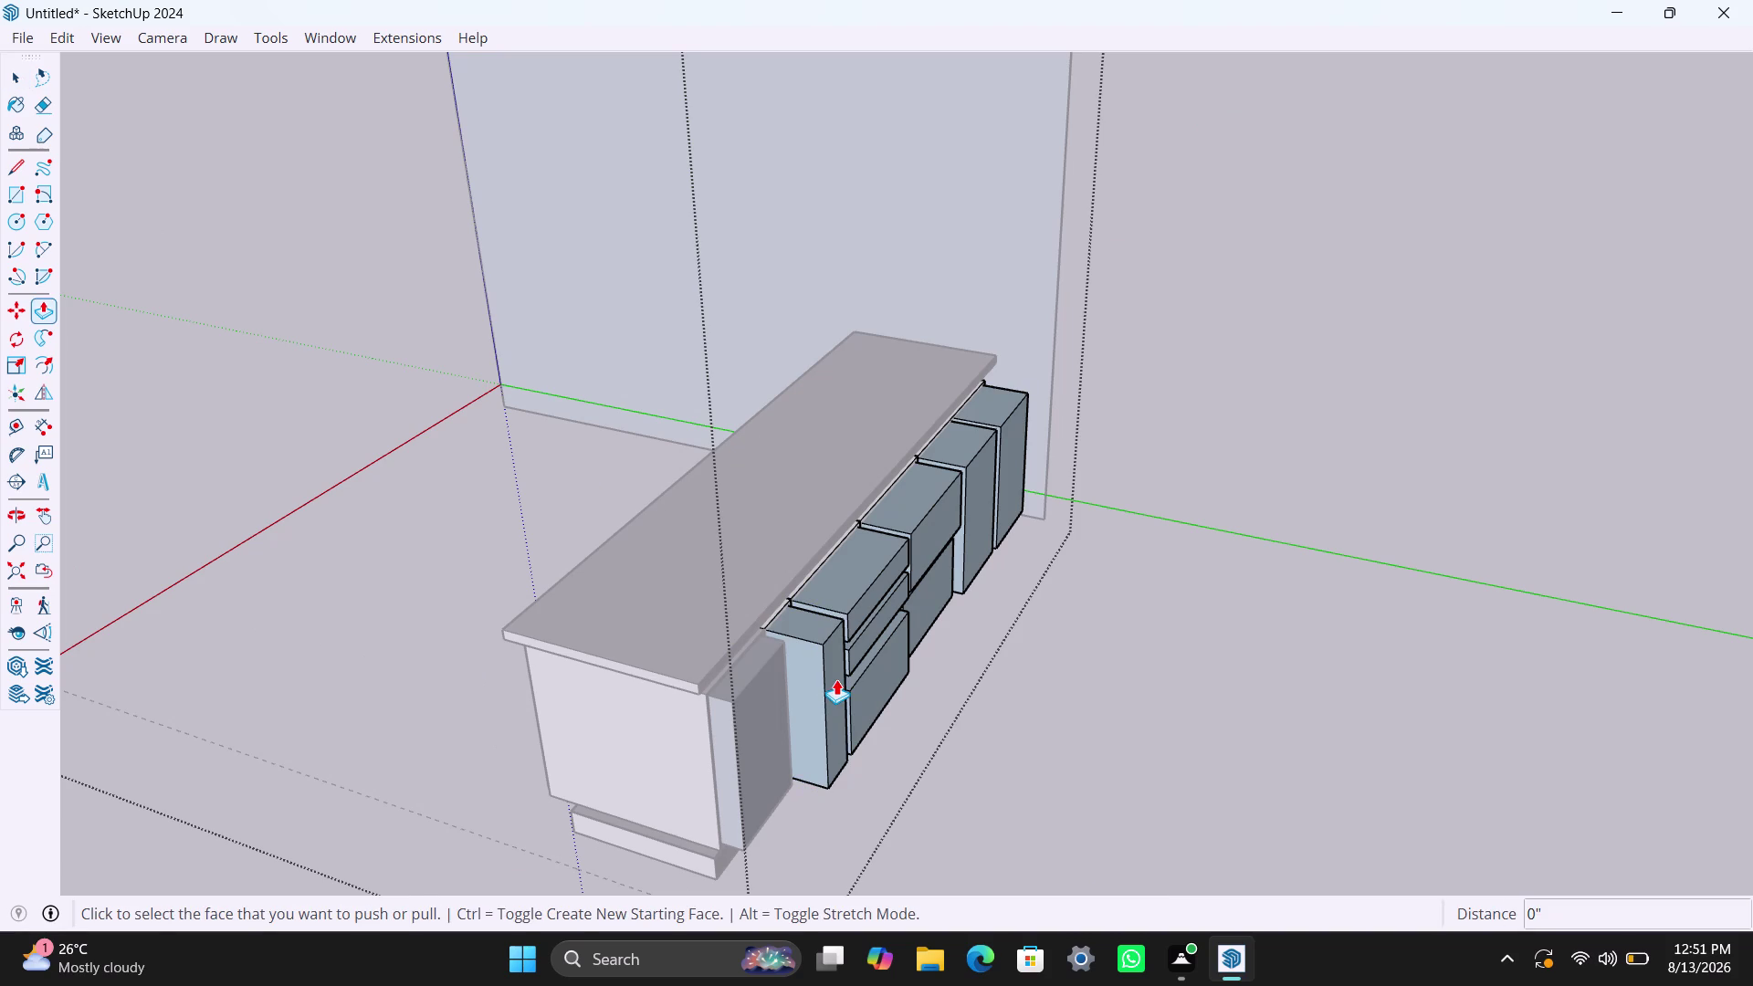
click(836, 680)
key(space)
Slim the narrow tall front and push the top drawer front back.
triple_click(834, 665)
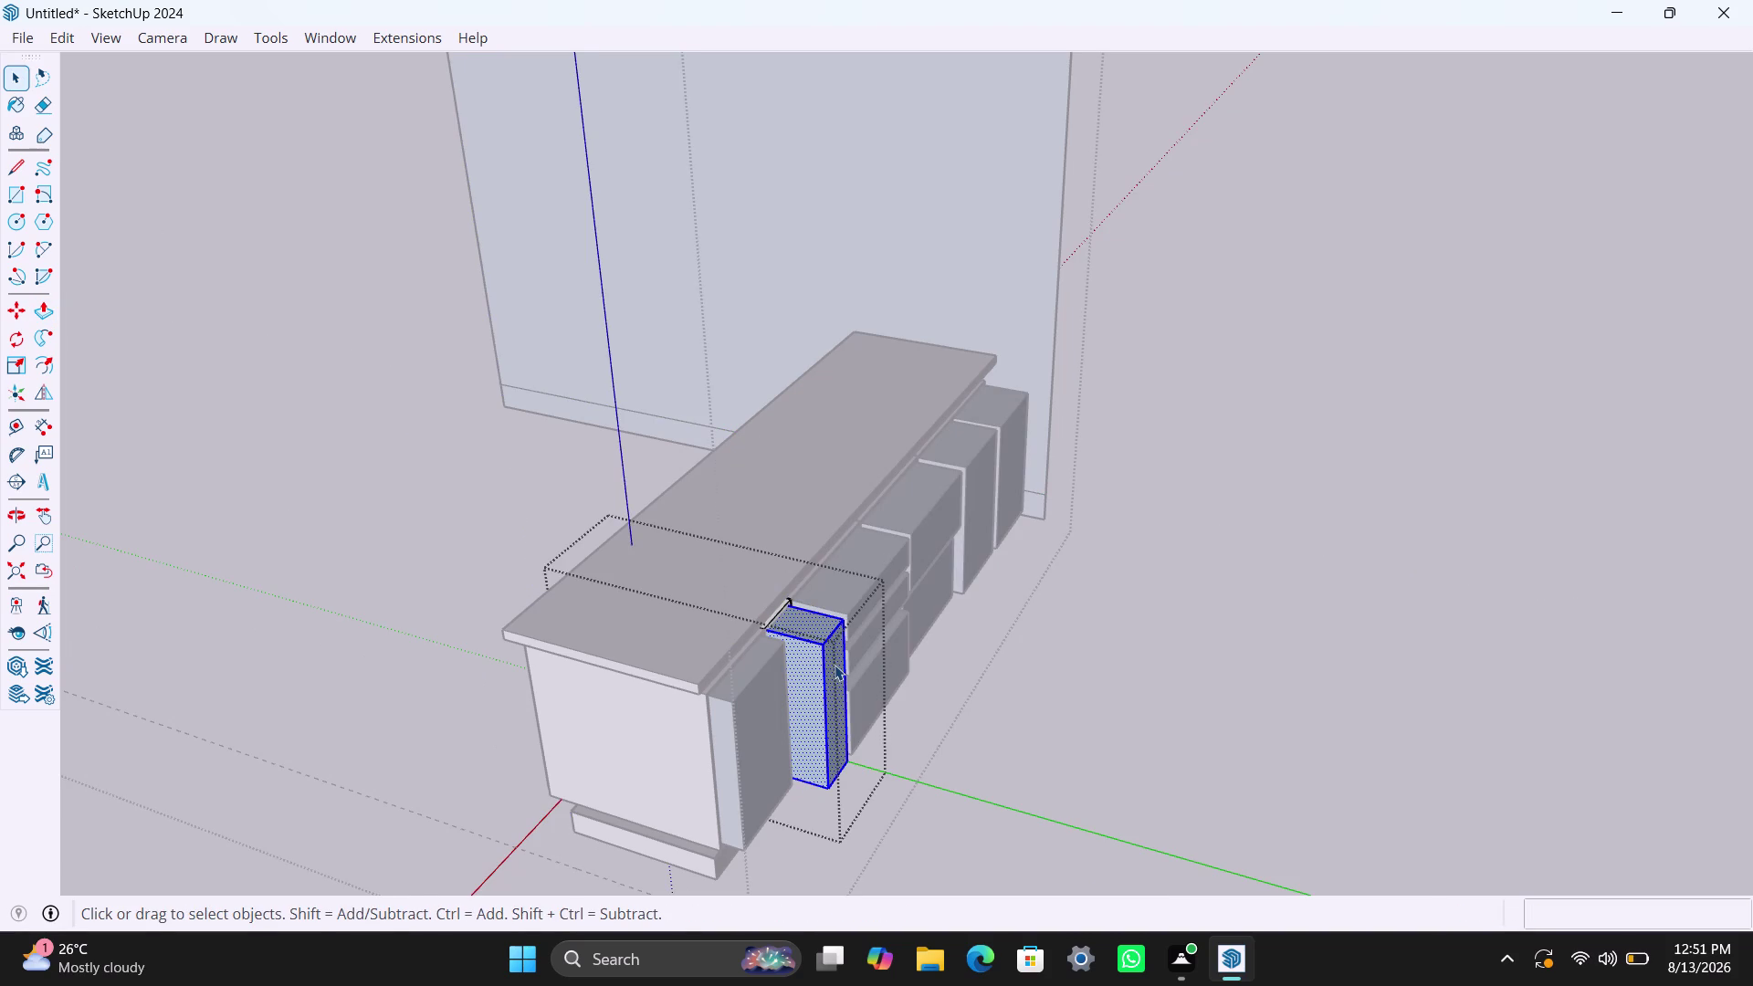
key(p)
click(834, 664)
click(777, 682)
key(space)
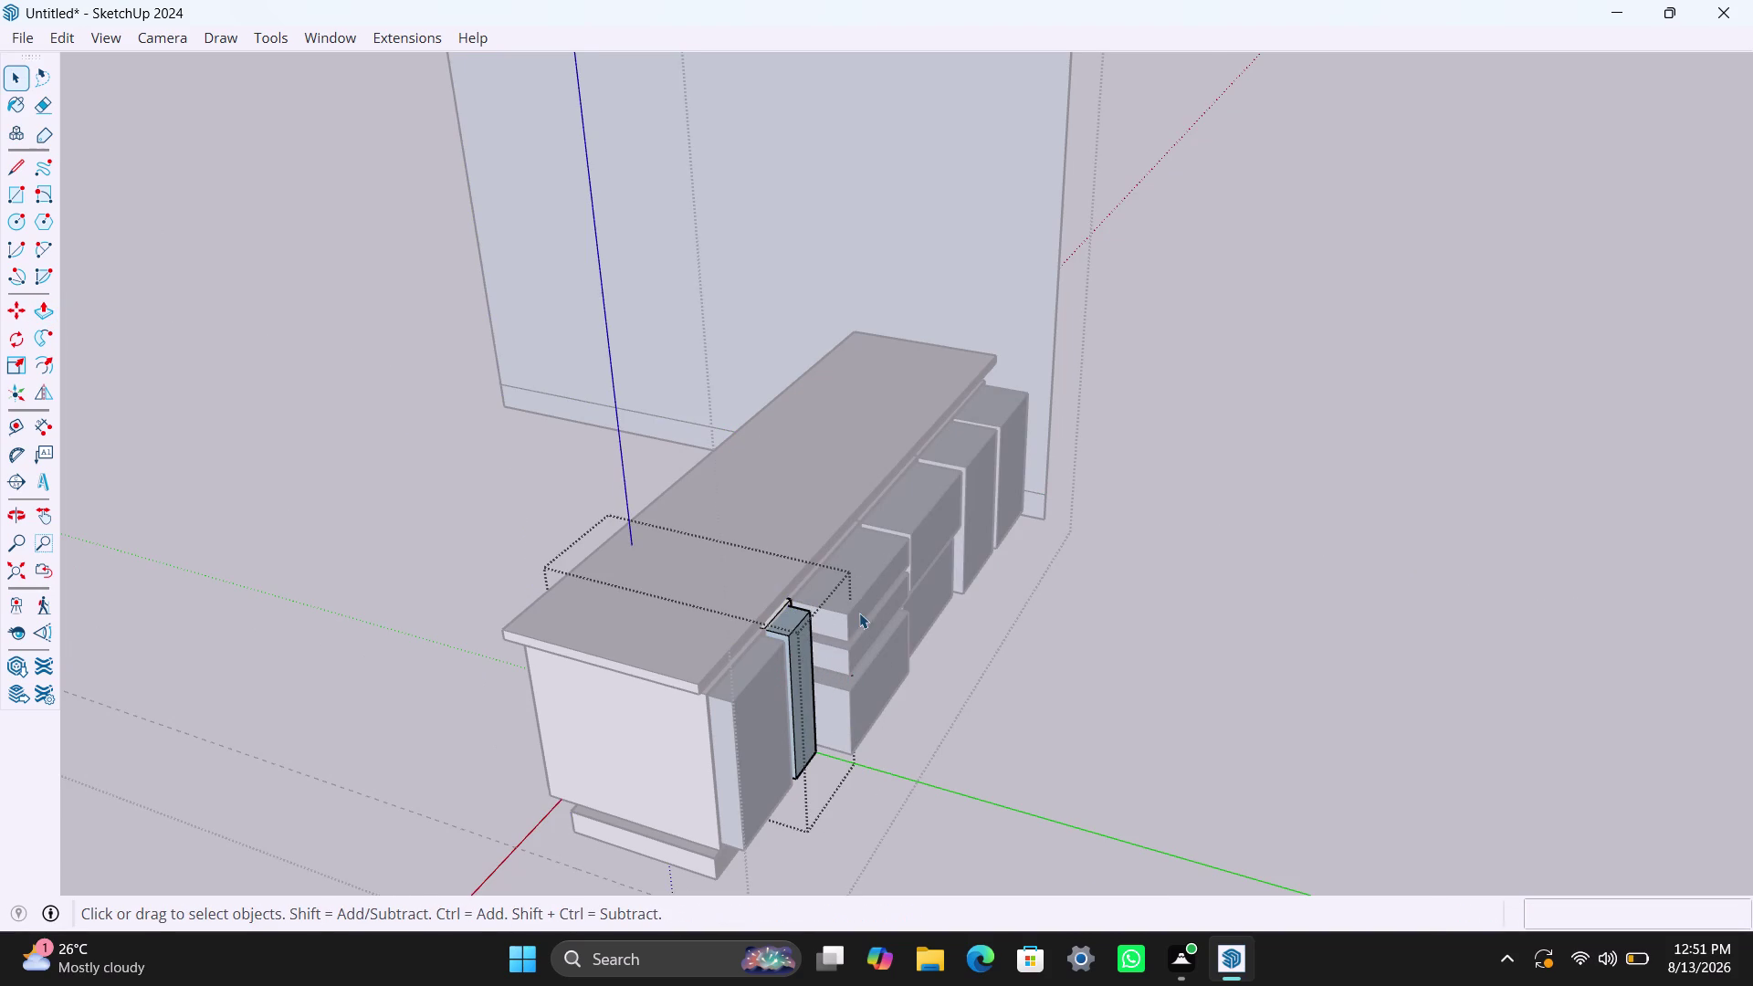
triple_click(860, 612)
key(p)
click(860, 612)
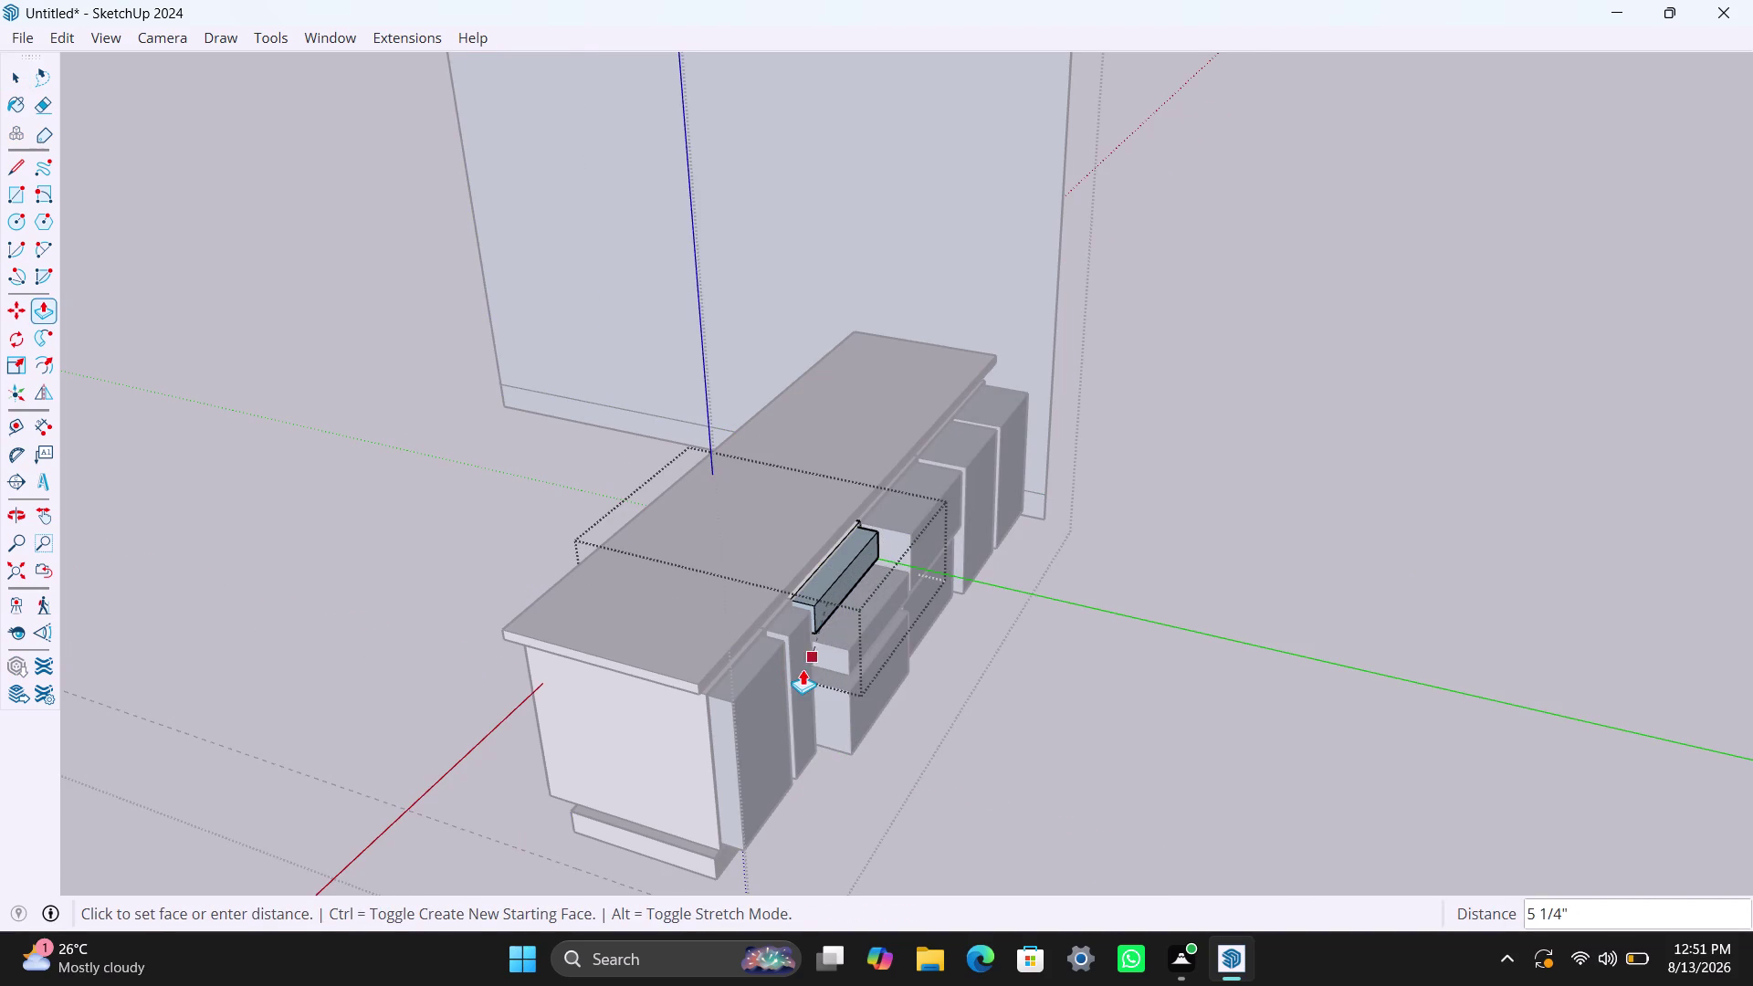
click(802, 670)
key(space)
Thin the second drawer front and the lower drawer front.
triple_click(860, 647)
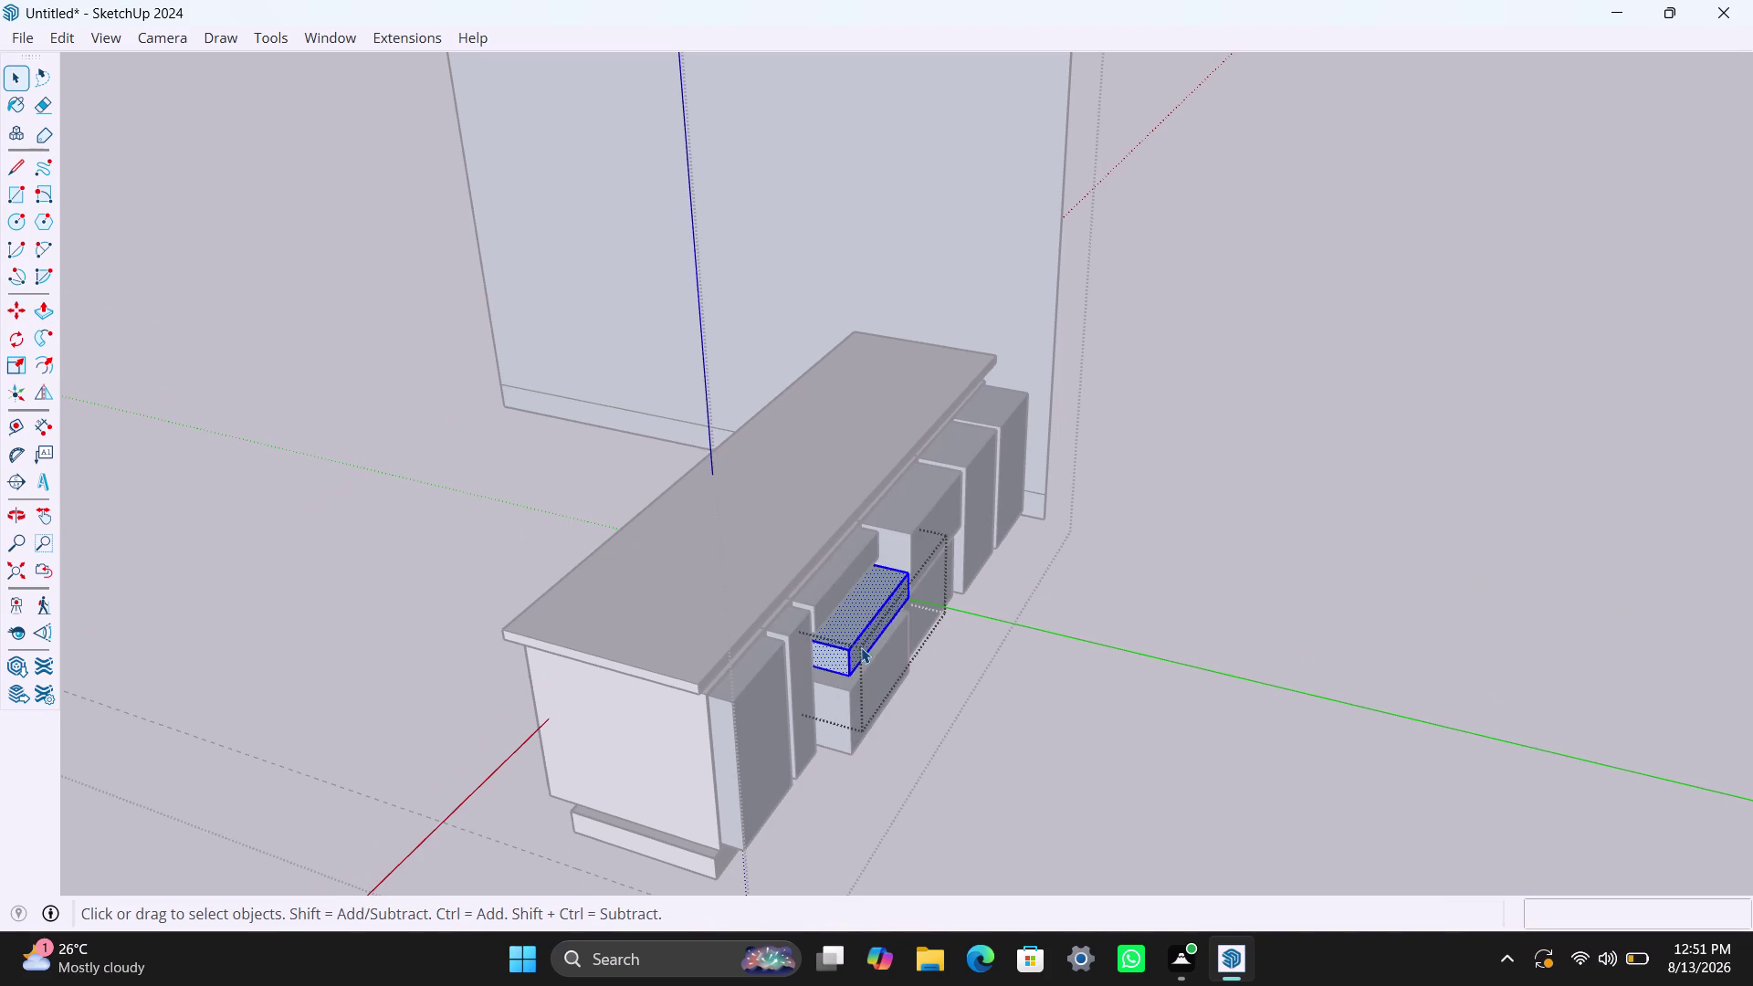
key(p)
click(861, 647)
click(808, 677)
key(space)
triple_click(890, 688)
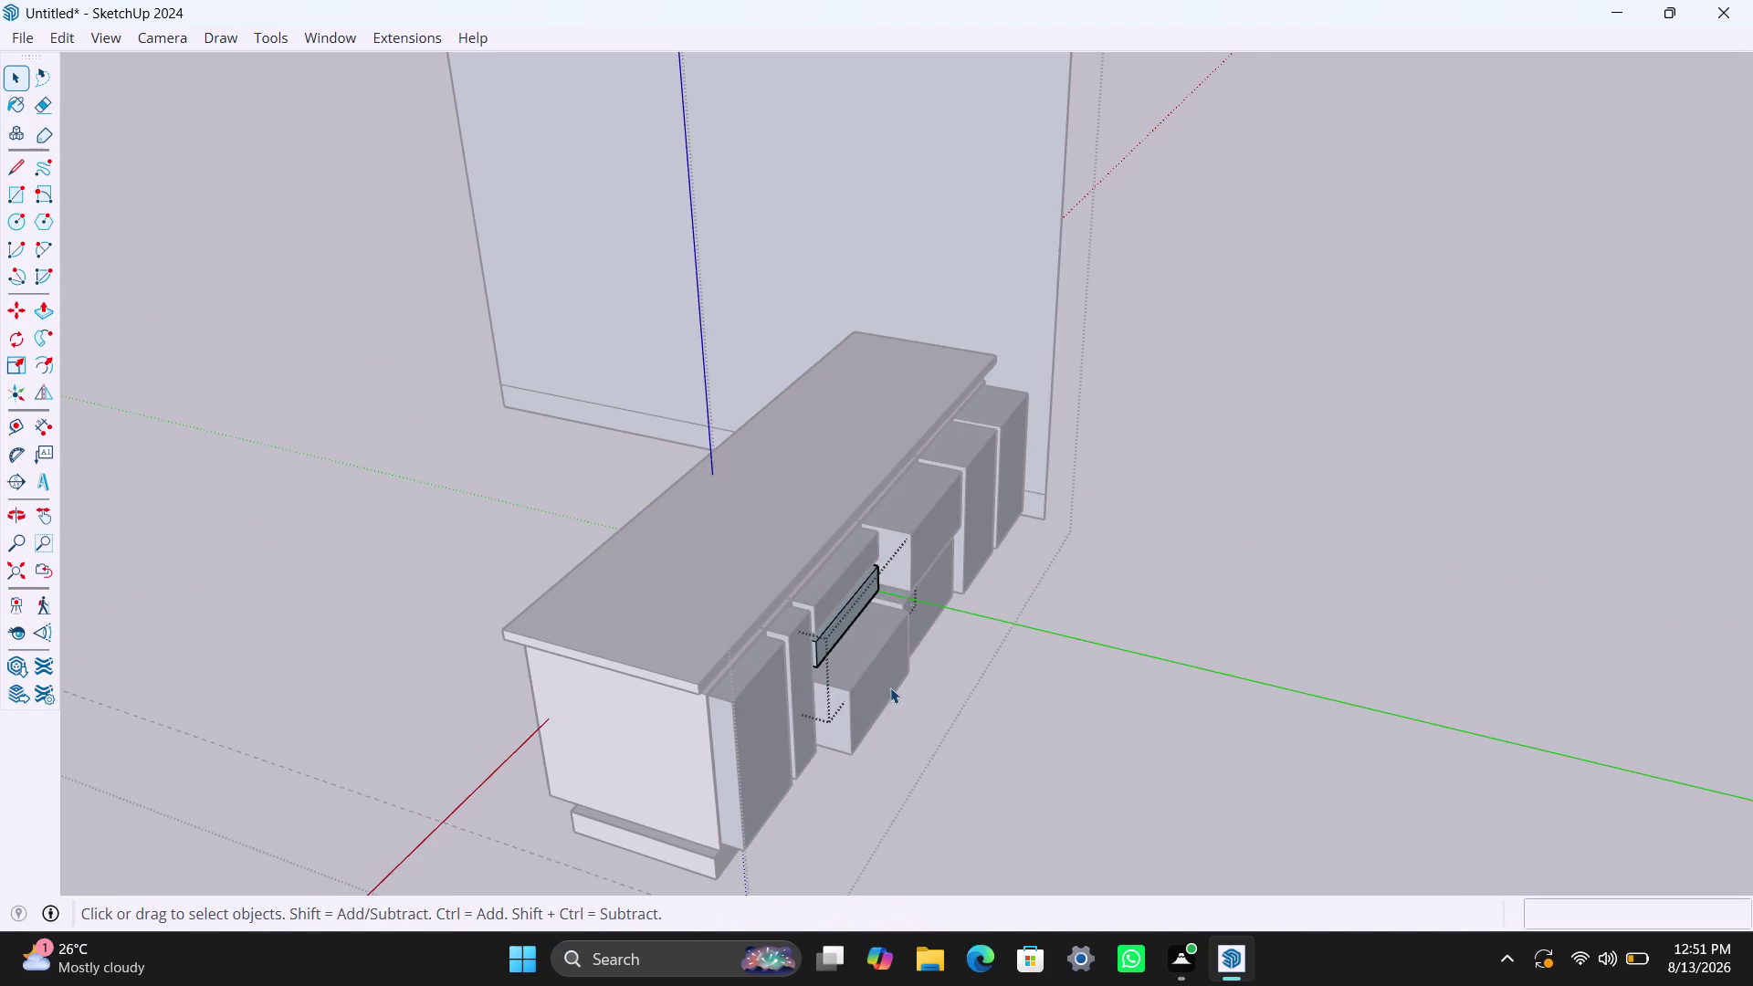
key(p)
click(882, 688)
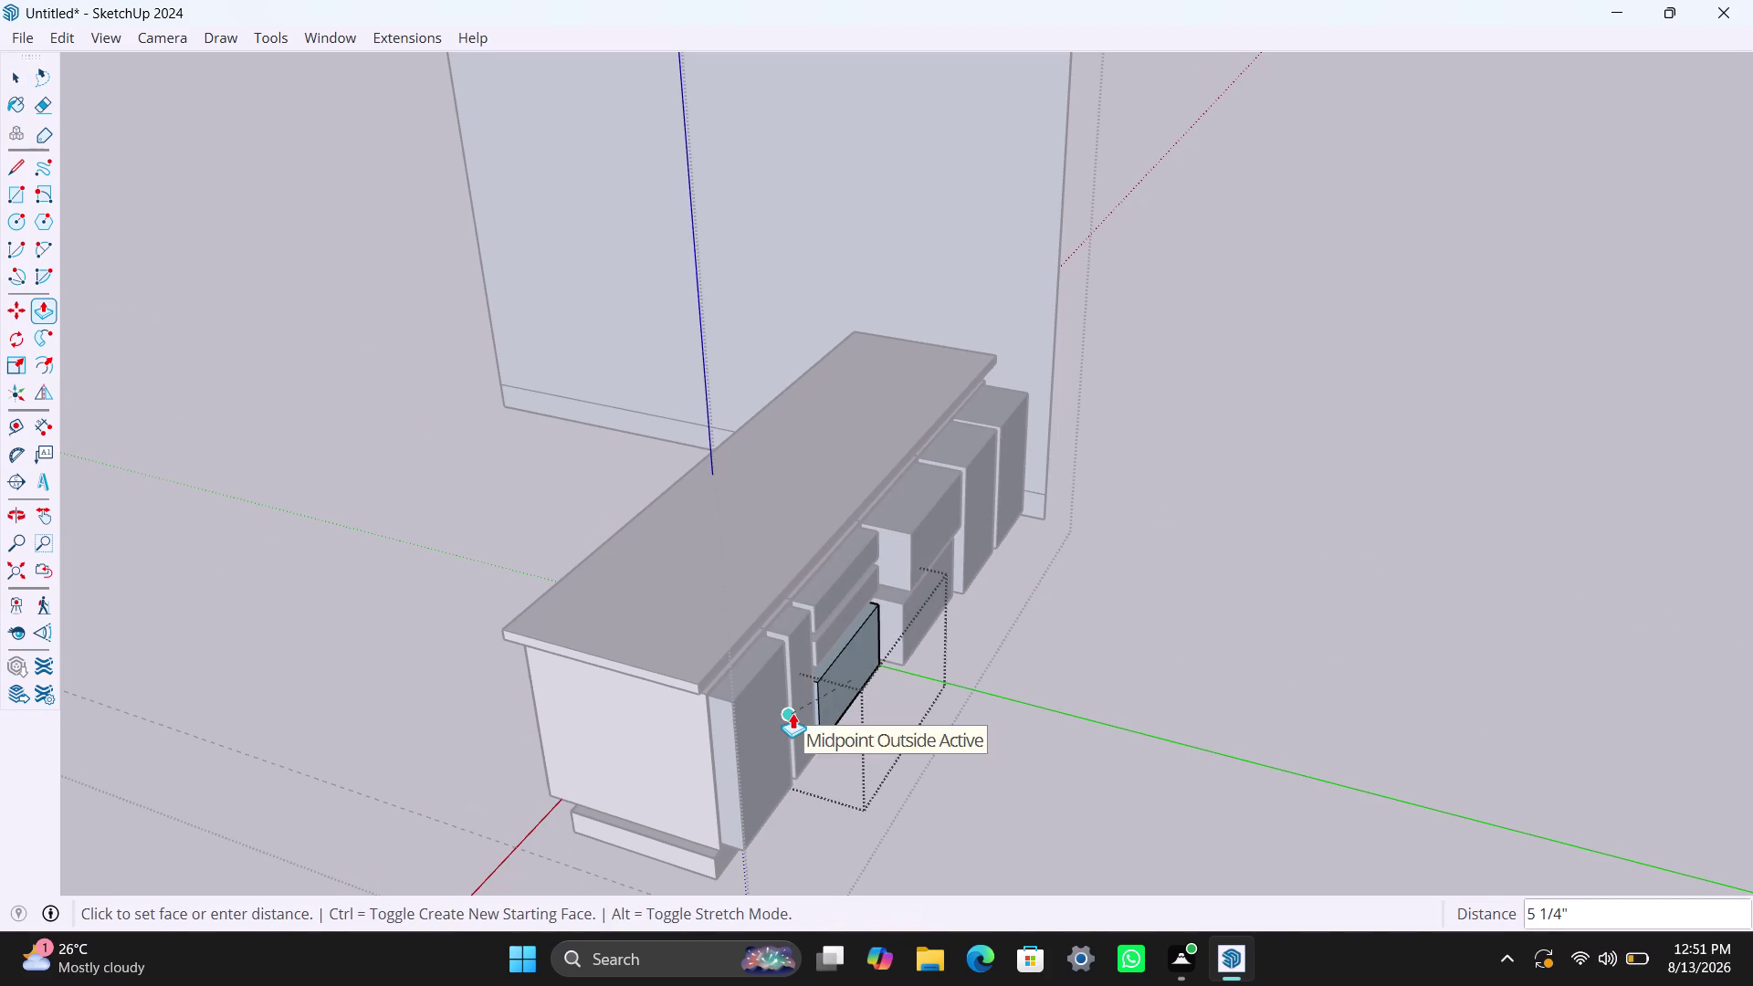
click(793, 713)
key(space)
Push back the next drawer front and the lower front beside it.
triple_click(924, 534)
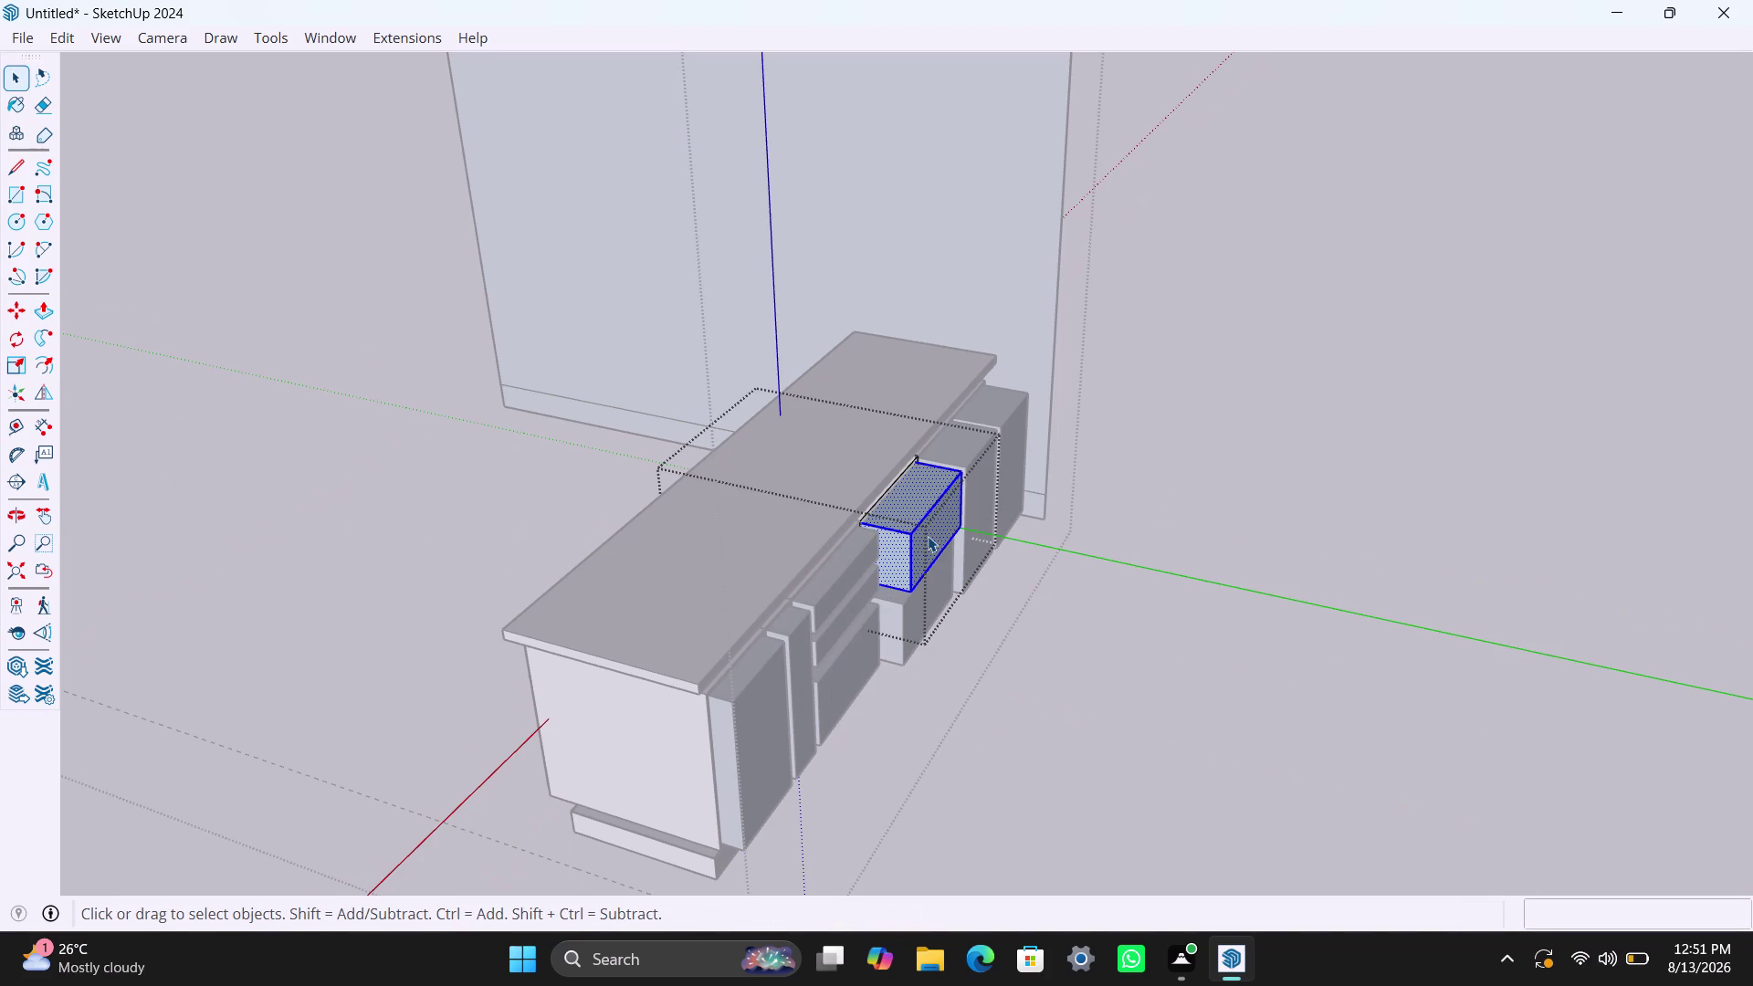
key(p)
click(928, 536)
click(848, 592)
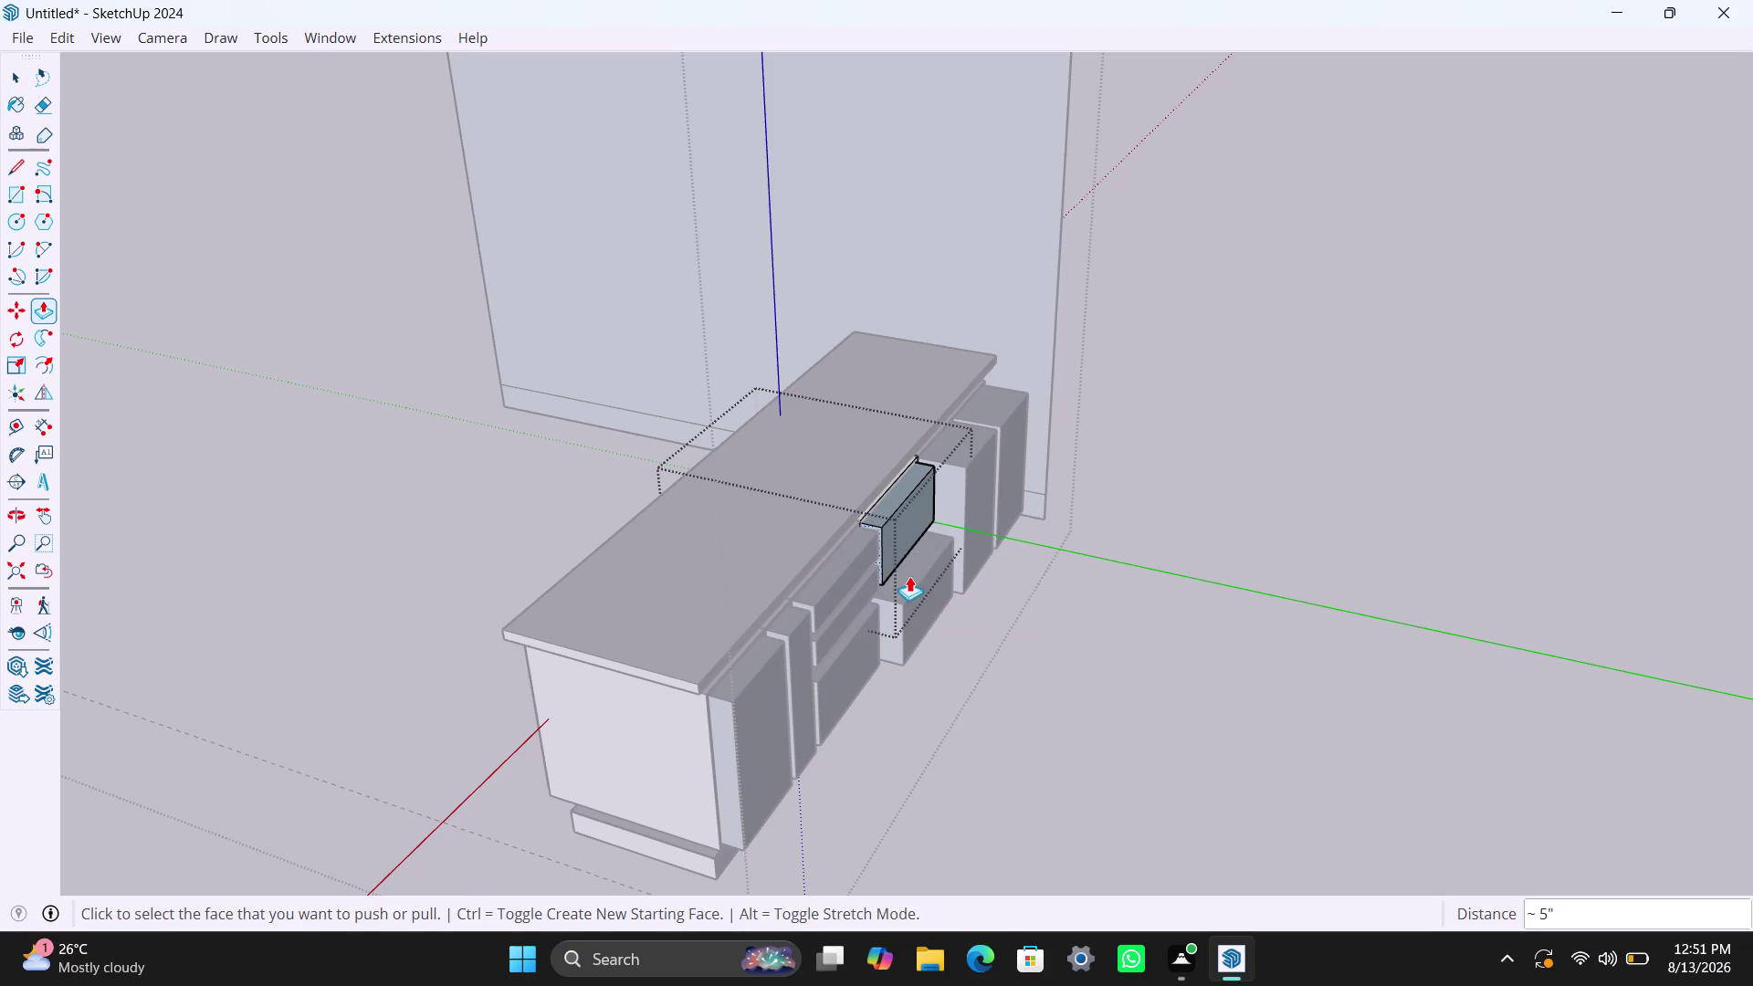
key(space)
triple_click(920, 613)
key(p)
click(921, 613)
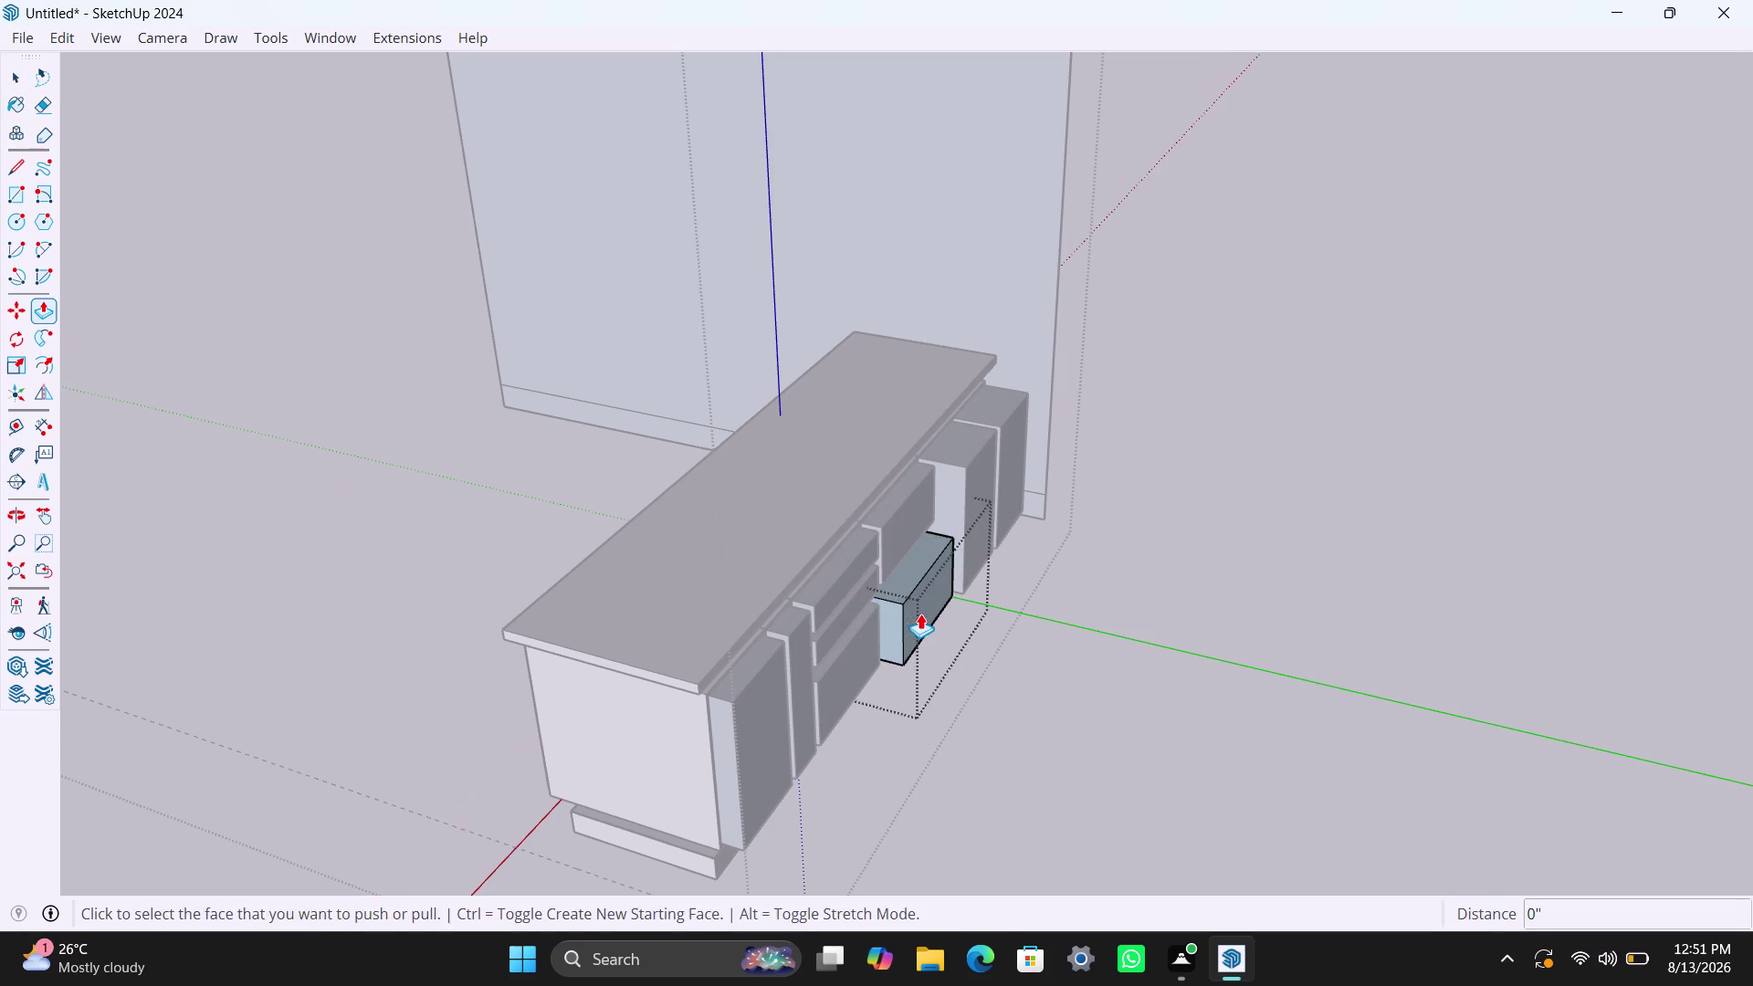
click(854, 661)
key(space)
Extrude the tall end front and the last end front to depth.
triple_click(973, 493)
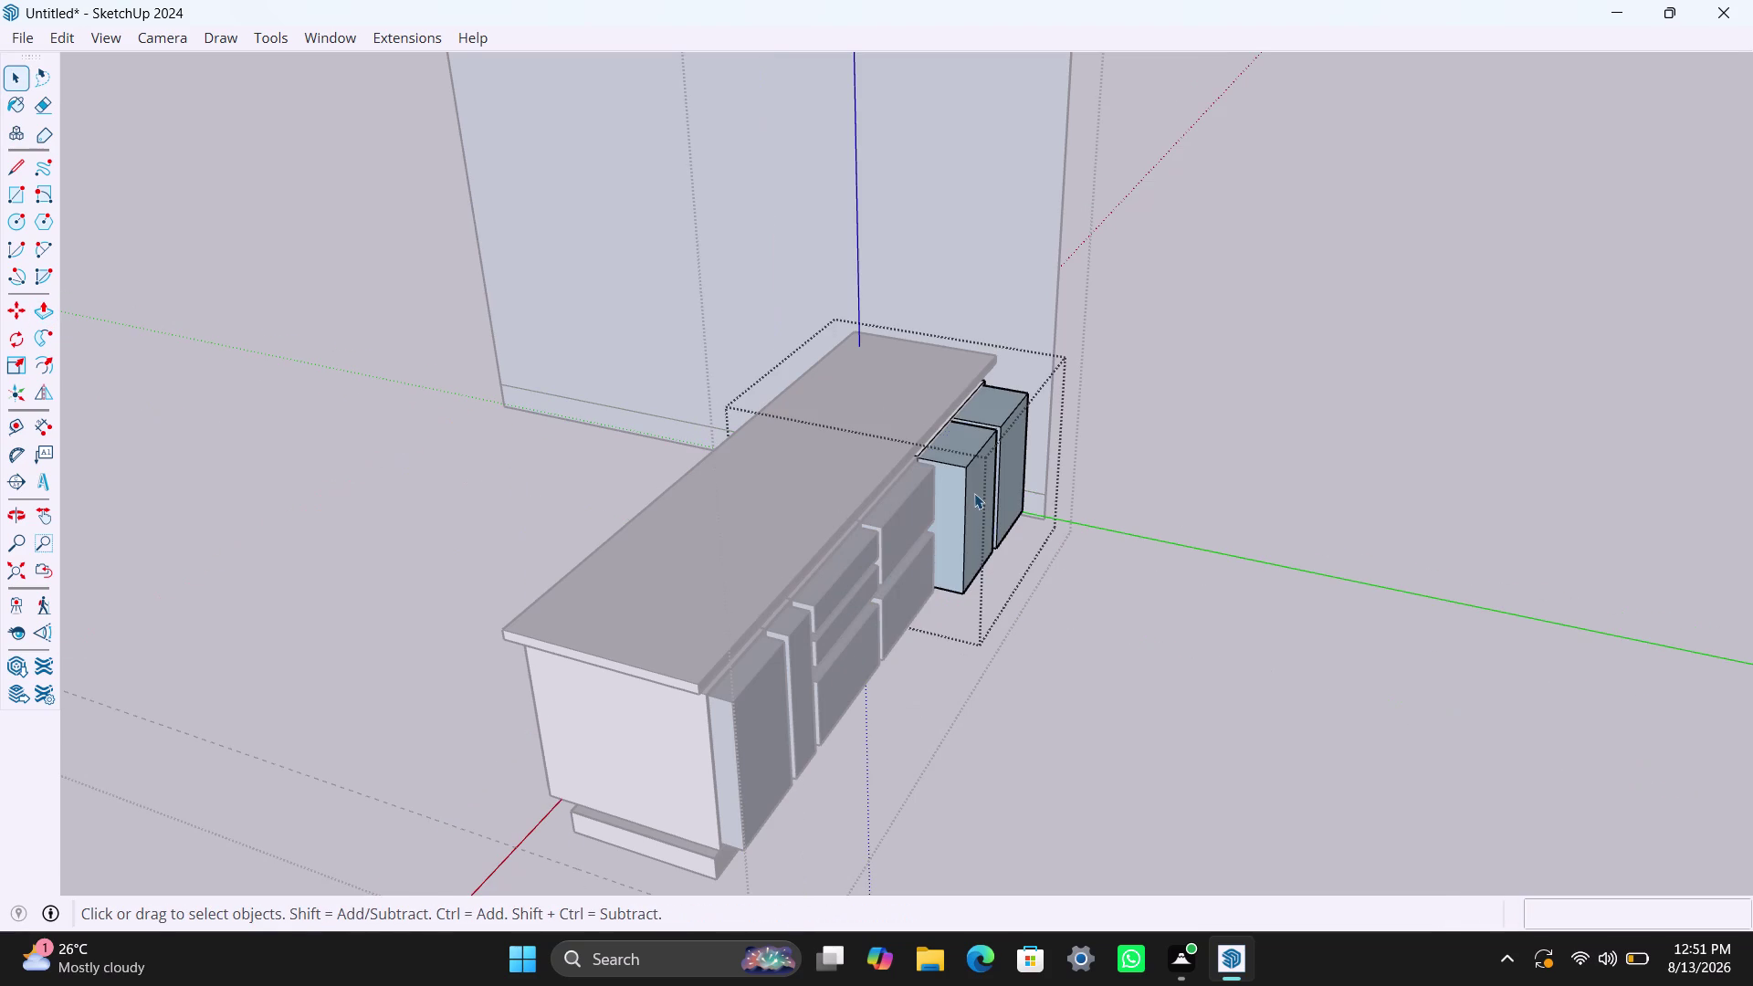
key(p)
click(975, 493)
click(908, 542)
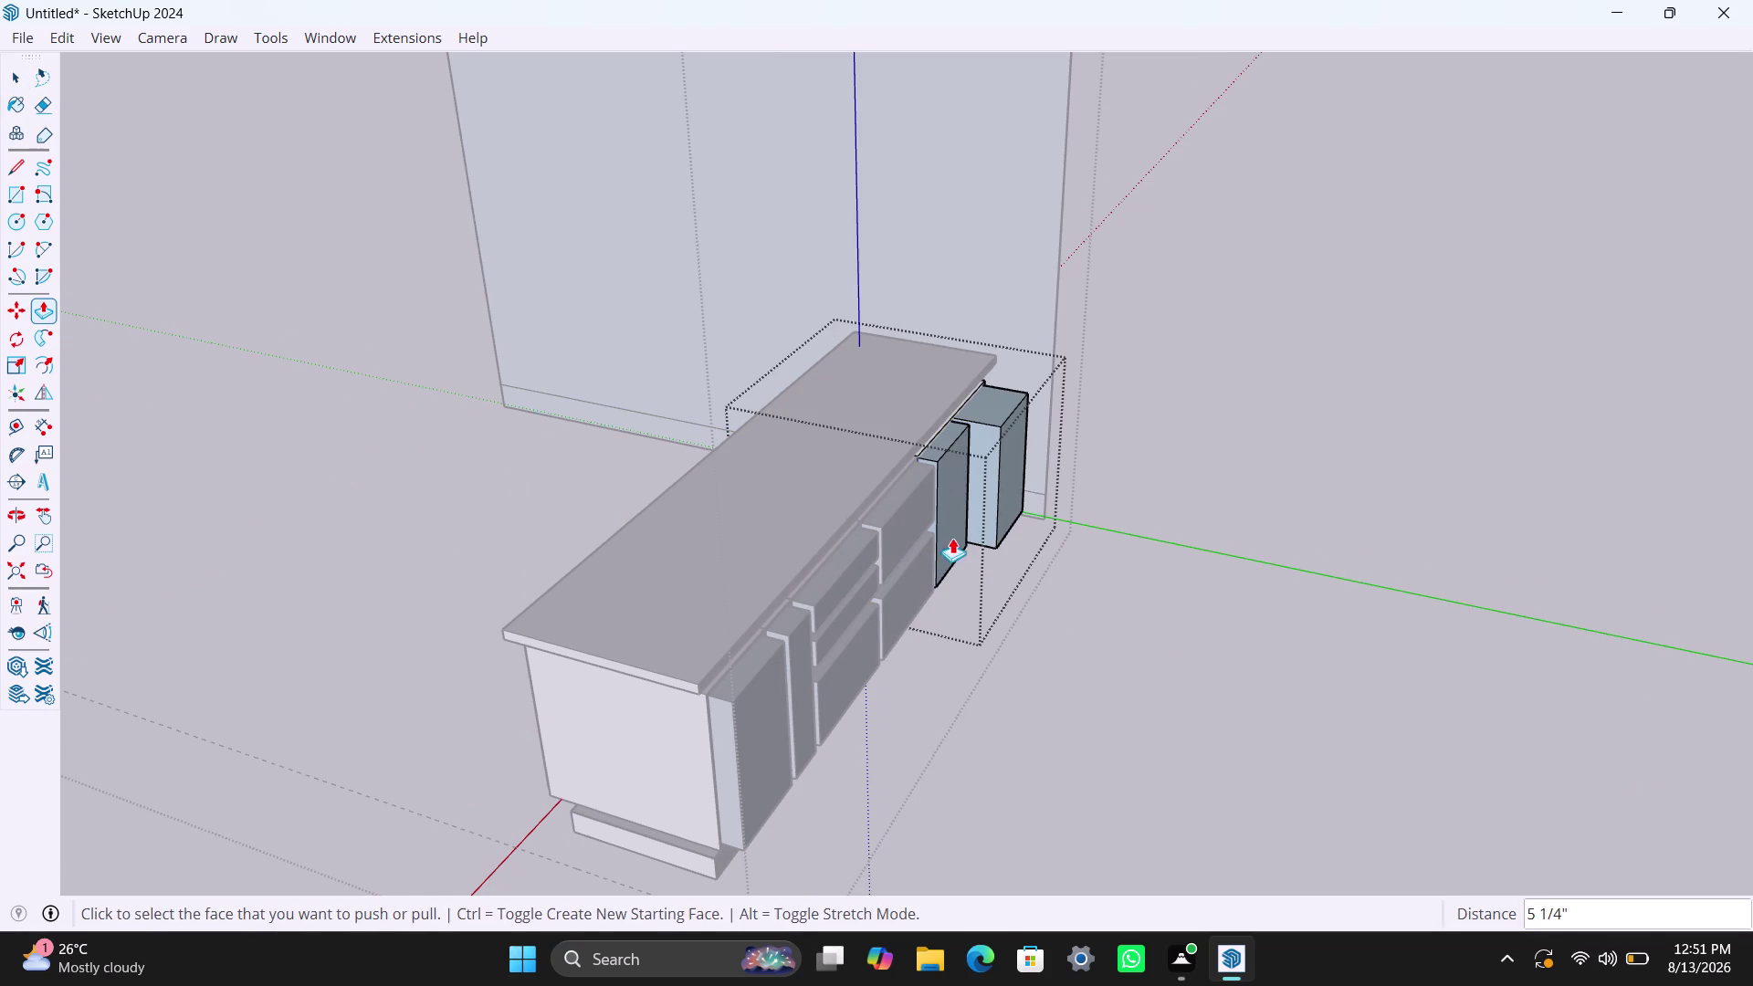
key(space)
triple_click(1014, 471)
key(p)
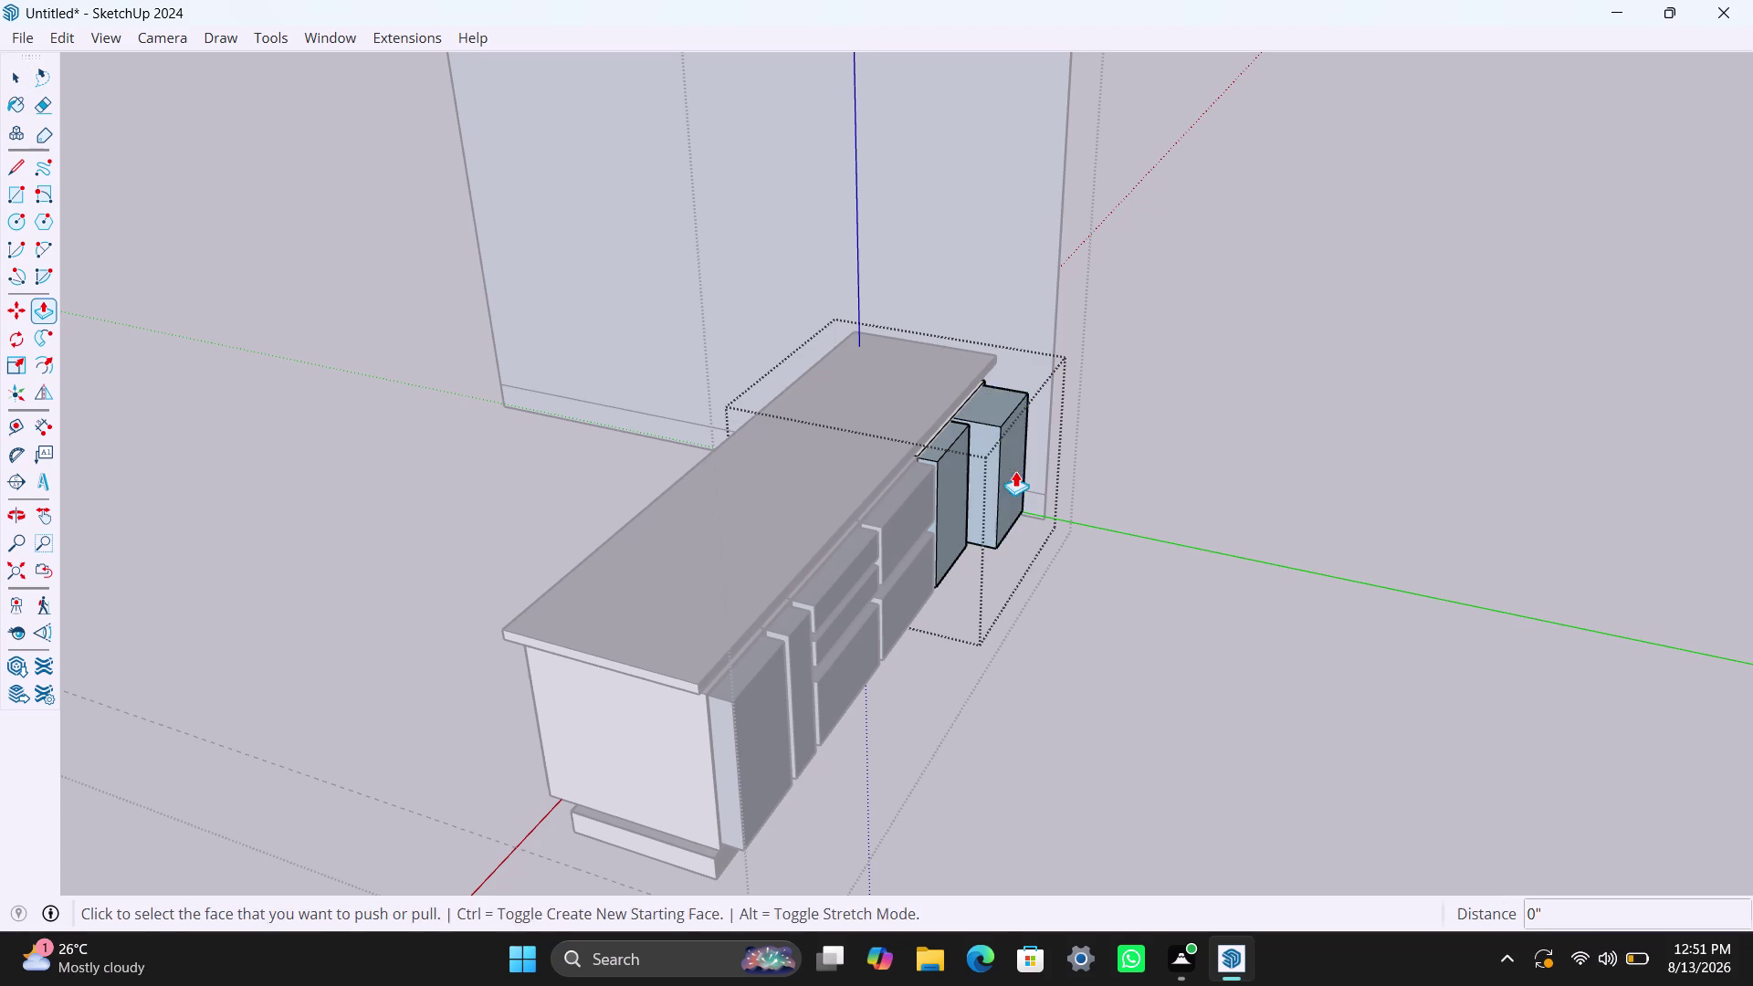
click(1015, 471)
click(912, 509)
key(space)
Orbit around the wall and cabinet run to view them together.
click(1122, 633)
scroll(down, 3)
middle_drag(485, 605, 529, 617)
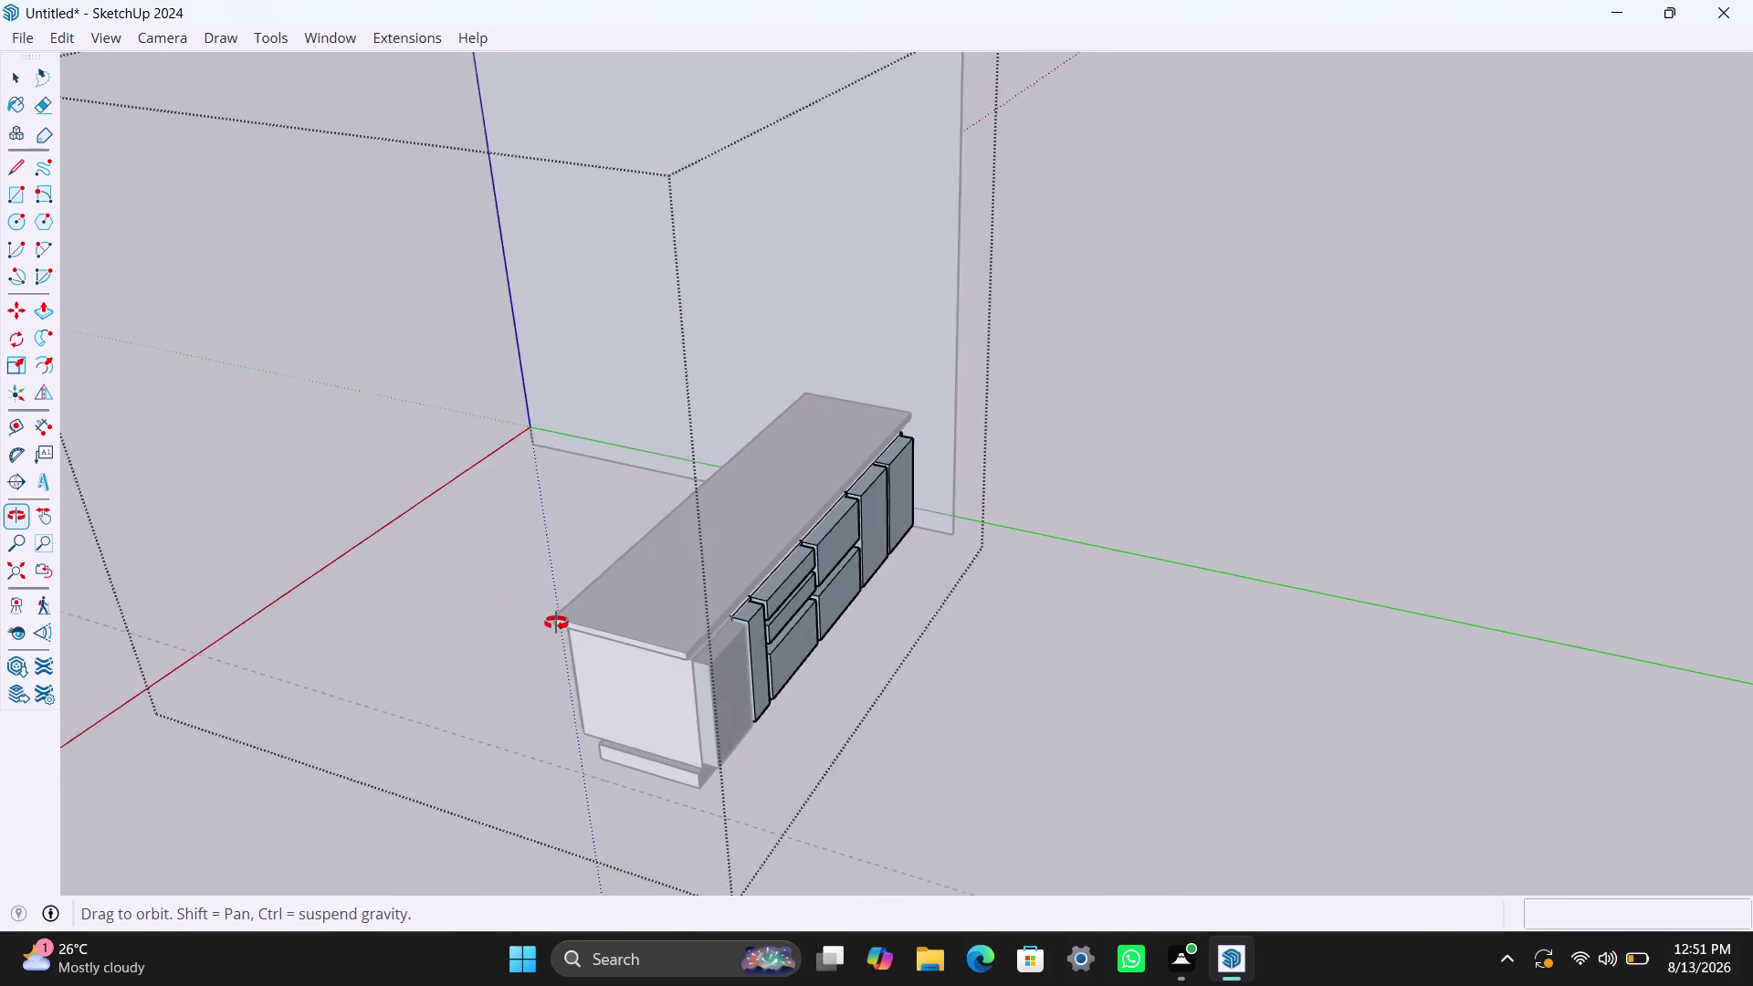
middle_drag(528, 617, 1409, 656)
scroll(down, 3)
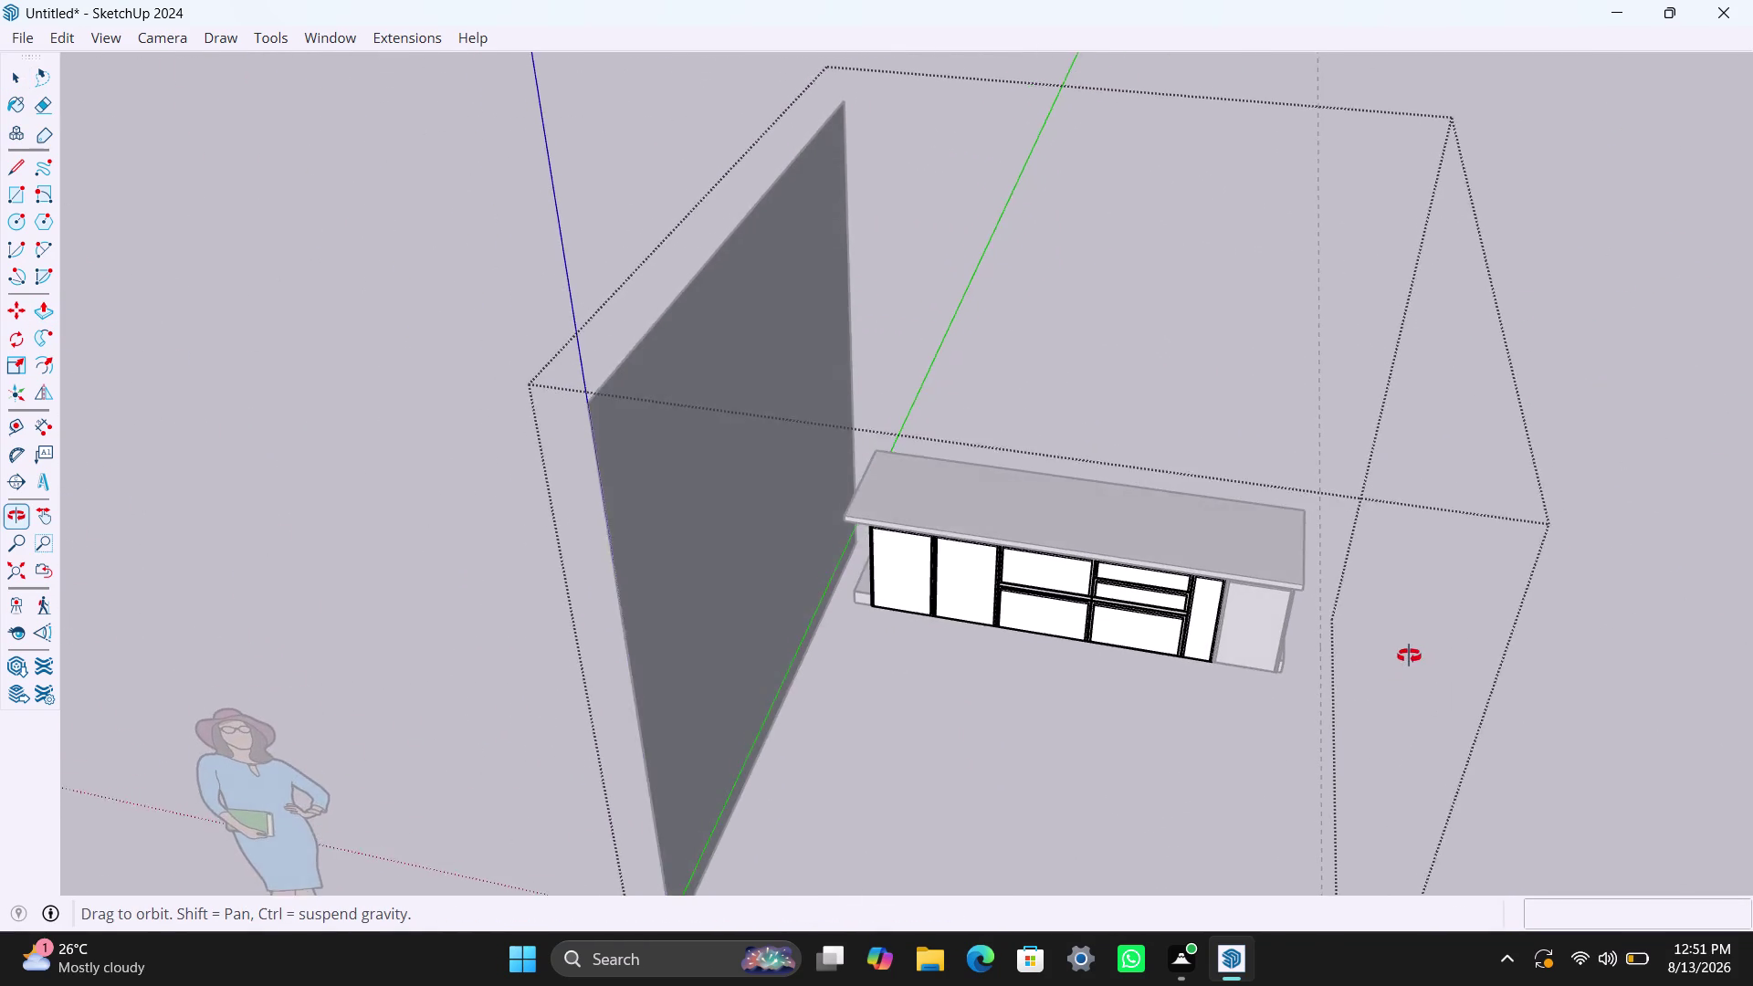
middle_drag(1408, 655, 749, 567)
click(1211, 585)
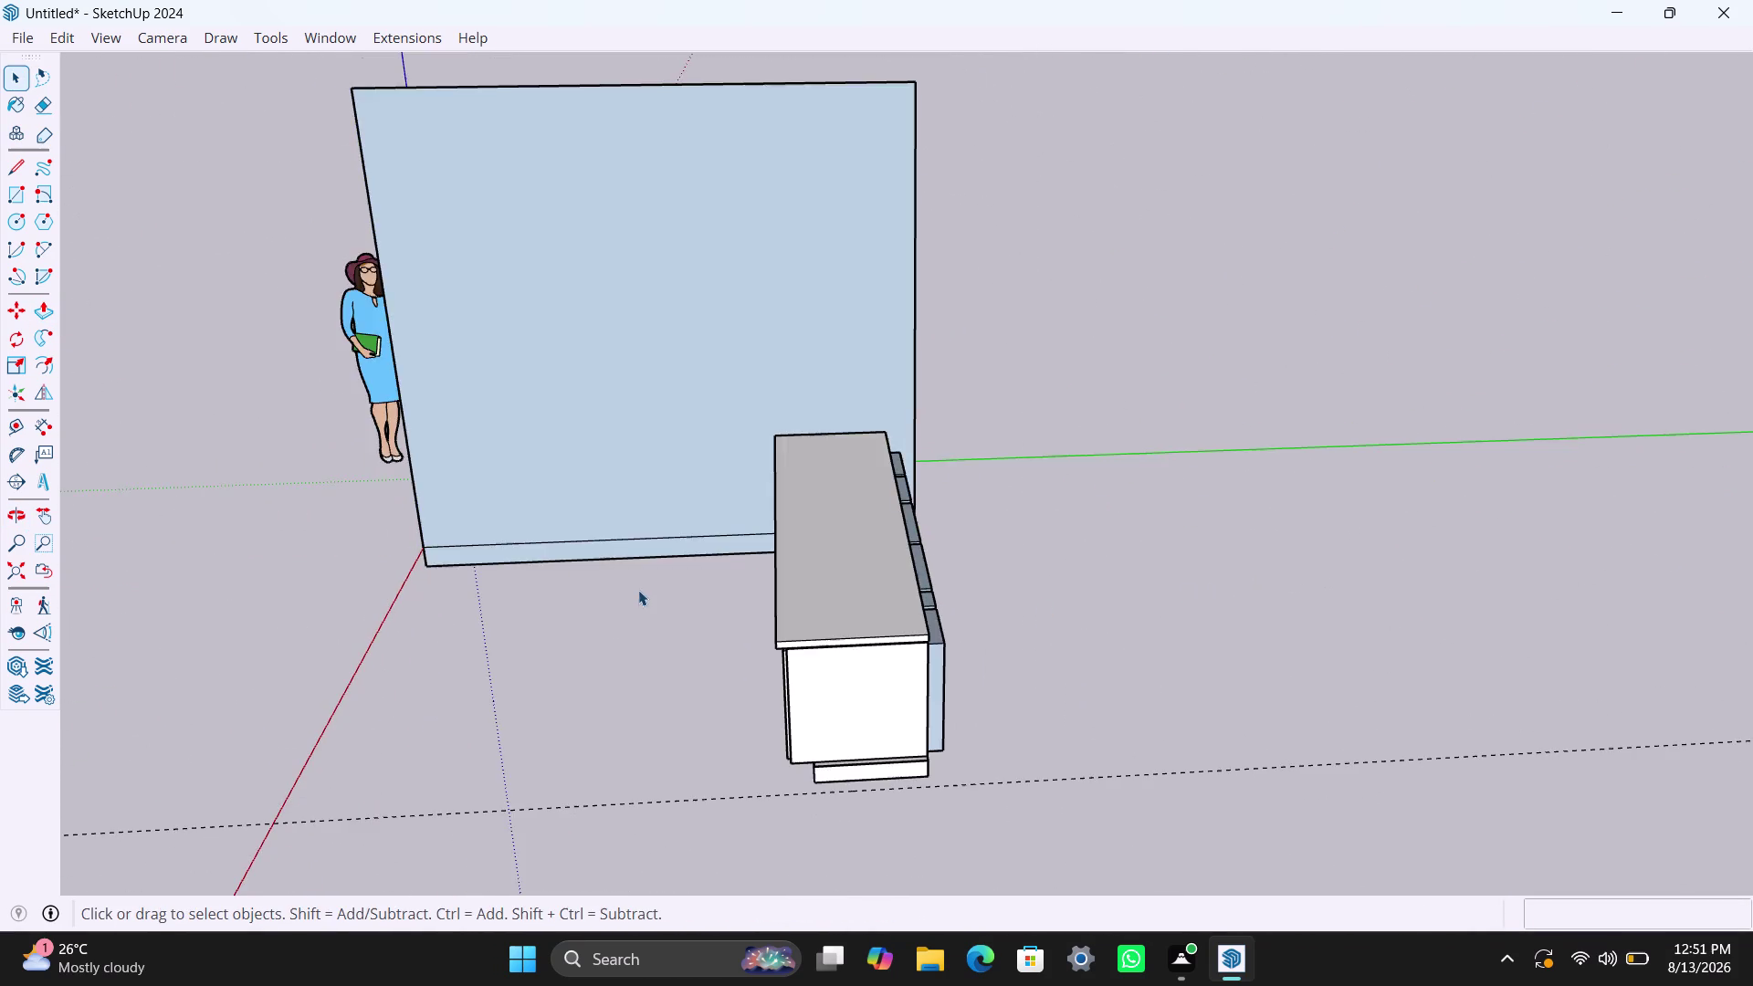
scroll(down, 3)
middle_drag(643, 624, 1039, 688)
right_click(1069, 310)
click(1068, 451)
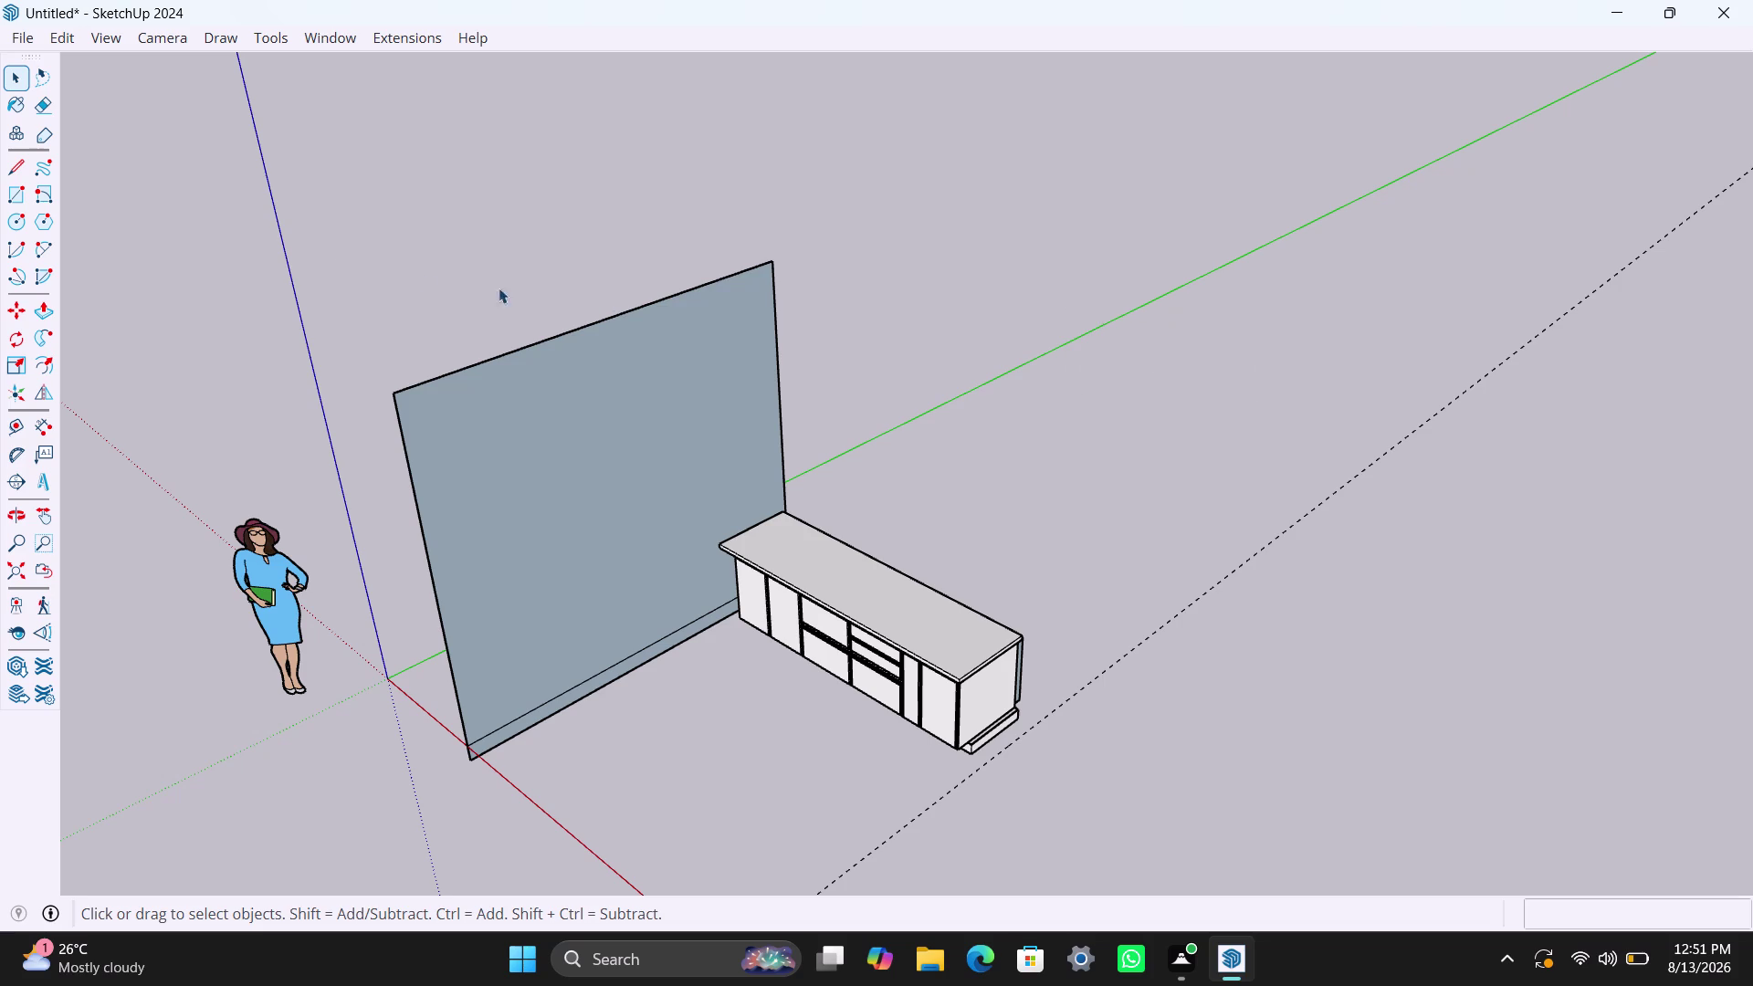
Reveal the last hidden item with Edit > Unhide > Last.
click(58, 27)
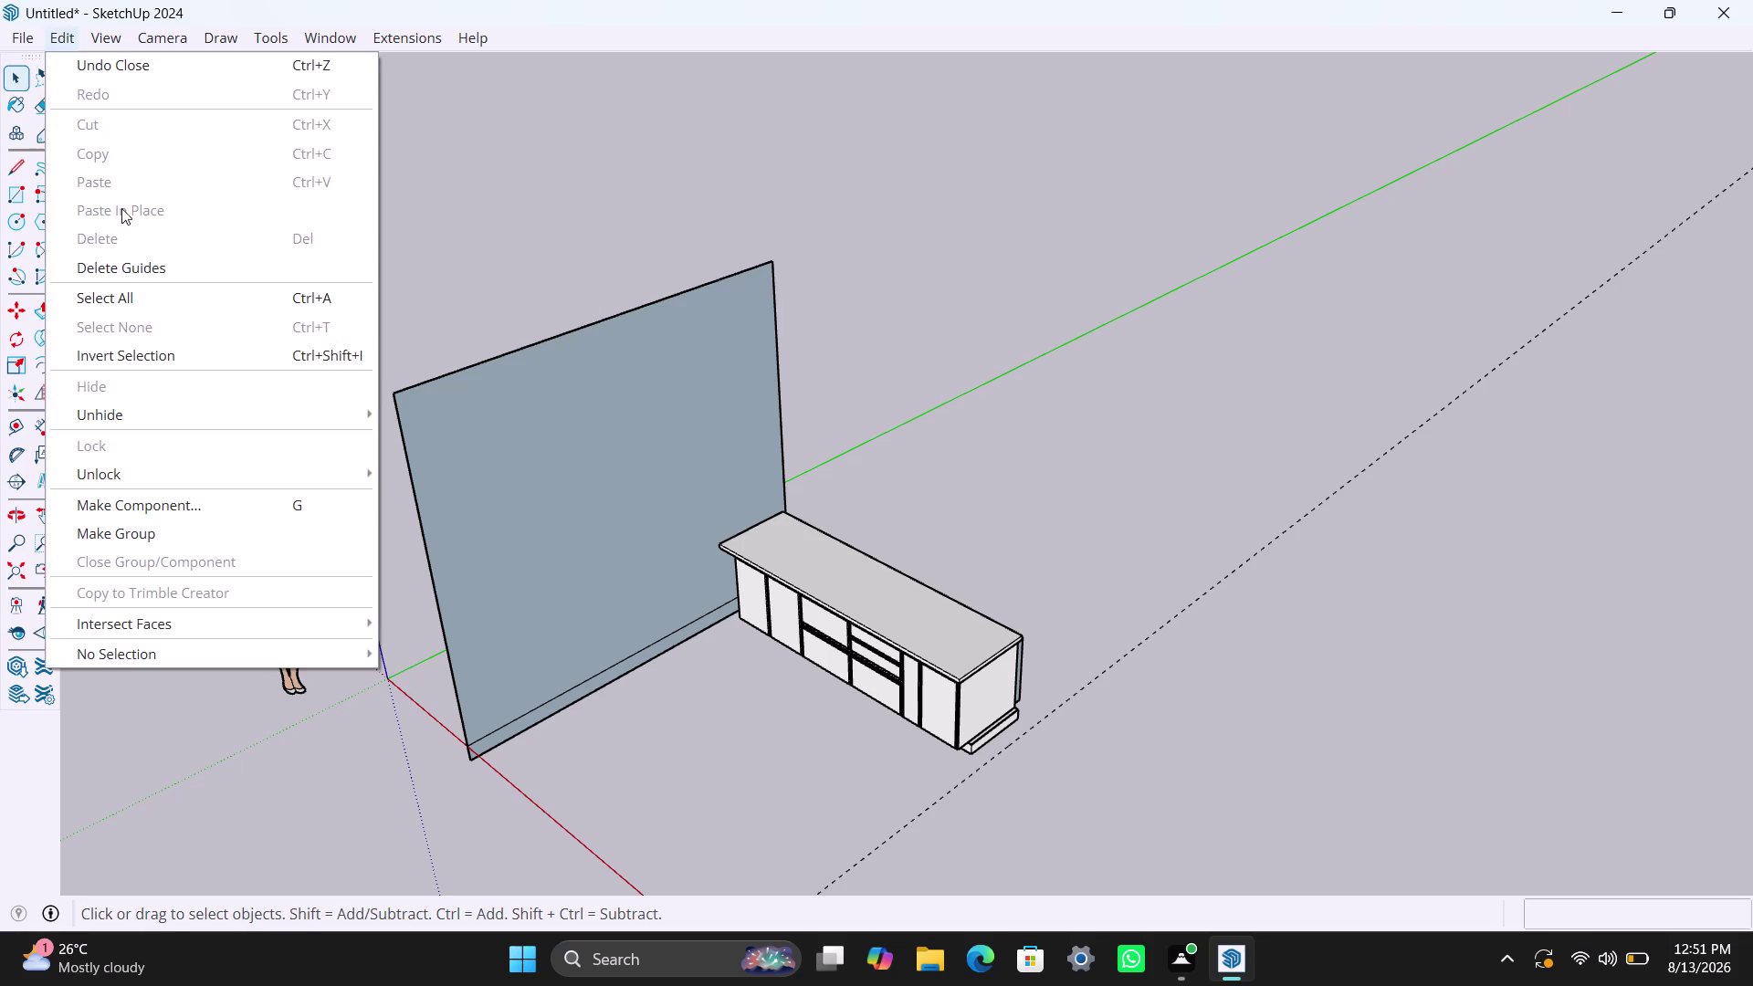
click(168, 419)
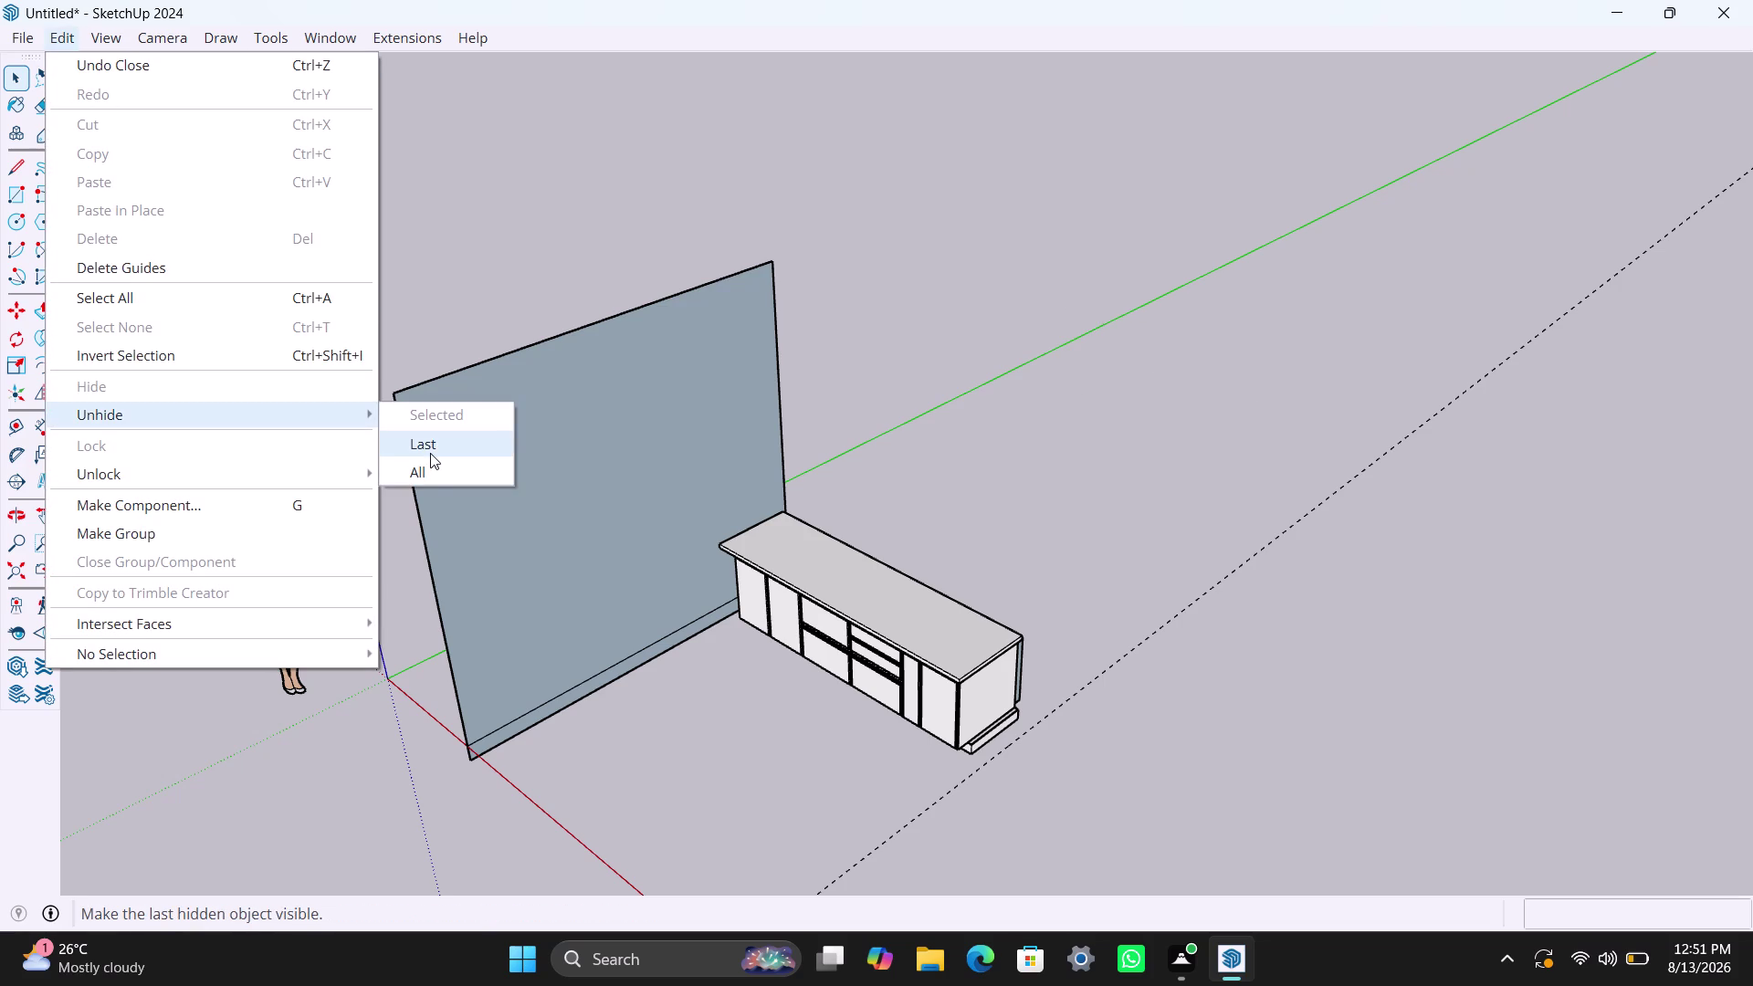
click(432, 473)
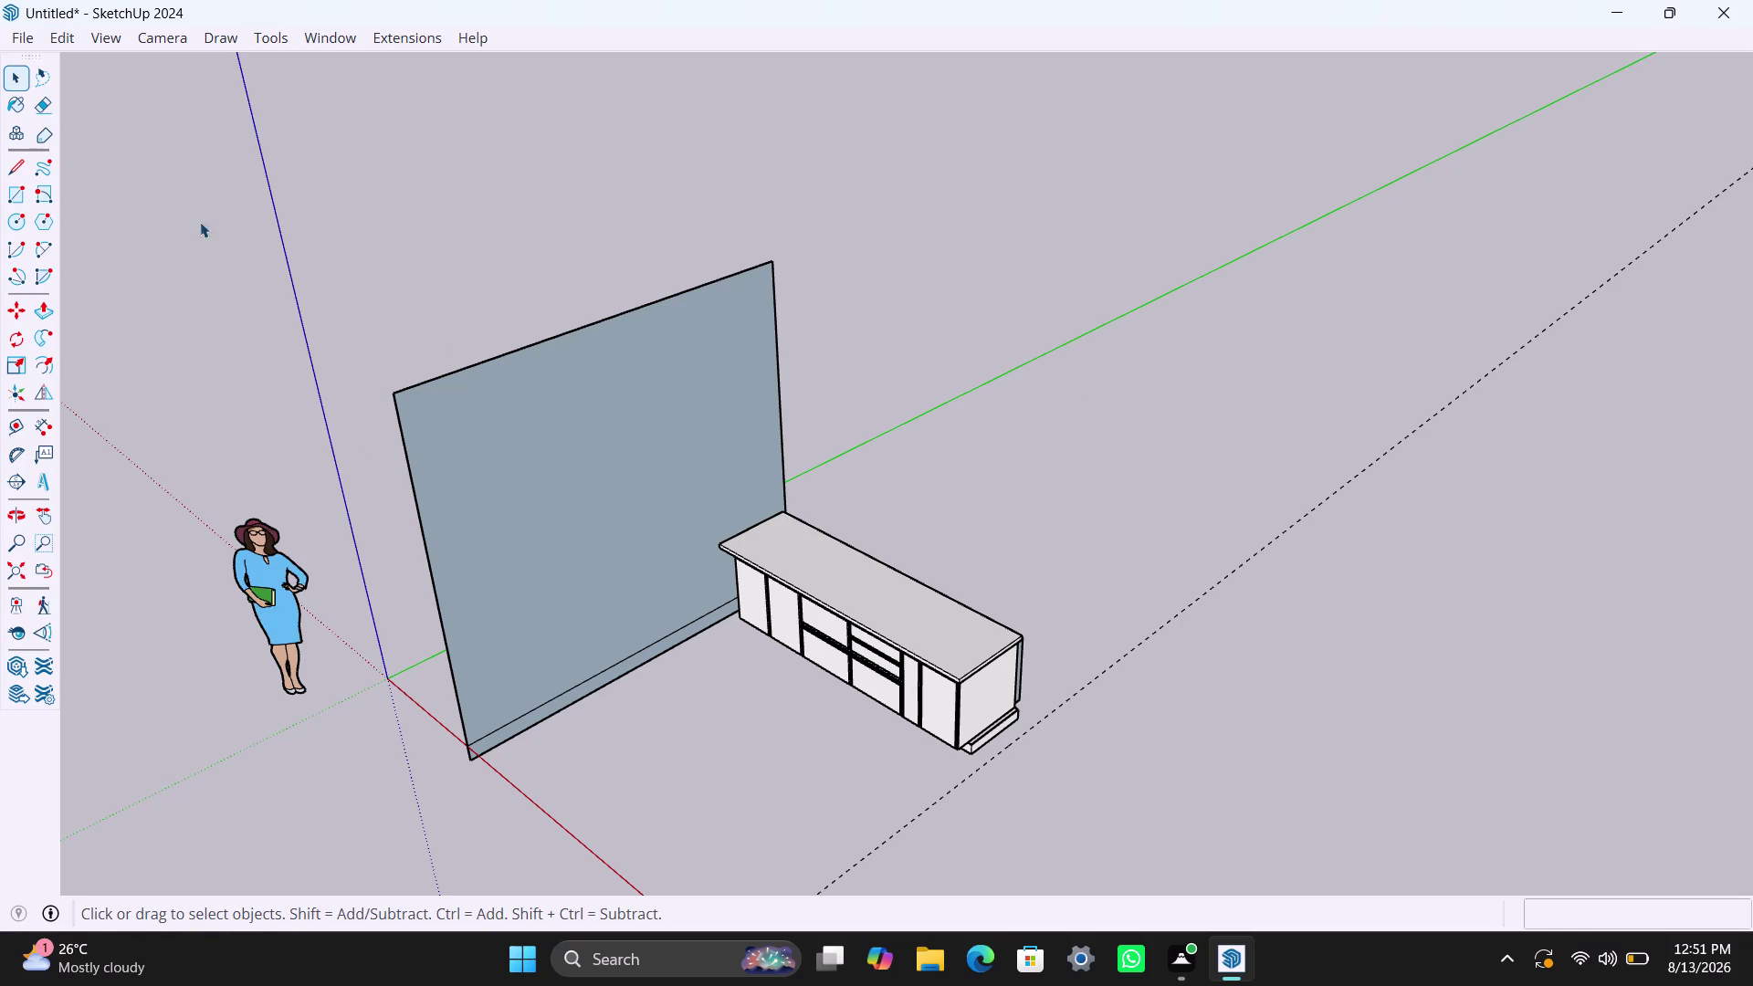
click(67, 37)
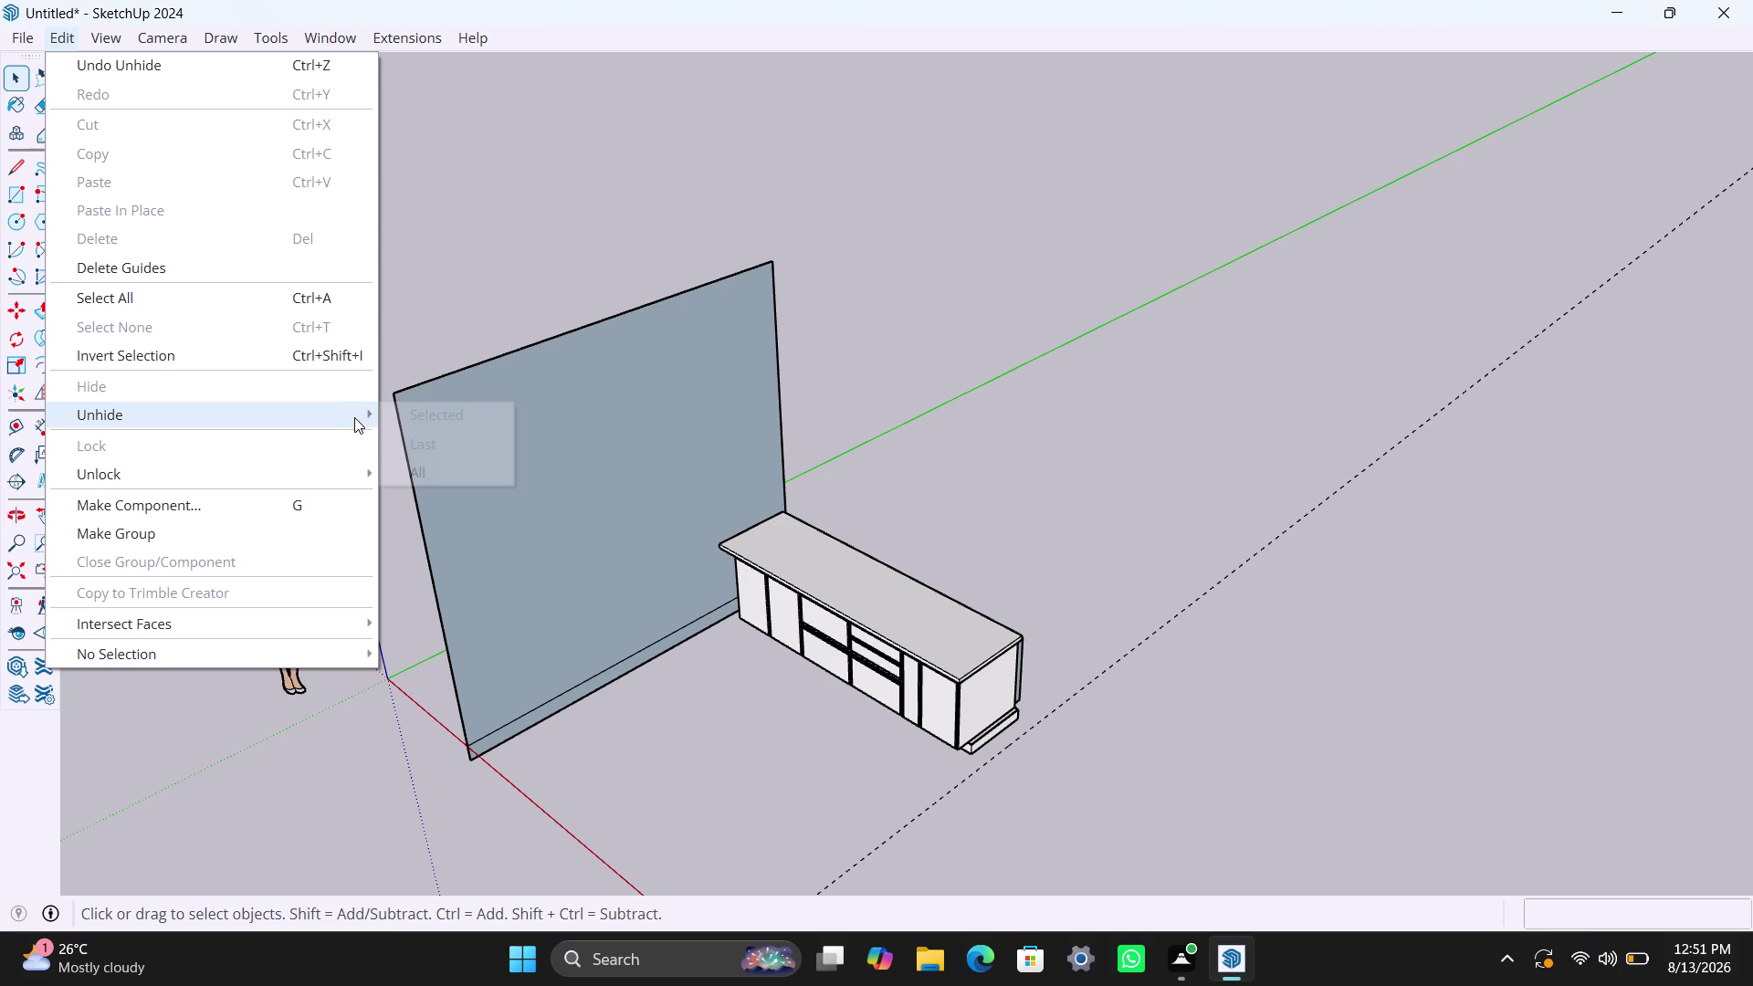
click(354, 417)
click(451, 460)
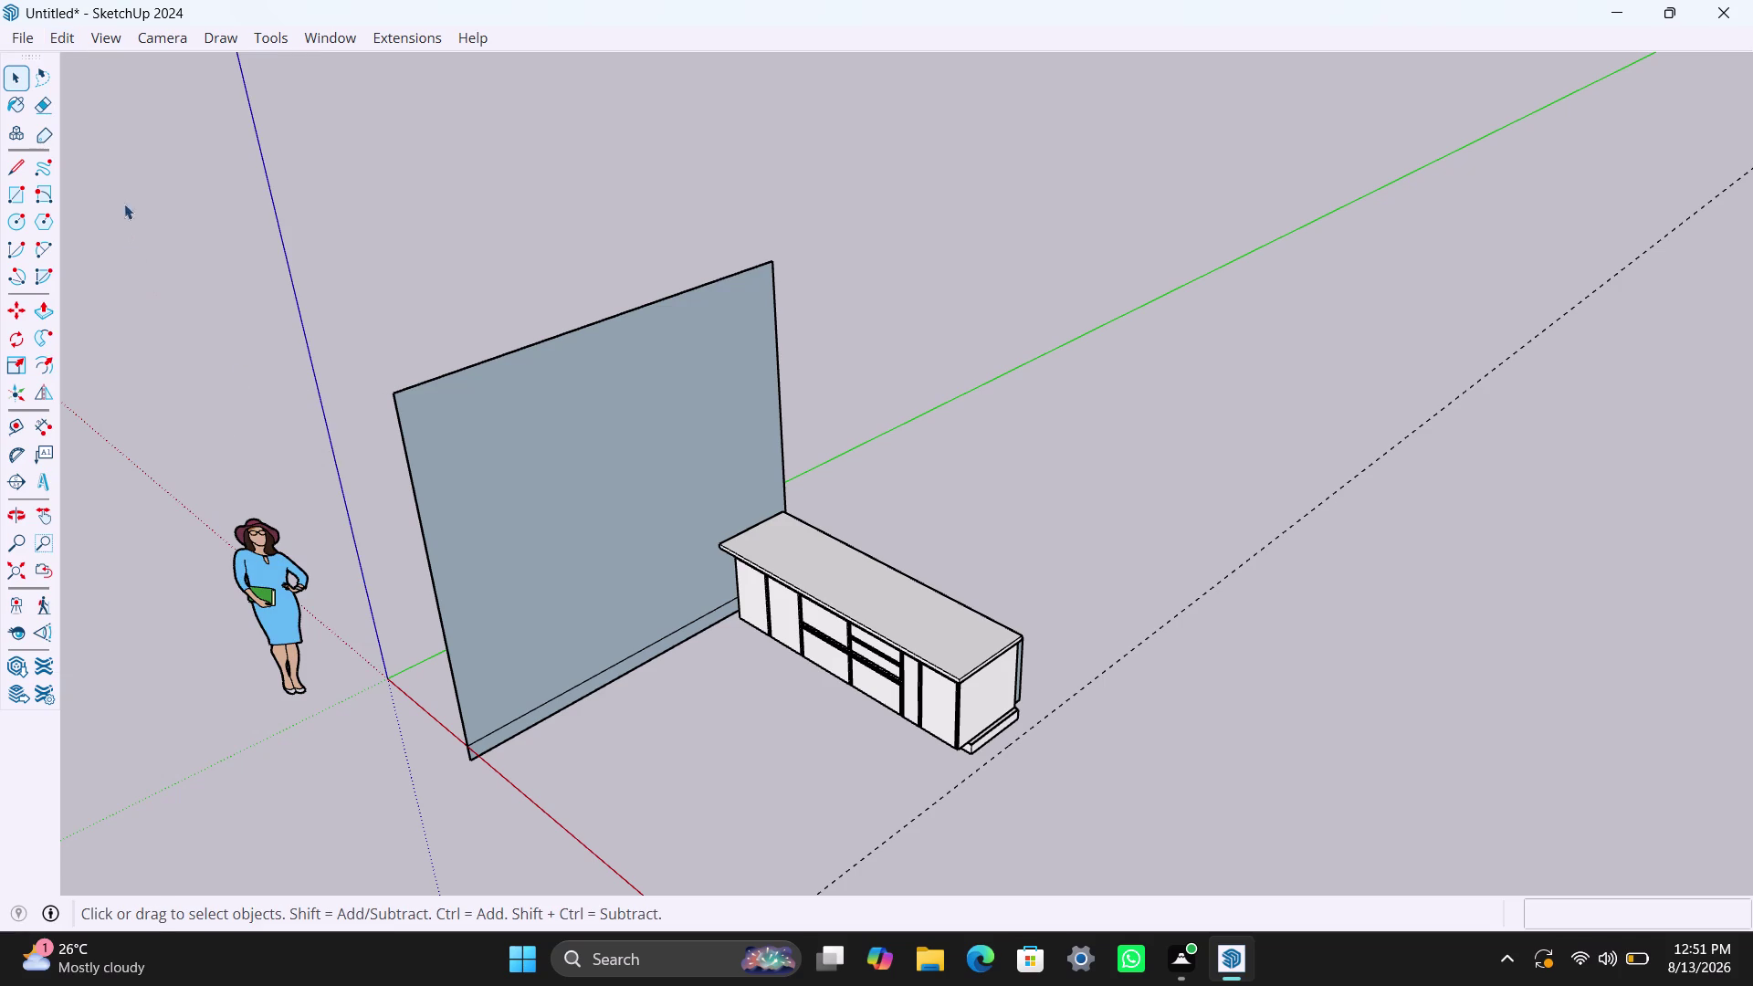
click(47, 32)
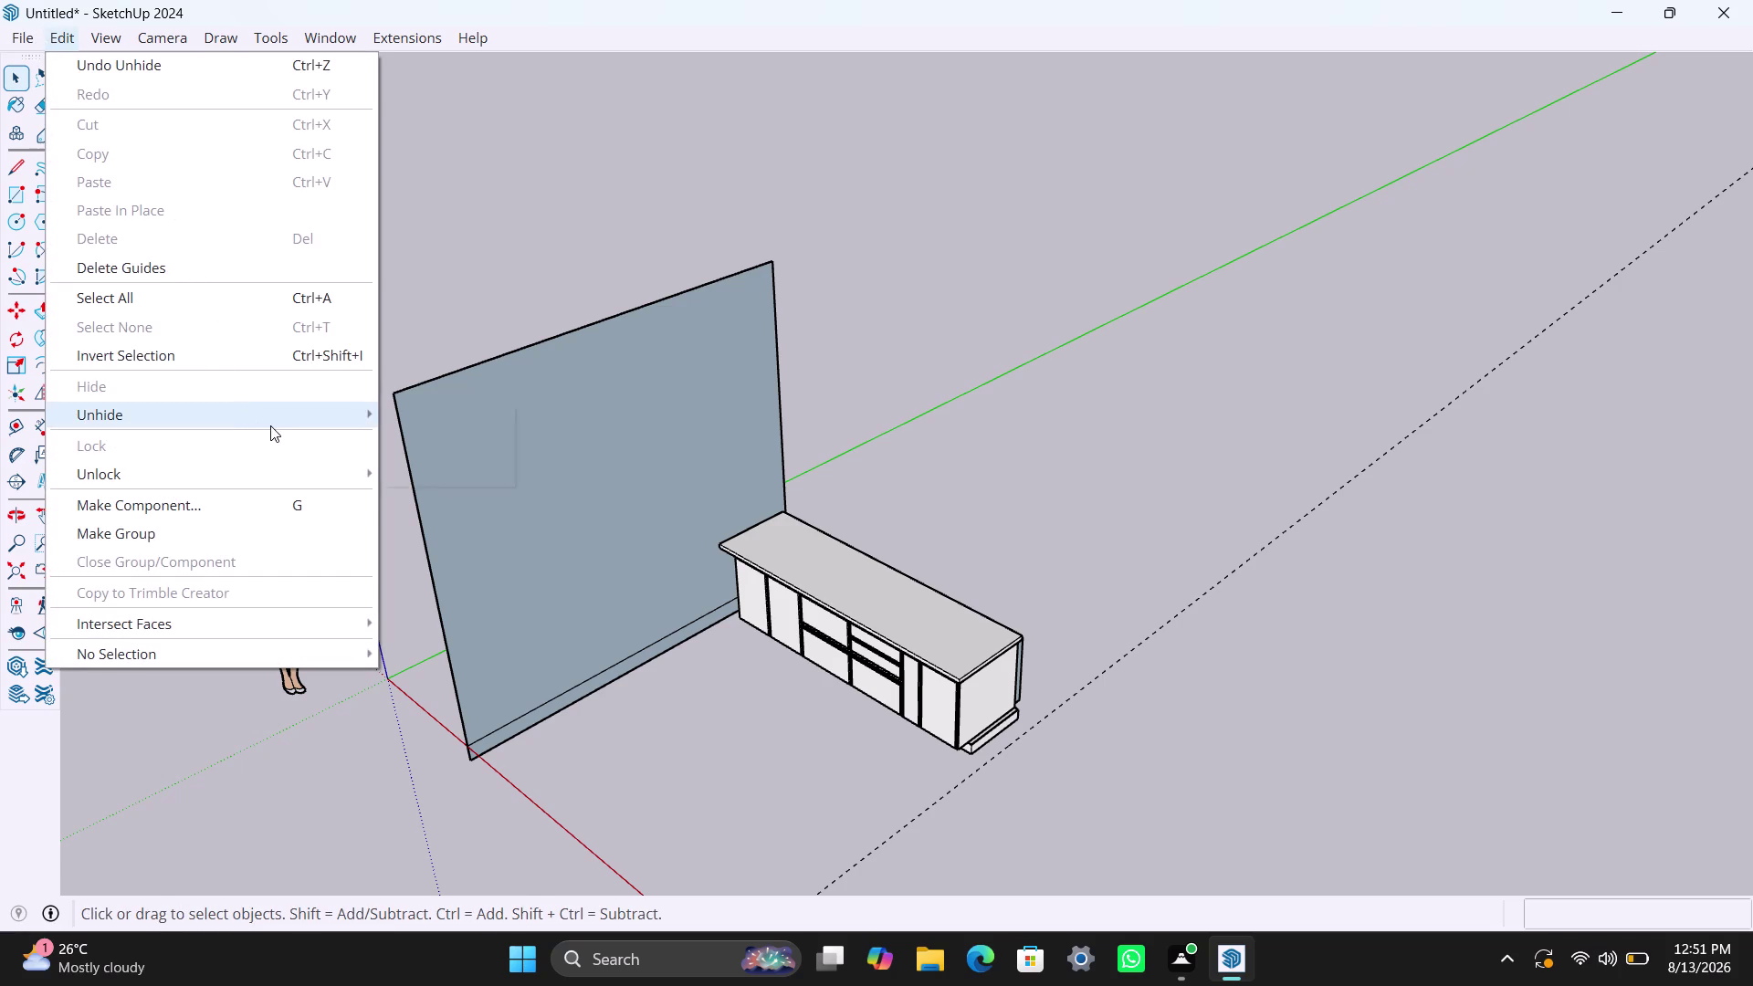
click(276, 409)
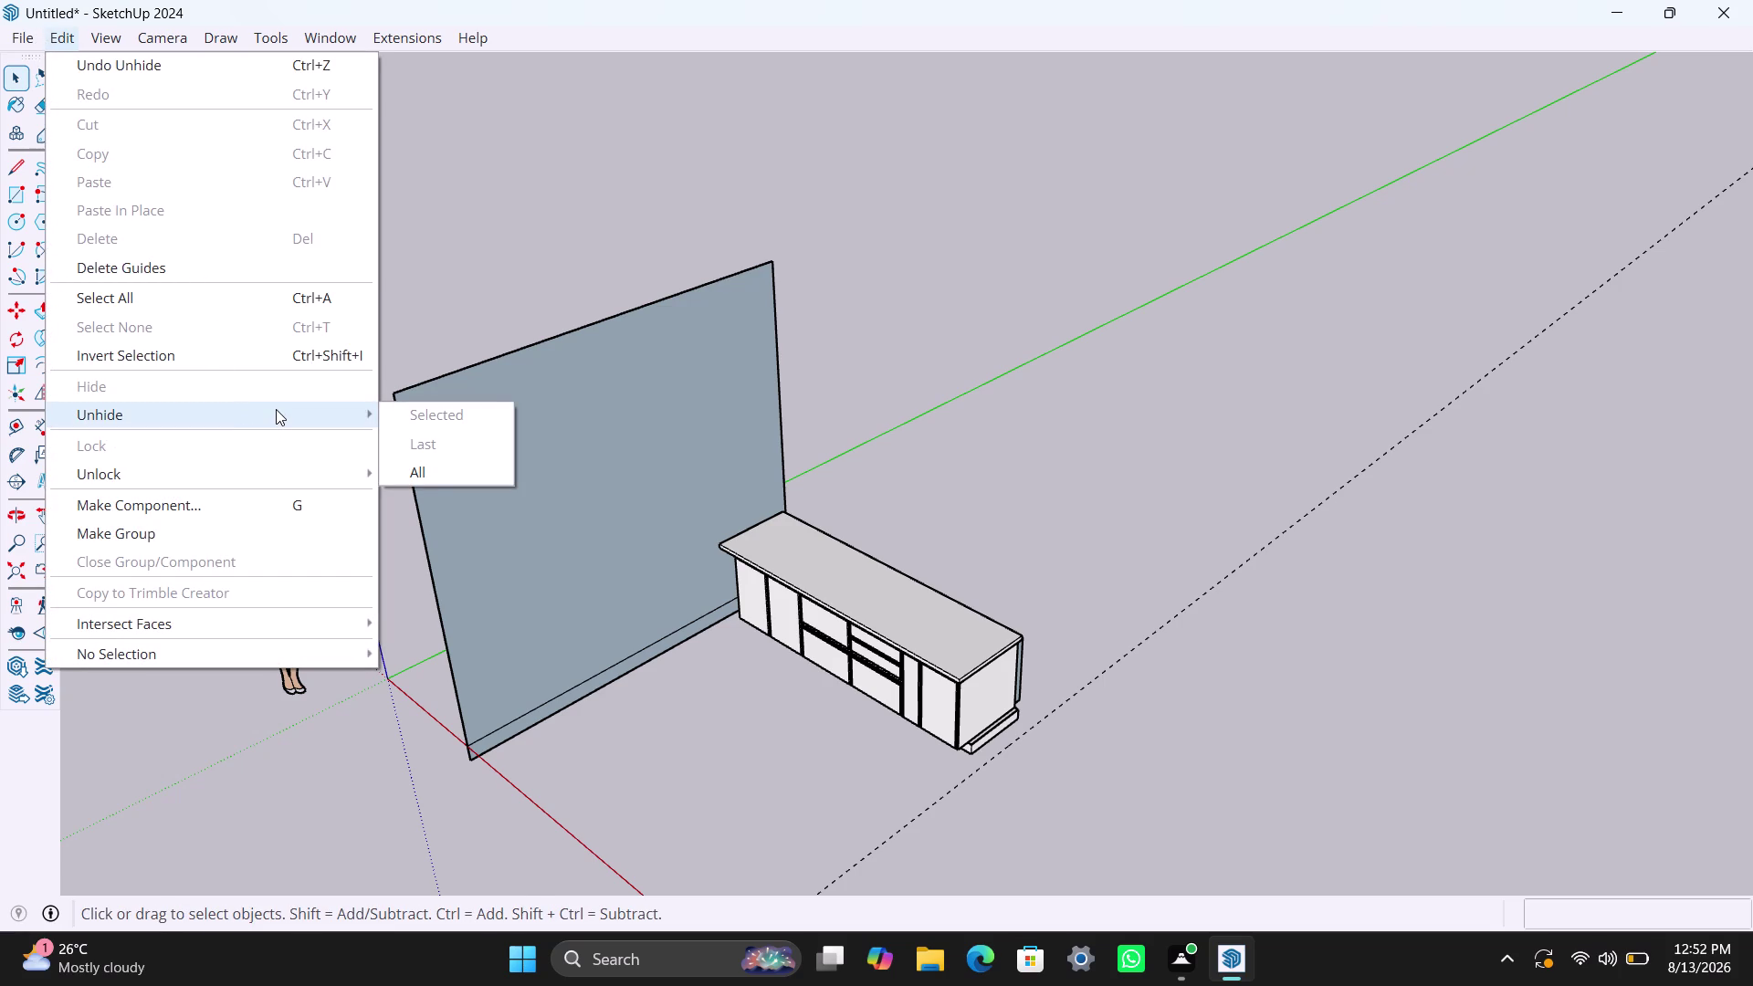
triple_click(276, 409)
double_click(419, 465)
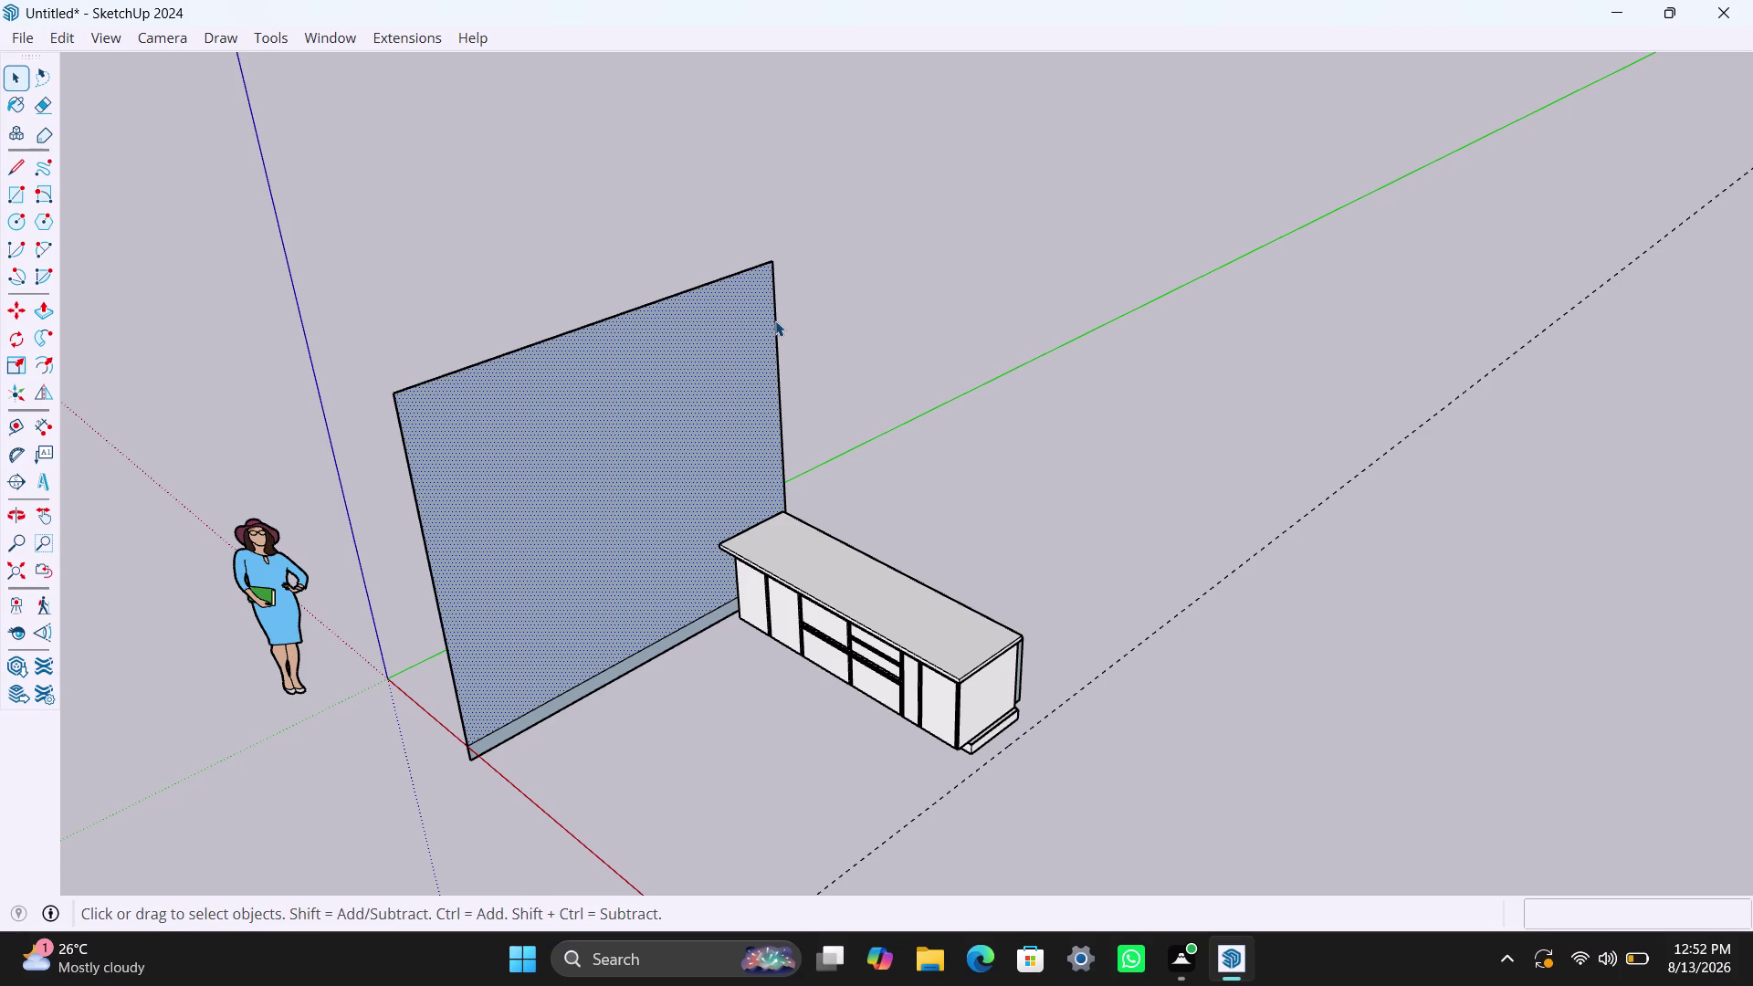
Undo the last nine operations, reversing the unhide and close.
key(ctrl+z)
key(ctrl+z)
key(ctrl+z)
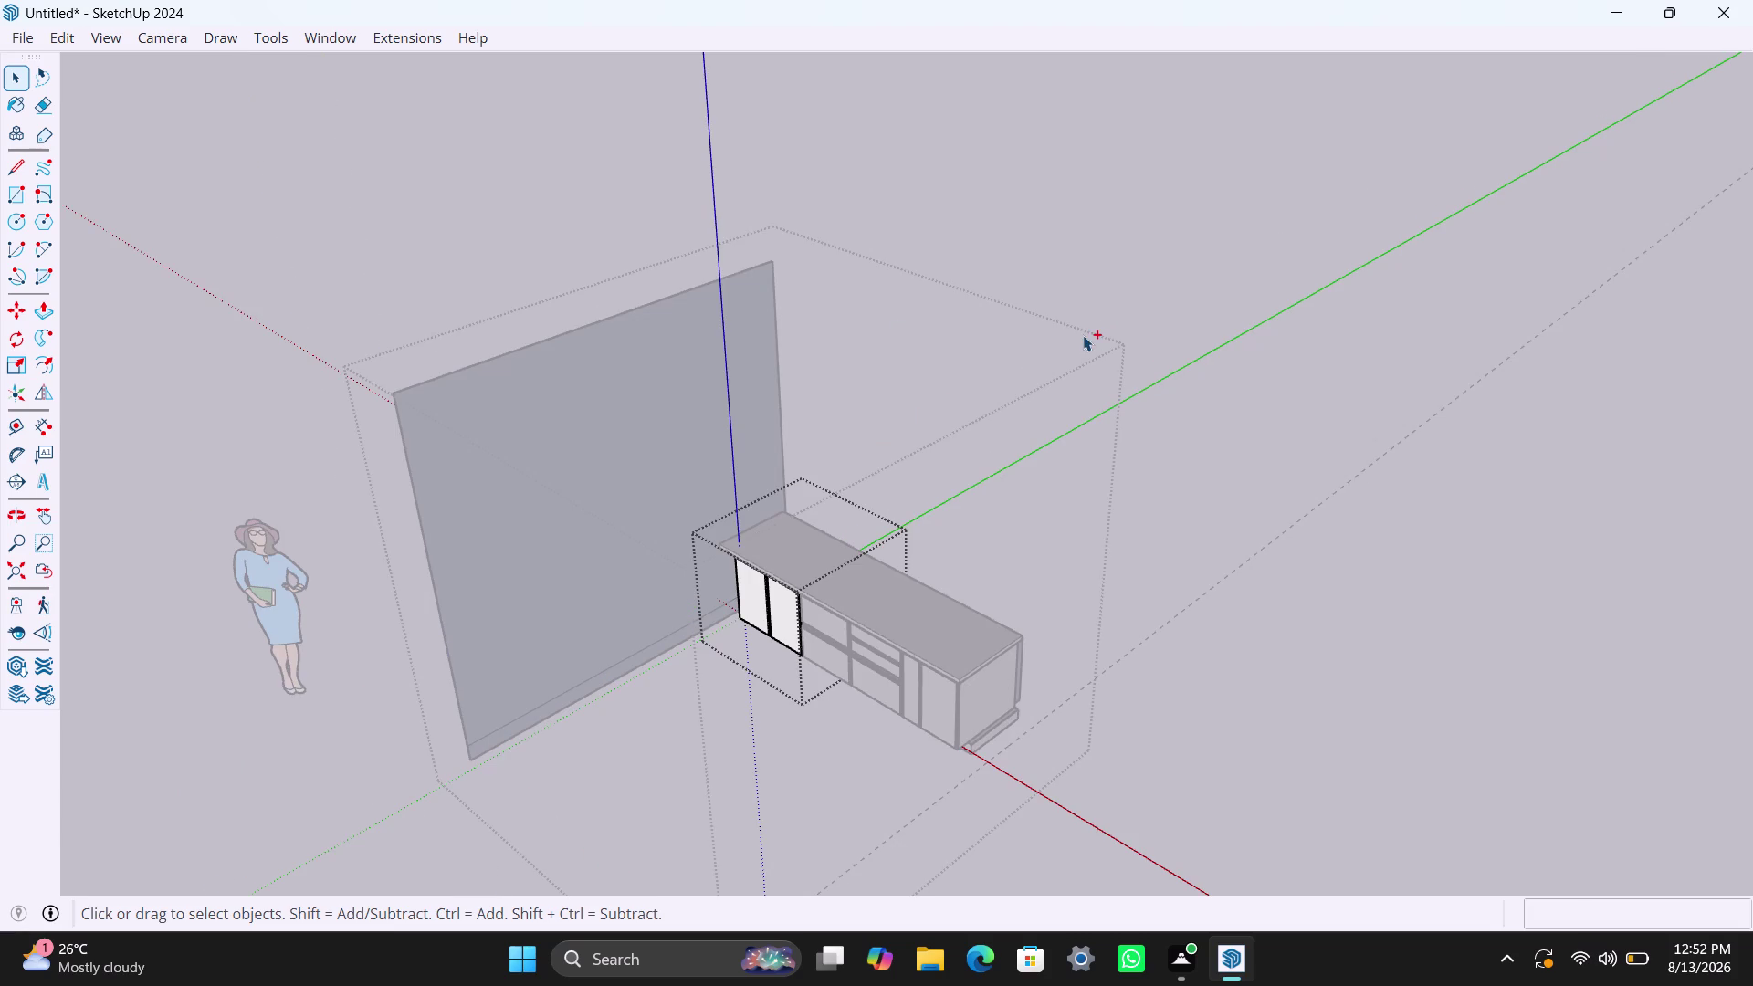
key(ctrl+z)
key(ctrl+z)
key(ctrl+z)
key(ctrl+z)
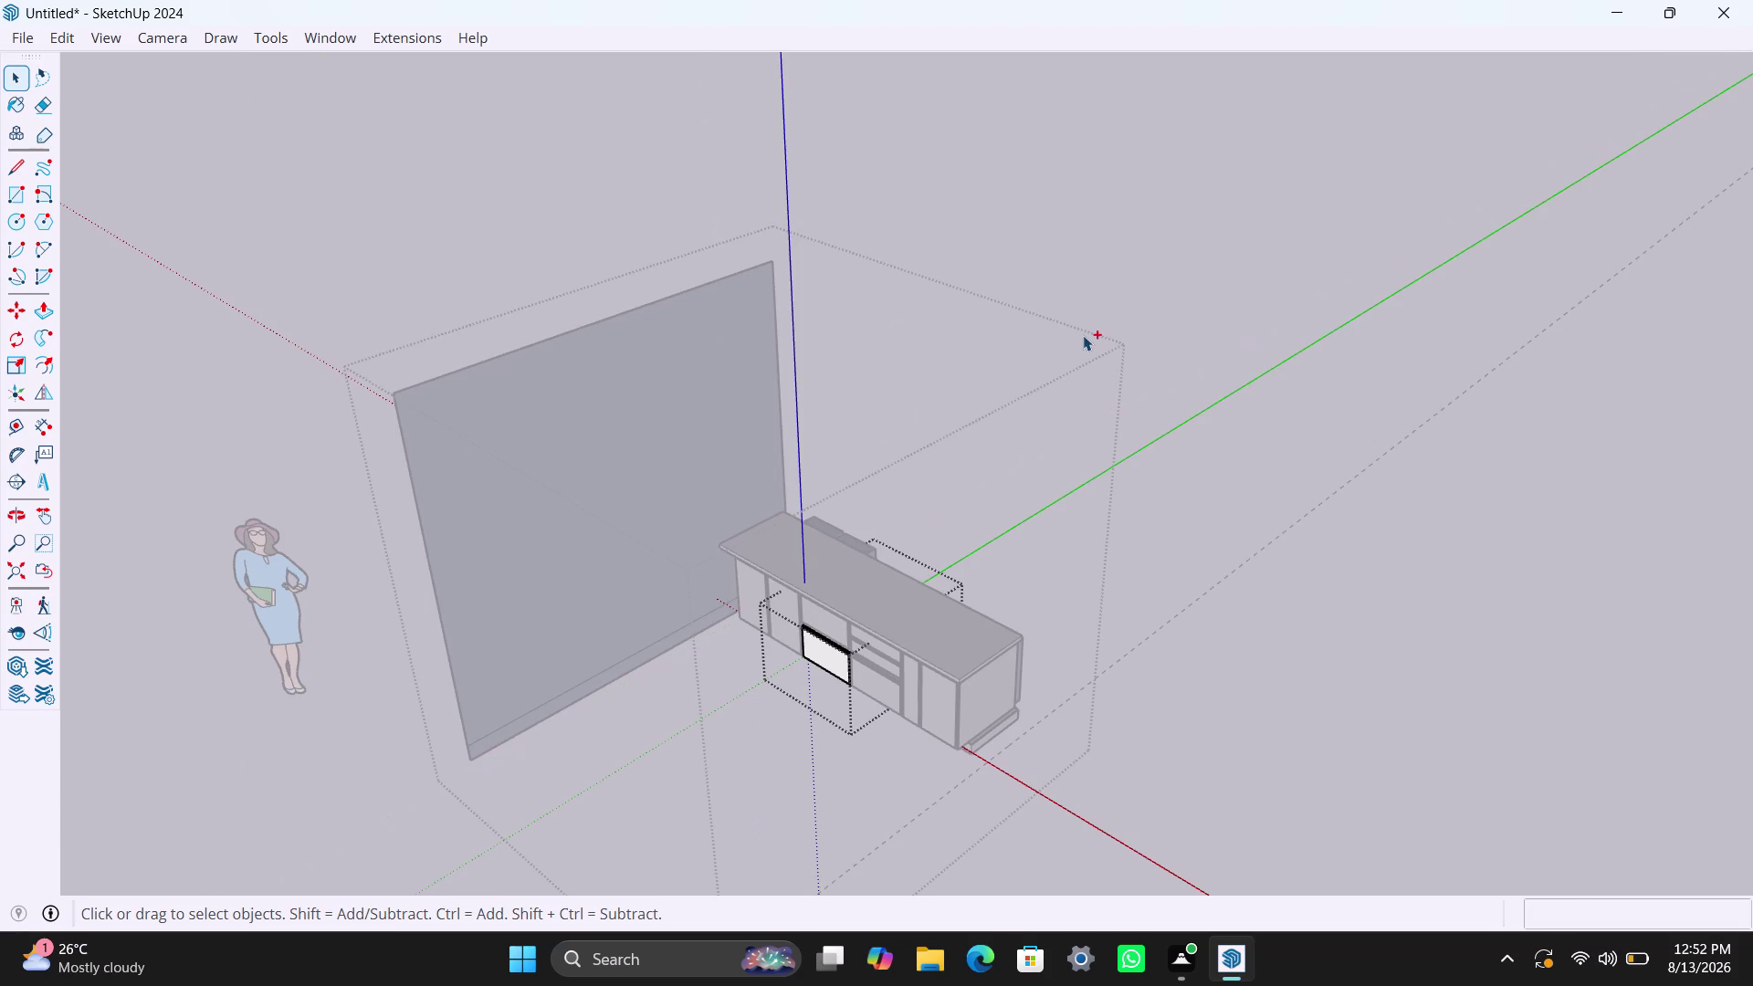
key(ctrl+z)
key(ctrl+z)
Undo seventeen more operations until the room's walls reappear.
key(ctrl+z)
key(ctrl+z)
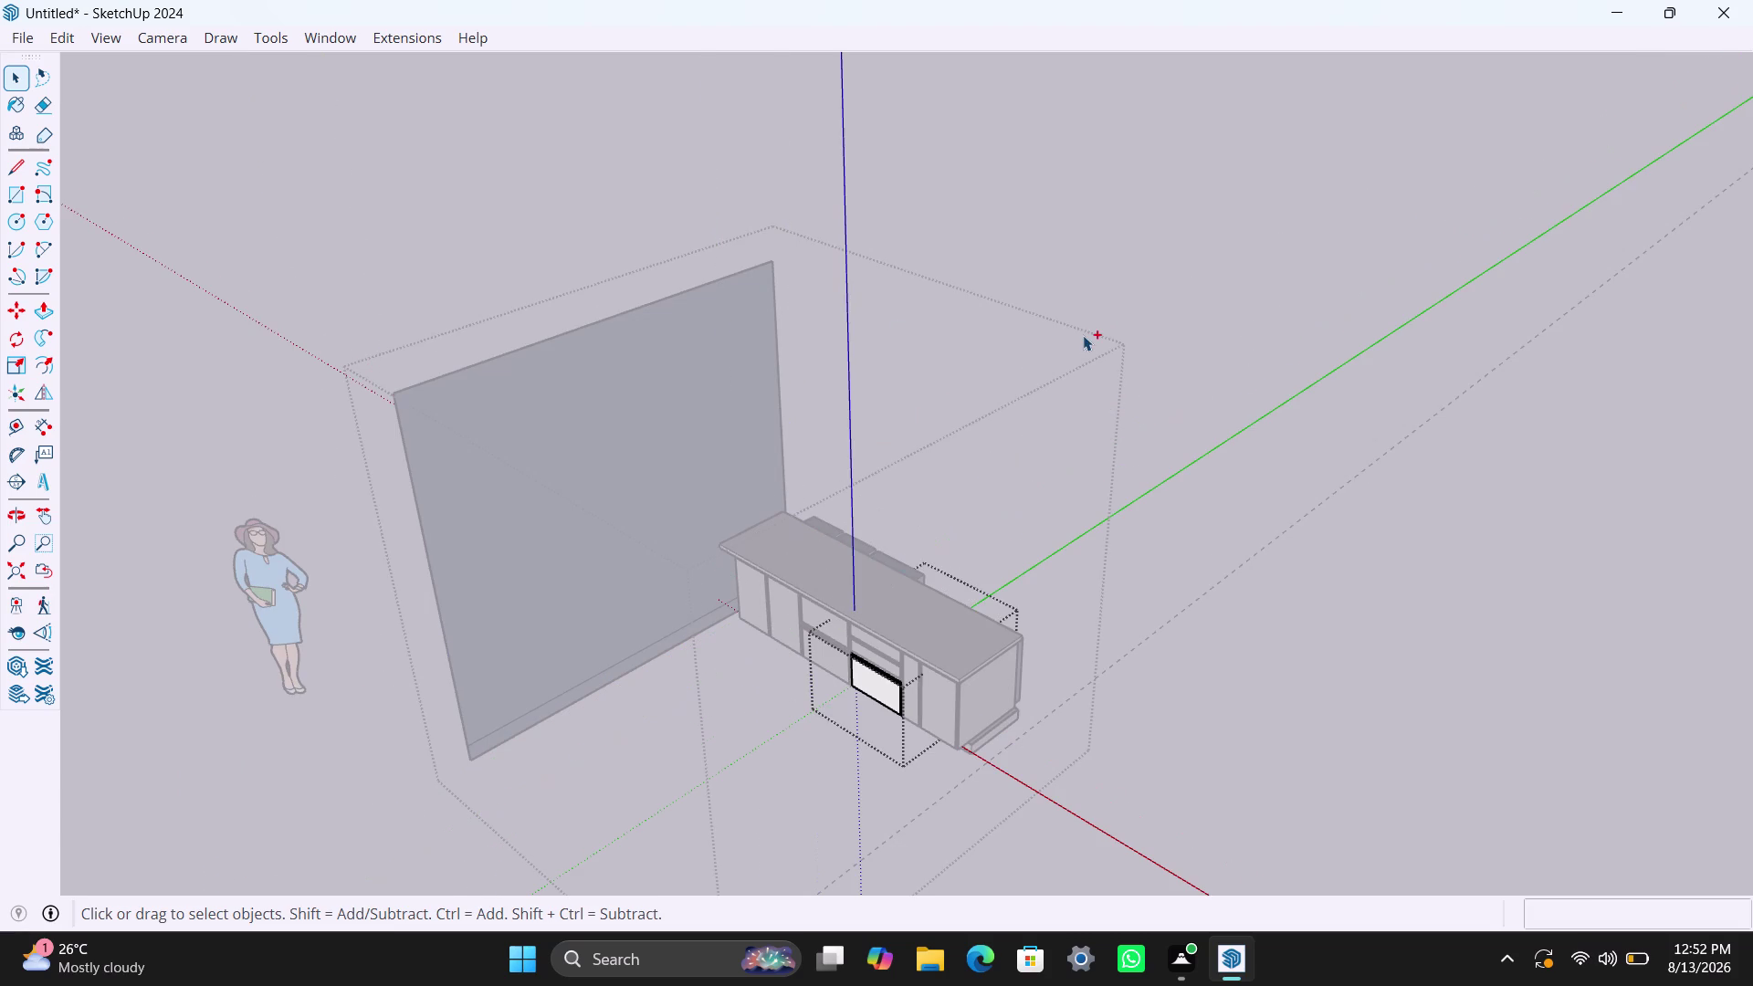
key(ctrl+z)
key(ctrl+z)
key(ctrl+z)
key(ctrl+backslash)
key(ctrl+z)
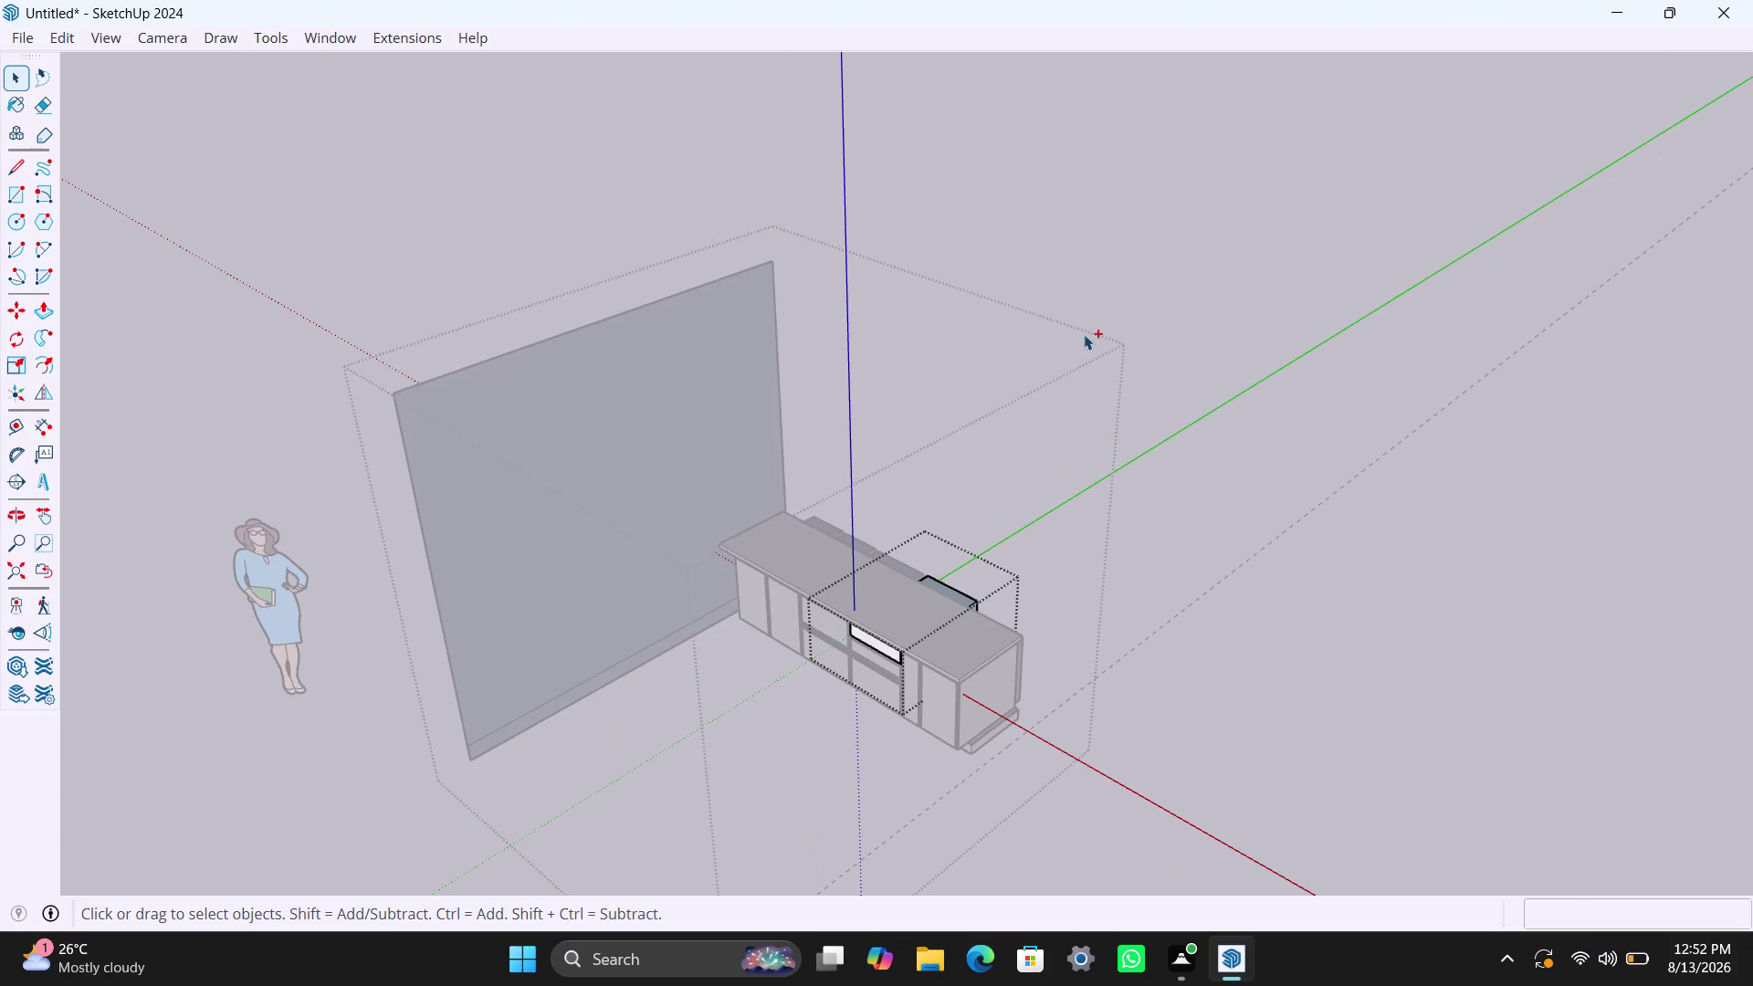
key(ctrl+z)
key(ctrl+z)
key(ctrl+z)
key(ctrl+z)
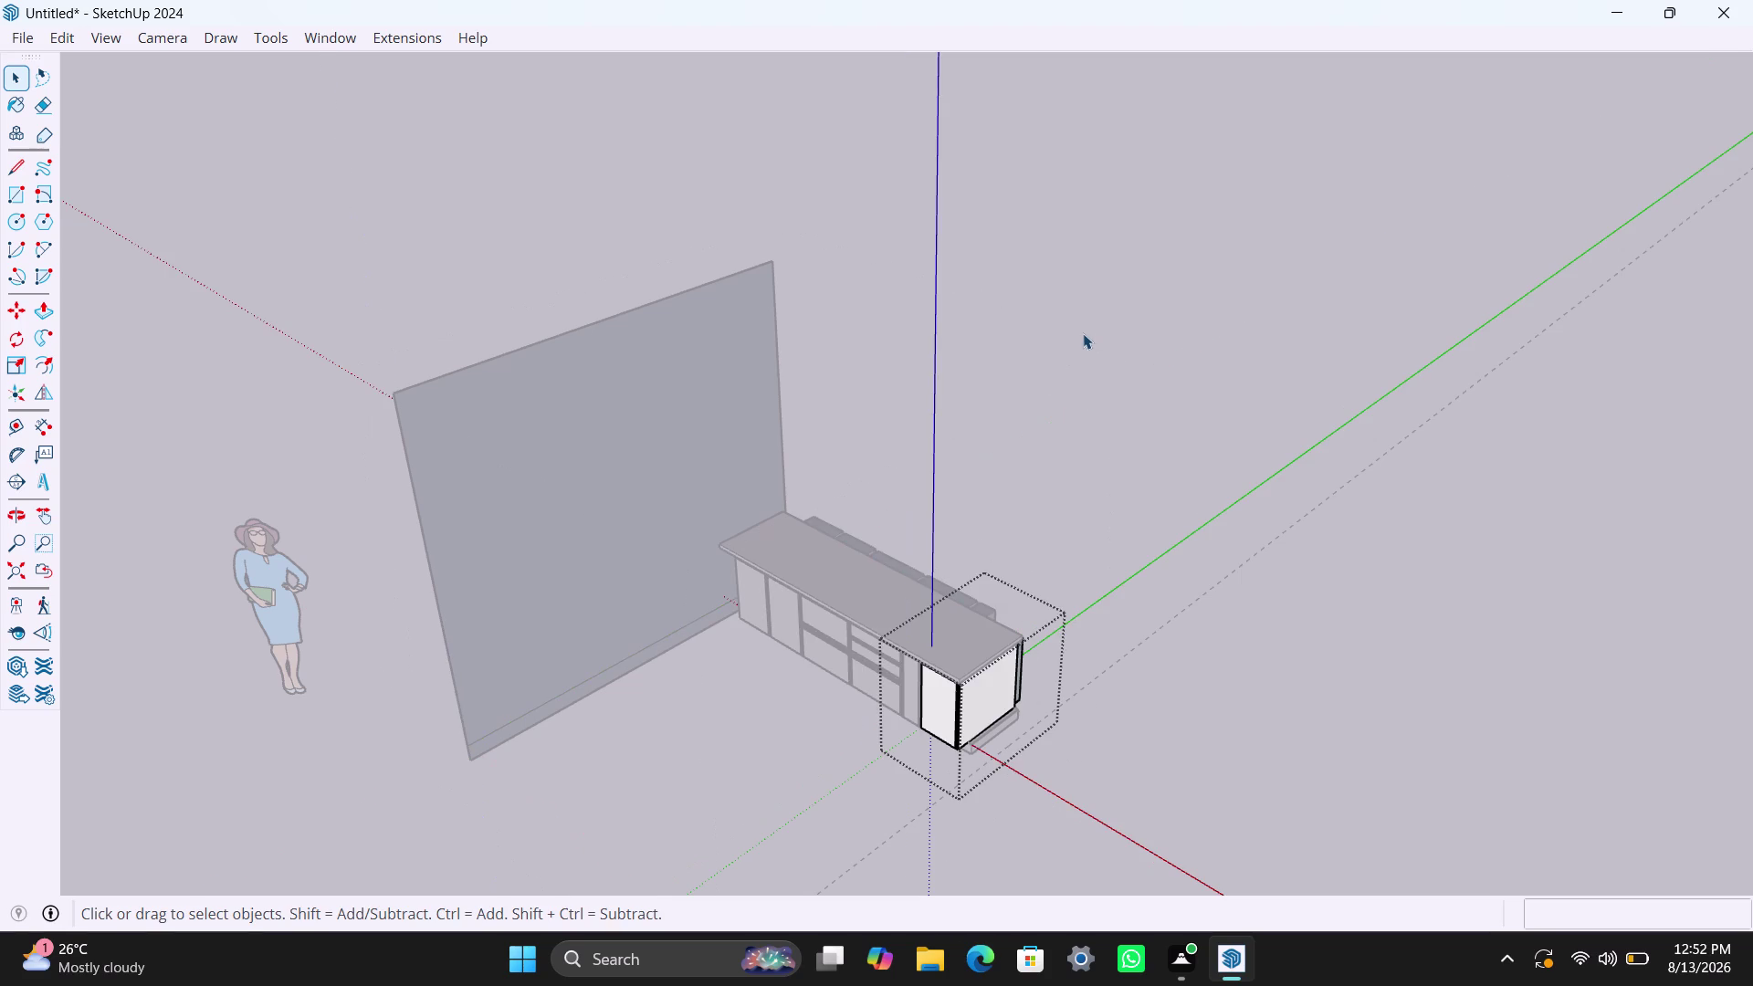
key(ctrl+z)
key(ctrl+z)
key(ctrl+z)
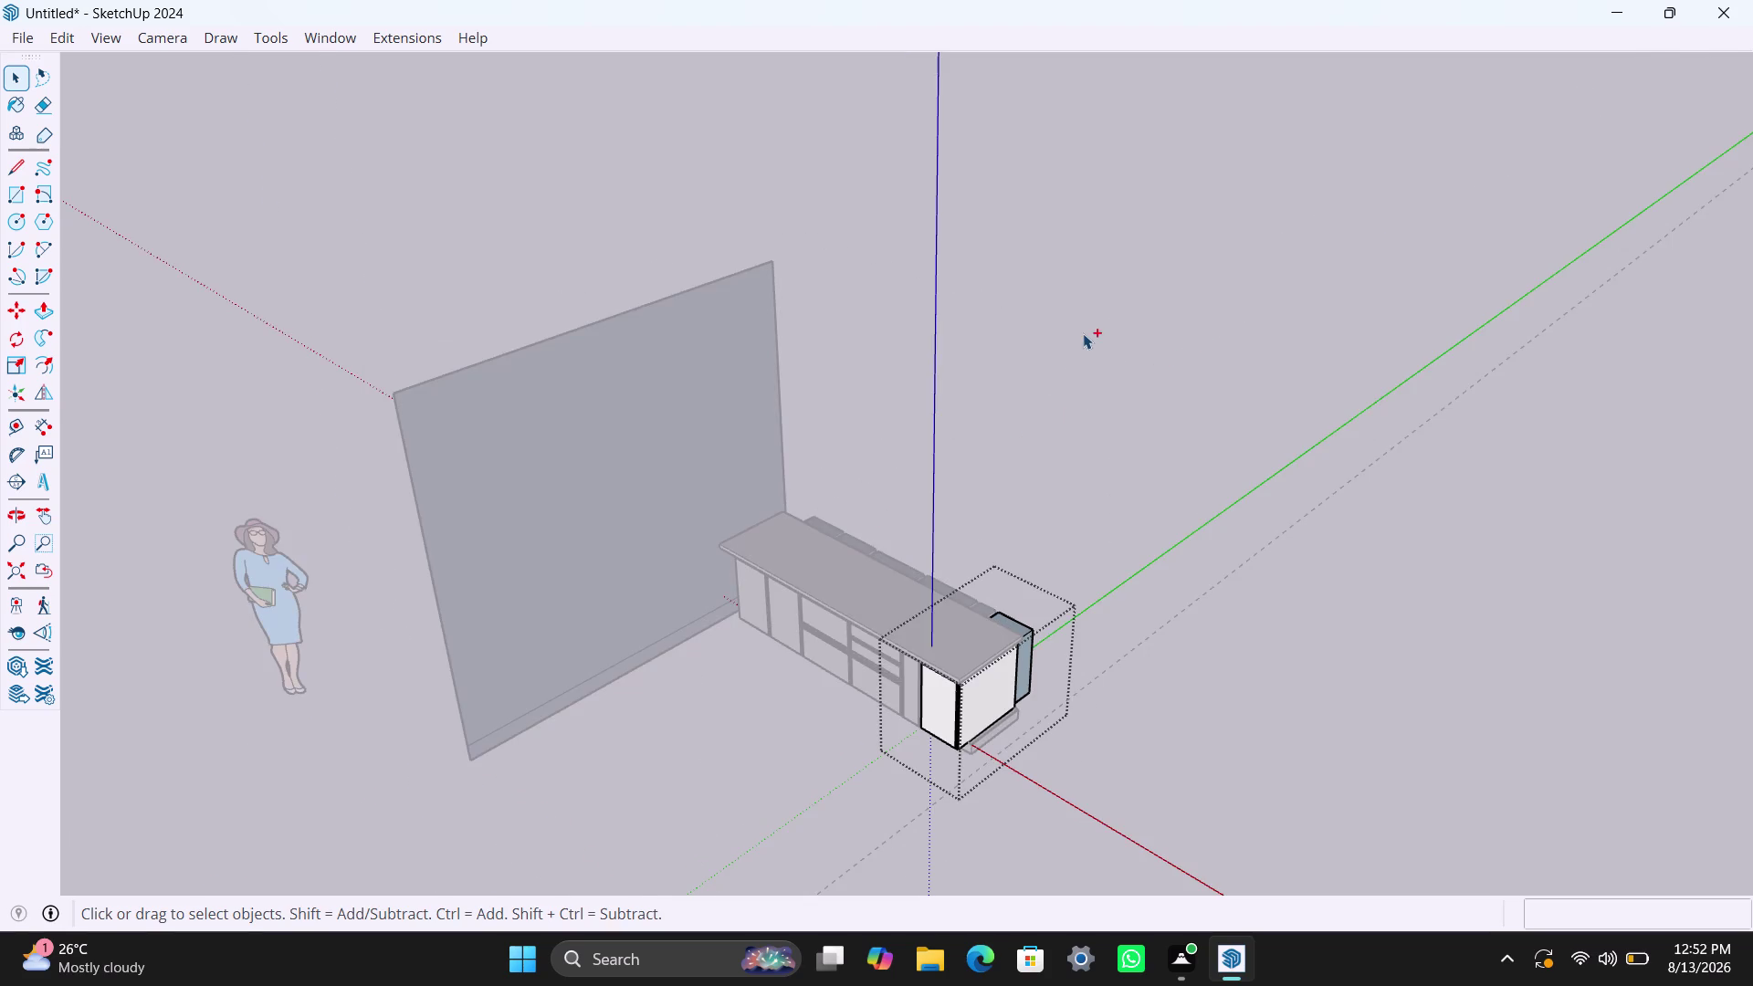
key(ctrl+z)
key(ctrl+z)
key(ctrl+z)
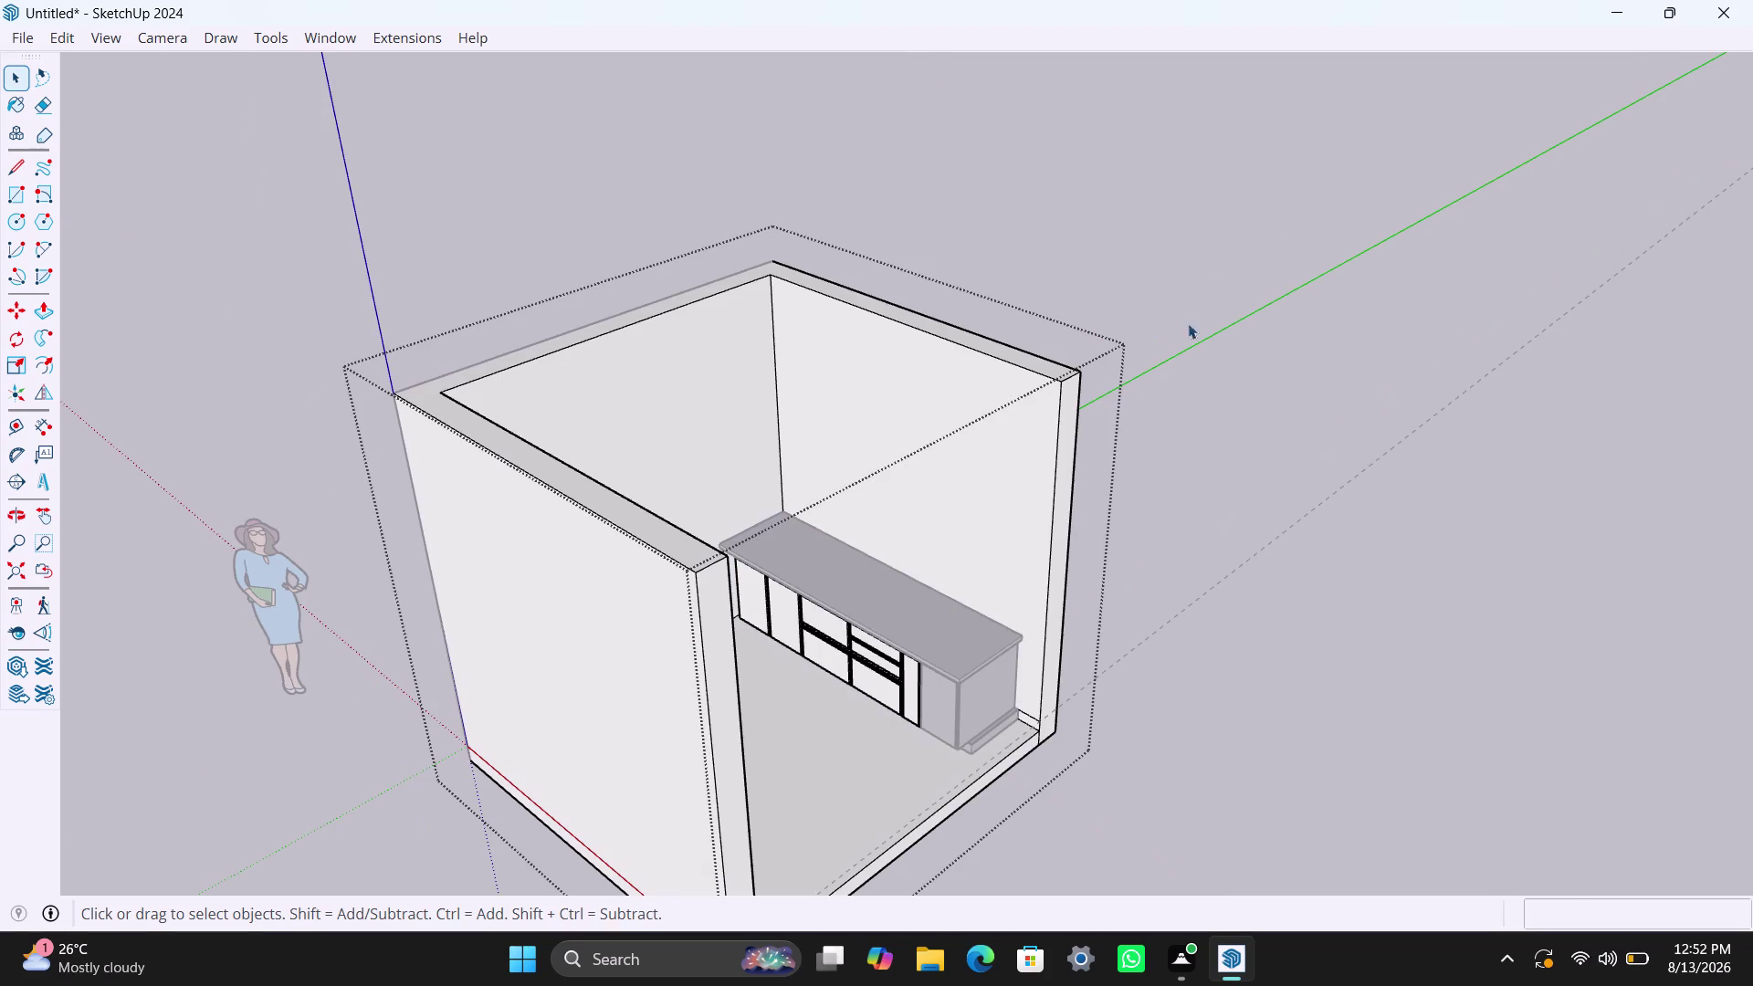
Look down into the room and select the cabinet's end panel for moving.
click(1298, 334)
key(space)
scroll(down, 3)
middle_drag(1068, 744, 681, 727)
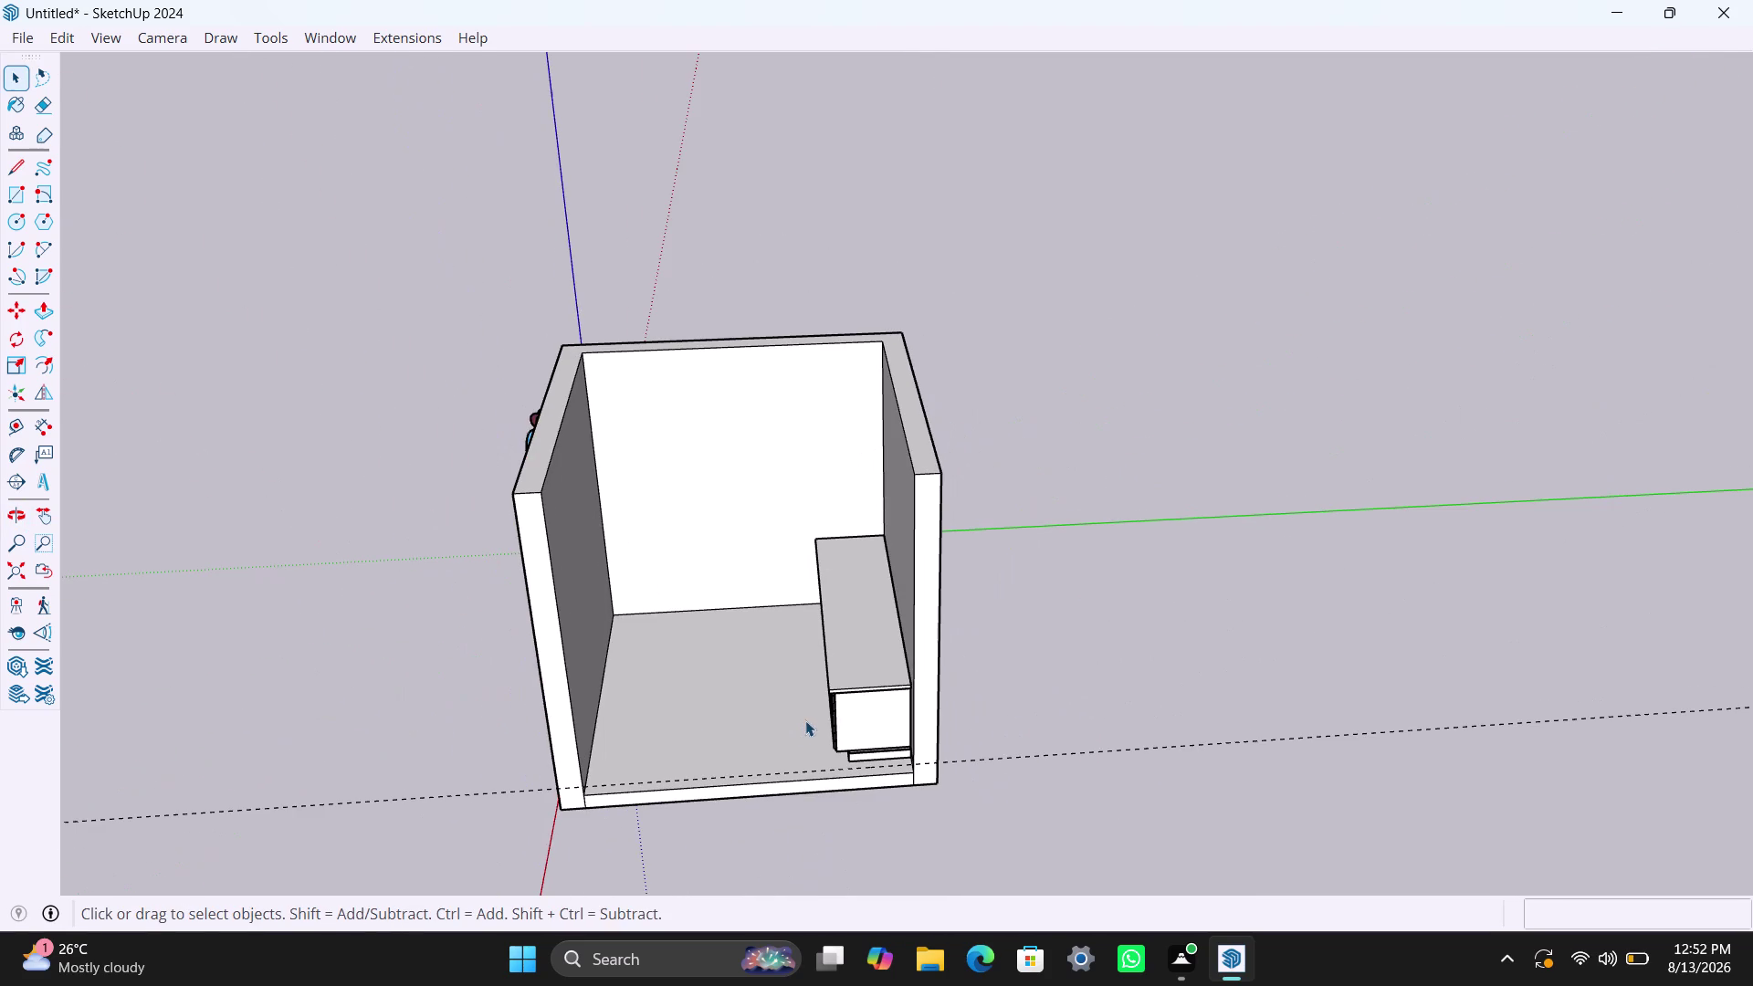
click(852, 706)
click(853, 678)
click(865, 723)
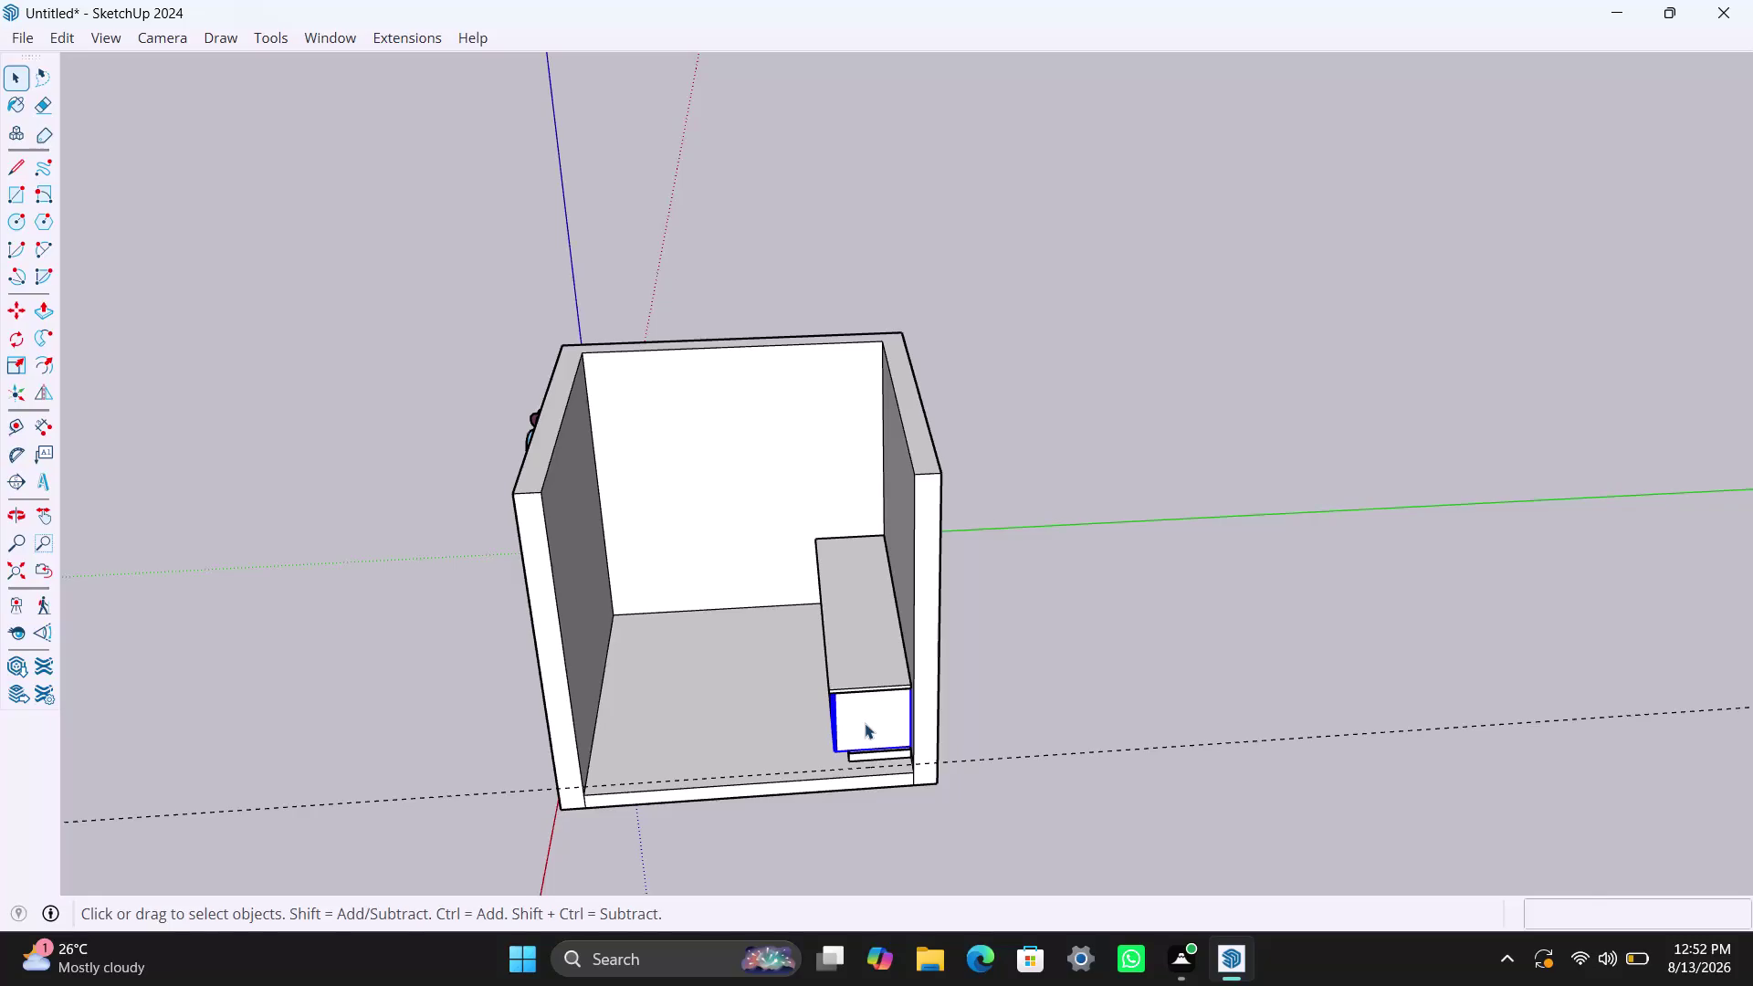
key(m)
click(865, 723)
key(Escape)
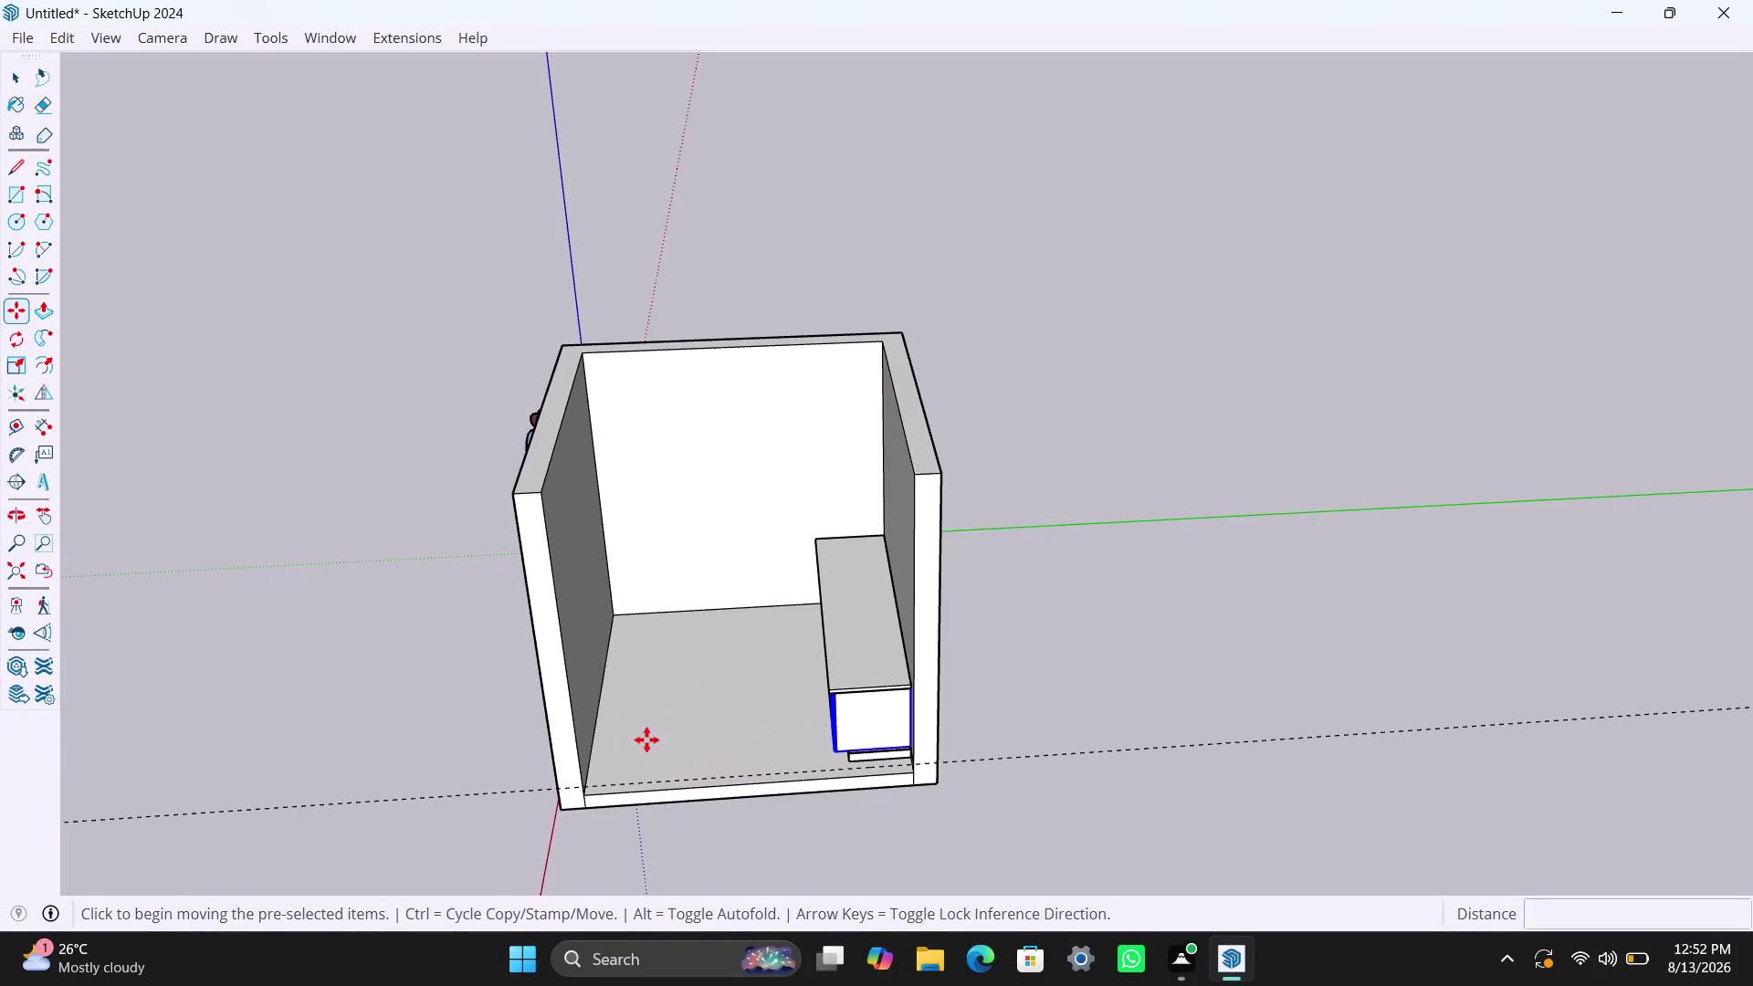
key(space)
Retry moving the end panel, then abandon the move.
click(887, 740)
key(m)
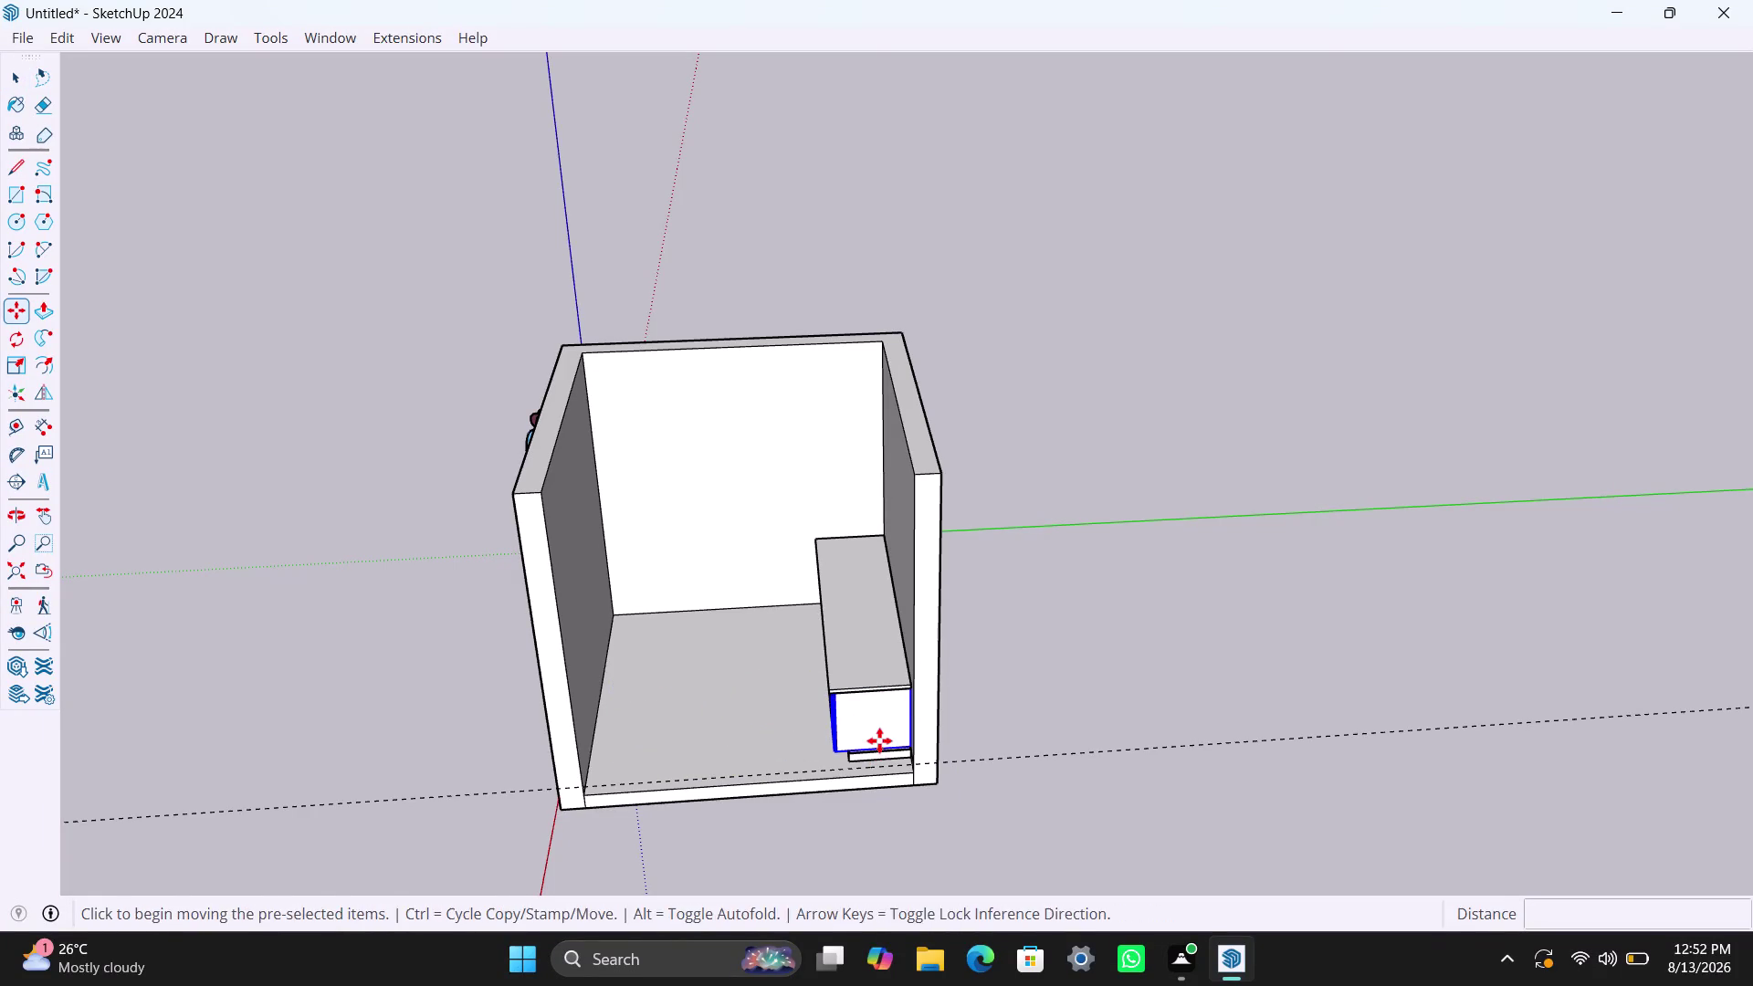
click(879, 740)
key(Escape)
key(Escape)
key(Escape)
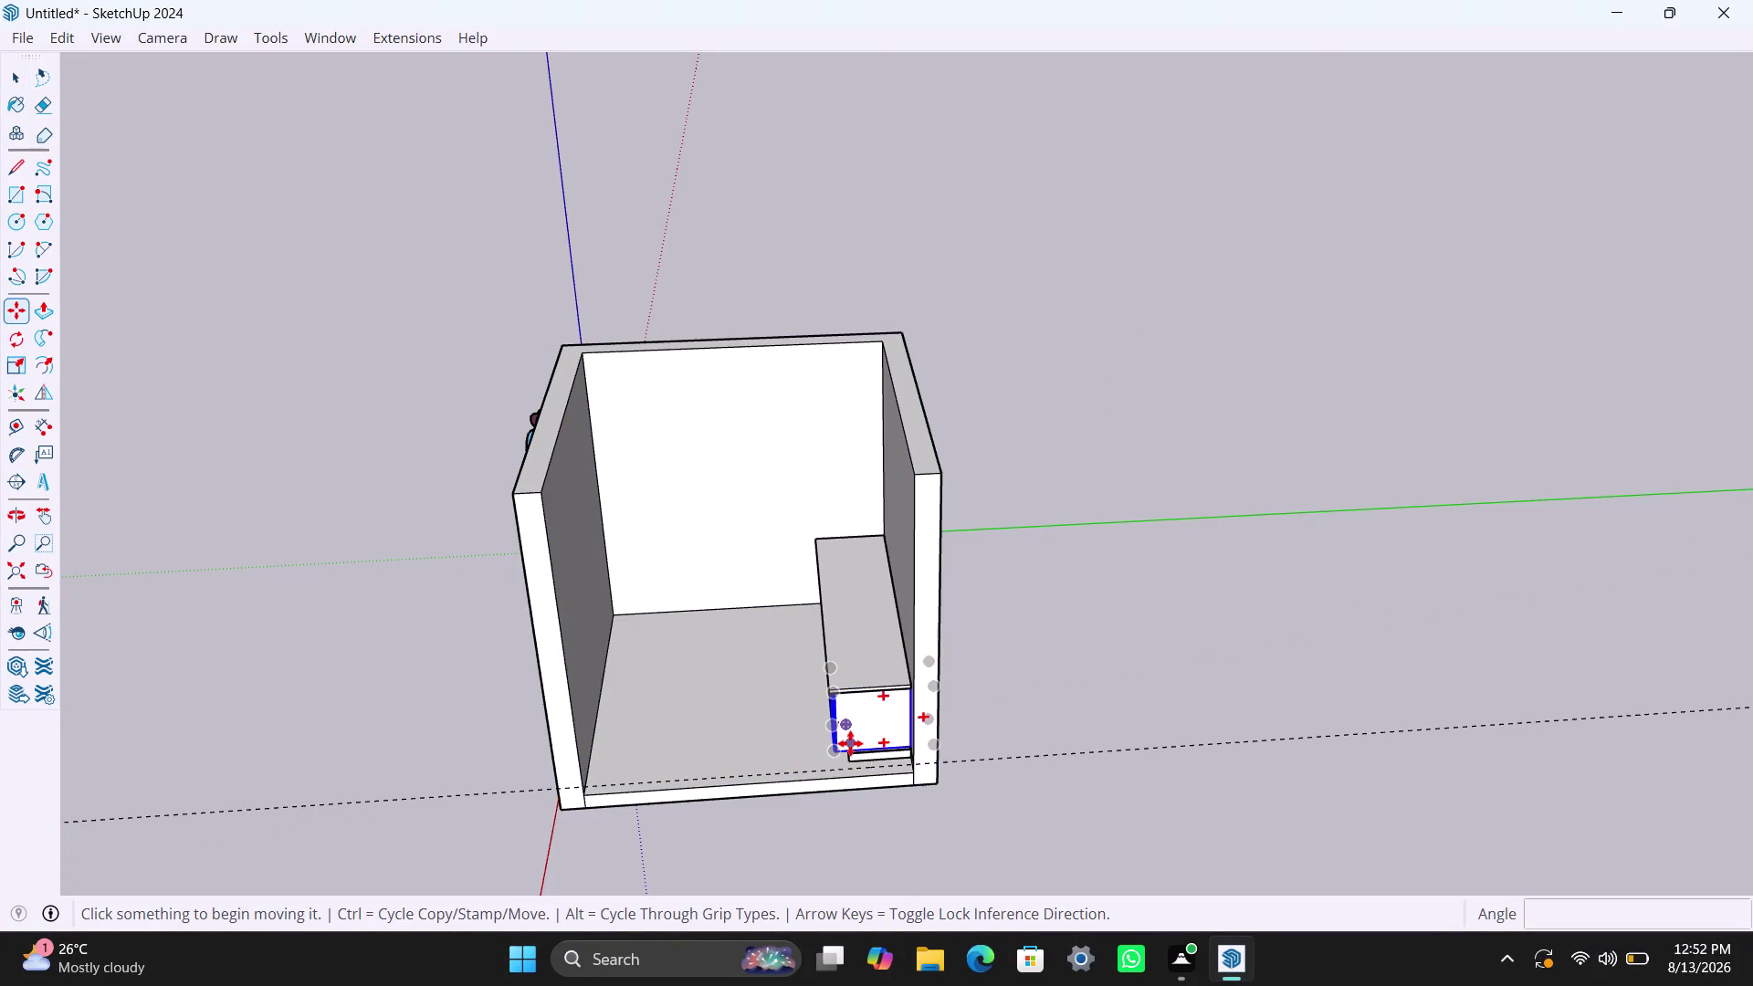
click(850, 743)
key(space)
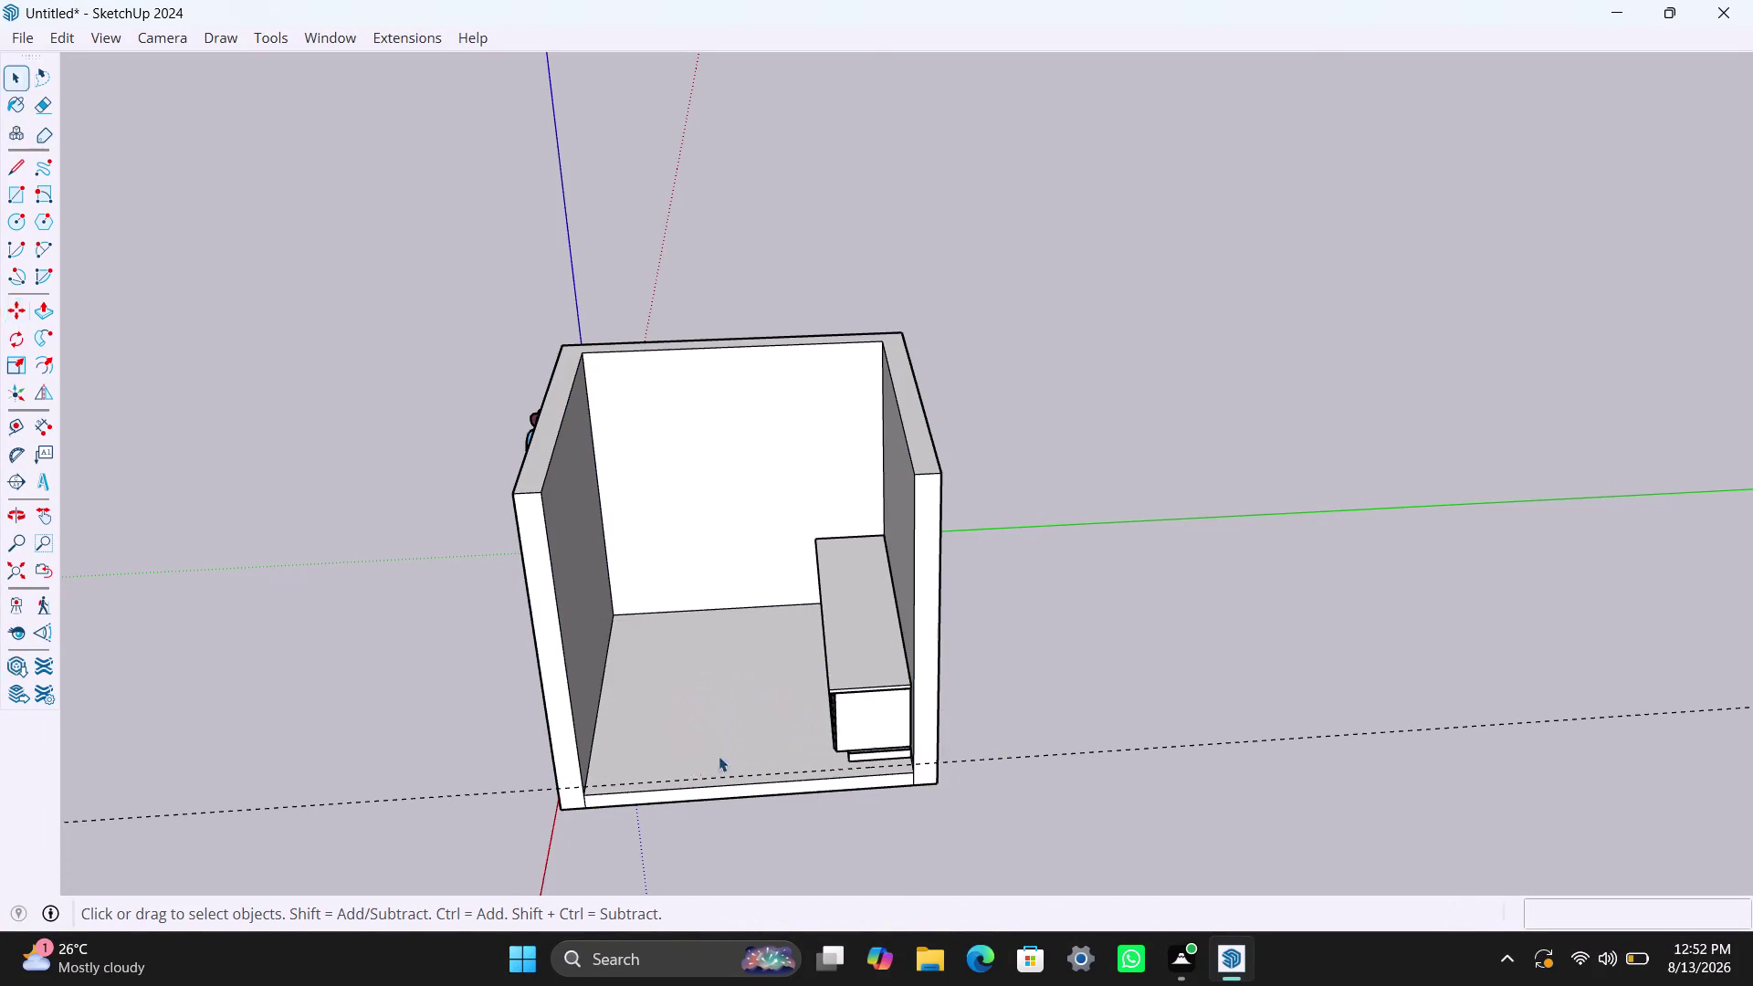
scroll(up, 3)
Move the end cabinet from beside the countertop out onto the open floor.
middle_drag(1067, 755, 754, 761)
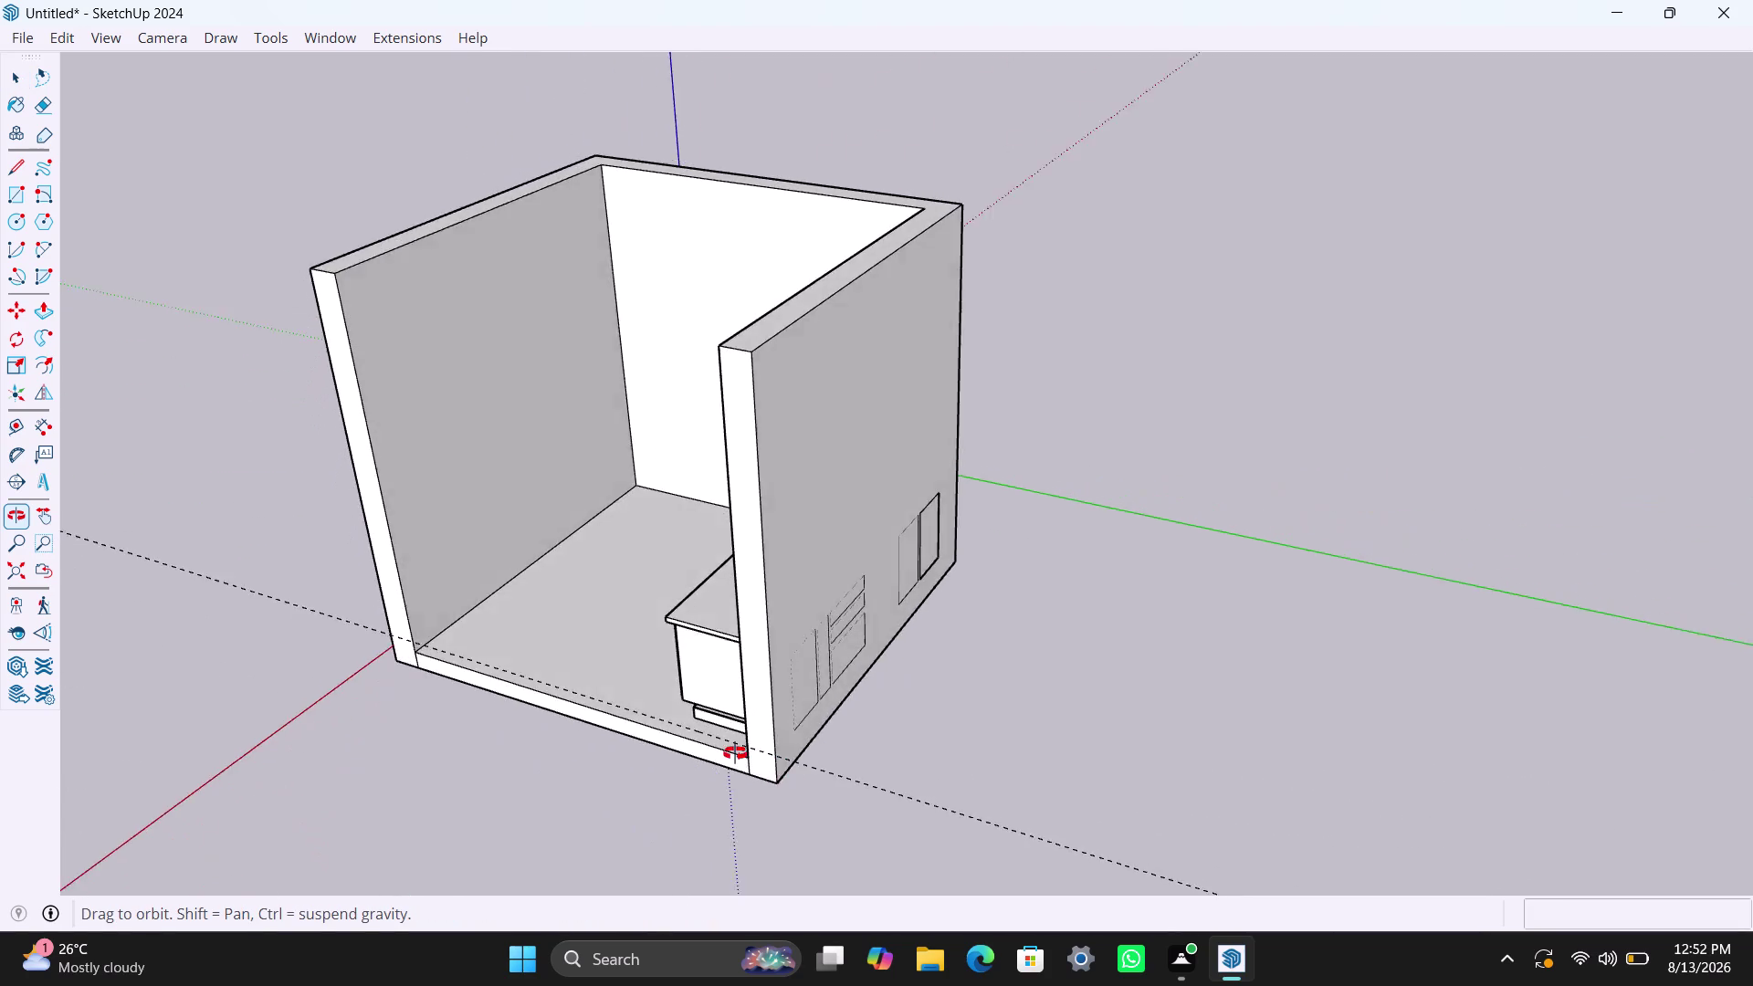
middle_drag(755, 762, 1437, 730)
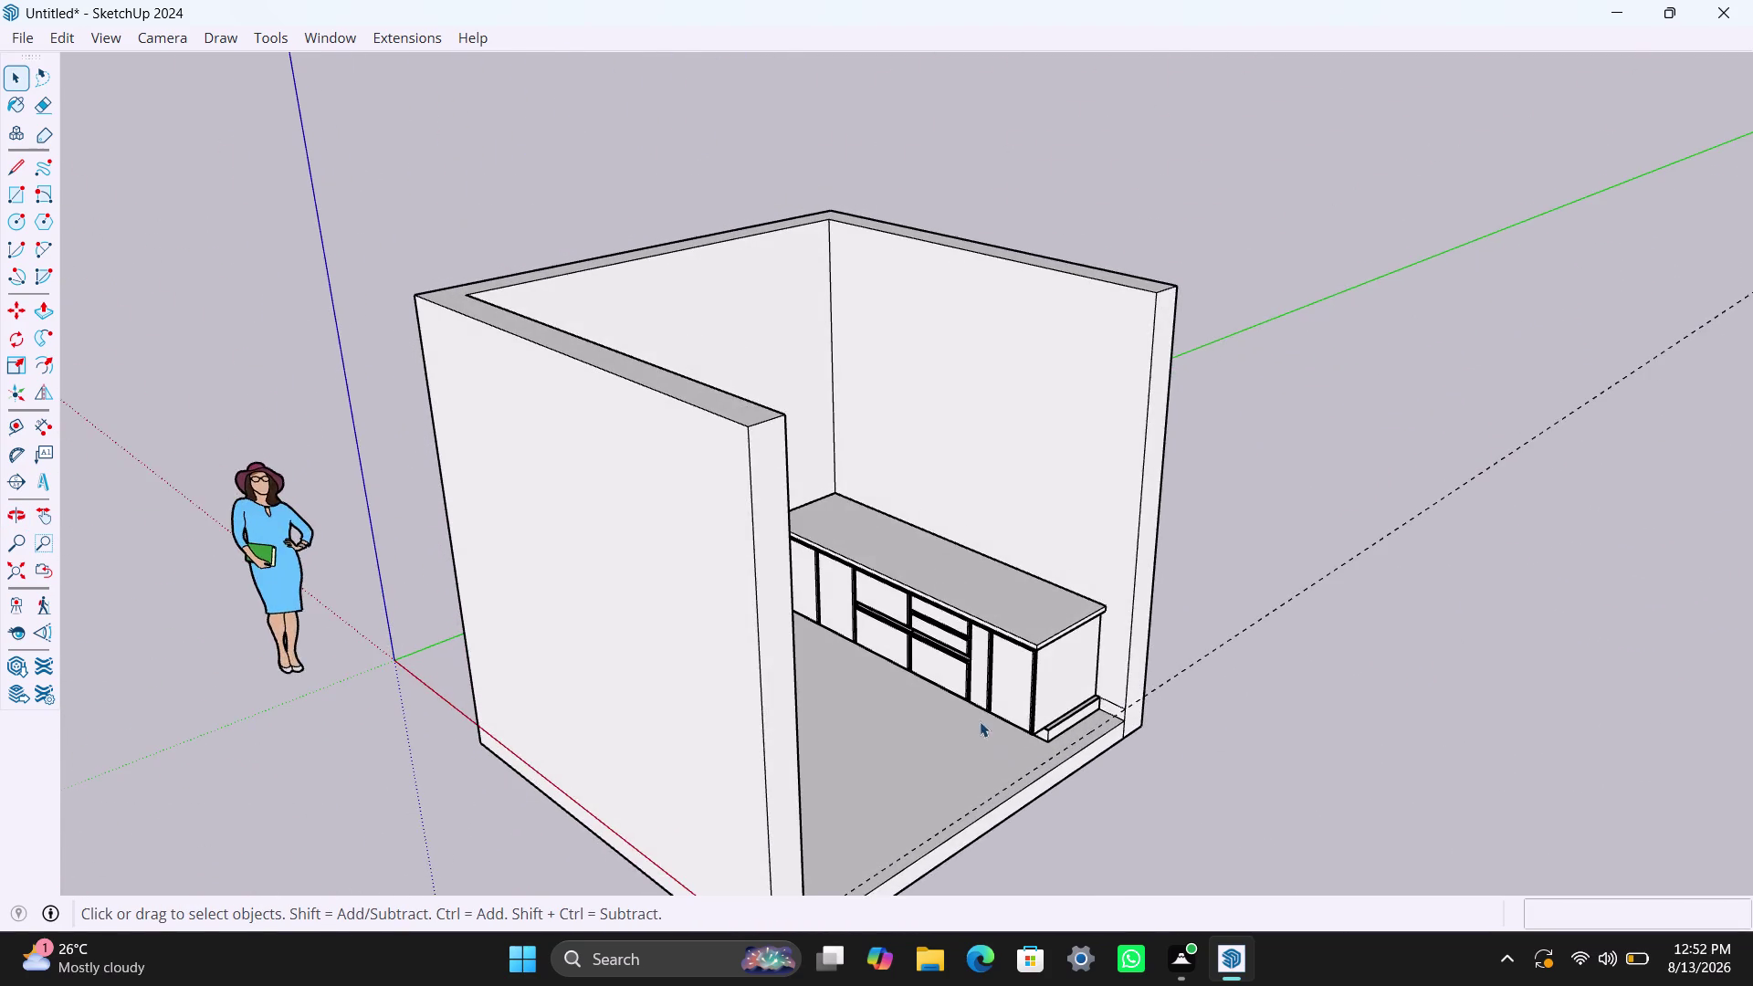
scroll(up, 3)
click(1029, 693)
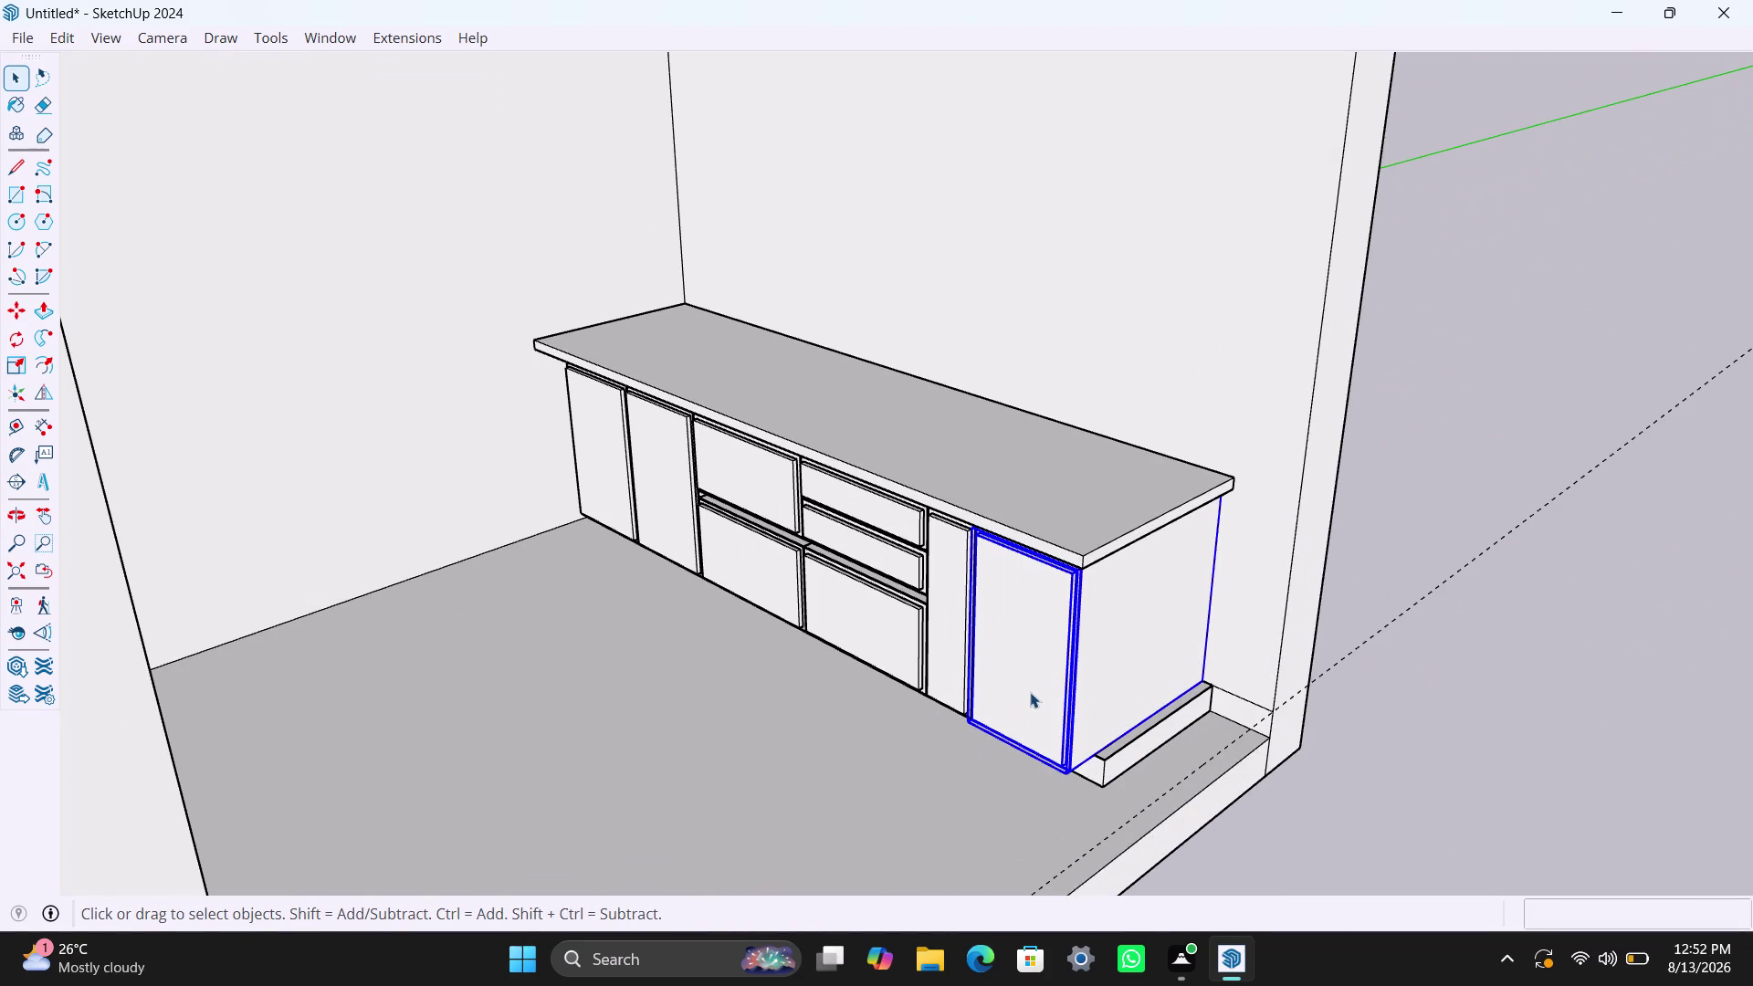
key(p)
click(1030, 690)
key(space)
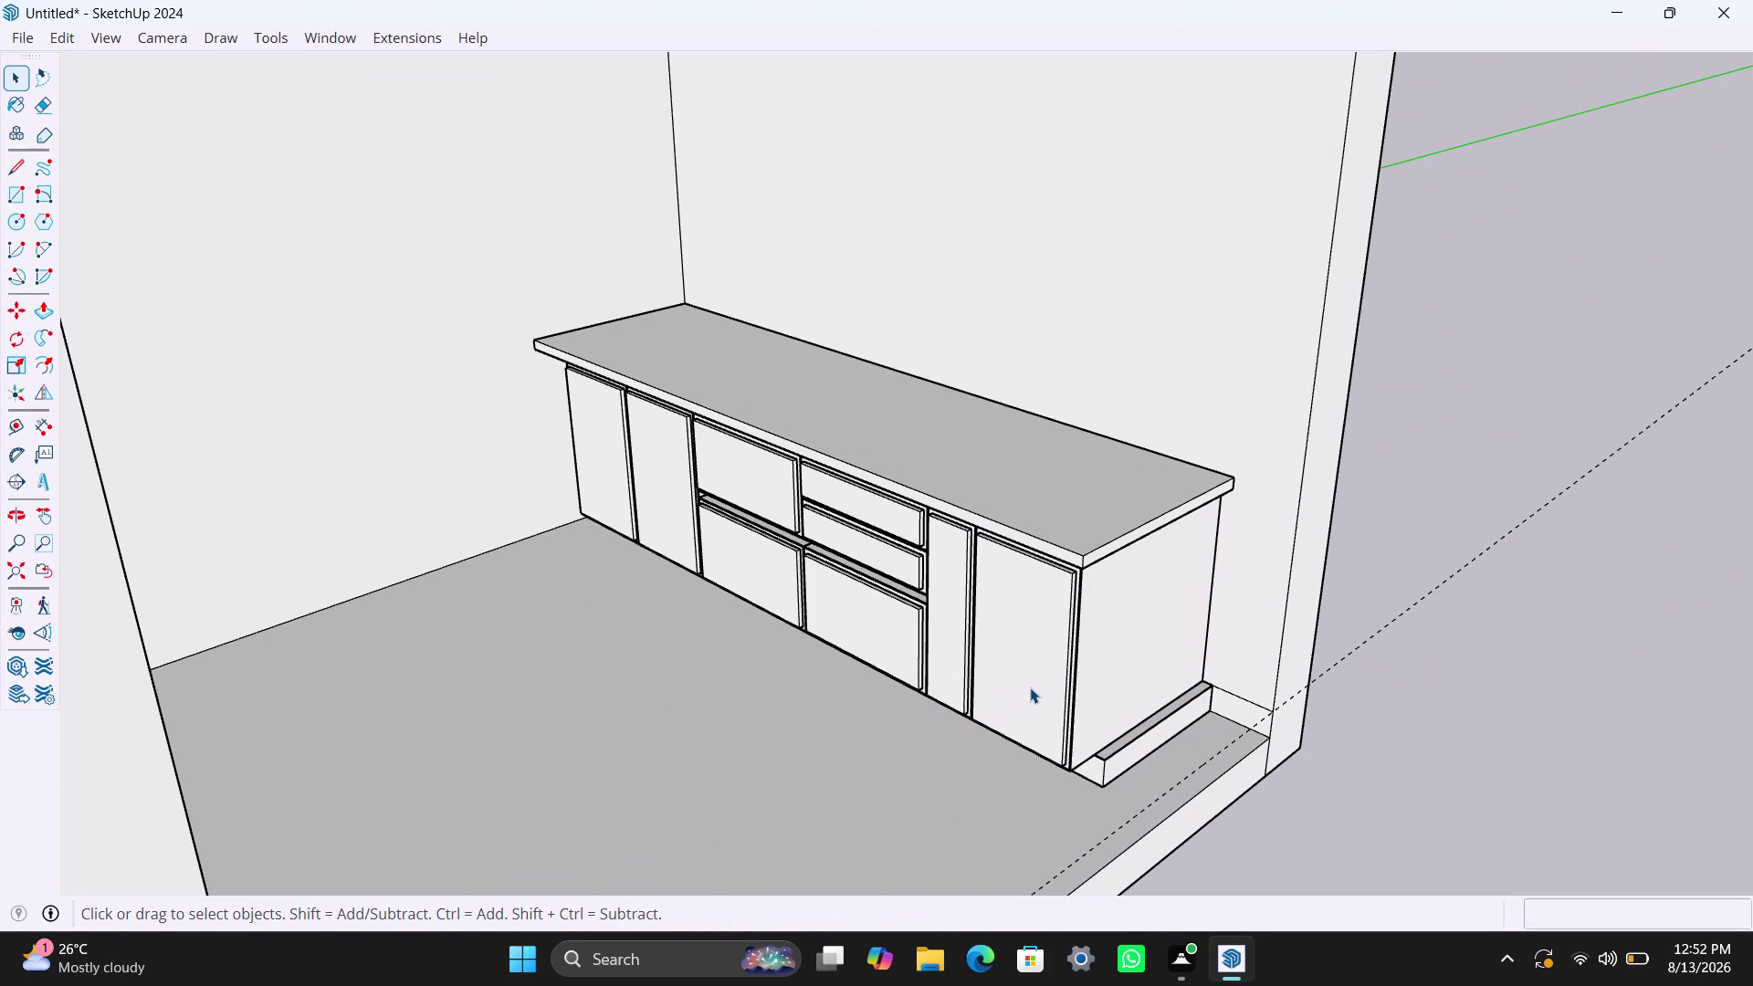
click(1030, 687)
key(m)
click(1031, 688)
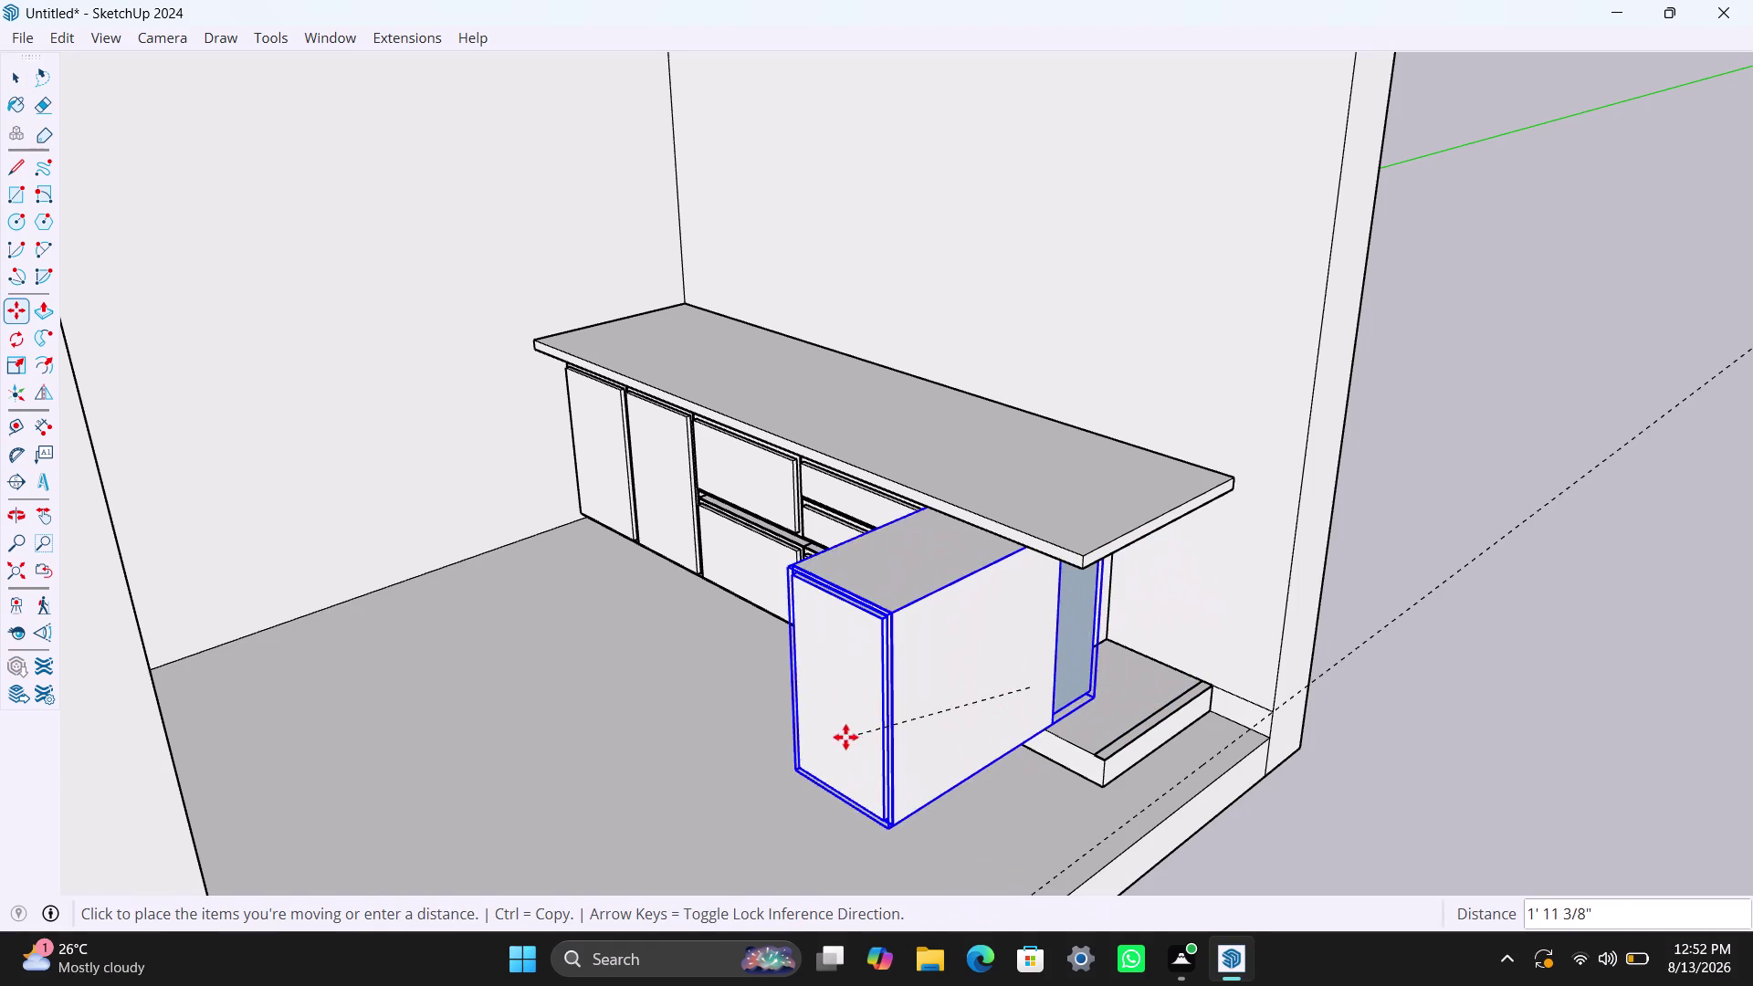
click(546, 757)
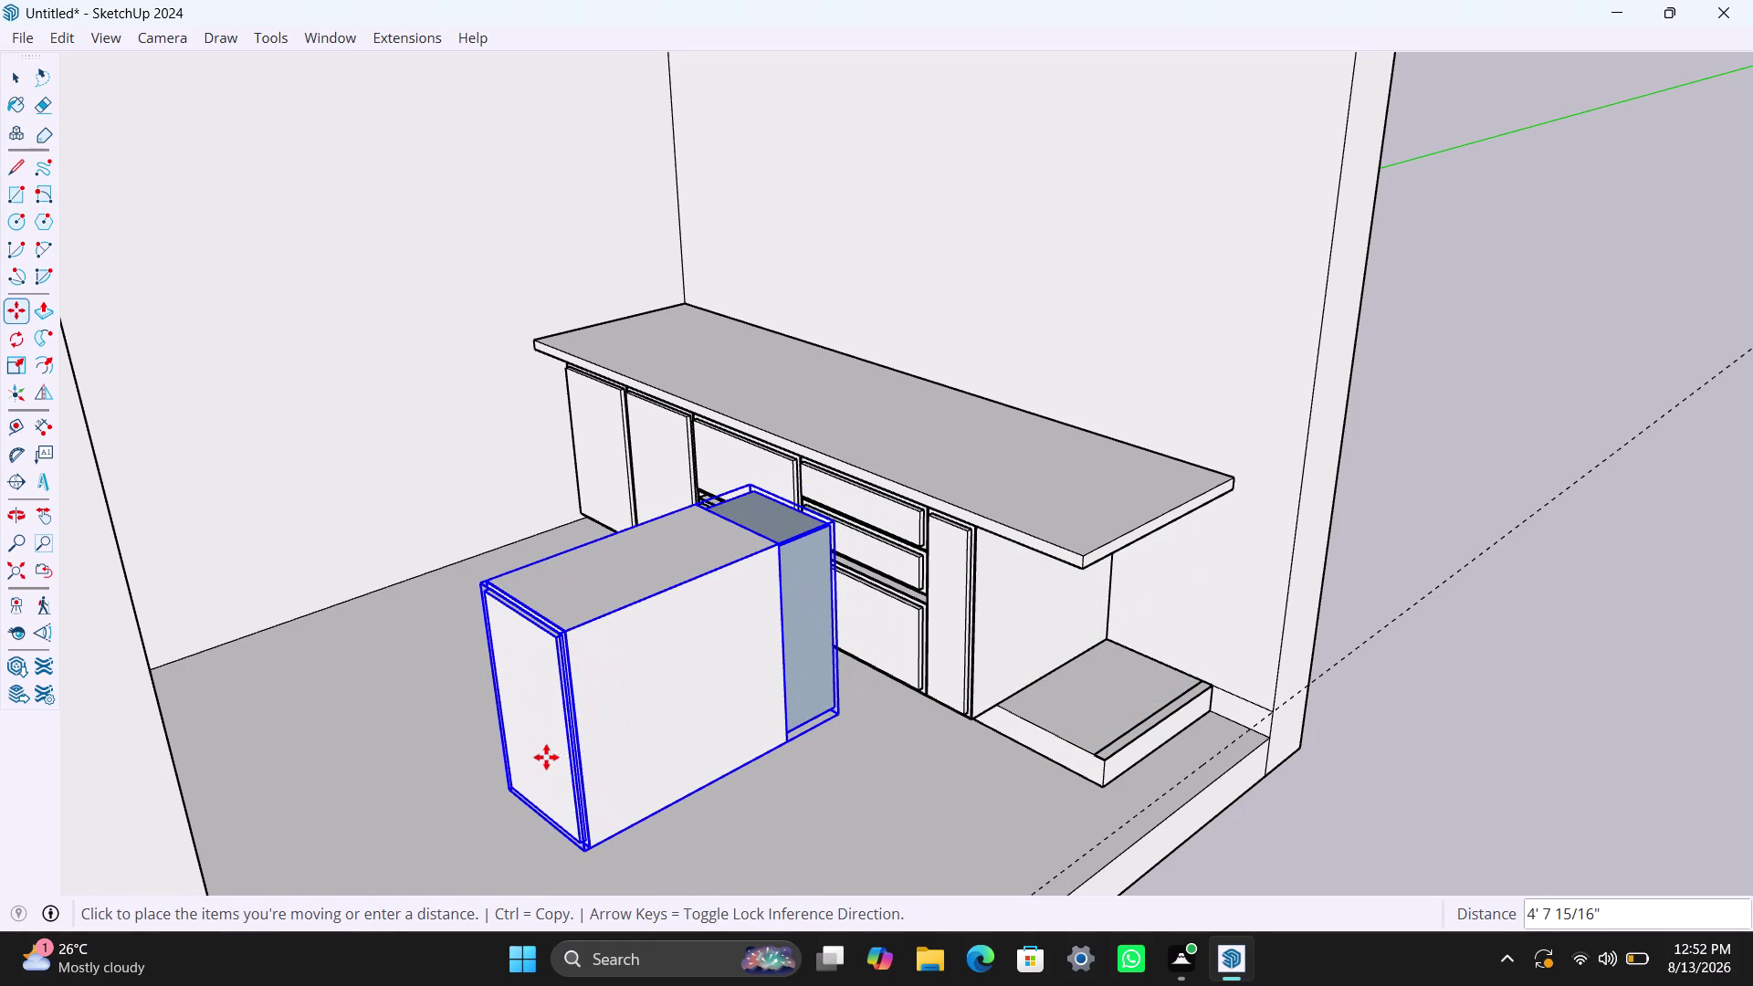
key(space)
Orbit around the moved cabinet and open it to inspect its parts.
scroll(down, 3)
middle_drag(854, 768, 424, 808)
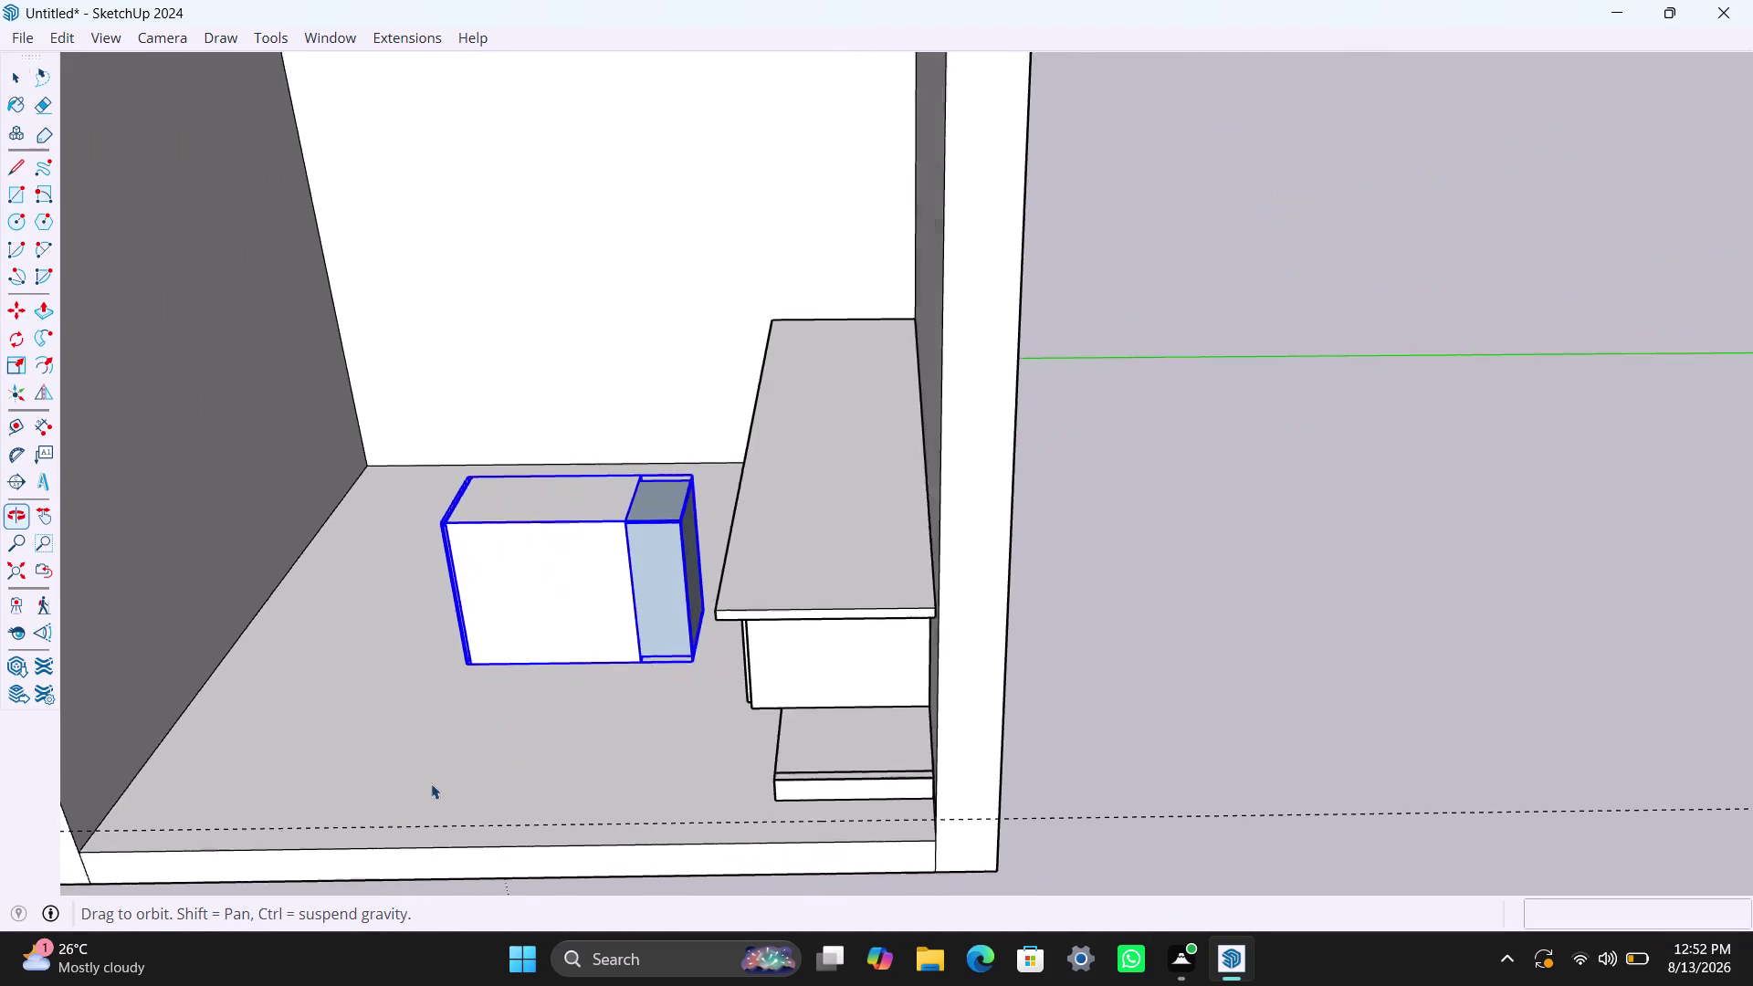
scroll(up, 3)
middle_drag(681, 630, 497, 705)
scroll(up, 3)
click(576, 482)
triple_click(633, 486)
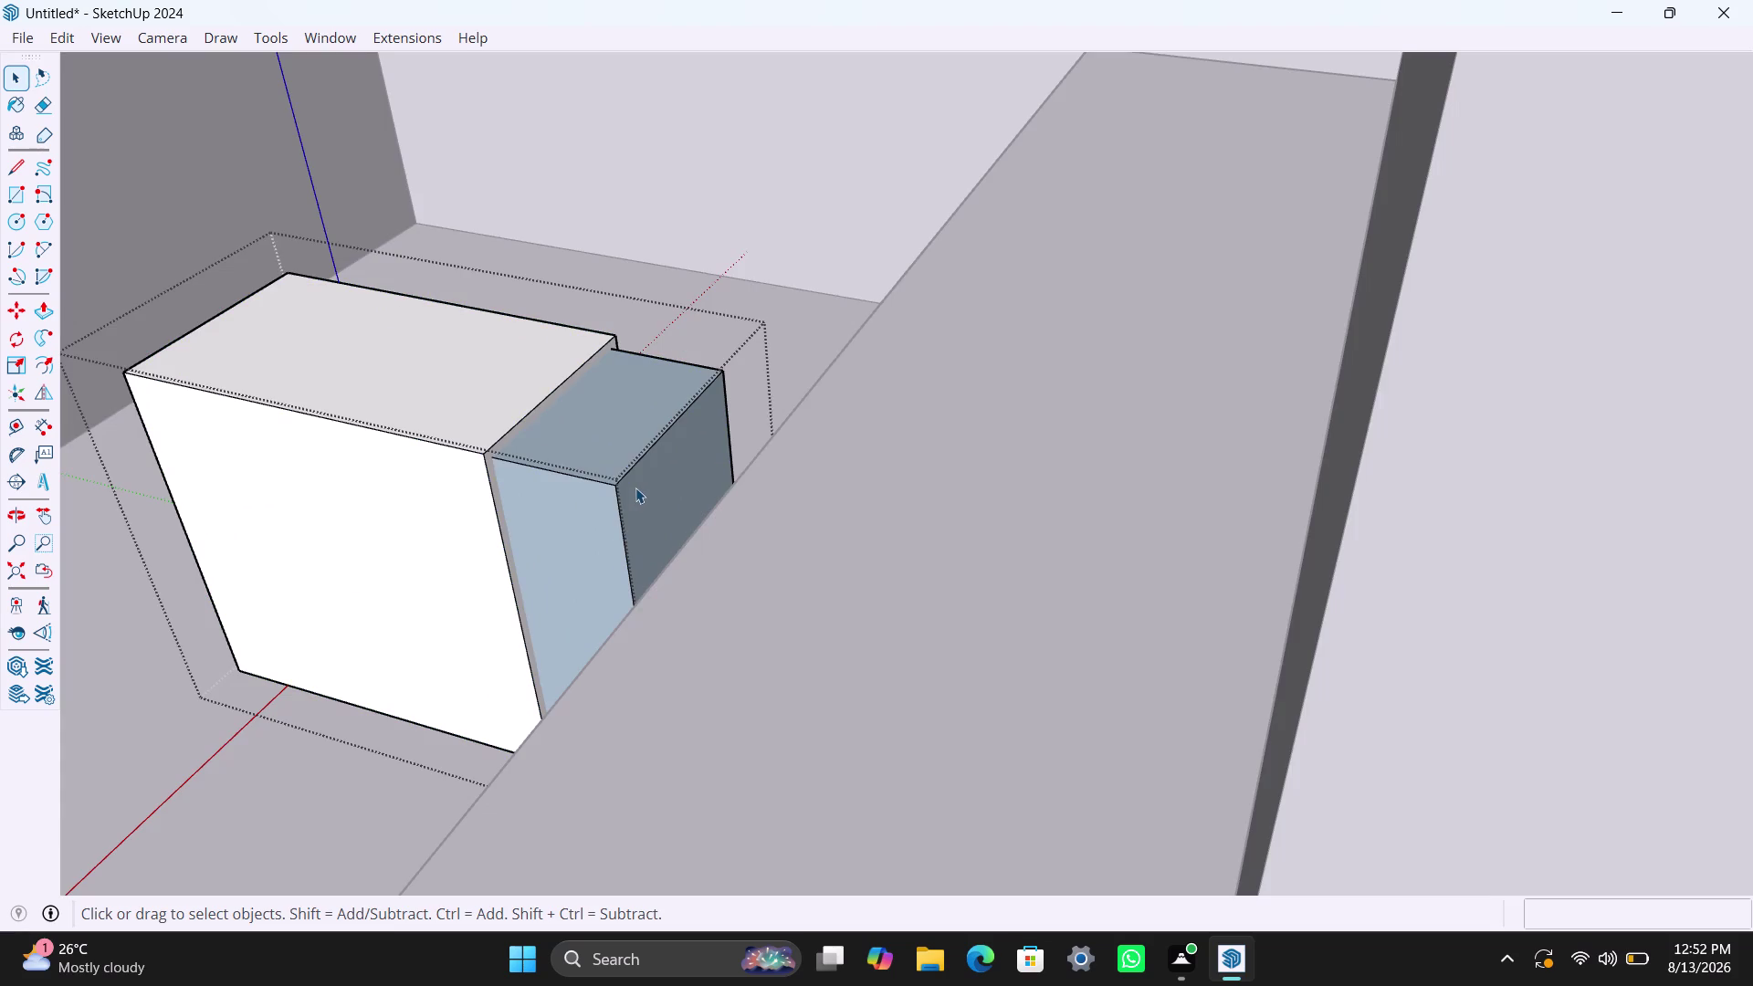
click(634, 489)
scroll(down, 3)
middle_drag(388, 631, 693, 690)
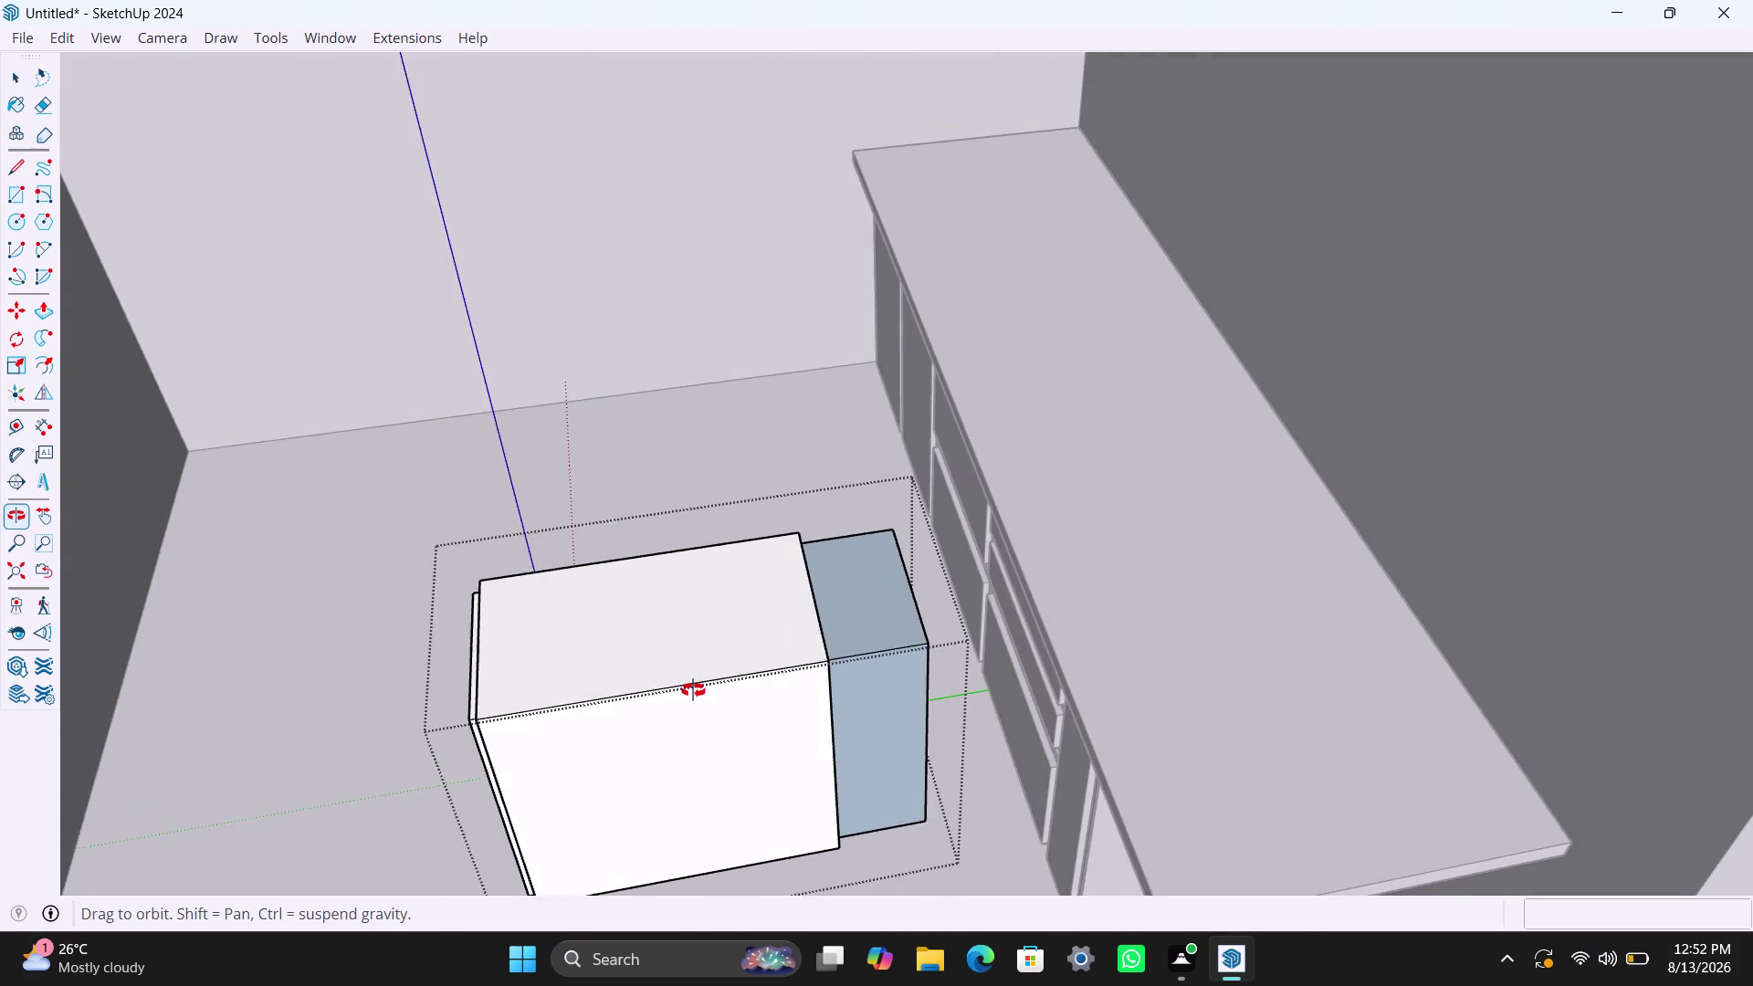
middle_drag(693, 691, 675, 626)
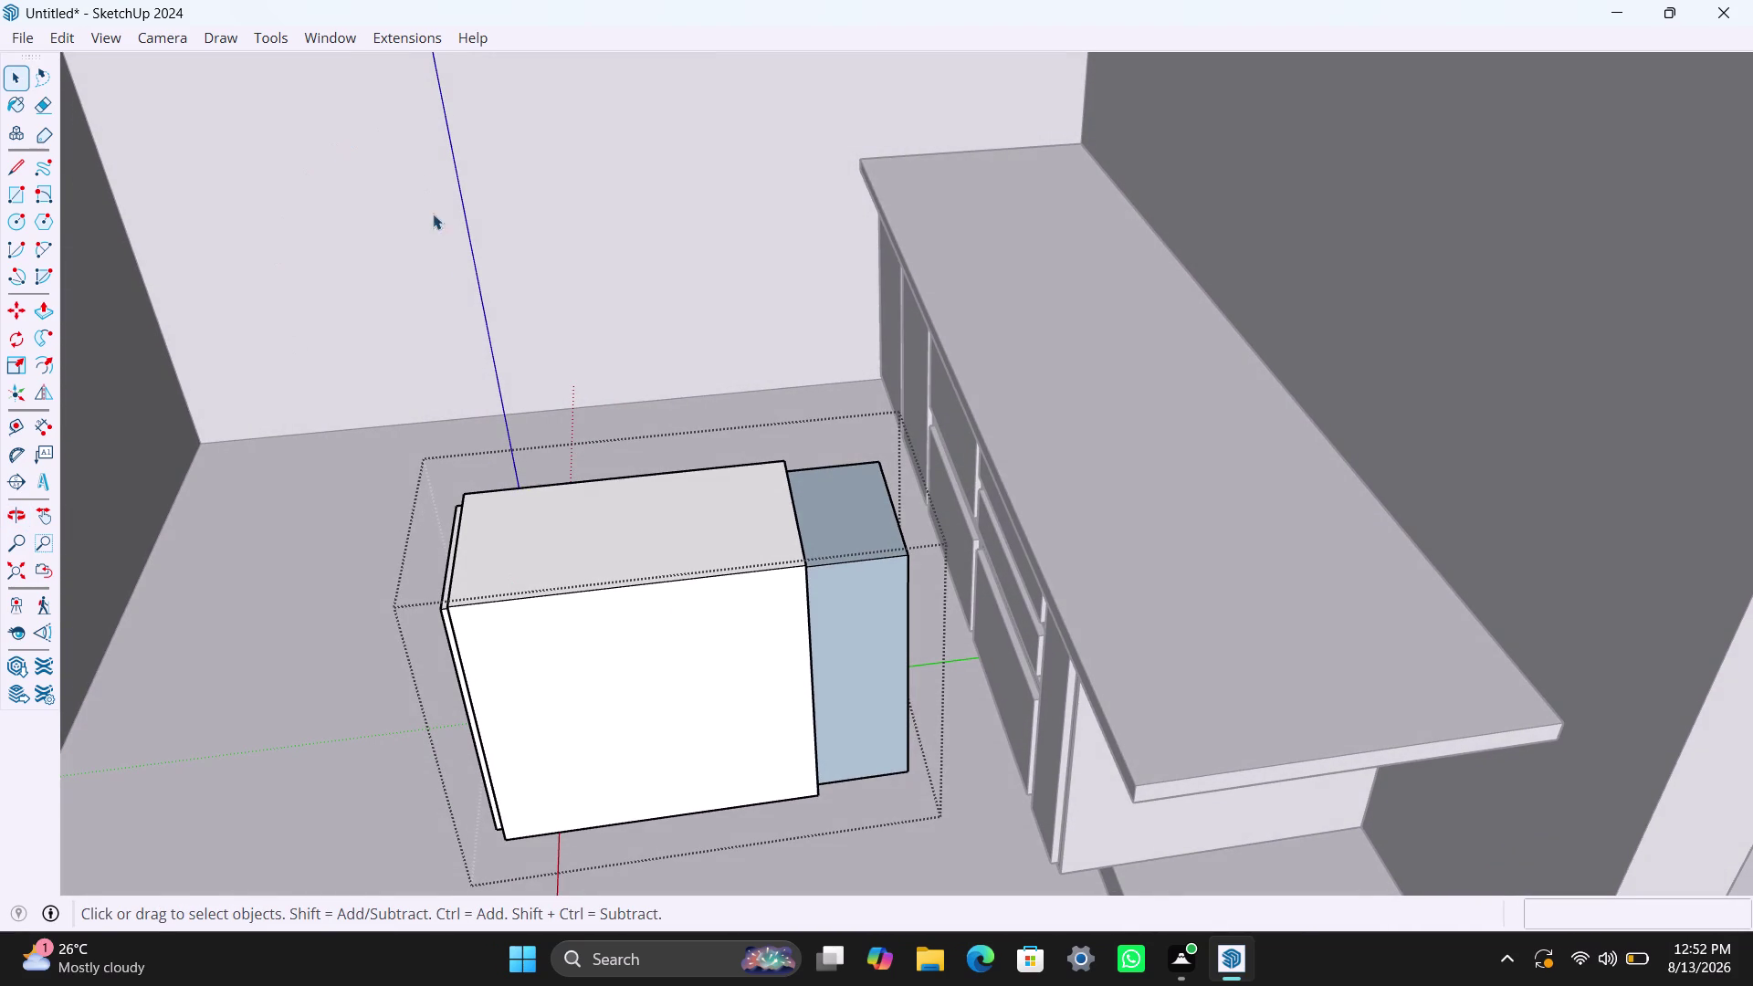
Start a dimension at the cabinet's bottom corner, cancel it, then undo the cabinet move.
key(d)
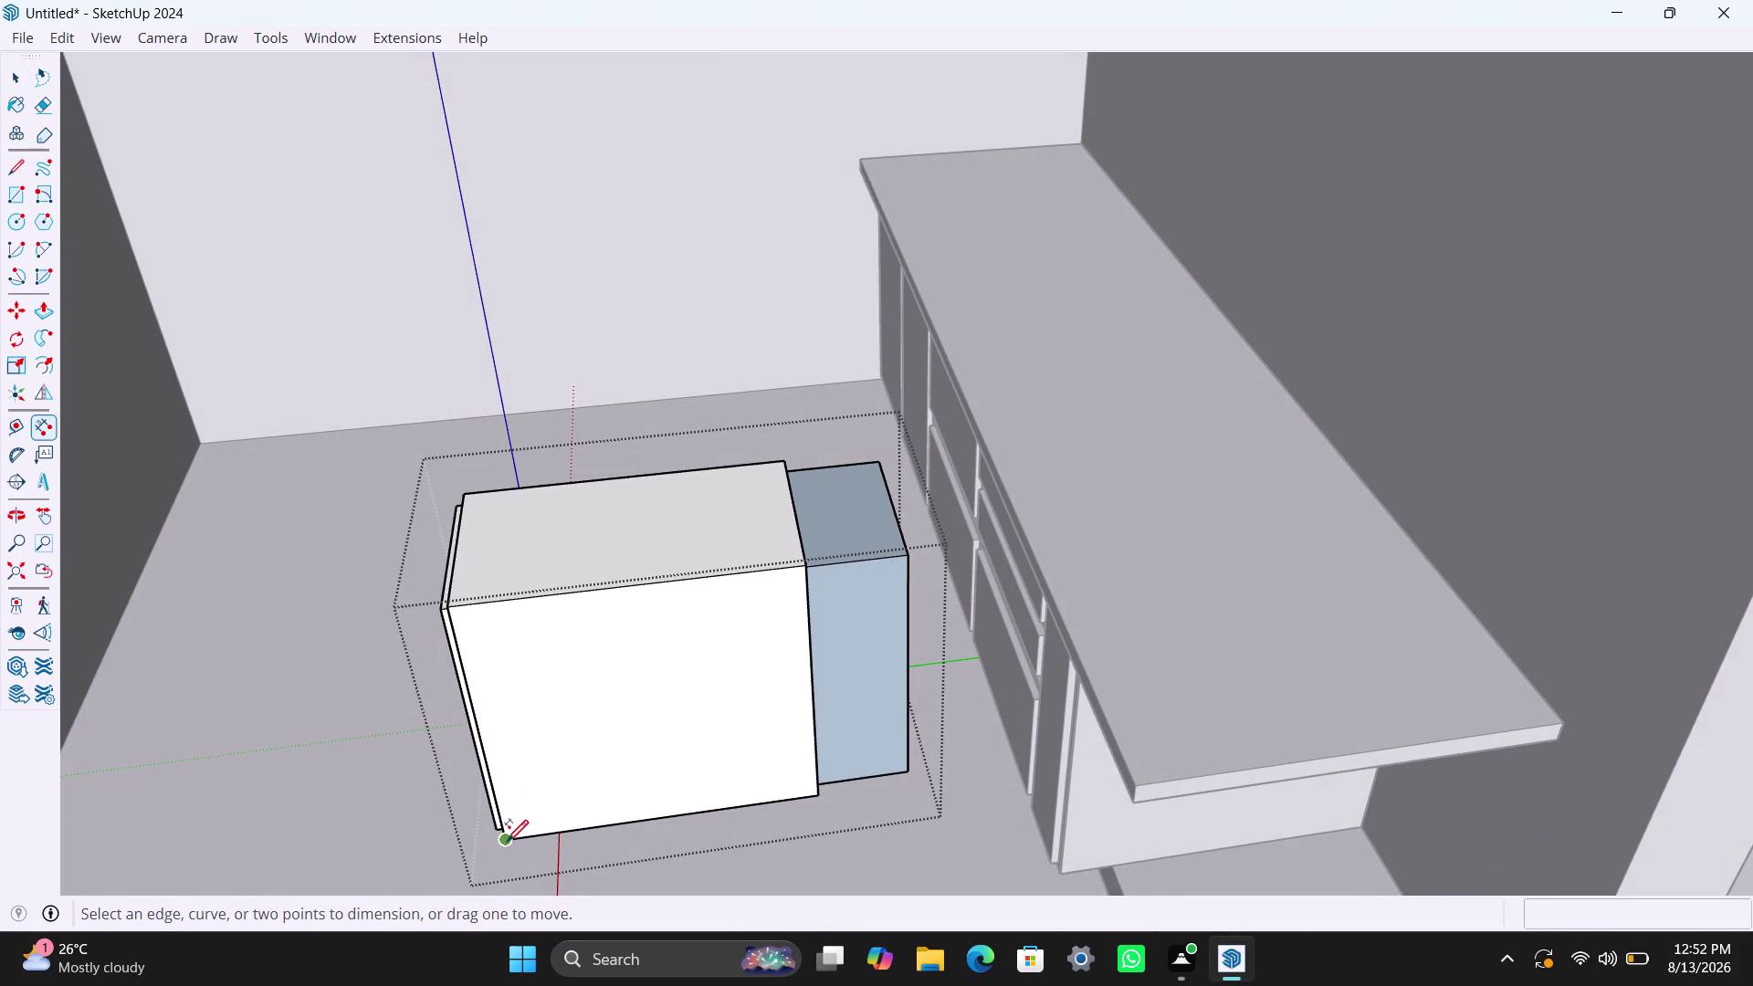
click(506, 839)
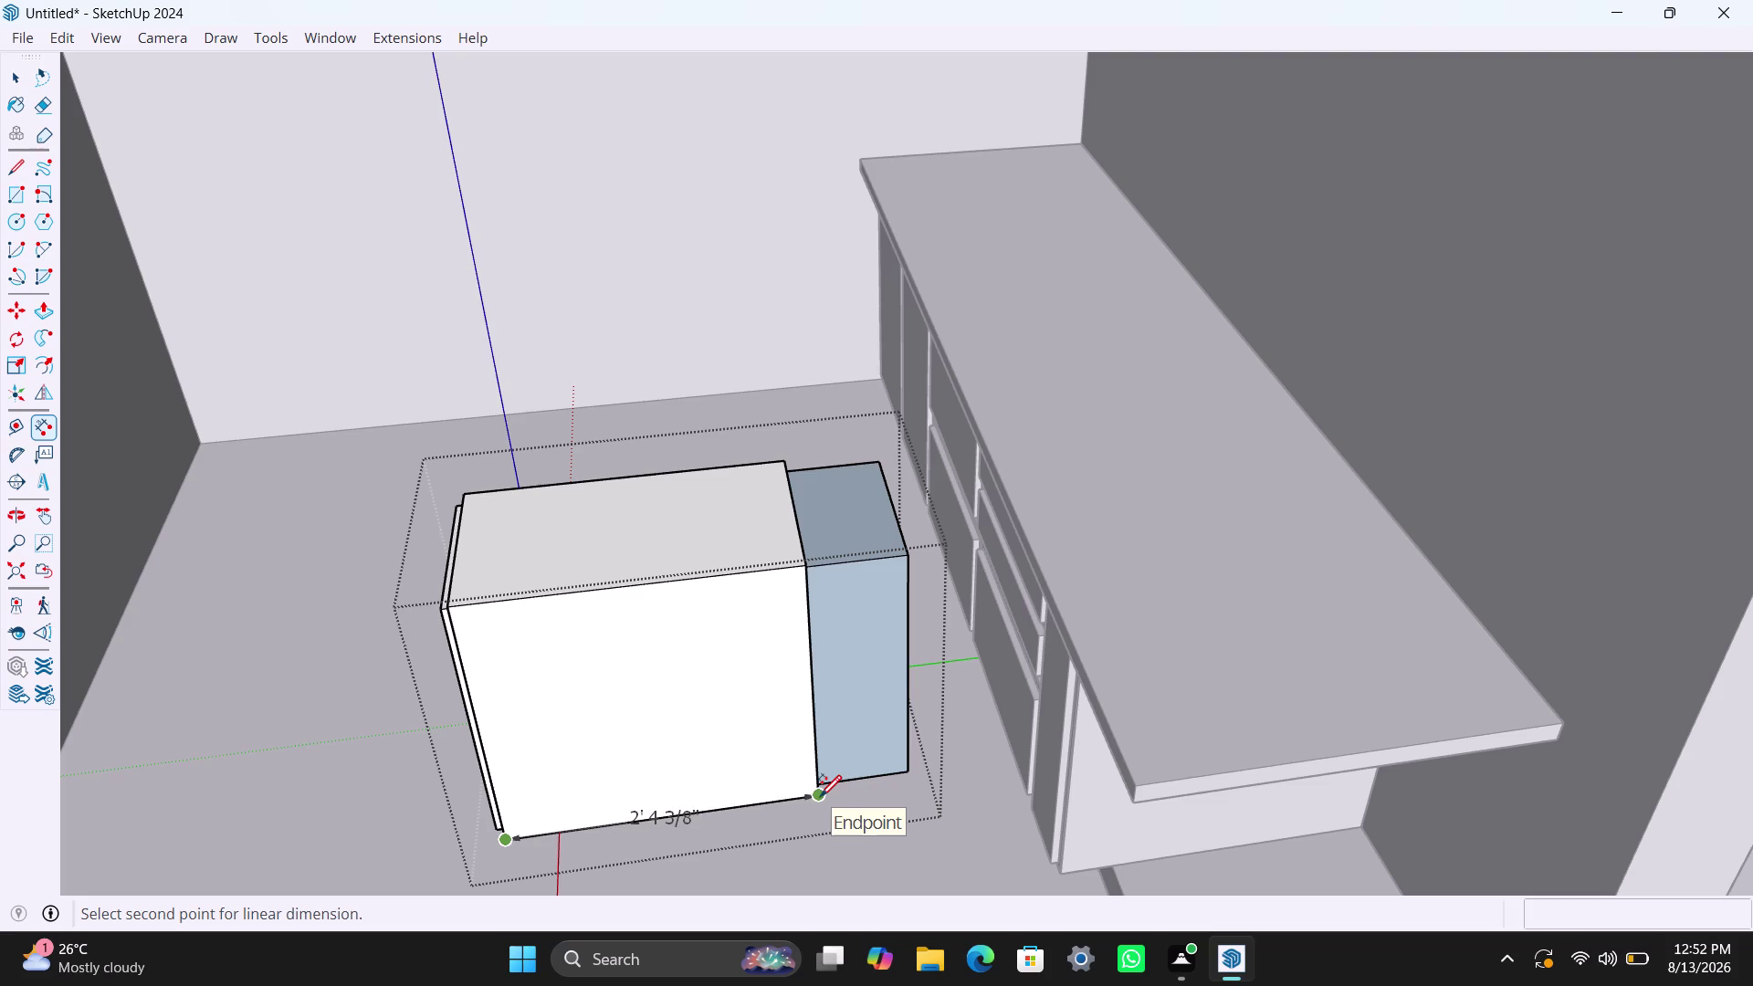
key(Escape)
key(Escape)
key(Escape)
key(Escape)
key(Escape)
key(Escape)
key(Escape)
key(Escape)
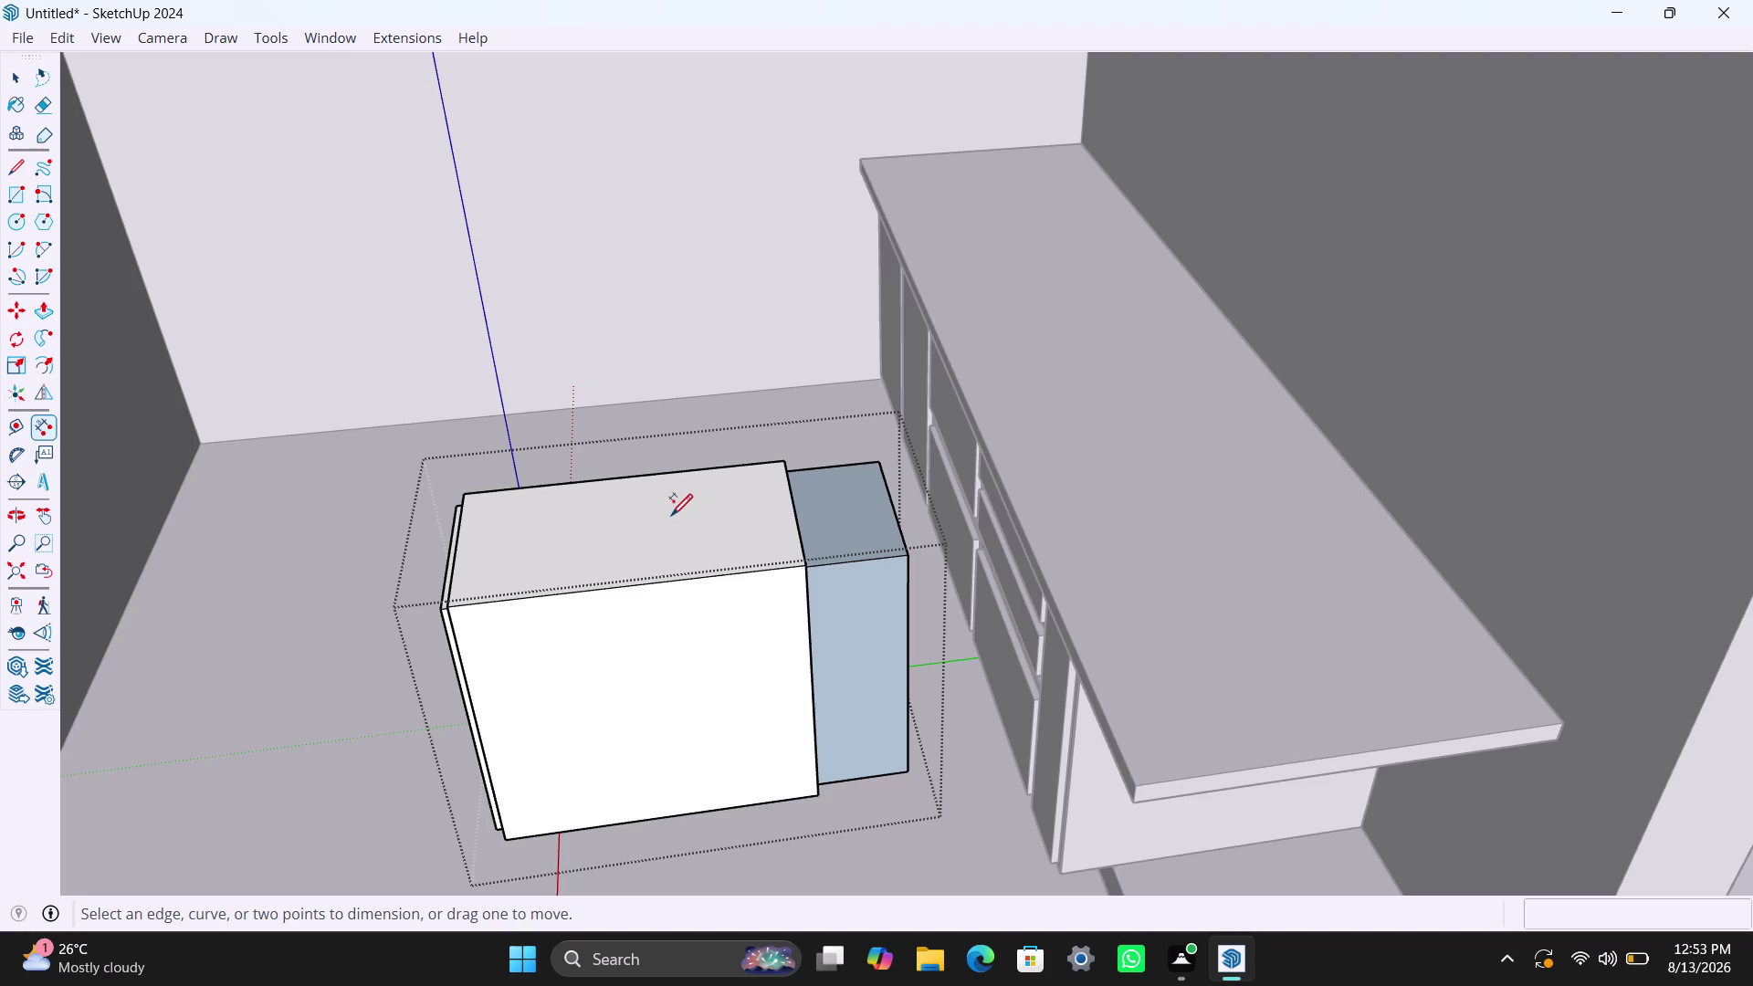
key(ctrl+z)
key(ctrl+z)
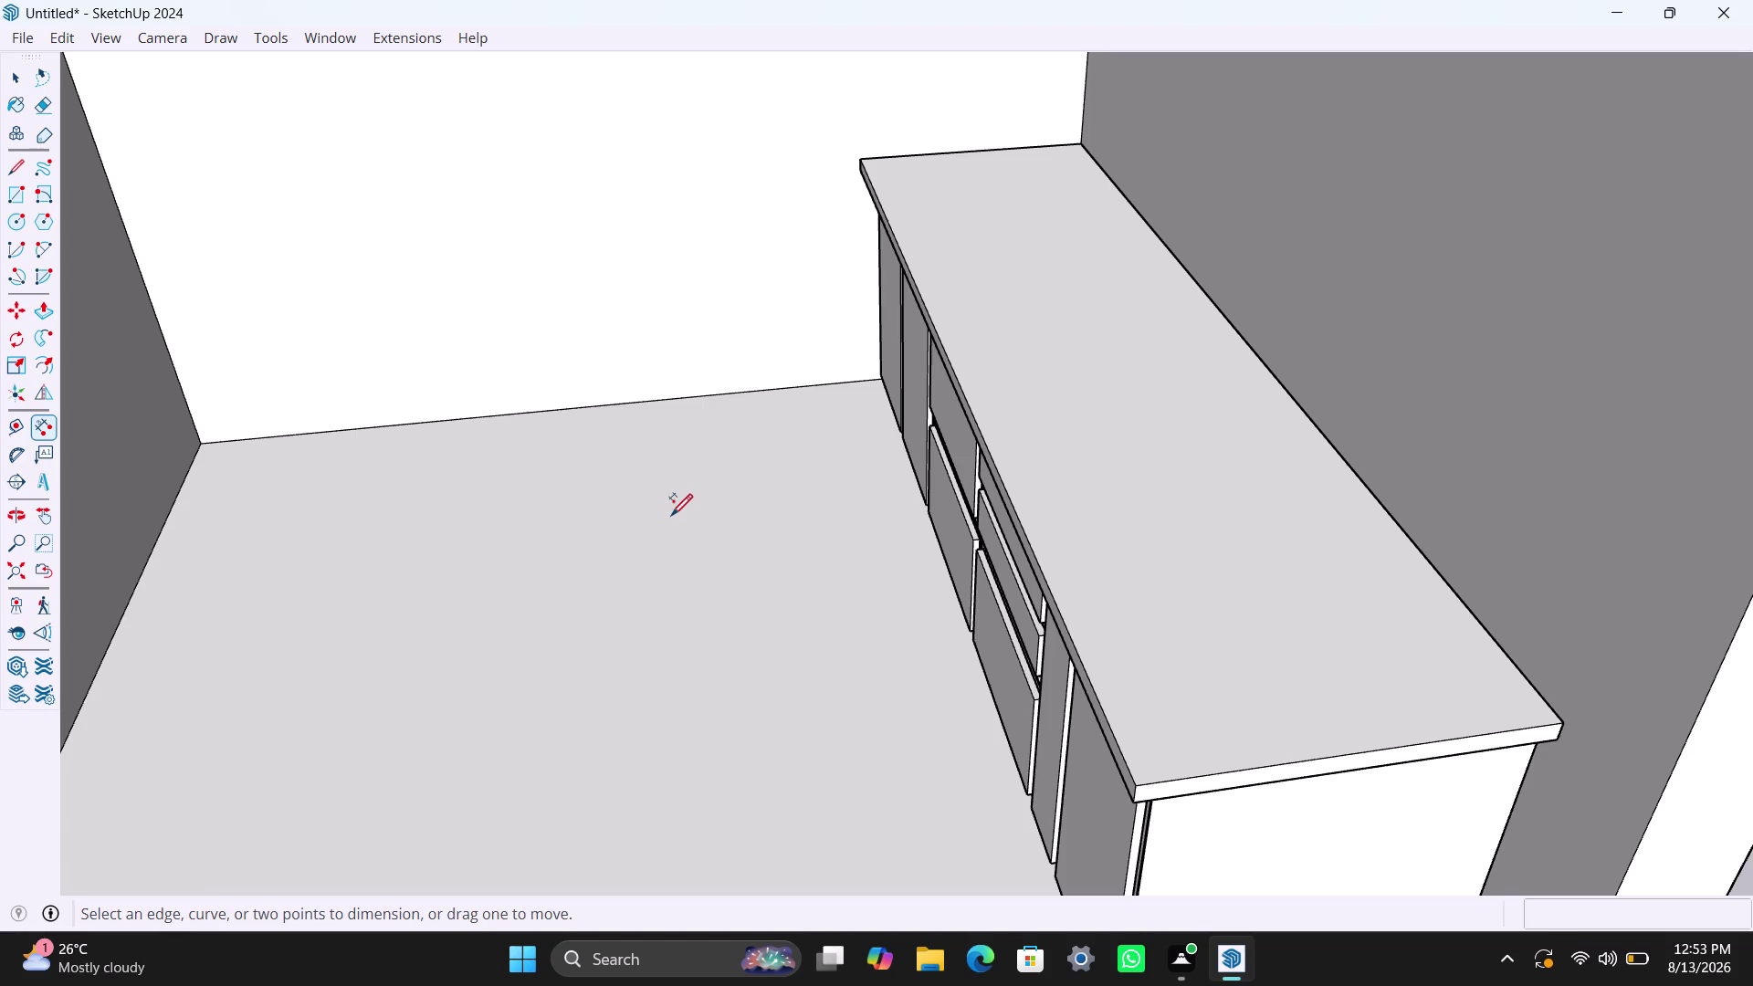
scroll(down, 3)
middle_drag(649, 585, 961, 605)
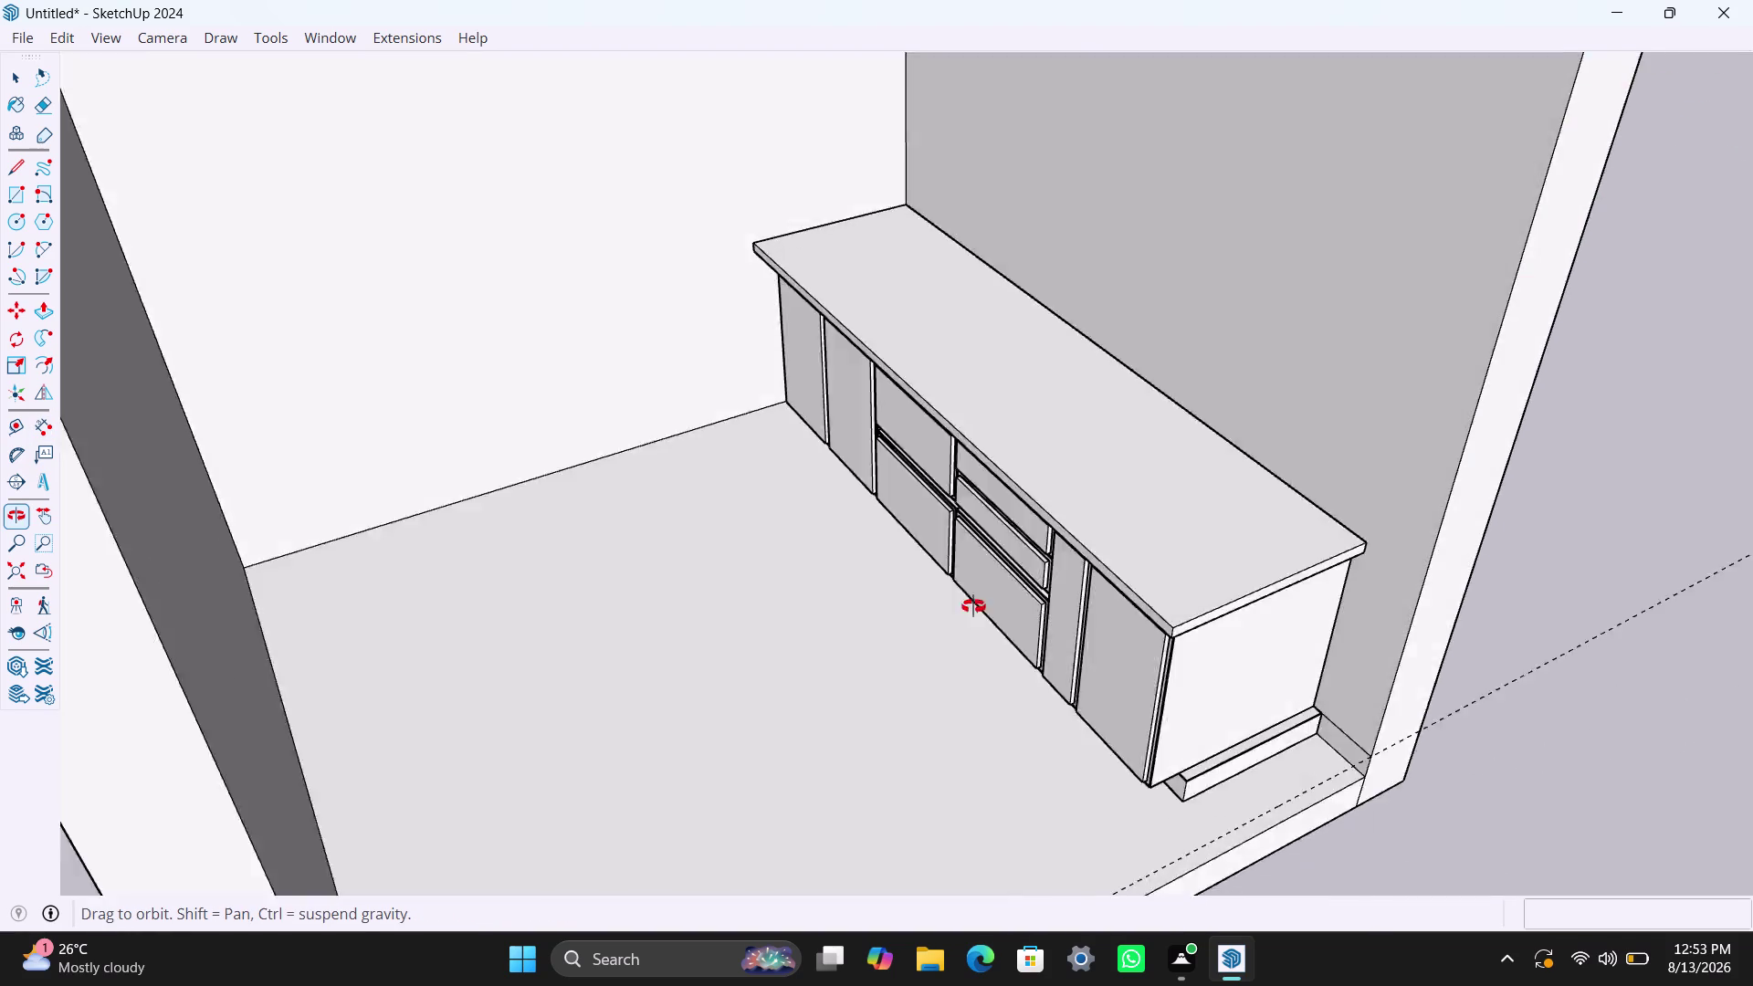
middle_drag(961, 605, 1012, 608)
scroll(up, 3)
scroll(up, 3)
middle_drag(1270, 614, 1246, 611)
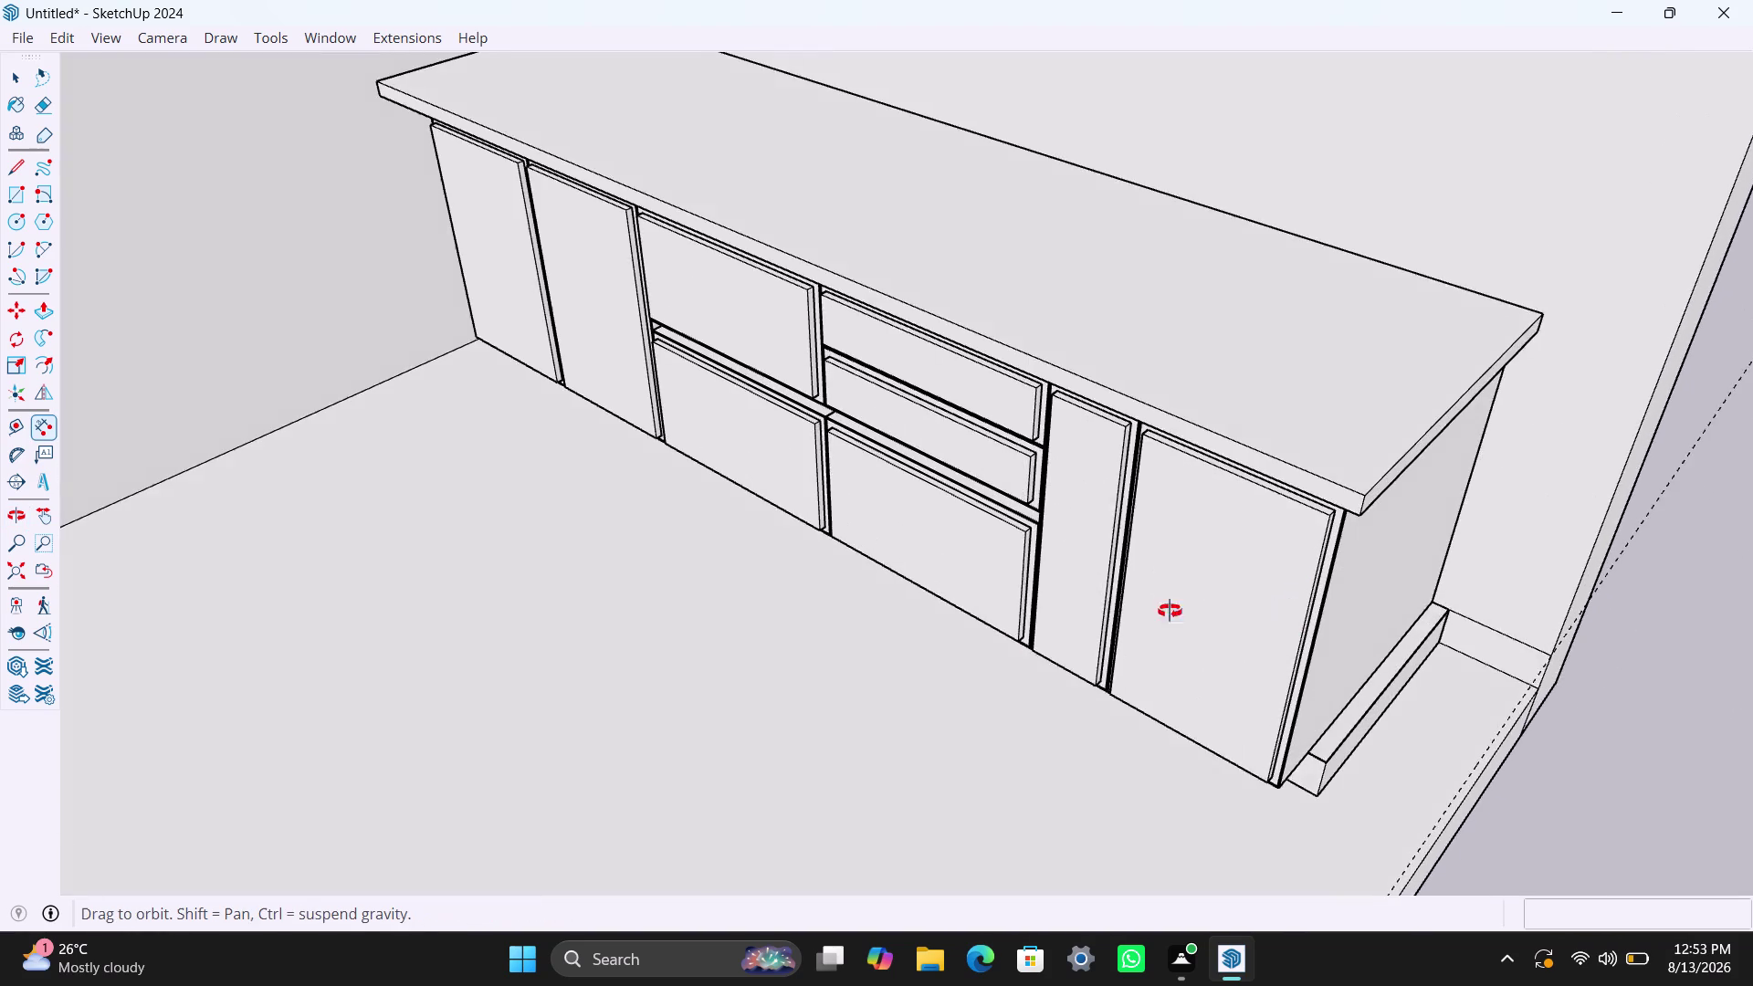
middle_drag(1247, 610, 454, 542)
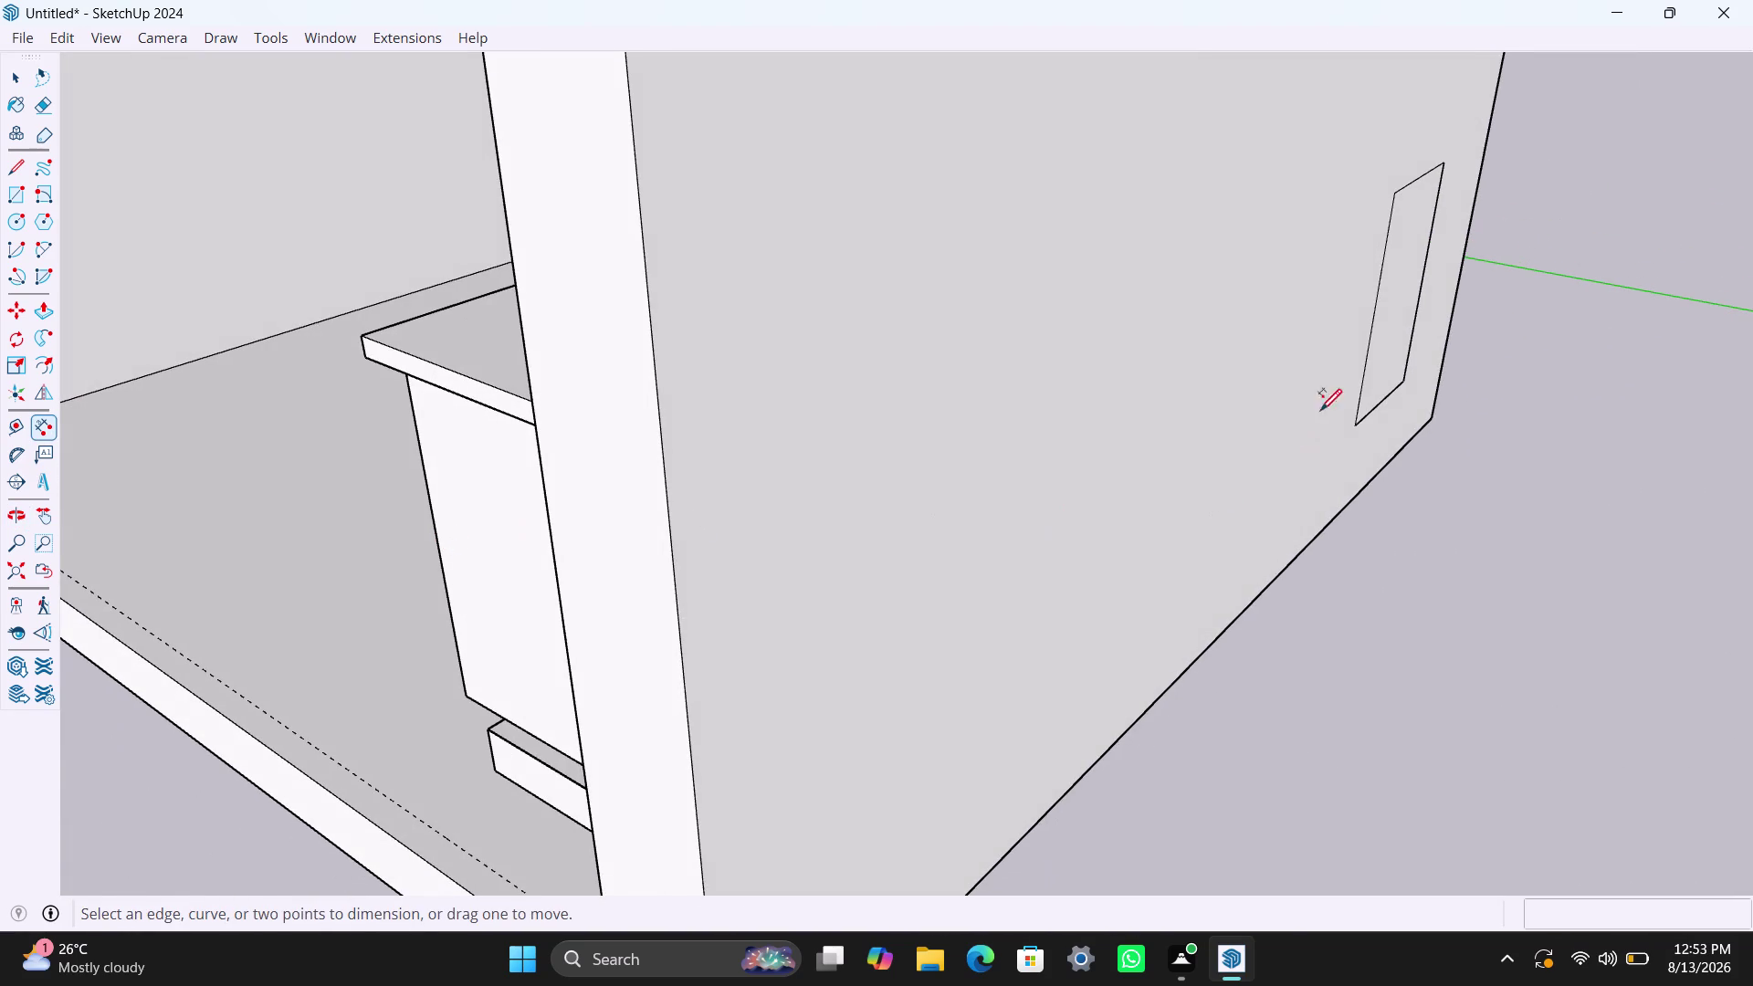
key(space)
key(space)
click(1368, 334)
double_click(1371, 333)
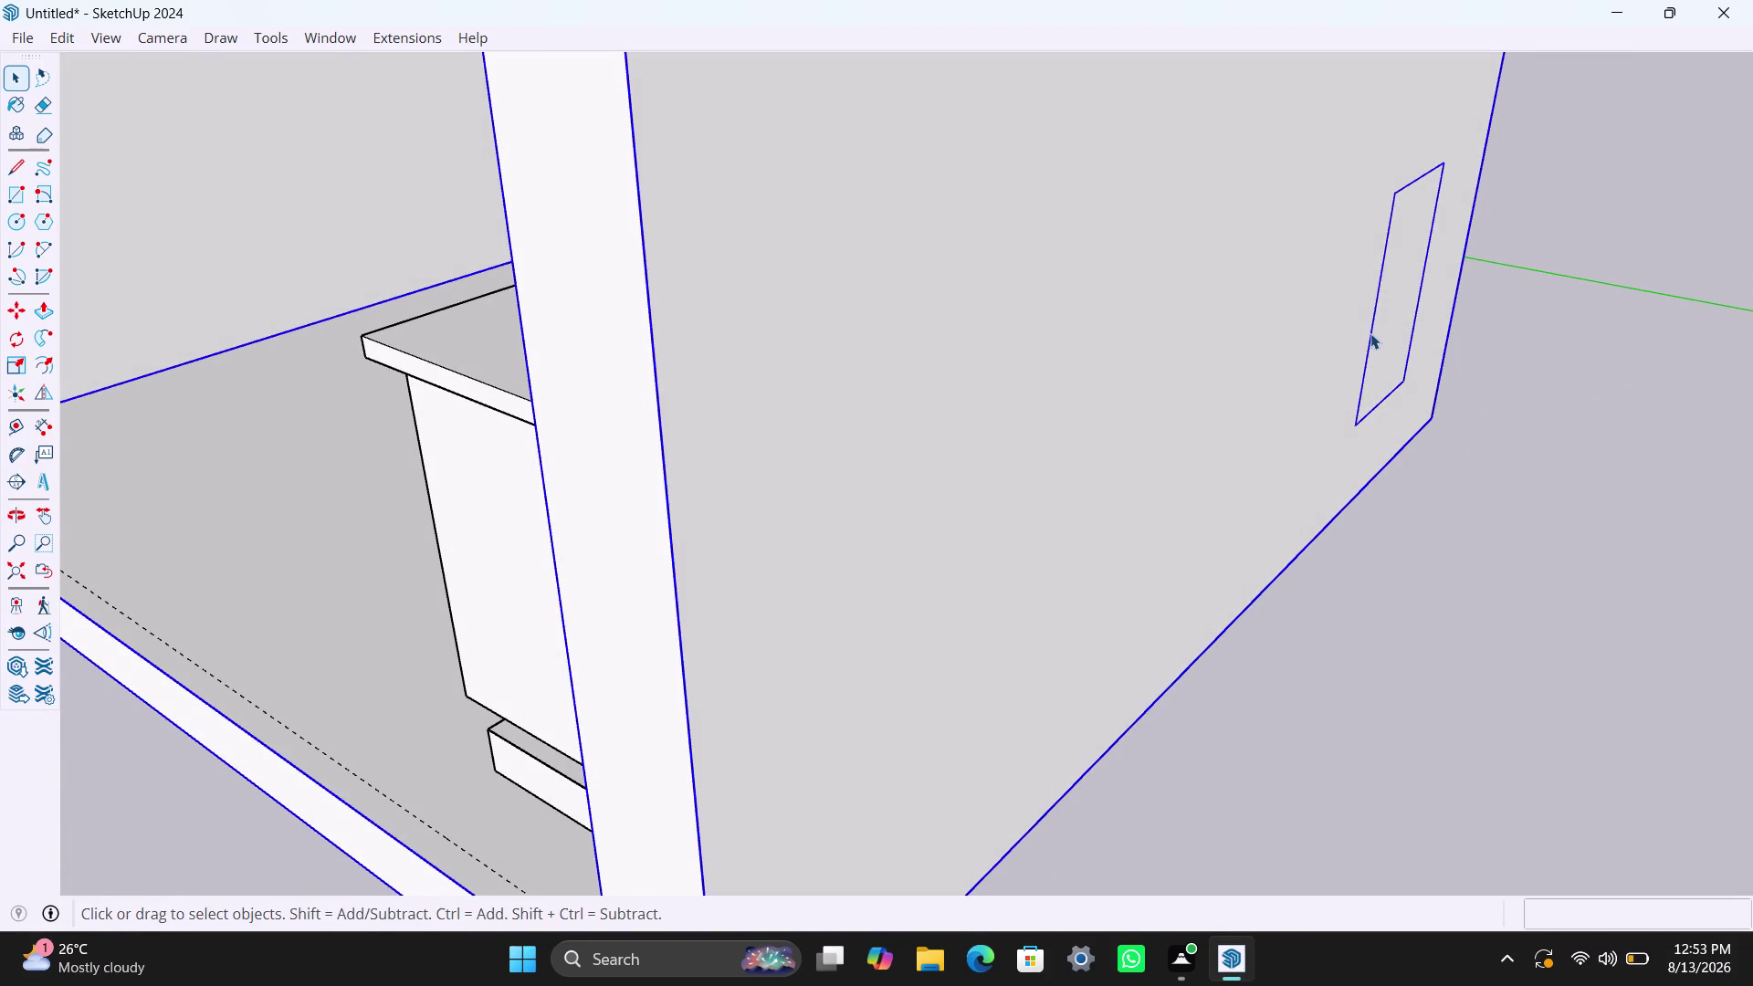
click(1377, 327)
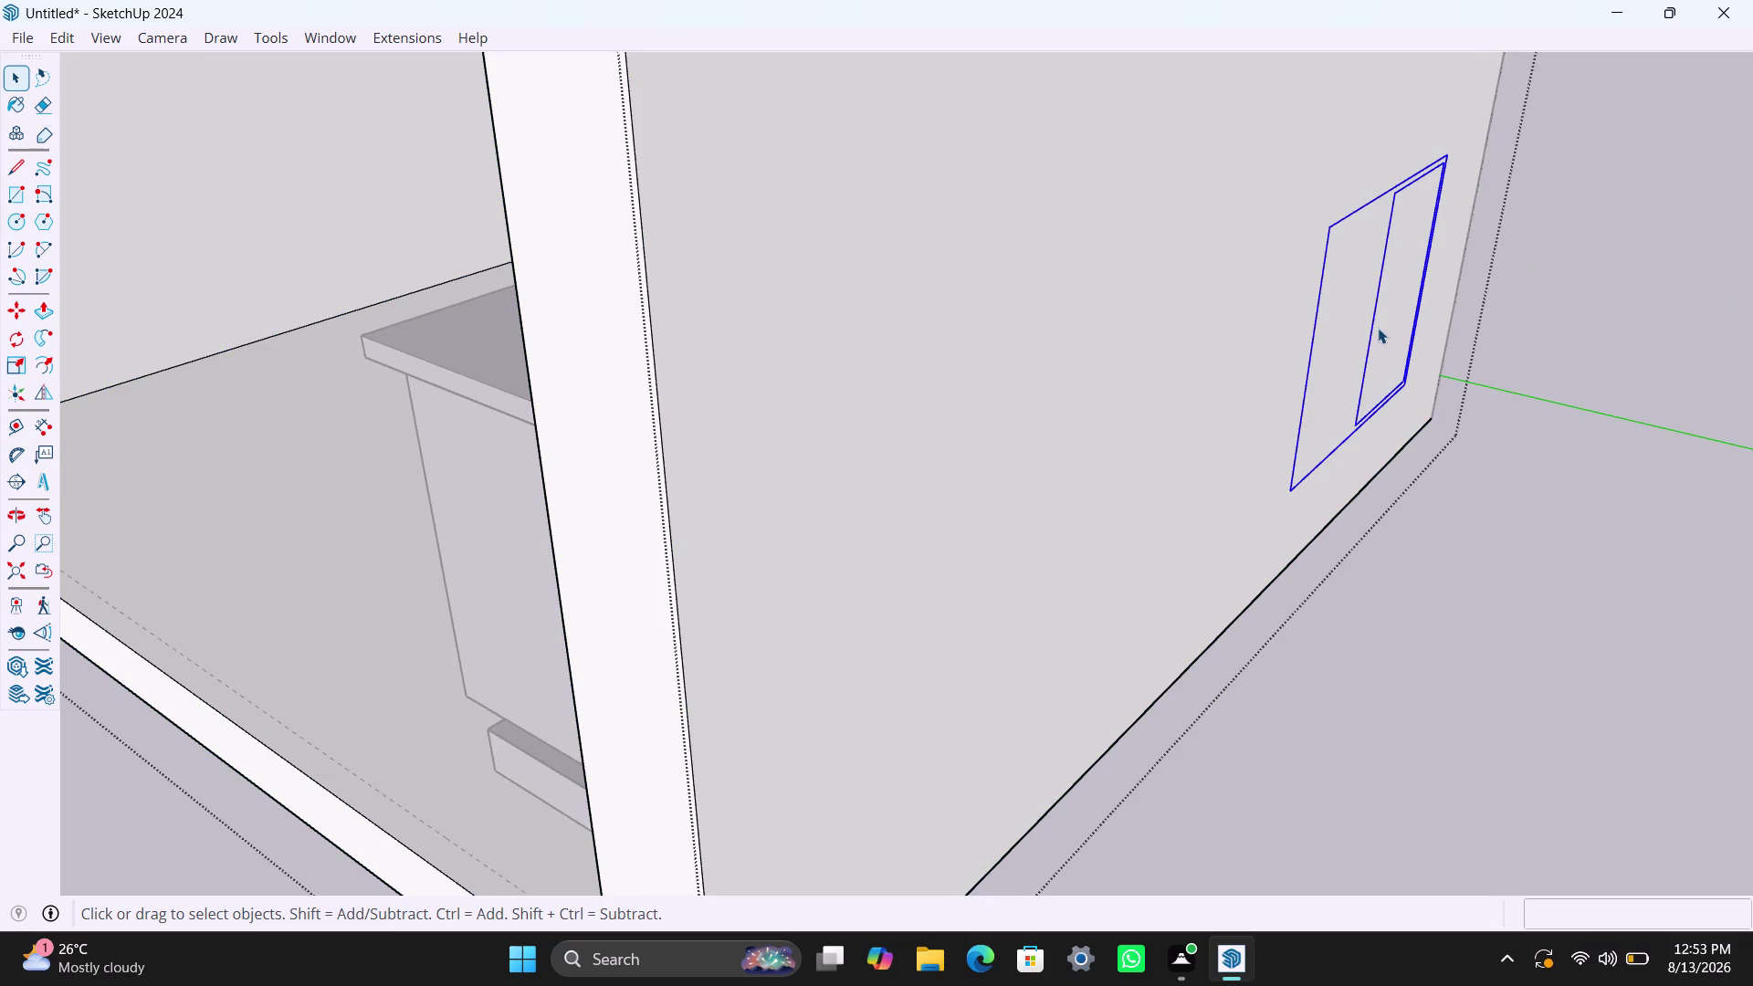
key(BackSpace)
key(Delete)
scroll(down, 3)
middle_drag(734, 522, 1551, 624)
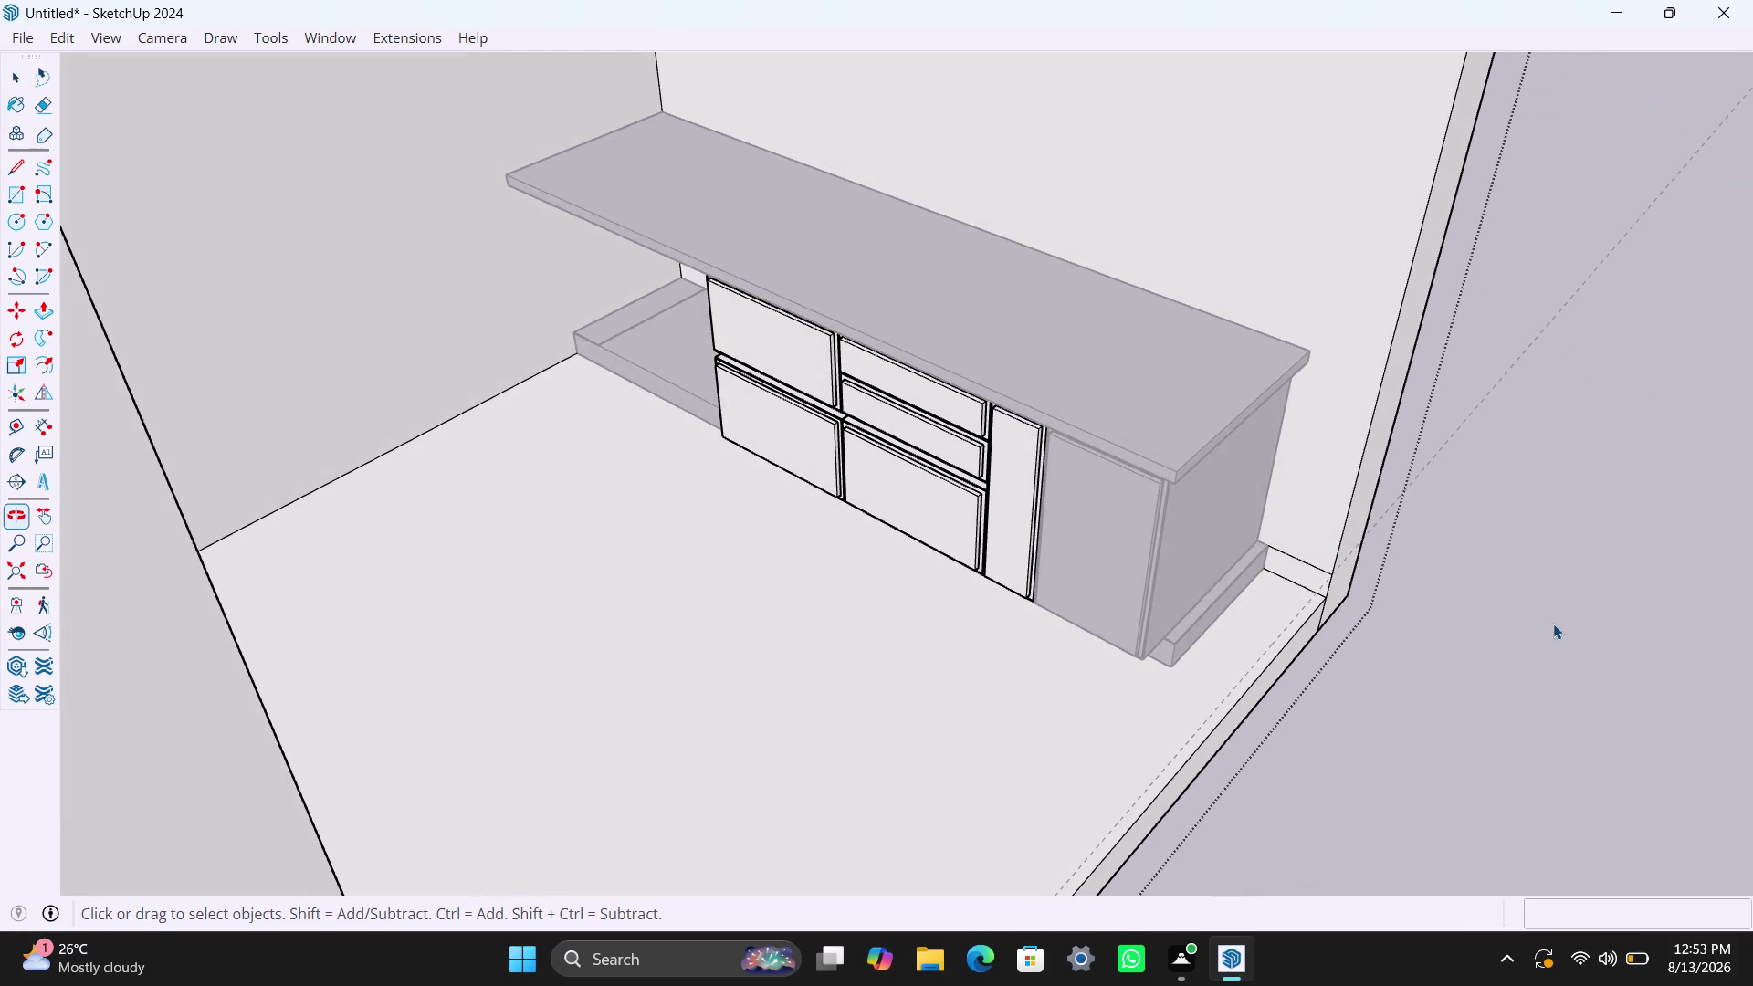
Undo the last change and orbit toward the cabinet run, selecting the end cabinet.
key(ctrl+z)
click(684, 499)
key(space)
scroll(down, 3)
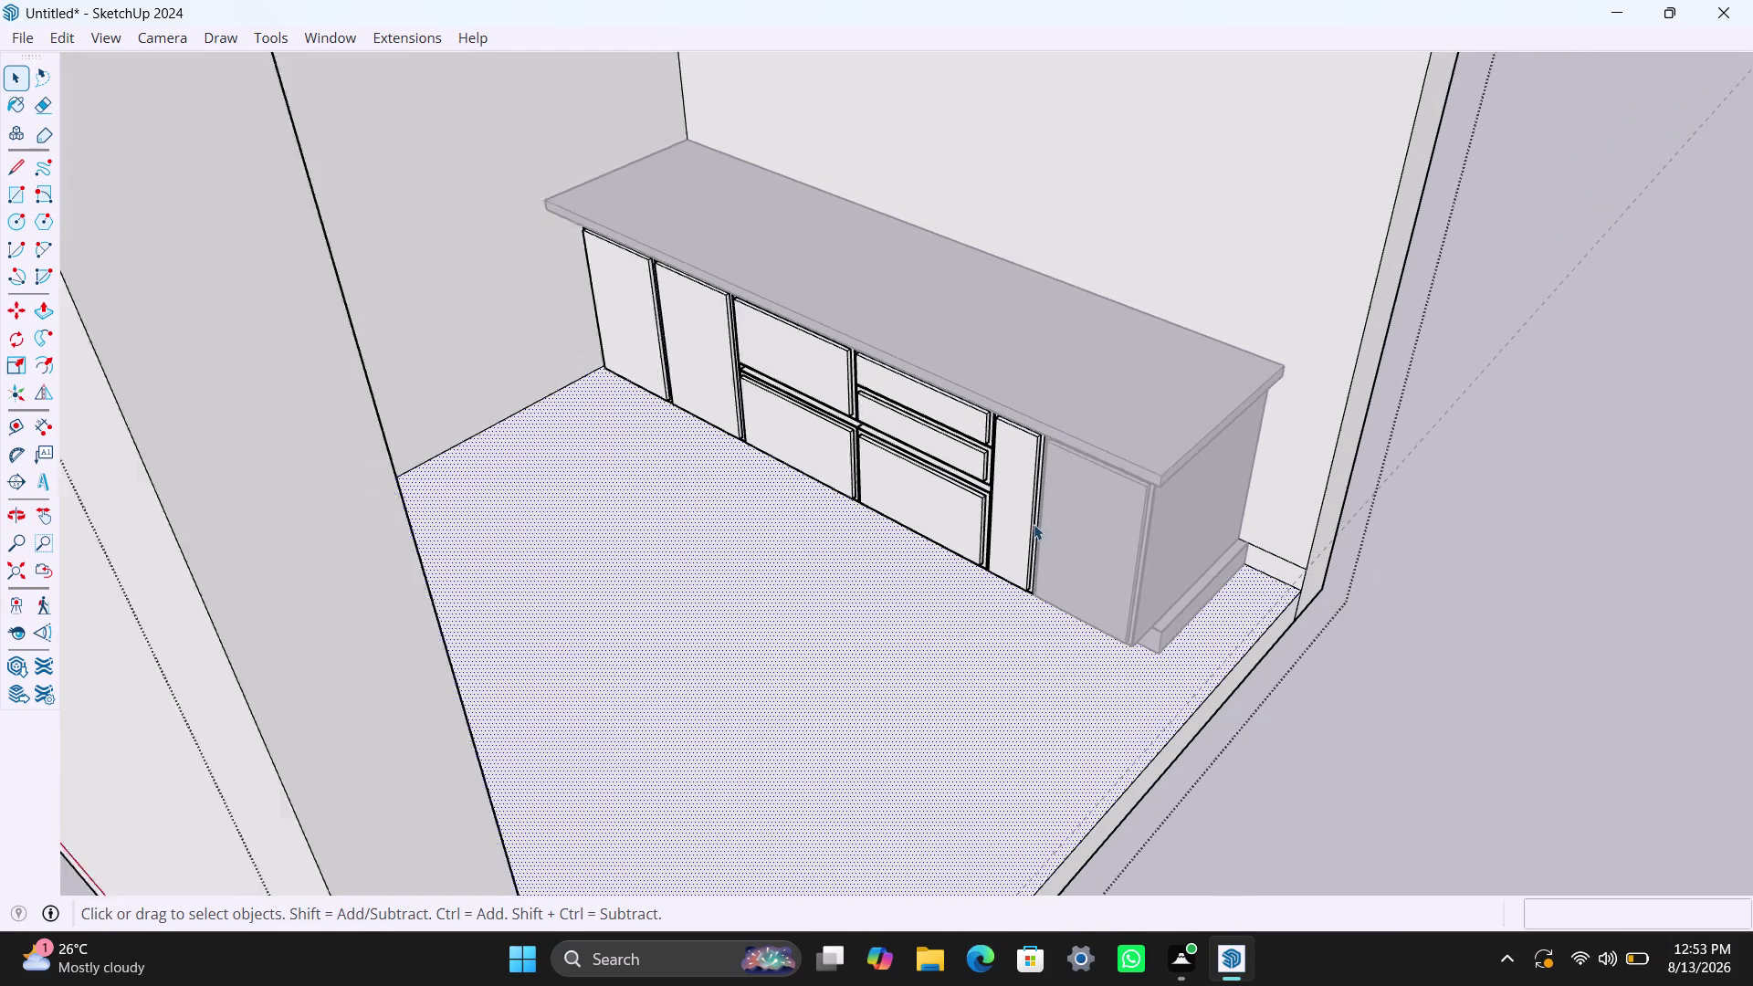
middle_drag(1020, 559, 950, 559)
click(1562, 569)
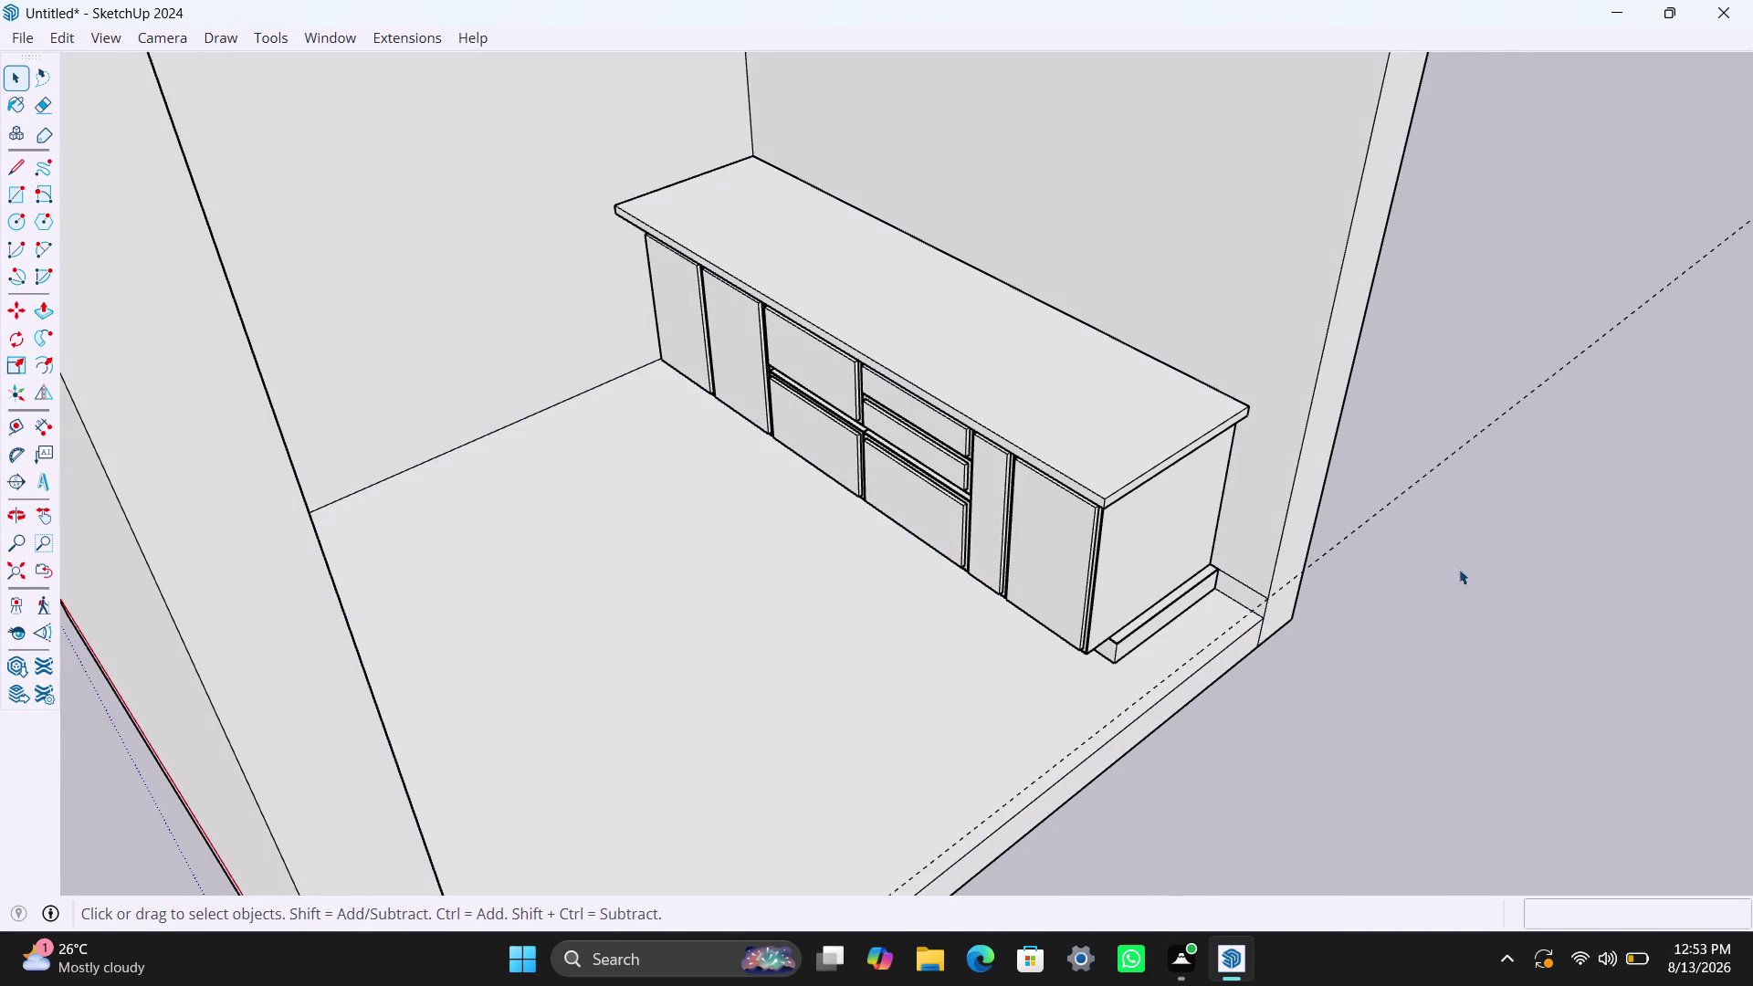
click(1041, 552)
scroll(down, 3)
middle_drag(887, 661, 898, 674)
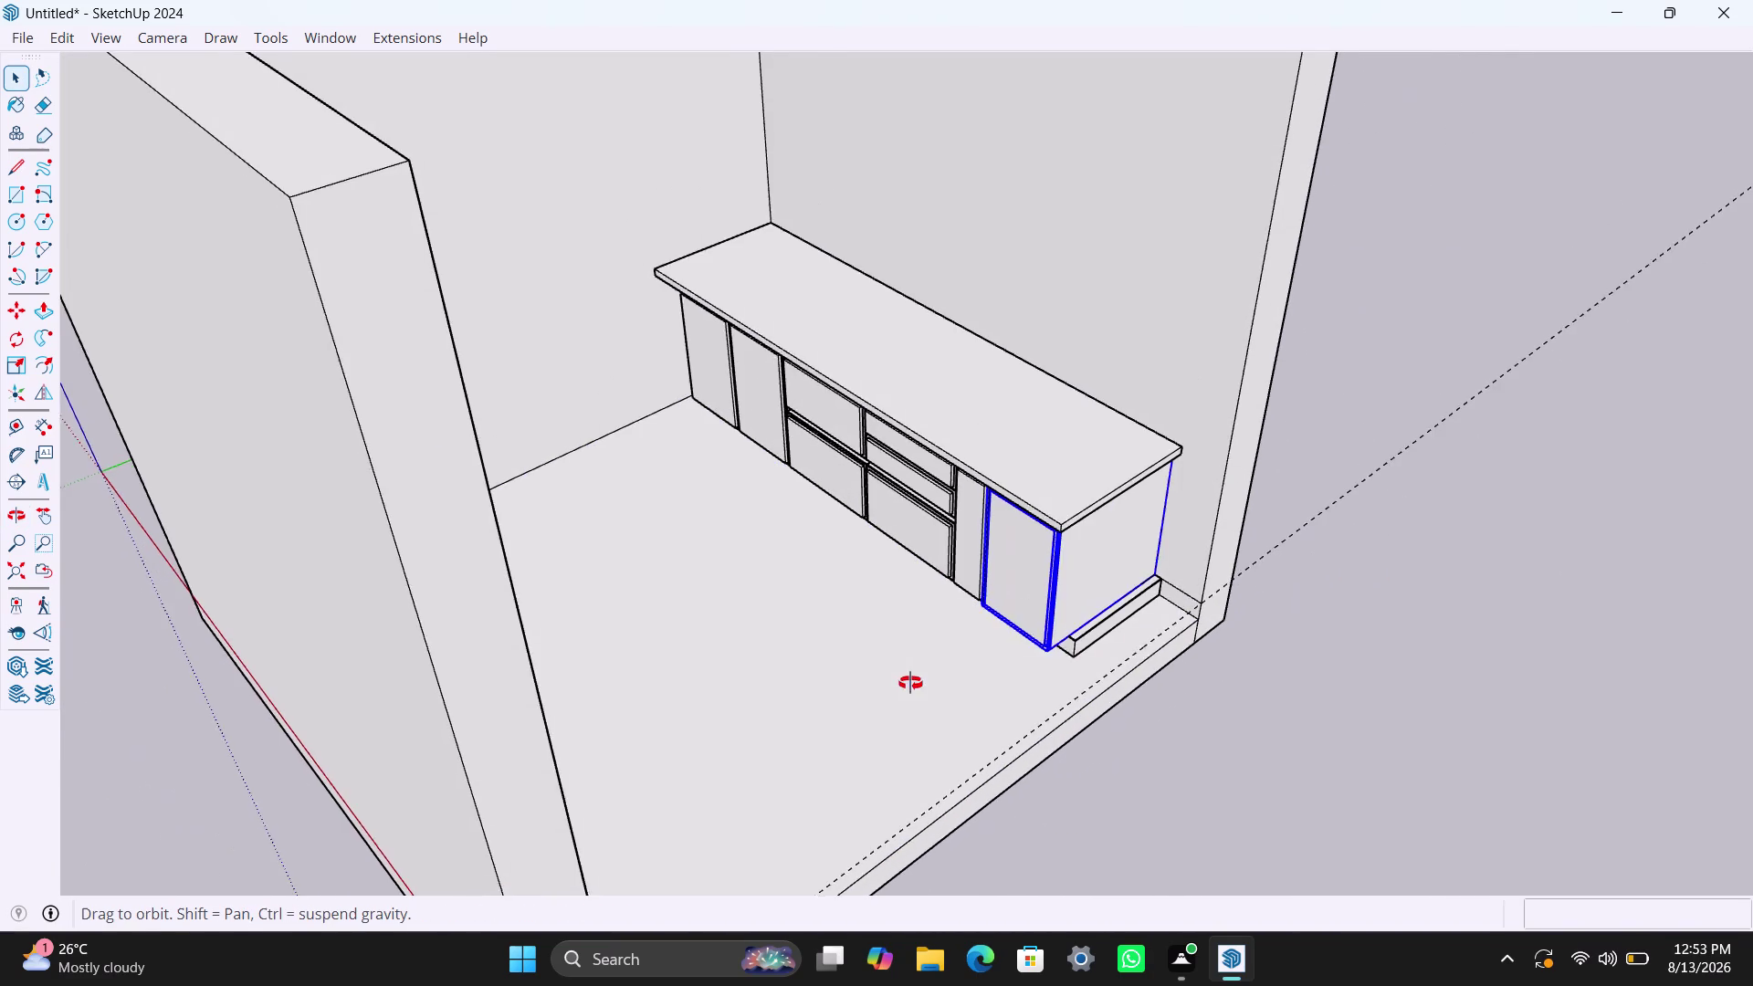
middle_drag(898, 675, 1033, 709)
scroll(up, 3)
click(1070, 591)
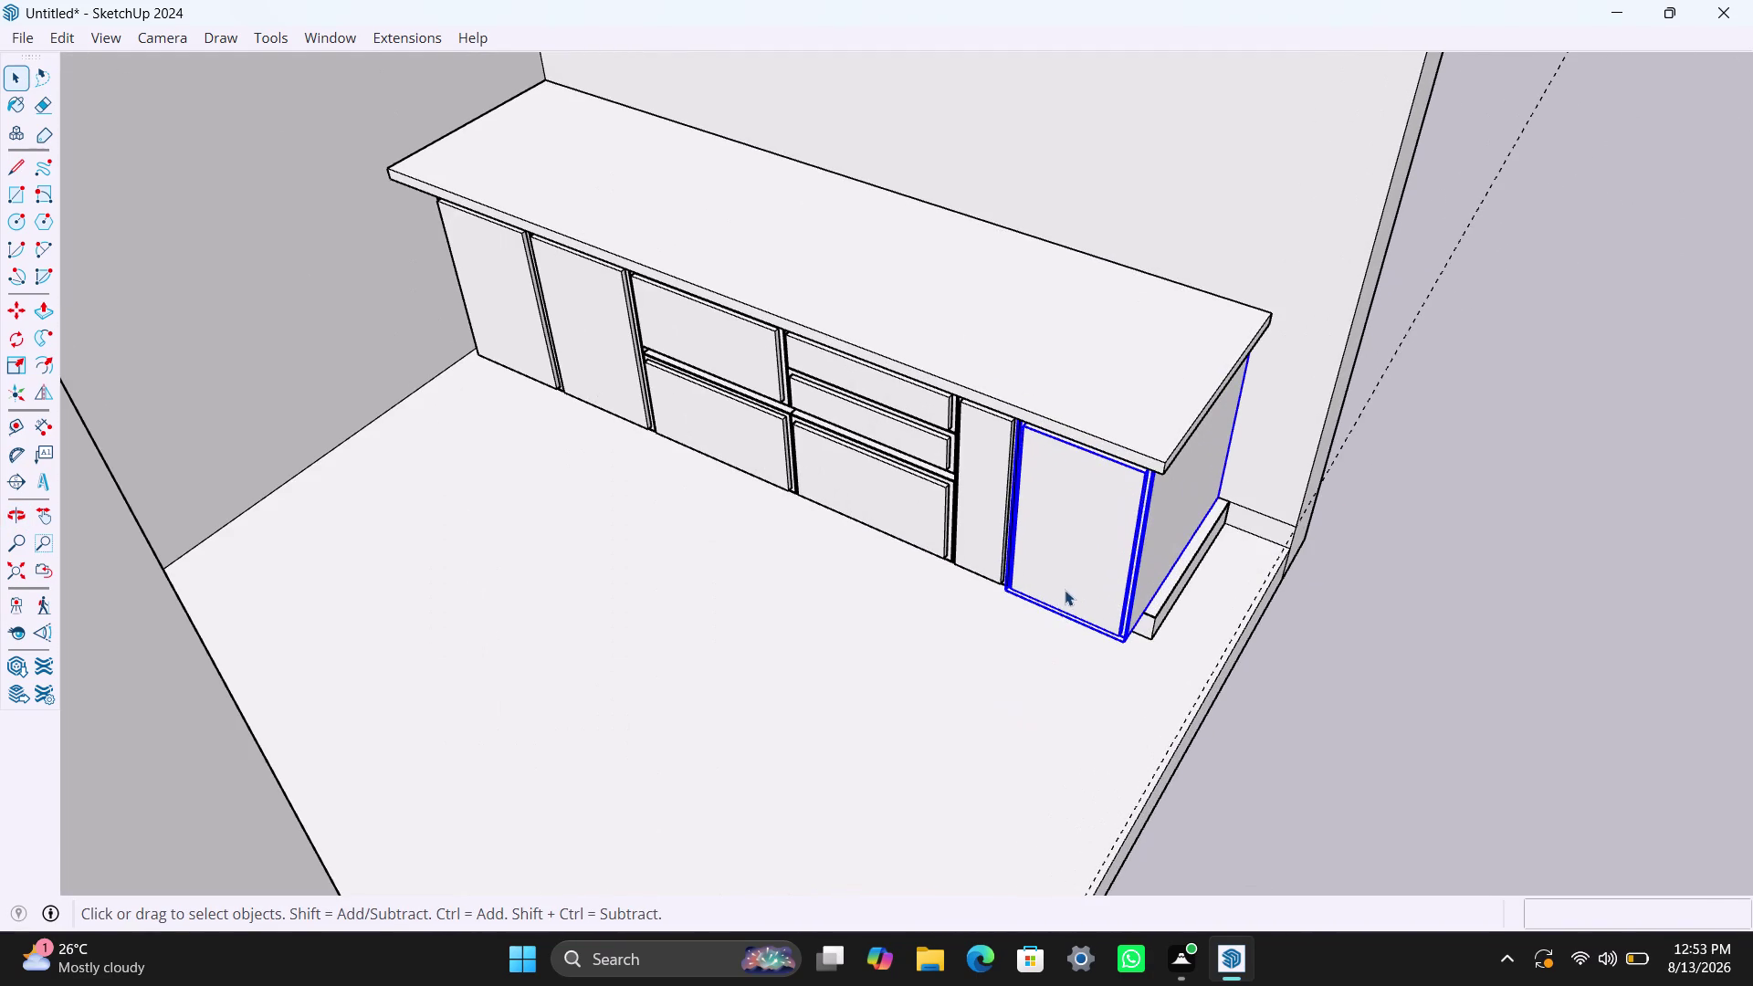
Undo twice, then orbit around the end cabinet to see its side and the fronts.
key(ctrl+z)
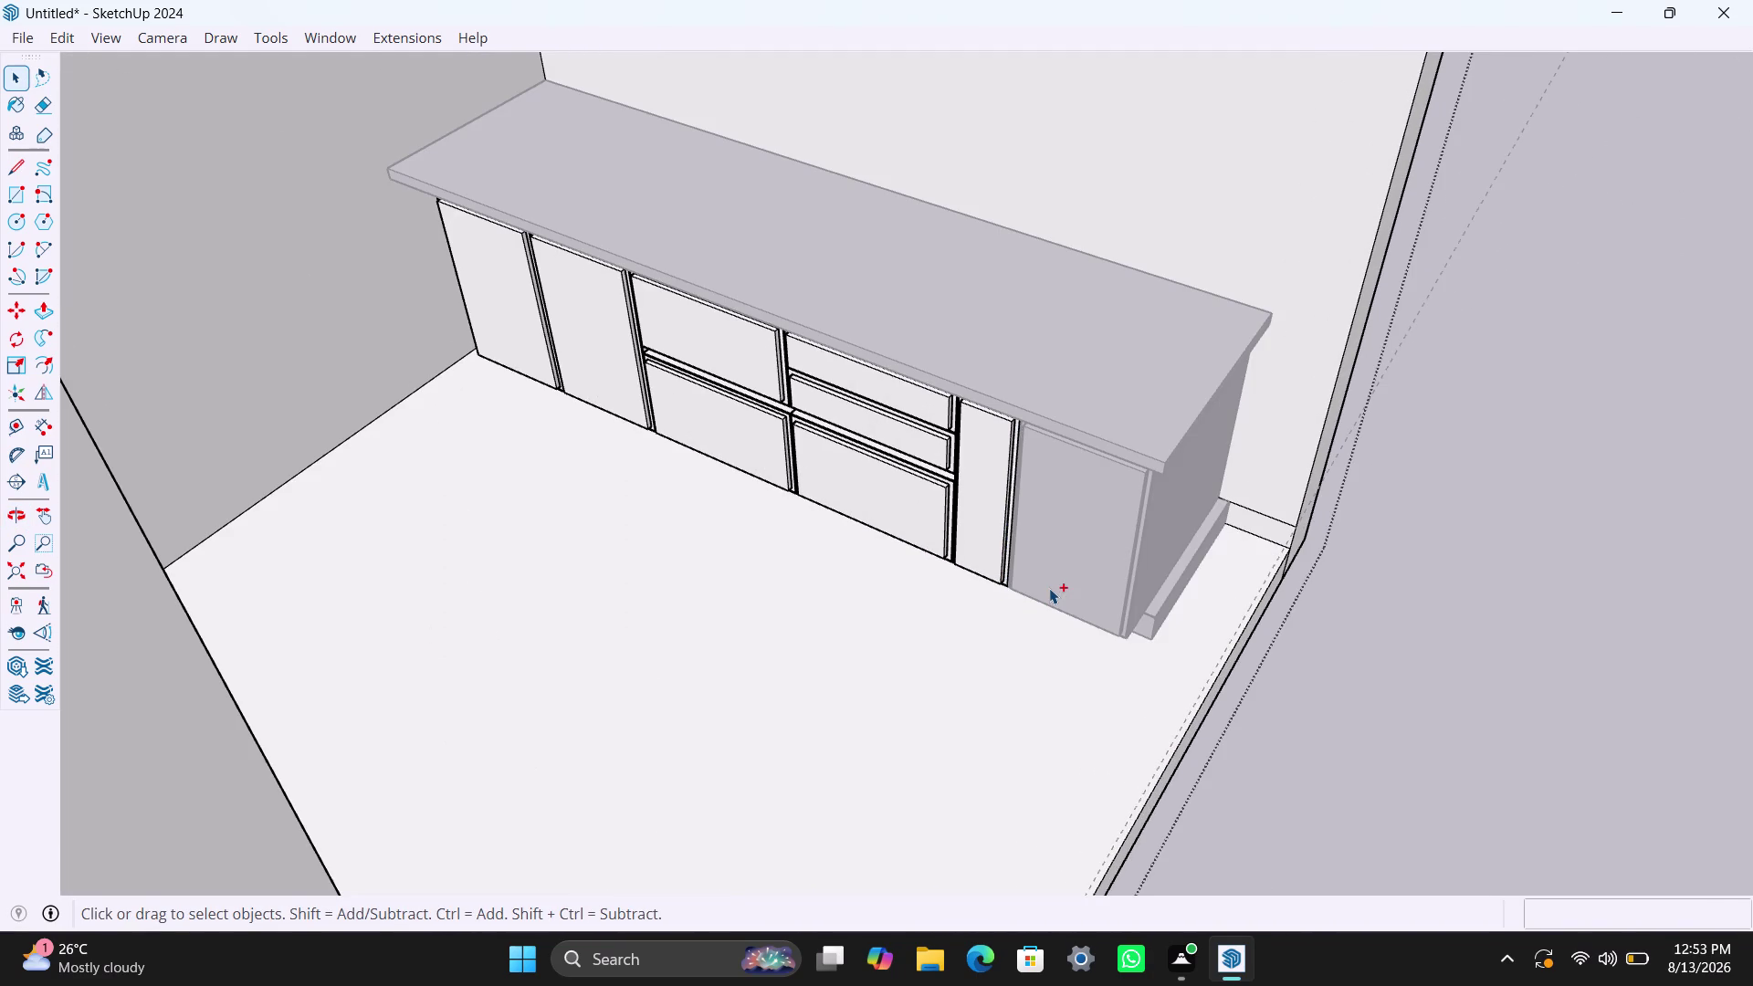
key(ctrl+z)
click(1033, 654)
scroll(up, 3)
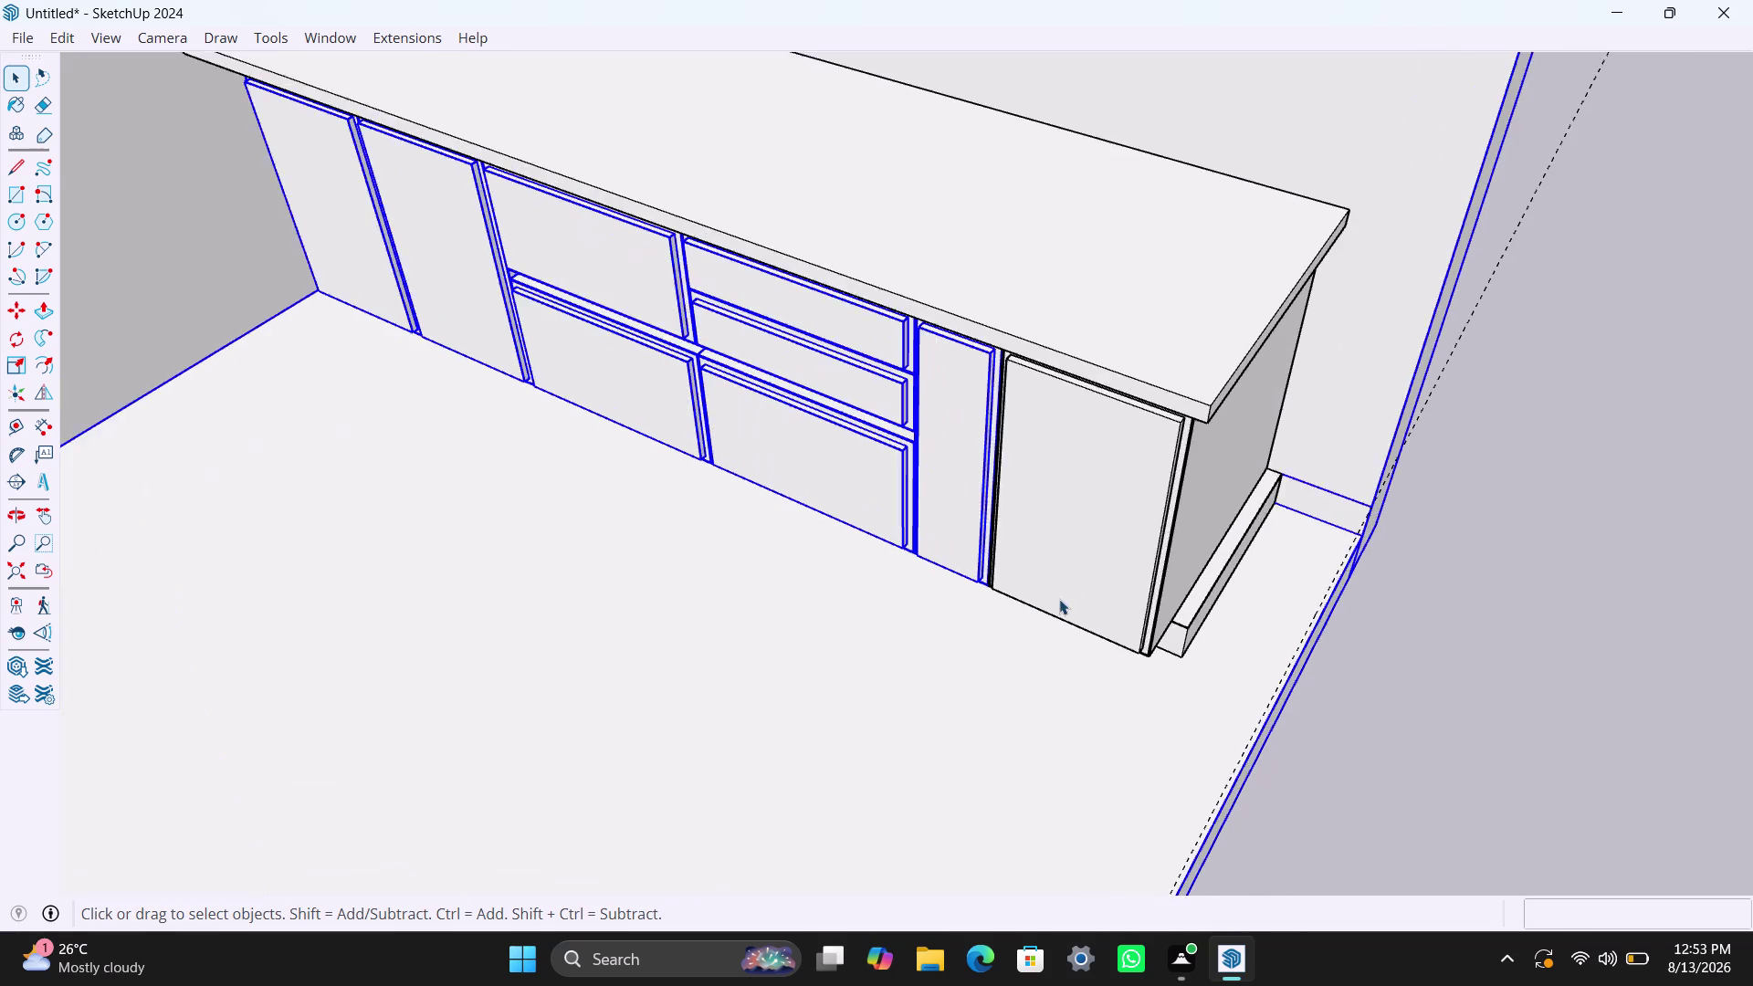
scroll(up, 3)
middle_drag(1159, 550, 201, 455)
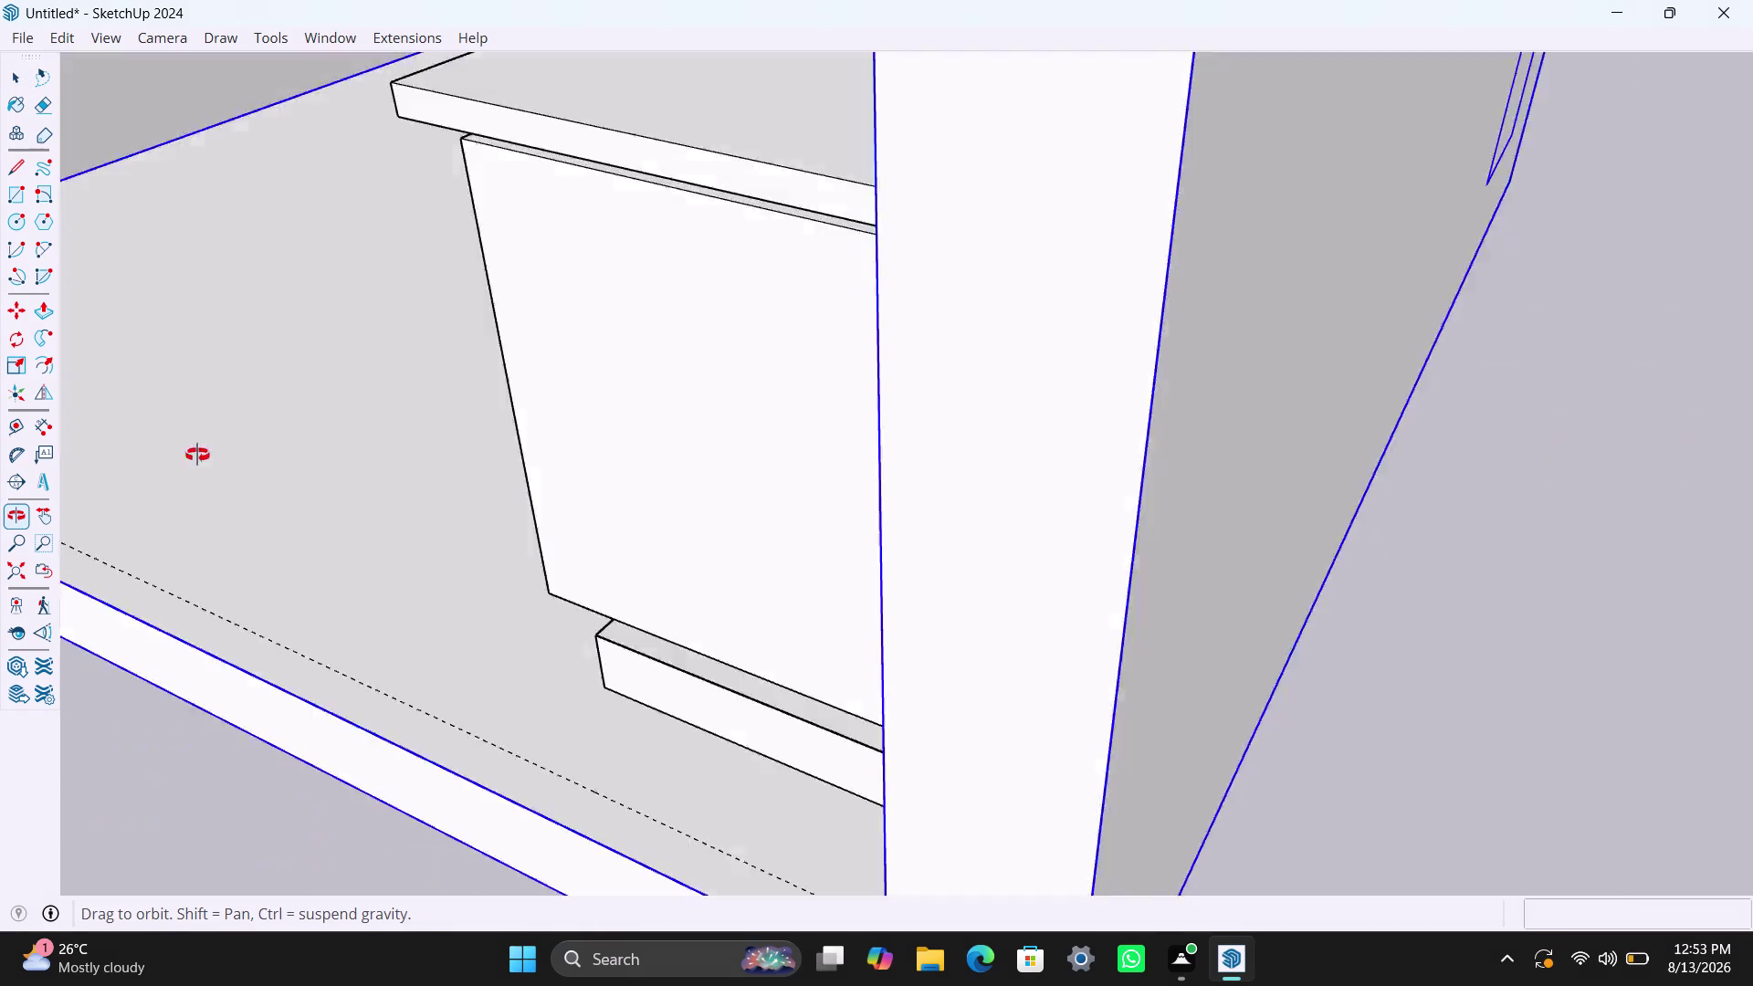
middle_drag(201, 455, 979, 560)
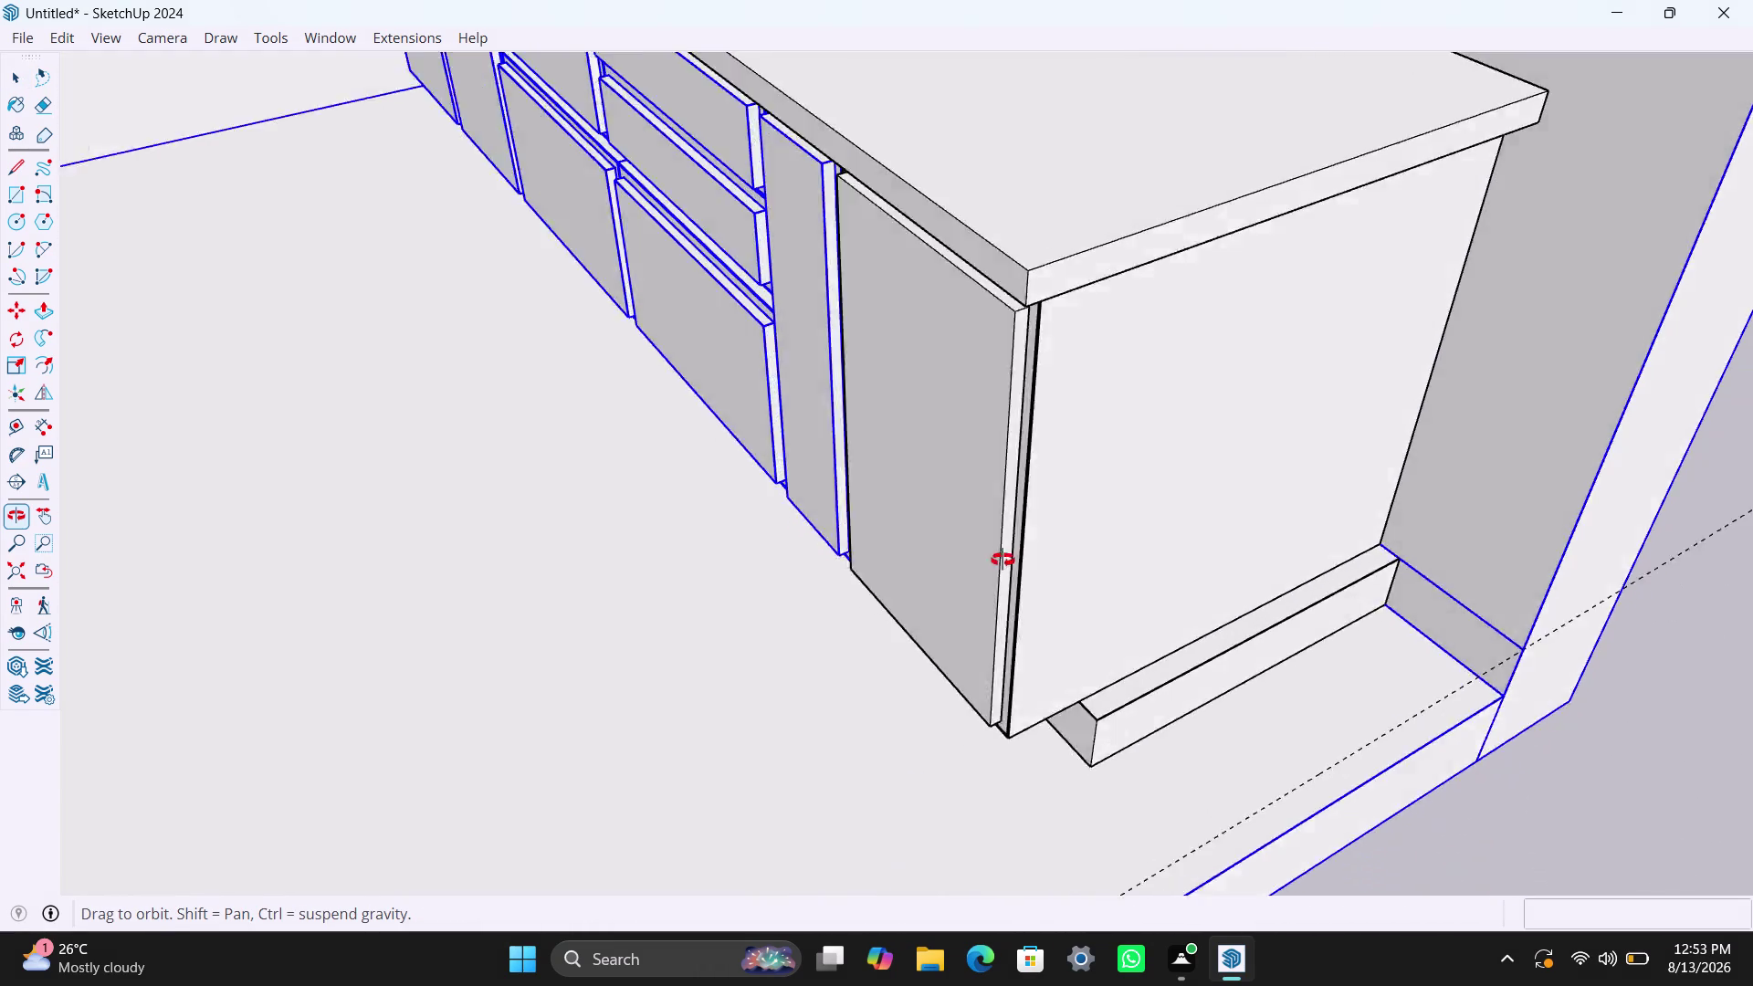
middle_drag(980, 560, 1195, 563)
middle_drag(1101, 551, 1275, 544)
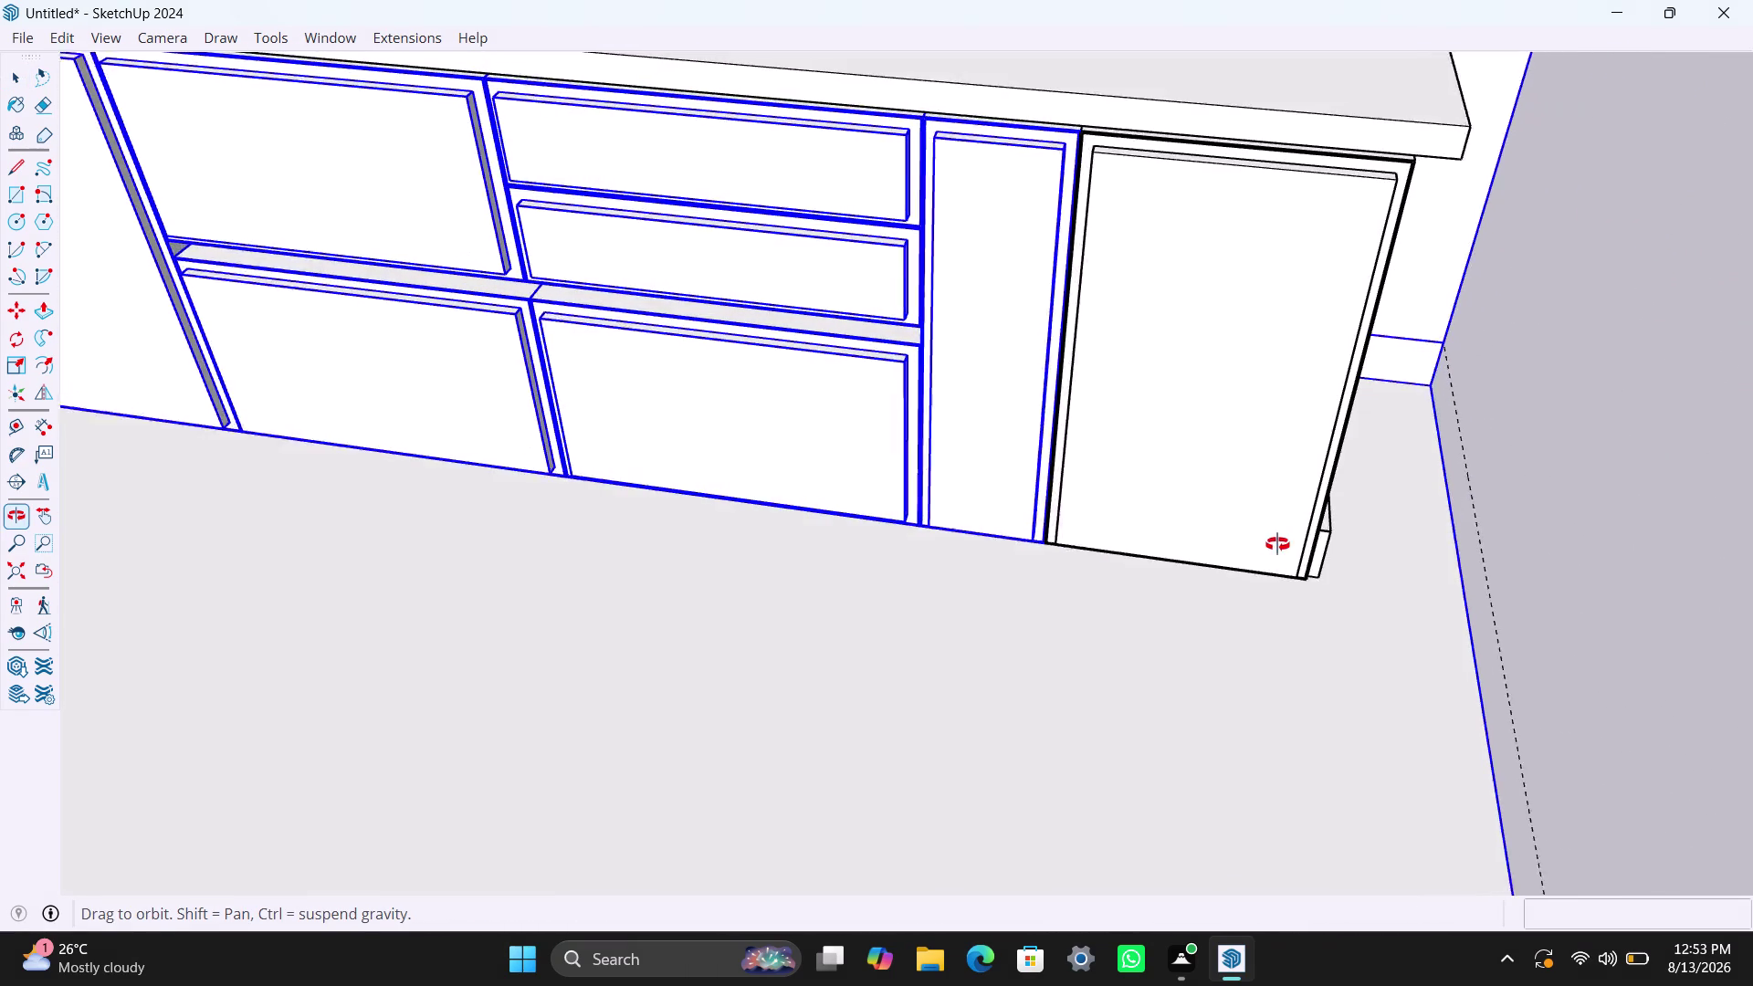
middle_drag(1275, 544, 1281, 544)
click(1752, 573)
Zoom and orbit to bring the cabinet run back into view.
scroll(up, 3)
scroll(up, 3)
scroll(down, 3)
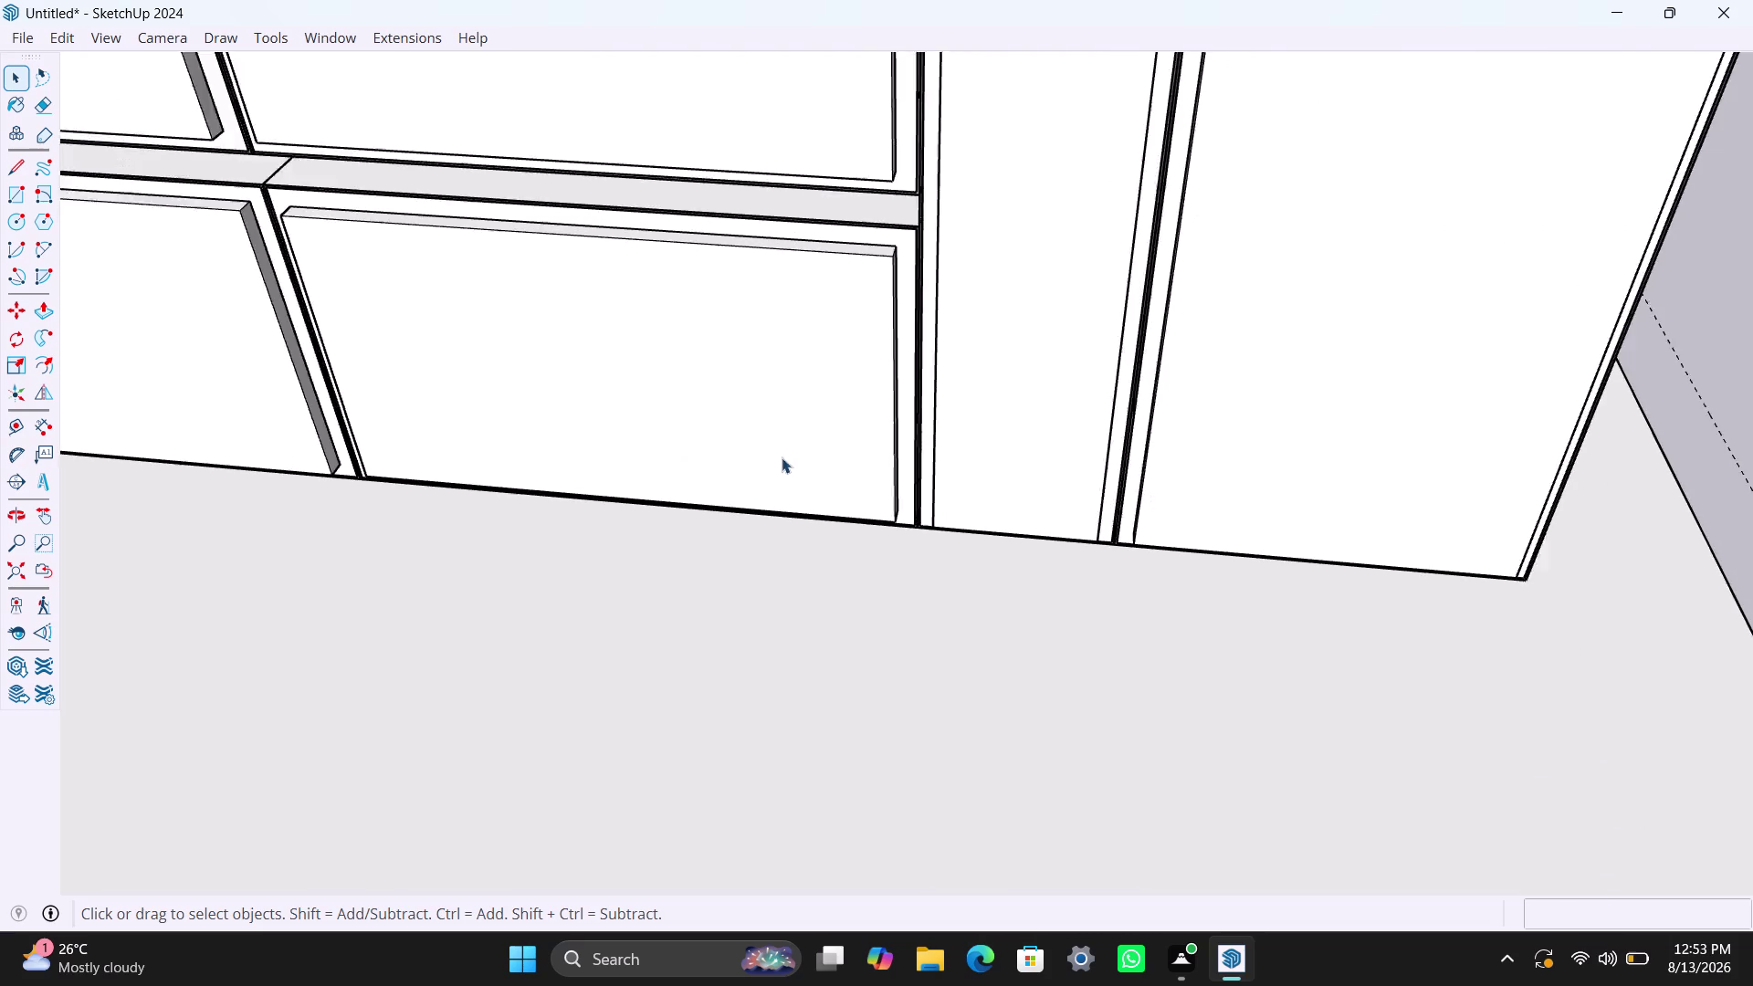
scroll(down, 3)
scroll(down, 3)
middle_drag(587, 558, 526, 515)
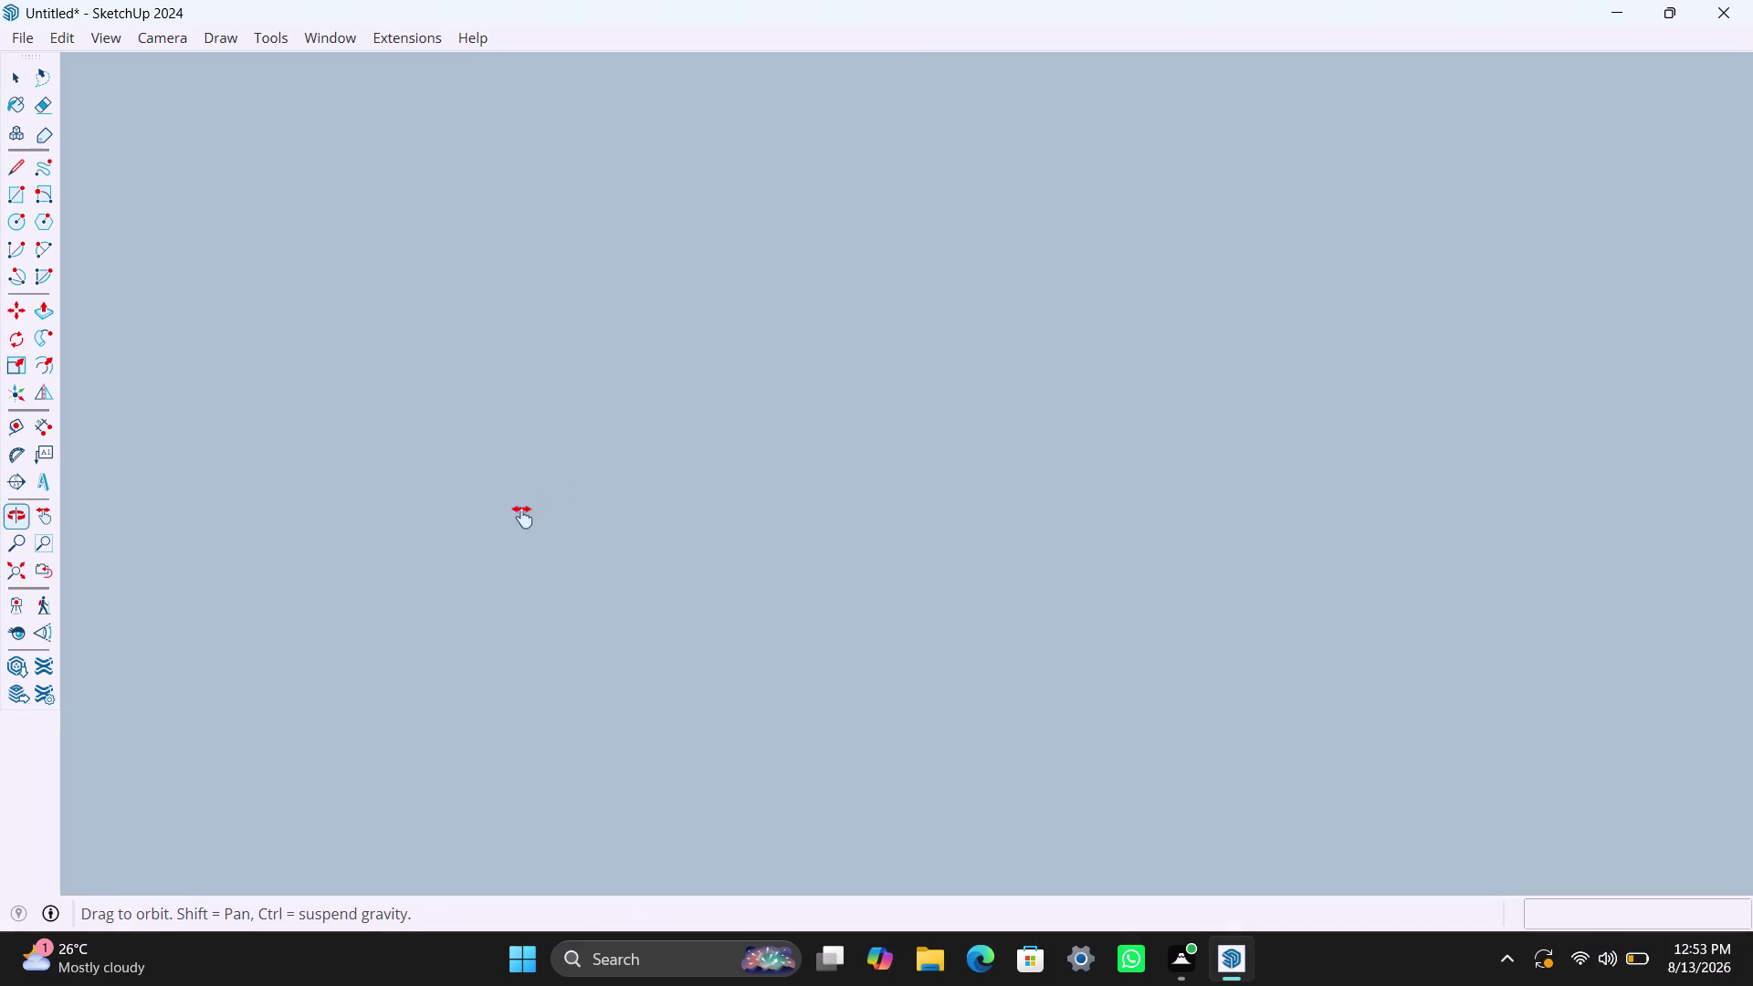
middle_drag(526, 515, 513, 520)
click(1, 553)
click(4, 568)
middle_drag(1072, 537, 574, 576)
scroll(up, 3)
middle_drag(929, 693, 970, 622)
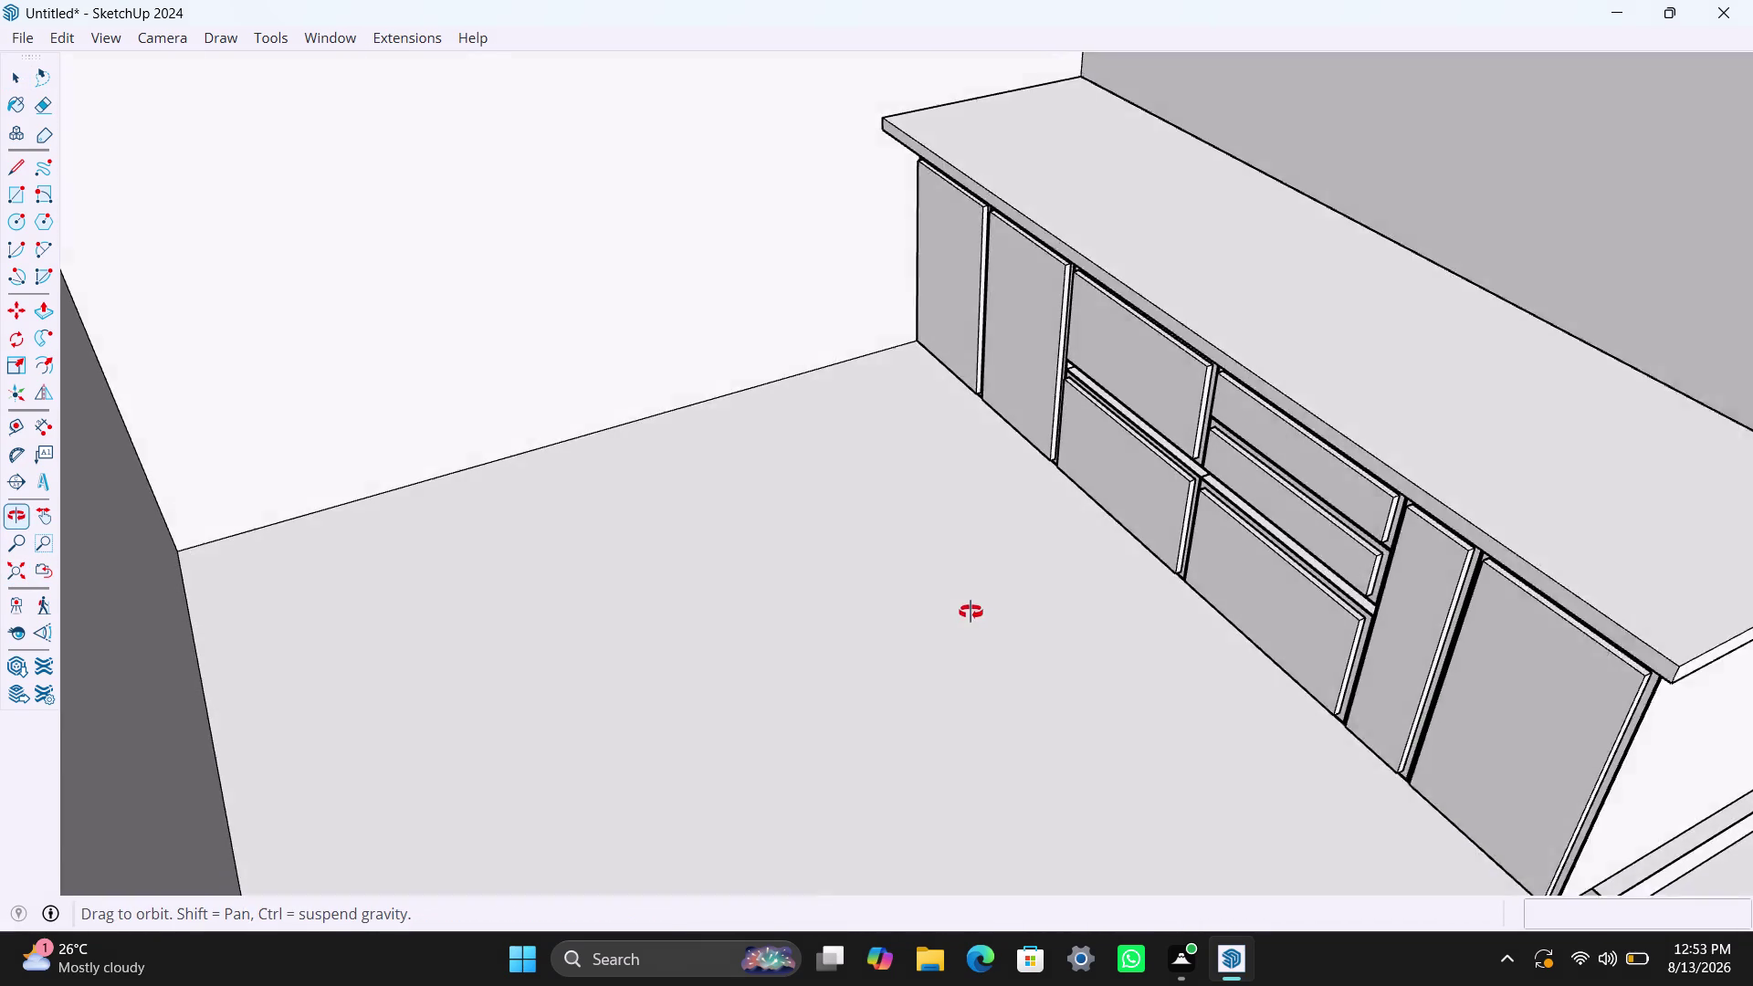
middle_drag(970, 622, 976, 569)
Orbit along the cabinet run, viewing countertop from above, then turn toward the left cabinets.
scroll(up, 3)
scroll(up, 3)
middle_drag(1065, 408, 1122, 377)
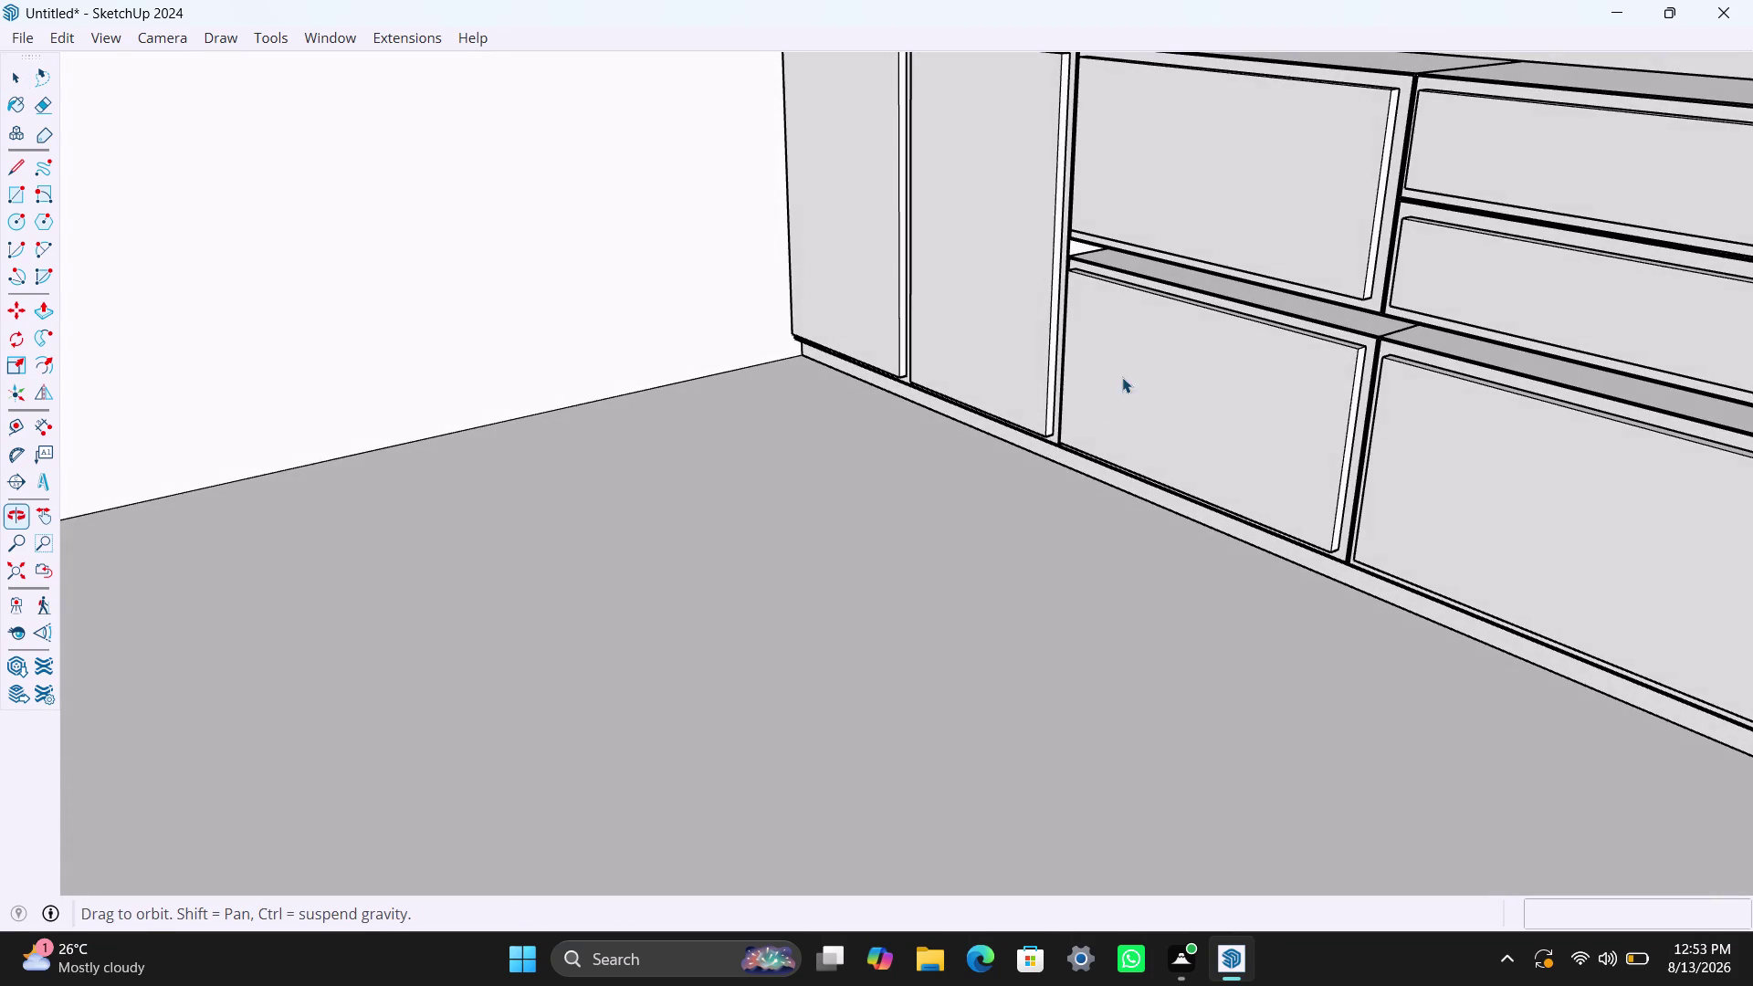
scroll(down, 3)
middle_drag(926, 614, 934, 493)
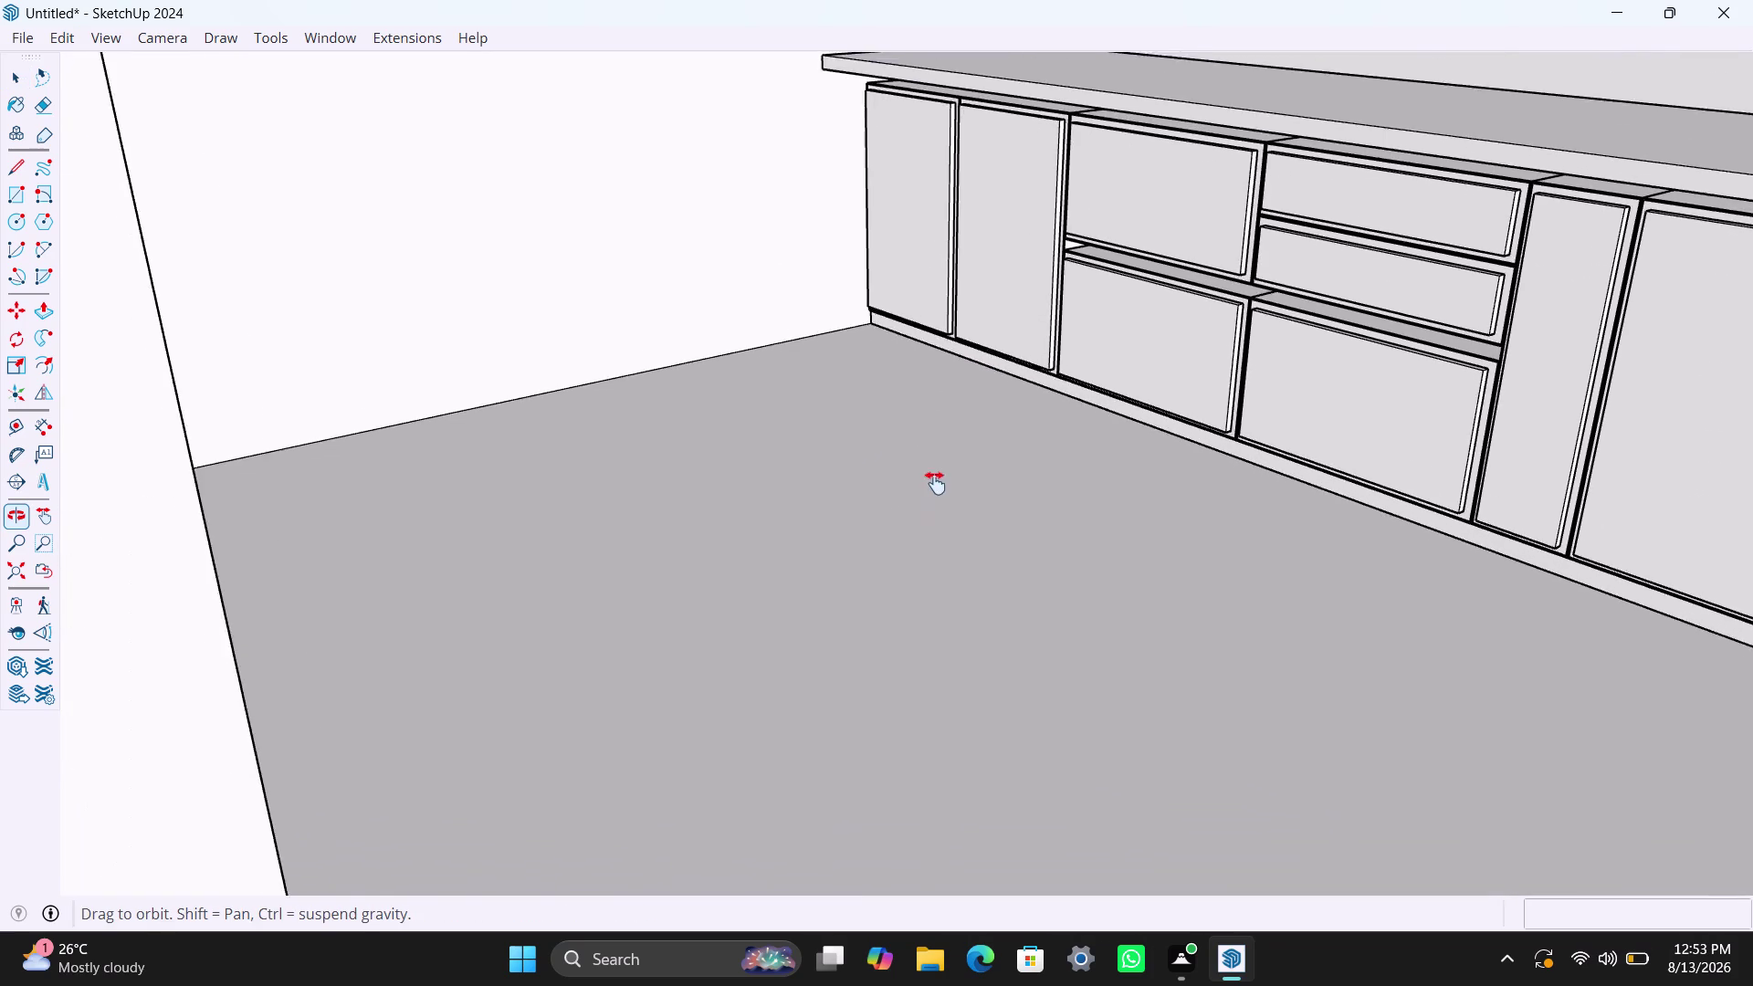
middle_drag(935, 493, 714, 835)
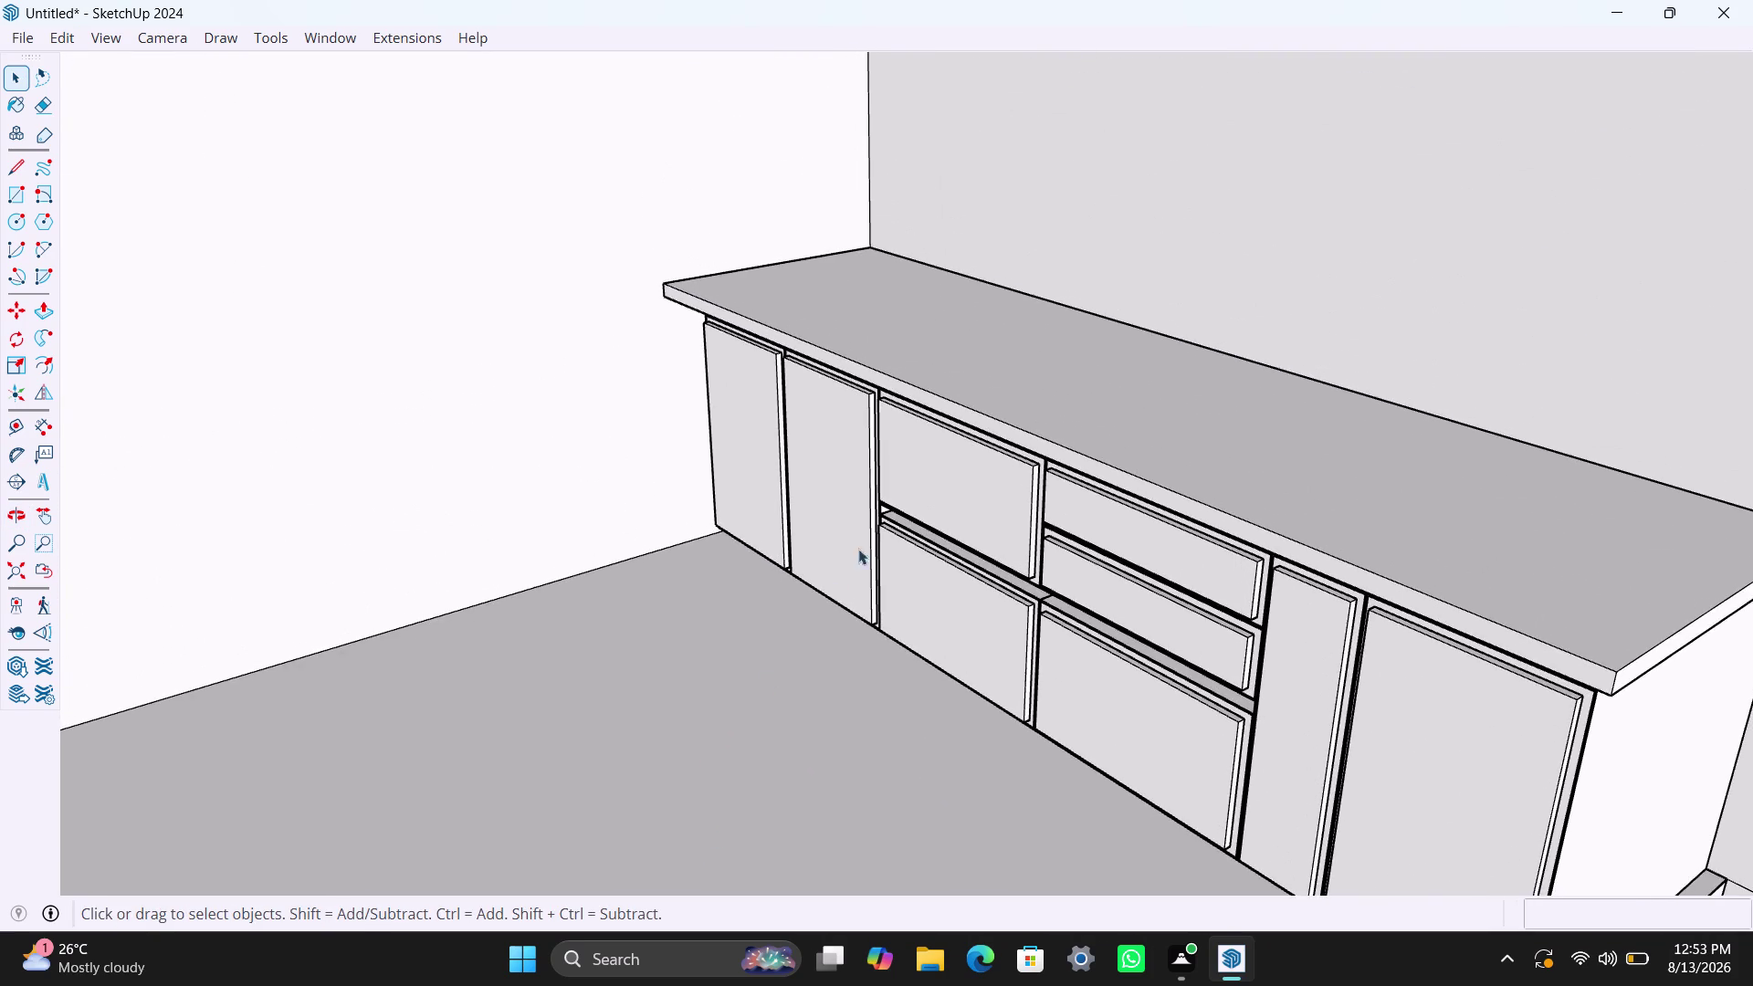
scroll(up, 3)
middle_drag(853, 460, 1107, 453)
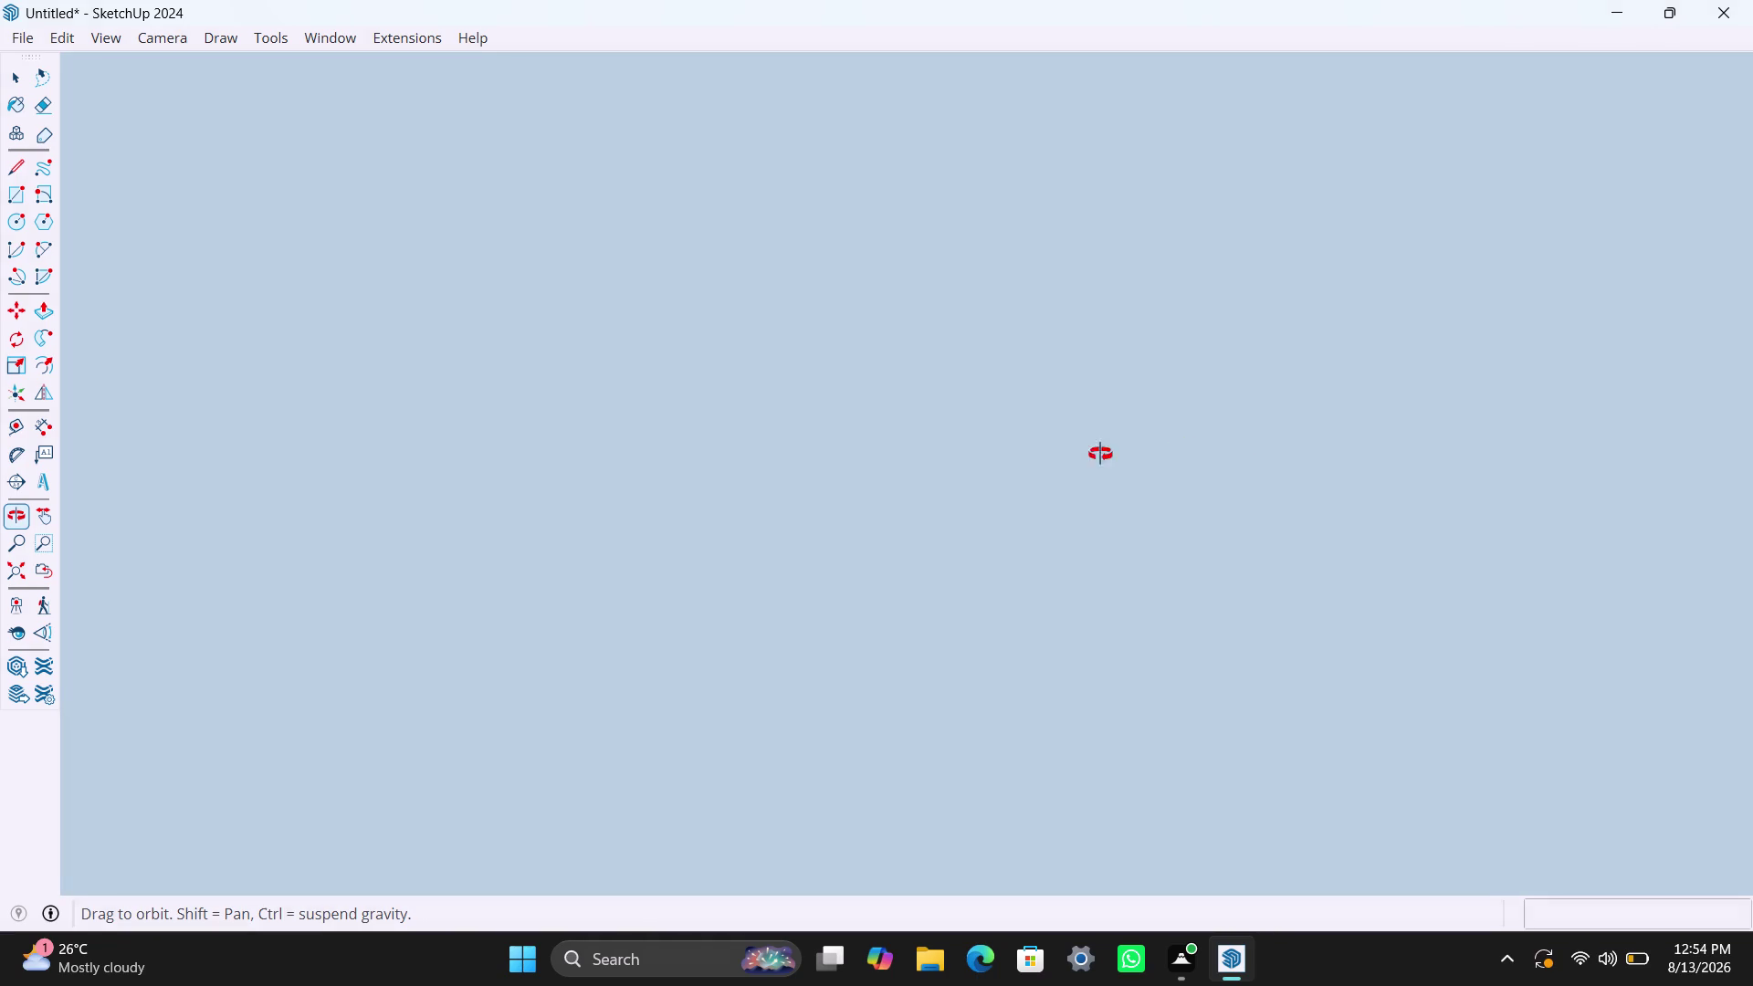
middle_drag(1107, 453, 1105, 455)
scroll(up, 3)
Zoom in and square the view onto the two left cabinet doors.
middle_click(959, 395)
scroll(up, 3)
middle_drag(962, 429, 1054, 457)
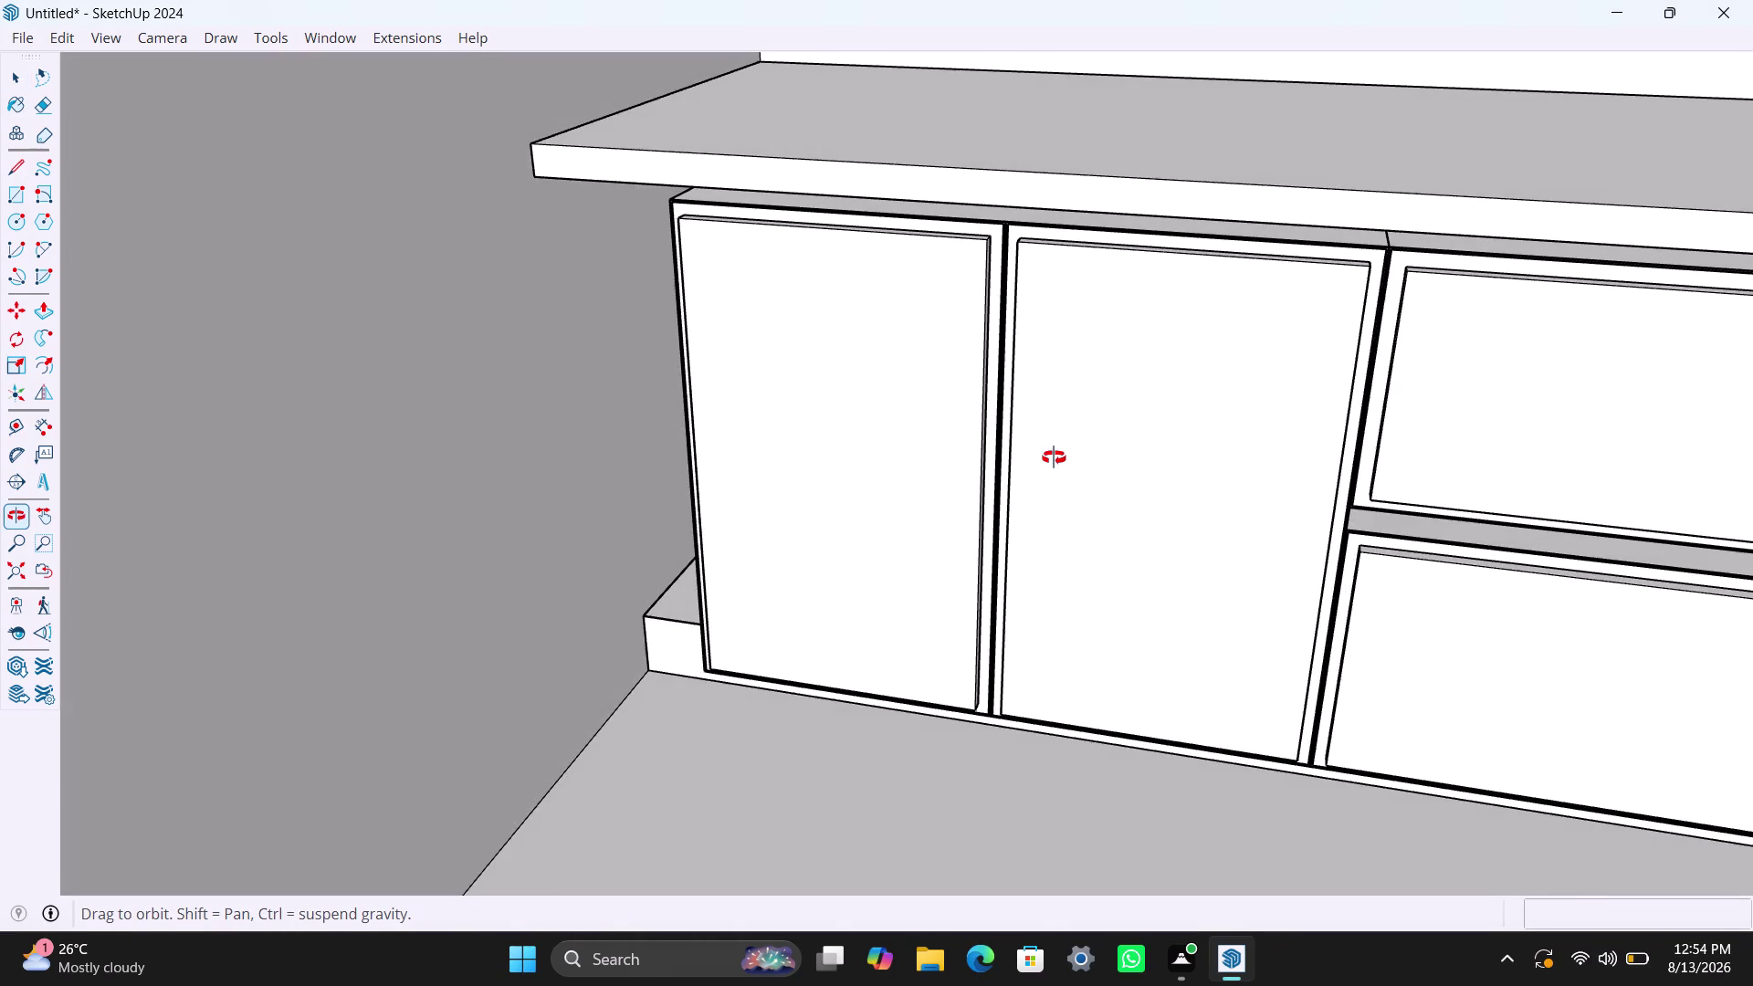
middle_drag(1054, 458, 1157, 457)
scroll(down, 3)
middle_drag(1203, 434, 1168, 468)
scroll(up, 3)
middle_drag(1123, 424, 1135, 382)
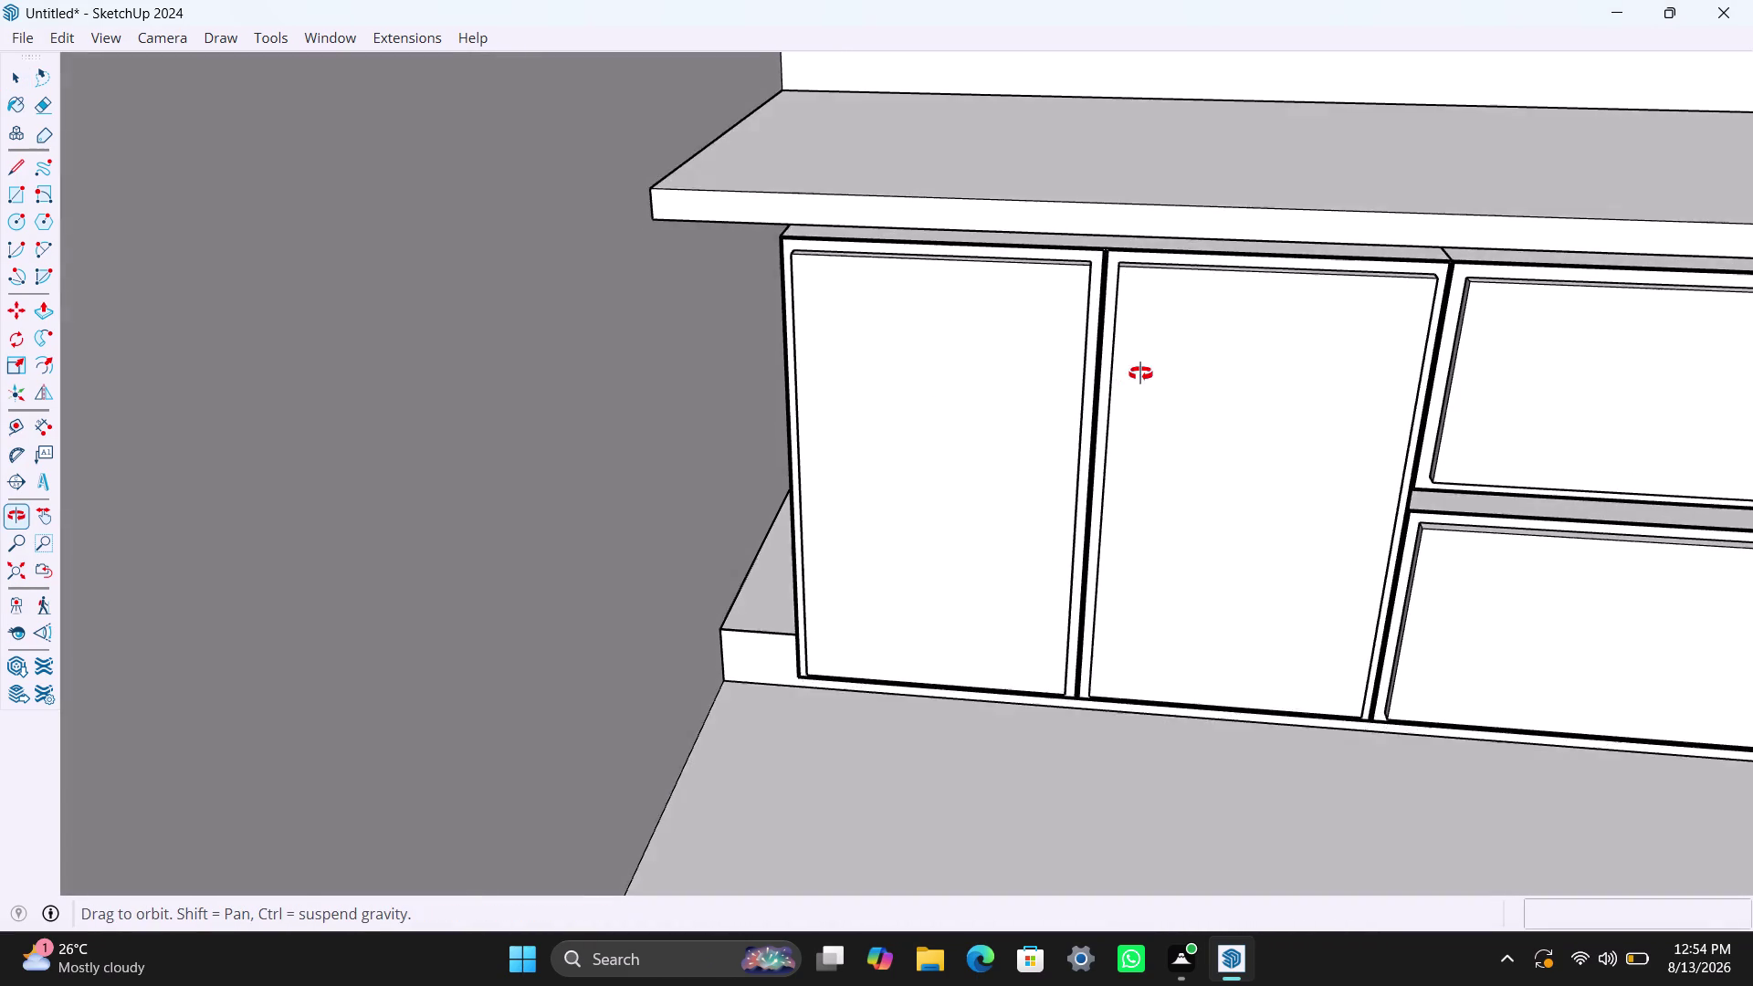
middle_drag(1135, 382, 1151, 337)
middle_click(1161, 406)
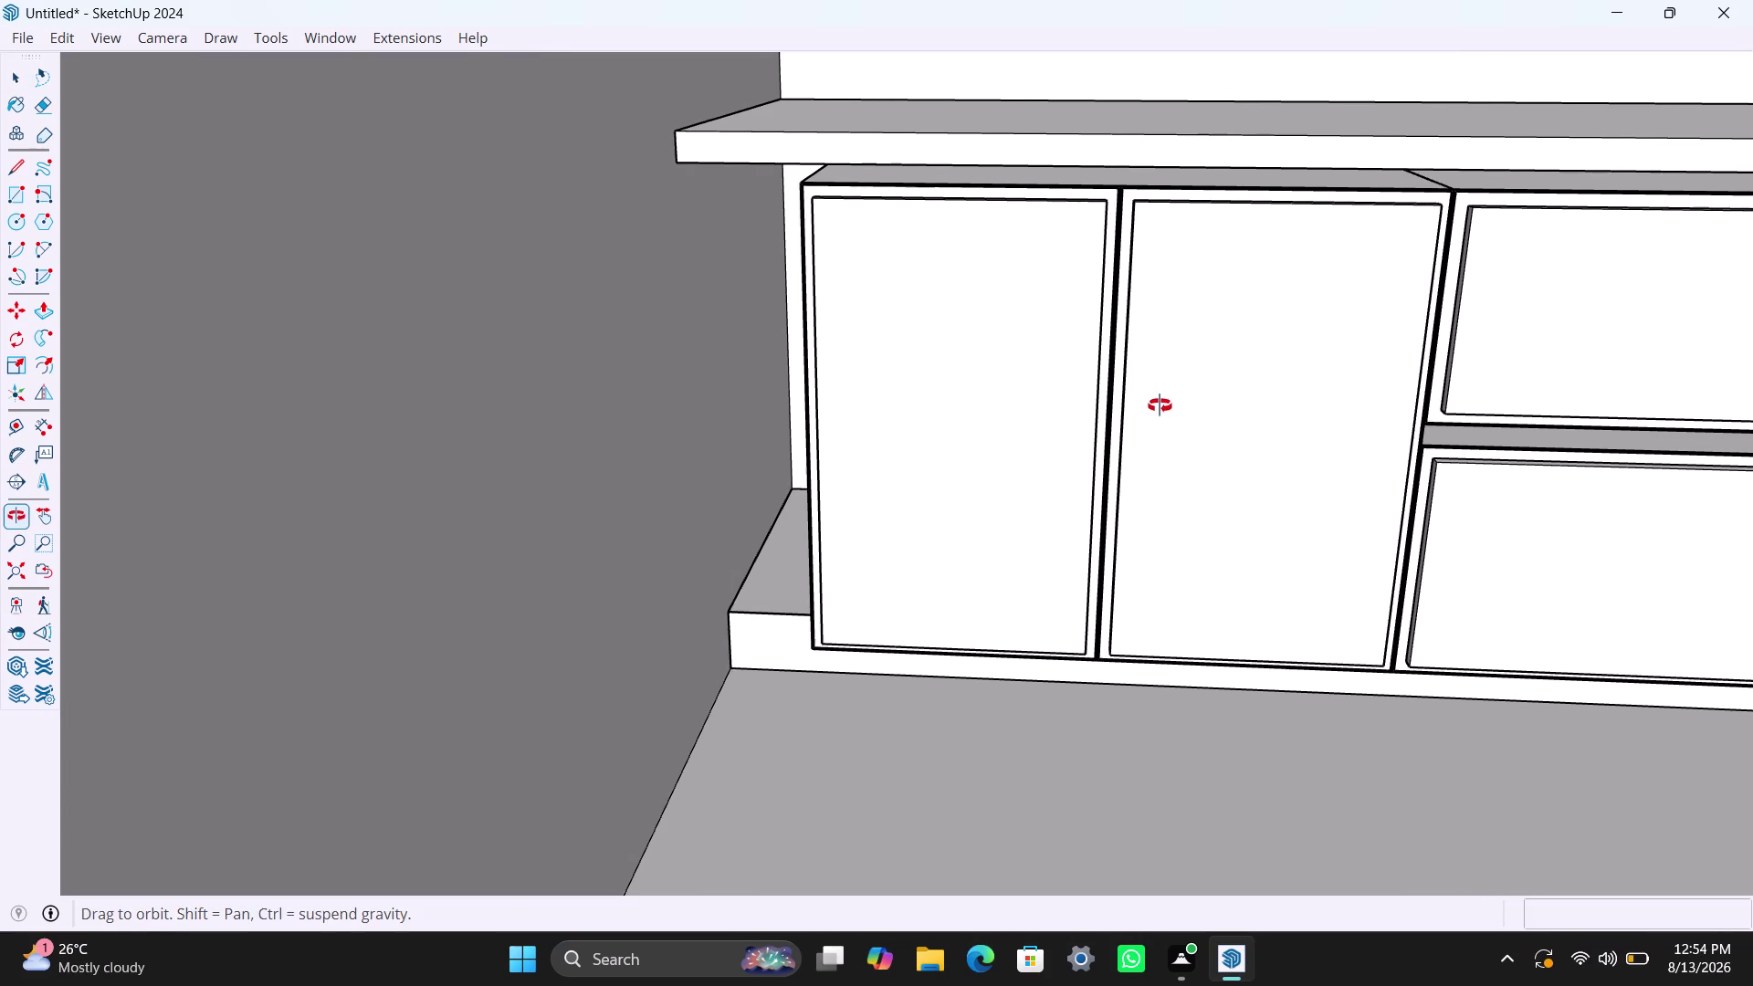
Draw a slim vertical handle rectangle on the left door face after two misplaced starts.
key(r)
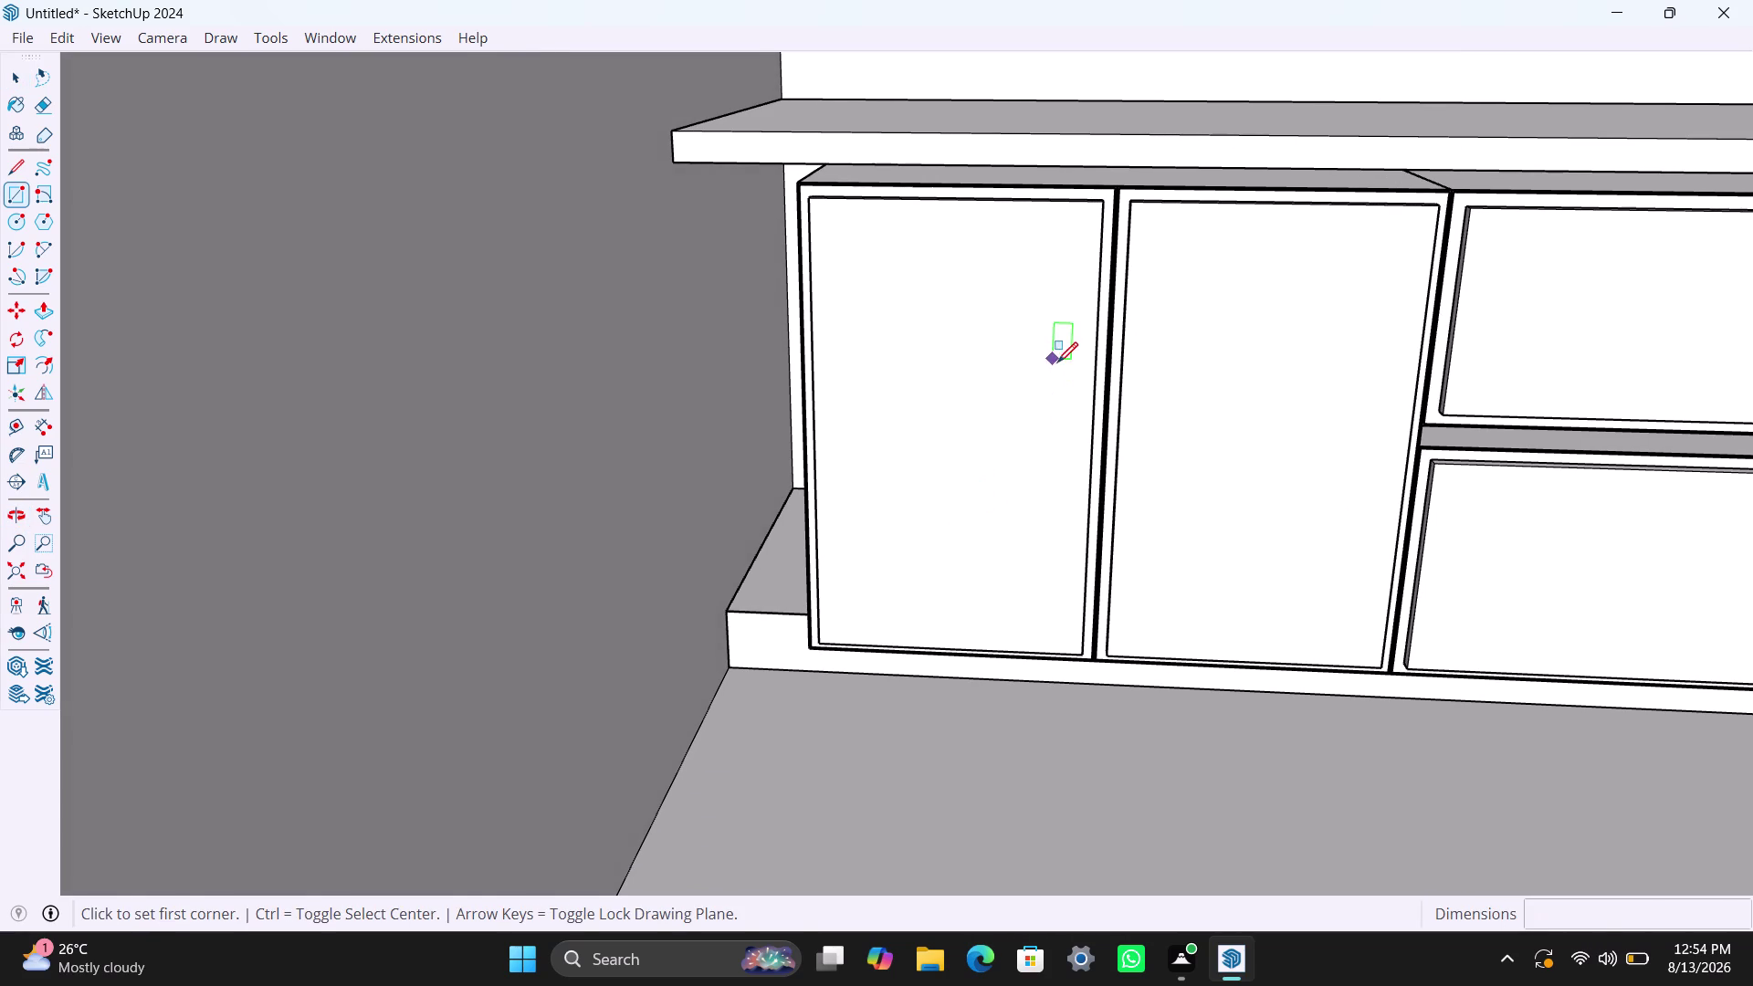
click(1056, 375)
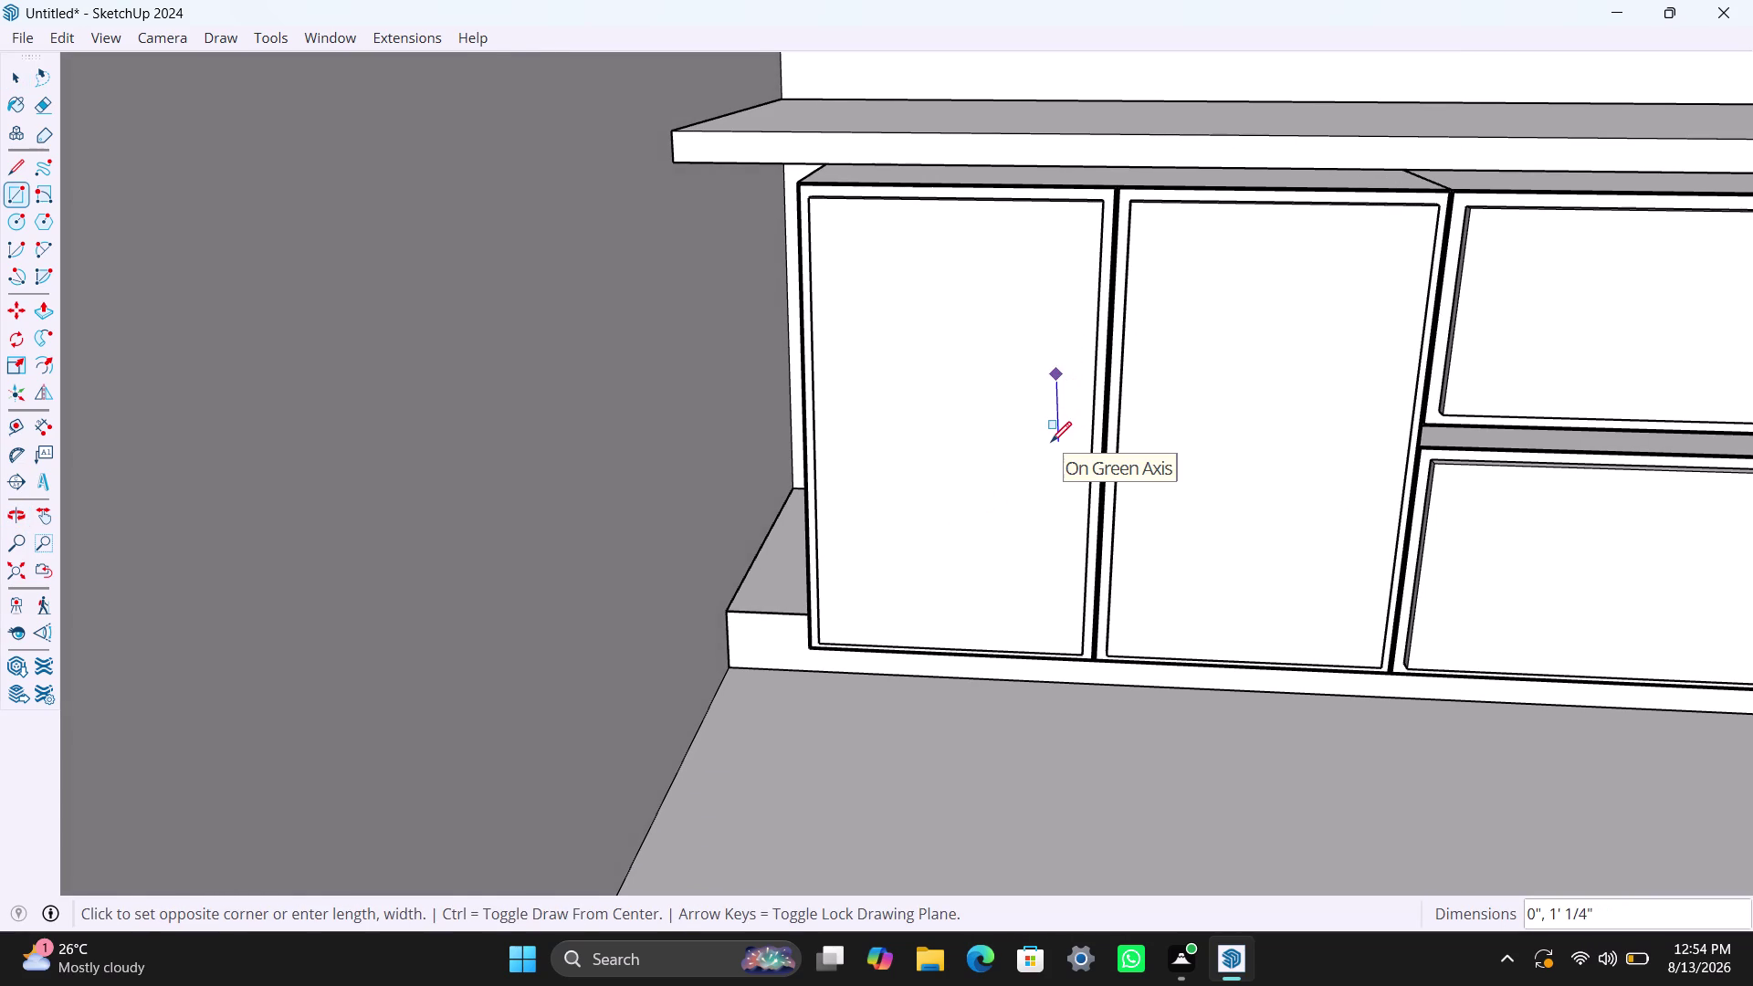
key(r)
click(1045, 400)
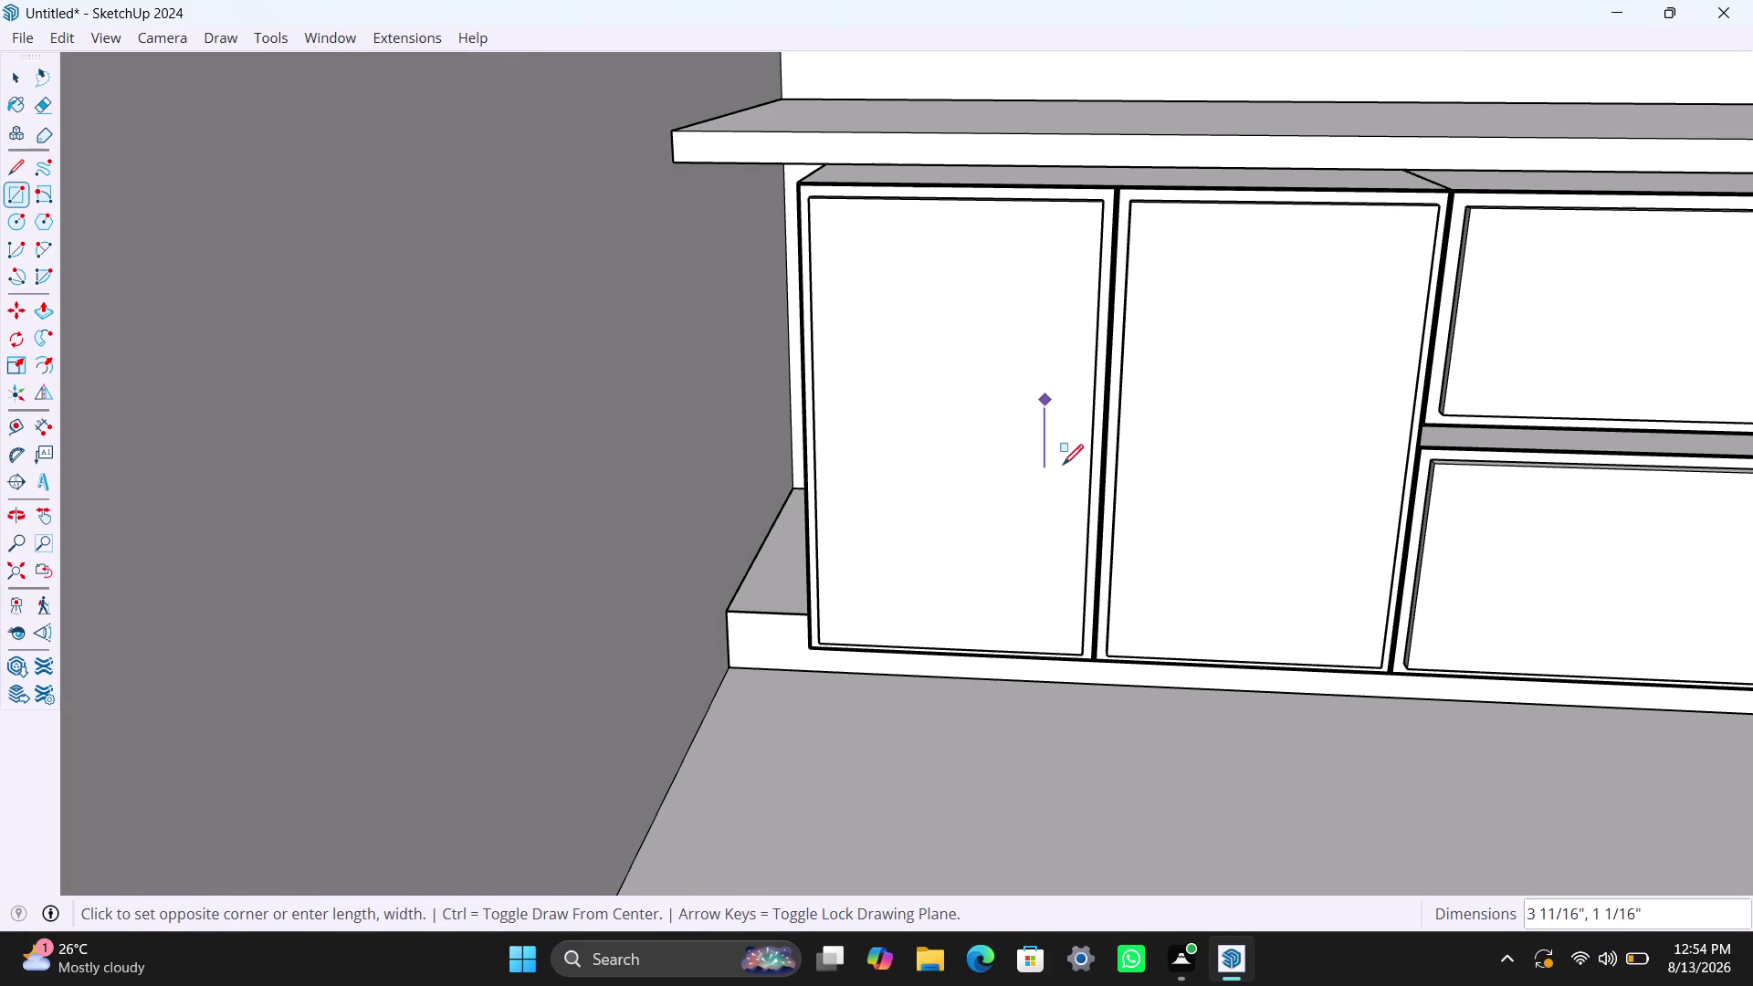
key(space)
key(space)
text(r)
click(1035, 392)
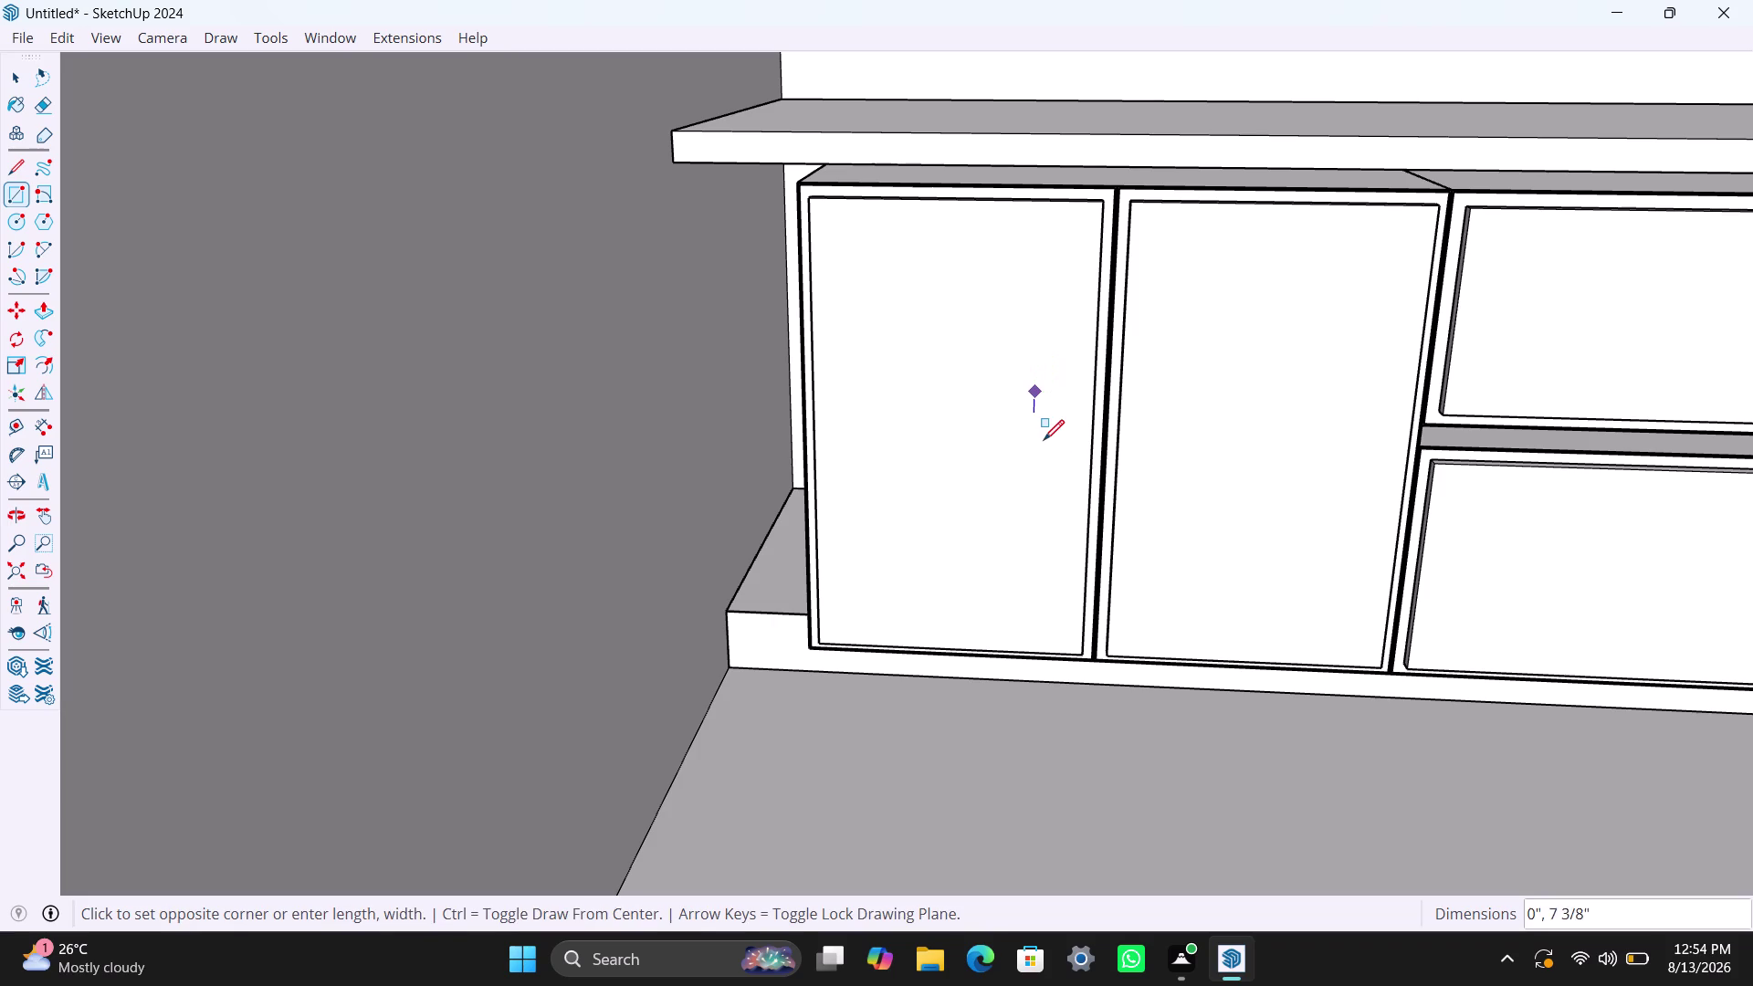
click(1043, 454)
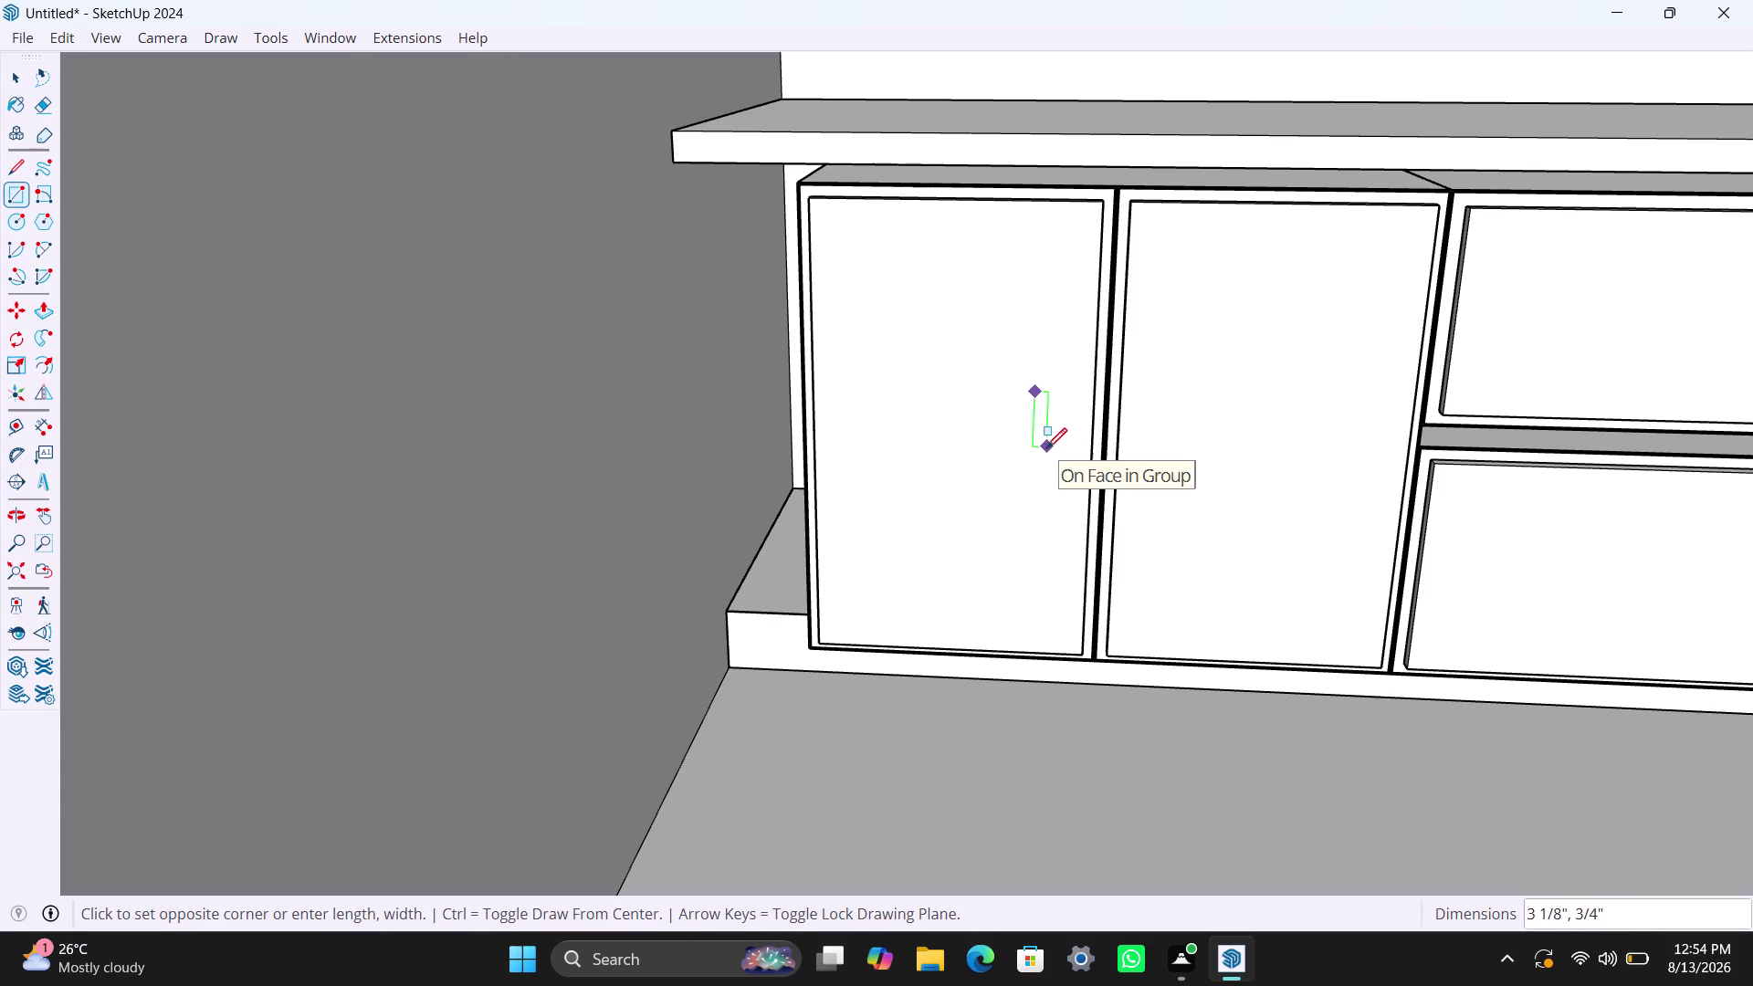
click(1046, 450)
key(space)
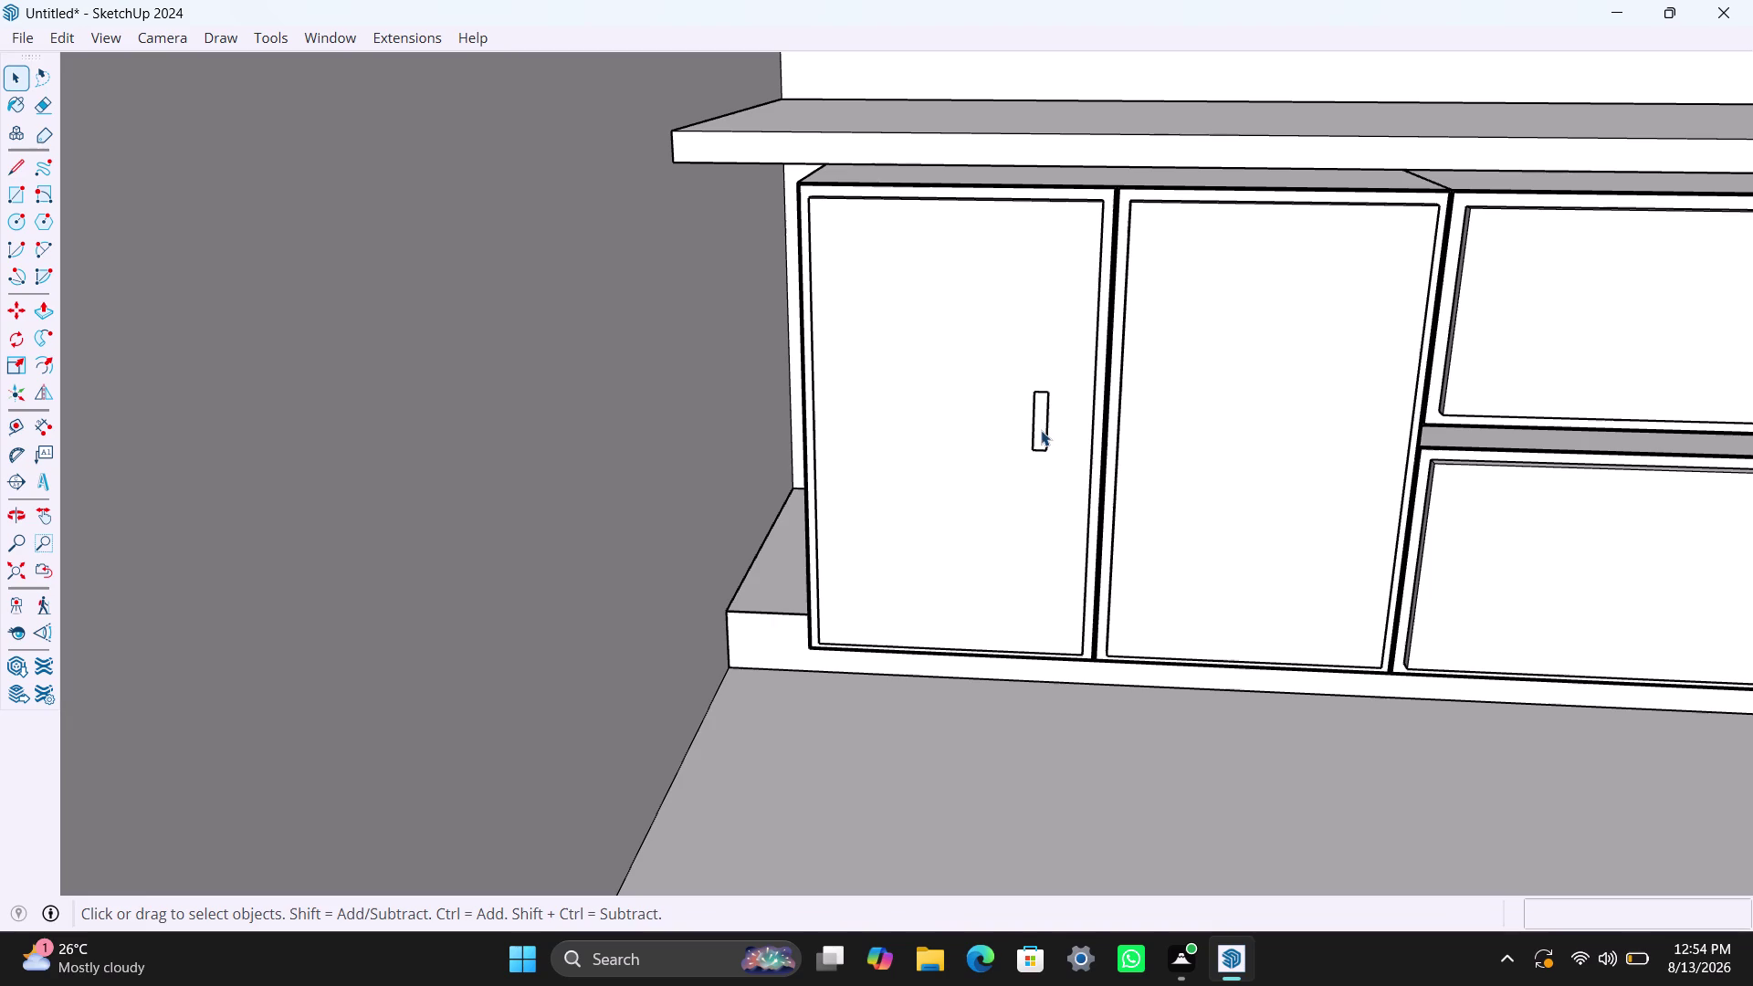
Select the handle face, abandon making it a component, and check it in Entity Info.
double_click(1041, 430)
right_click(1041, 430)
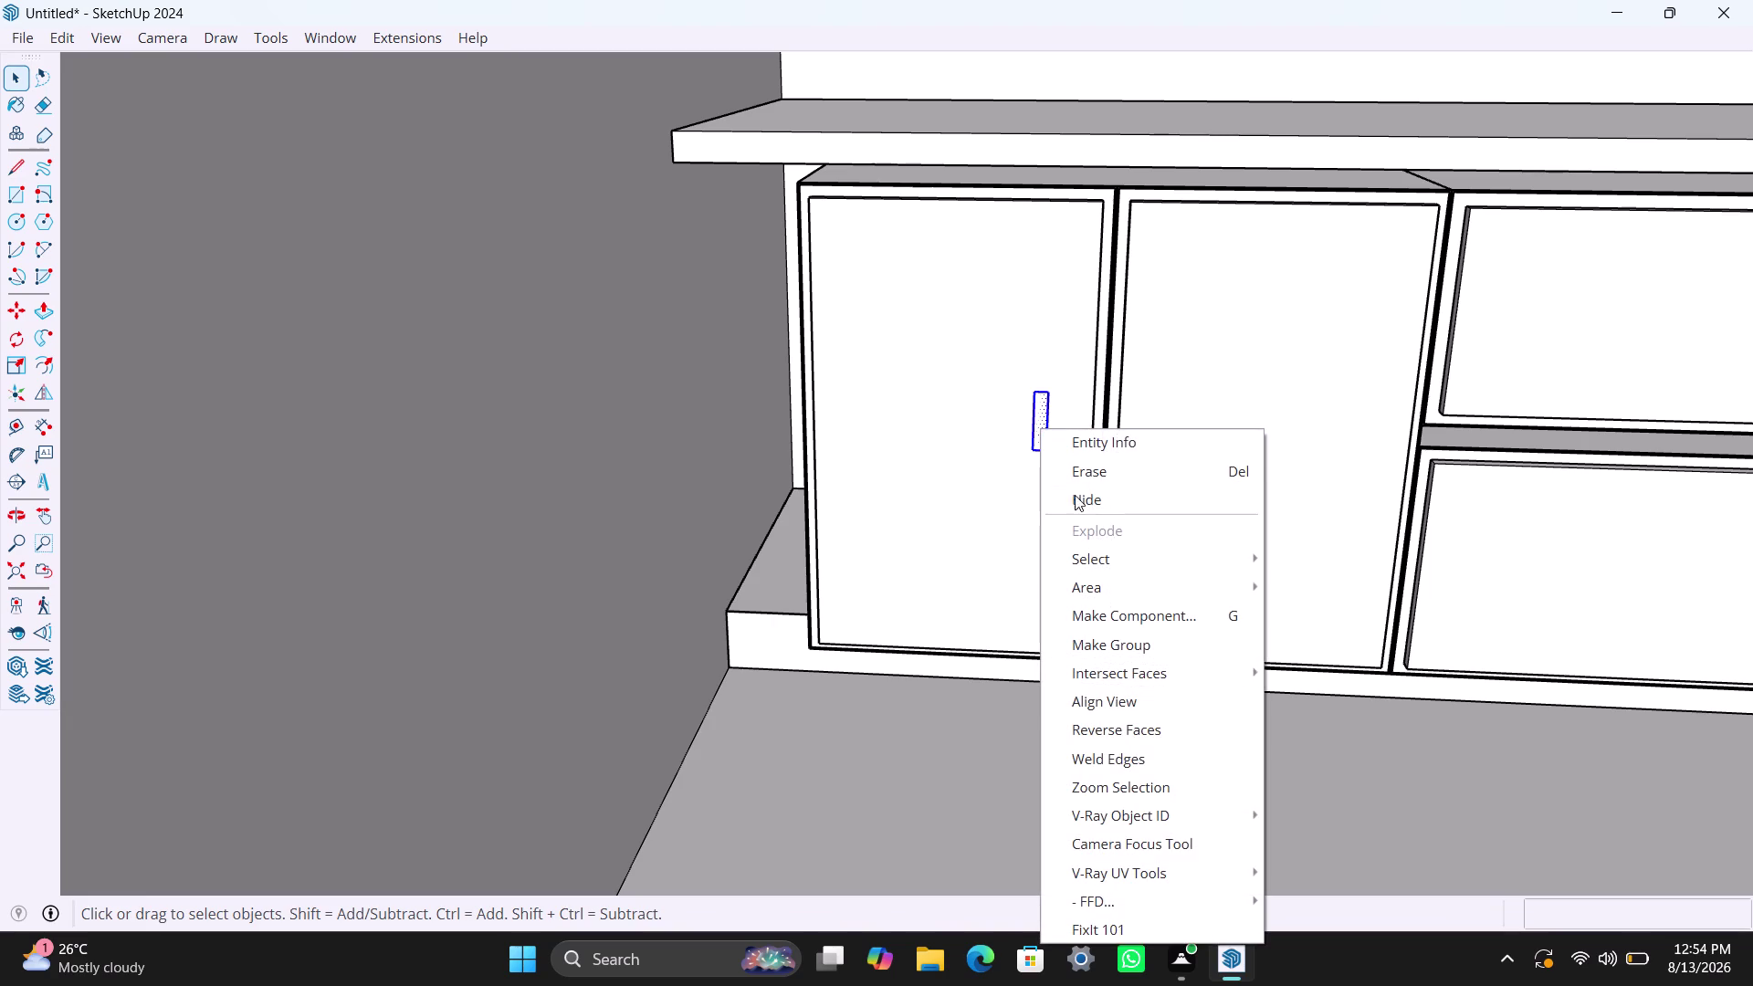
drag(1084, 568, 1089, 605)
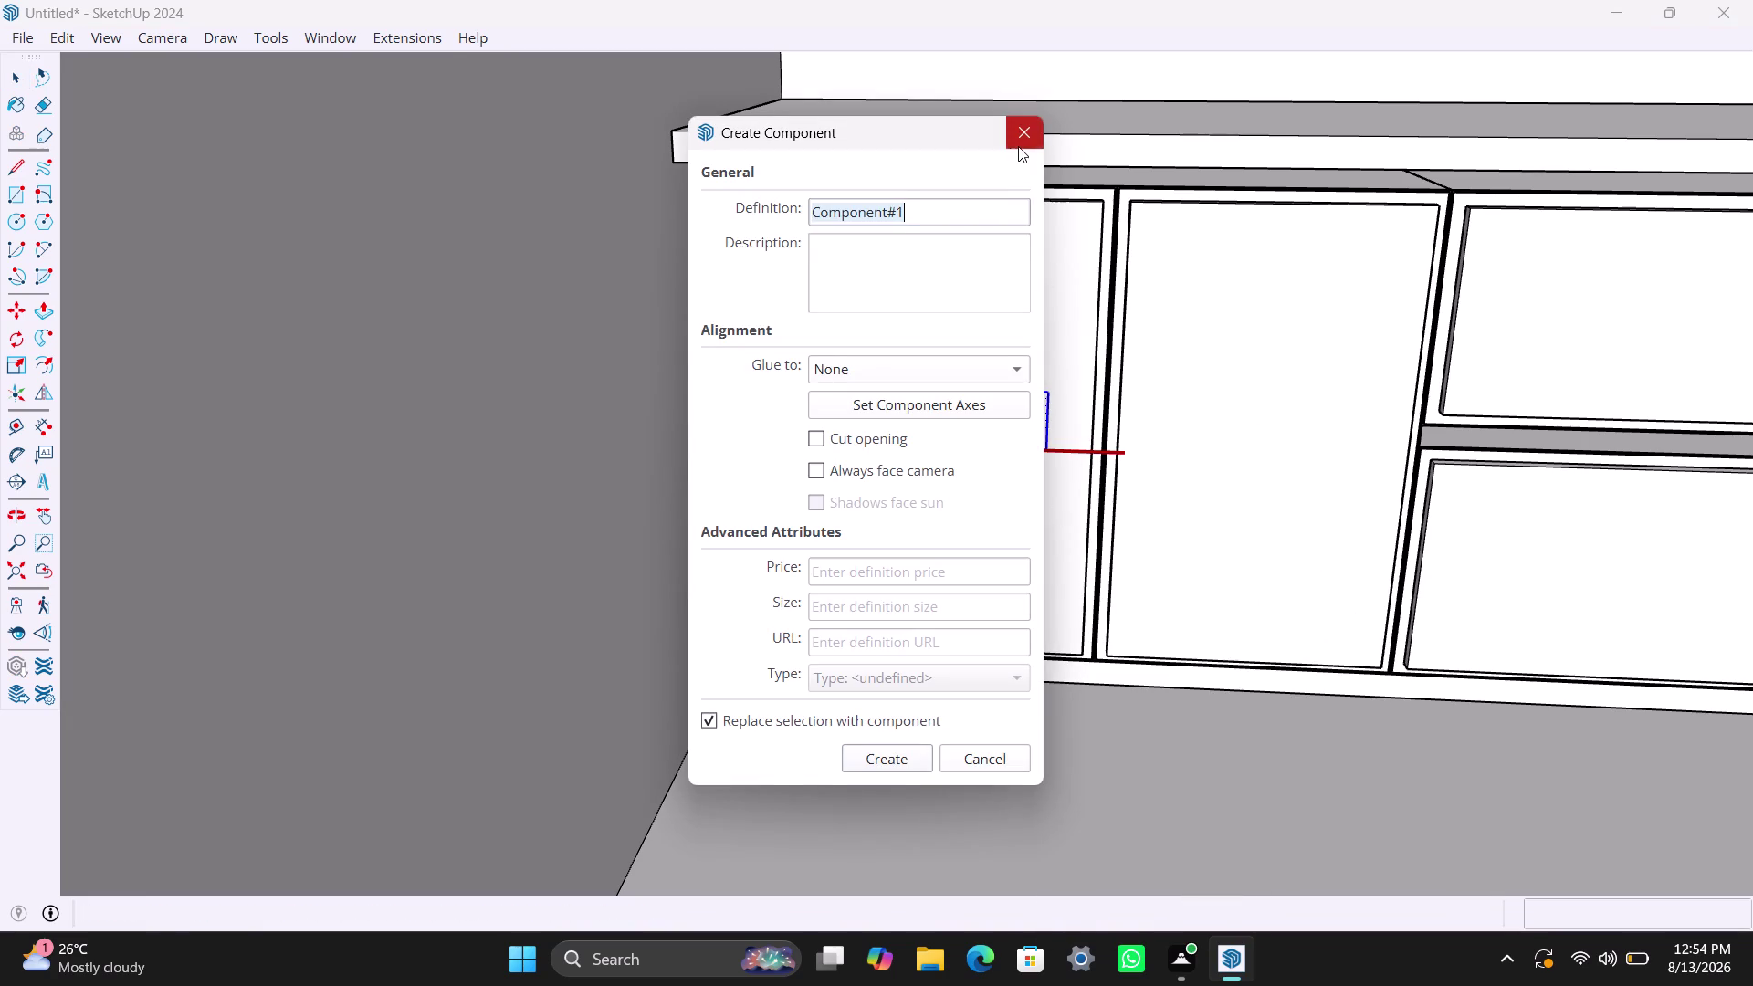
click(1018, 146)
click(1039, 433)
right_click(1039, 430)
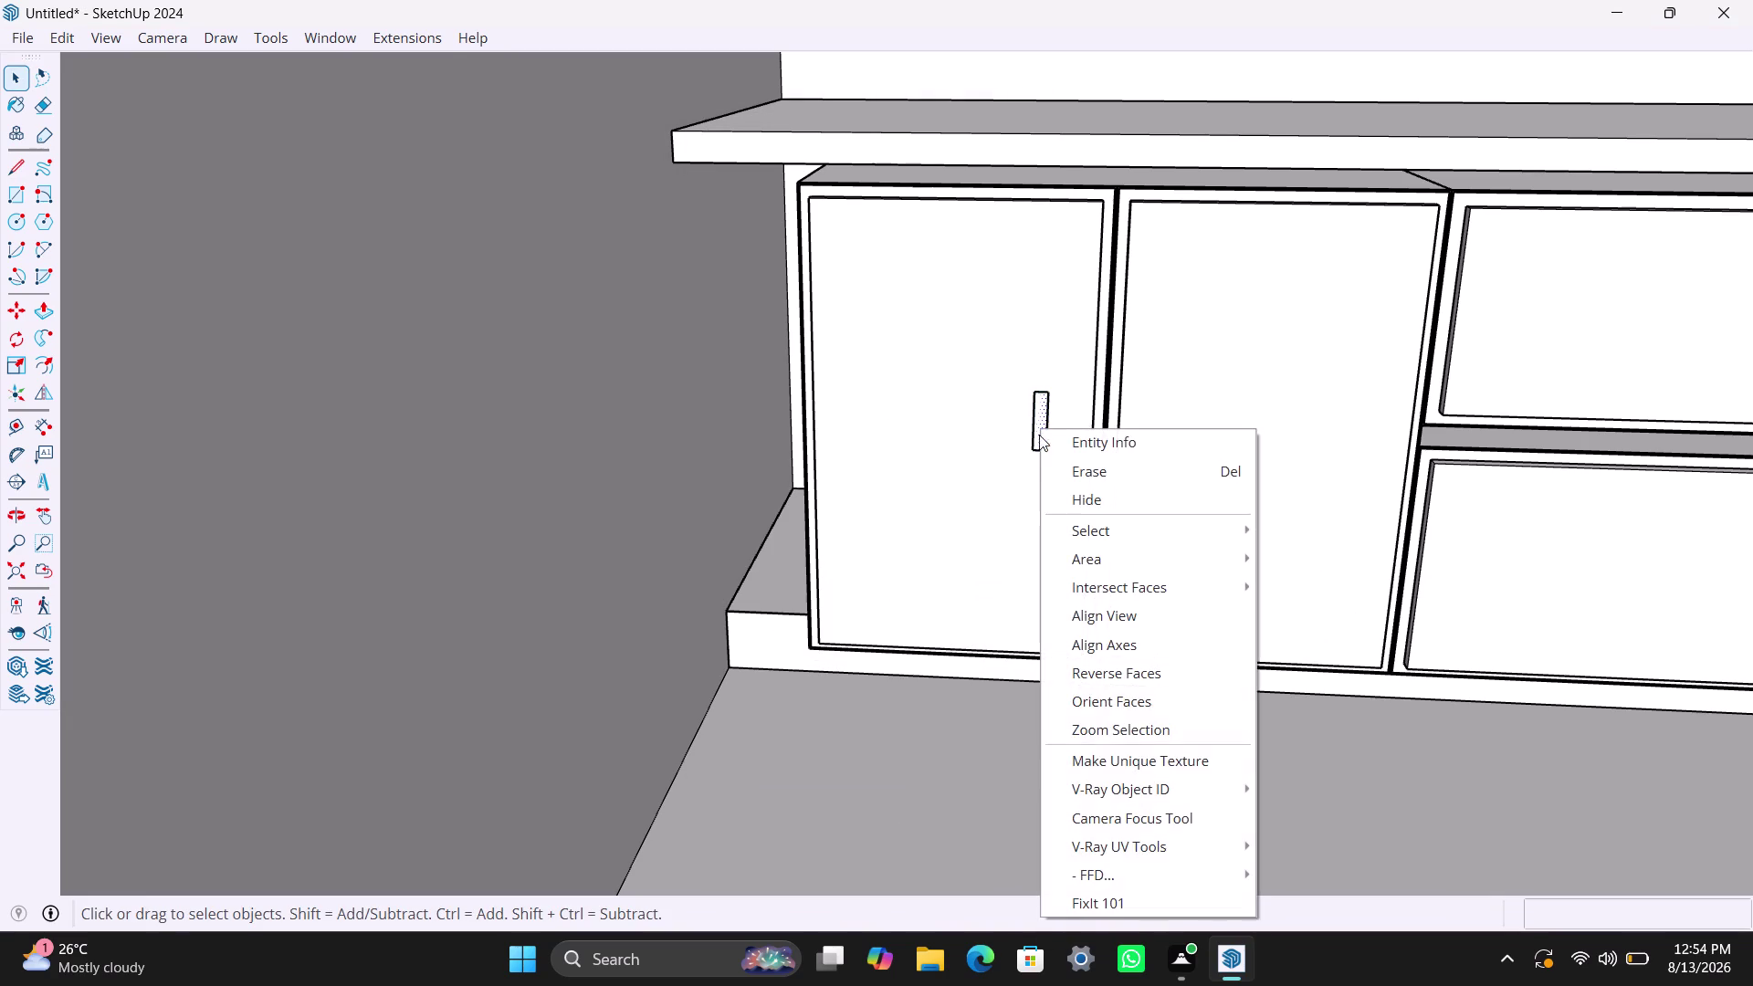
click(1040, 449)
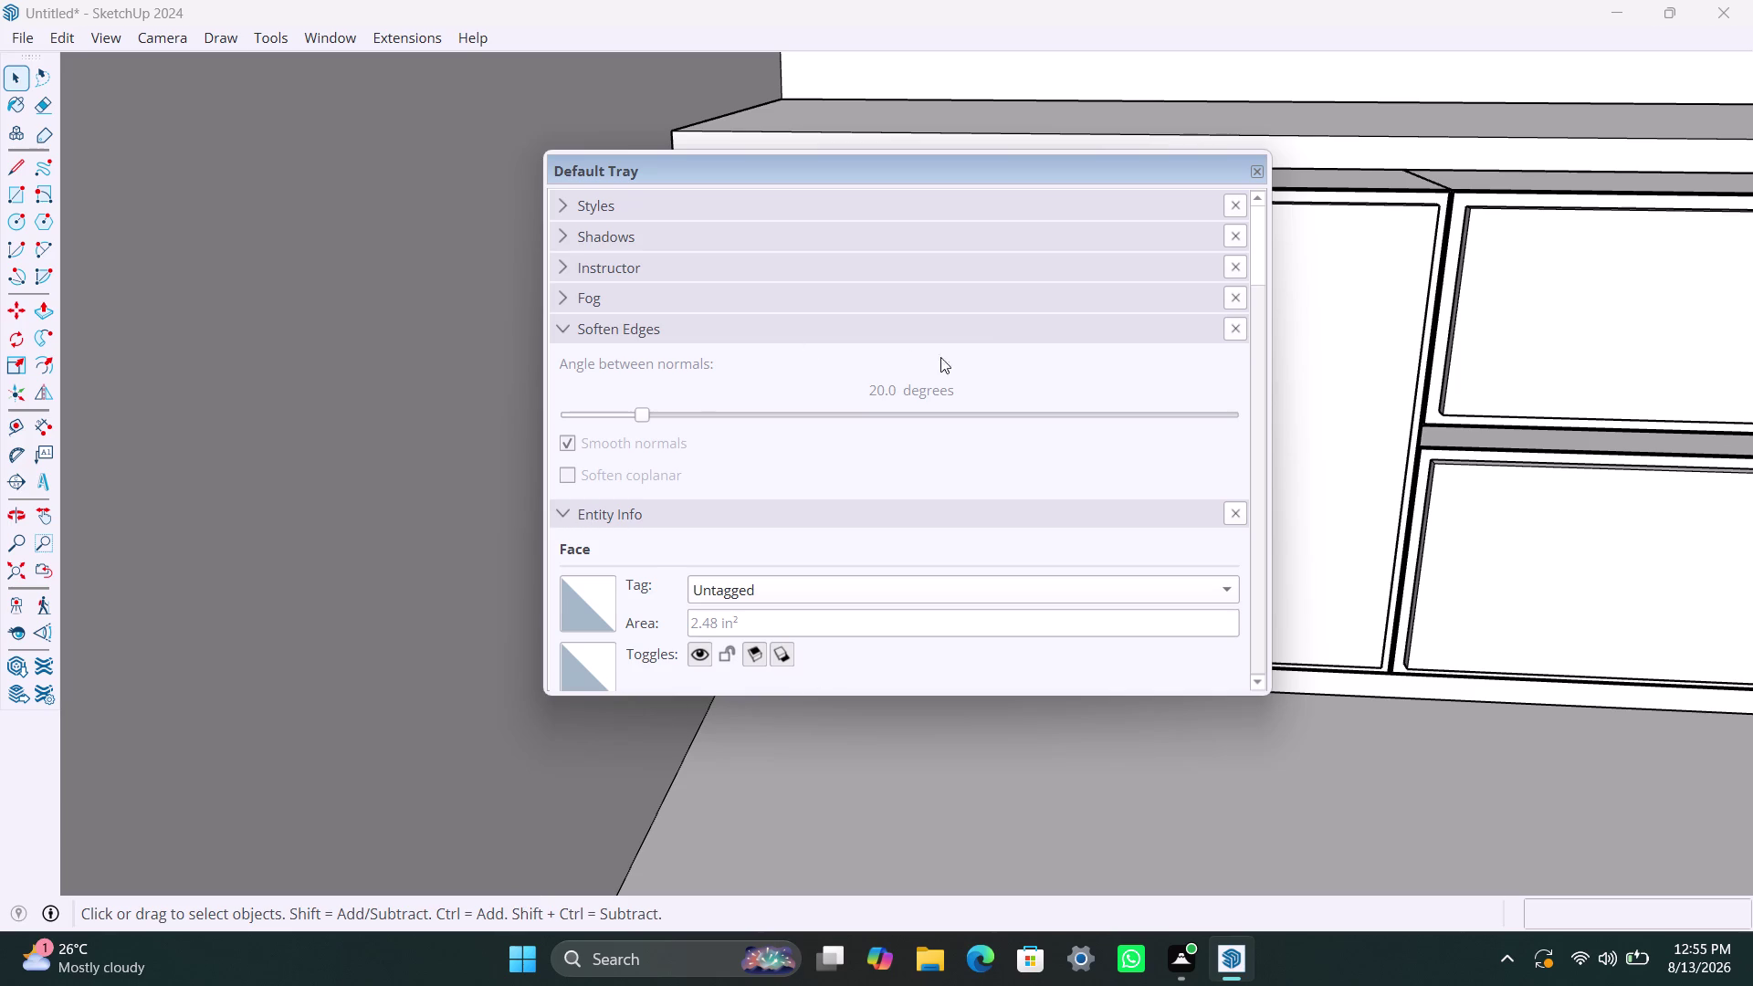
click(1260, 170)
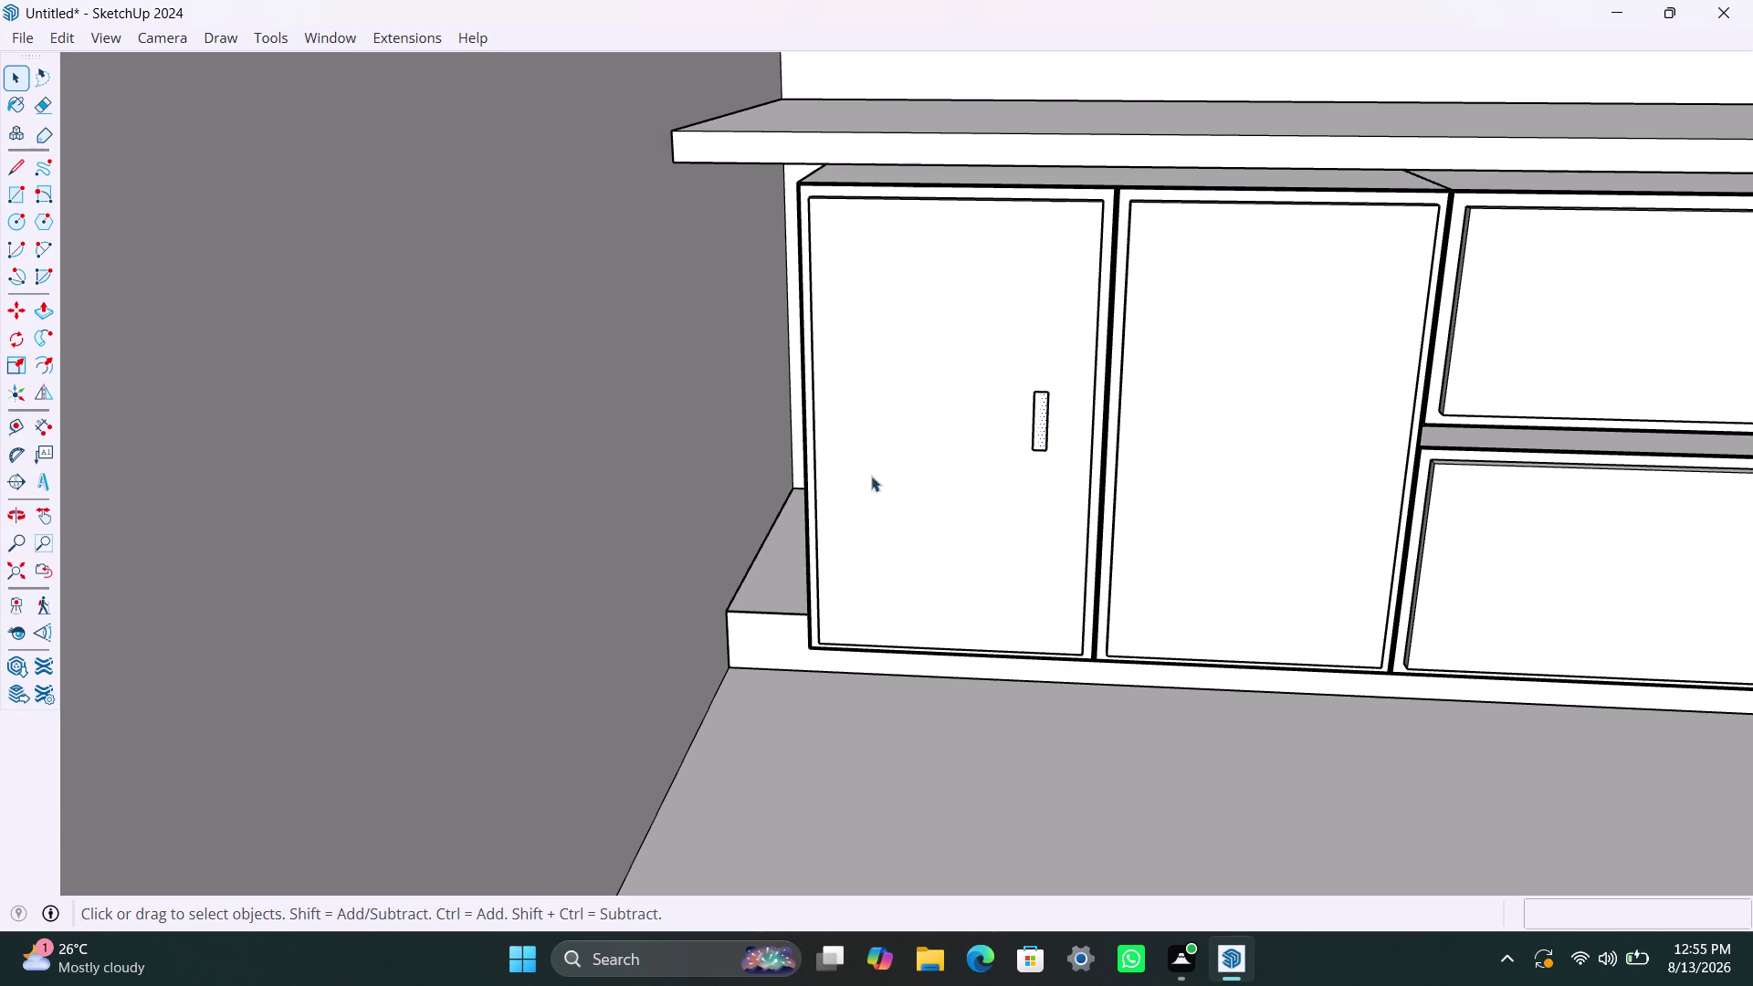
key(ctrl+s)
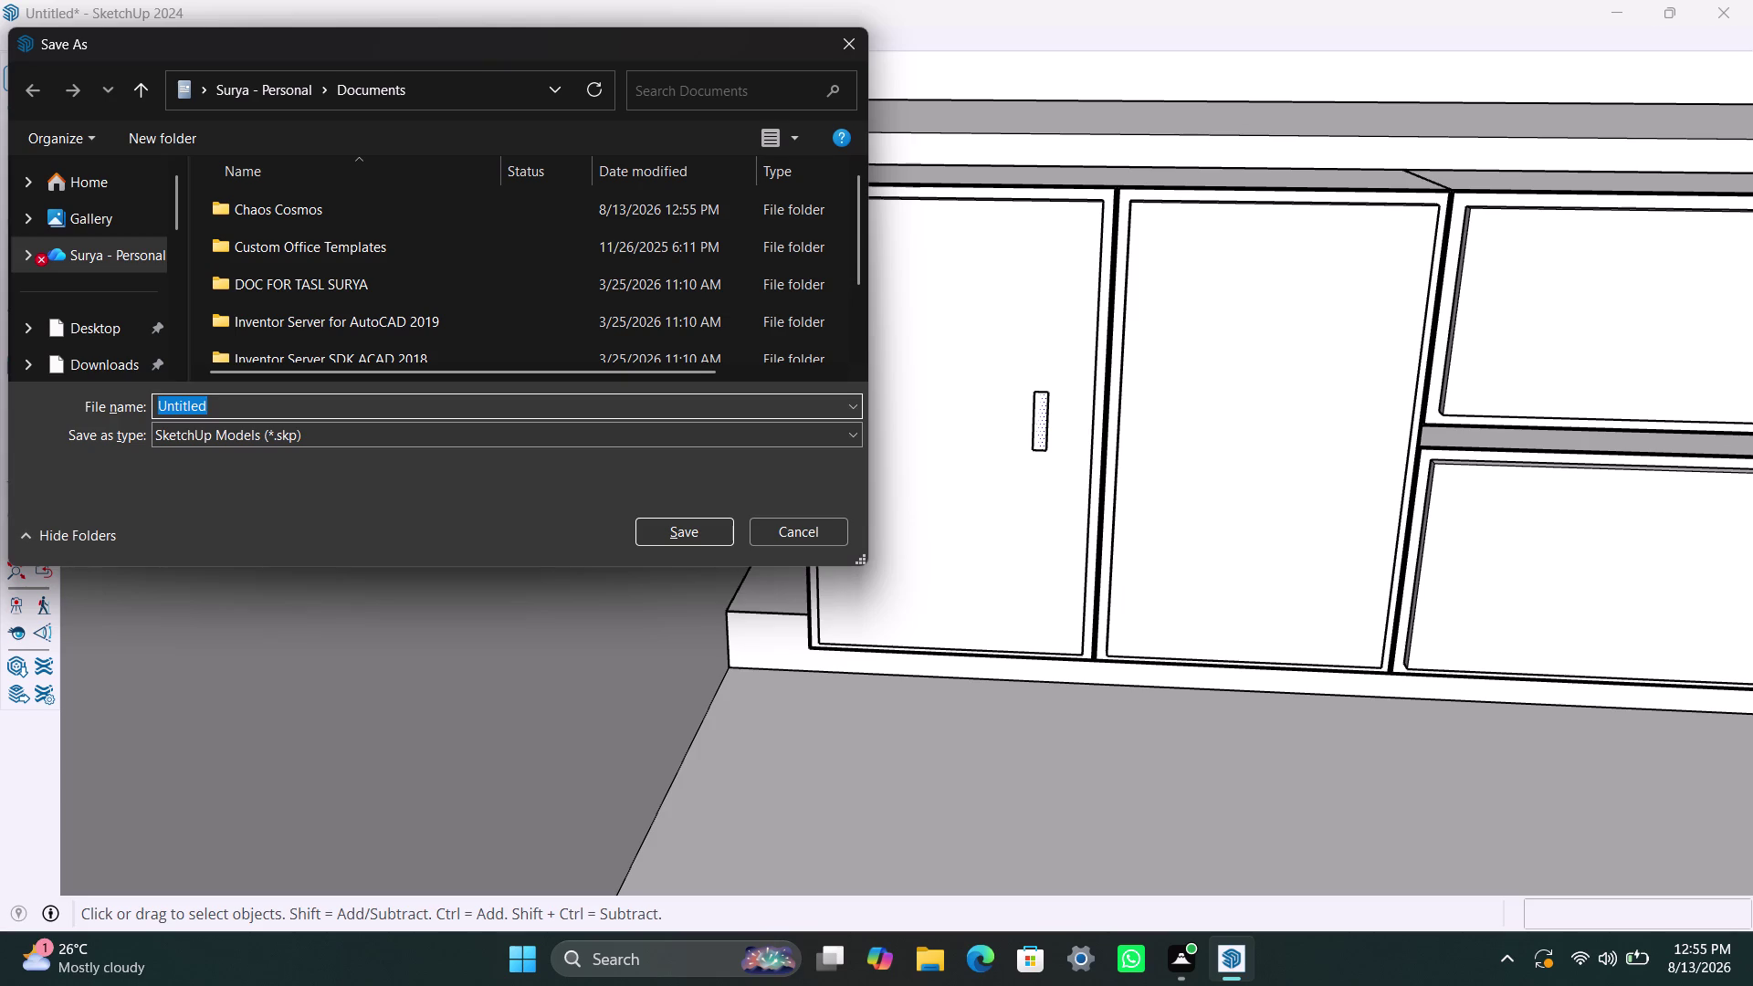
Save the model to the Desktop as 'sketch up kitchen', fixing a typo in the name.
text(sket)
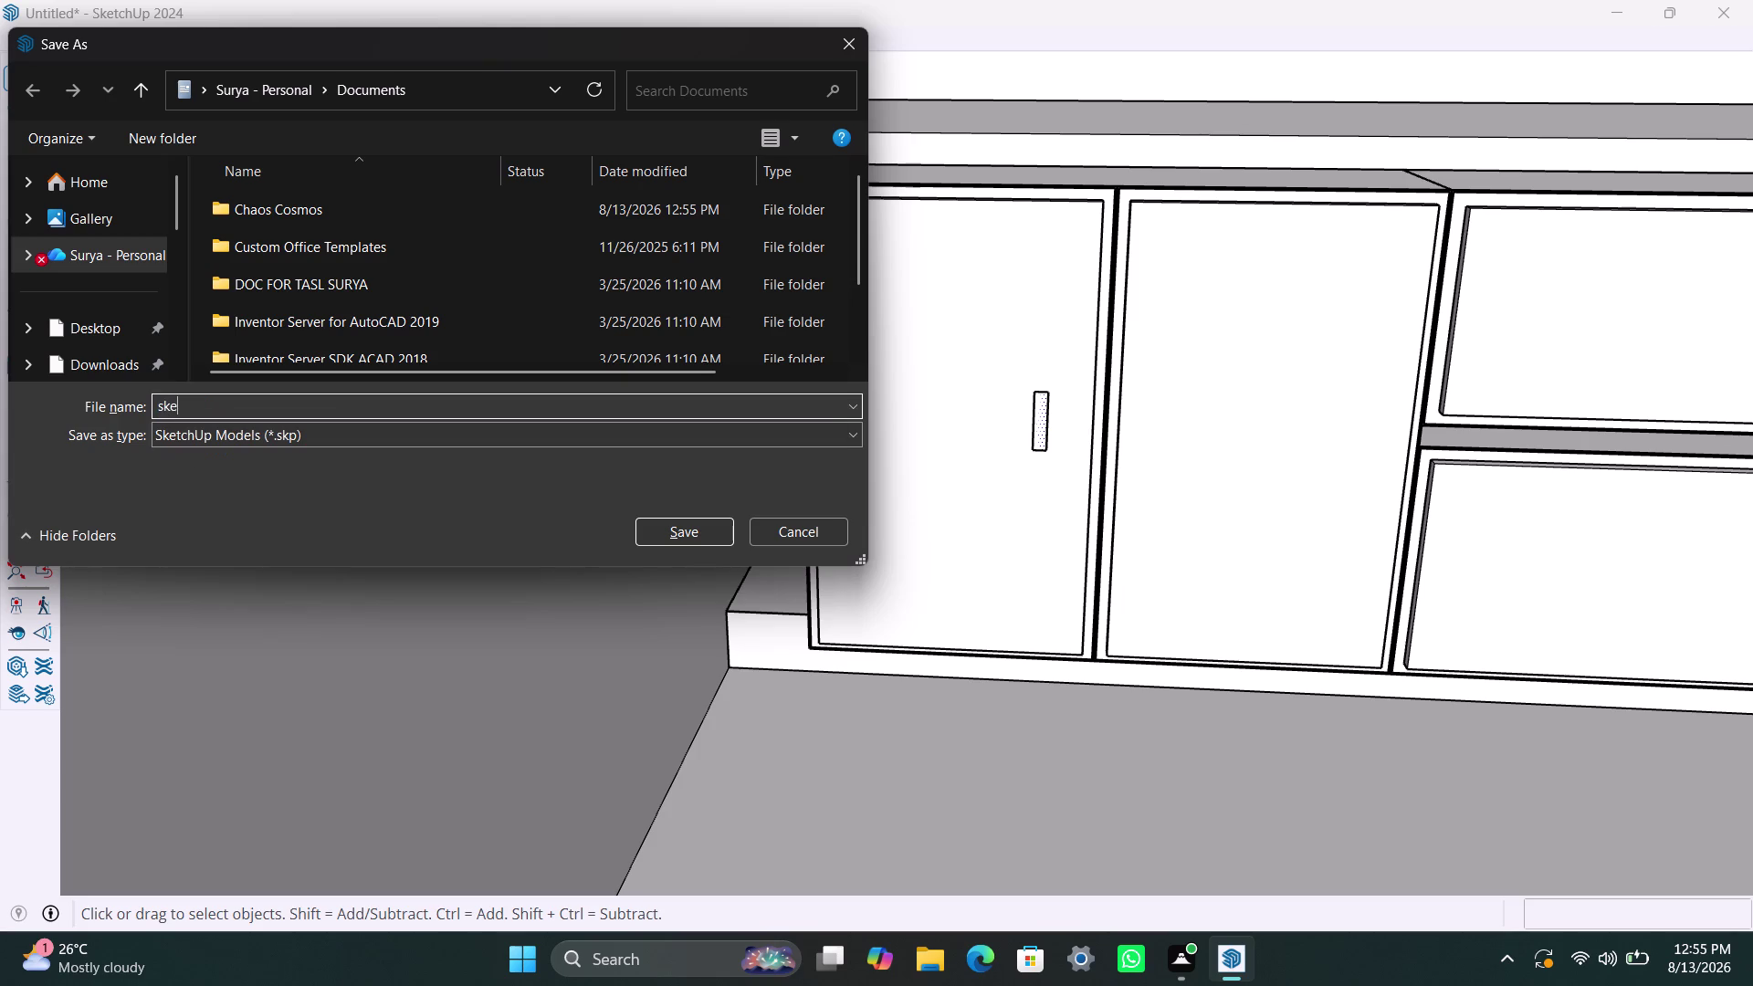
text(ch up ki)
text(techen)
key(BackSpace)
key(BackSpace)
key(BackSpace)
key(BackSpace)
key(BackSpace)
text(chen)
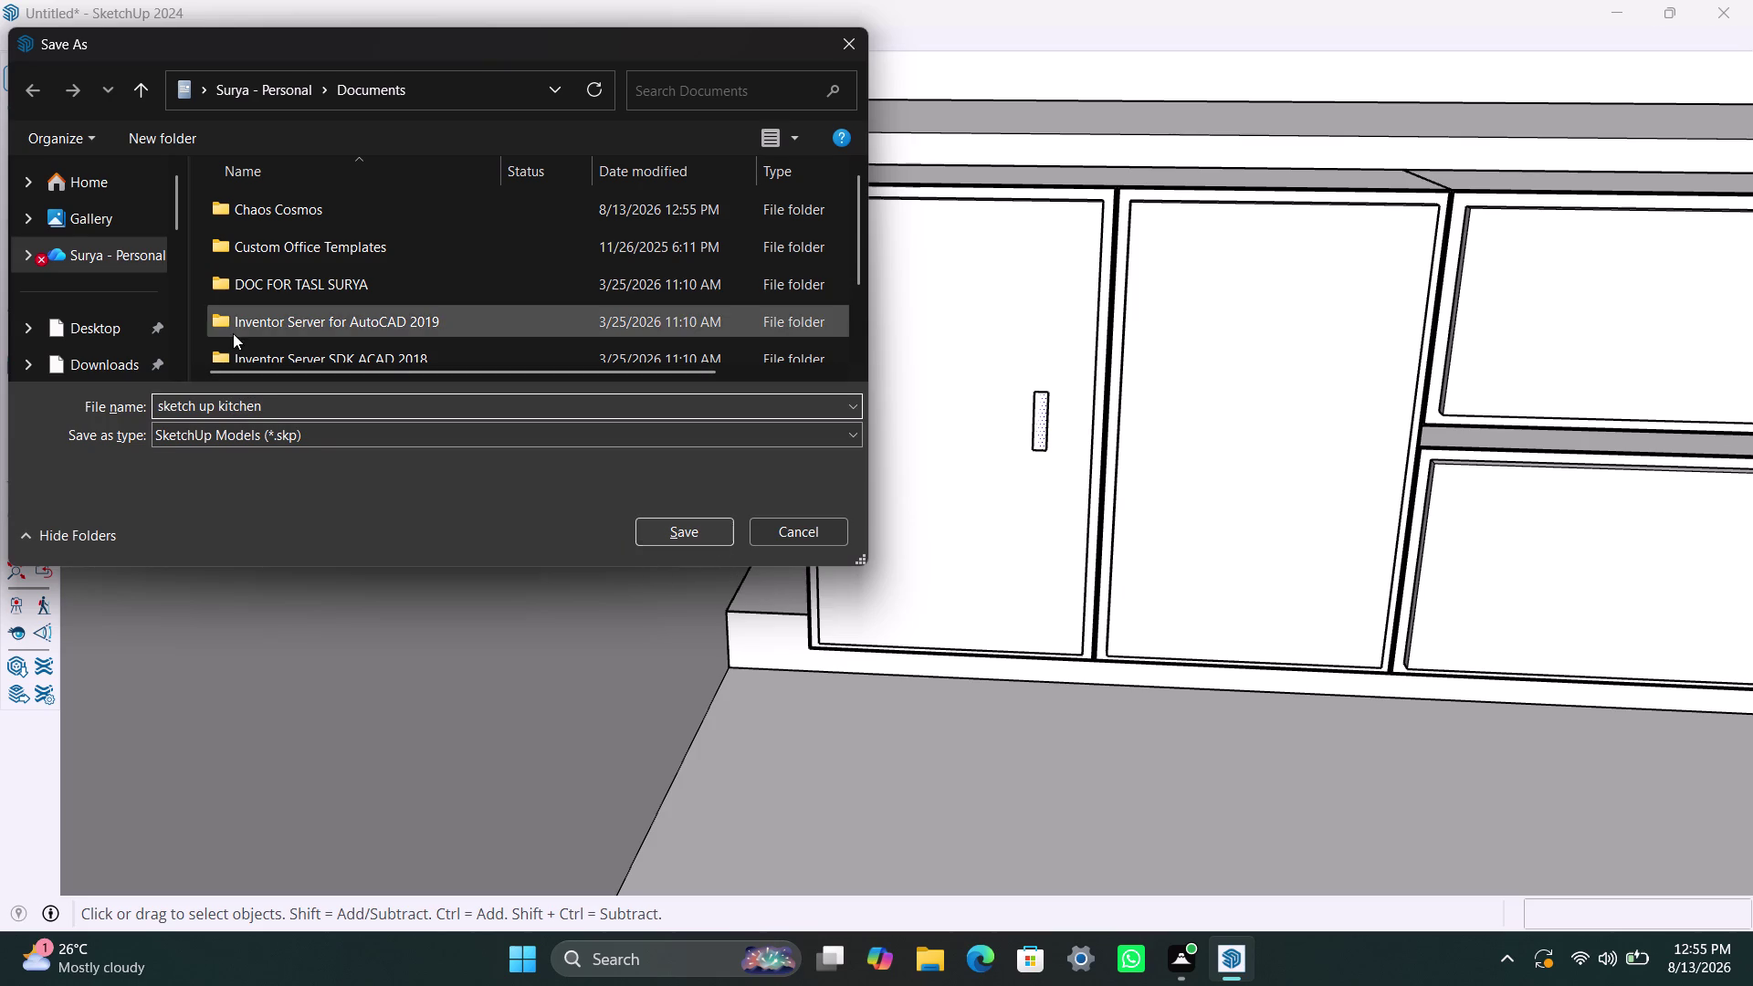
click(66, 320)
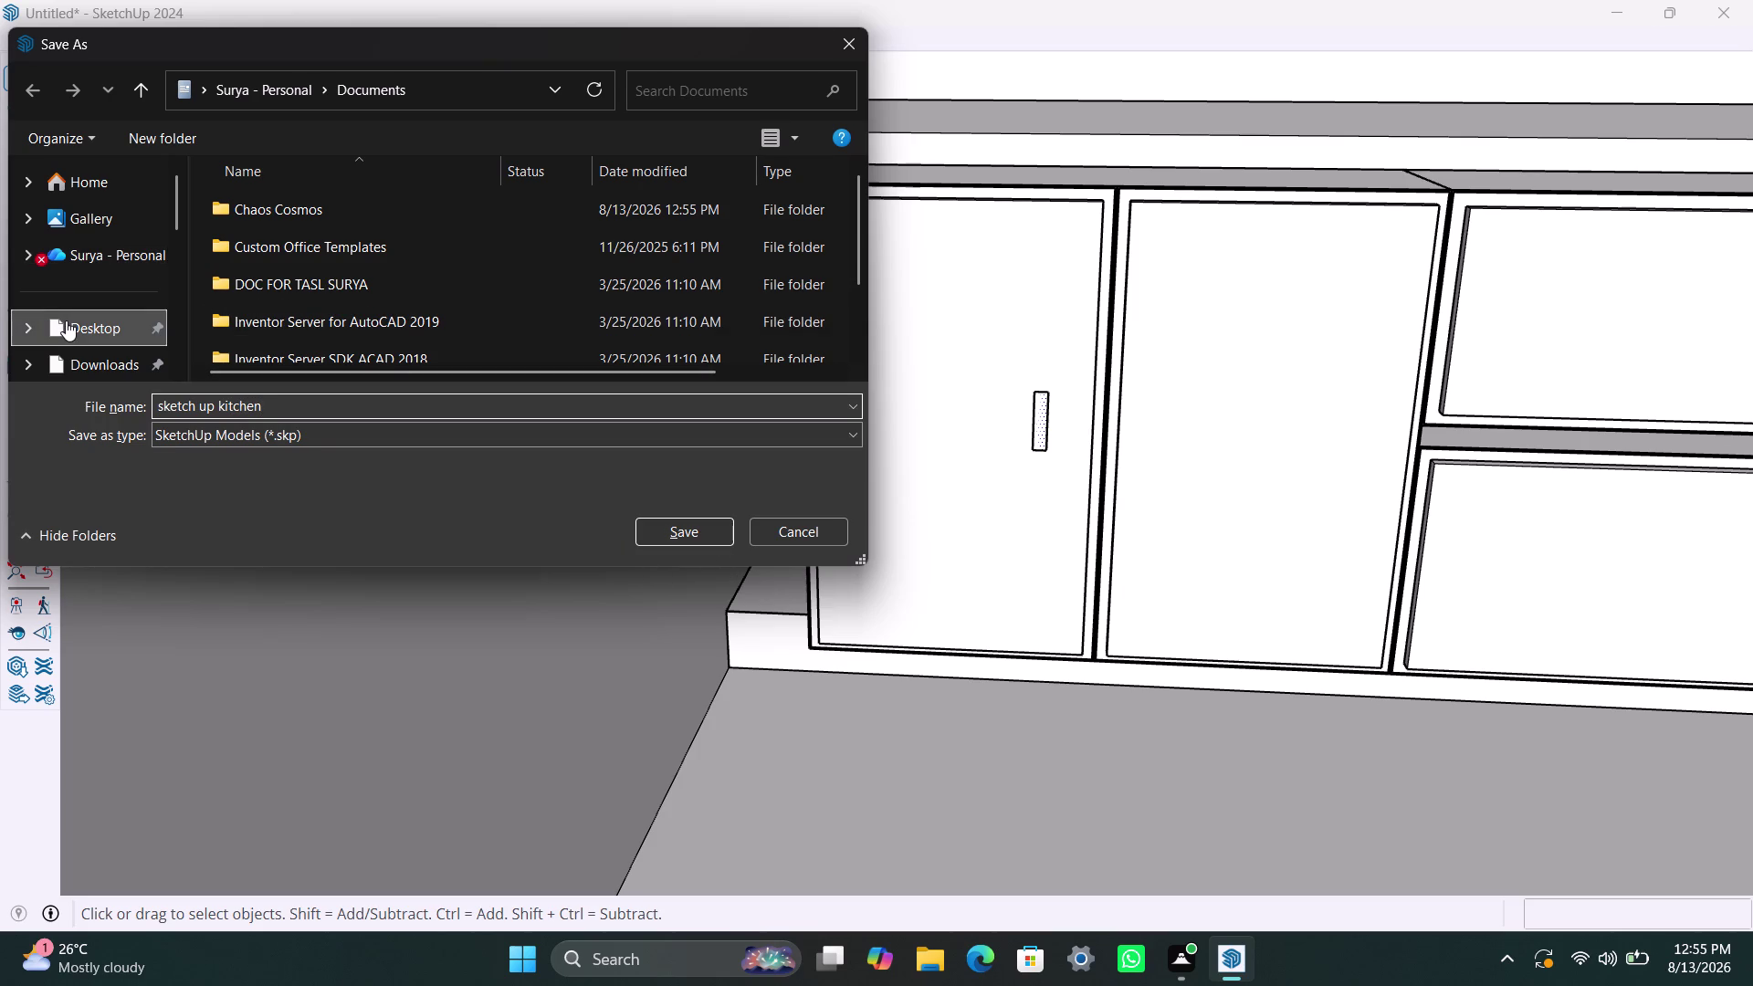
click(707, 534)
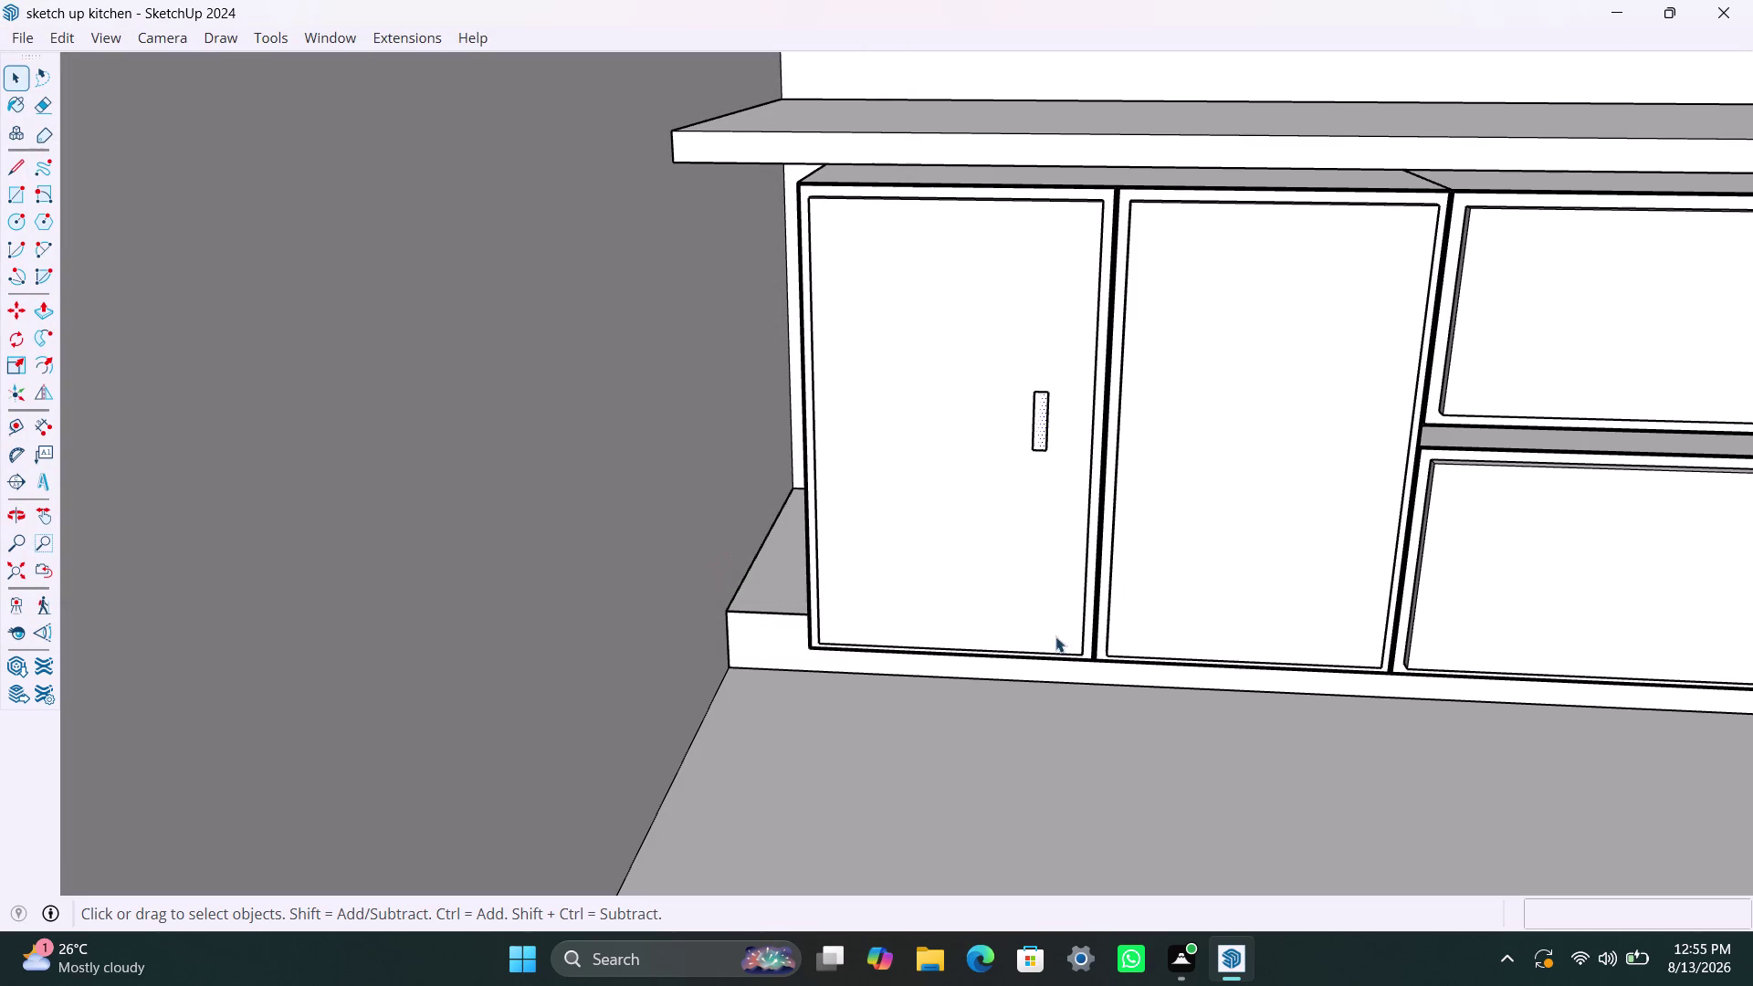
Group the handle outline on the left door and select the whole rectangle.
scroll(down, 3)
scroll(up, 3)
click(1051, 450)
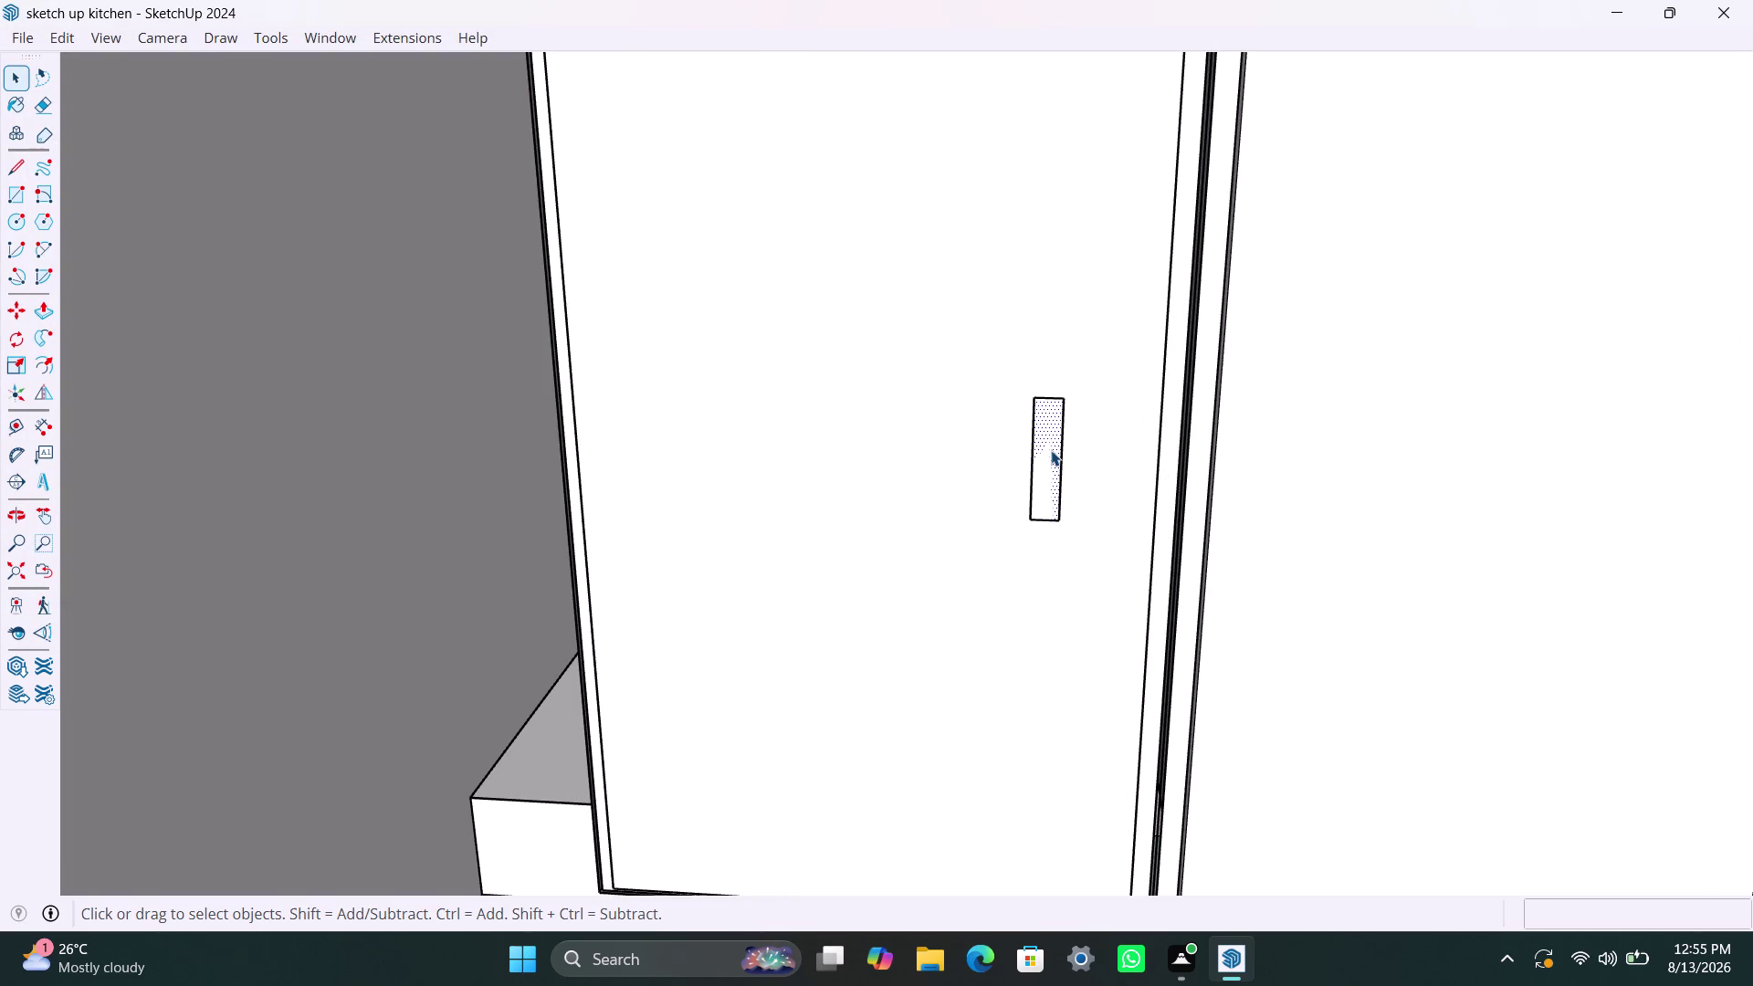
double_click(1050, 450)
right_click(1050, 450)
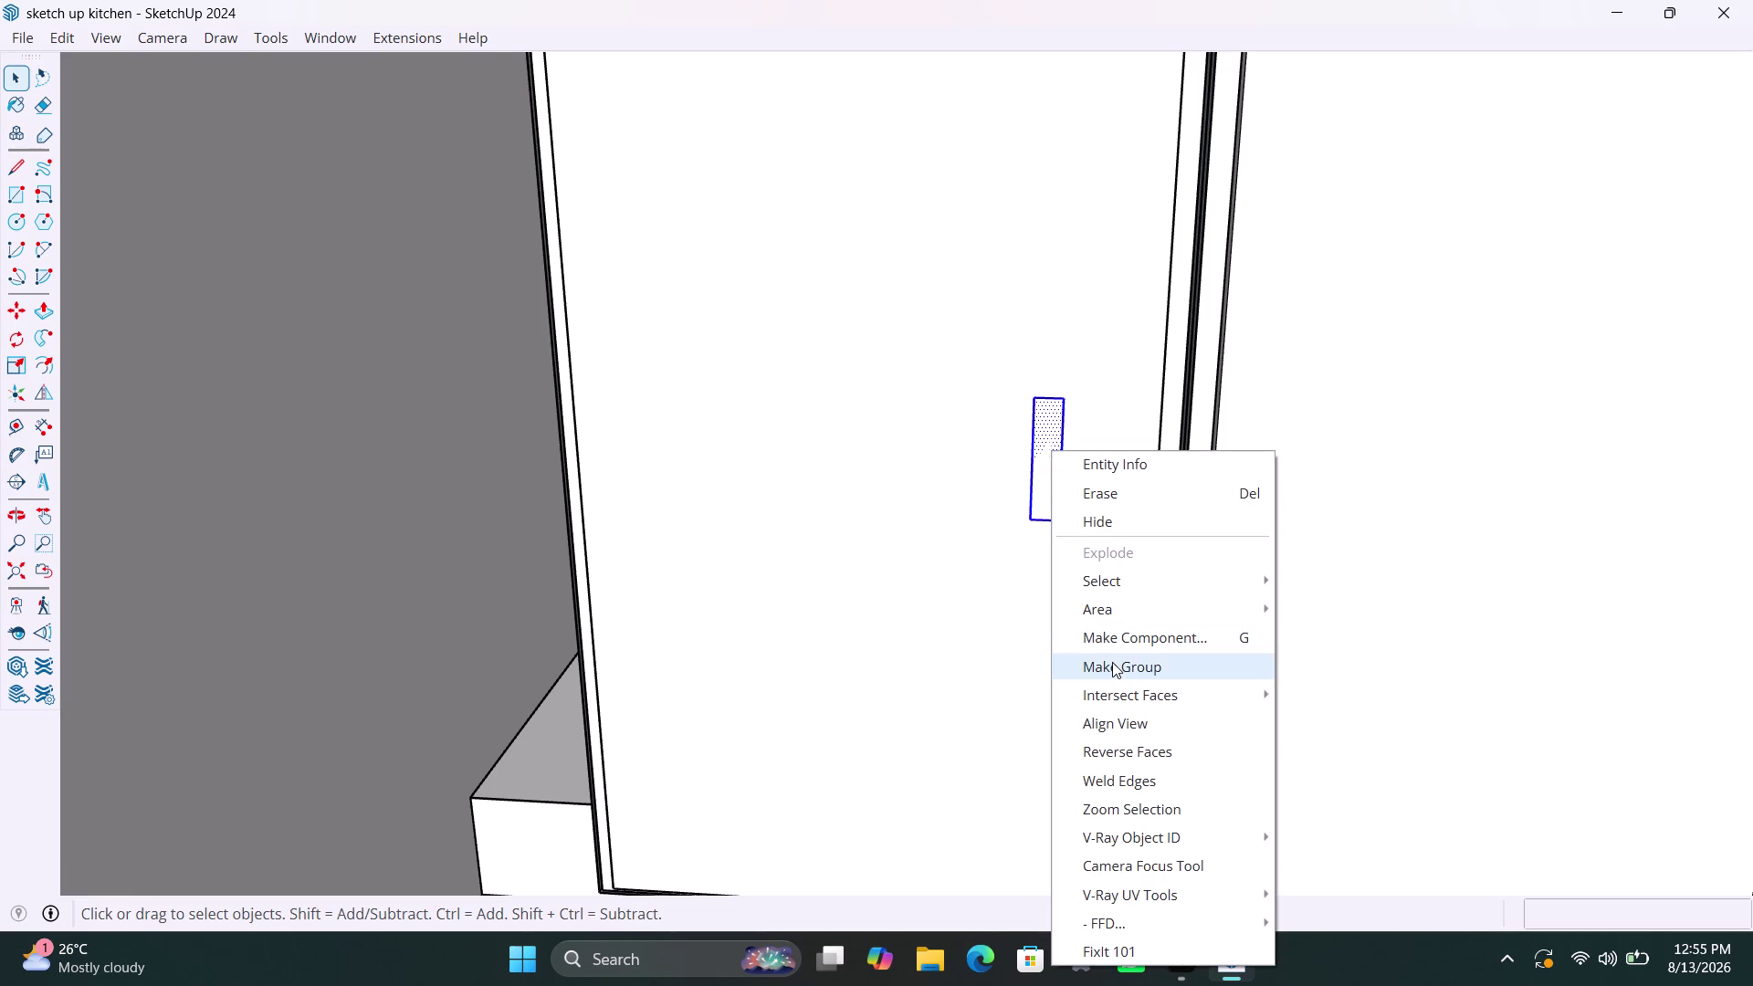
click(1104, 650)
click(1026, 129)
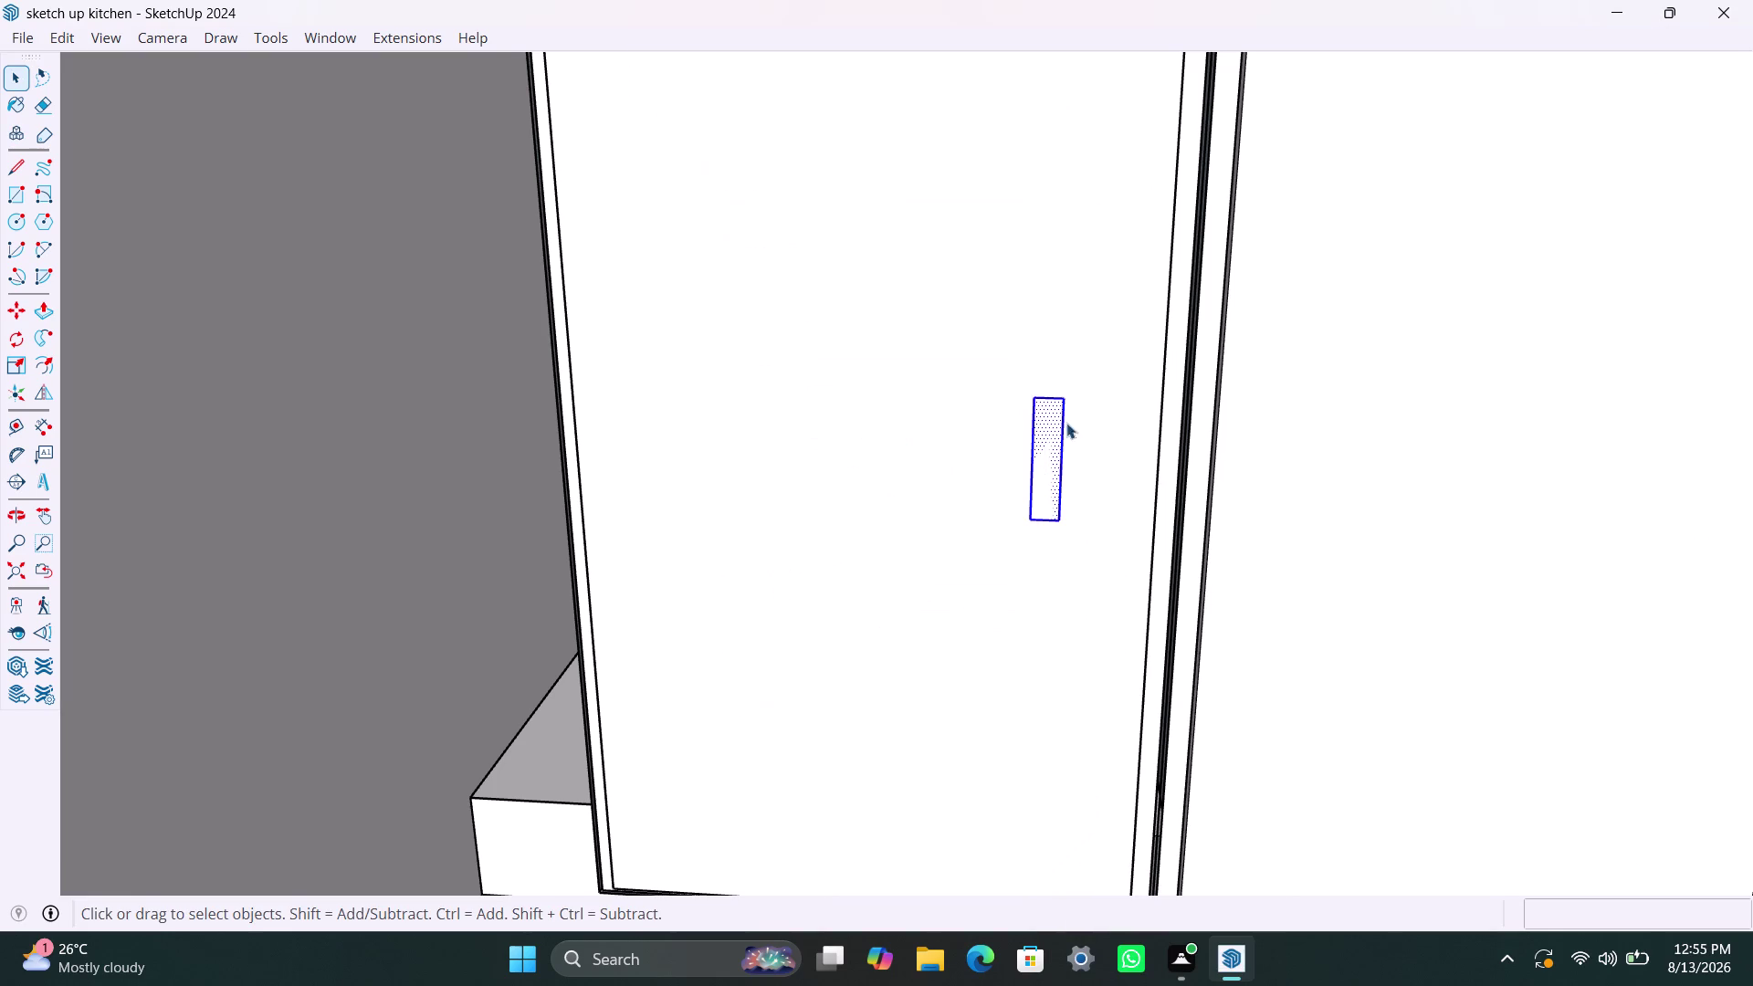
right_click(1050, 456)
click(1134, 681)
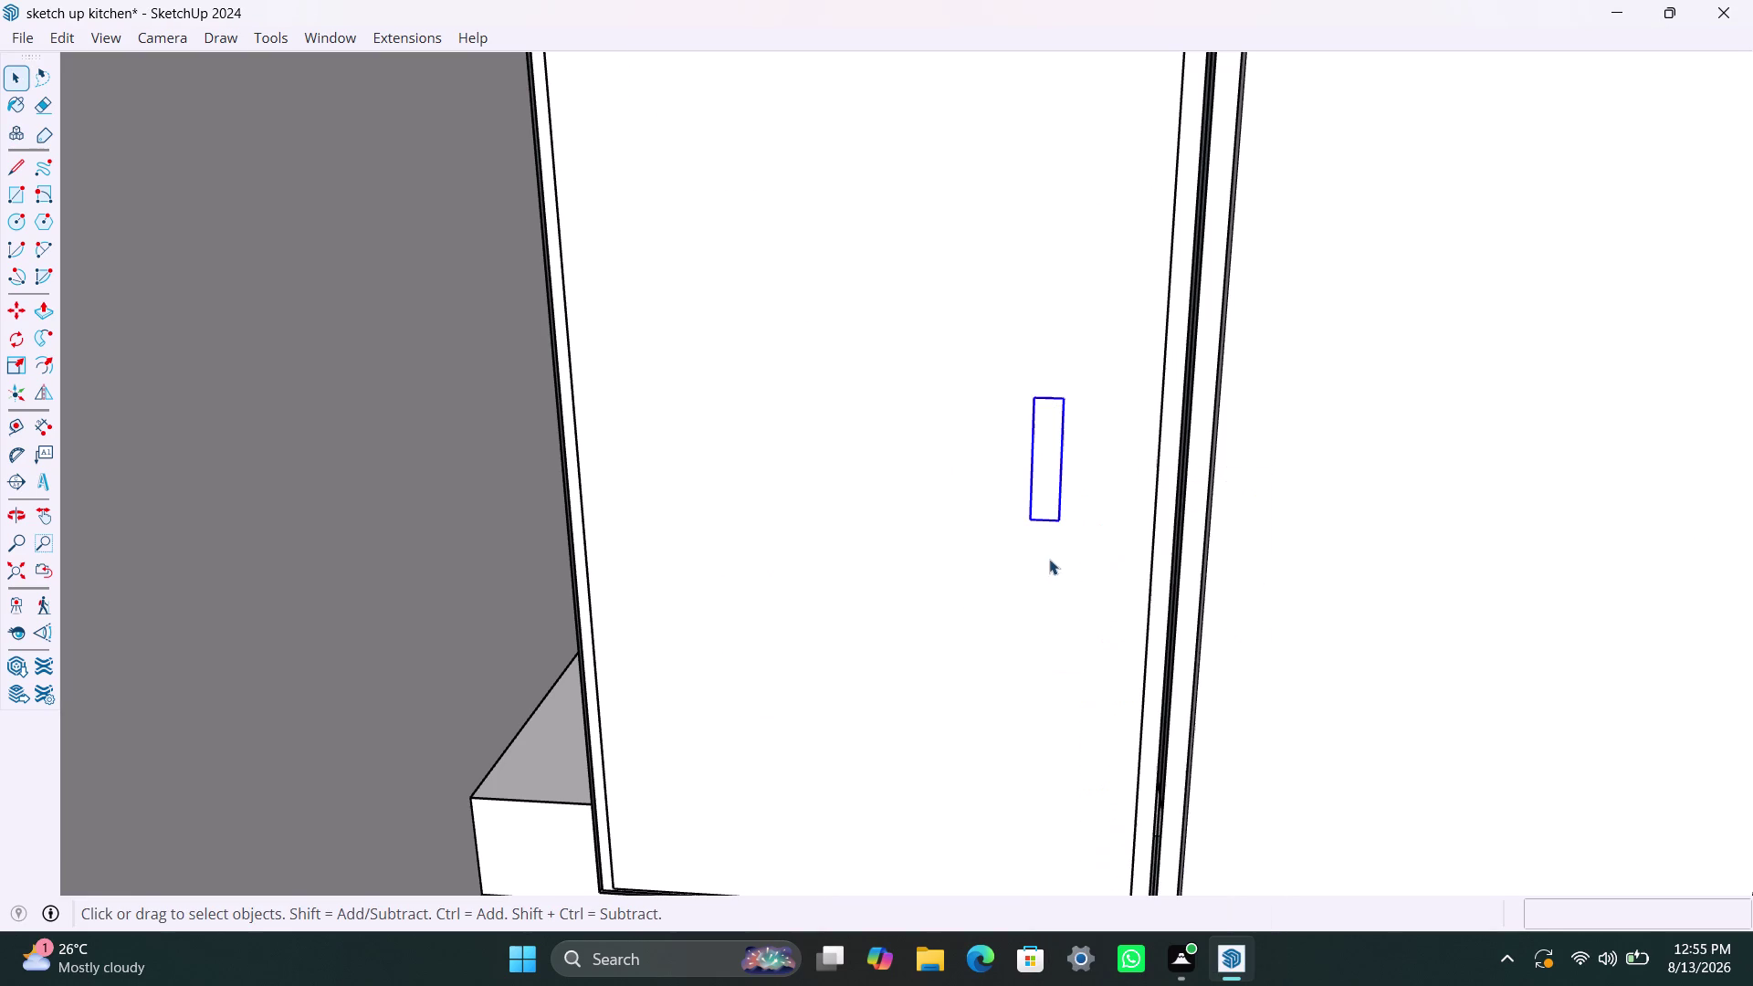
triple_click(1045, 497)
Push/pull the handle face out 2 inches from the door.
key(p)
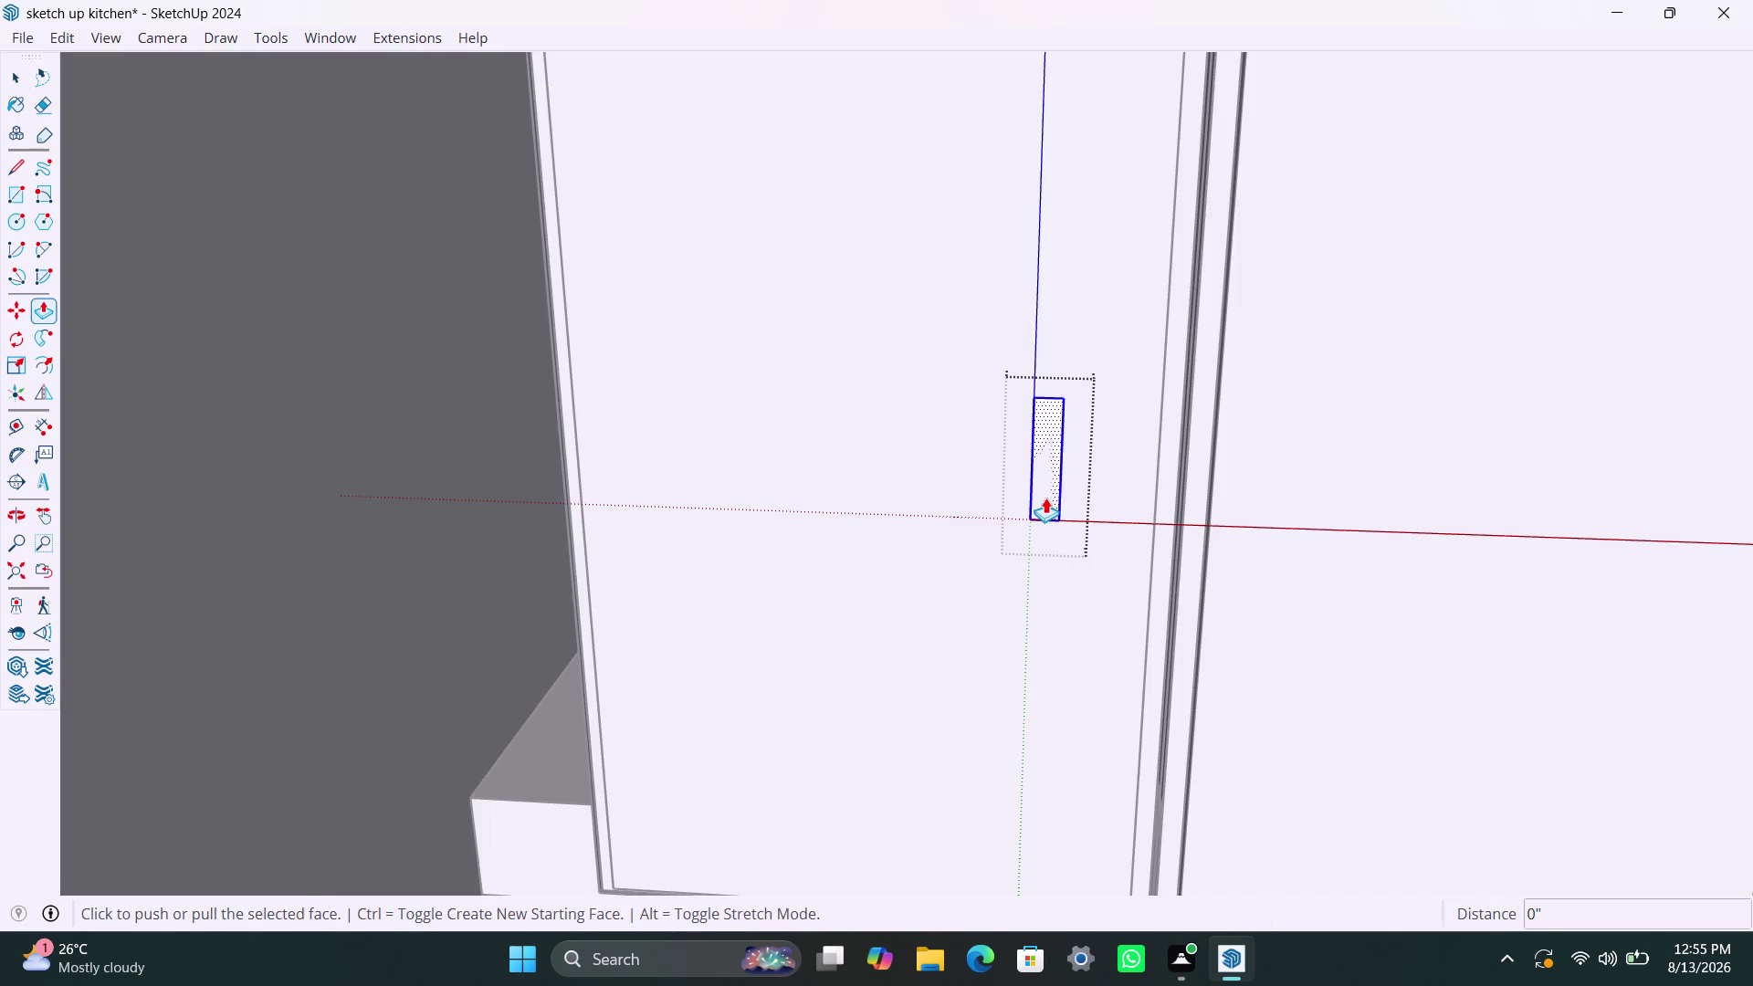
click(1046, 497)
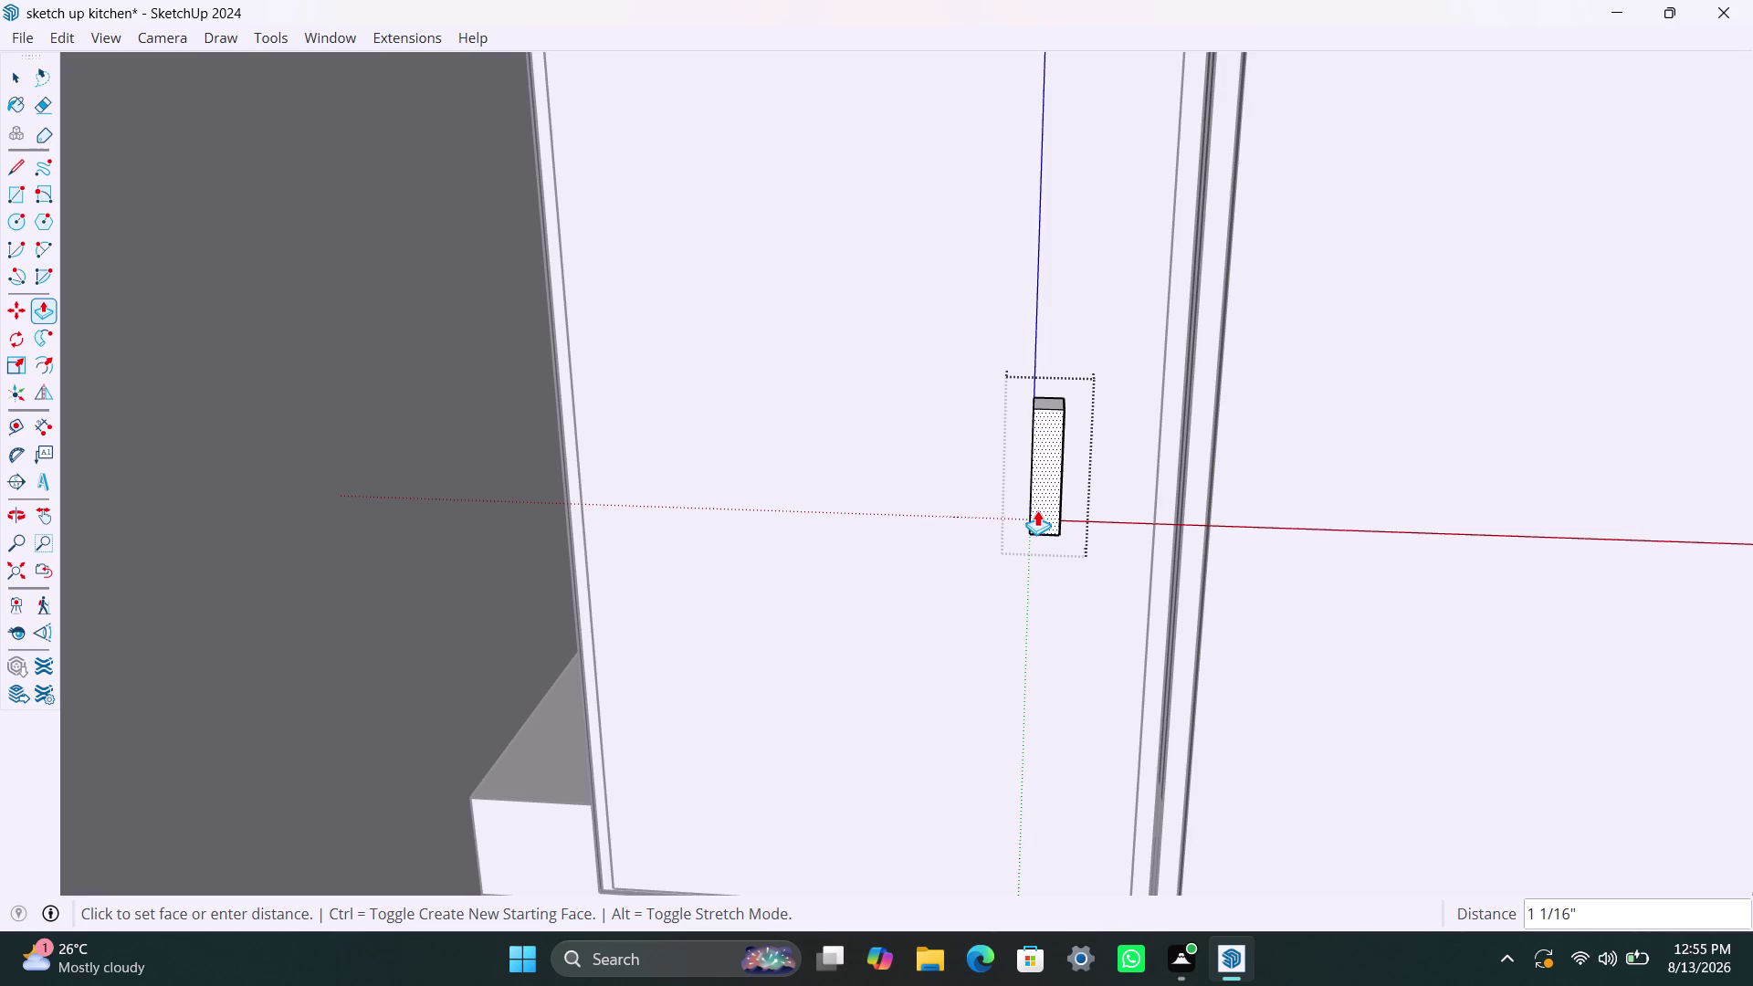
key(2)
key(shift+quotedbl)
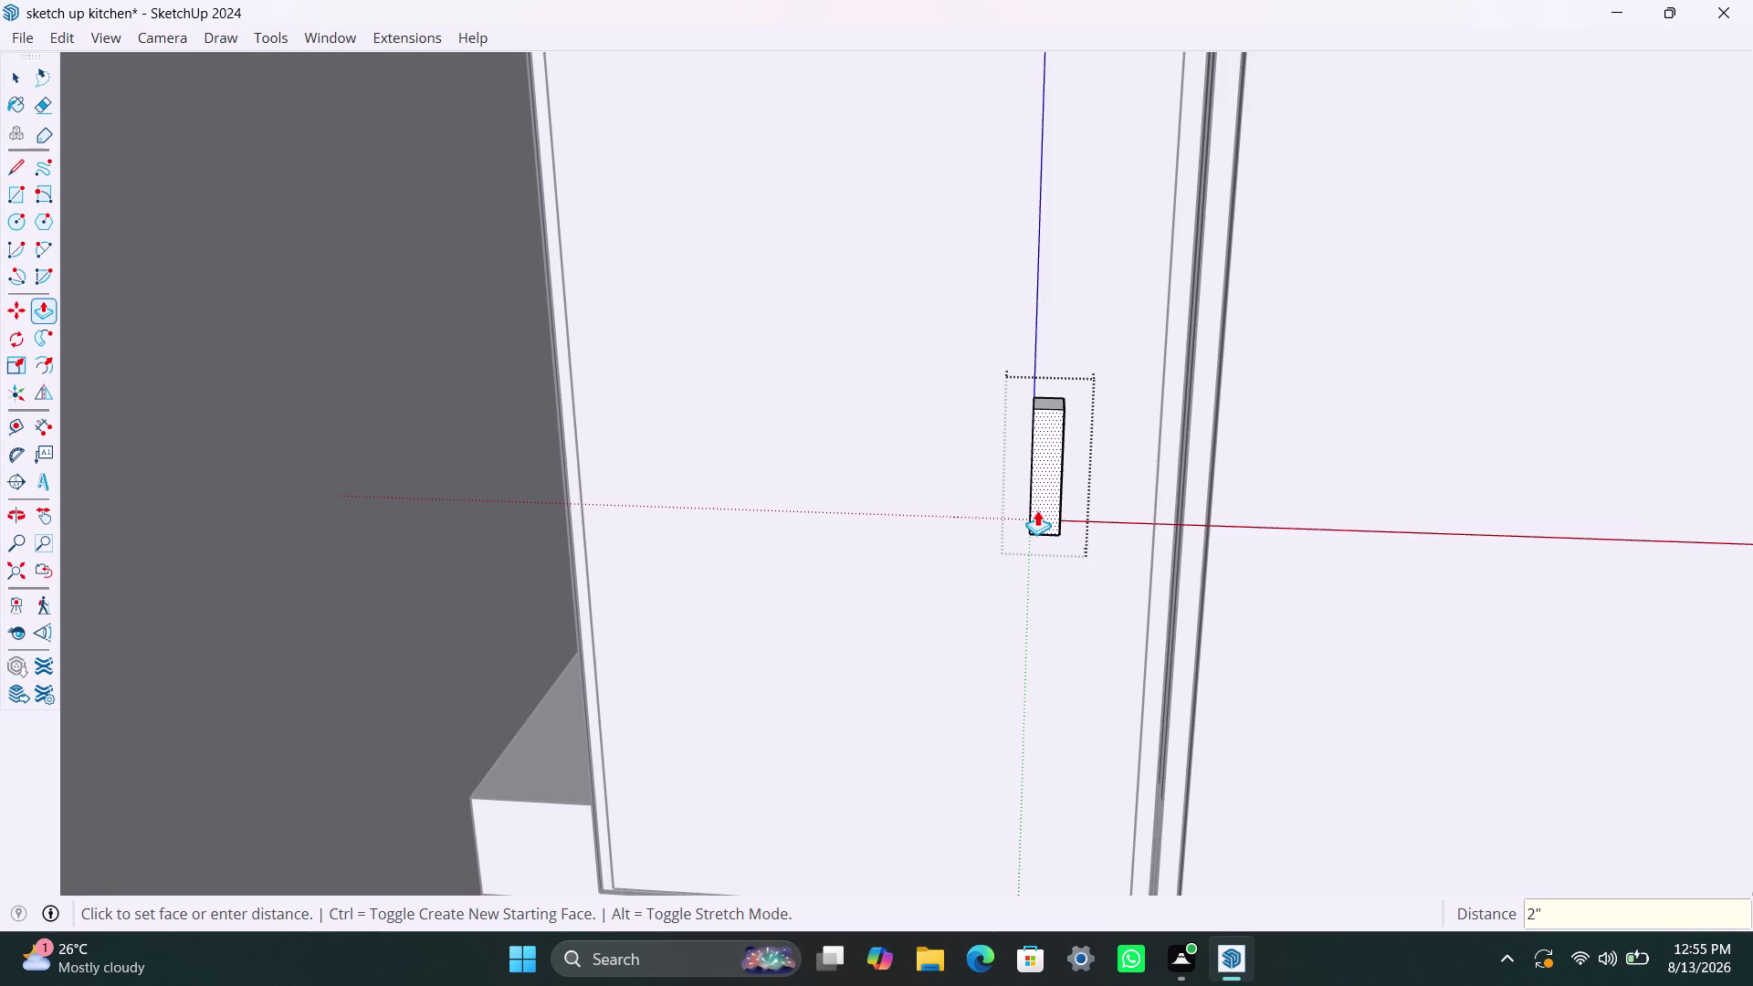
key(Return)
key(space)
click(1048, 500)
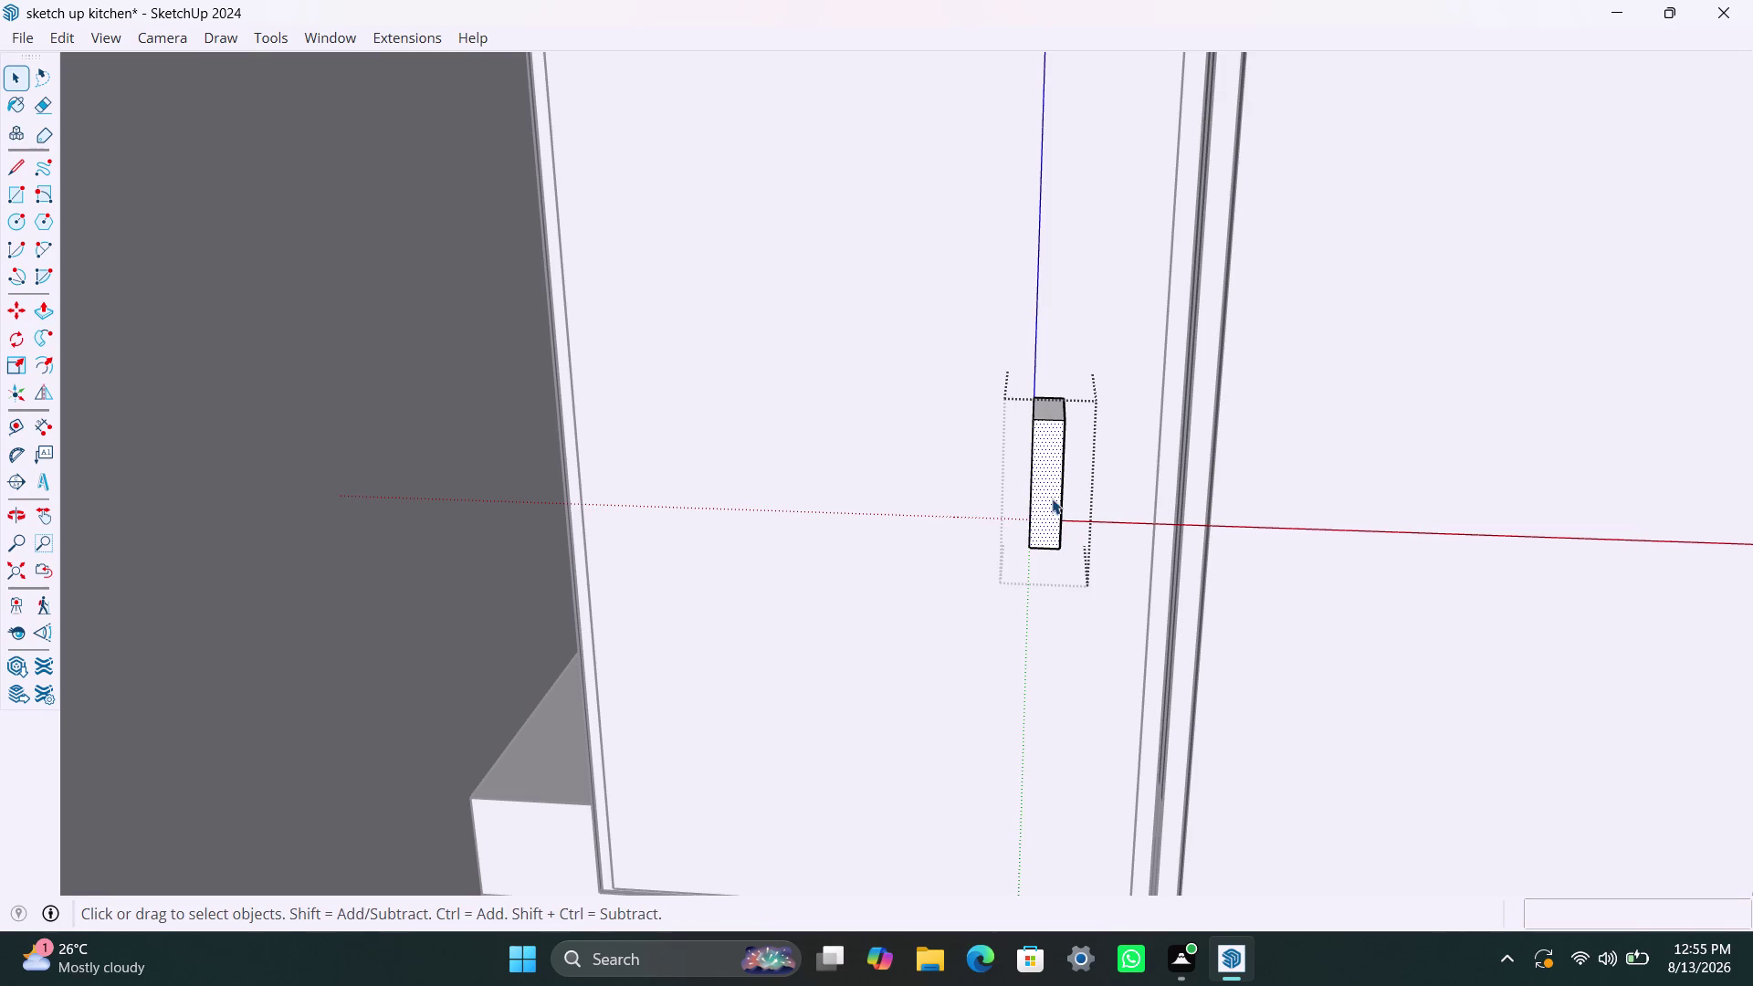
Push/pull the handle block to resize it, then clear the selection.
scroll(up, 3)
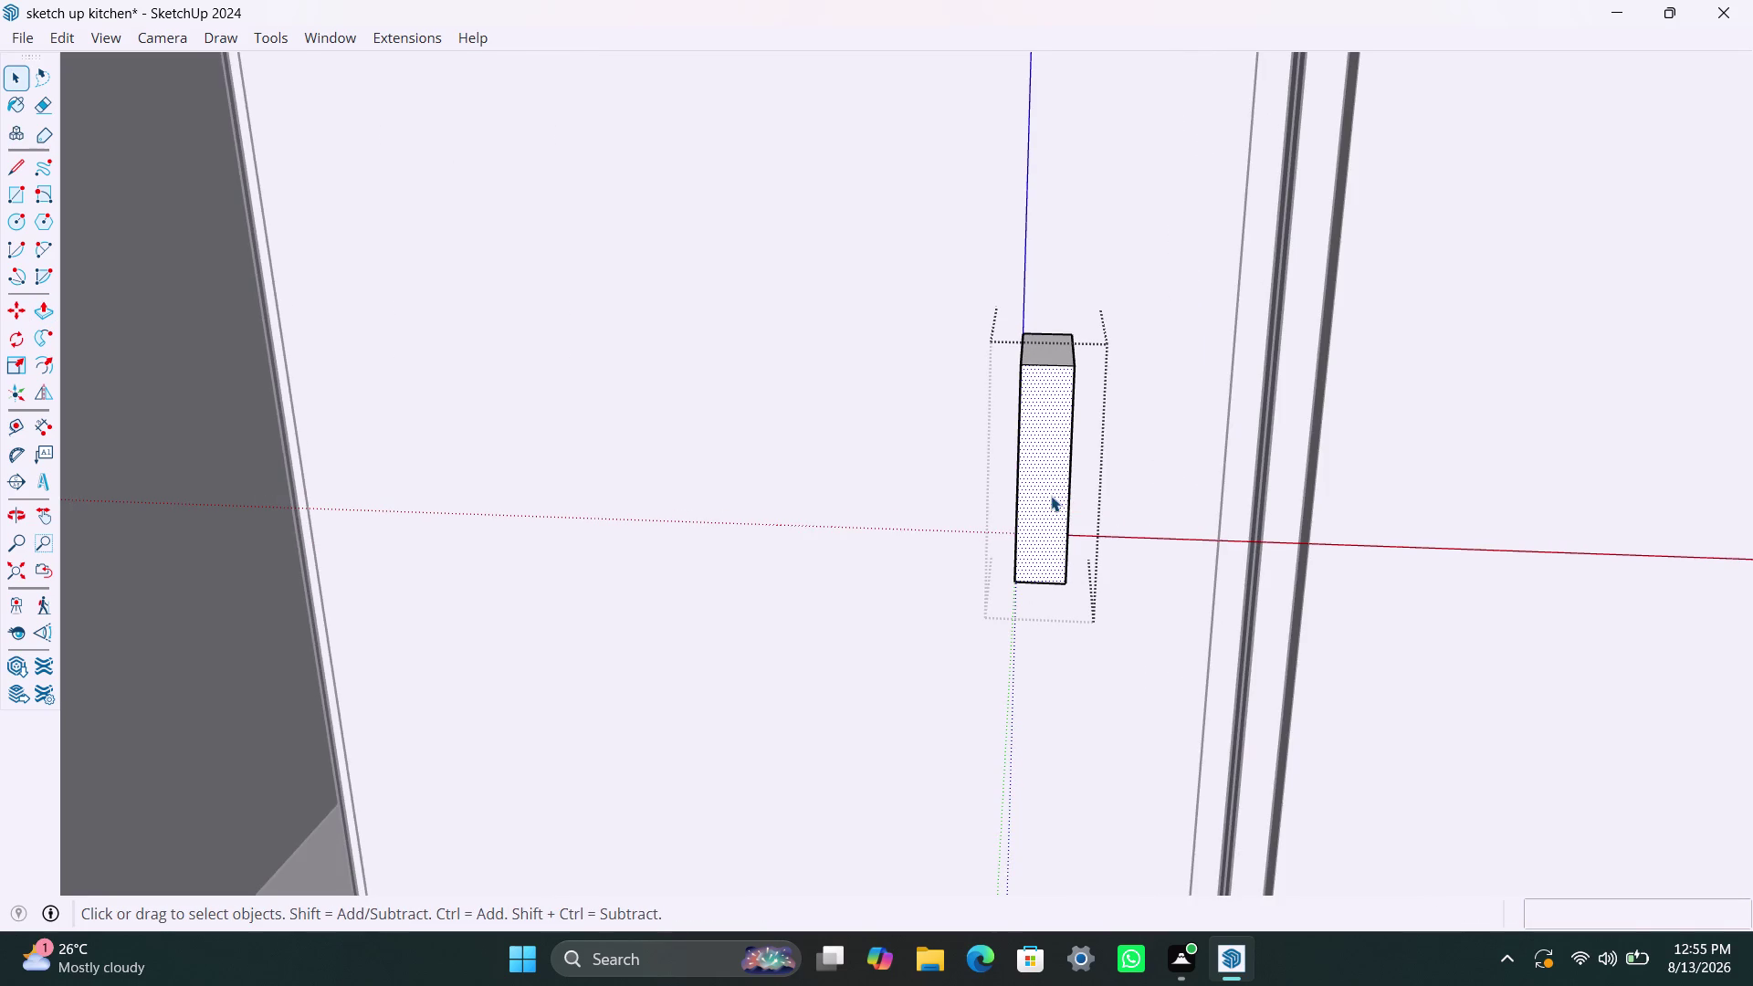
key(p)
click(1051, 496)
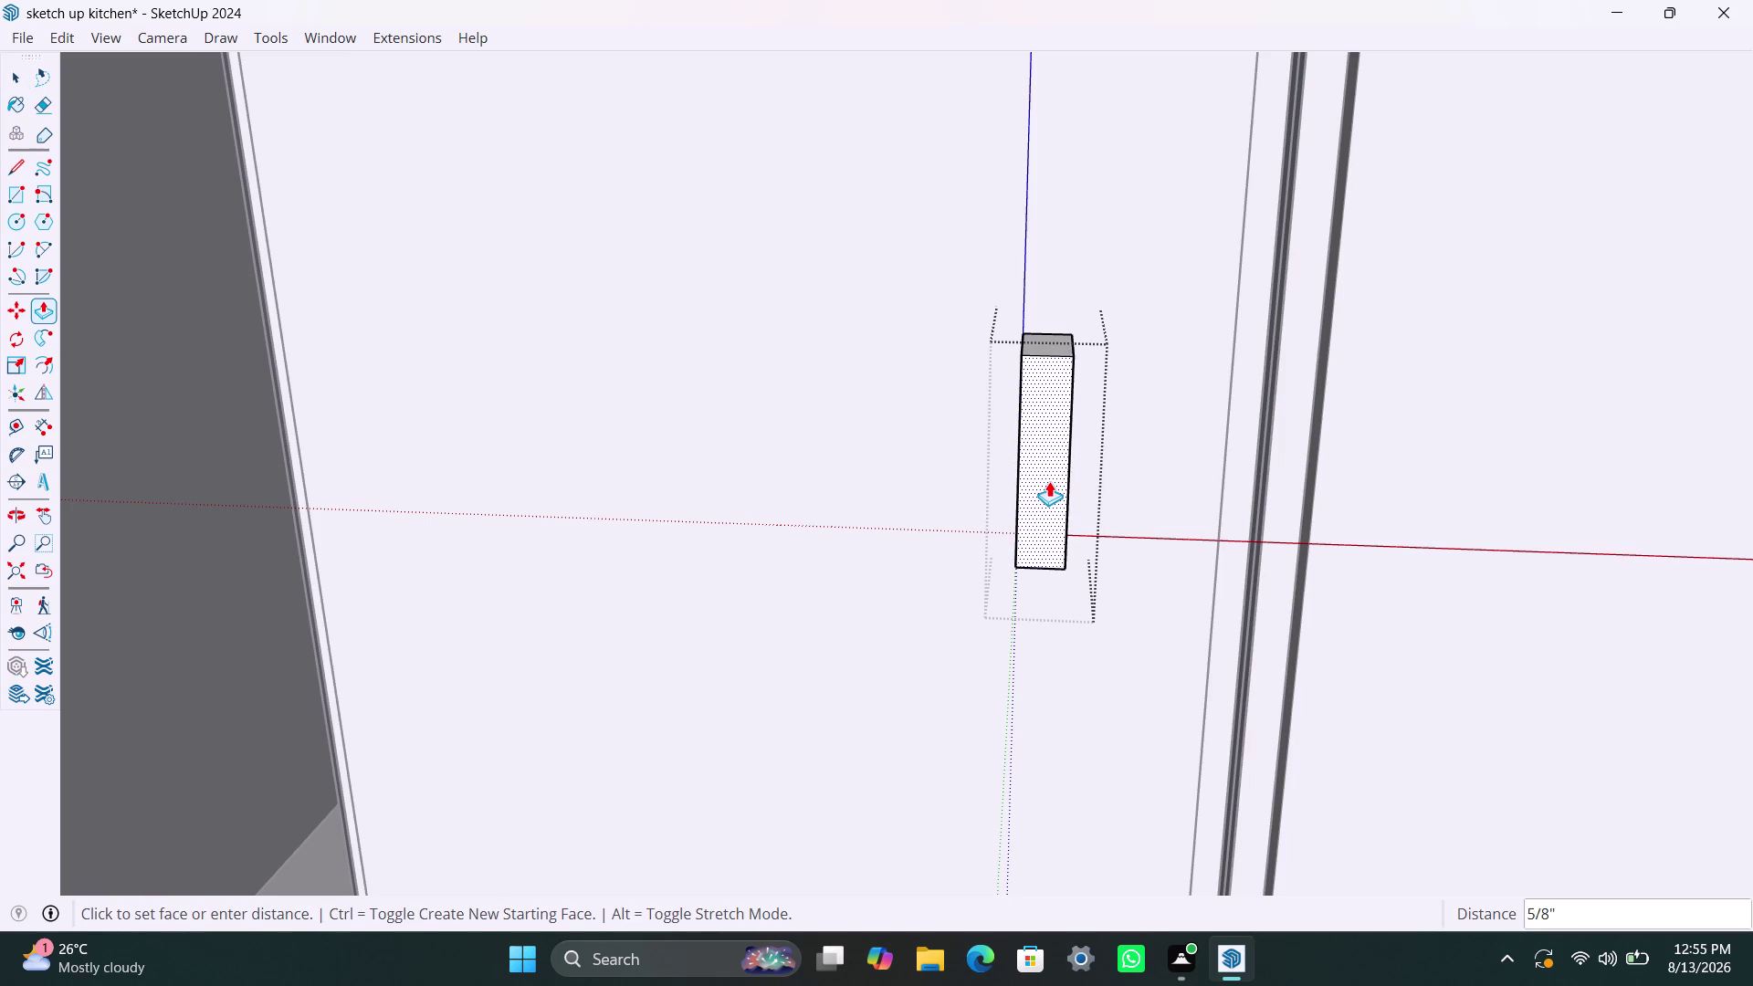
click(1049, 481)
key(space)
click(1008, 728)
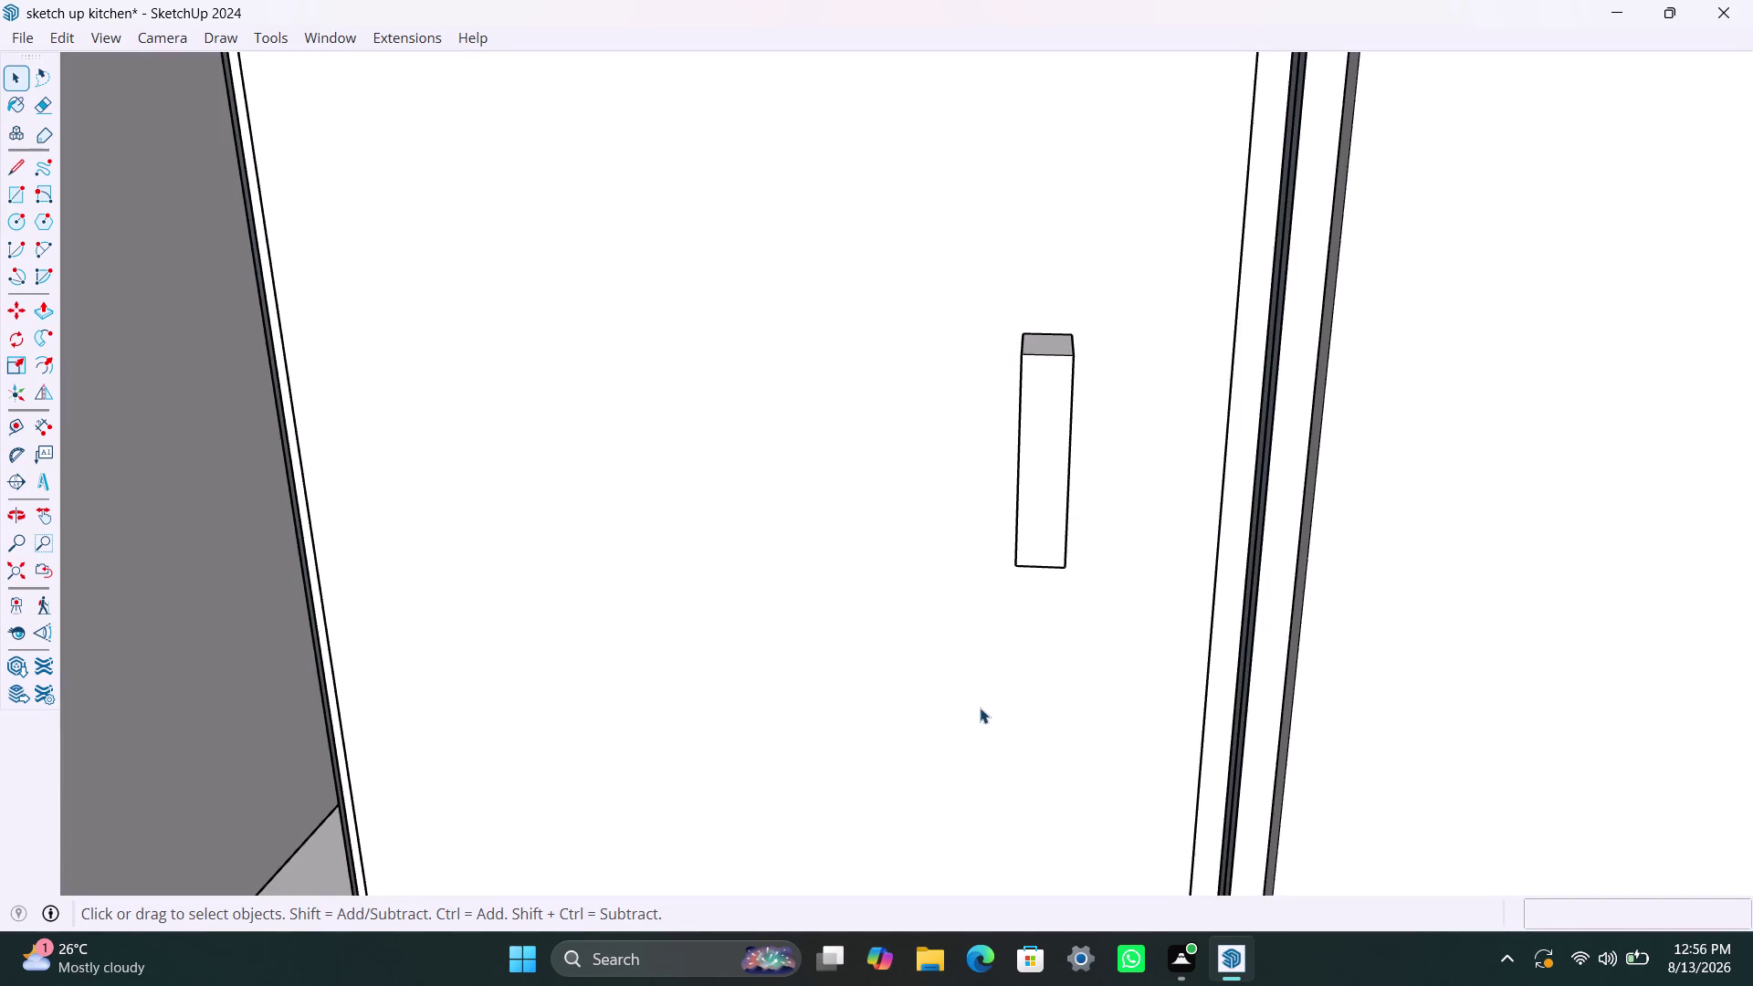
scroll(down, 3)
scroll(up, 3)
scroll(up, 3)
Inside the handle group, push the bottom face up to shorten the handle, then exit.
click(1003, 559)
double_click(1003, 559)
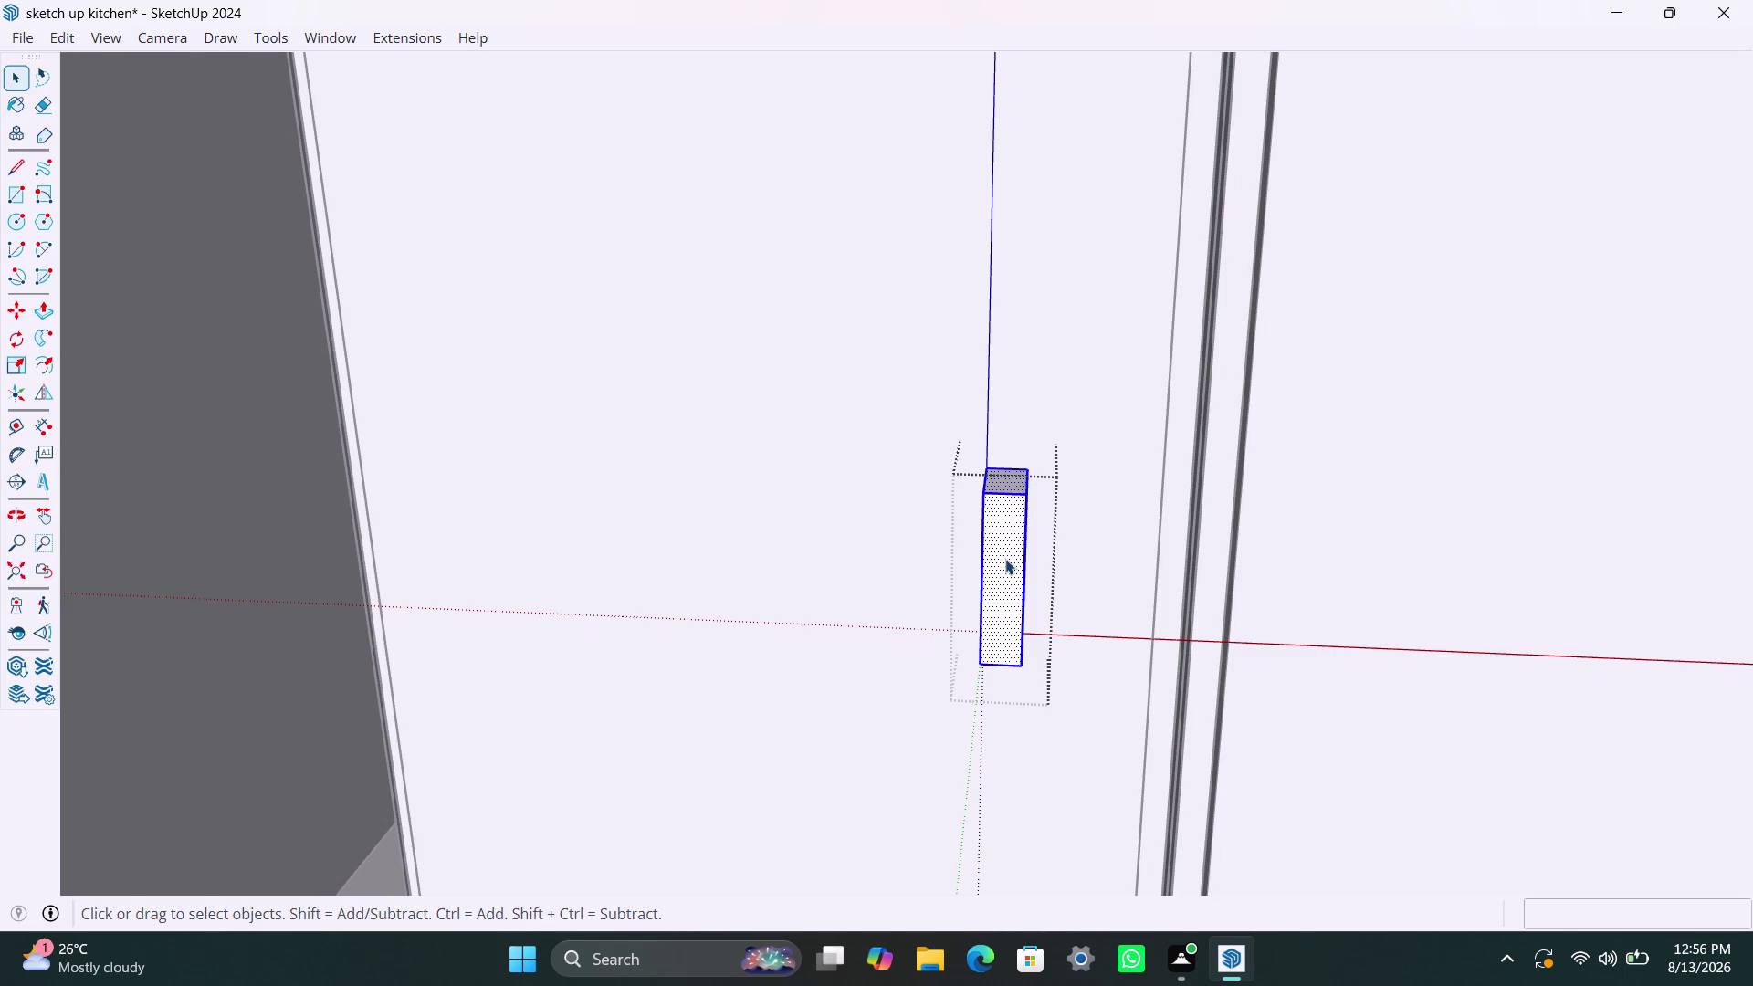
key(p)
click(1005, 559)
click(1006, 551)
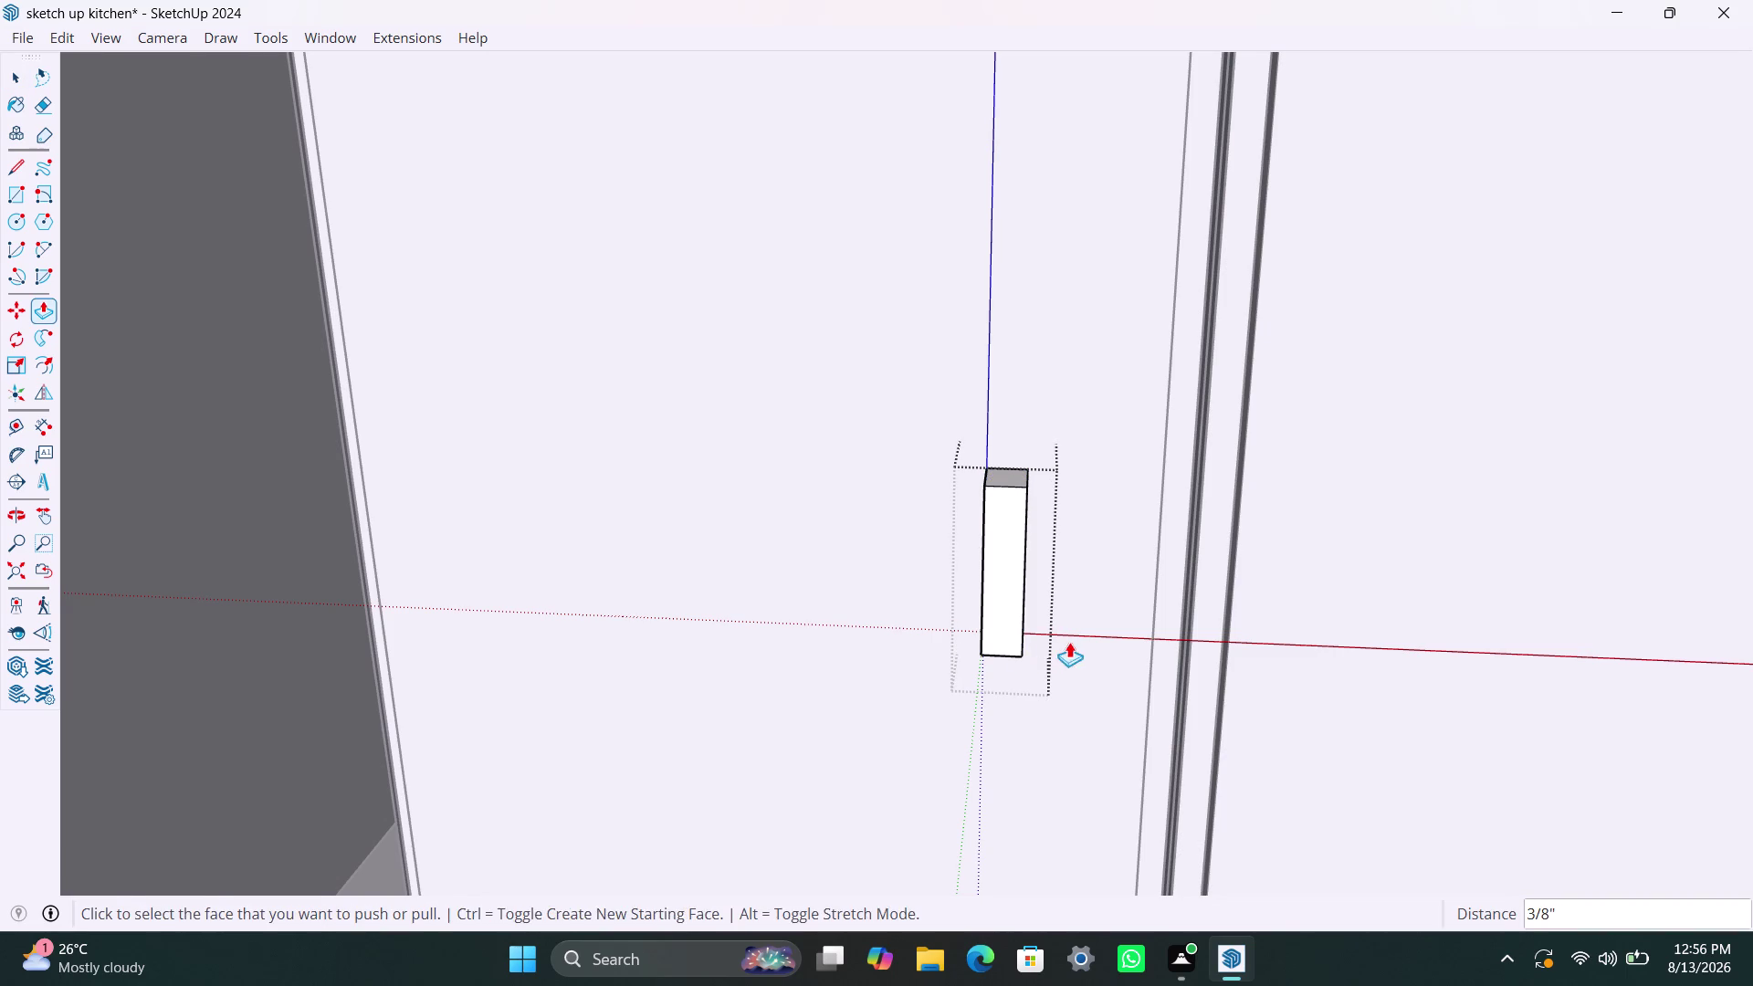
key(space)
click(1071, 640)
scroll(down, 3)
scroll(down, 3)
scroll(down, 3)
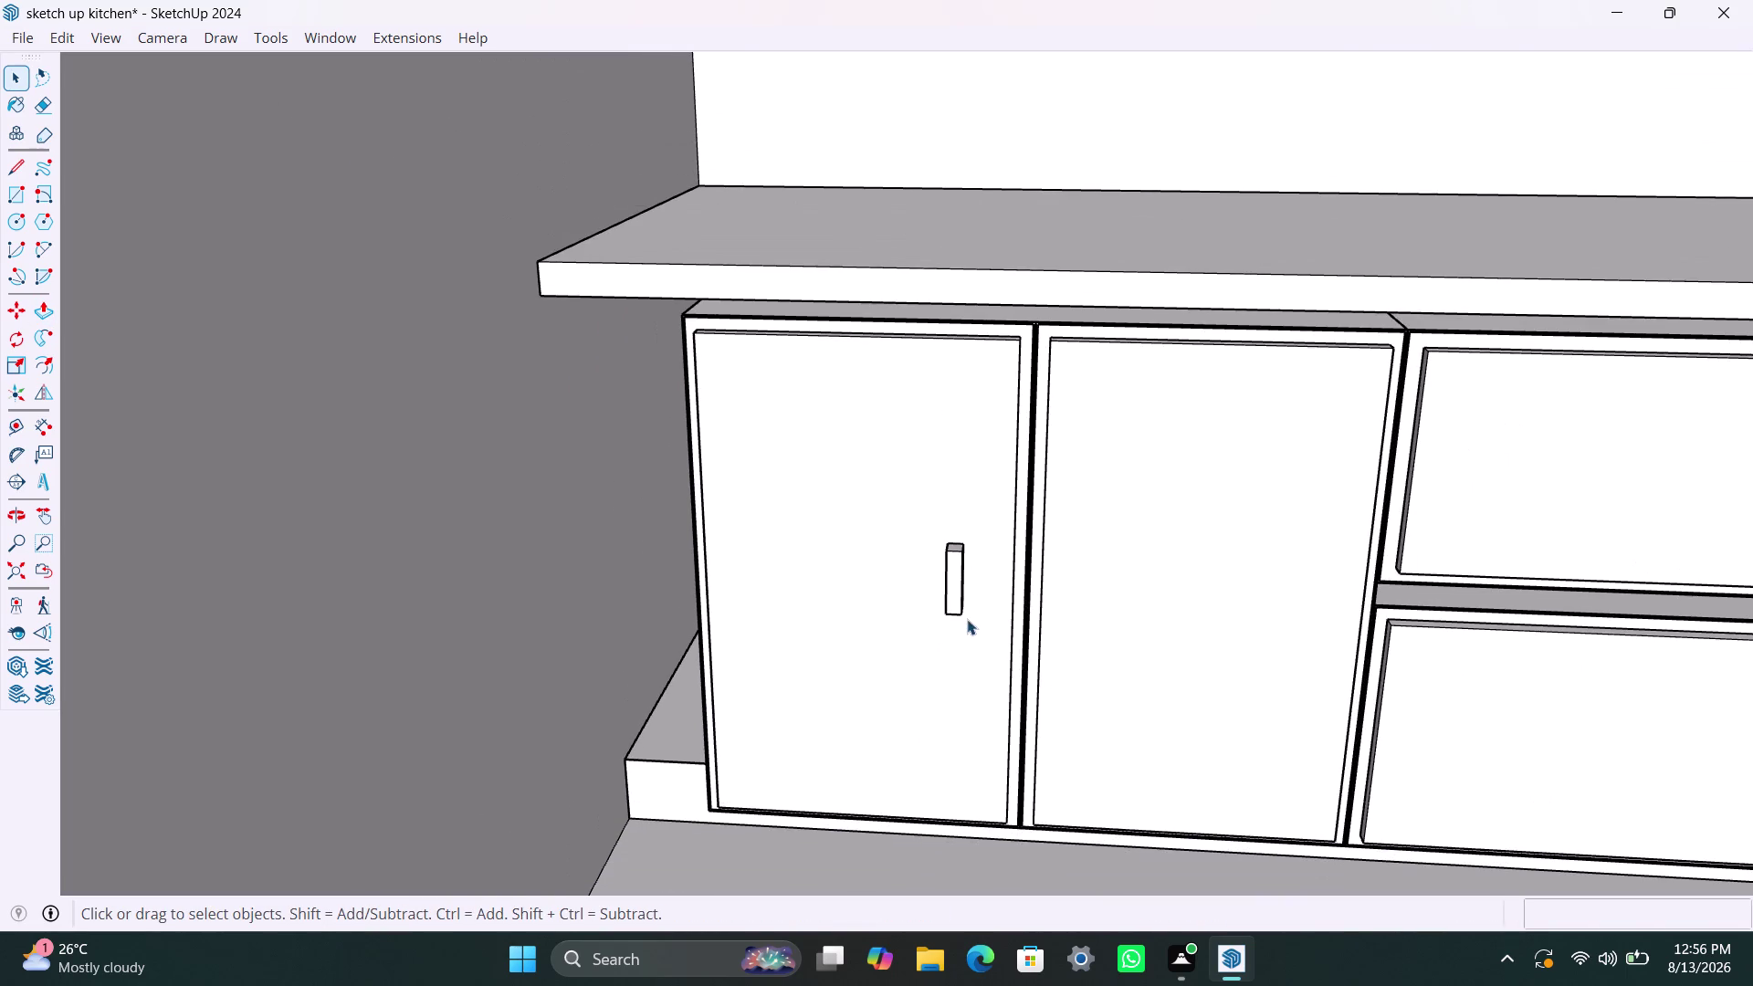
Copy the left door's handle across onto the second cabinet door.
scroll(down, 3)
drag(921, 540, 974, 677)
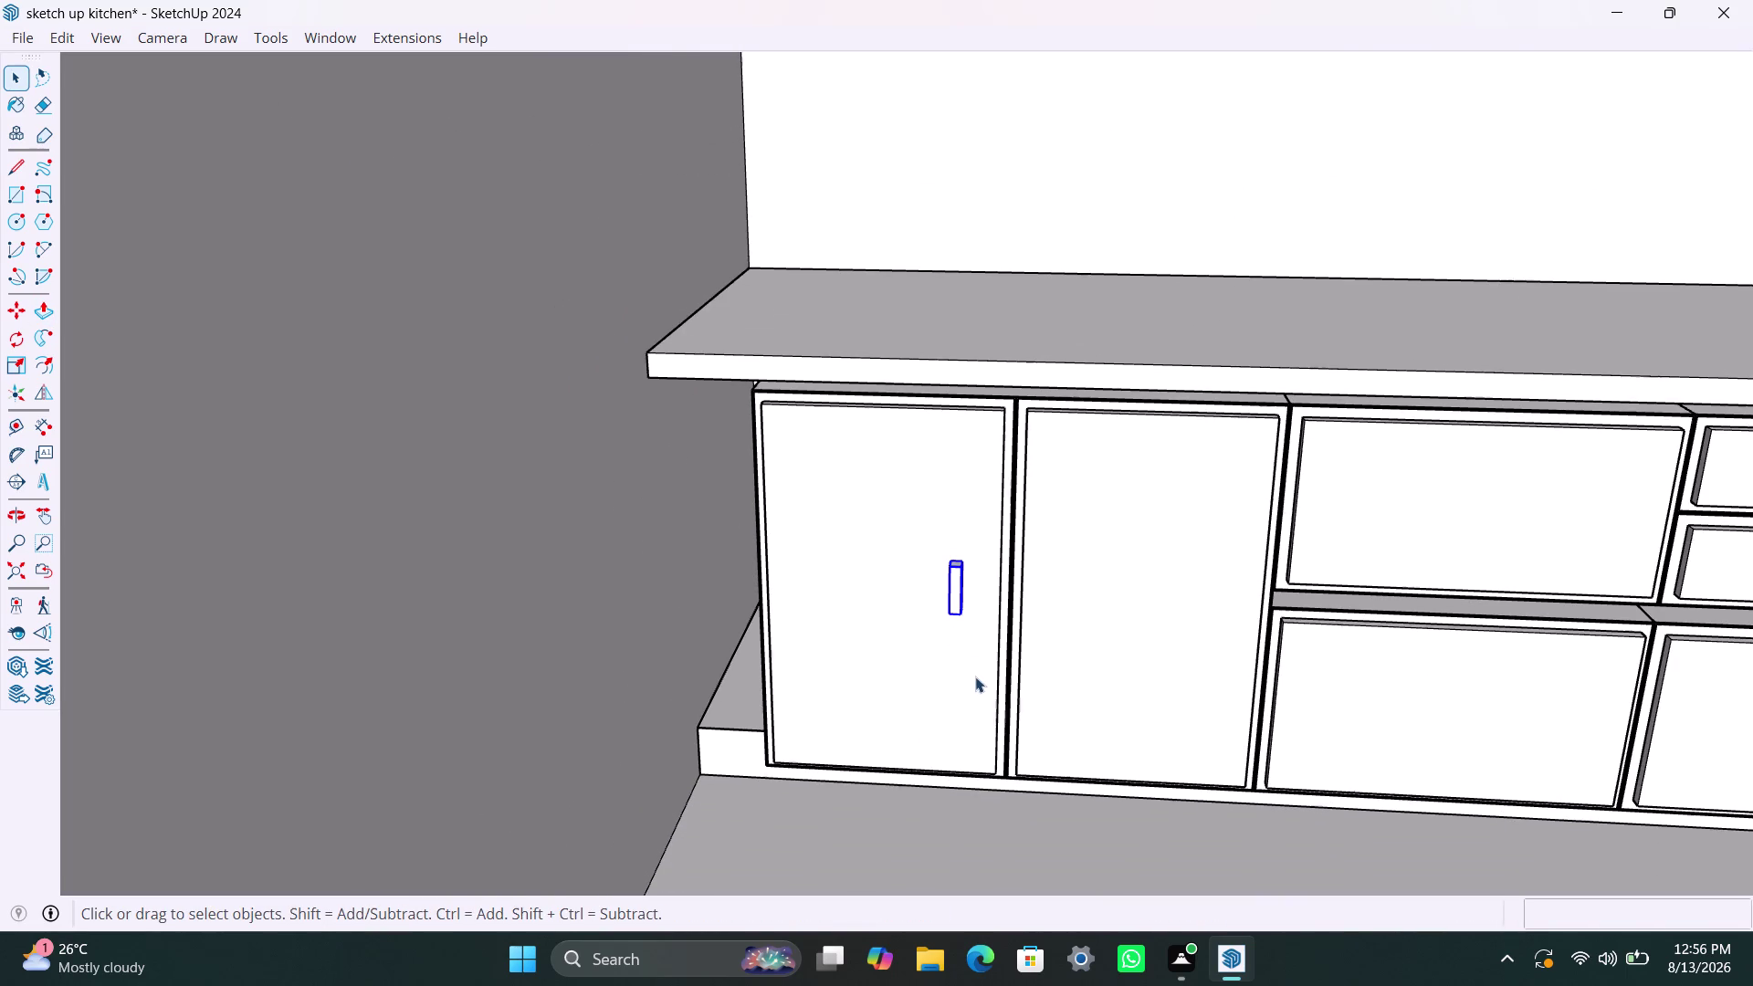
key(m)
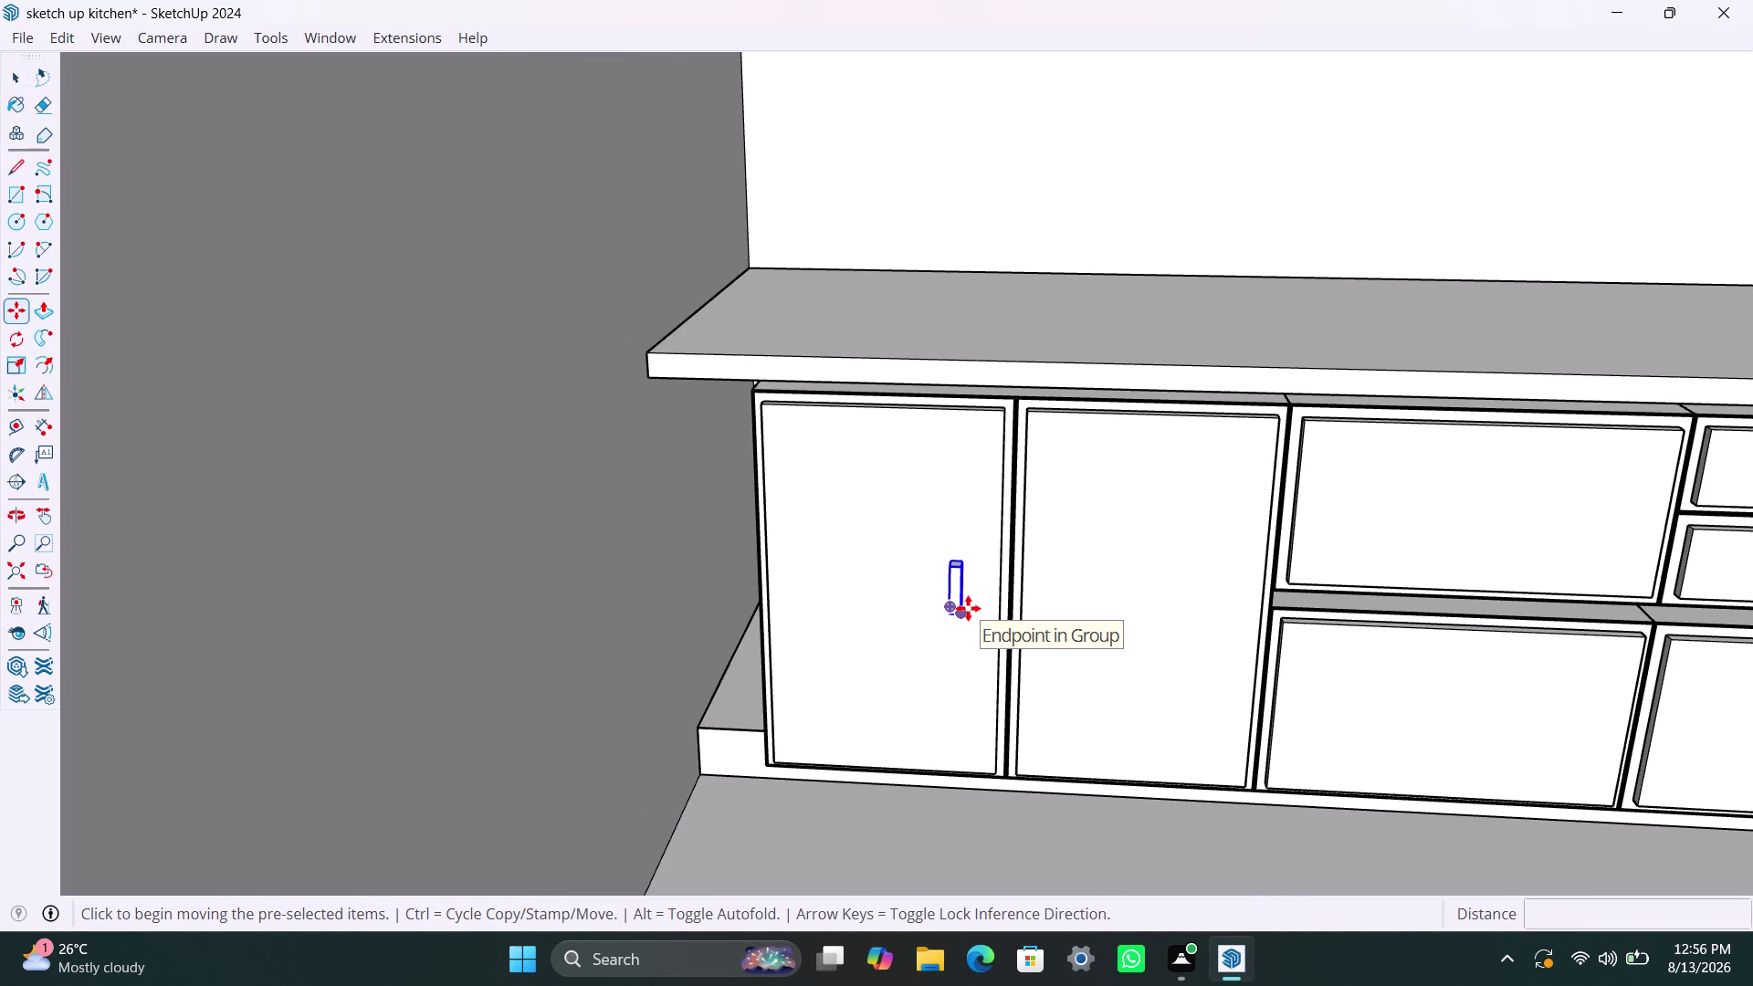
click(961, 613)
key(space)
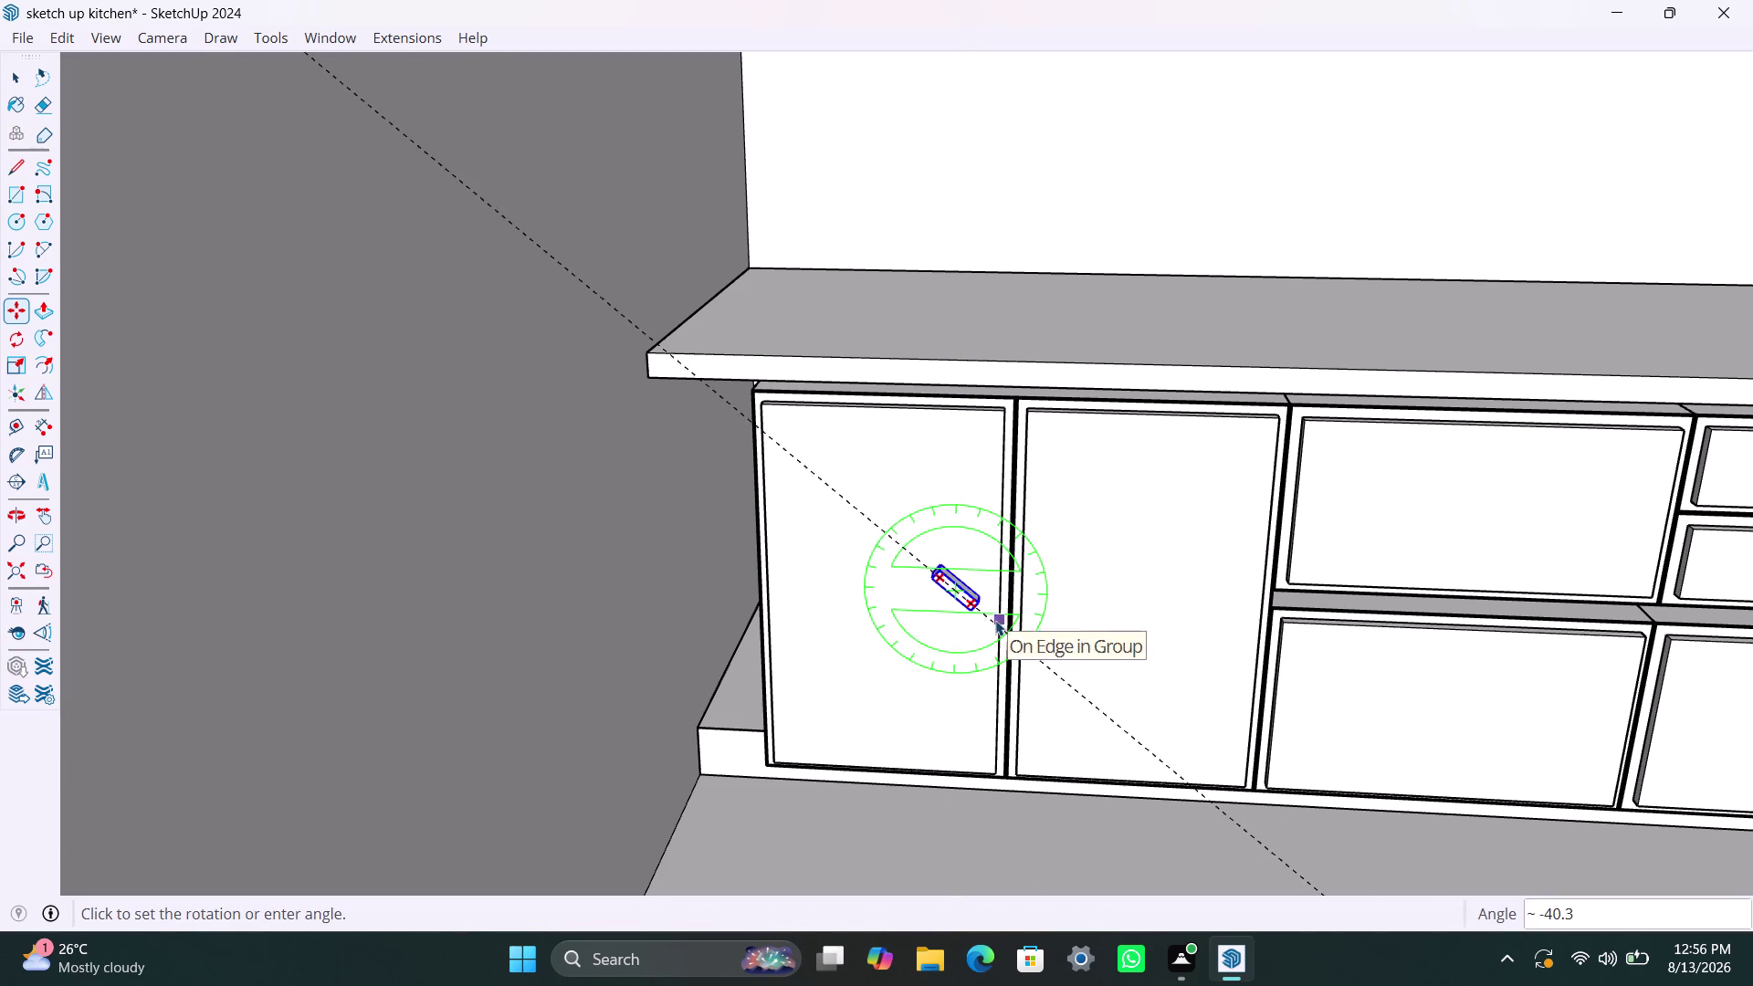
key(m)
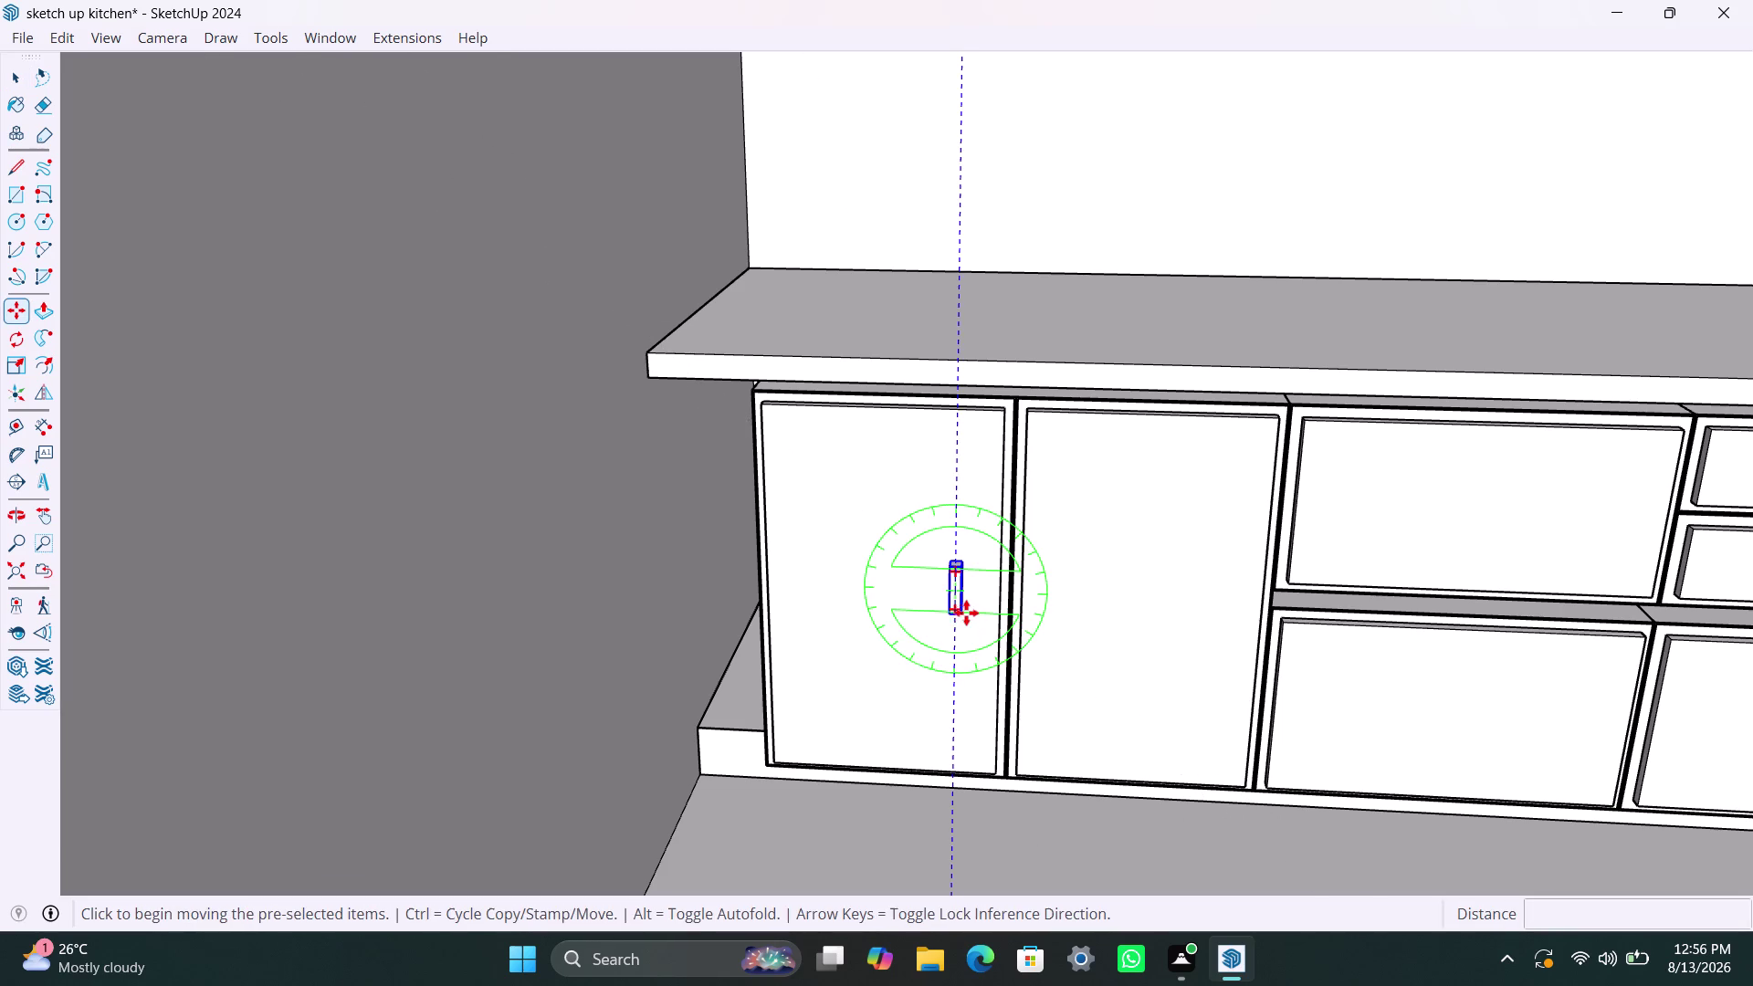
scroll(up, 3)
click(950, 618)
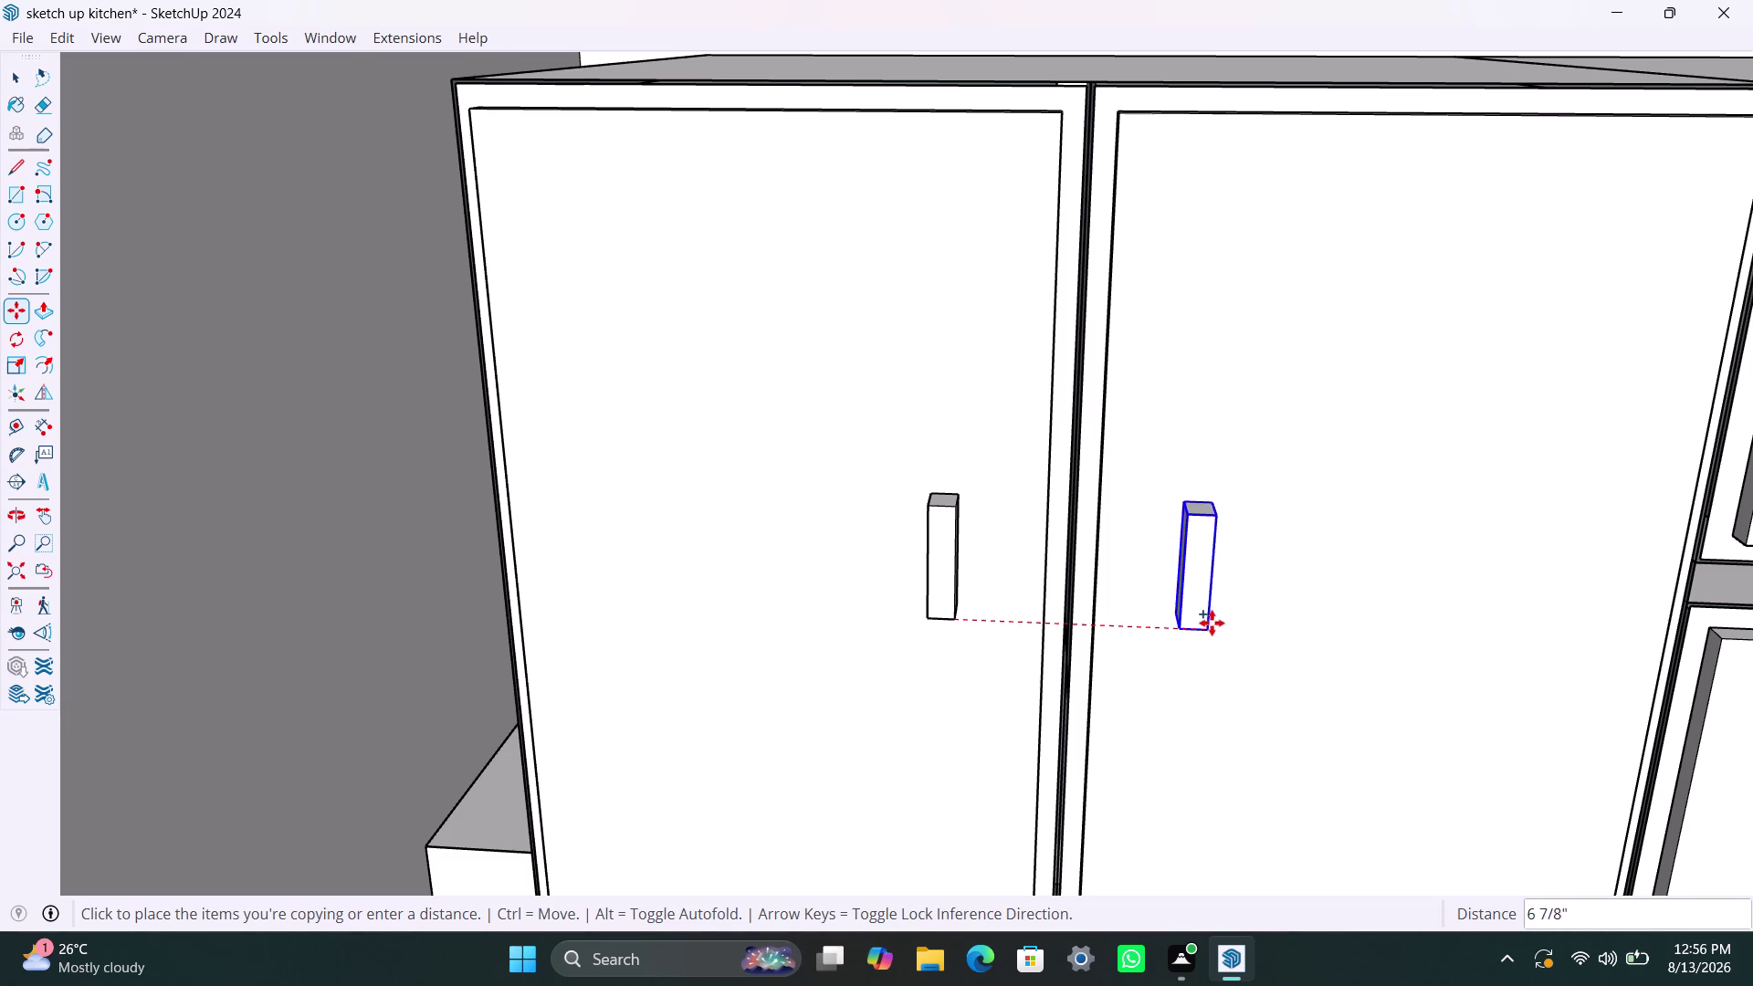
click(1211, 622)
Orbit toward the drawer fronts and start another copy from the second door's handle.
scroll(down, 3)
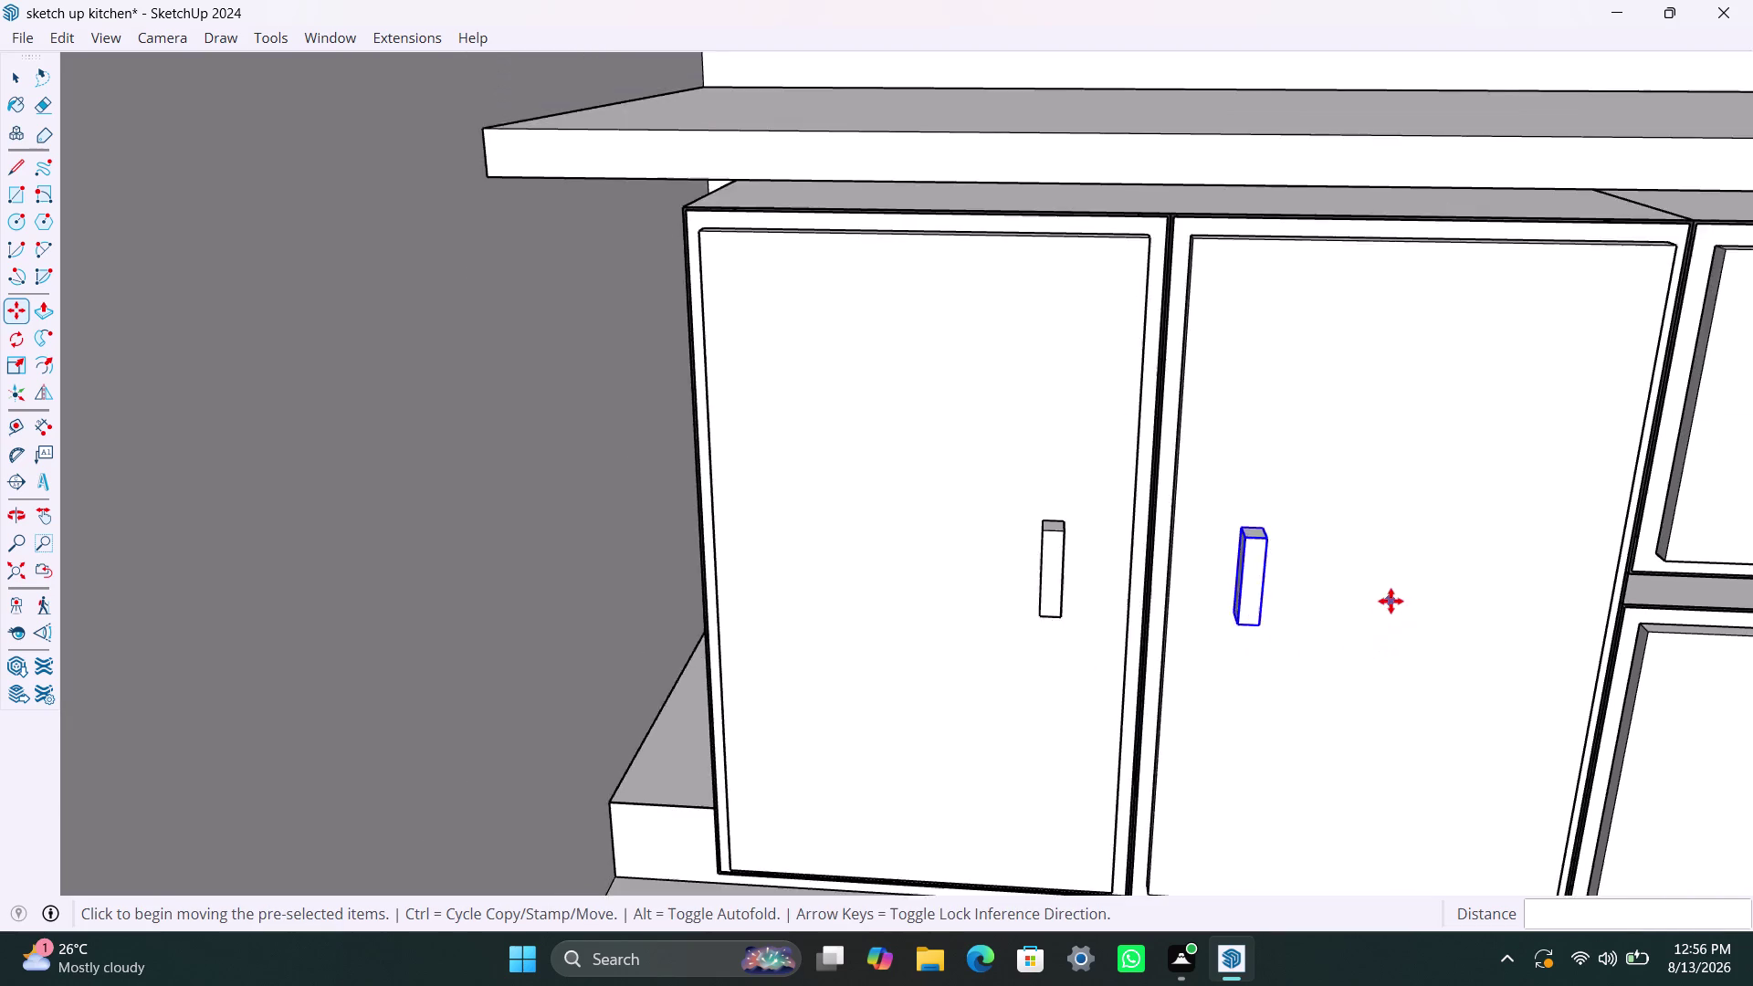
scroll(down, 3)
middle_drag(1349, 580, 1103, 545)
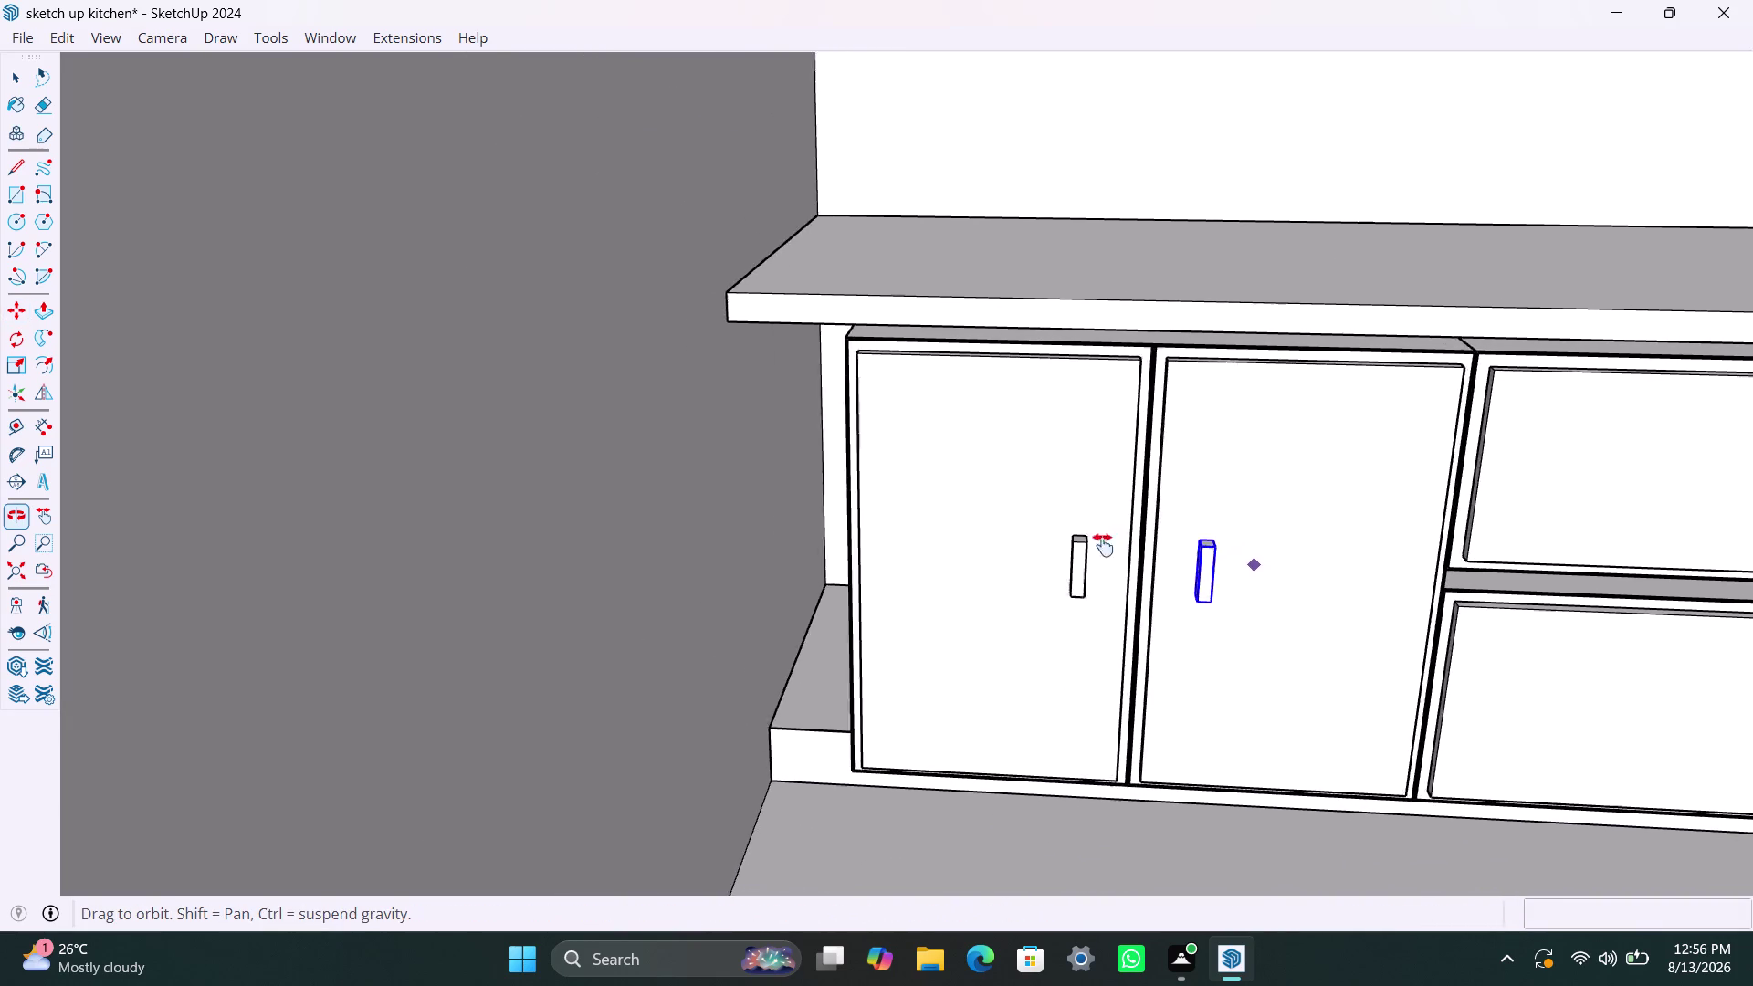
middle_drag(1103, 546, 829, 504)
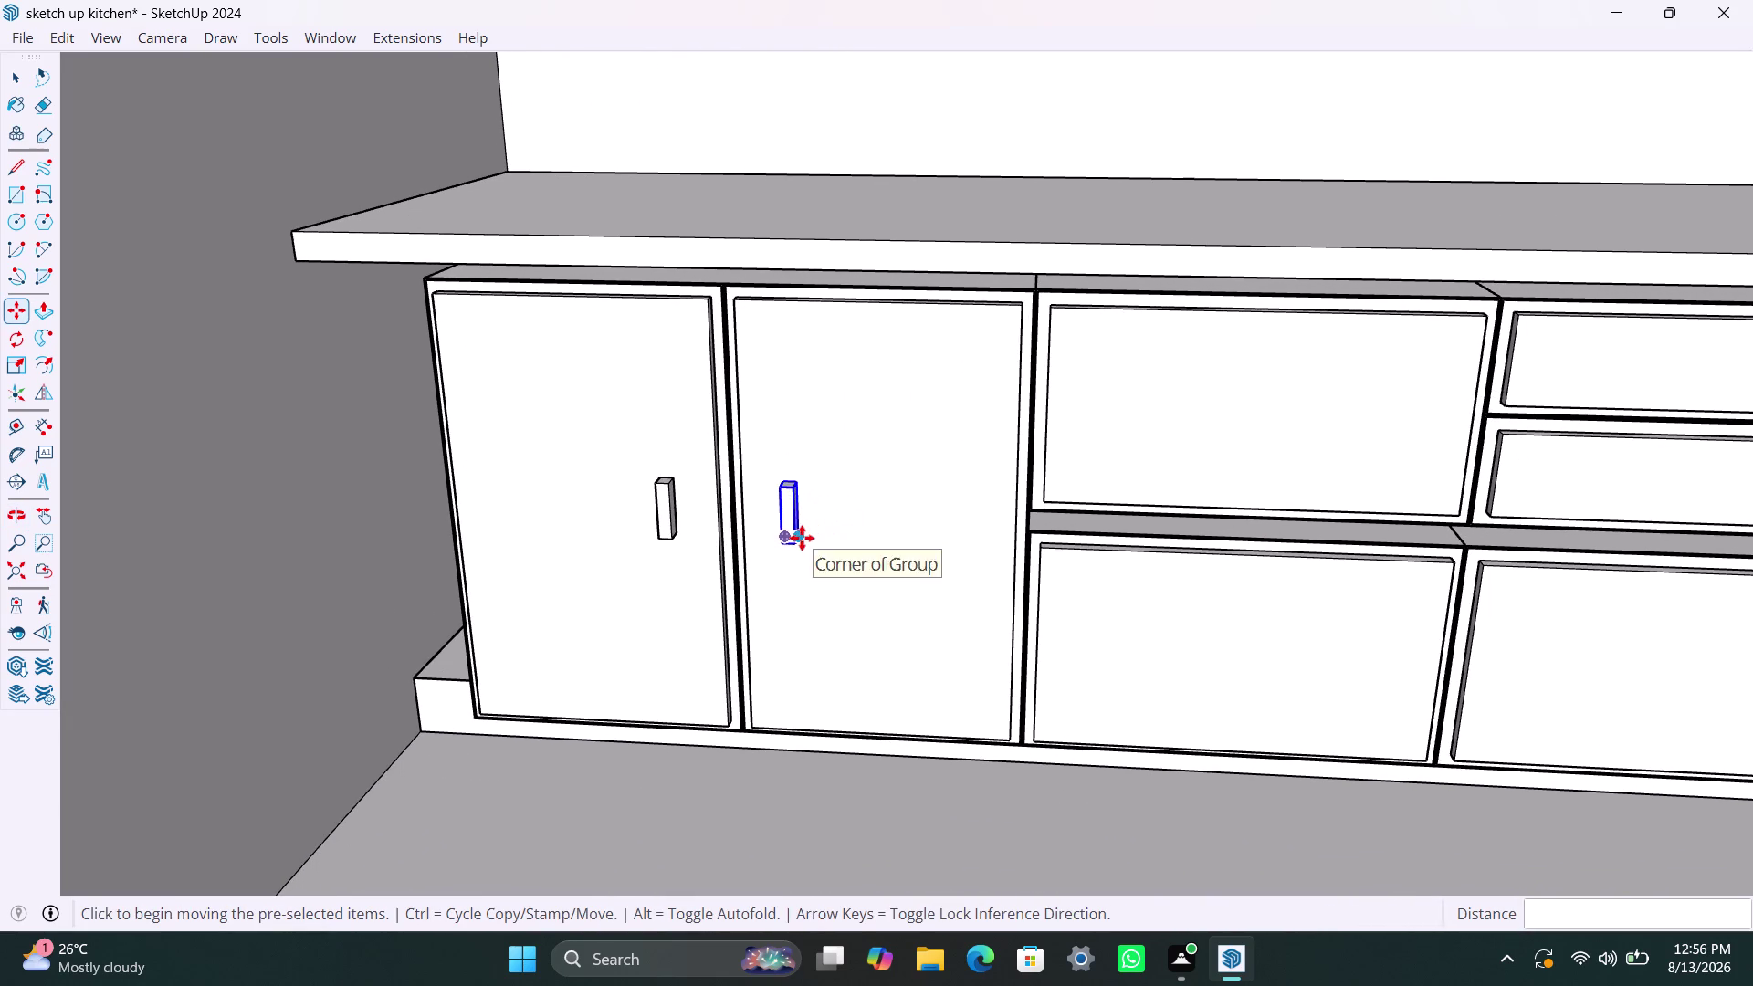
click(802, 538)
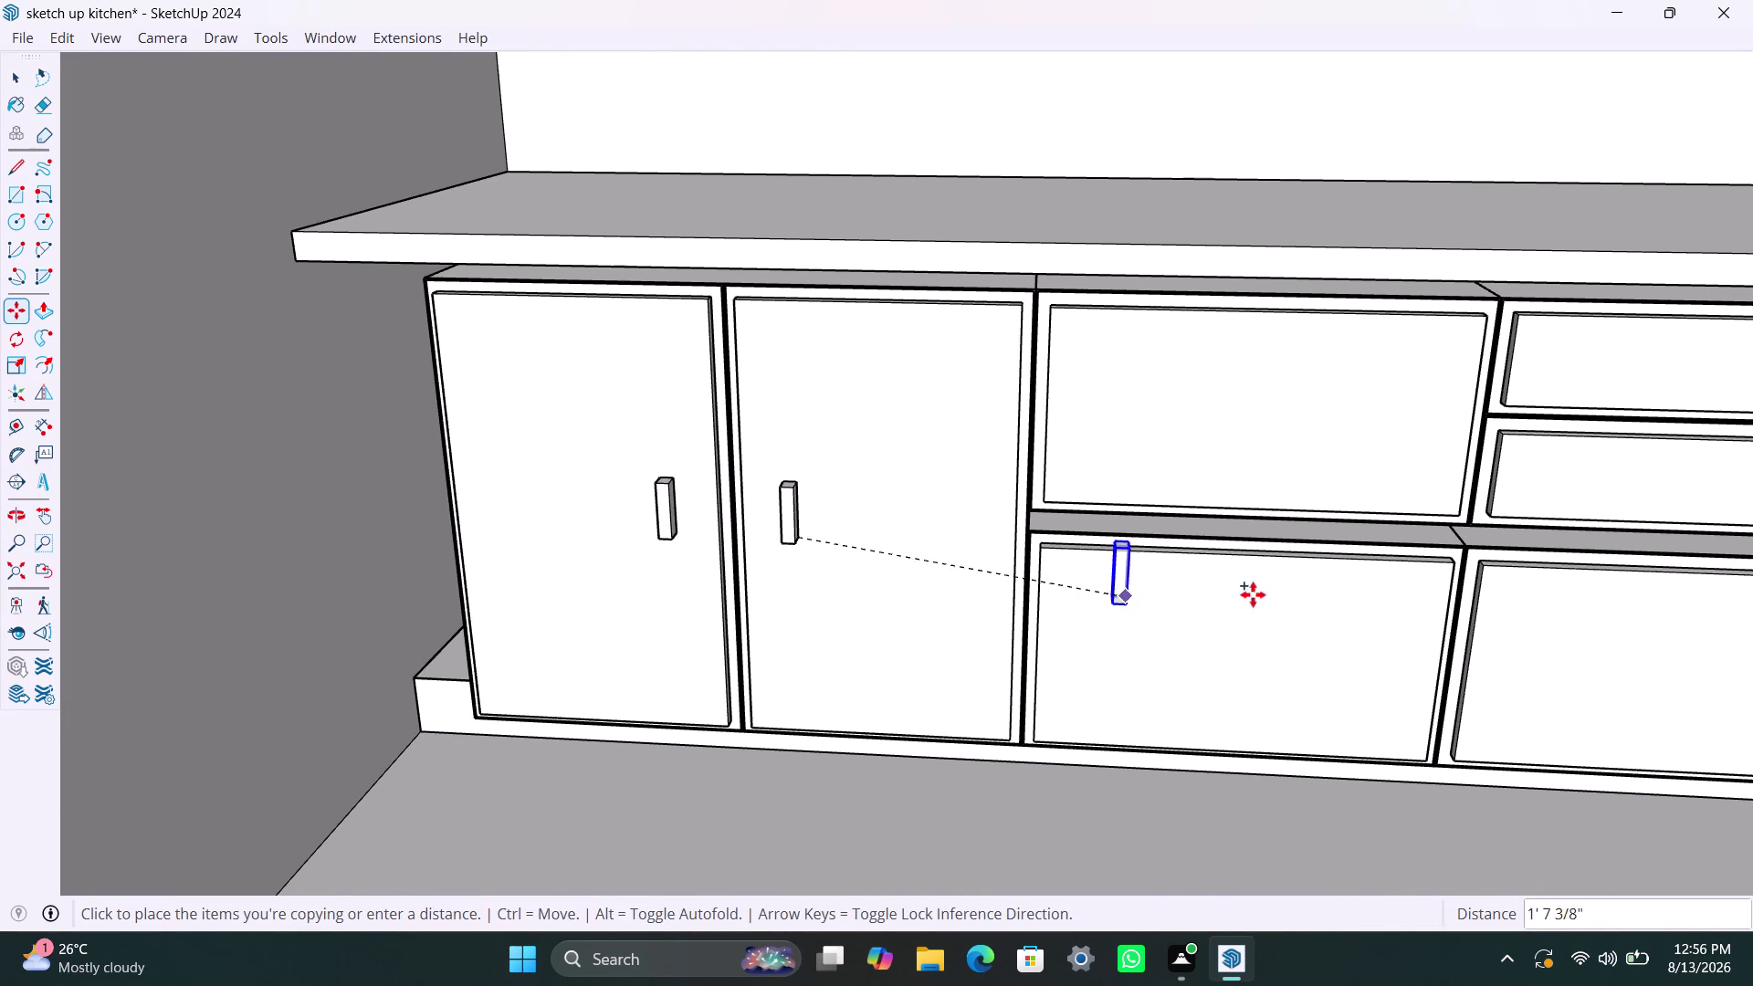
scroll(down, 3)
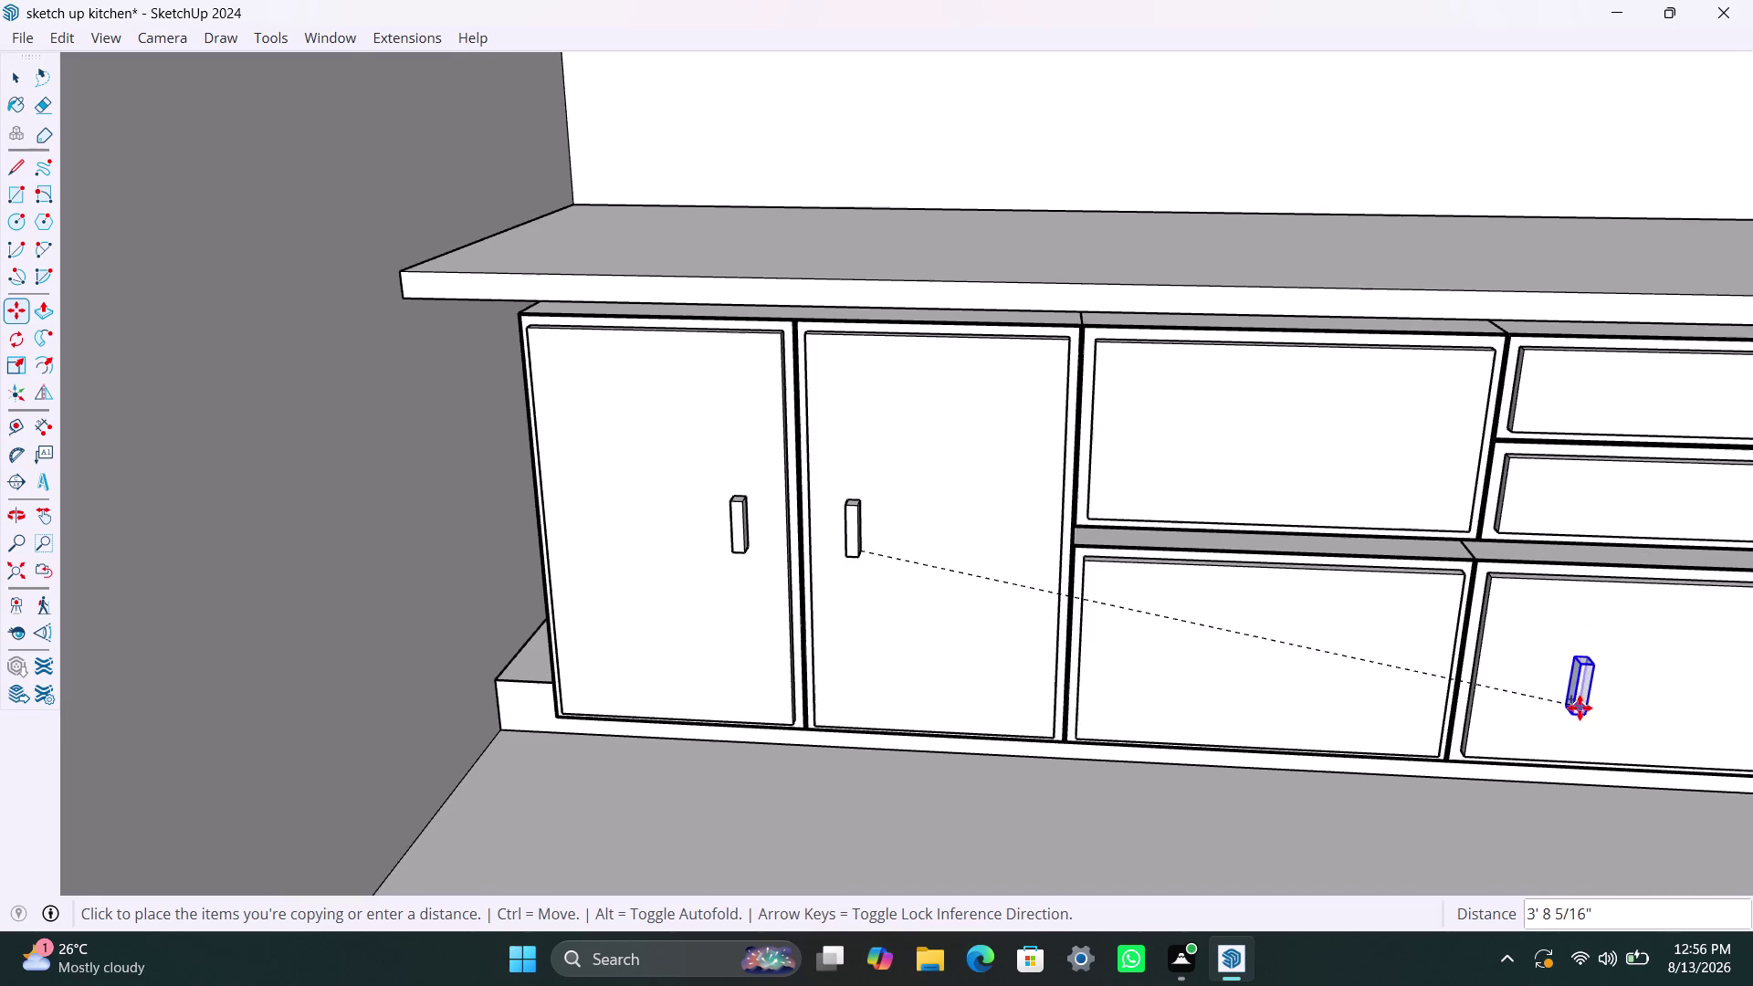
middle_drag(1579, 706, 1571, 649)
Cancel and undo the stray handle copy, returning to selection.
scroll(down, 3)
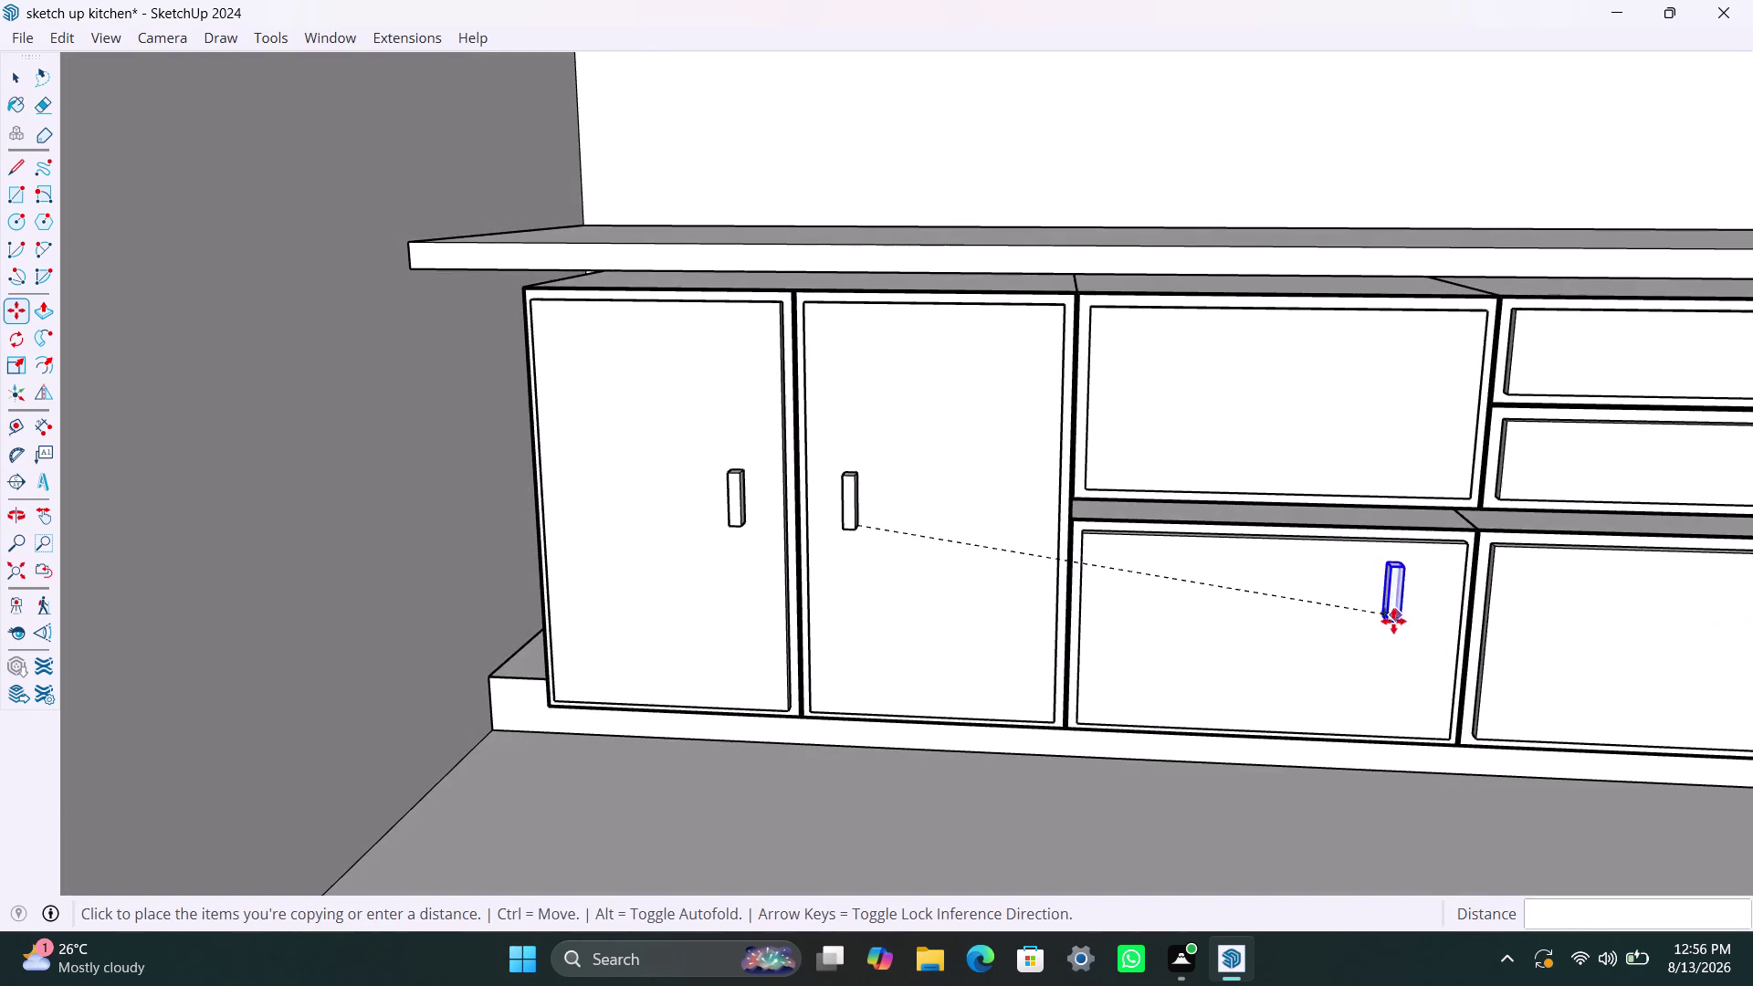
scroll(down, 3)
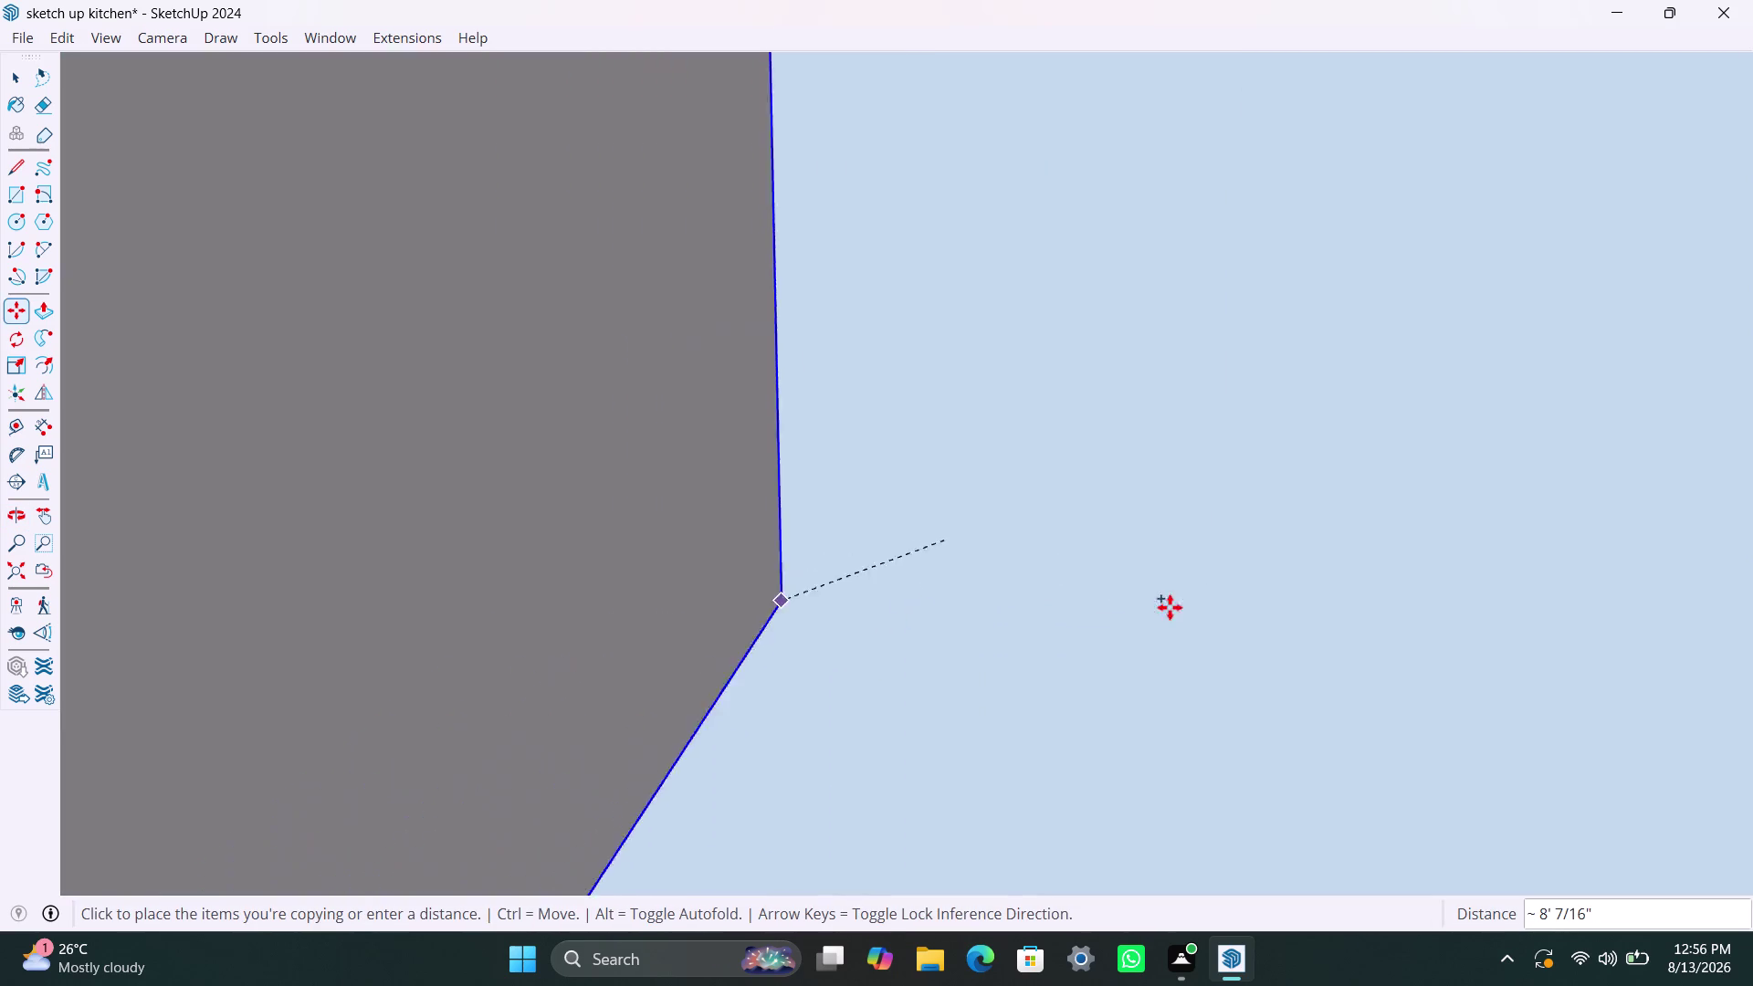
key(Escape)
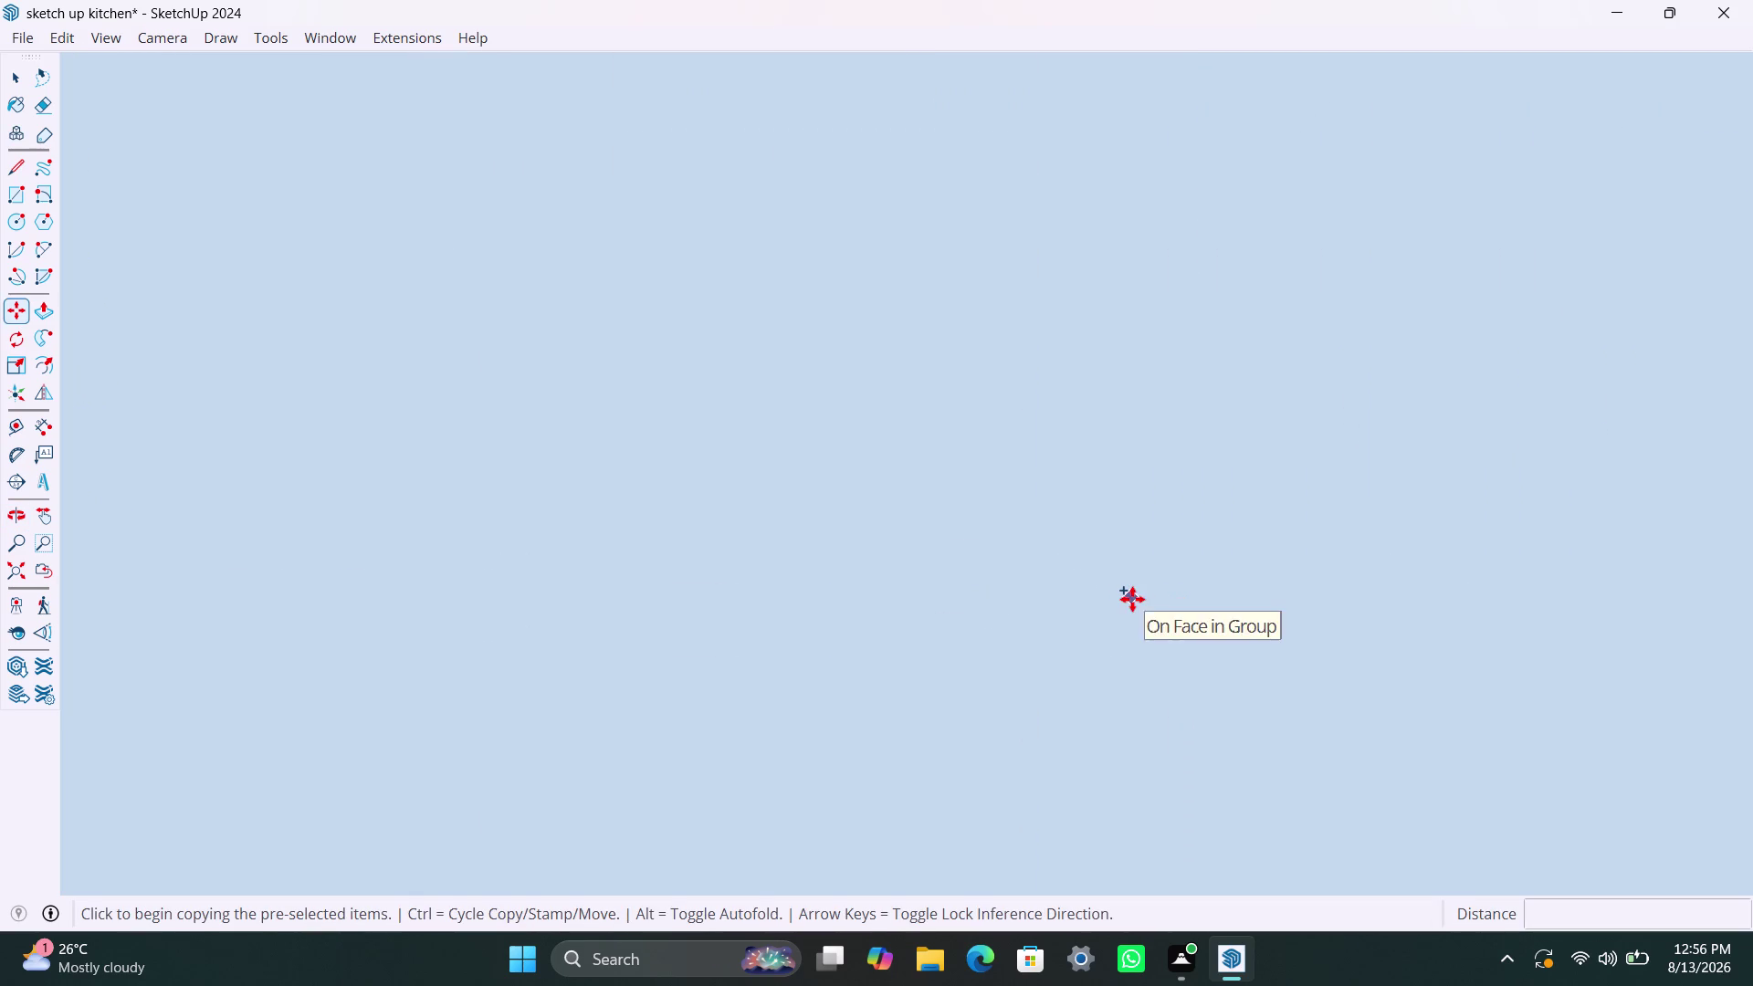
key(ctrl+z)
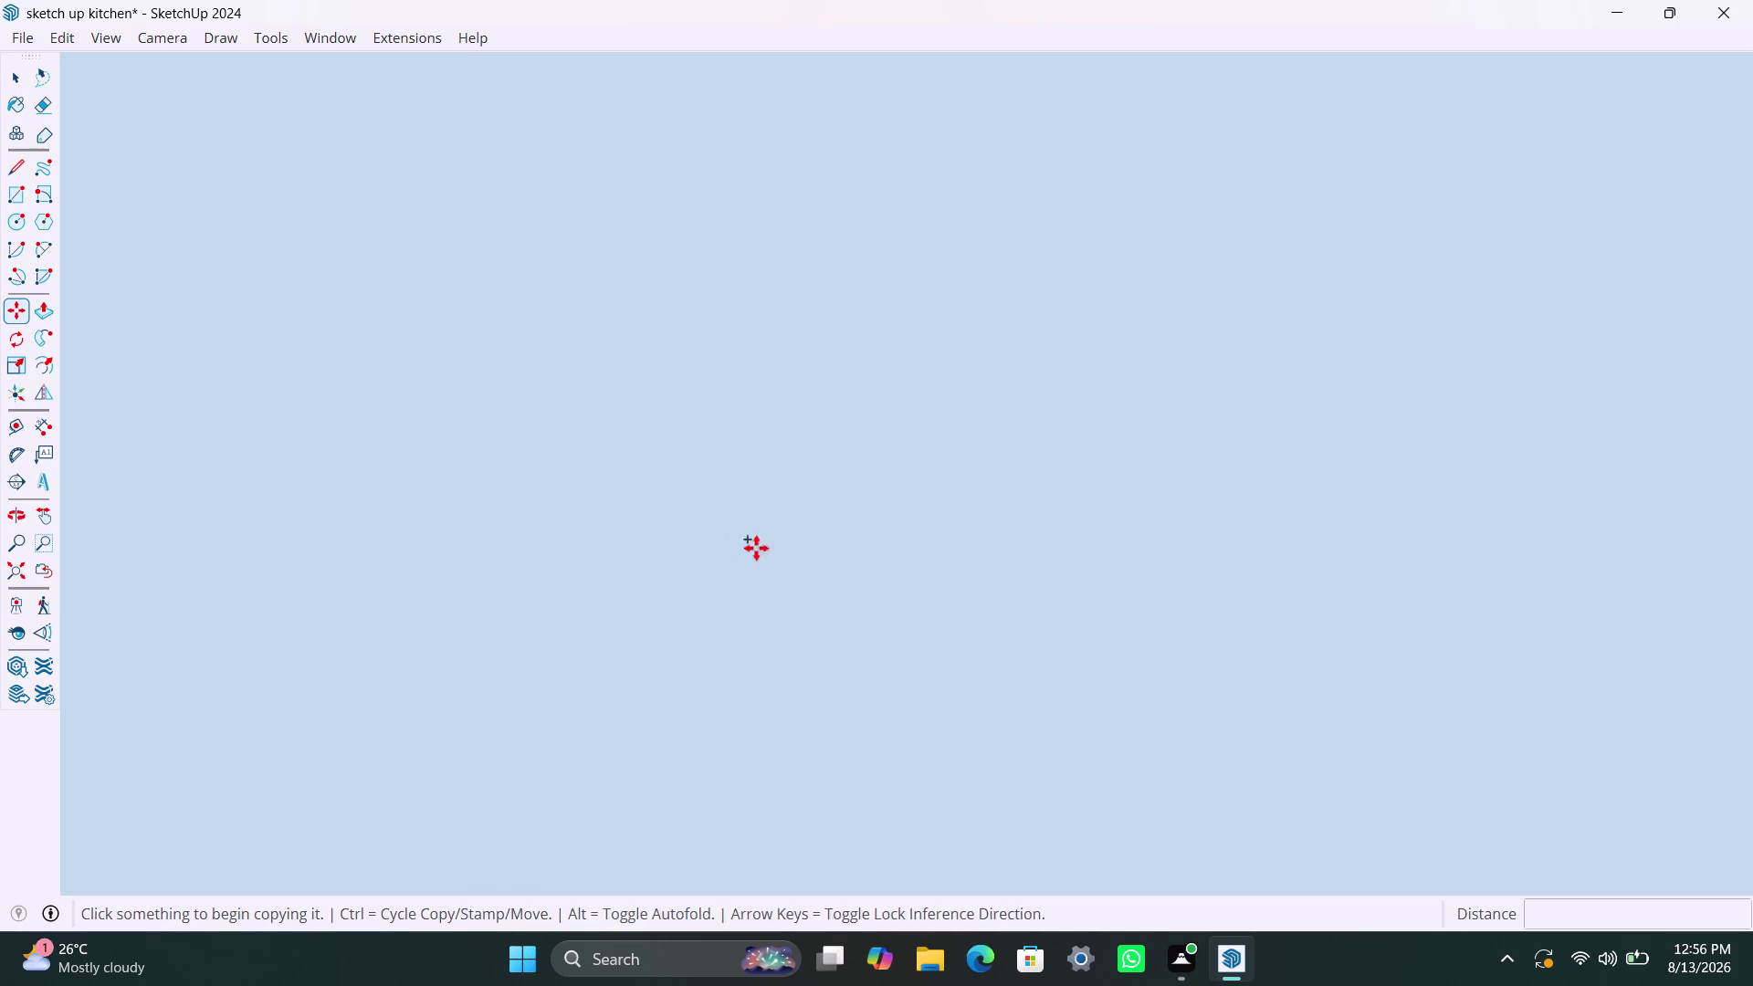
key(space)
key(space)
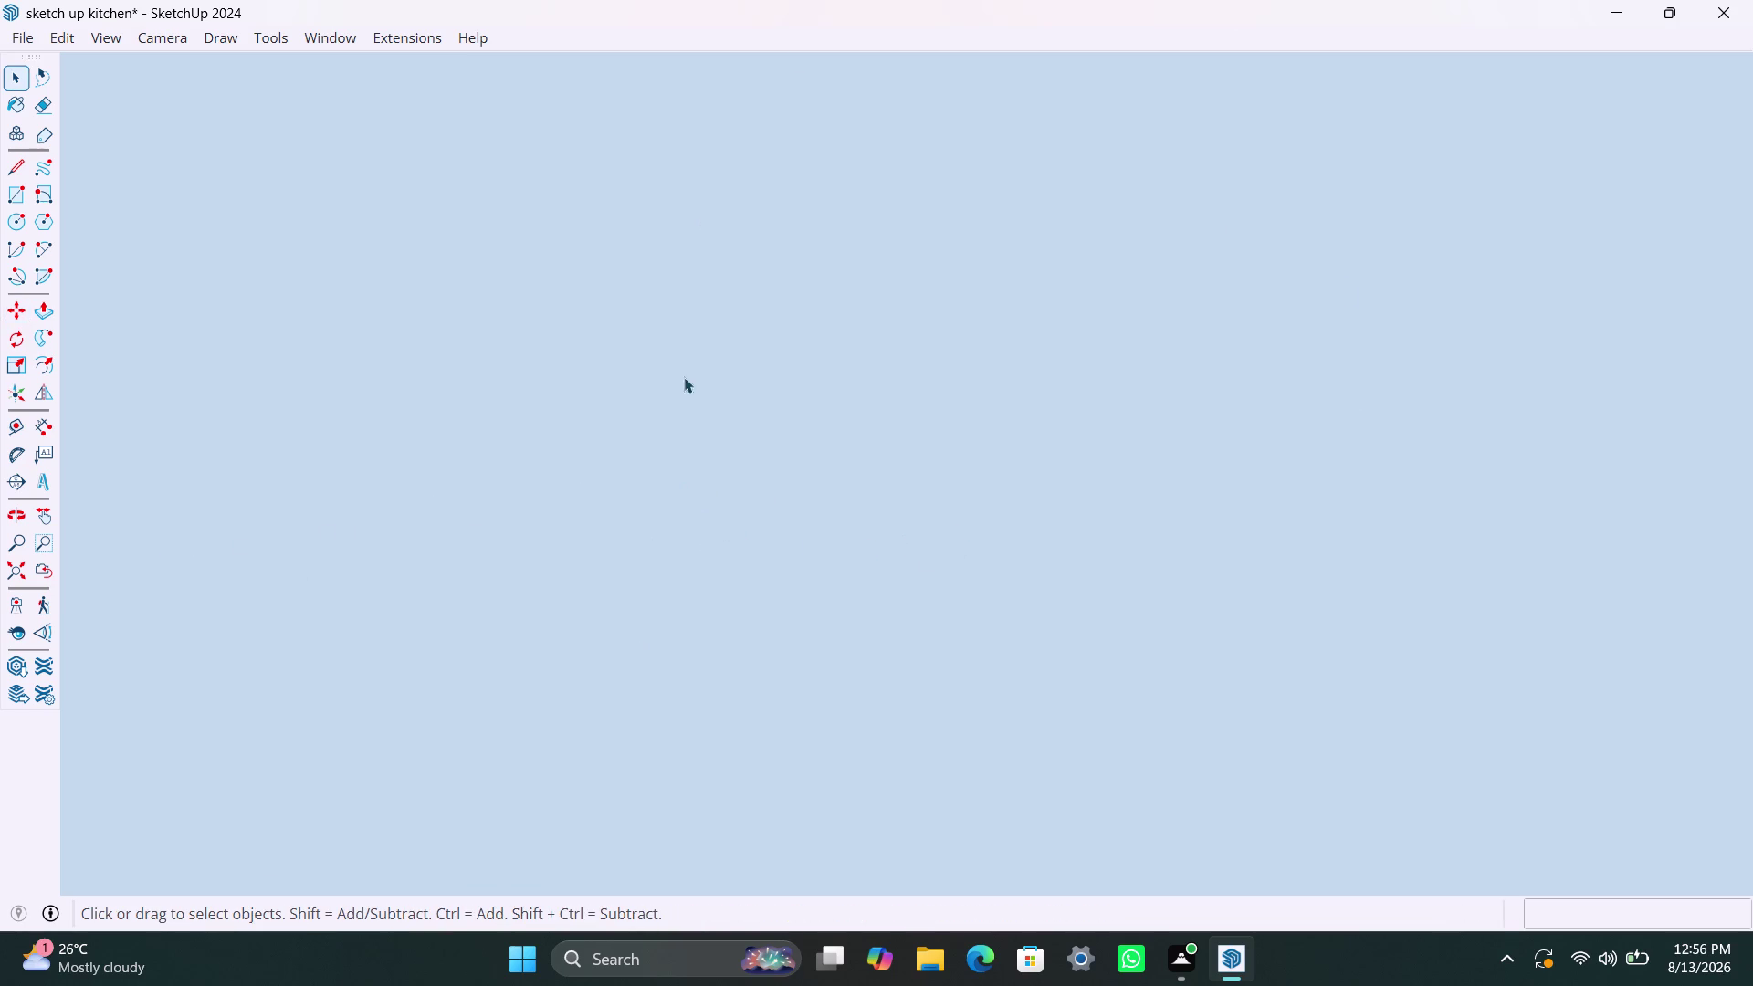
click(17, 577)
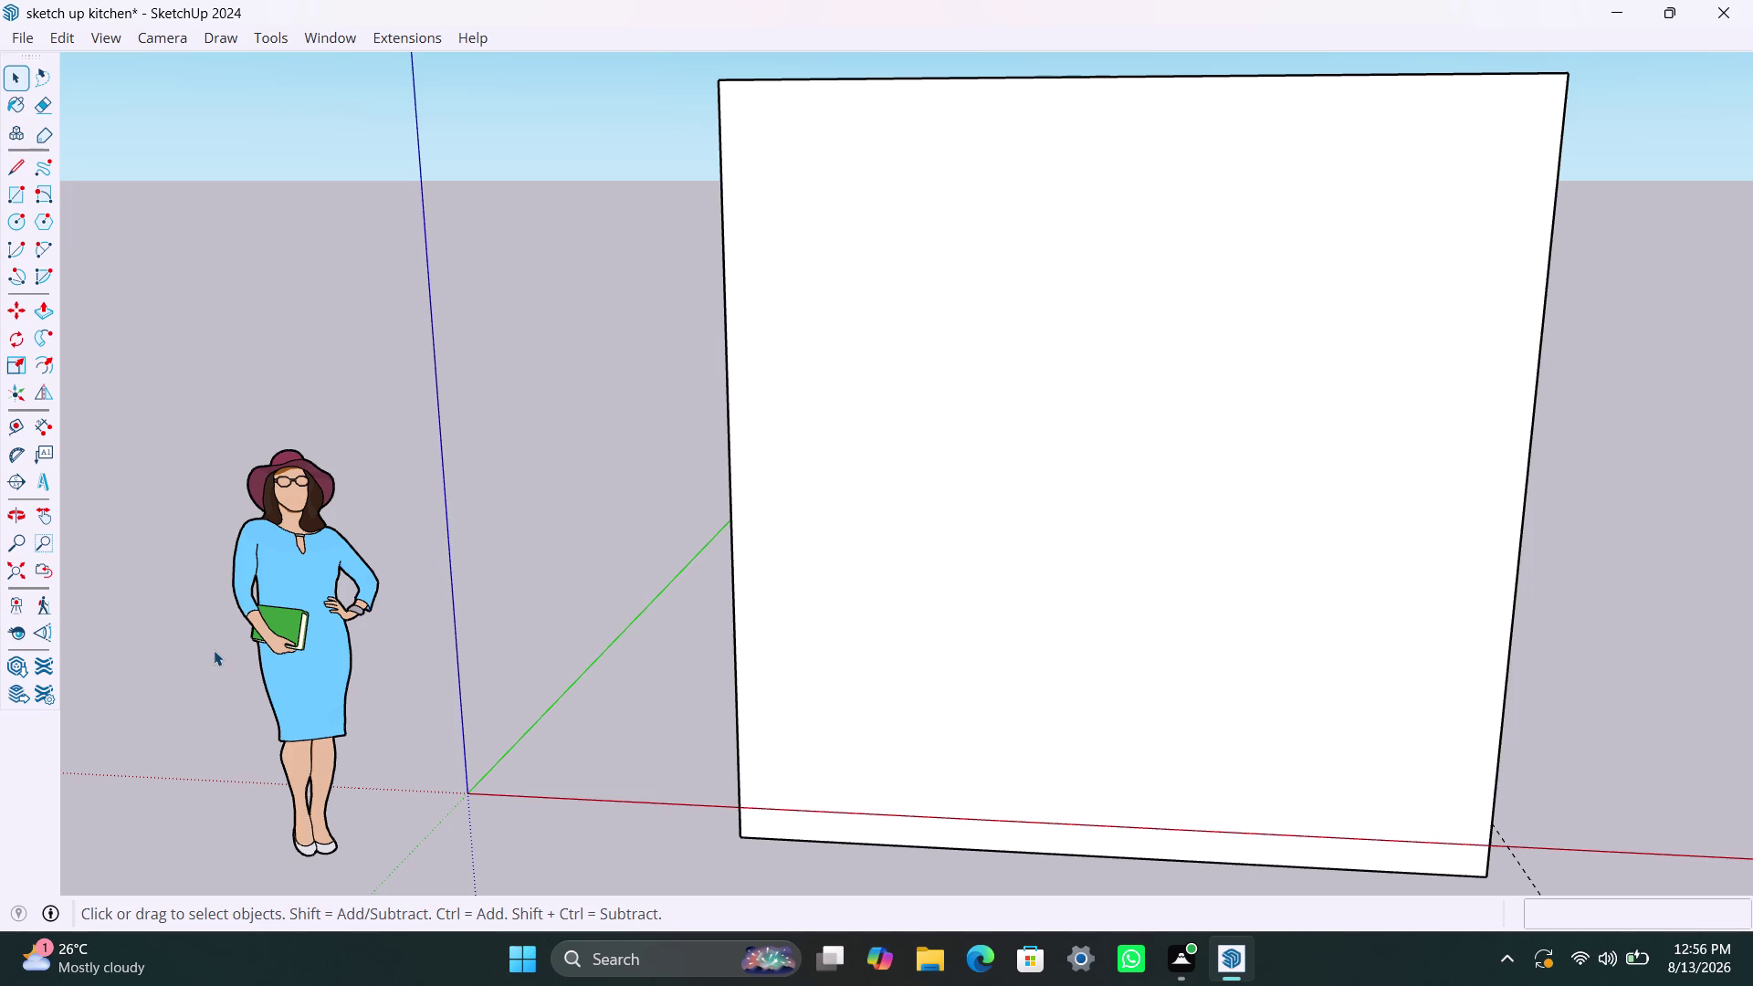
Orbit and zoom around the kitchen until the view faces the cabinet fronts.
scroll(down, 3)
middle_drag(1003, 558, 893, 873)
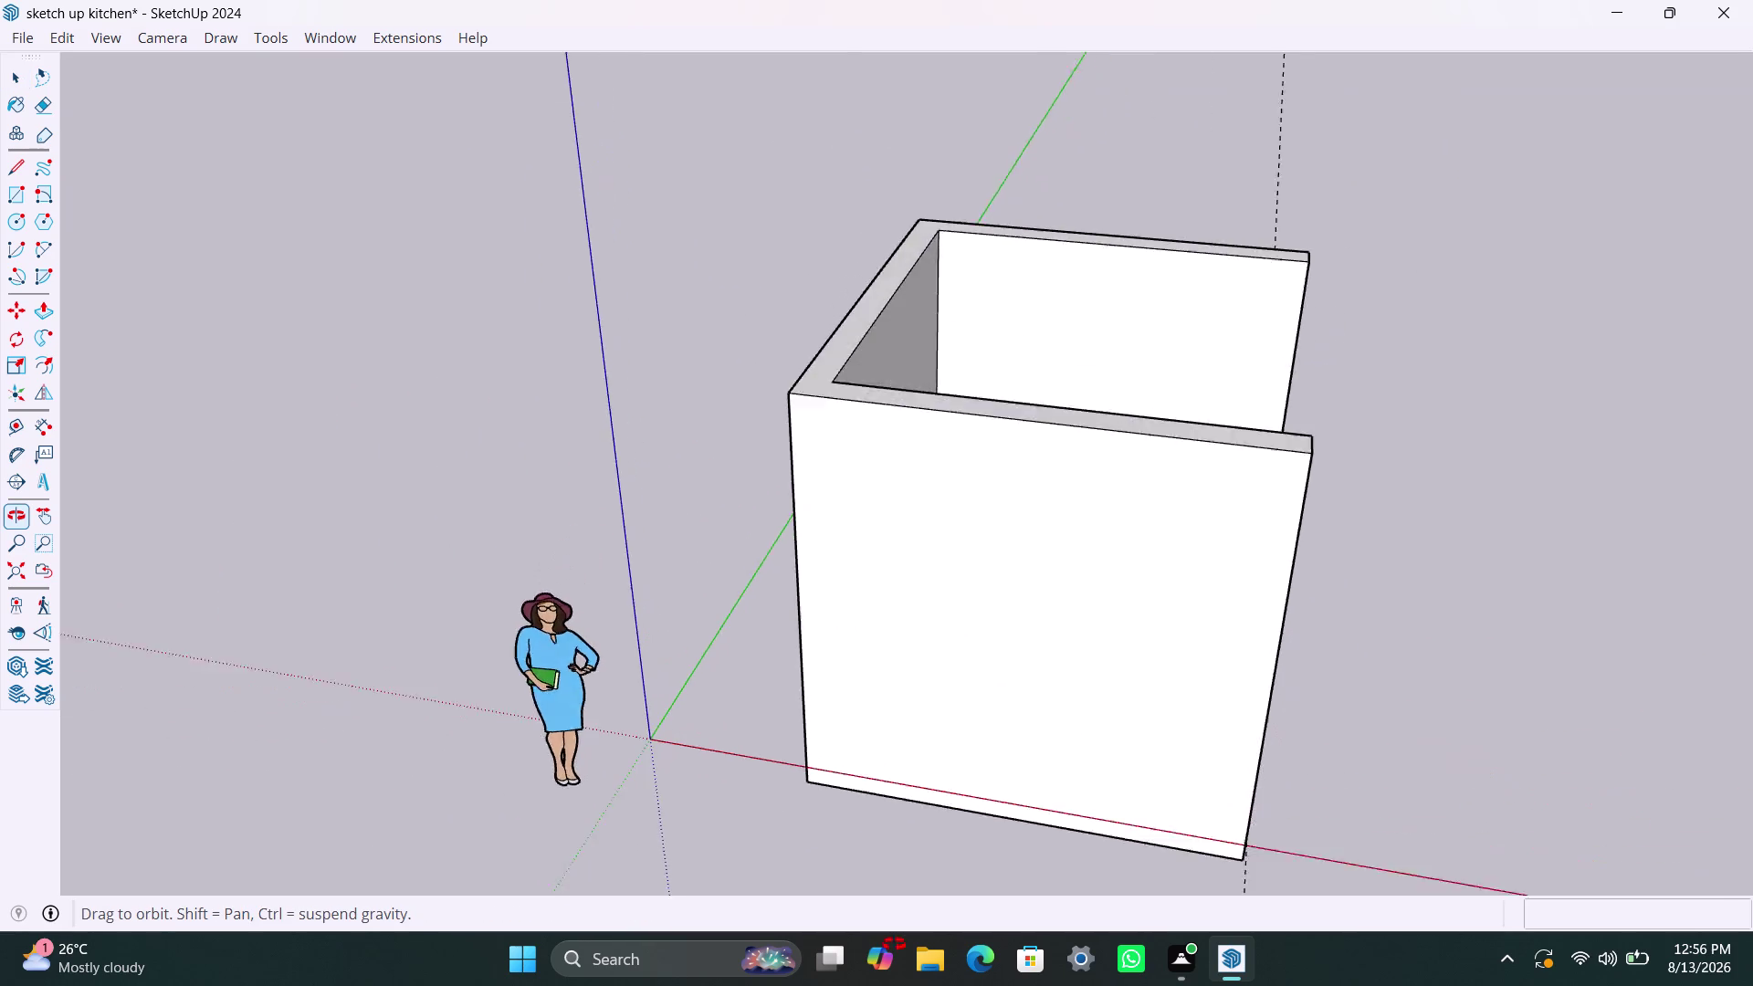
middle_drag(894, 873, 894, 985)
scroll(up, 3)
middle_drag(921, 543, 1035, 600)
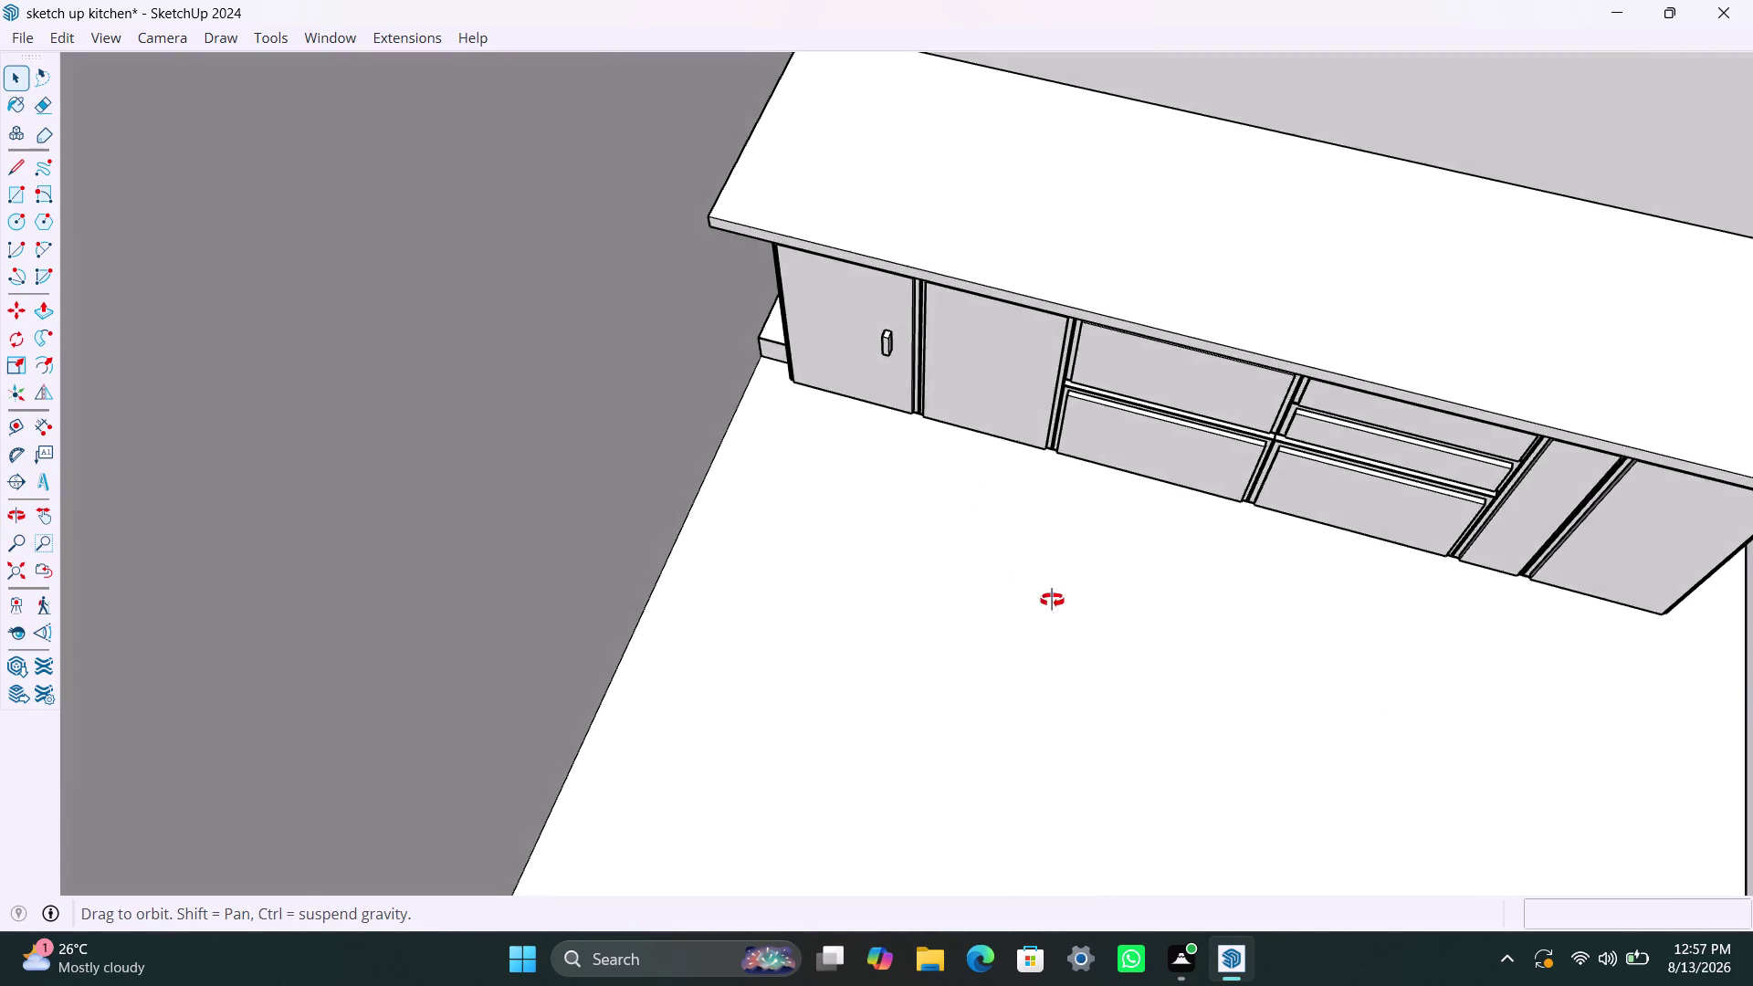
middle_drag(1036, 600, 1107, 600)
scroll(down, 3)
middle_drag(995, 568, 989, 563)
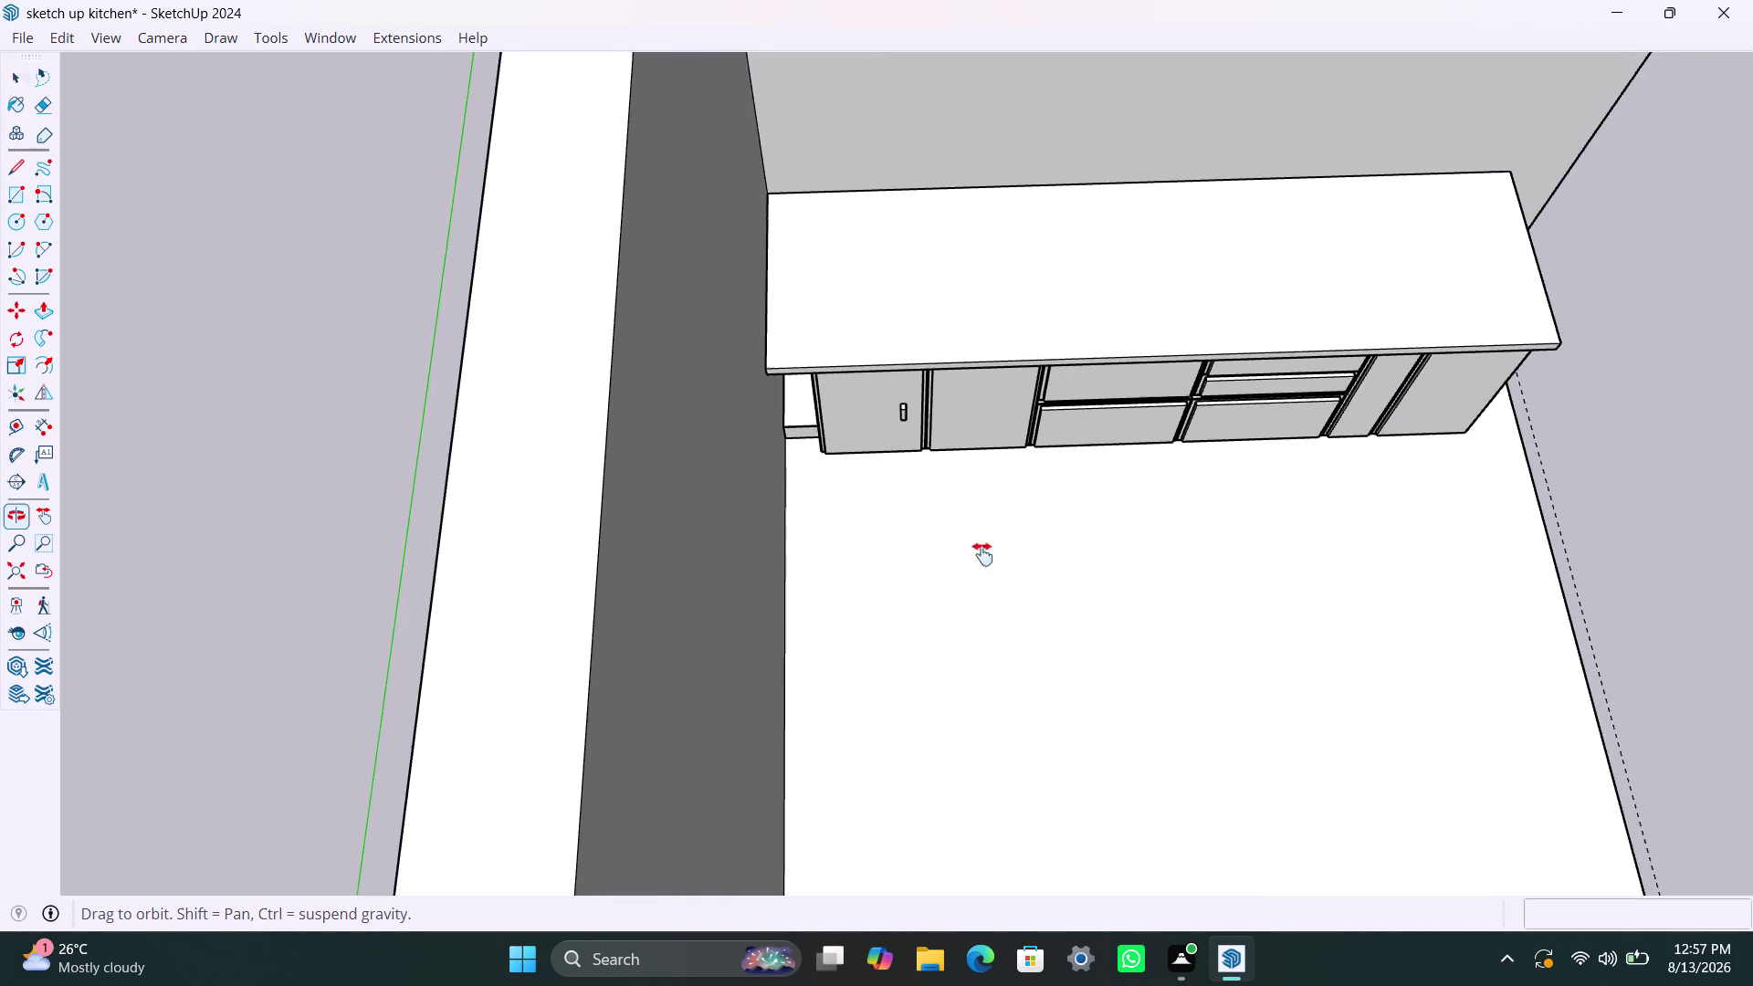
middle_drag(989, 563, 817, 728)
scroll(up, 3)
middle_drag(825, 689, 748, 614)
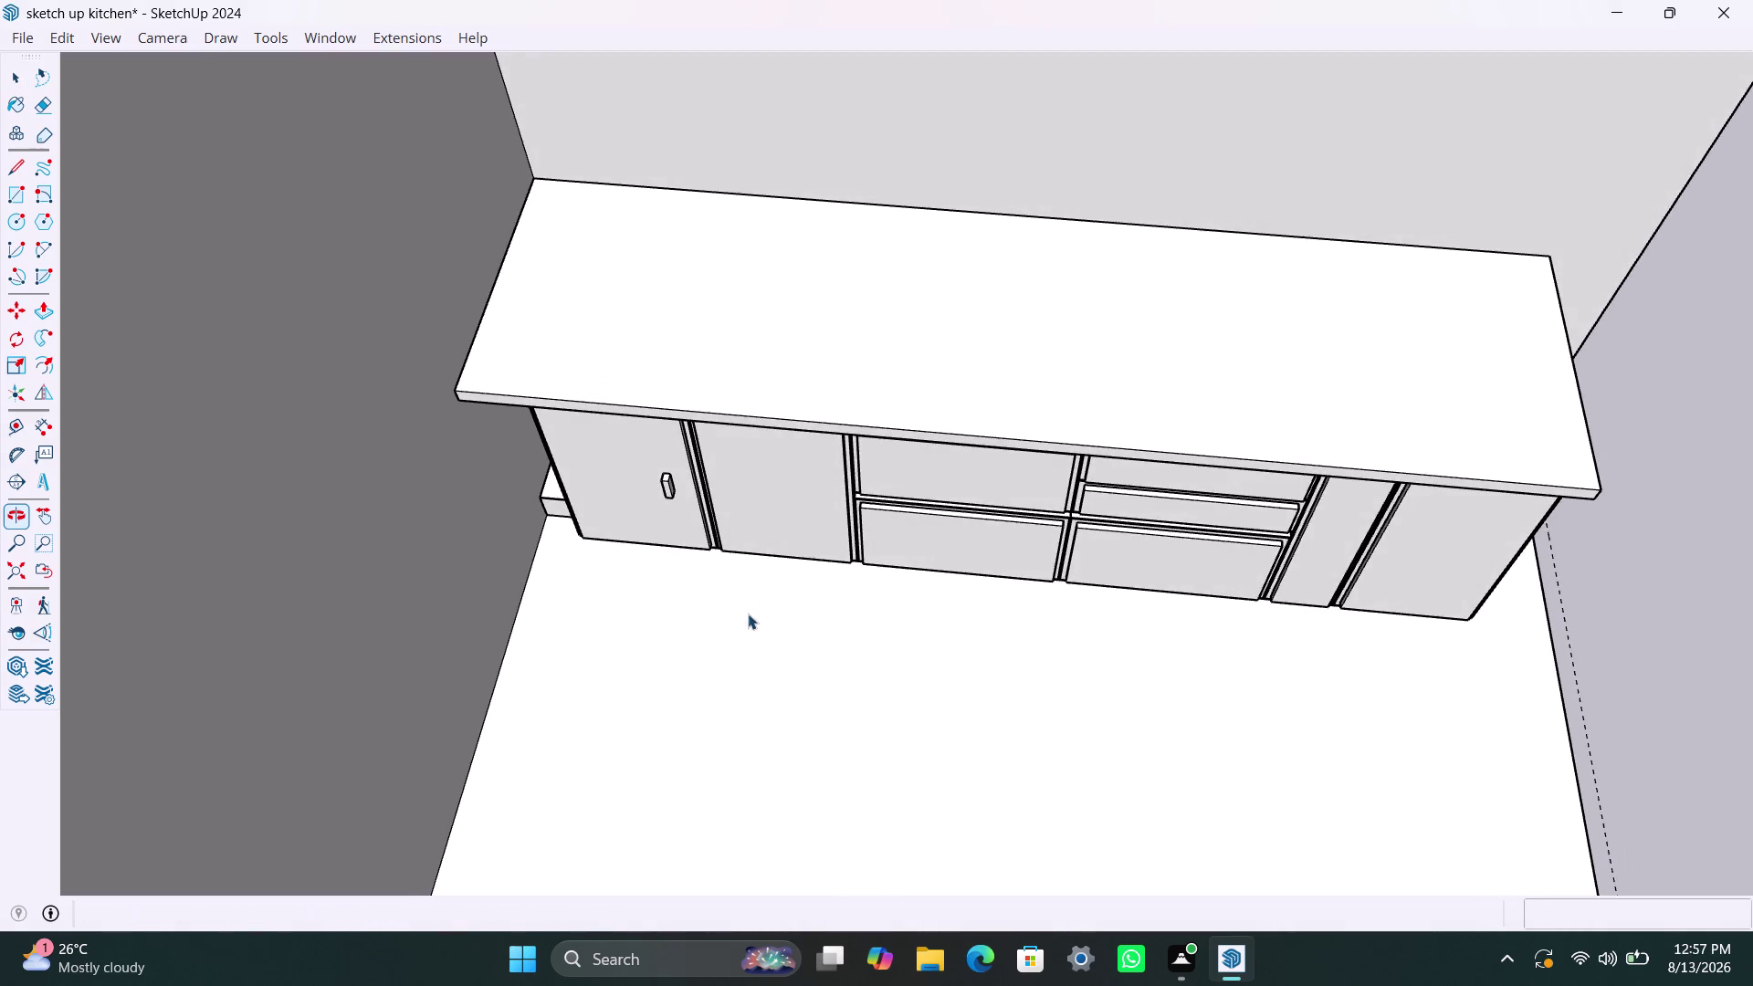
scroll(up, 3)
middle_drag(765, 460, 789, 338)
scroll(up, 3)
middle_drag(718, 520, 780, 333)
scroll(down, 3)
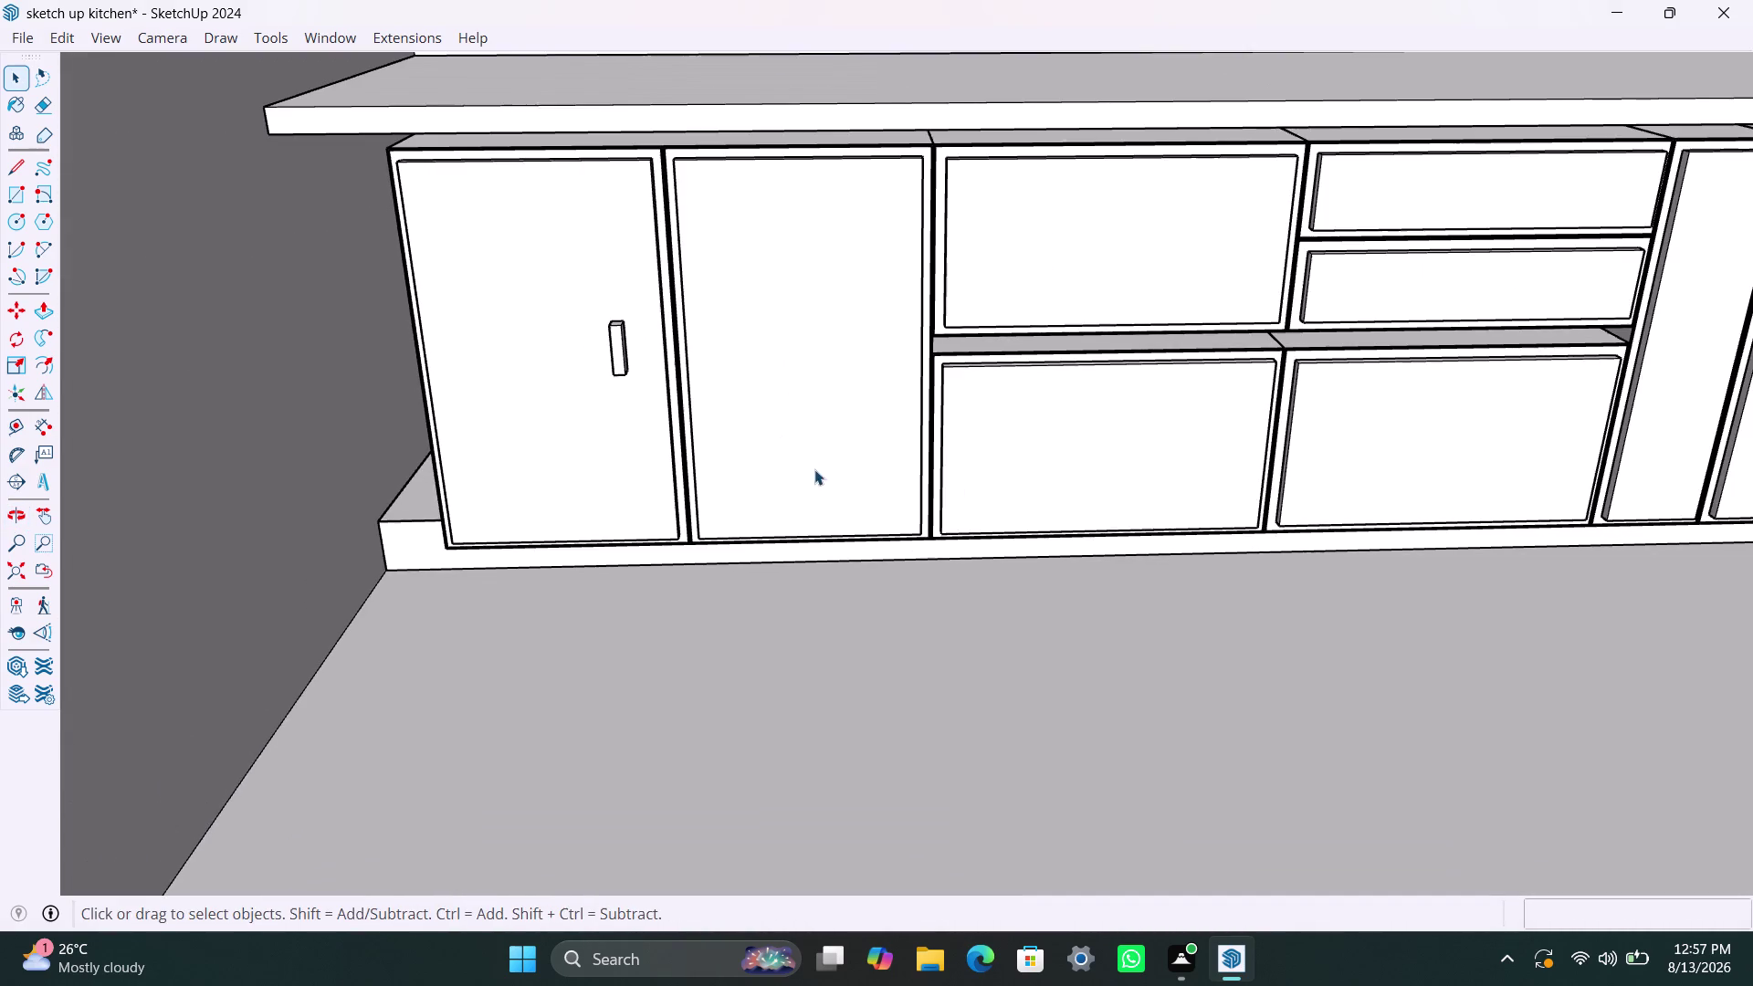
middle_drag(818, 486, 833, 327)
scroll(down, 3)
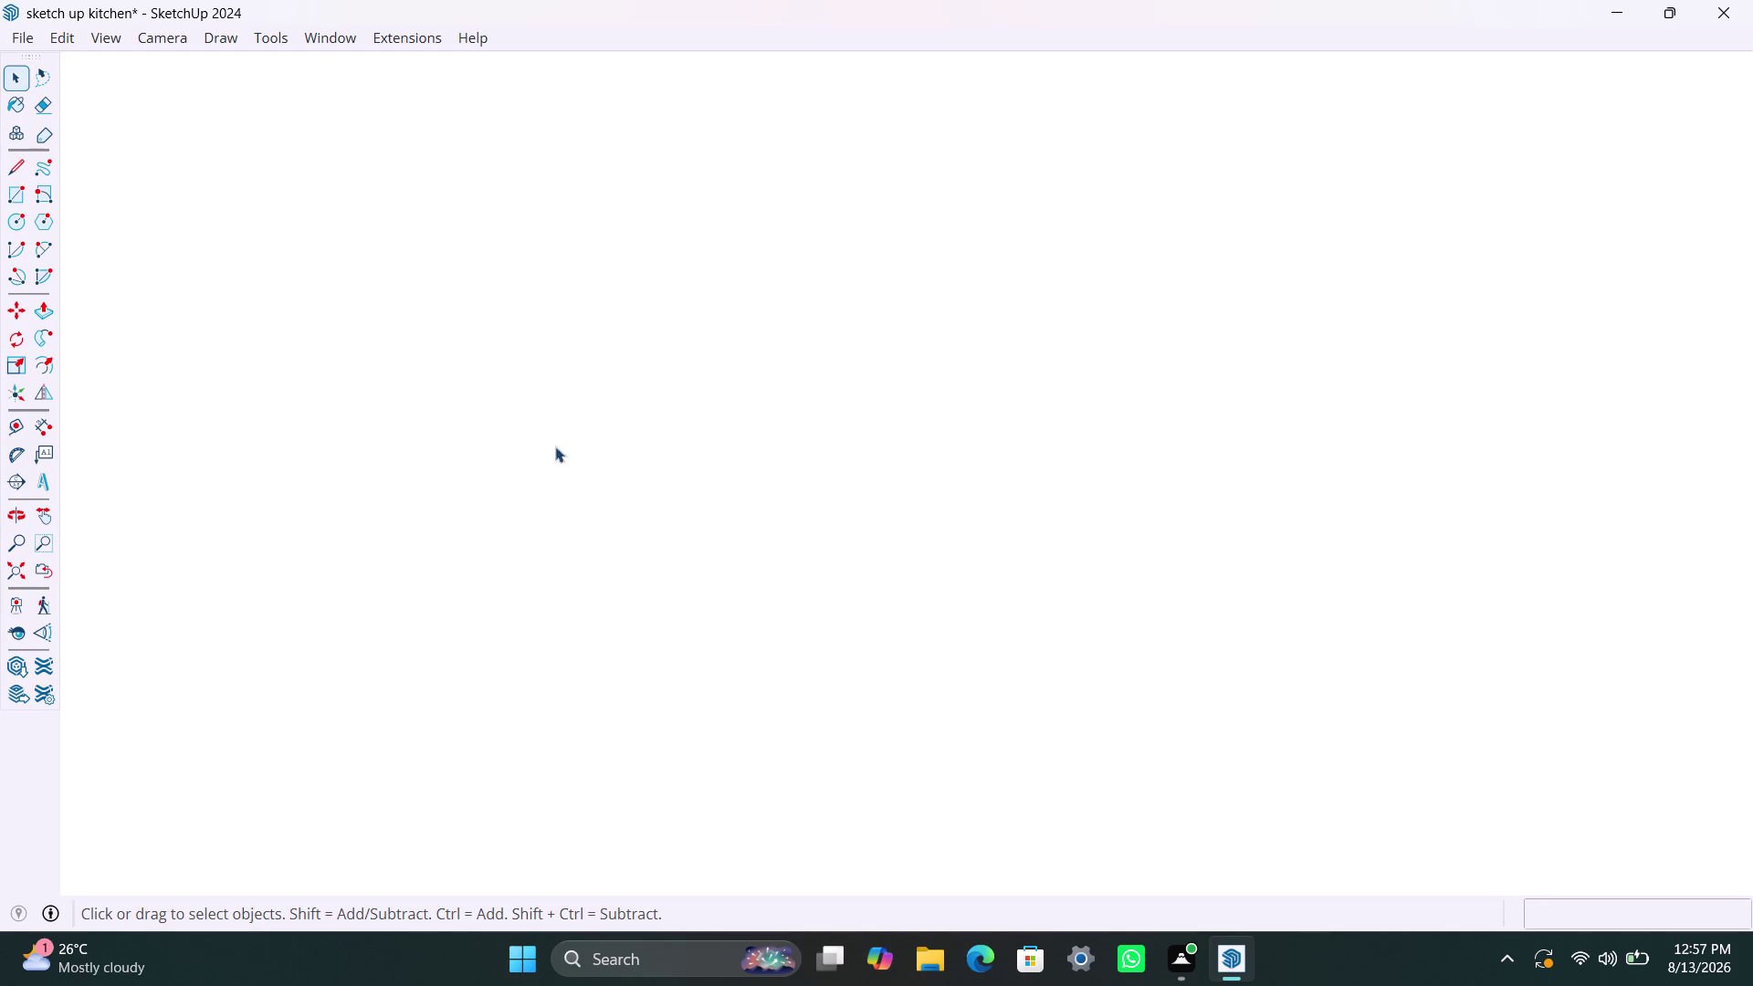
Frame the two left cabinet doors closely and select the first door's handle.
click(18, 560)
middle_drag(745, 432, 754, 478)
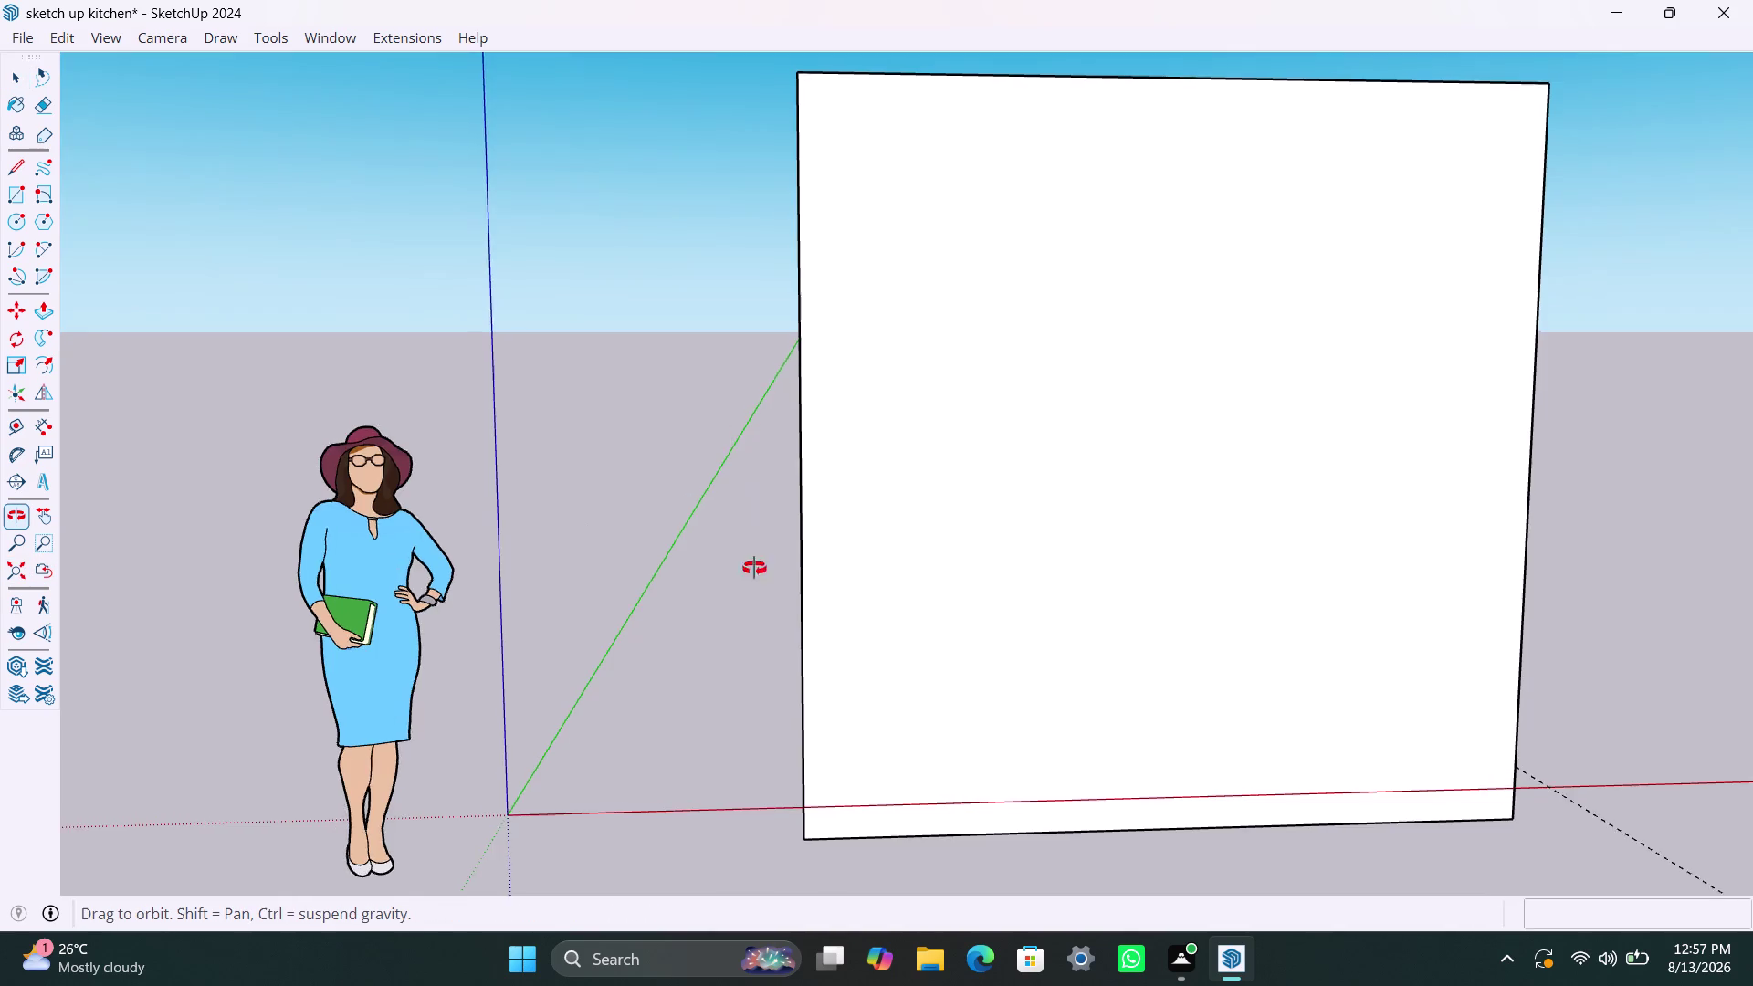
middle_drag(754, 478, 556, 969)
scroll(up, 3)
middle_drag(656, 527, 655, 530)
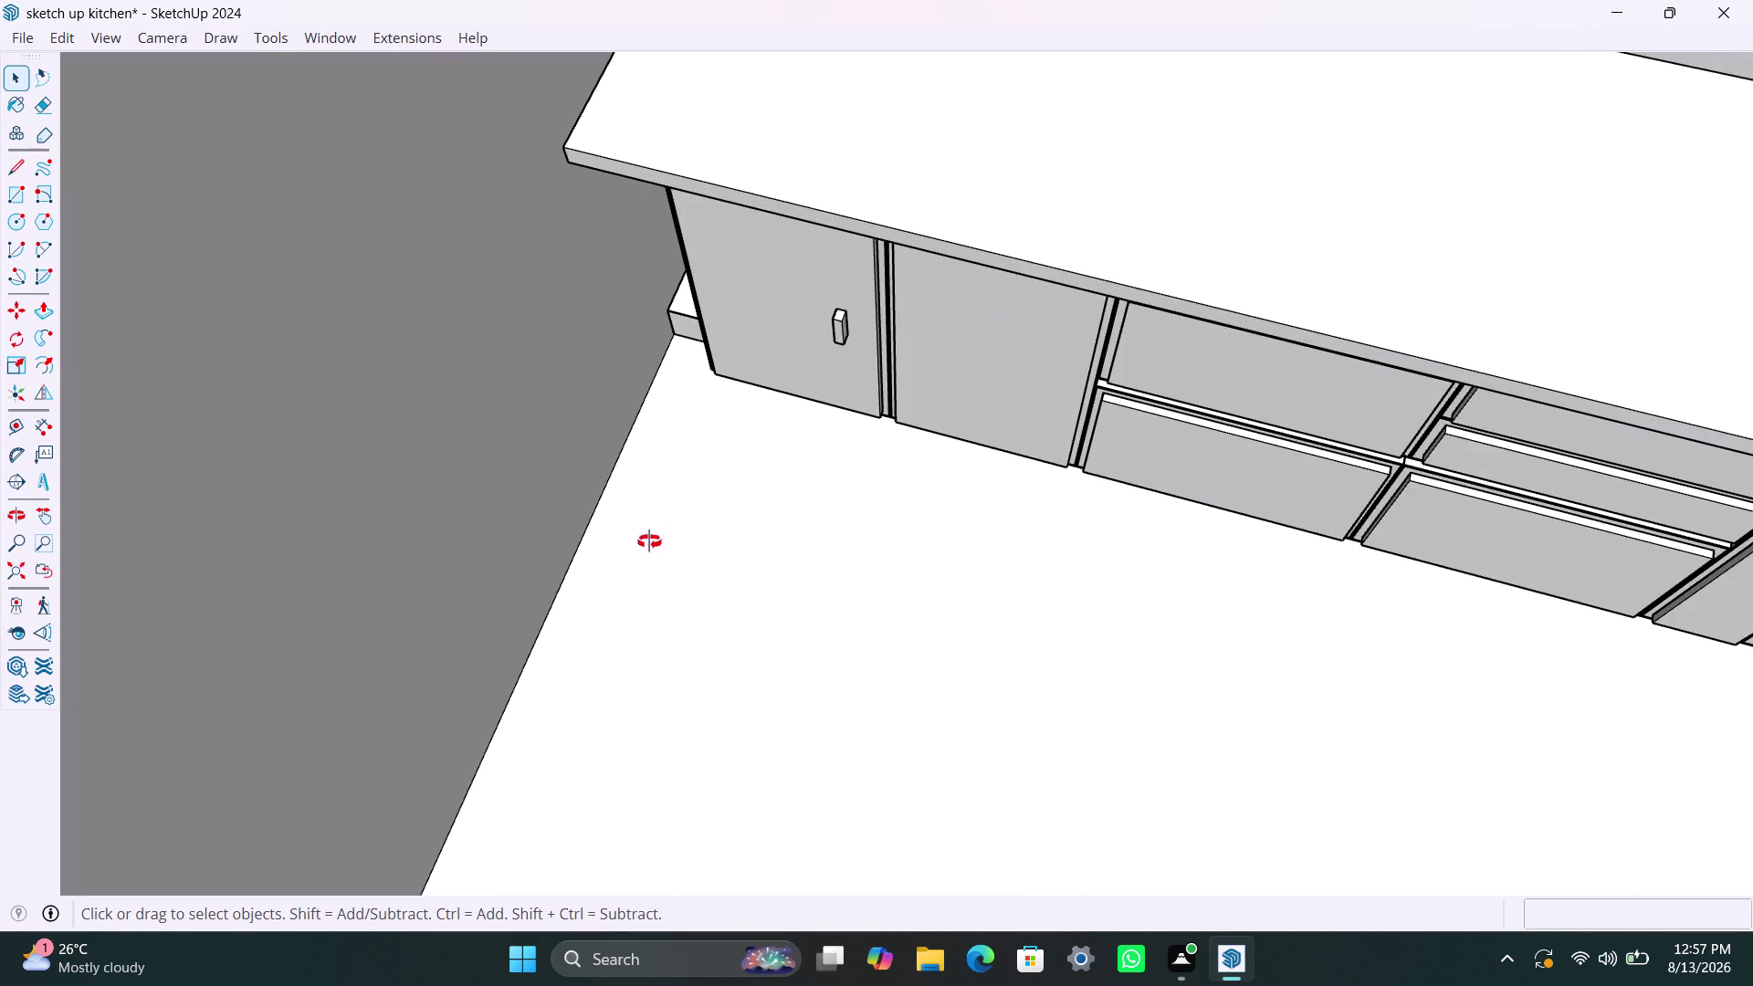
middle_drag(656, 529, 890, 587)
scroll(up, 3)
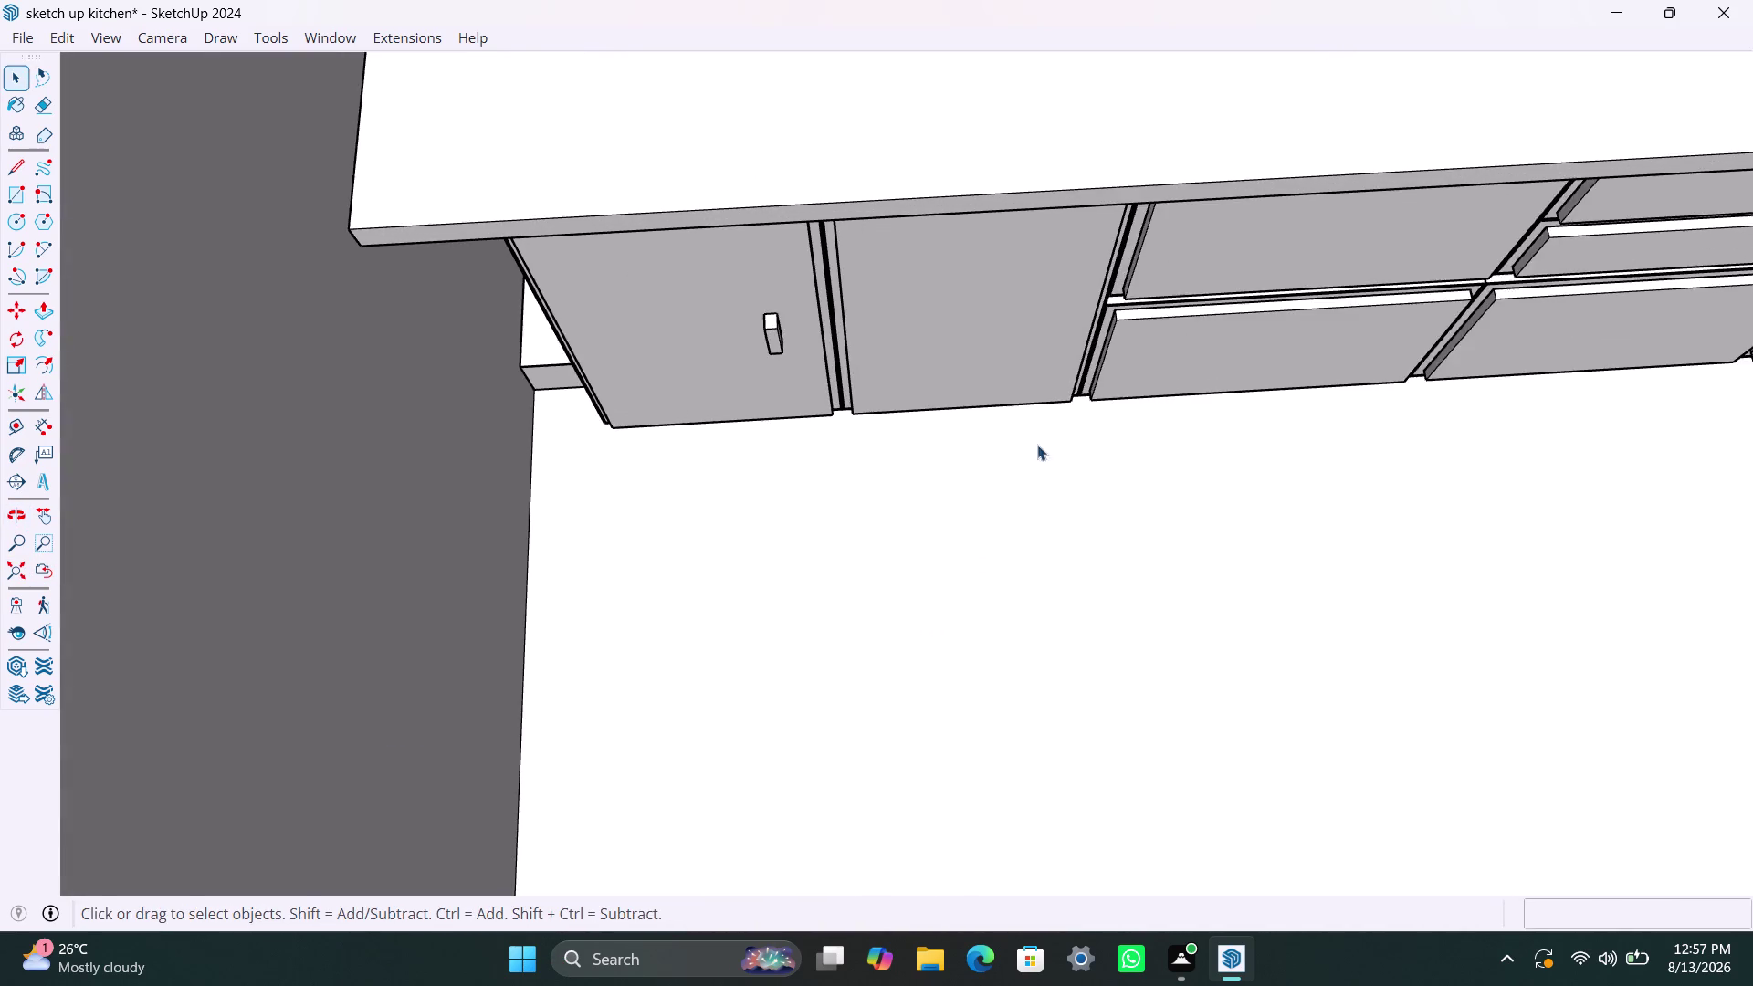
middle_drag(1037, 442, 798, 648)
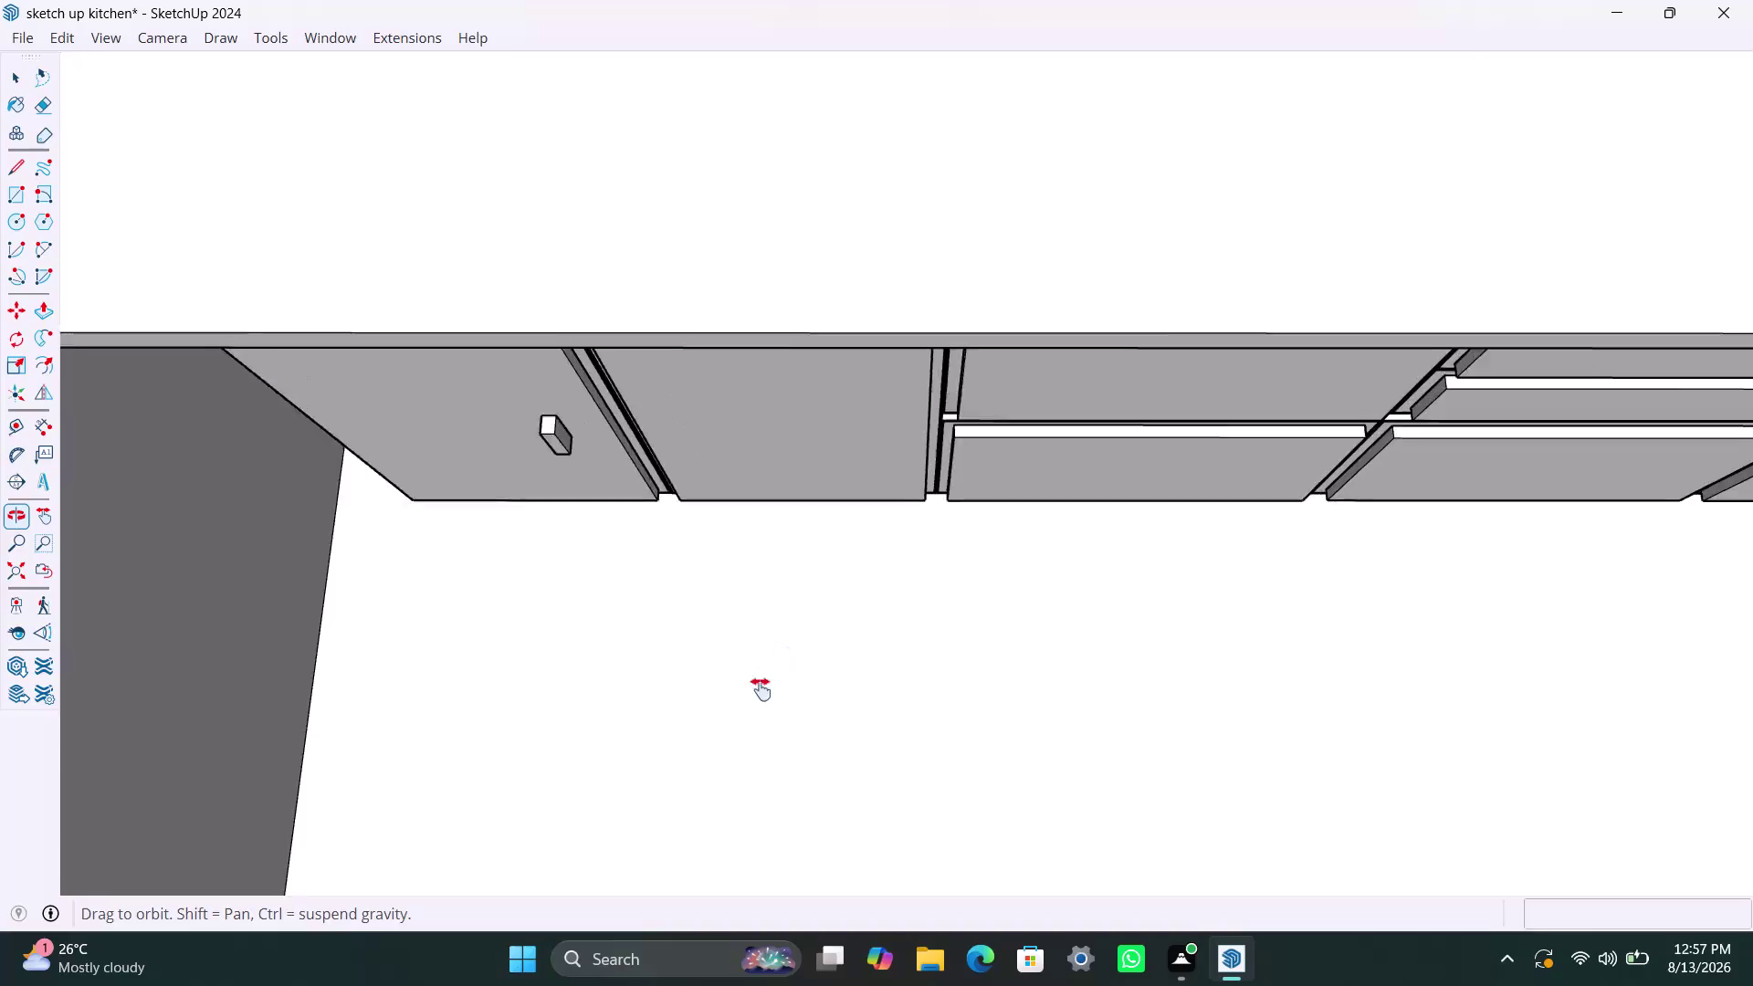
middle_drag(798, 647, 714, 752)
scroll(down, 3)
middle_drag(737, 672, 743, 264)
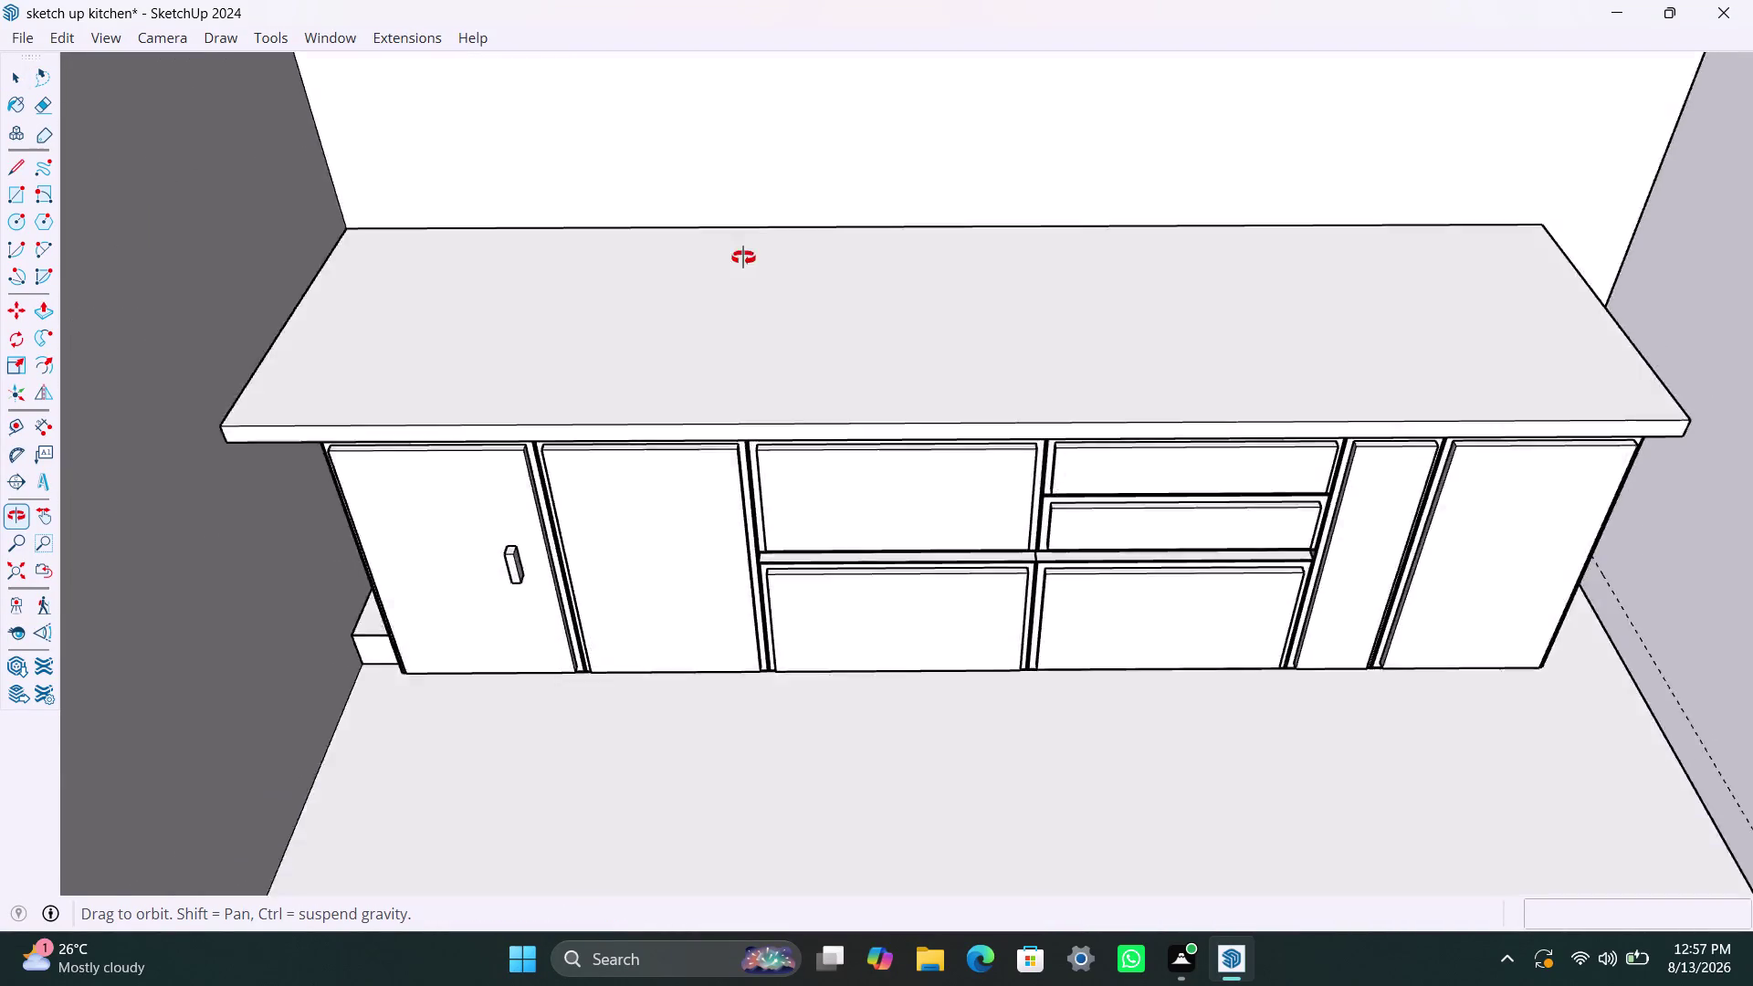
middle_drag(743, 264, 733, 359)
scroll(up, 3)
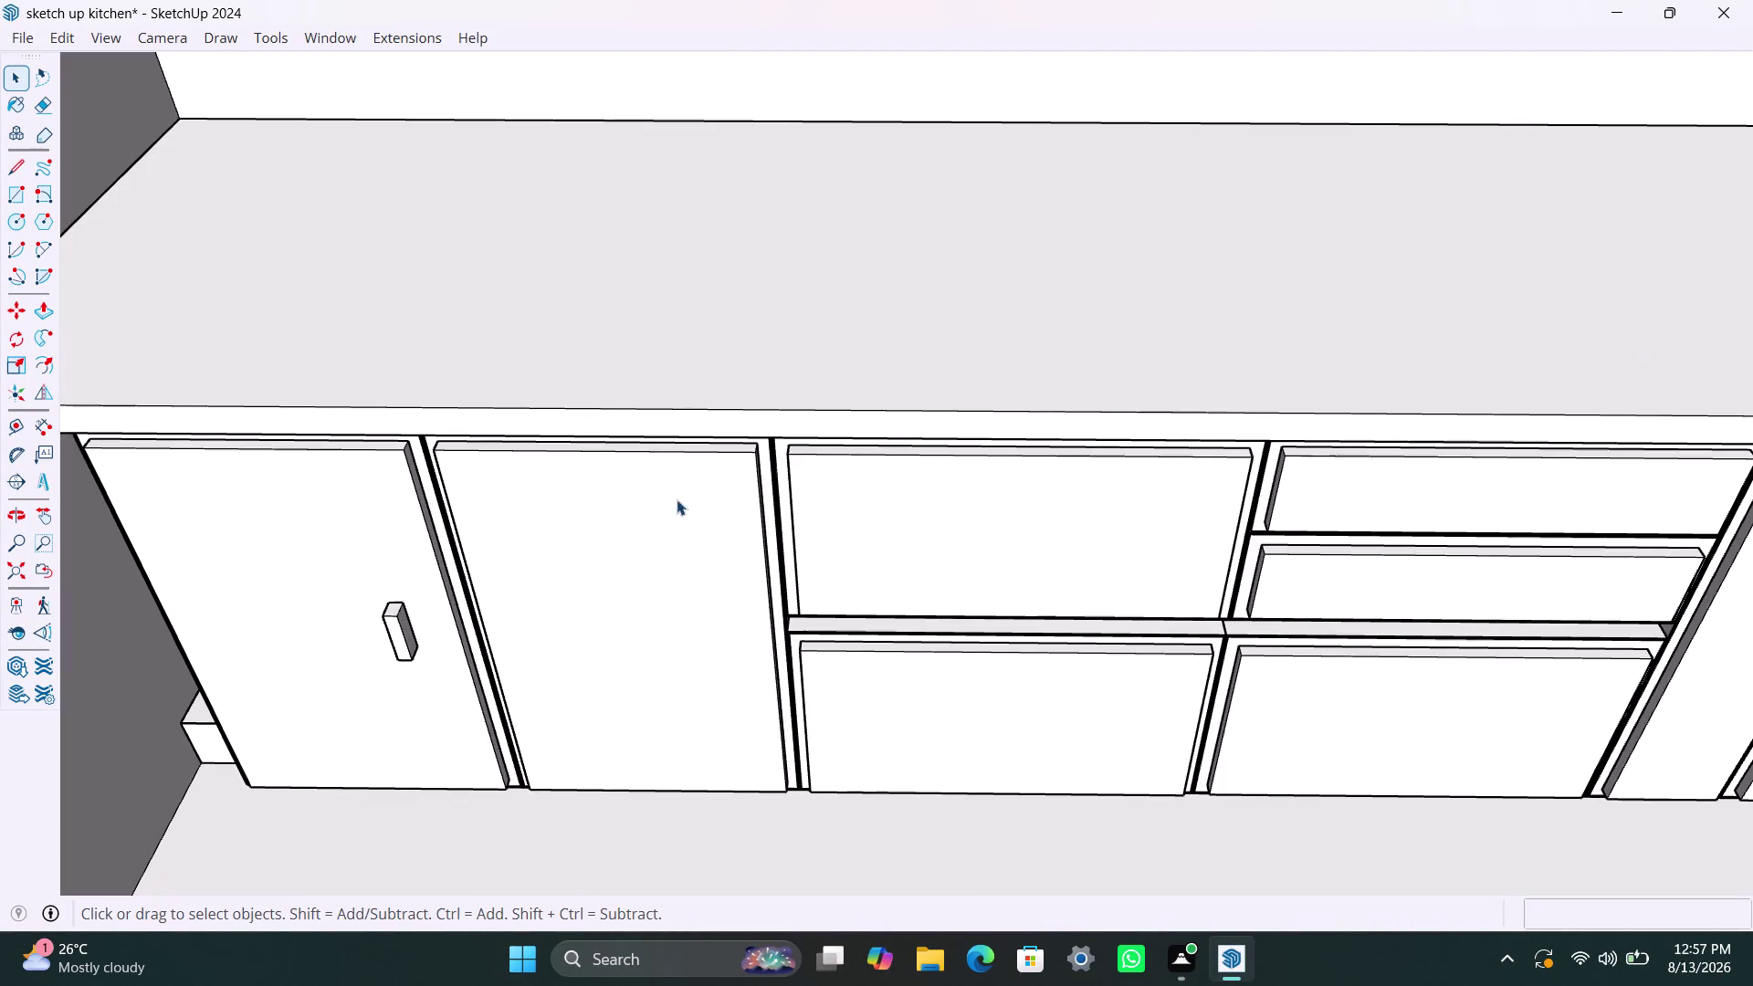
middle_drag(679, 504, 724, 351)
scroll(up, 3)
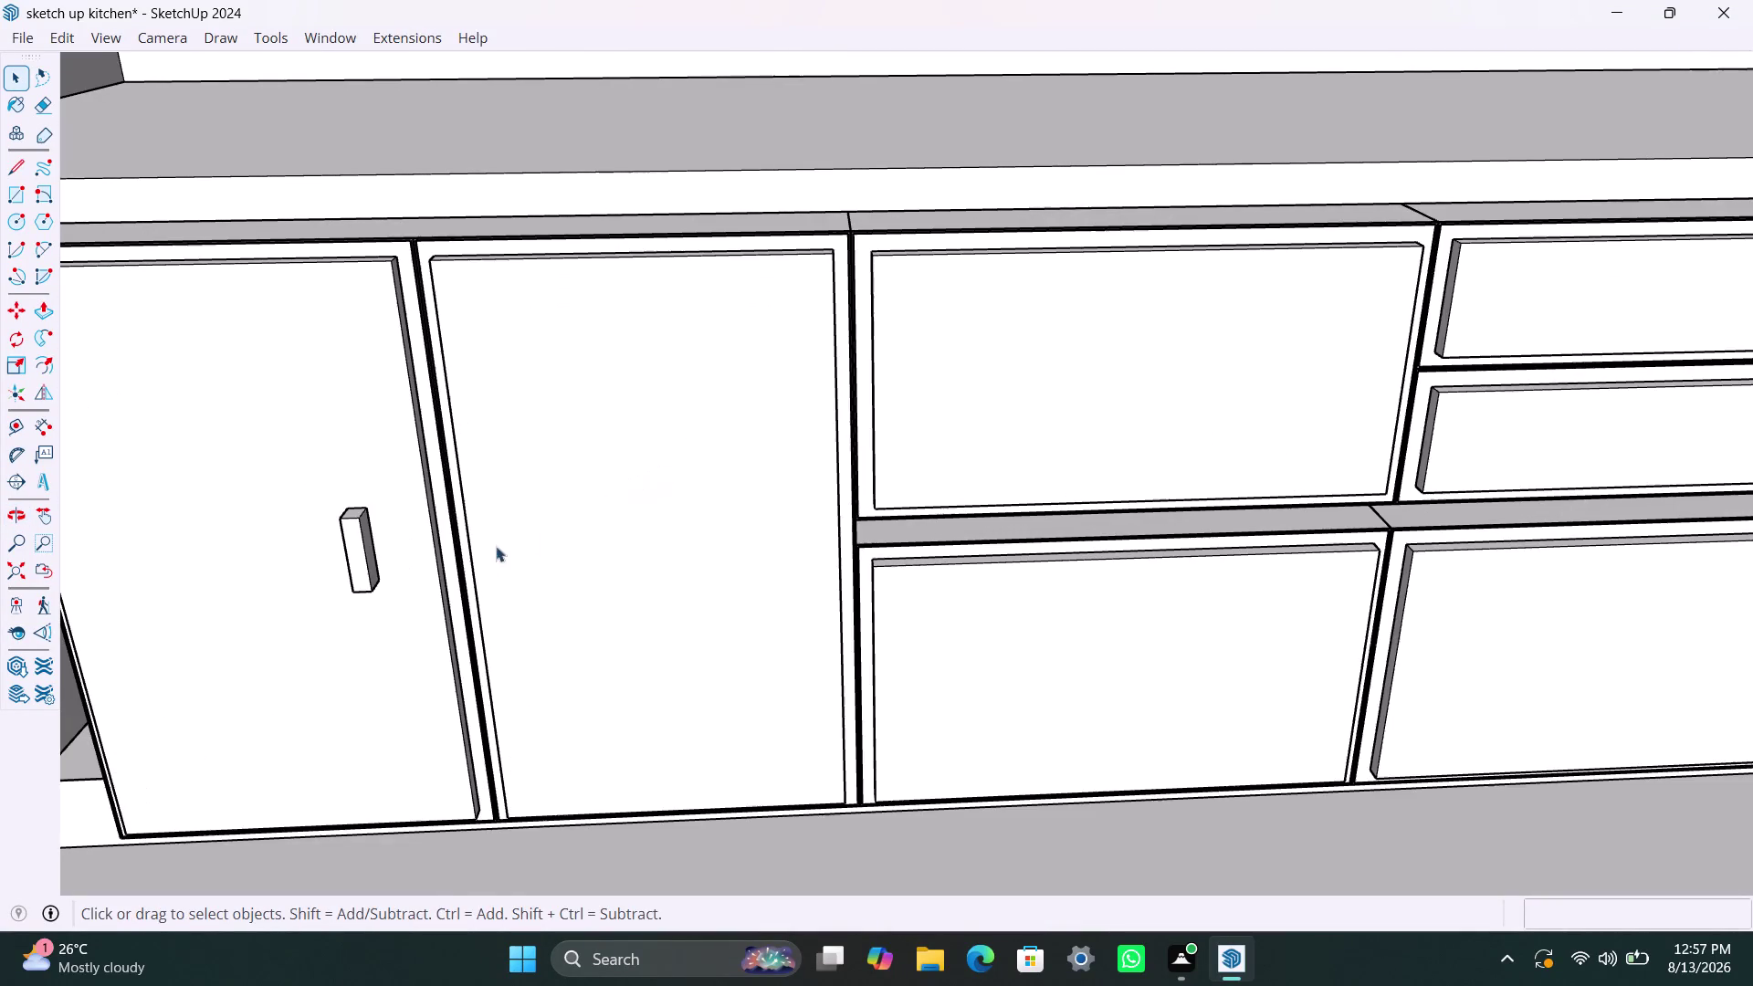
middle_drag(494, 556, 544, 540)
click(390, 561)
Copy the first door's handle along the red axis onto the second cabinet door.
key(m)
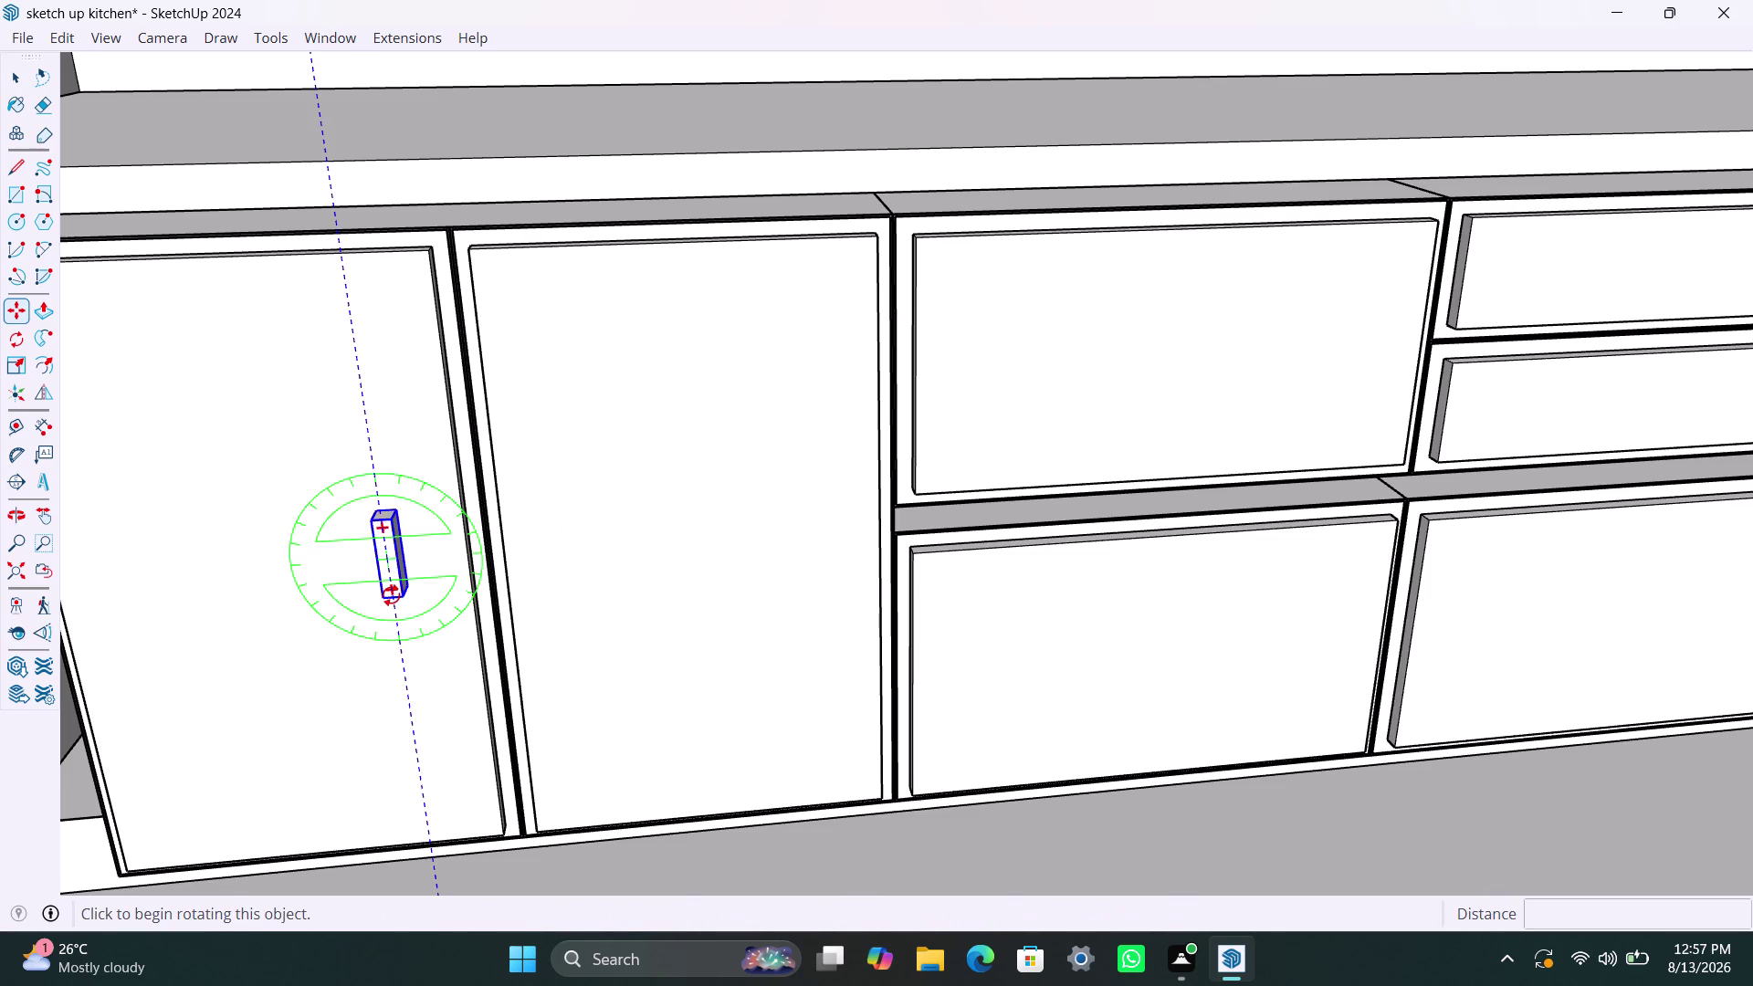
click(408, 602)
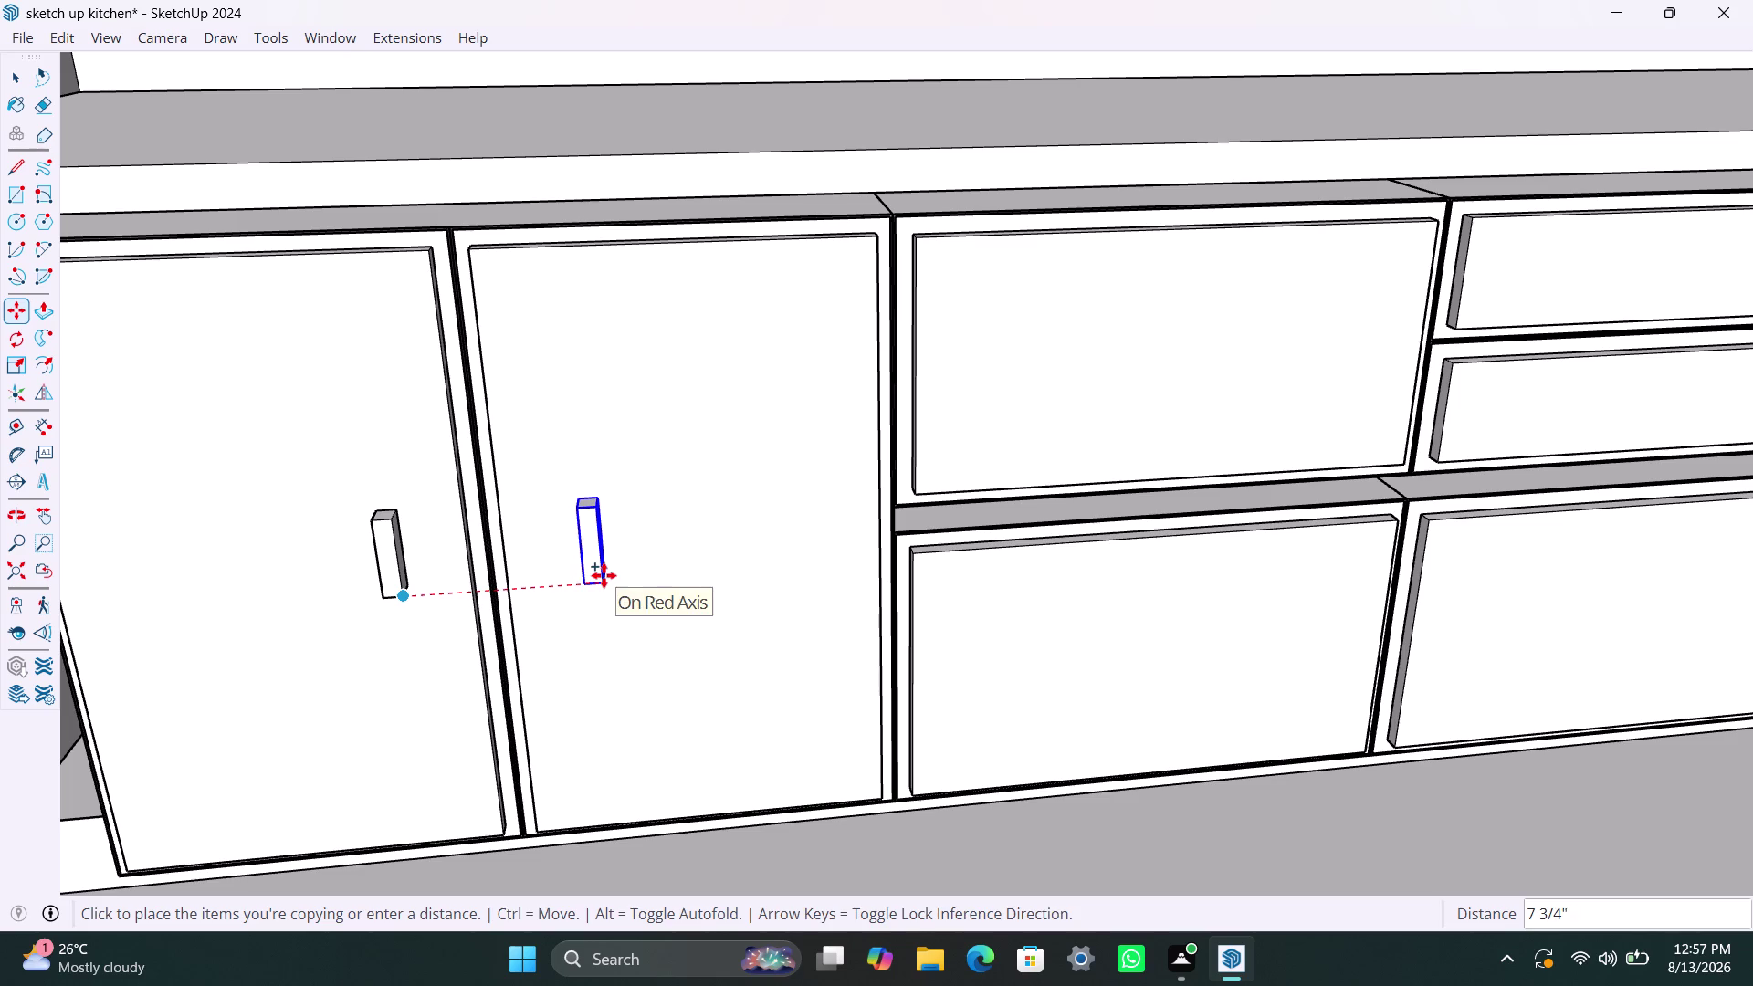
click(603, 576)
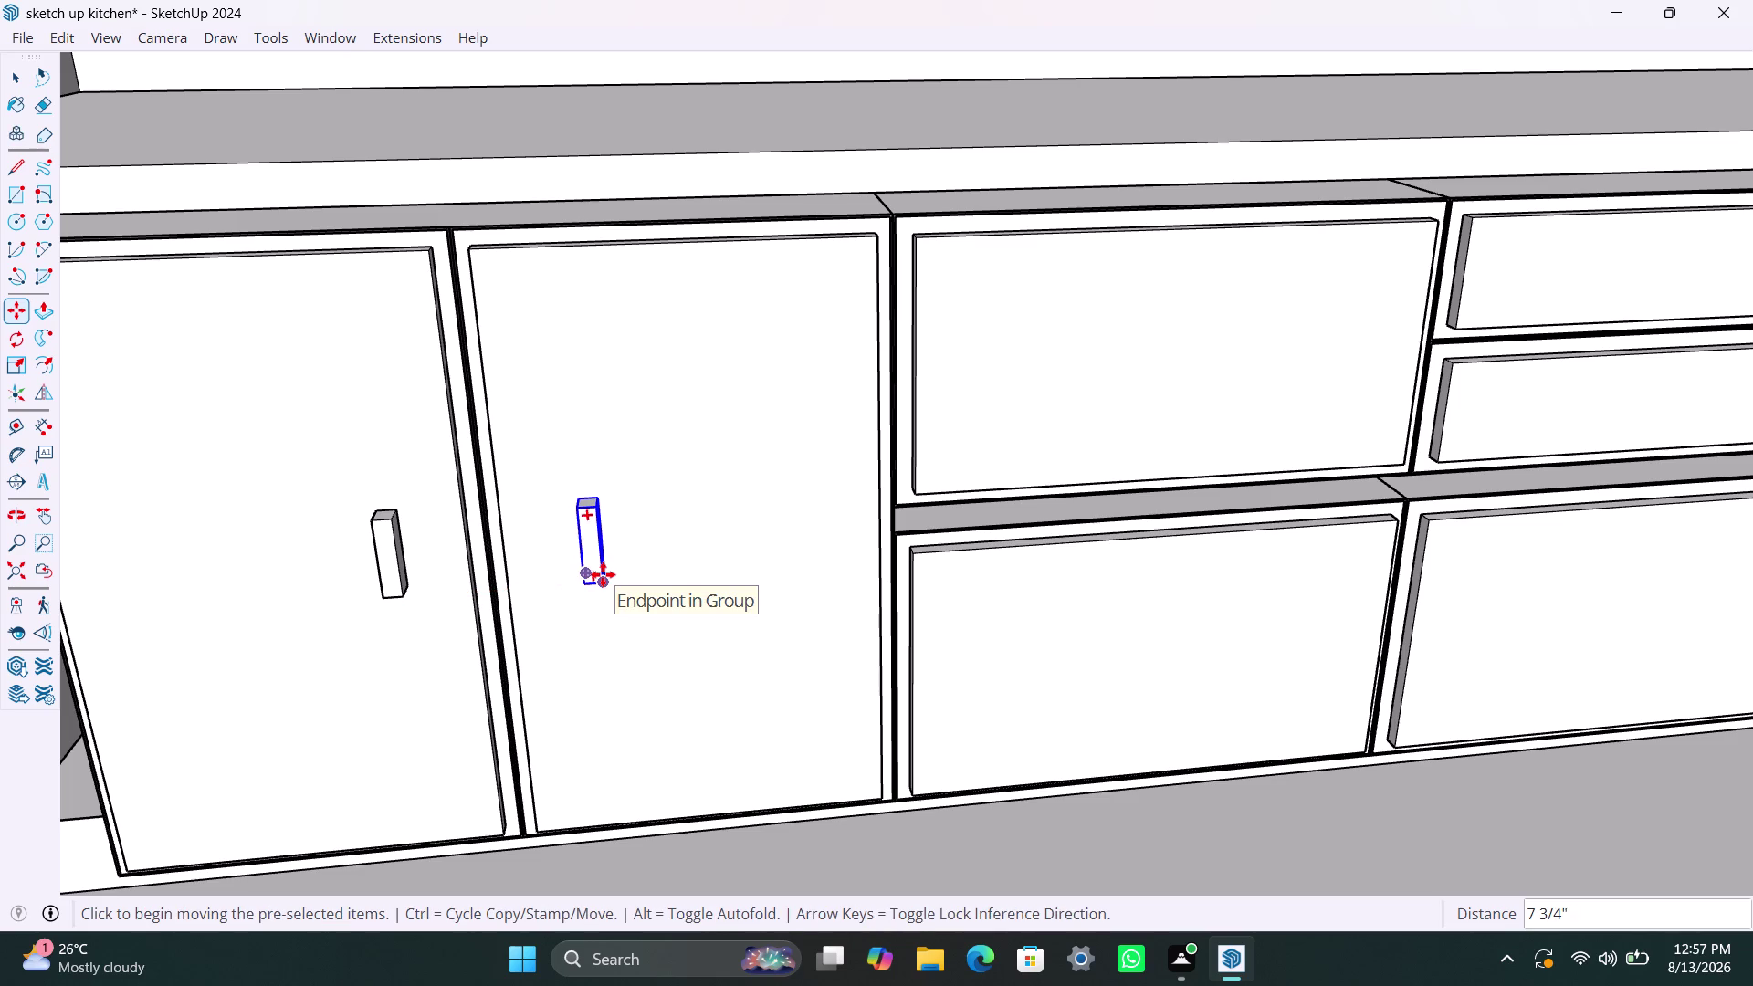
Copy the second door's handle down onto the floor below the drawers.
key(m)
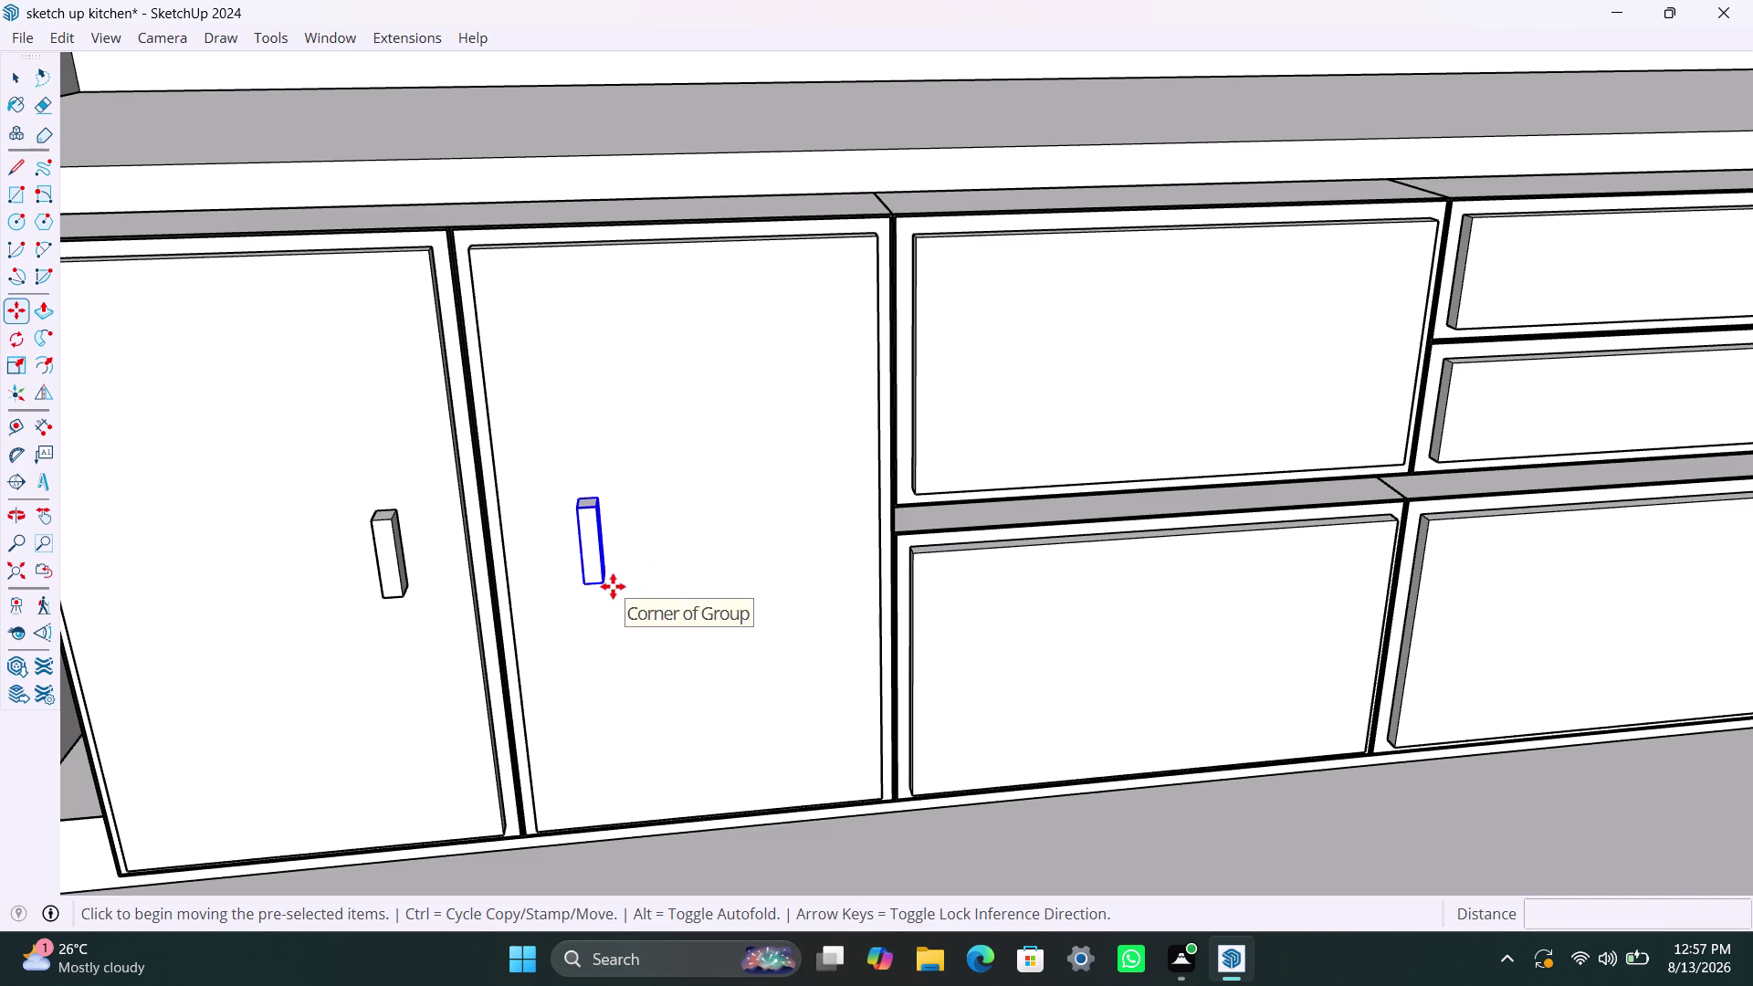
click(610, 586)
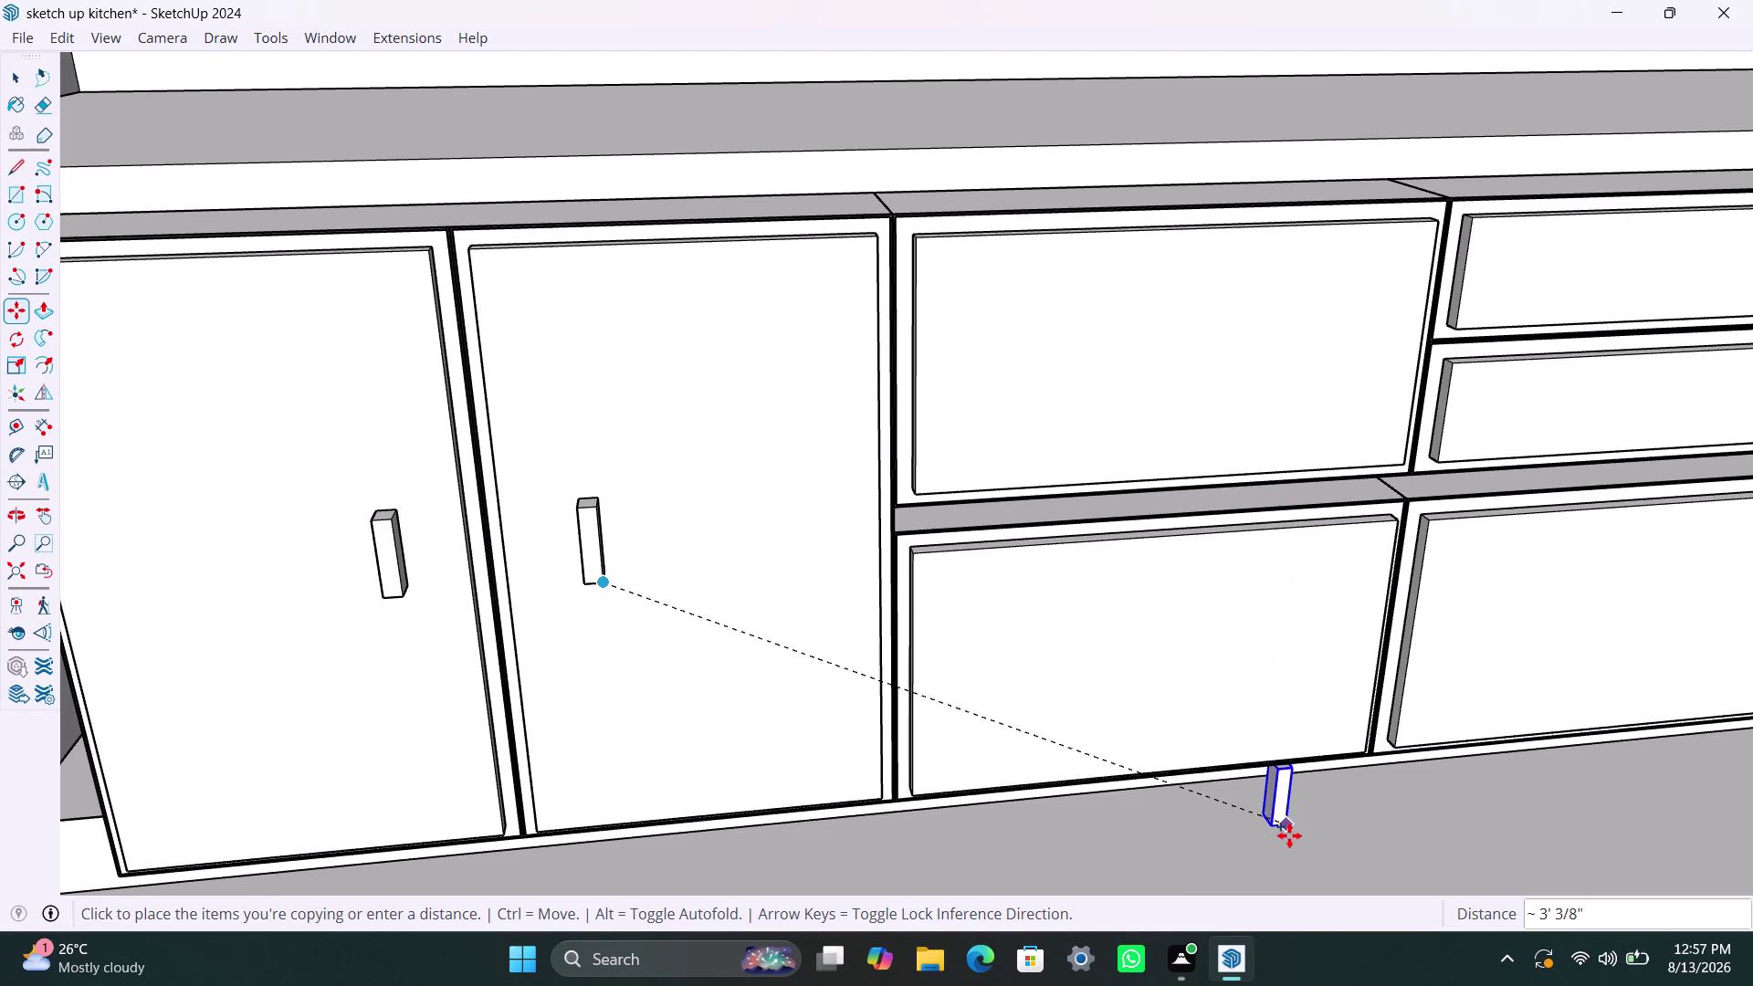
click(1291, 860)
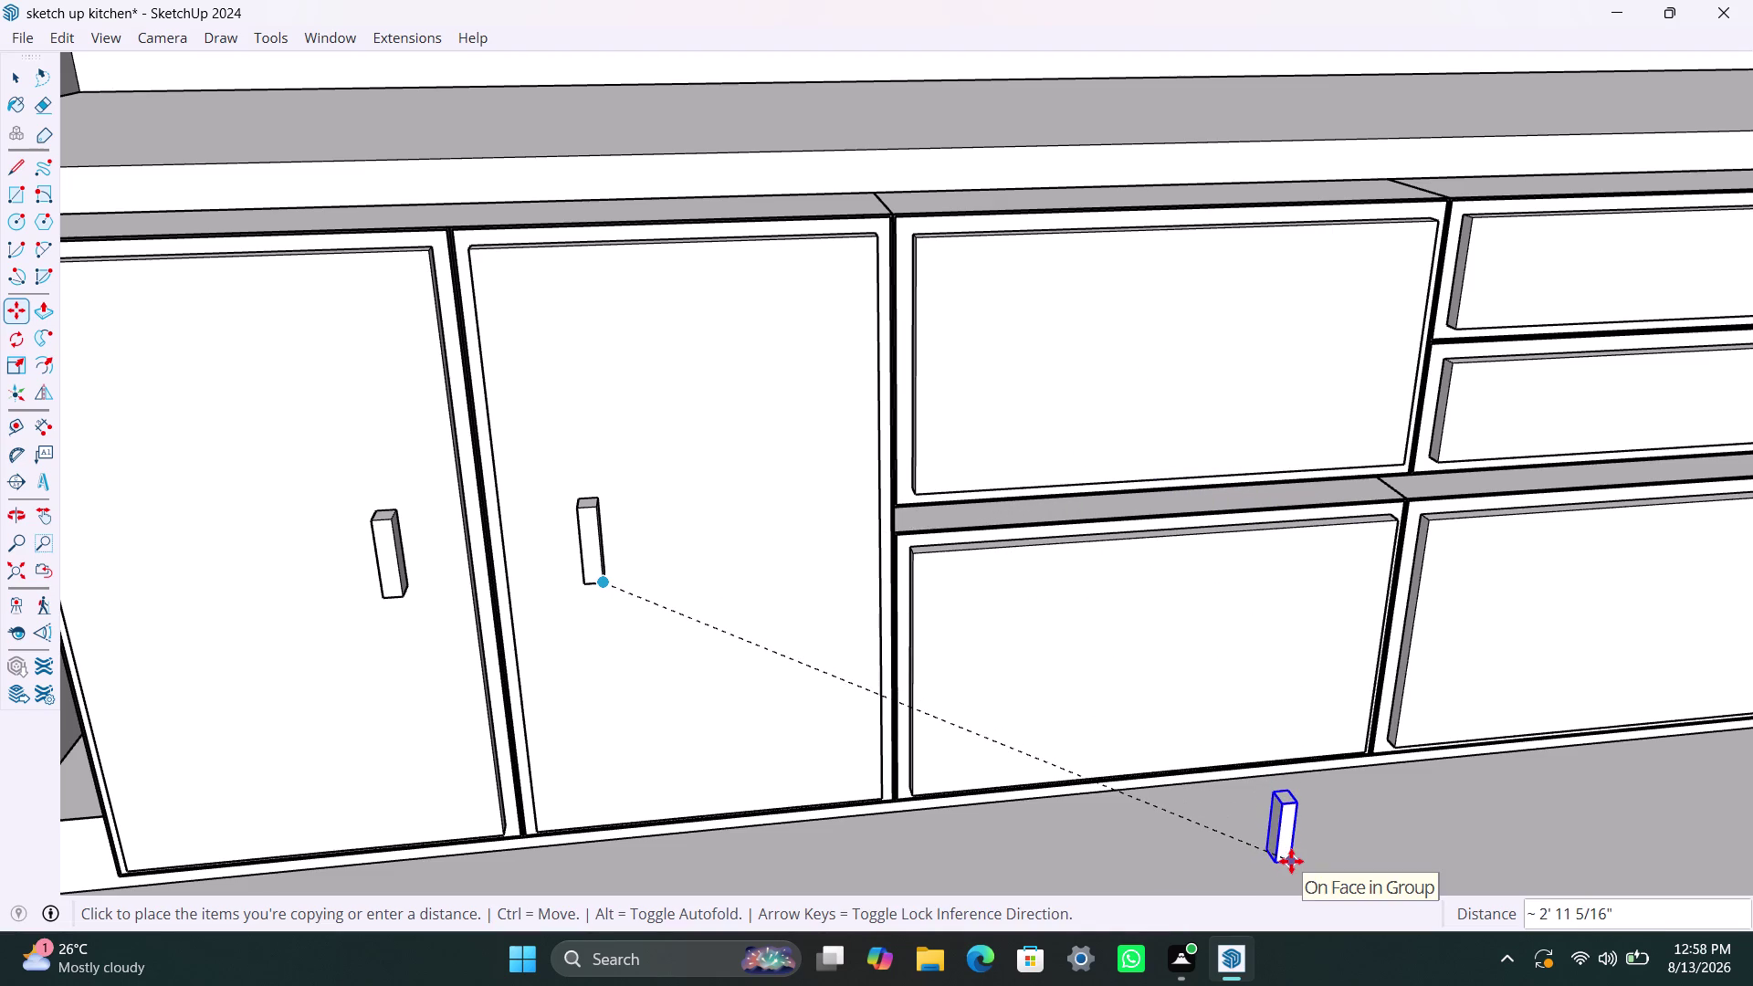
key(space)
click(1281, 850)
click(1282, 851)
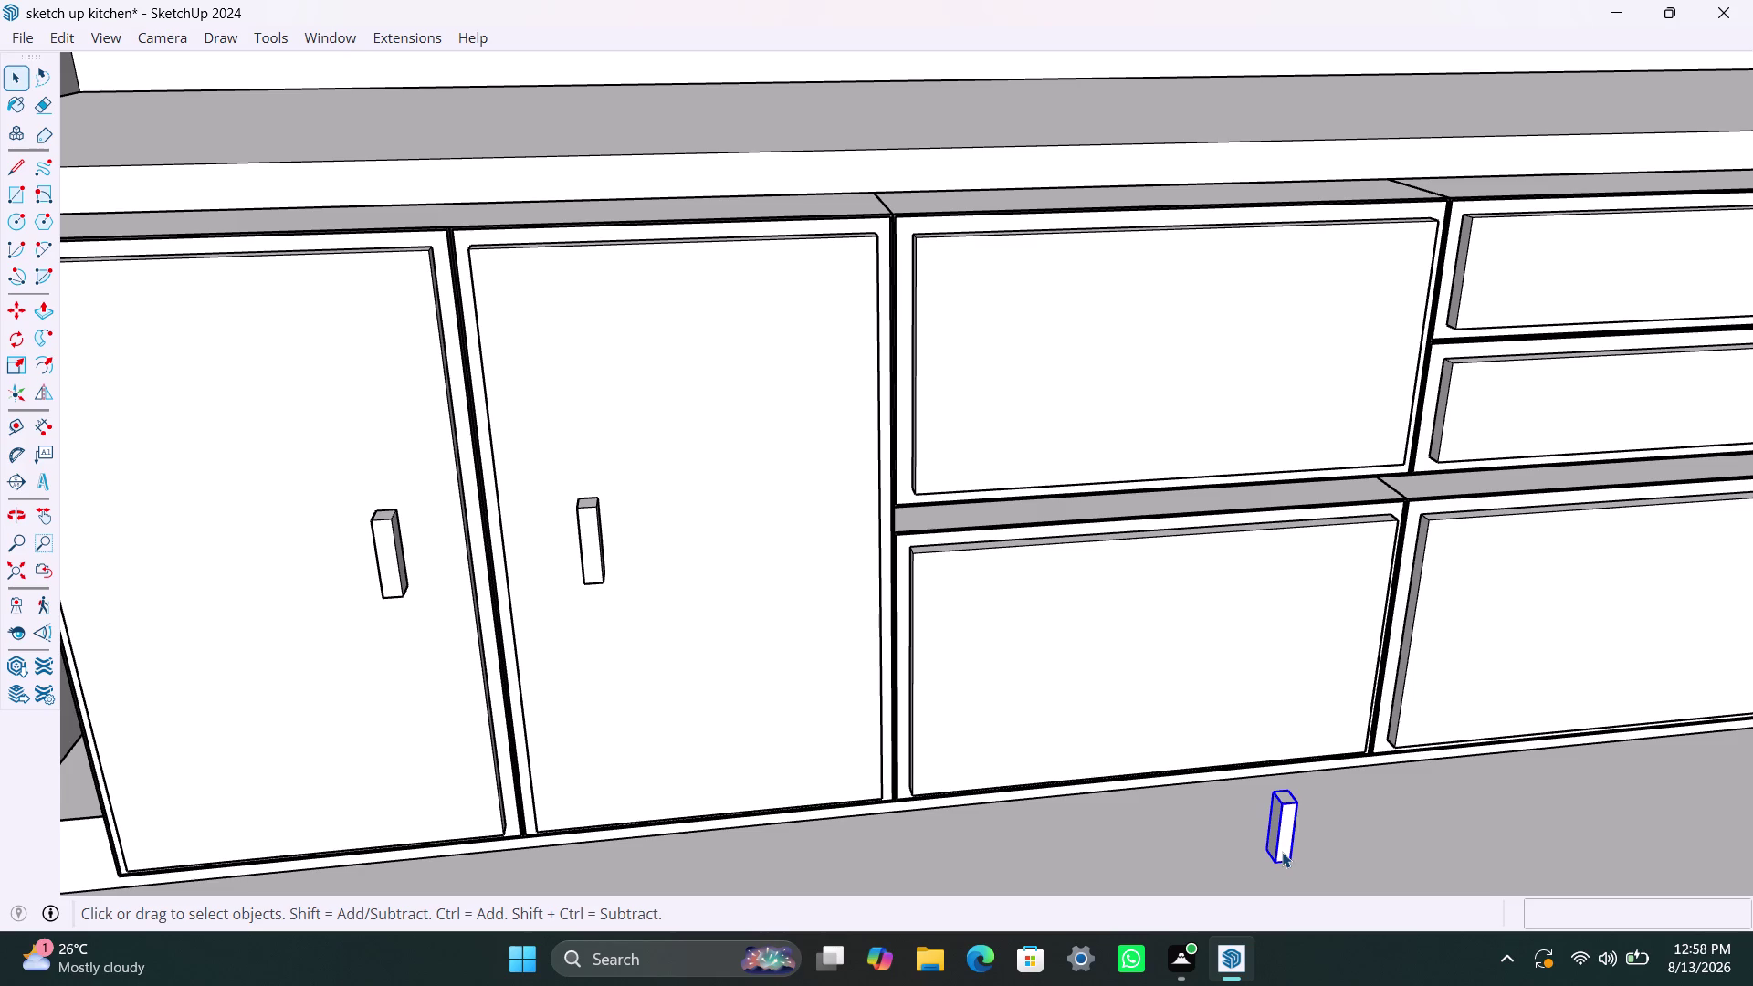
Select the floor handle copy, cancelling a stray rectangle and a first rotation attempt.
key(r)
click(1278, 866)
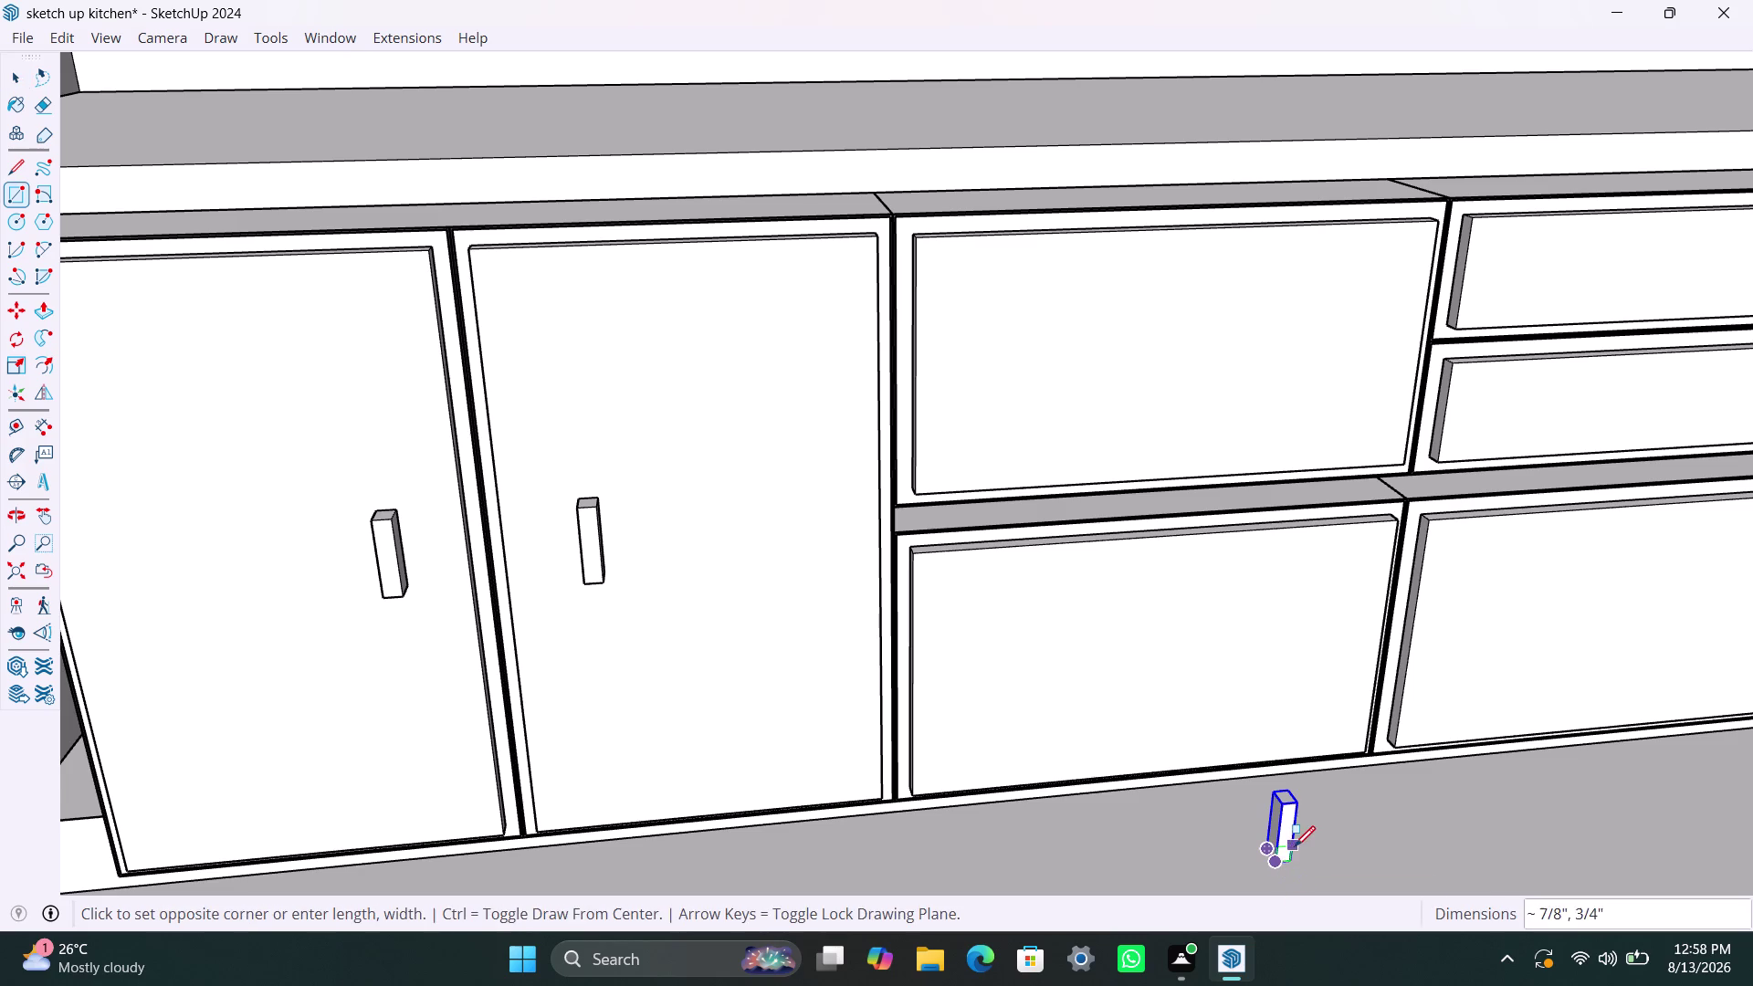
key(space)
click(1291, 789)
click(1289, 800)
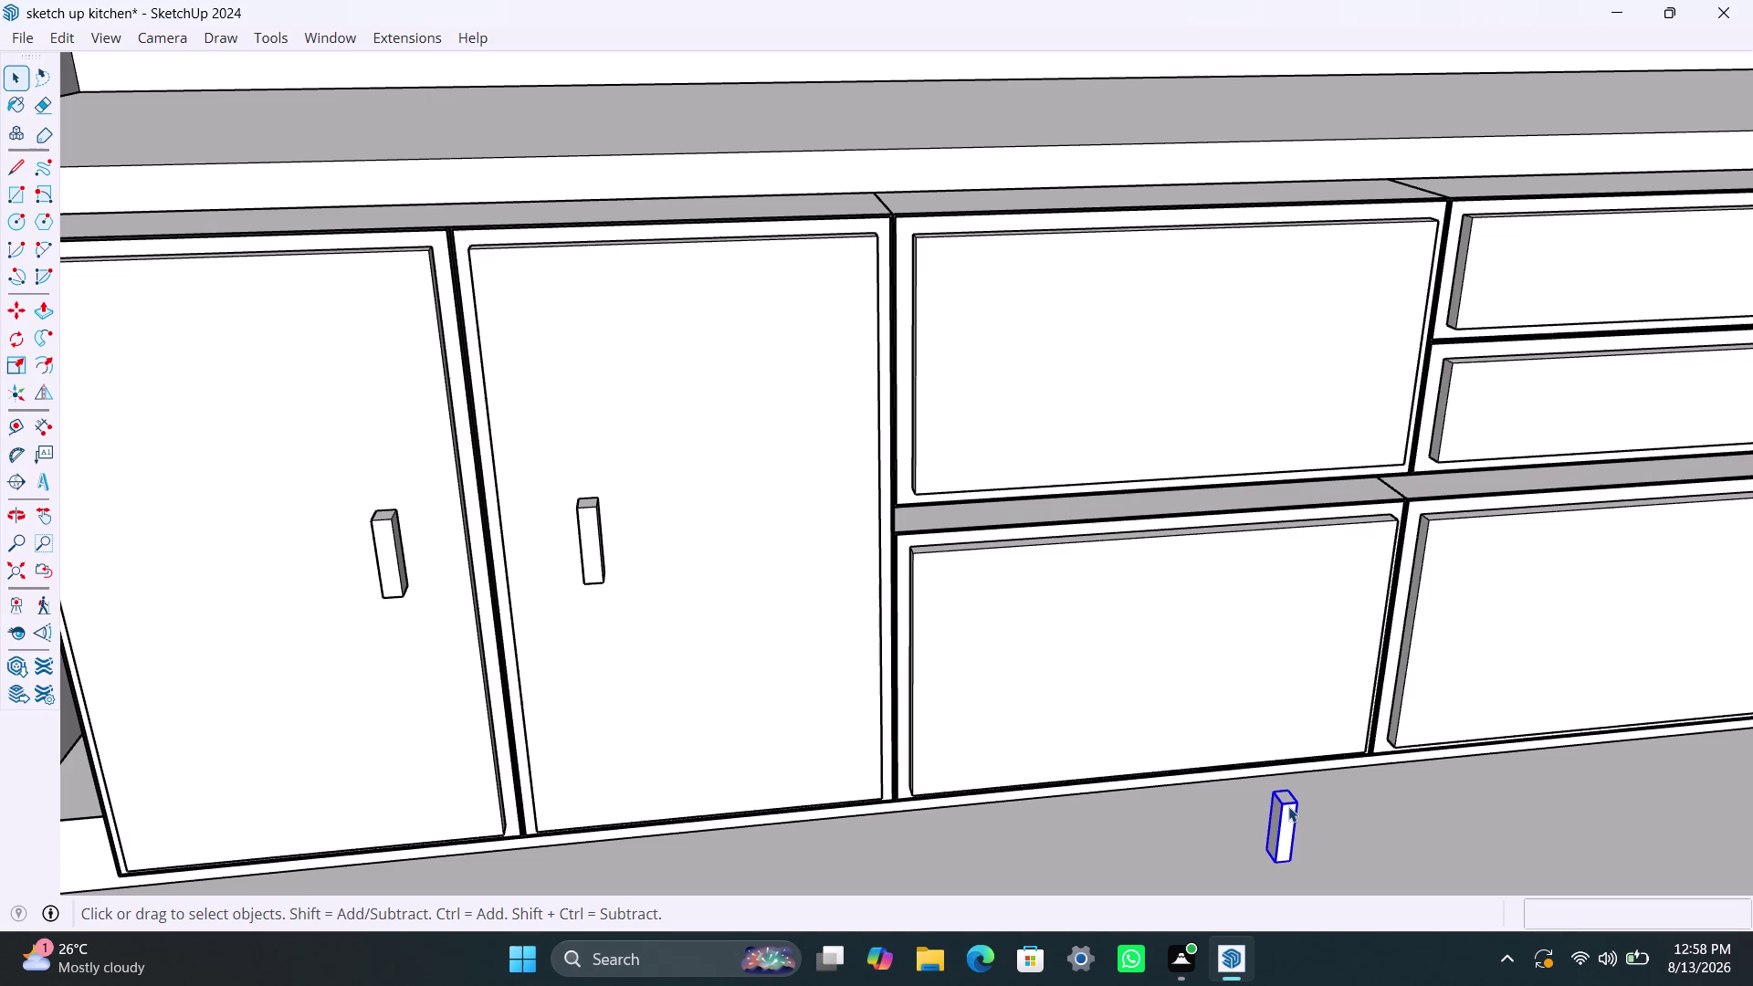
key(o)
click(1285, 805)
key(space)
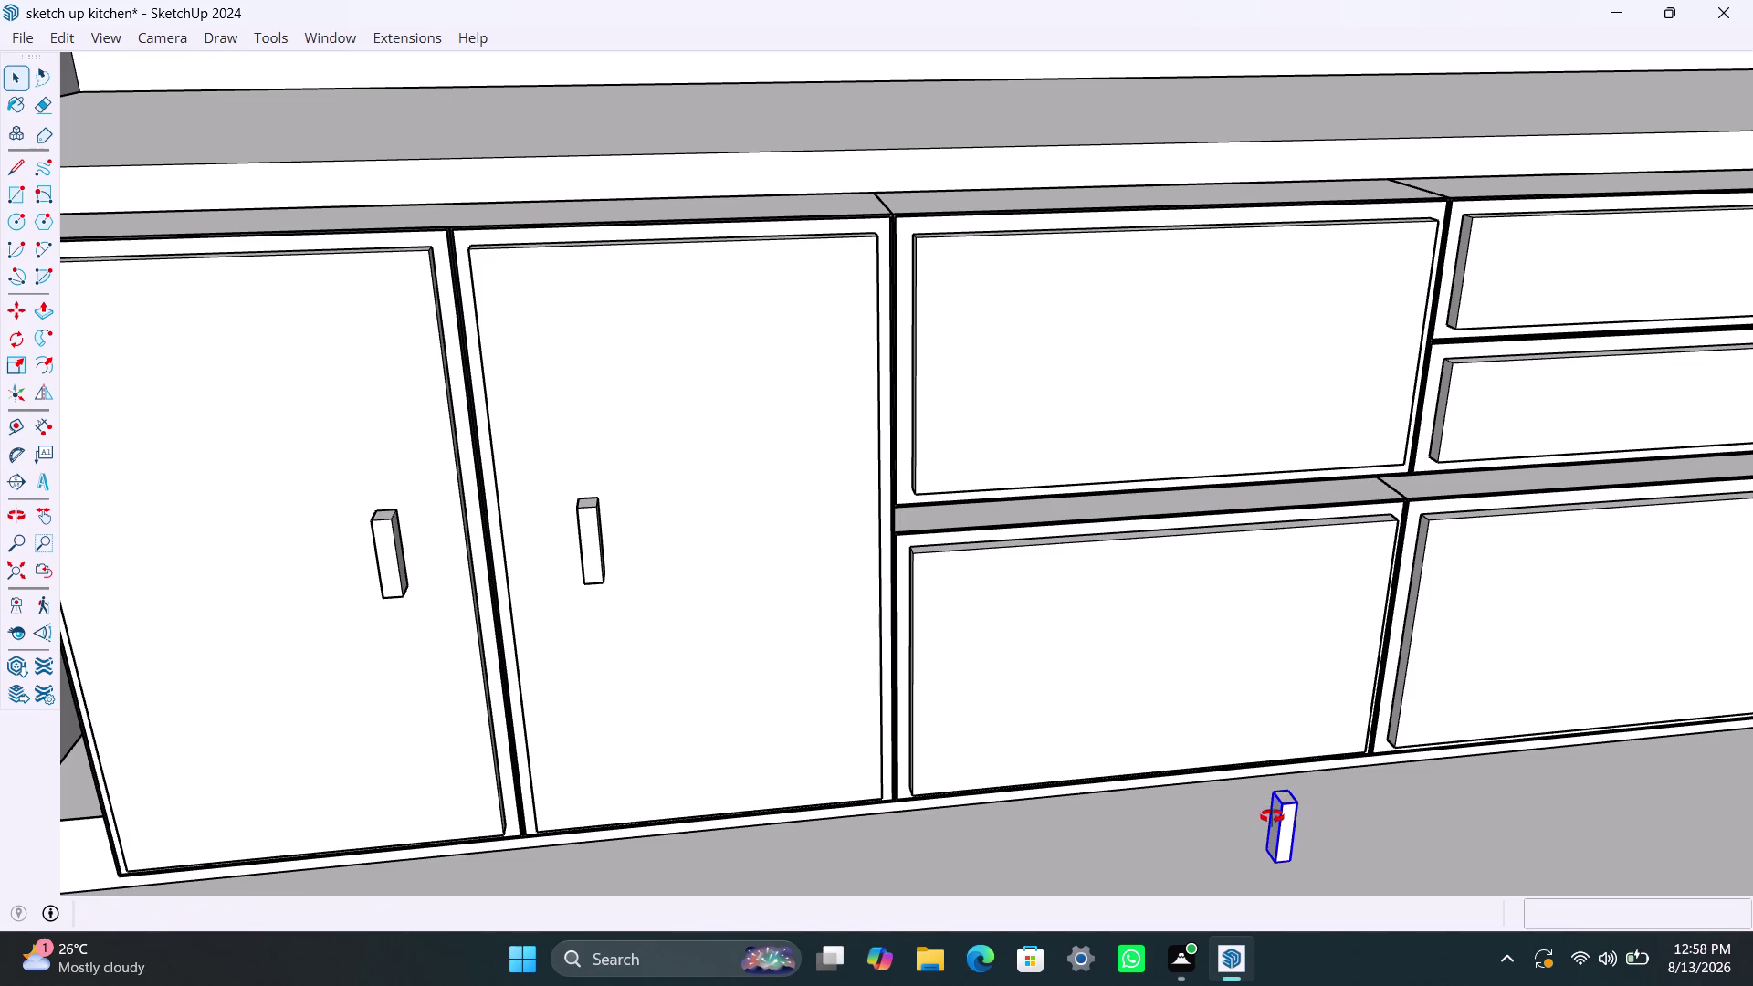
click(25, 347)
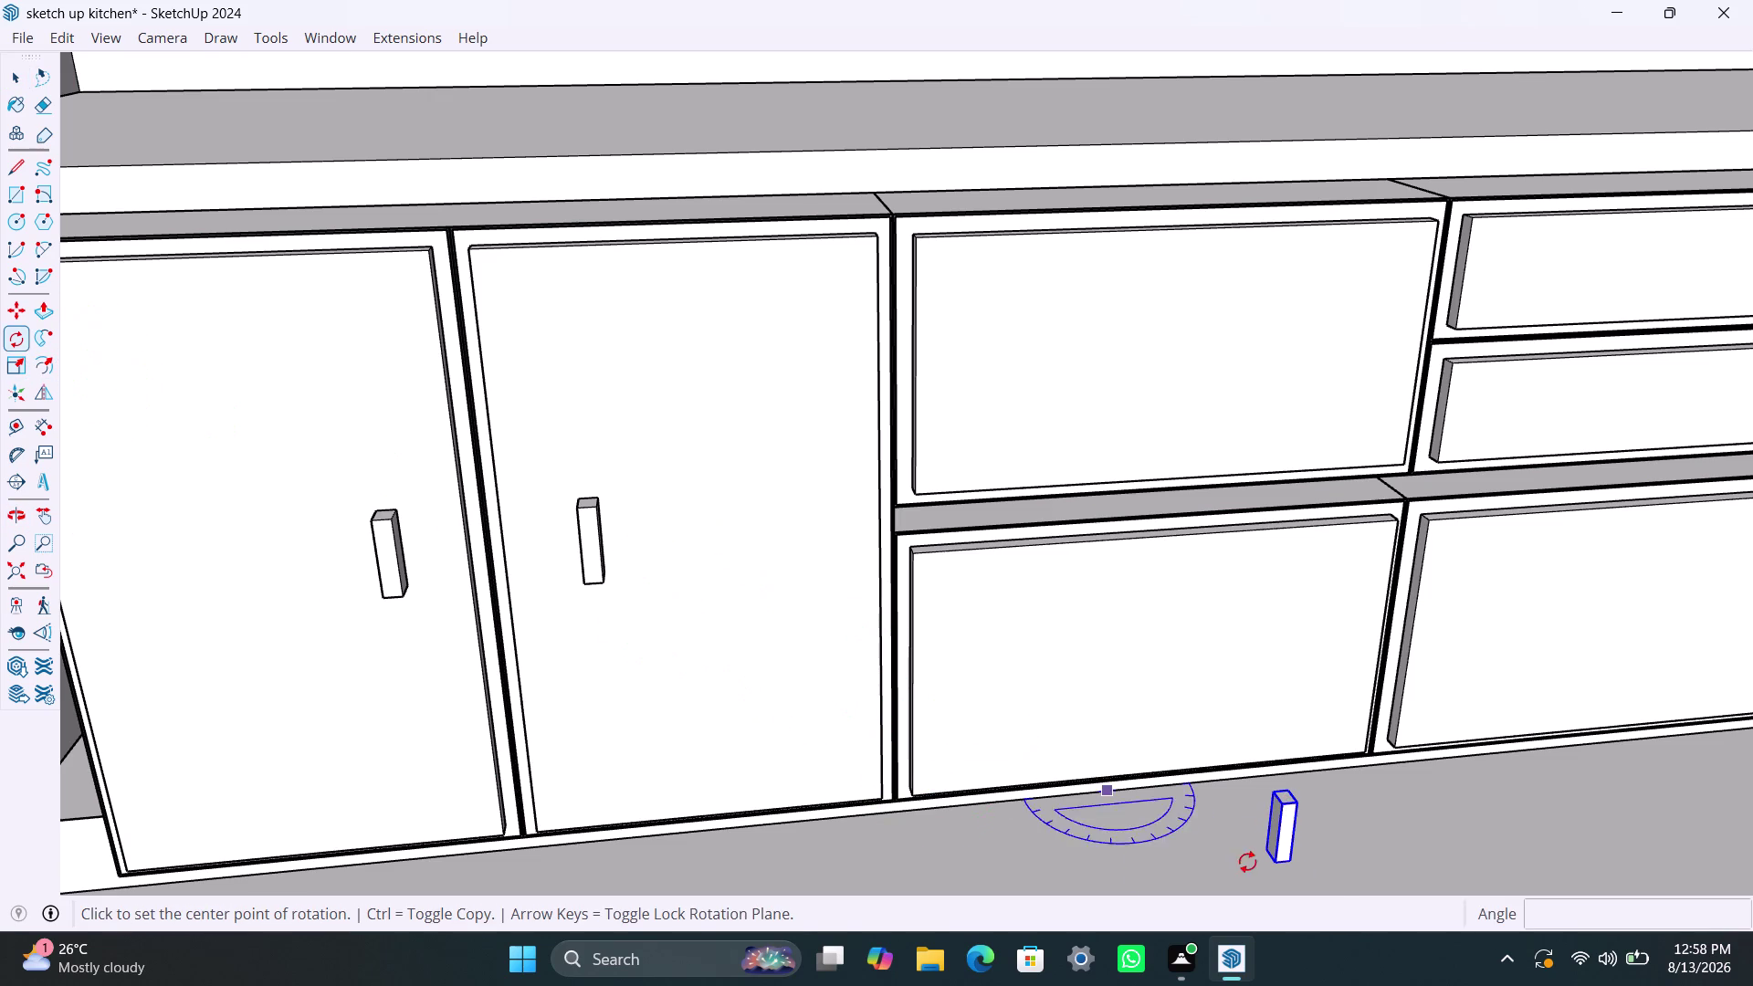
click(1277, 857)
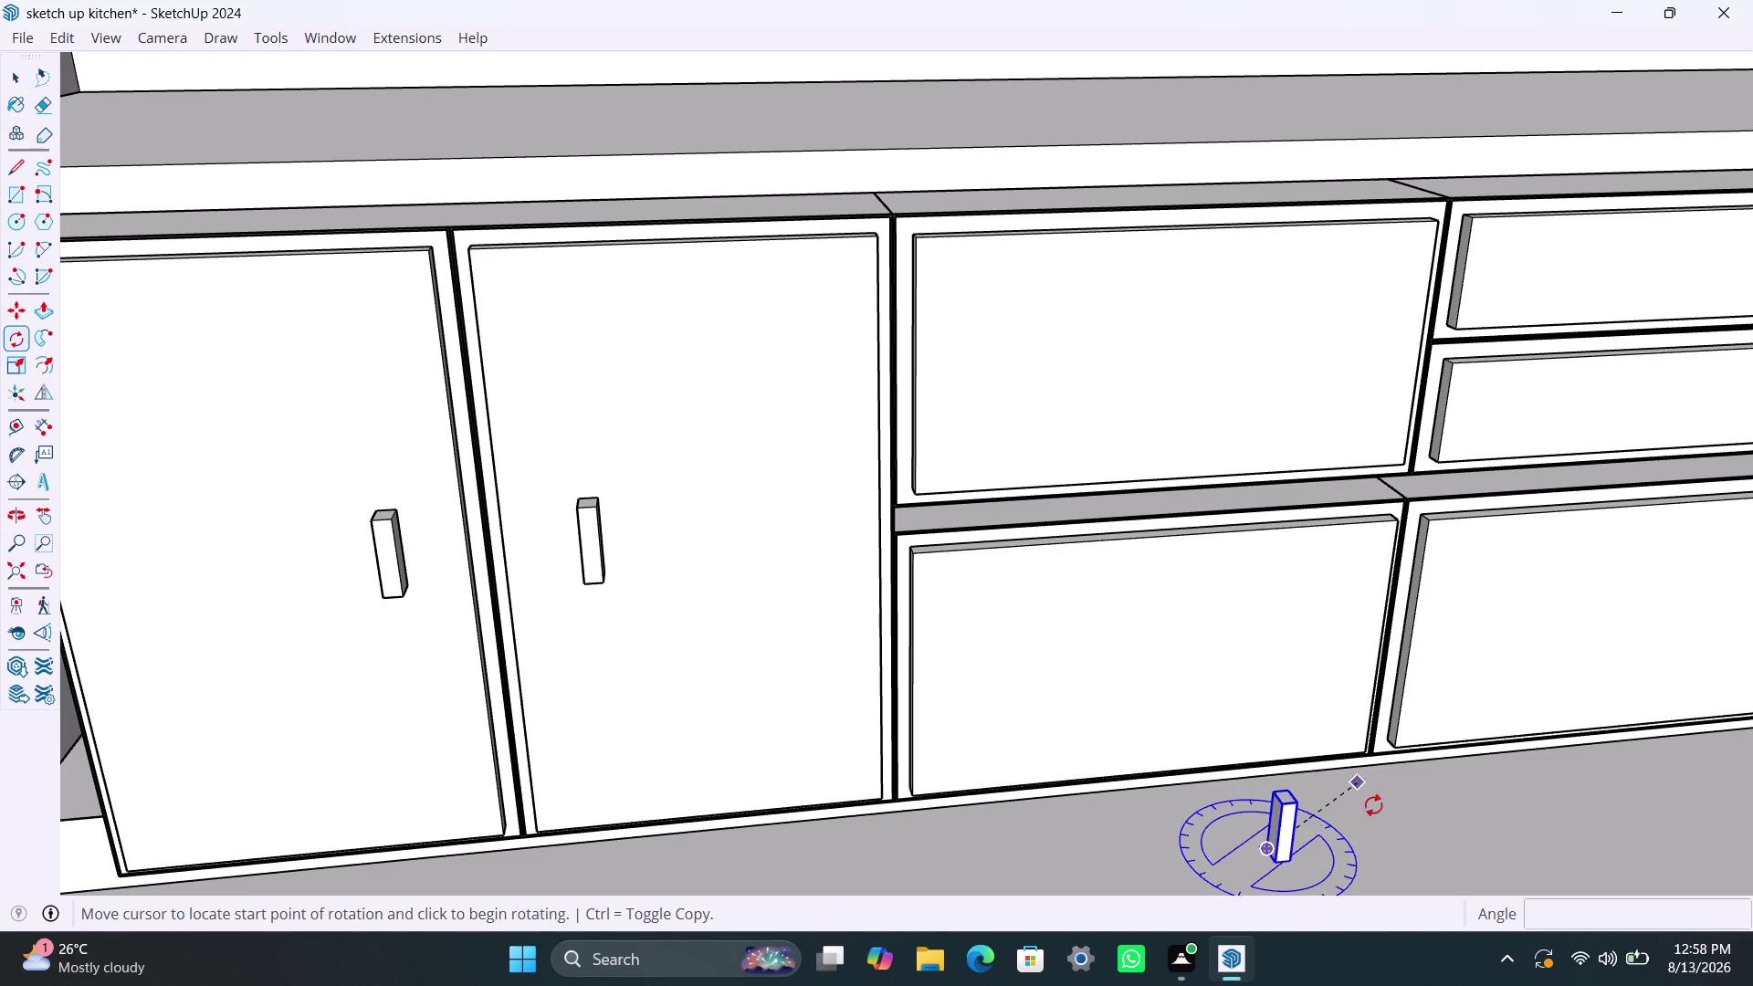
key(space)
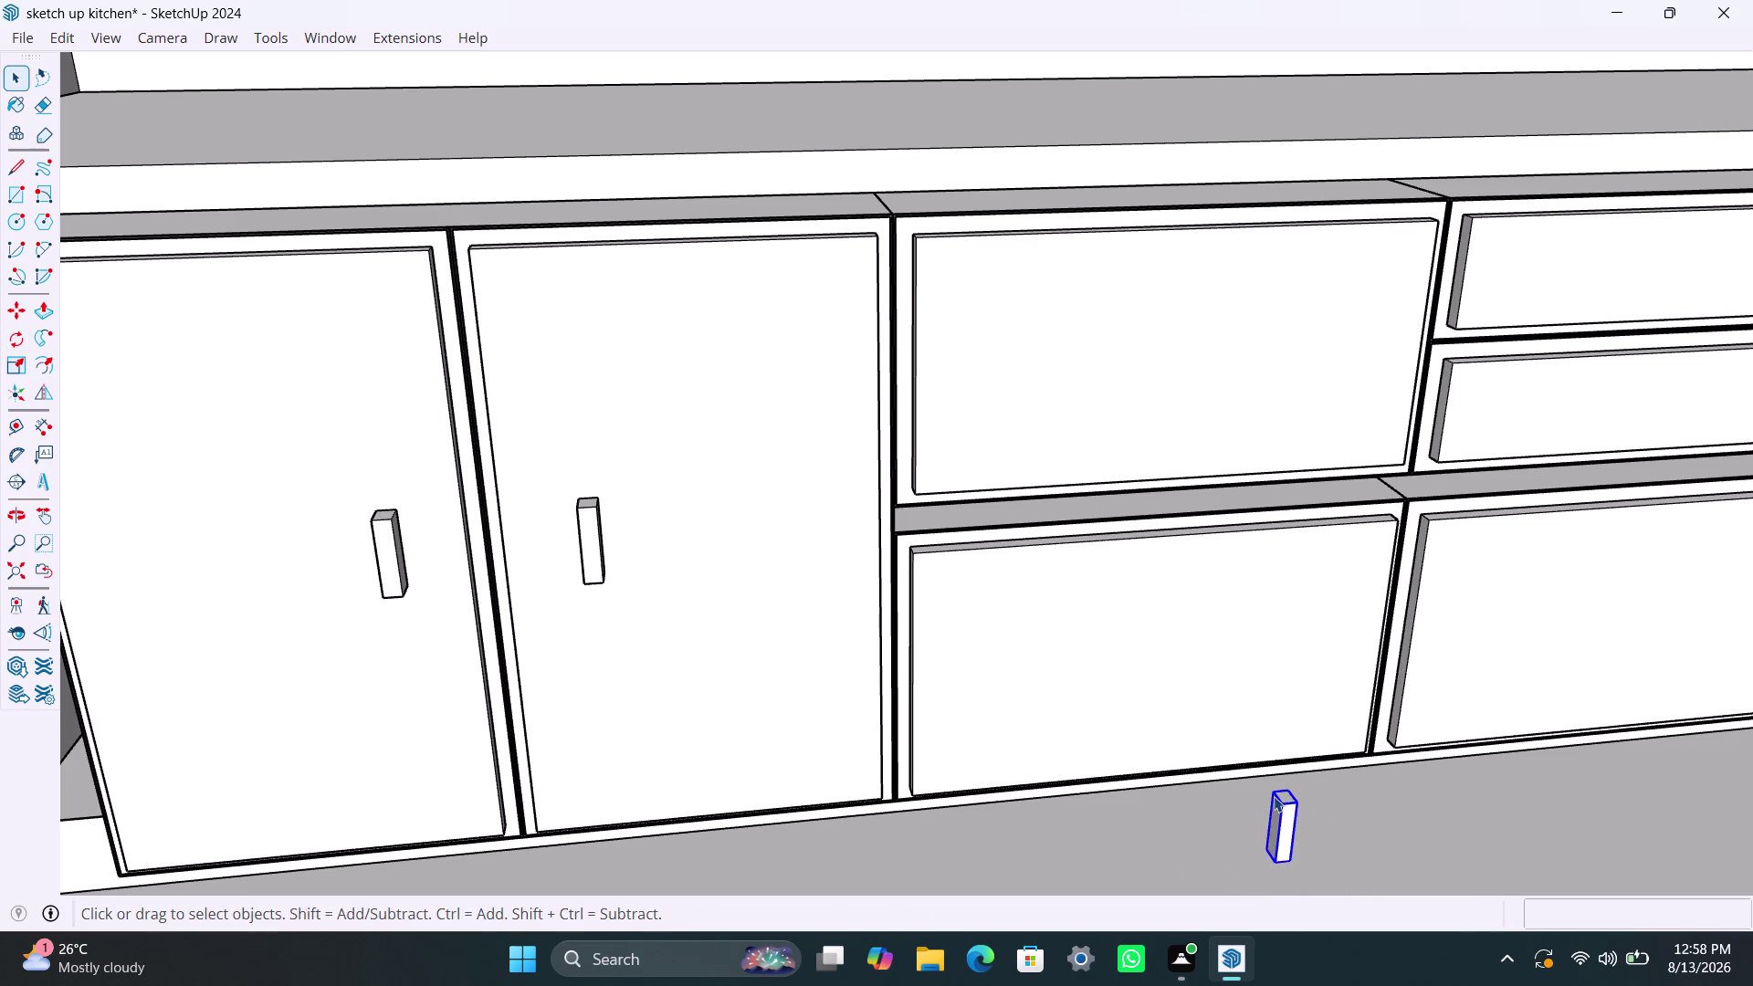
Rotate the floor handle copy 90° so it lies flat on its side.
click(22, 340)
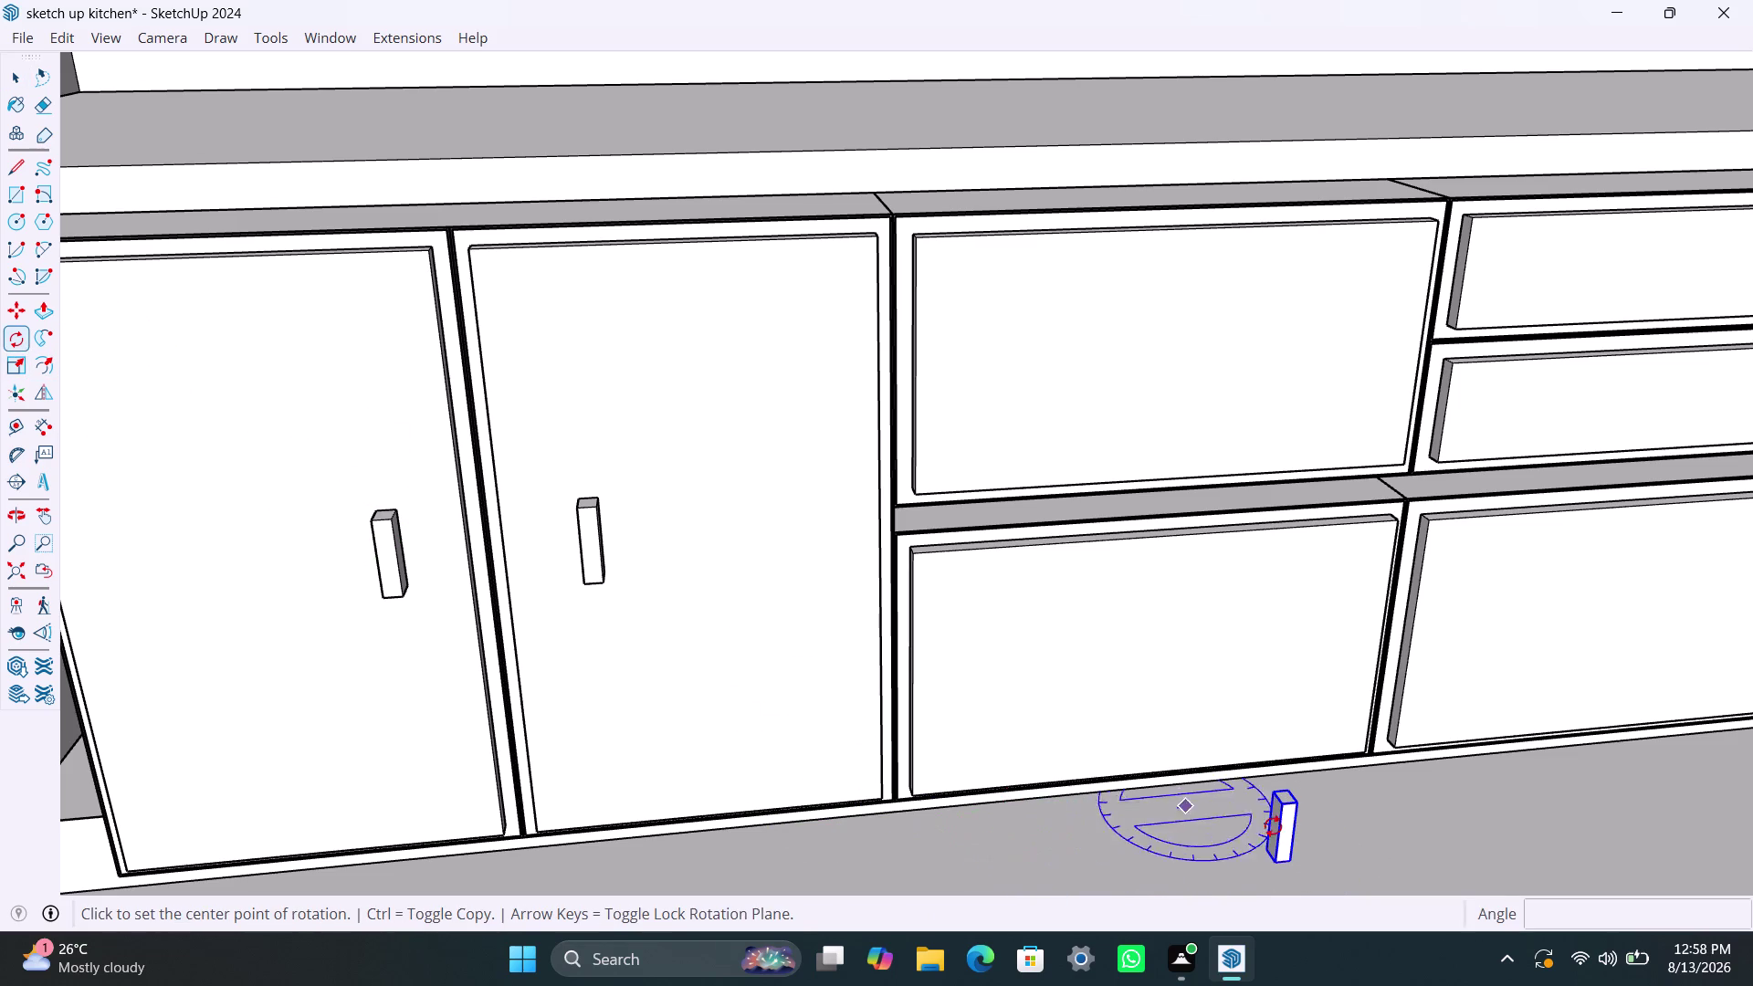
key(Right)
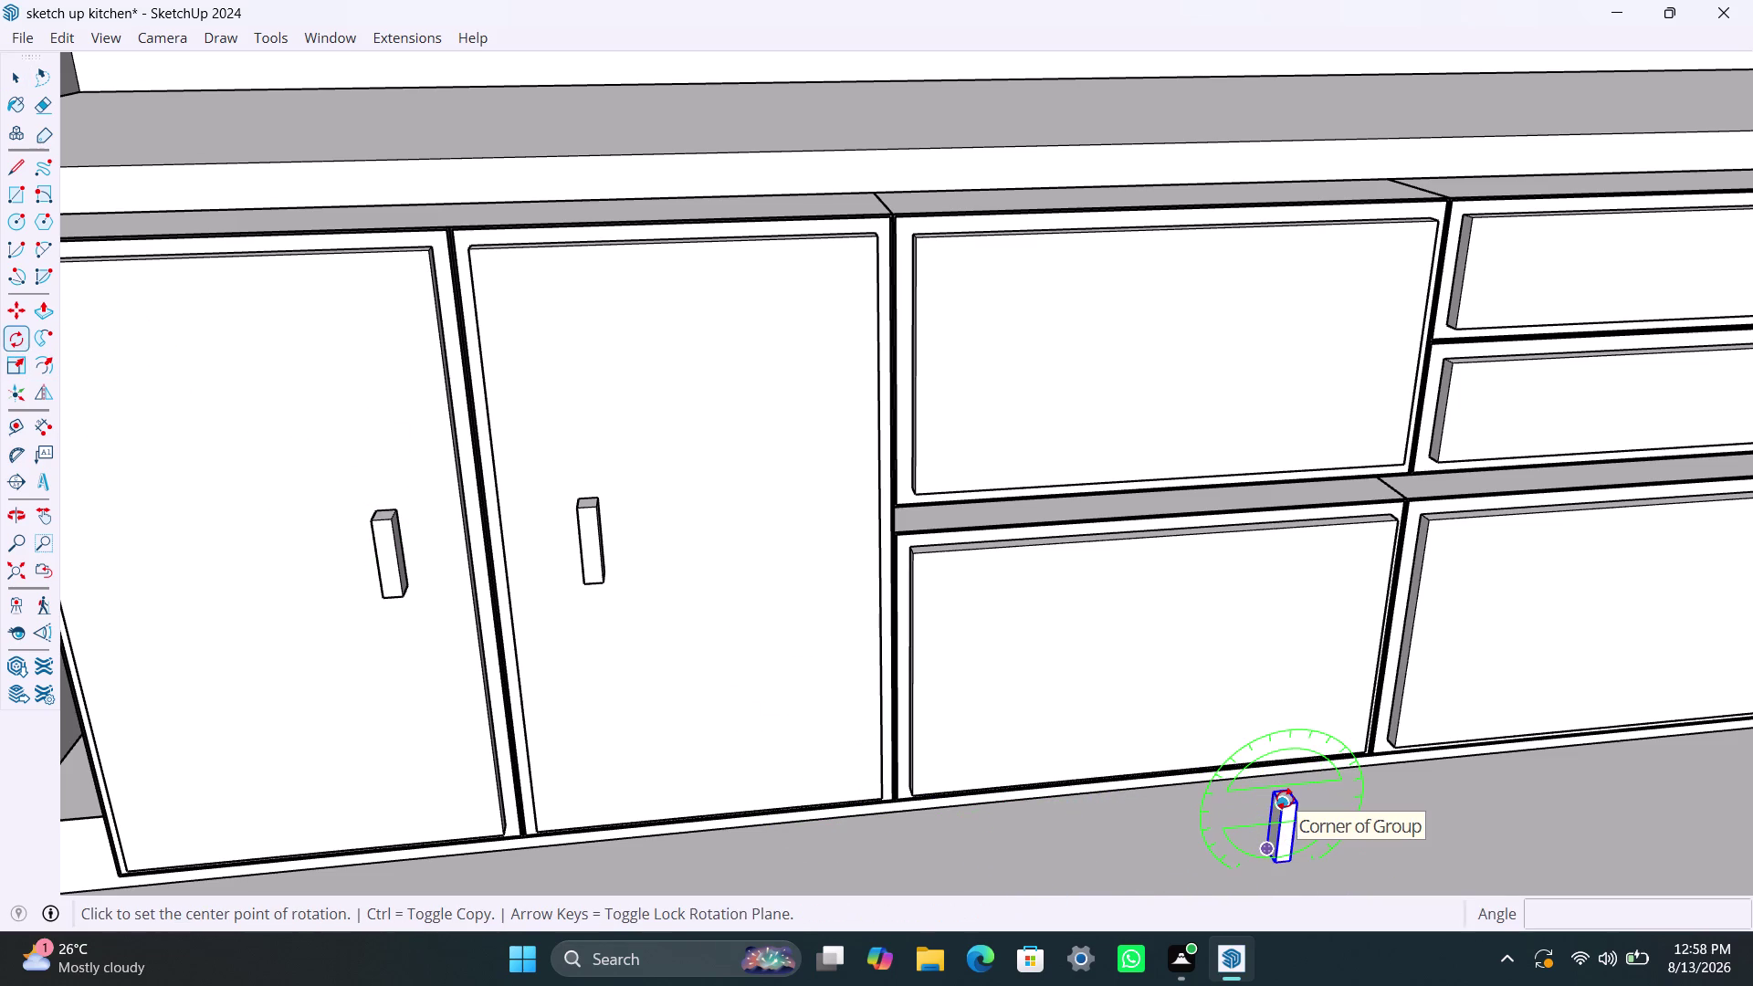
key(Right)
click(1284, 801)
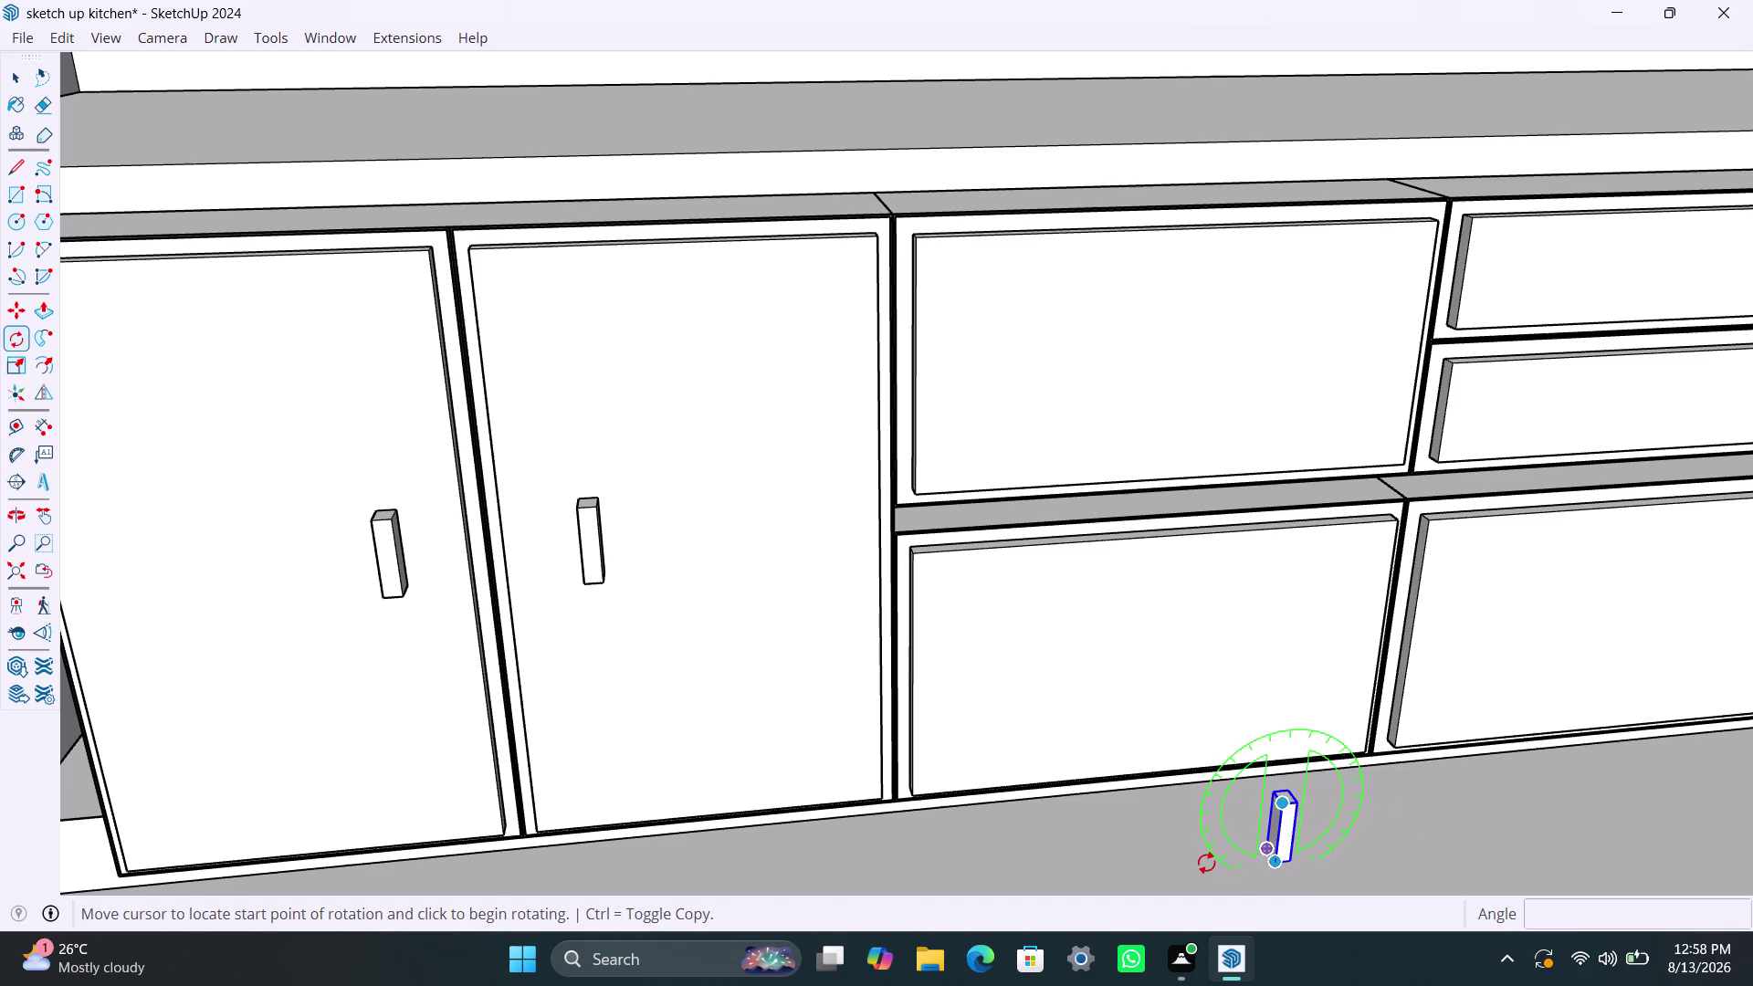
key(Escape)
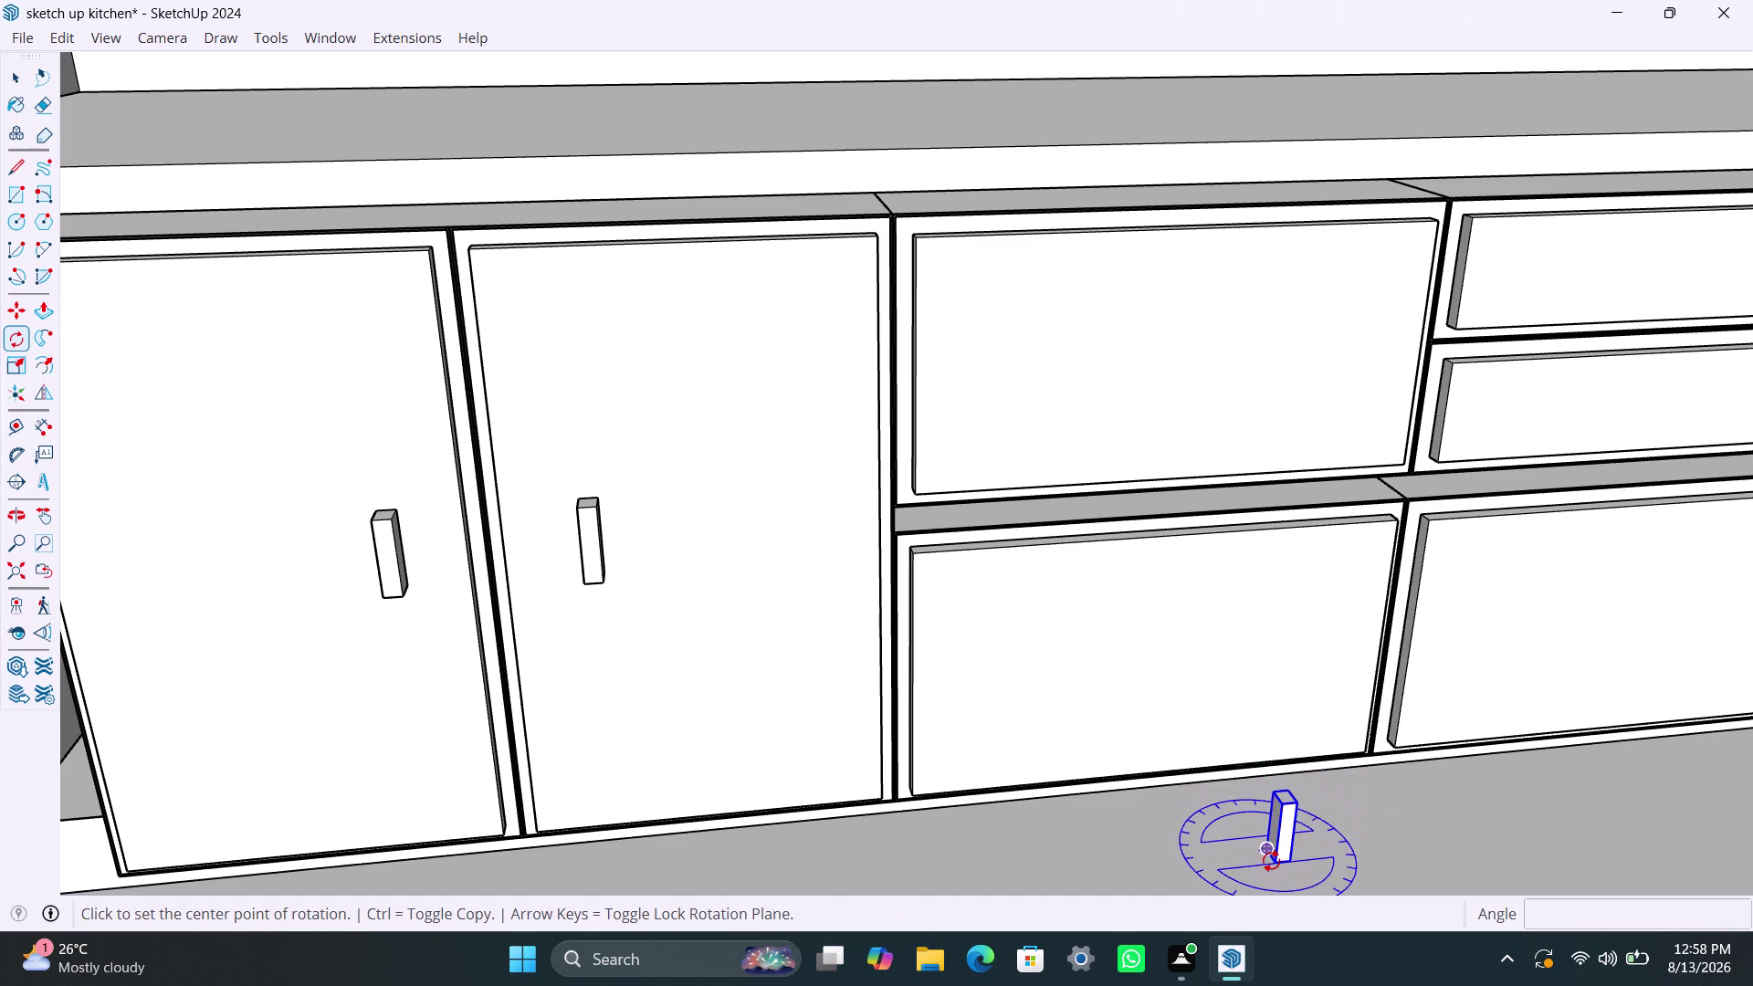
click(1281, 859)
click(1292, 861)
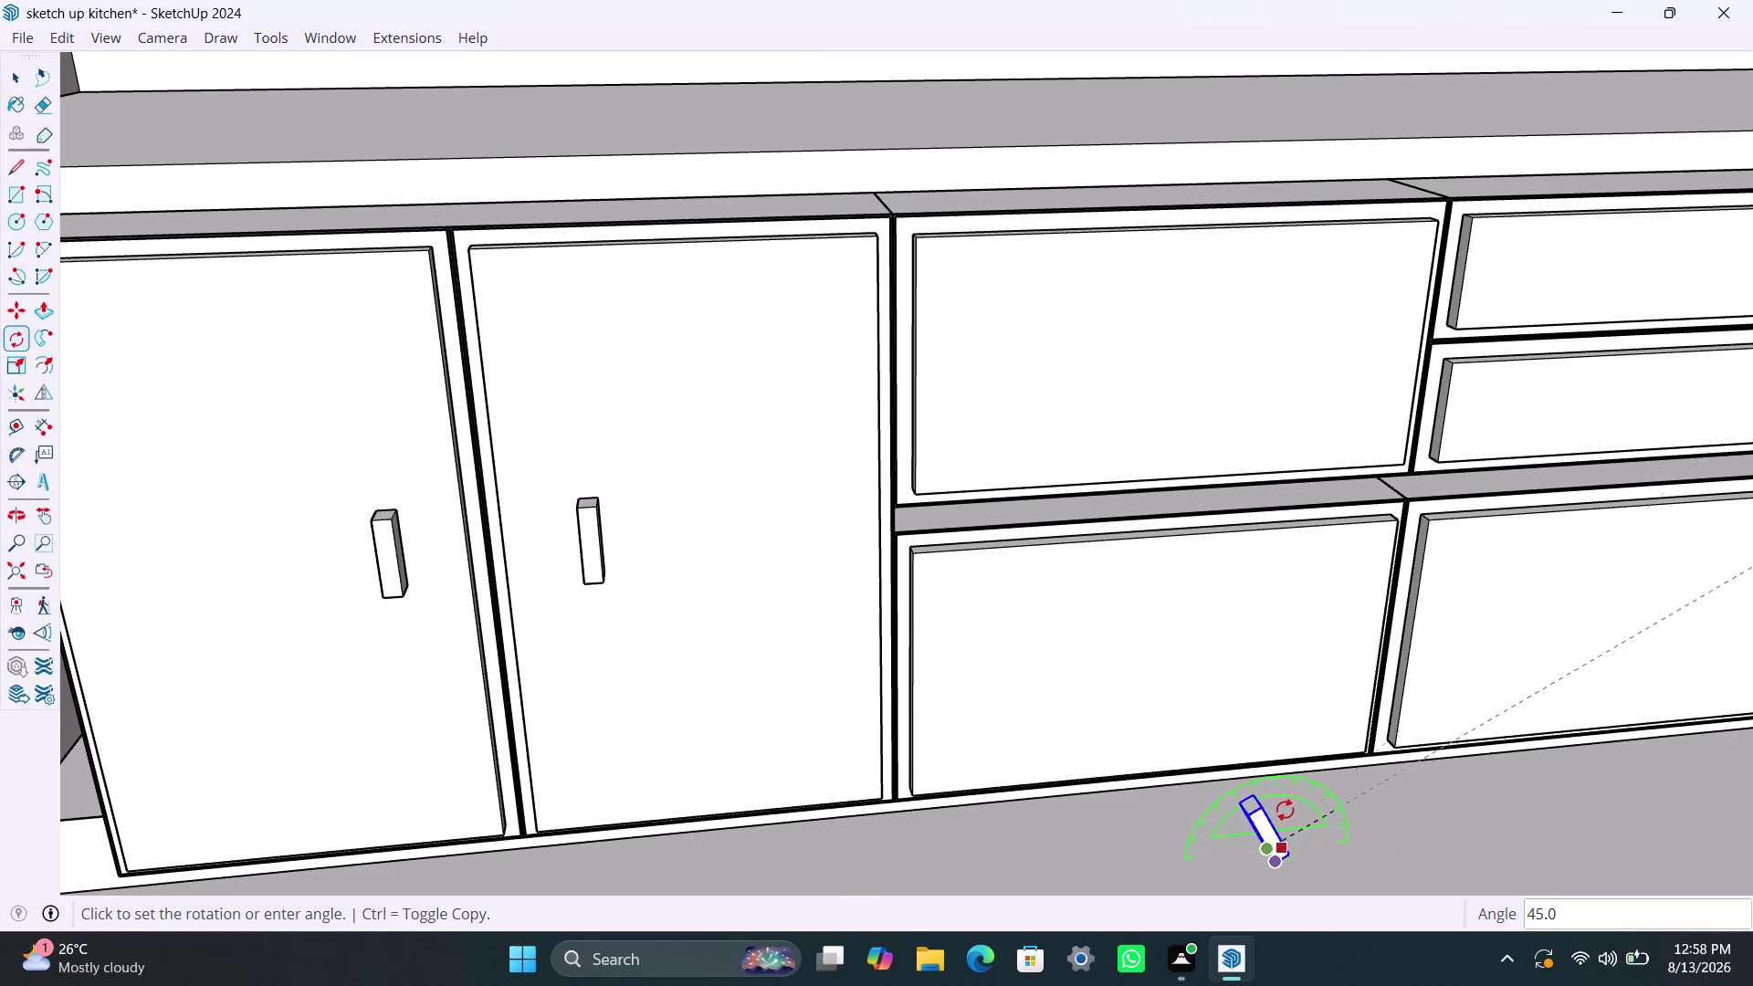
click(1270, 814)
key(space)
Select the flattened spare handle and delete it.
click(1224, 852)
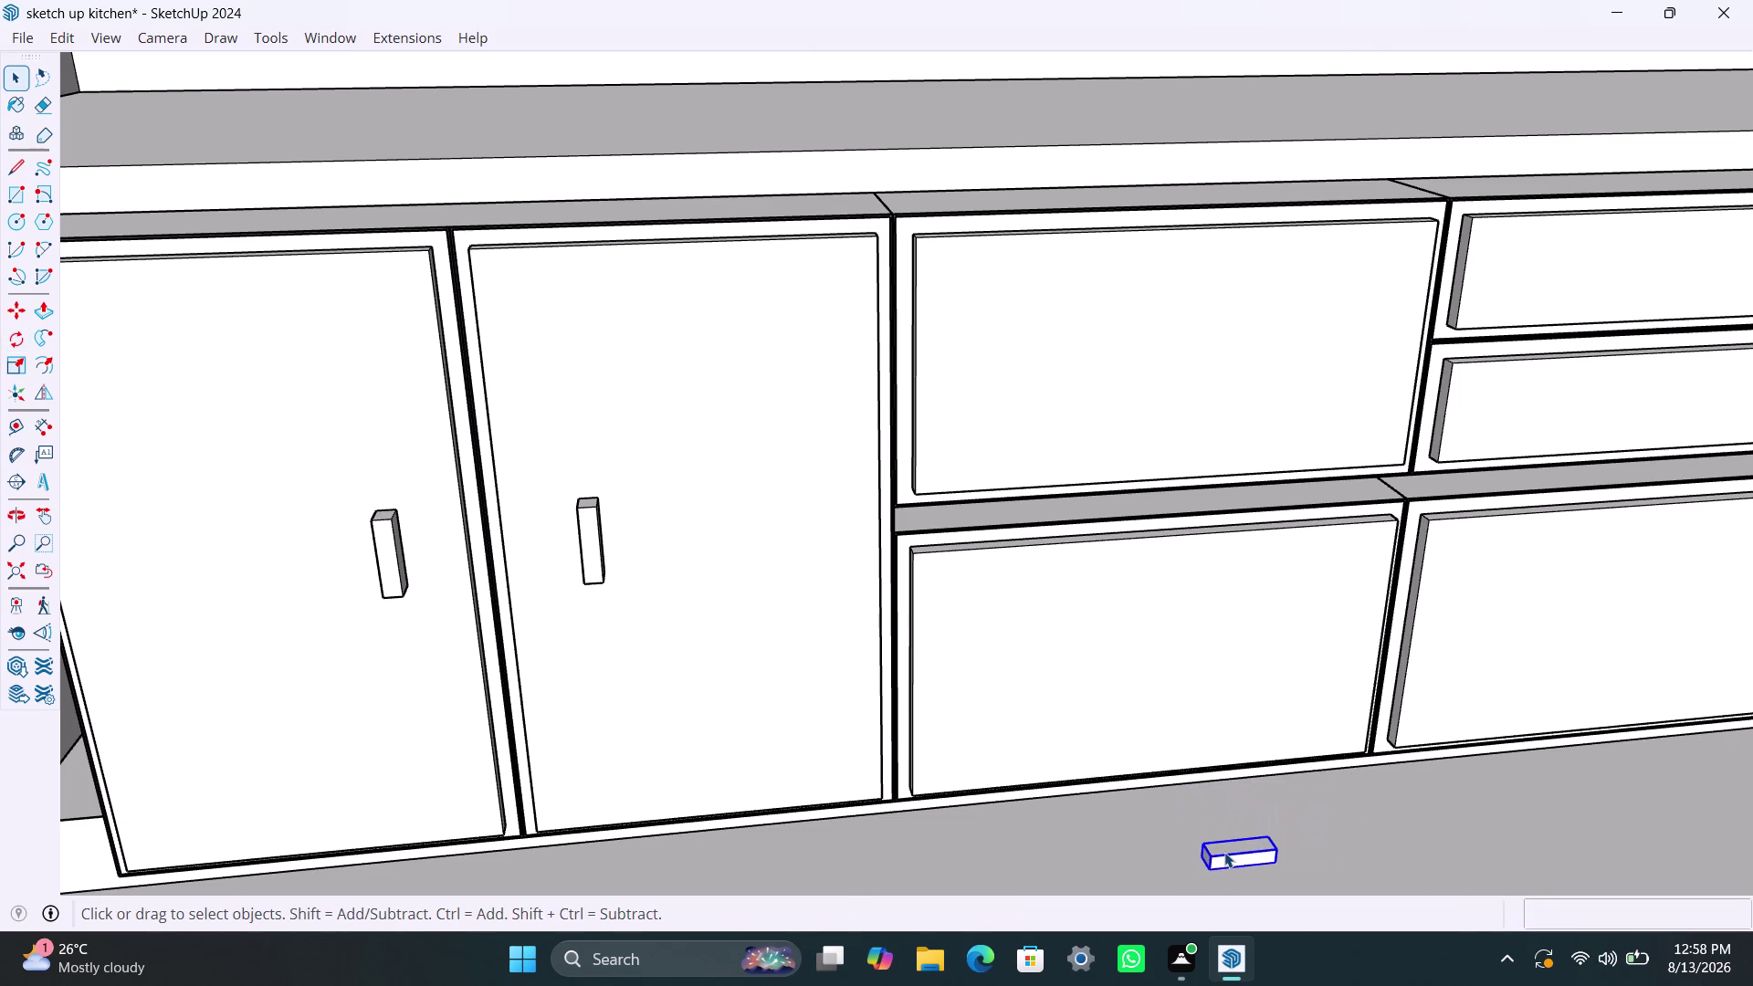
key(m)
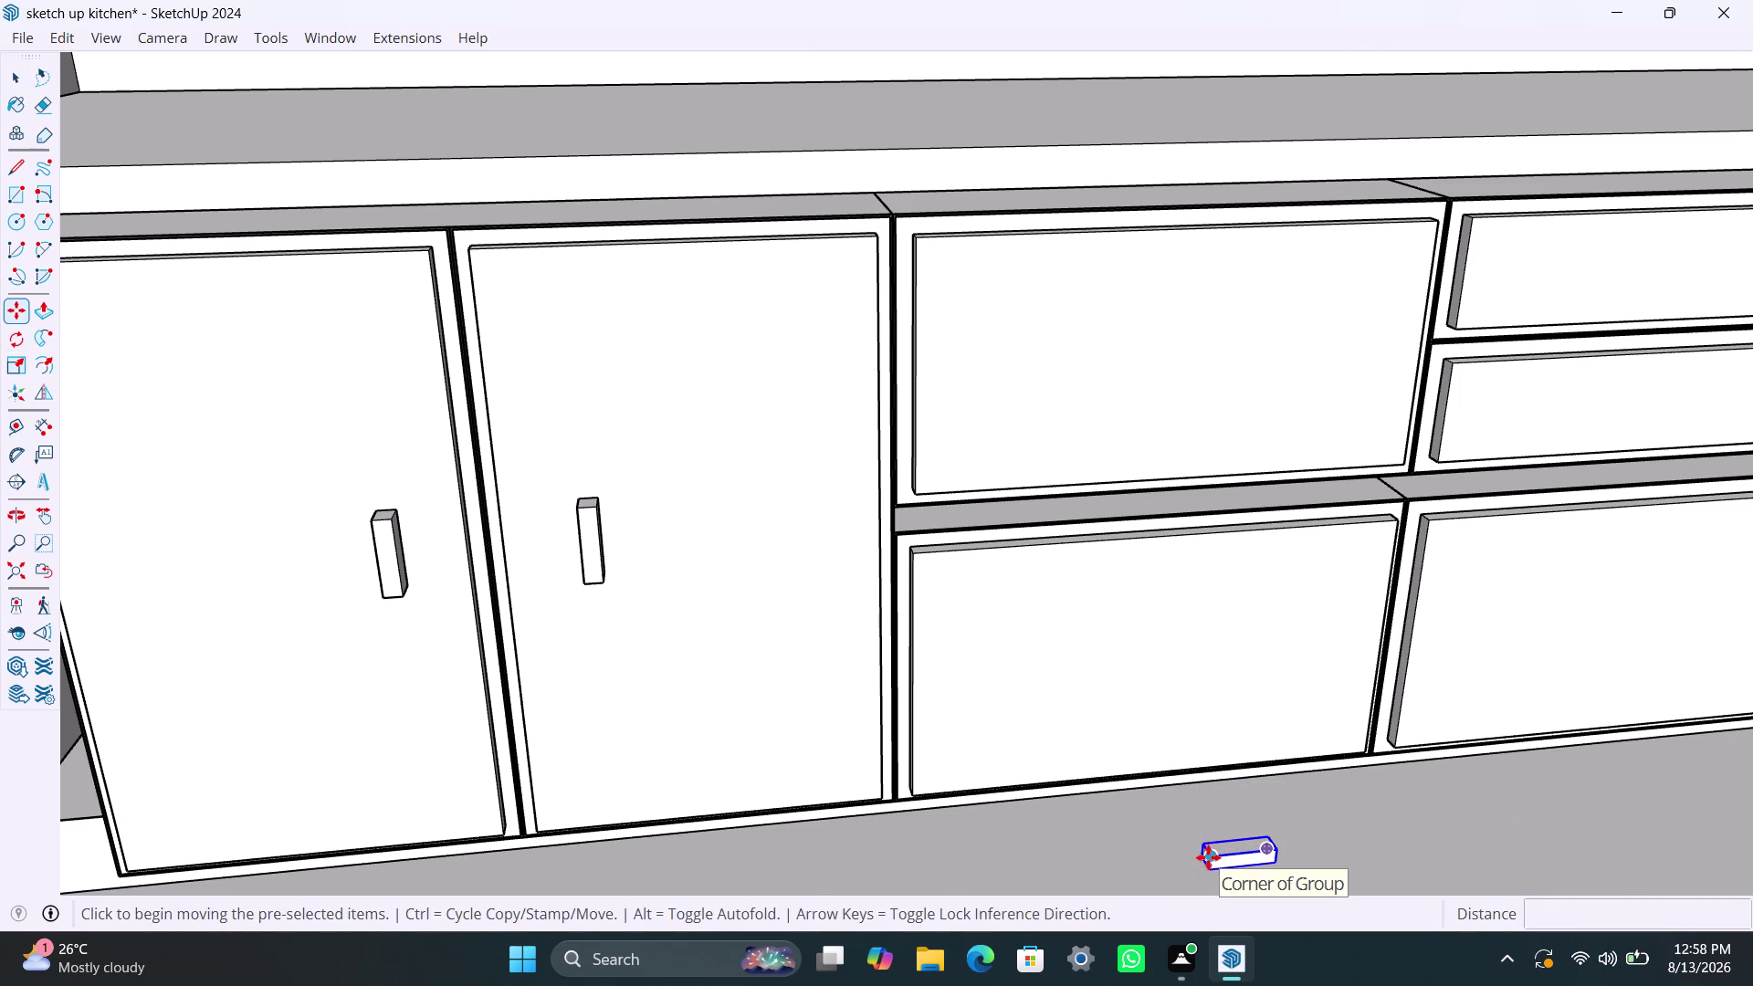
click(1208, 858)
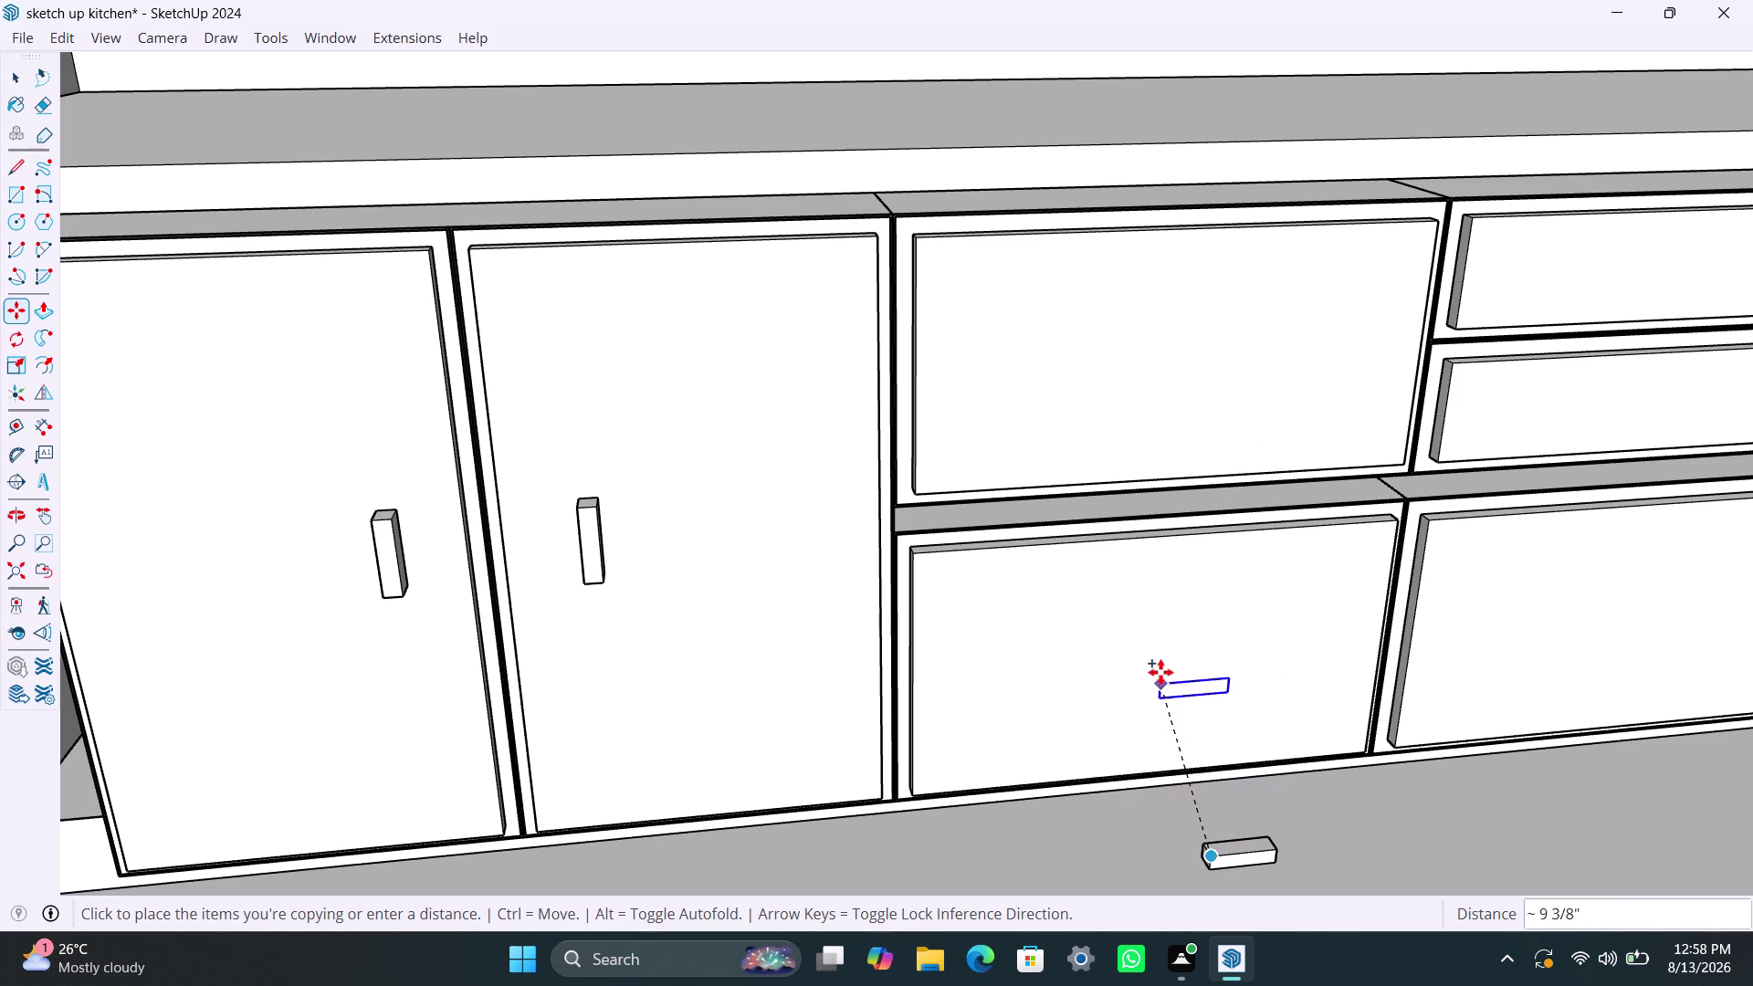
key(space)
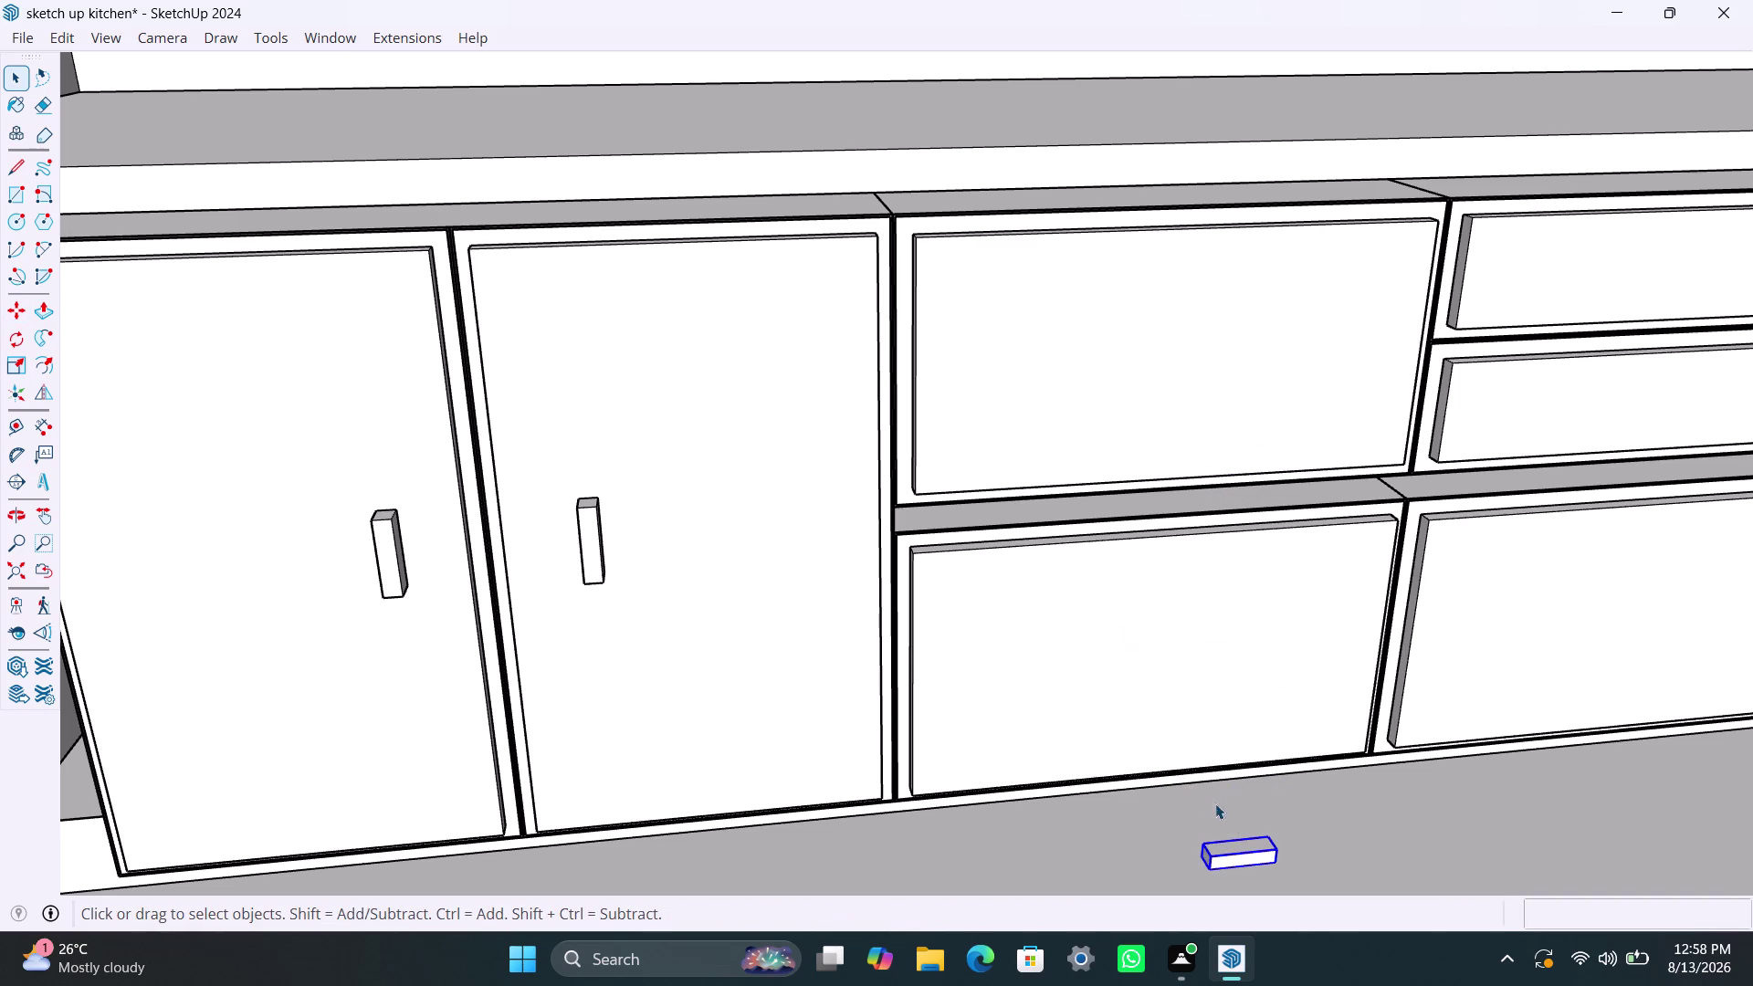
click(1206, 845)
drag(1178, 817, 1362, 885)
key(Delete)
key(r)
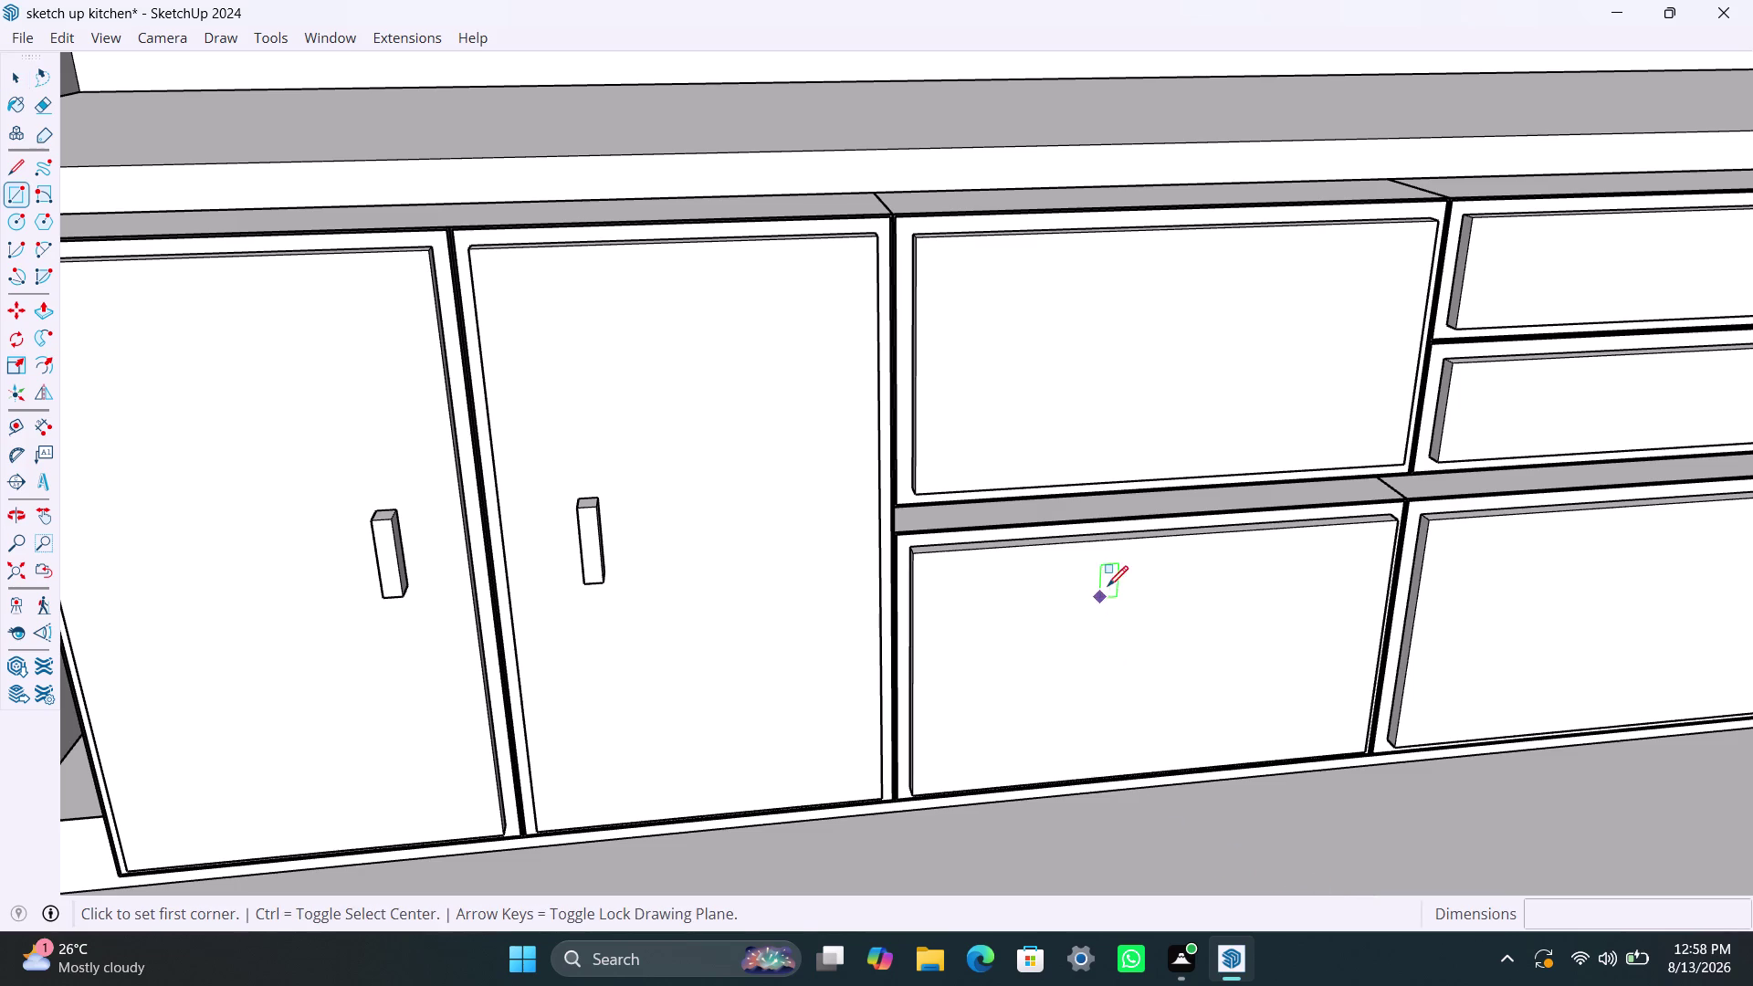
Draw a 5 3/8" × 13/16" rectangle on the lower-left drawer front and group it.
click(1108, 585)
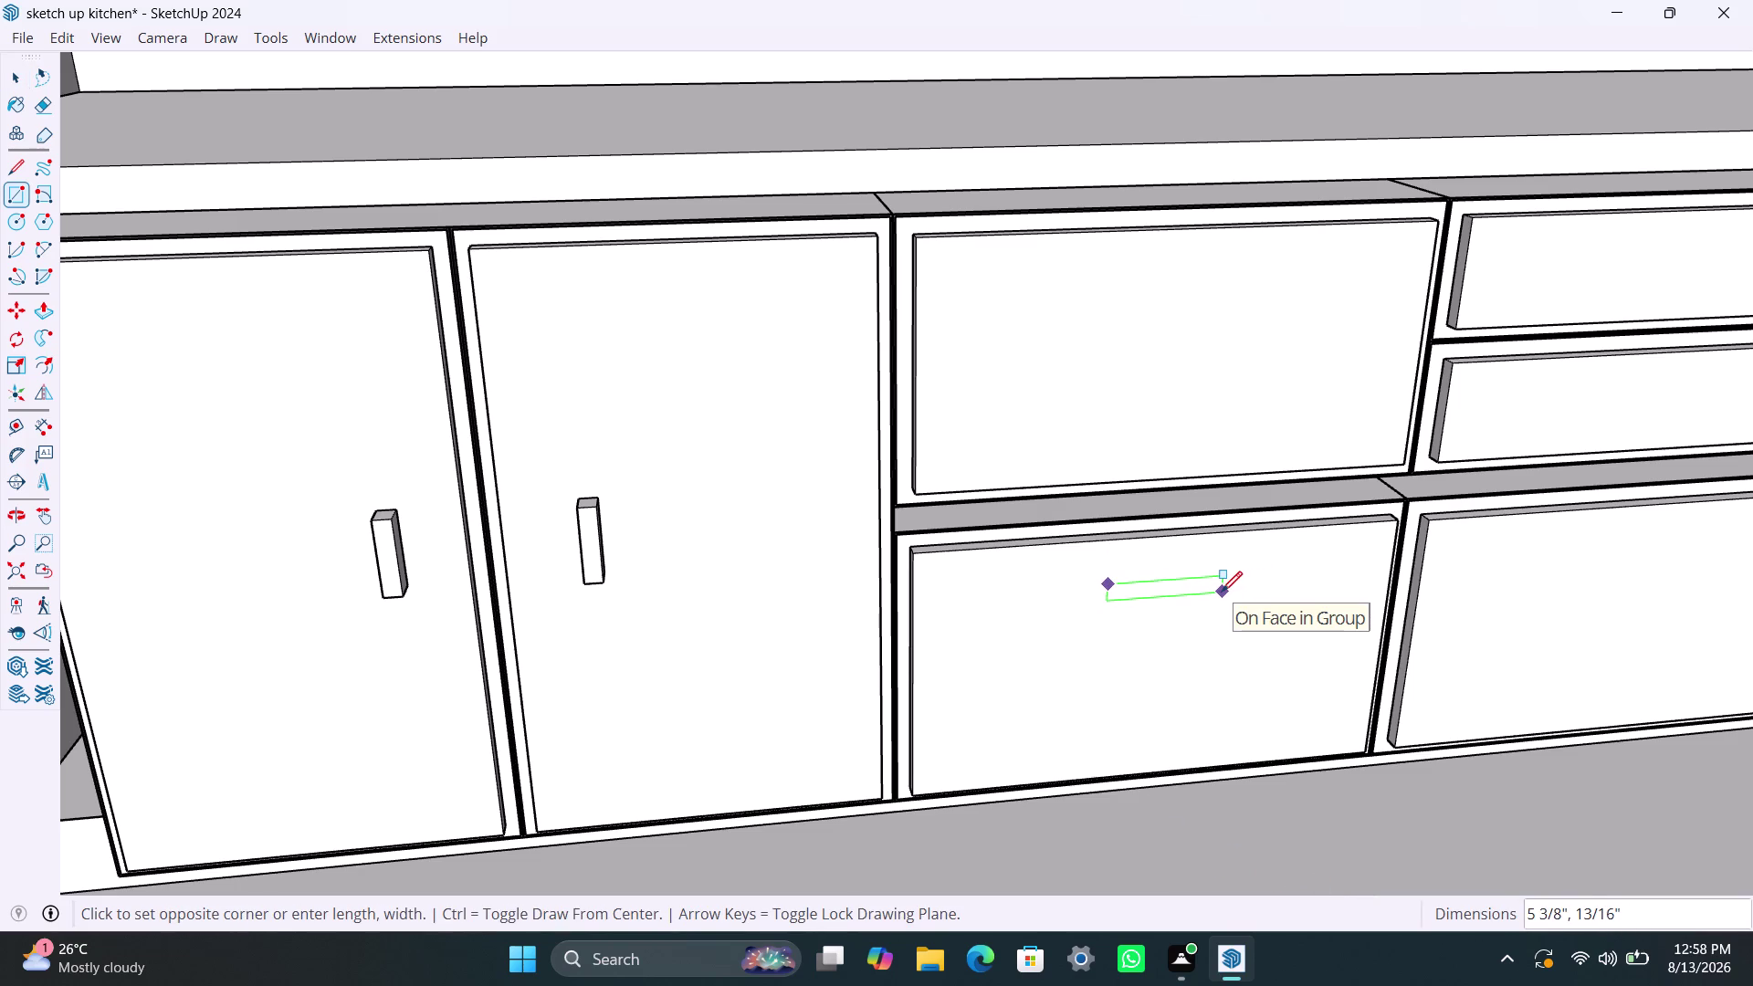
click(1224, 590)
key(space)
double_click(1169, 583)
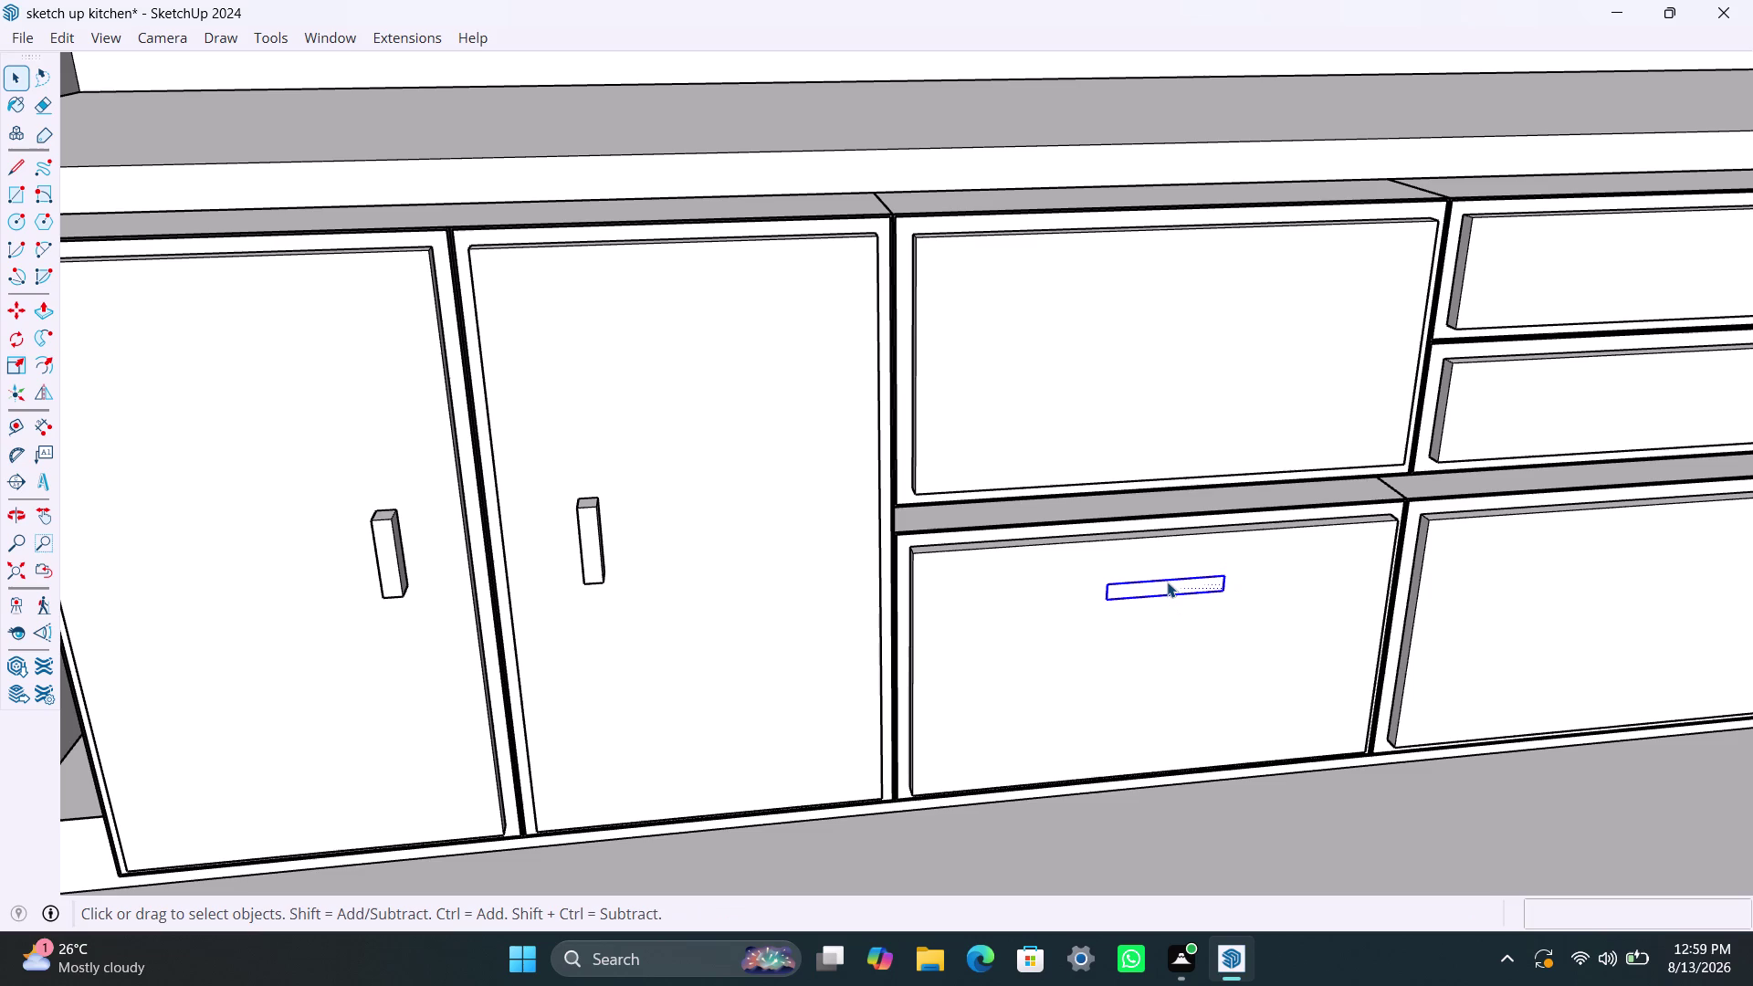
right_click(1166, 582)
click(1245, 321)
Push/Pull the grouped handle rectangle out 5/8".
double_click(1161, 582)
click(1161, 585)
key(p)
click(1160, 585)
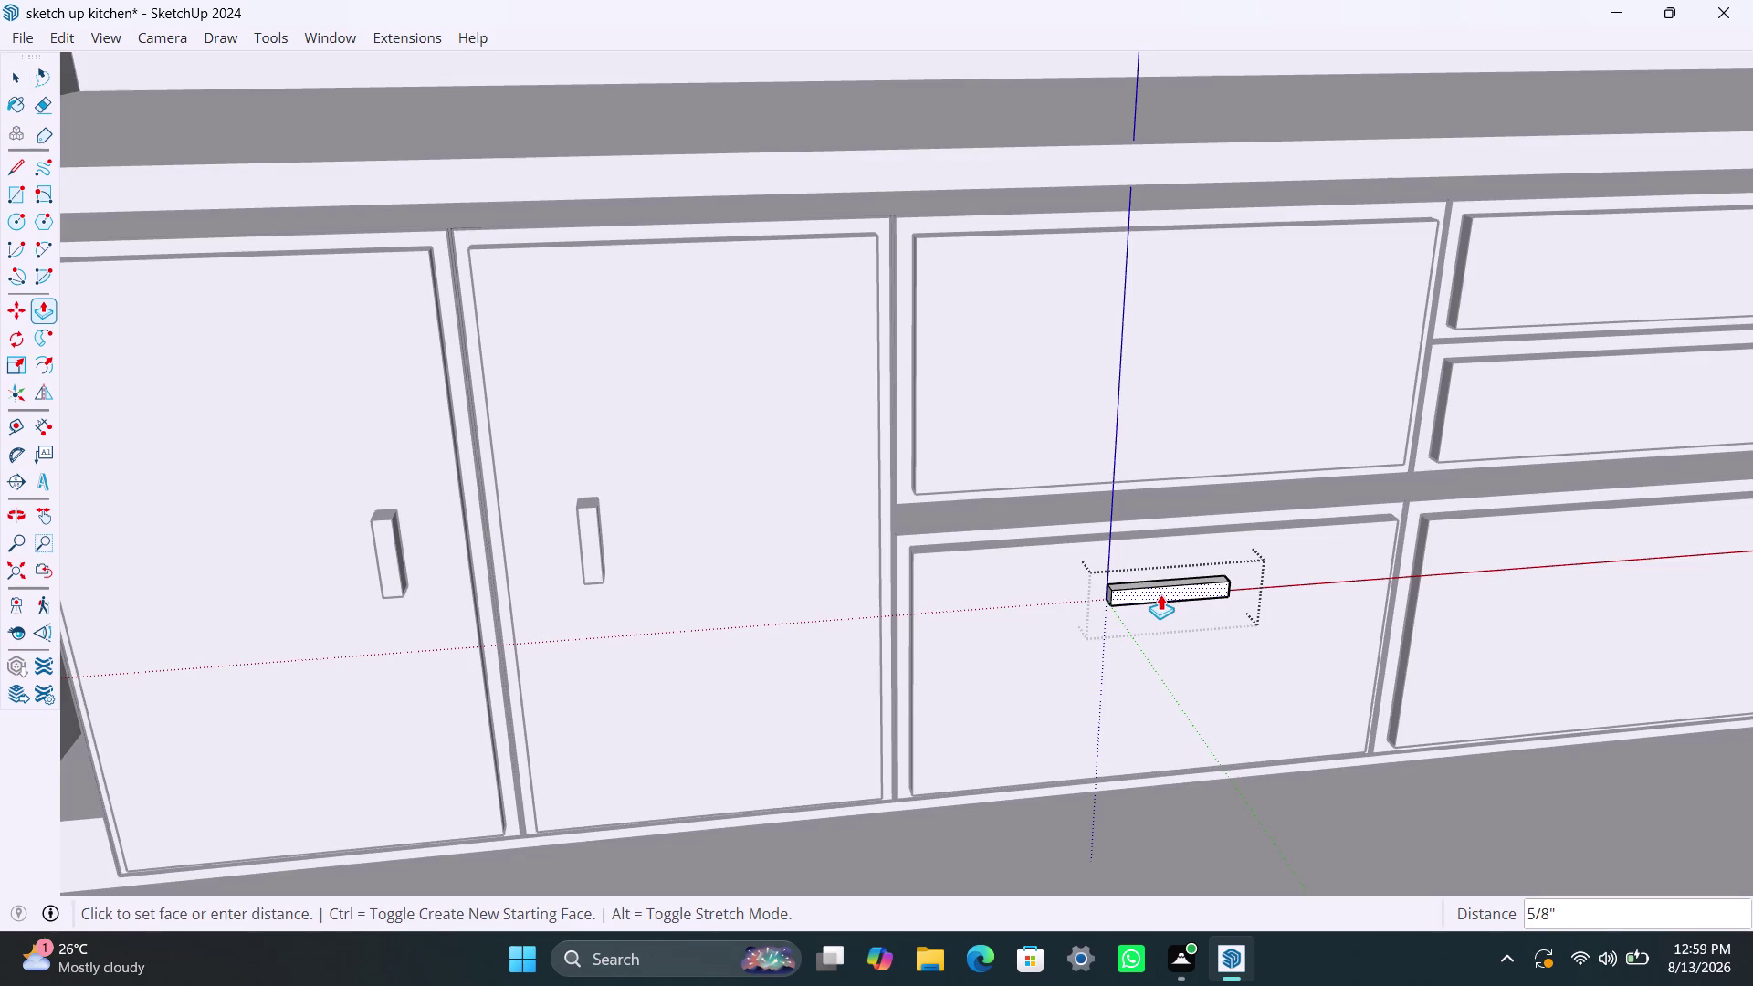
click(1161, 596)
key(space)
Copy the lower drawer's pull straight up the blue axis onto the upper drawer.
click(1265, 805)
click(1135, 589)
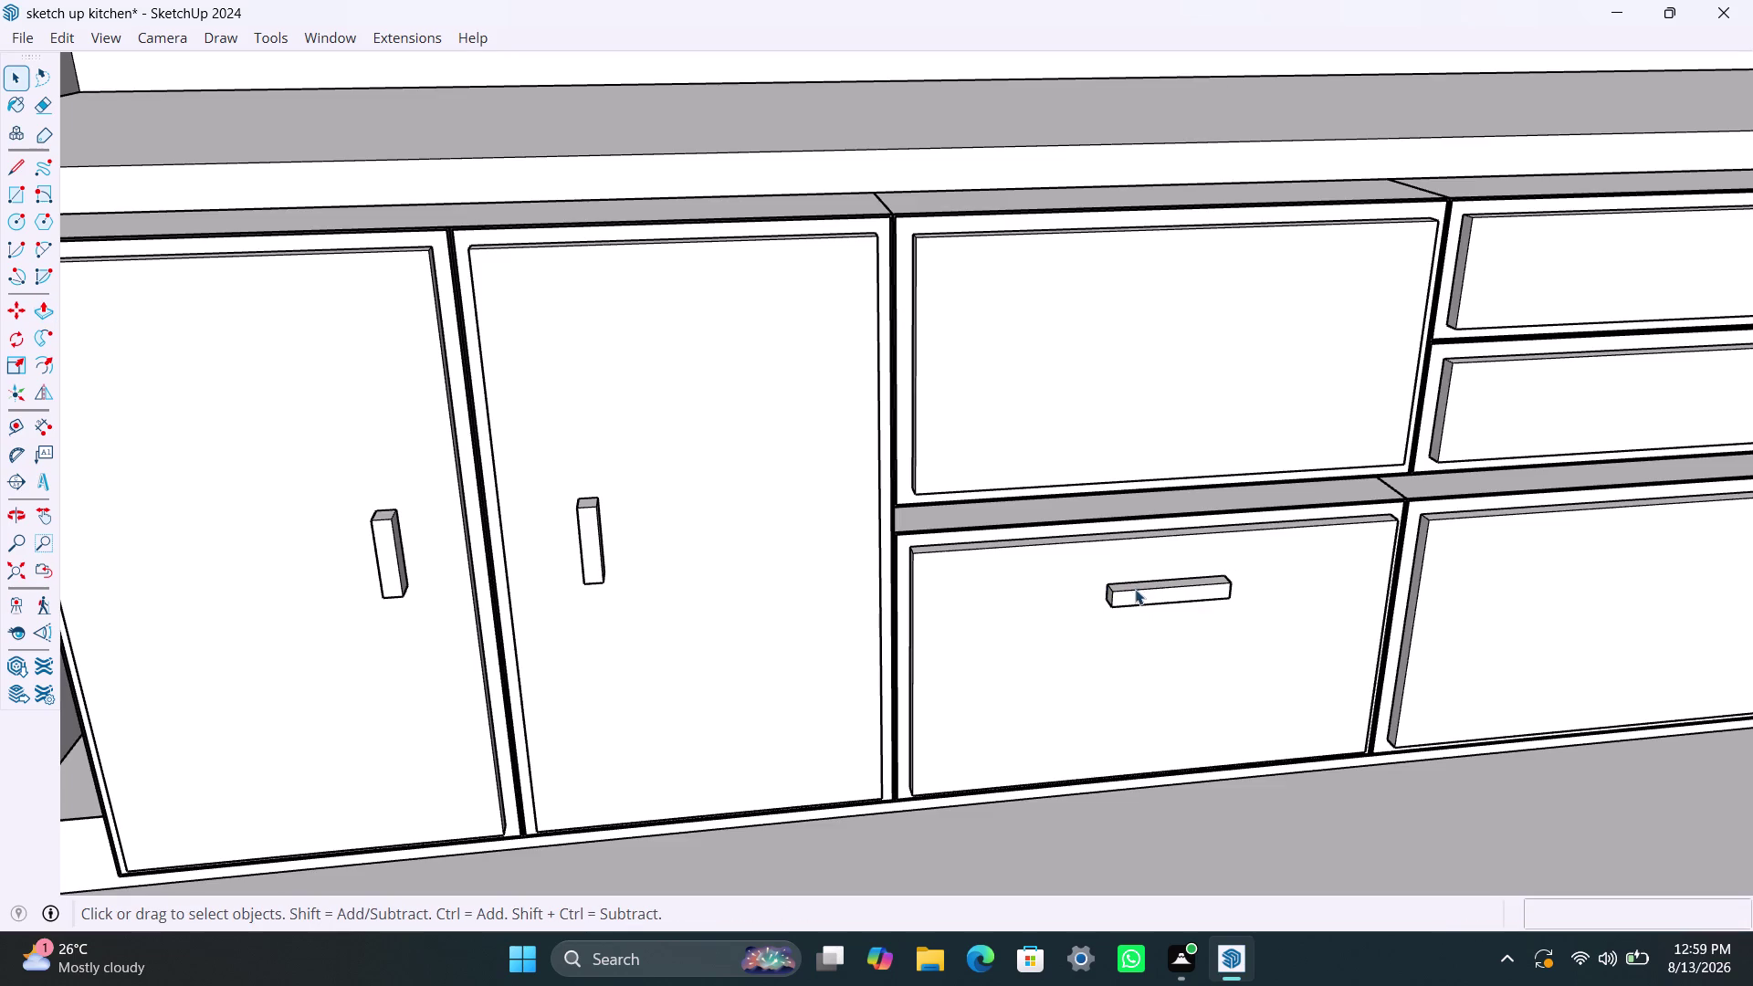
key(m)
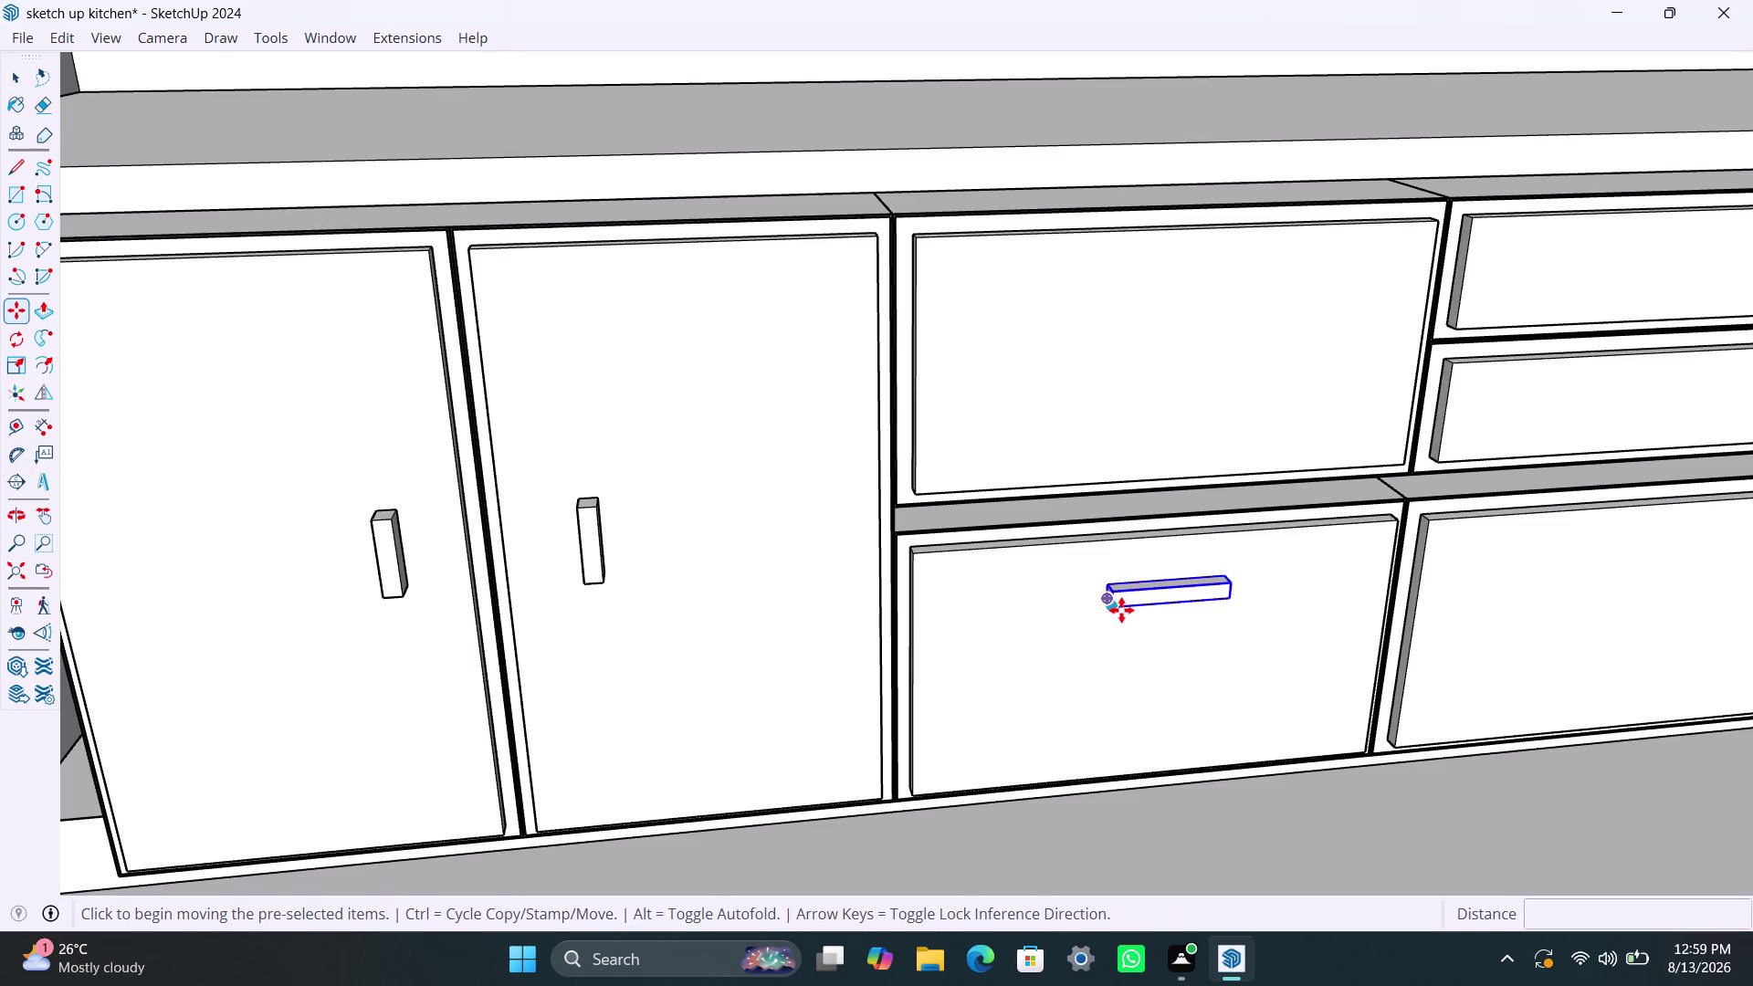
click(1120, 610)
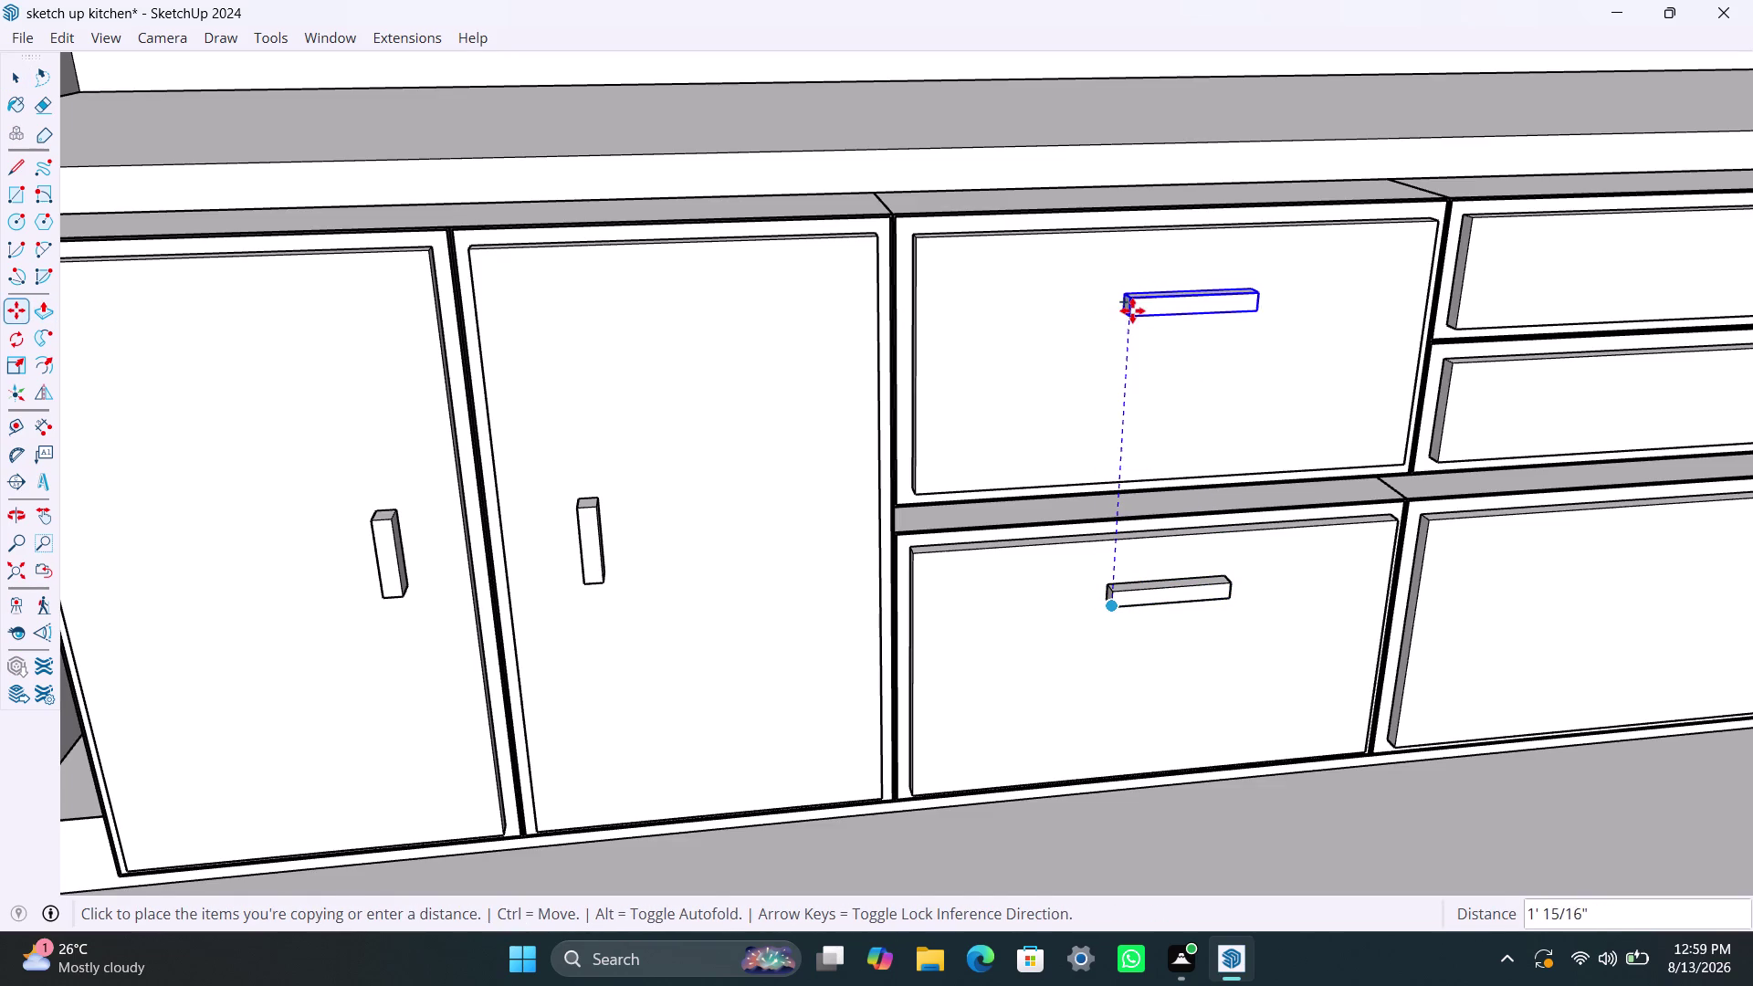
click(1133, 296)
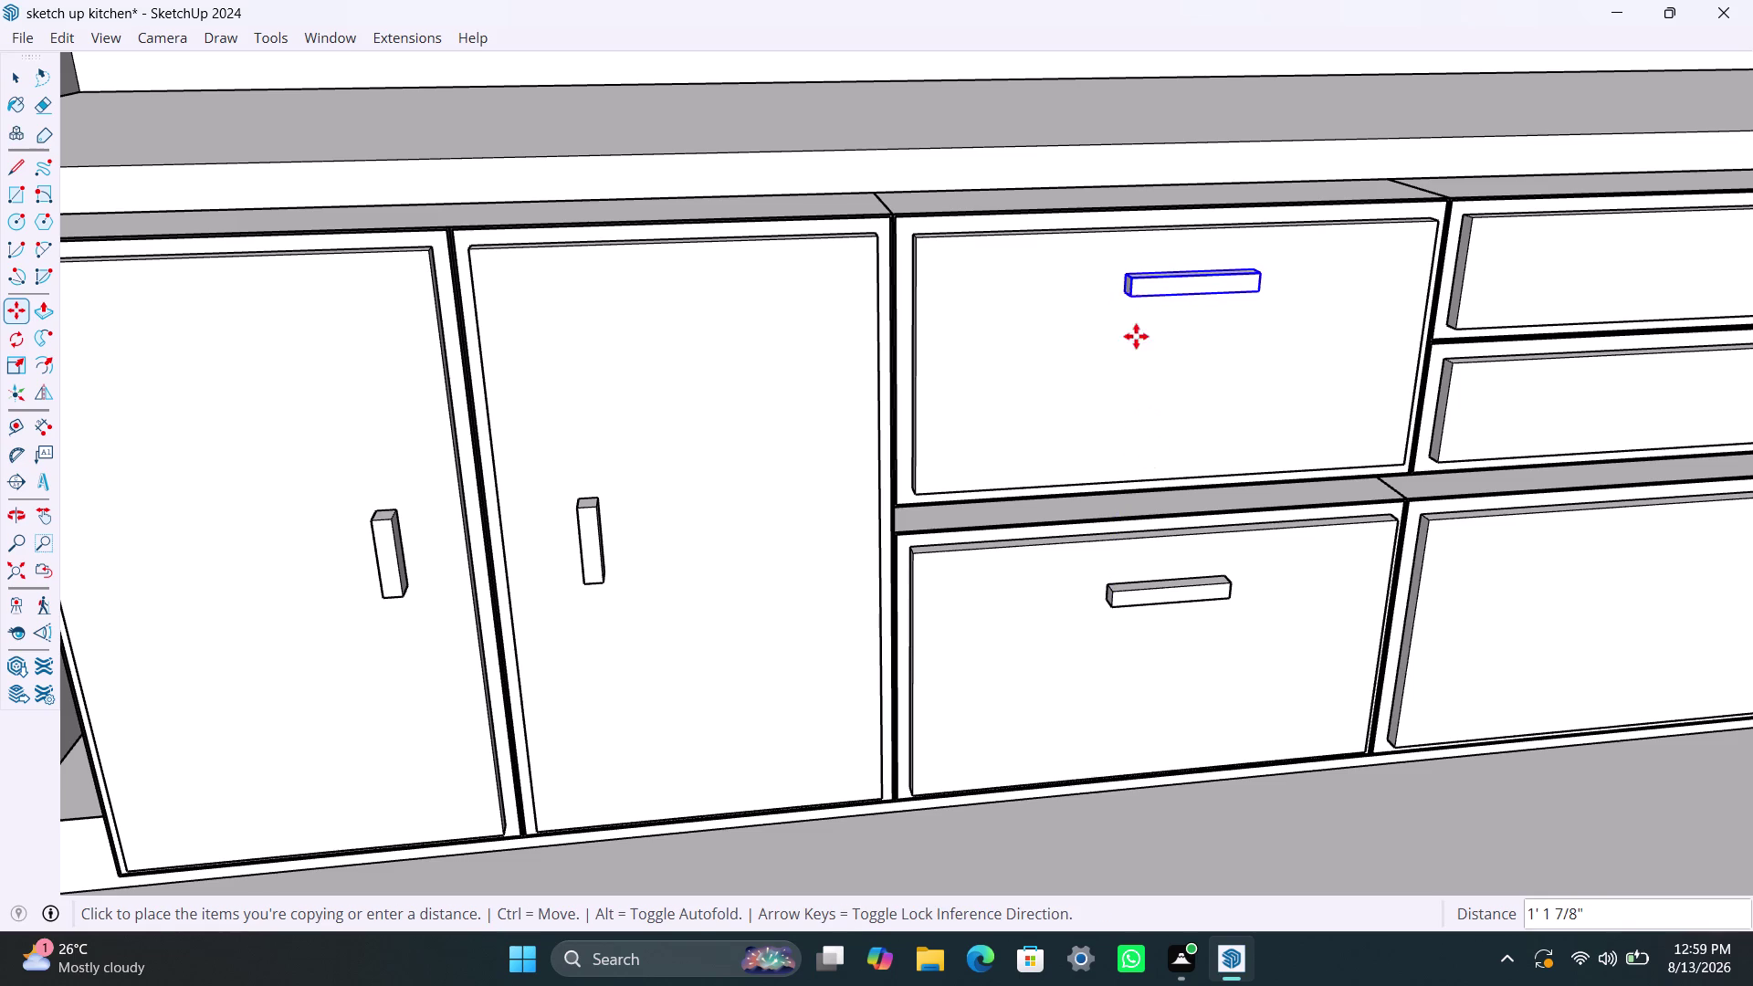
scroll(down, 3)
scroll(down, 3)
Copy the handle along the red axis onto the next column's top drawer.
middle_drag(1190, 705, 1125, 684)
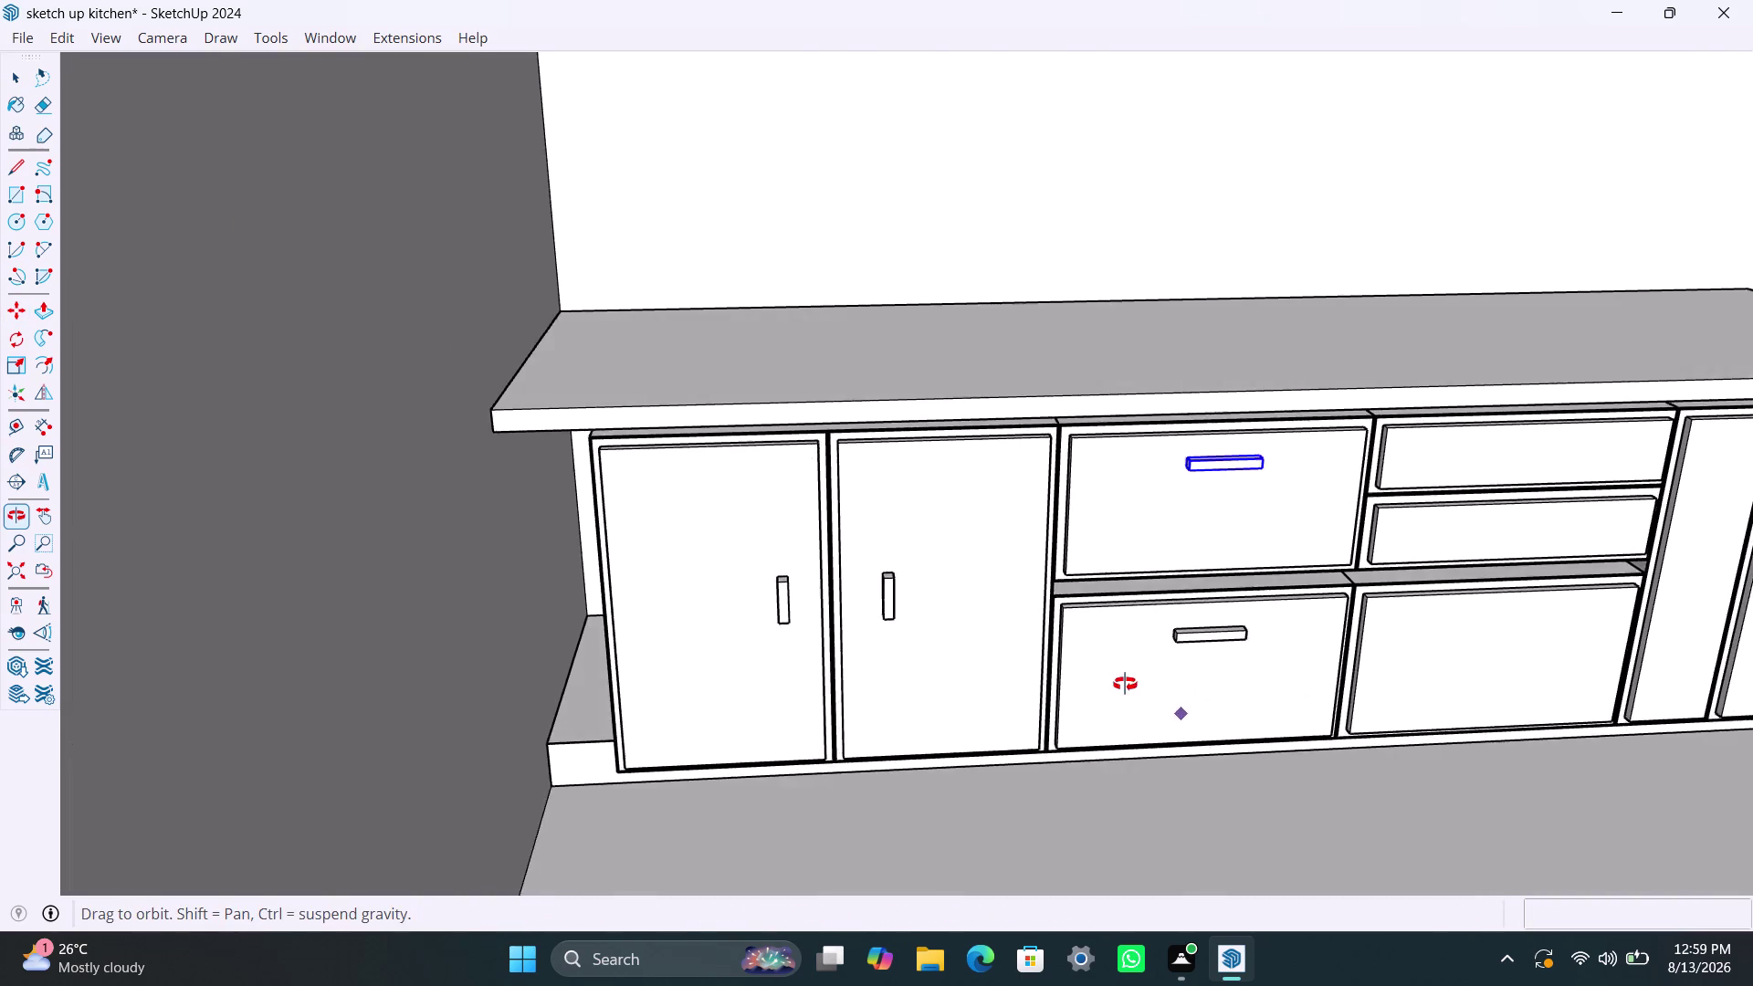
middle_drag(1125, 683, 1098, 675)
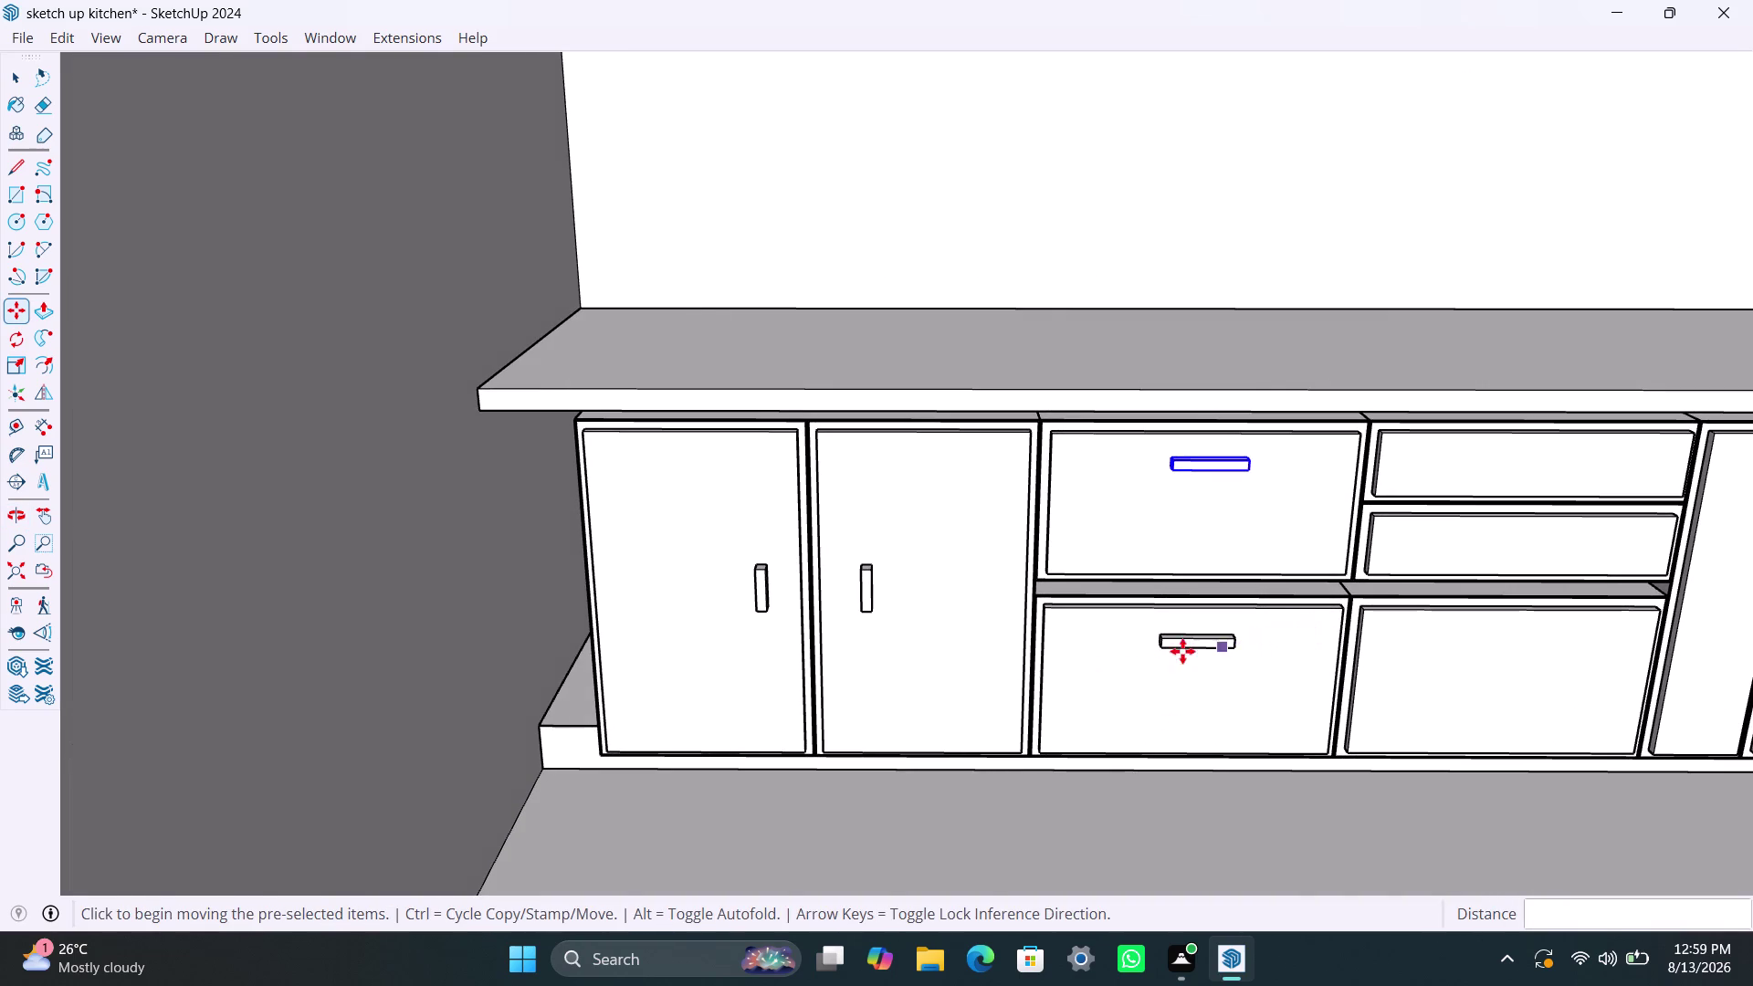
click(1169, 469)
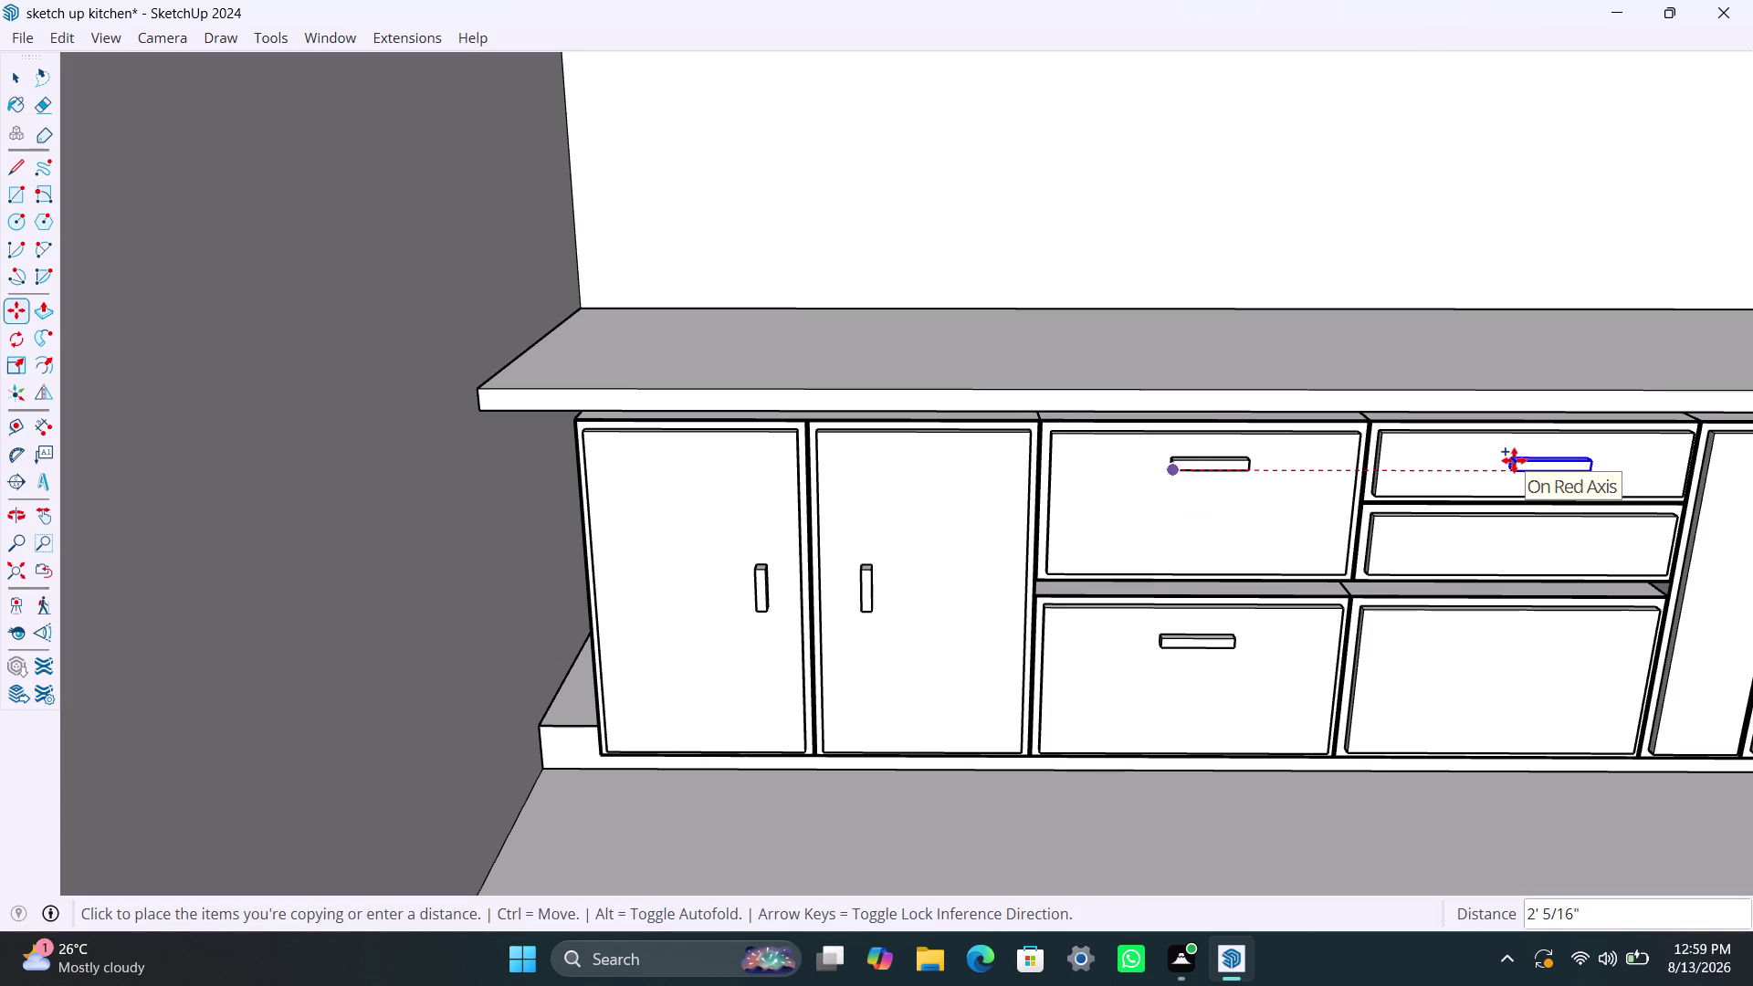
click(1513, 459)
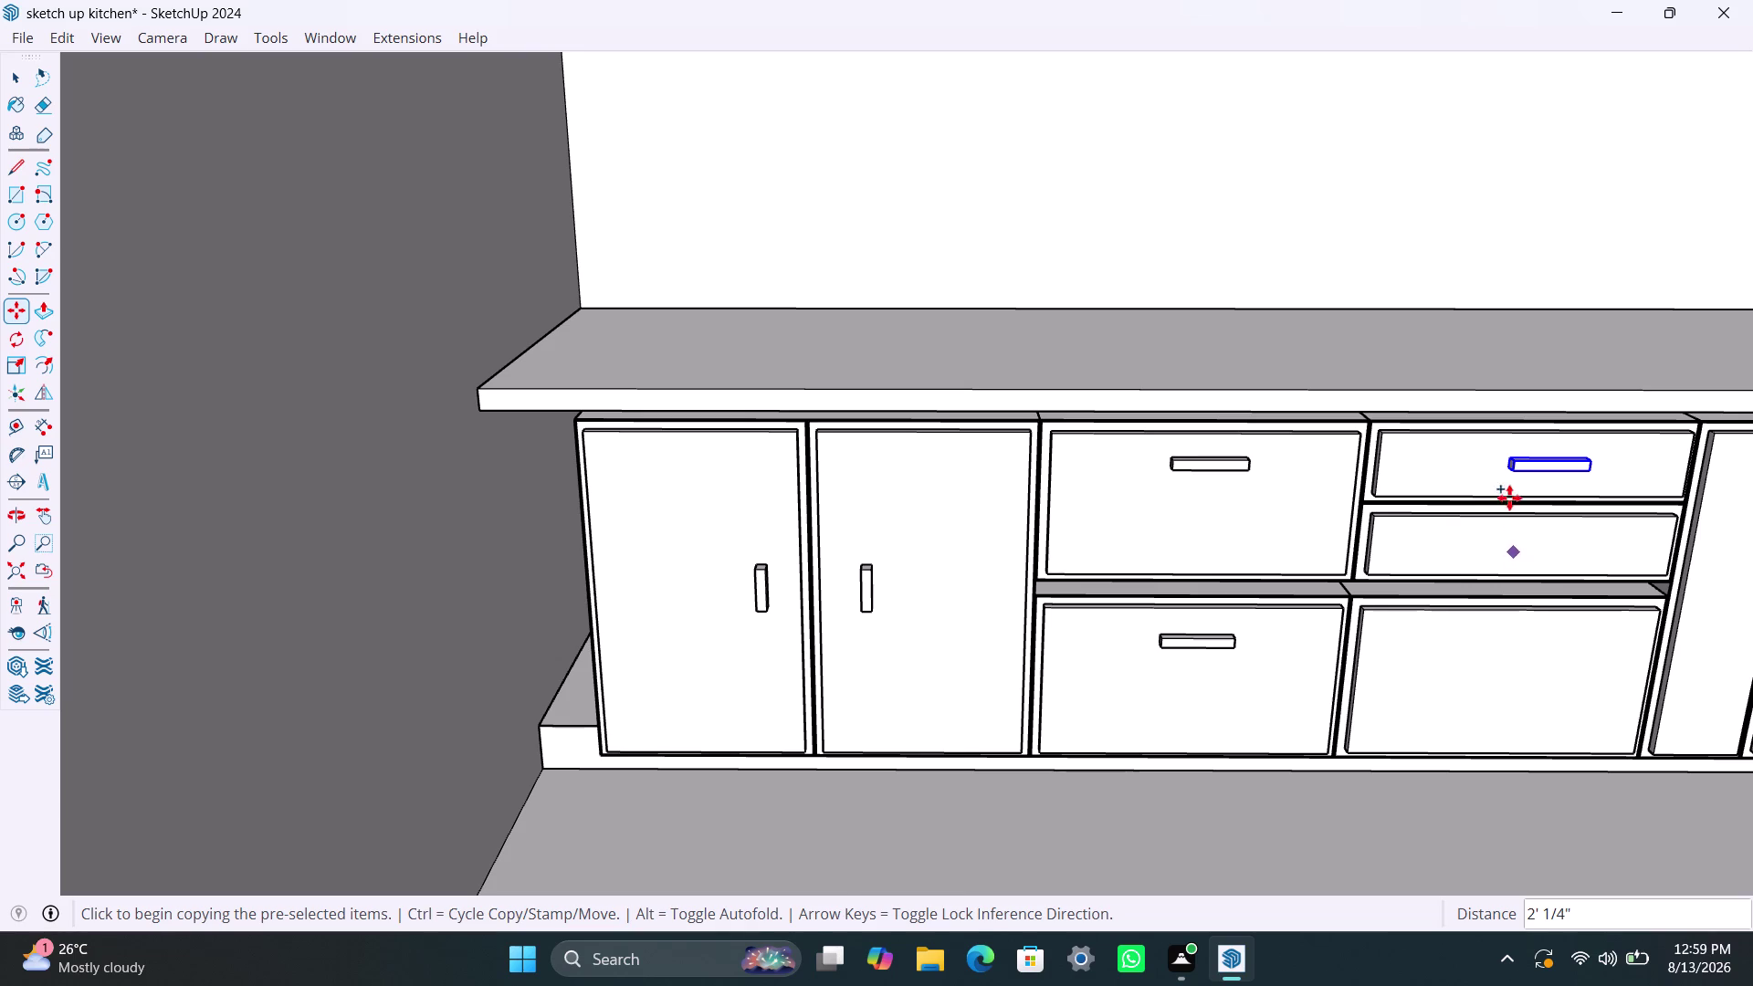
Copy a handle down onto the small drawer and move one onto the large drawer.
click(1514, 485)
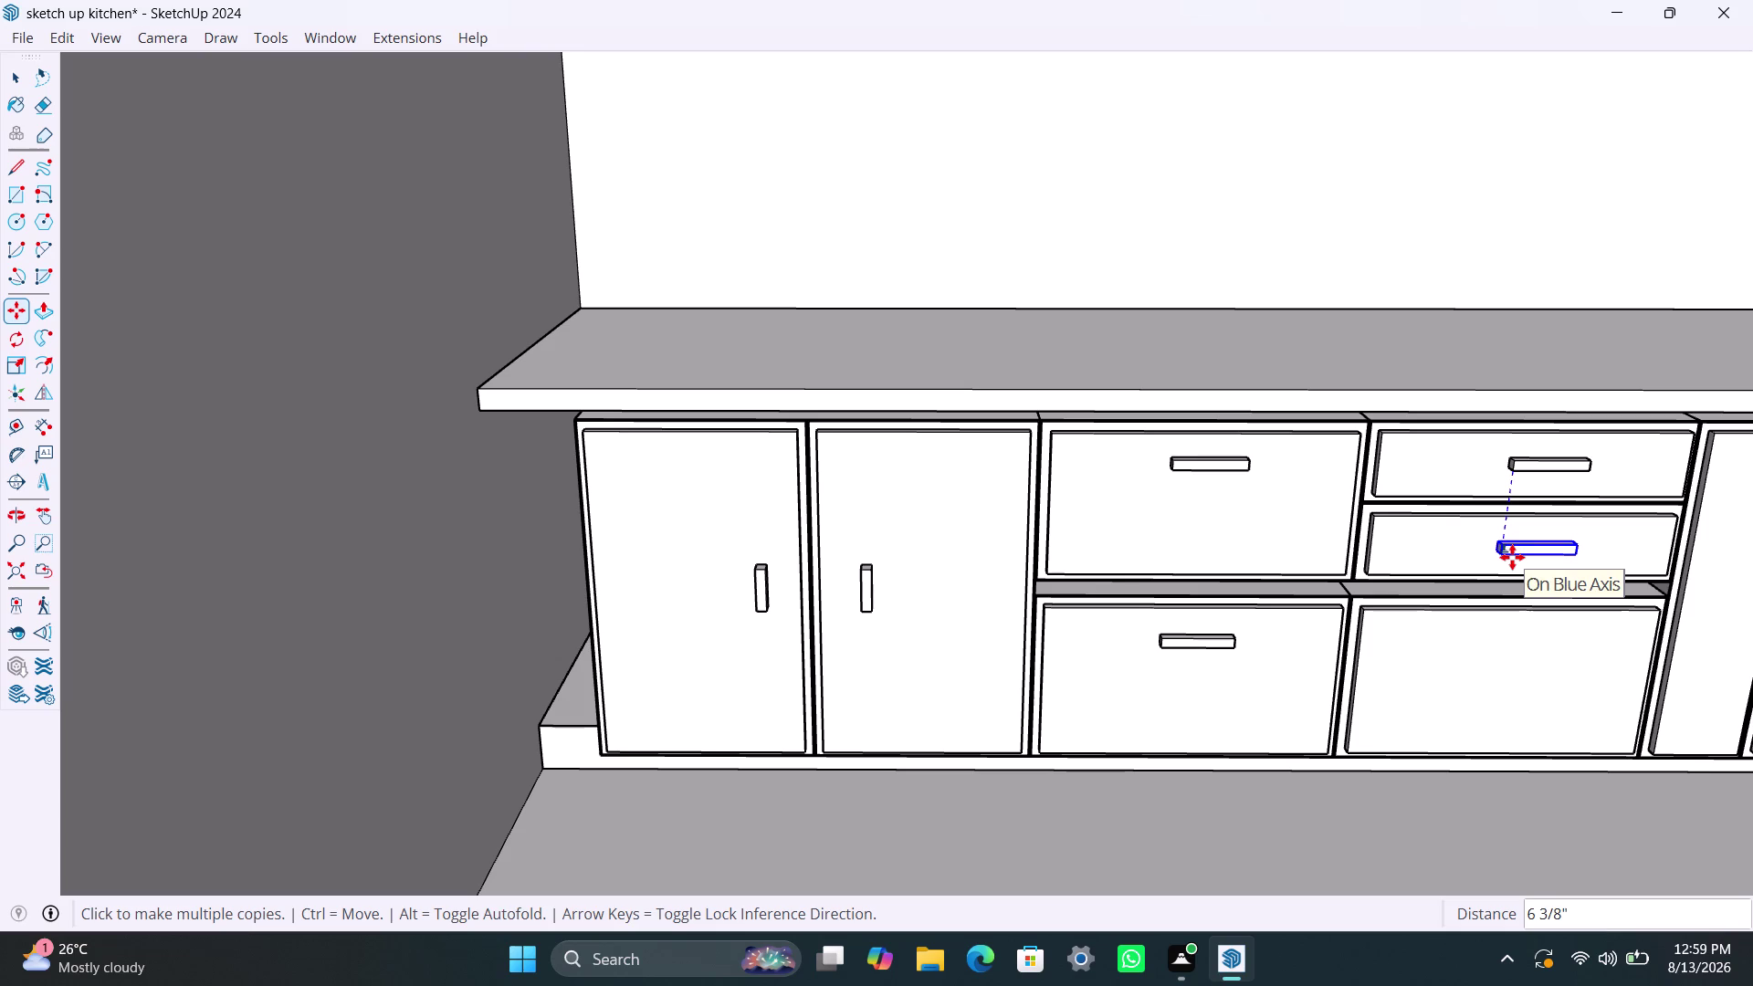
click(1512, 556)
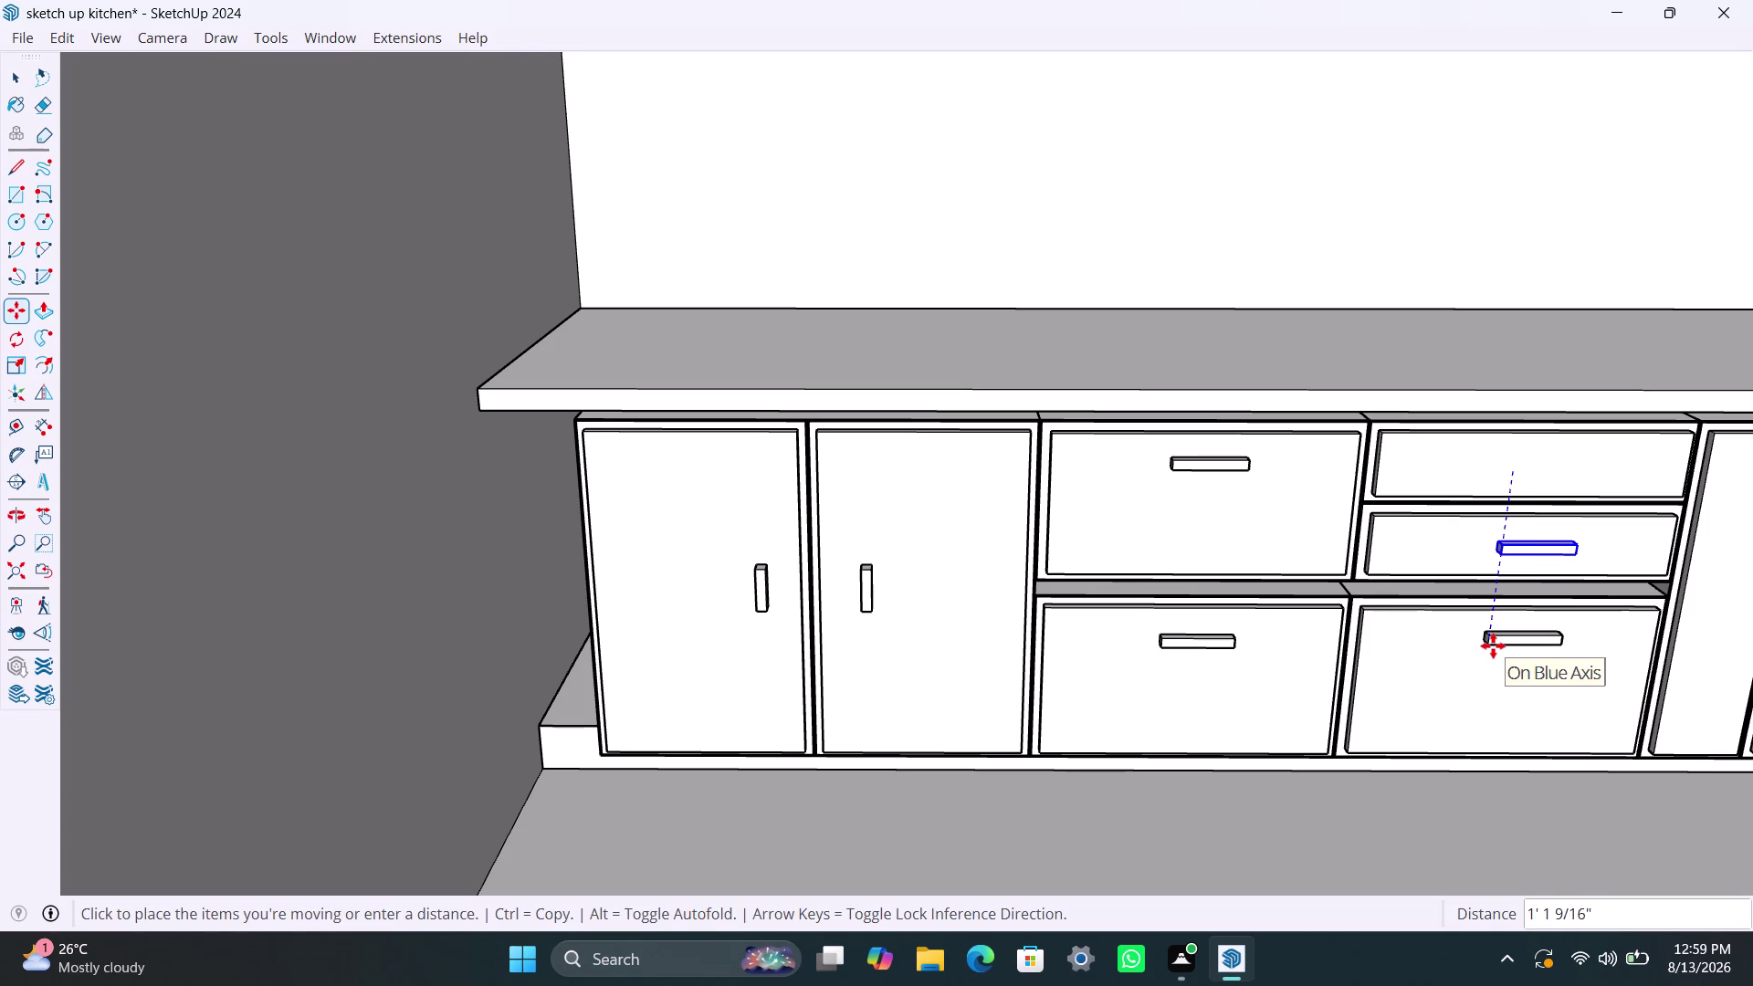
click(1493, 645)
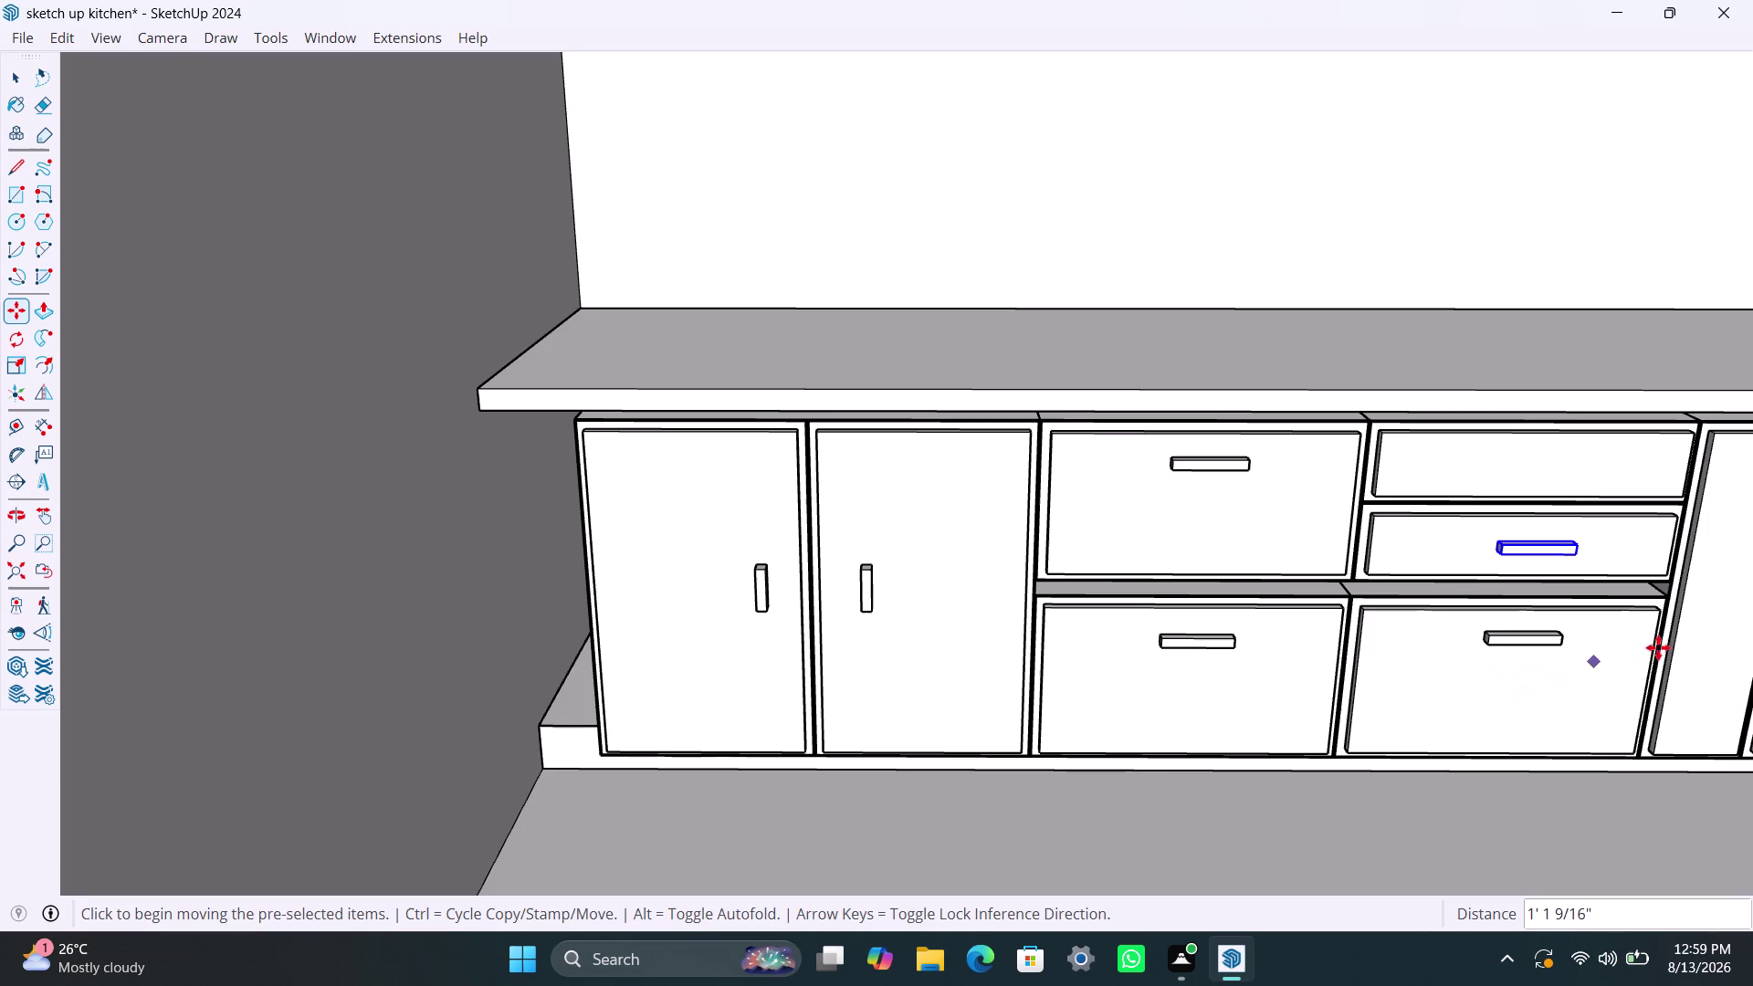
scroll(down, 3)
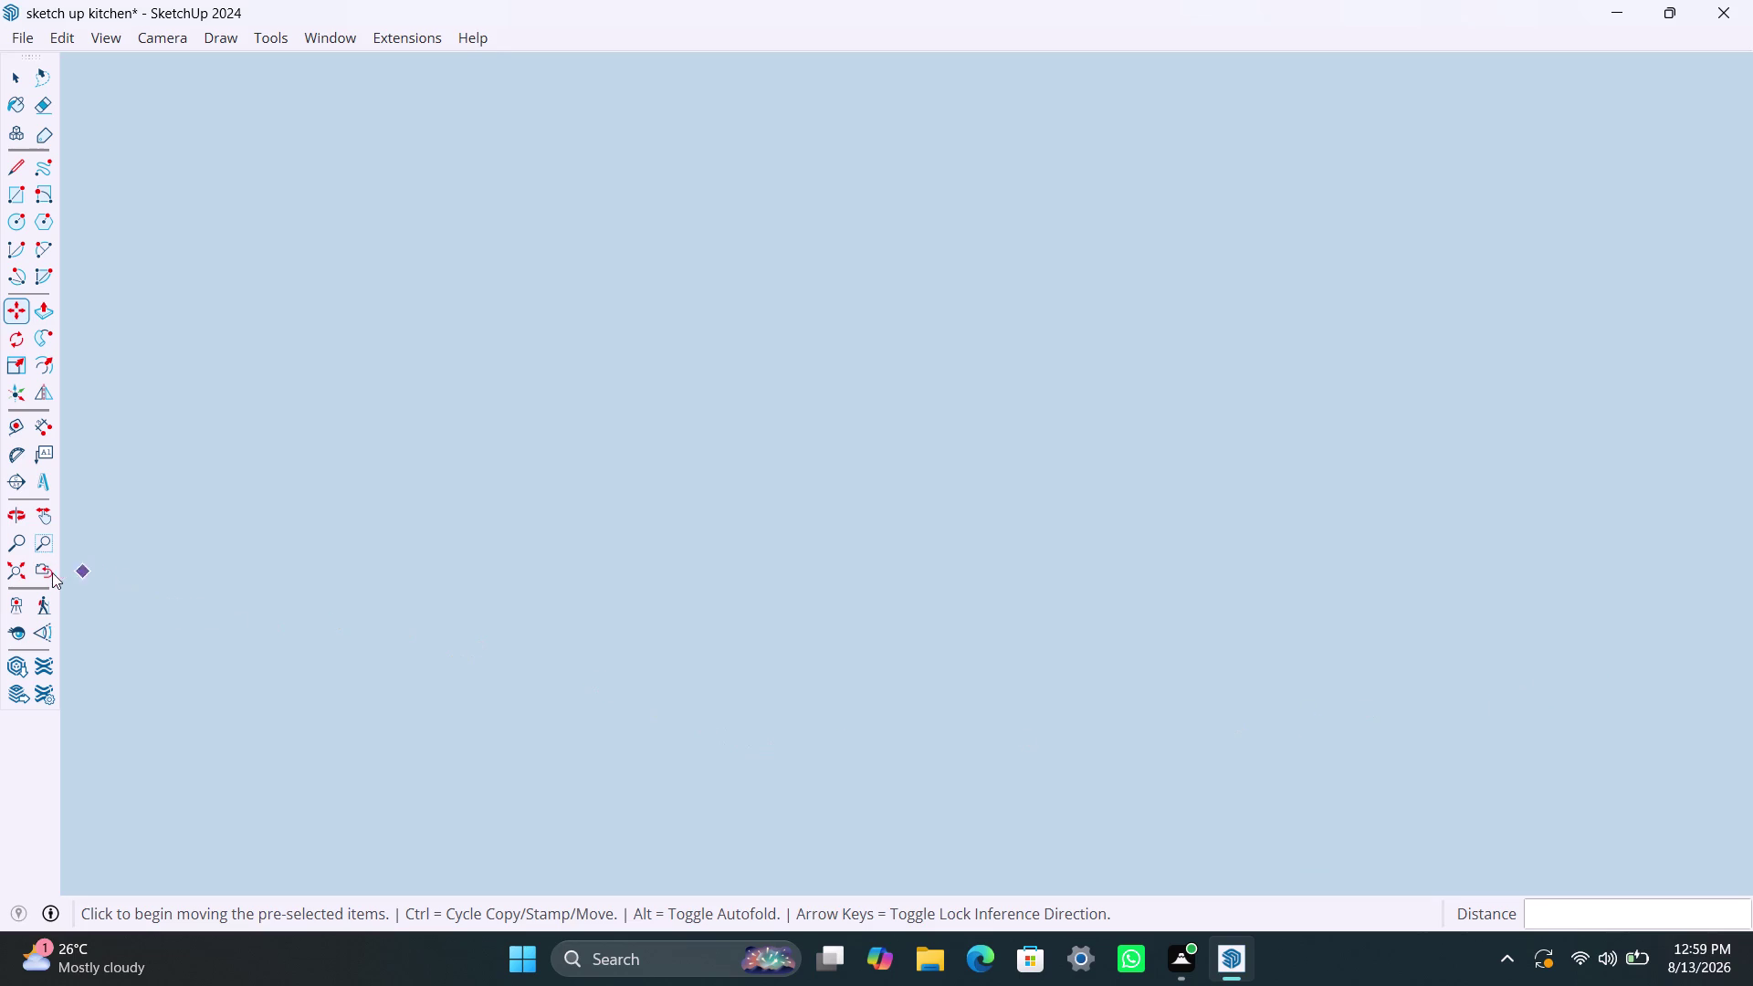
click(21, 571)
key(space)
scroll(down, 3)
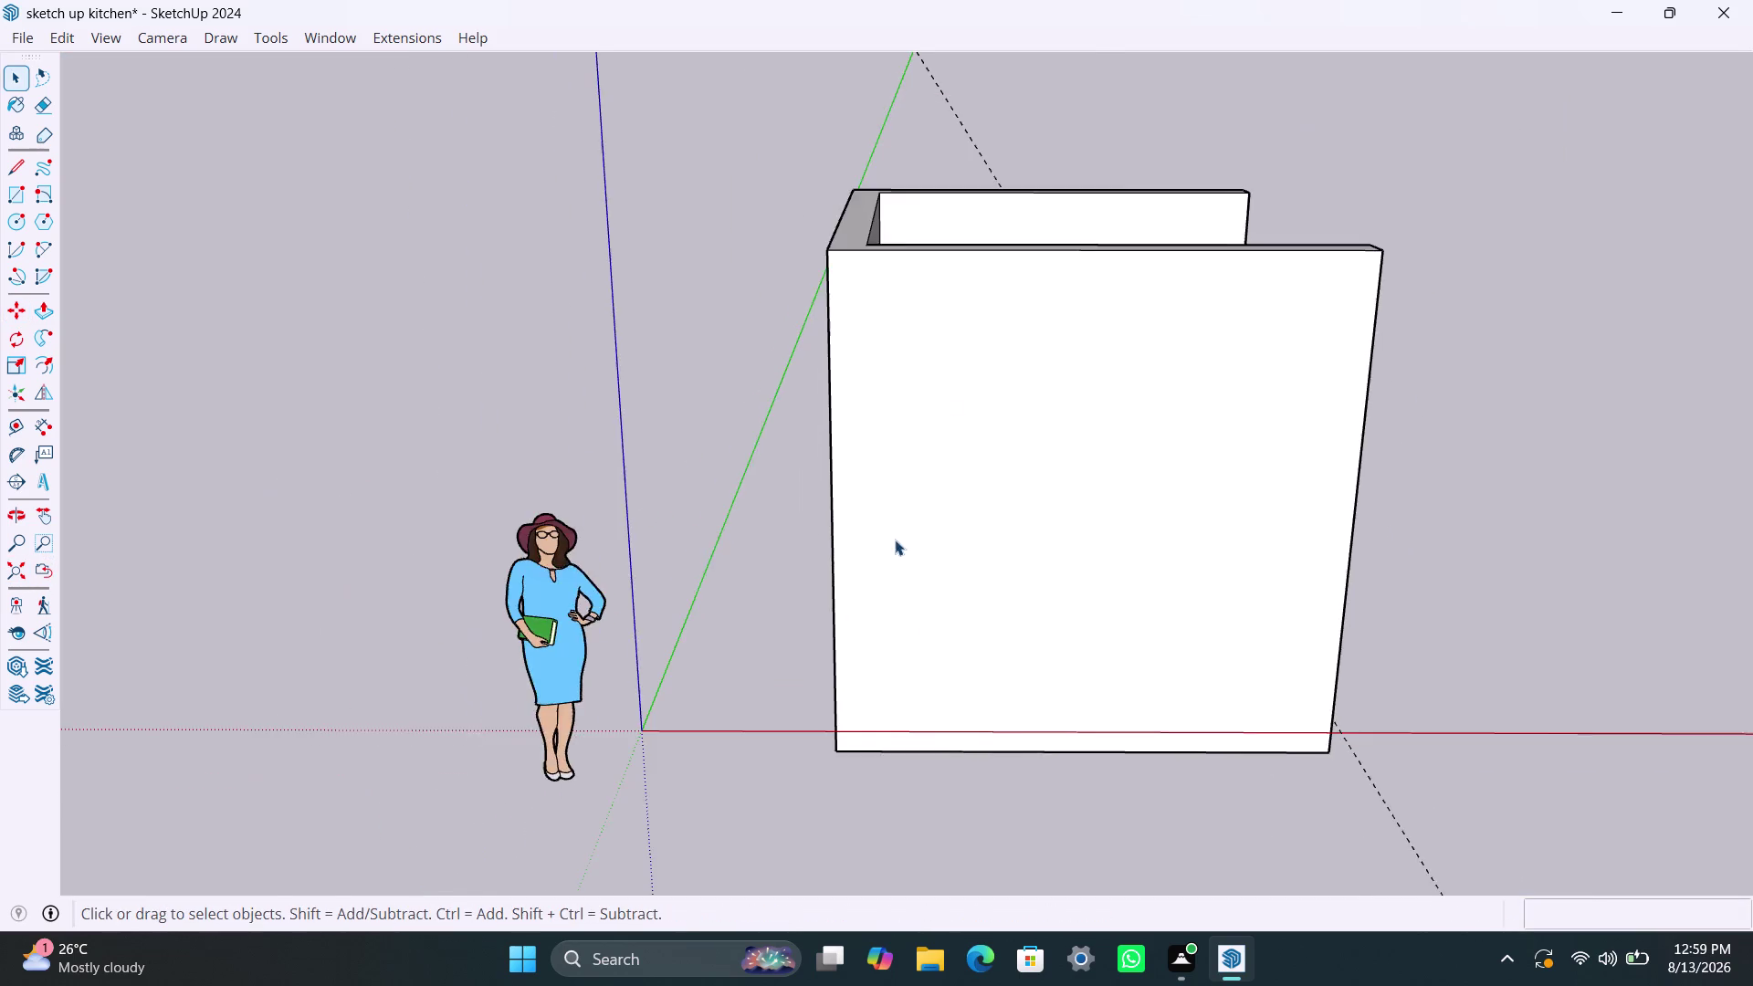
middle_drag(882, 513, 778, 985)
scroll(up, 3)
scroll(up, 3)
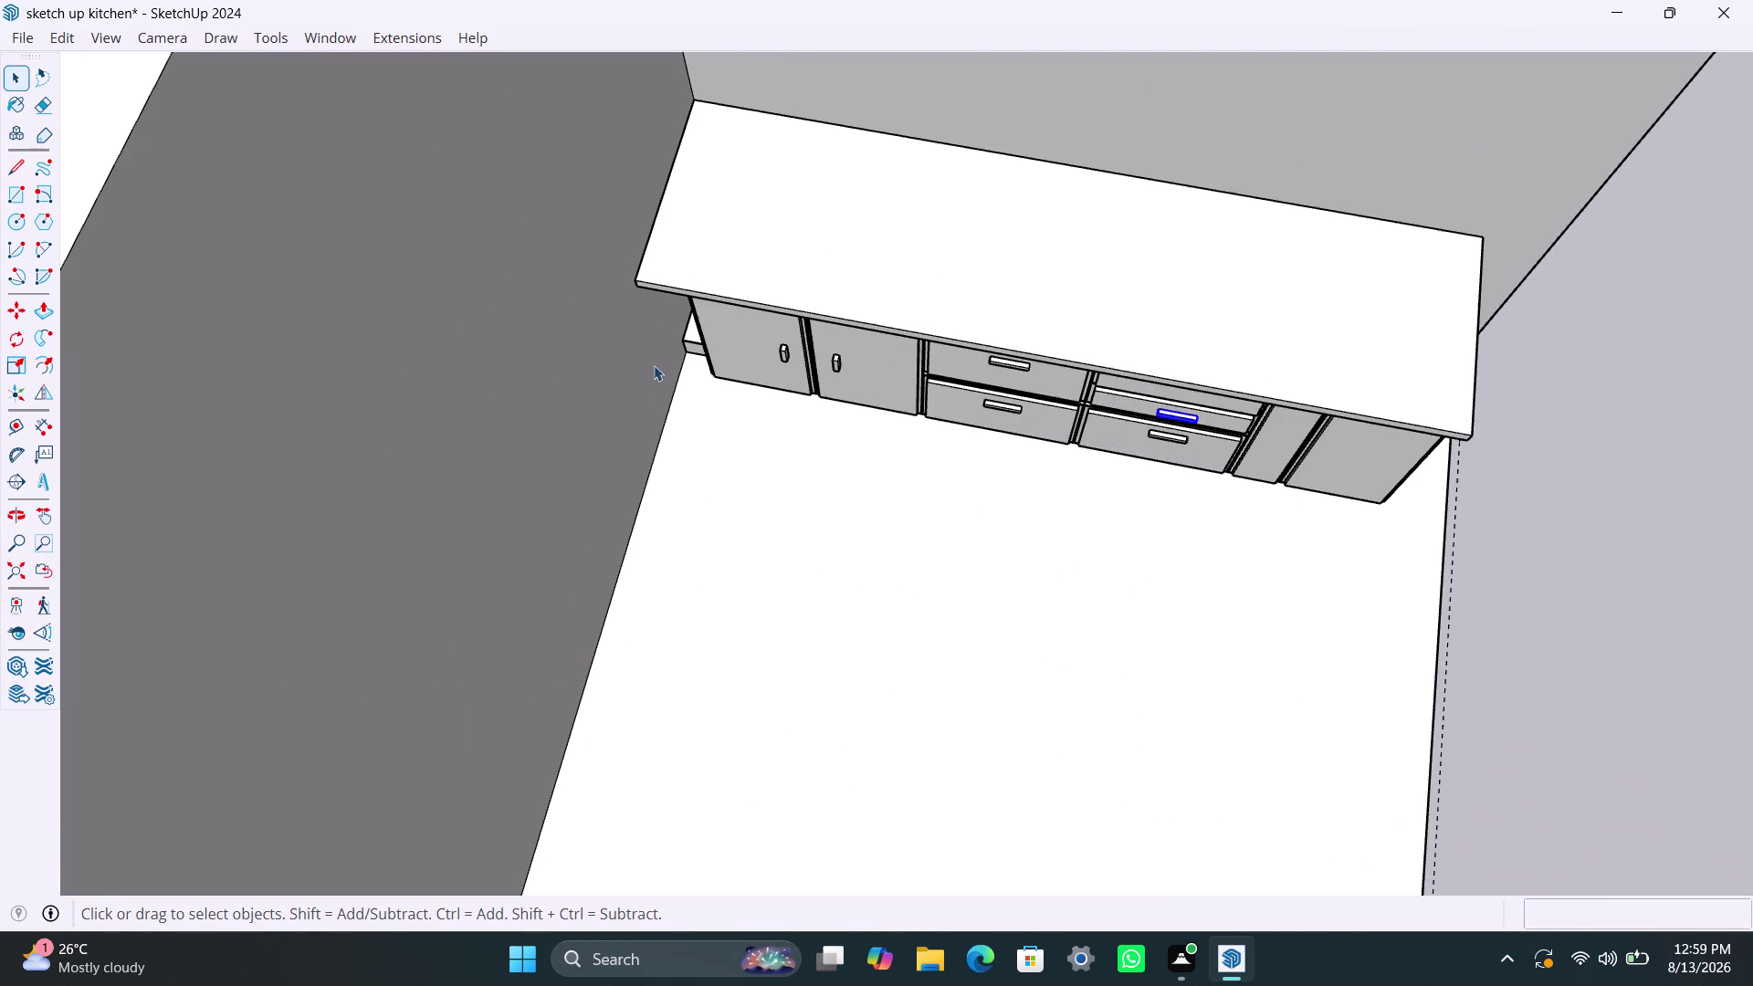
scroll(up, 3)
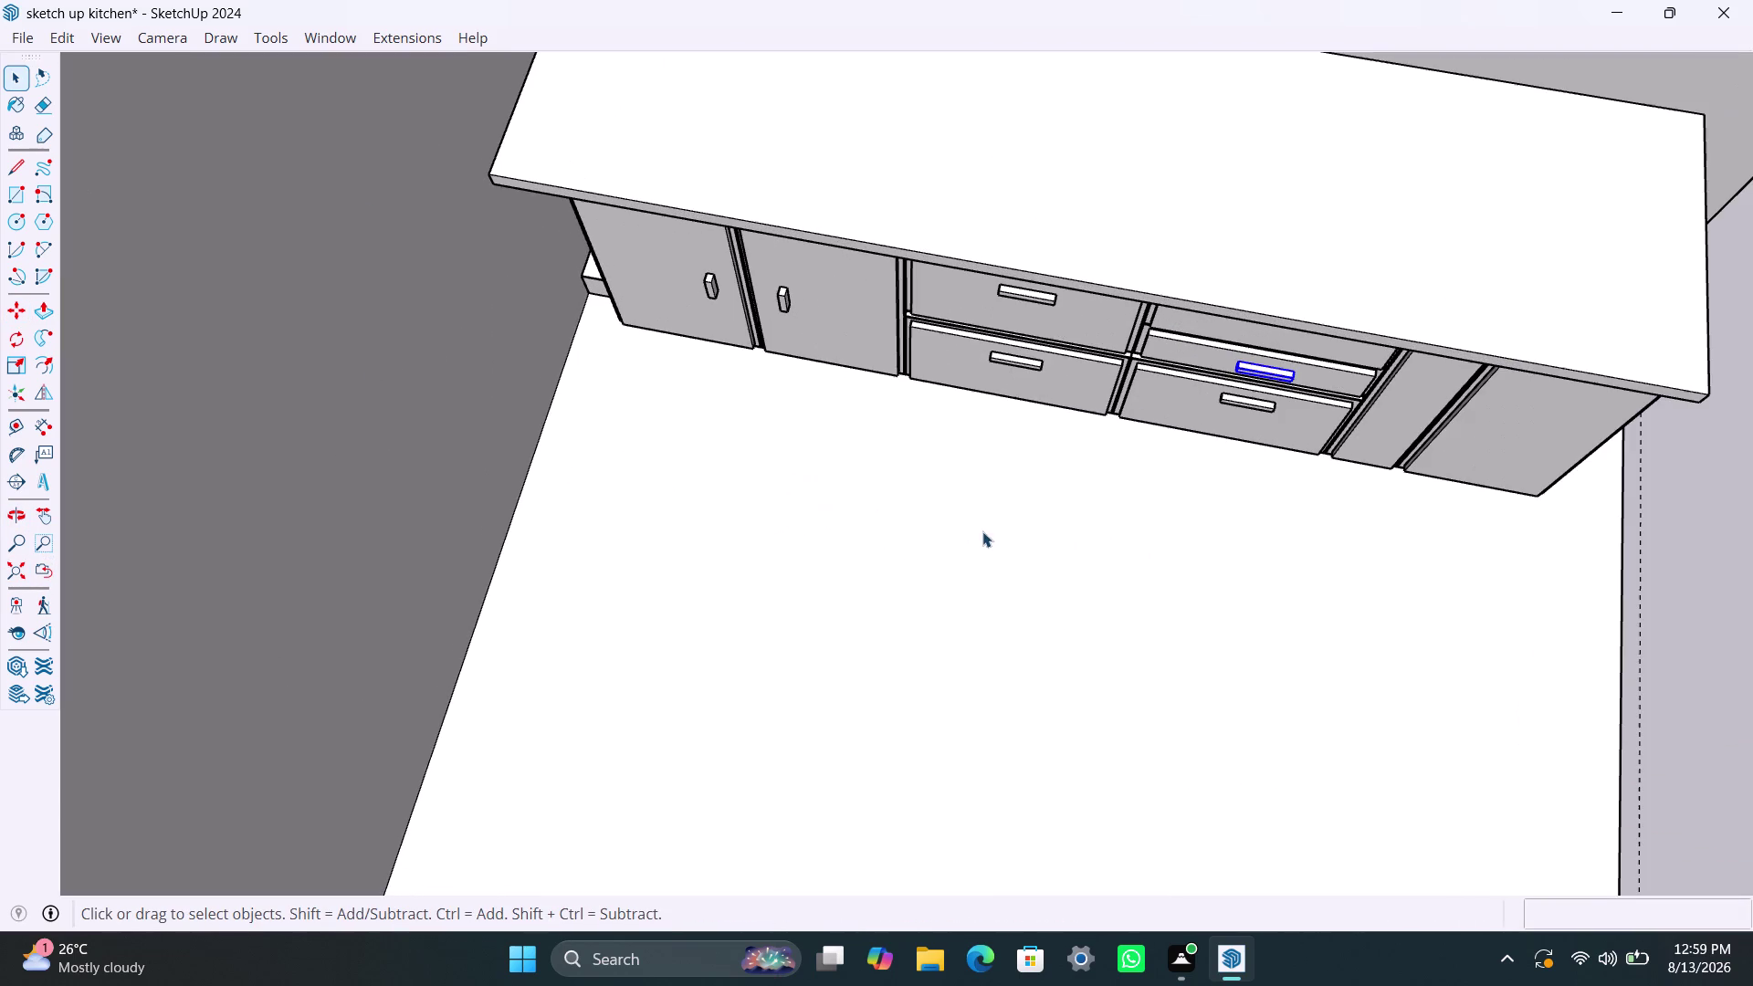
middle_drag(983, 533, 669, 612)
middle_drag(818, 612, 844, 557)
scroll(up, 3)
middle_drag(910, 529, 971, 66)
scroll(down, 3)
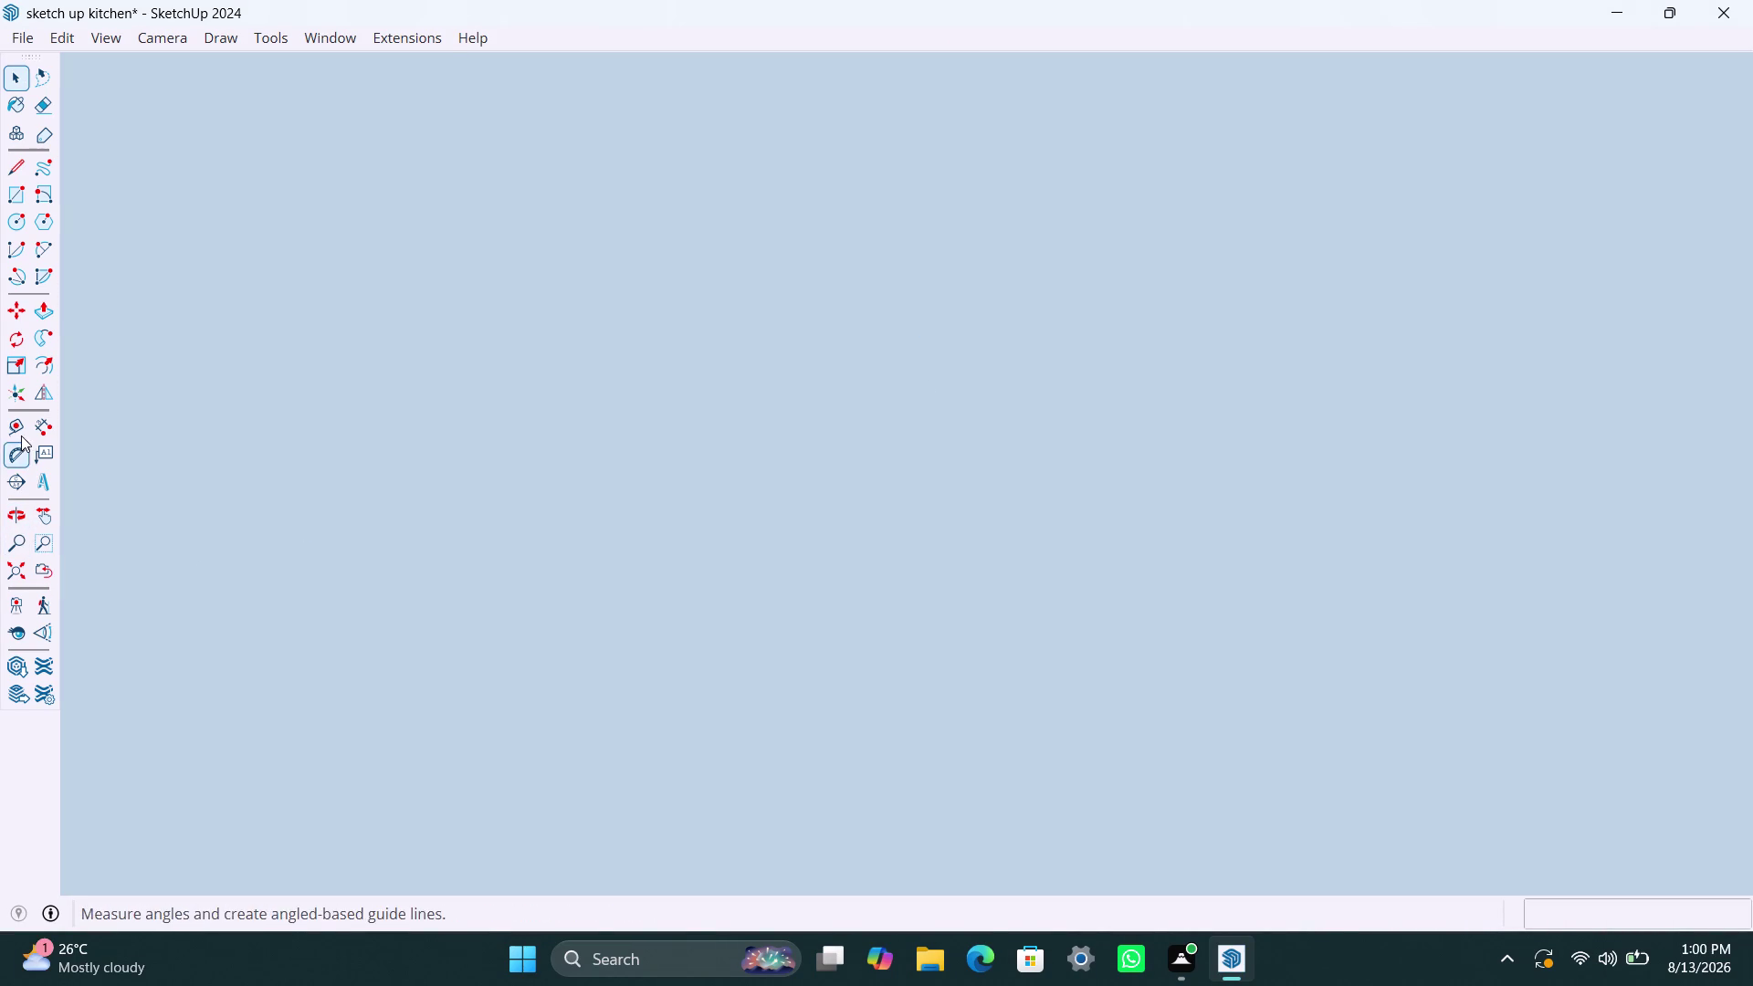
click(18, 567)
scroll(down, 3)
middle_drag(854, 531, 304, 603)
scroll(up, 3)
scroll(up, 3)
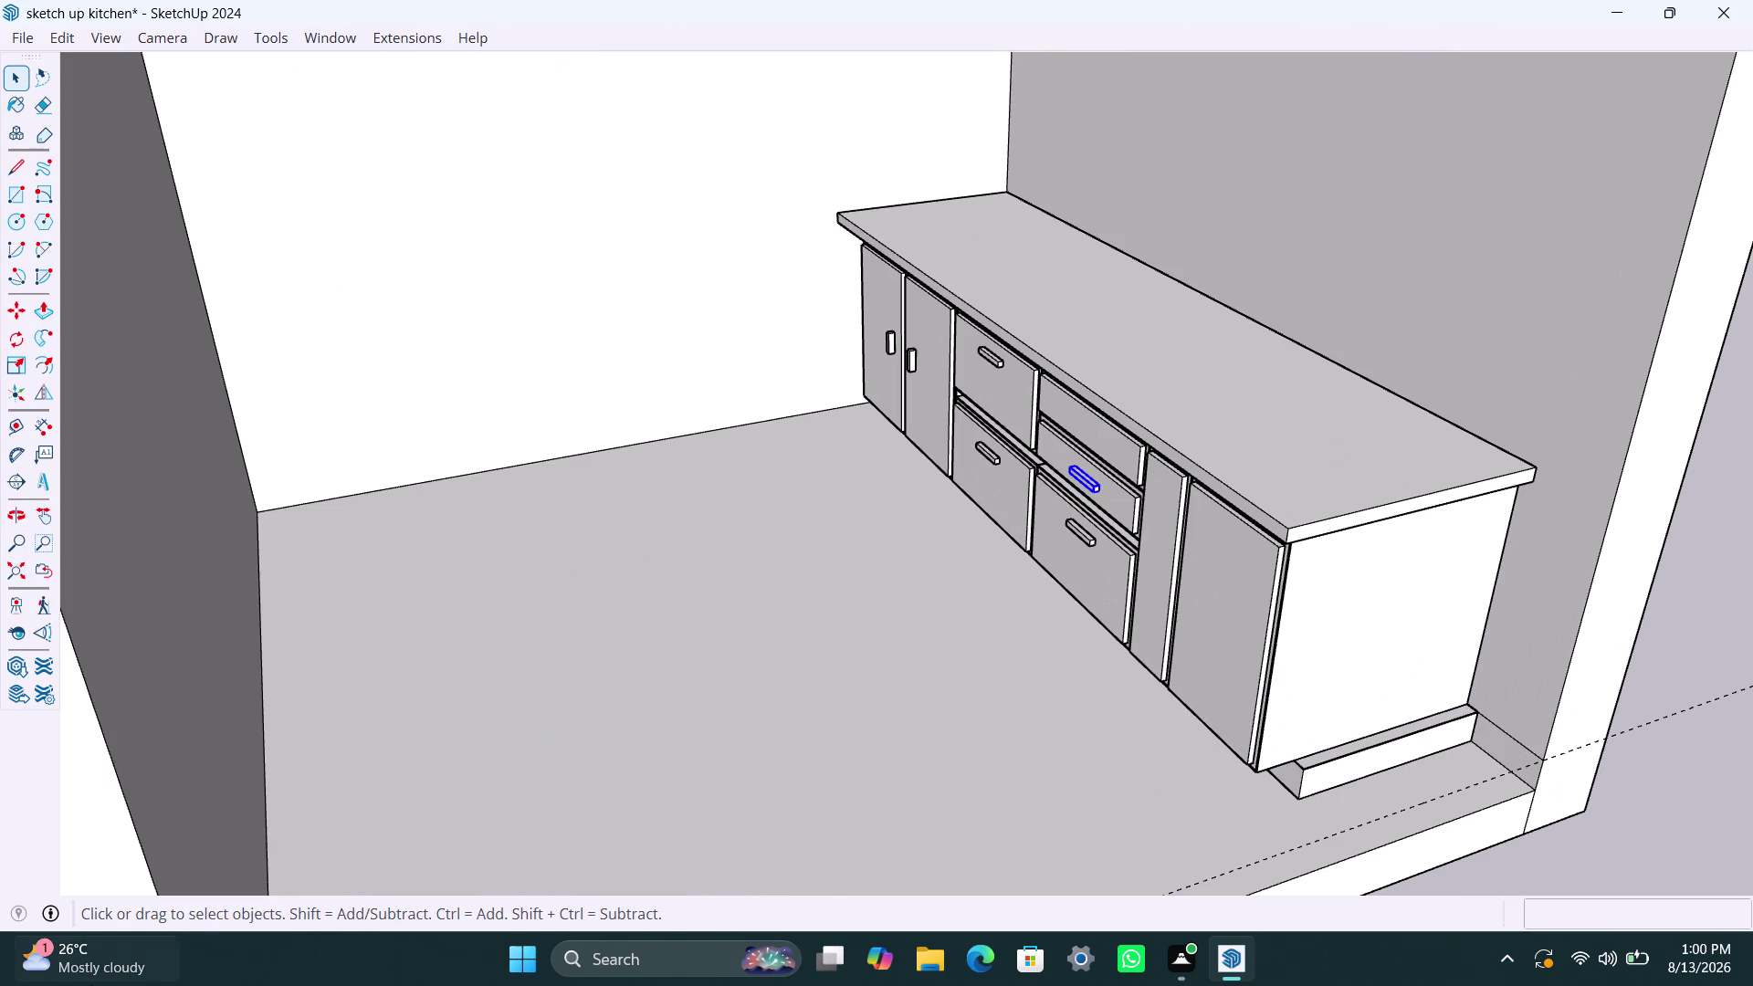
middle_drag(527, 878, 1013, 985)
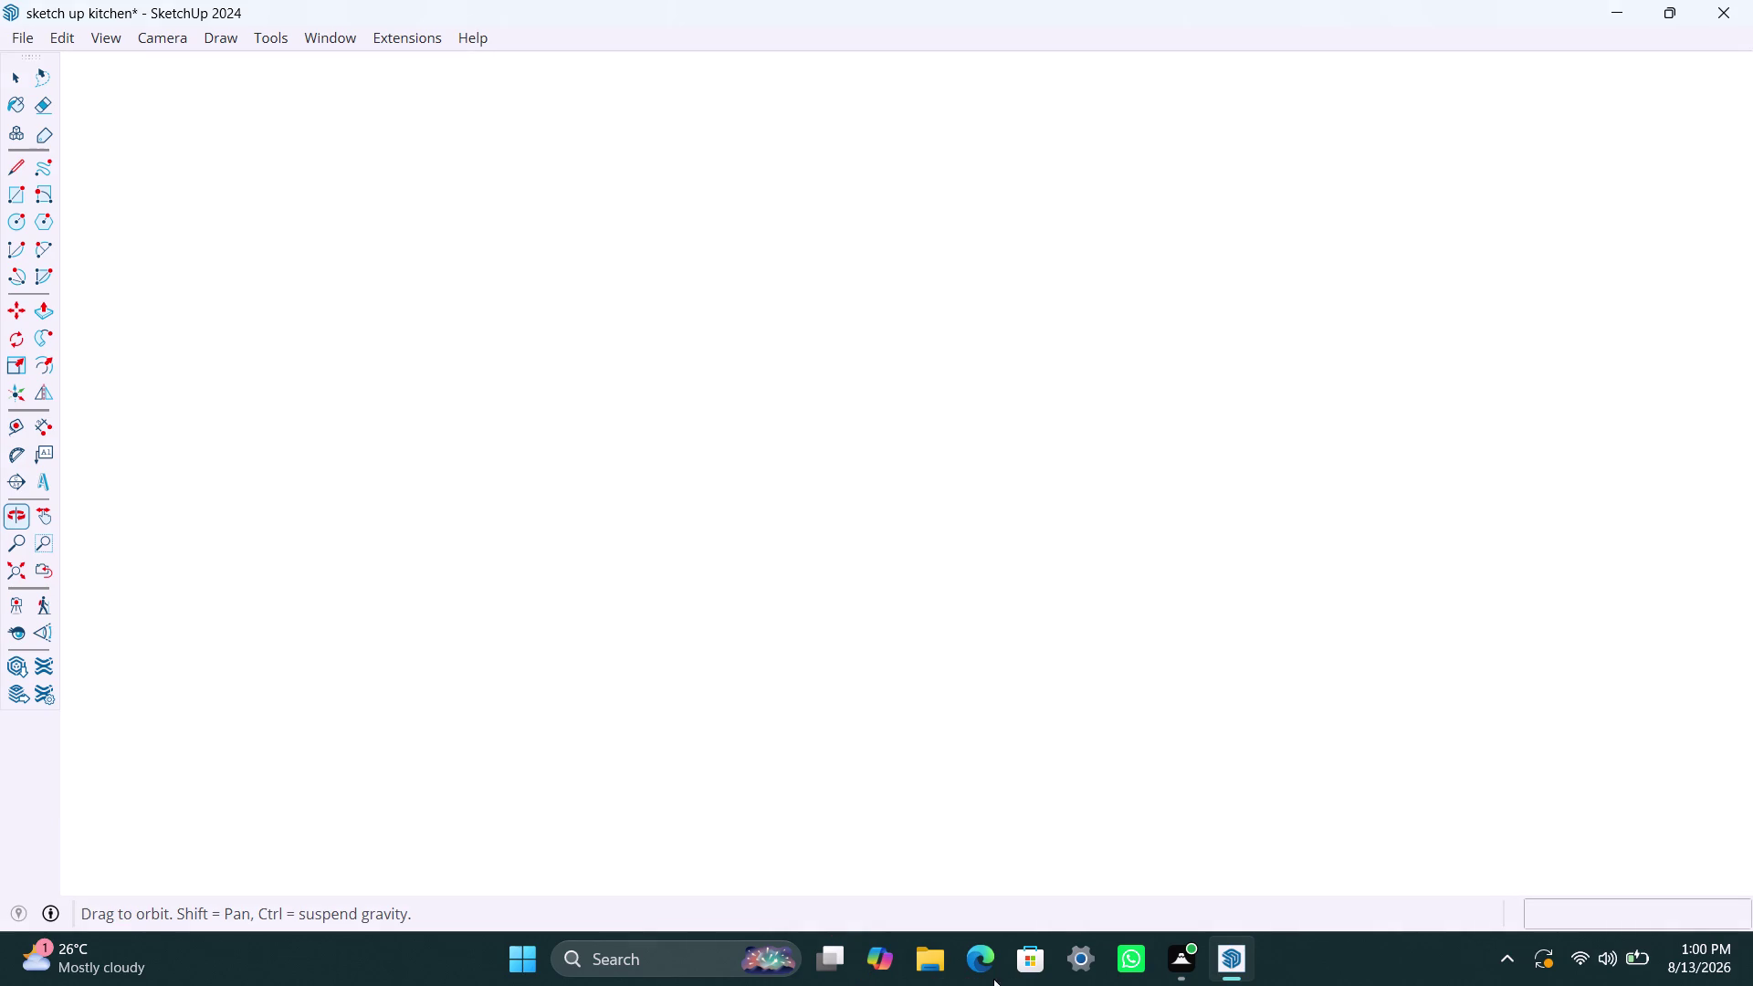
middle_drag(1012, 985, 1012, 985)
scroll(down, 3)
middle_drag(366, 550, 722, 687)
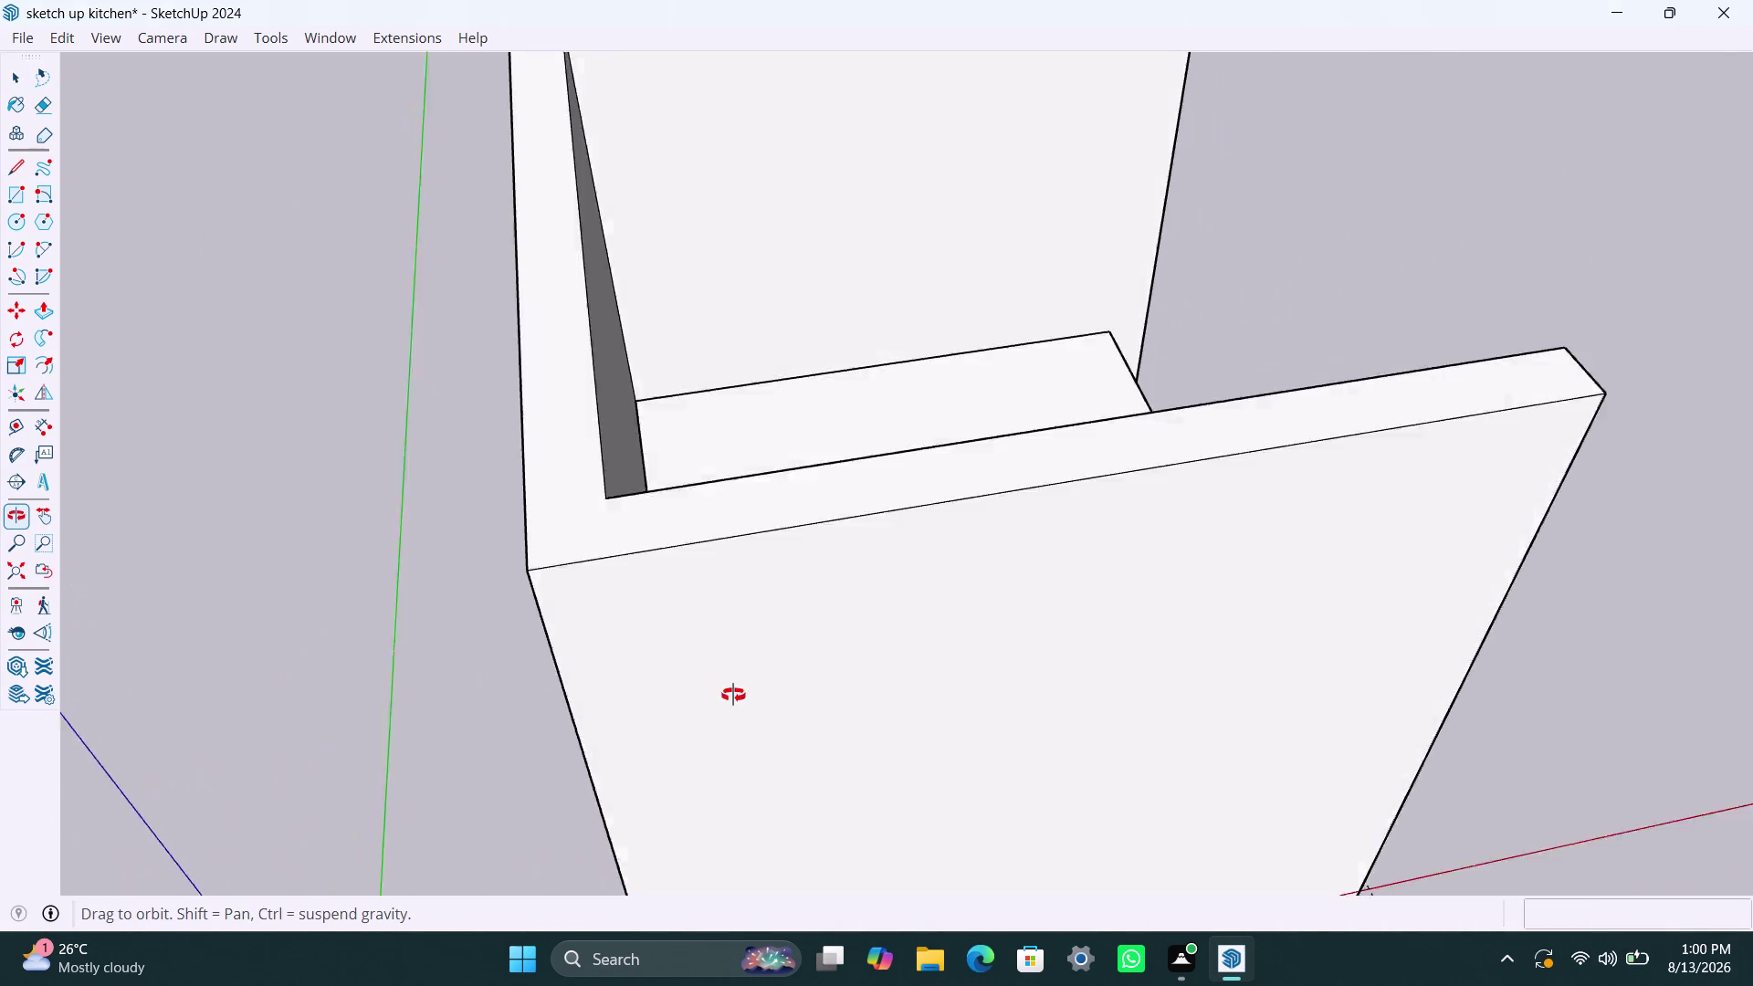
middle_drag(721, 687, 641, 788)
scroll(up, 3)
scroll(up, 3)
middle_drag(863, 636, 773, 665)
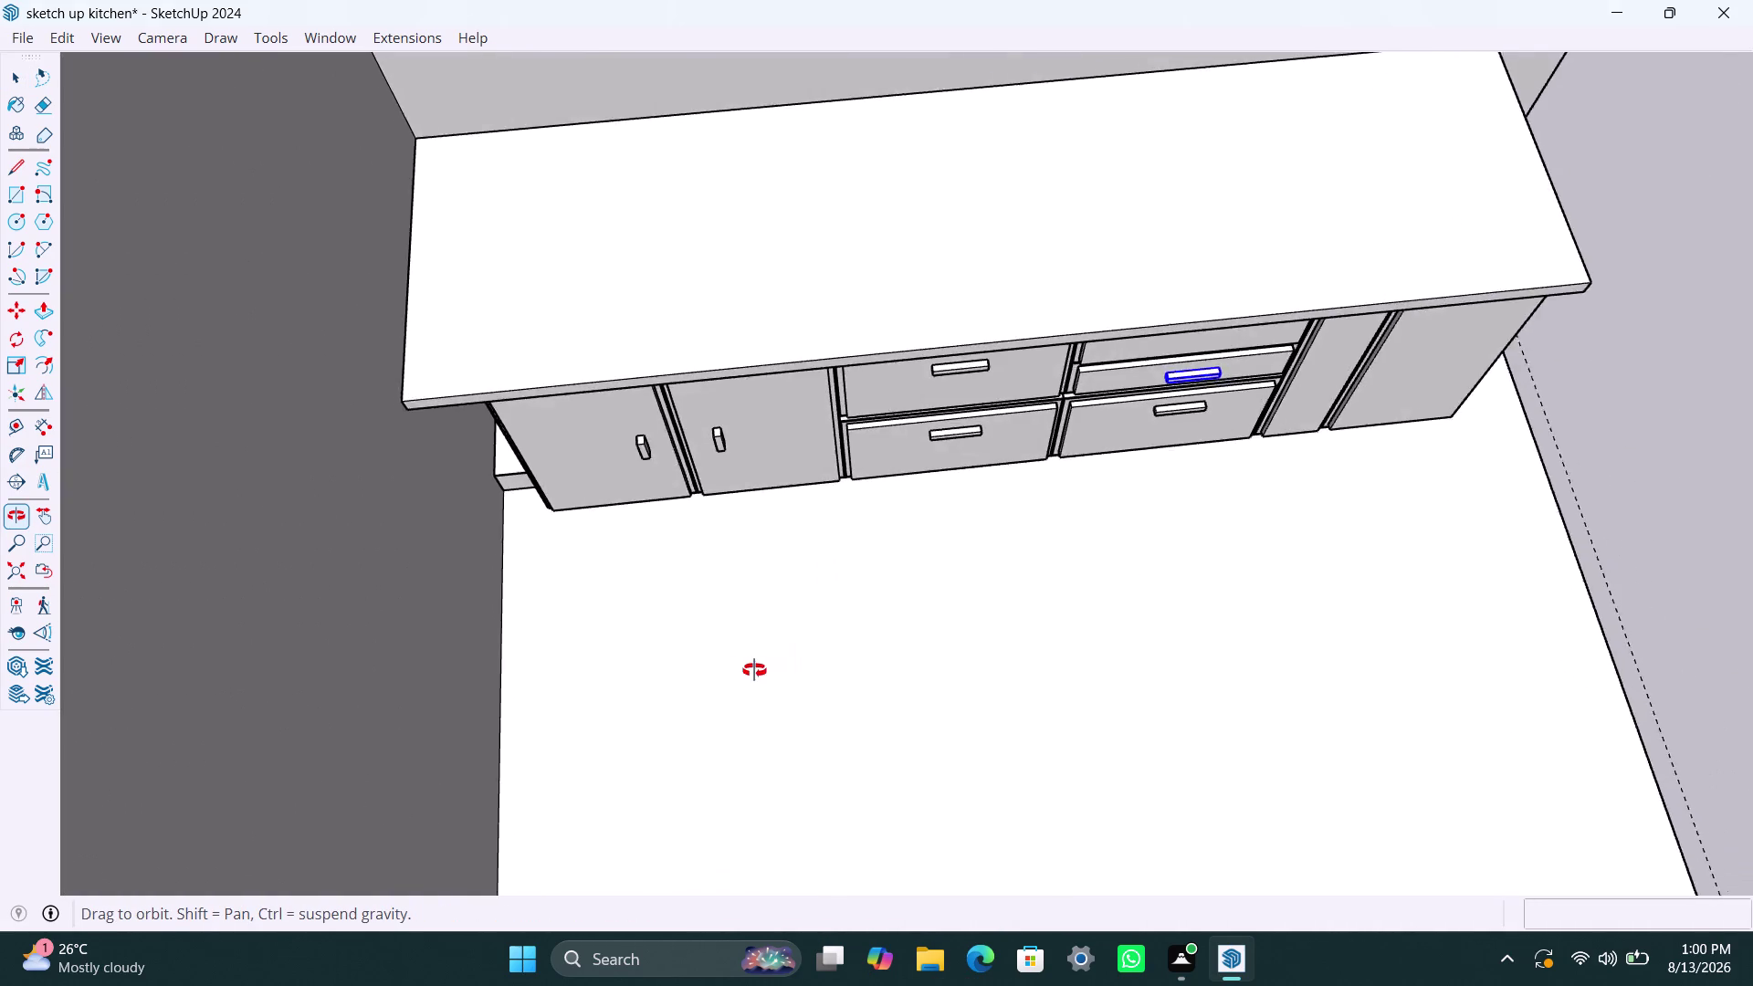
middle_drag(772, 665, 650, 701)
scroll(up, 3)
middle_drag(885, 564, 957, 322)
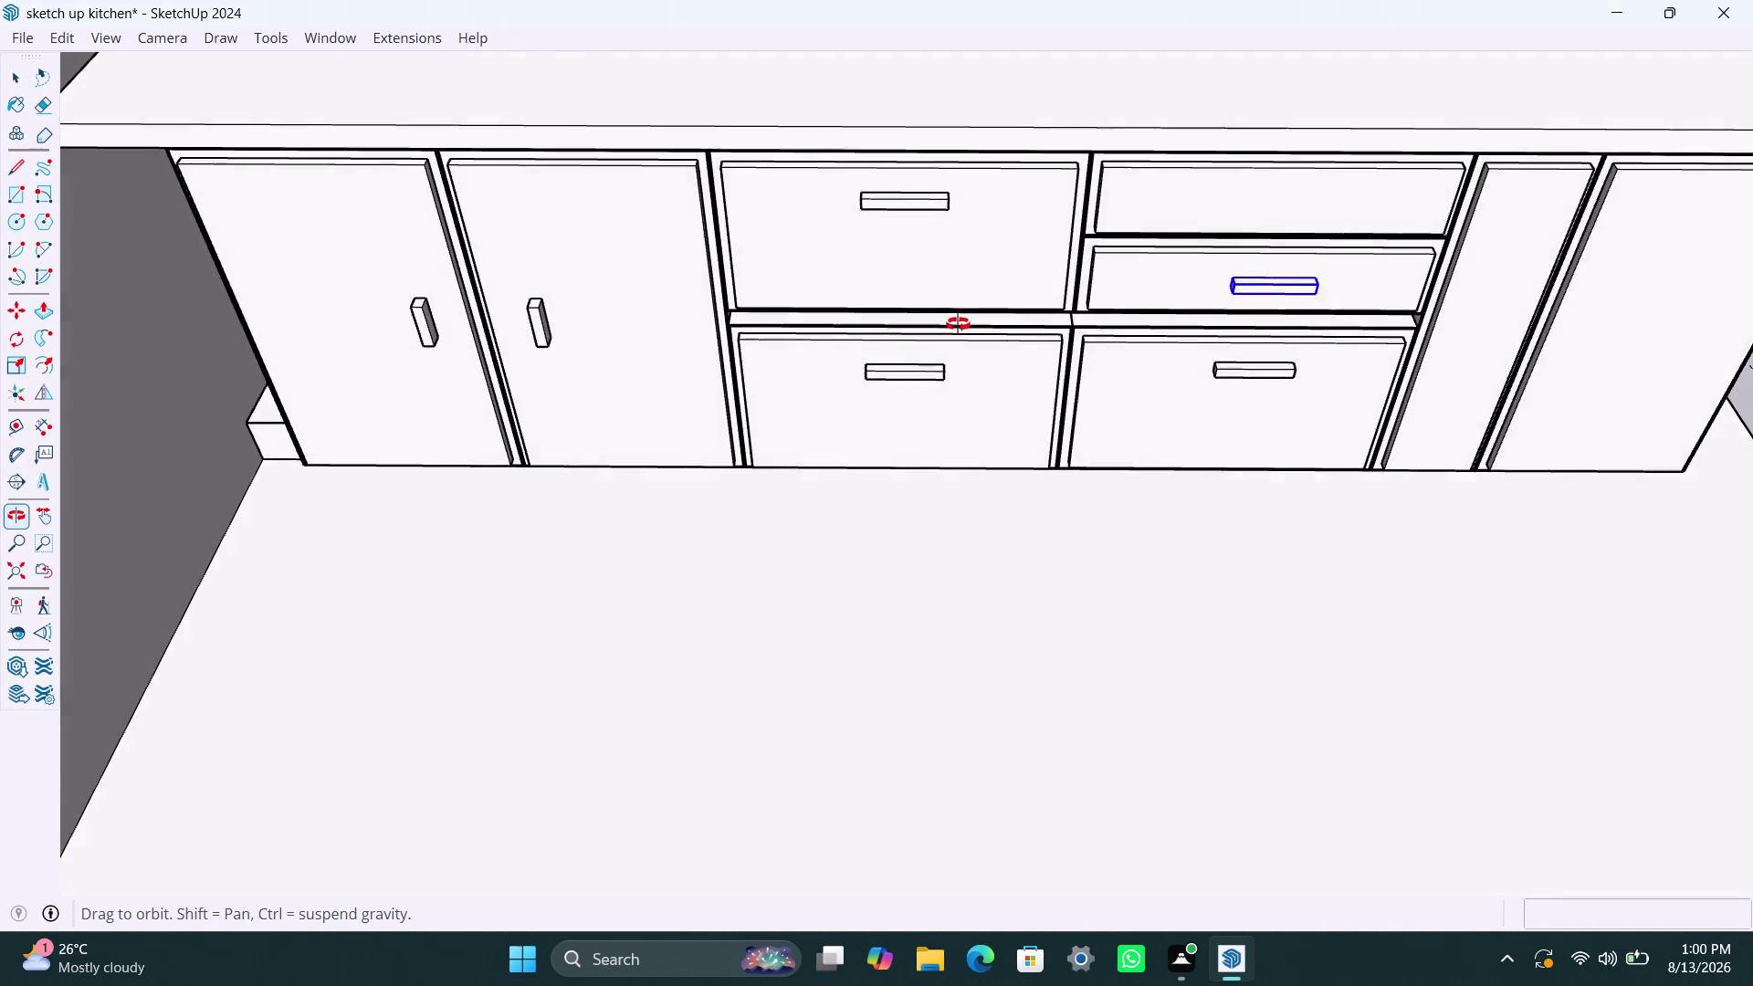
middle_drag(957, 323, 961, 105)
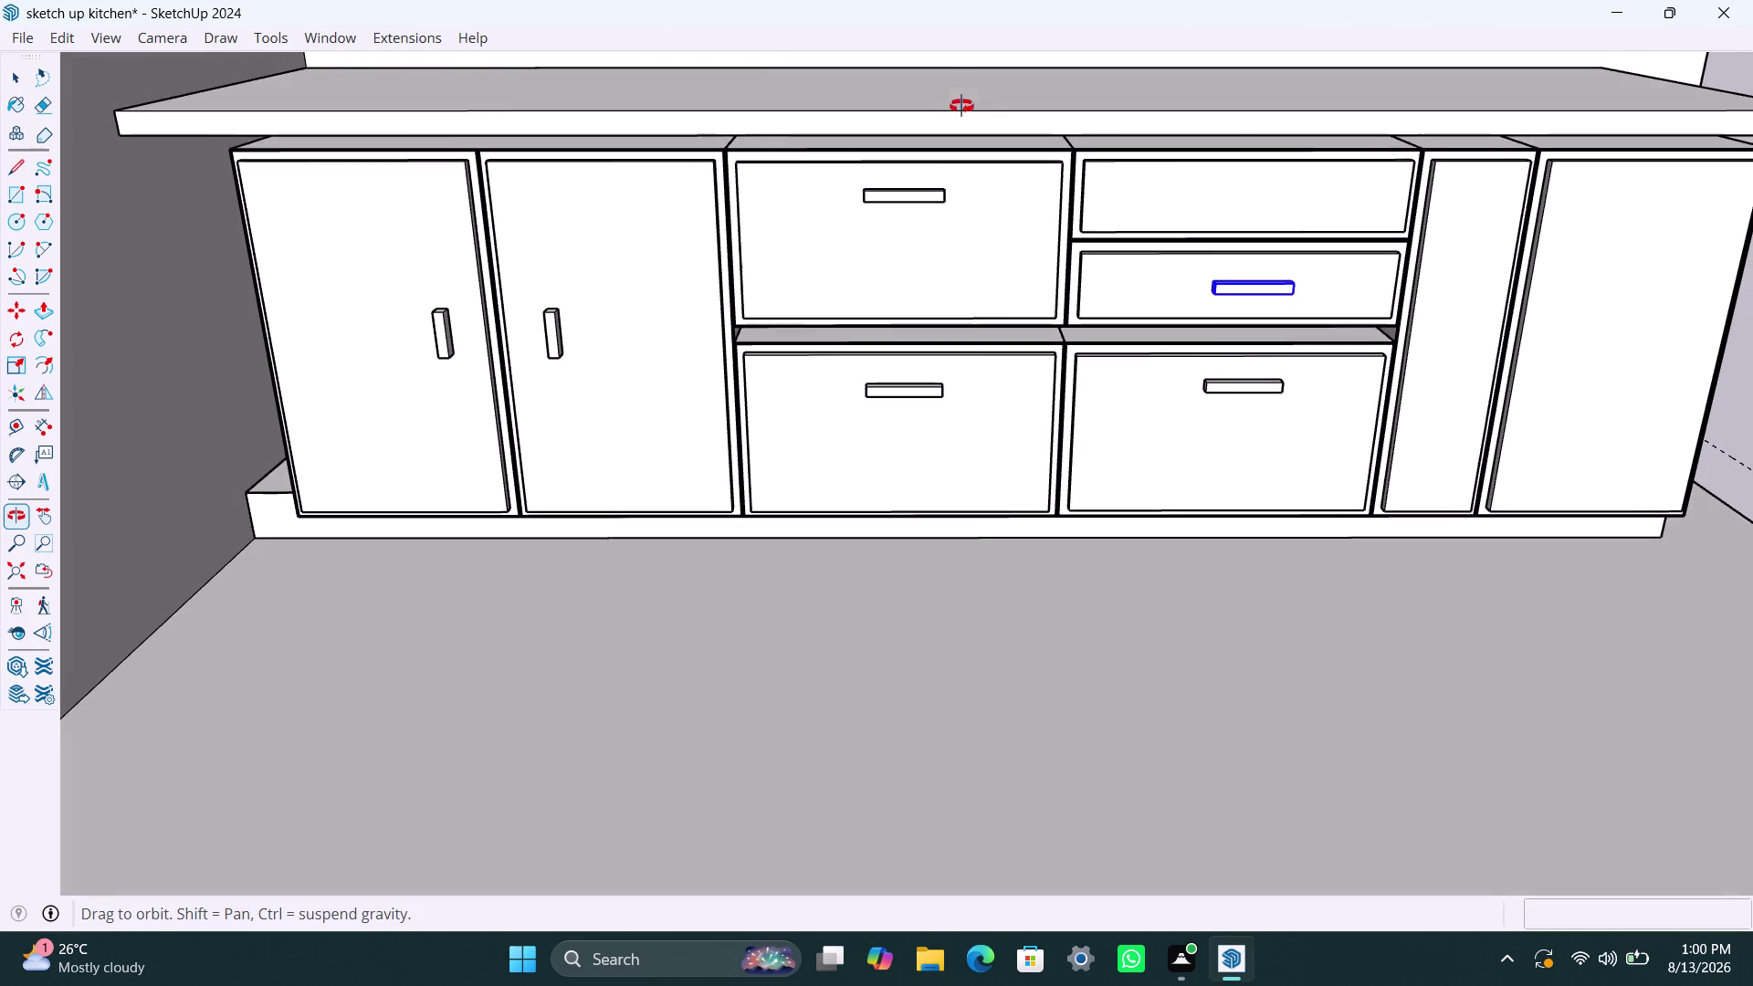
middle_drag(962, 106, 962, 105)
scroll(up, 3)
middle_drag(1193, 311, 1067, 265)
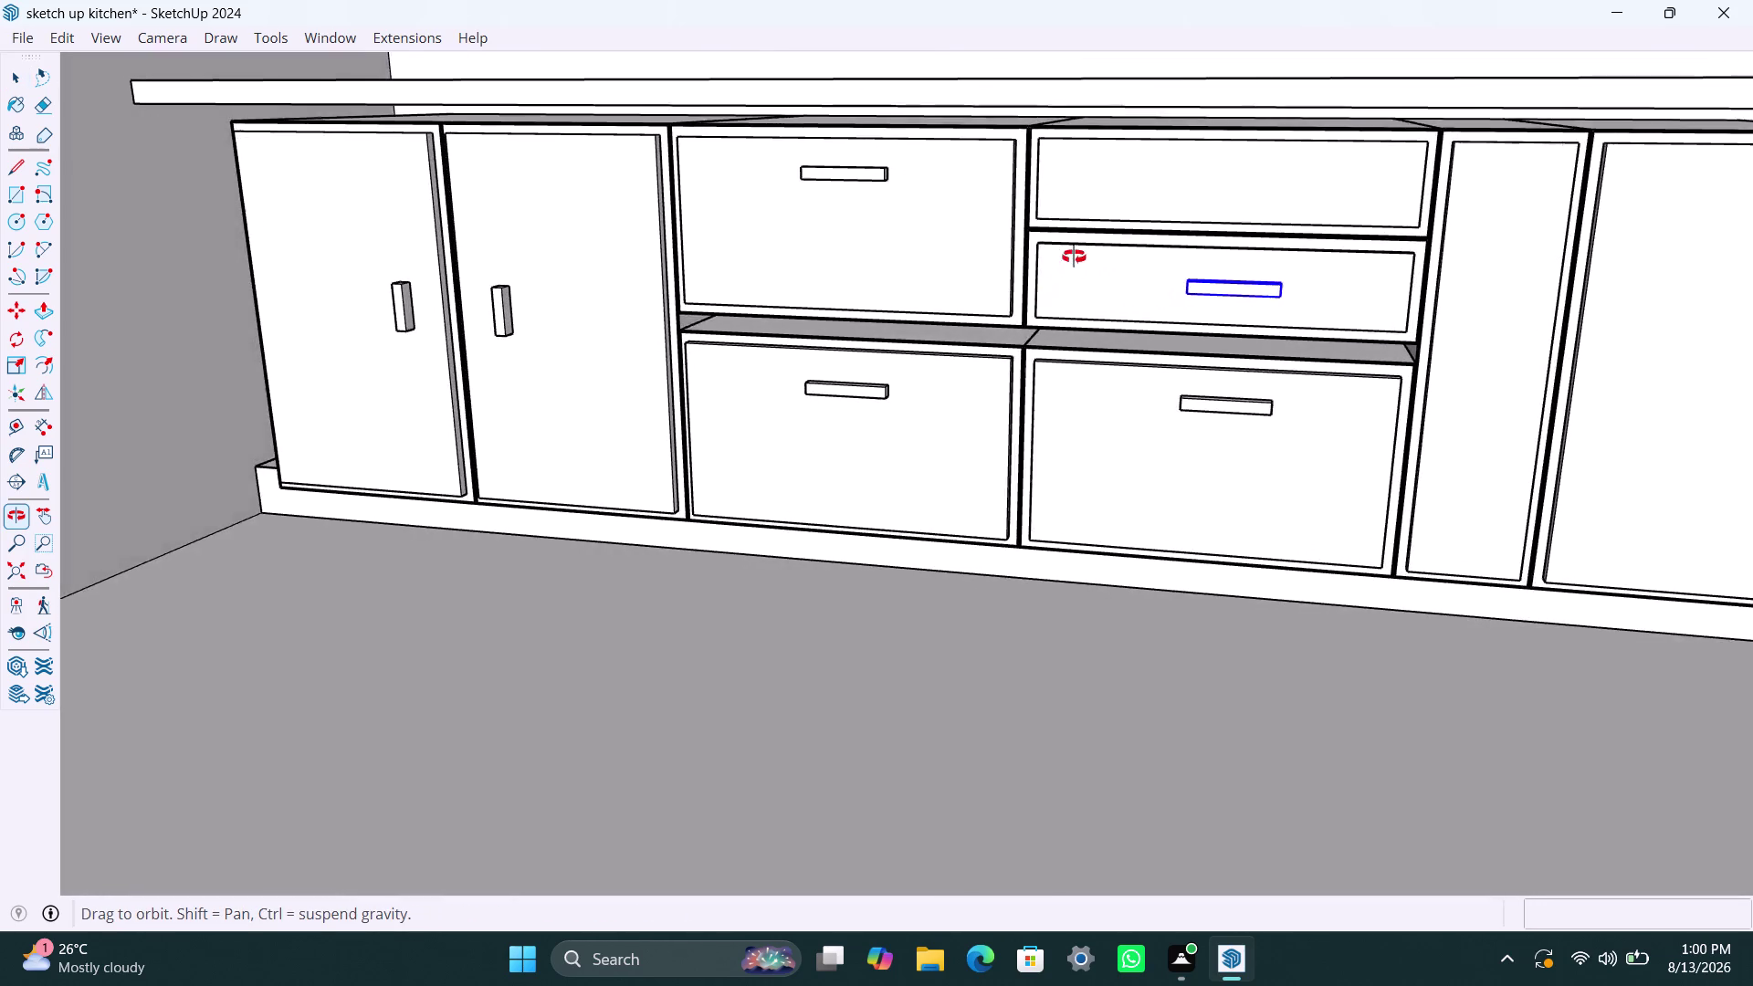
middle_drag(1068, 265, 1144, 196)
scroll(down, 3)
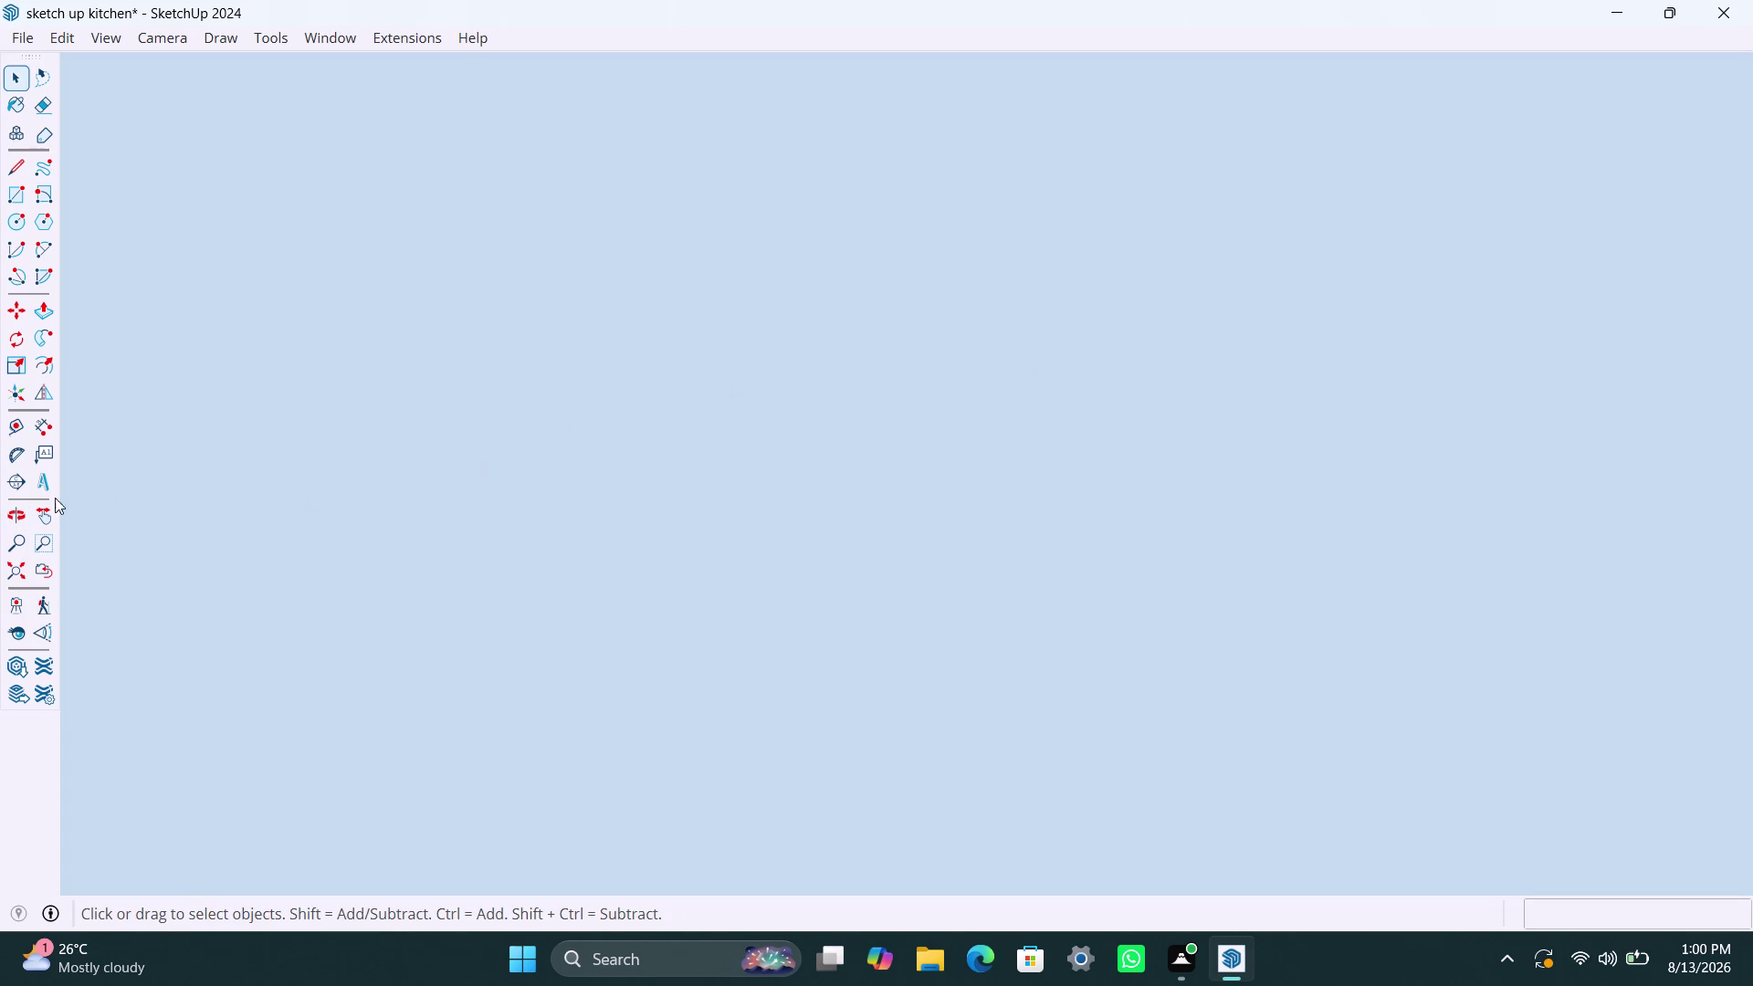
click(11, 565)
scroll(down, 3)
middle_drag(898, 535, 870, 560)
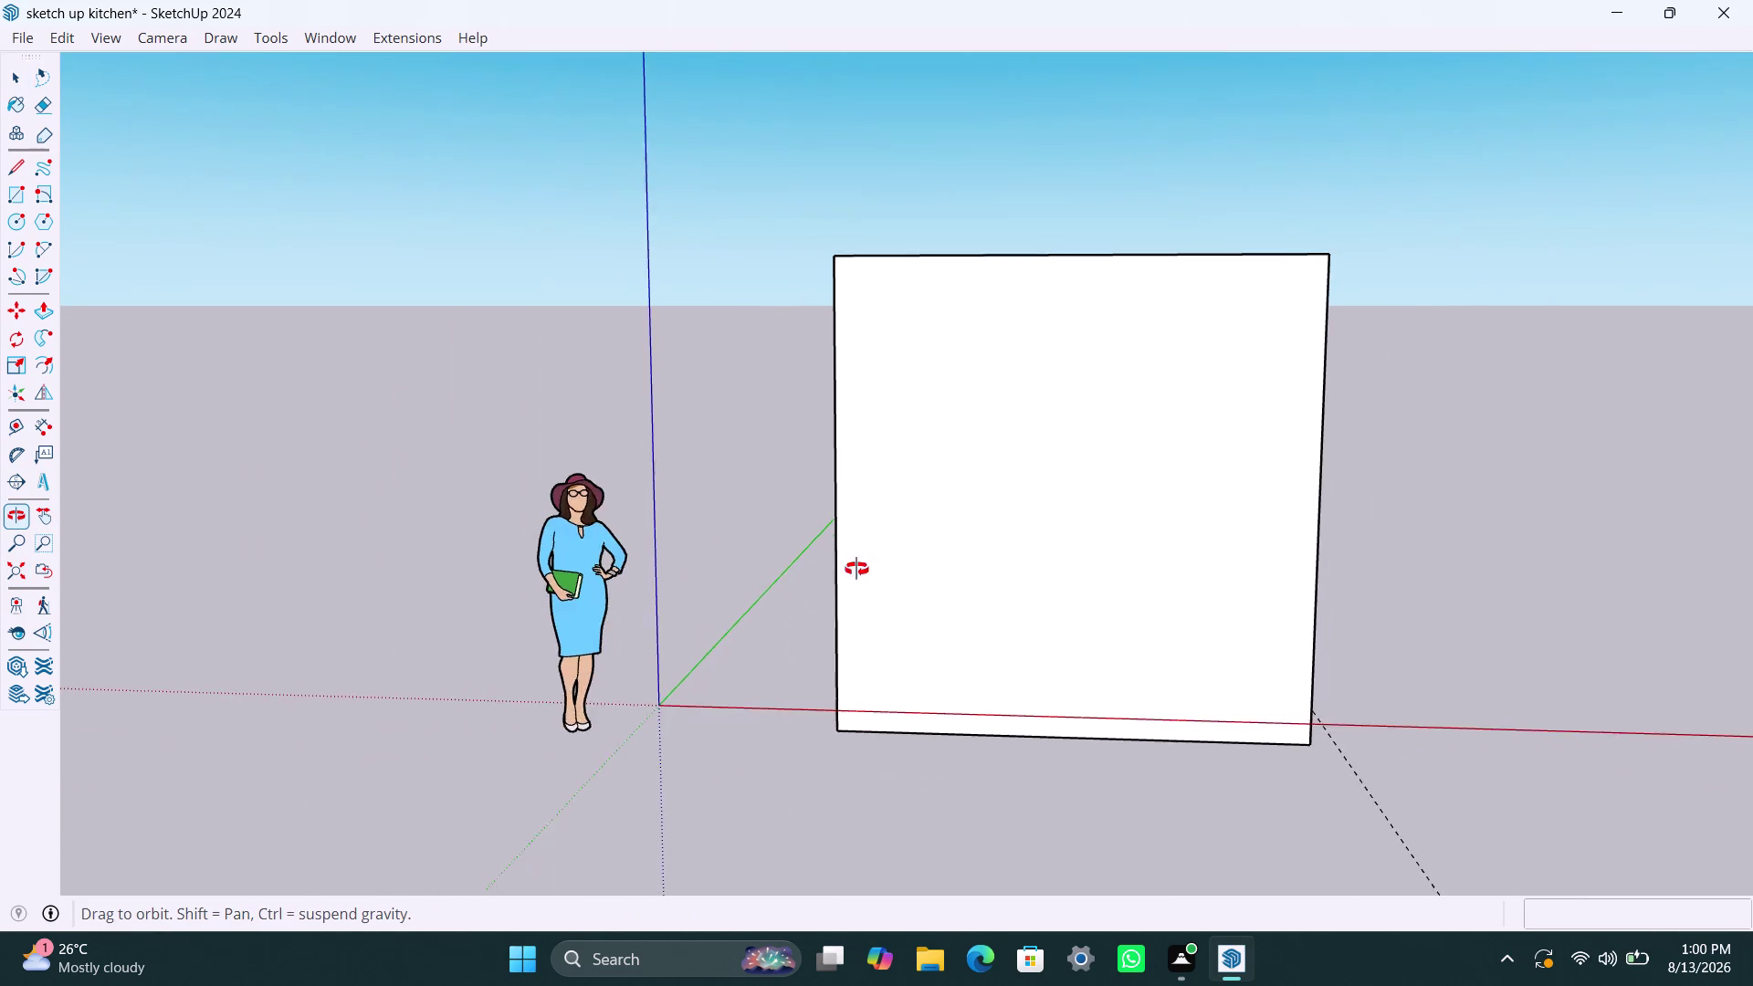
middle_drag(870, 559, 917, 907)
scroll(up, 3)
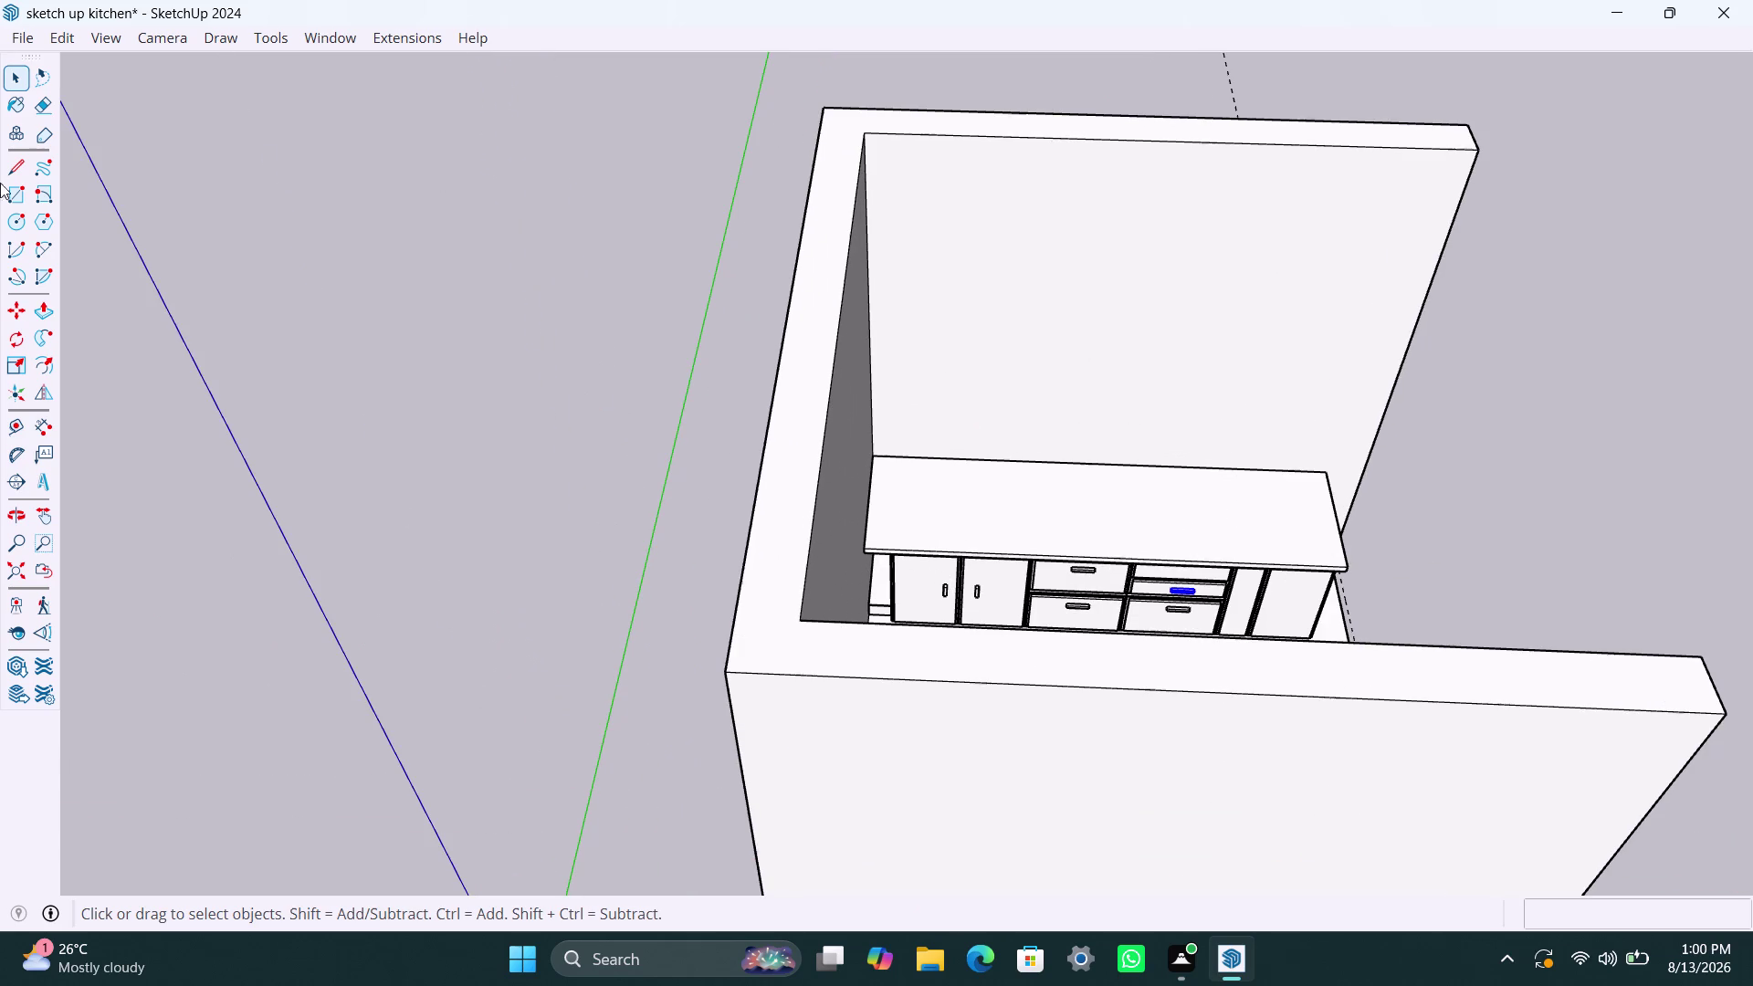
scroll(up, 3)
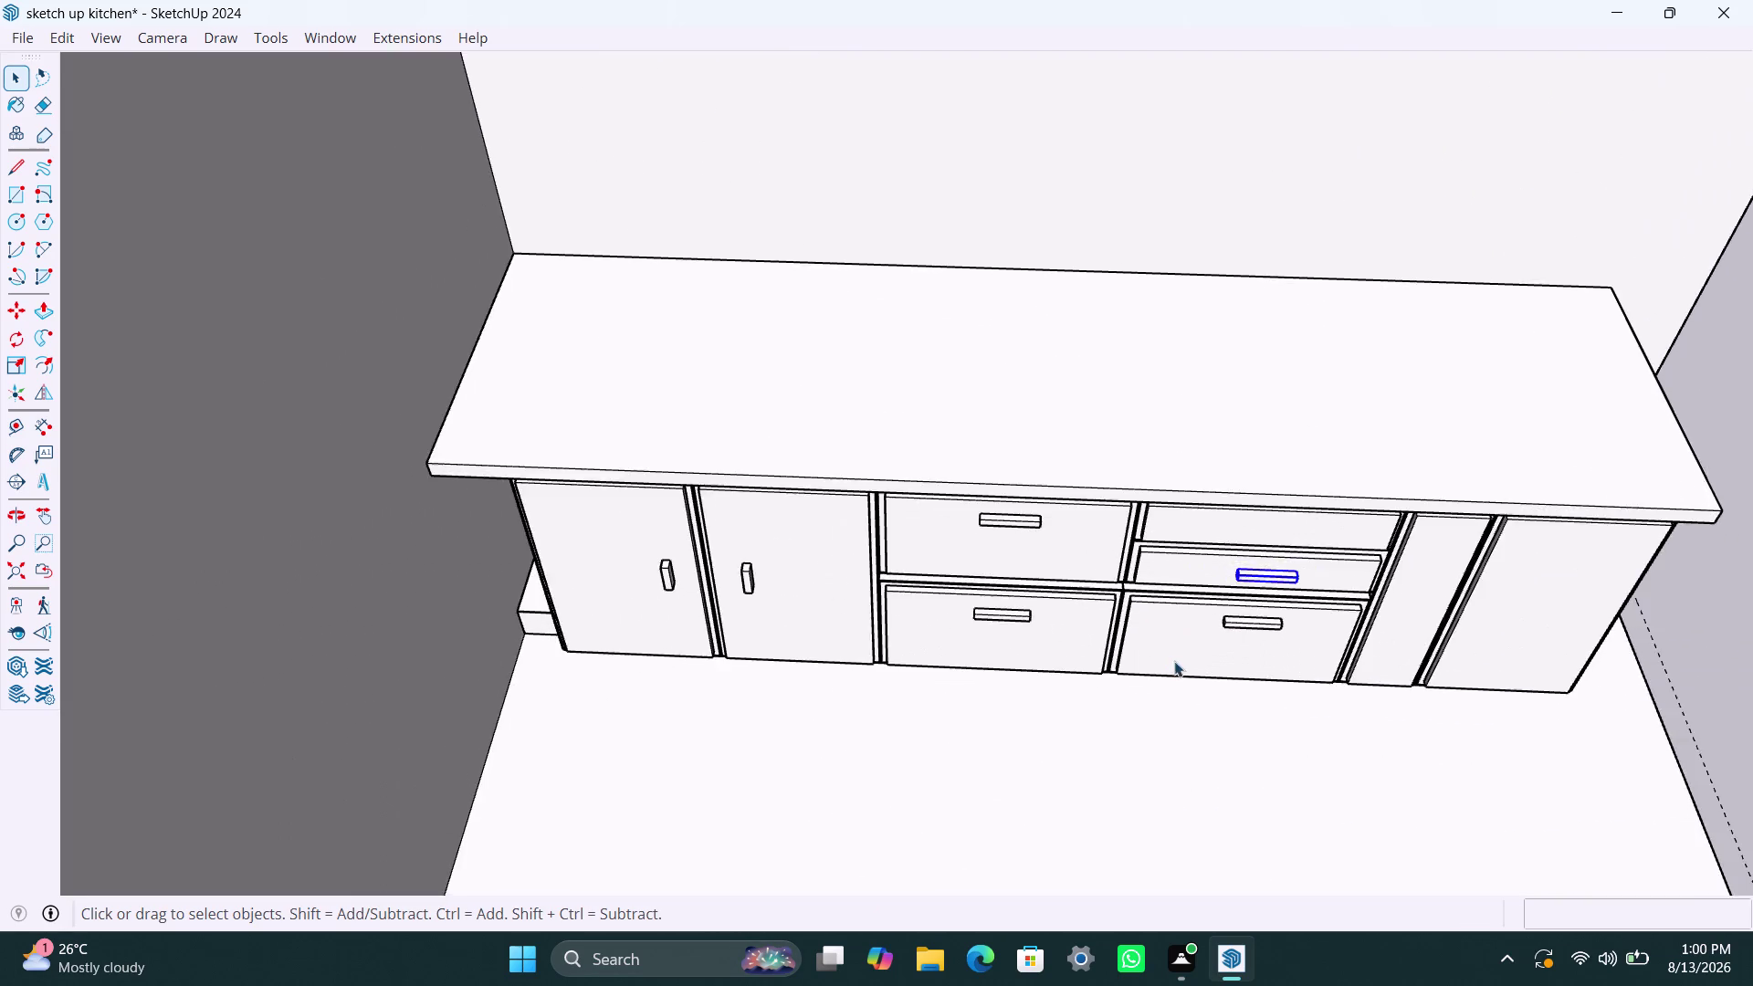
scroll(up, 3)
middle_drag(1213, 683, 1223, 662)
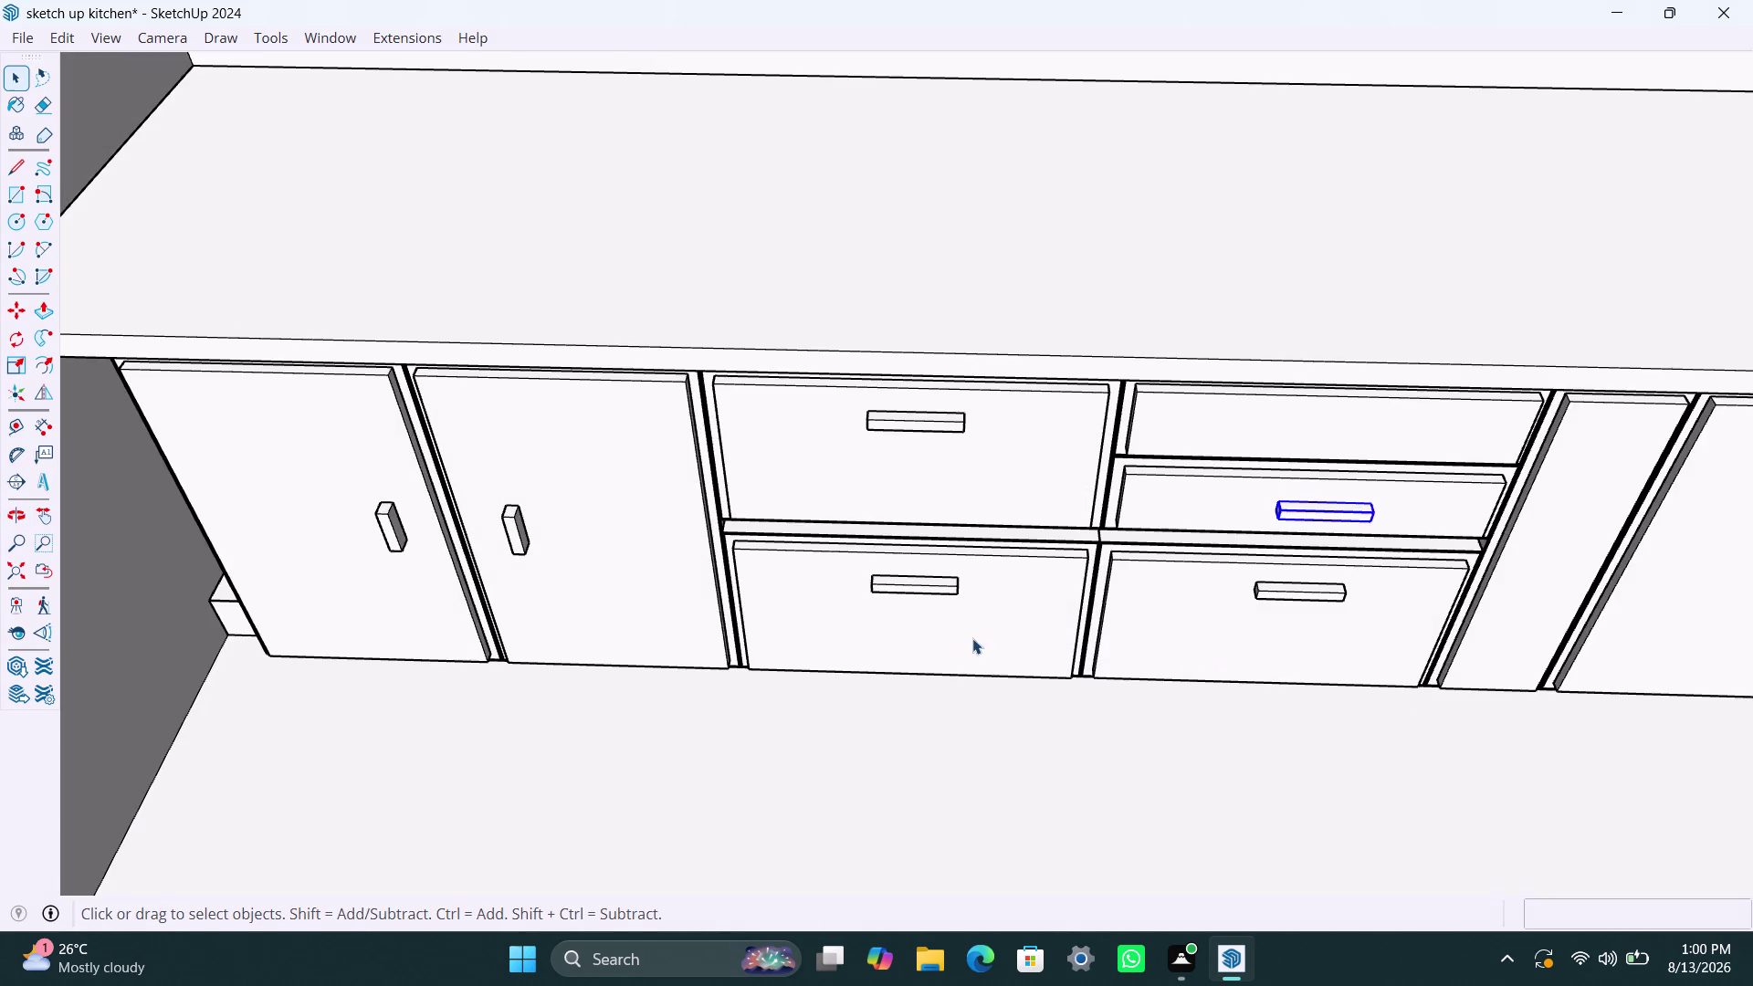
scroll(up, 3)
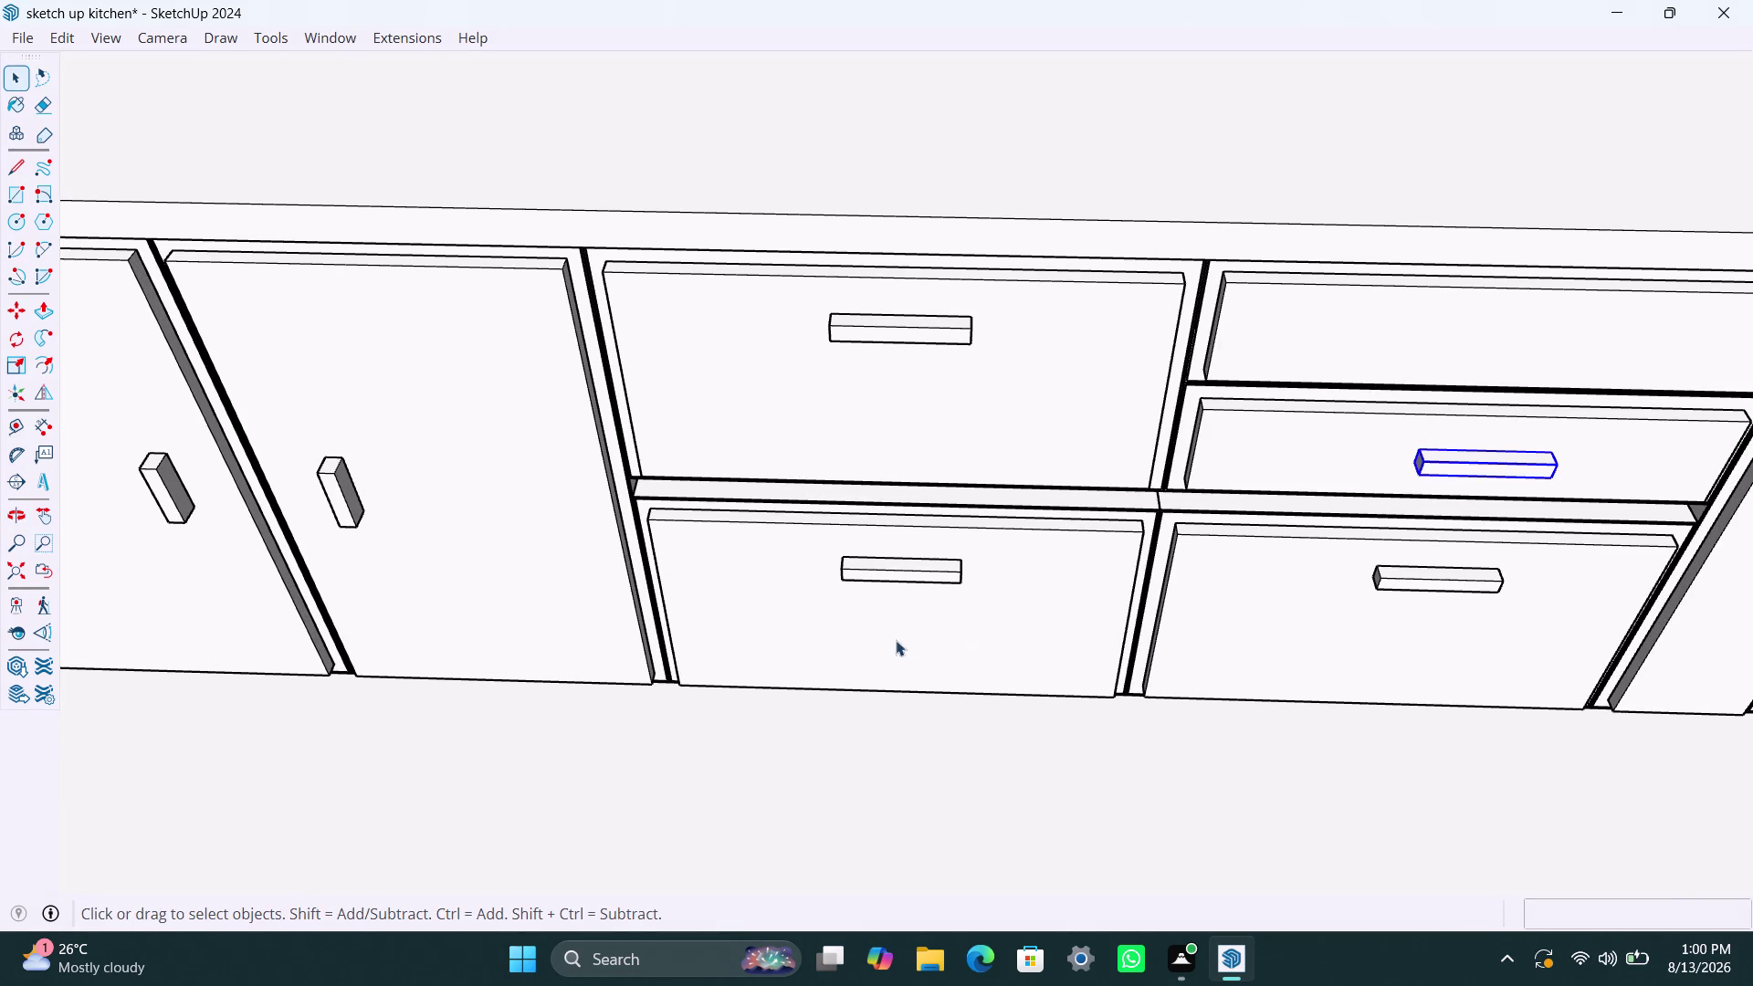
middle_drag(814, 636, 894, 623)
scroll(down, 3)
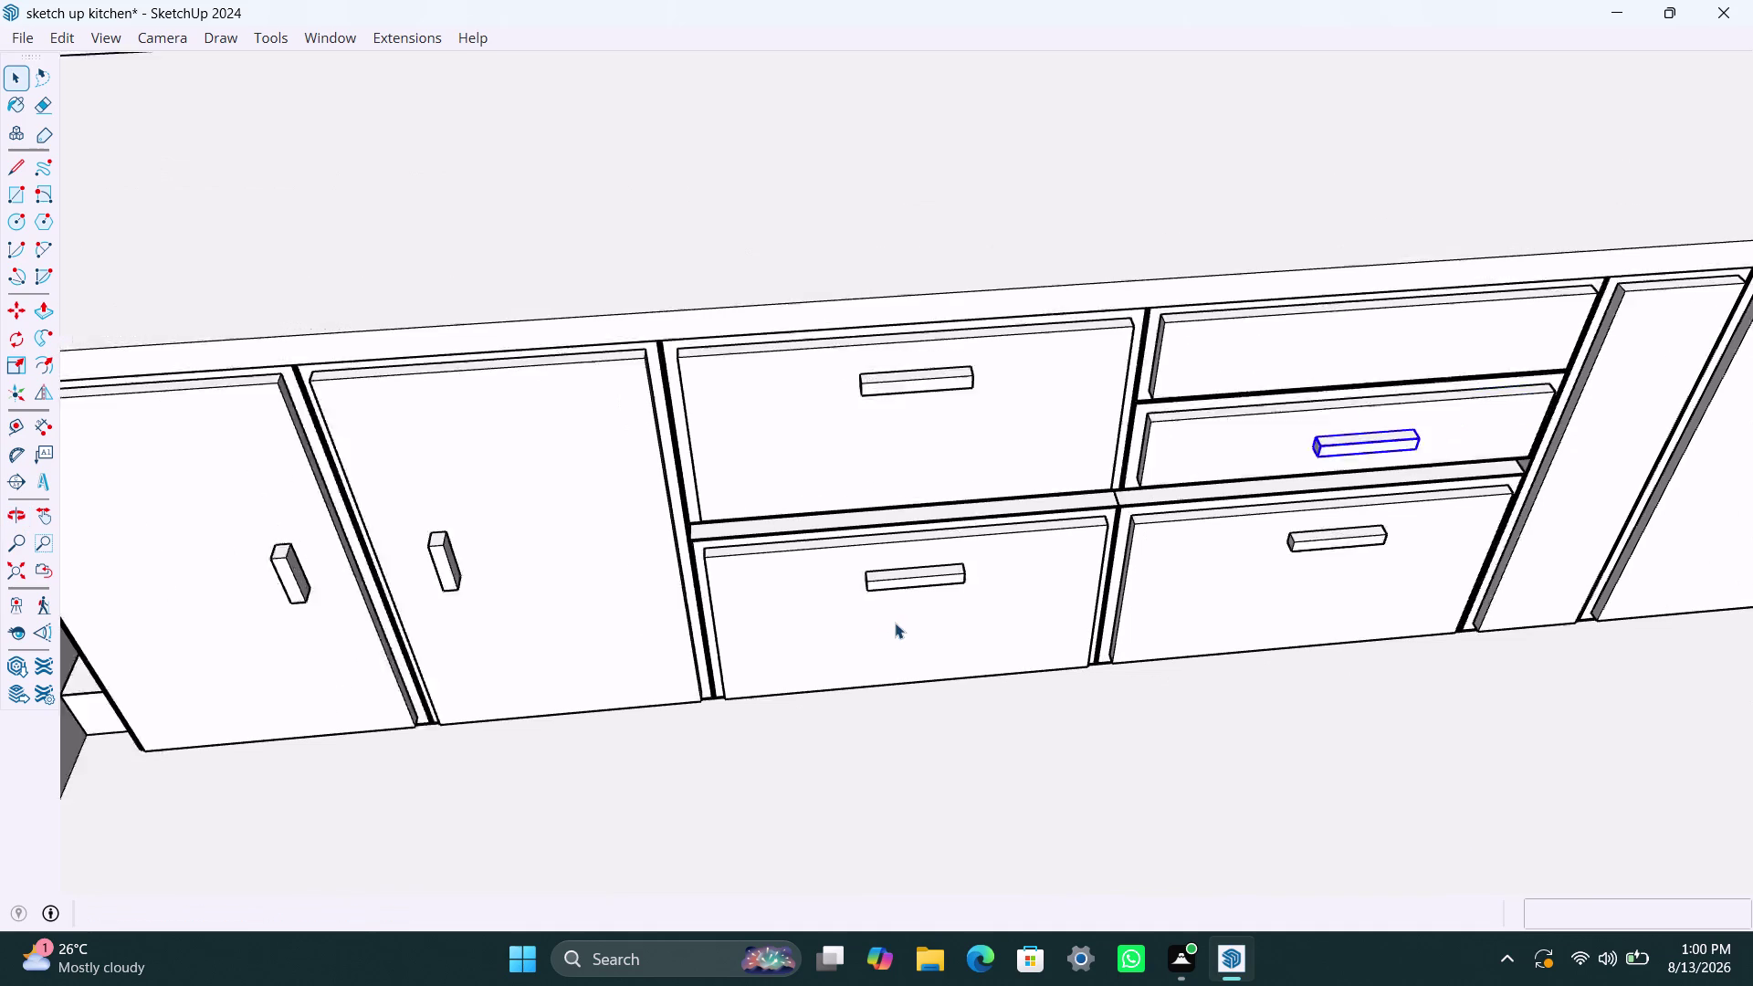
middle_drag(895, 623, 365, 704)
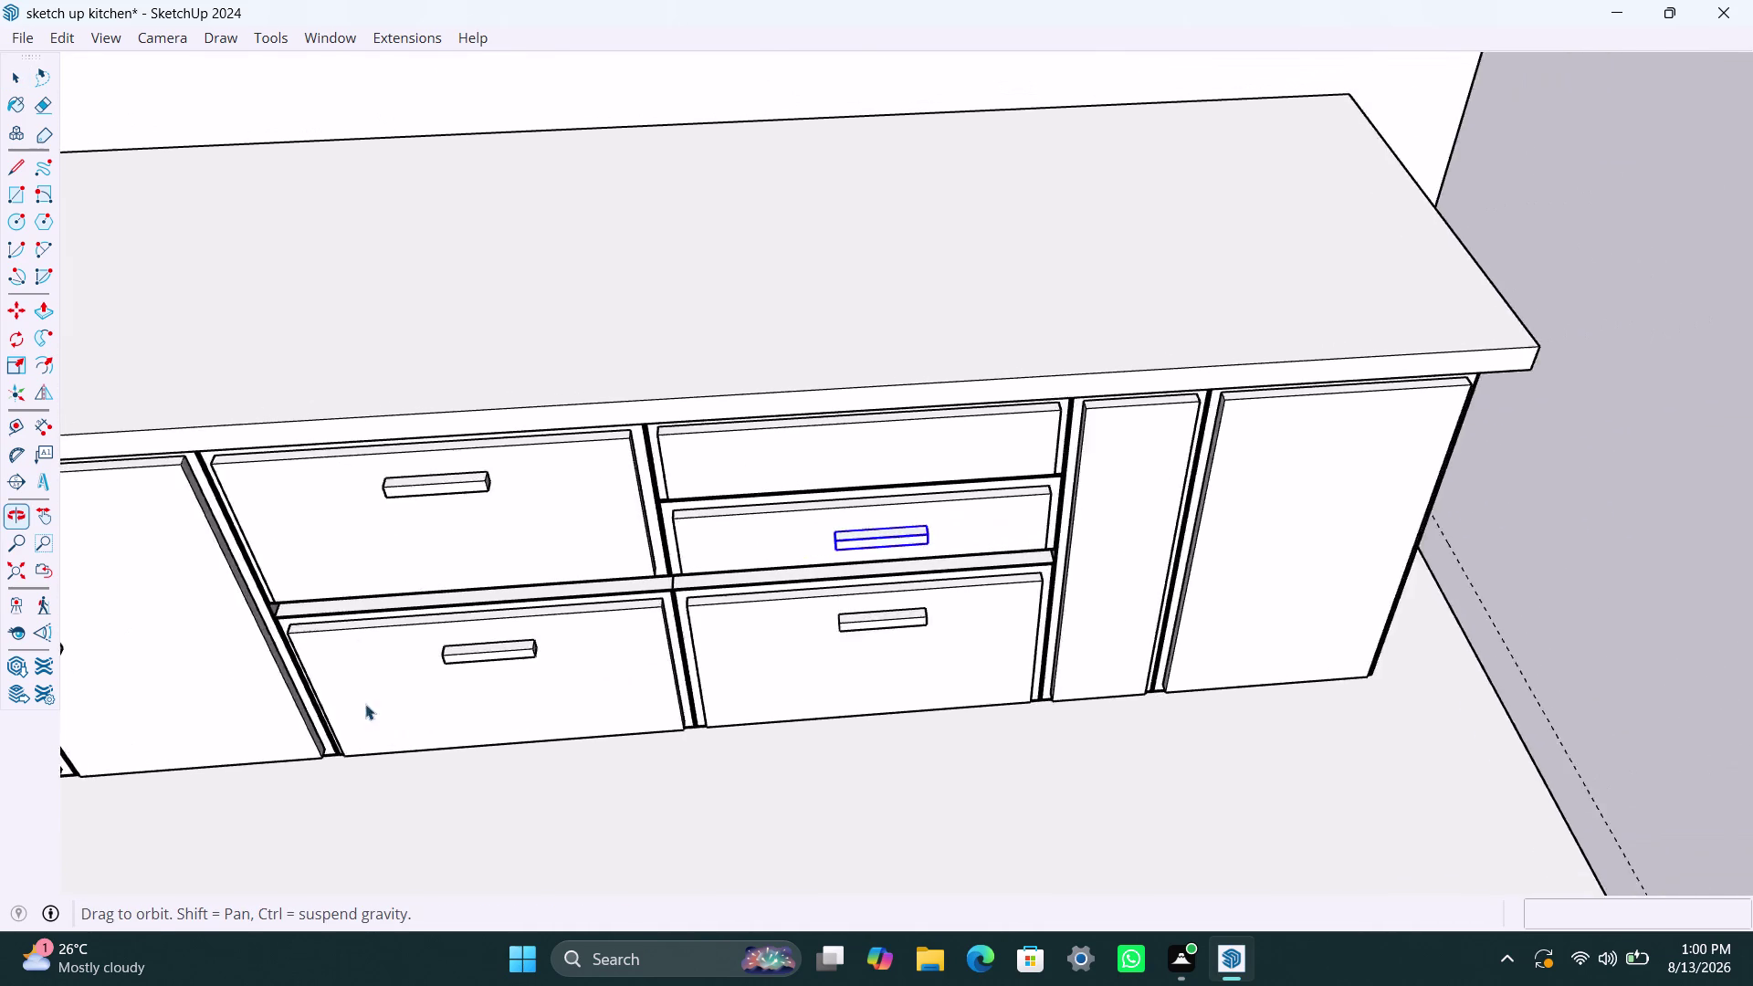
scroll(up, 3)
middle_drag(786, 543, 795, 377)
key(m)
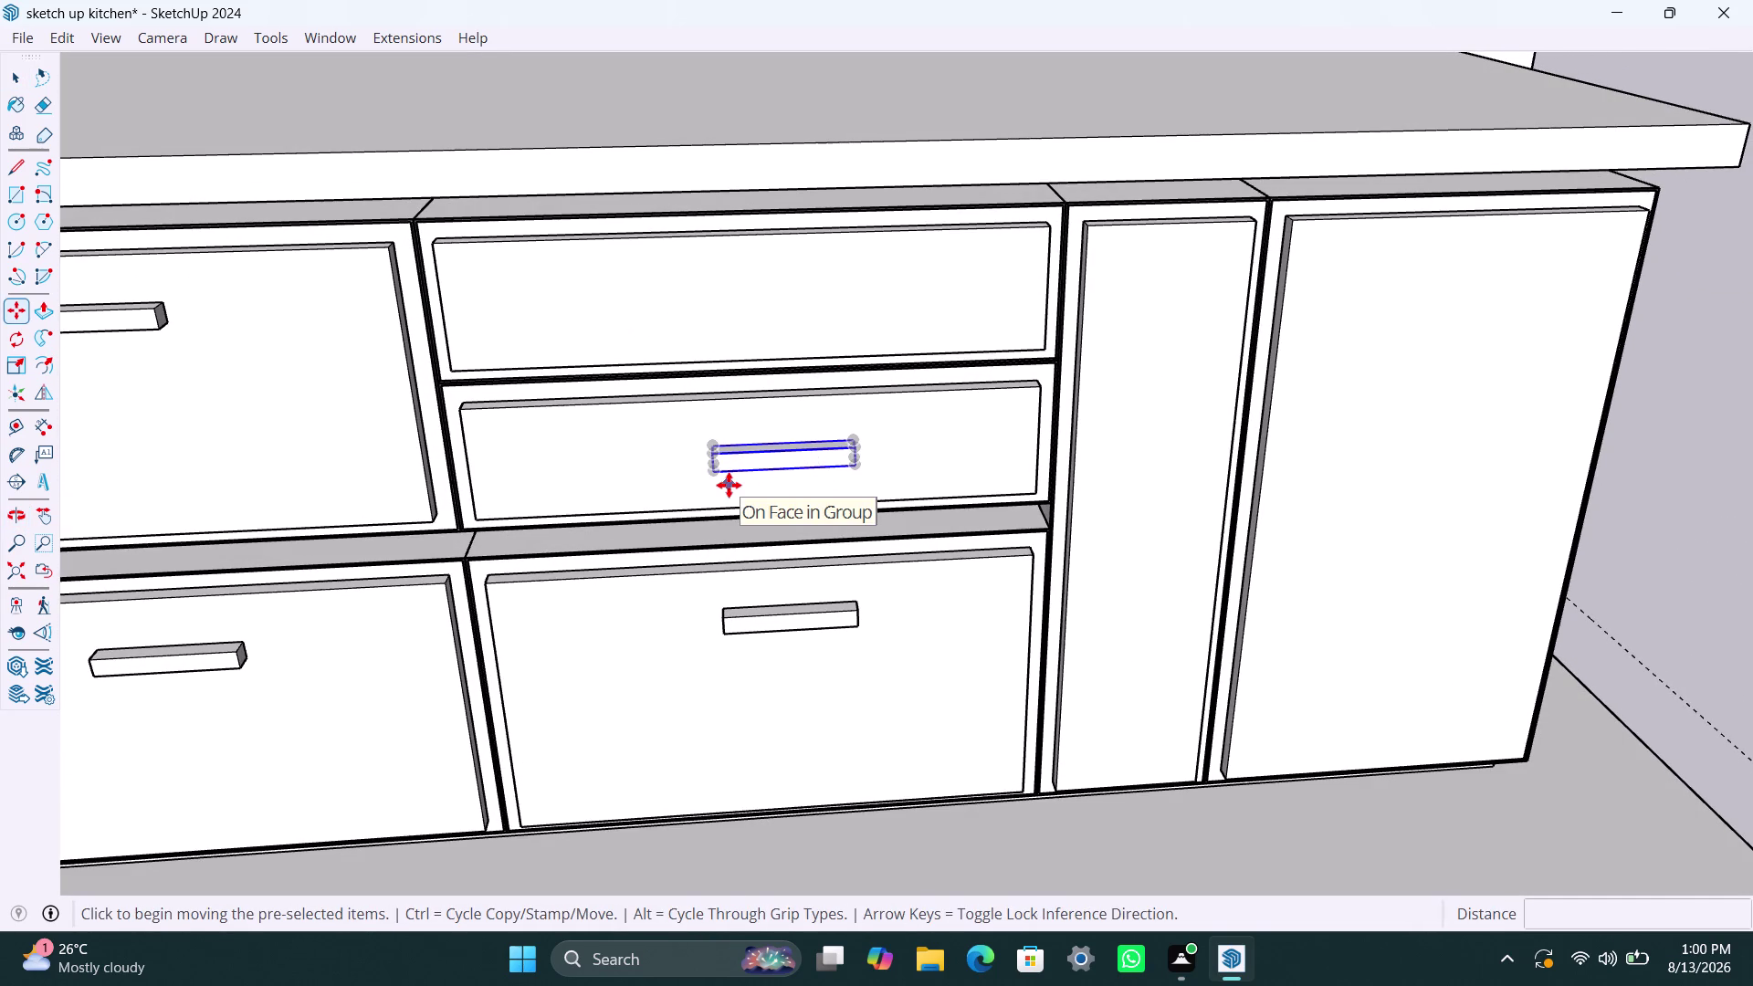
Copy the small drawer's handle 7" up the blue axis onto the top drawer front.
click(717, 472)
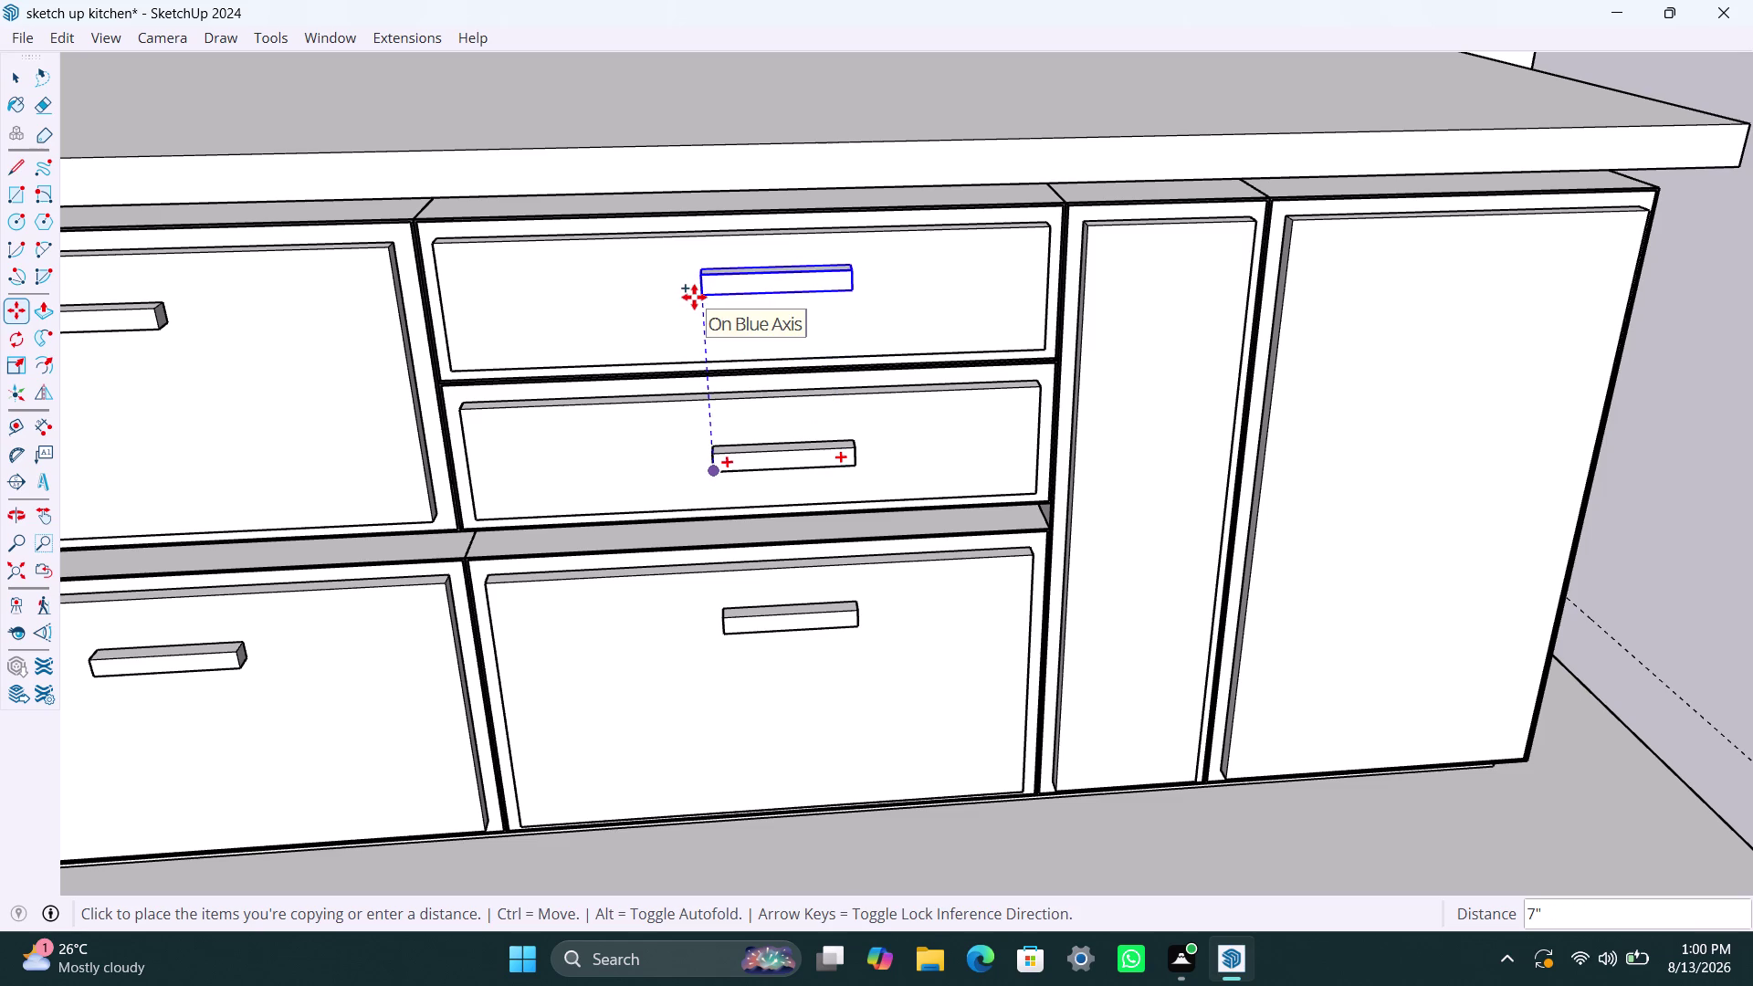
click(694, 298)
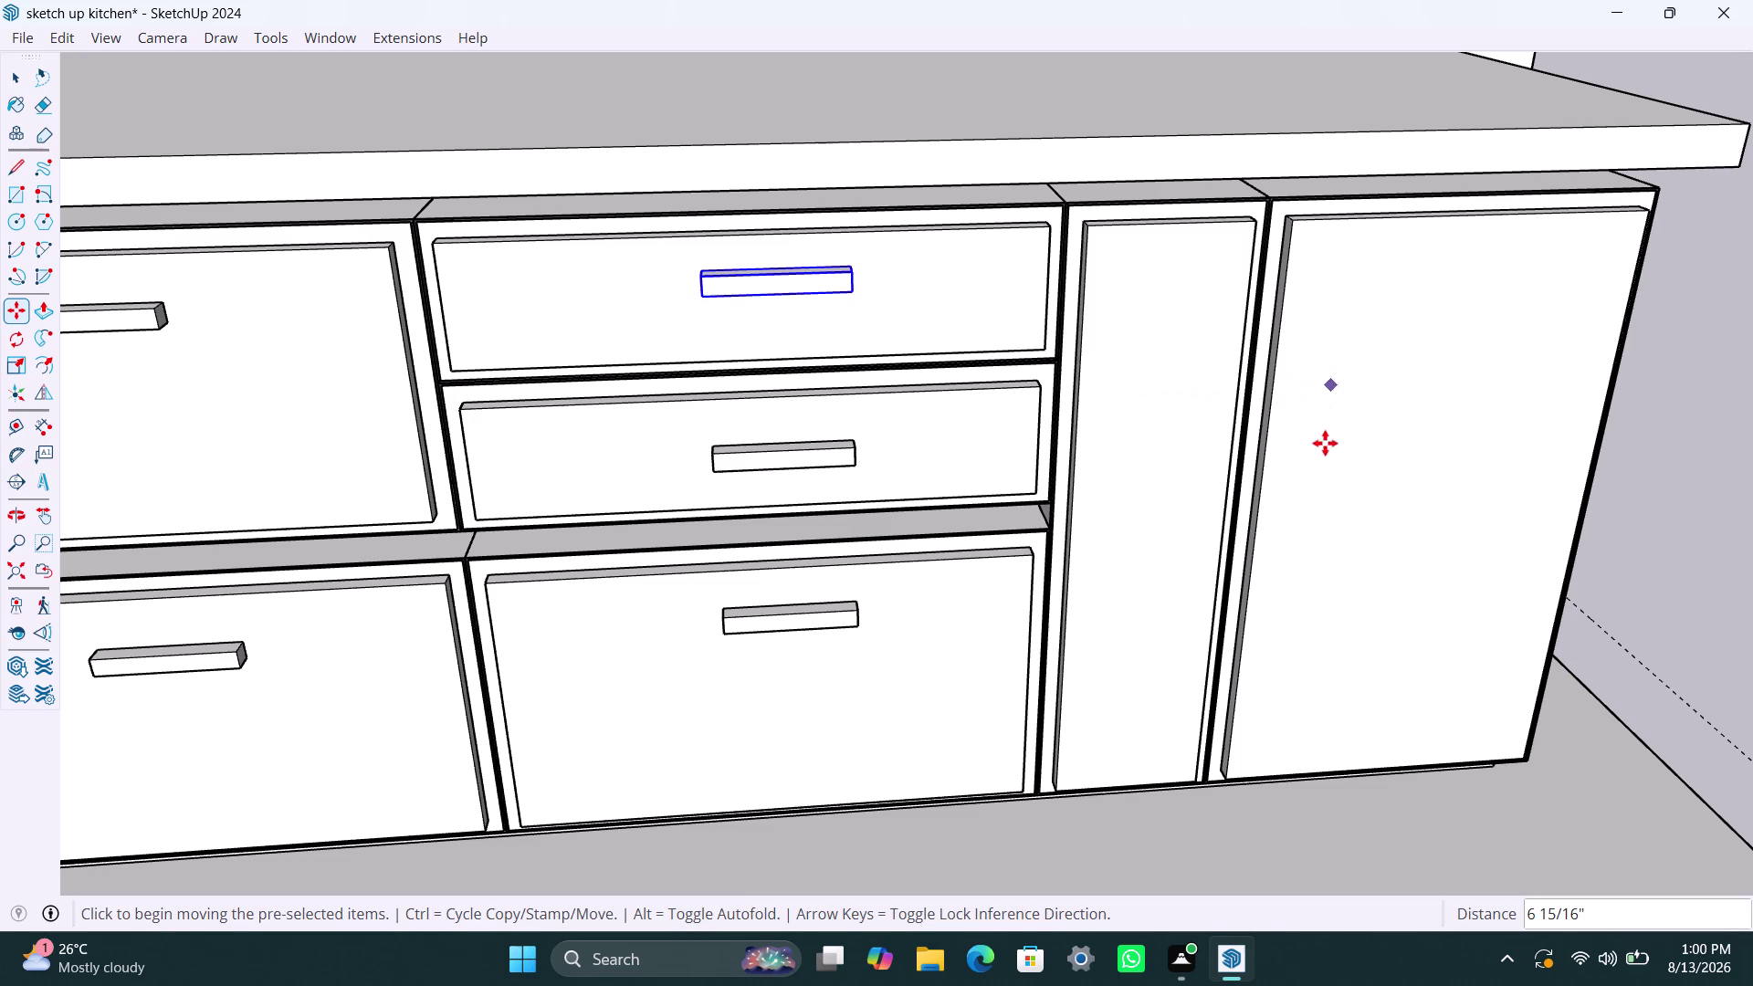
key(space)
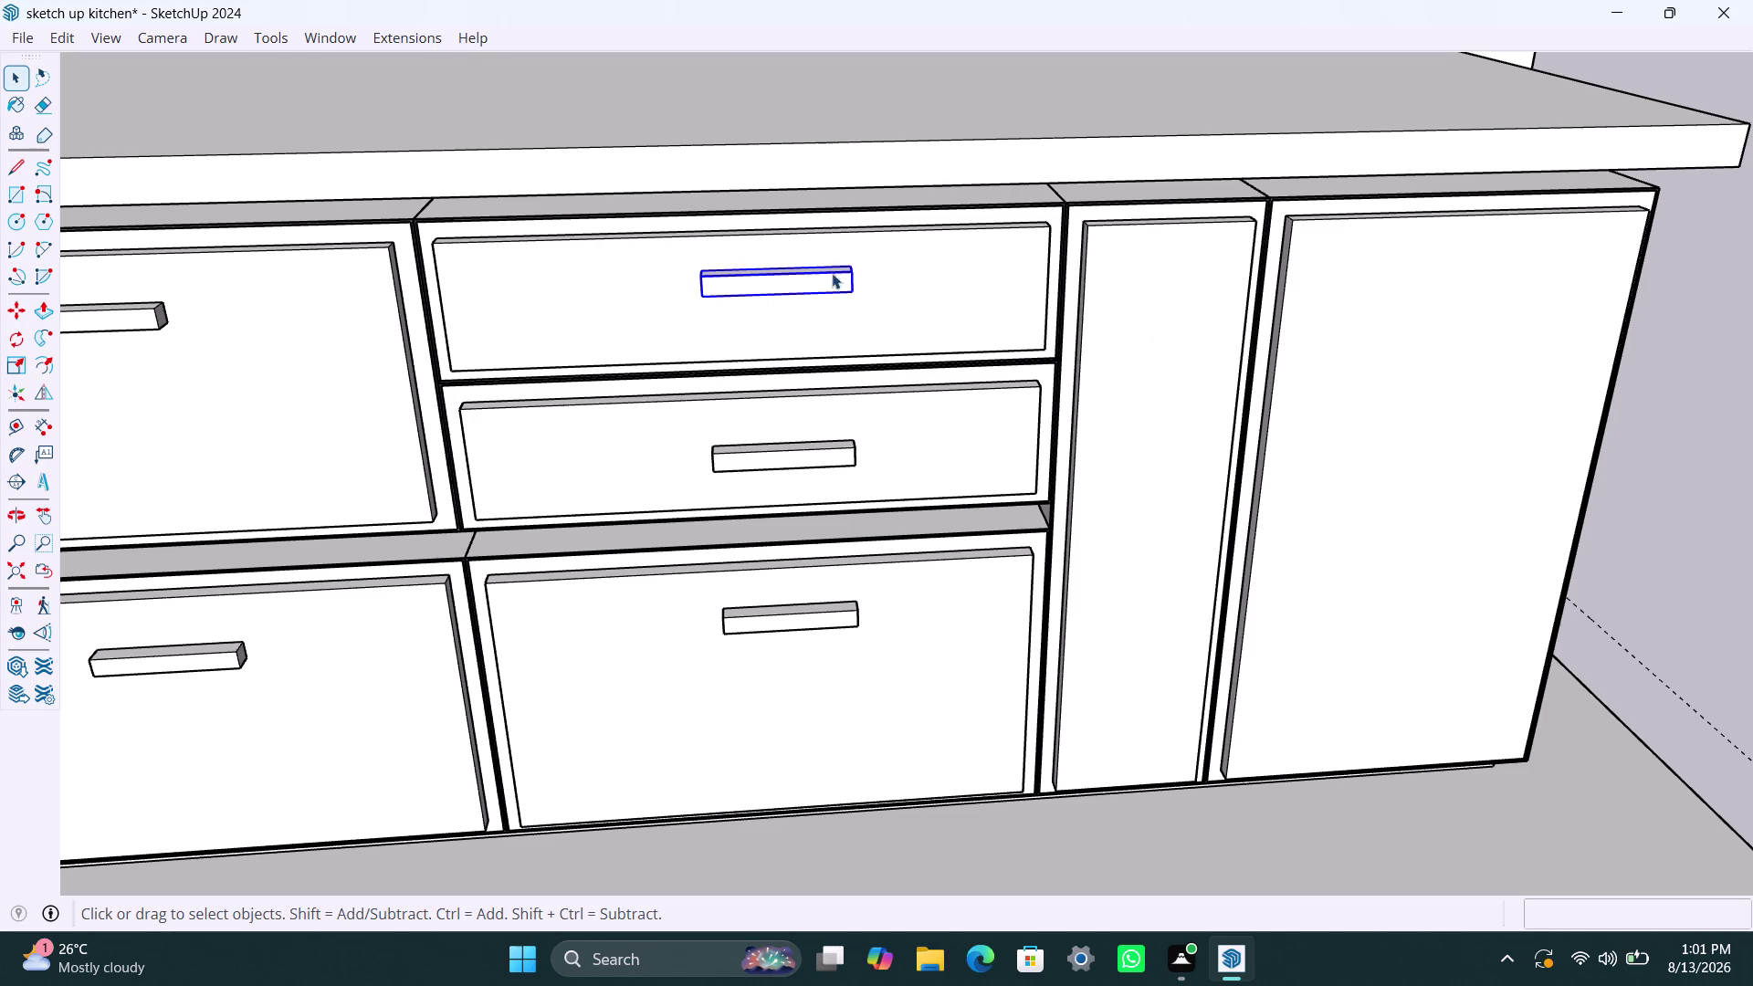
Shorten the lower-left front's handle by pushing its end face inward.
scroll(up, 3)
scroll(down, 3)
scroll(down, 3)
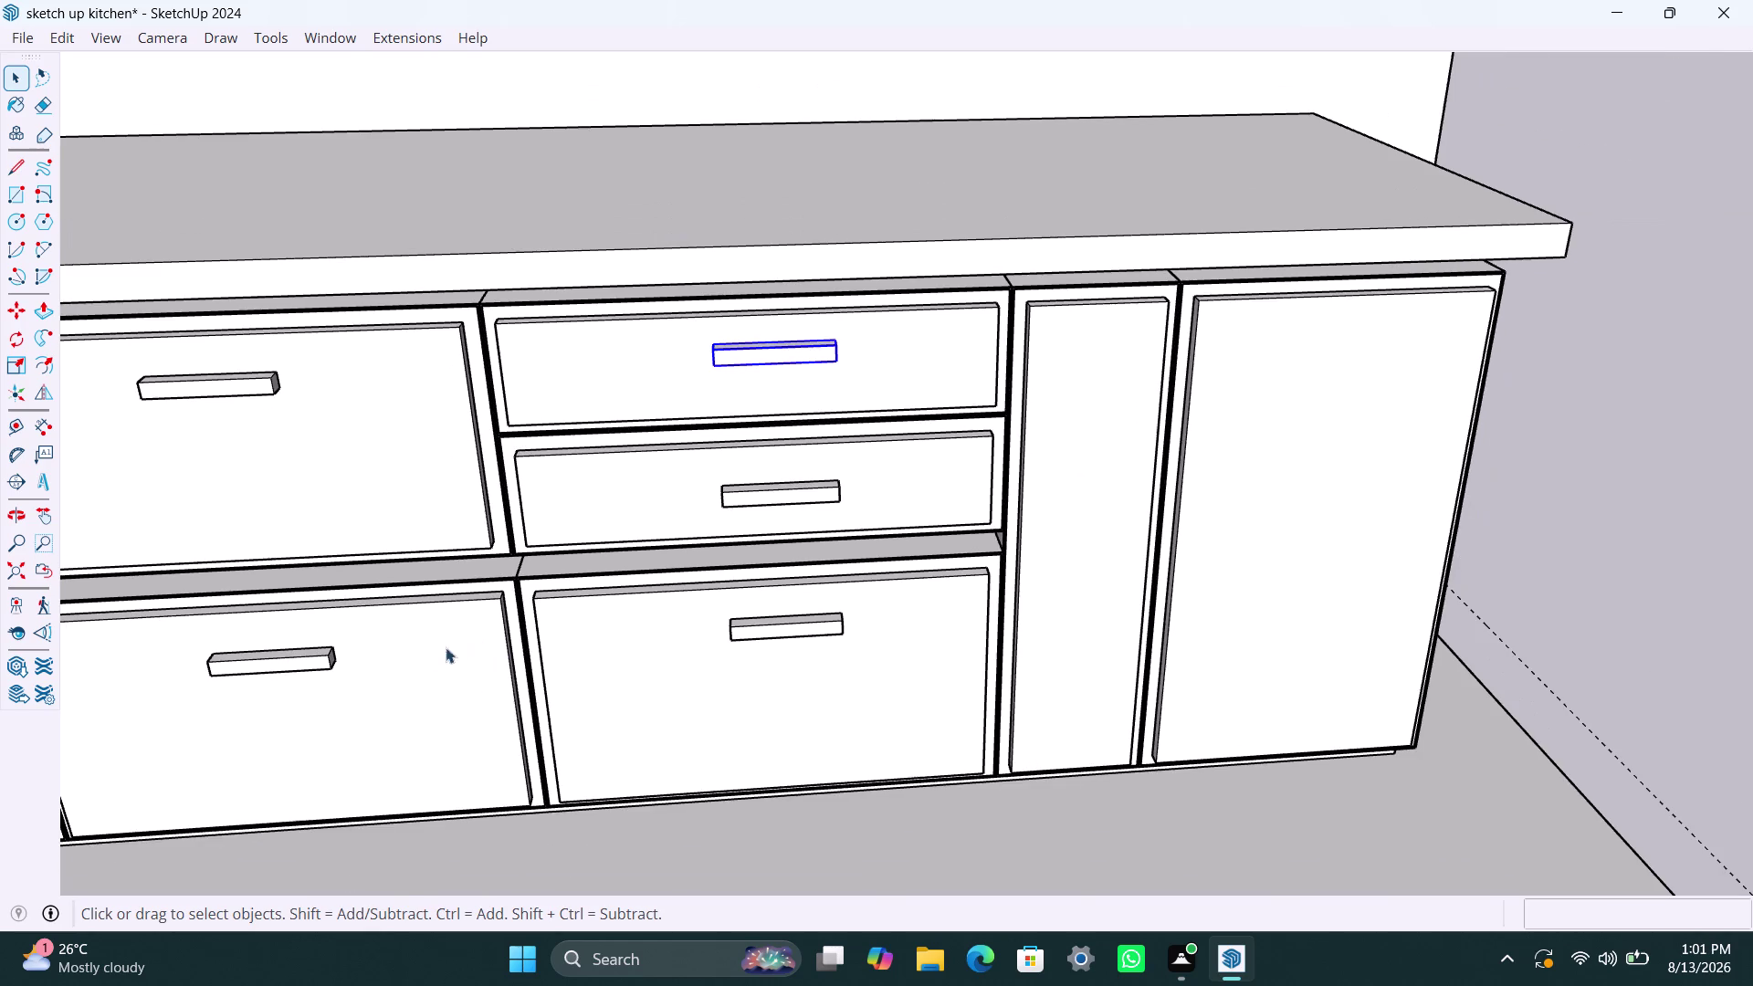
scroll(up, 3)
click(324, 651)
triple_click(324, 653)
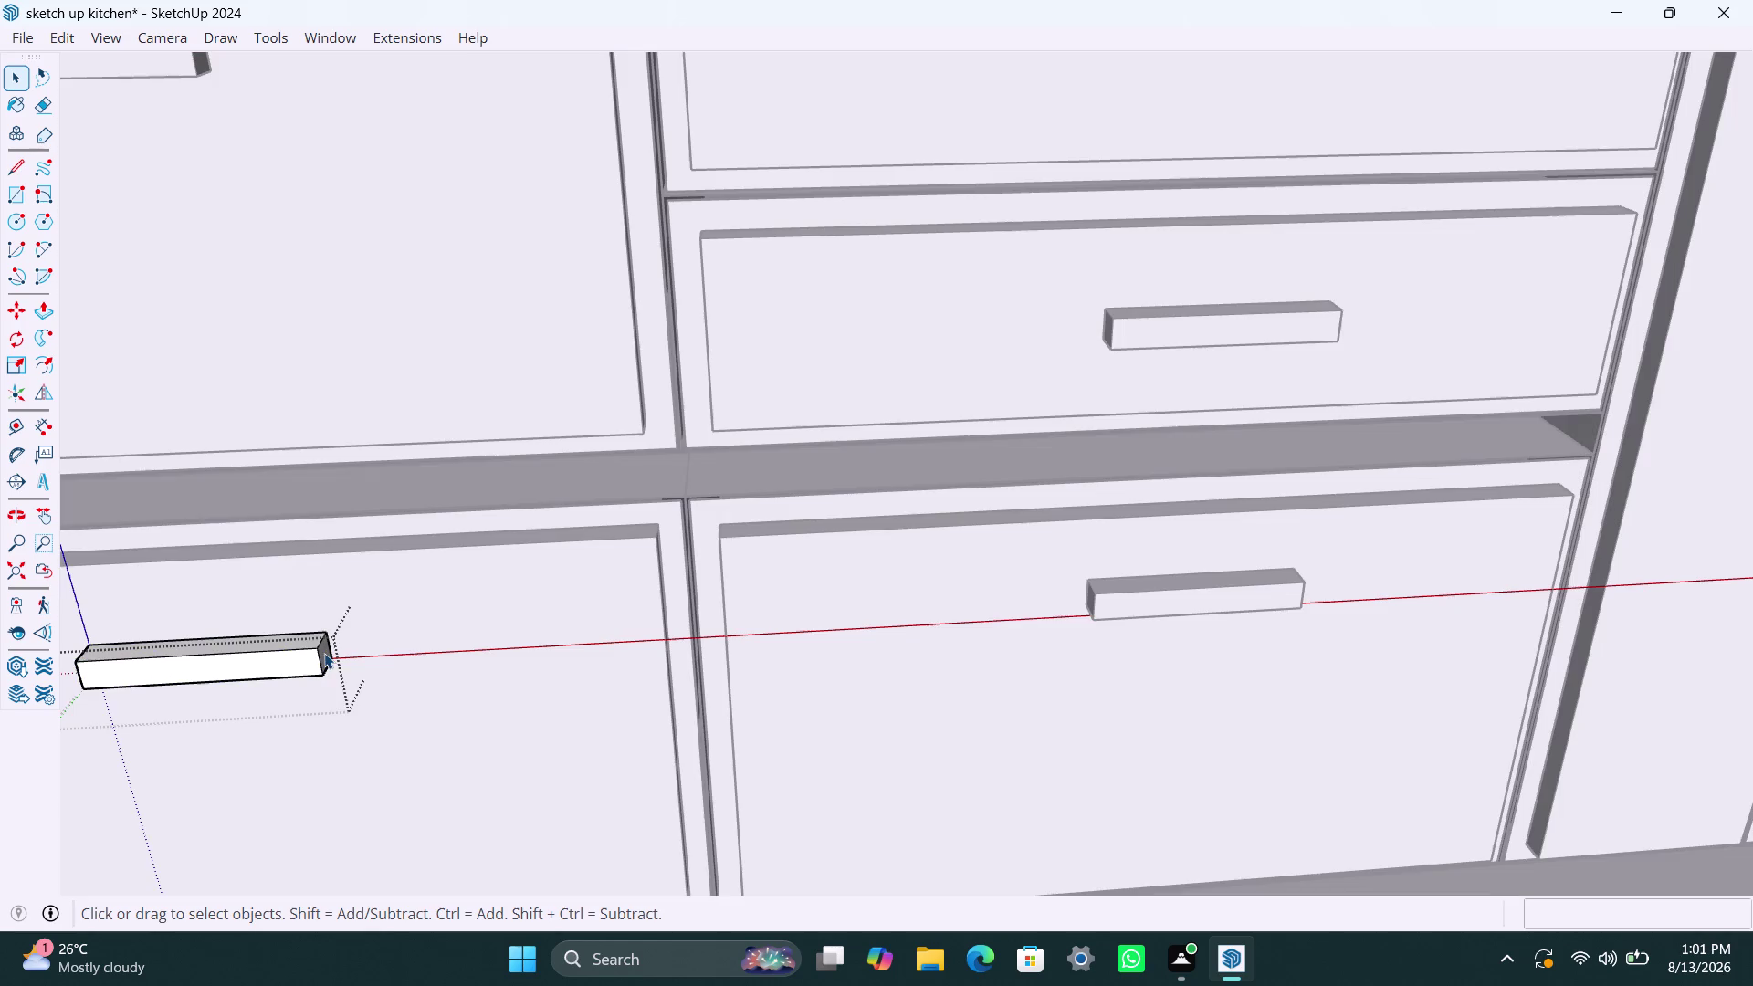
click(324, 663)
key(p)
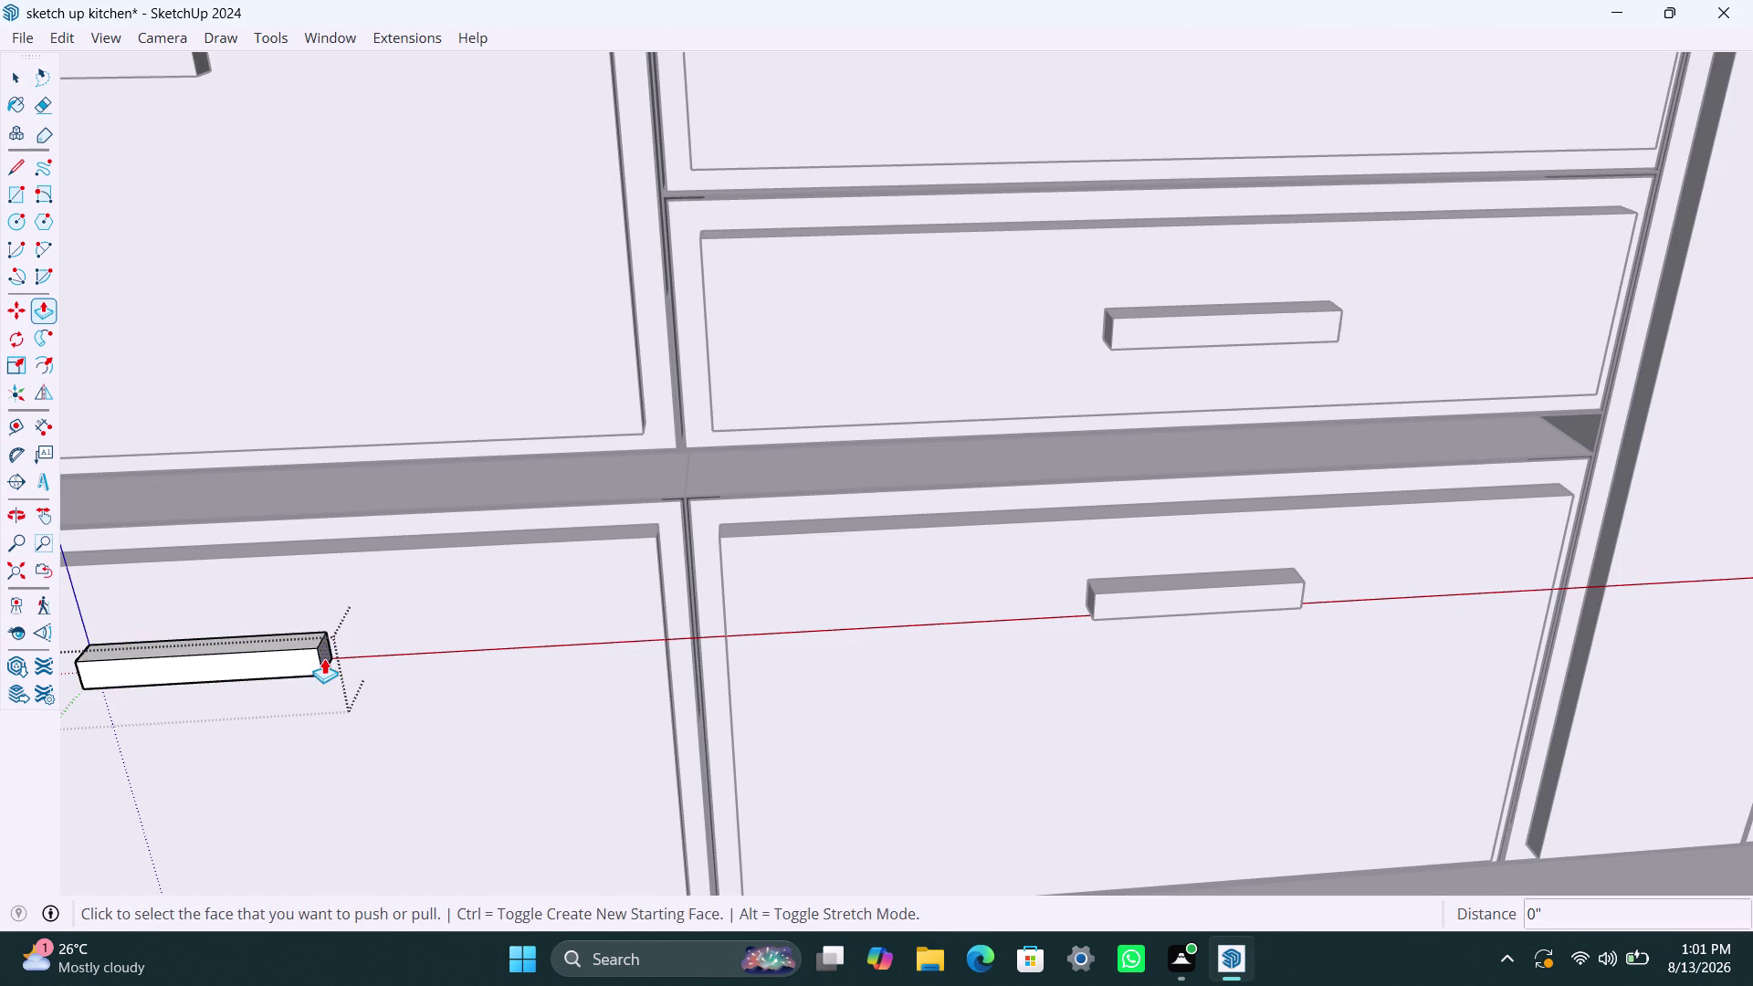
click(324, 658)
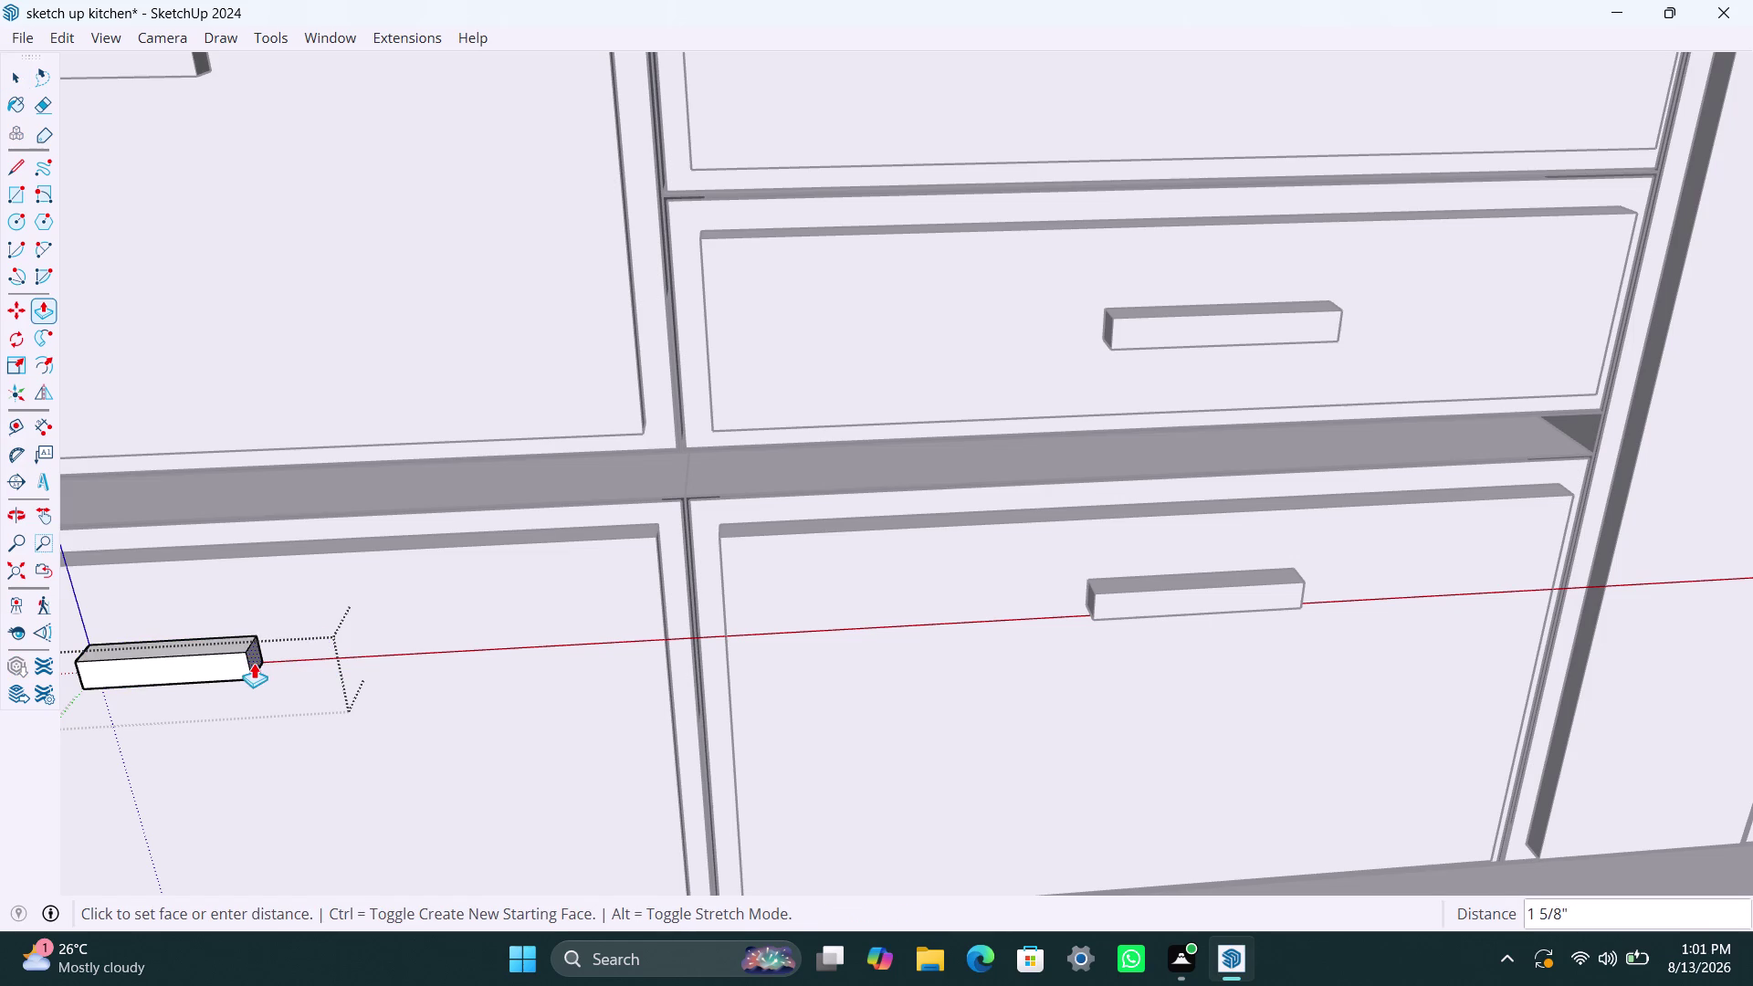
click(263, 664)
key(space)
scroll(down, 3)
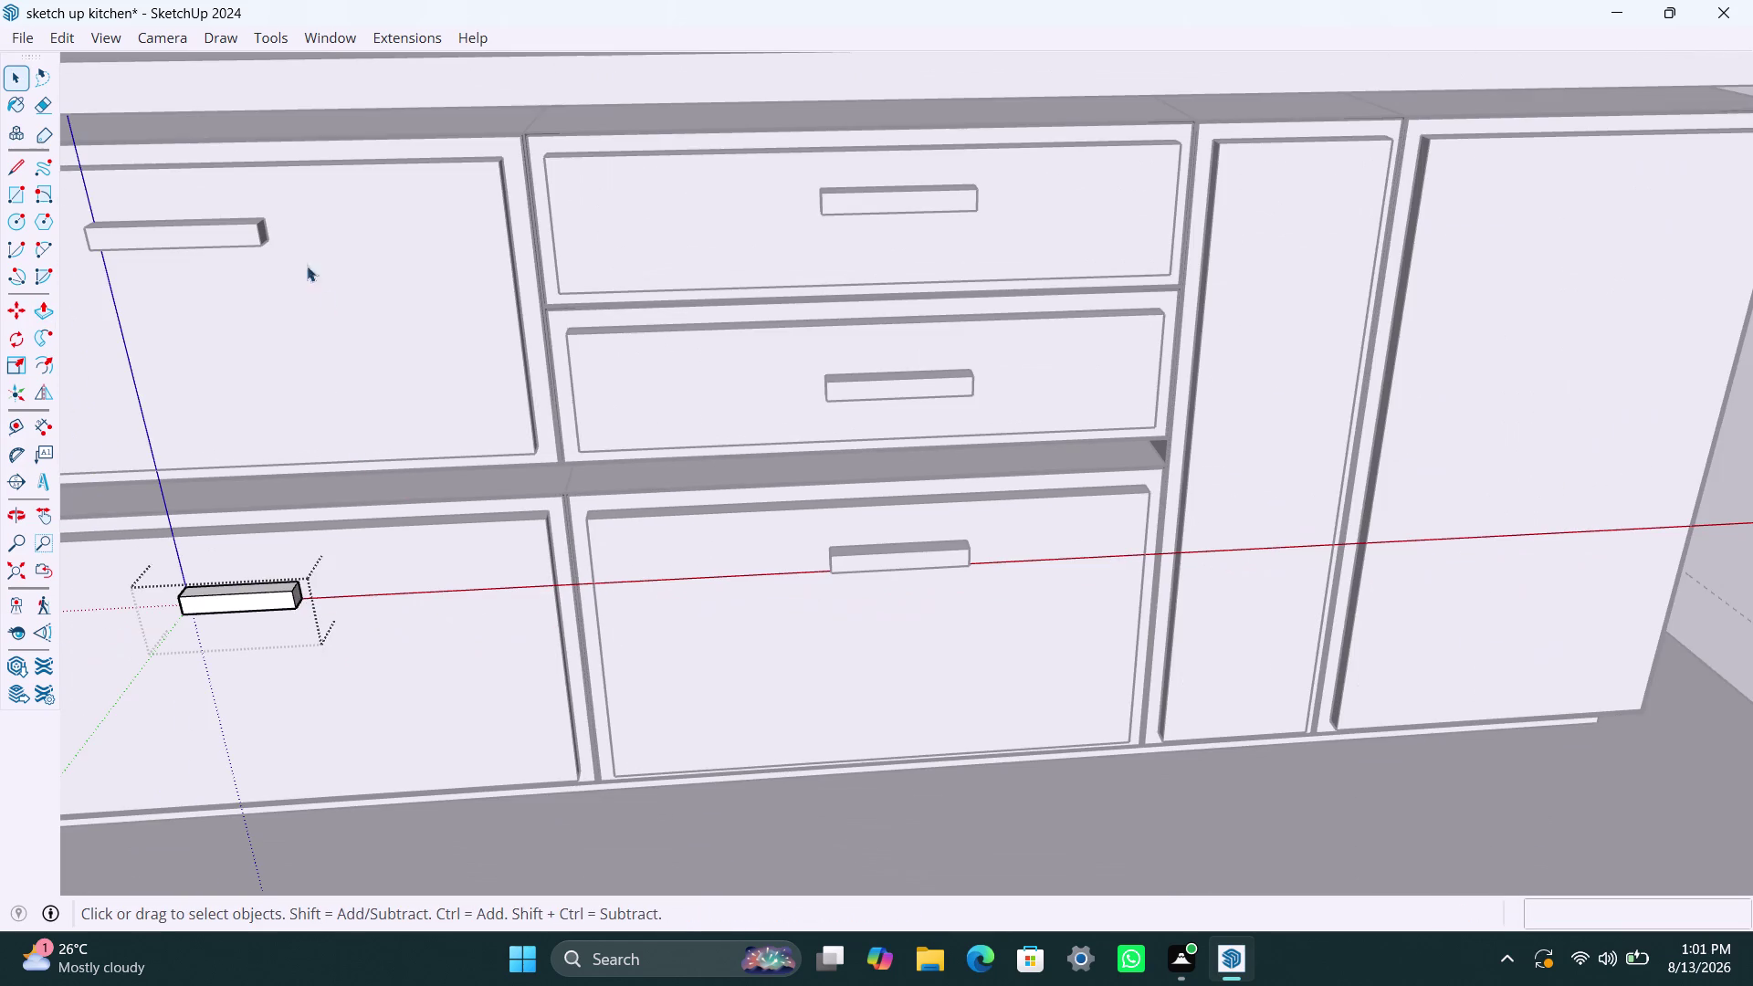
Shorten the upper-left front's handle, then close its group.
double_click(270, 227)
double_click(262, 230)
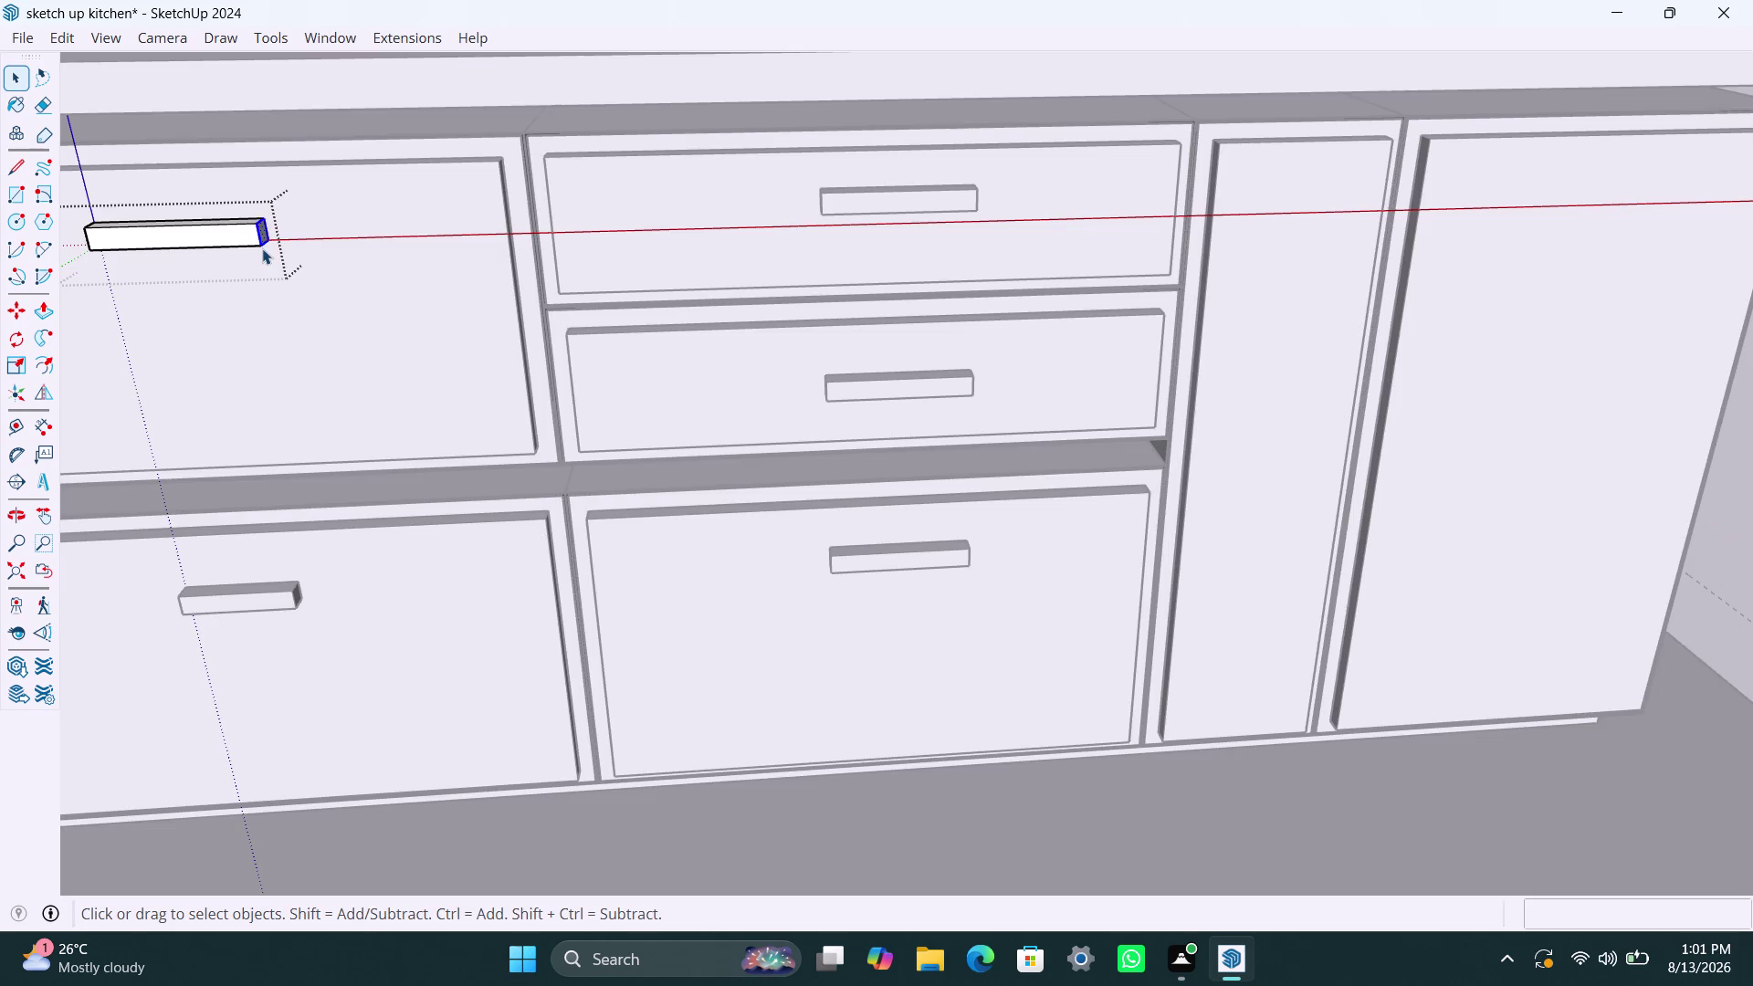
key(p)
click(262, 239)
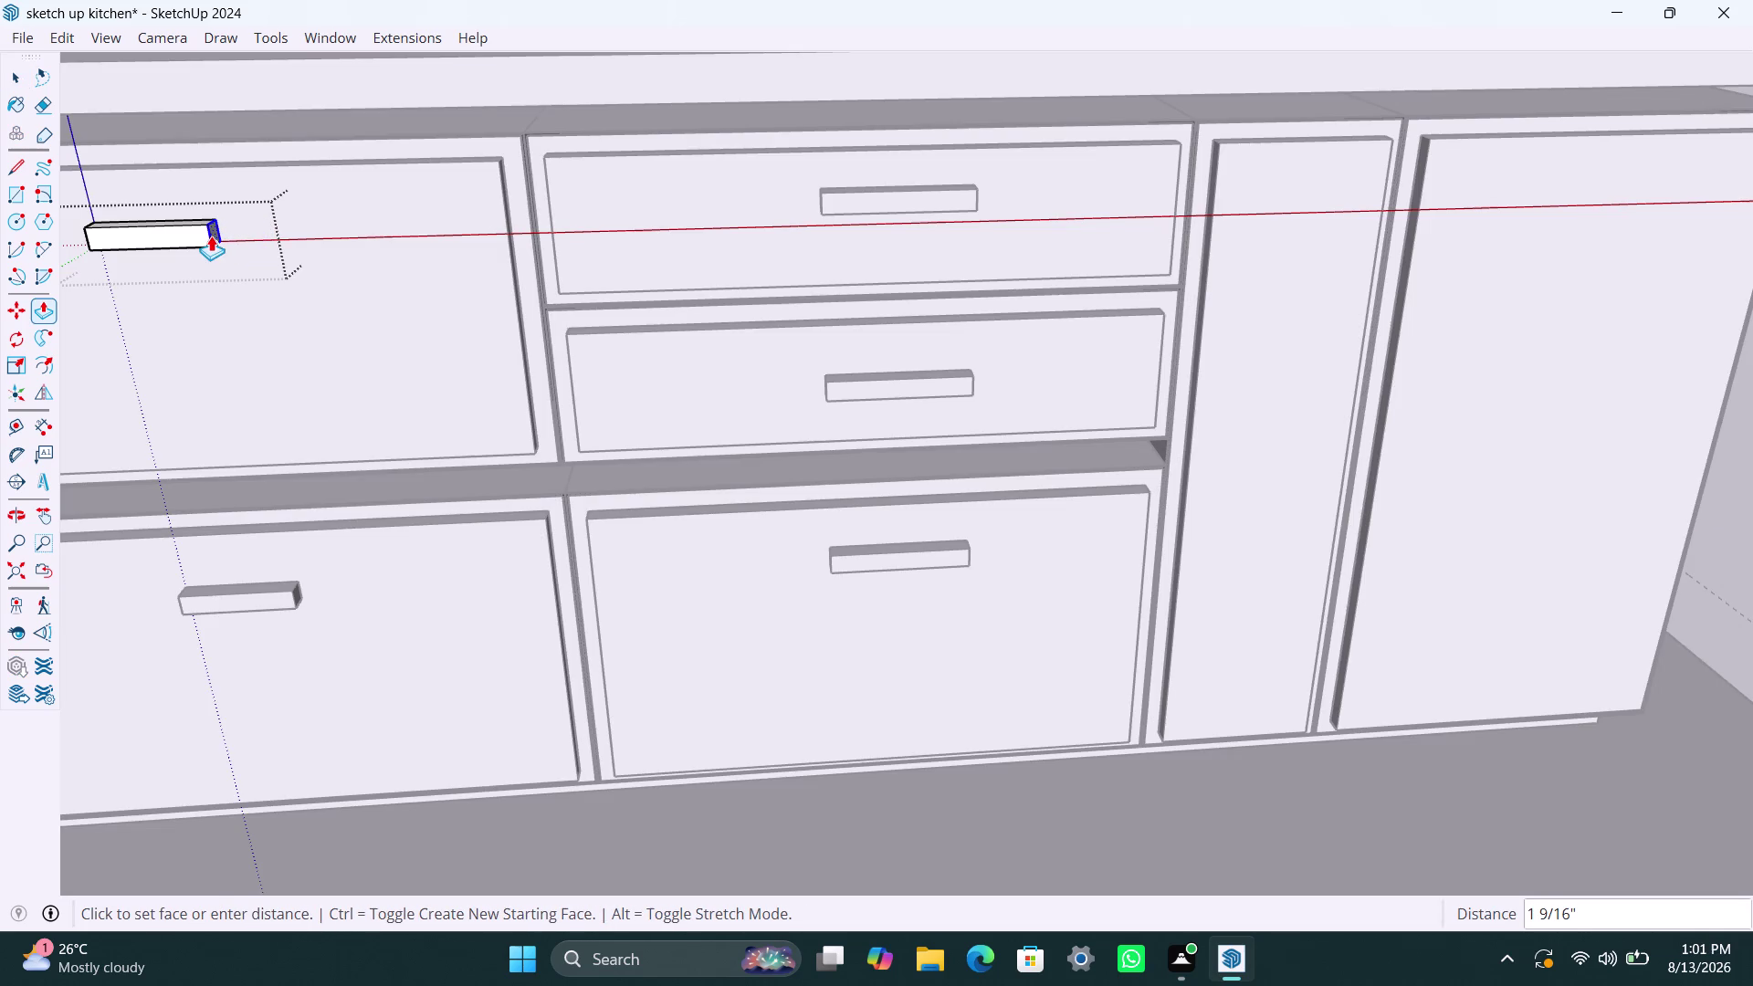
click(211, 236)
key(space)
click(282, 439)
scroll(down, 3)
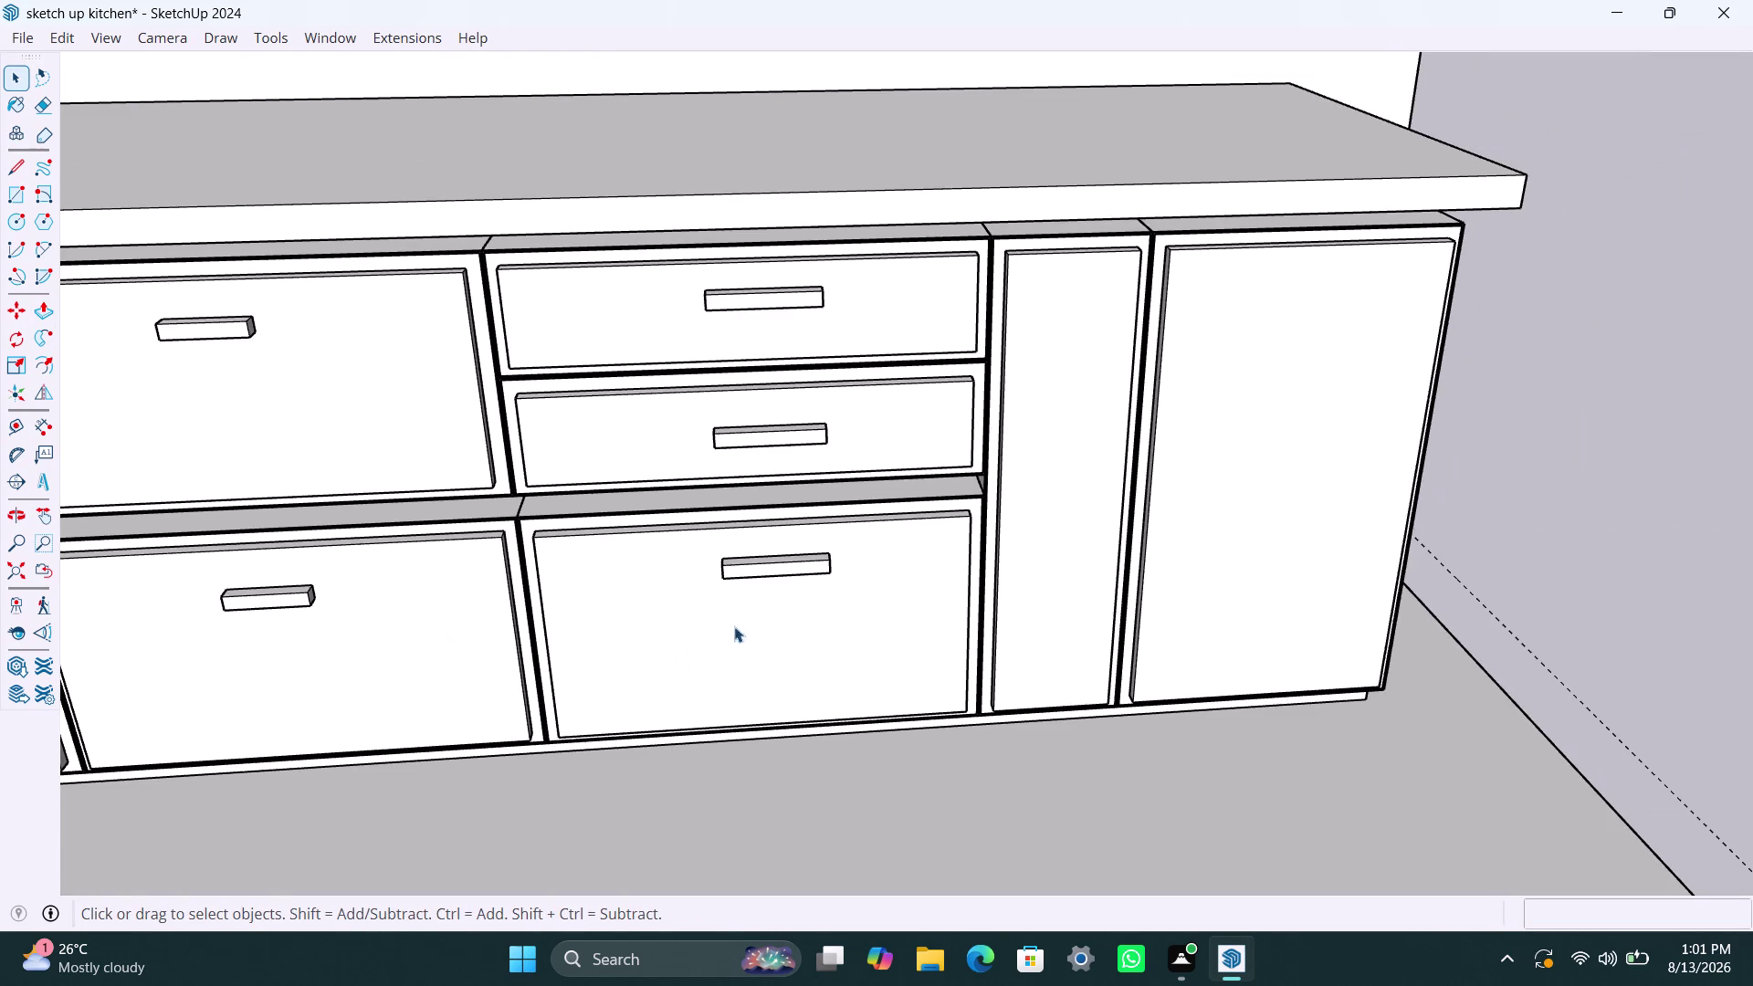
Shorten the lower middle drawer's handle from its end face.
middle_drag(799, 609, 522, 651)
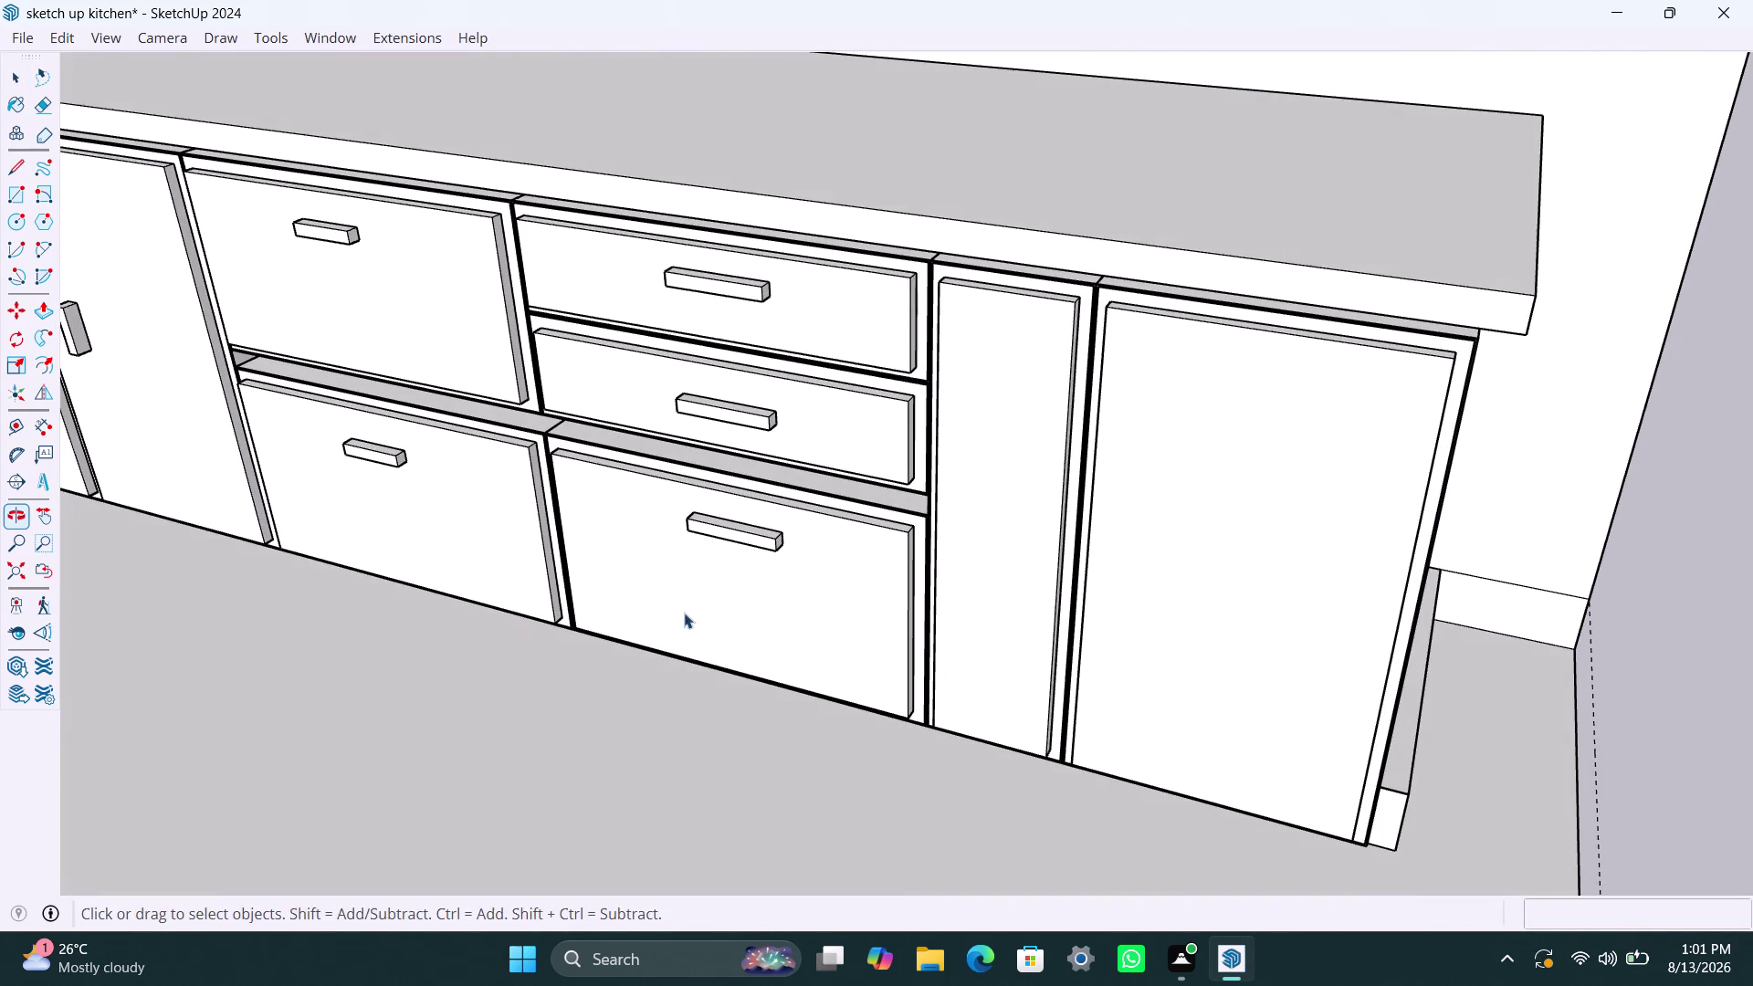
scroll(up, 3)
scroll(up, 3)
click(767, 530)
double_click(767, 530)
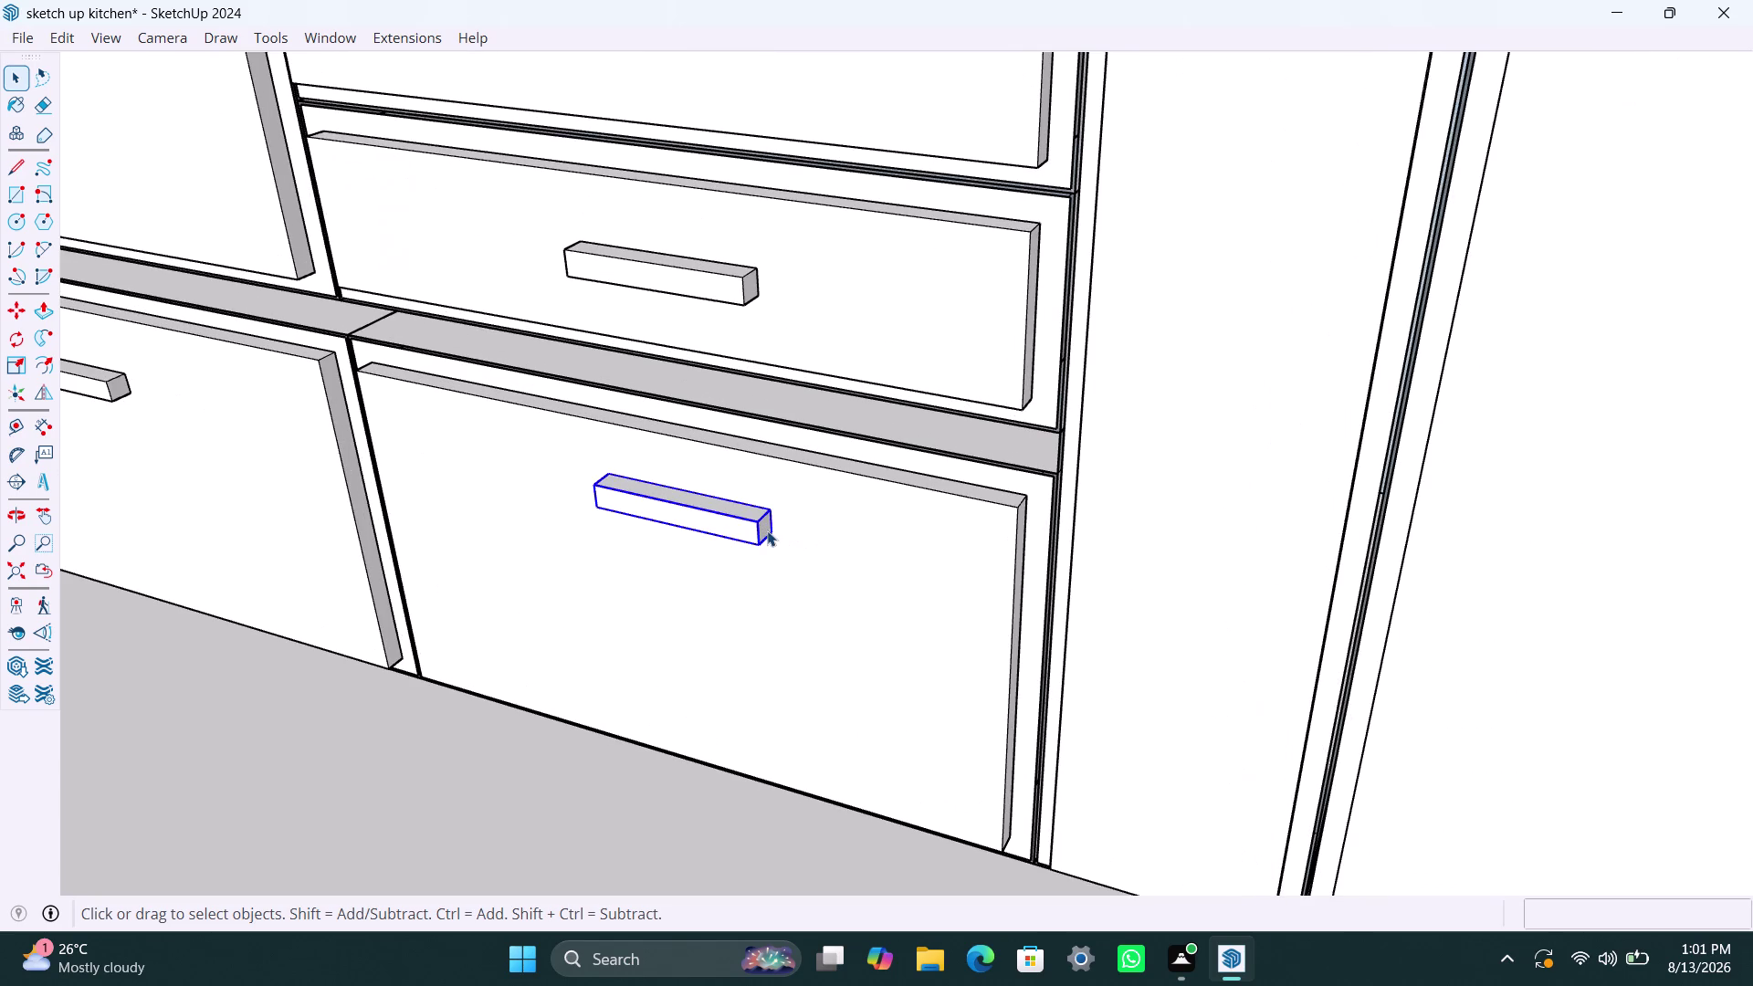
key(p)
click(763, 528)
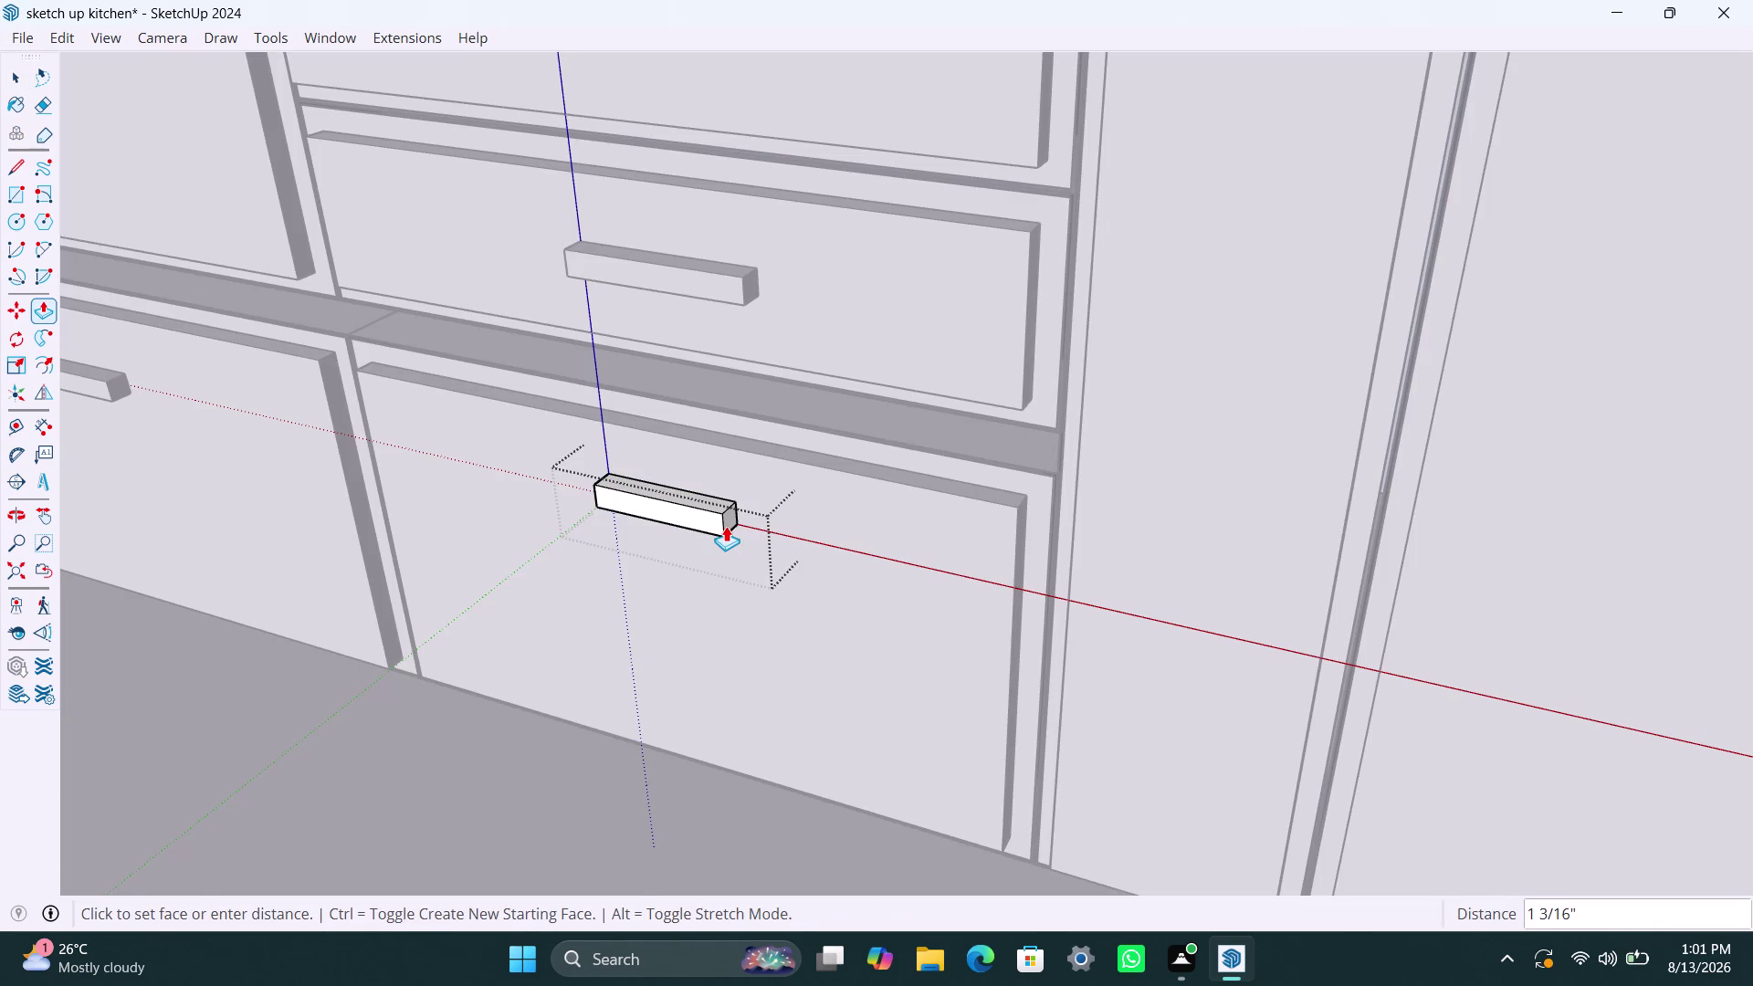
click(726, 526)
key(space)
Shorten the second middle drawer's handle from its end face.
triple_click(750, 295)
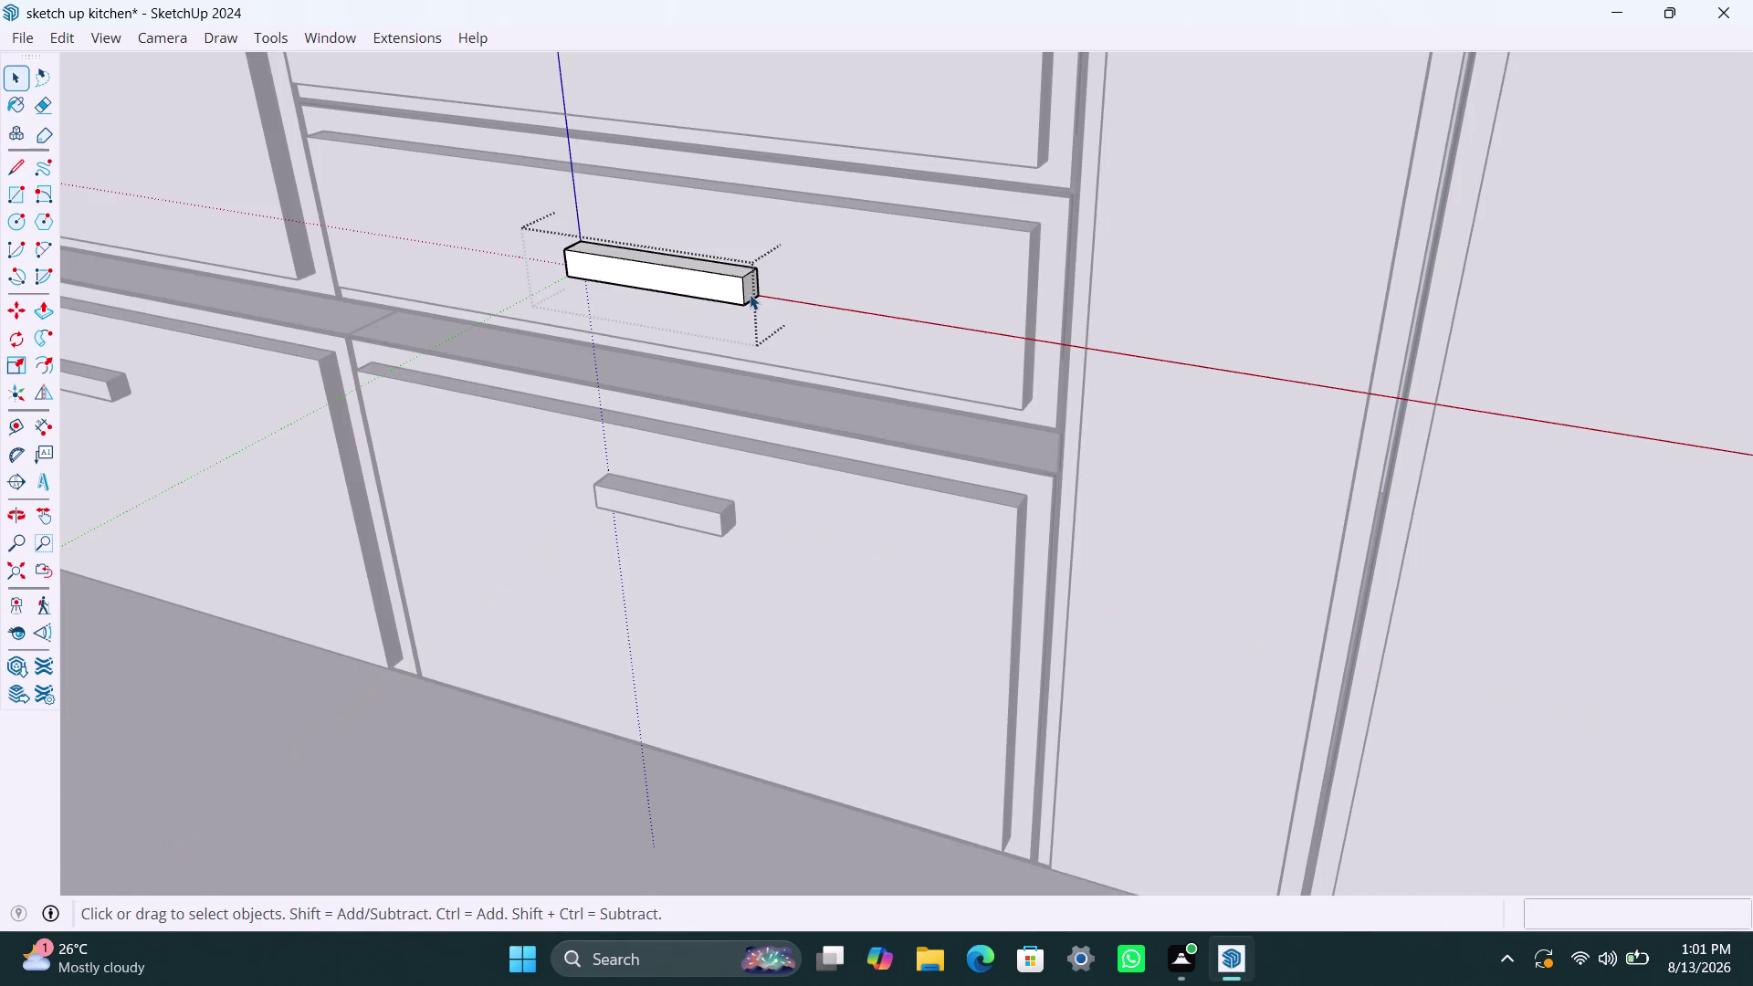
key(p)
click(749, 293)
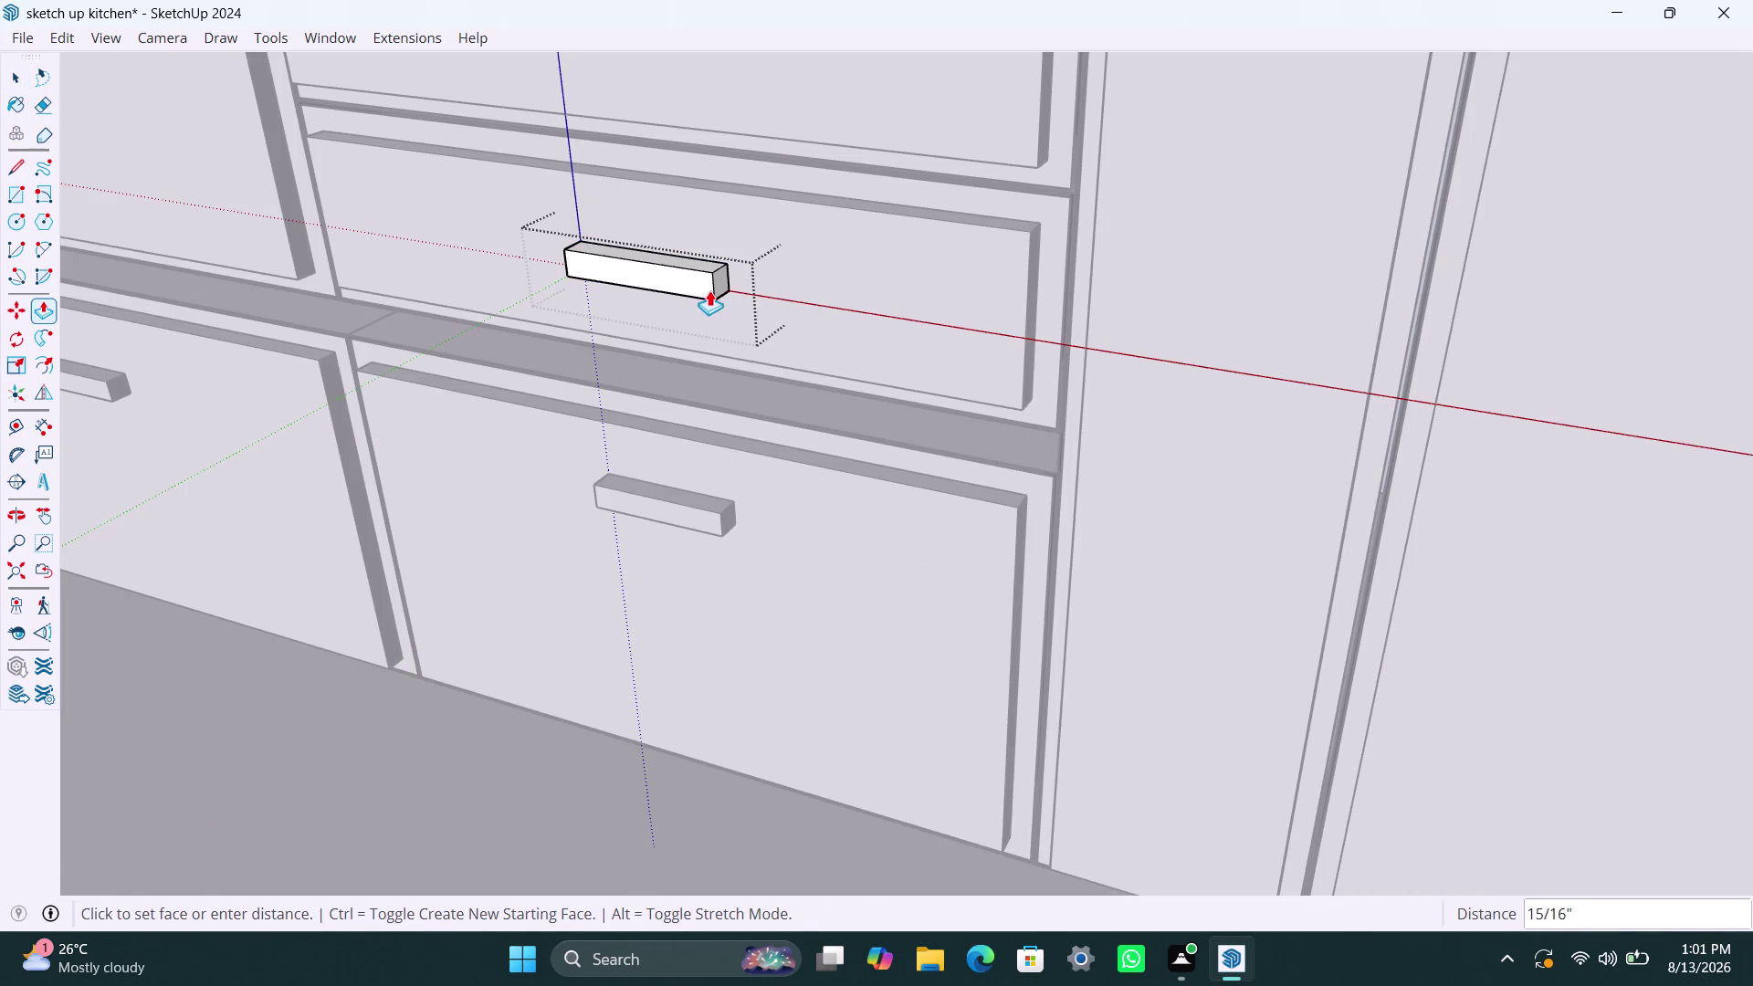
click(705, 289)
key(space)
scroll(down, 3)
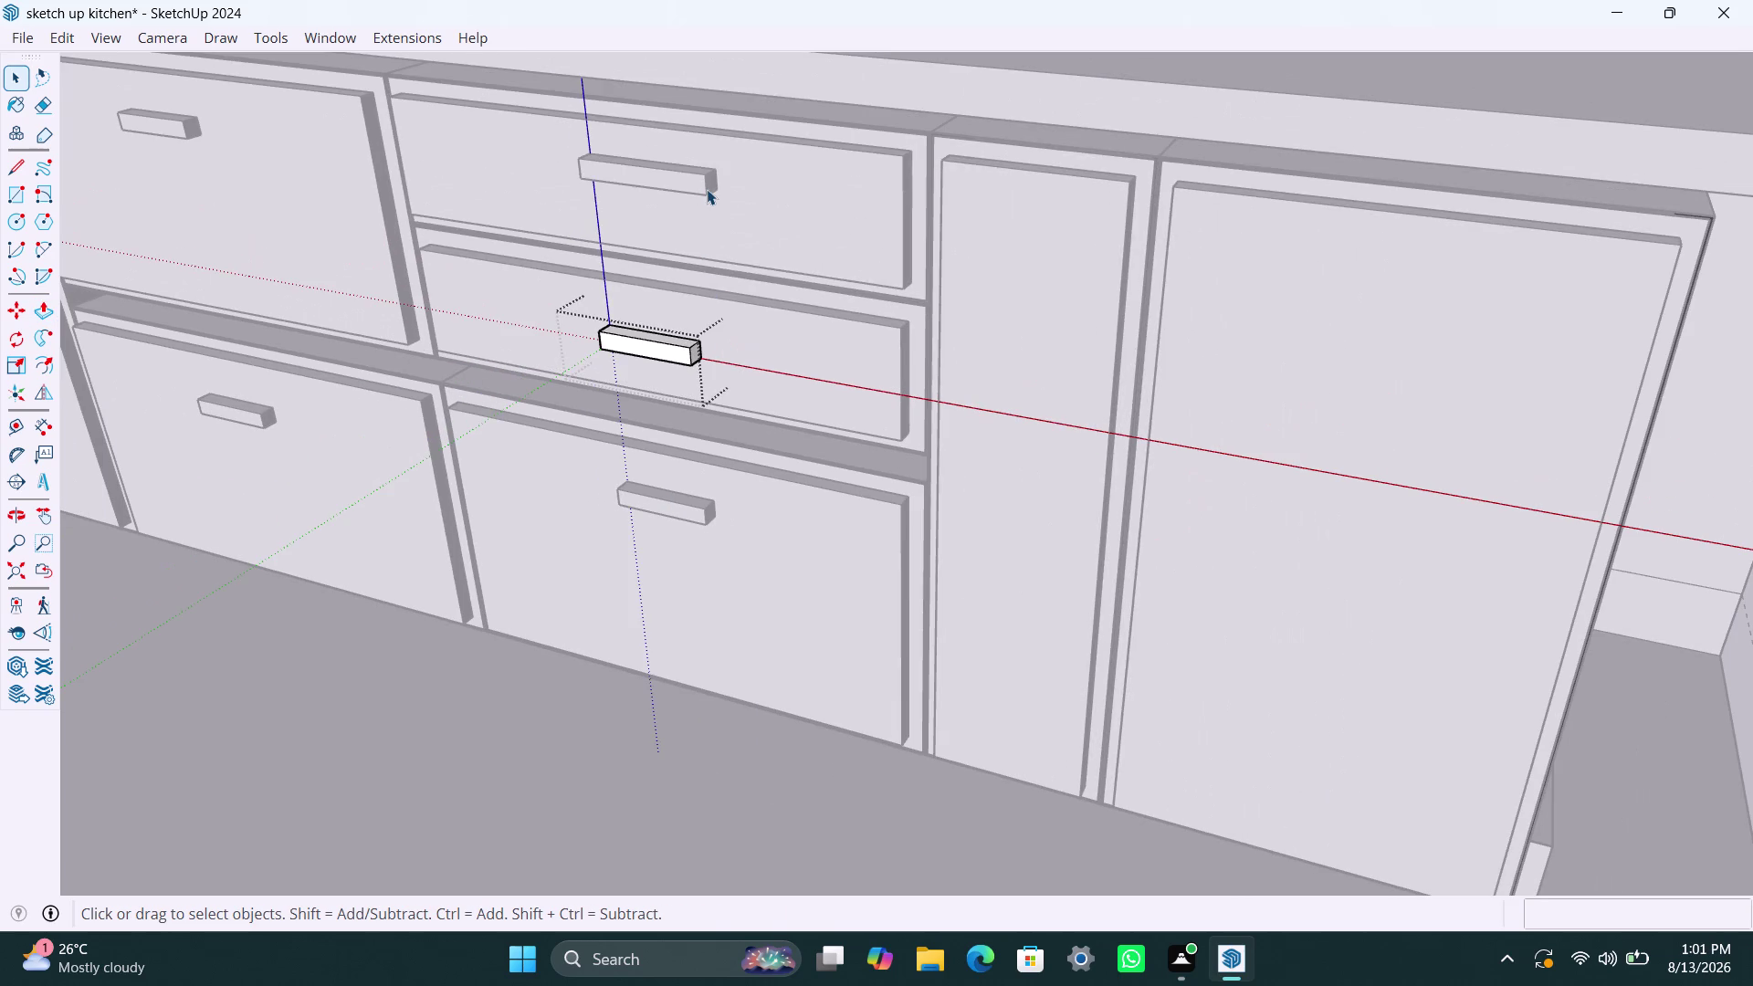
Shorten the top drawer's handle and close its group.
triple_click(707, 189)
click(707, 188)
key(p)
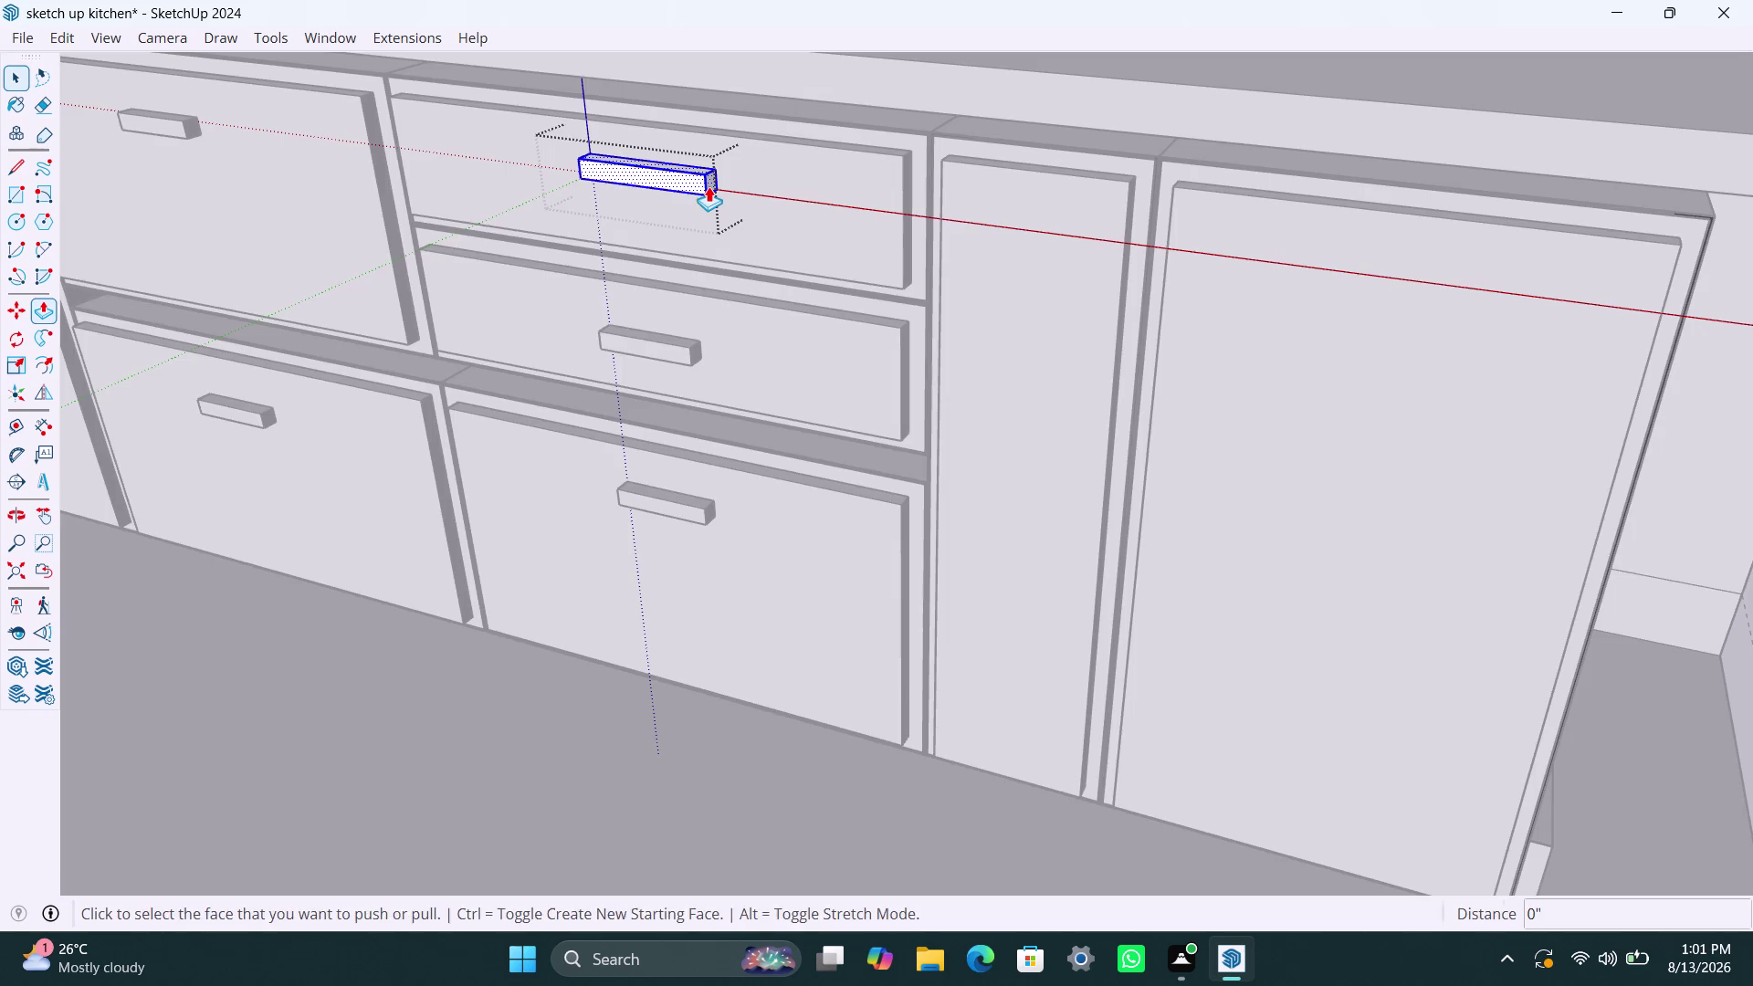
click(709, 186)
click(686, 181)
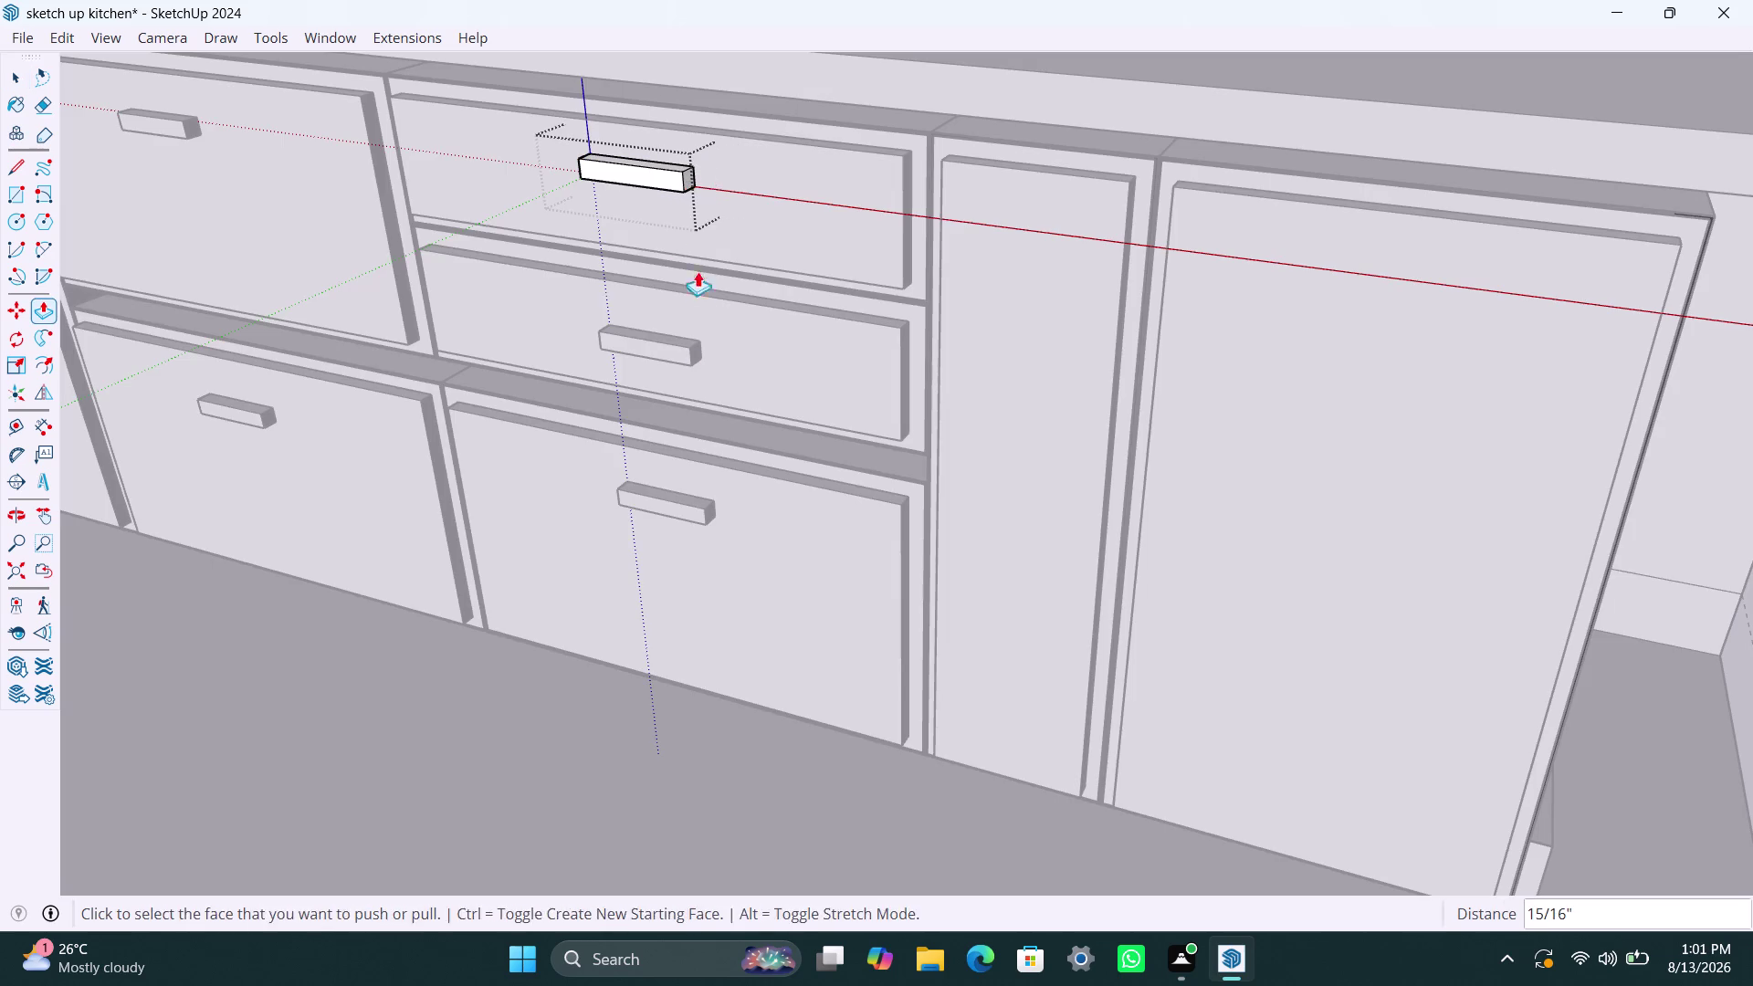
key(space)
click(655, 475)
scroll(down, 3)
middle_drag(626, 592, 826, 595)
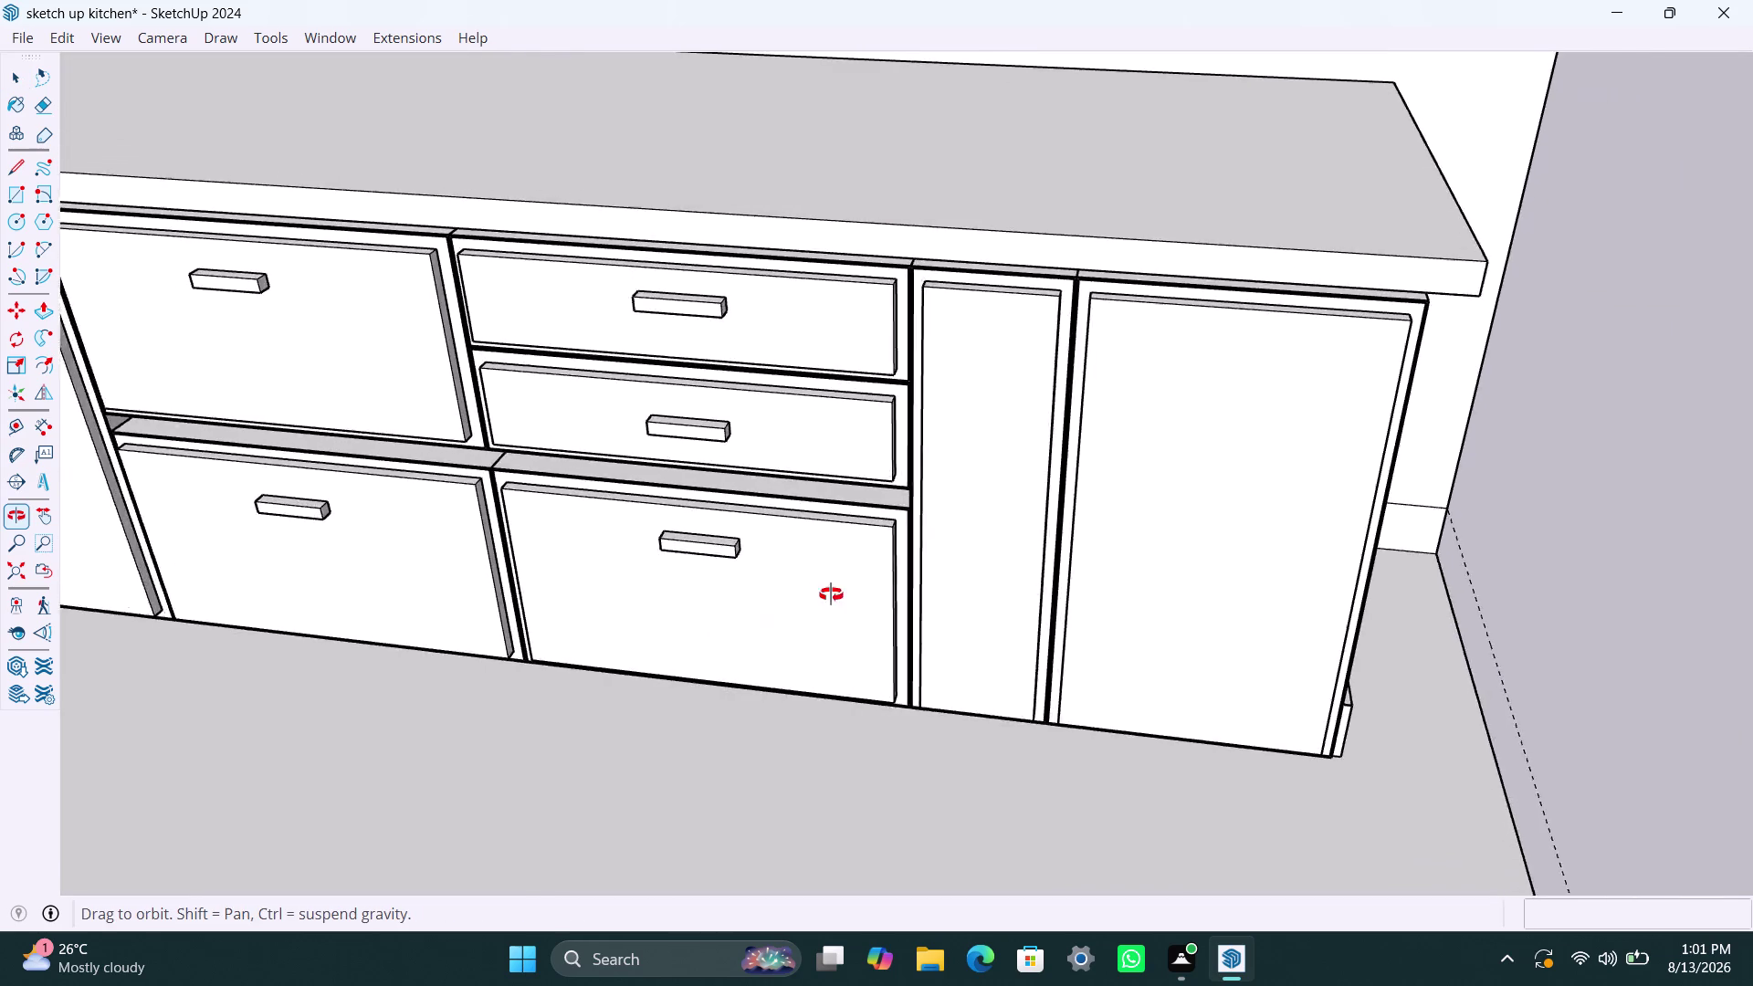
middle_drag(827, 595, 940, 535)
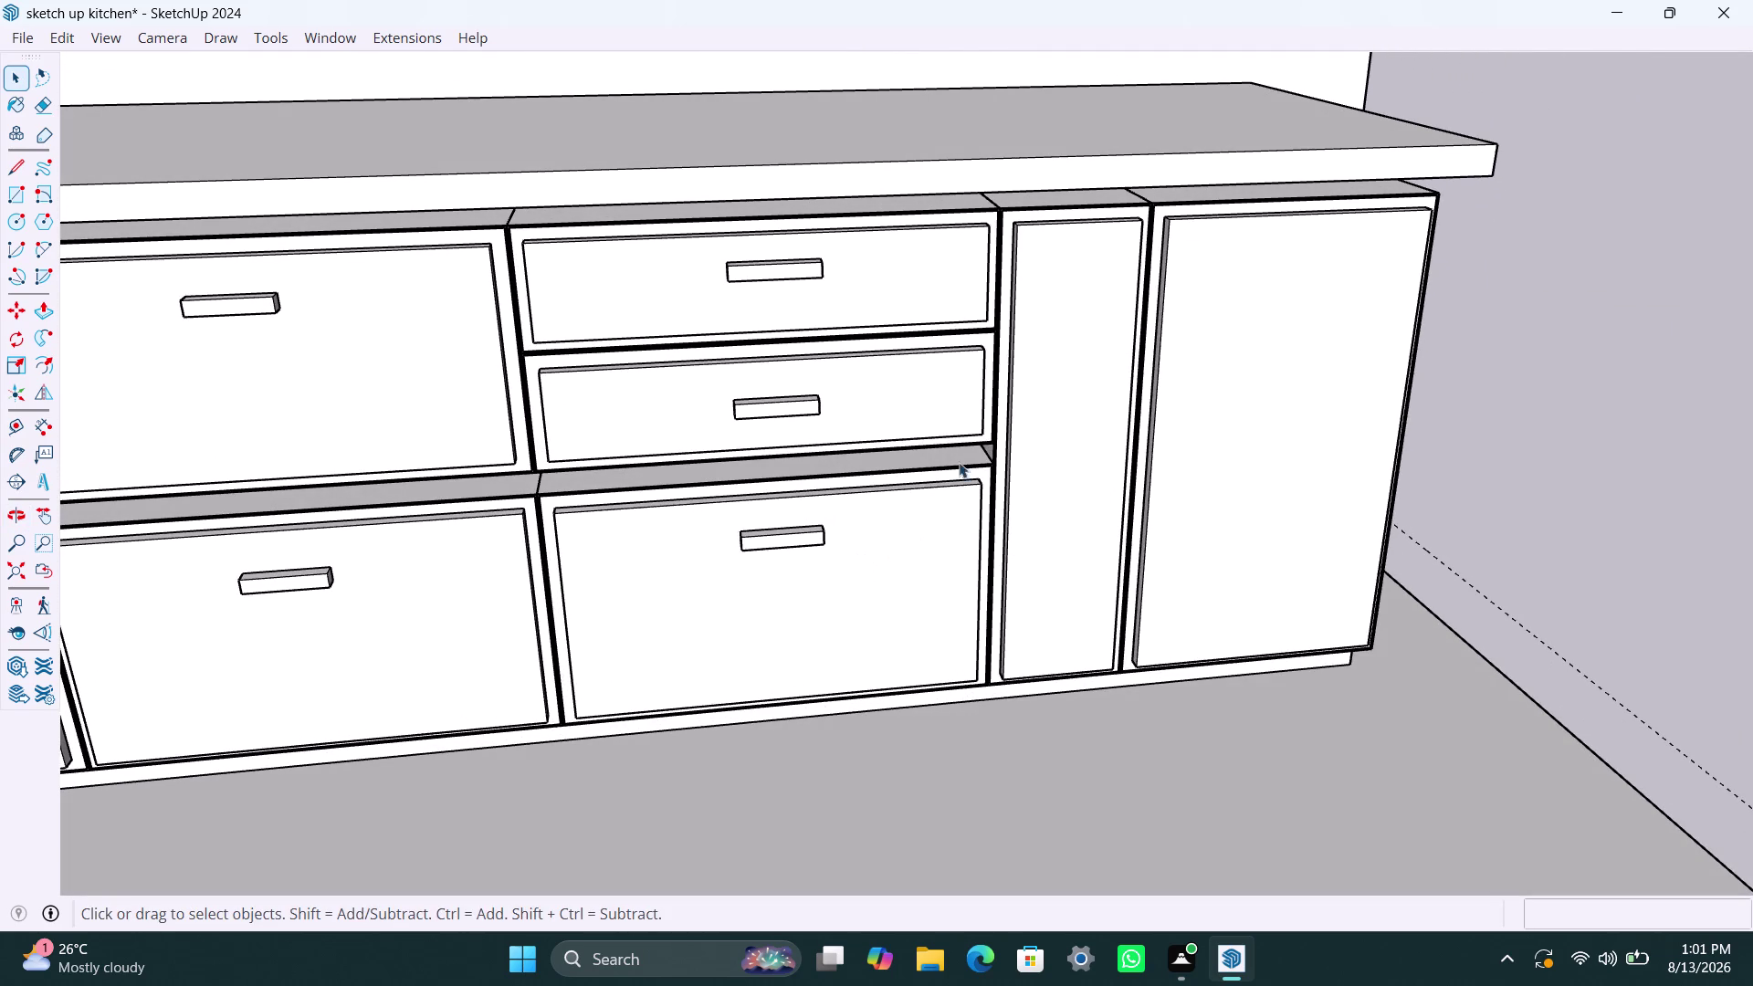
click(797, 403)
key(m)
click(741, 417)
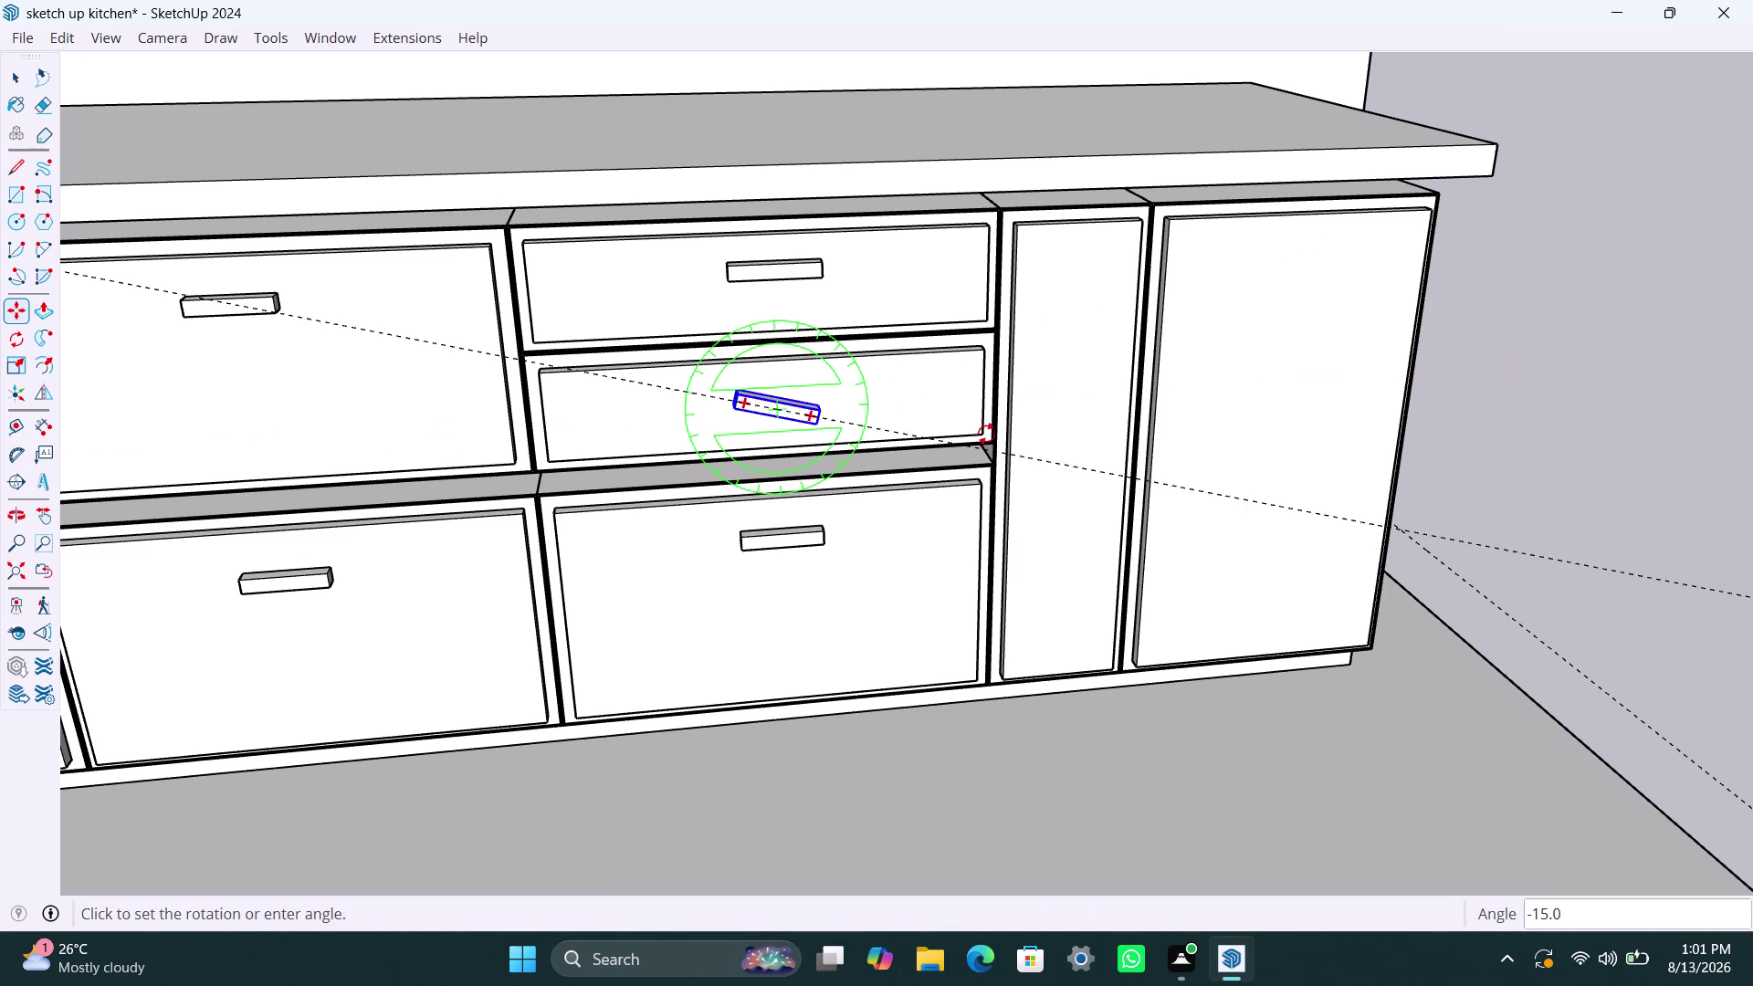
key(Escape)
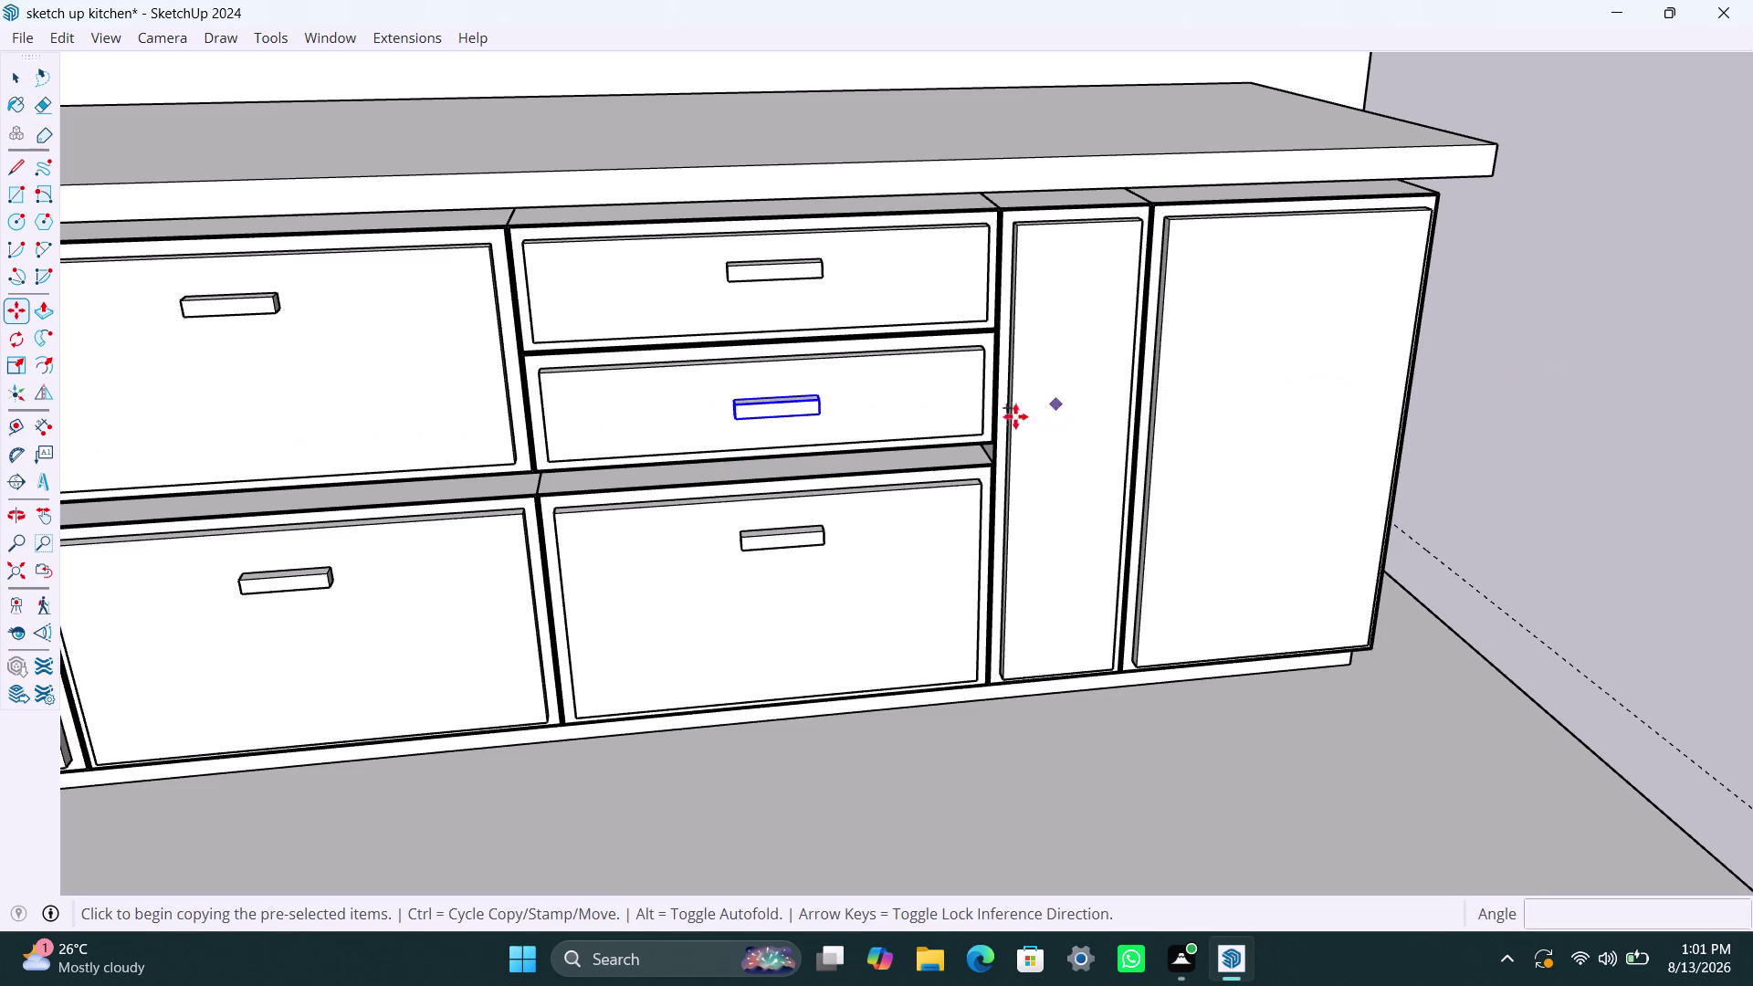
key(space)
click(781, 267)
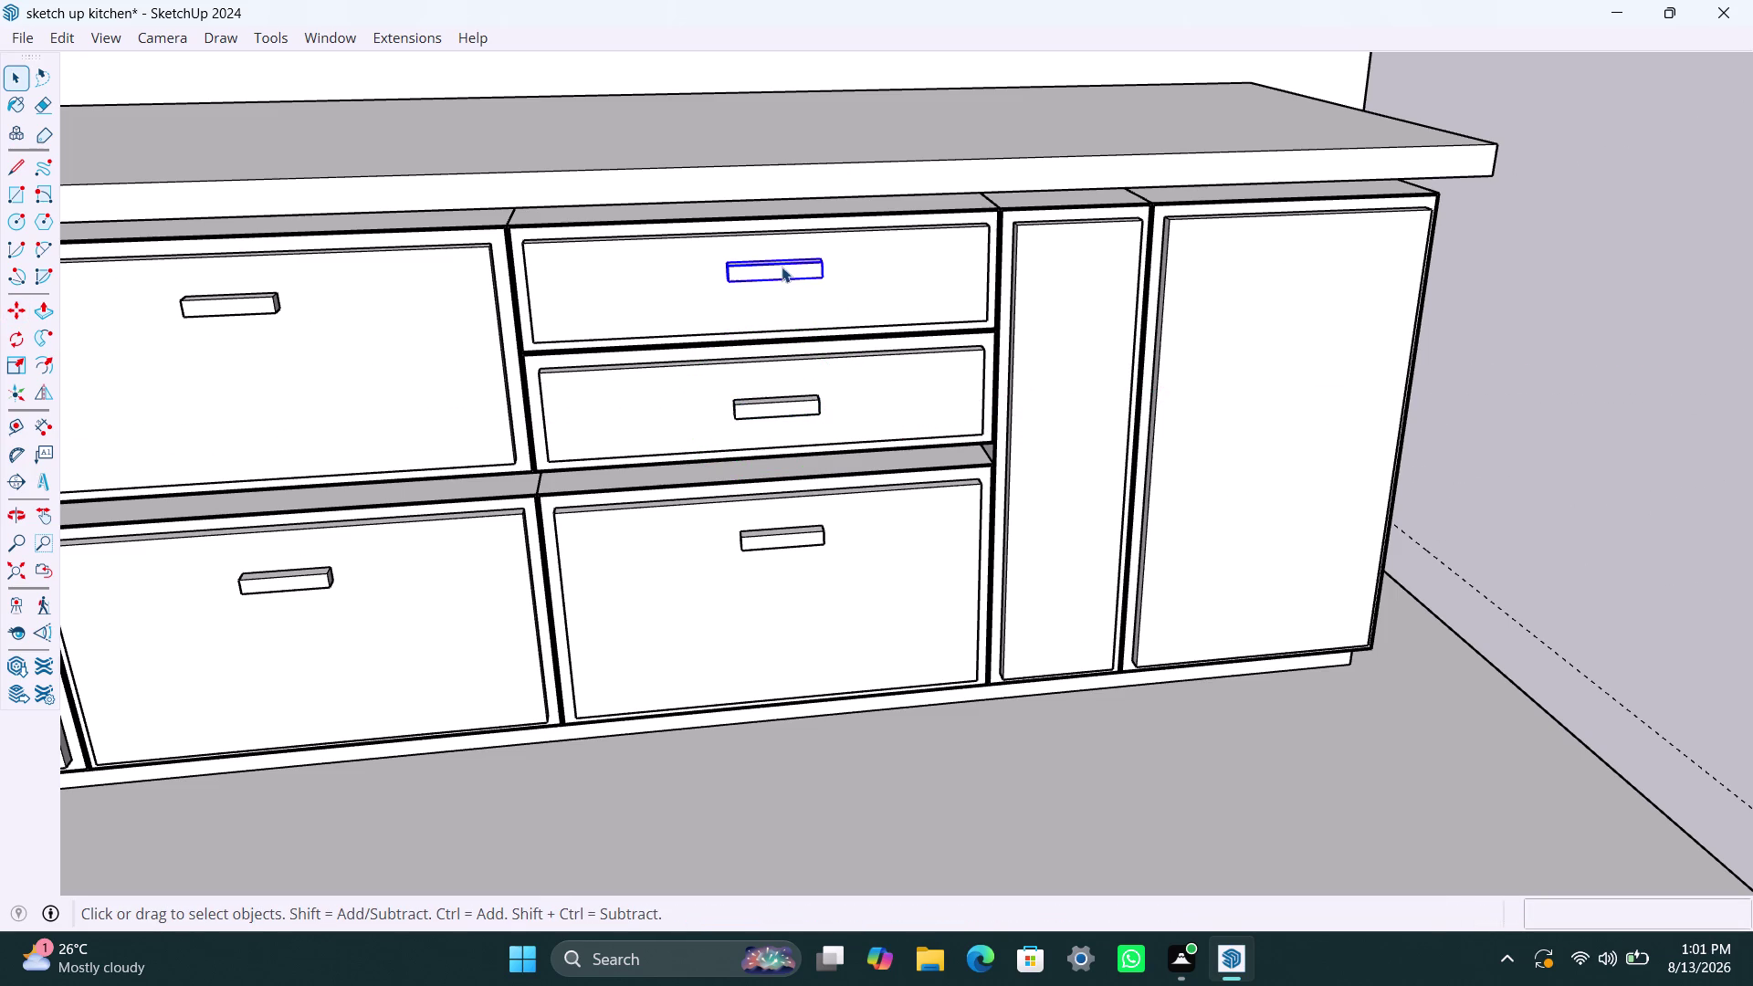
scroll(down, 3)
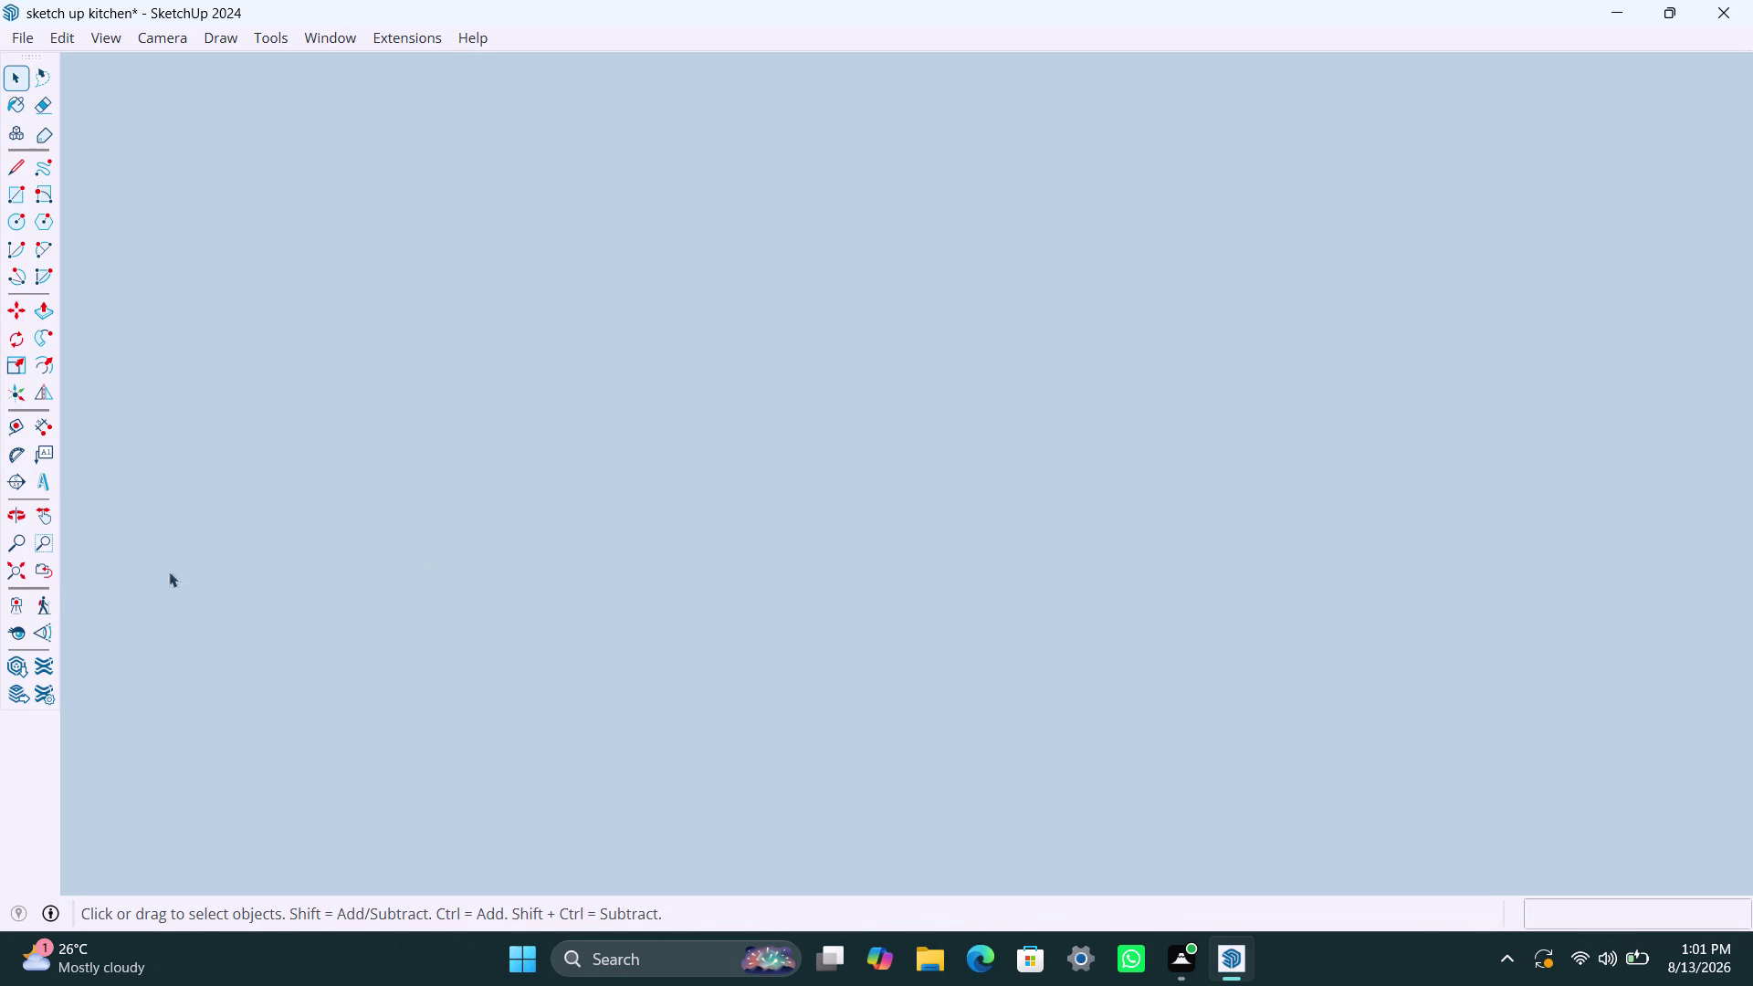
click(22, 563)
middle_drag(963, 504, 764, 923)
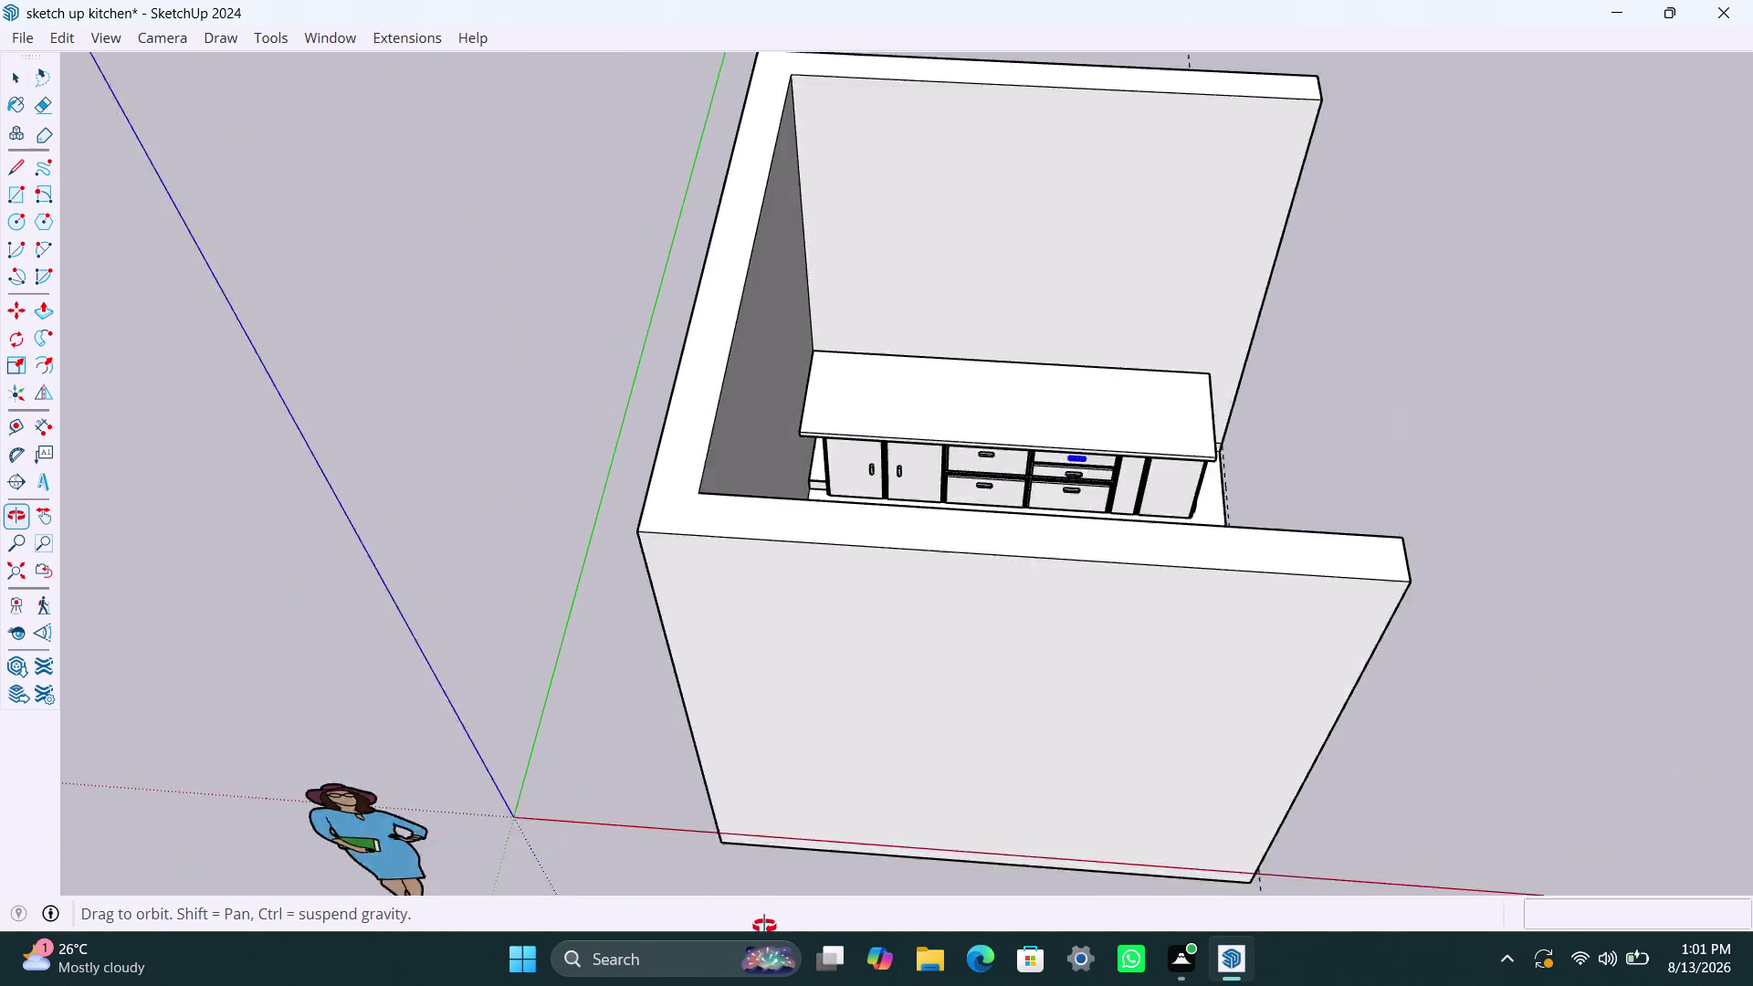
middle_drag(764, 923, 763, 932)
scroll(up, 3)
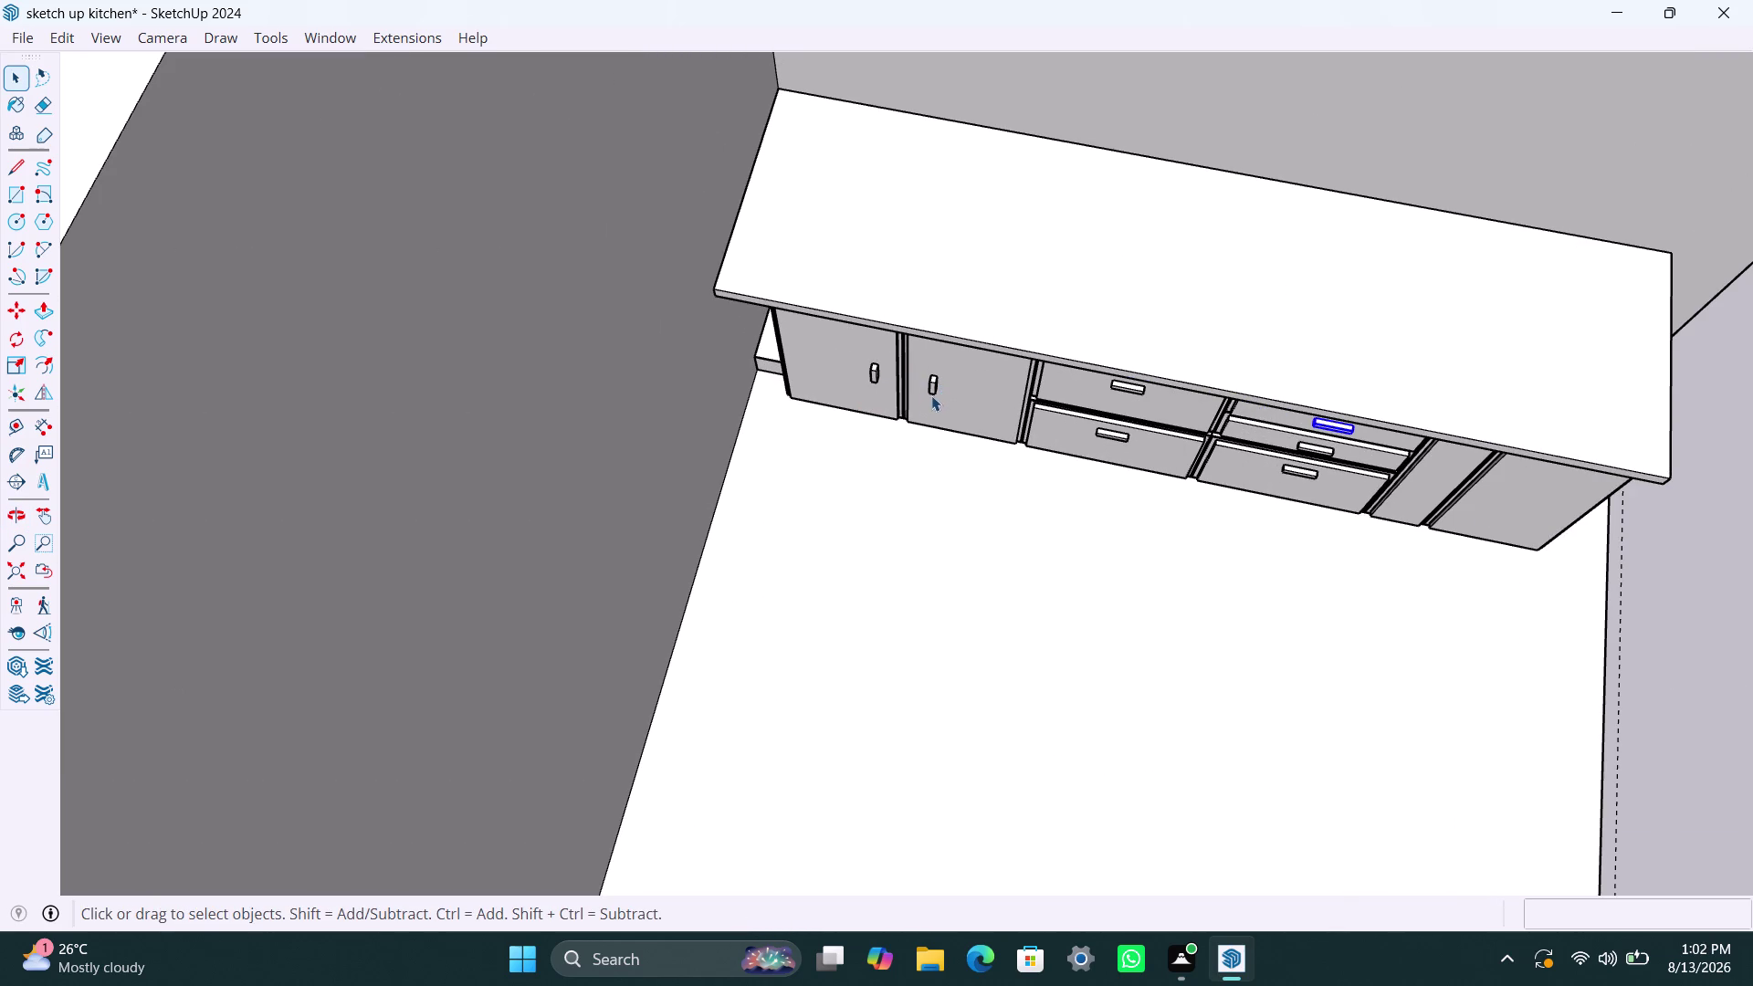
click(933, 386)
scroll(up, 3)
scroll(up, 3)
scroll(down, 3)
middle_drag(541, 590, 654, 344)
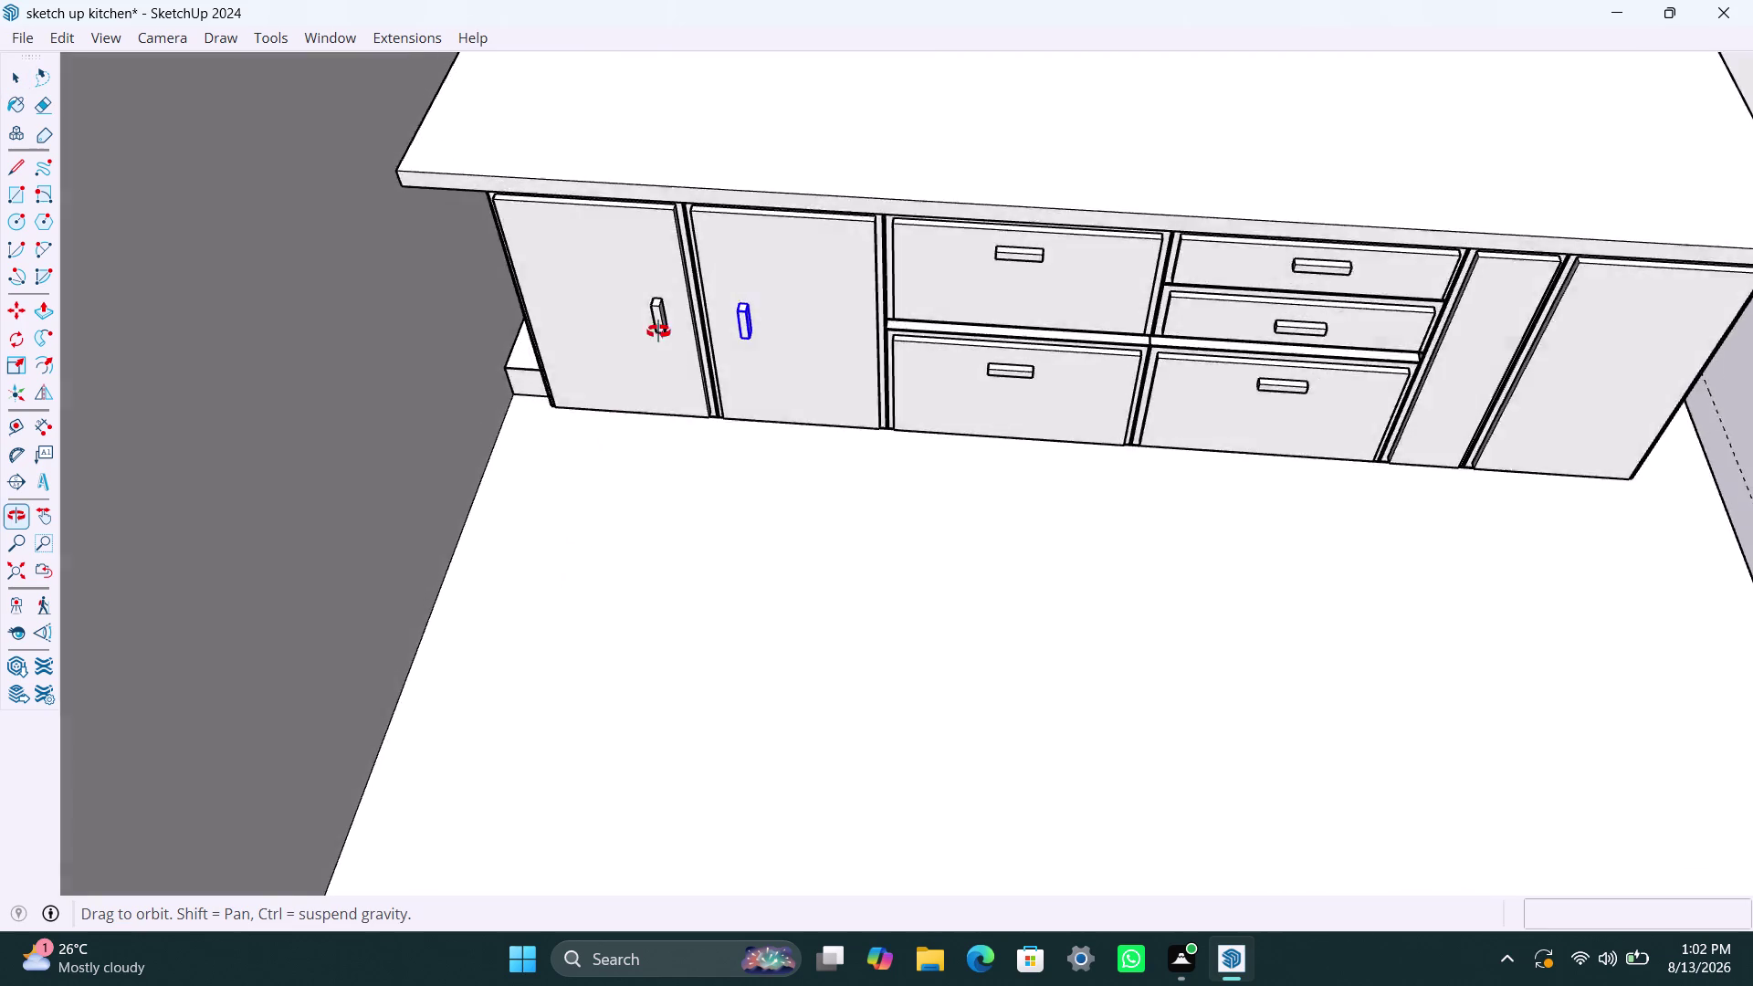
middle_drag(654, 344, 675, 498)
scroll(down, 3)
scroll(up, 3)
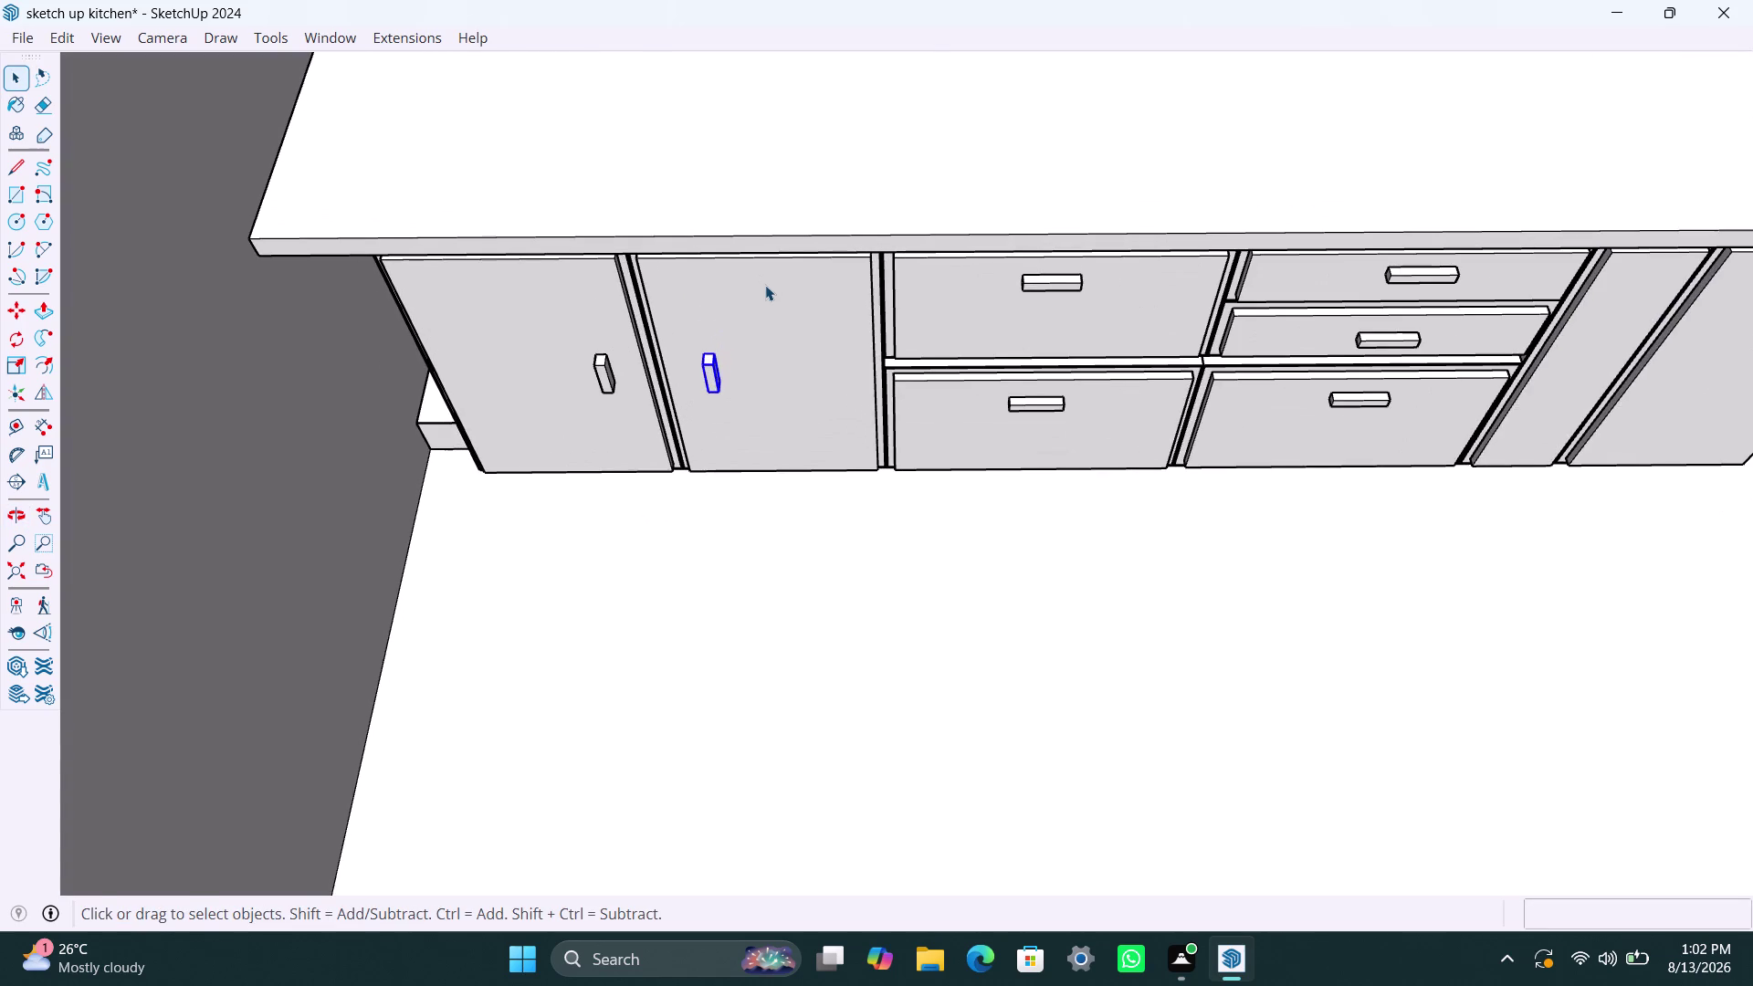
middle_drag(764, 287, 527, 526)
scroll(up, 3)
middle_drag(633, 401, 652, 227)
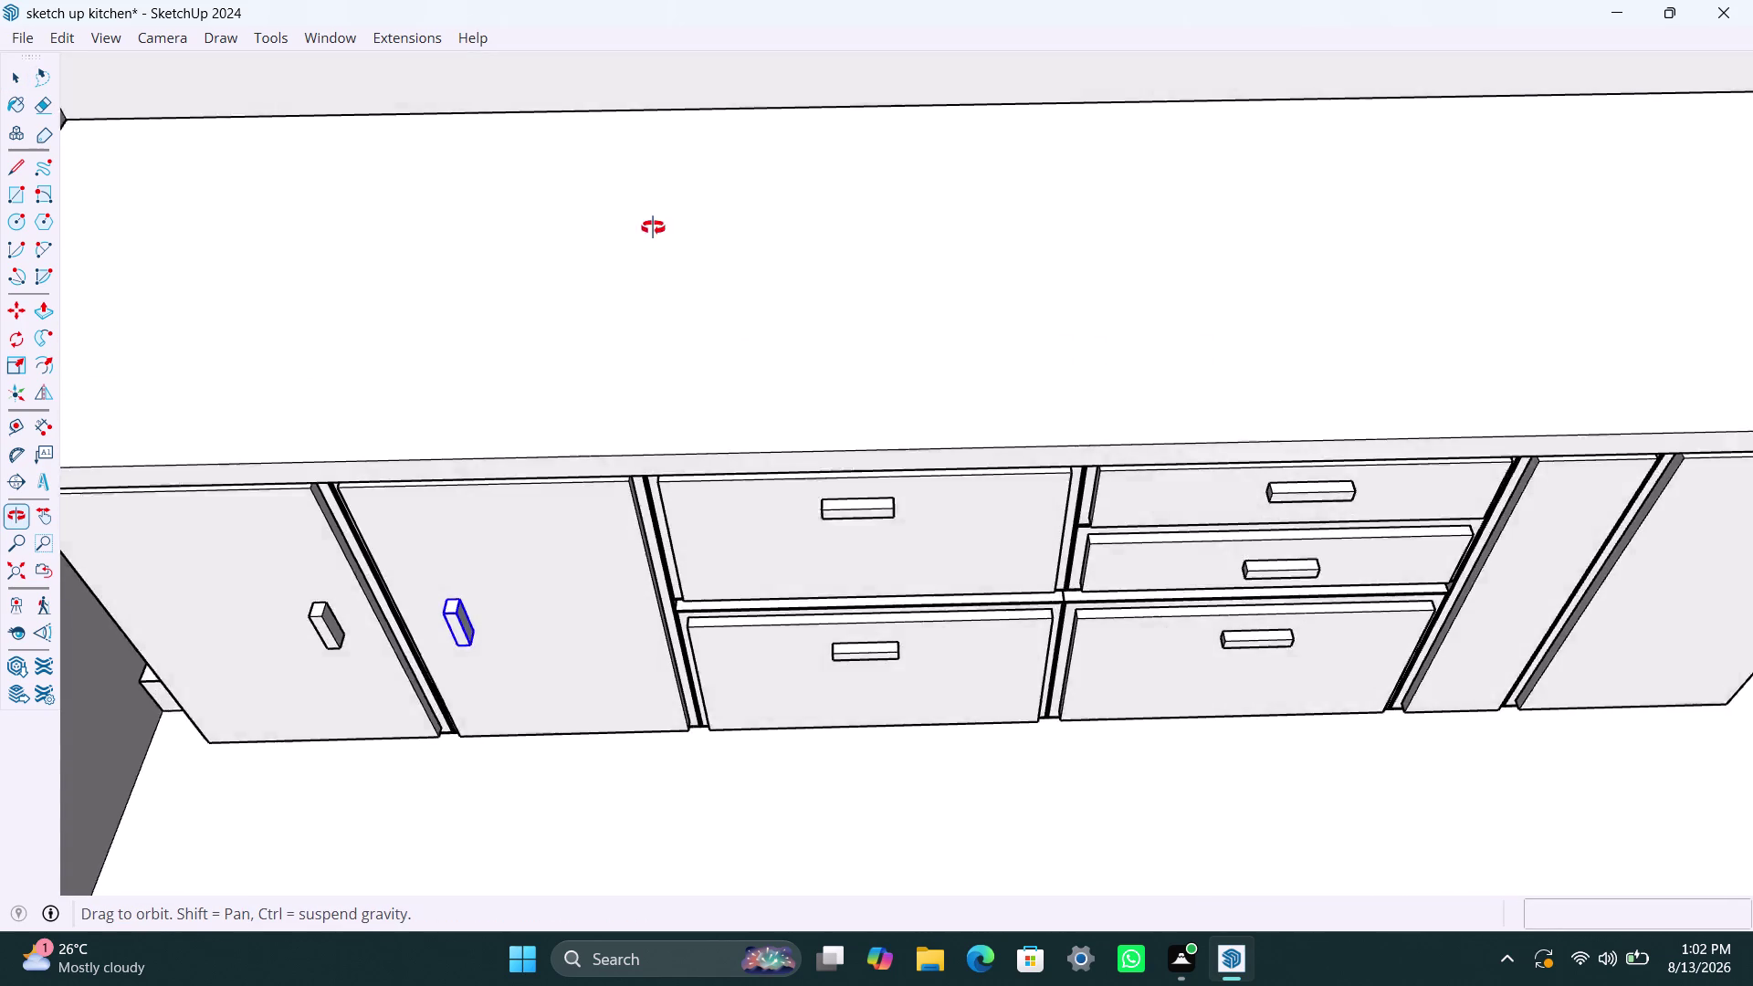
middle_drag(653, 227, 661, 156)
scroll(up, 3)
Copy the upright door handle along the red axis onto the rightmost door.
key(m)
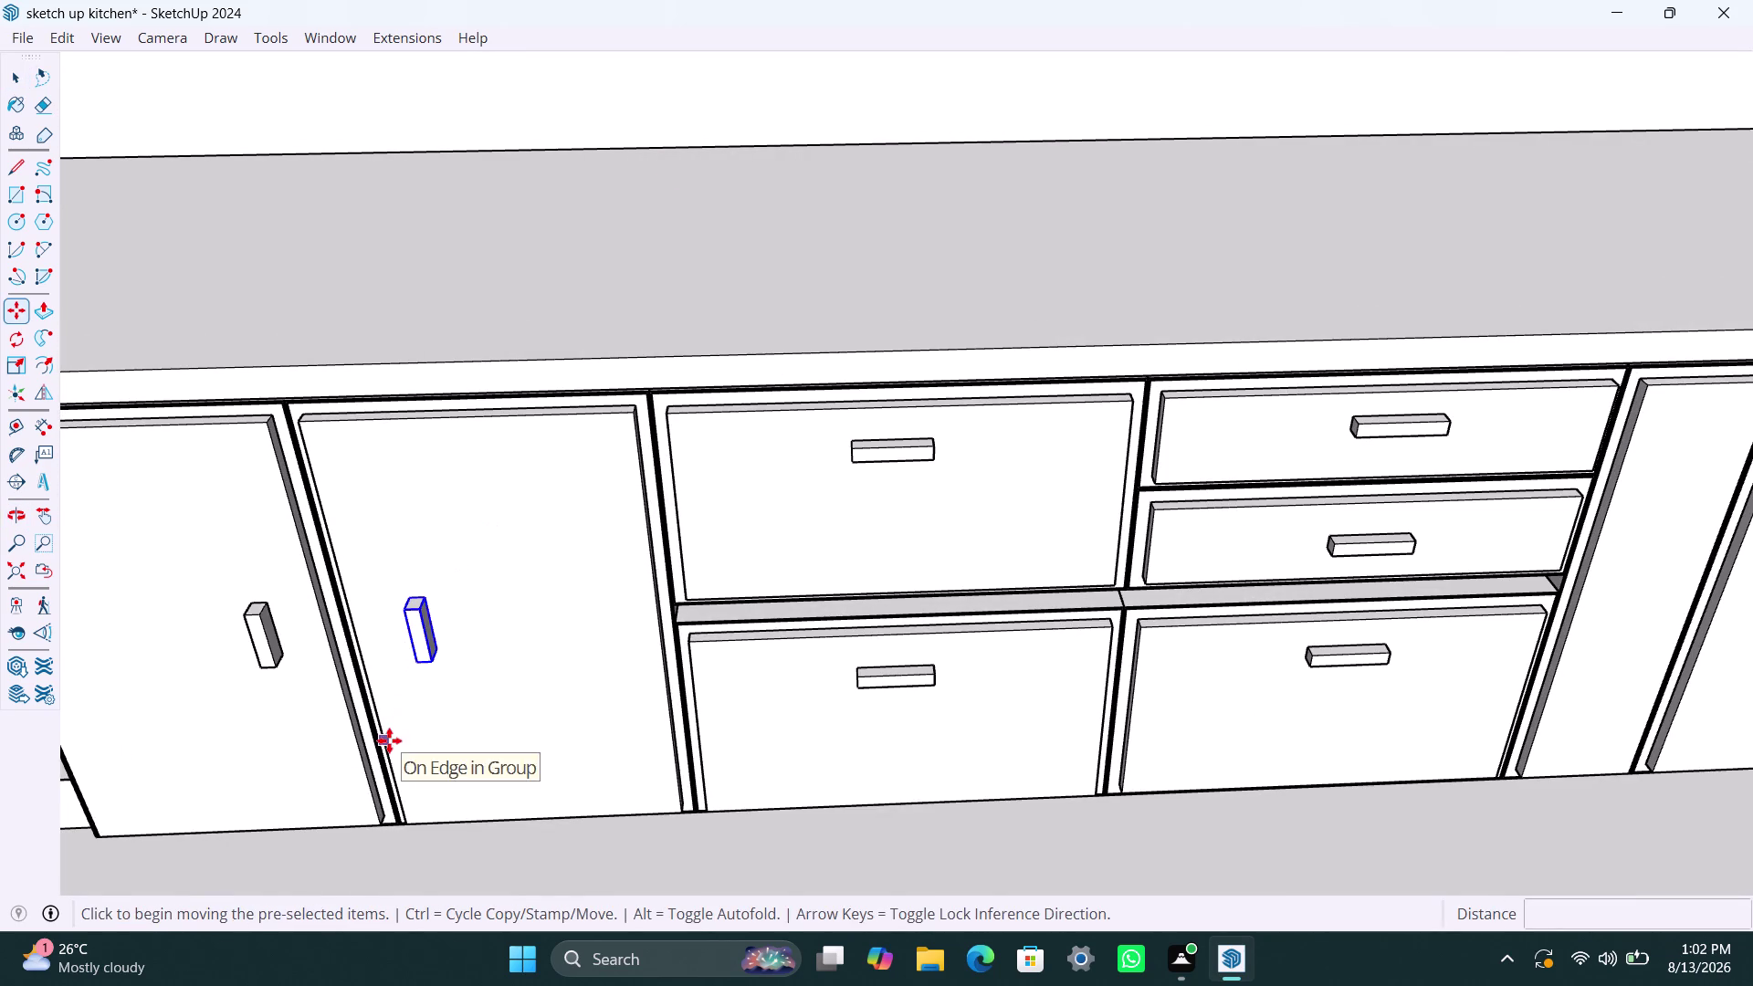
click(415, 665)
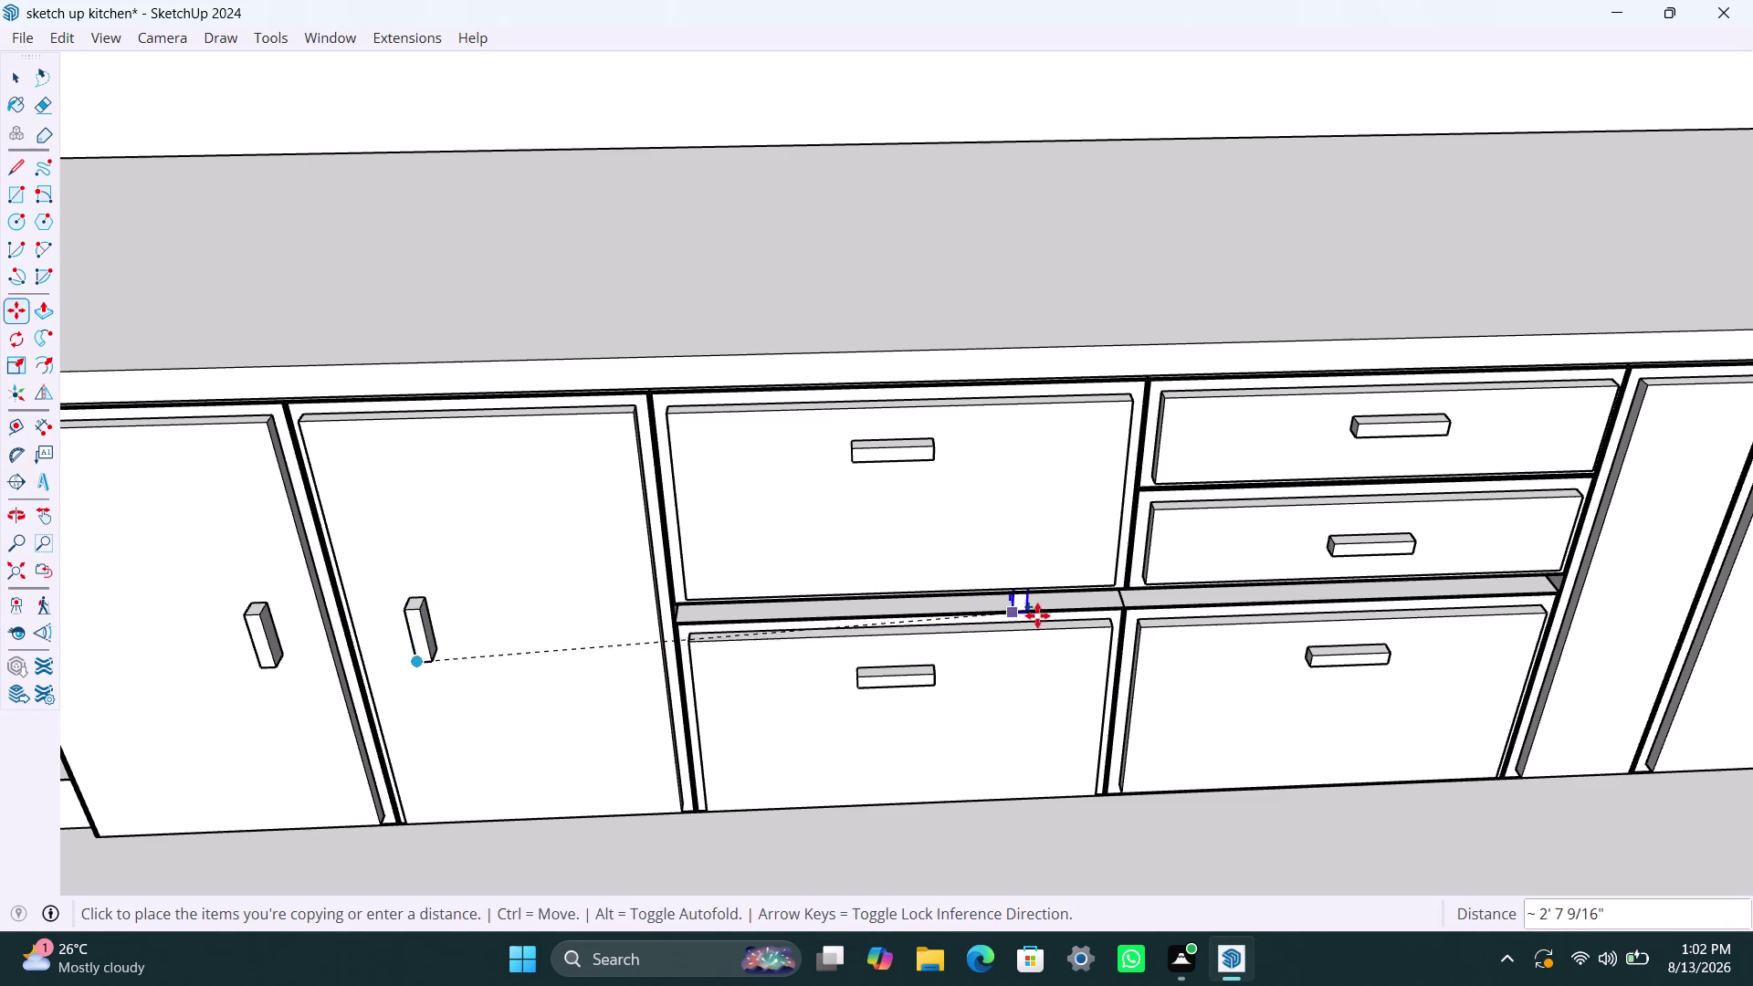
scroll(down, 3)
middle_drag(1217, 637, 1163, 634)
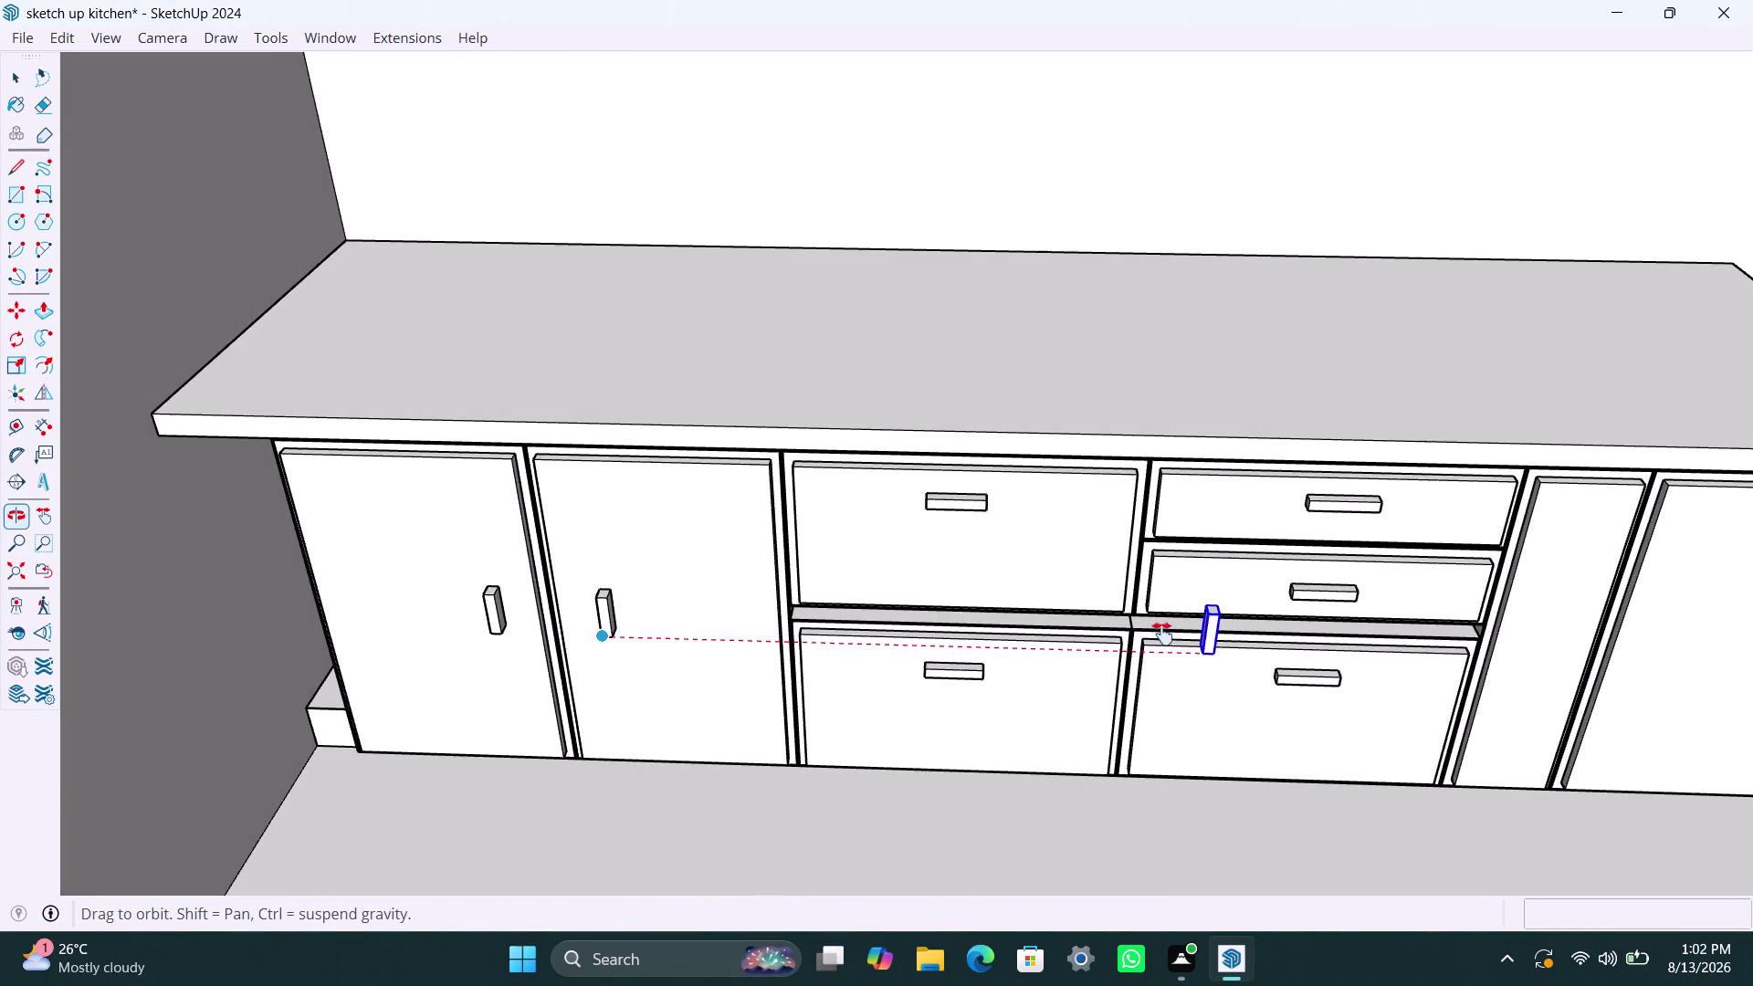
middle_drag(1162, 633, 736, 594)
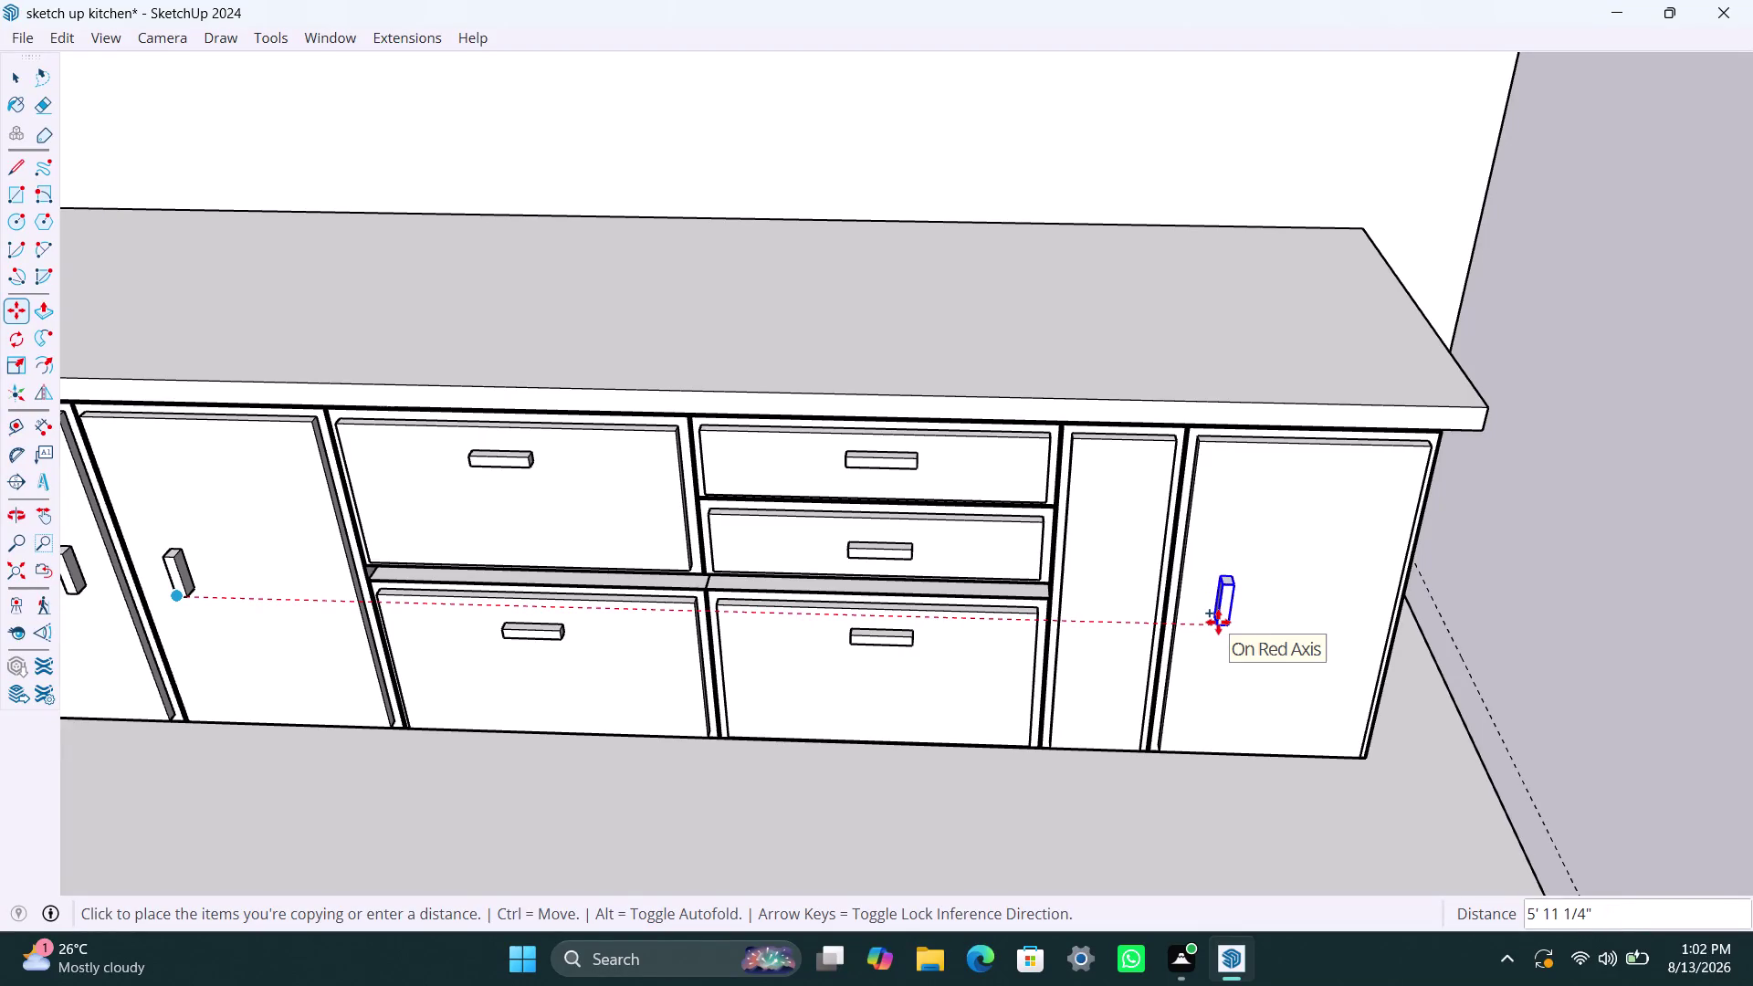
click(1218, 622)
key(space)
click(1053, 810)
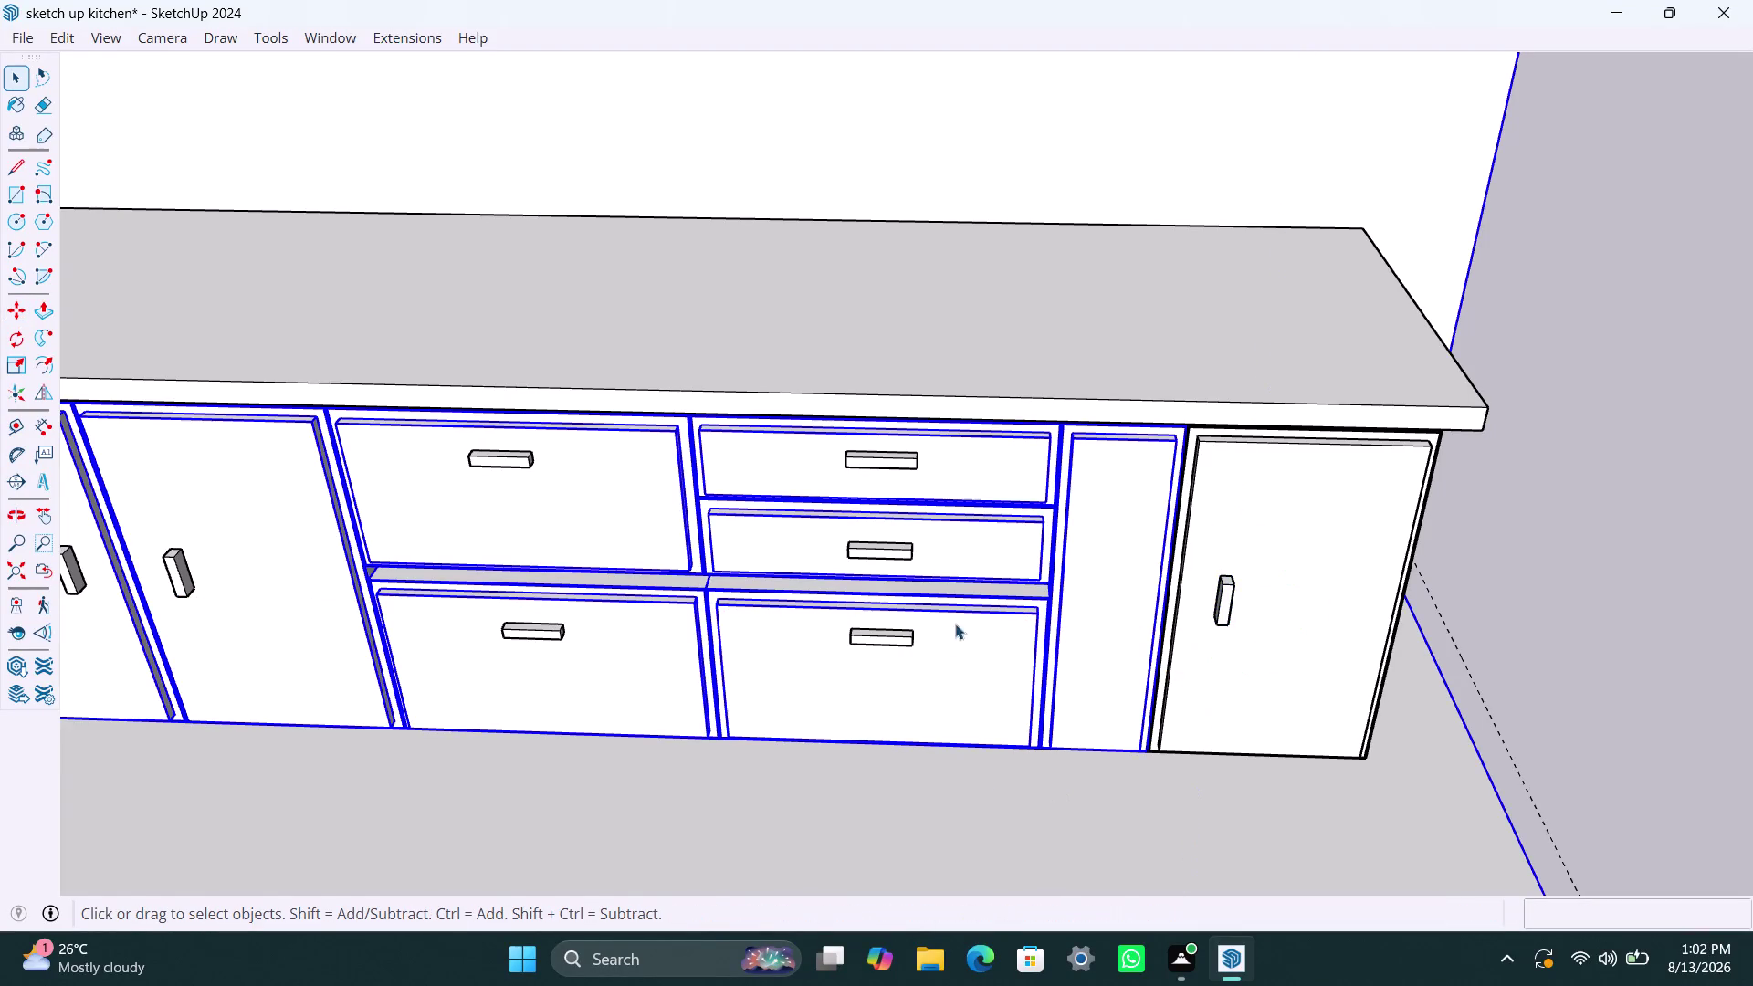
click(1165, 770)
click(1494, 525)
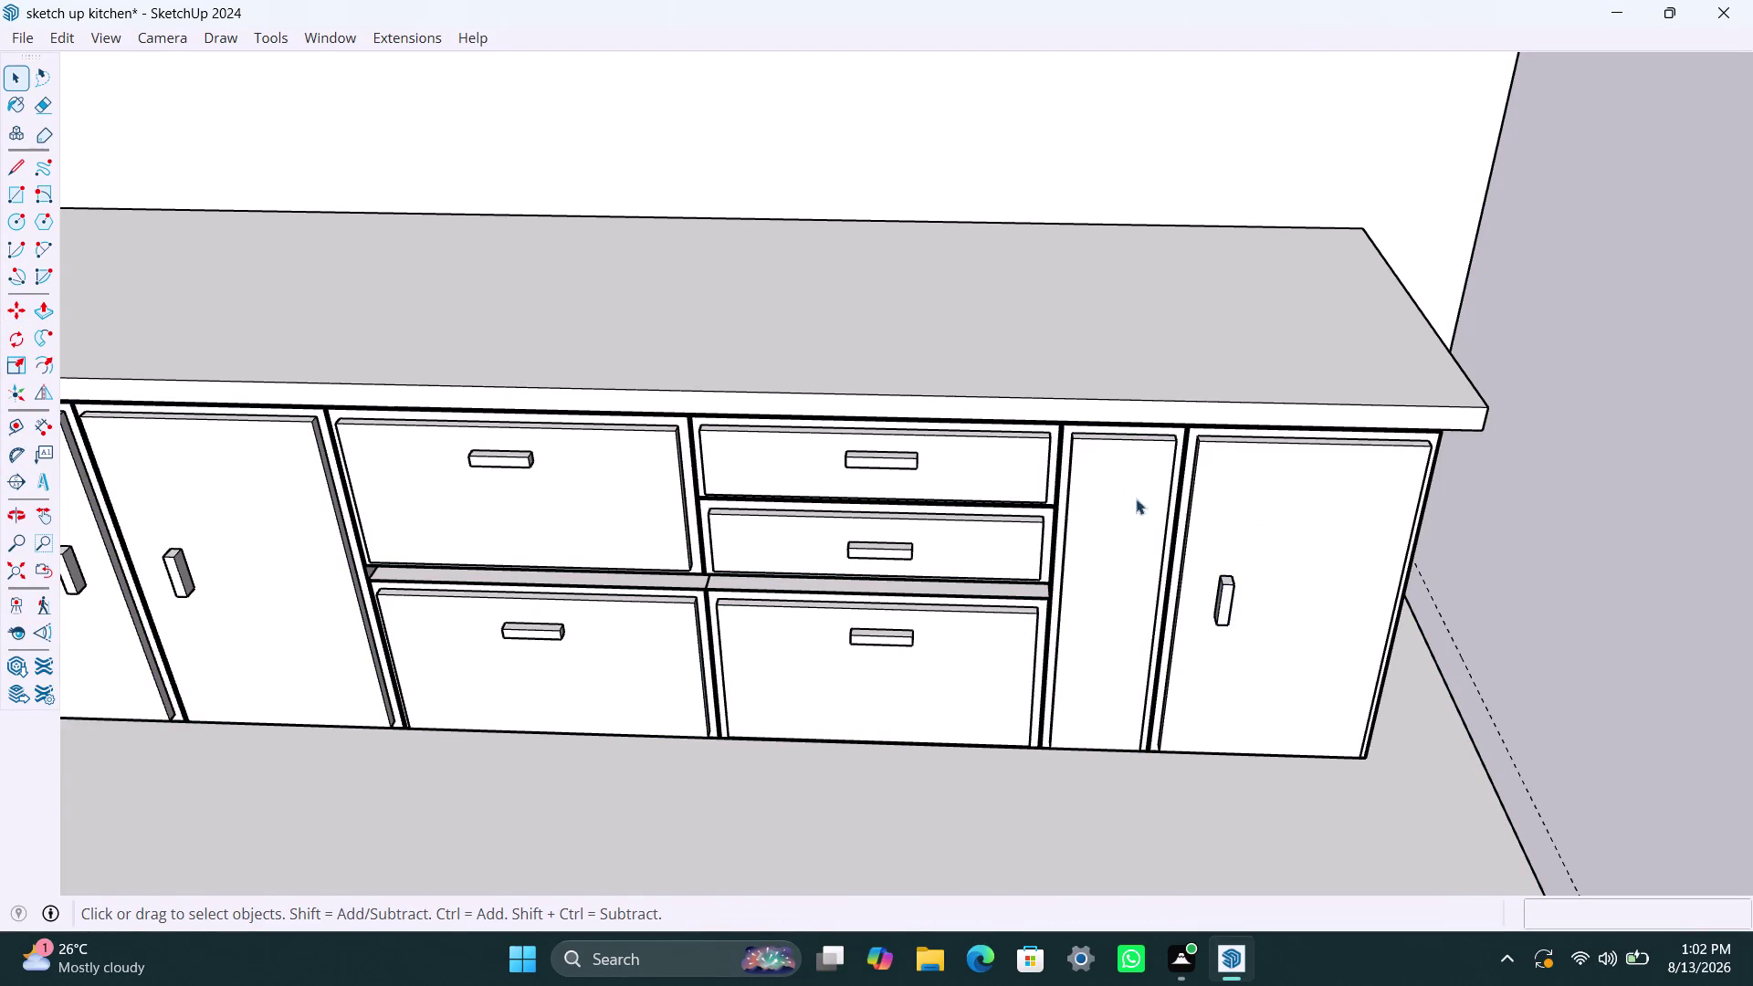
Copy the upper right drawer's handle onto the narrow filler panel.
click(892, 459)
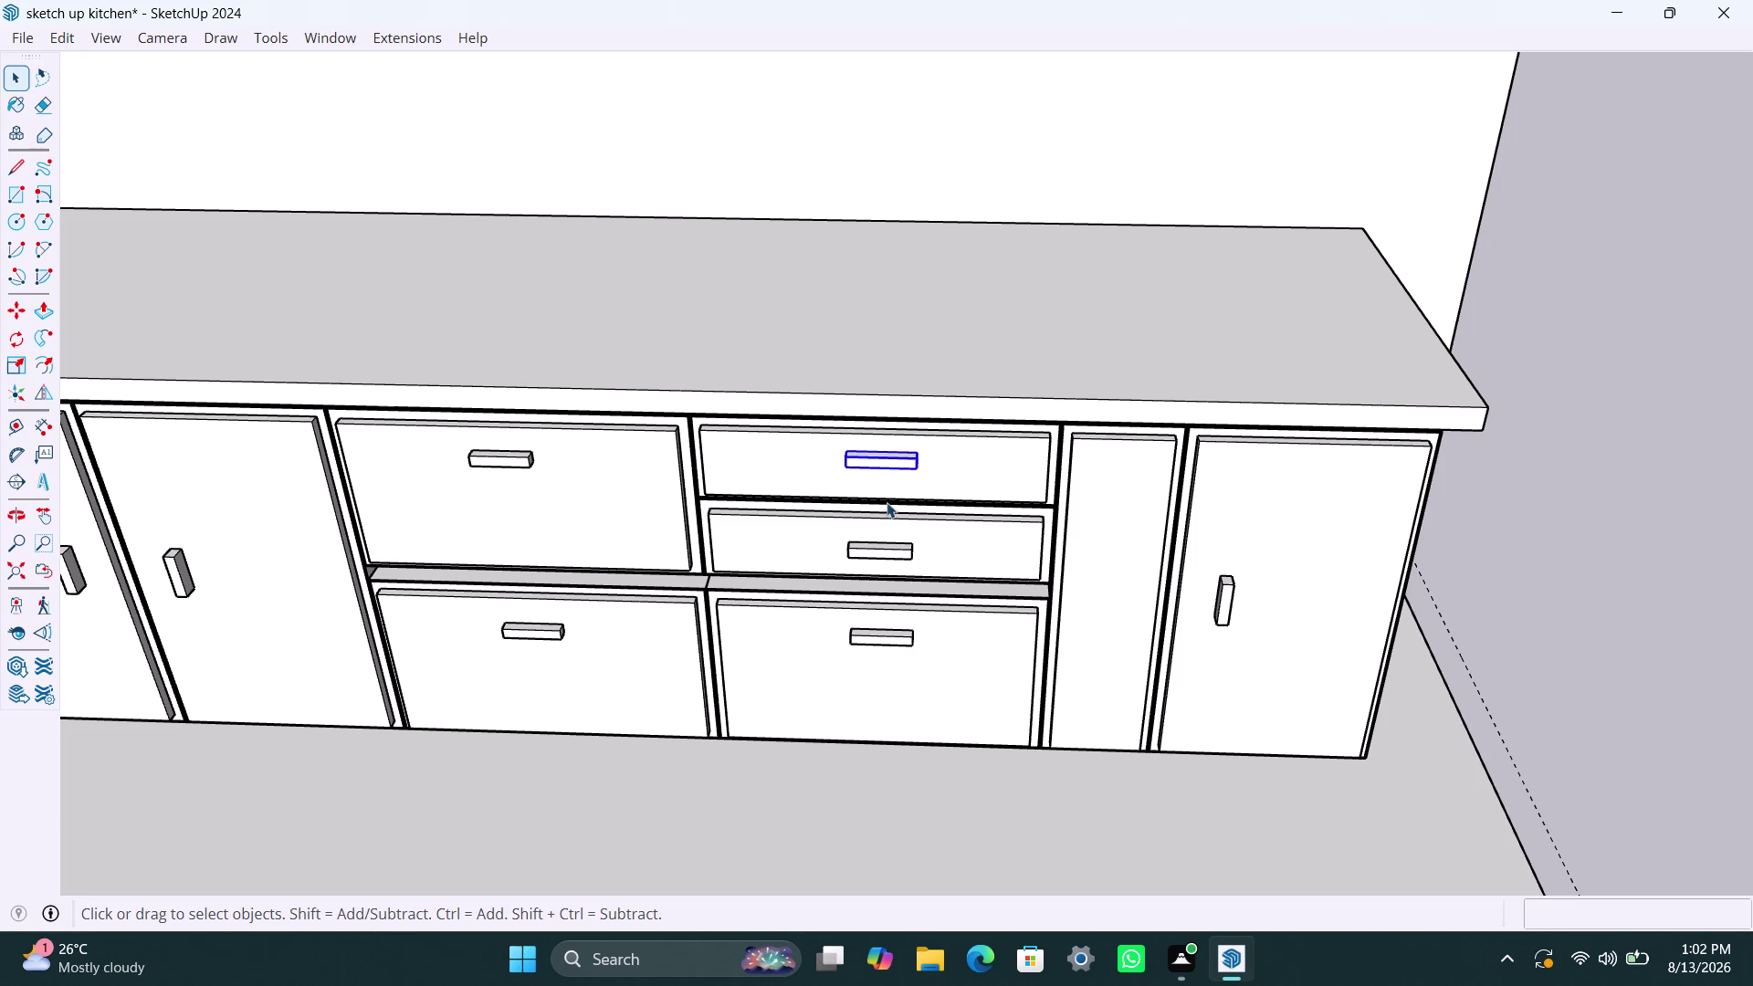
key(m)
click(850, 473)
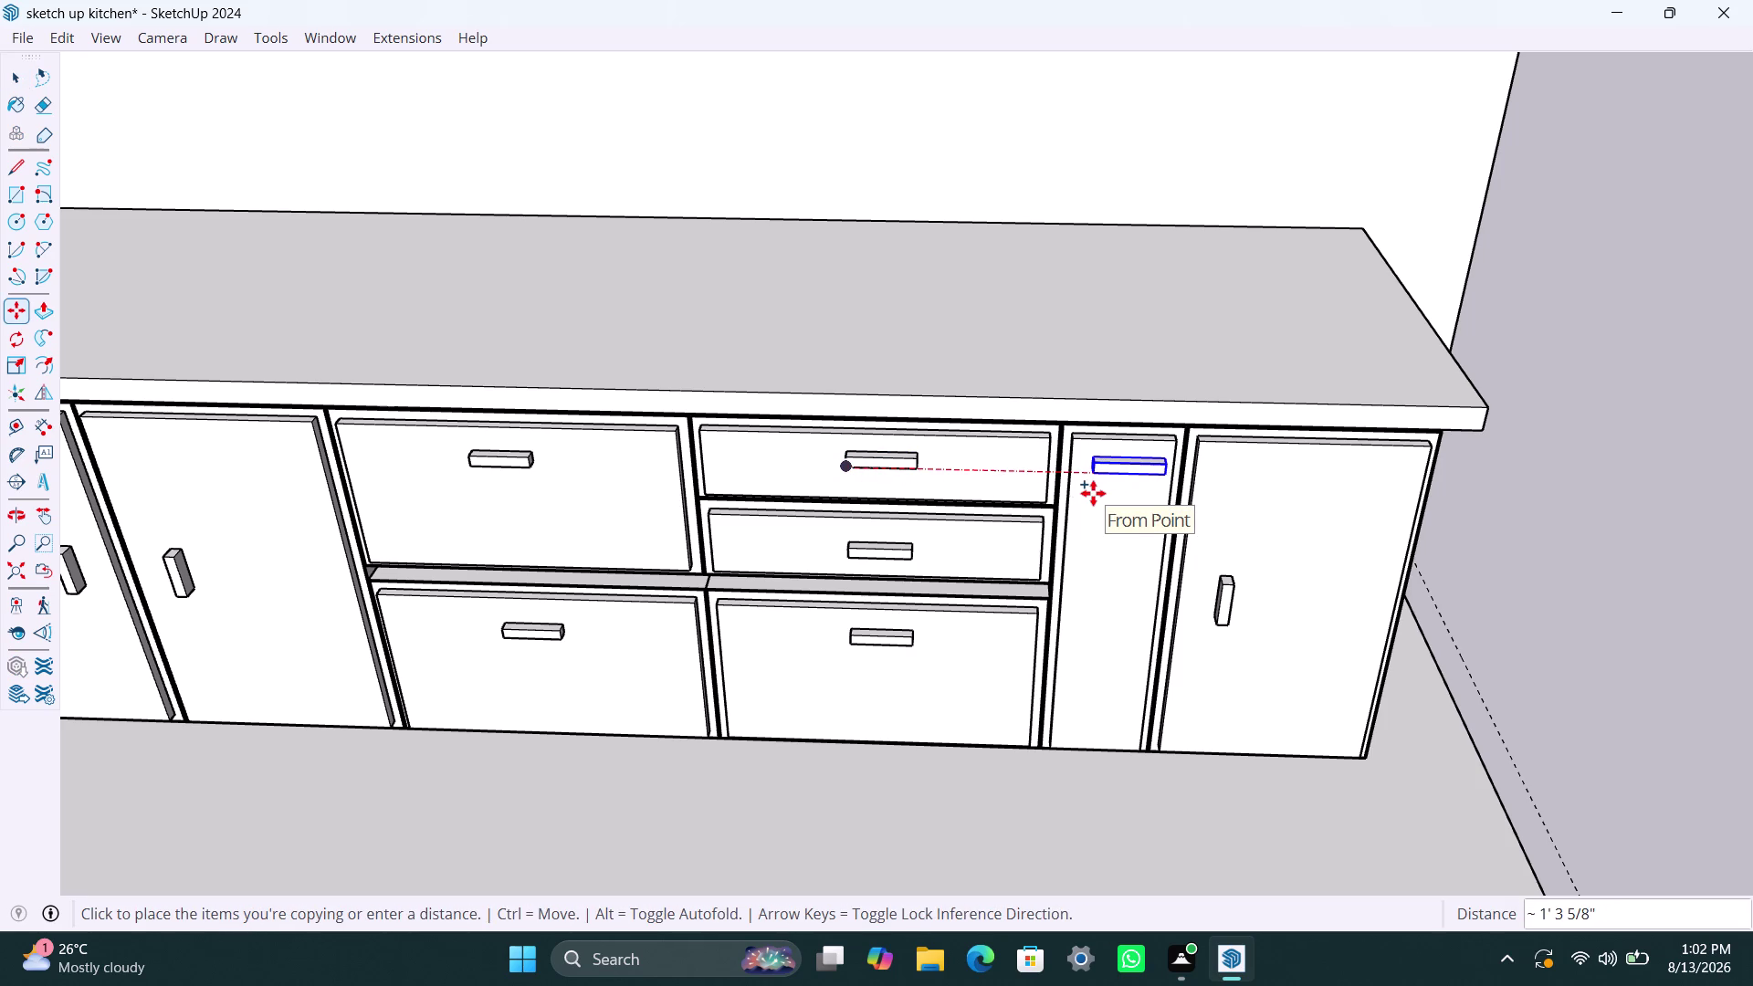
click(1091, 493)
key(space)
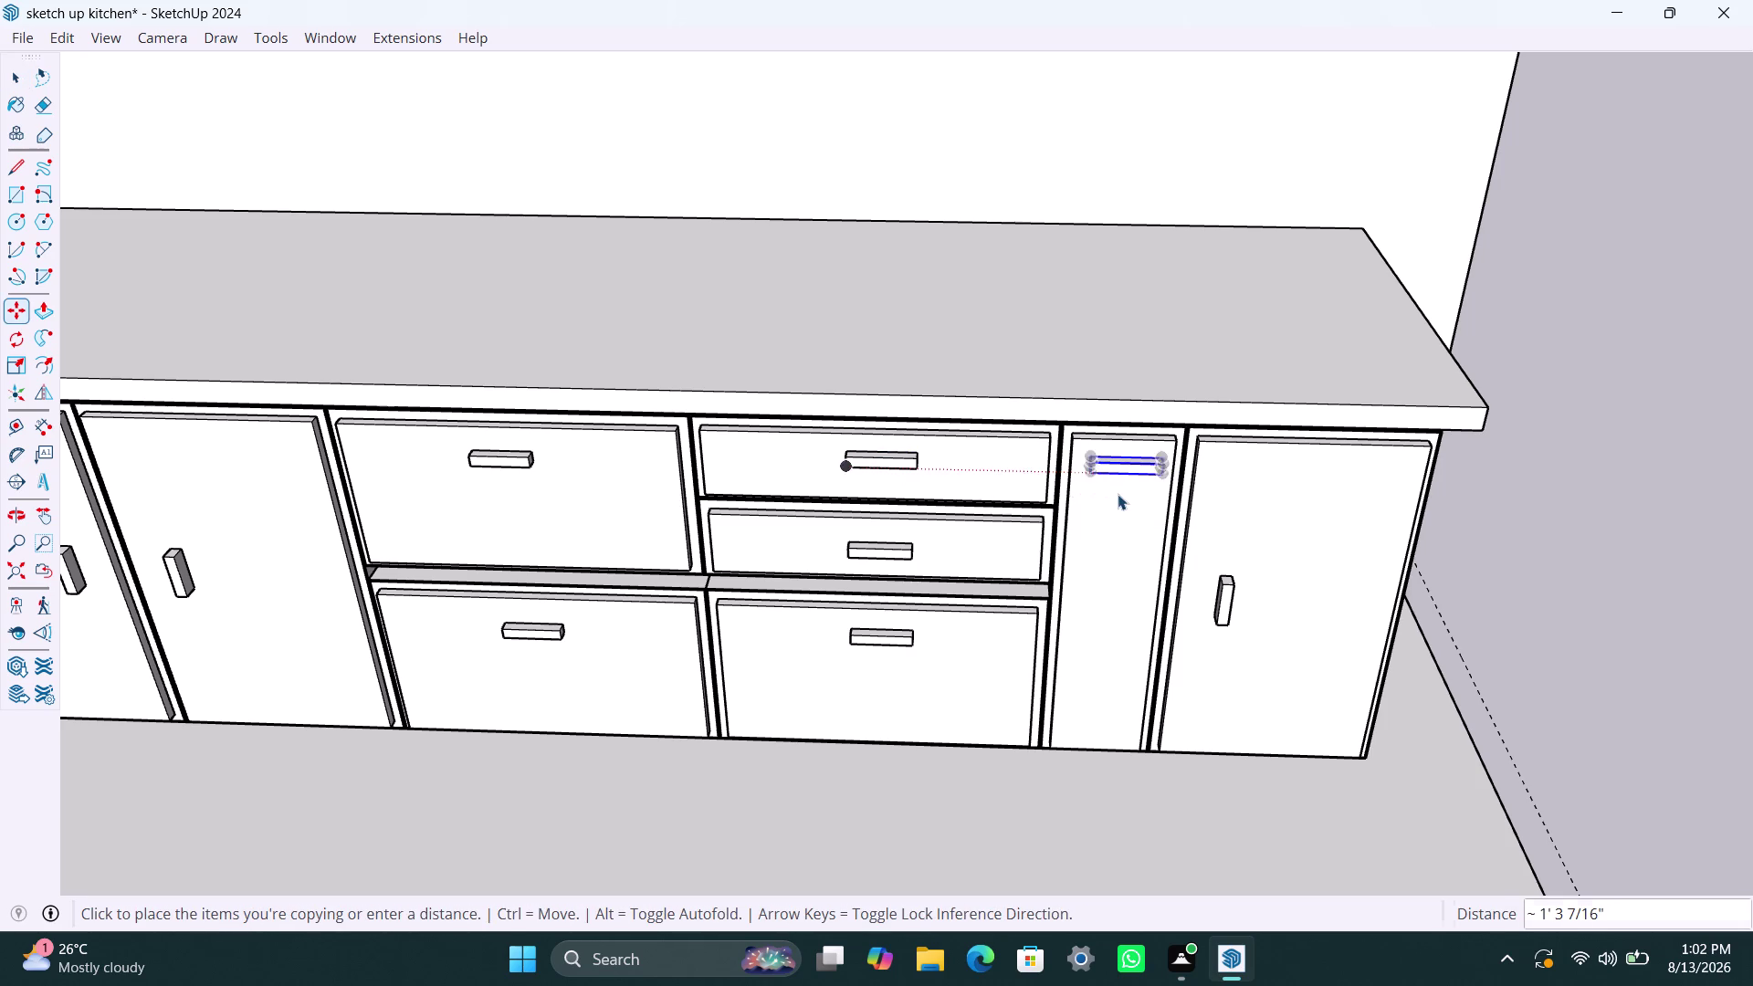
scroll(up, 3)
middle_drag(1176, 473, 1009, 517)
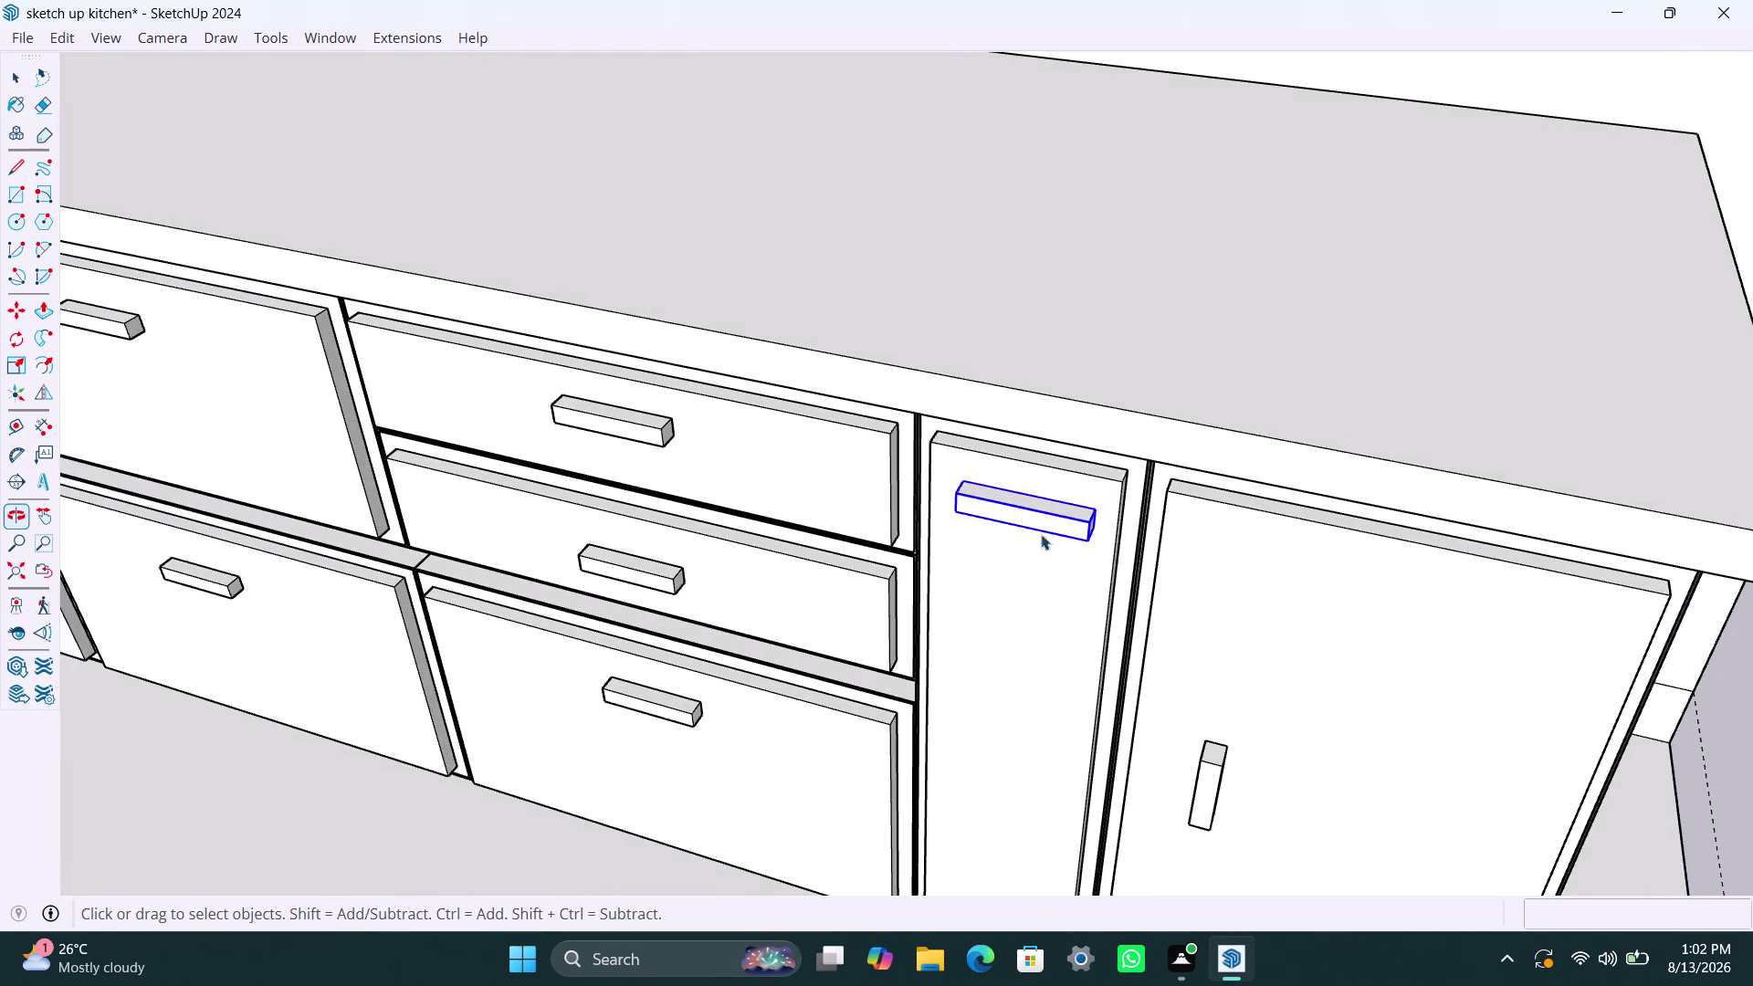
Push the new handle's right end inward to shorten it.
scroll(up, 3)
double_click(1093, 514)
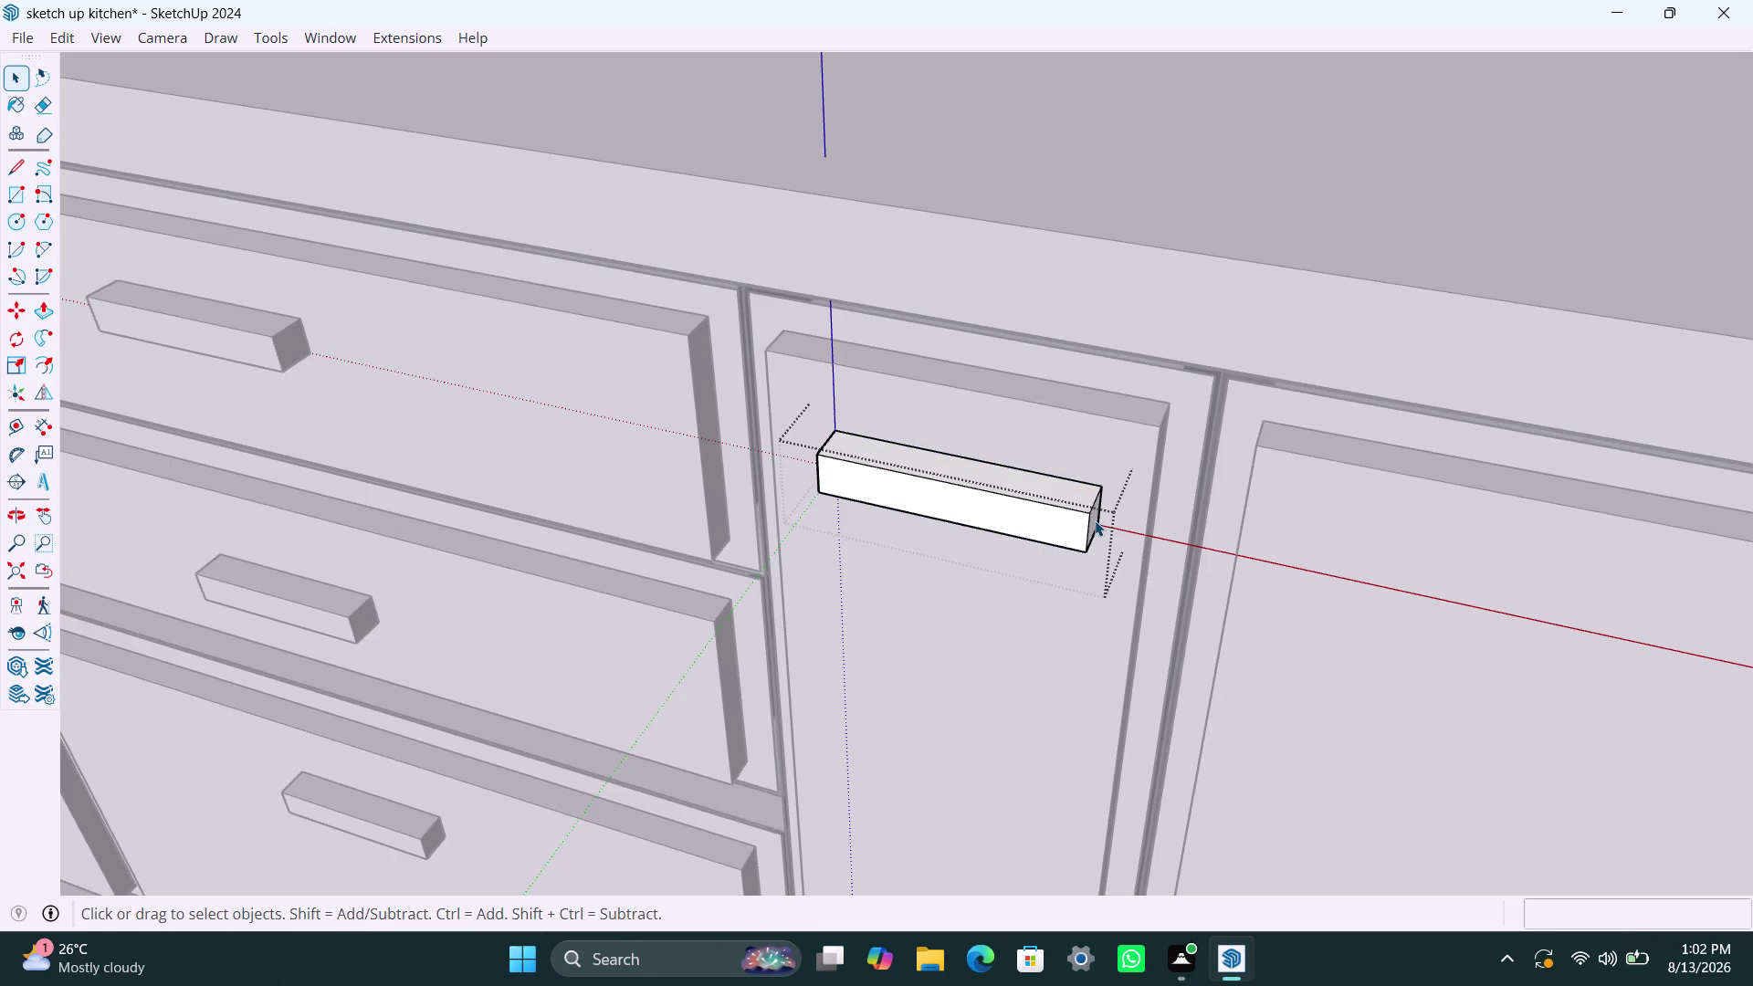
click(1095, 521)
click(1094, 522)
key(p)
click(1085, 525)
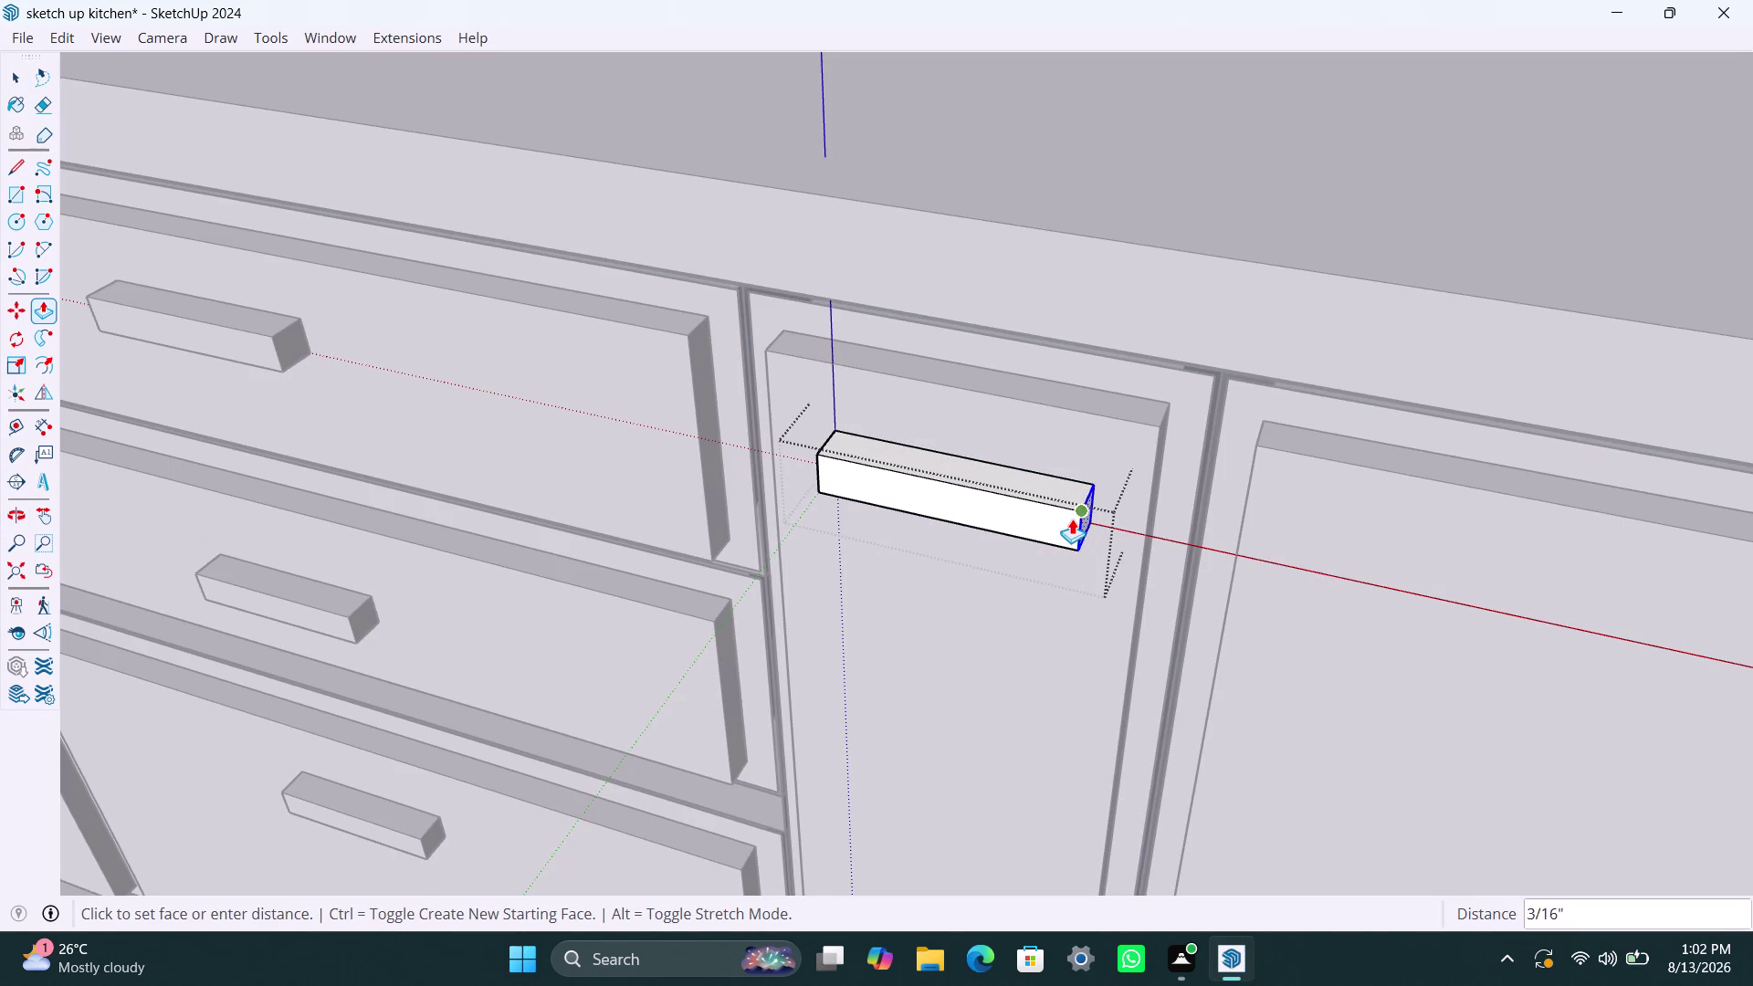
click(1070, 518)
key(space)
Push the handle's left end inward so it fits the narrow panel.
middle_drag(794, 522, 1043, 559)
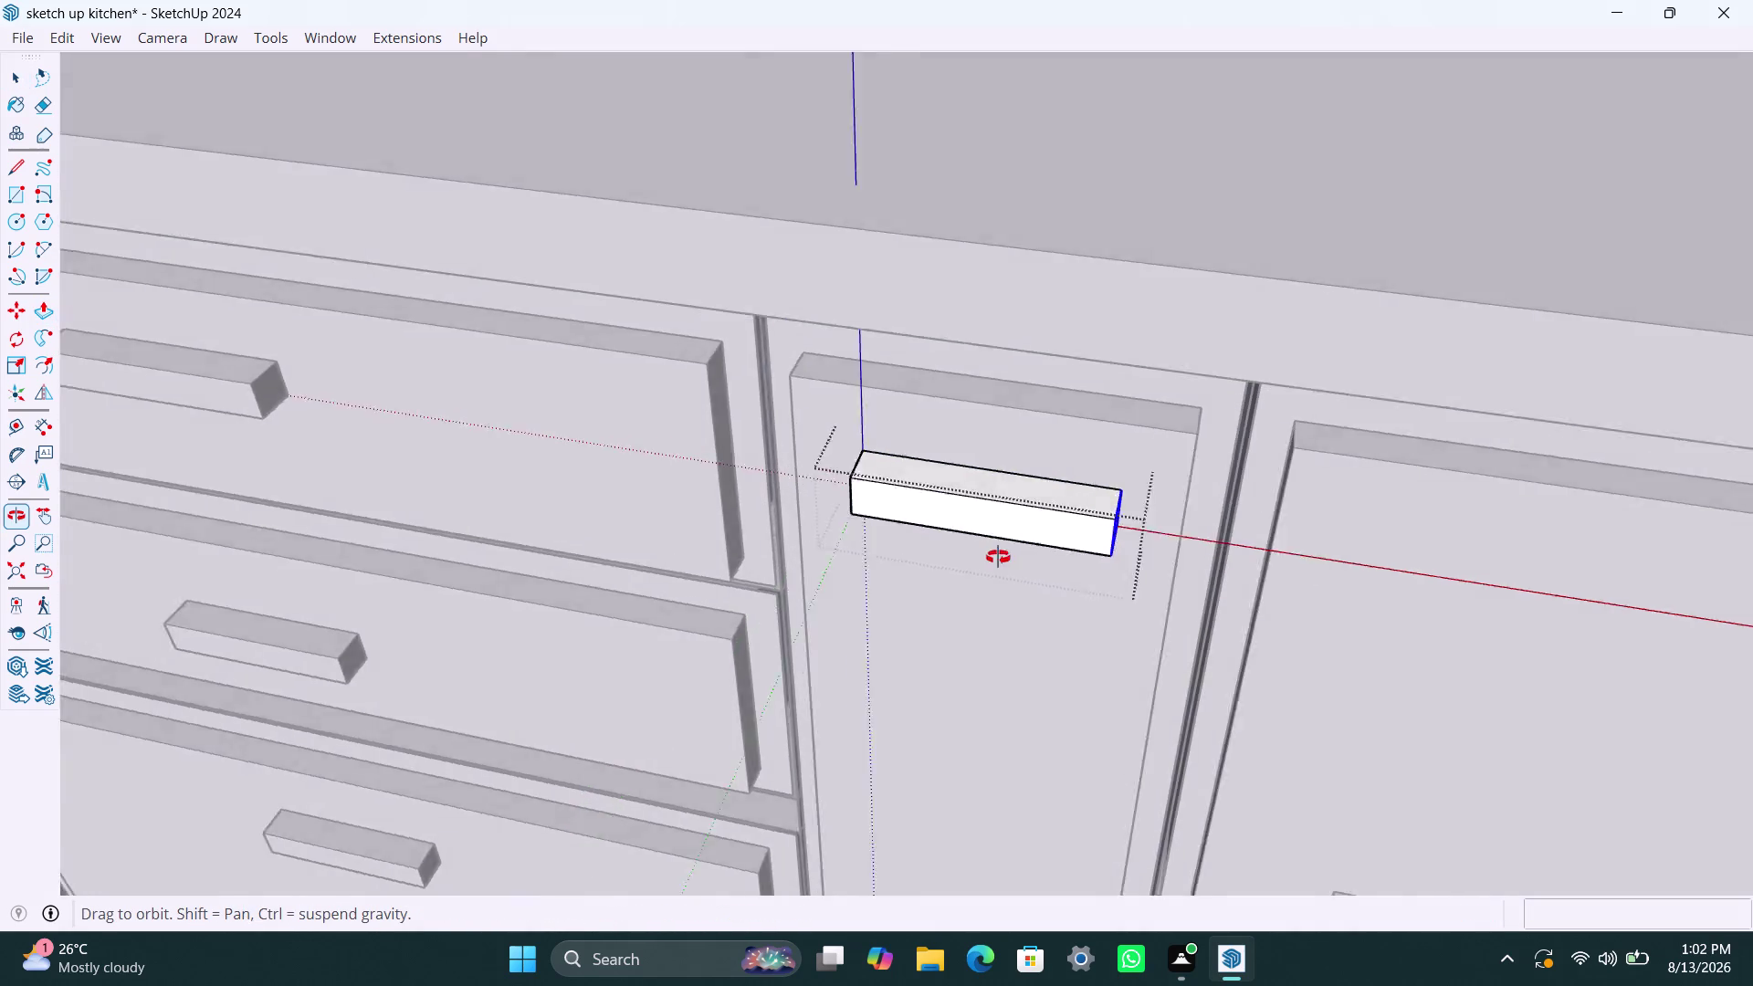
middle_drag(1043, 559, 1297, 569)
click(1083, 465)
click(1064, 455)
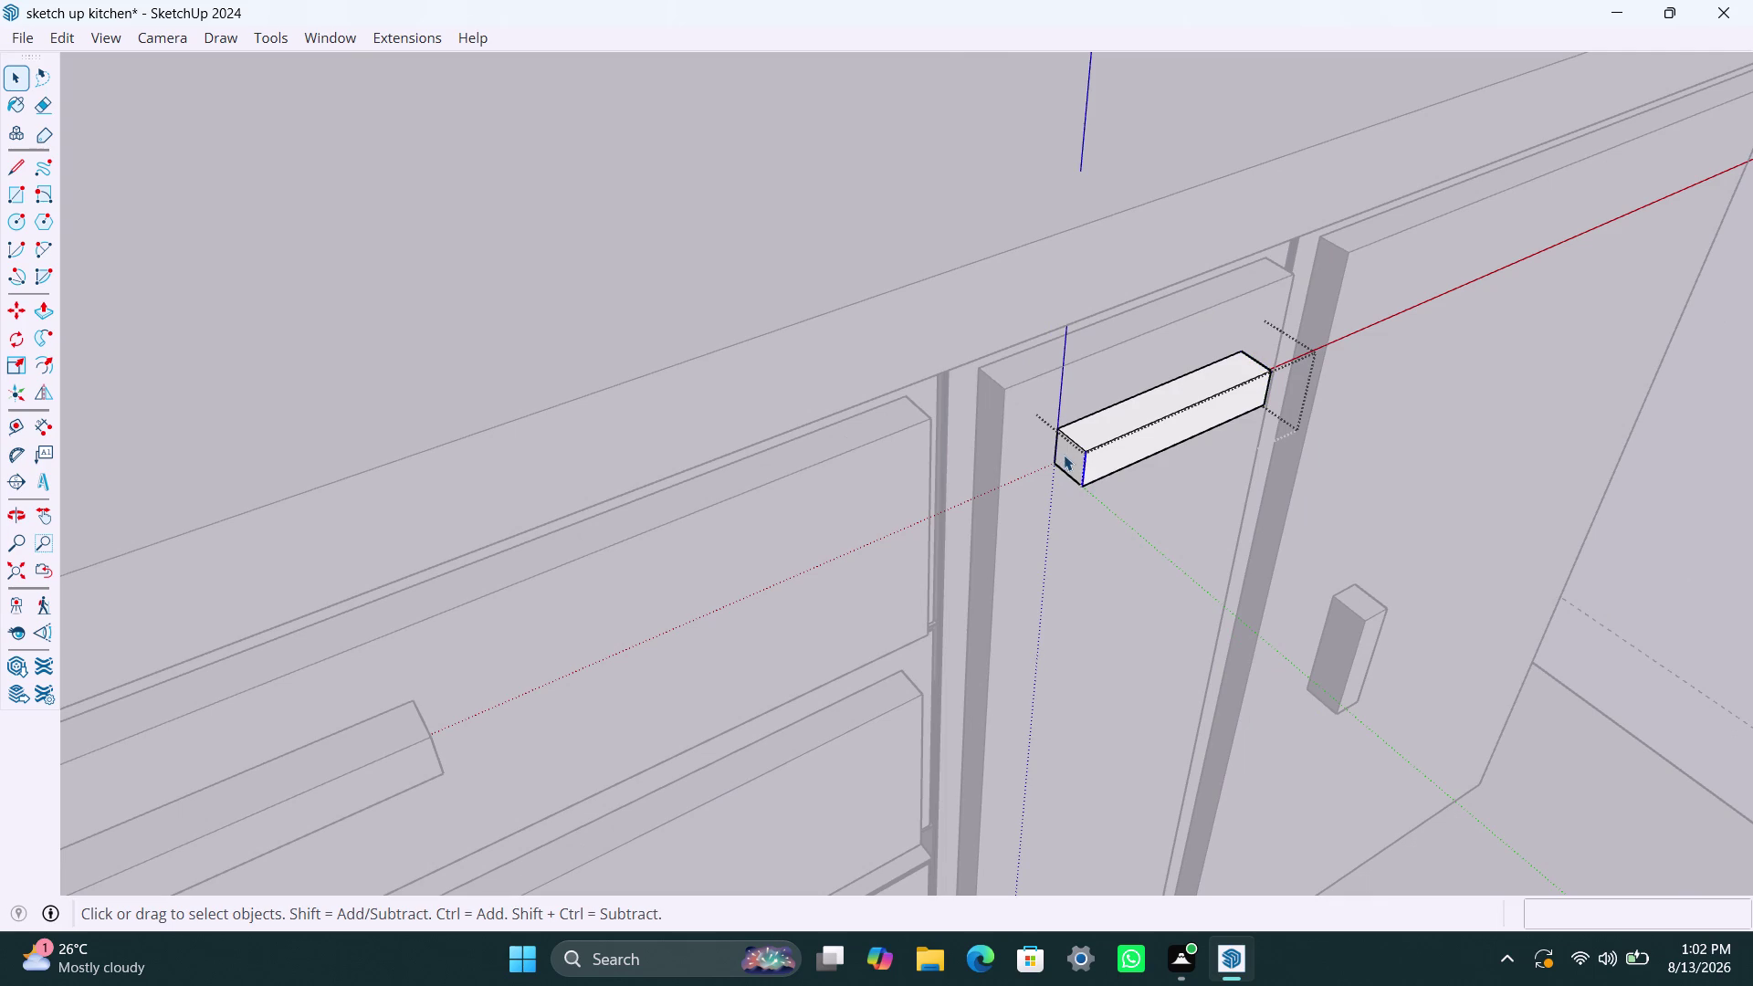
key(p)
click(1066, 455)
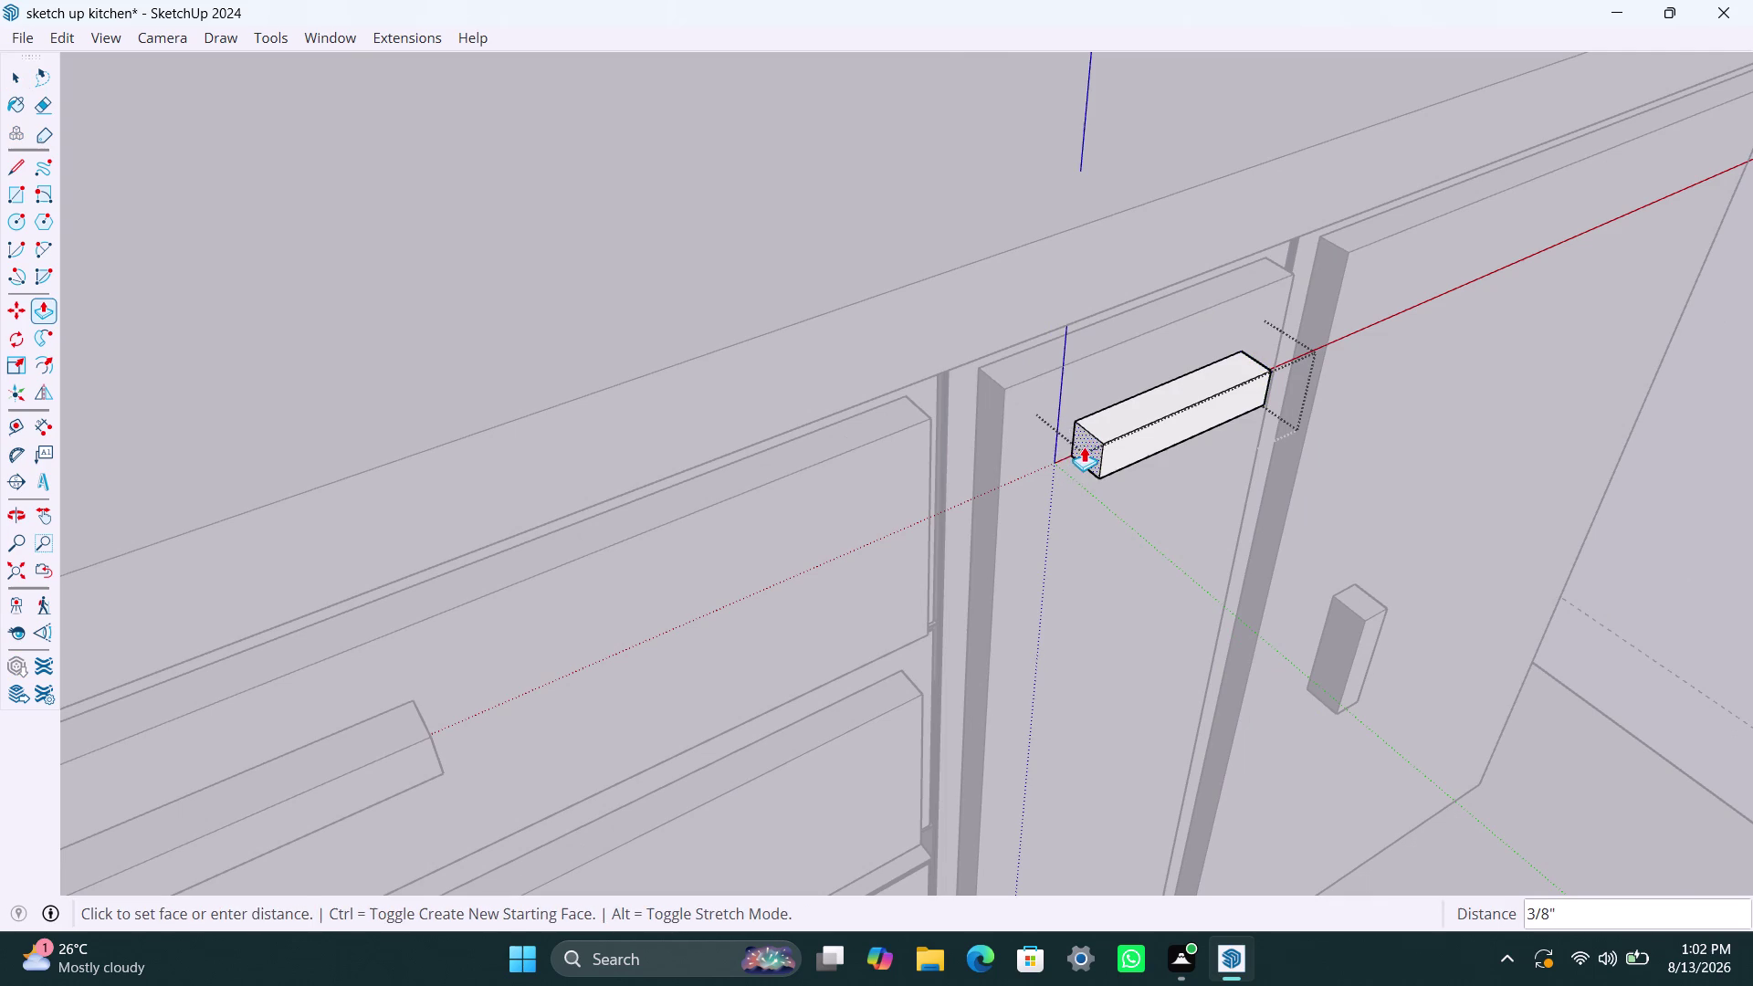
click(1084, 446)
key(space)
Return to the front view of the cabinets and exit the handle group.
scroll(down, 3)
middle_drag(1089, 632, 725, 580)
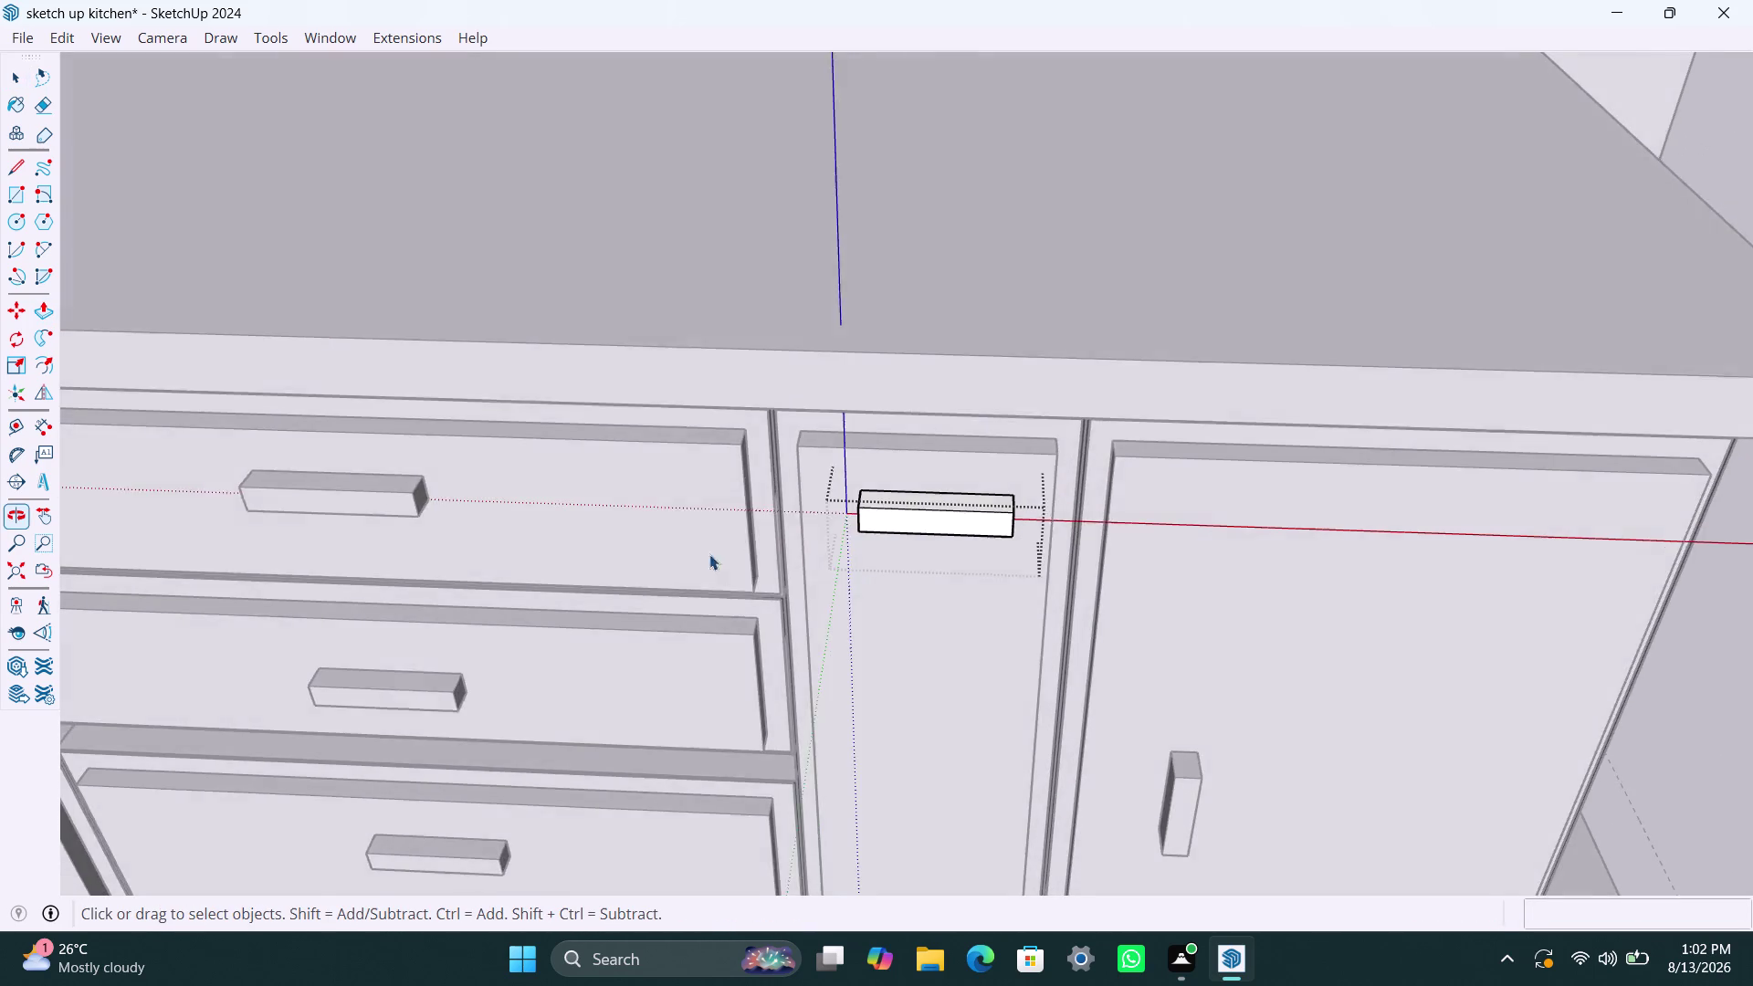
scroll(down, 3)
click(1616, 281)
scroll(down, 3)
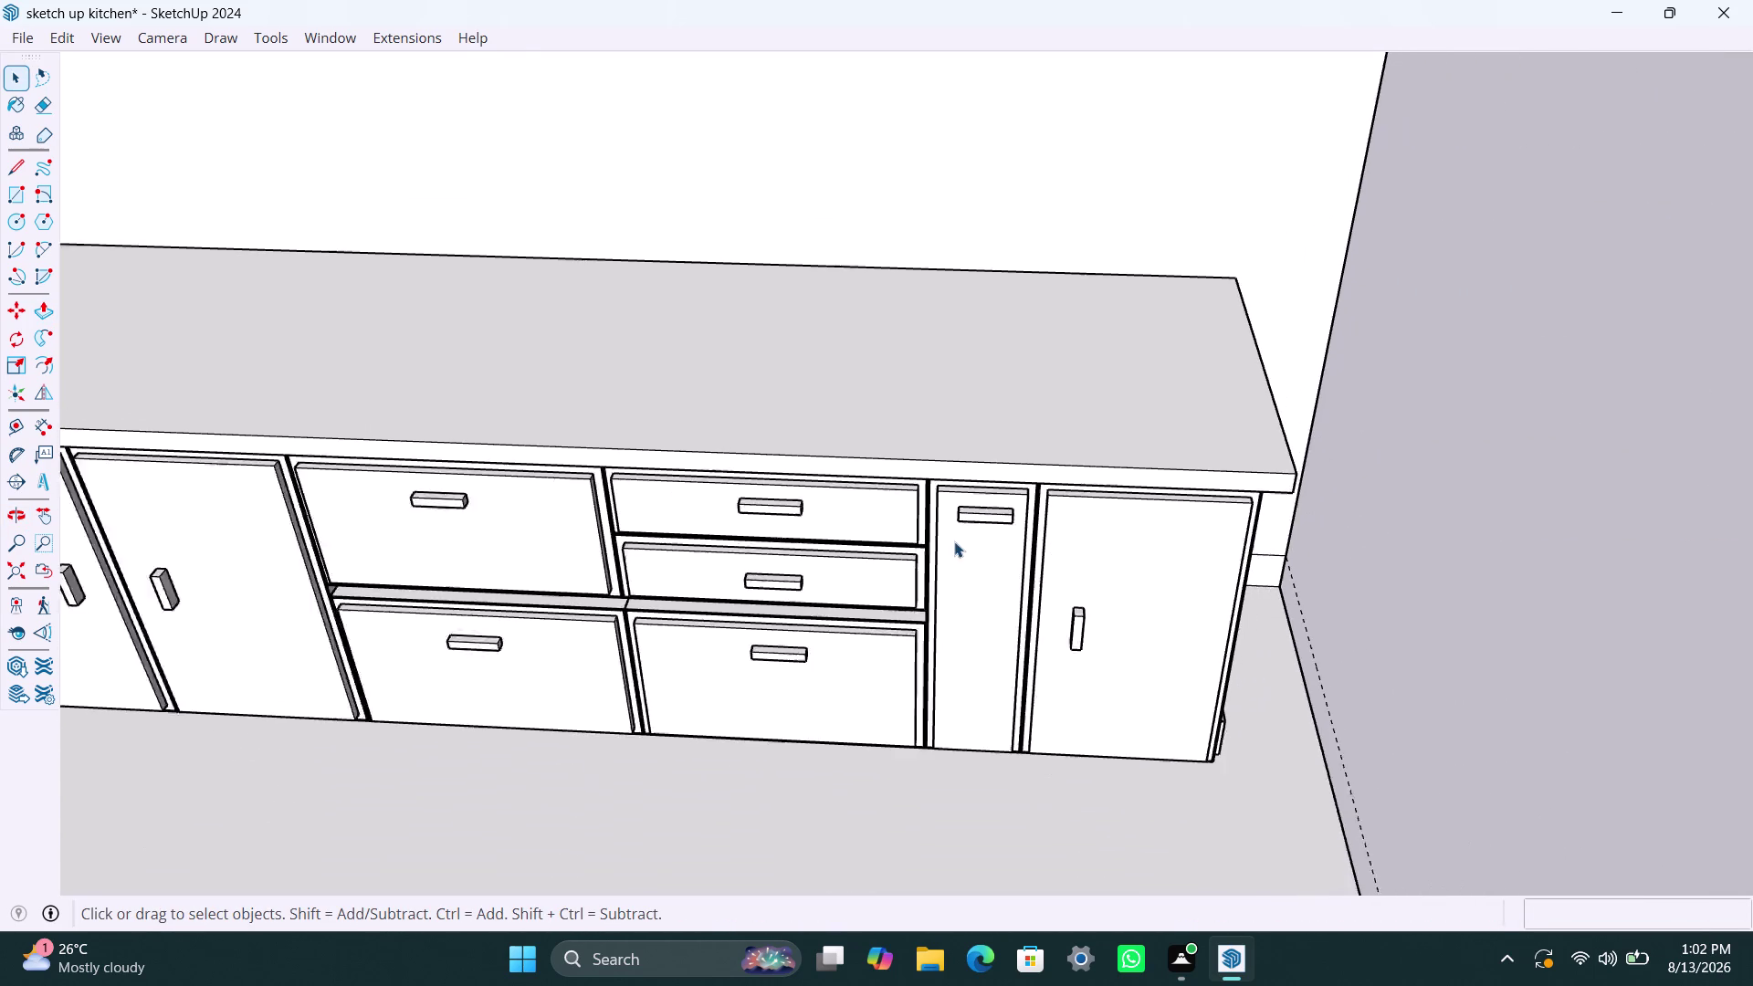
scroll(down, 3)
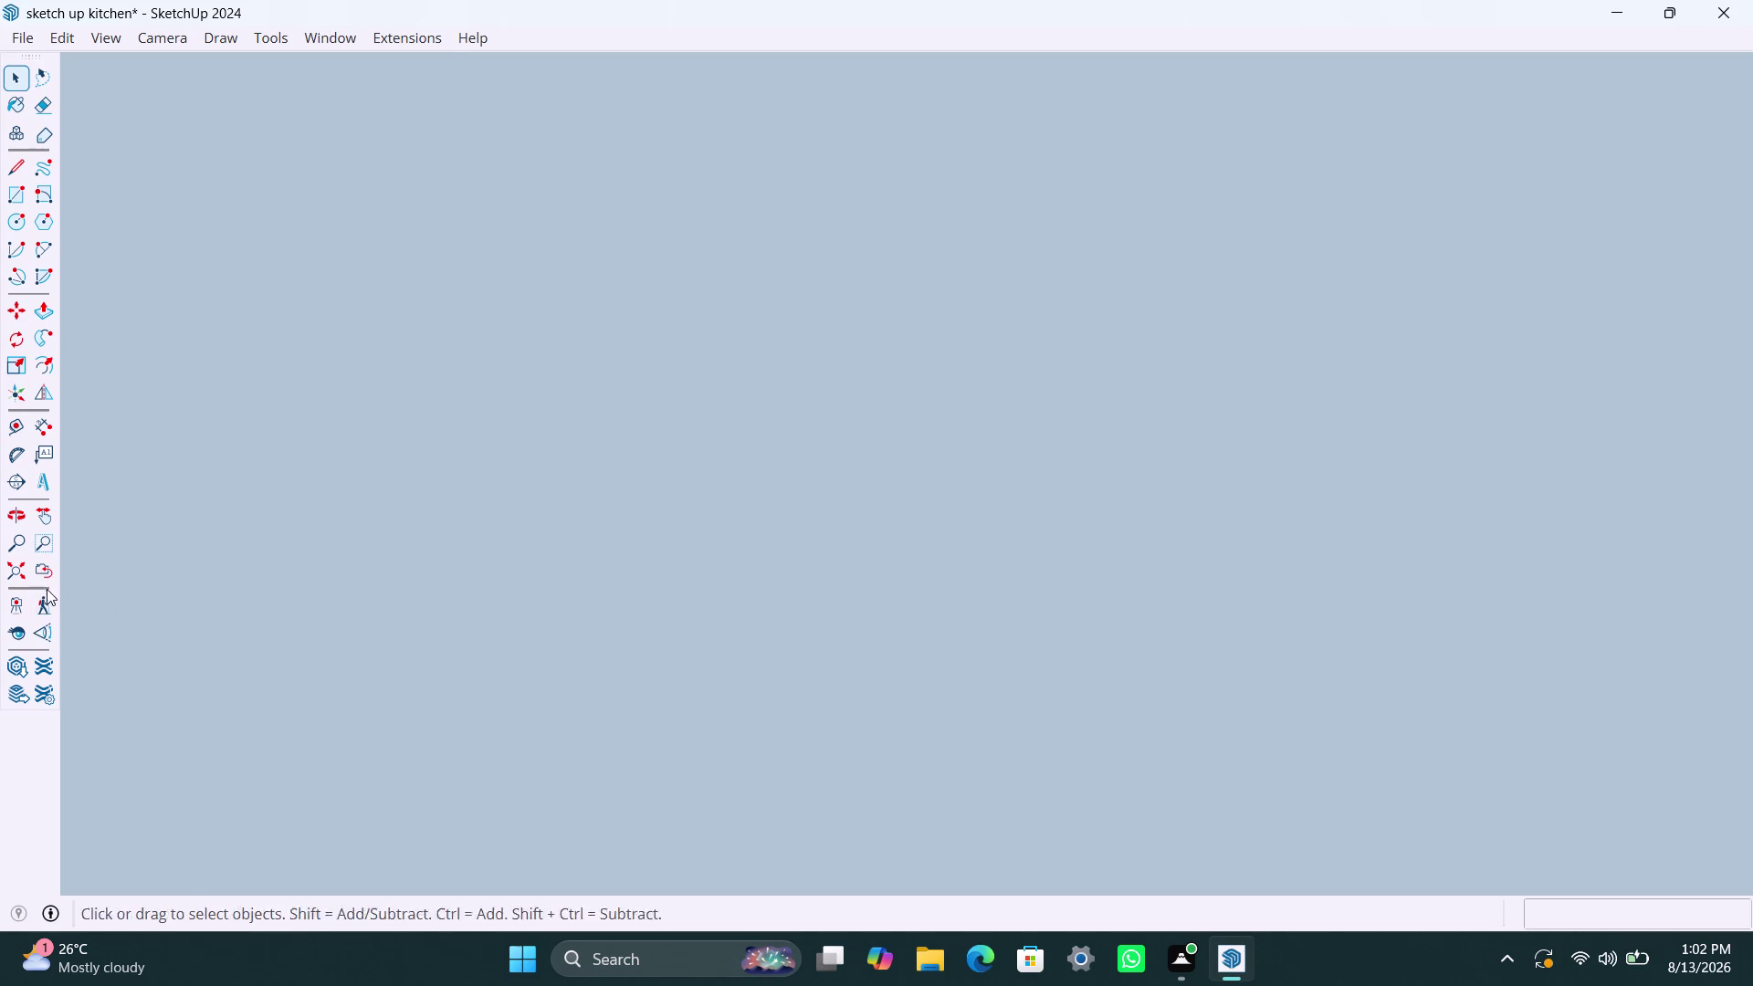
click(28, 577)
scroll(down, 3)
middle_drag(959, 483, 695, 649)
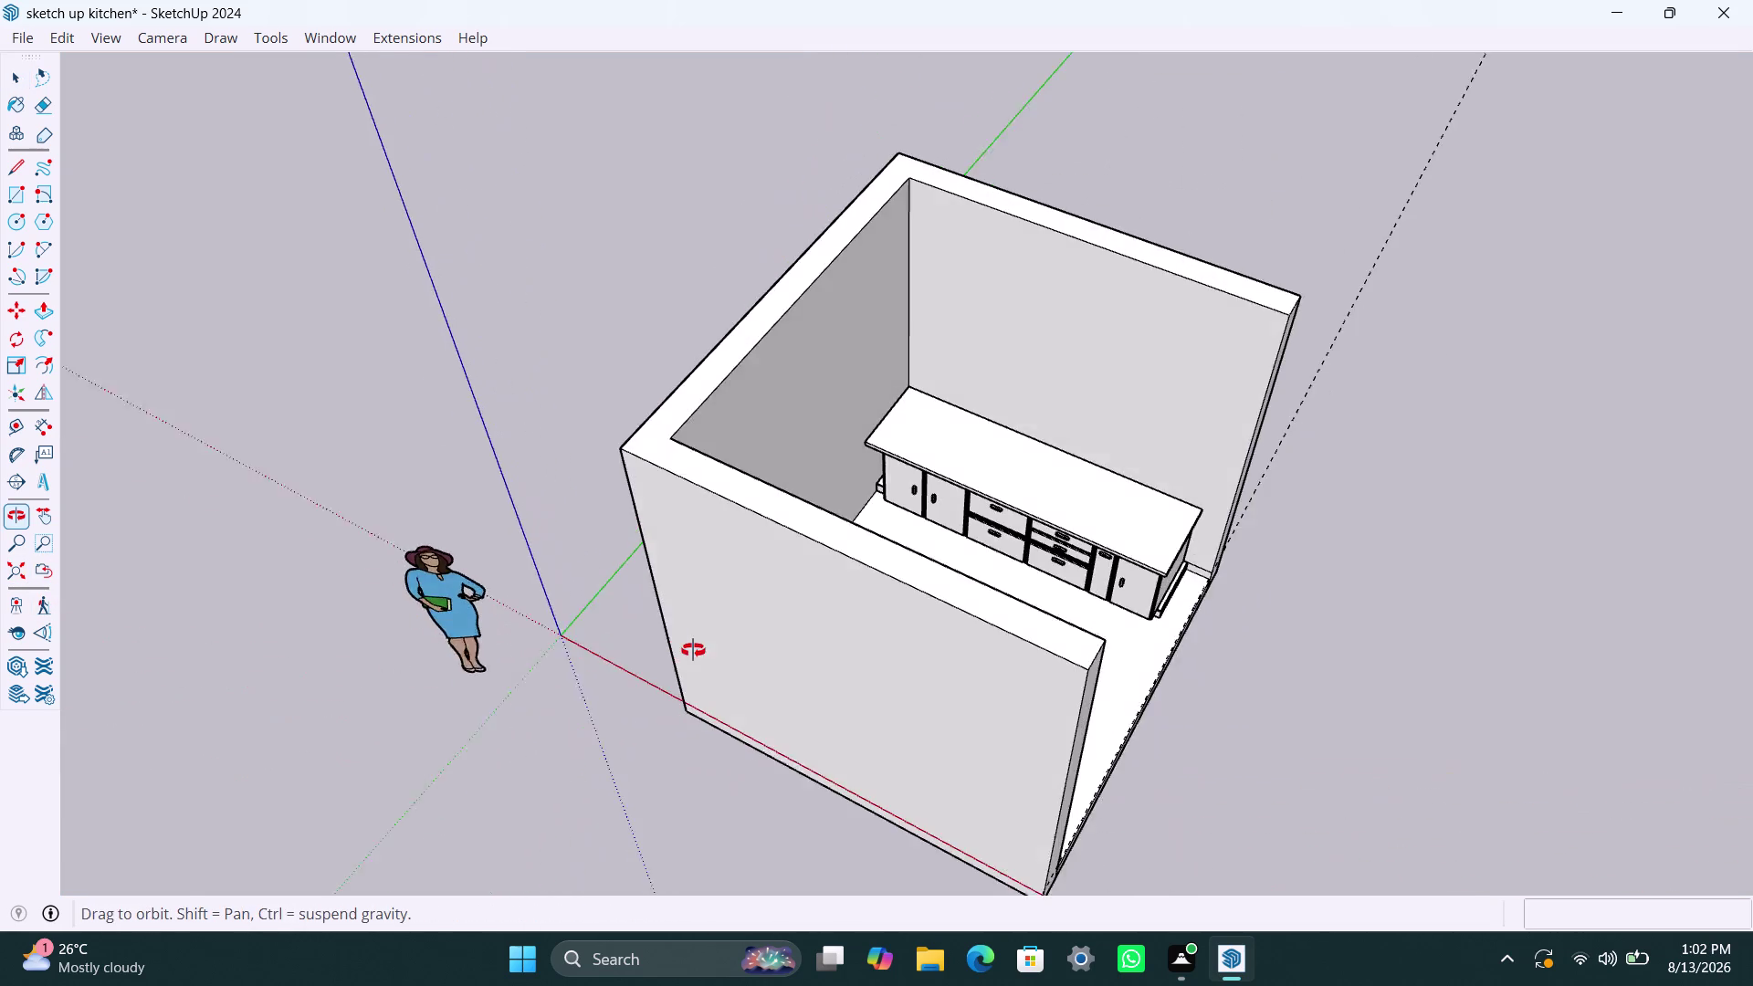
middle_drag(695, 649, 693, 650)
scroll(up, 3)
middle_drag(920, 567, 1147, 608)
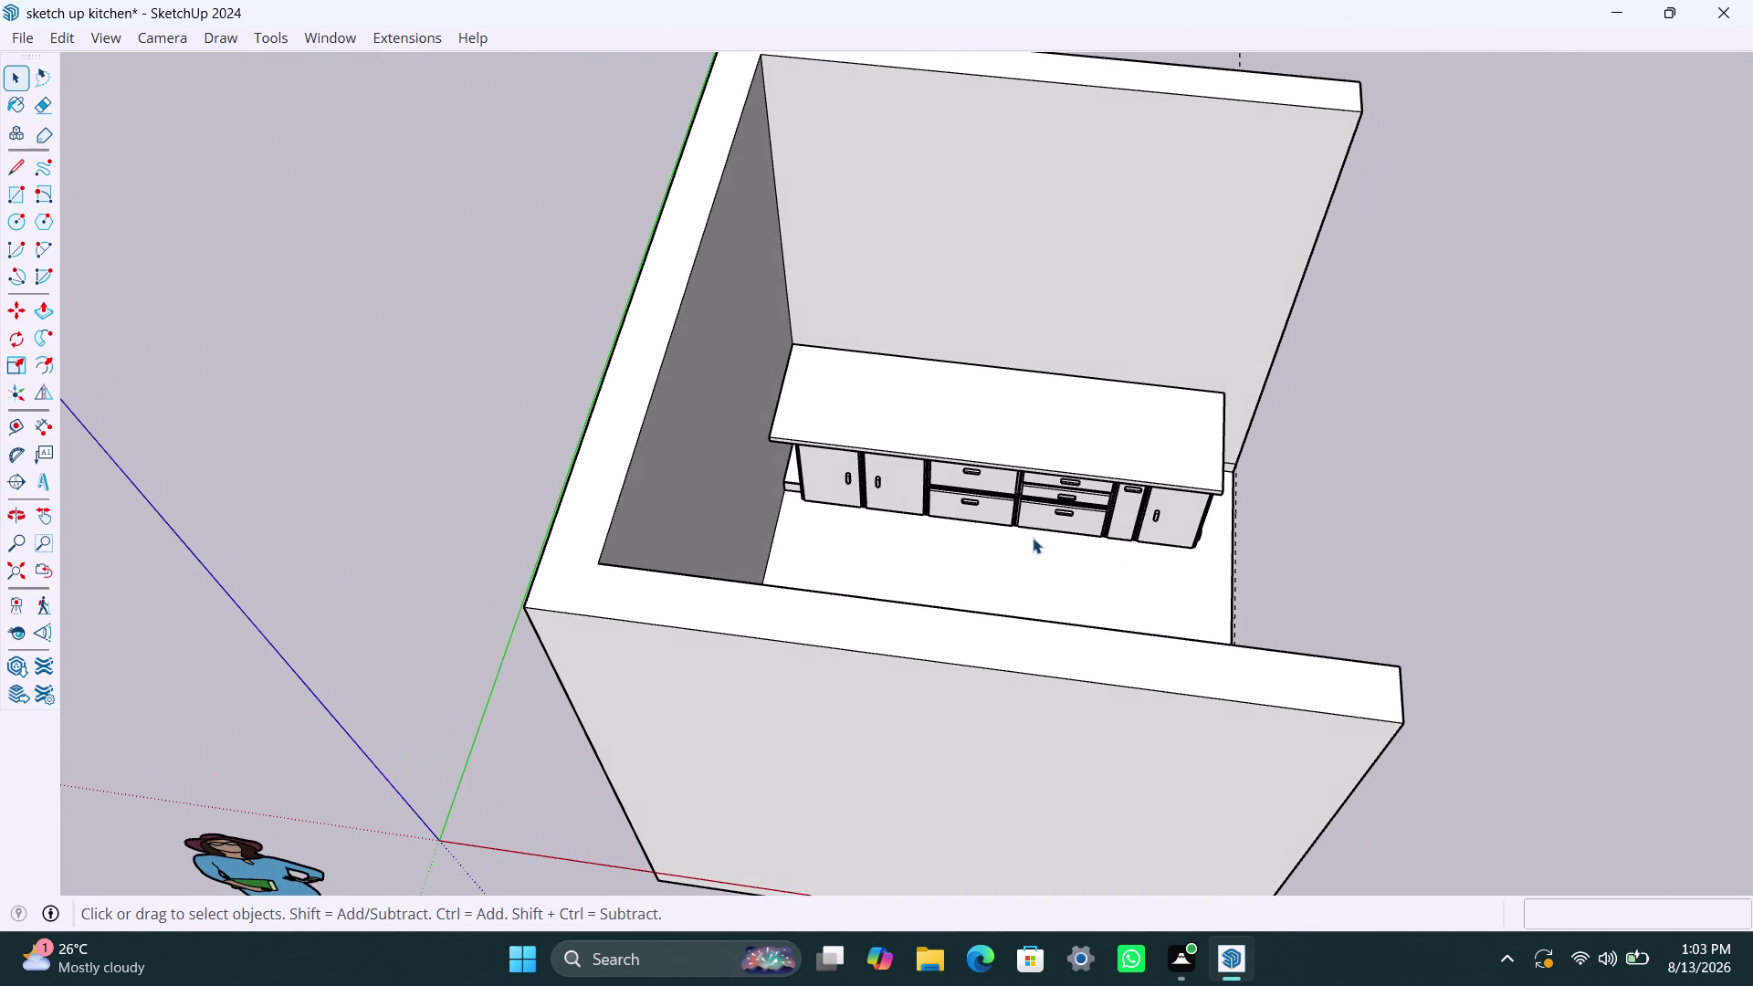
scroll(up, 3)
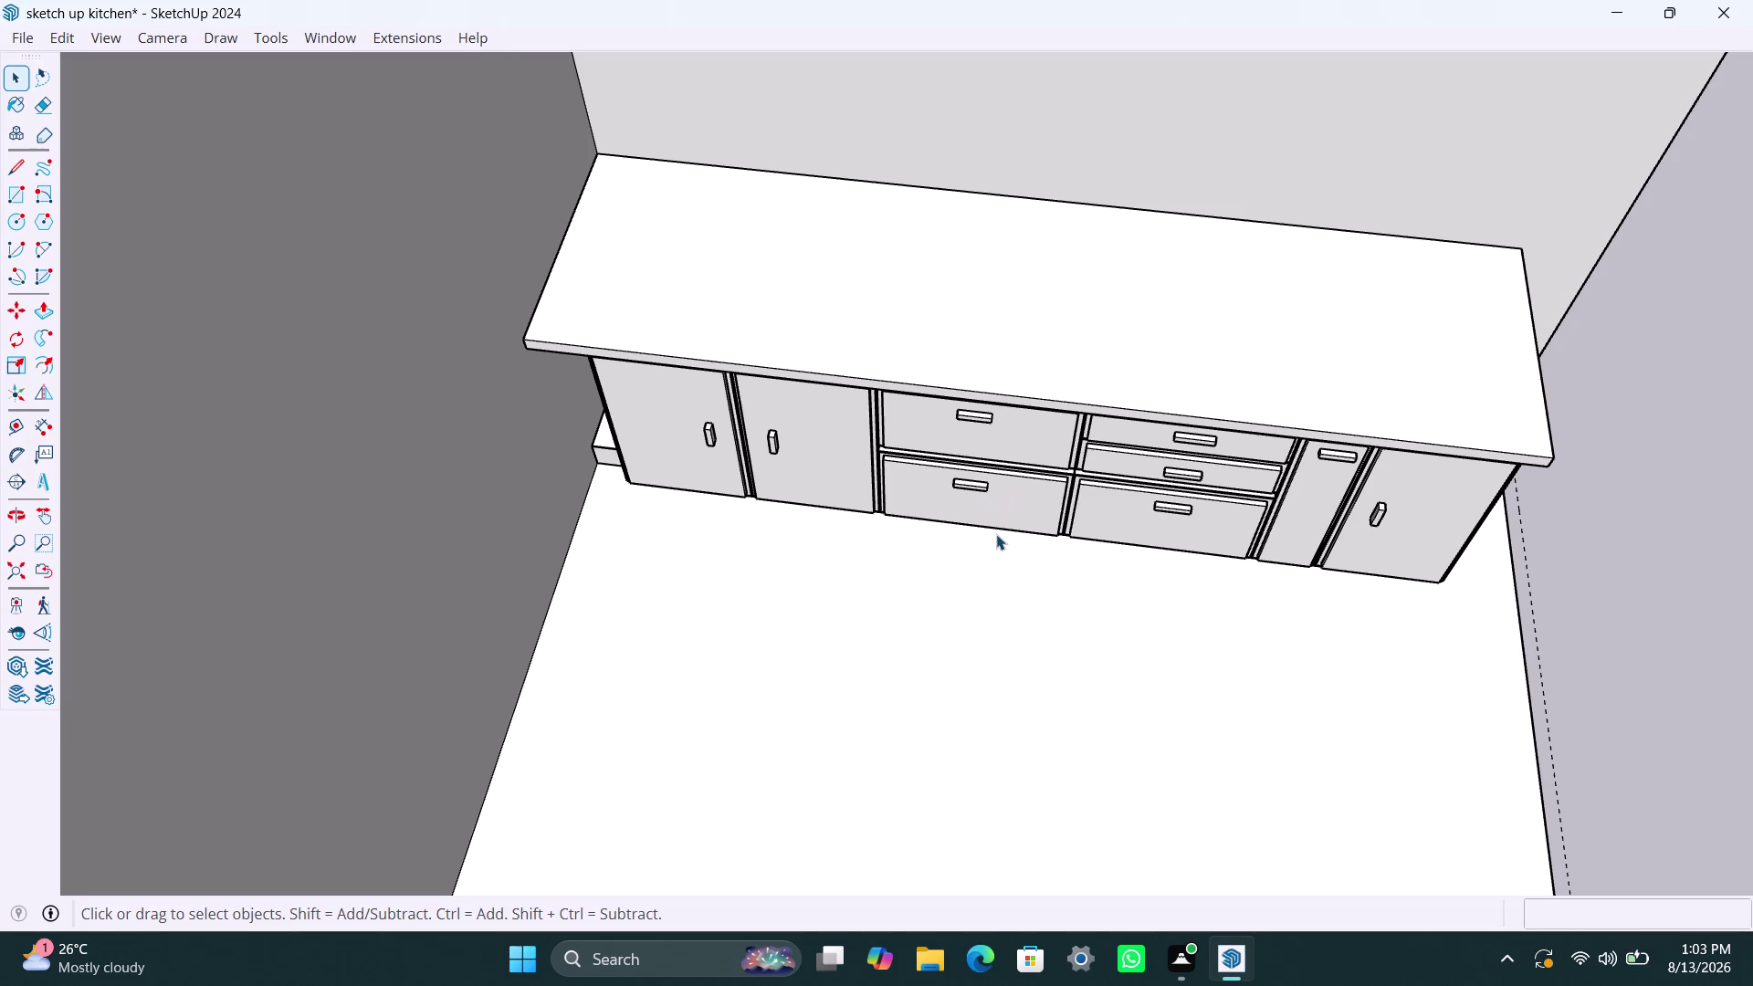
scroll(down, 3)
scroll(down, 3)
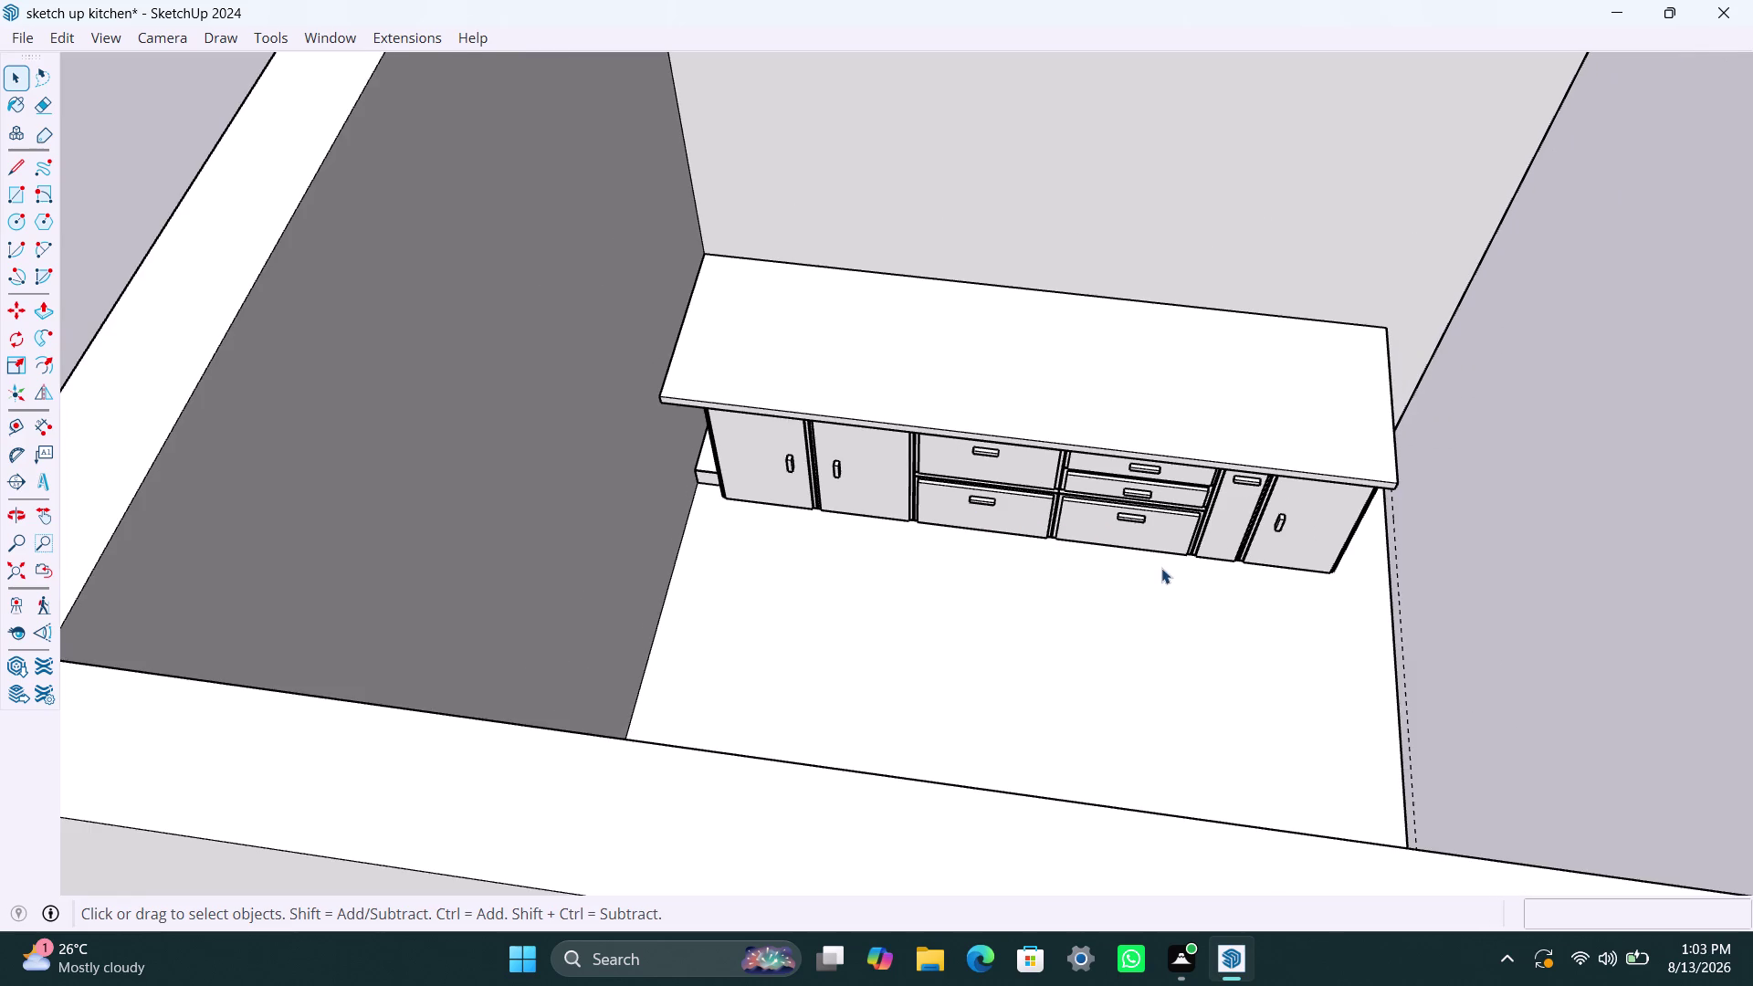
middle_drag(1163, 571, 499, 522)
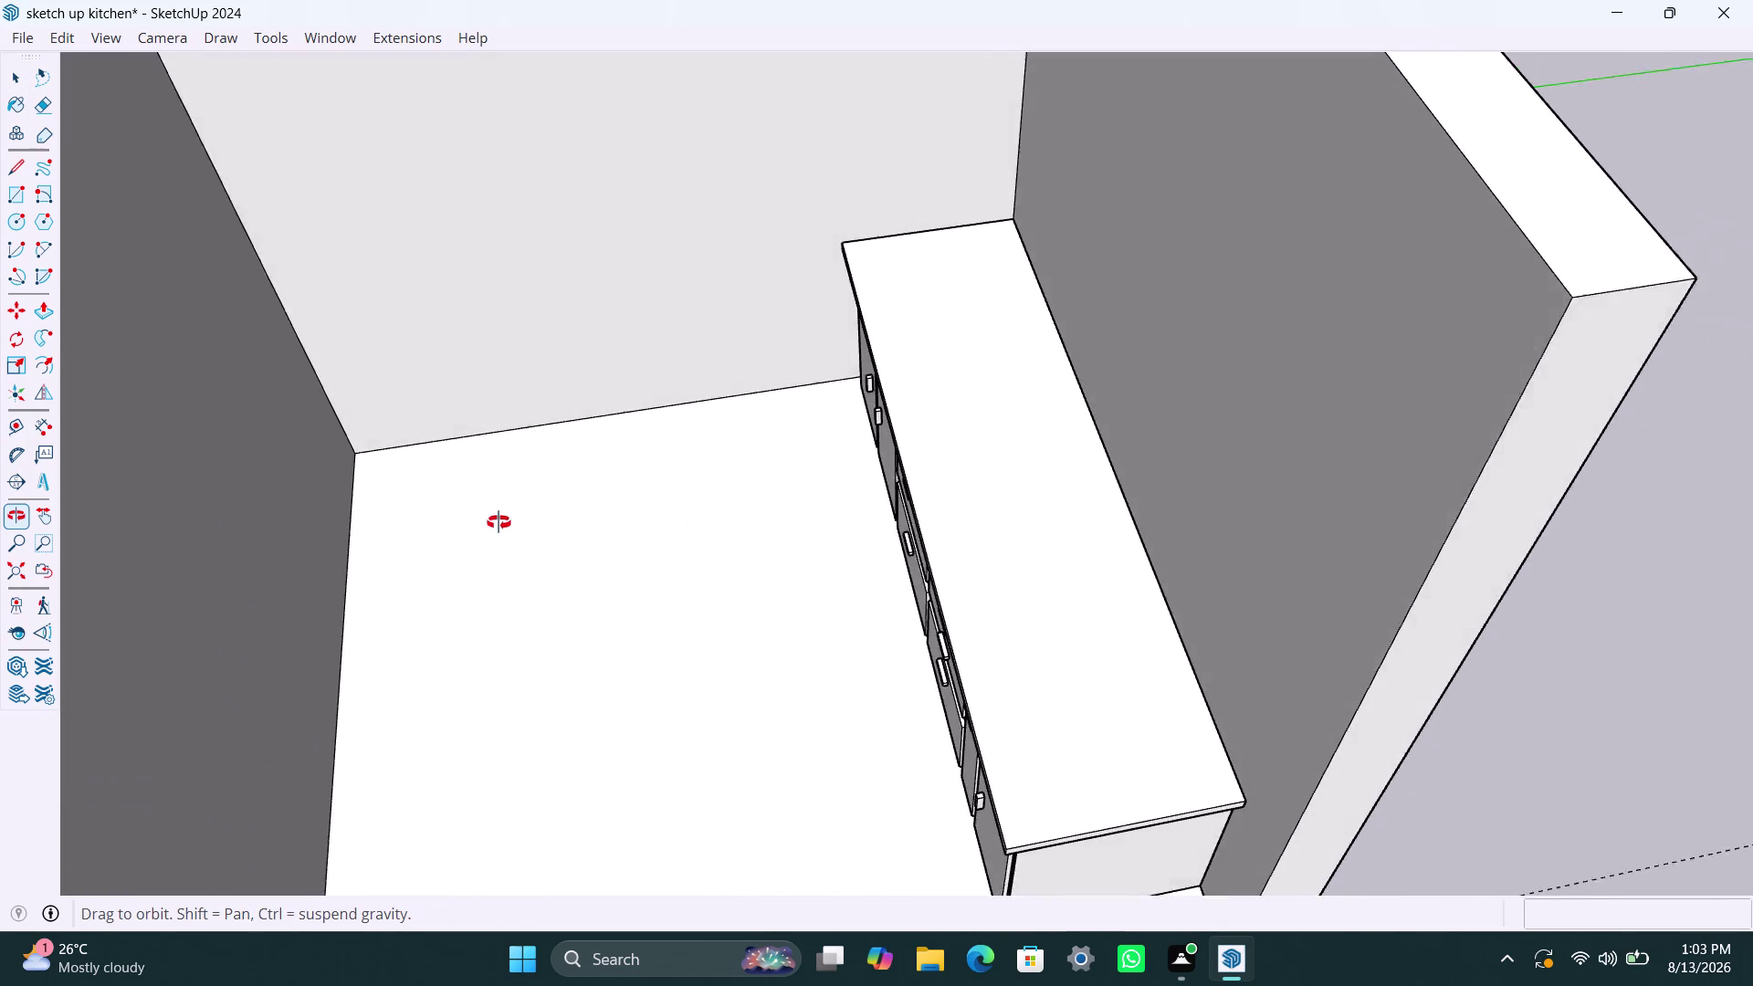
middle_drag(498, 523, 385, 600)
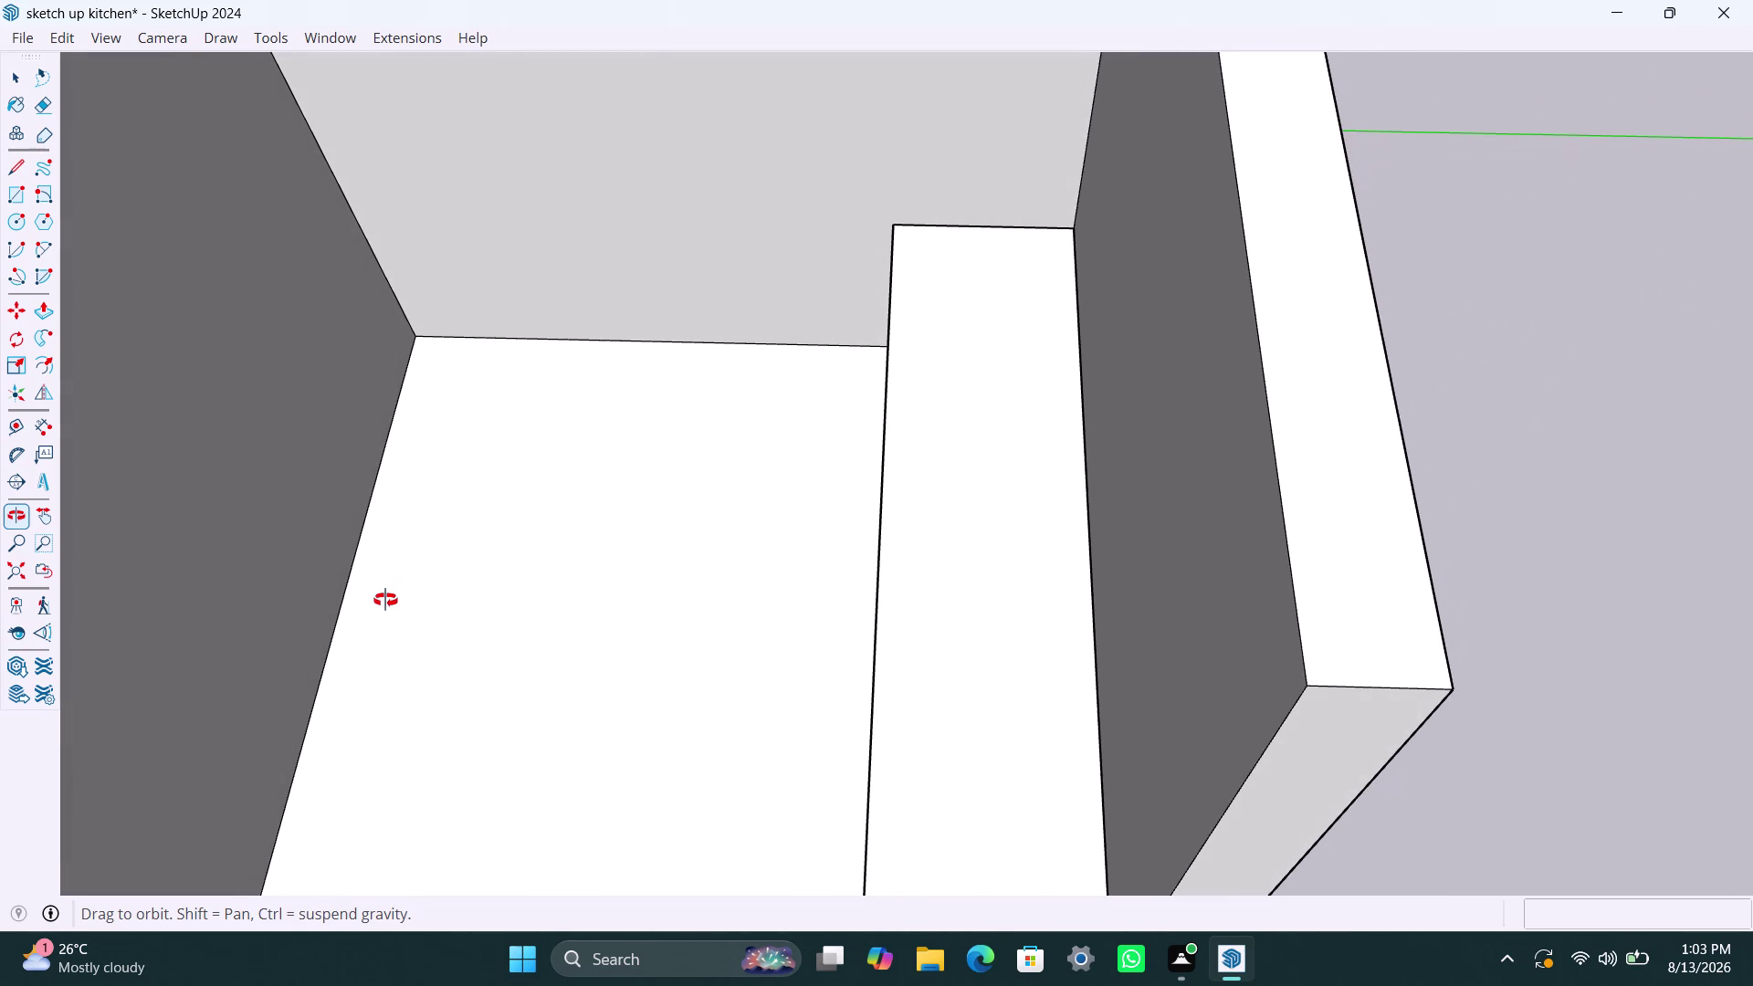
middle_drag(385, 600, 608, 591)
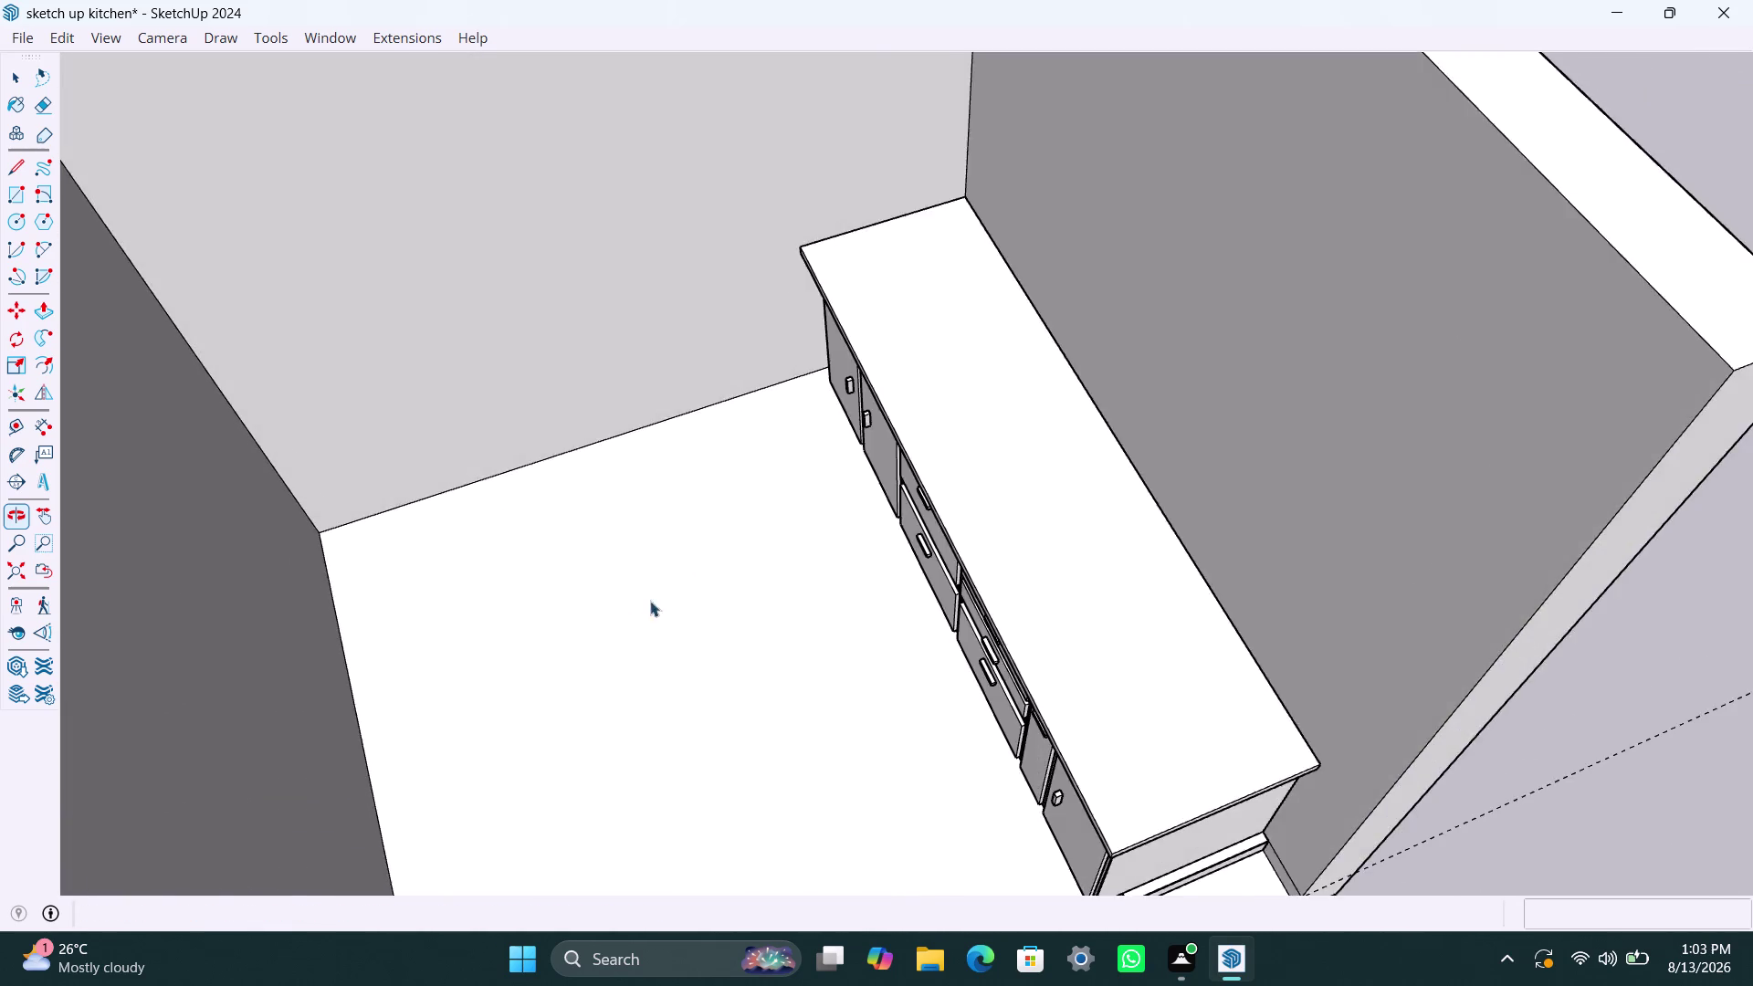
scroll(down, 3)
scroll(down, 3)
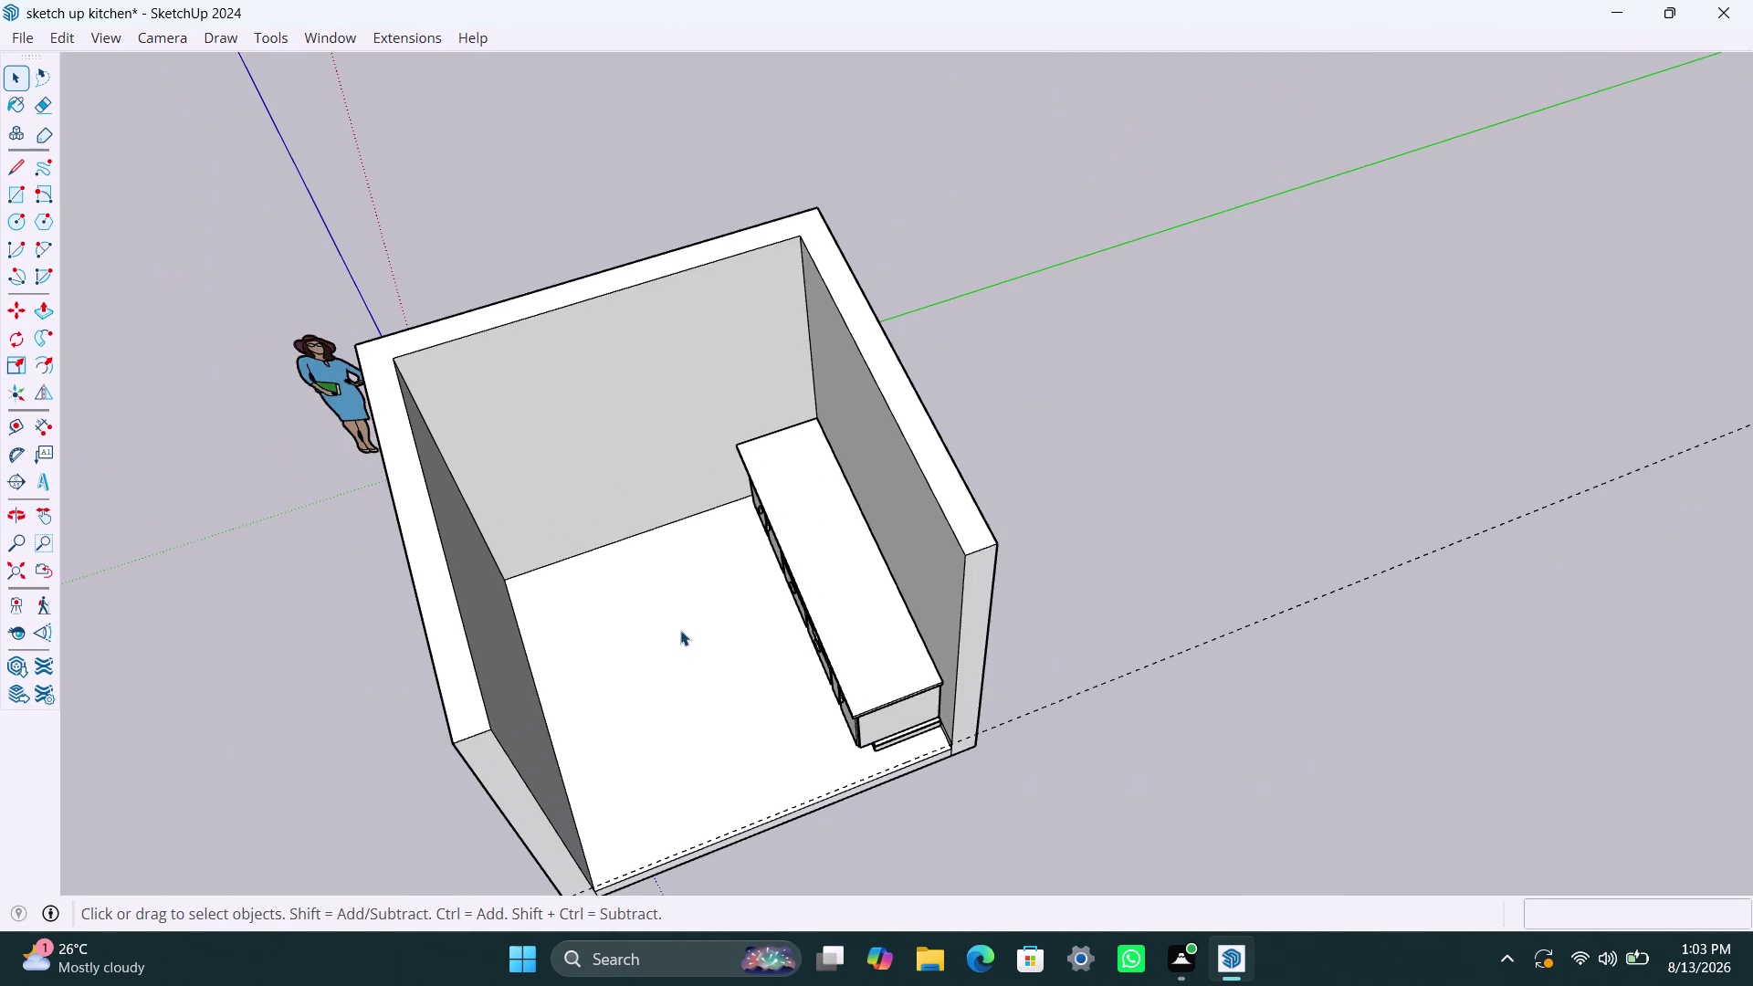